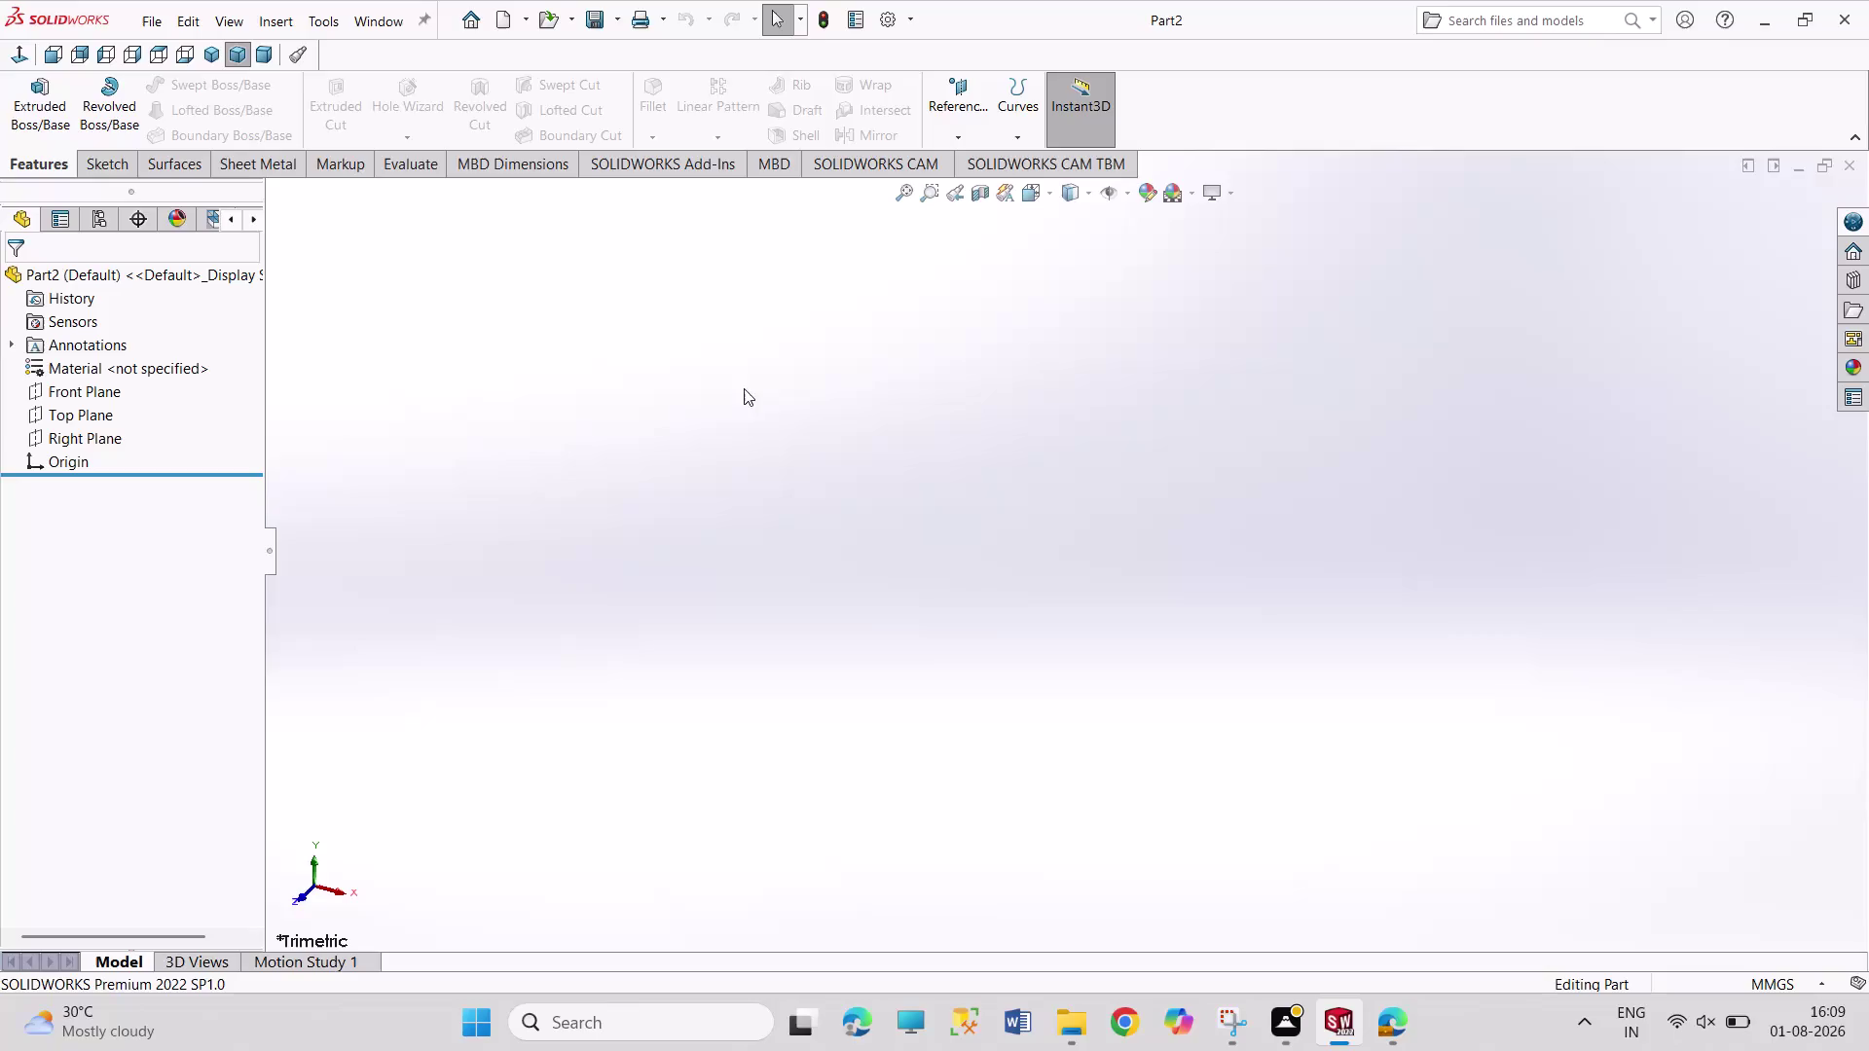
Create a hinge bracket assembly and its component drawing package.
Begin Sketch1 on the Front Plane of Part2, ready to draw circles.
drag(741, 375, 871, 472)
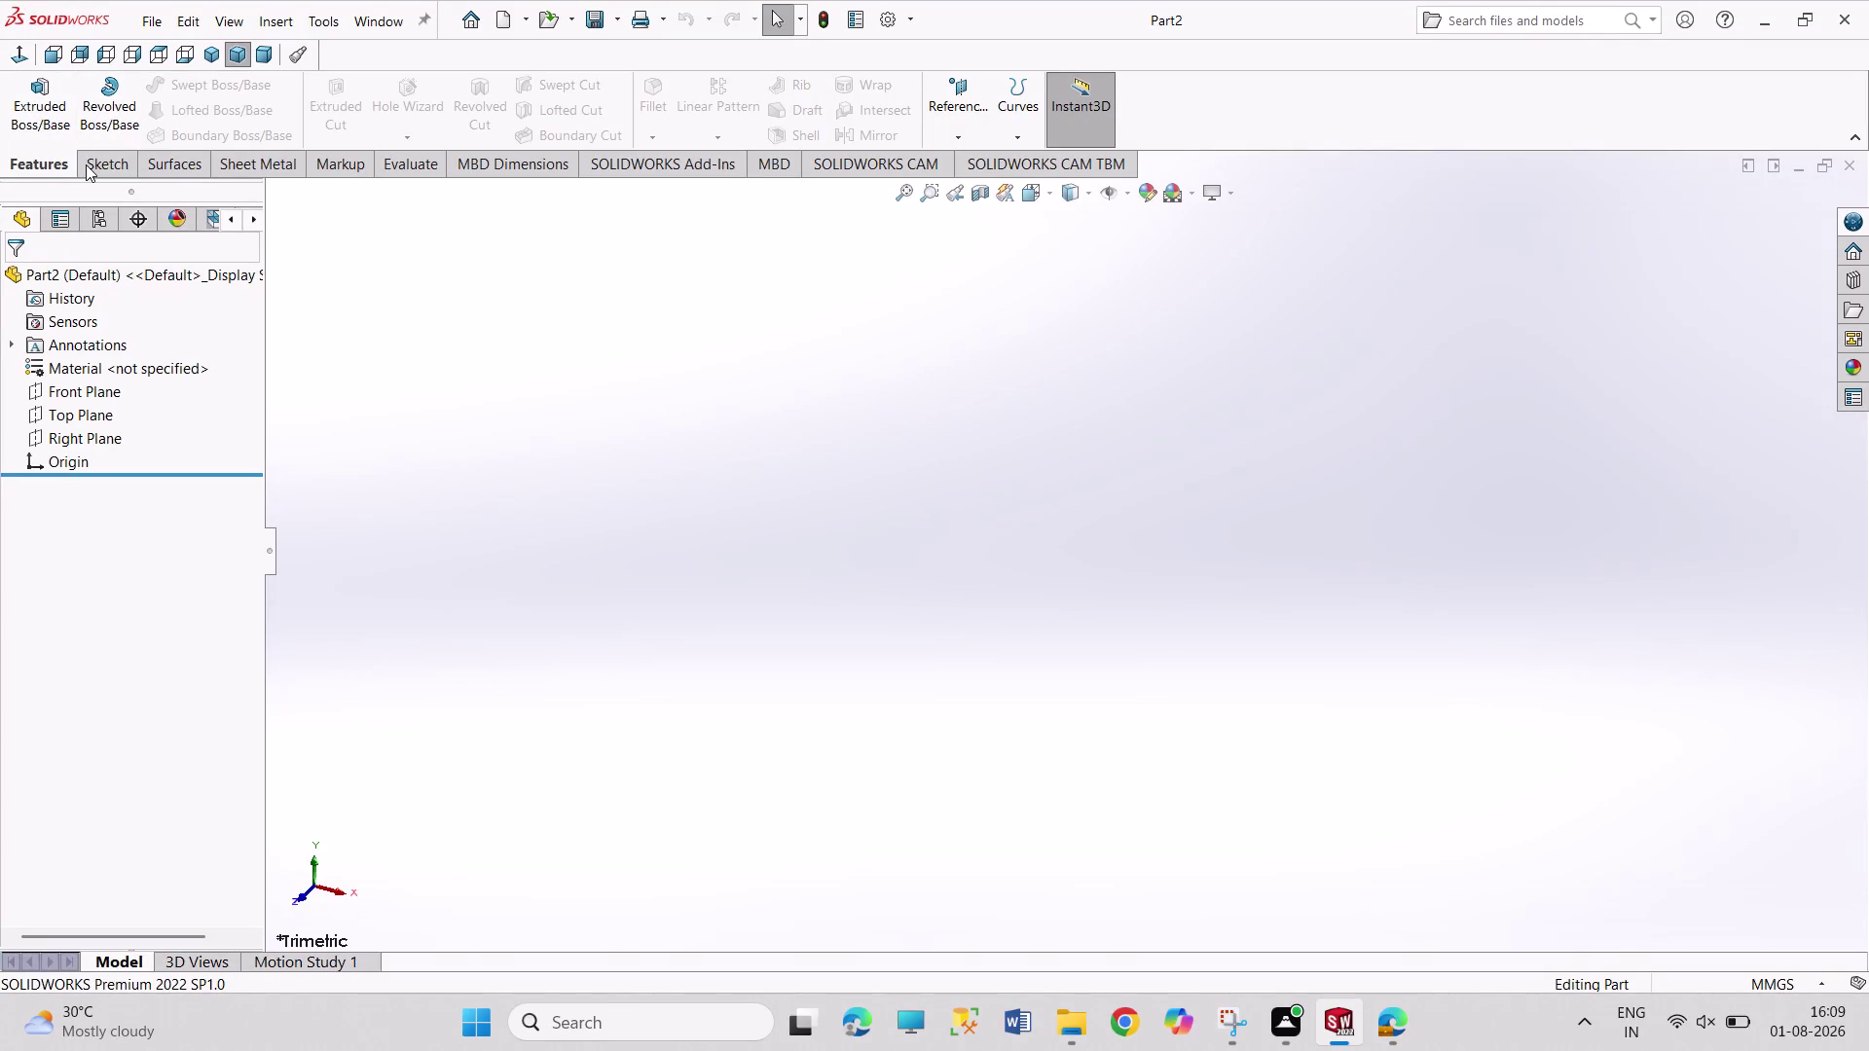
click(85, 165)
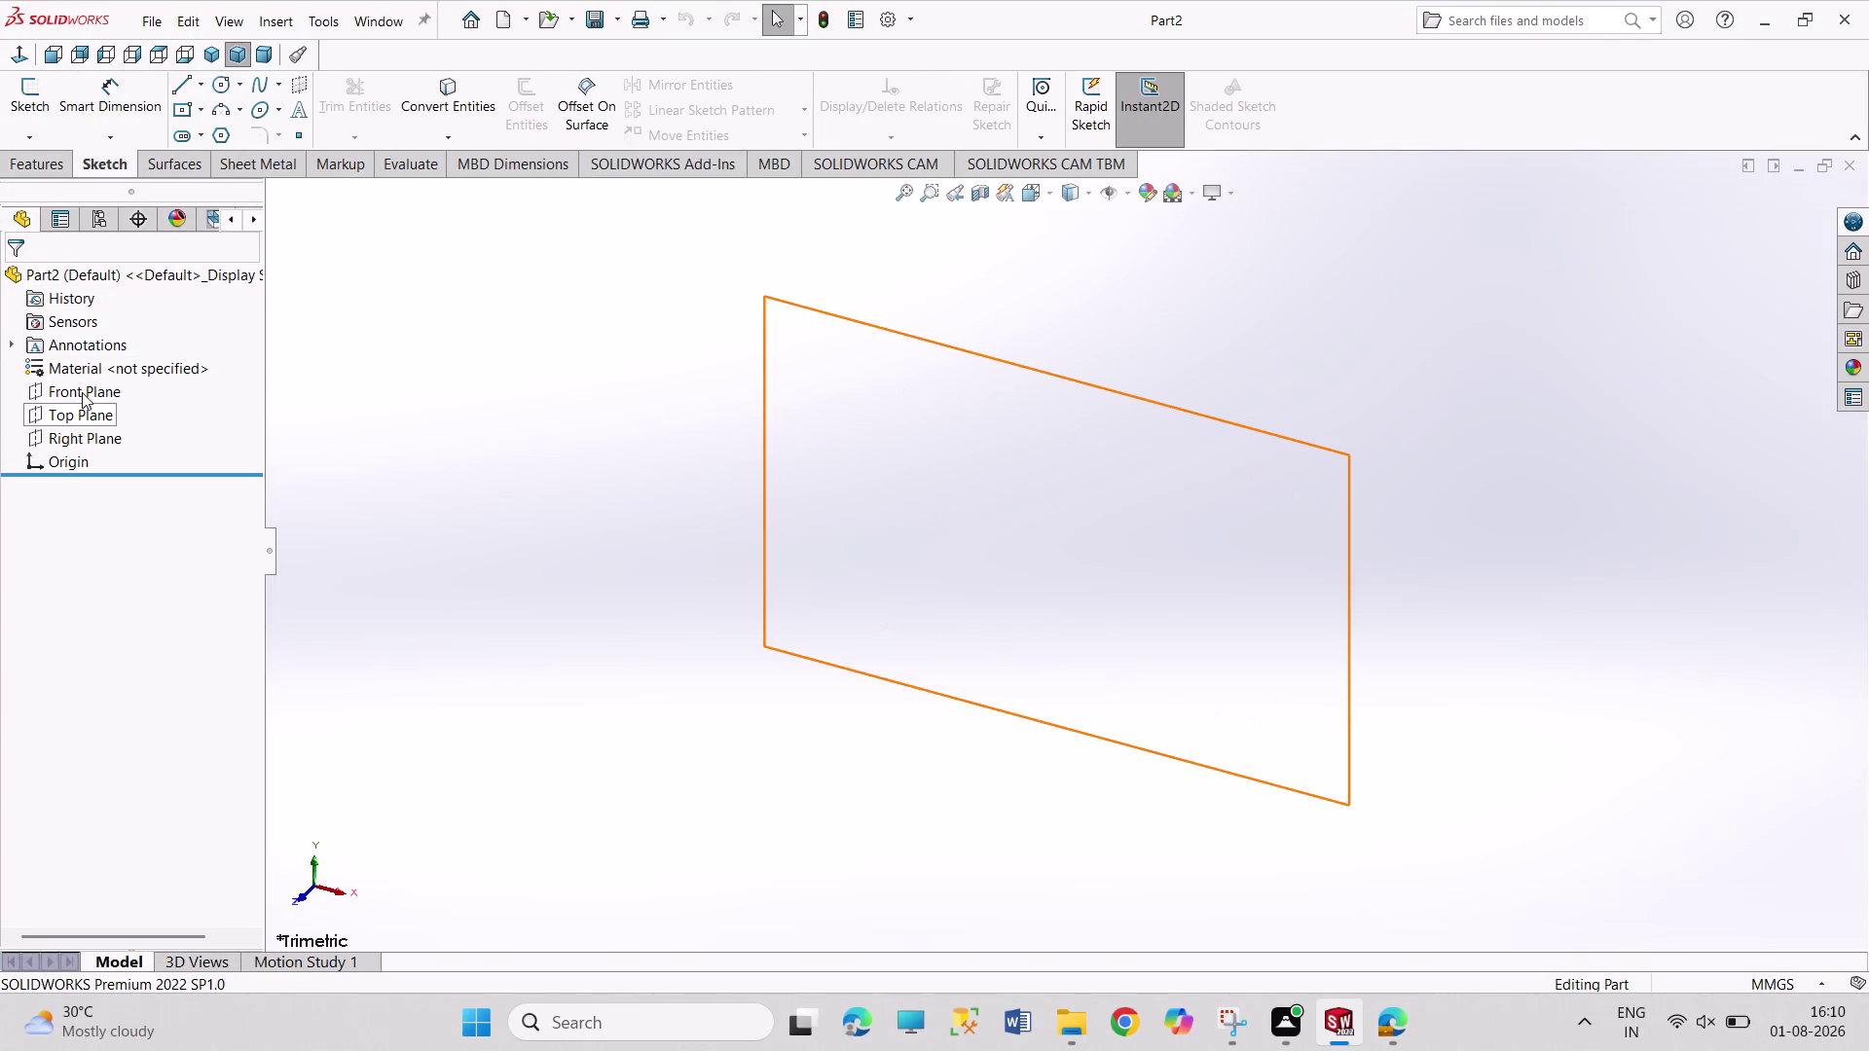
click(82, 391)
click(90, 356)
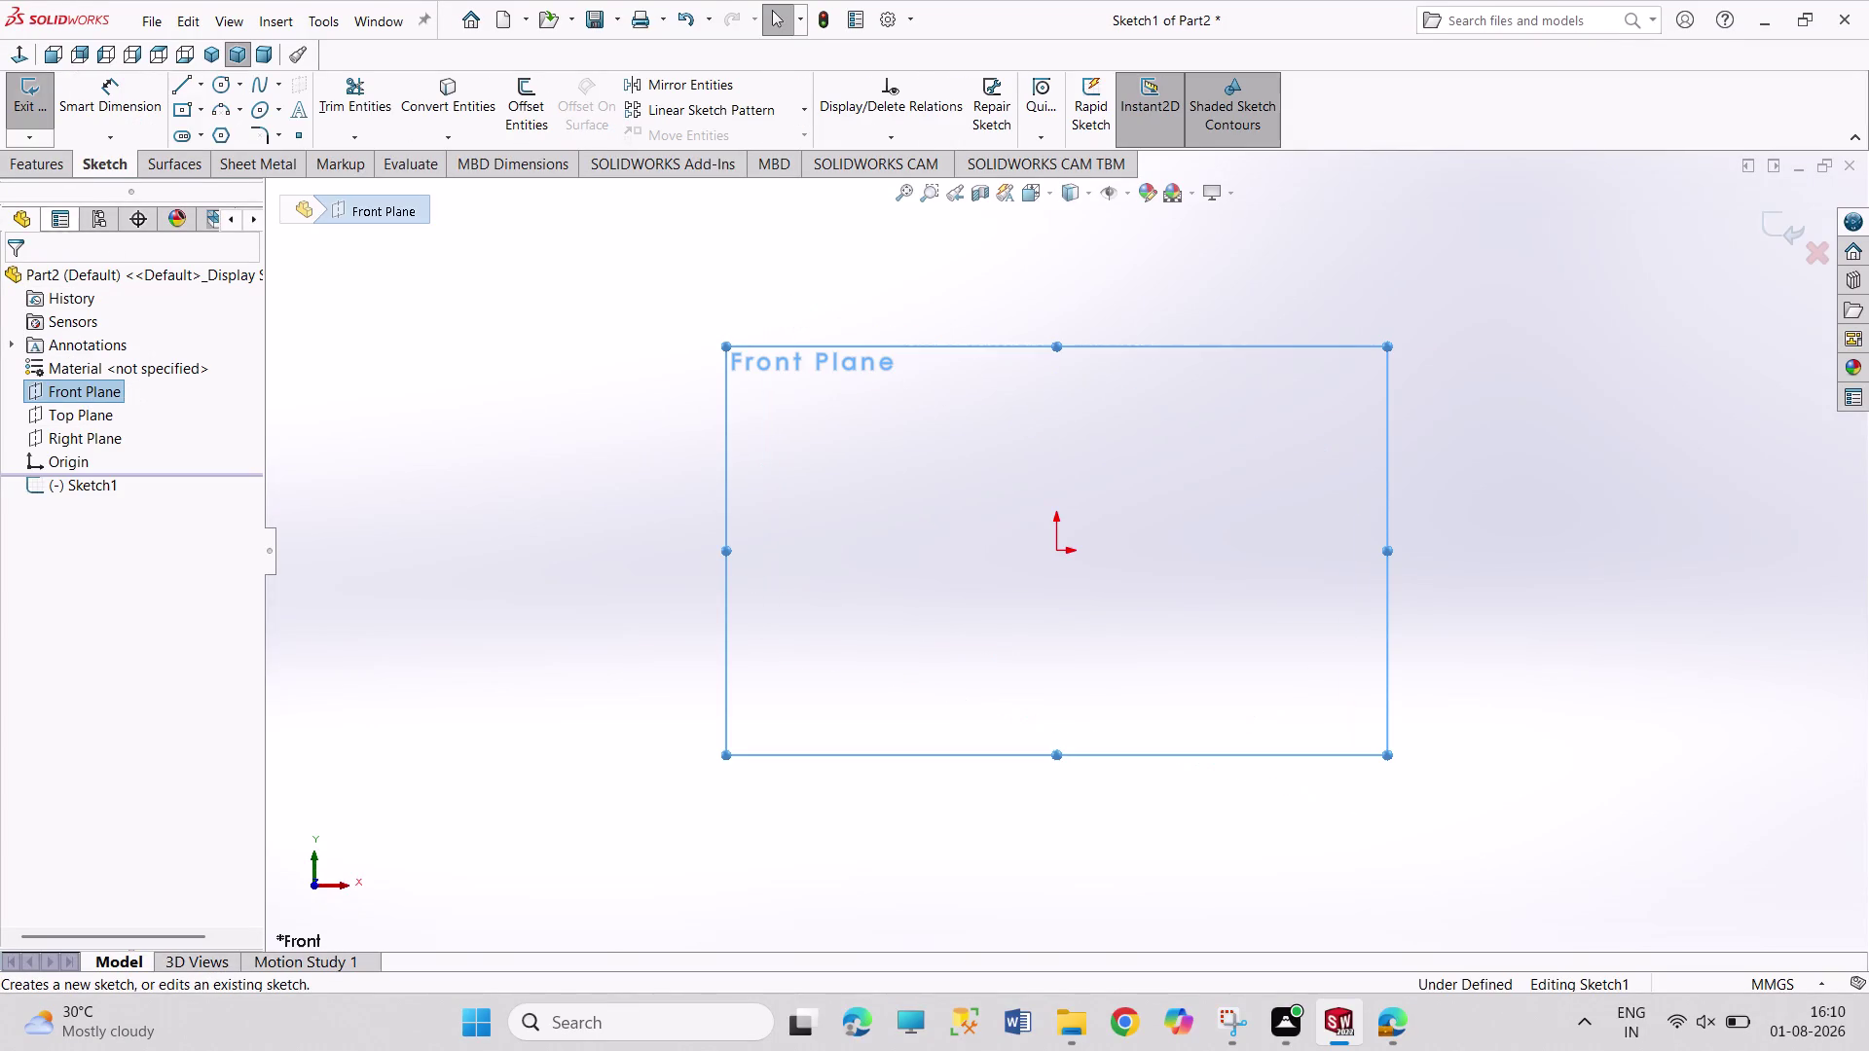
click(215, 85)
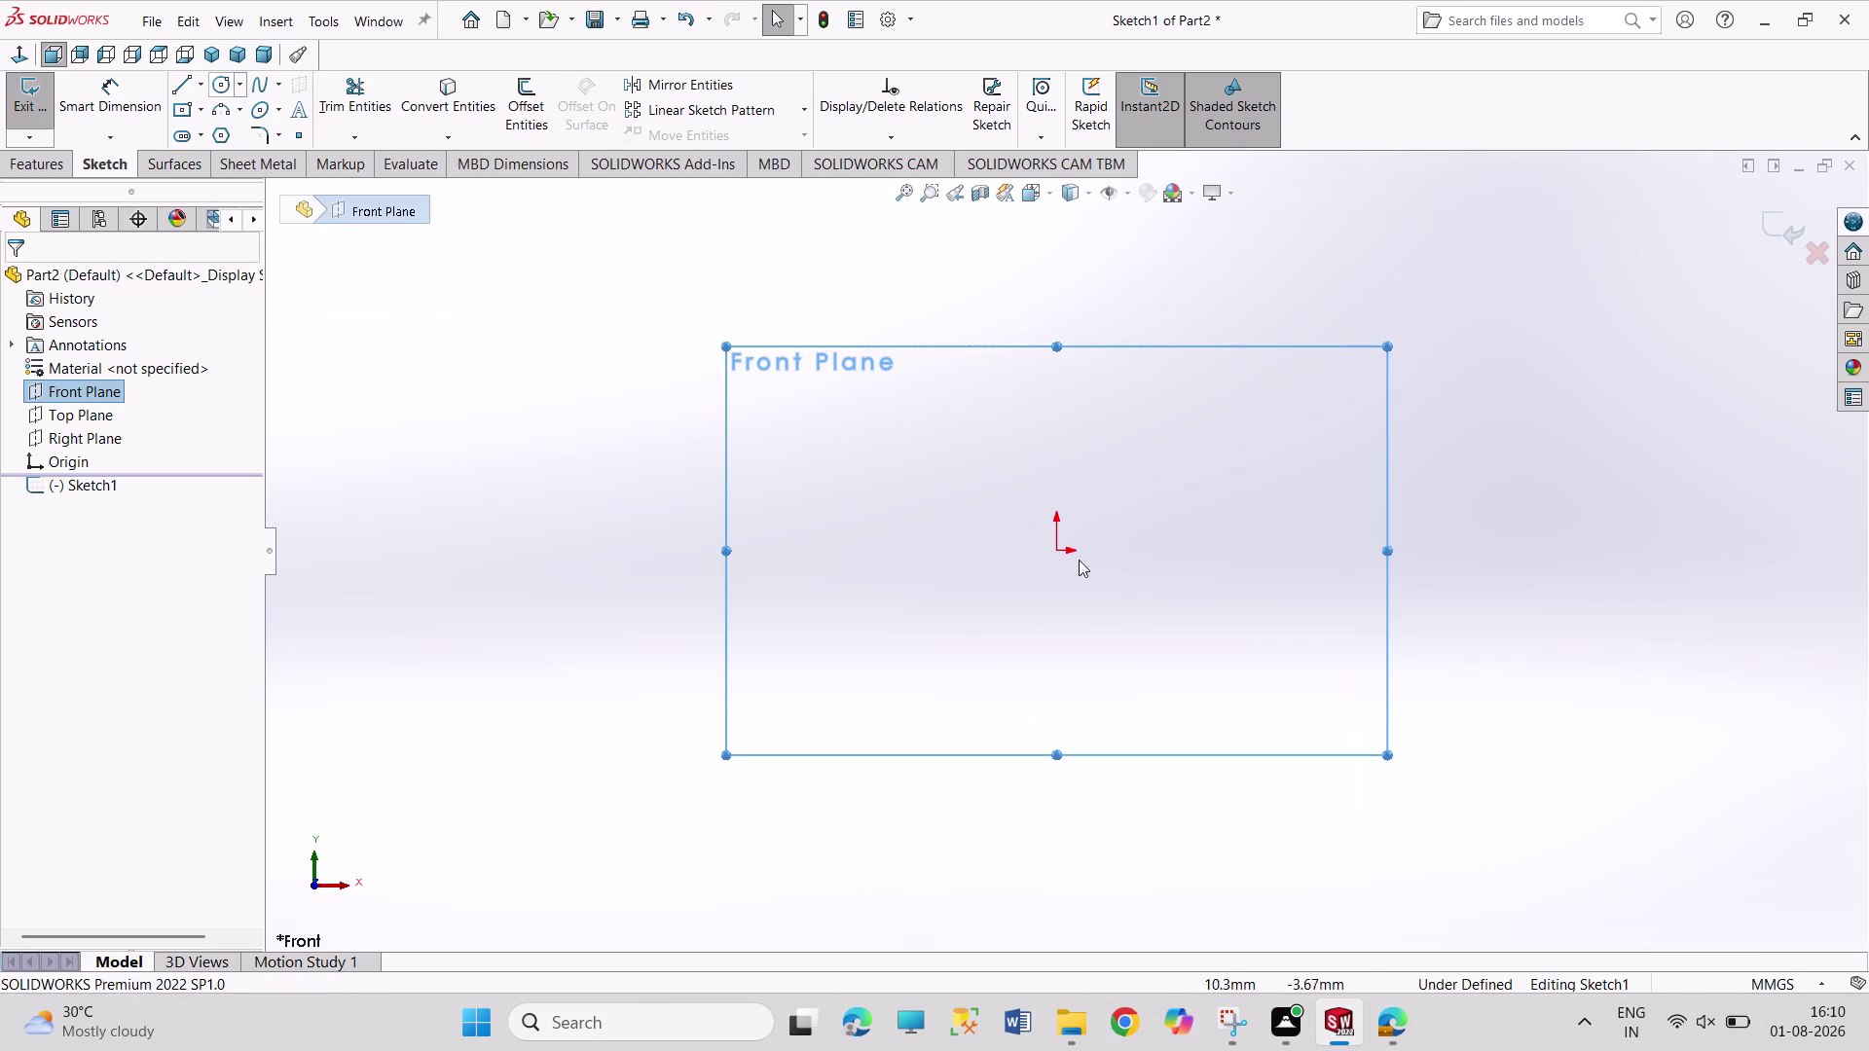
click(224, 81)
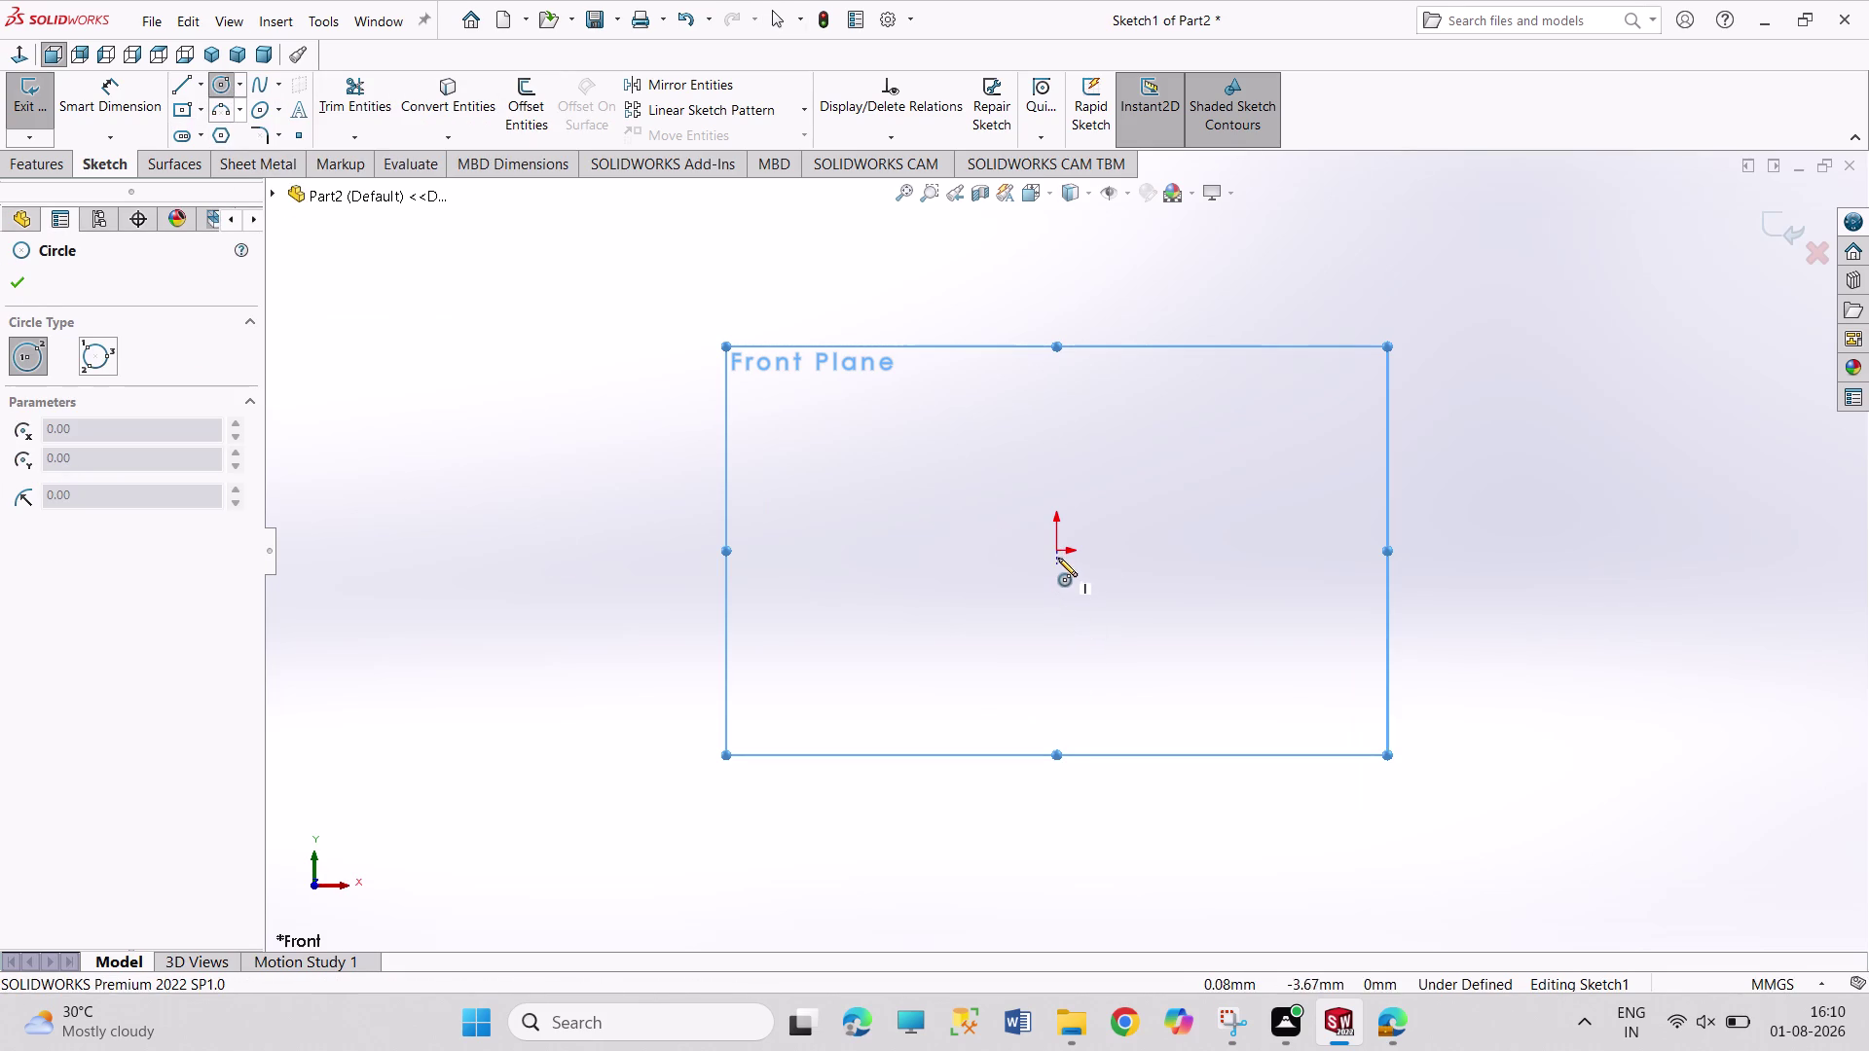
Draw a large circle, then a smaller one, both centred on the origin.
click(1057, 549)
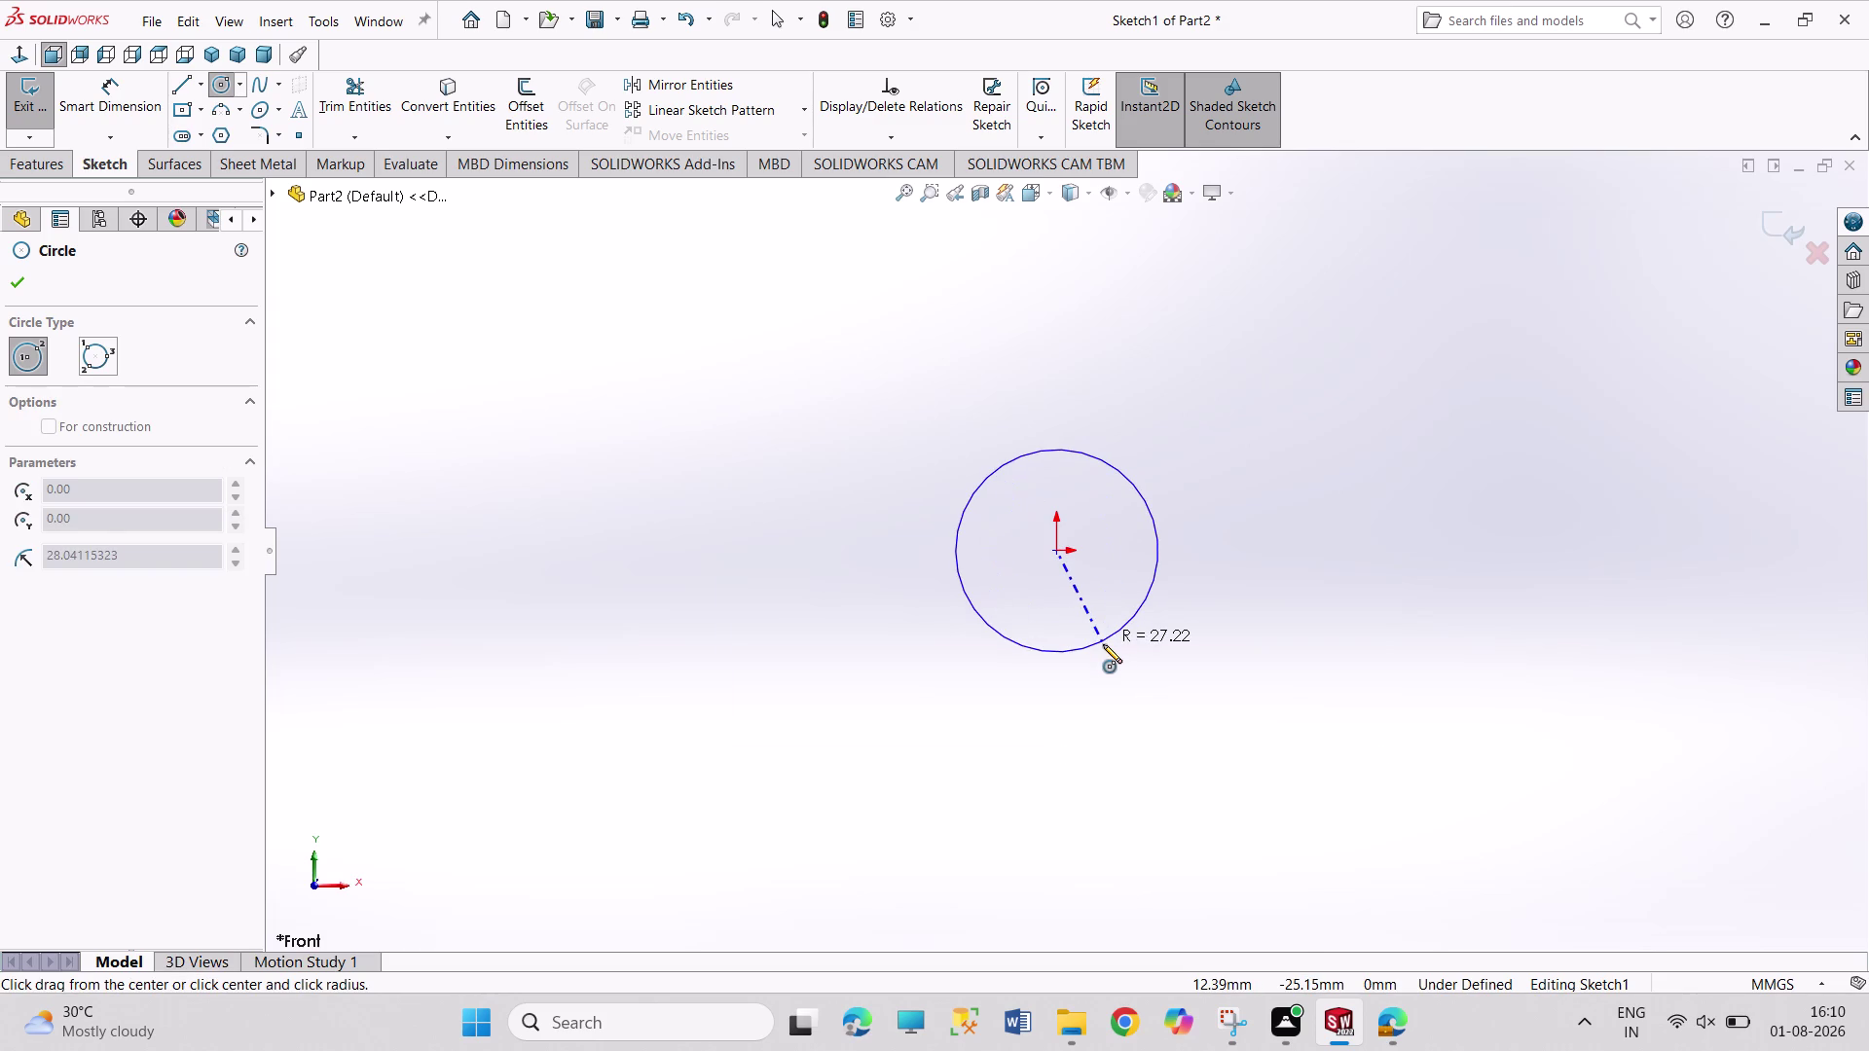
click(1103, 644)
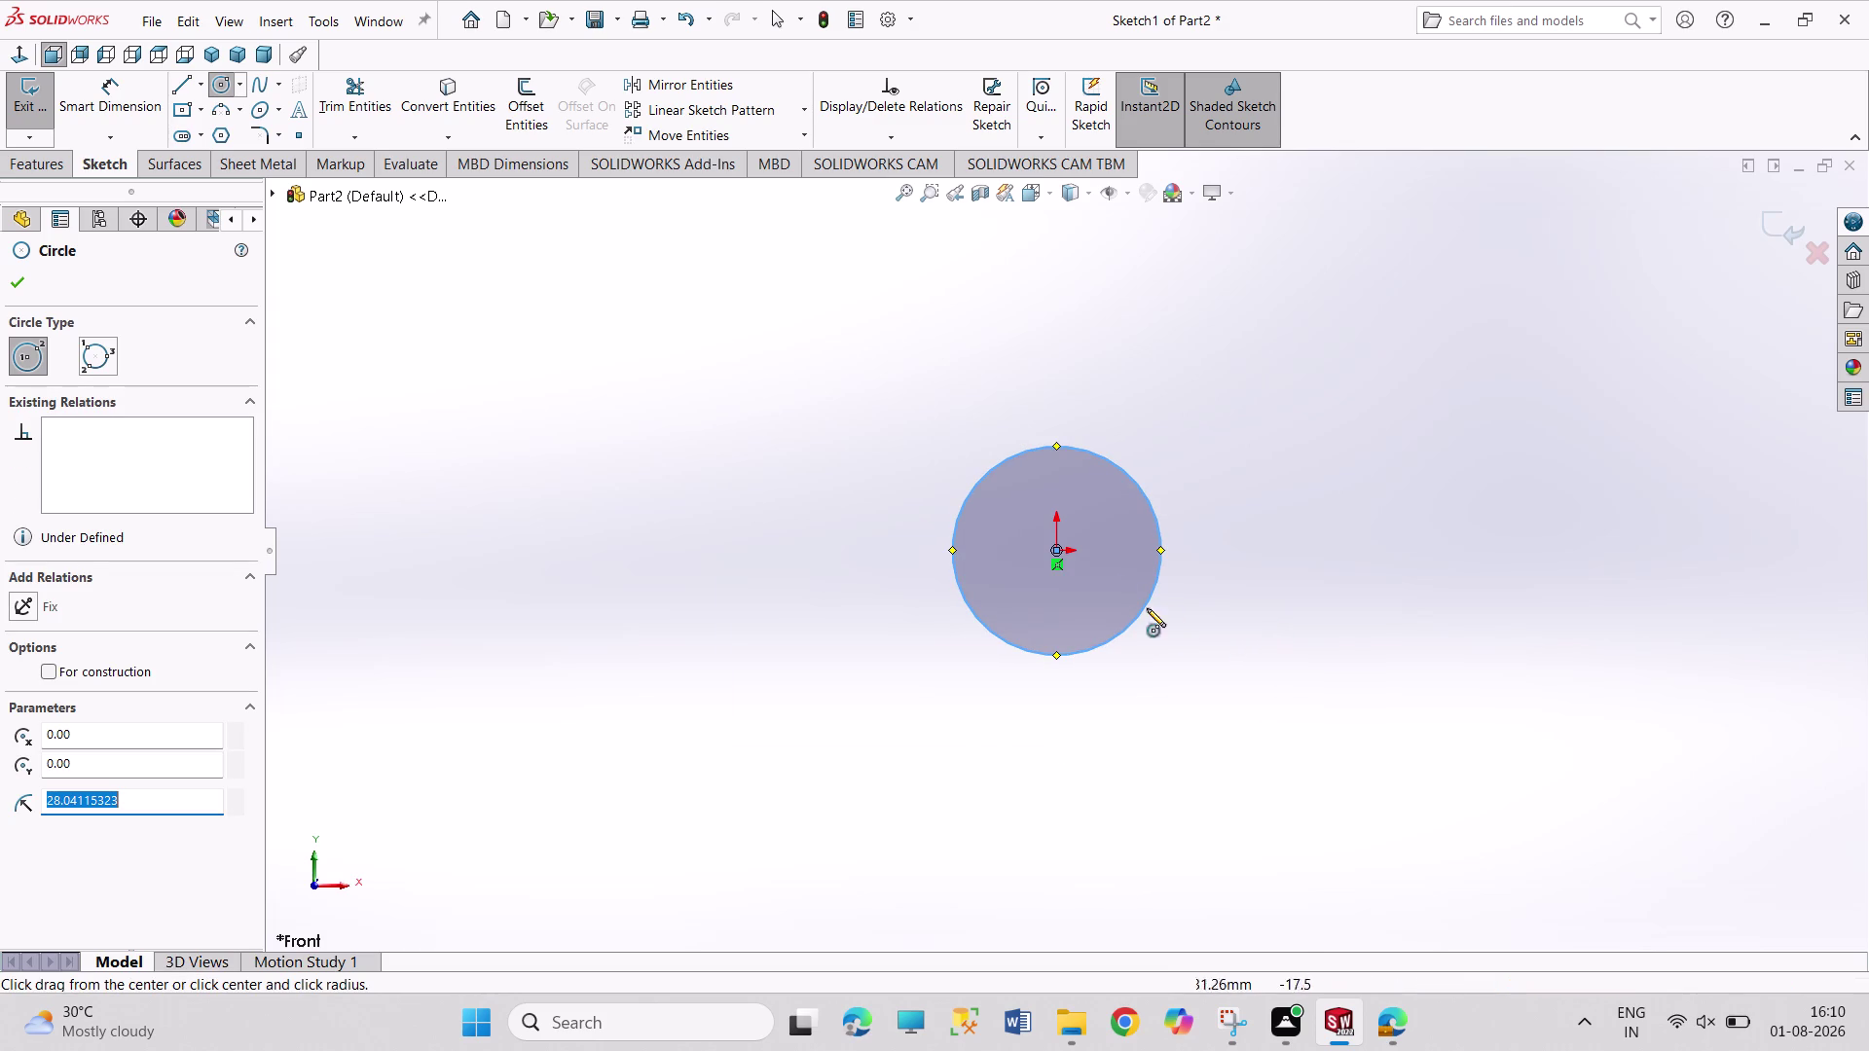
click(1056, 550)
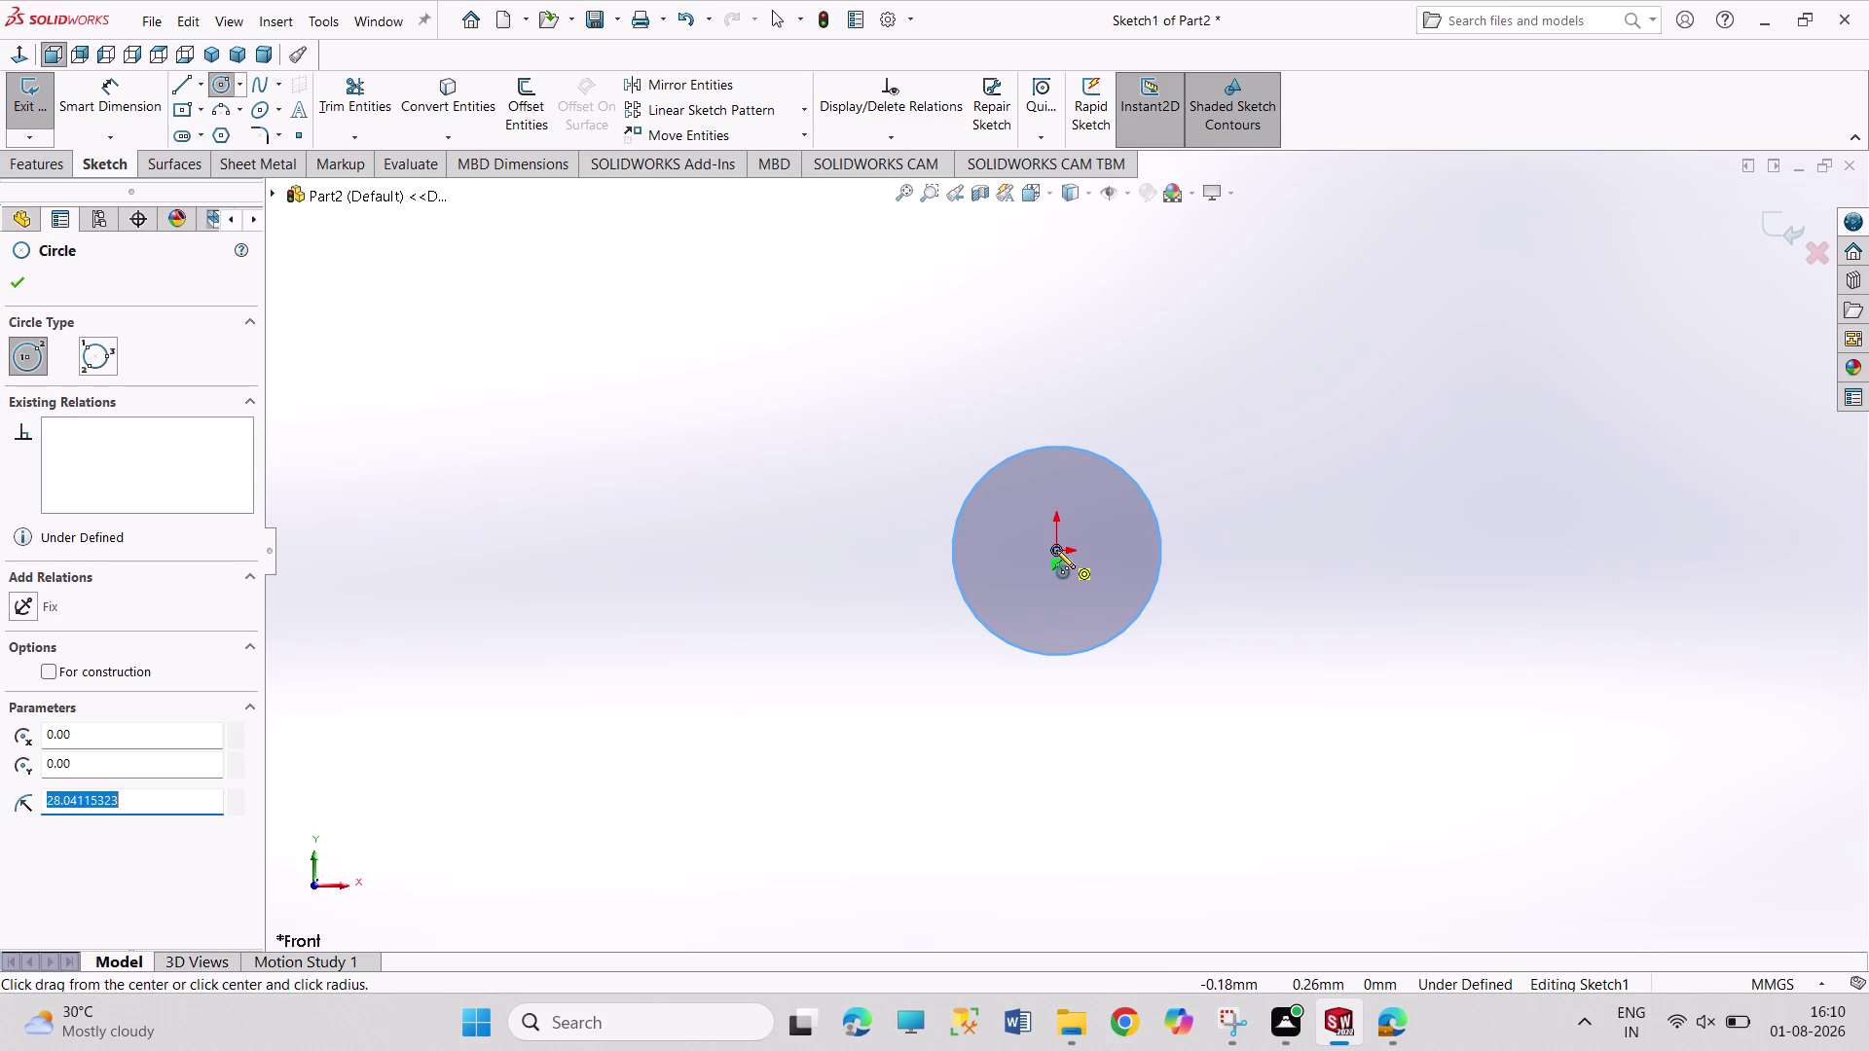
click(1078, 600)
right_drag(1331, 550, 1173, 288)
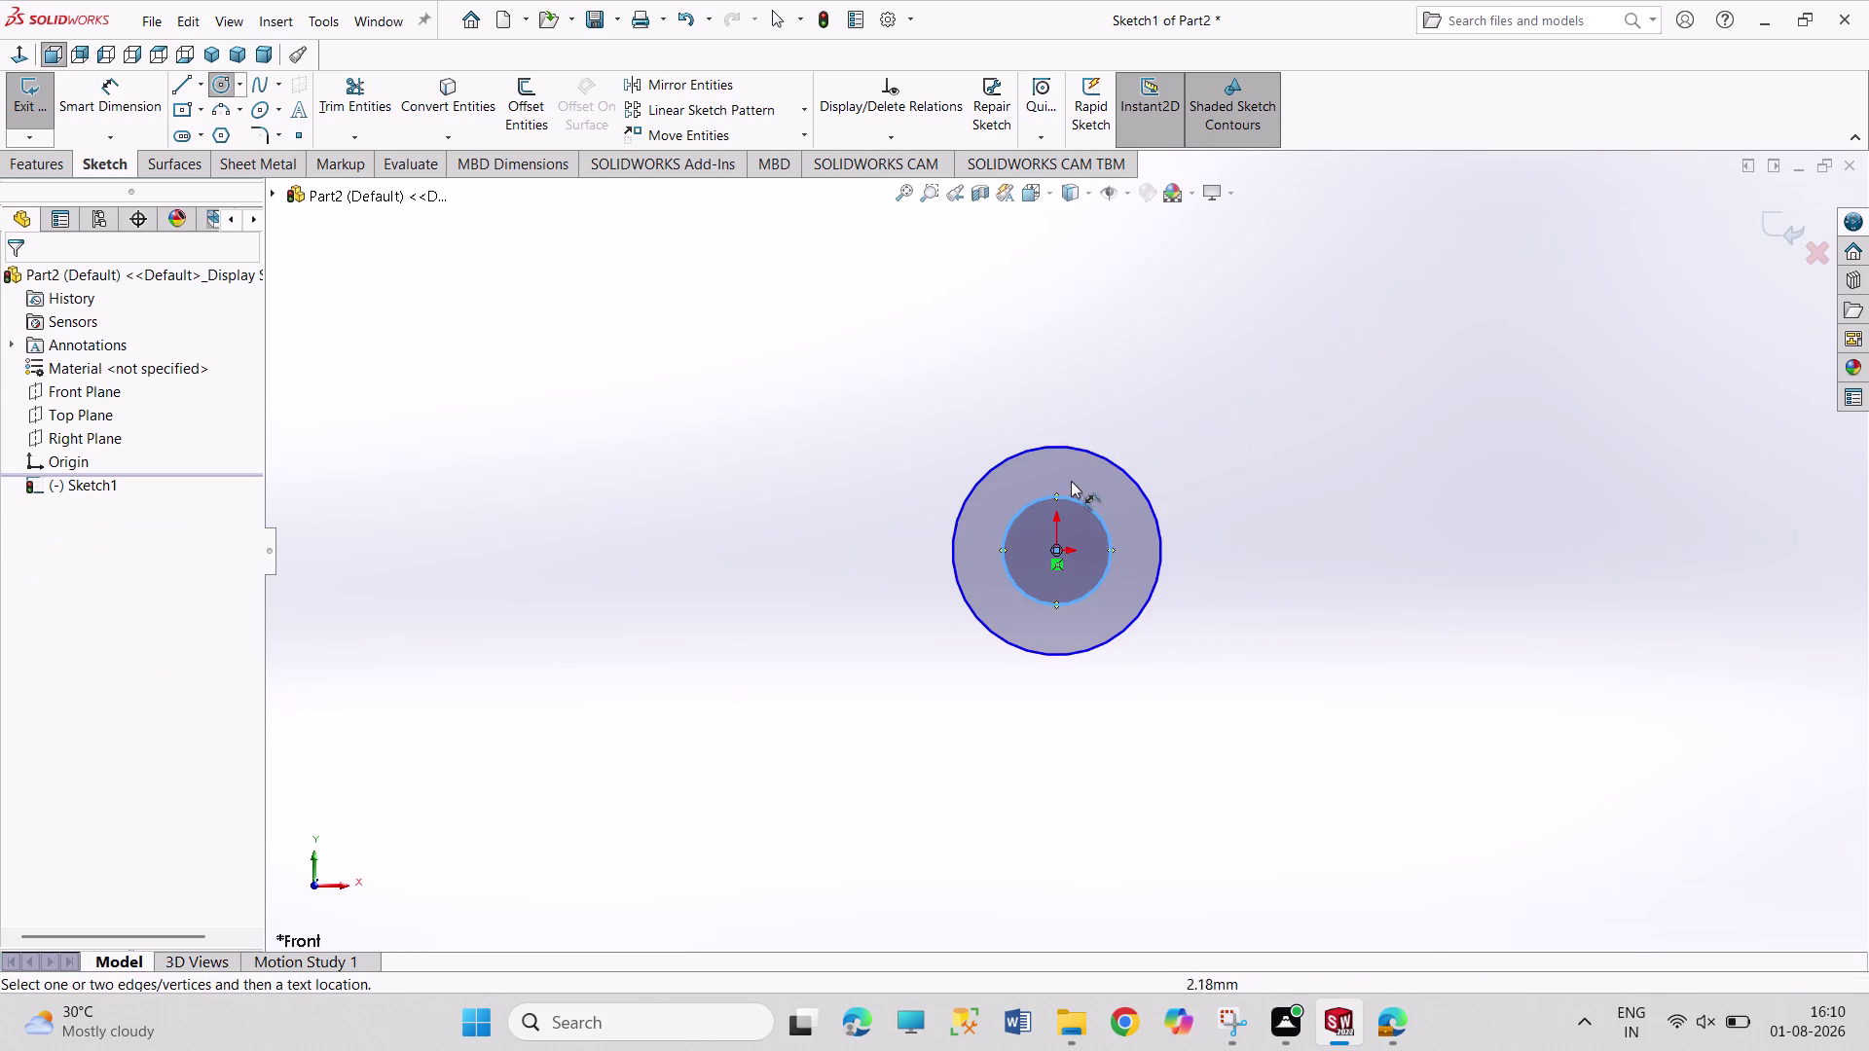
click(1084, 507)
Dimension the inner circle's diameter at 29.17 mm, placed above the circles.
click(1171, 391)
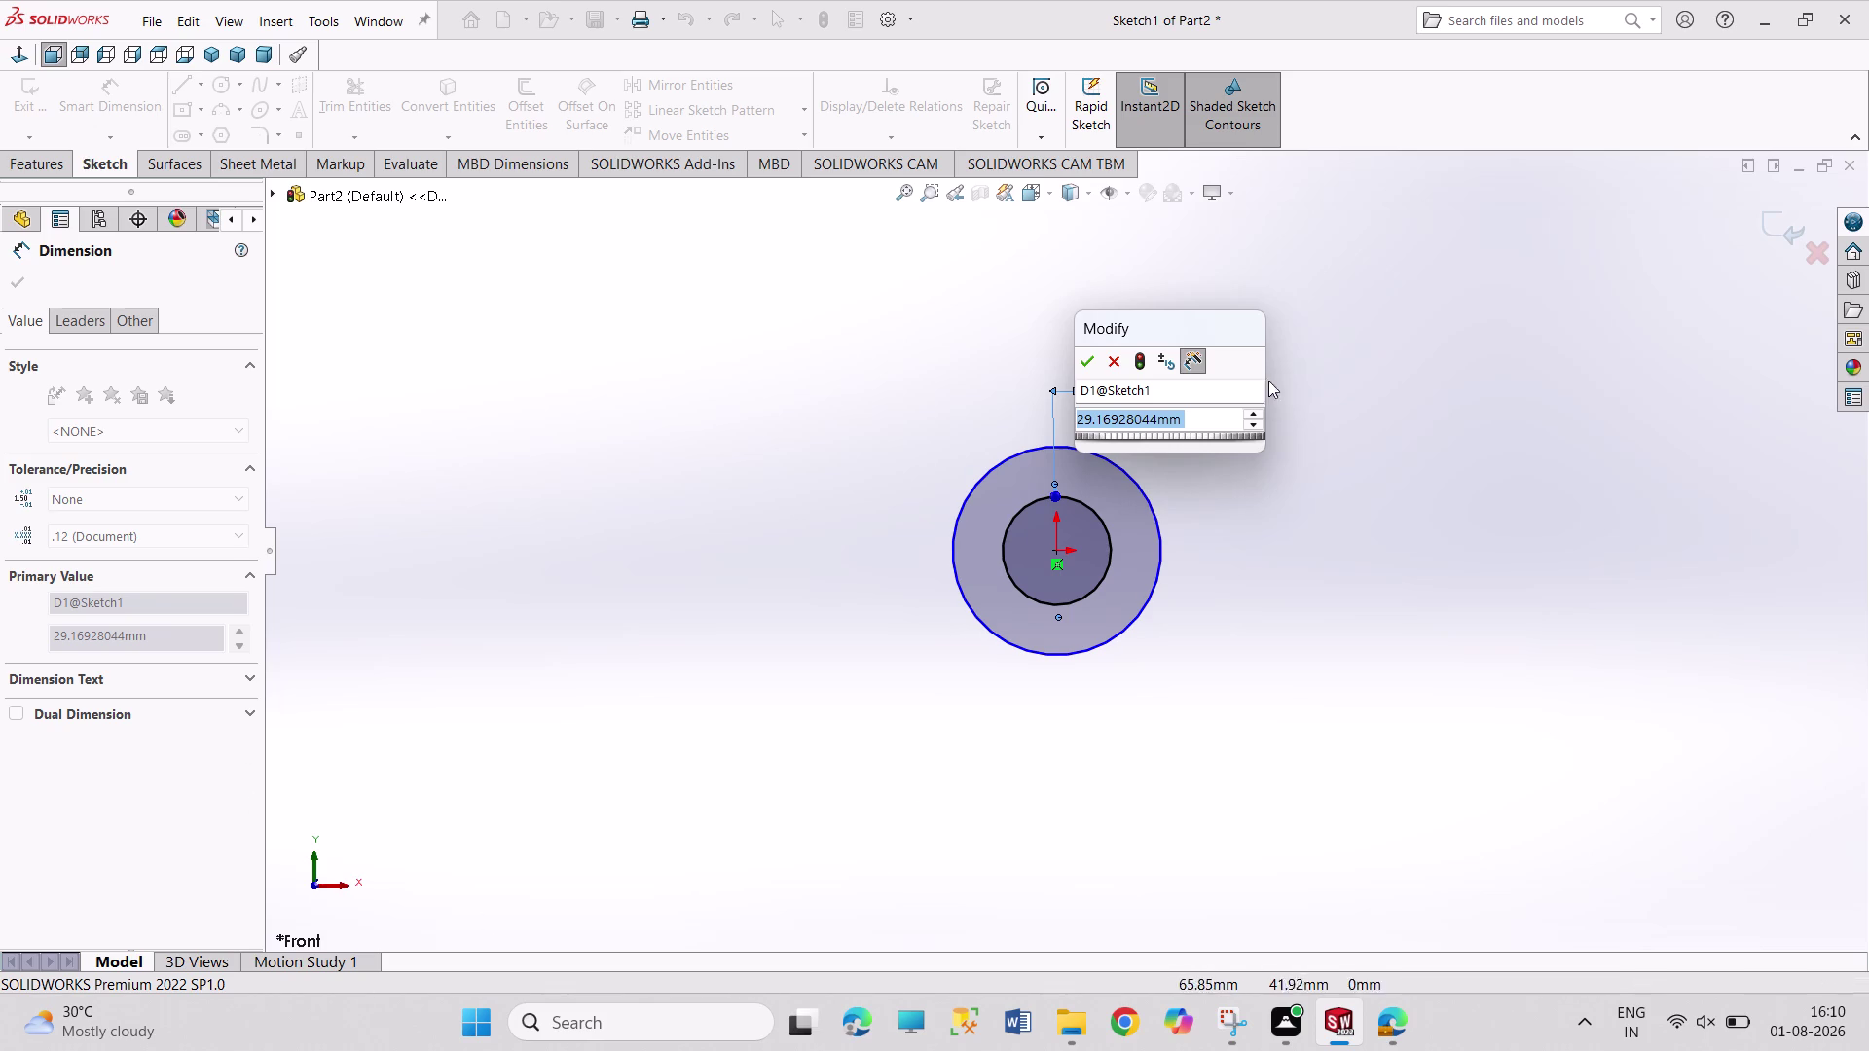
click(1196, 364)
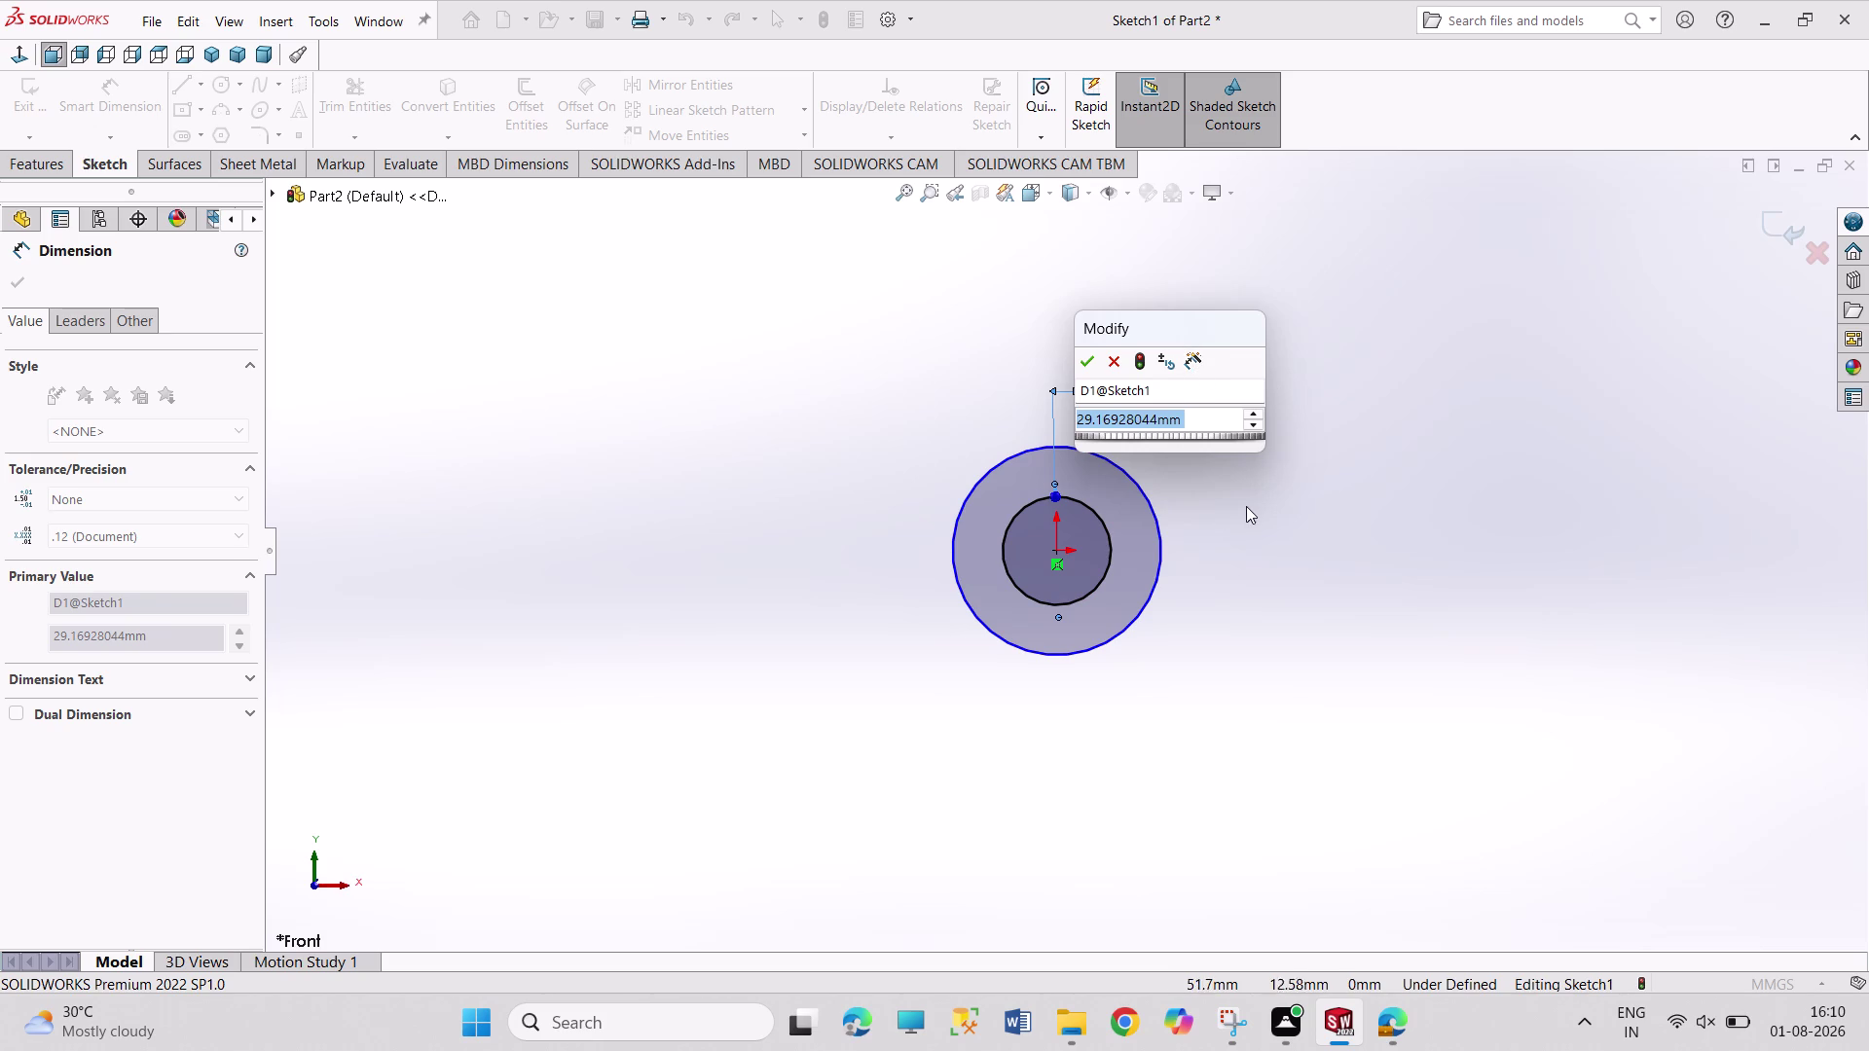
click(1201, 499)
click(1091, 365)
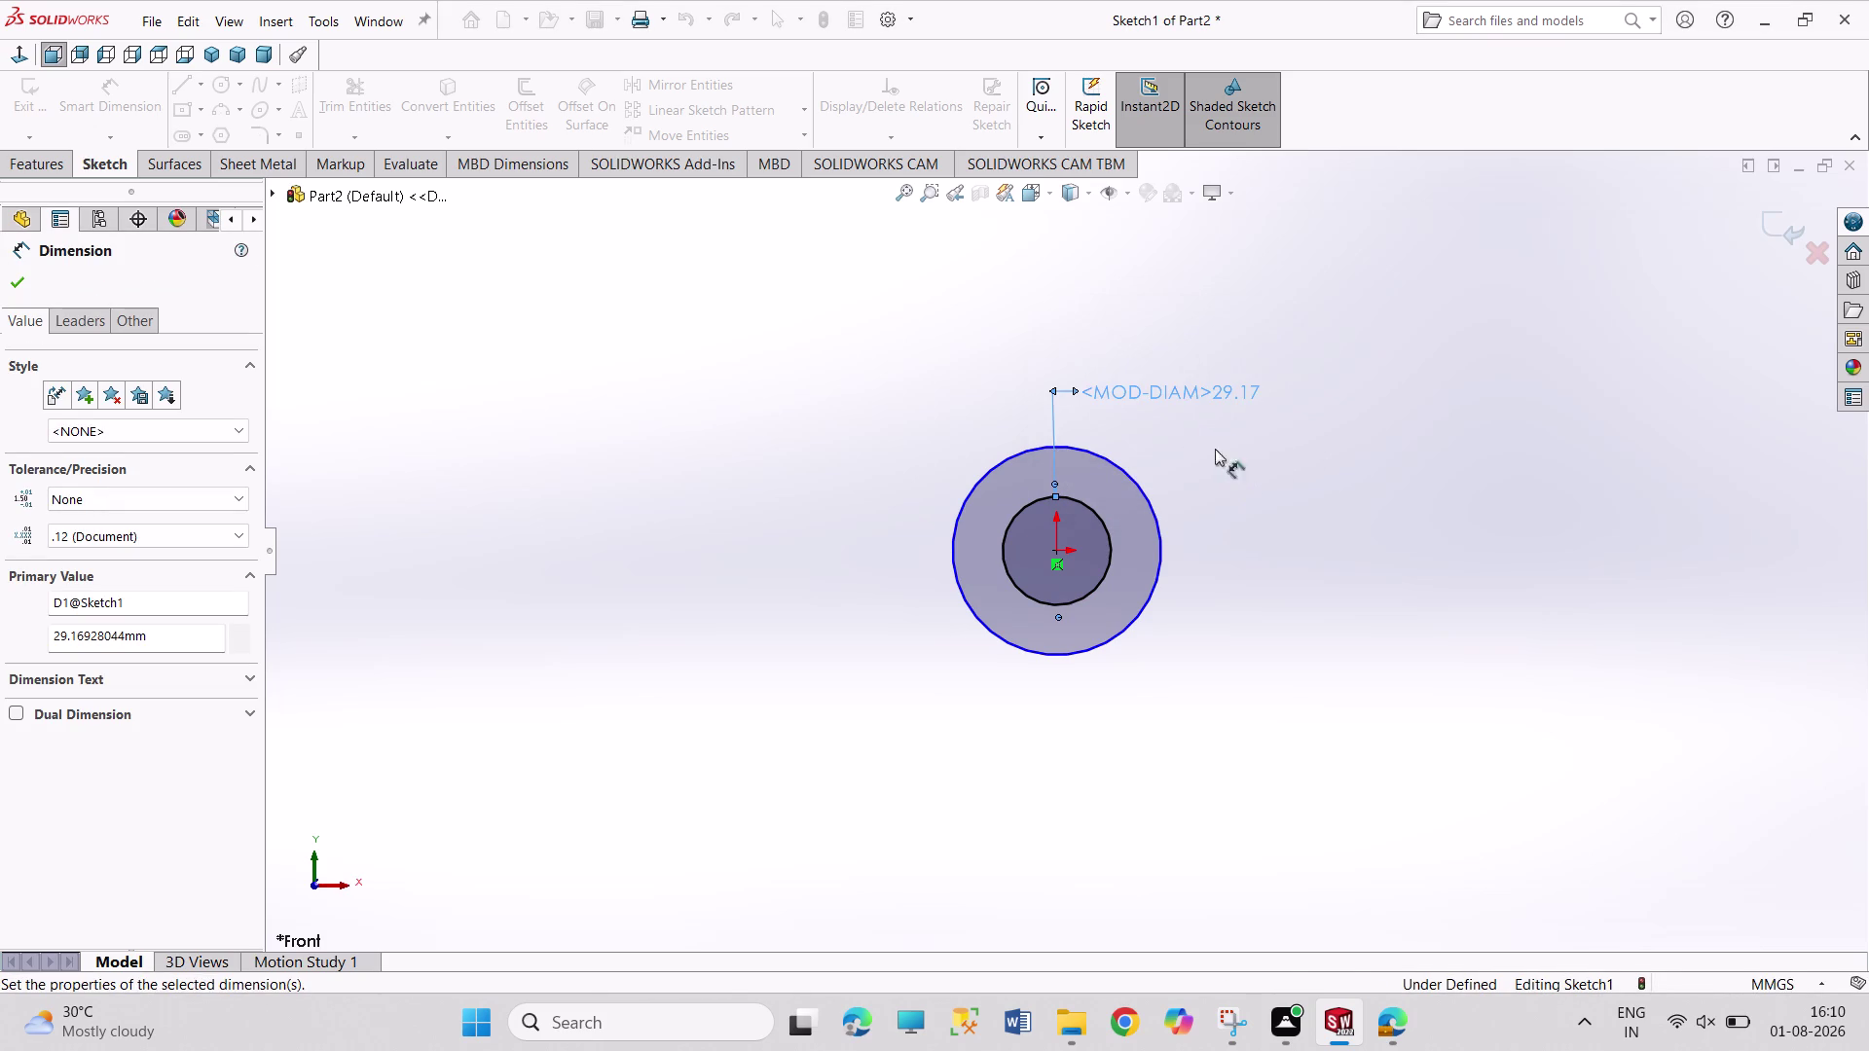
right_click(1192, 394)
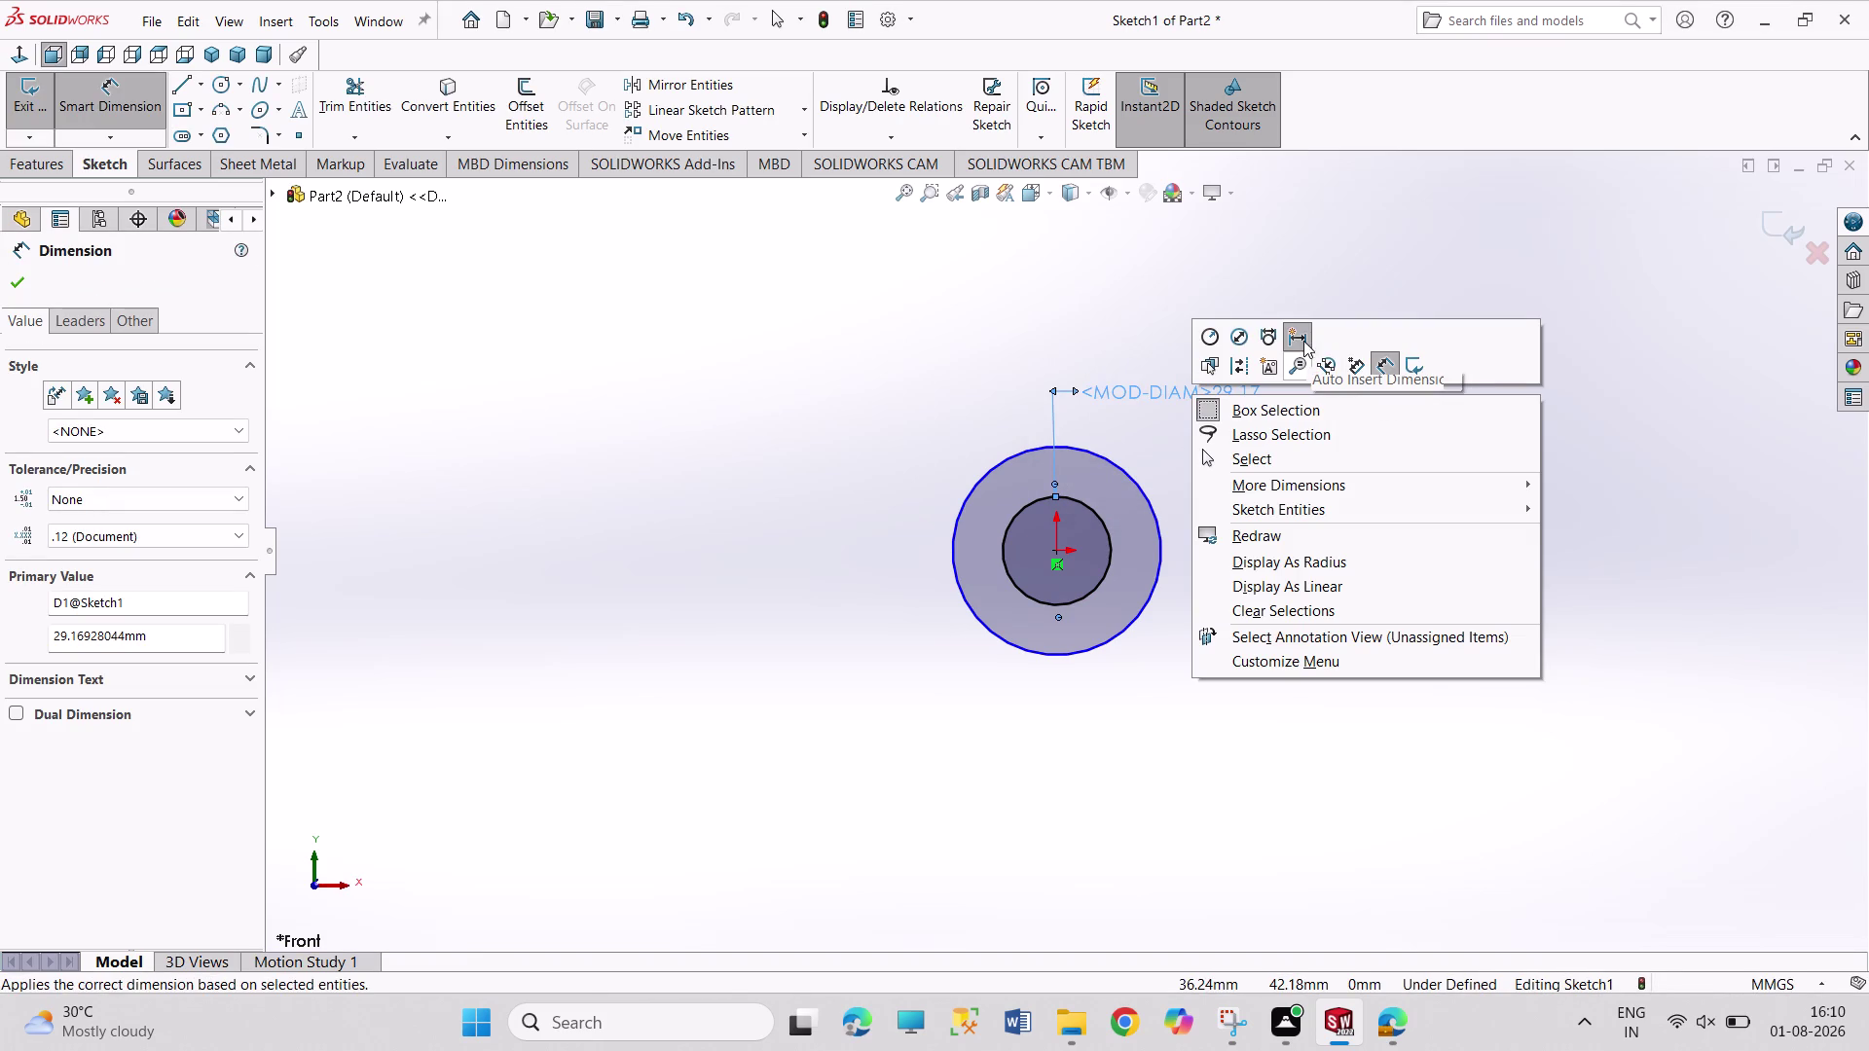
Switch the inner circle's 29.17 diameter dimension to display as radius R14.58.
click(1264, 339)
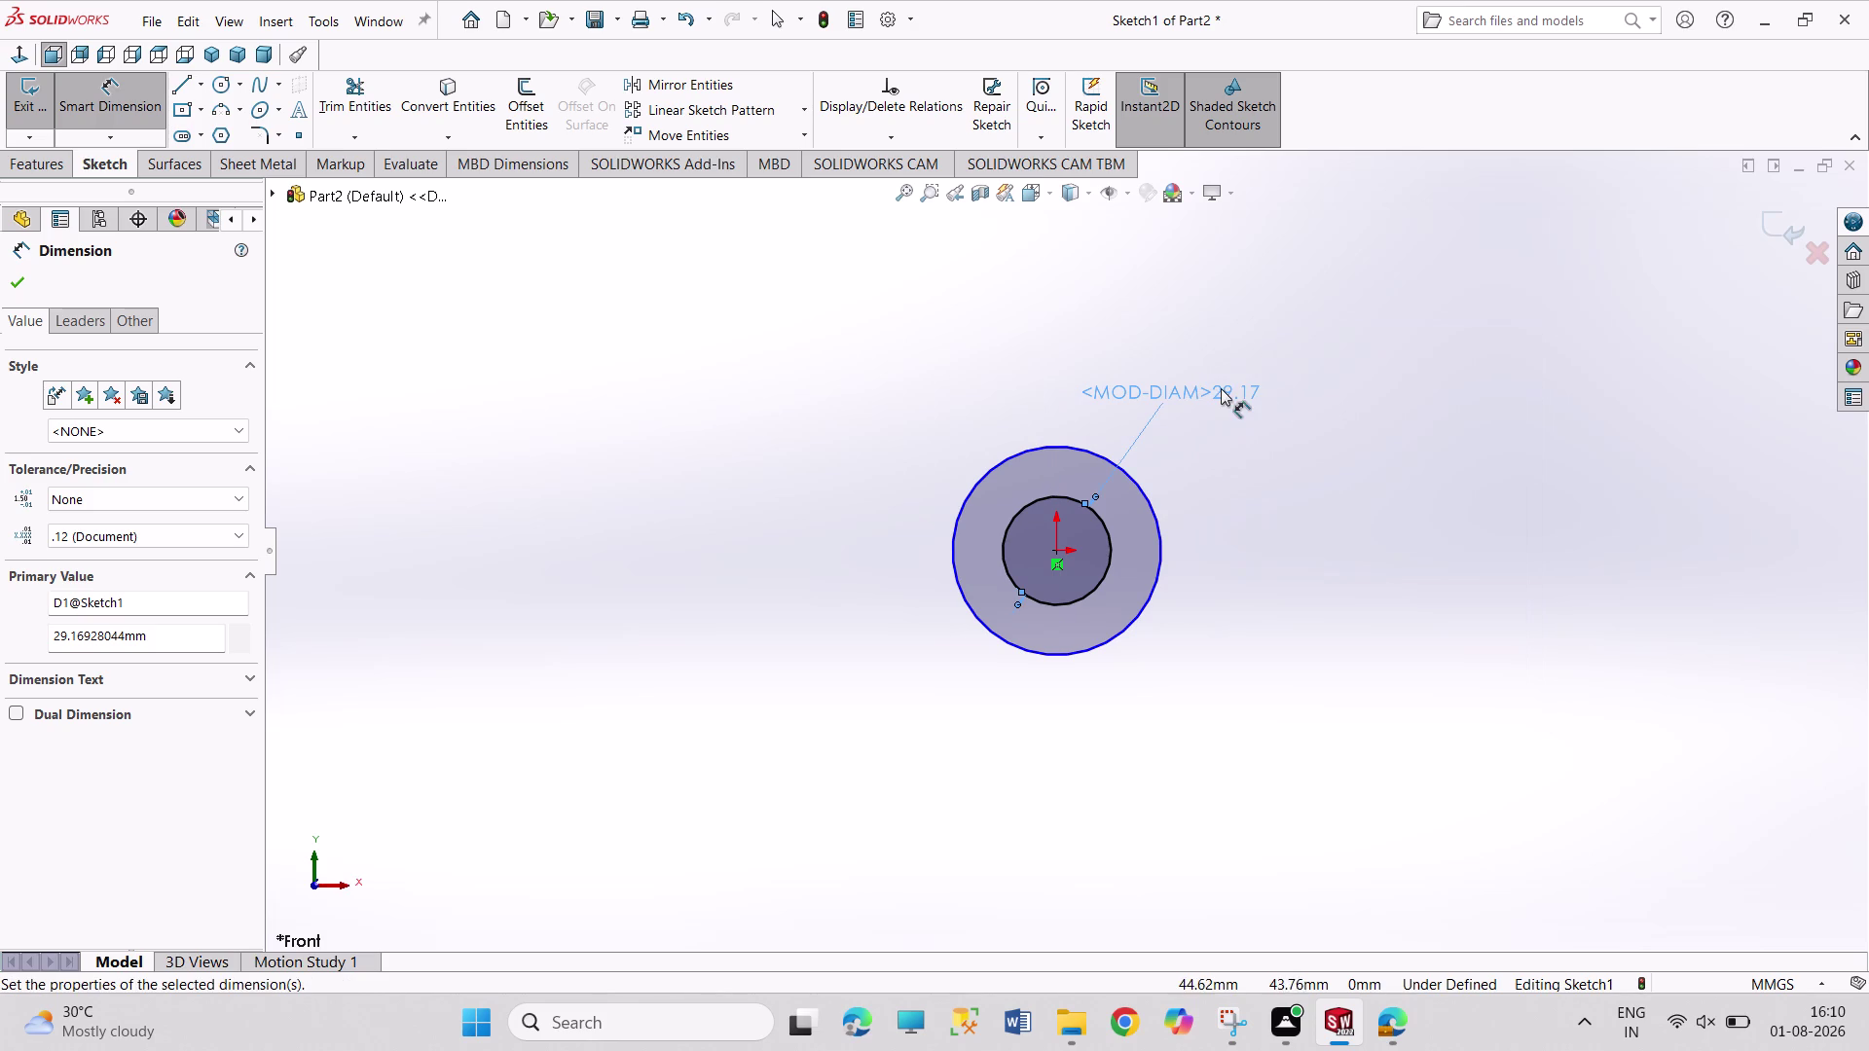
right_click(1220, 391)
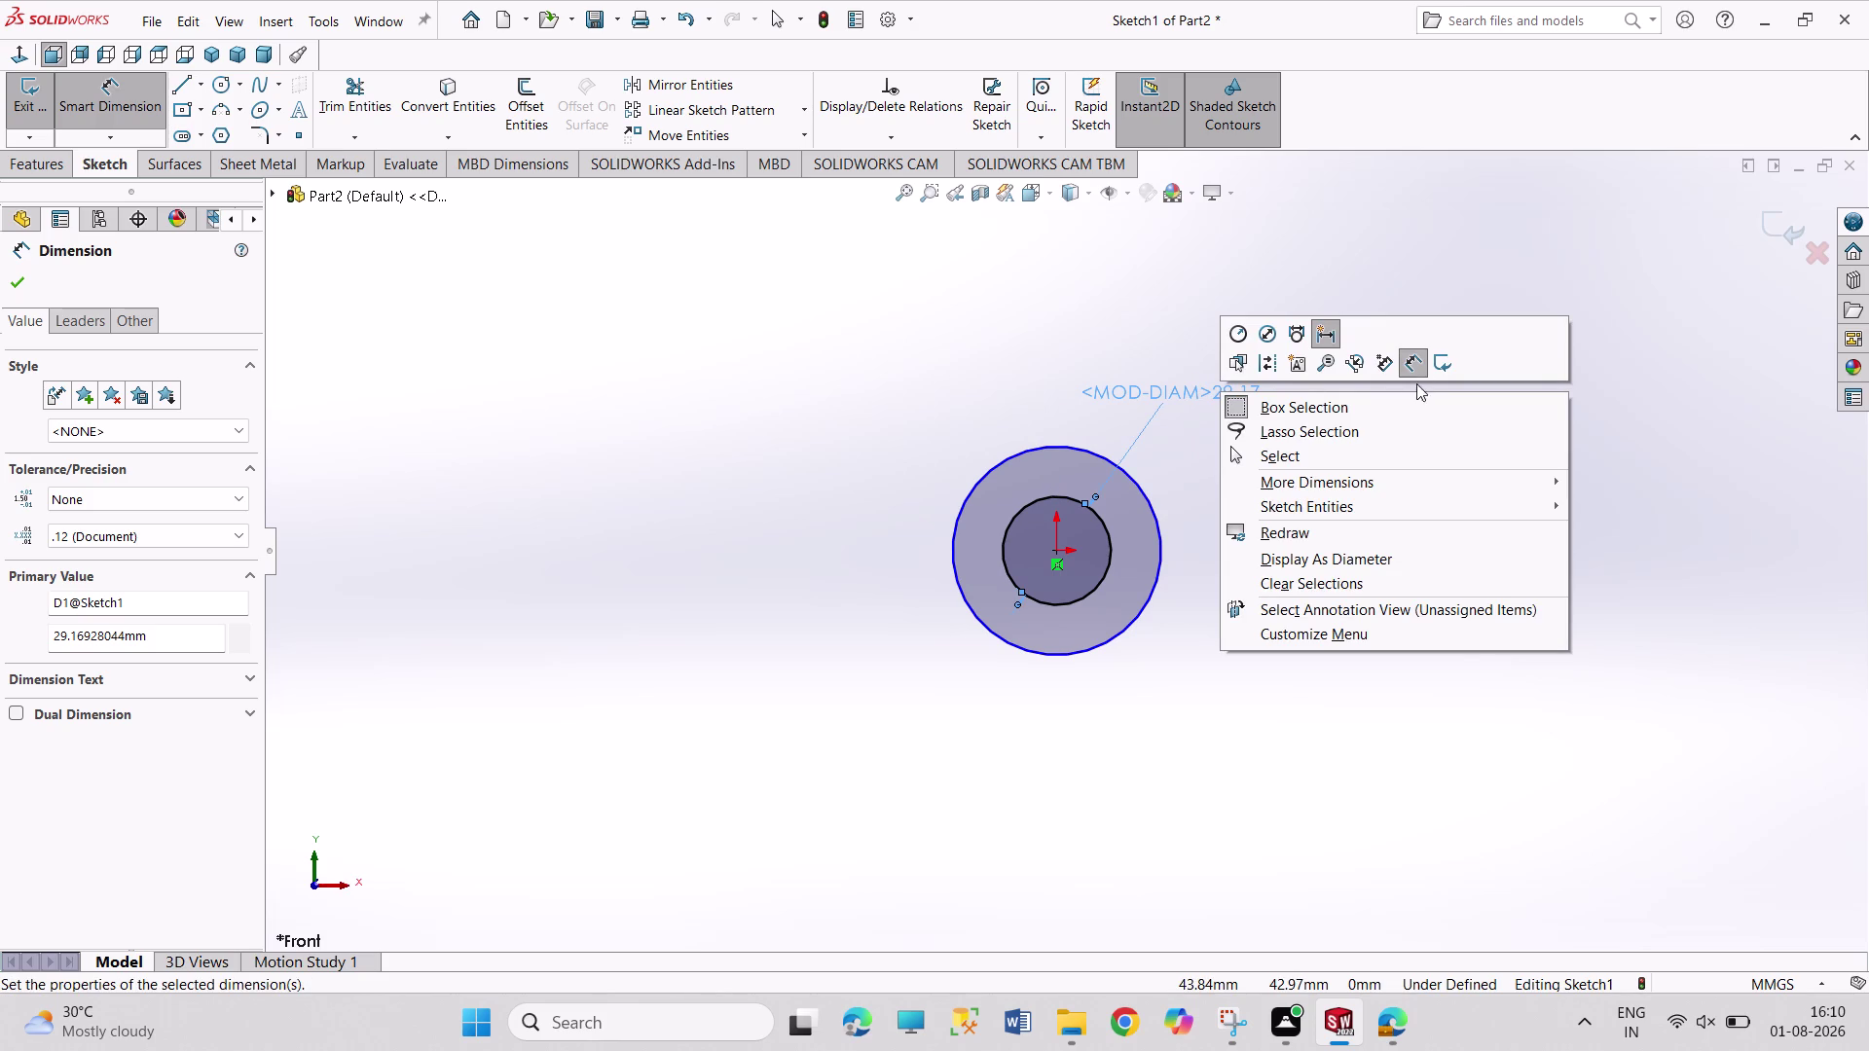
click(1330, 339)
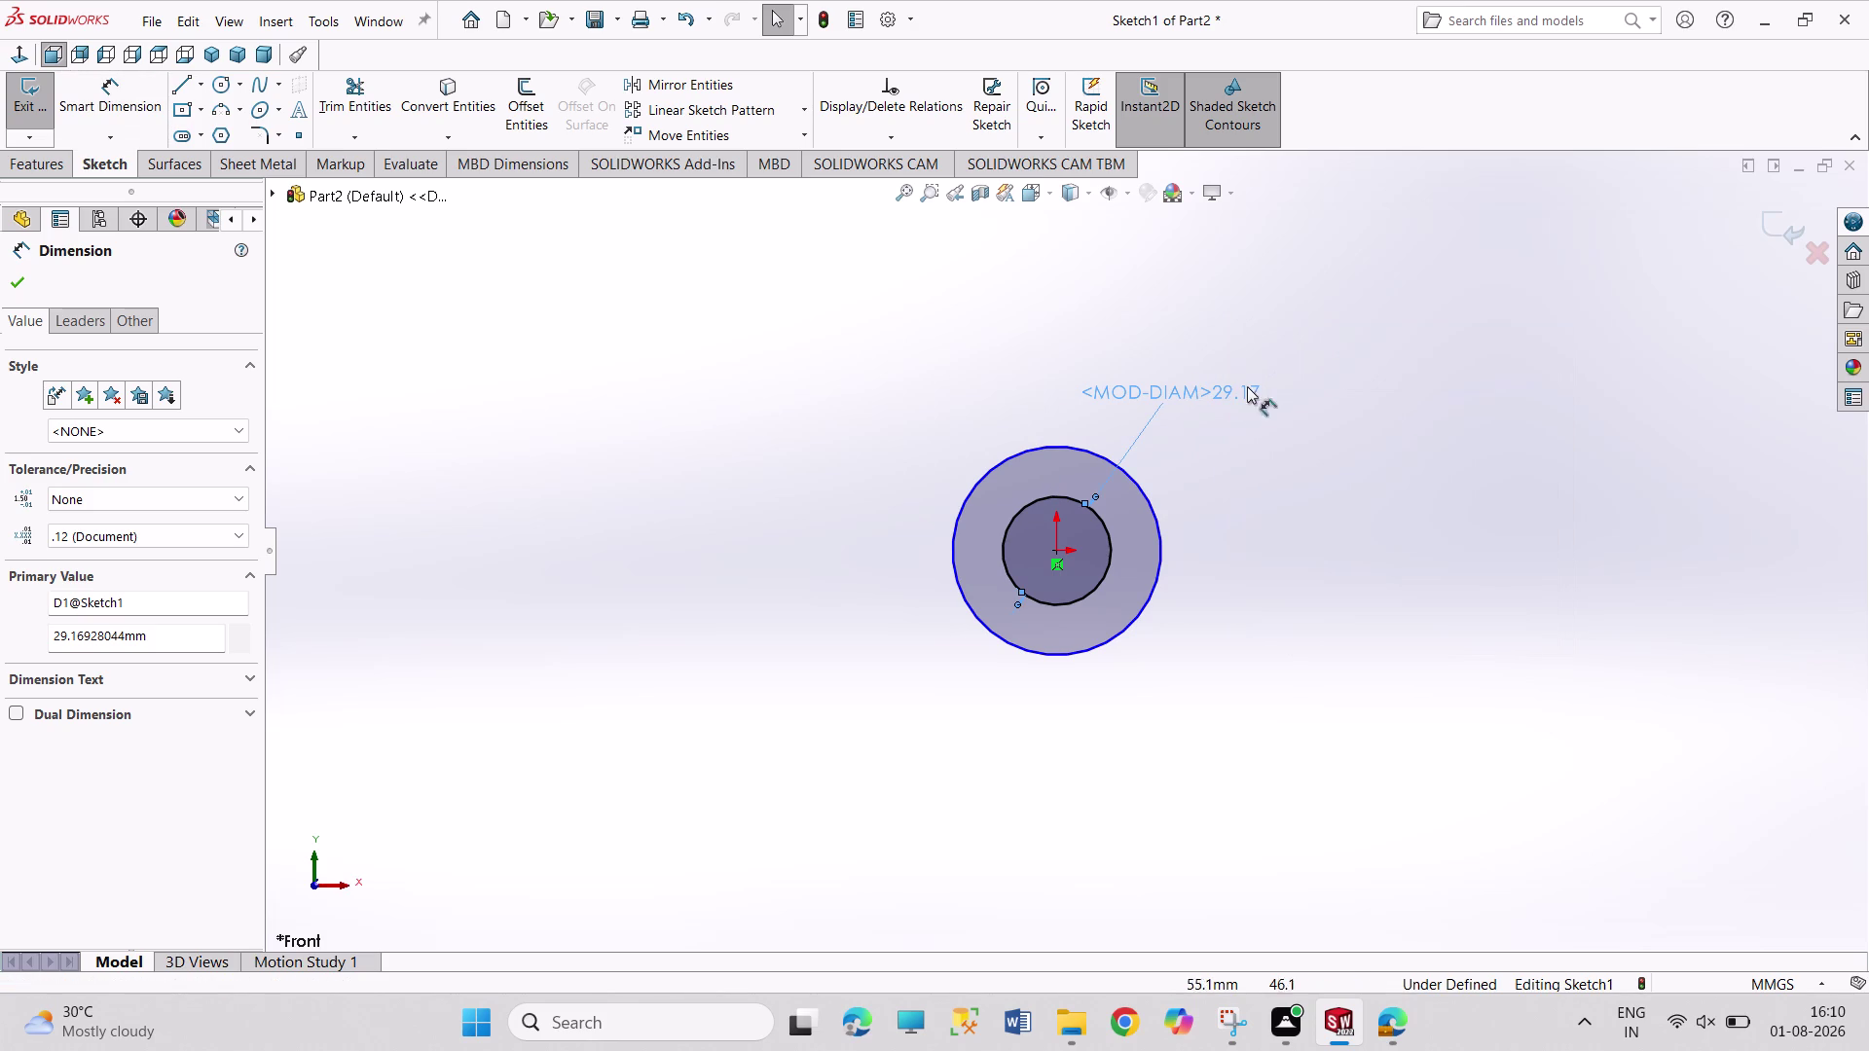
right_click(1210, 391)
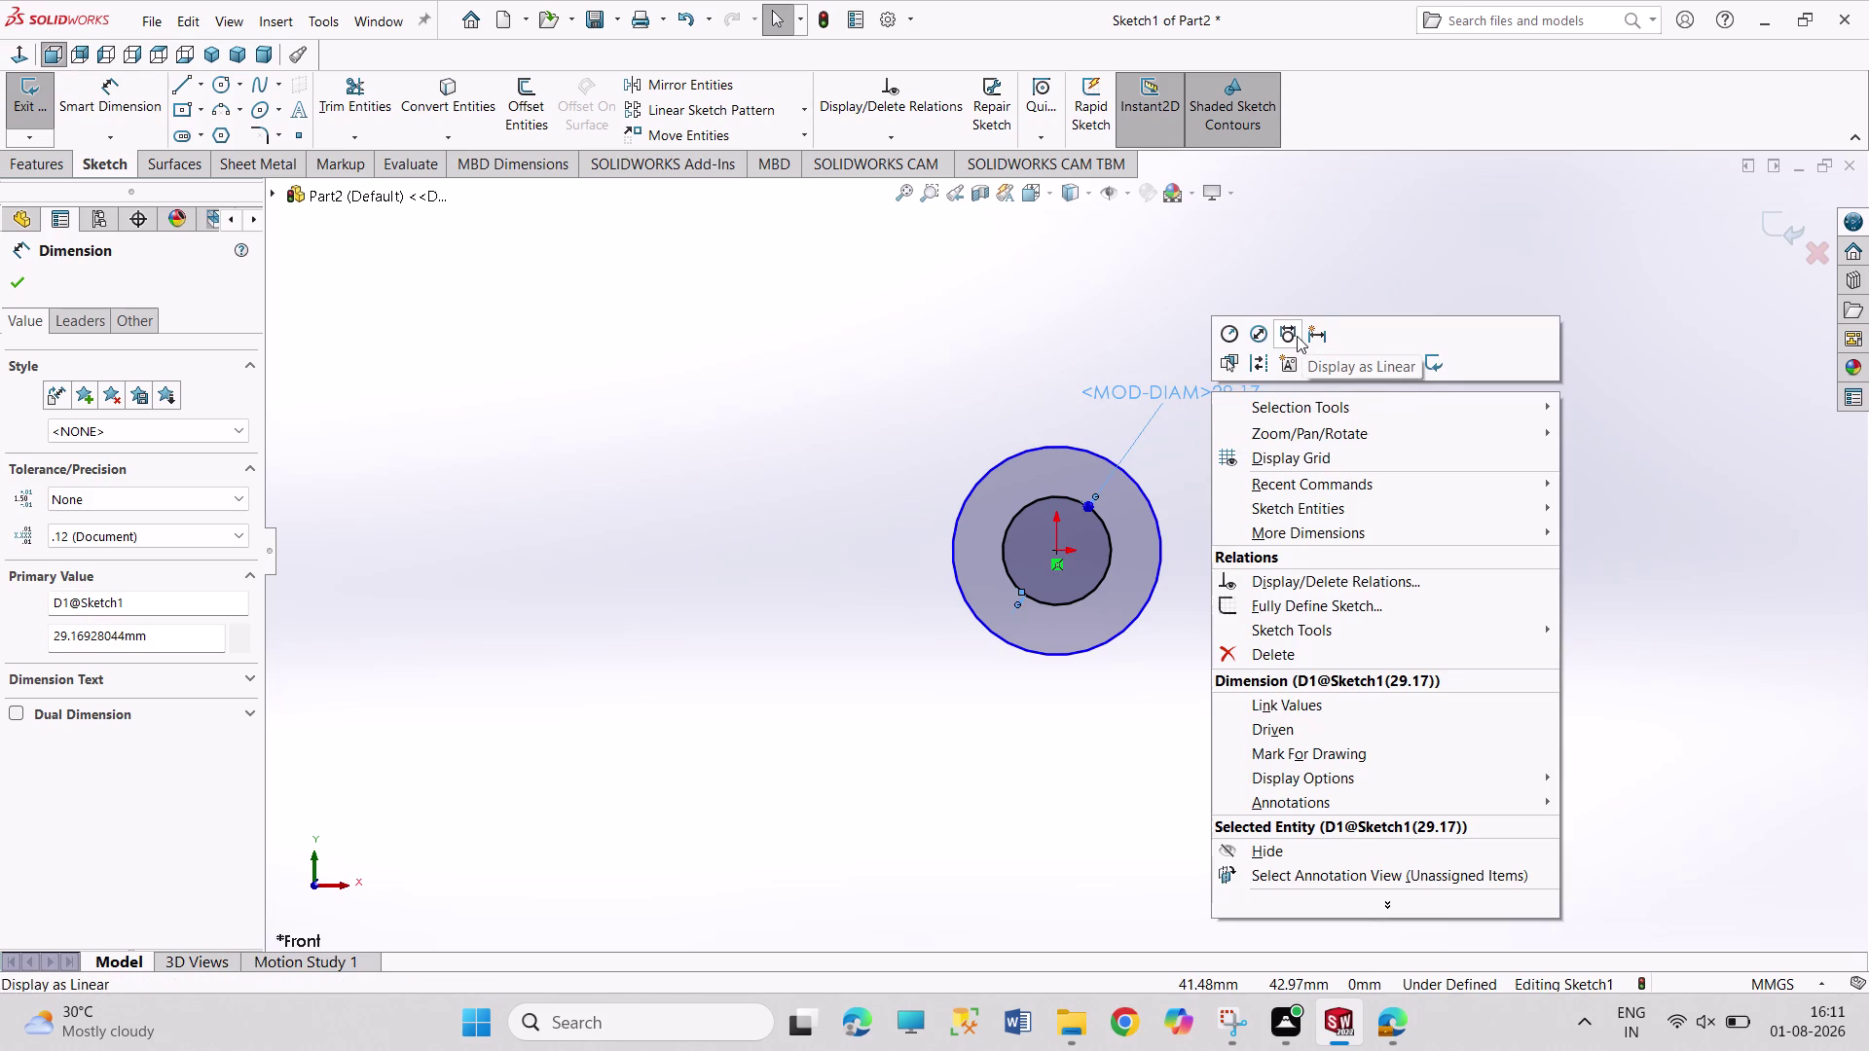
click(1293, 335)
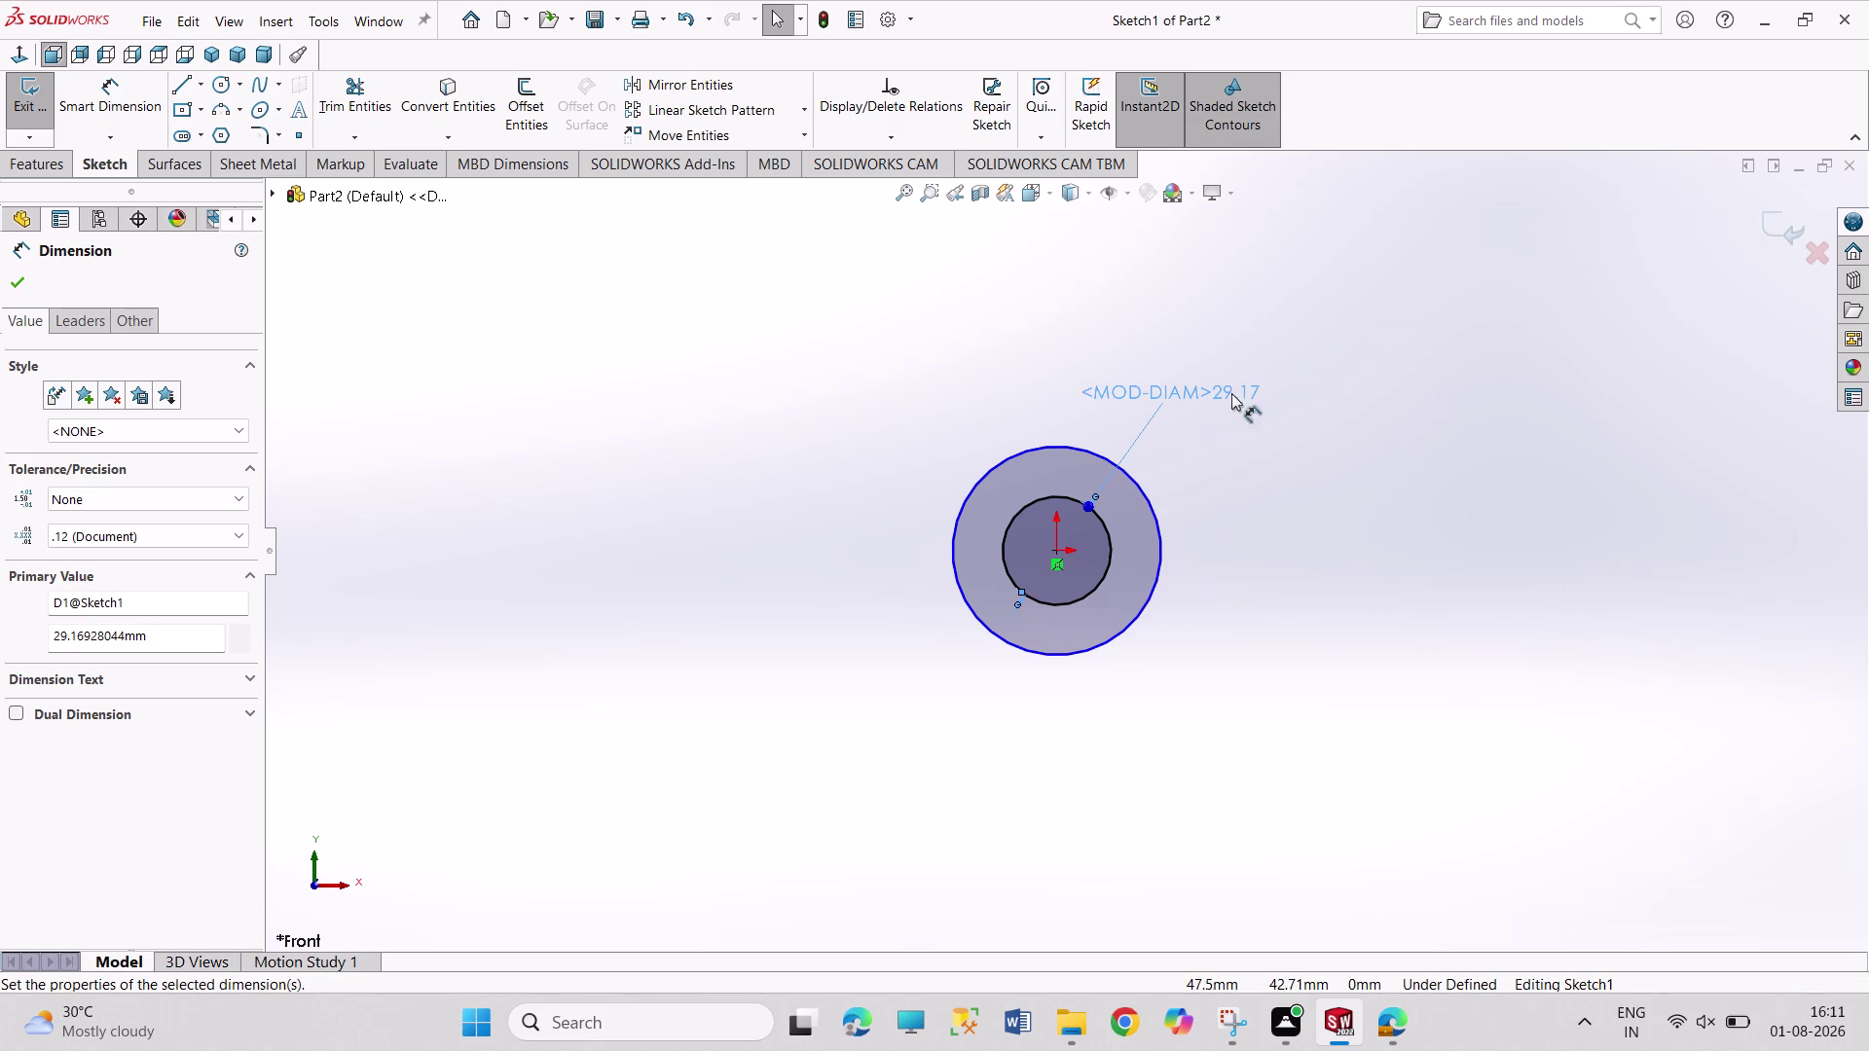
right_click(1210, 386)
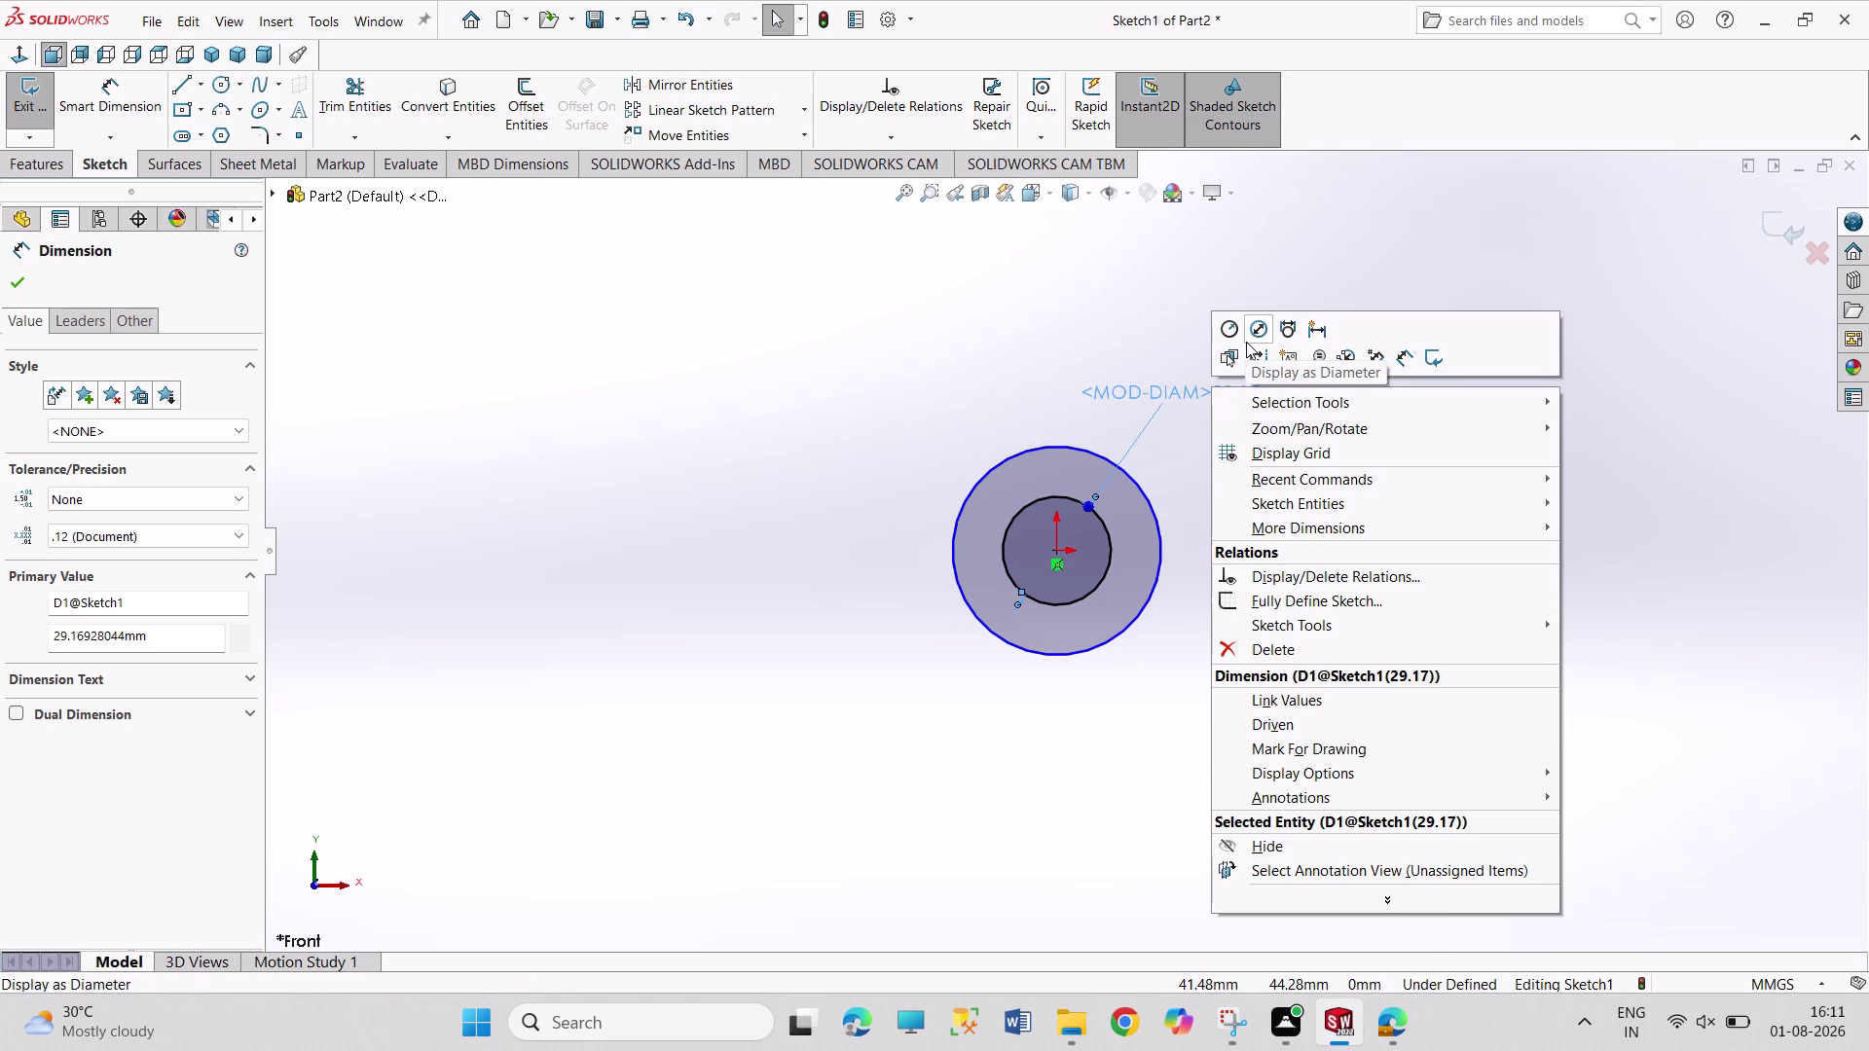
click(1233, 340)
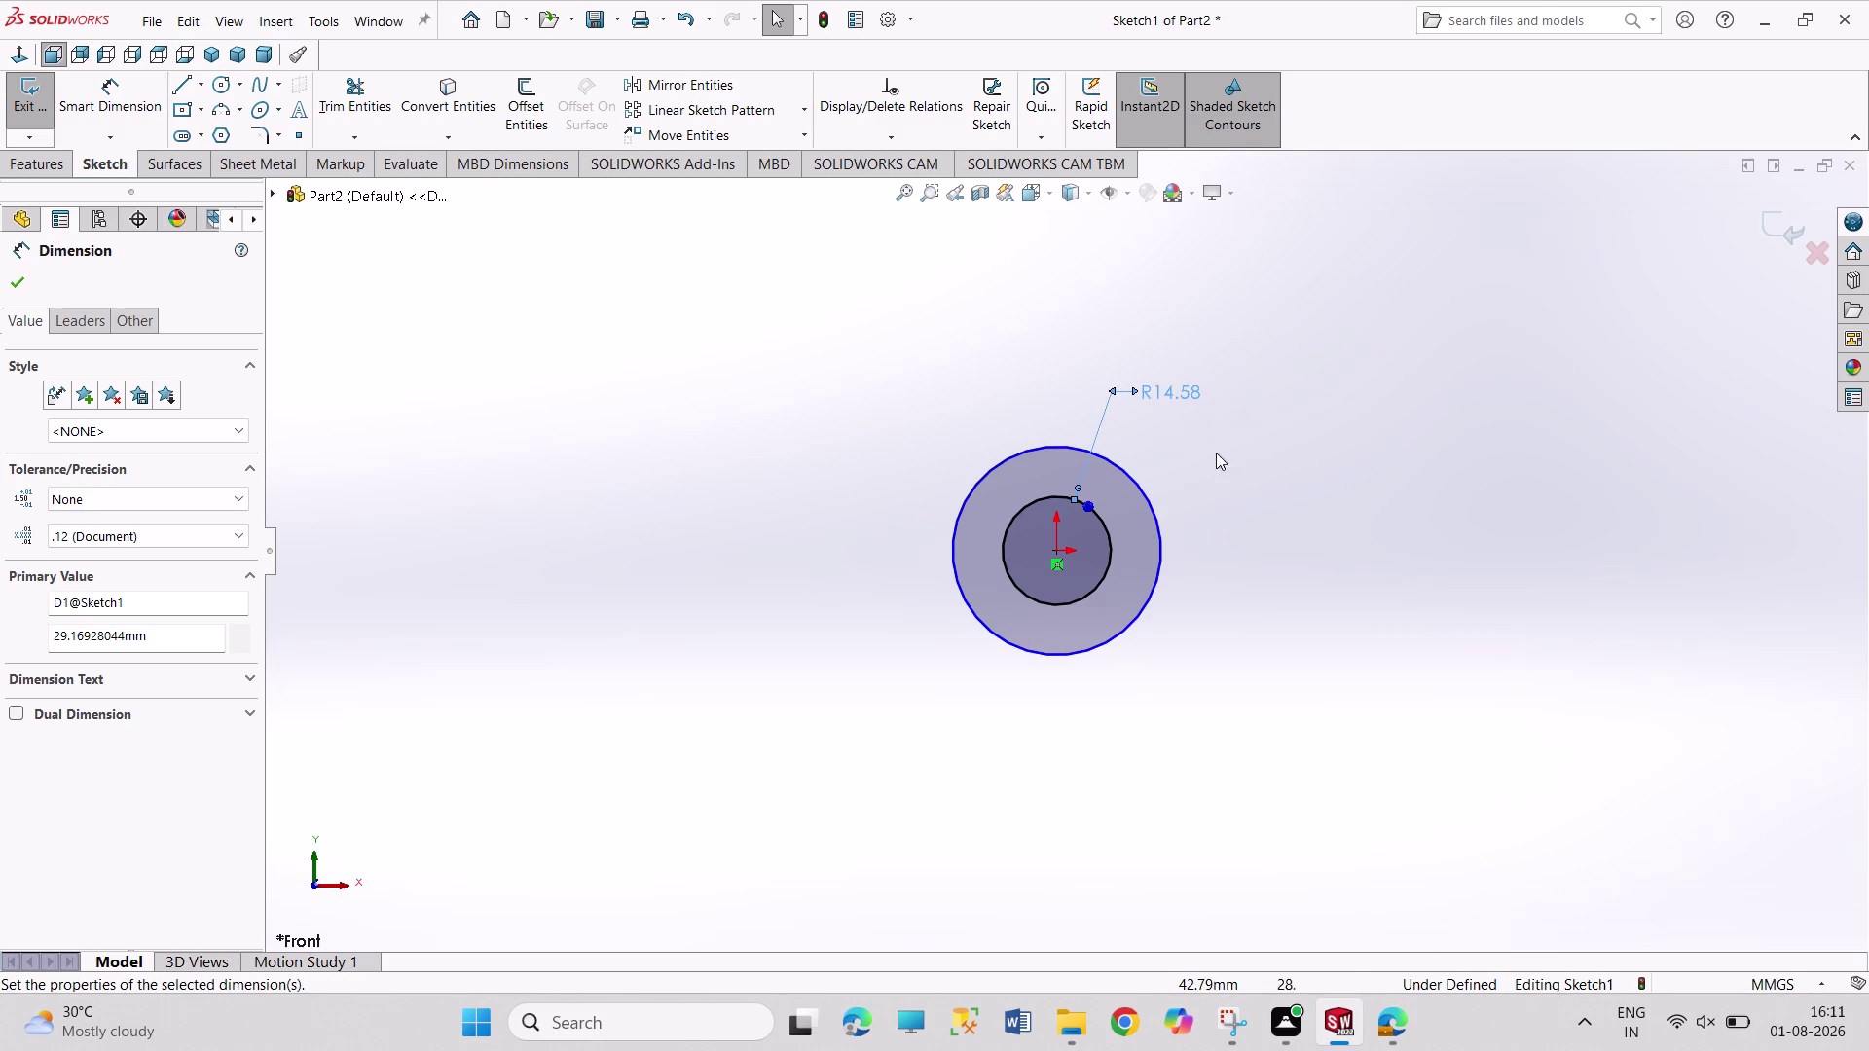
right_click(1167, 394)
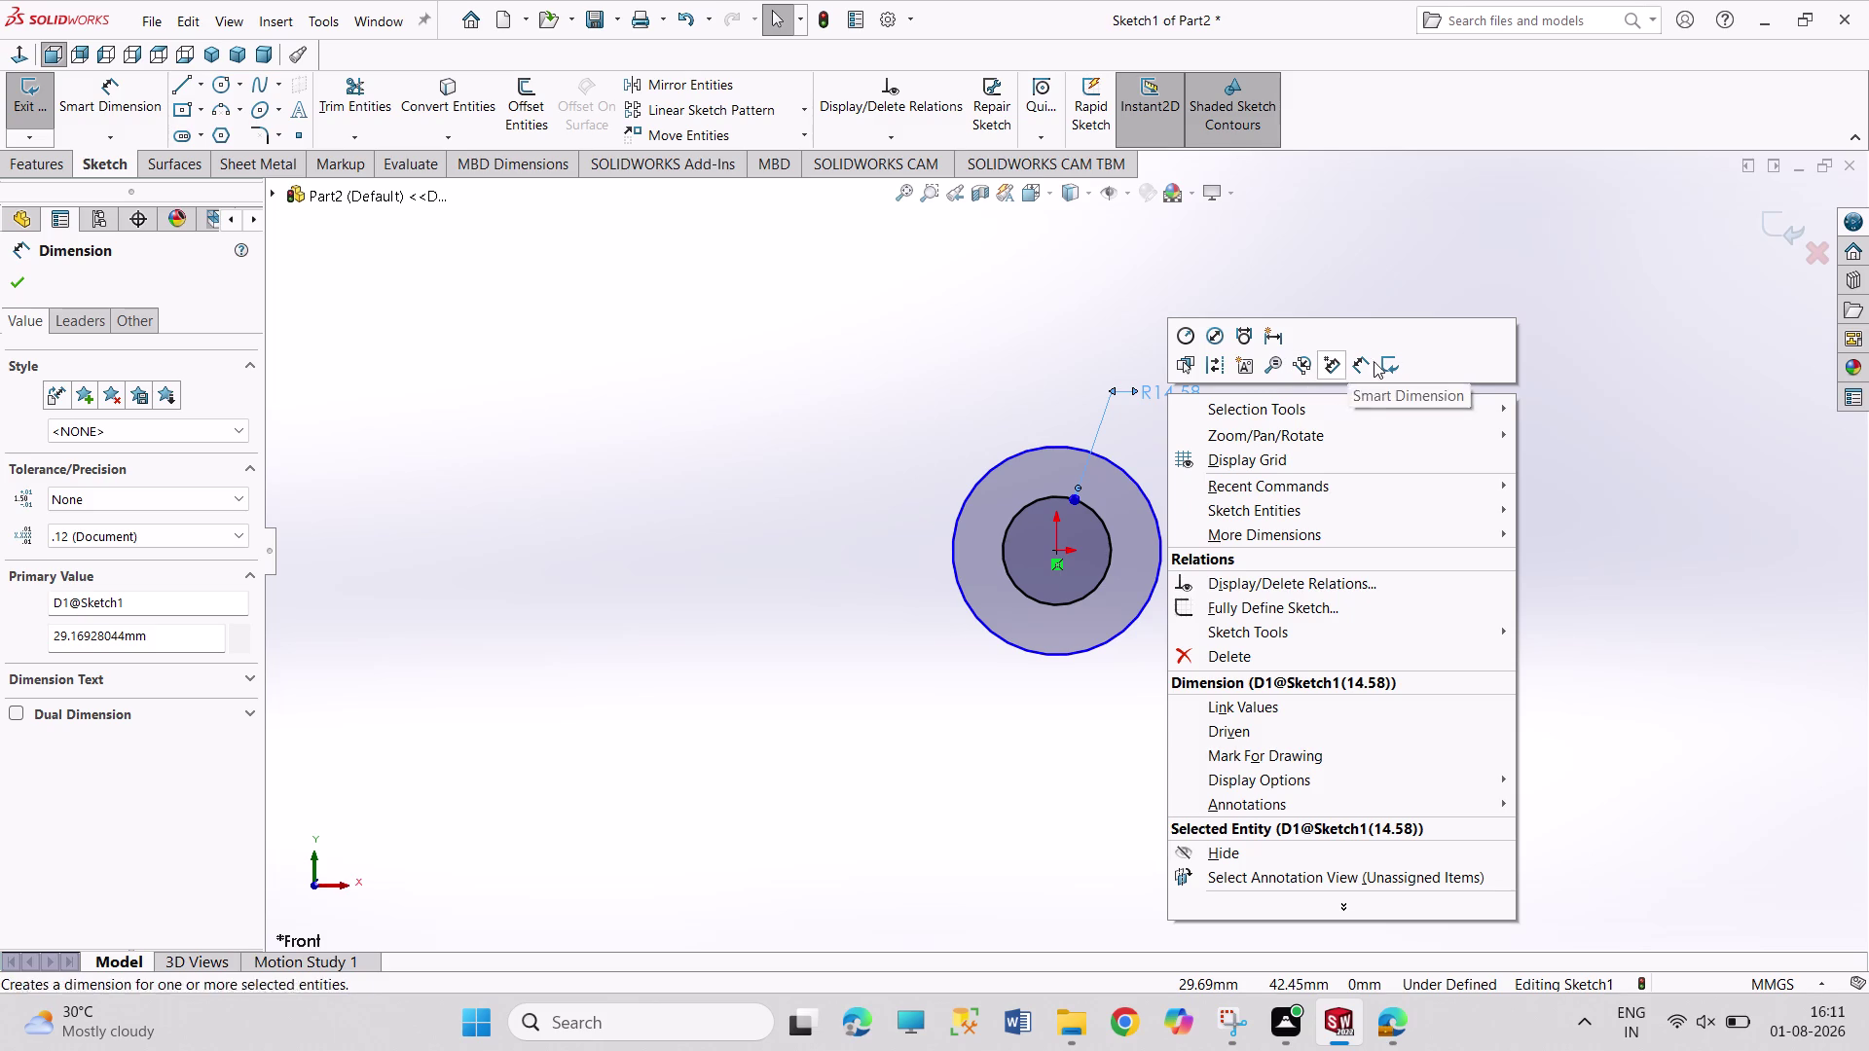
click(1276, 339)
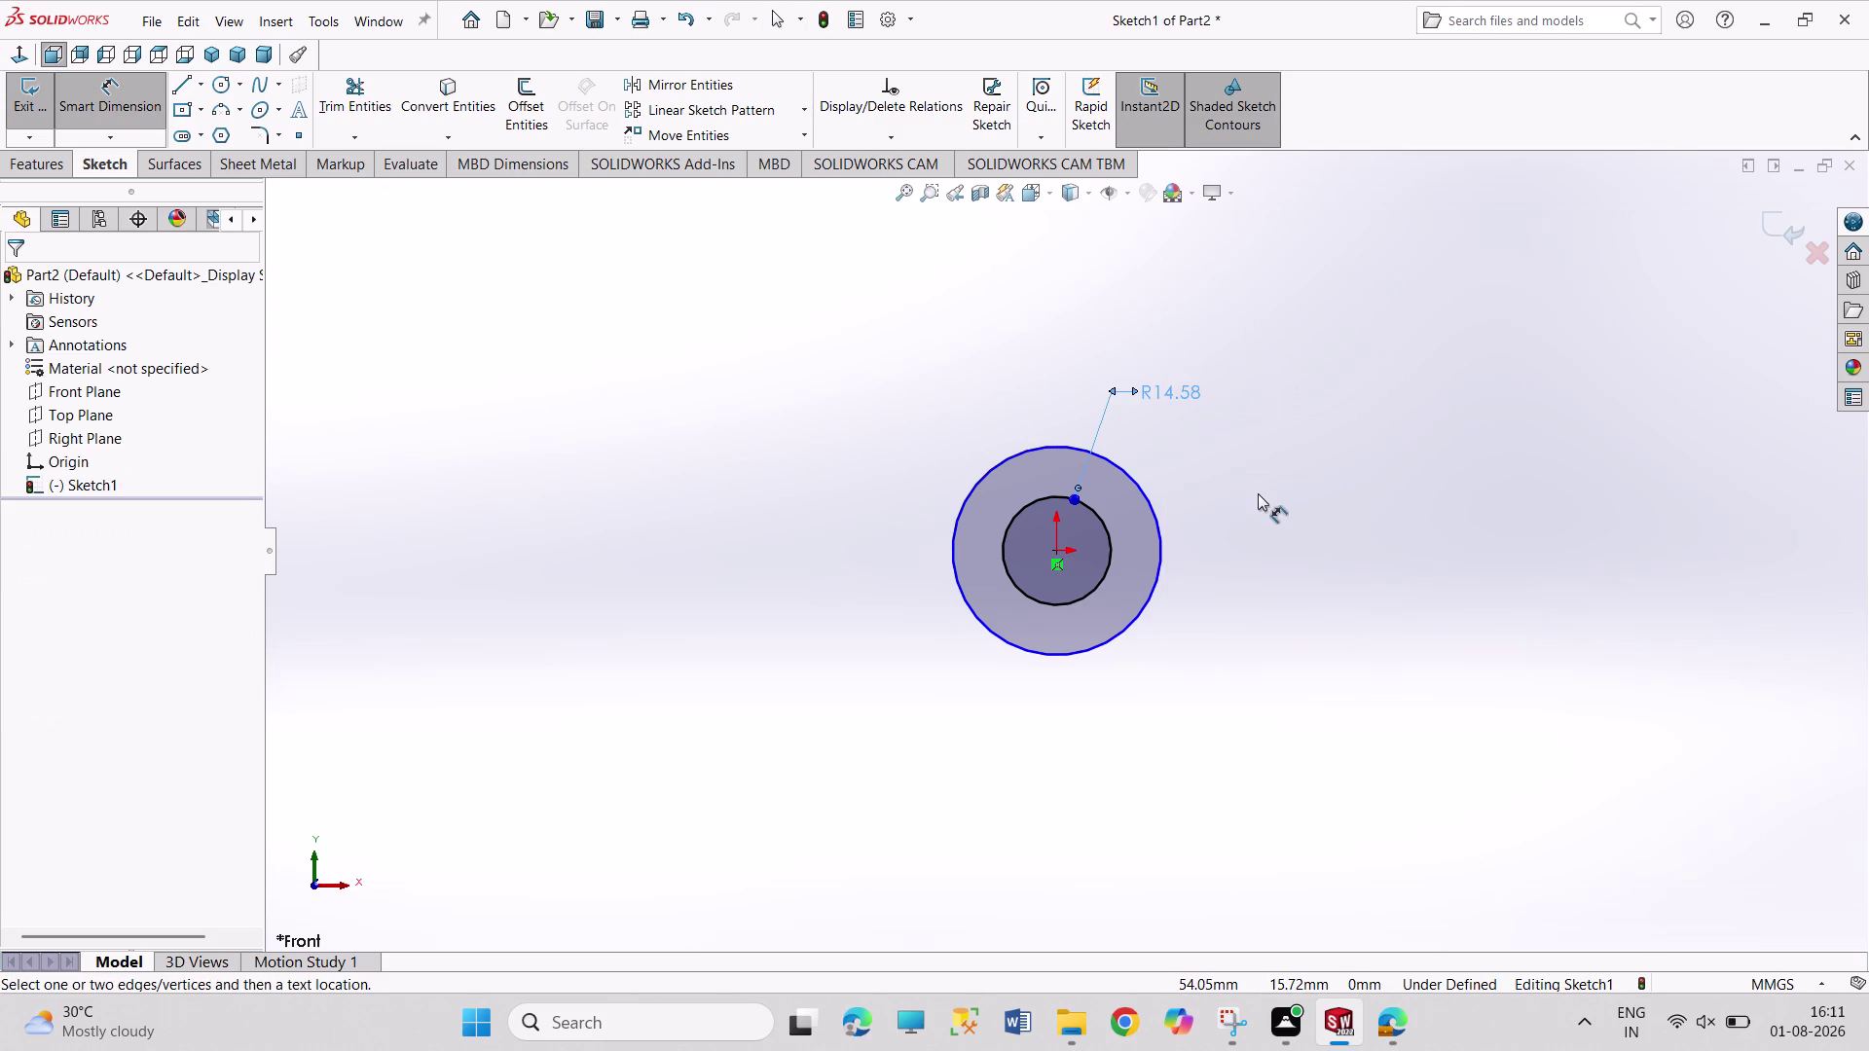
click(1159, 530)
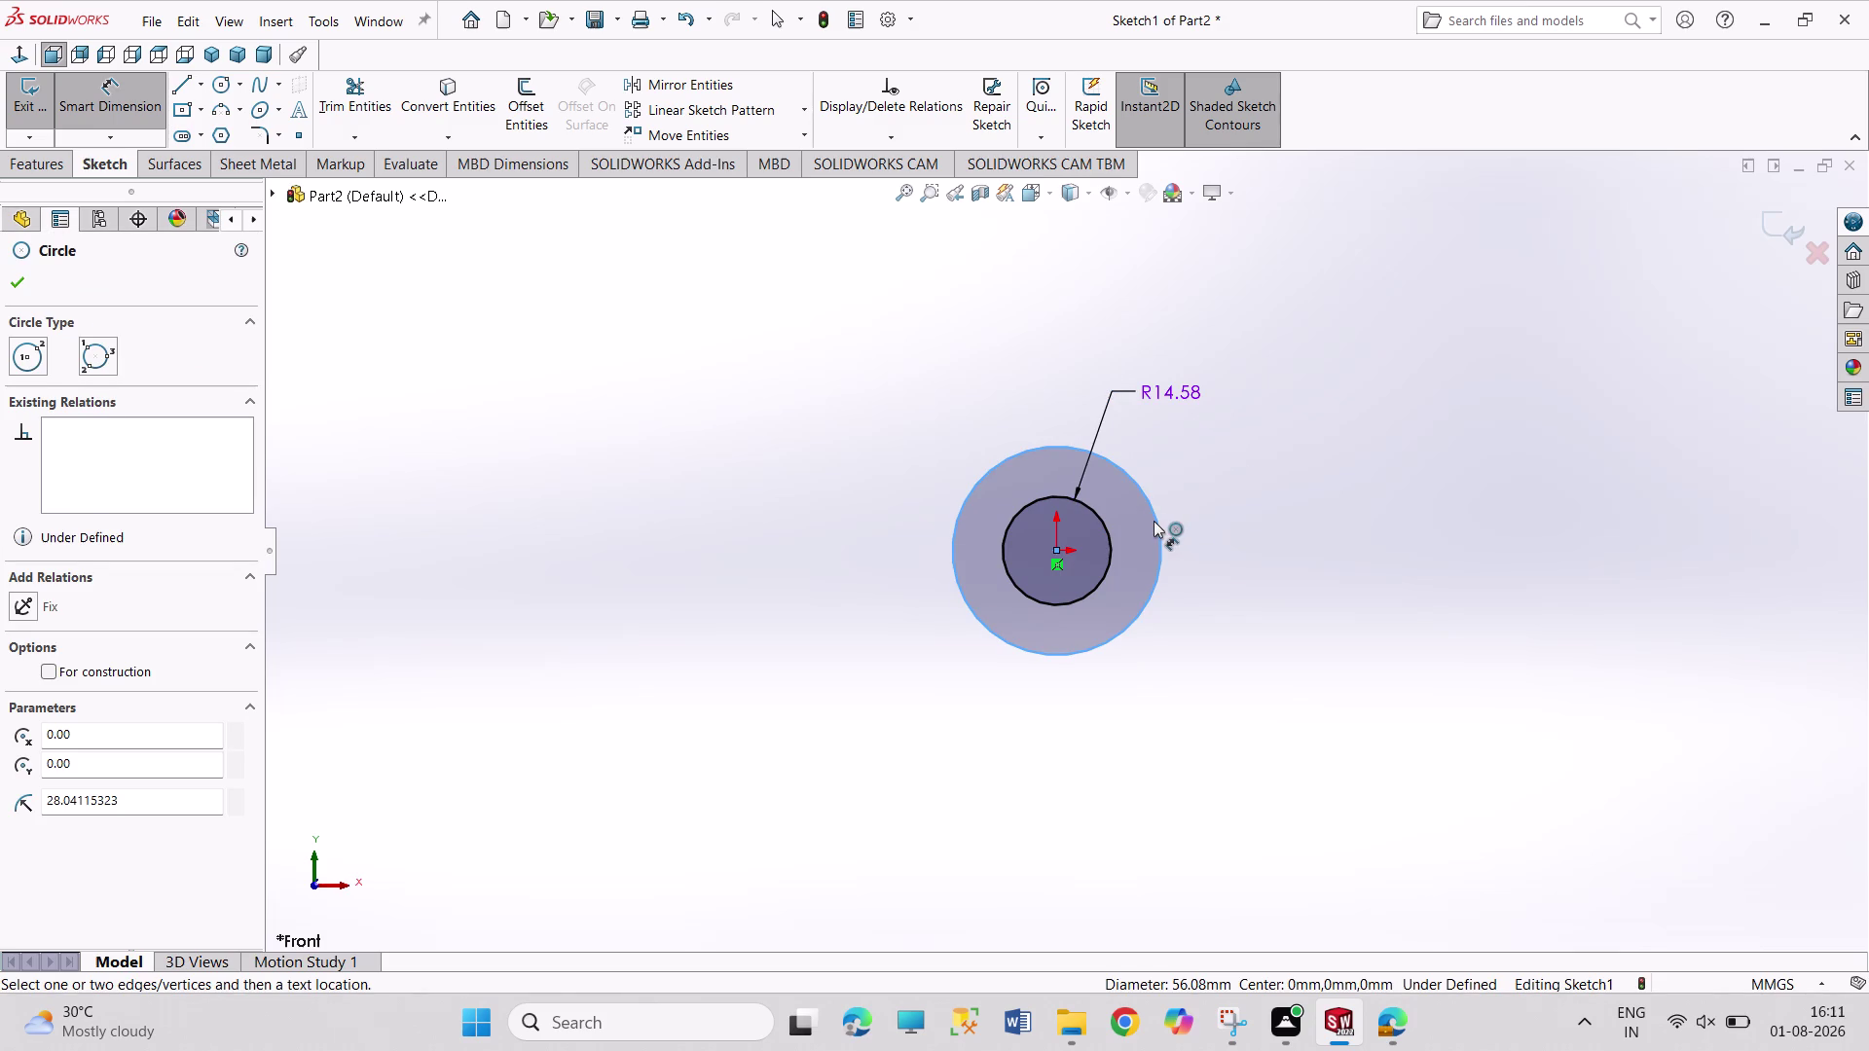
Place the outer circle's 56.08 mm diameter dimension to its right.
click(1154, 520)
key(Escape)
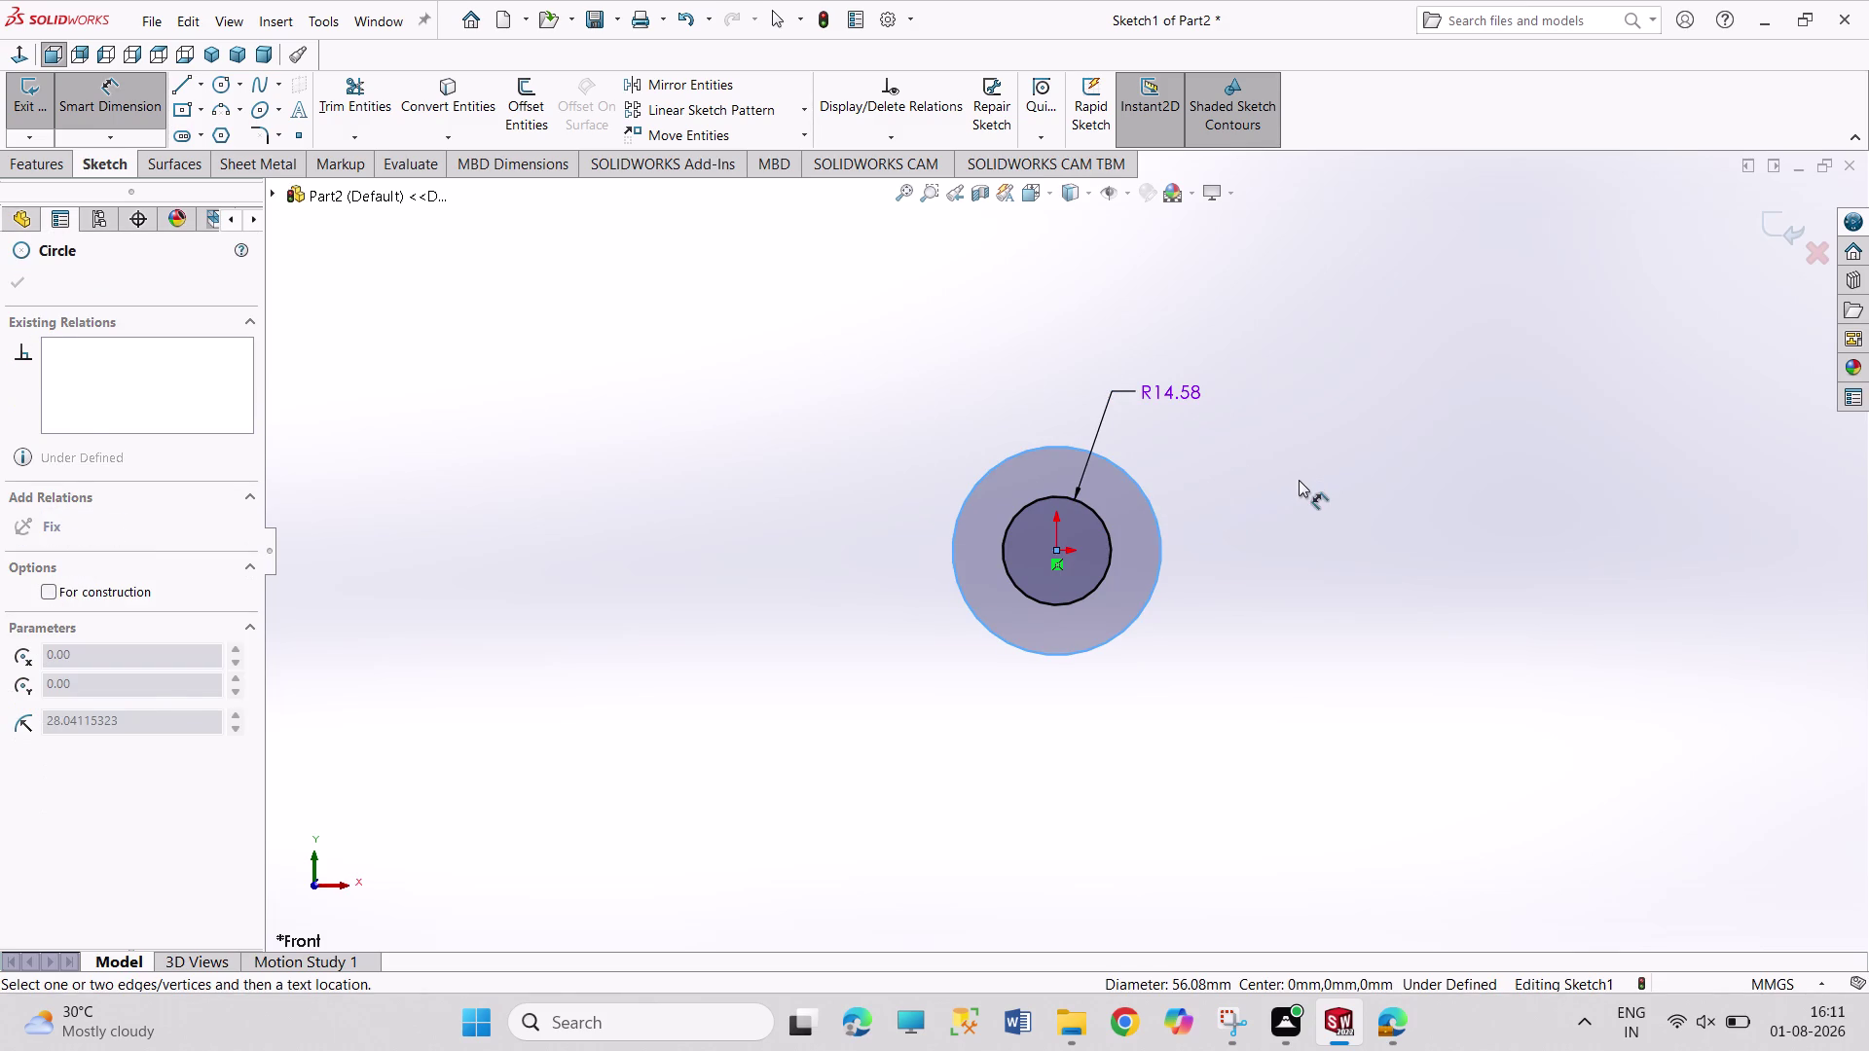
key(Escape)
right_click(1360, 576)
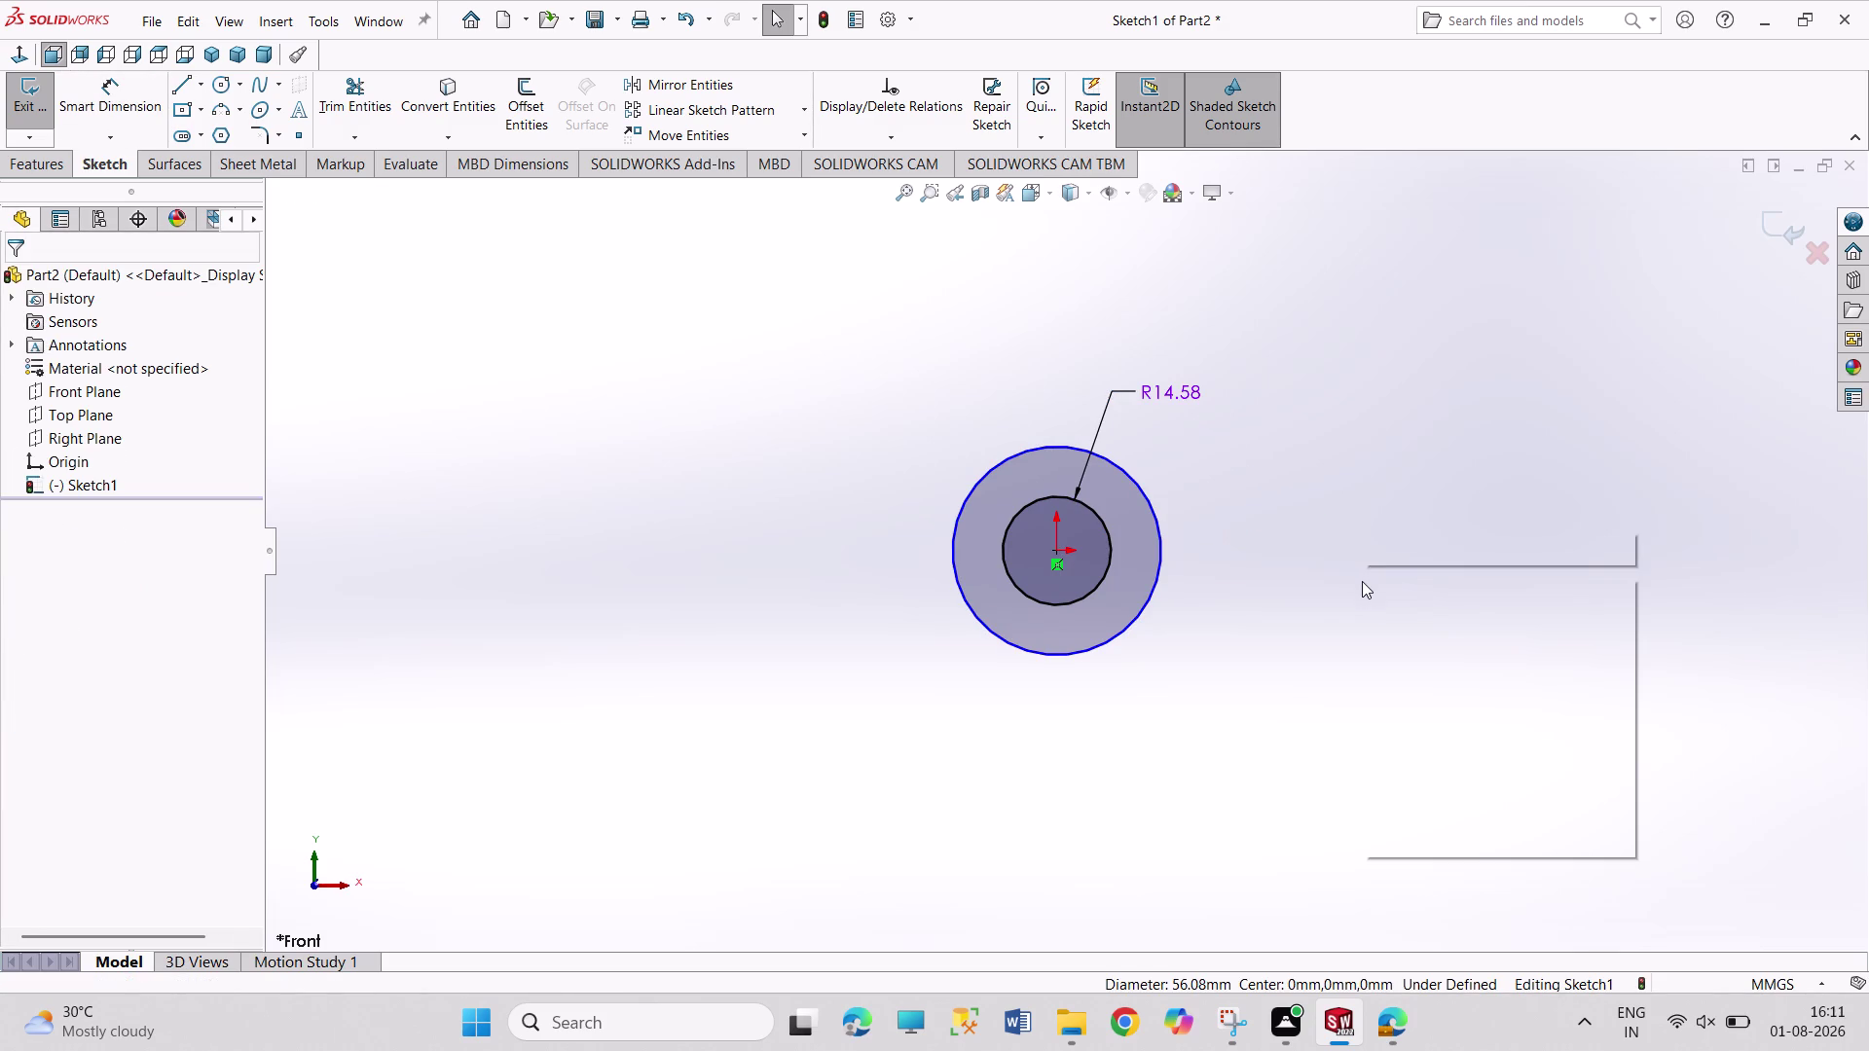
click(1289, 620)
right_drag(1289, 616, 1284, 416)
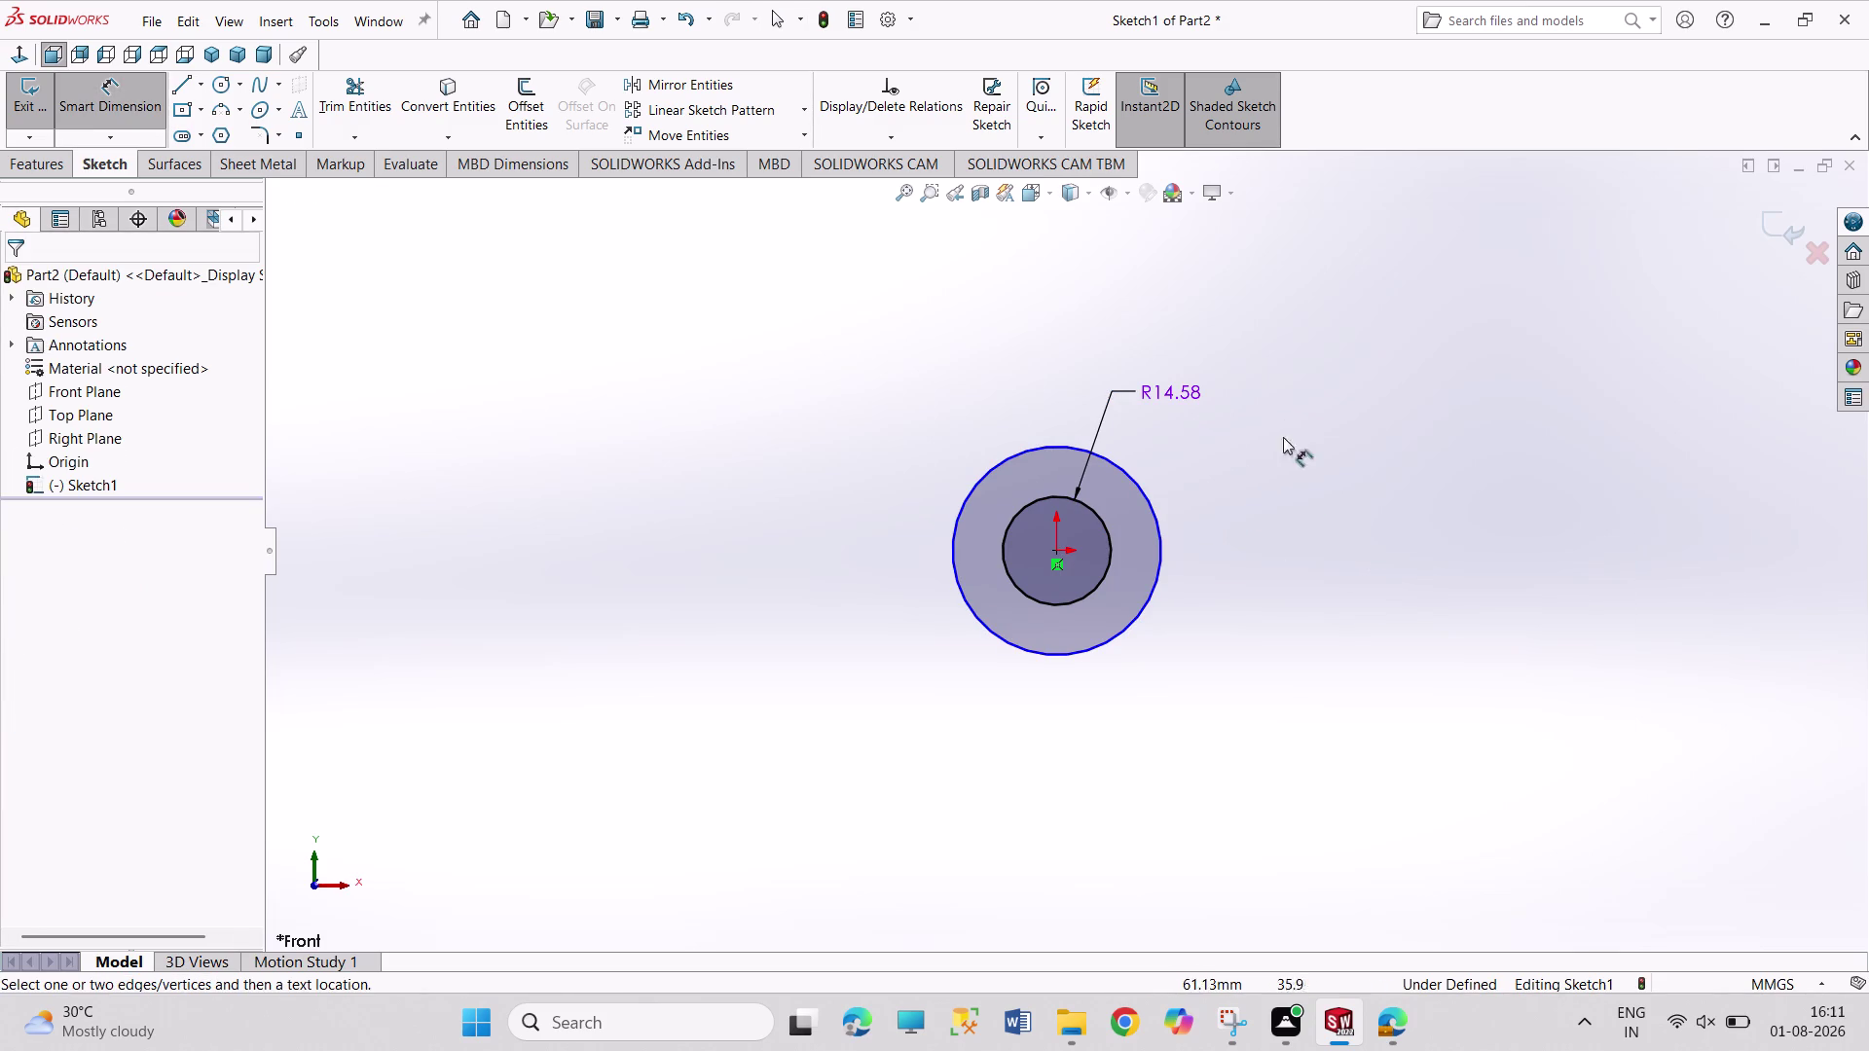
click(1156, 530)
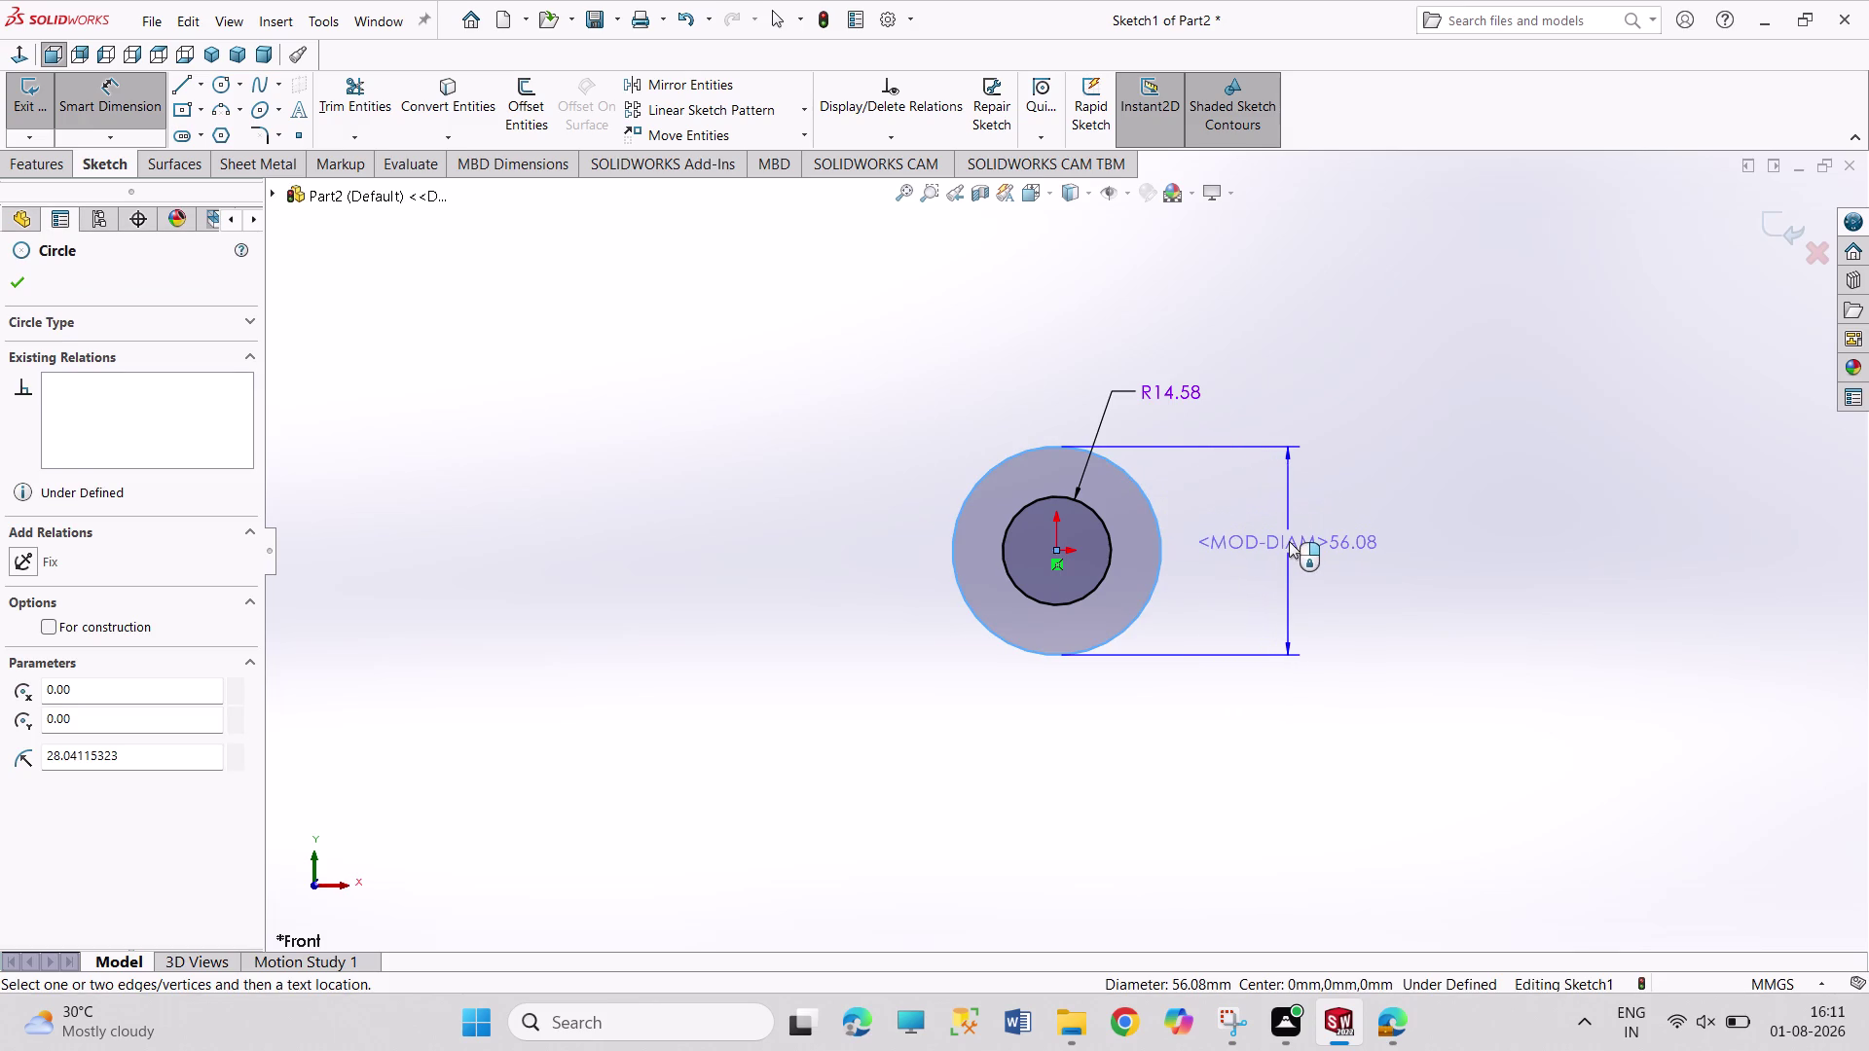
click(1289, 541)
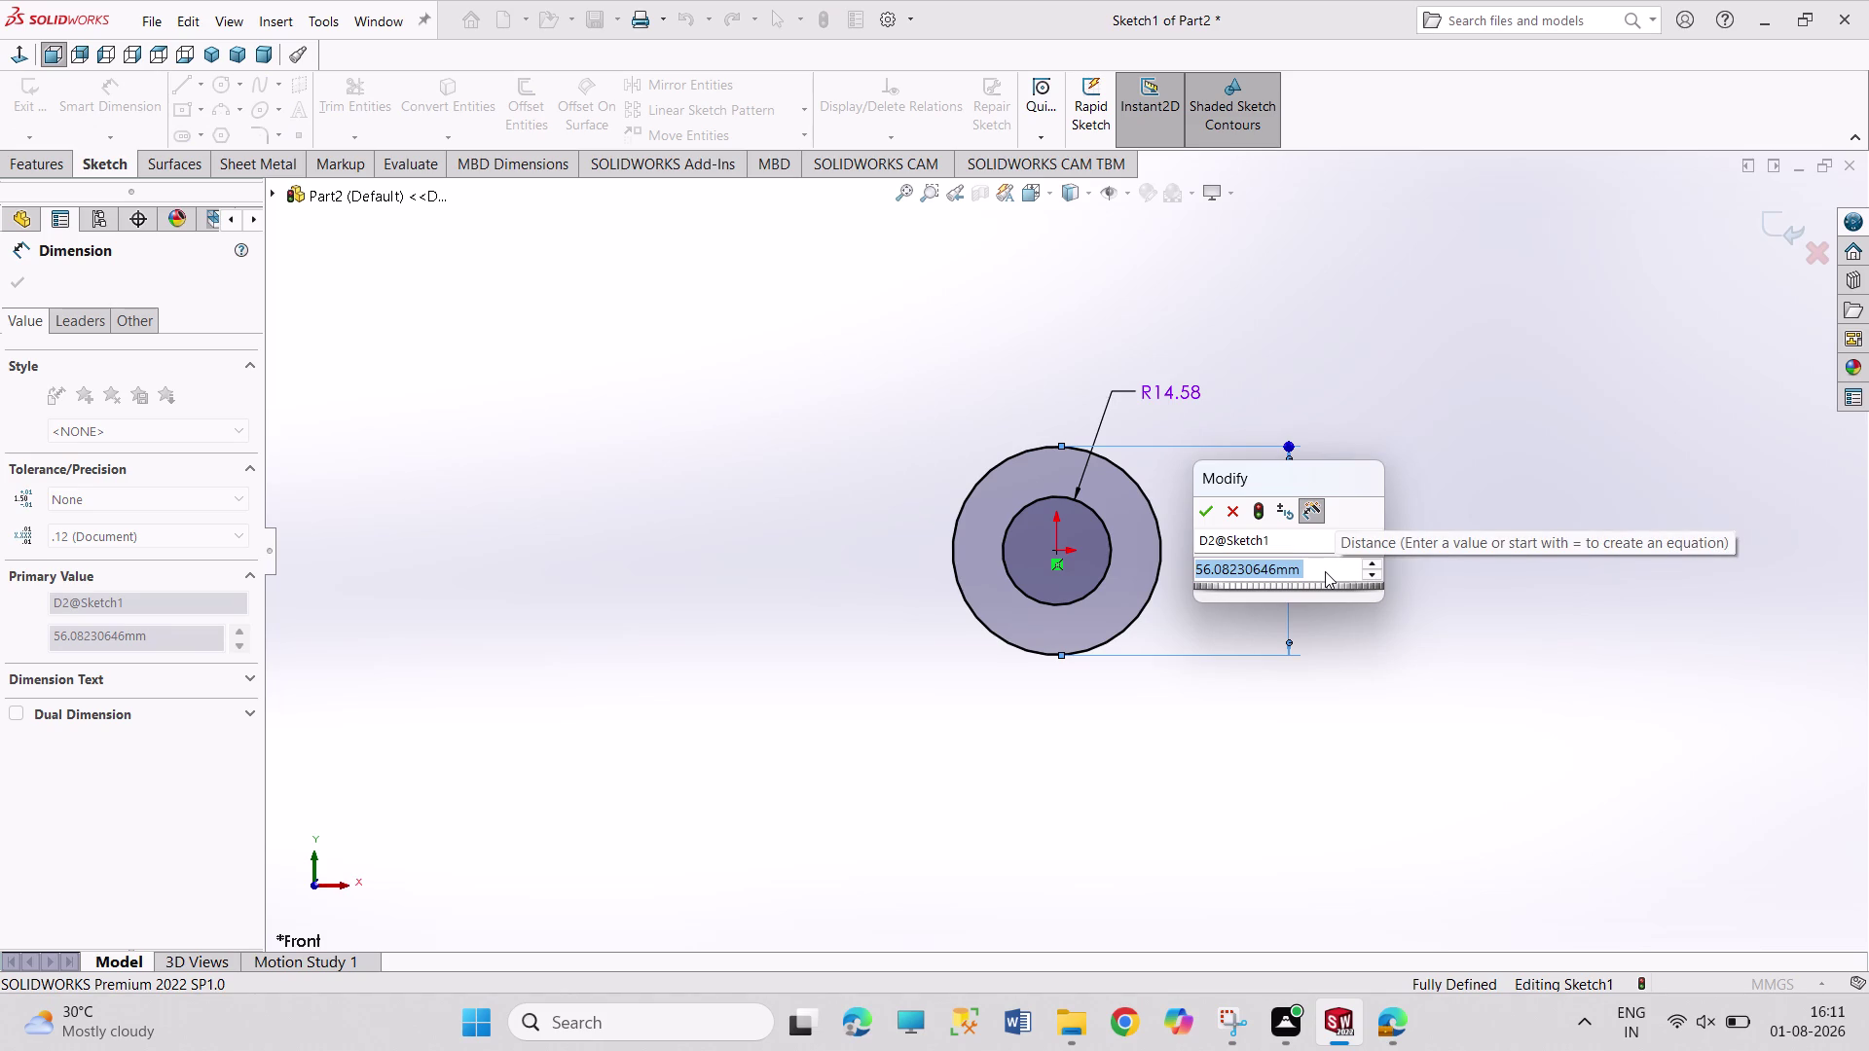
Adjust the increment settings in the diameter dimension's Modify box.
click(1286, 513)
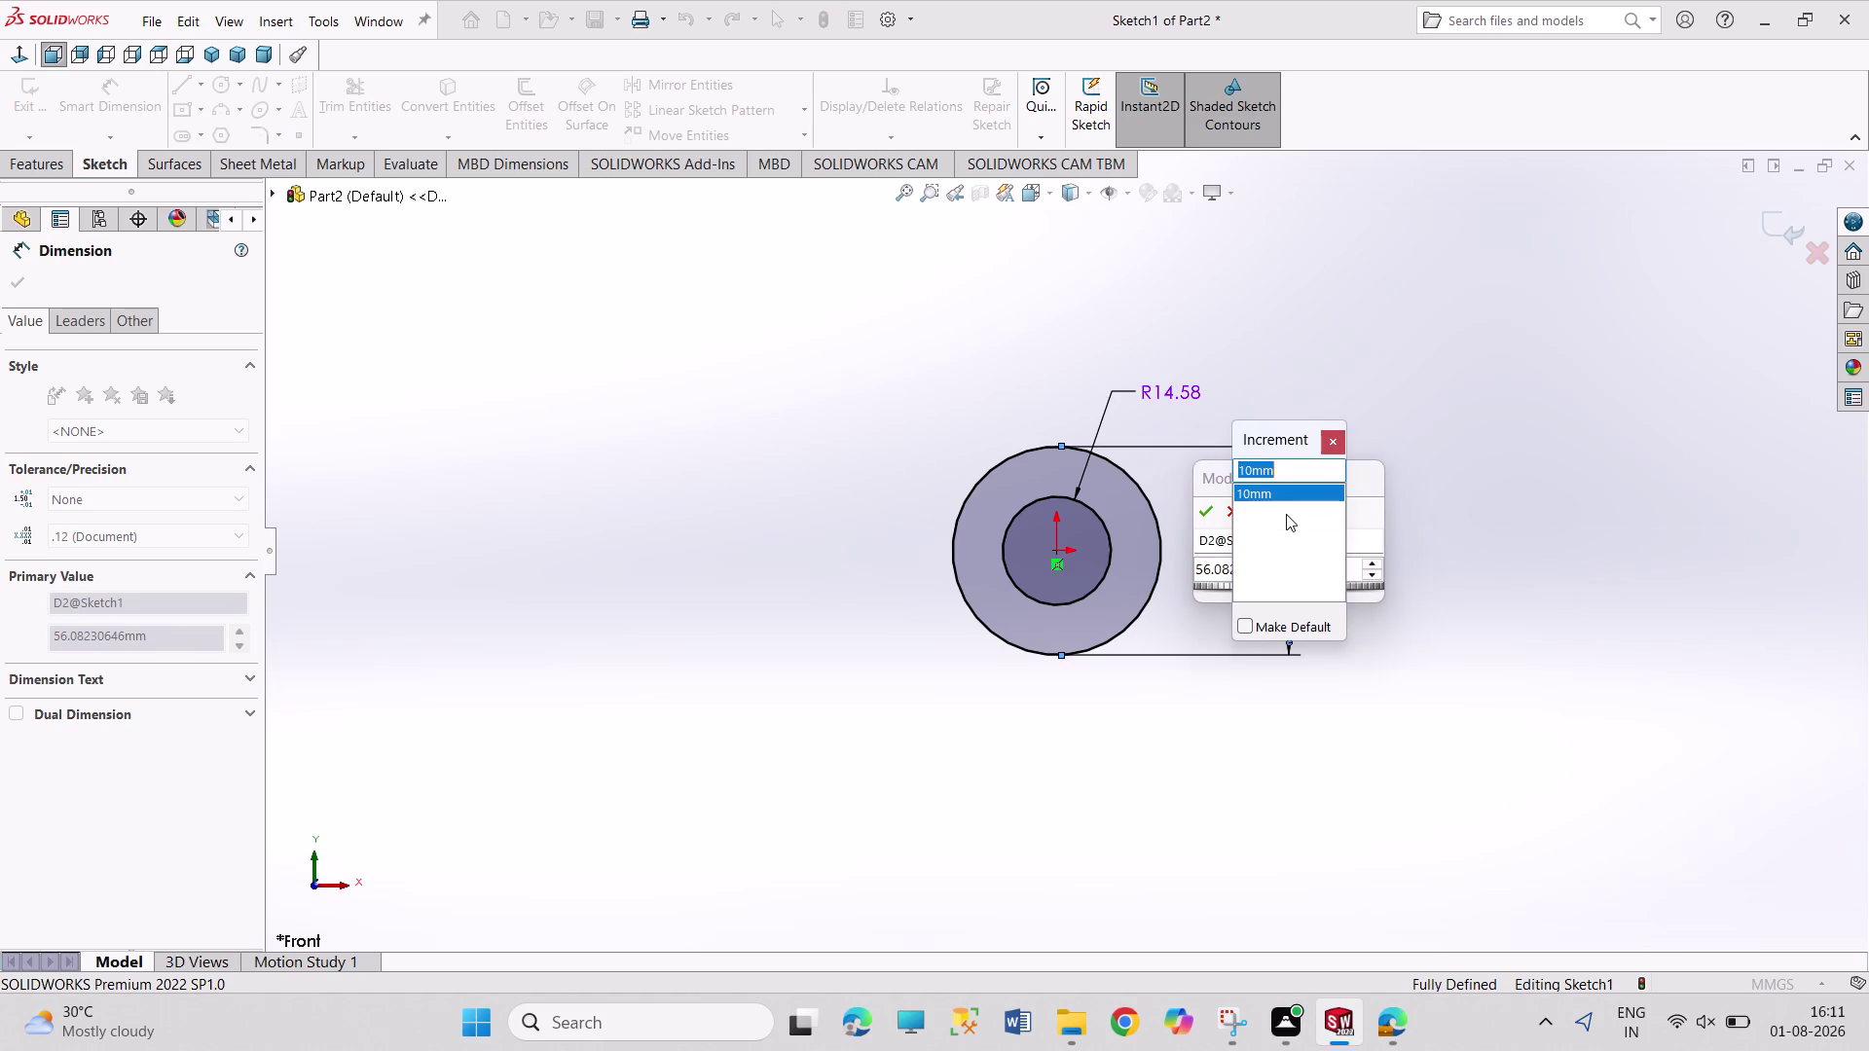
click(1332, 443)
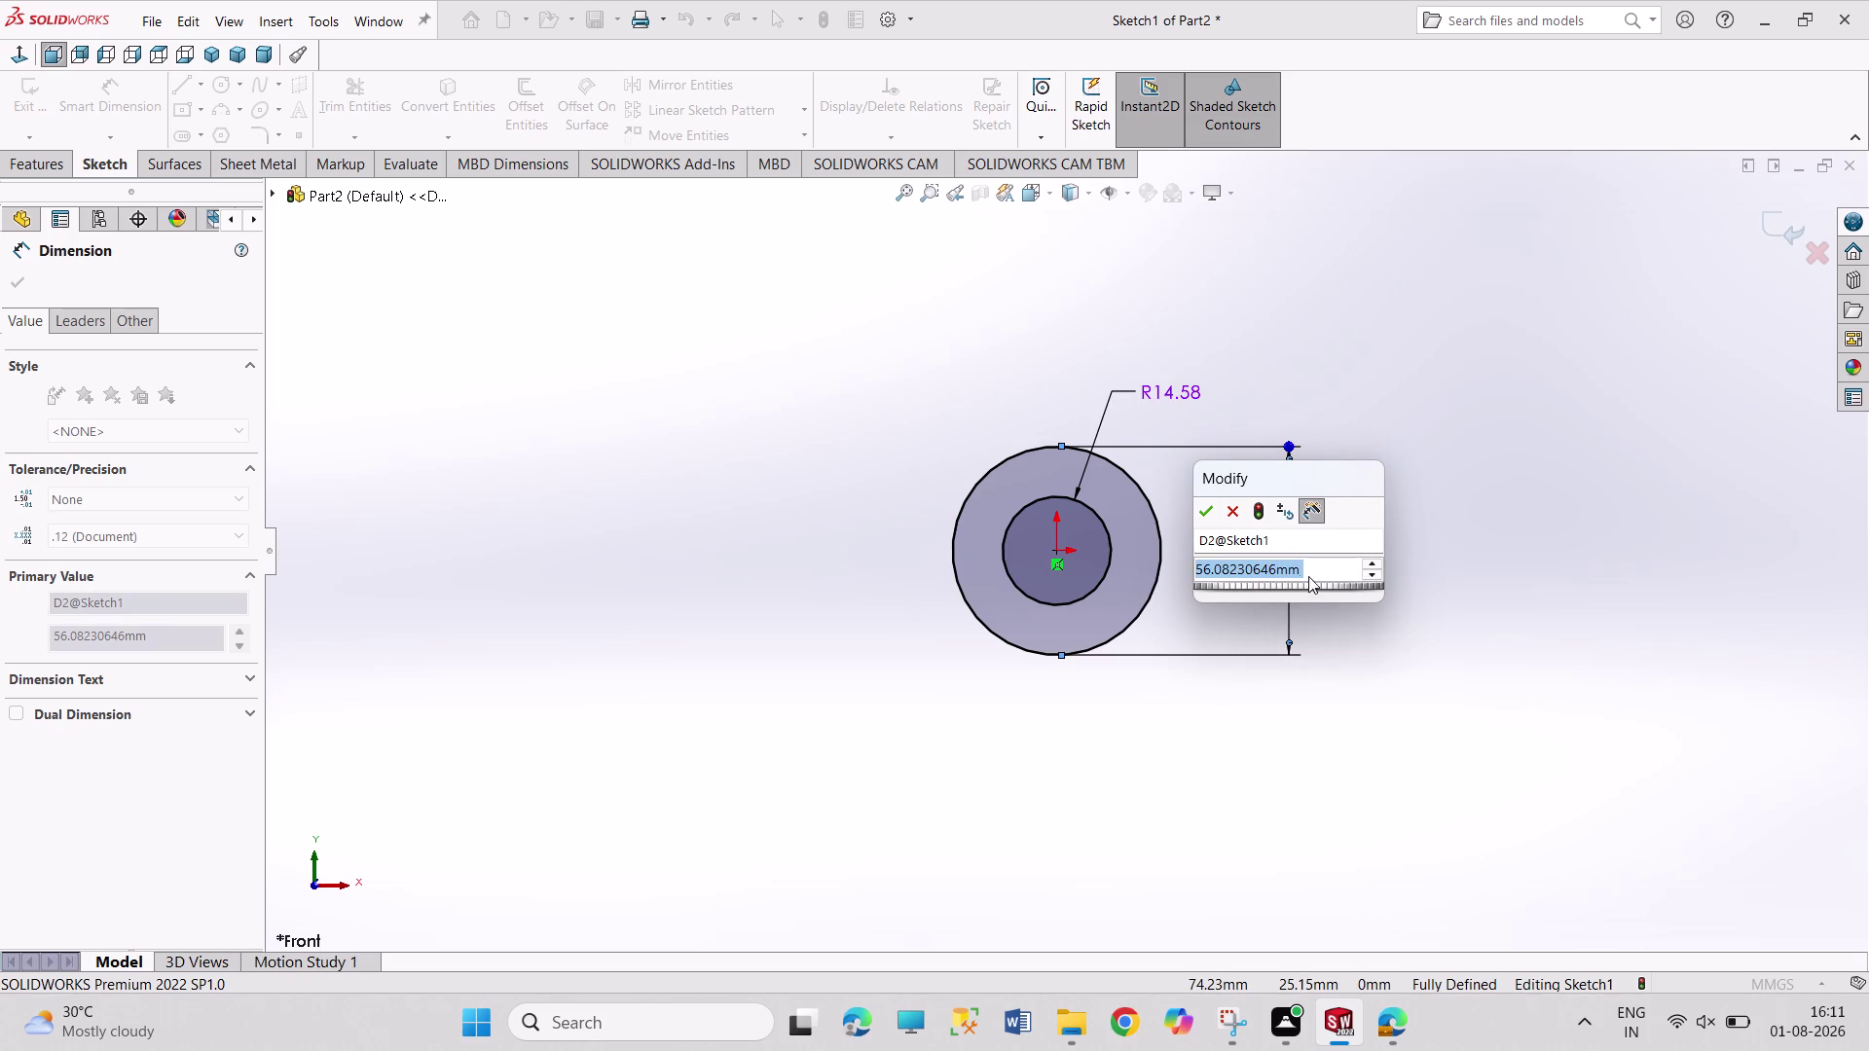
click(1315, 510)
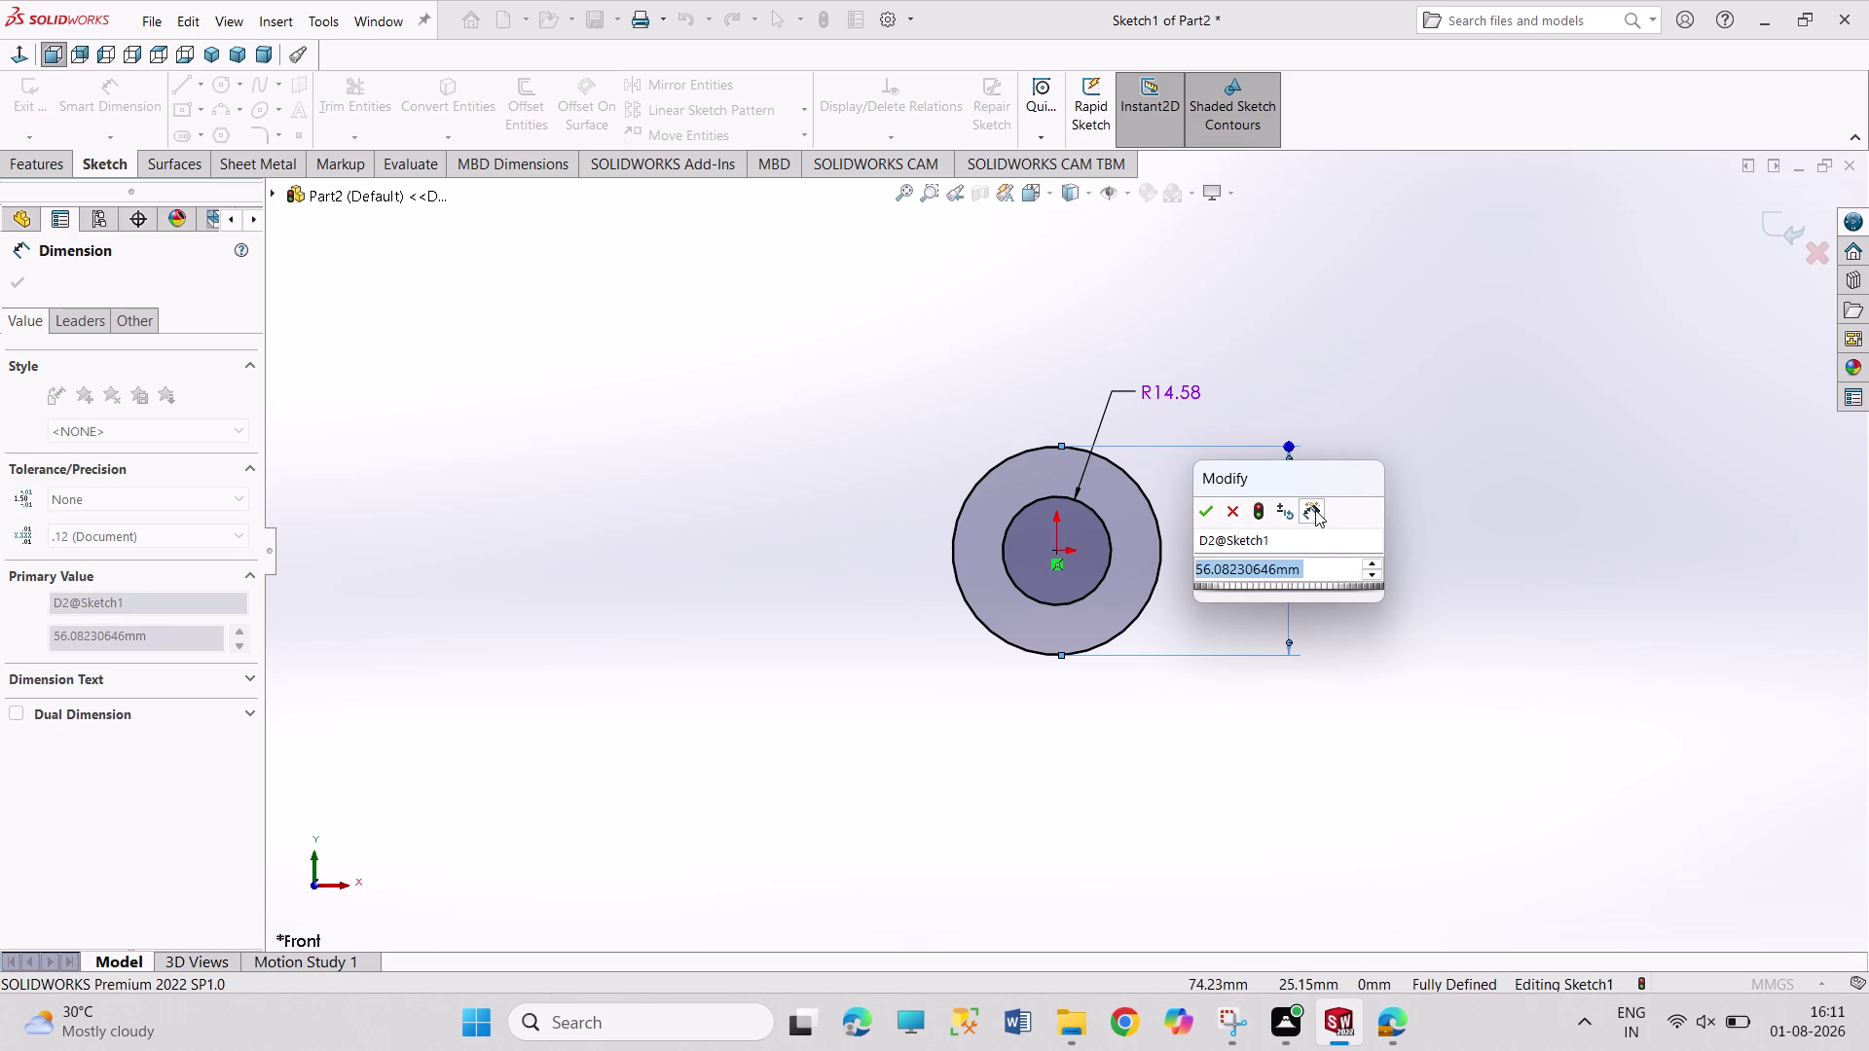
click(1314, 510)
click(1320, 507)
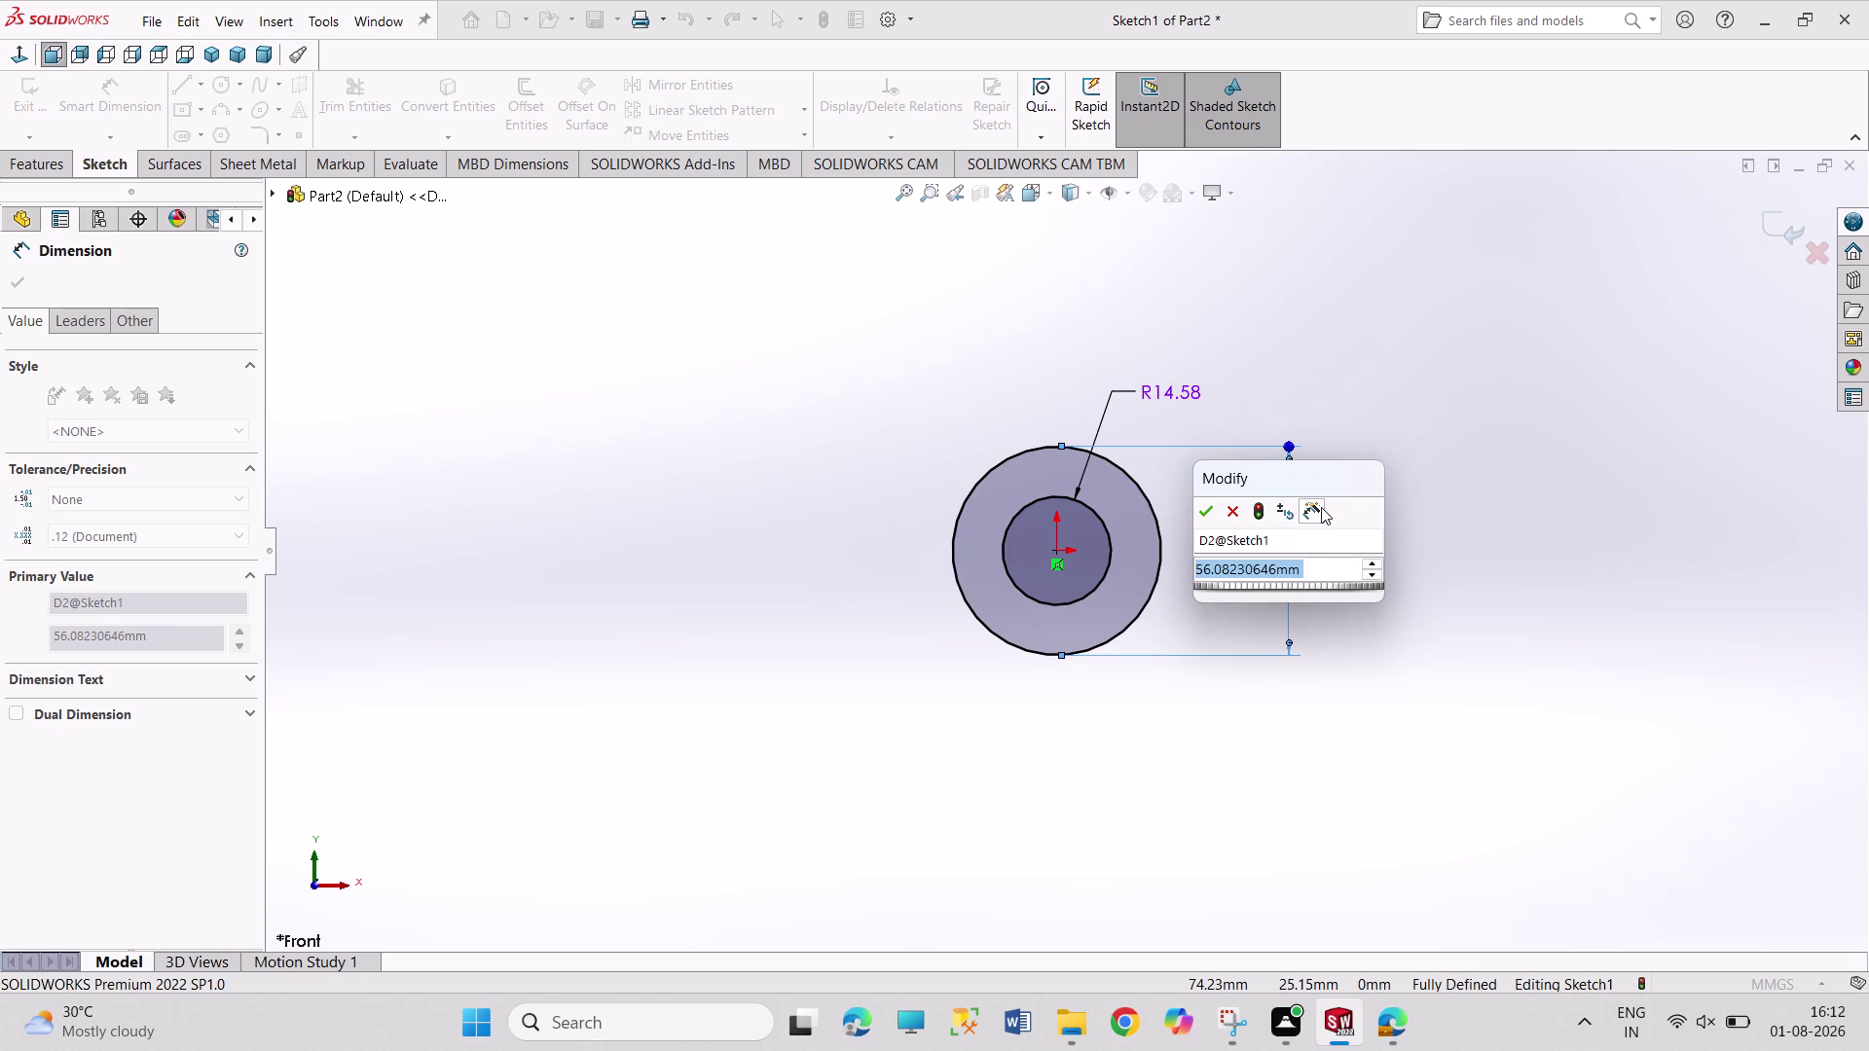
click(1320, 507)
click(1451, 499)
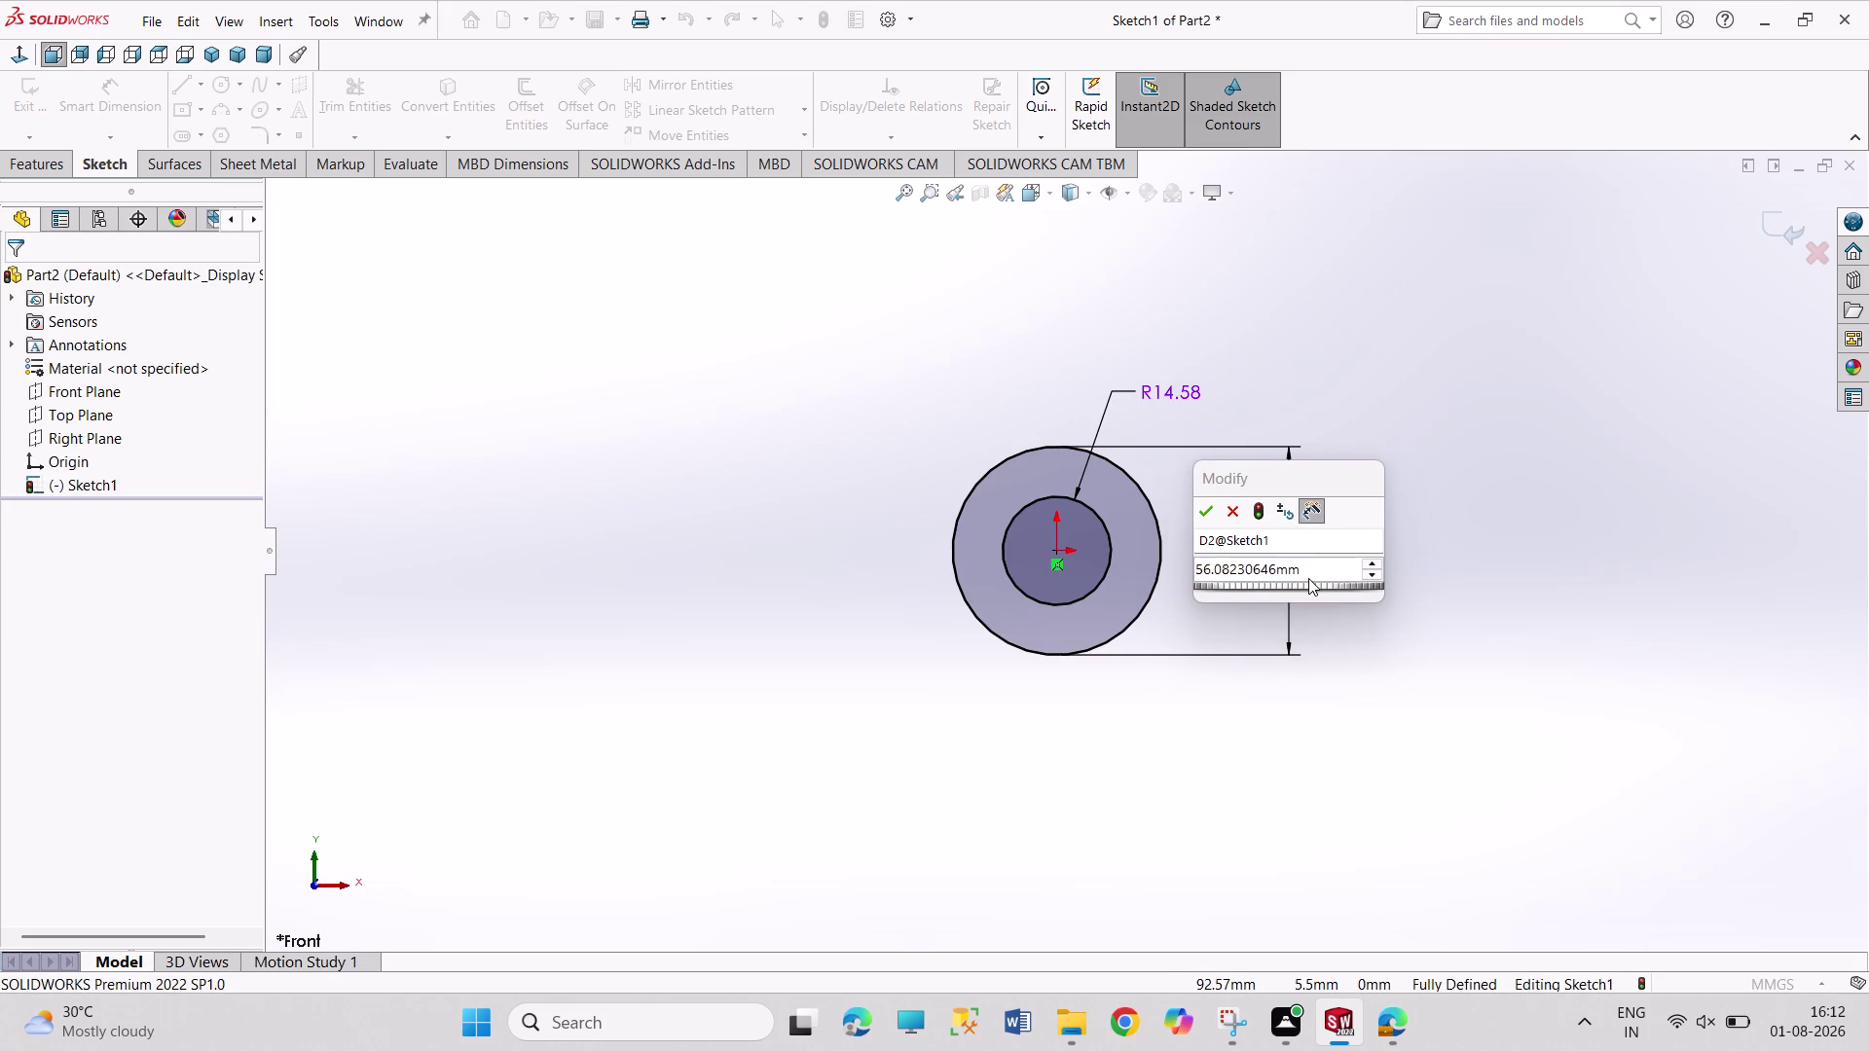
Set the diameter to 50 mm and close the Dimension properties.
click(1323, 569)
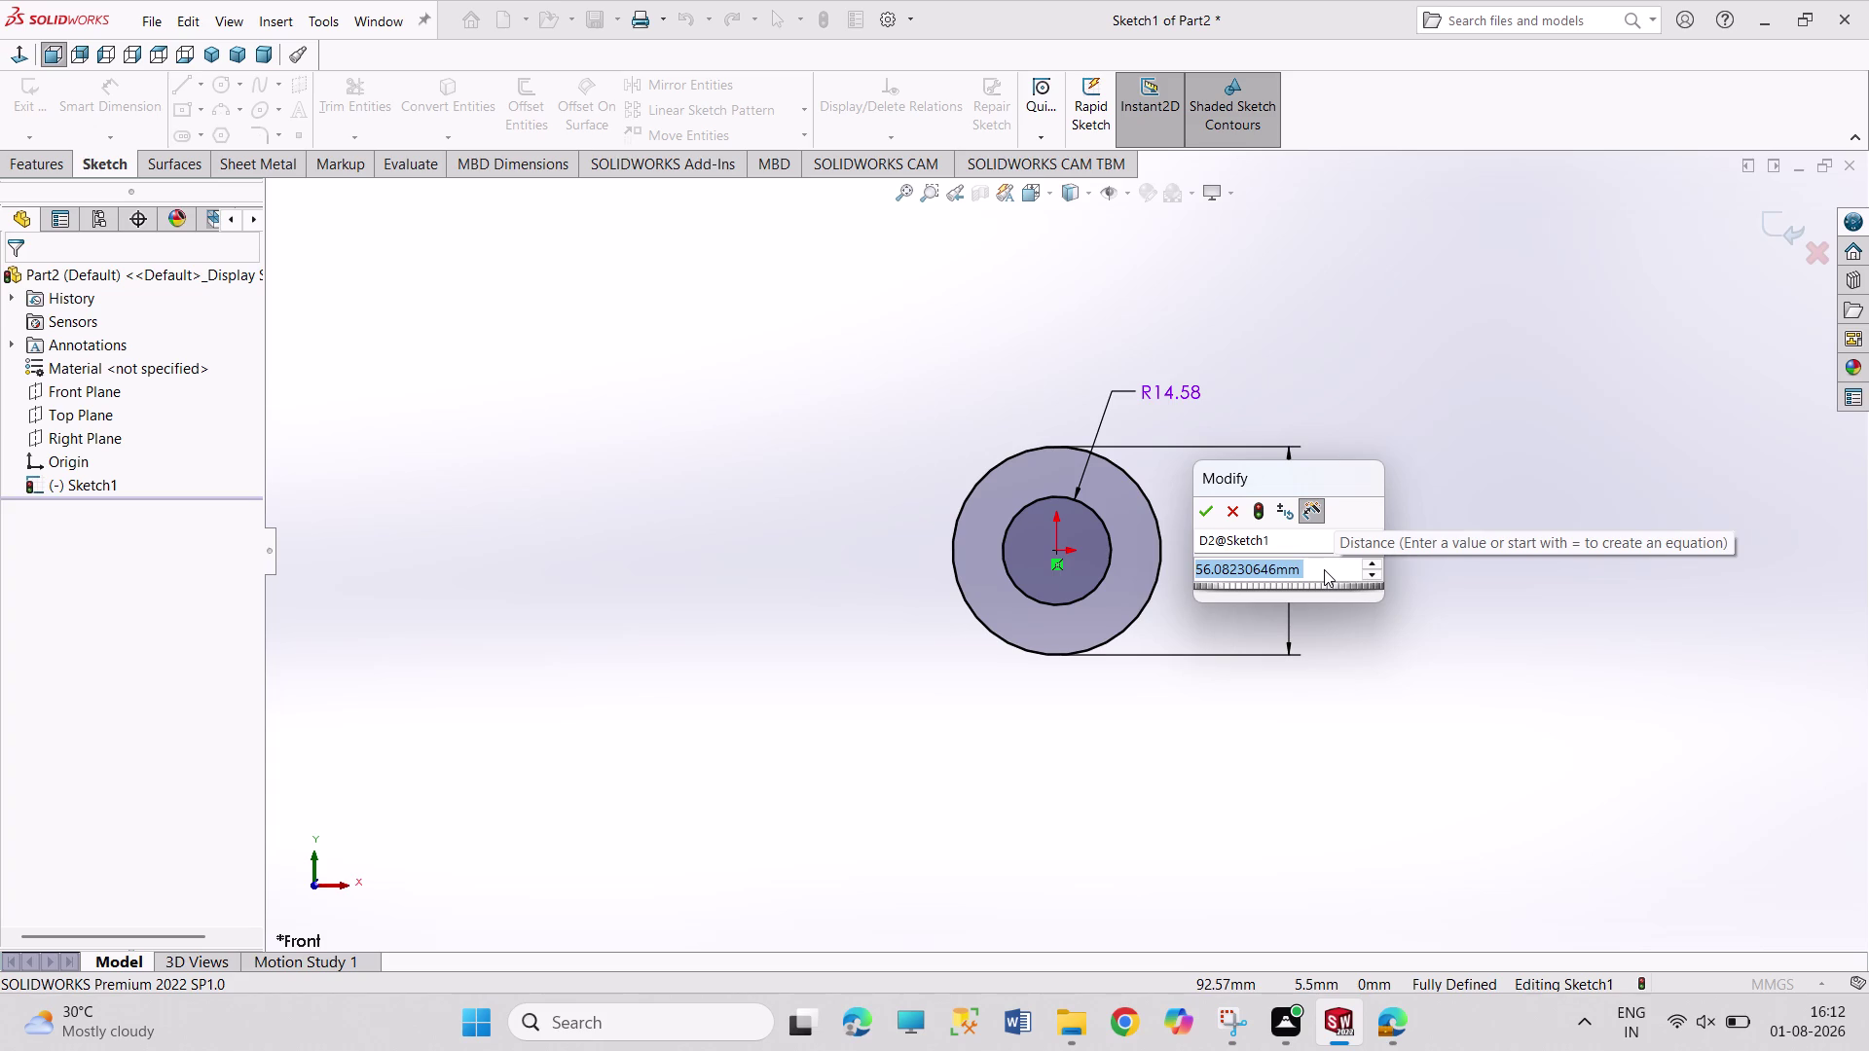
text(50)
key(Return)
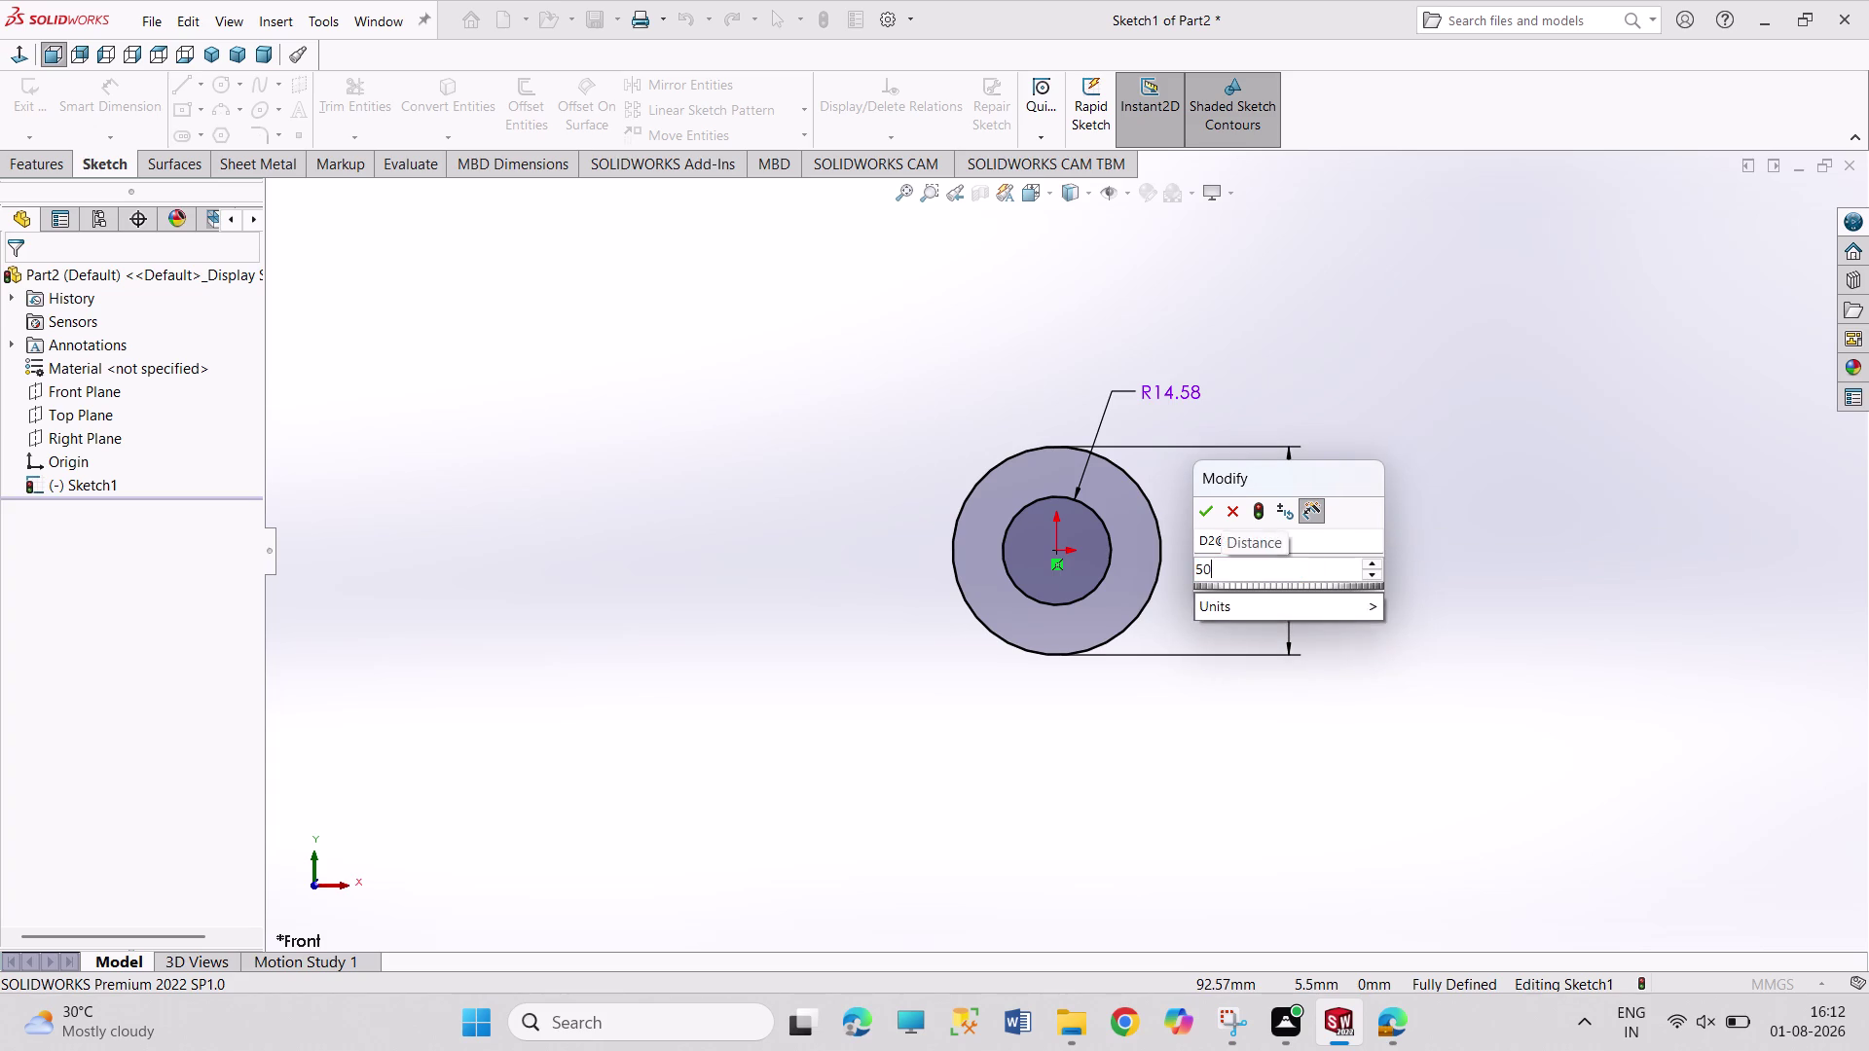
right_click(1480, 535)
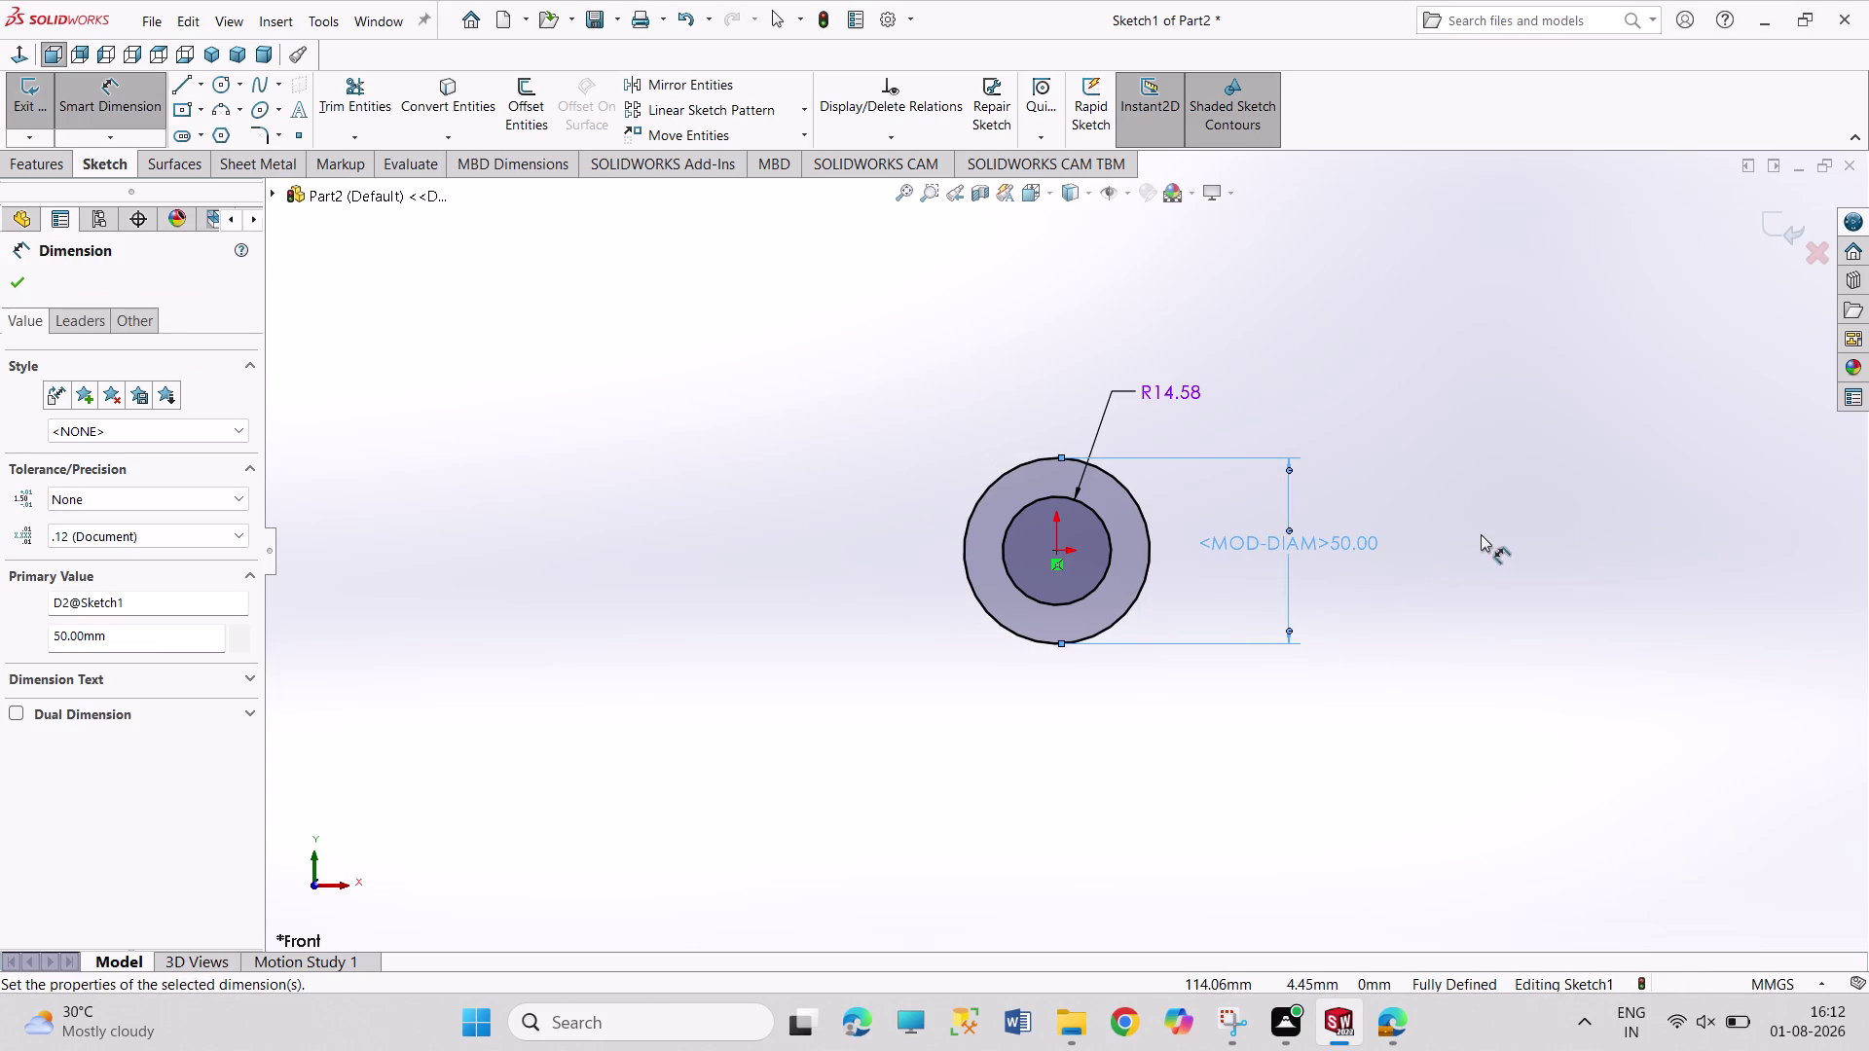
click(1520, 607)
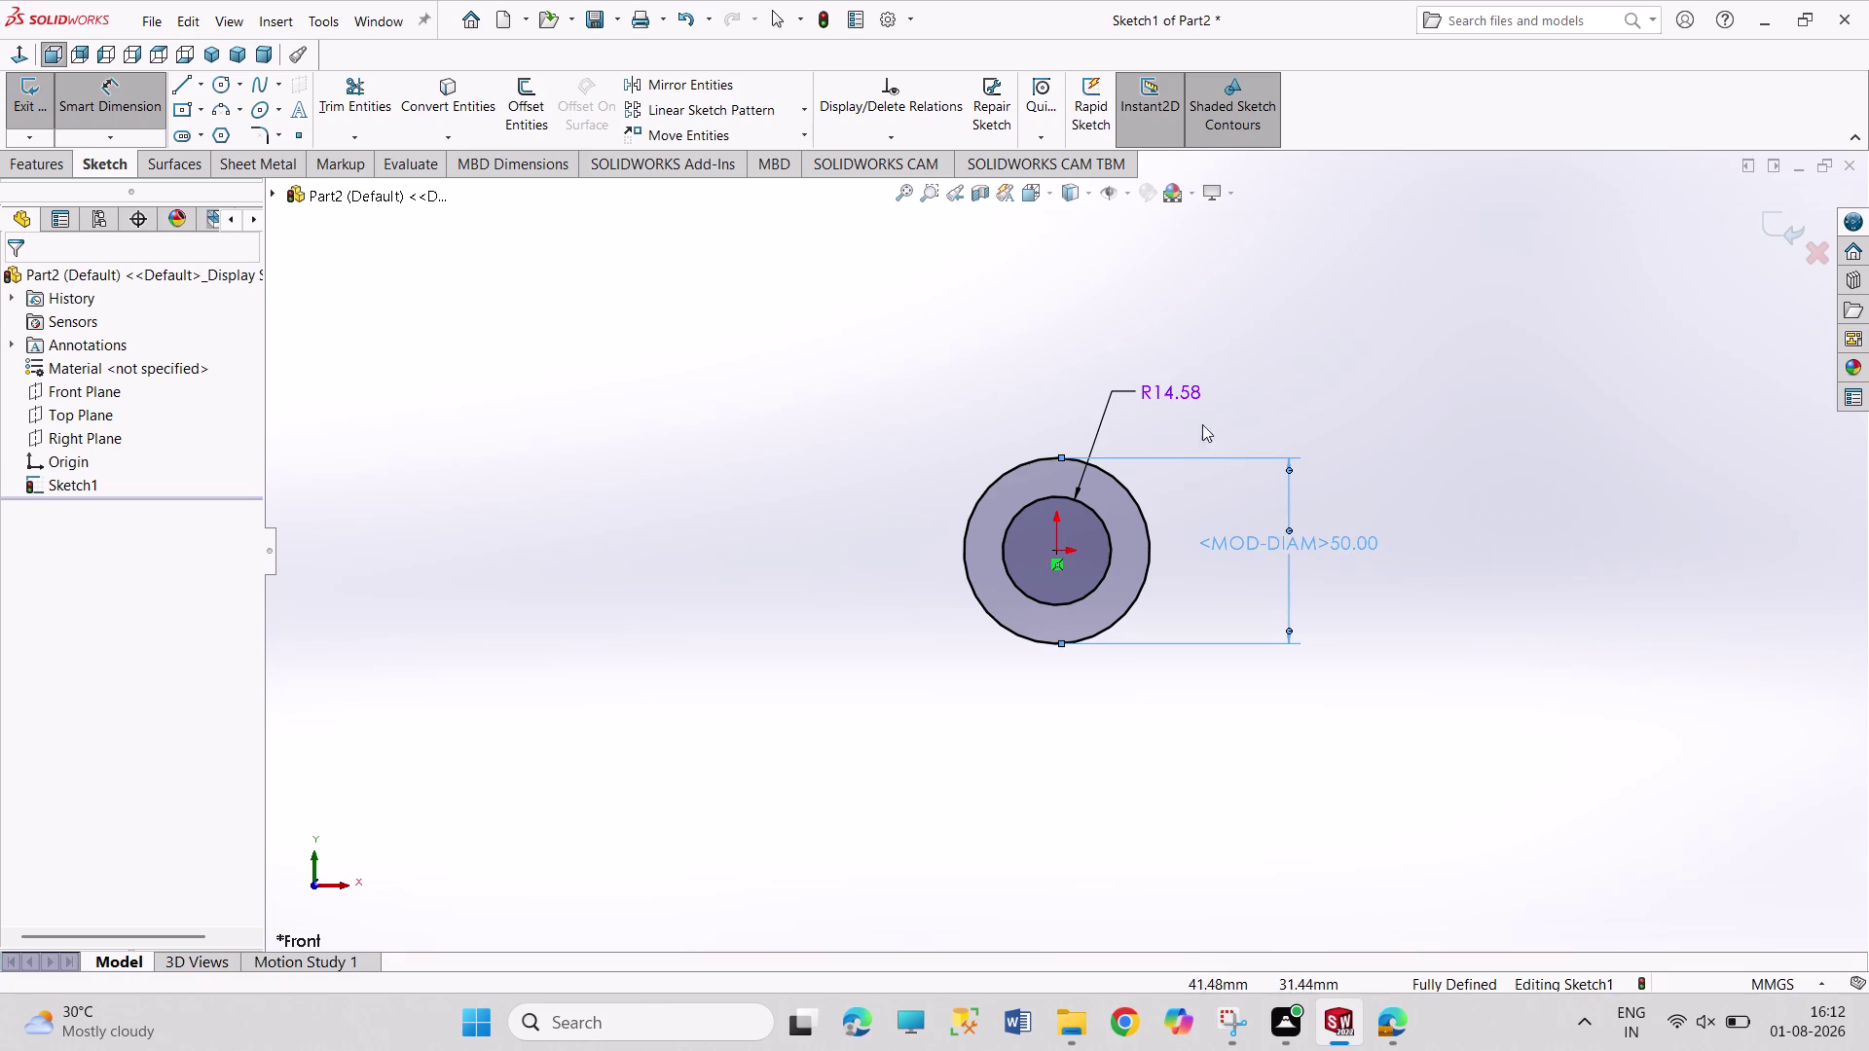
Change the R14.58 radius dimension to 50 so it reads R50.00.
double_click(1182, 398)
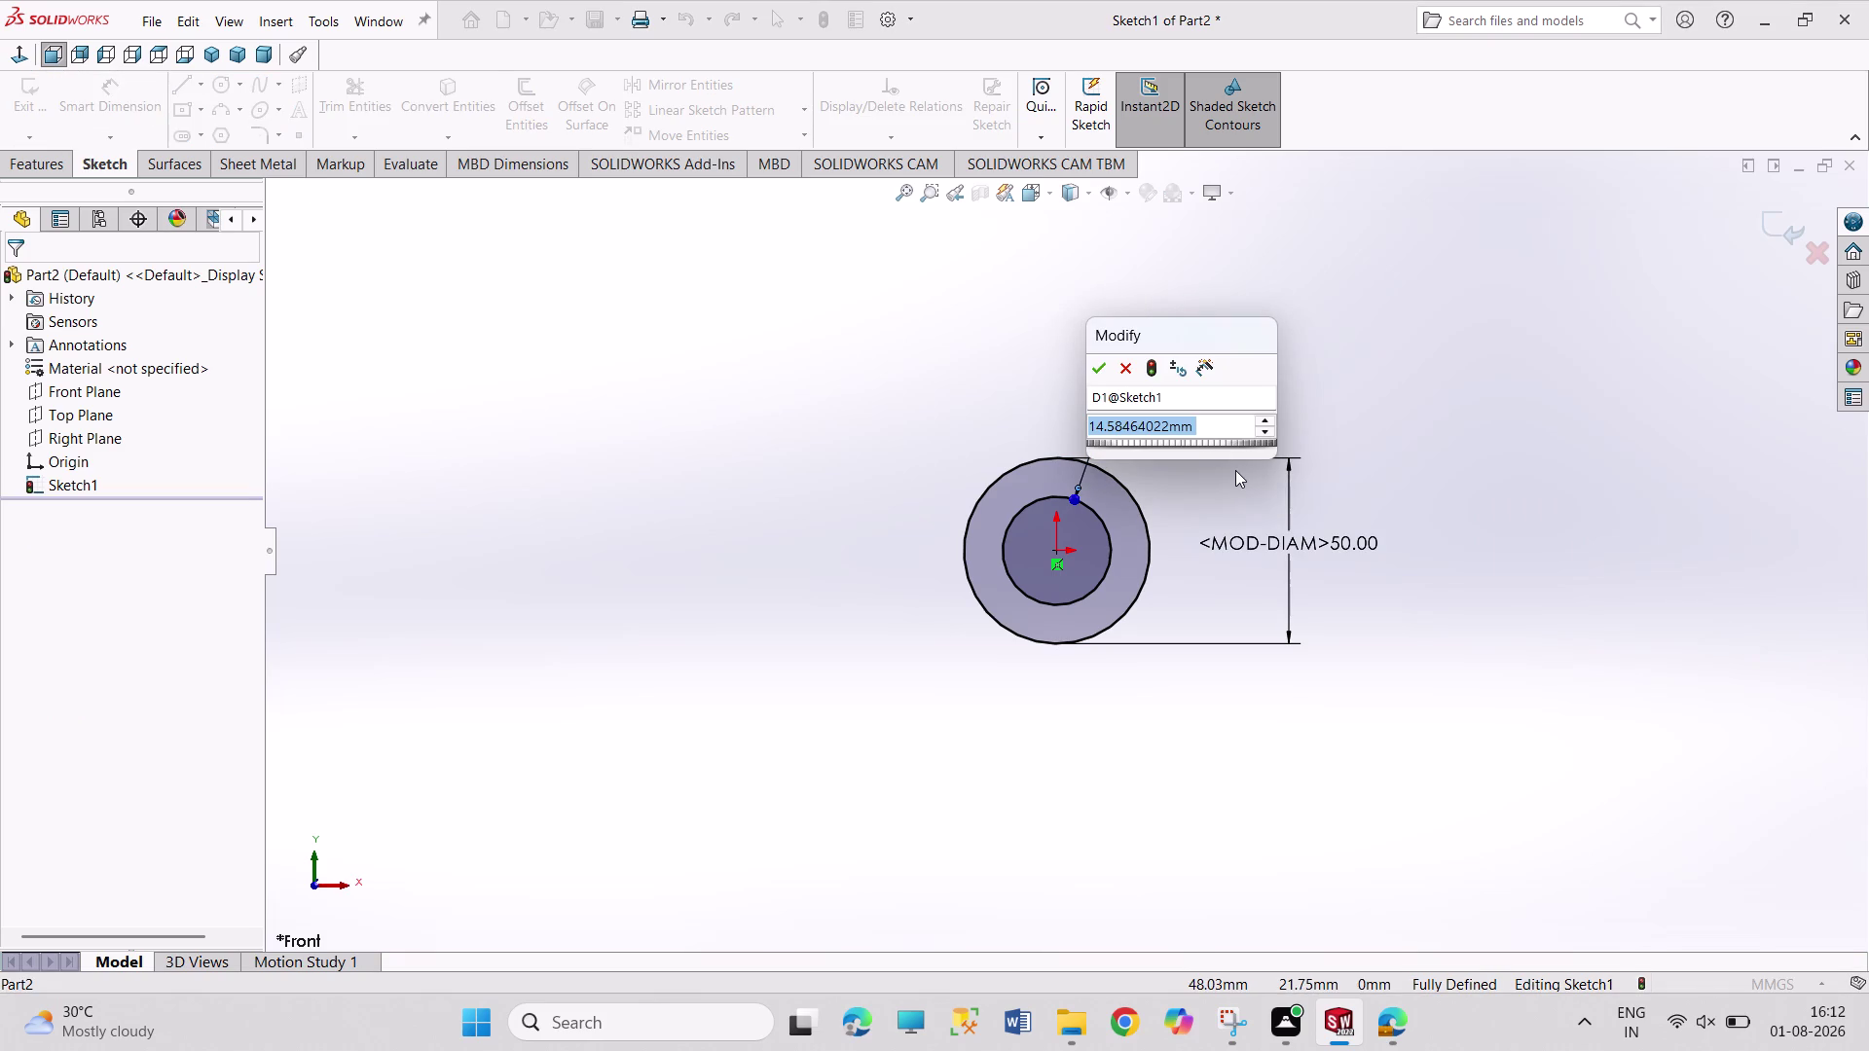
text(50)
key(Return)
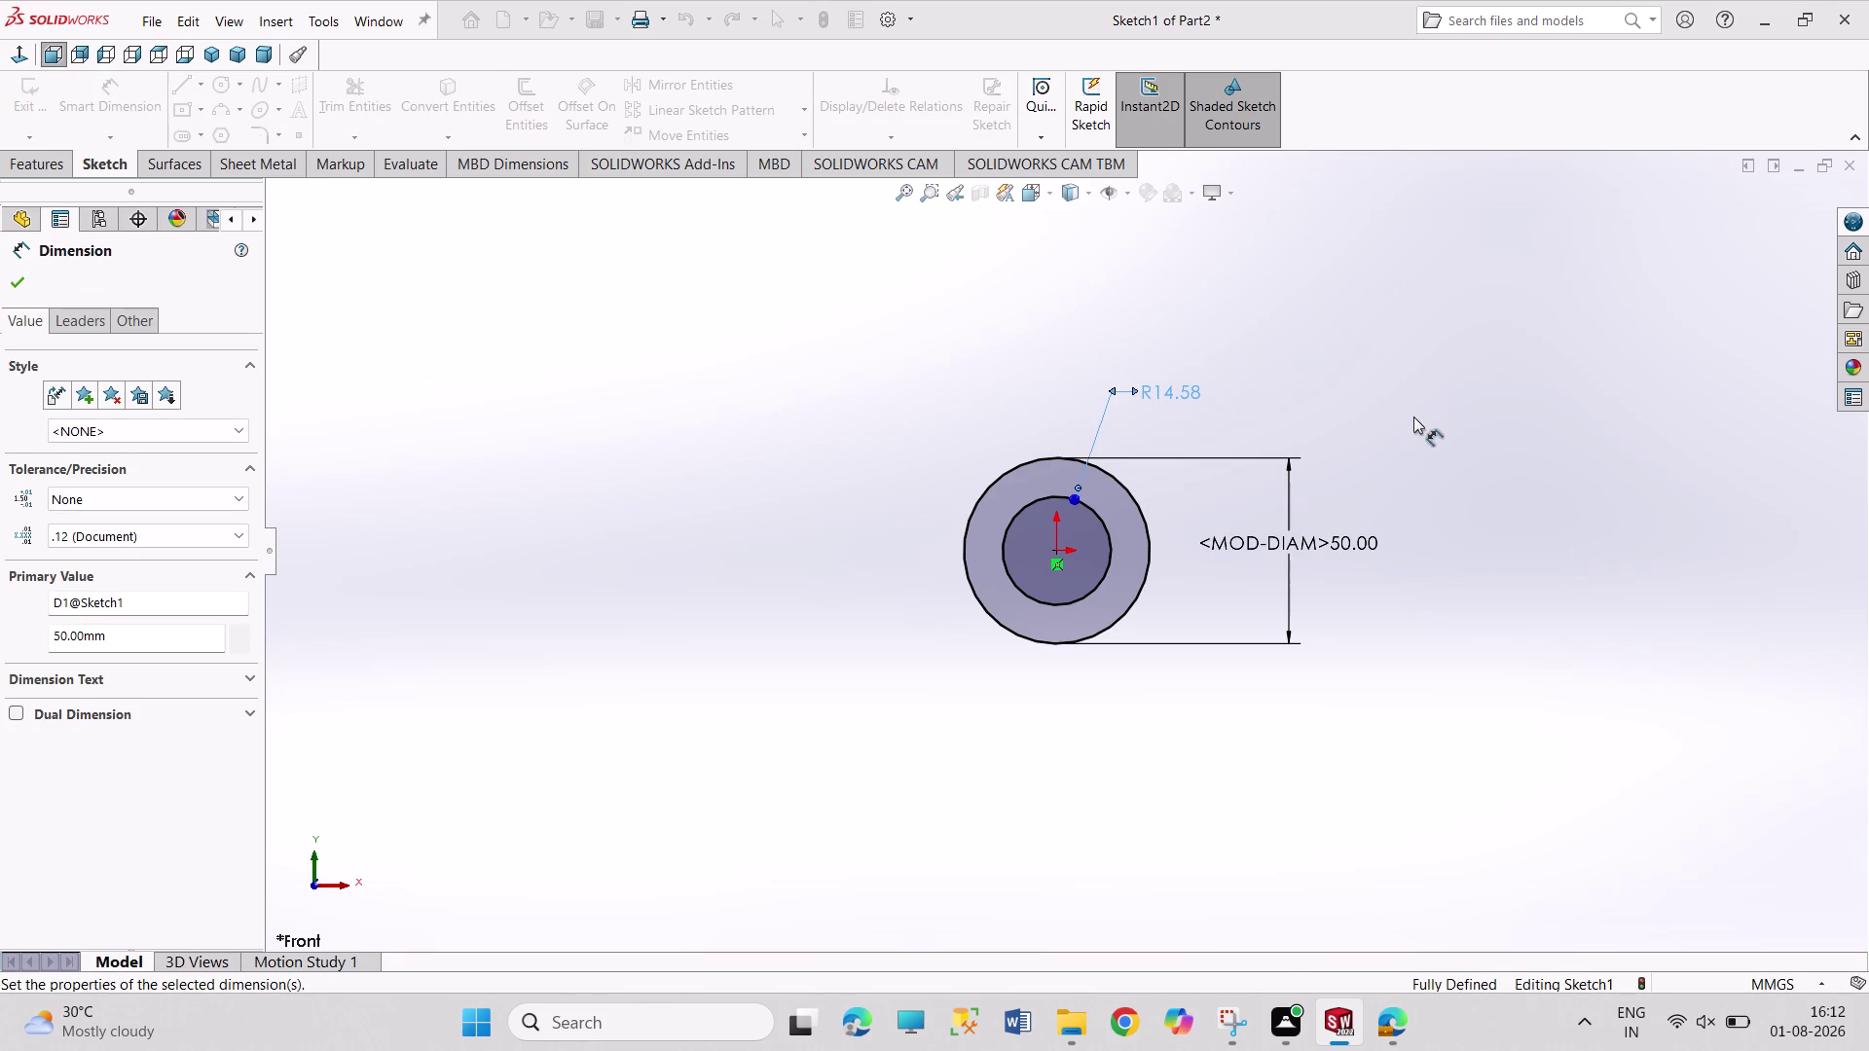
right_click(1413, 416)
click(1348, 356)
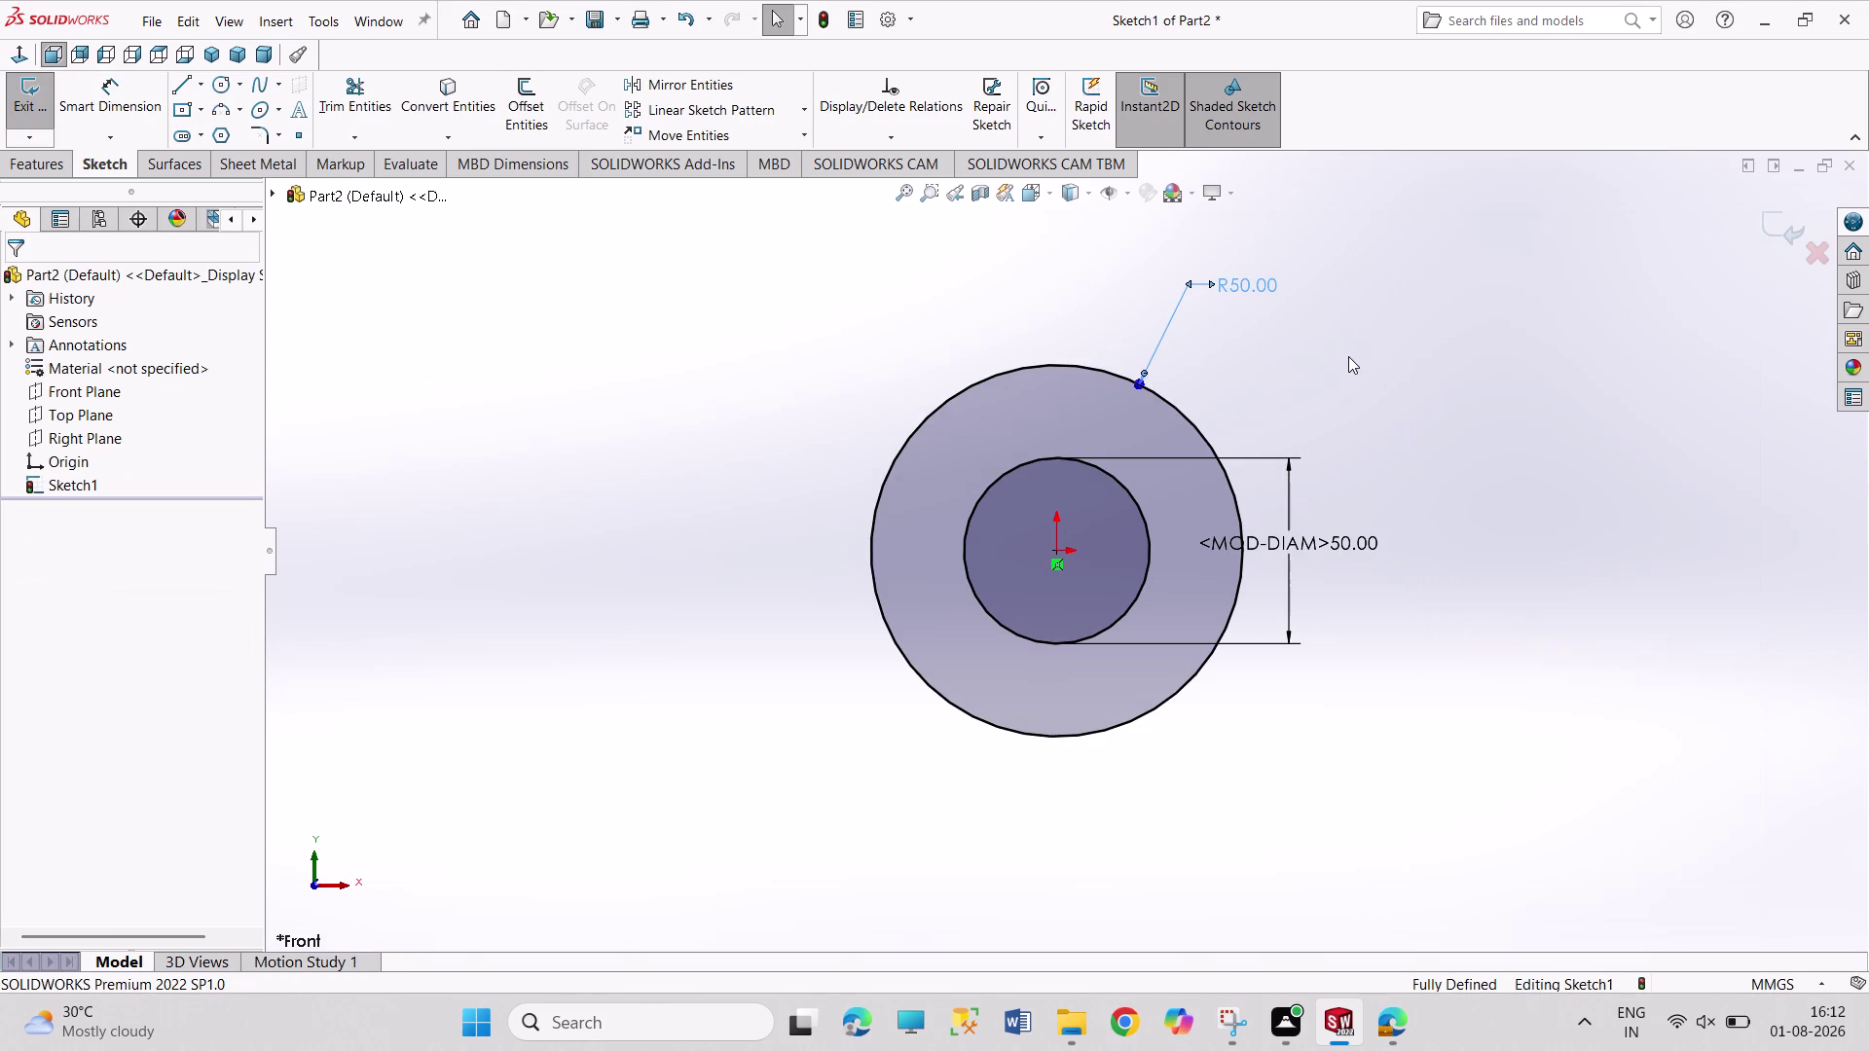
right_click(1343, 546)
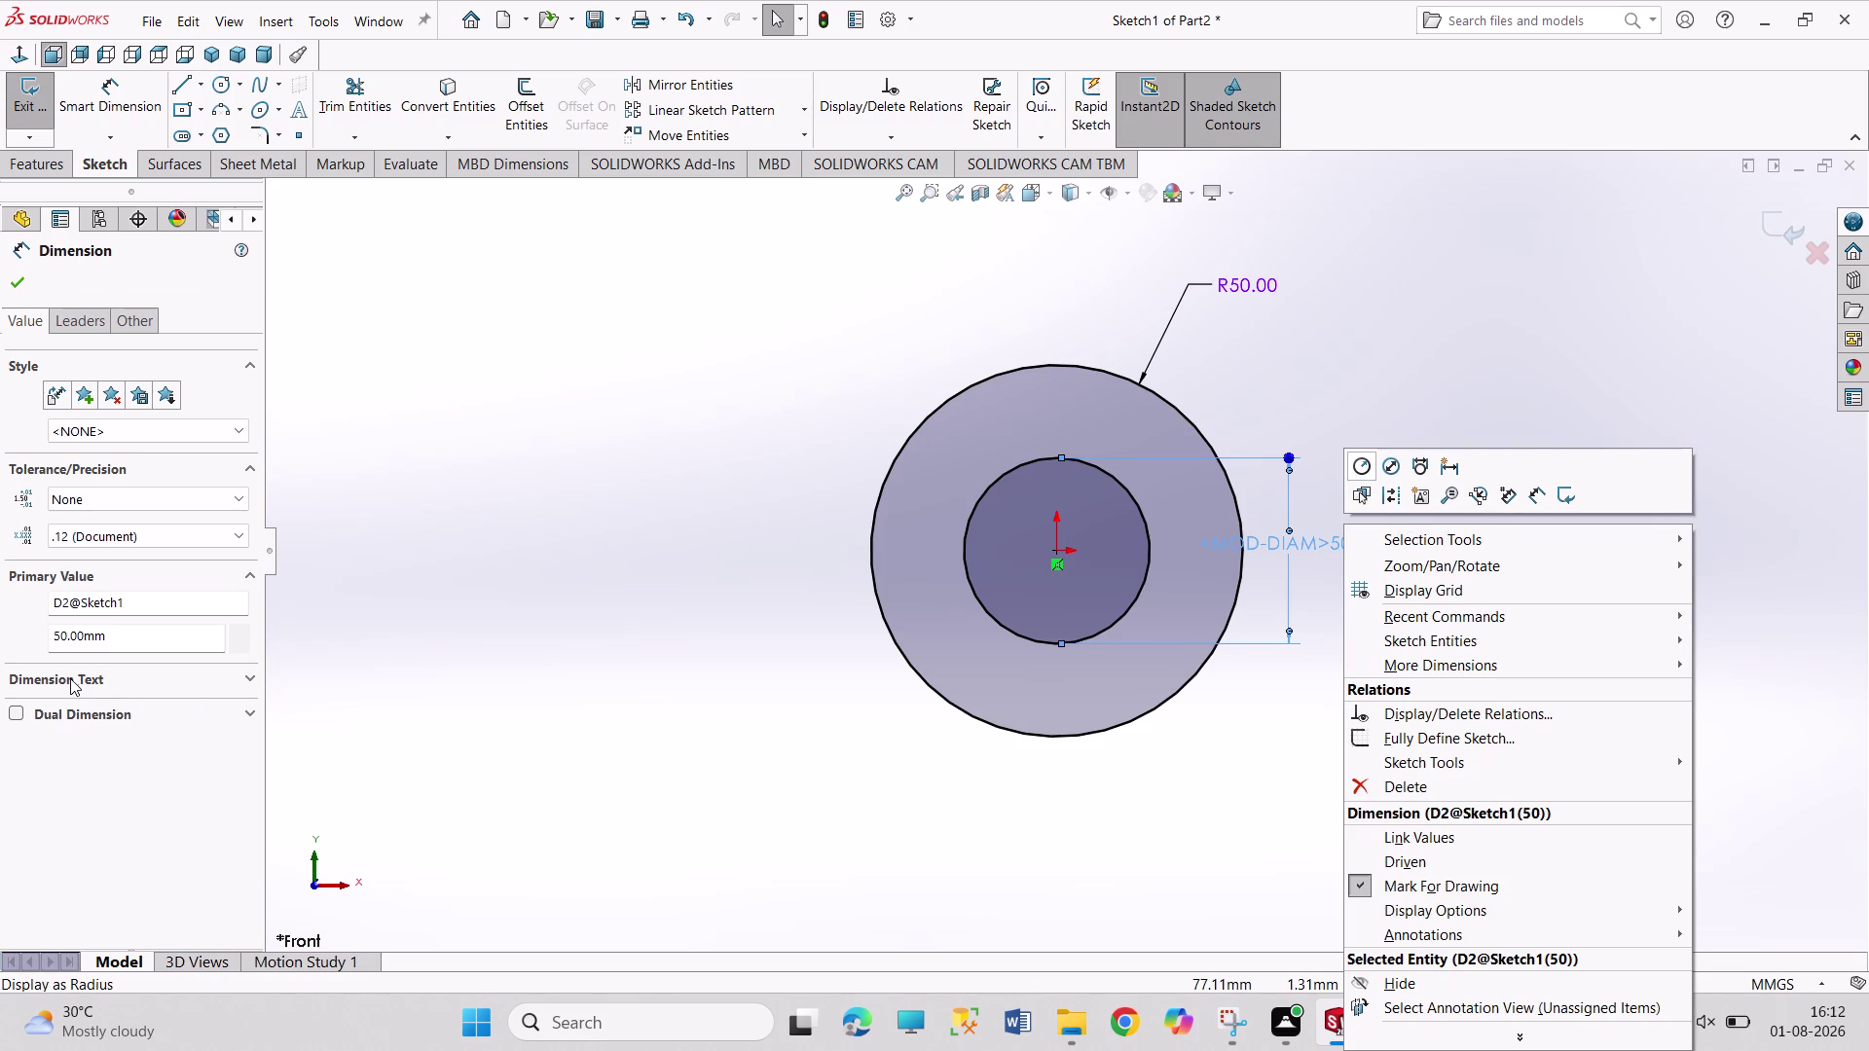
click(176, 539)
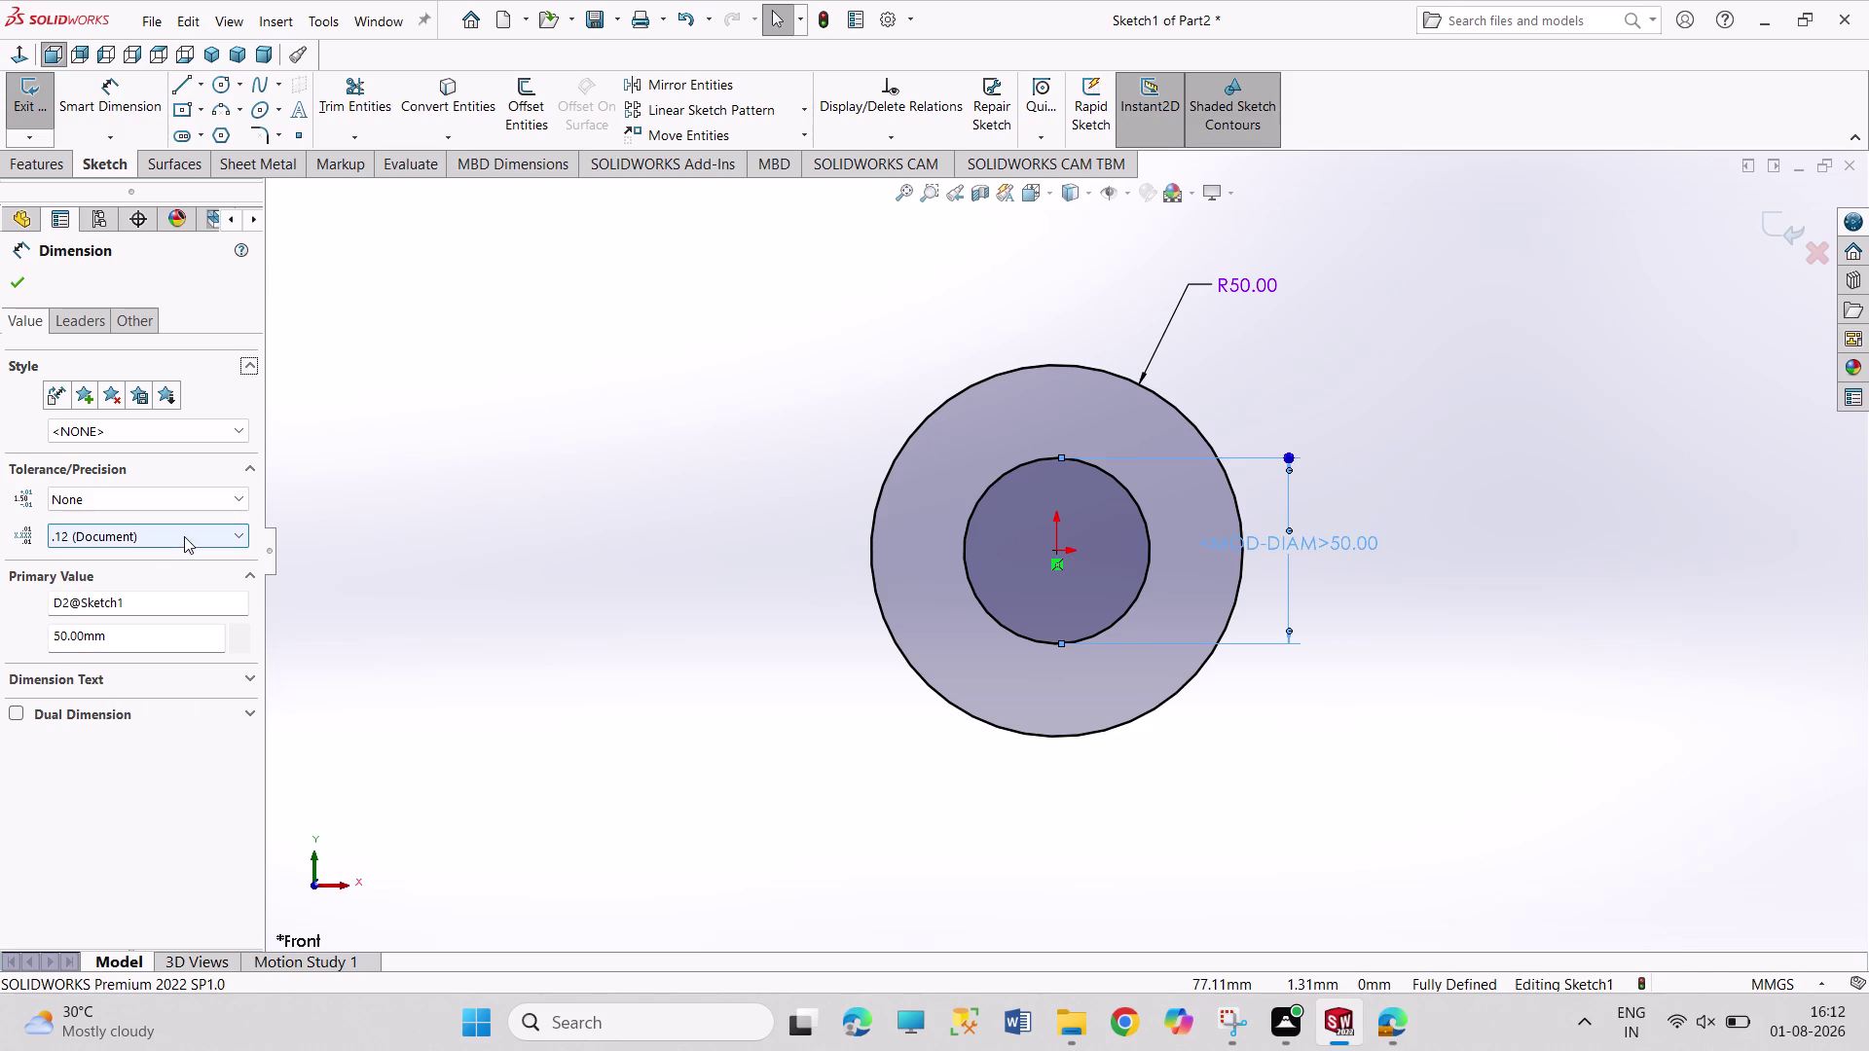
click(188, 535)
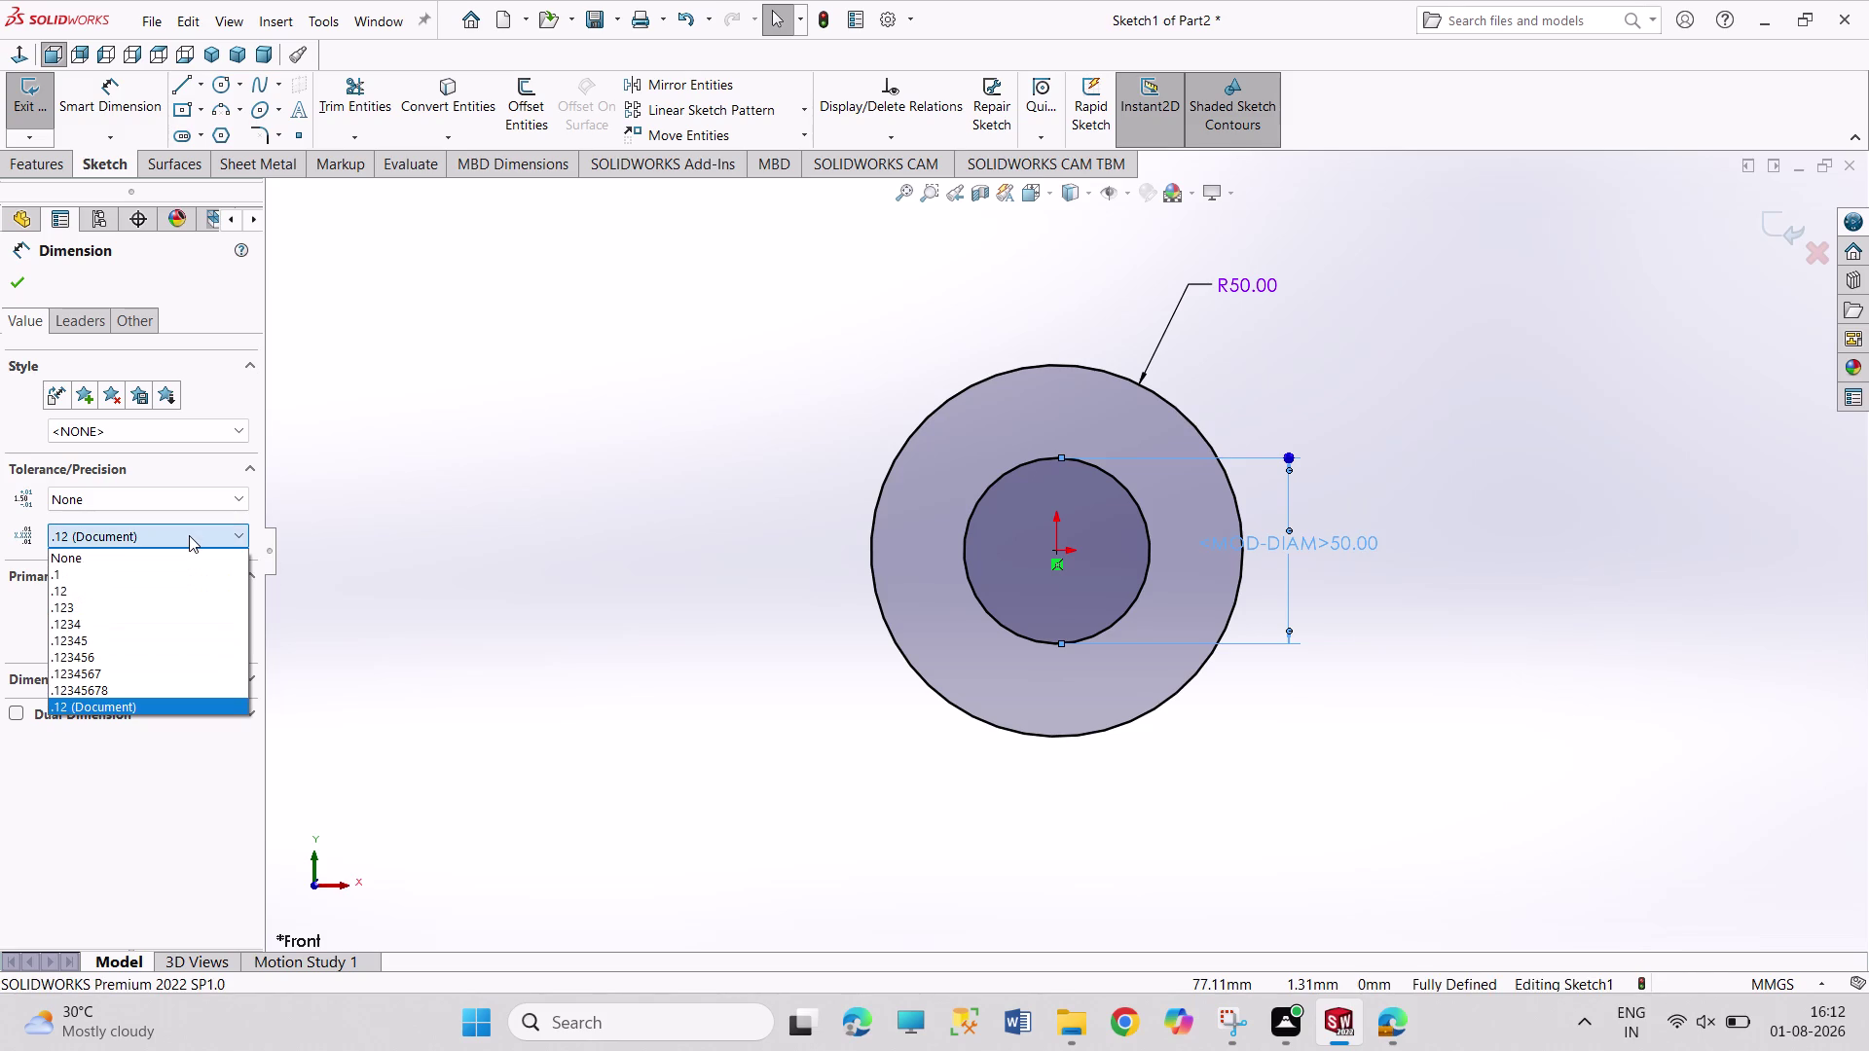
scroll(down, 3)
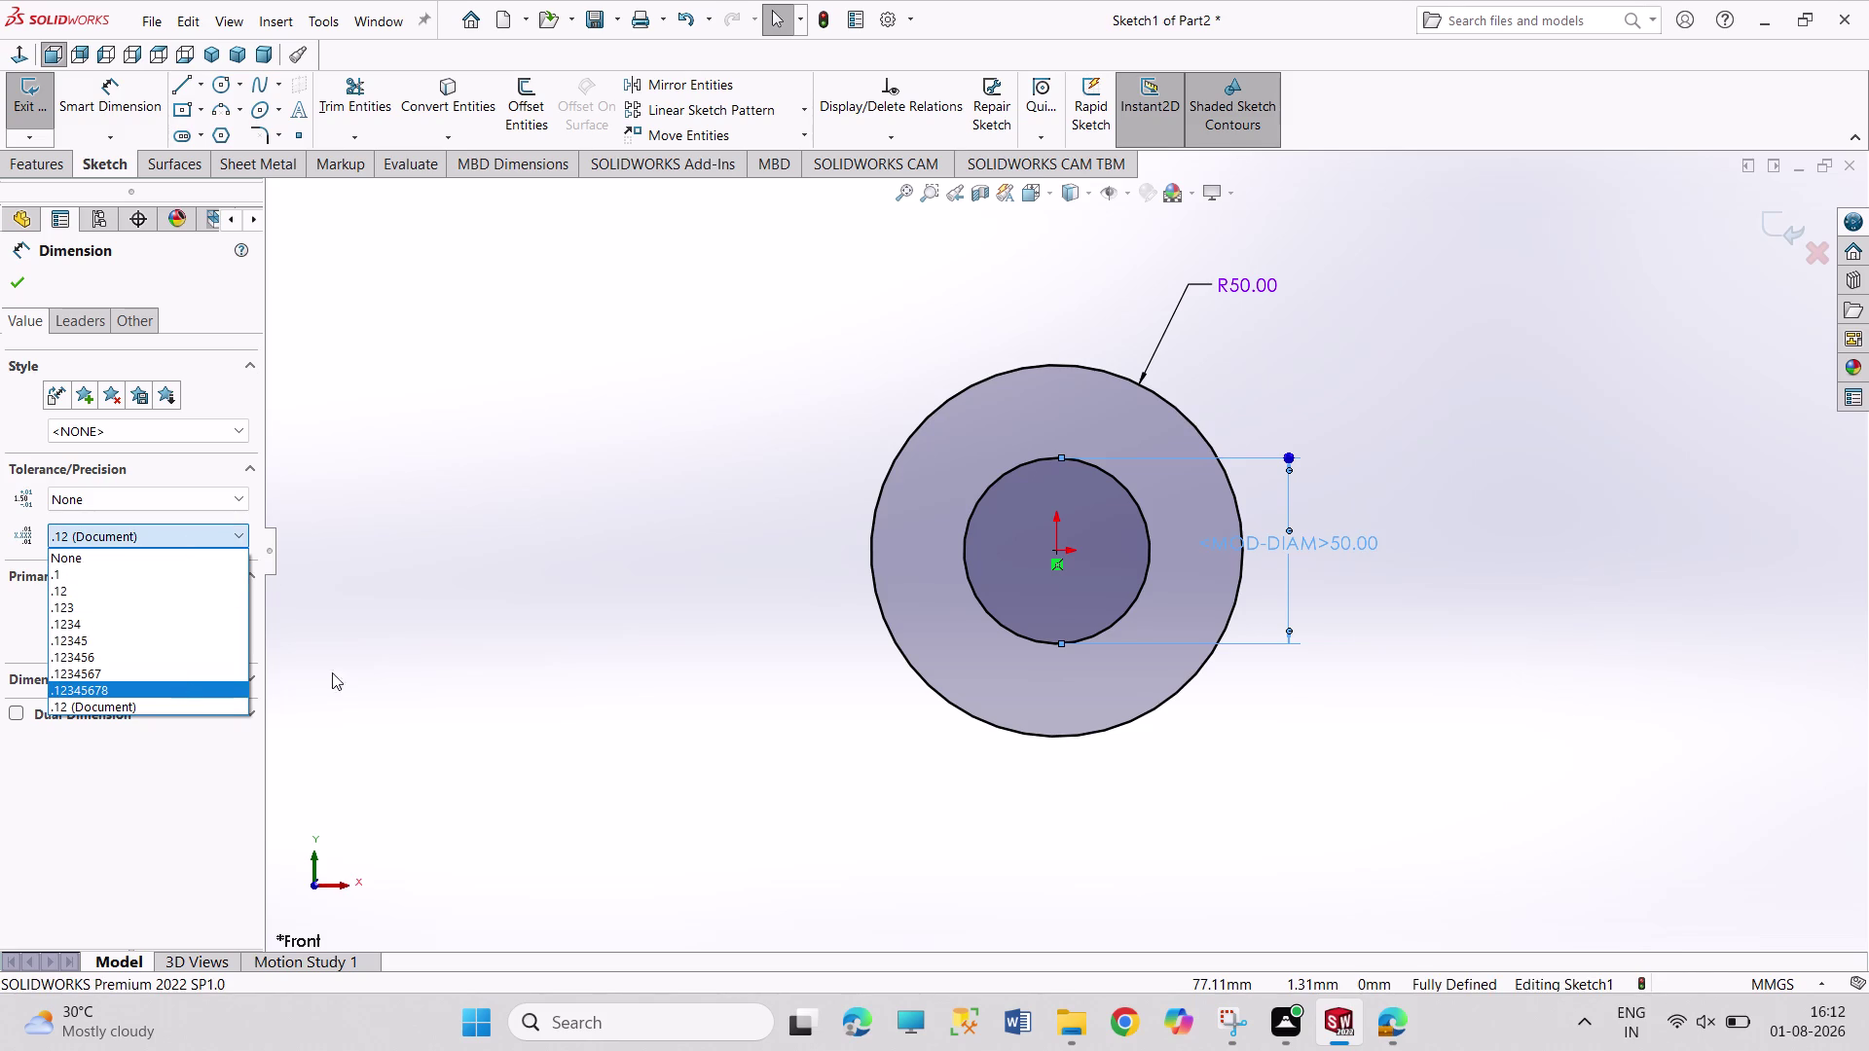
click(310, 608)
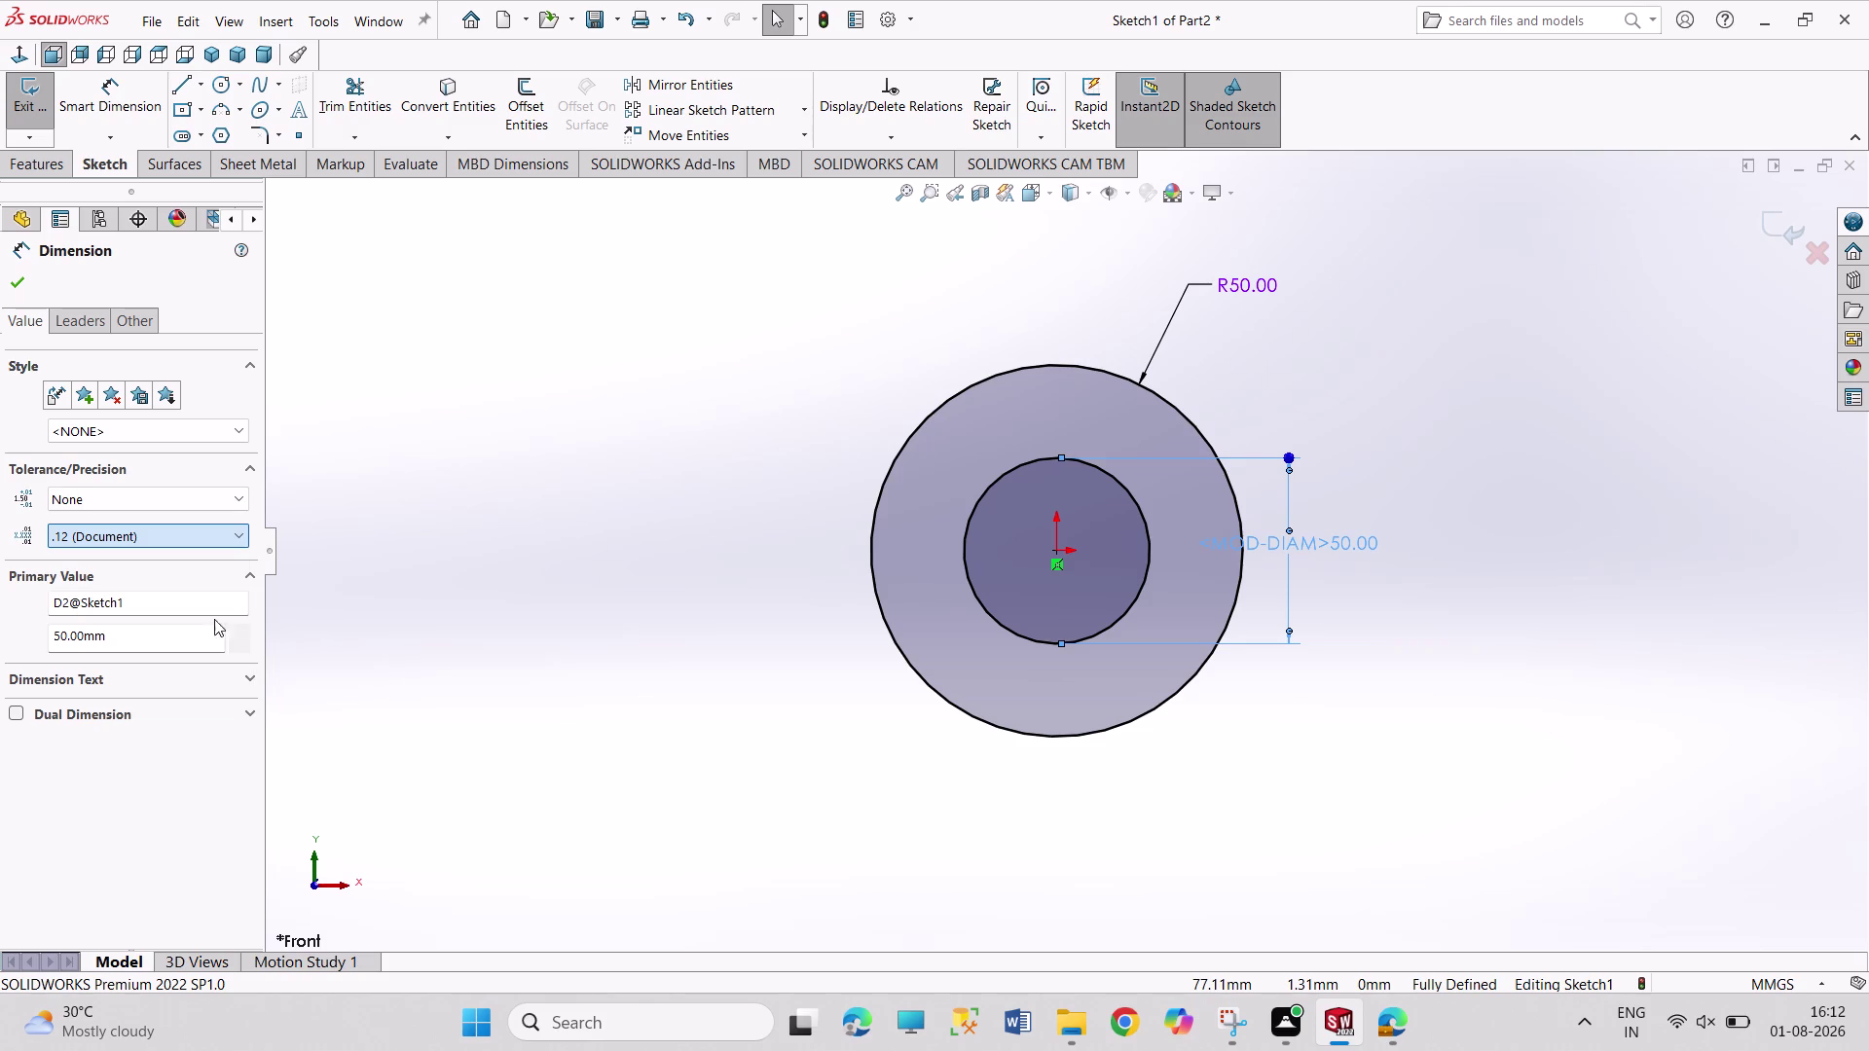
click(225, 682)
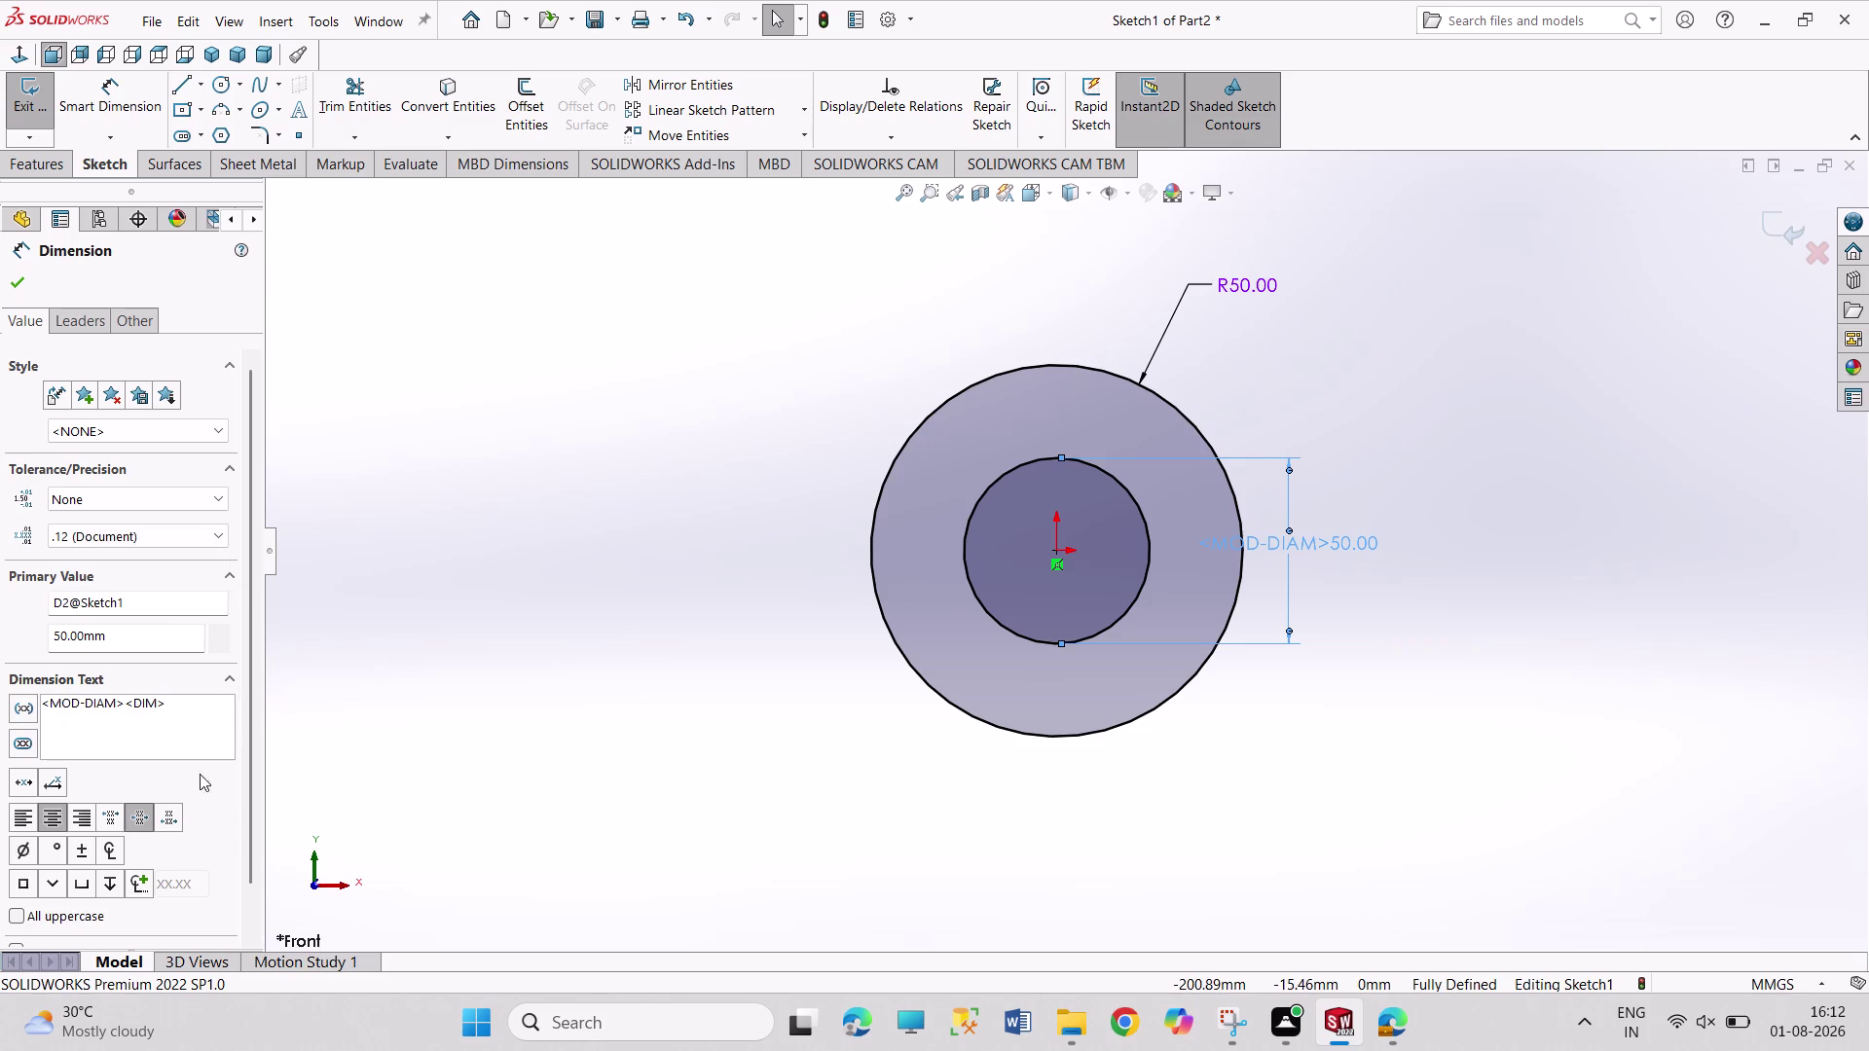
click(77, 704)
click(27, 743)
click(26, 706)
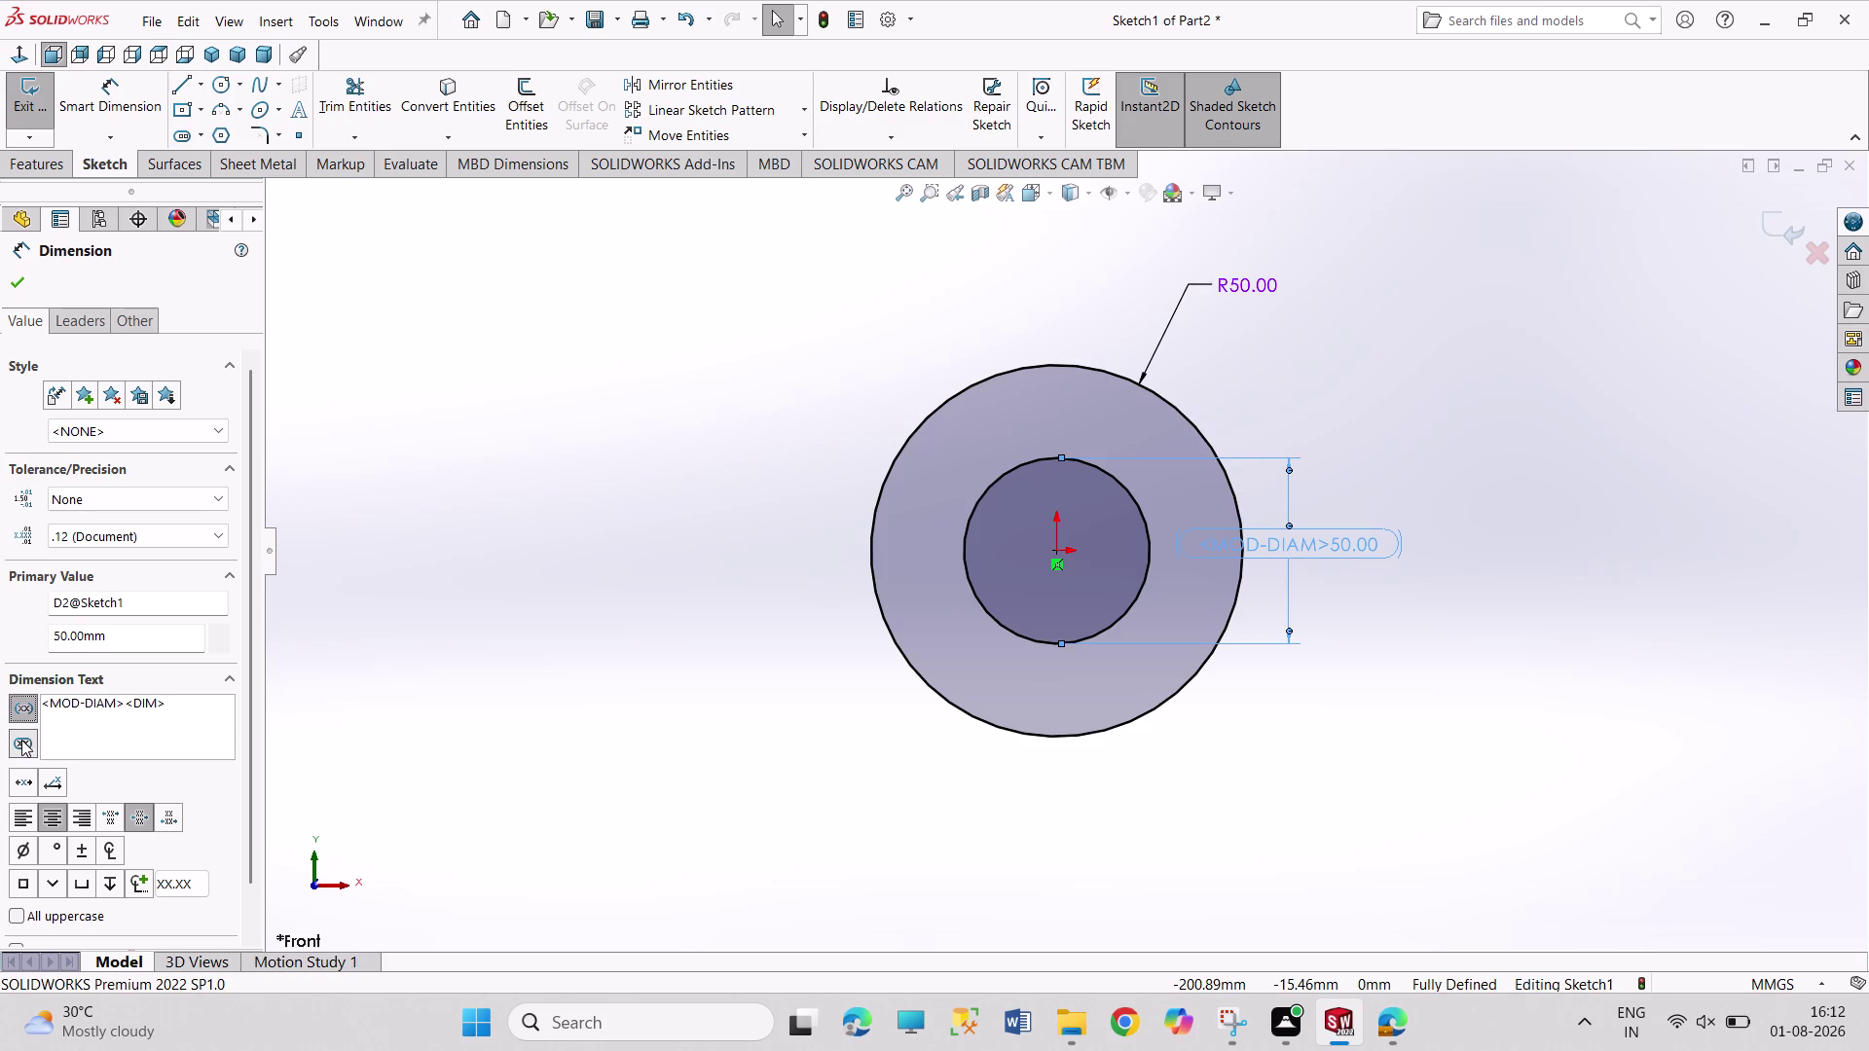
click(21, 739)
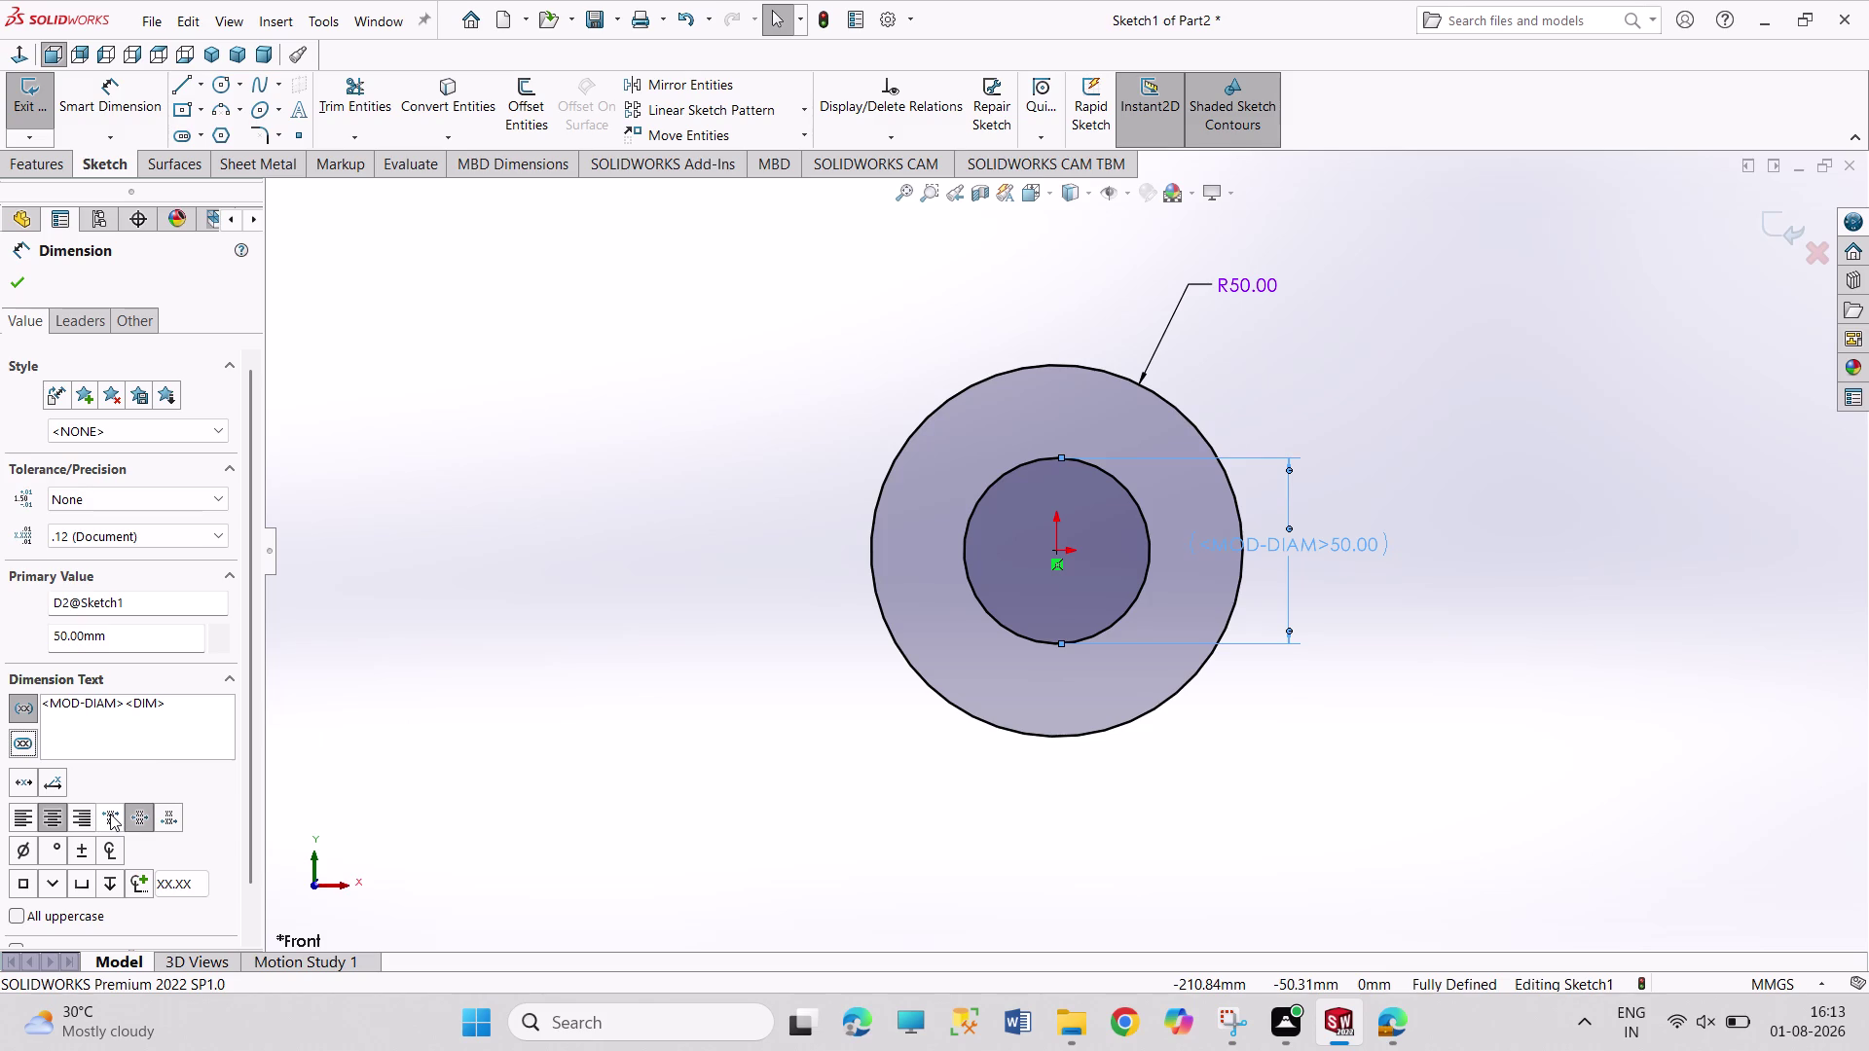
click(16, 707)
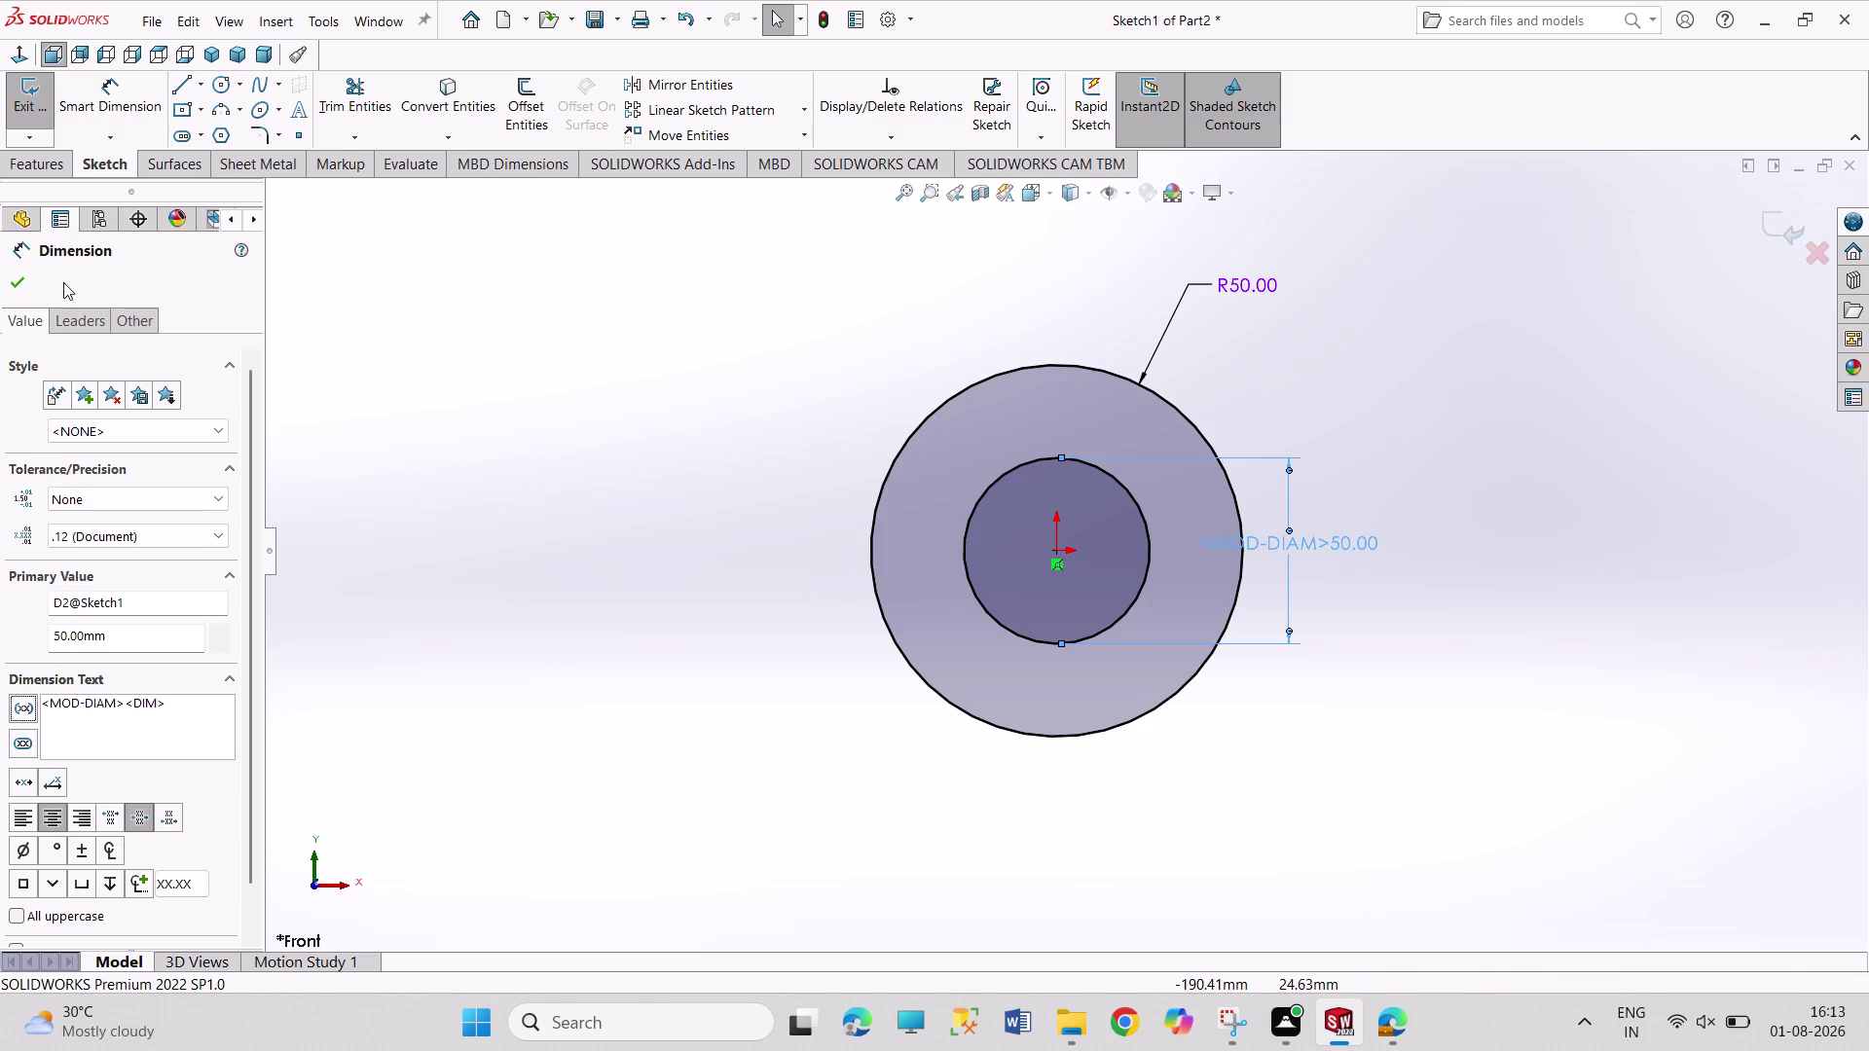
click(6, 289)
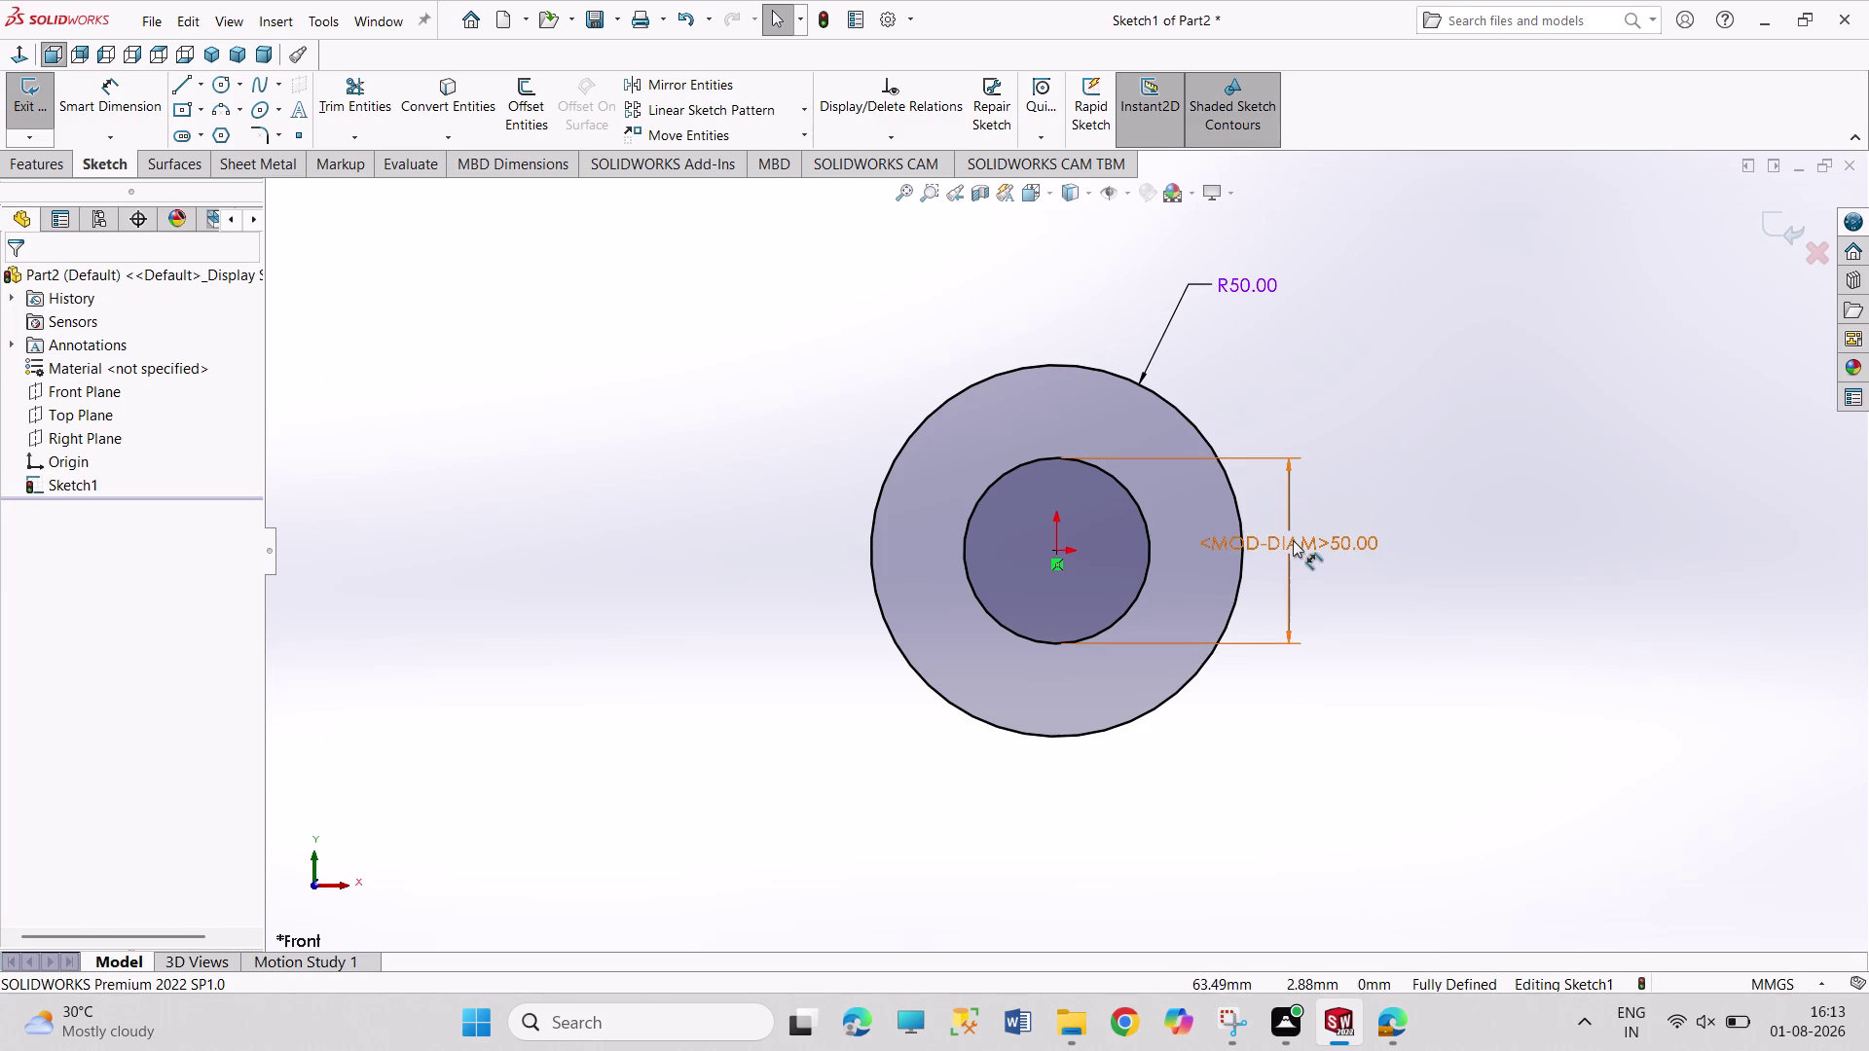
Keep the diameter at 50 and delete the diameter prefix from its dimension text.
double_click(1292, 540)
text(50)
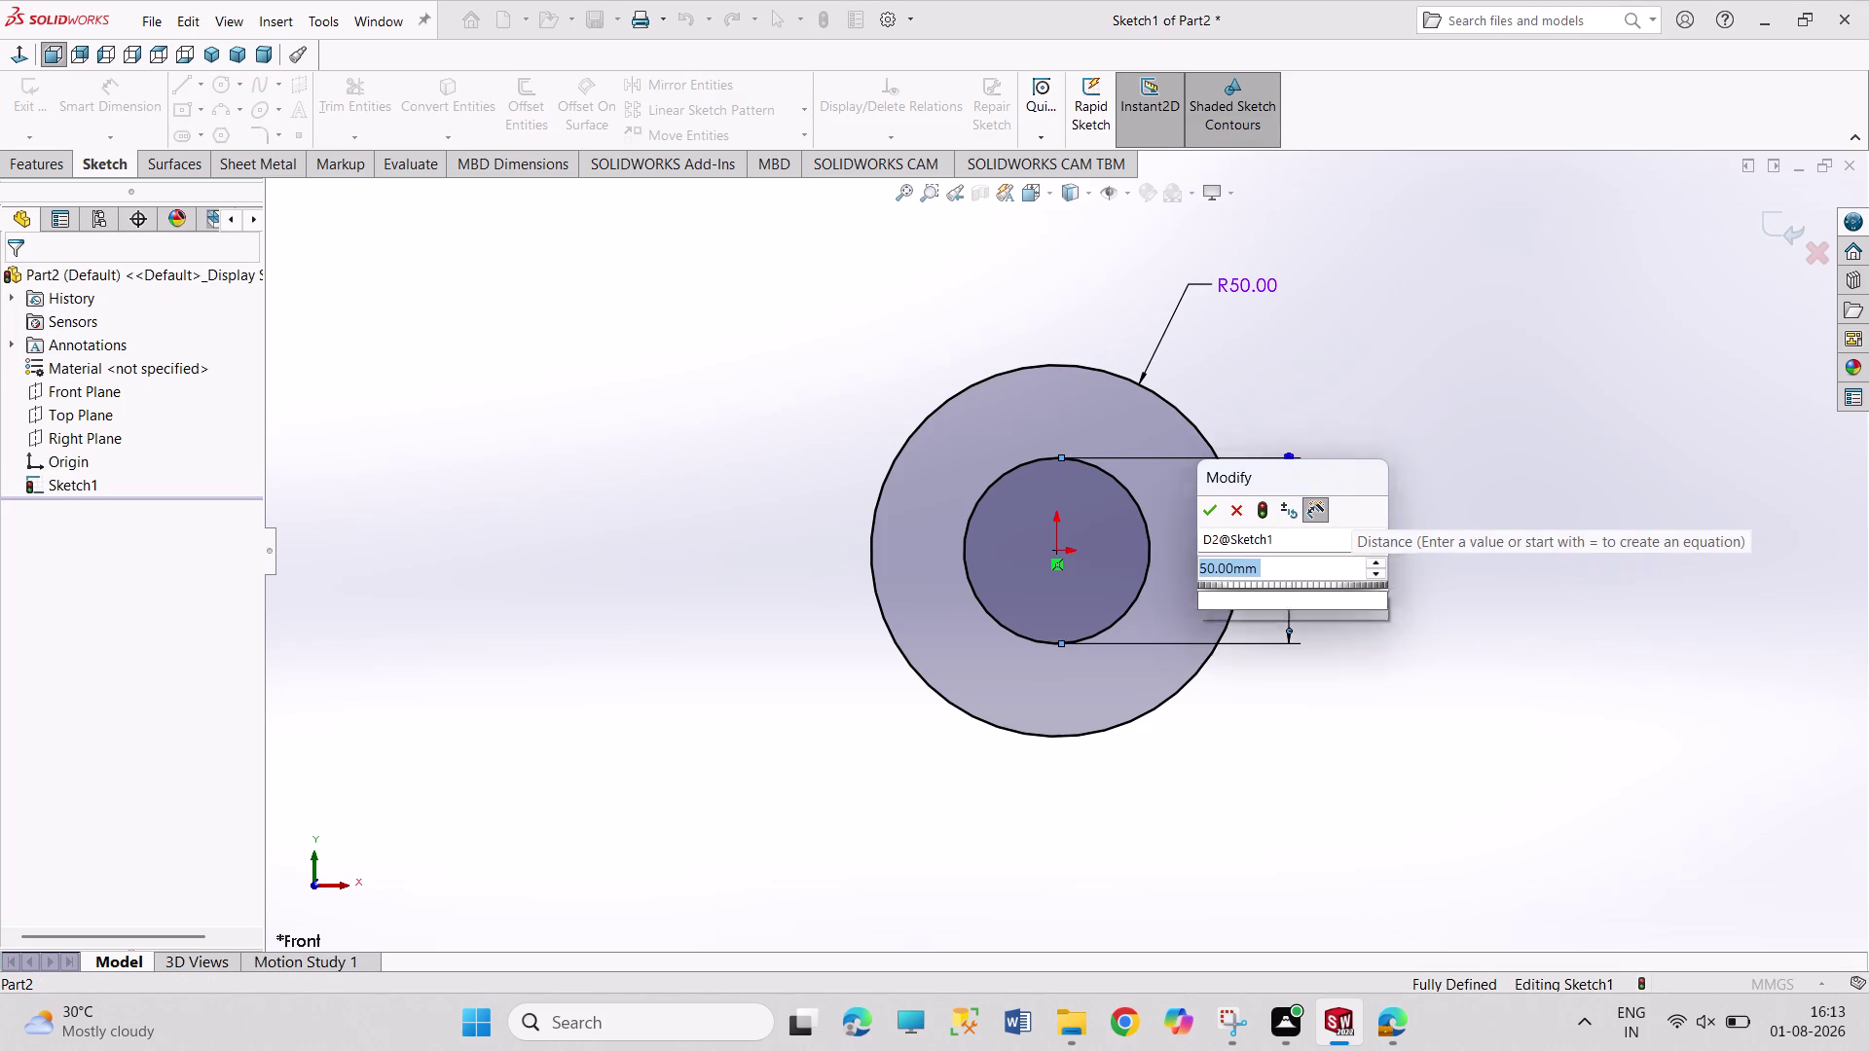
key(Return)
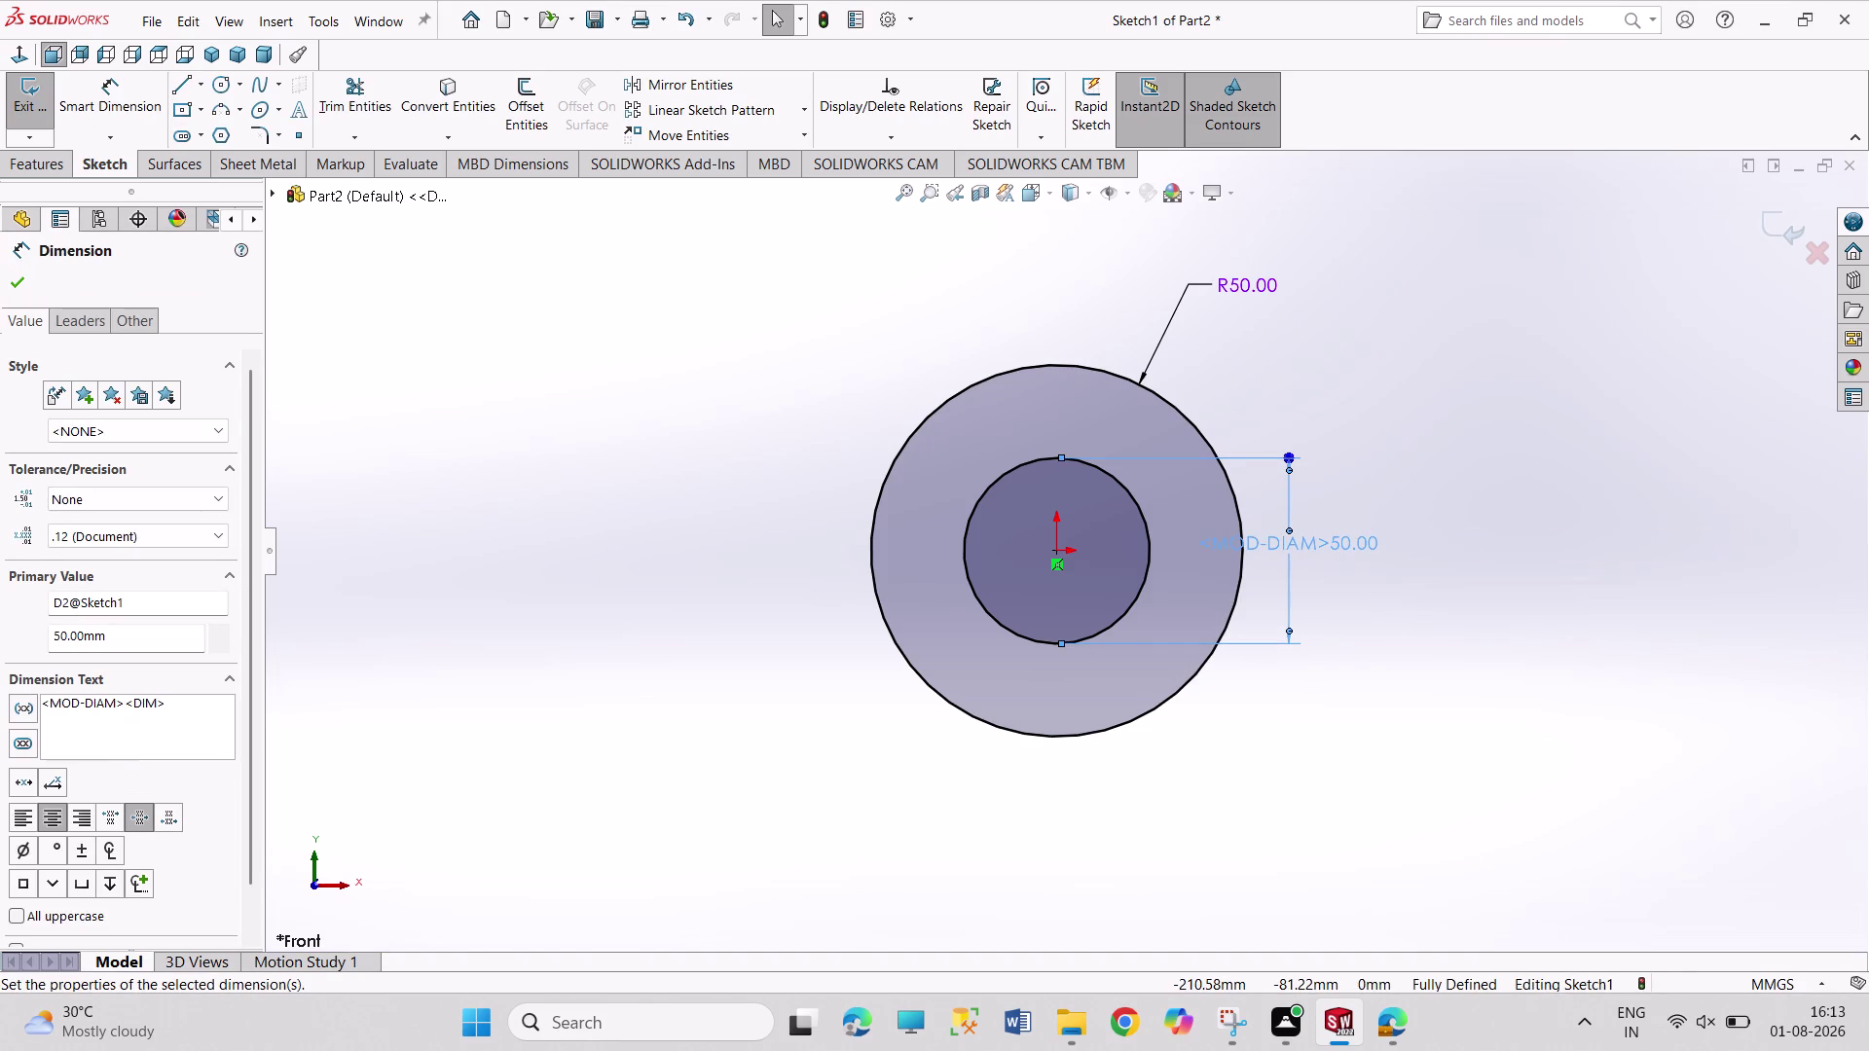
drag(125, 706, 41, 703)
key(BackSpace)
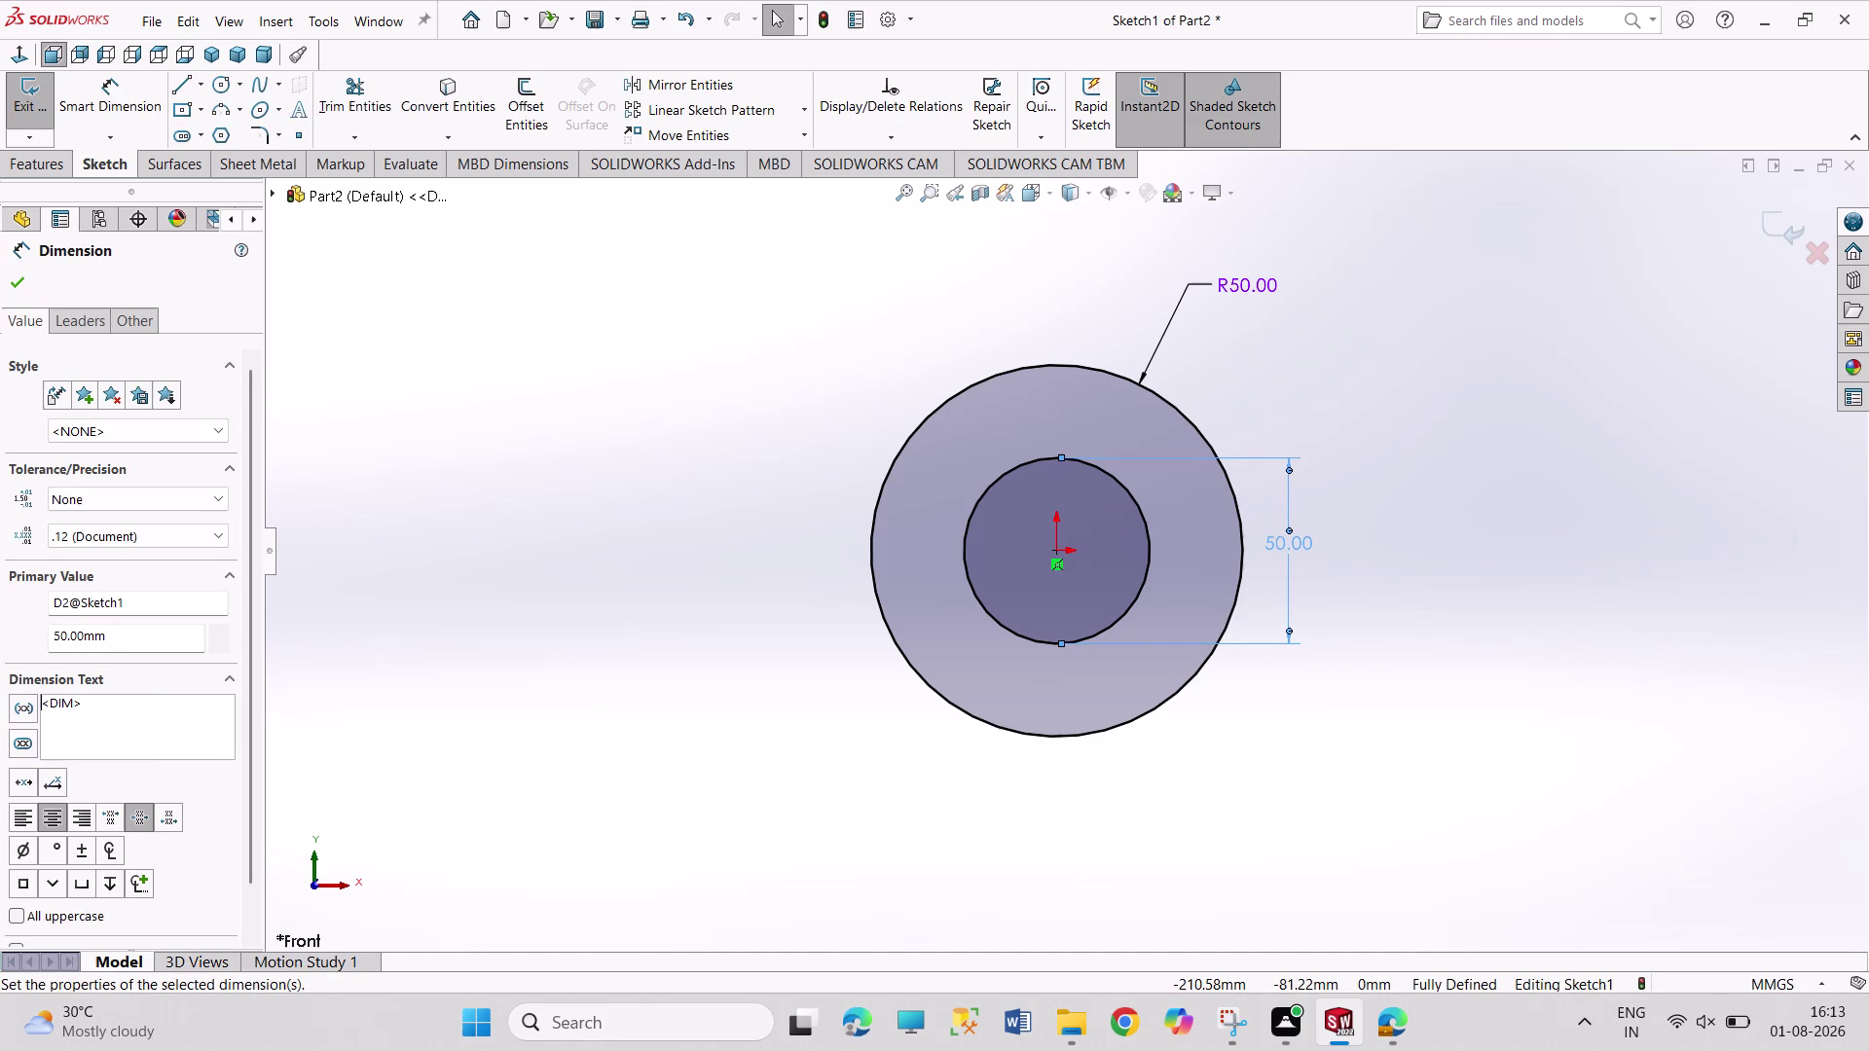
click(14, 283)
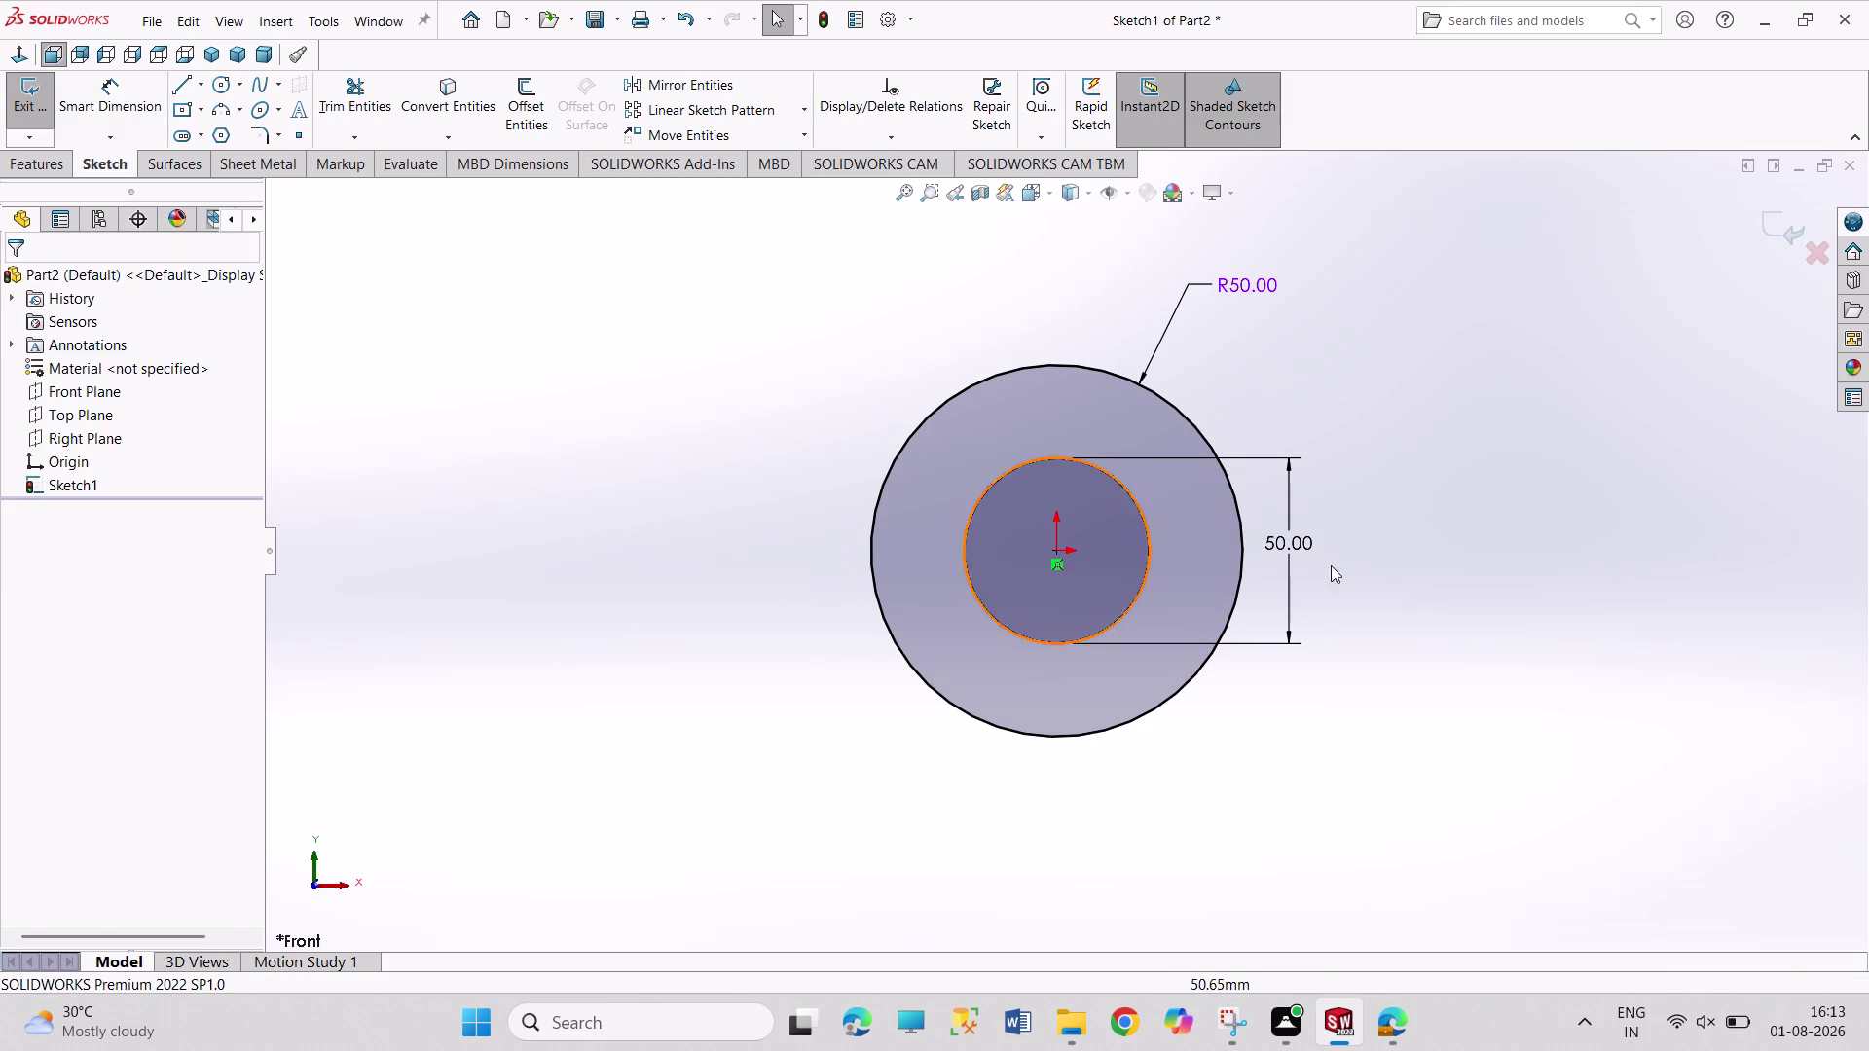
Display the 50.00 dimension as radius R25.00 beside the inner circle.
right_click(1298, 541)
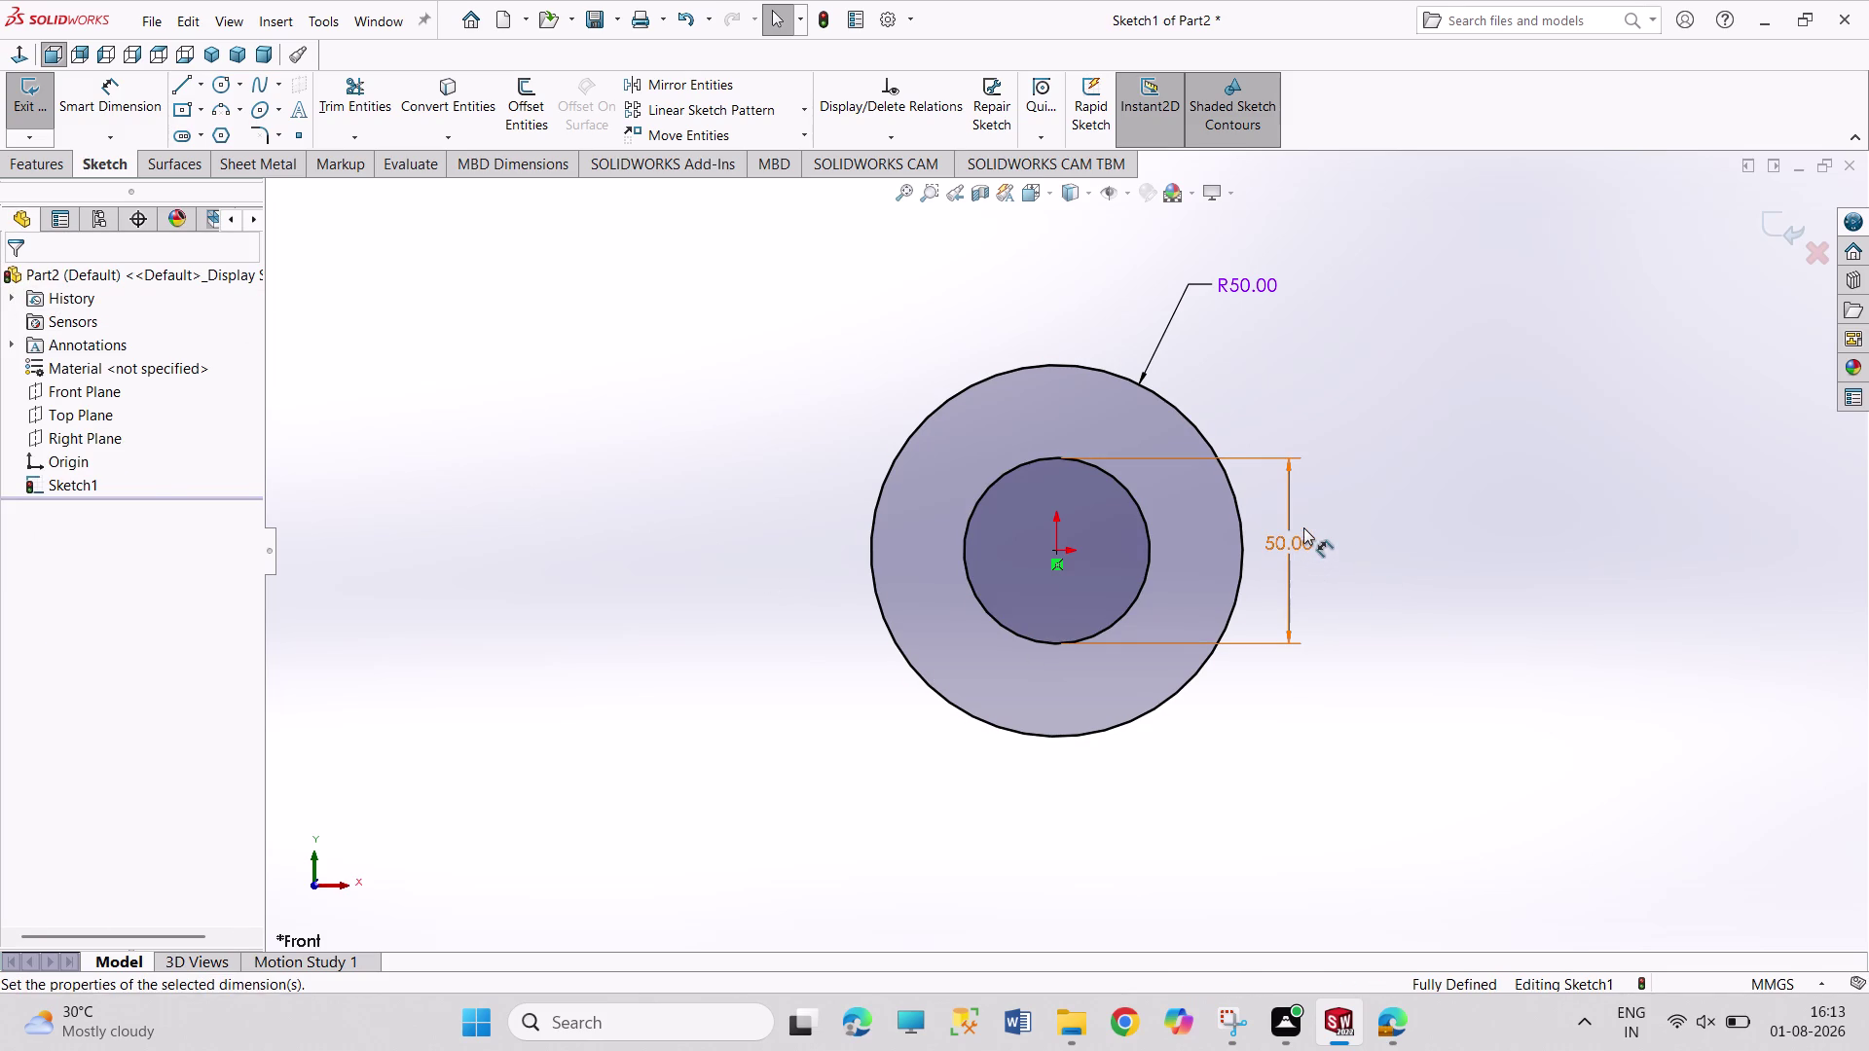
click(1322, 464)
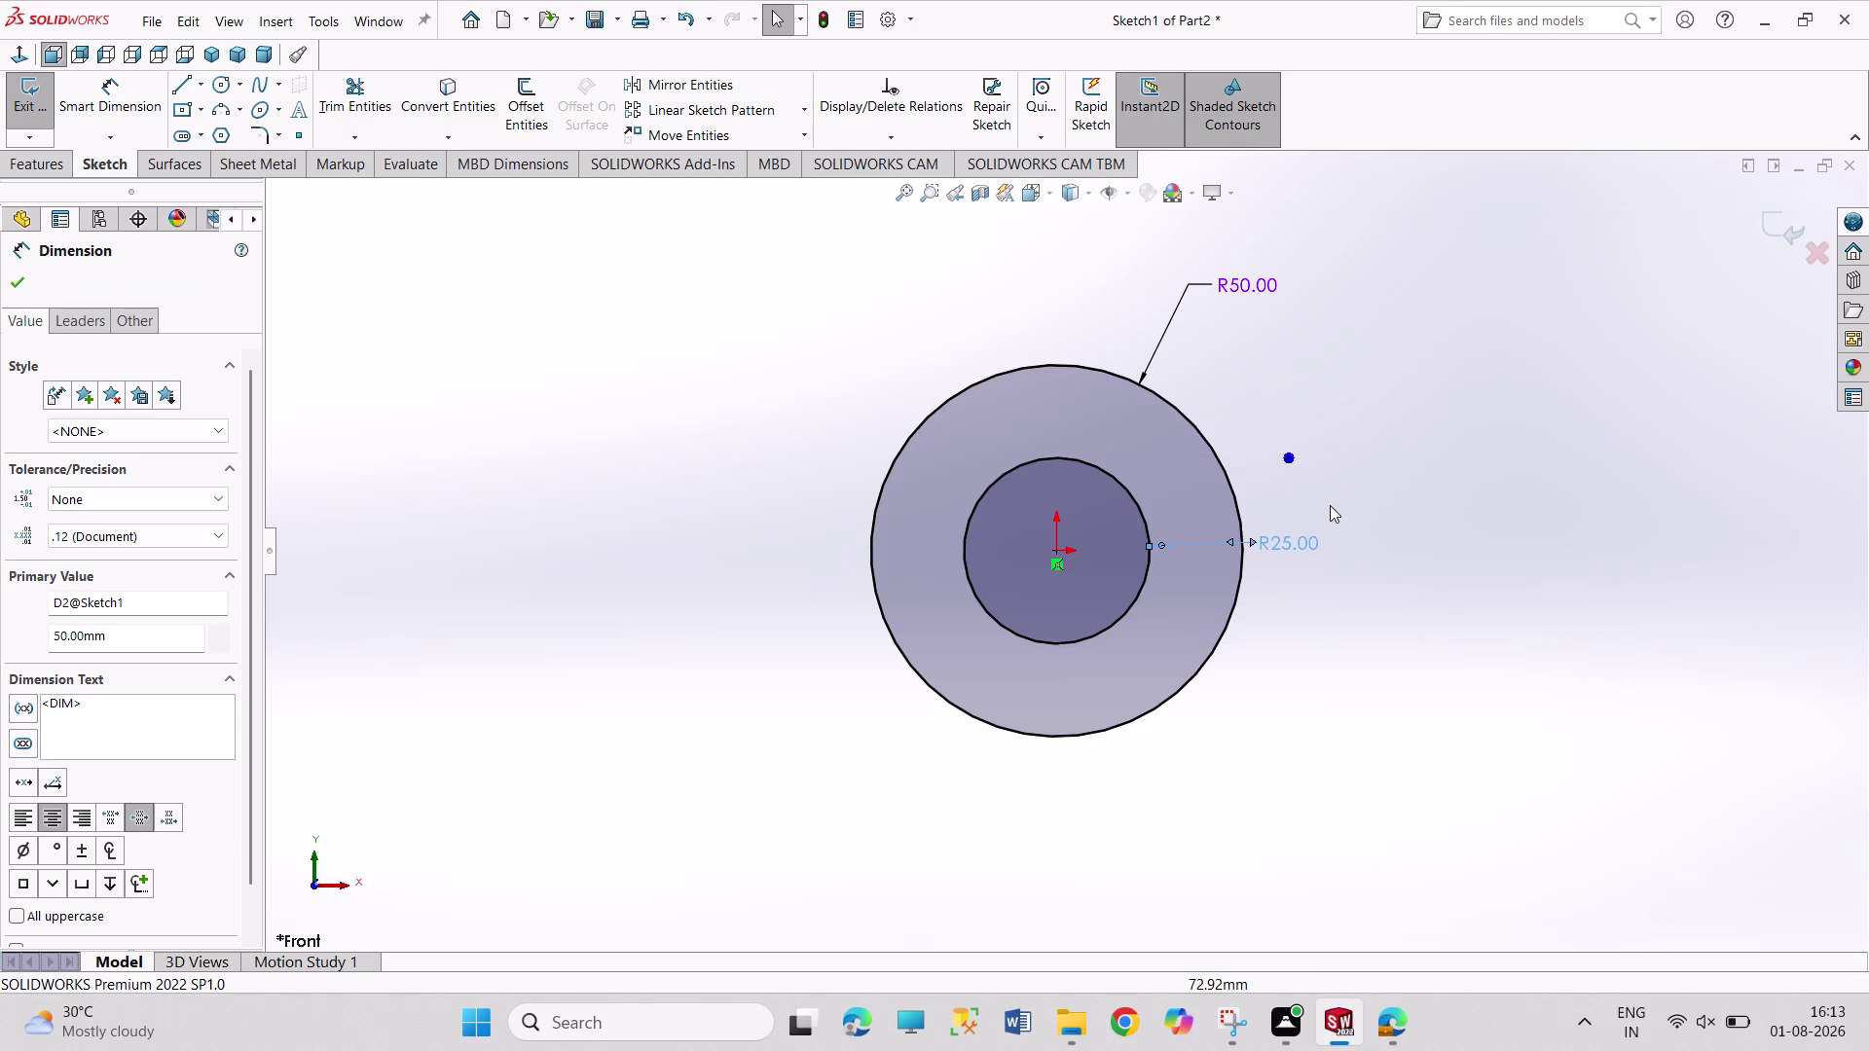
click(1332, 607)
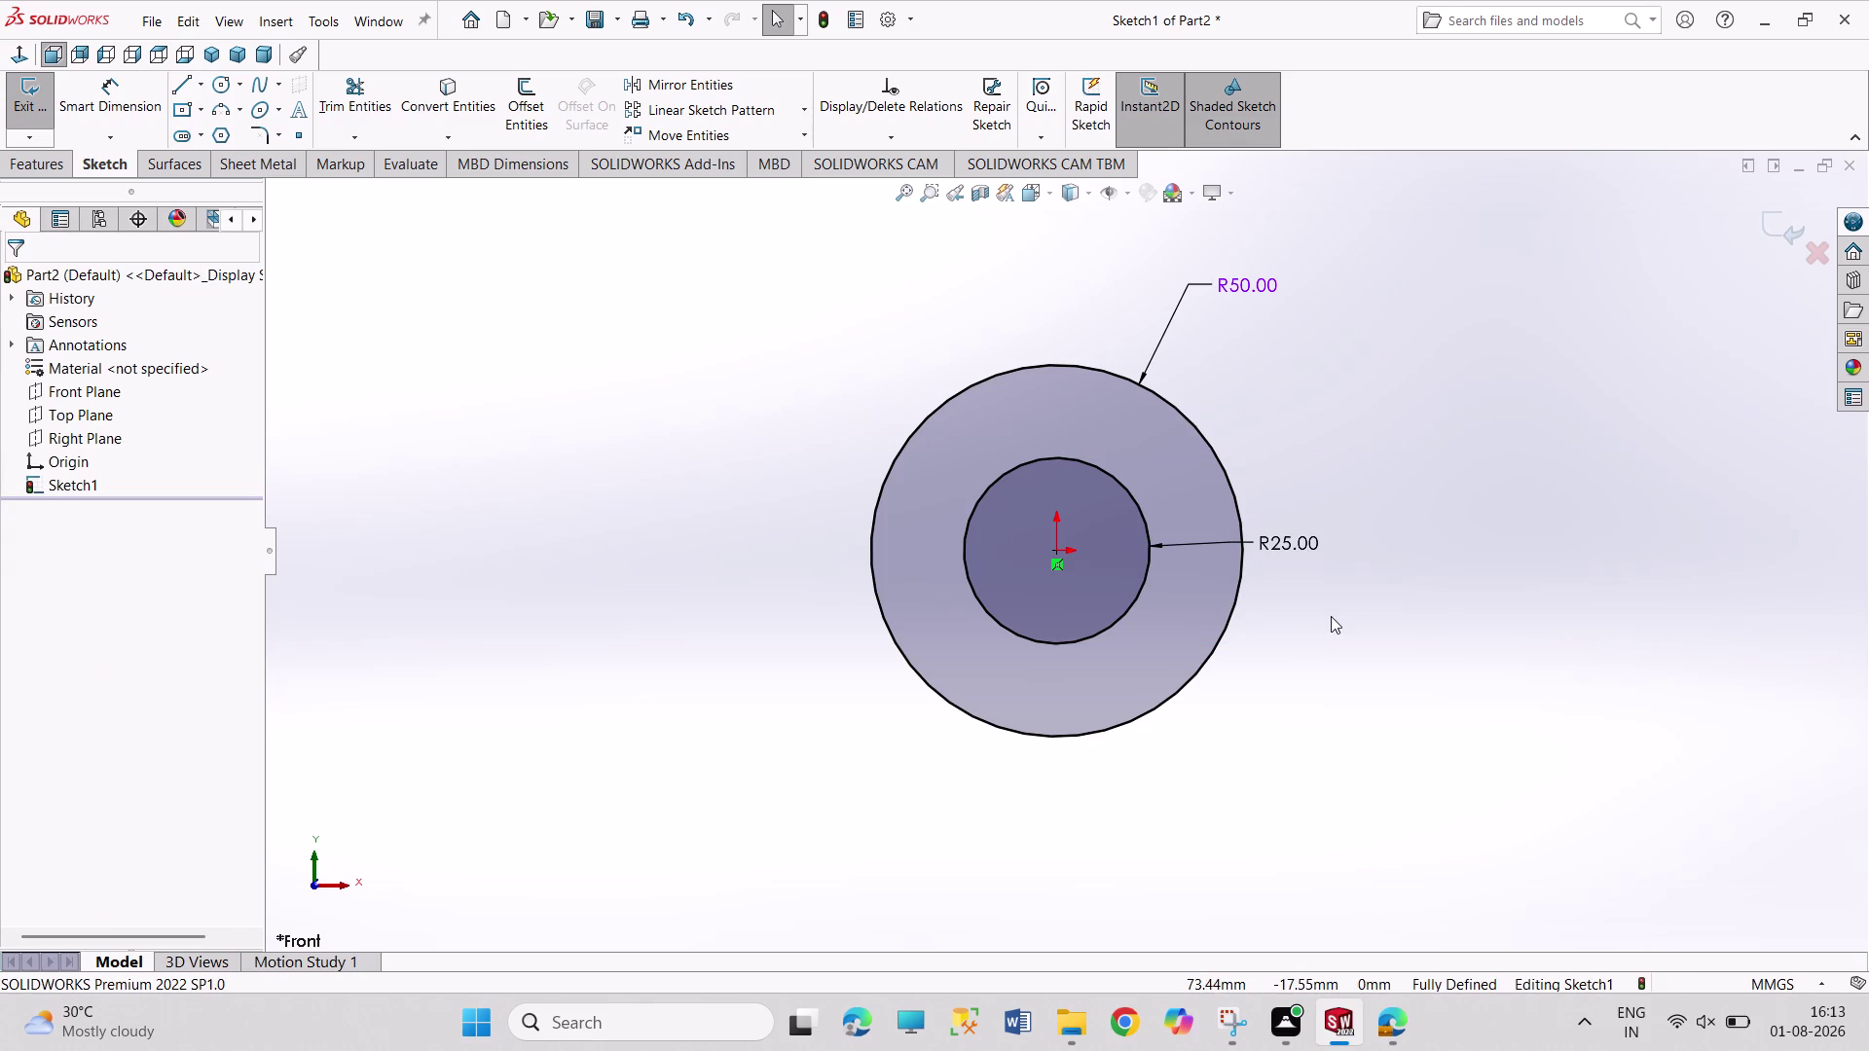
scroll(up, 3)
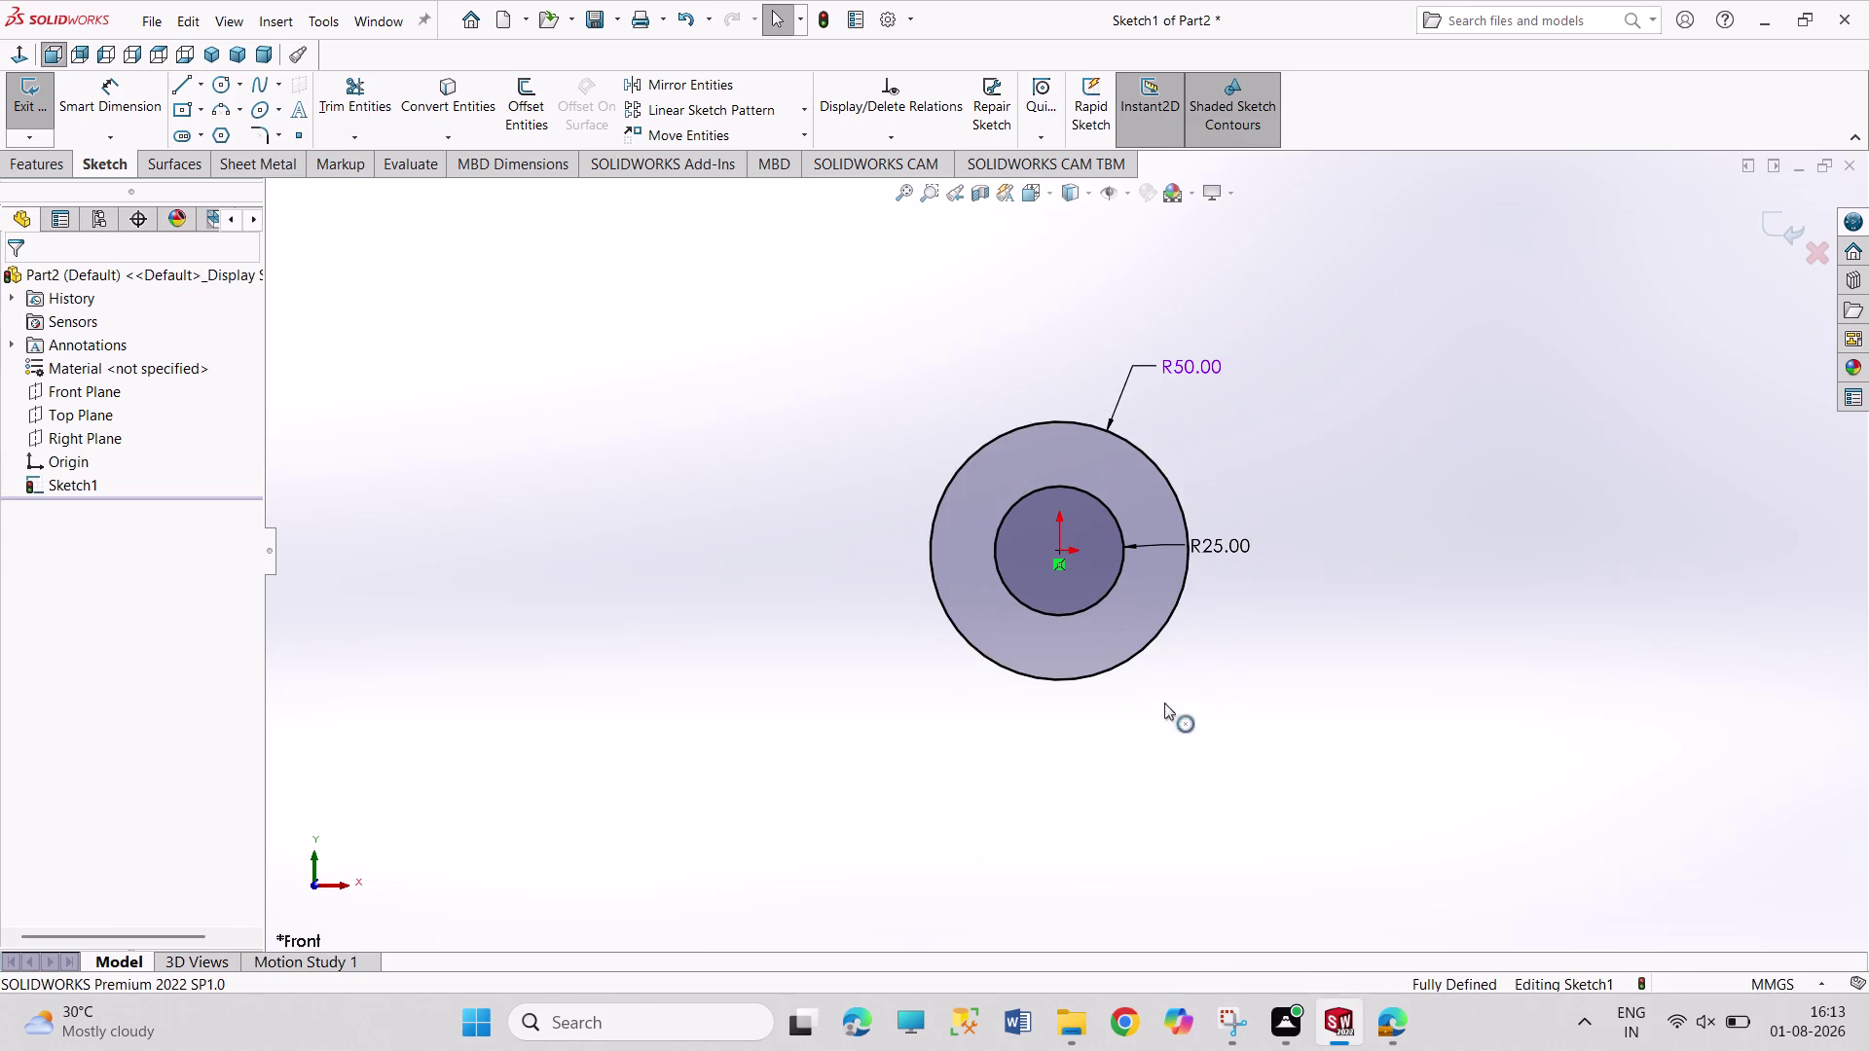
scroll(down, 3)
drag(1206, 265, 1236, 365)
click(1297, 414)
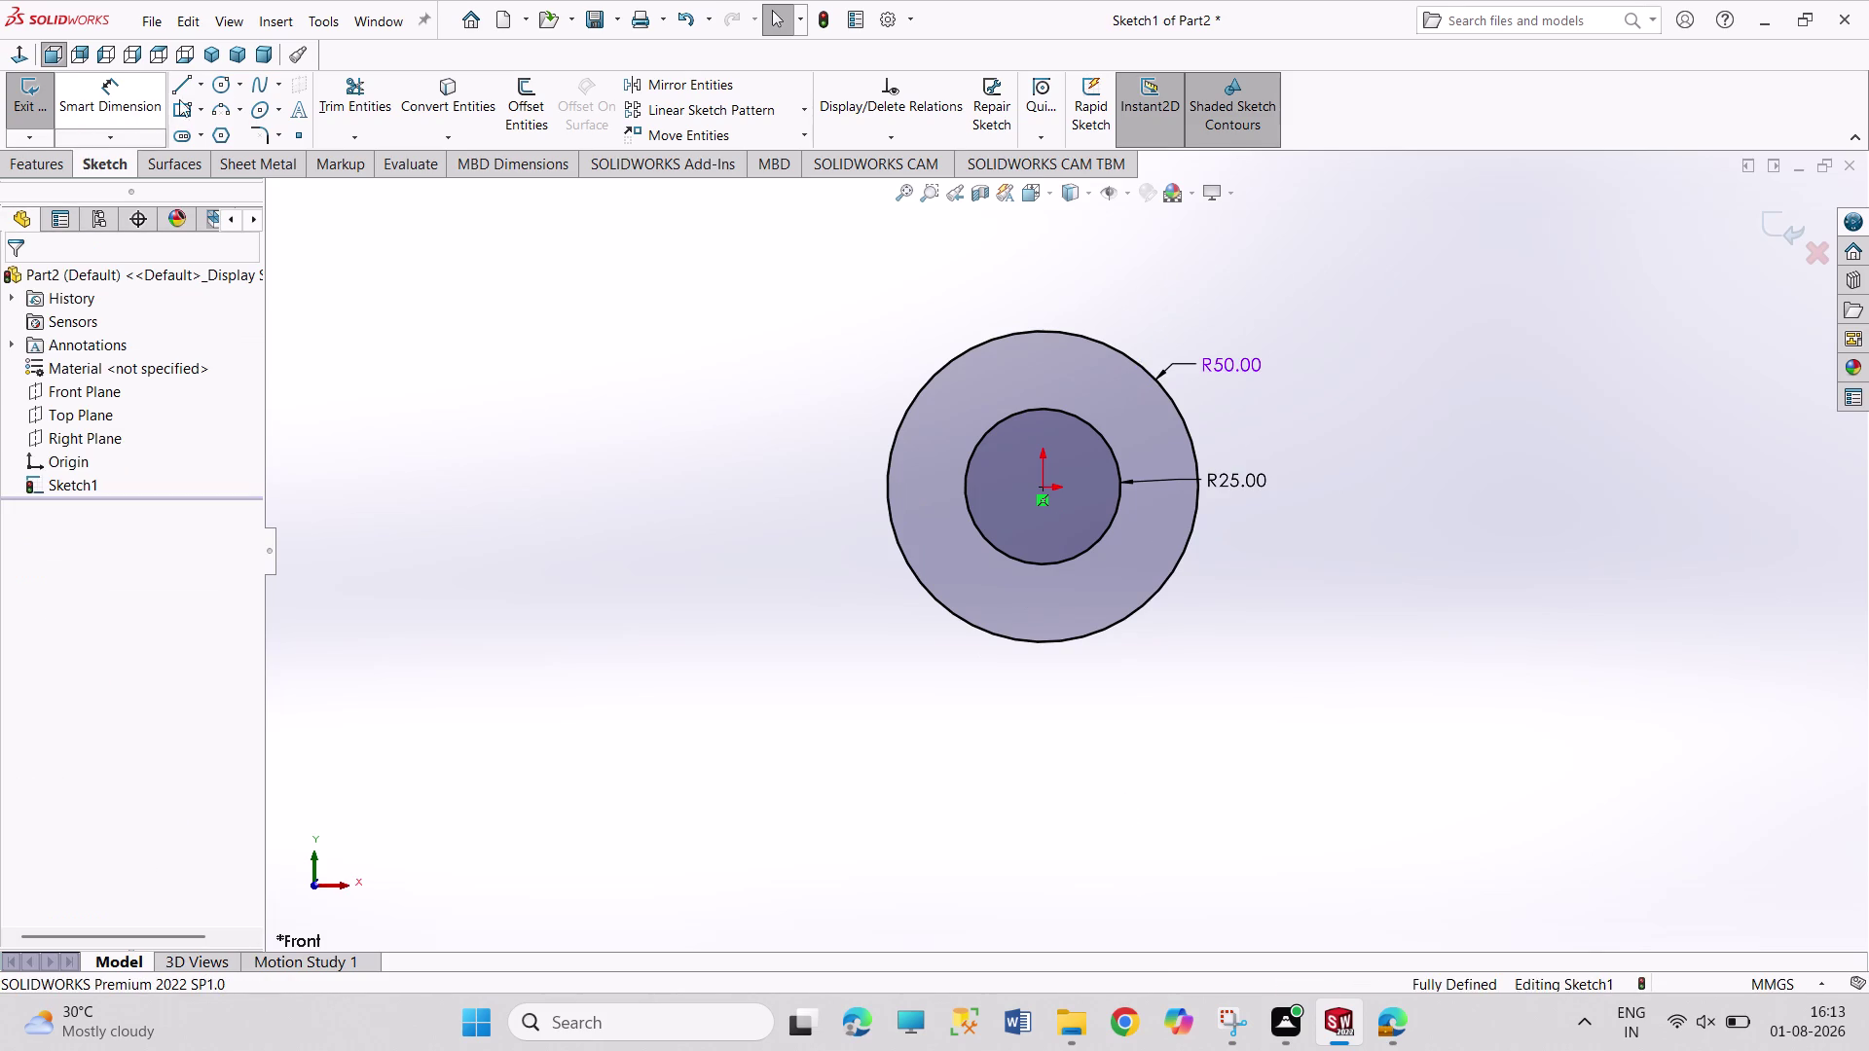
Draw a horizontal base line below the circles.
click(182, 93)
click(884, 860)
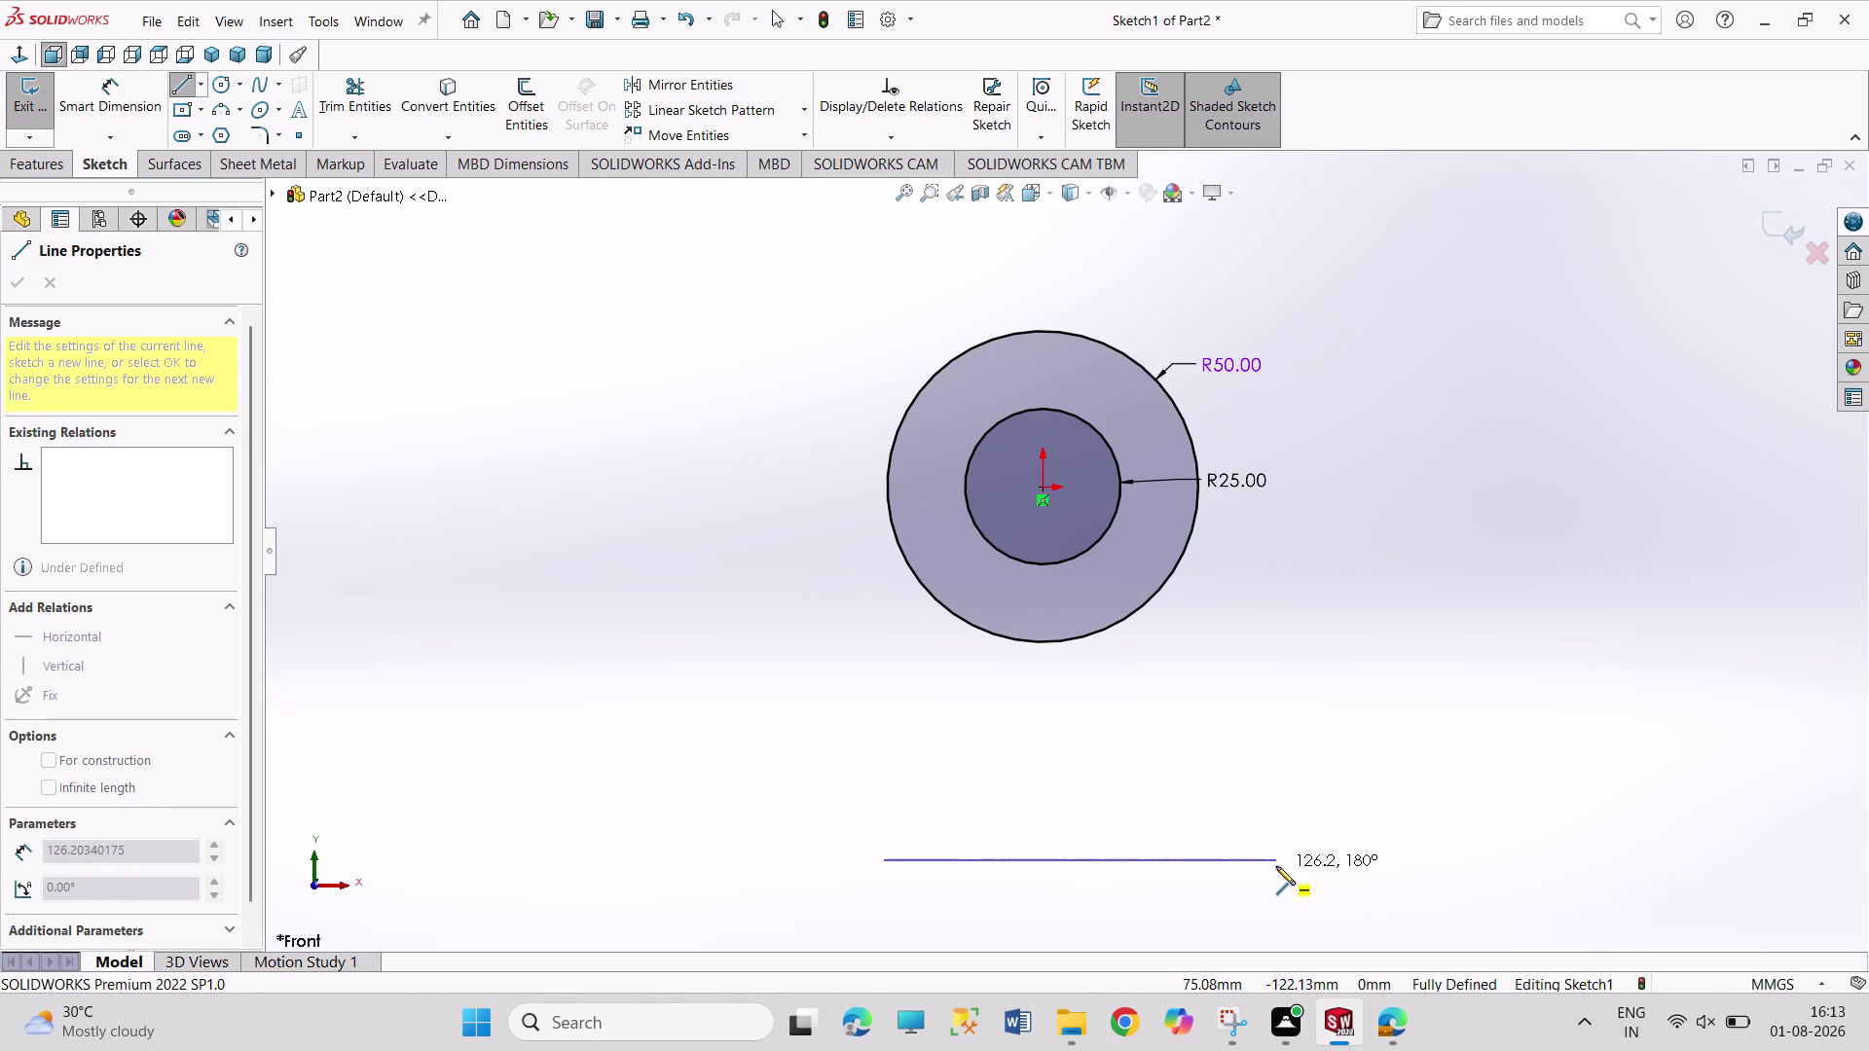
click(1276, 866)
right_click(1397, 815)
click(1410, 810)
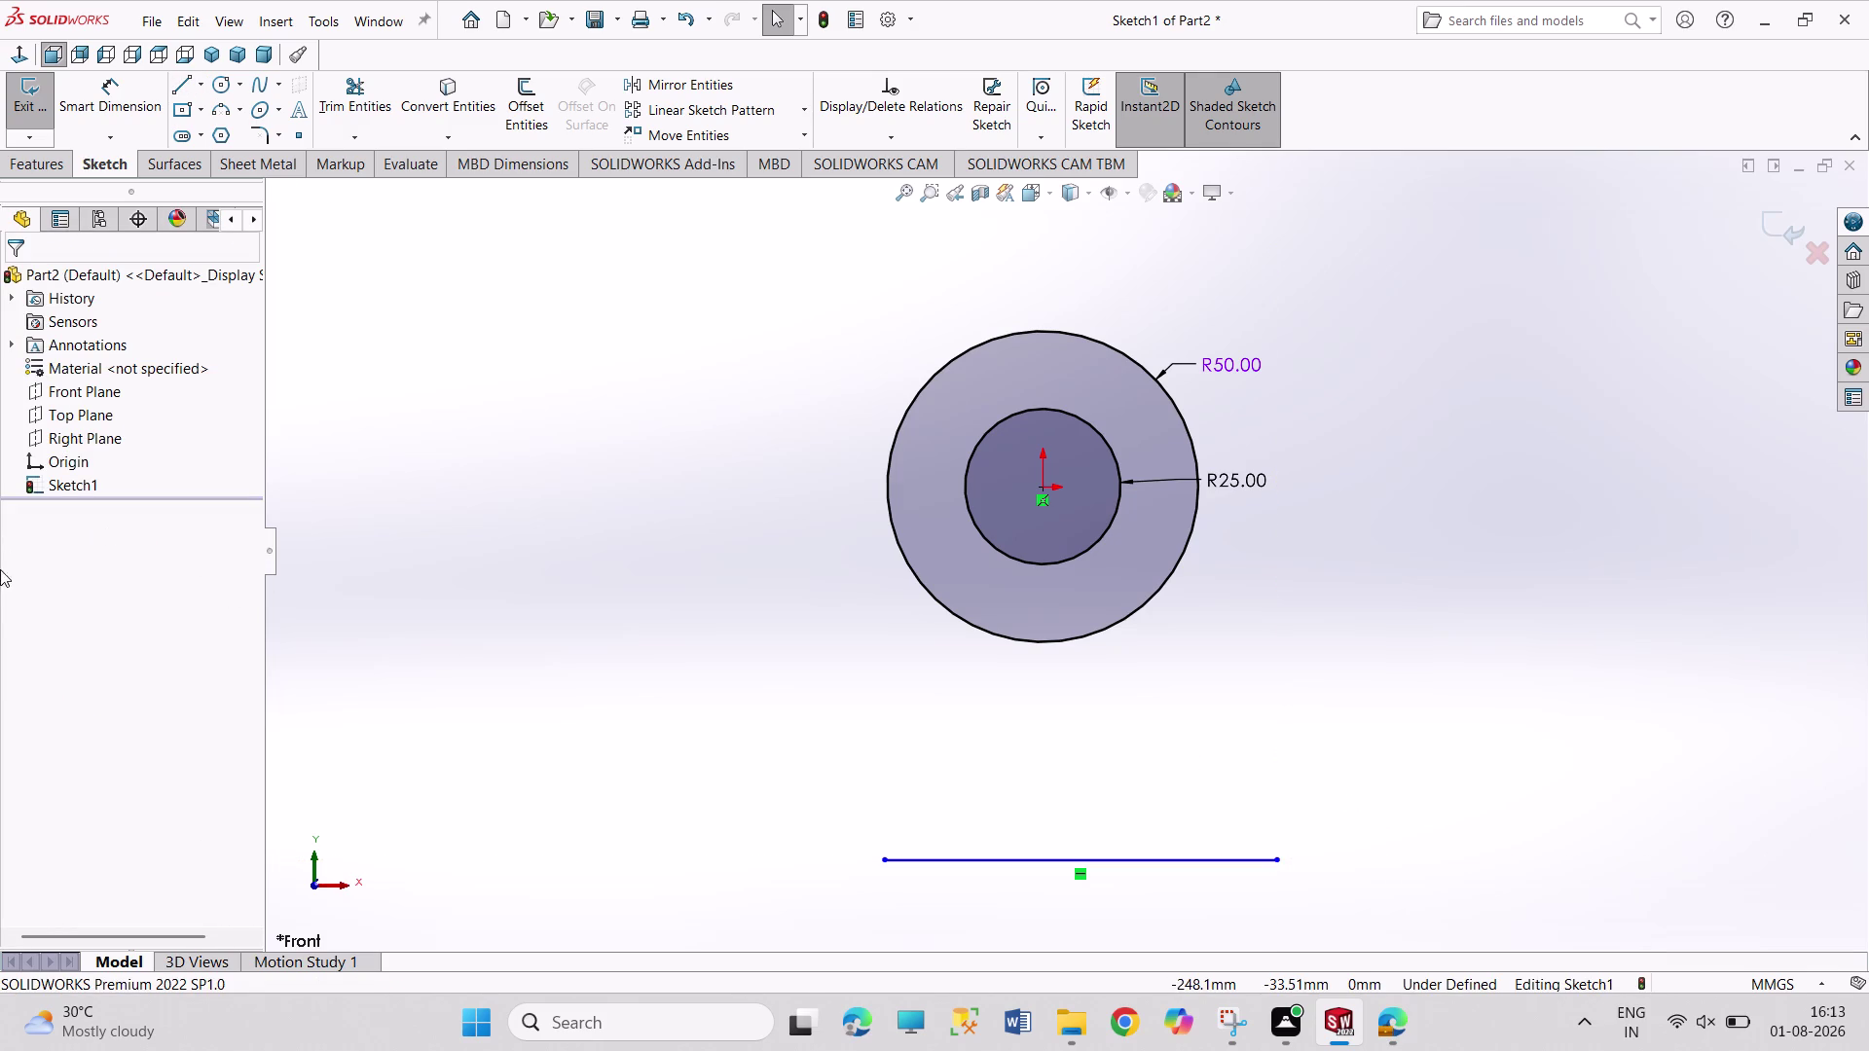
Dimension the base line 240 mm below the lug centre.
right_drag(823, 594, 836, 396)
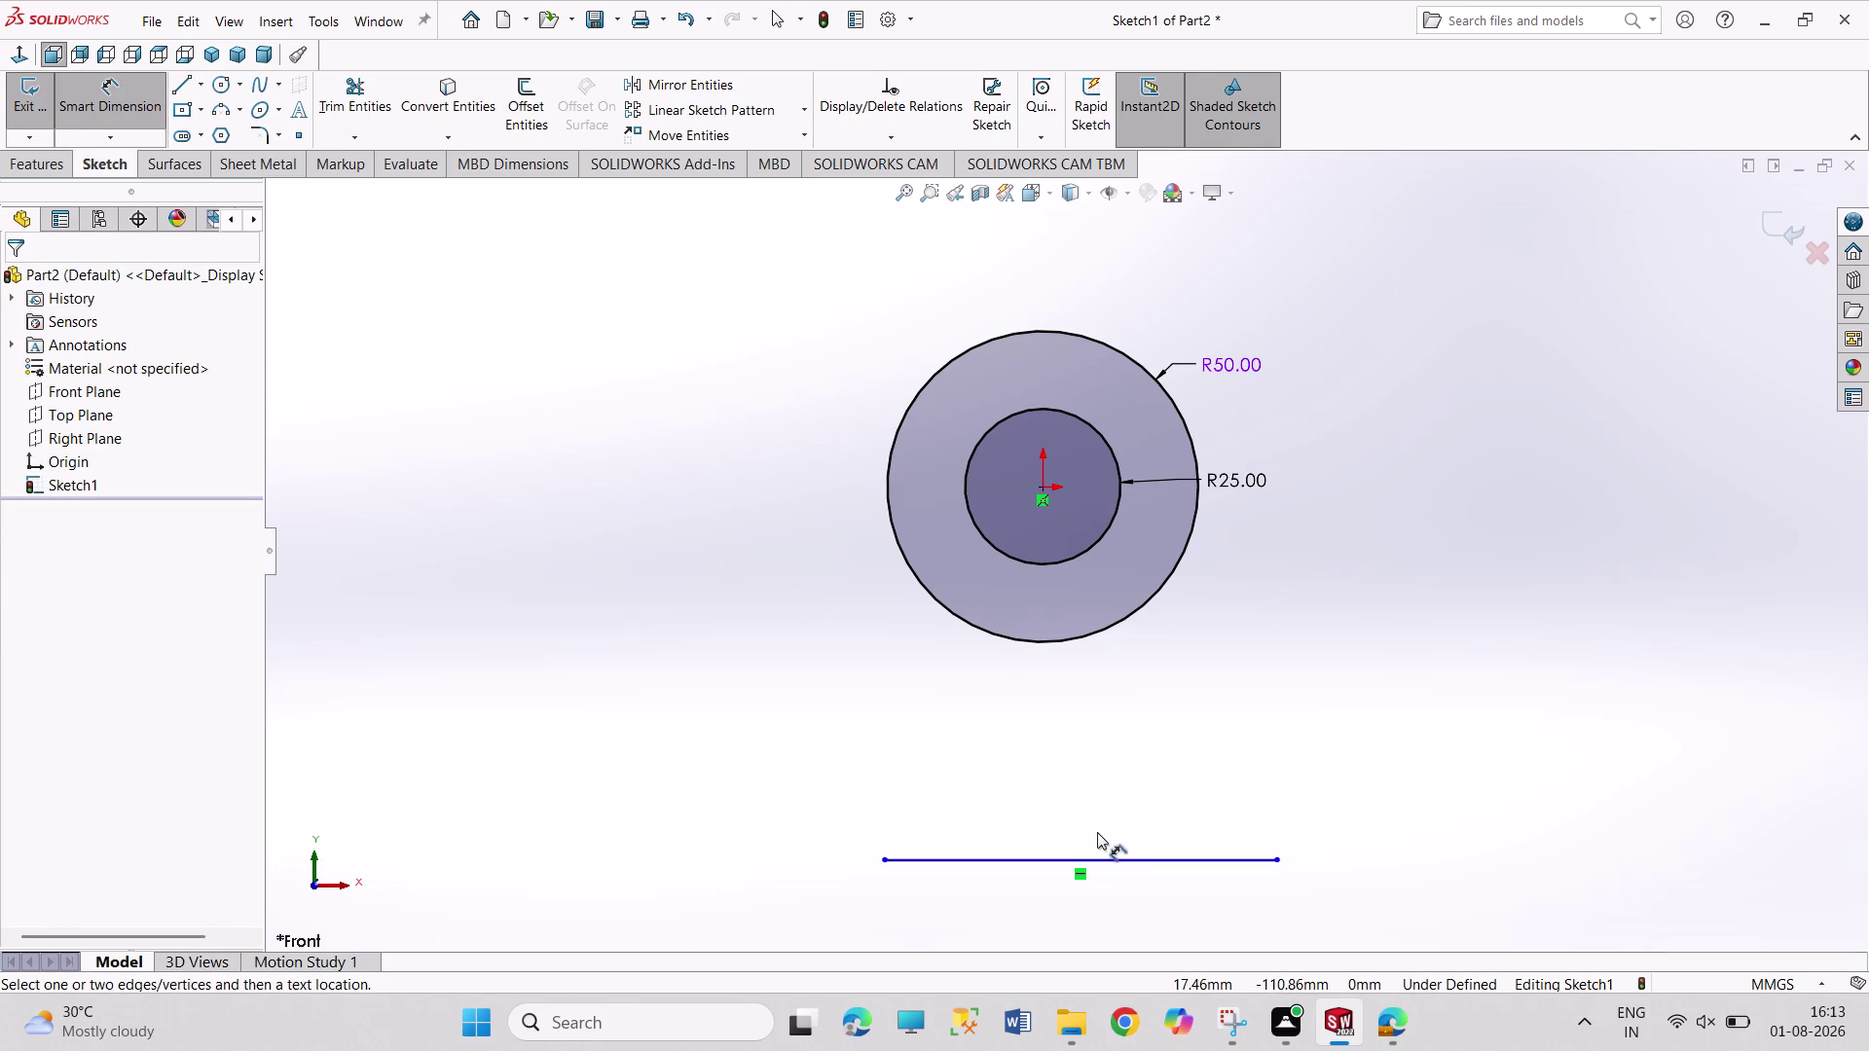
click(1095, 855)
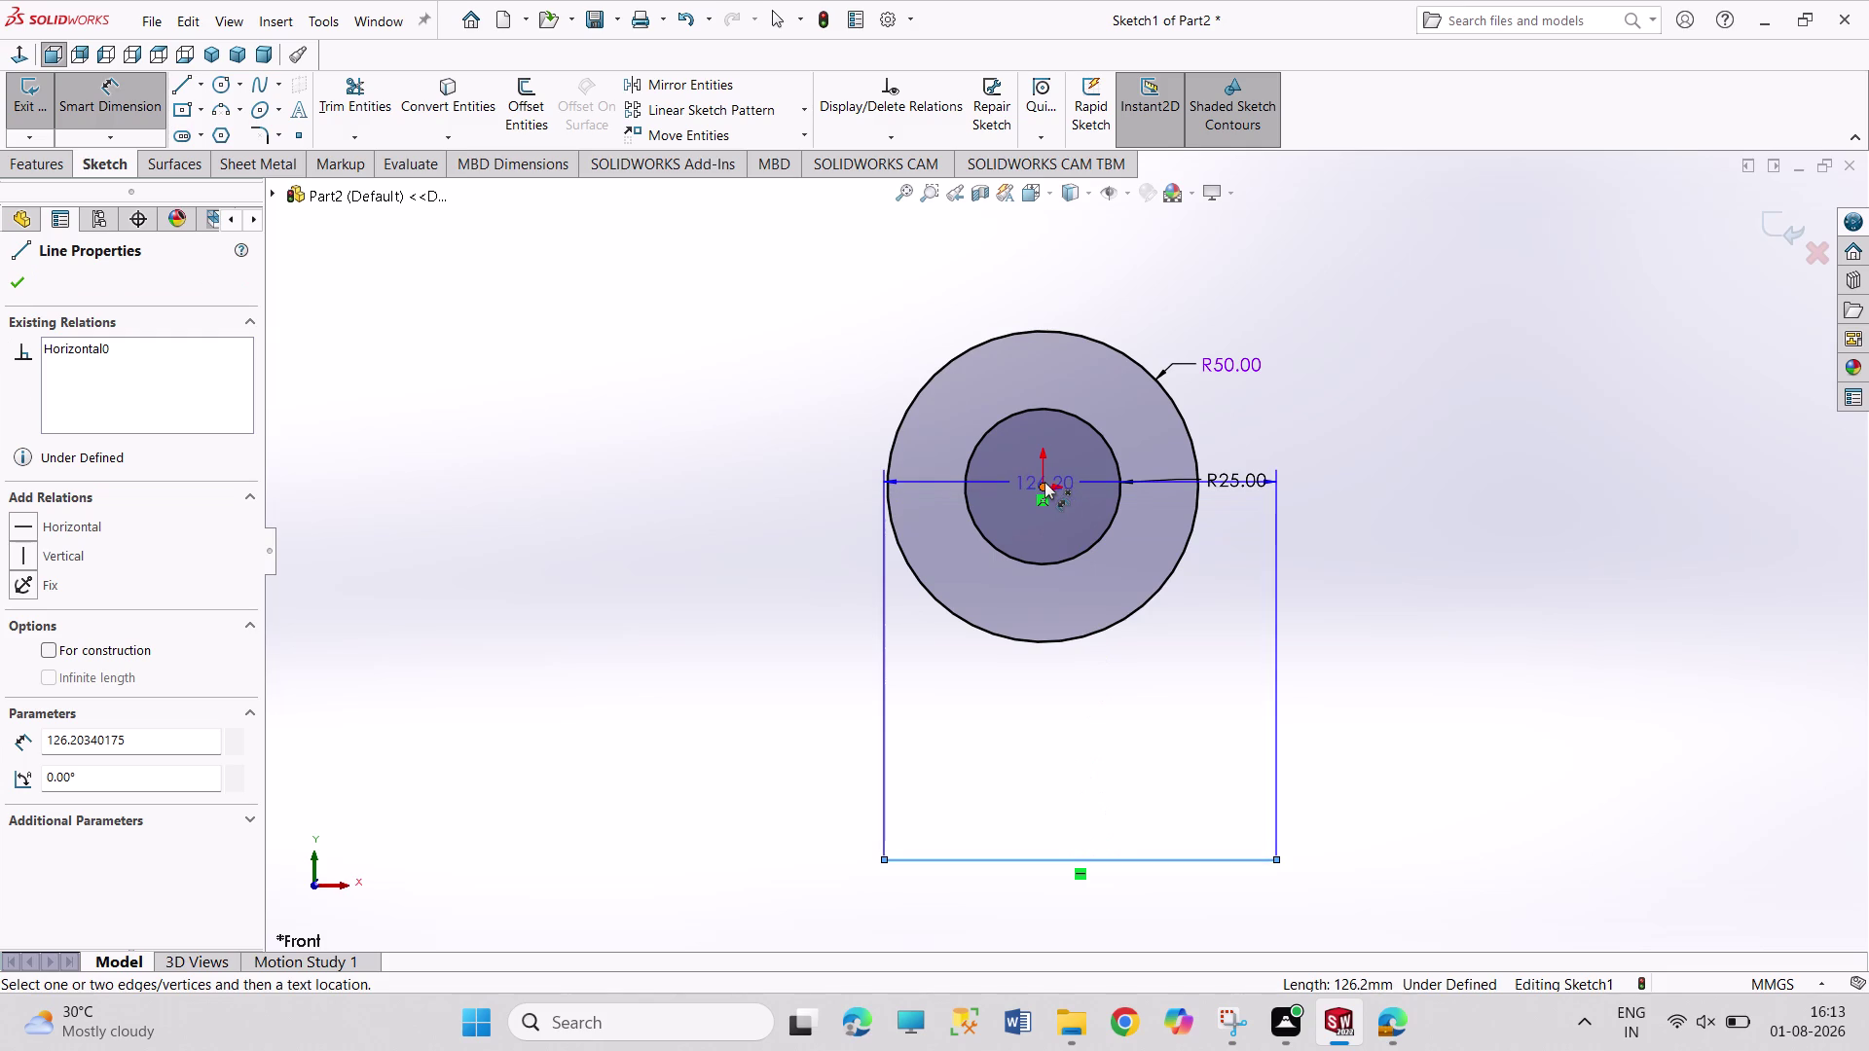
click(1044, 482)
click(734, 613)
text(2)
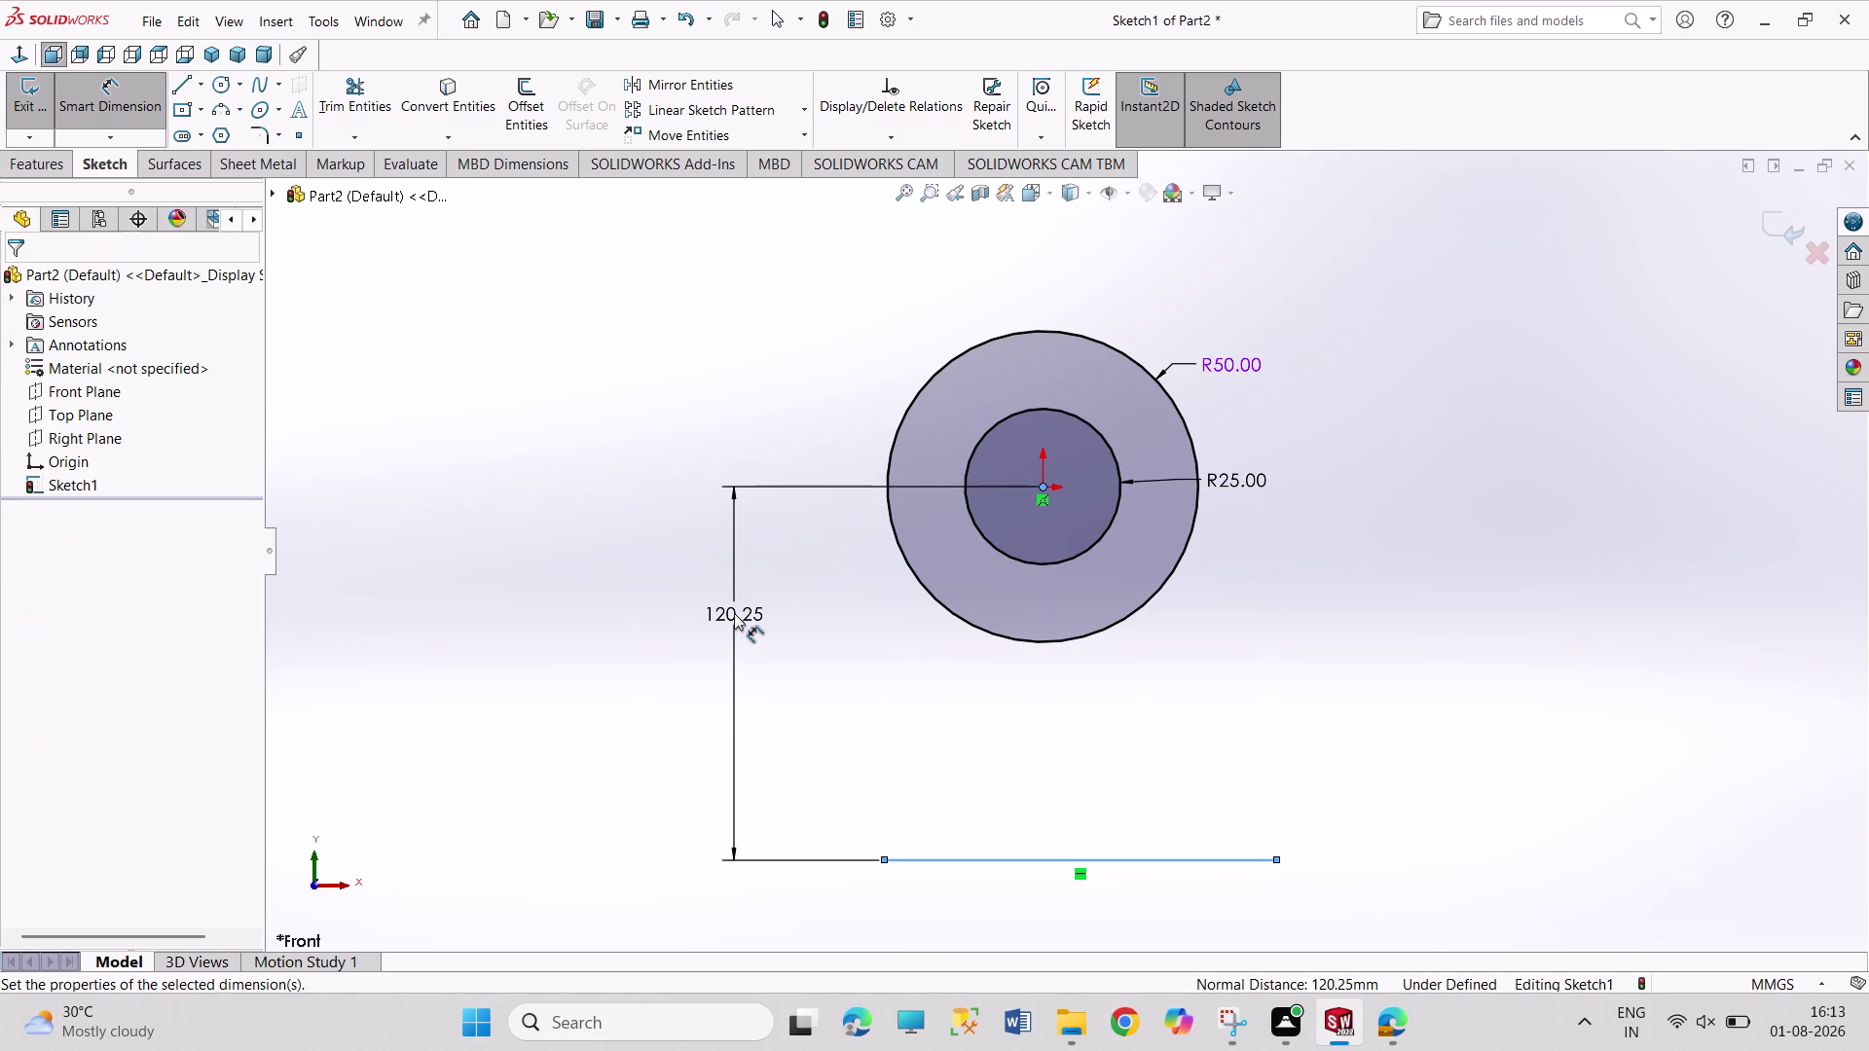
text(40)
key(Return)
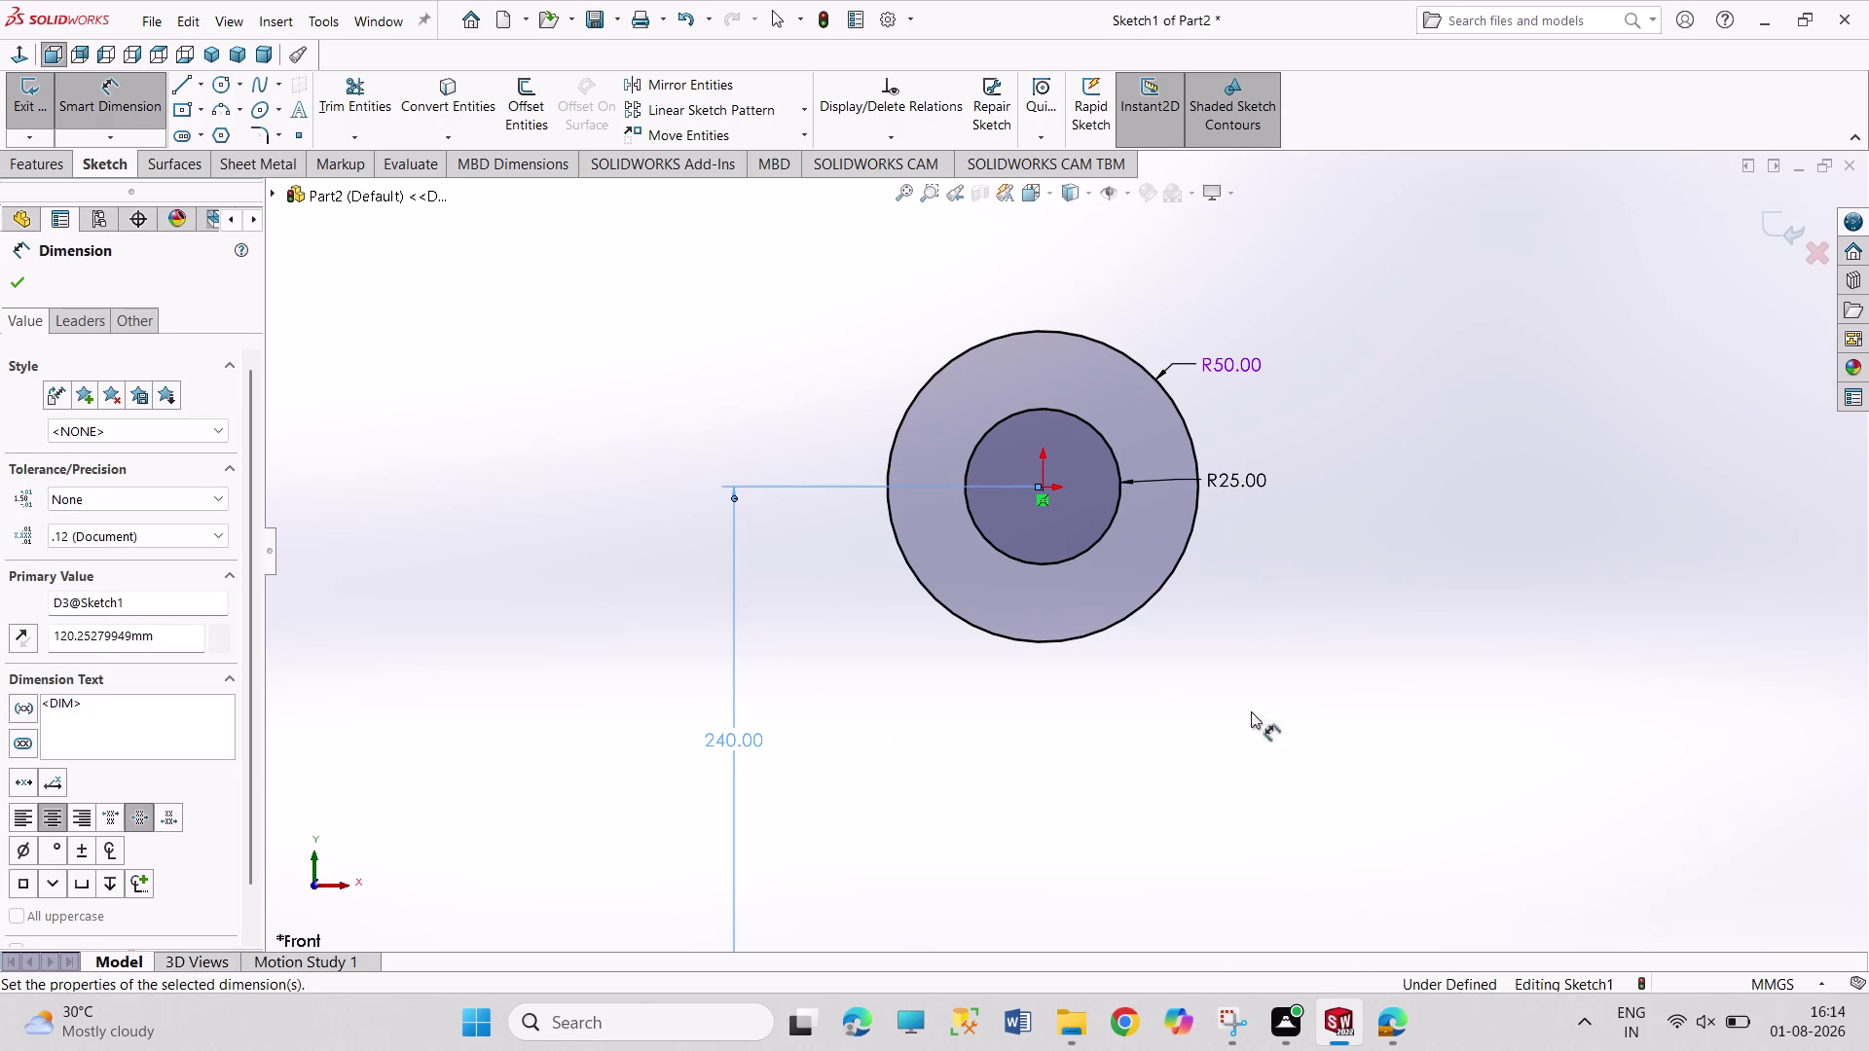
scroll(up, 3)
scroll(up, 3)
scroll(down, 3)
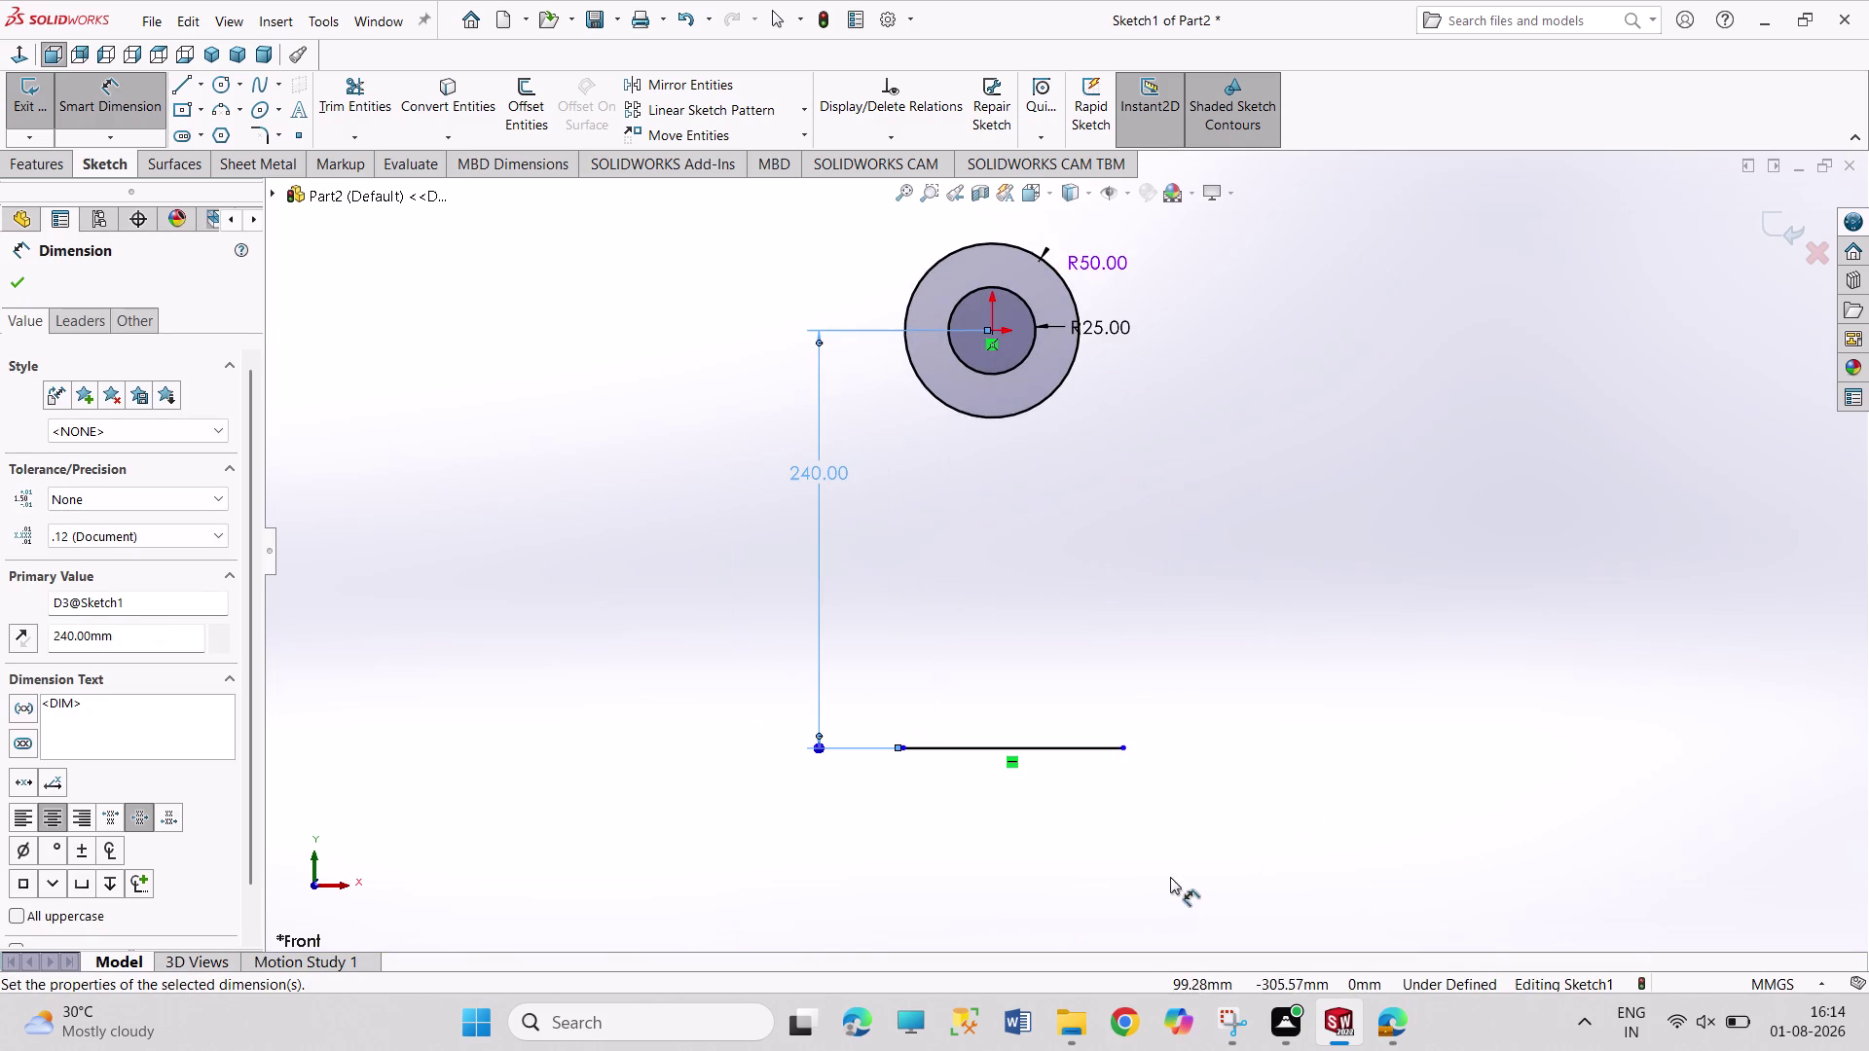
right_click(1268, 560)
click(1297, 618)
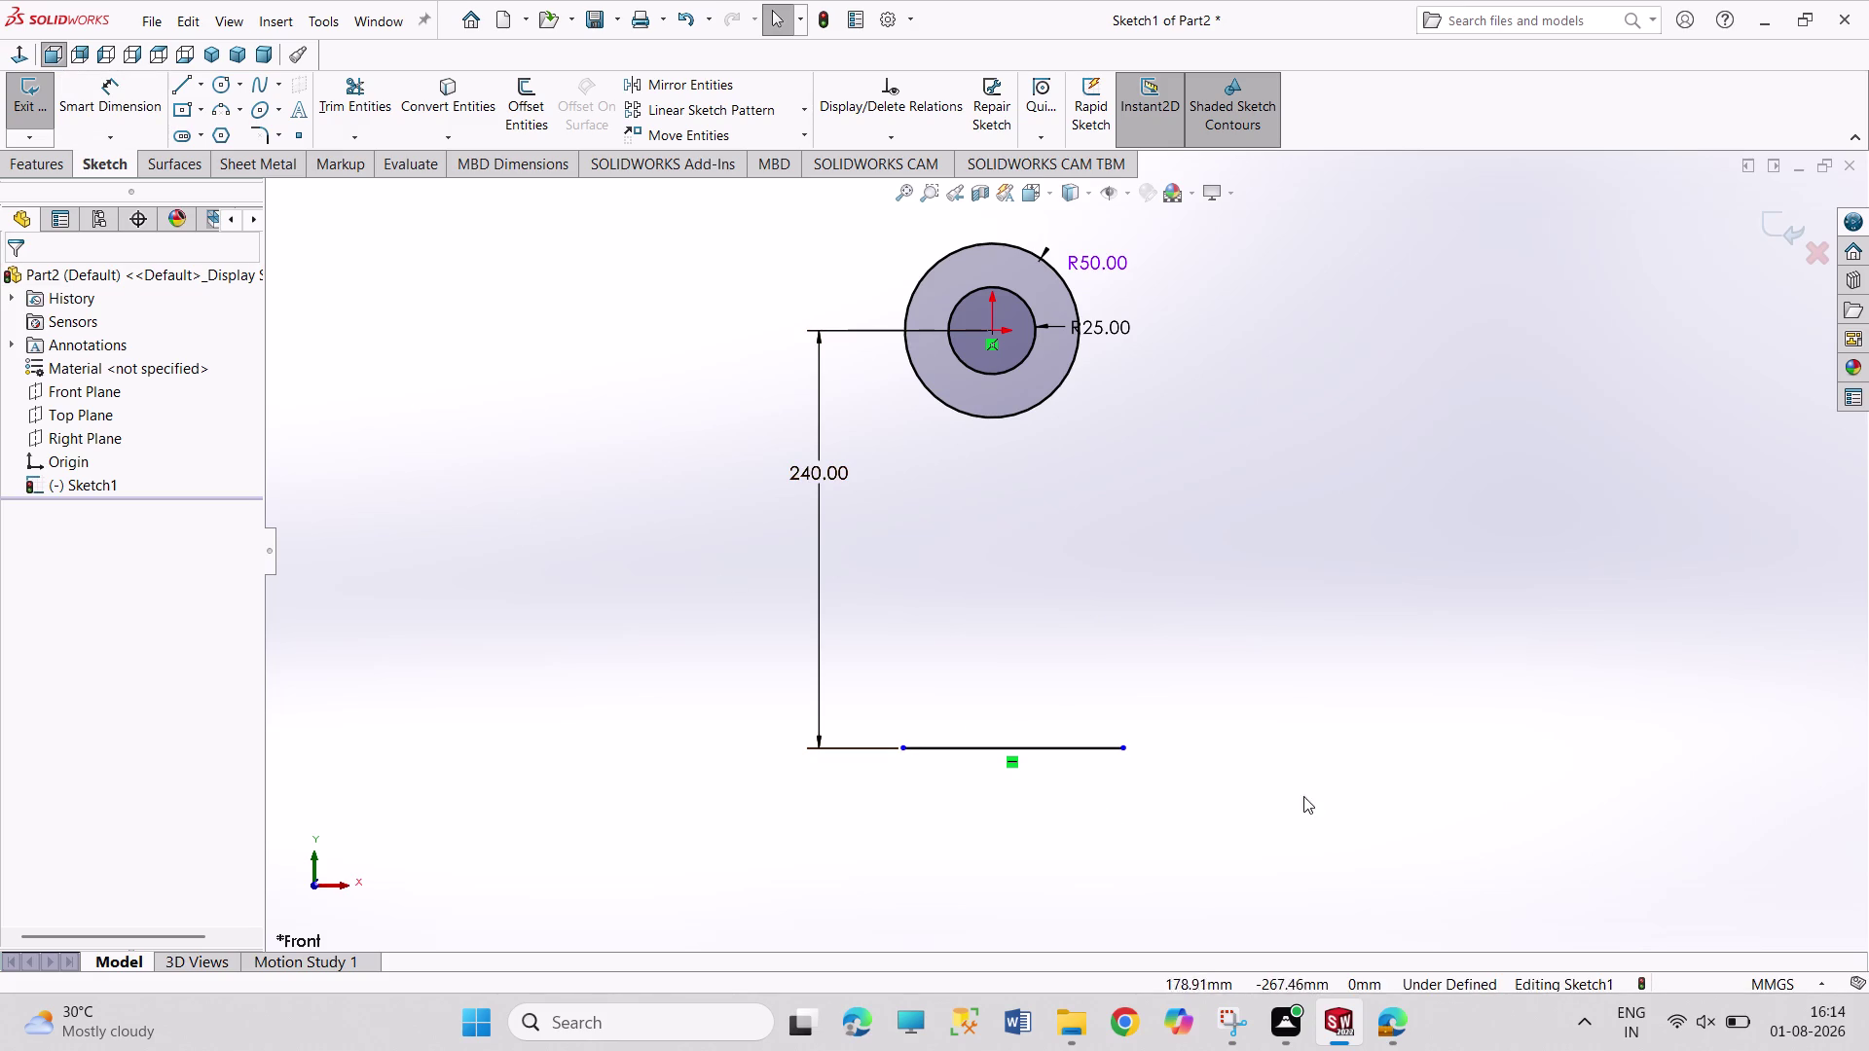
Give the base line a 280 mm length dimension placed below it.
right_drag(1456, 774, 1416, 560)
click(1019, 744)
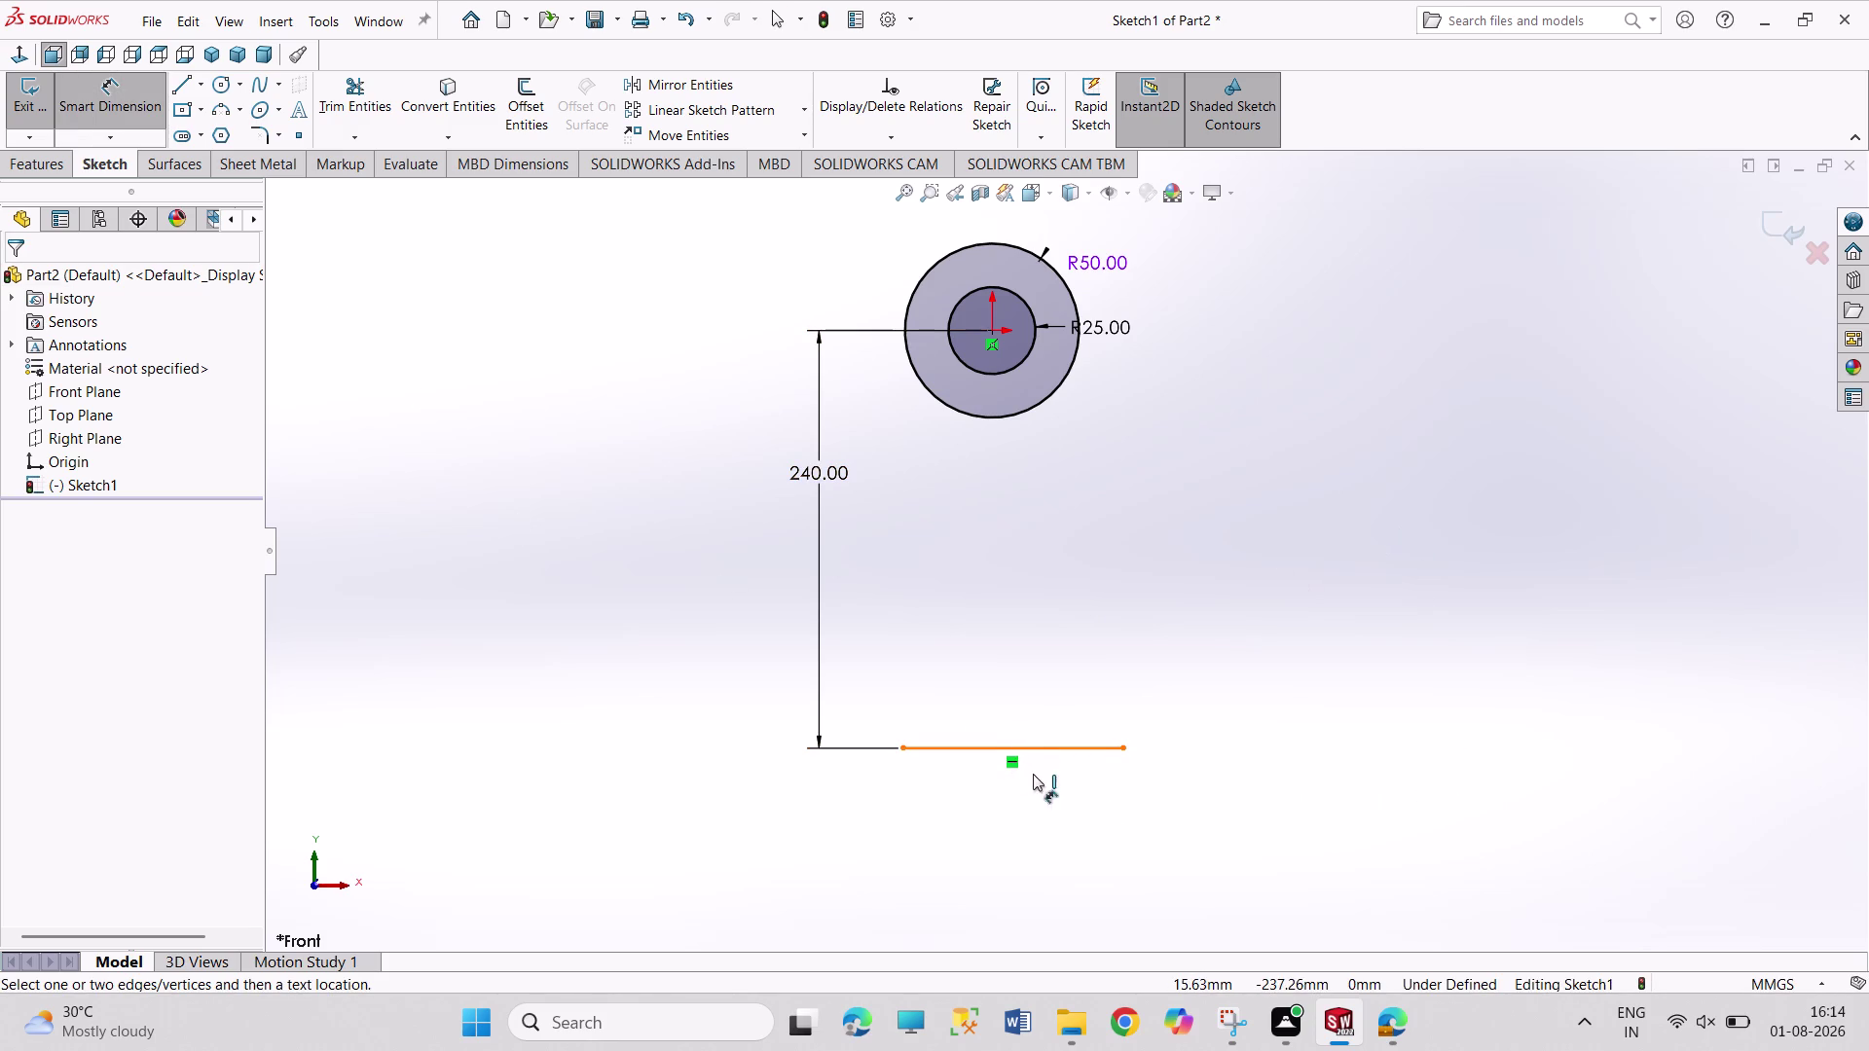
click(1039, 816)
text(280)
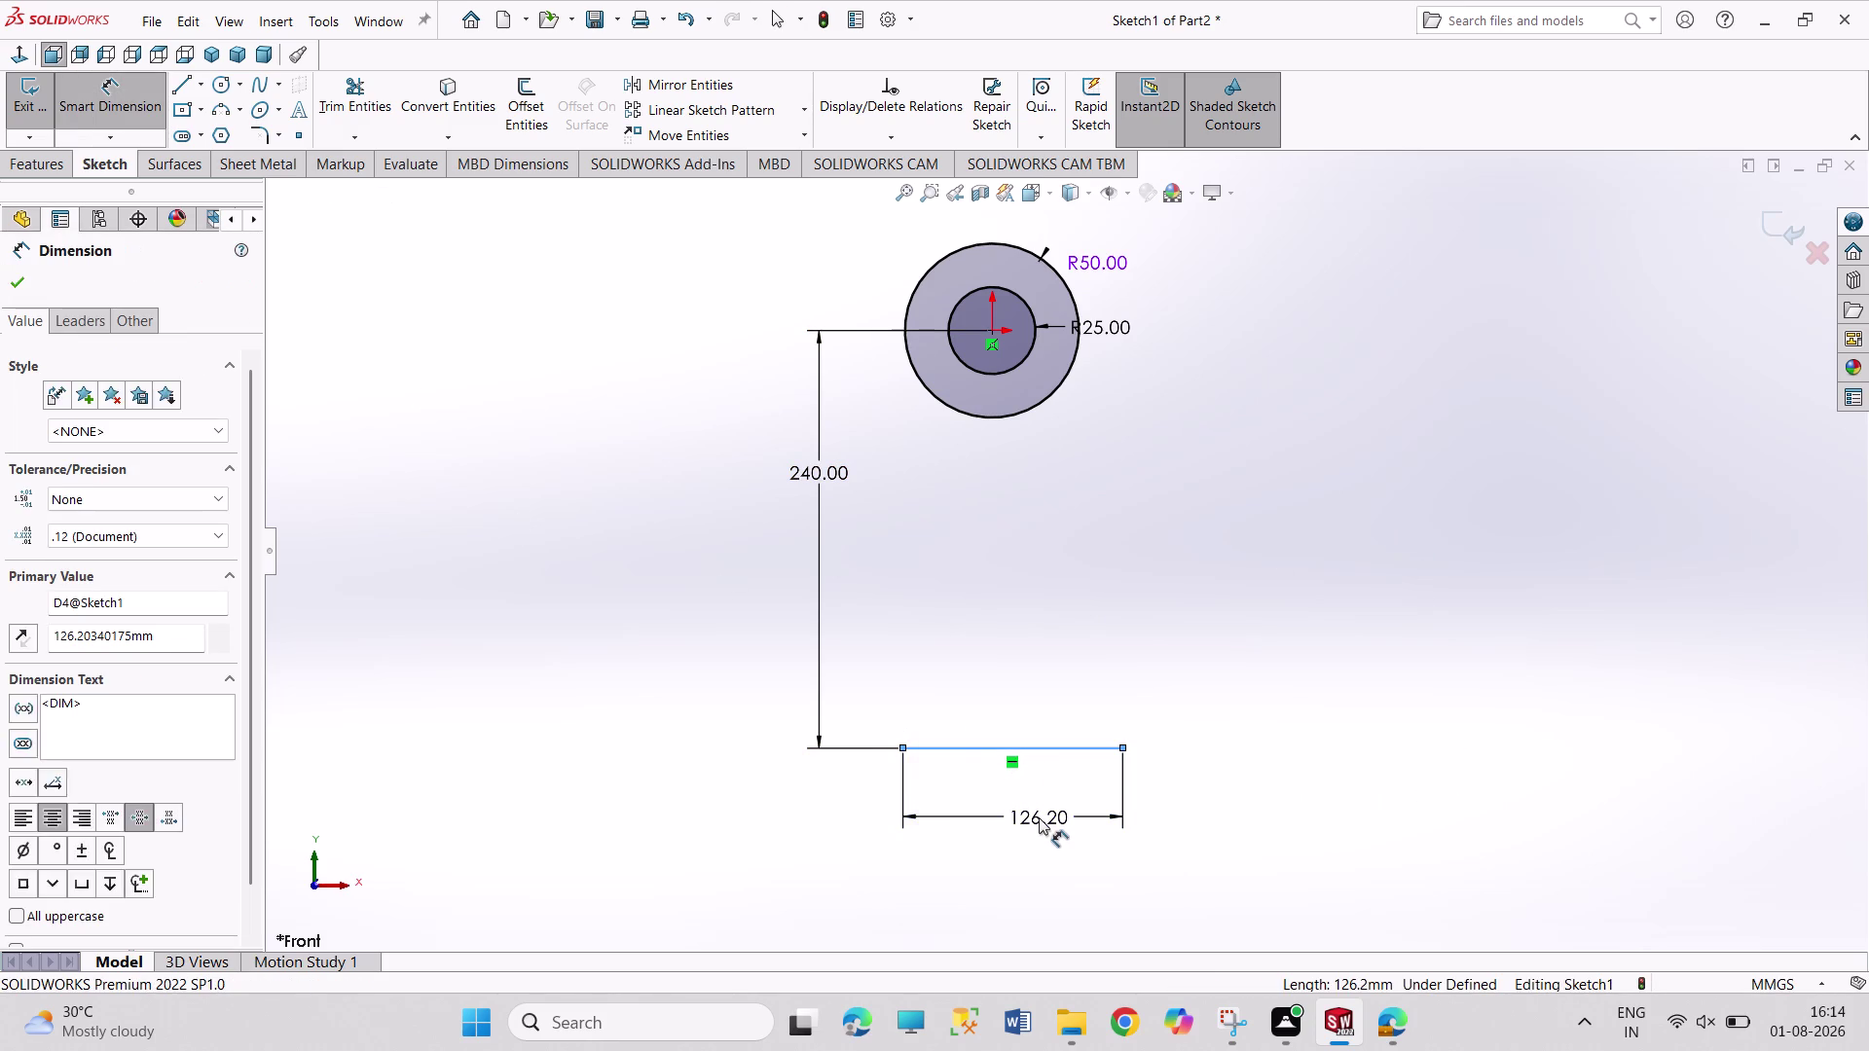
key(Return)
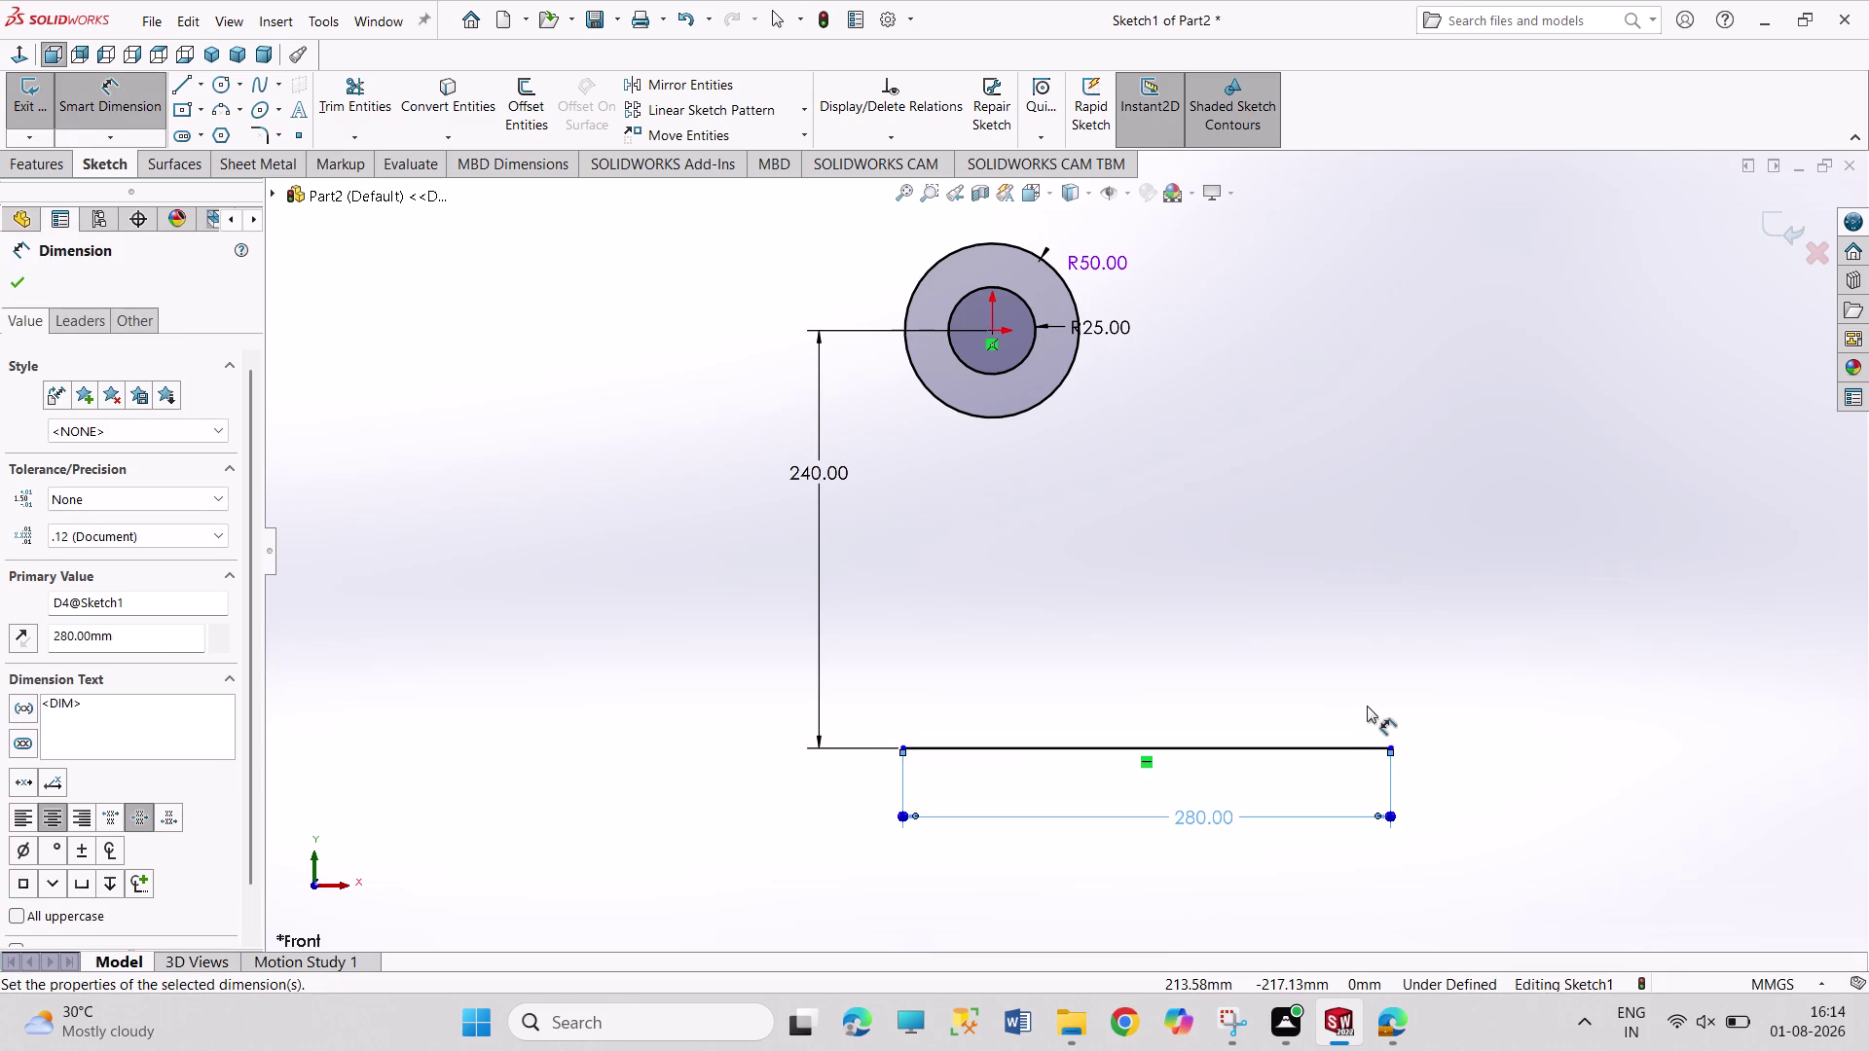
right_click(1472, 674)
click(1506, 747)
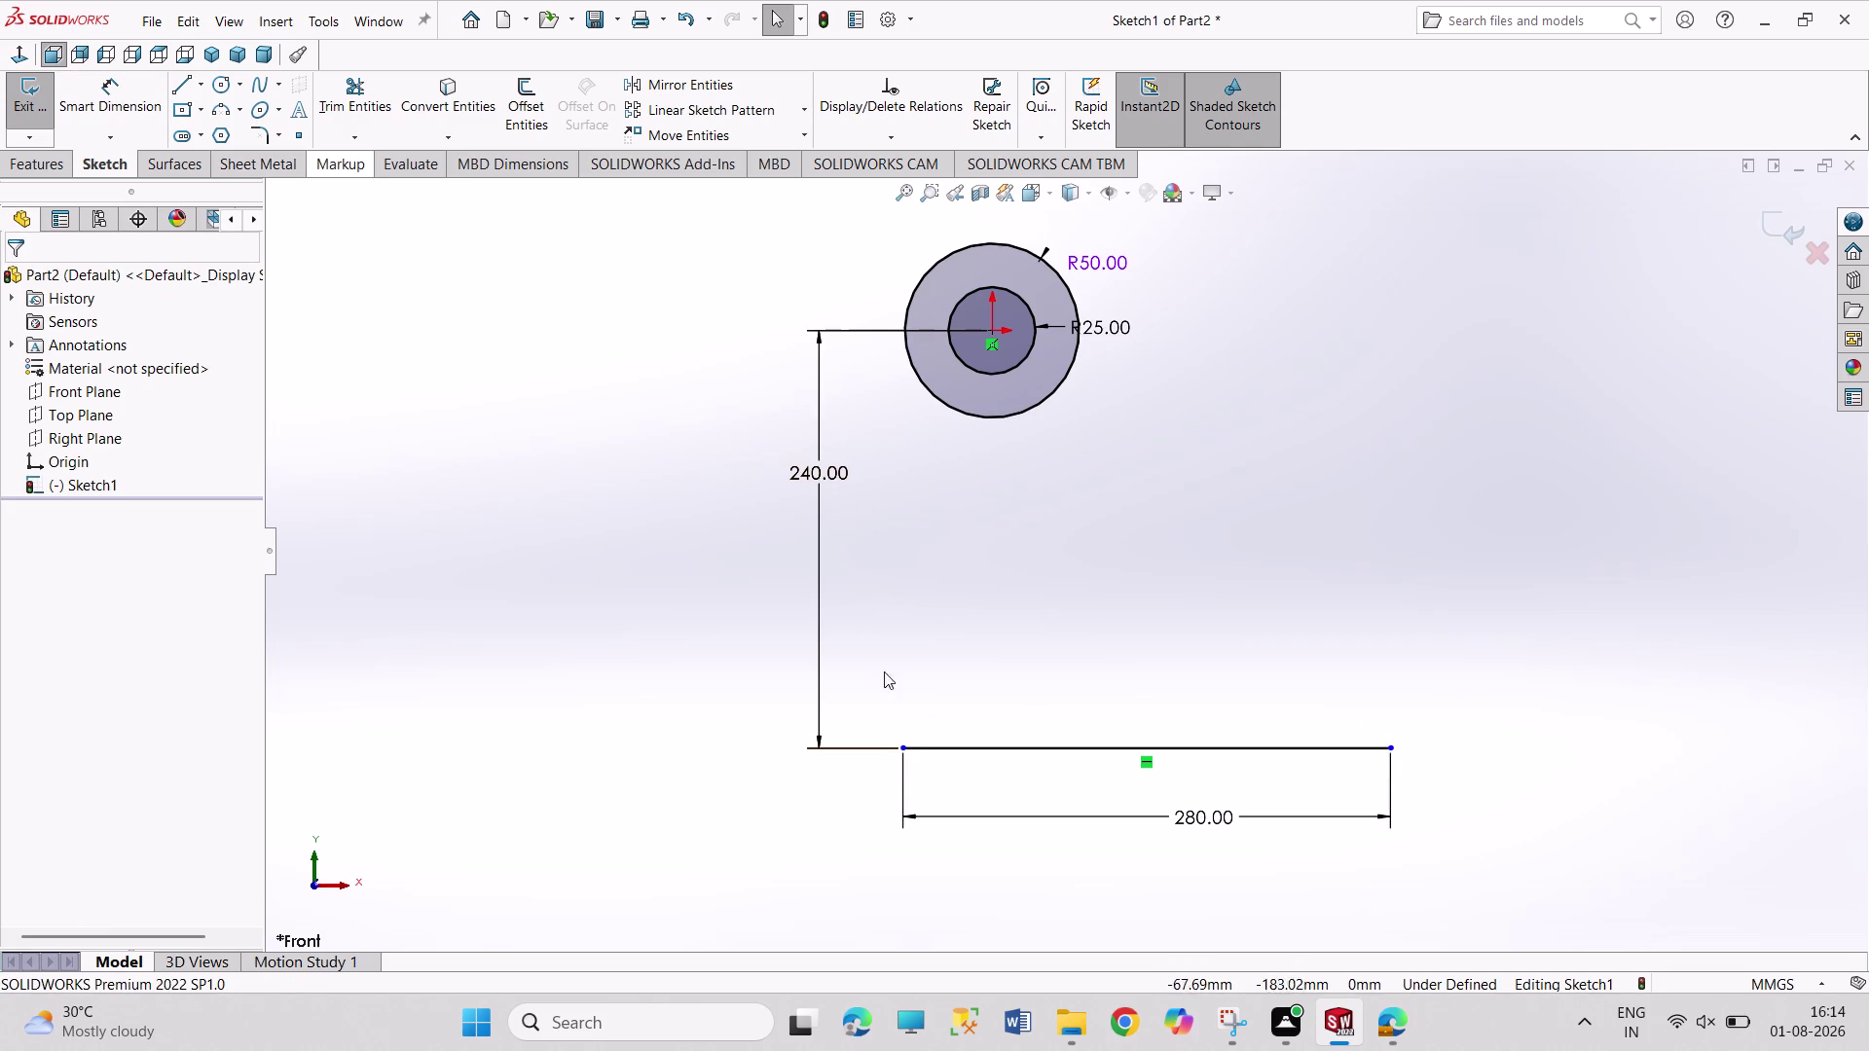
Drag the 280 mm base line leftward toward the 240 mm dimension.
drag(906, 752, 805, 754)
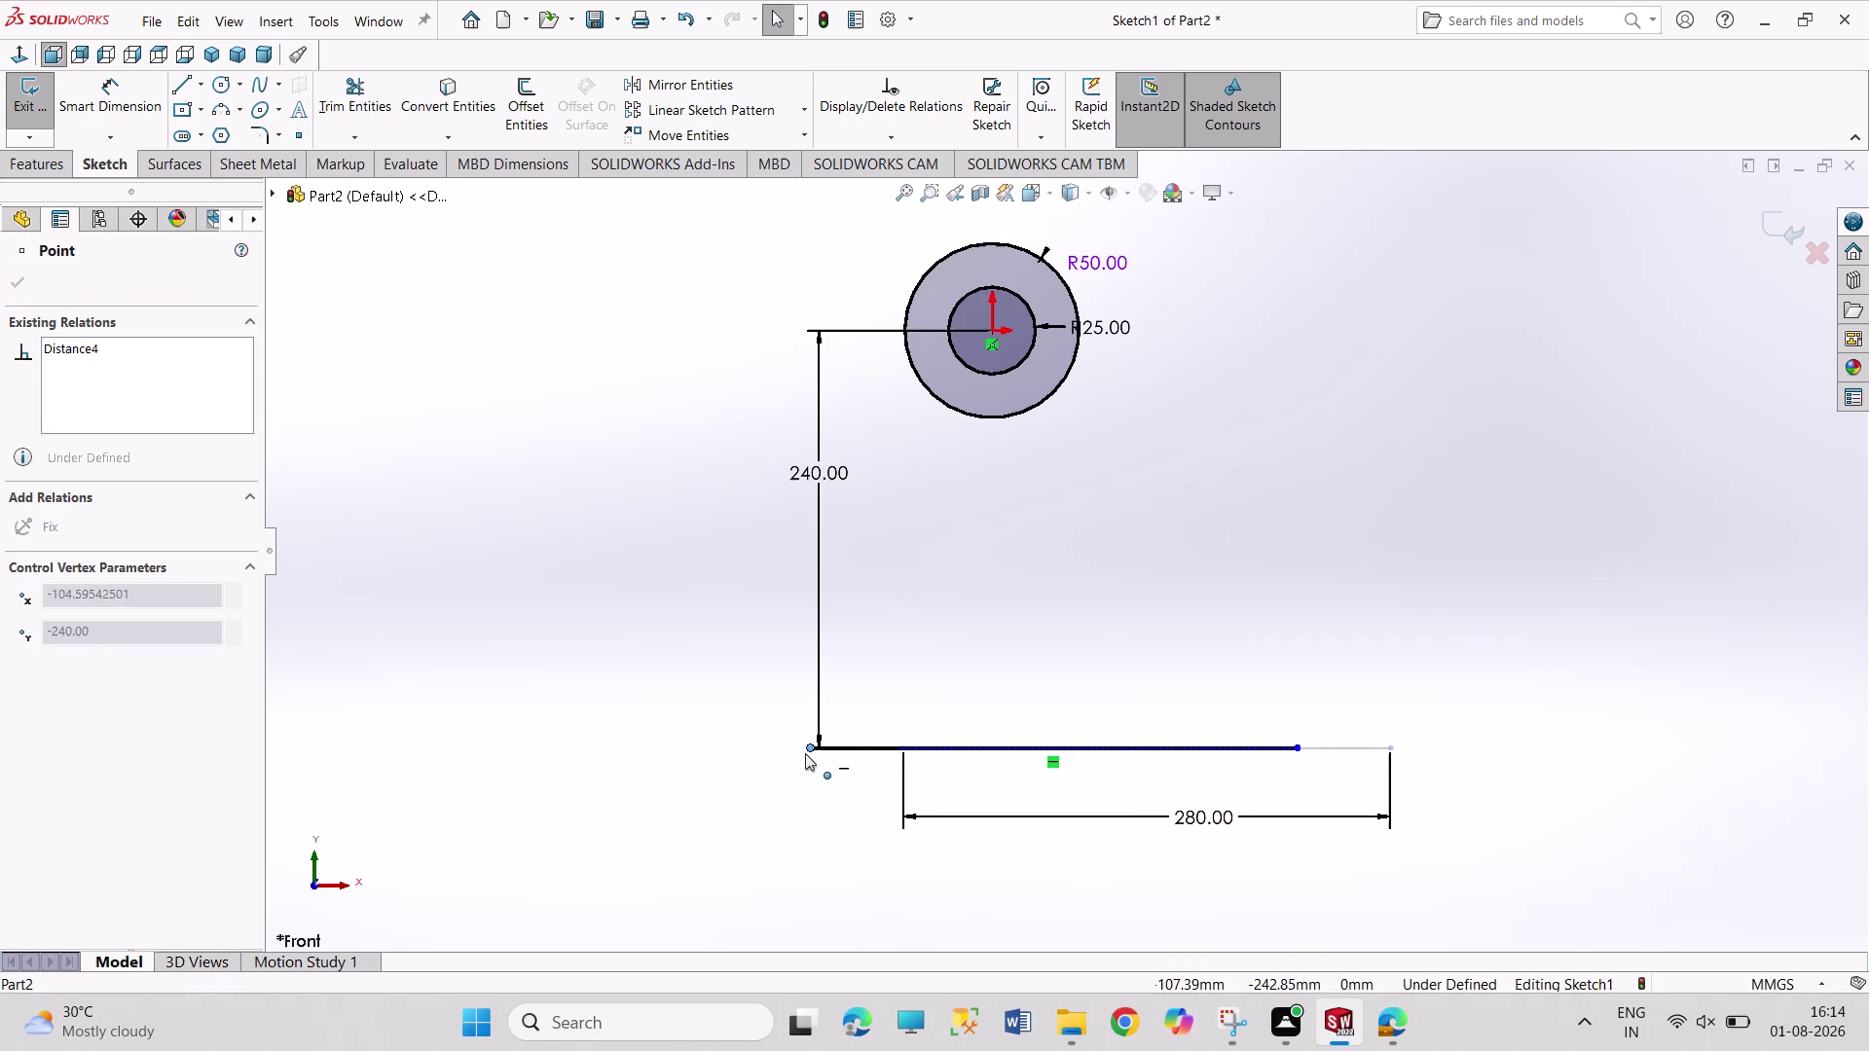
drag(806, 753, 804, 754)
click(1339, 576)
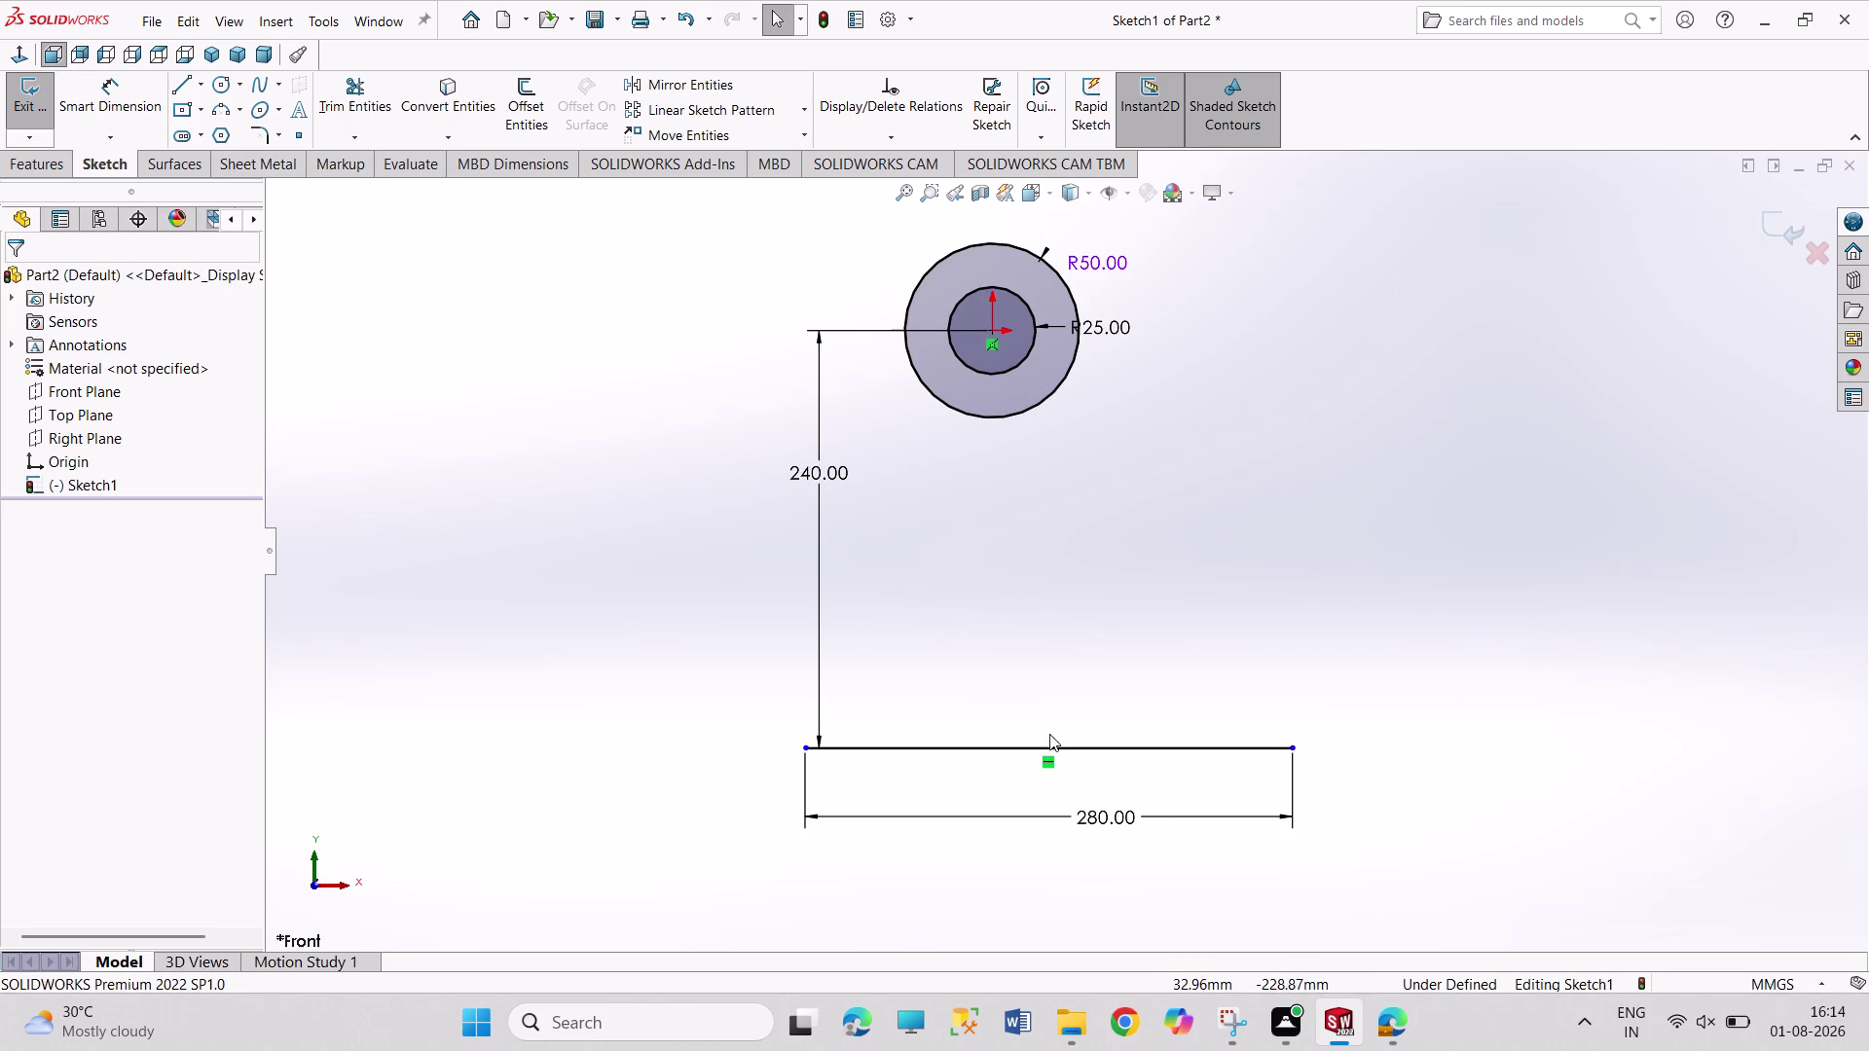
Add Midpoint and Coincident relations to the lug centre, then undo both over-defining relations.
click(1031, 752)
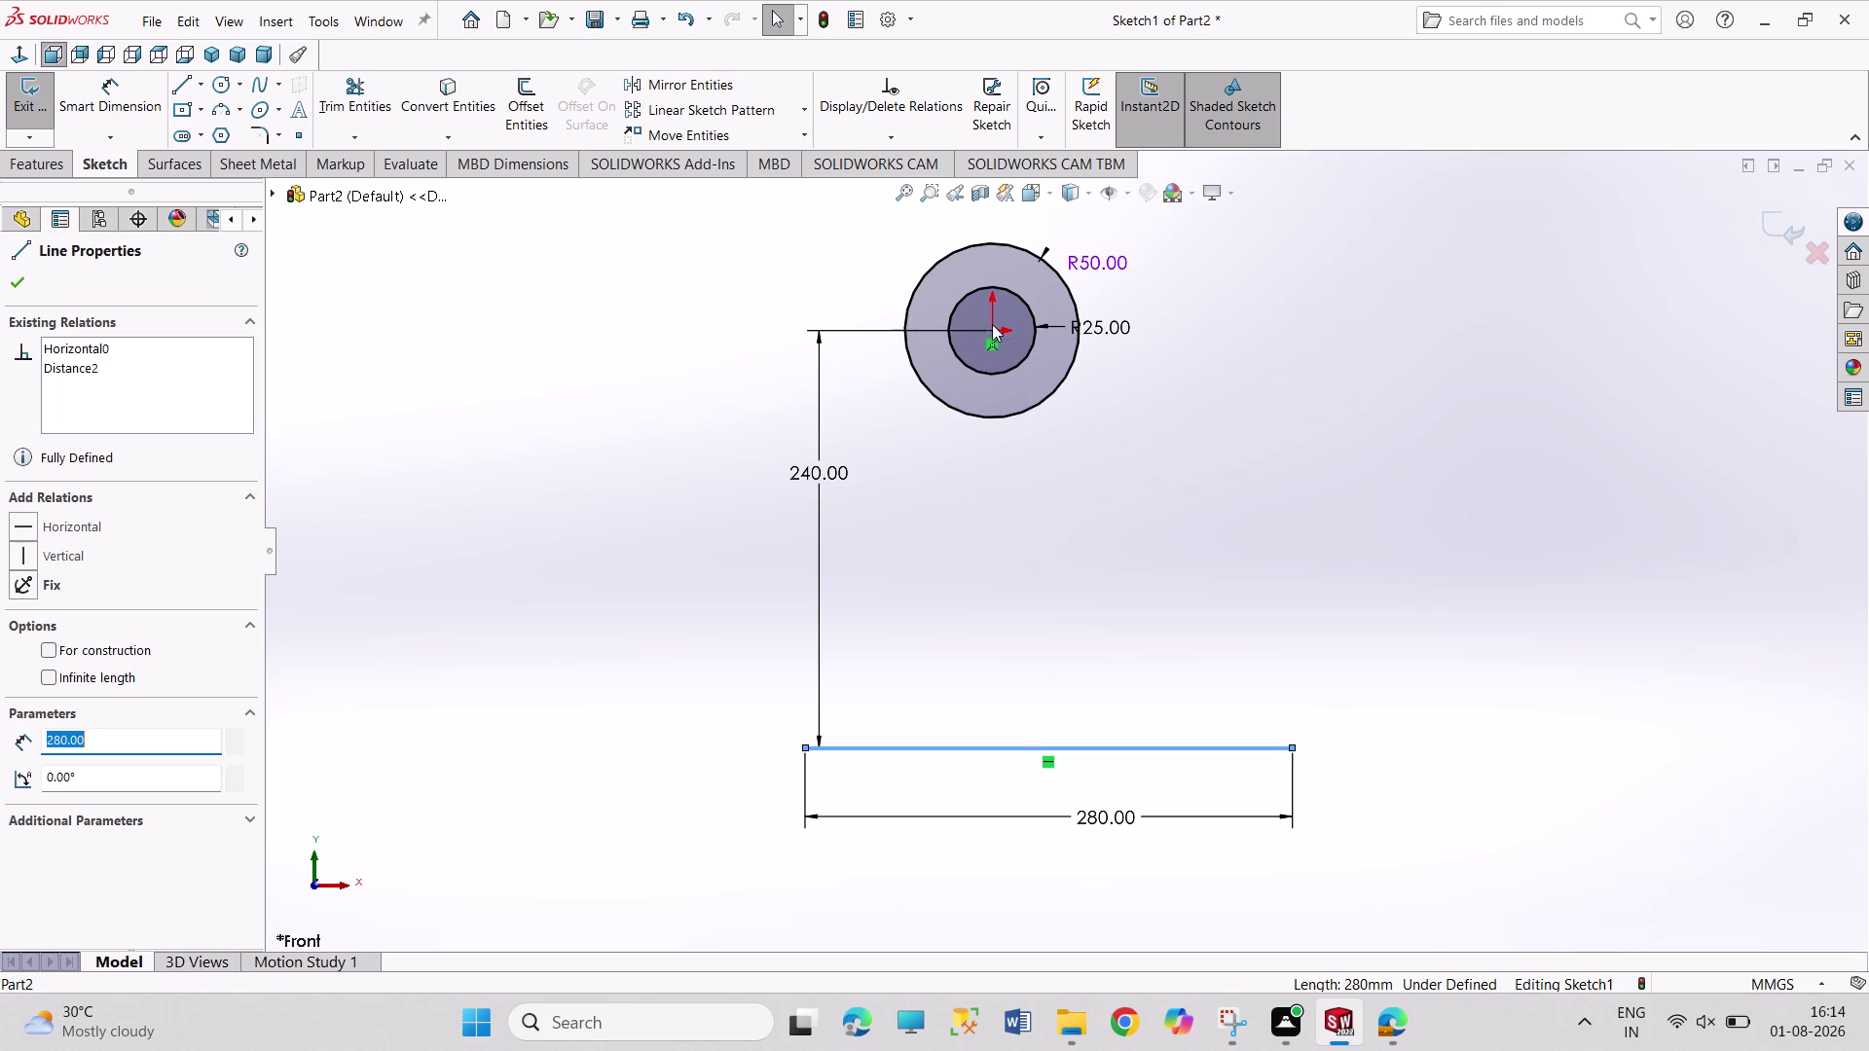
click(992, 328)
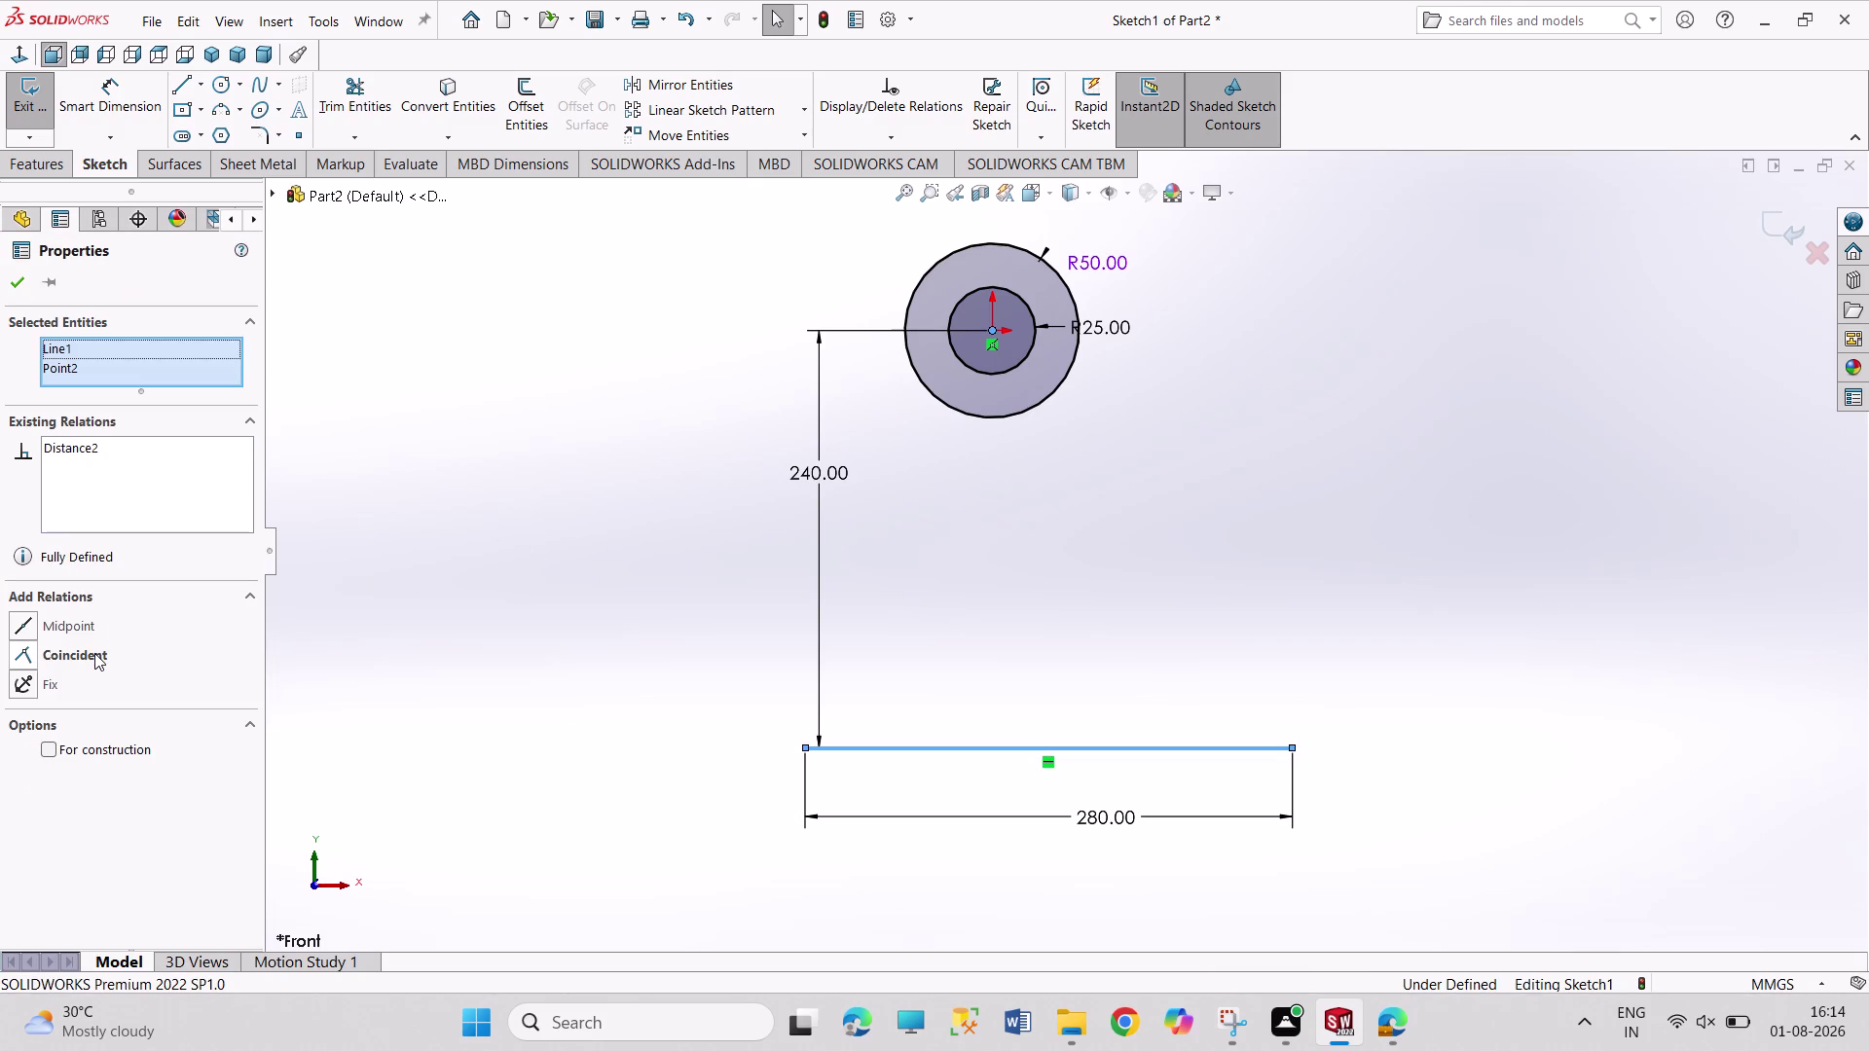
click(76, 631)
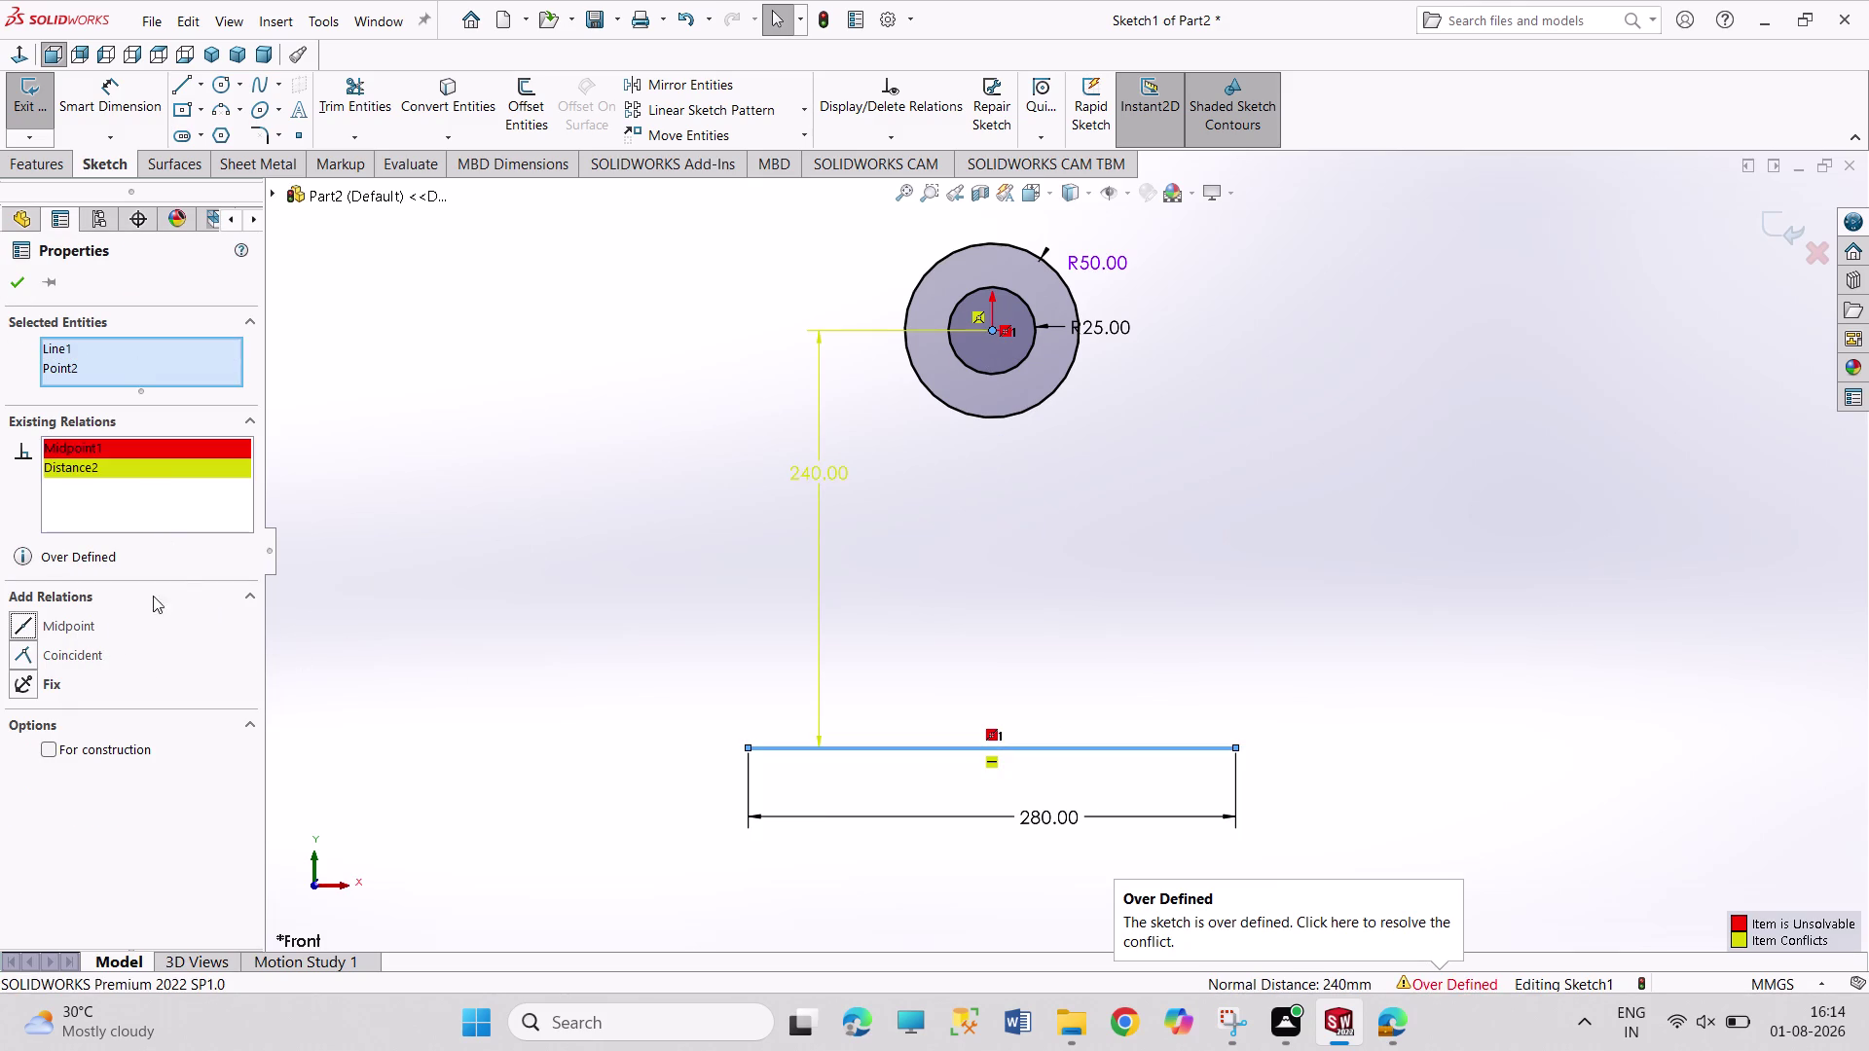
click(75, 651)
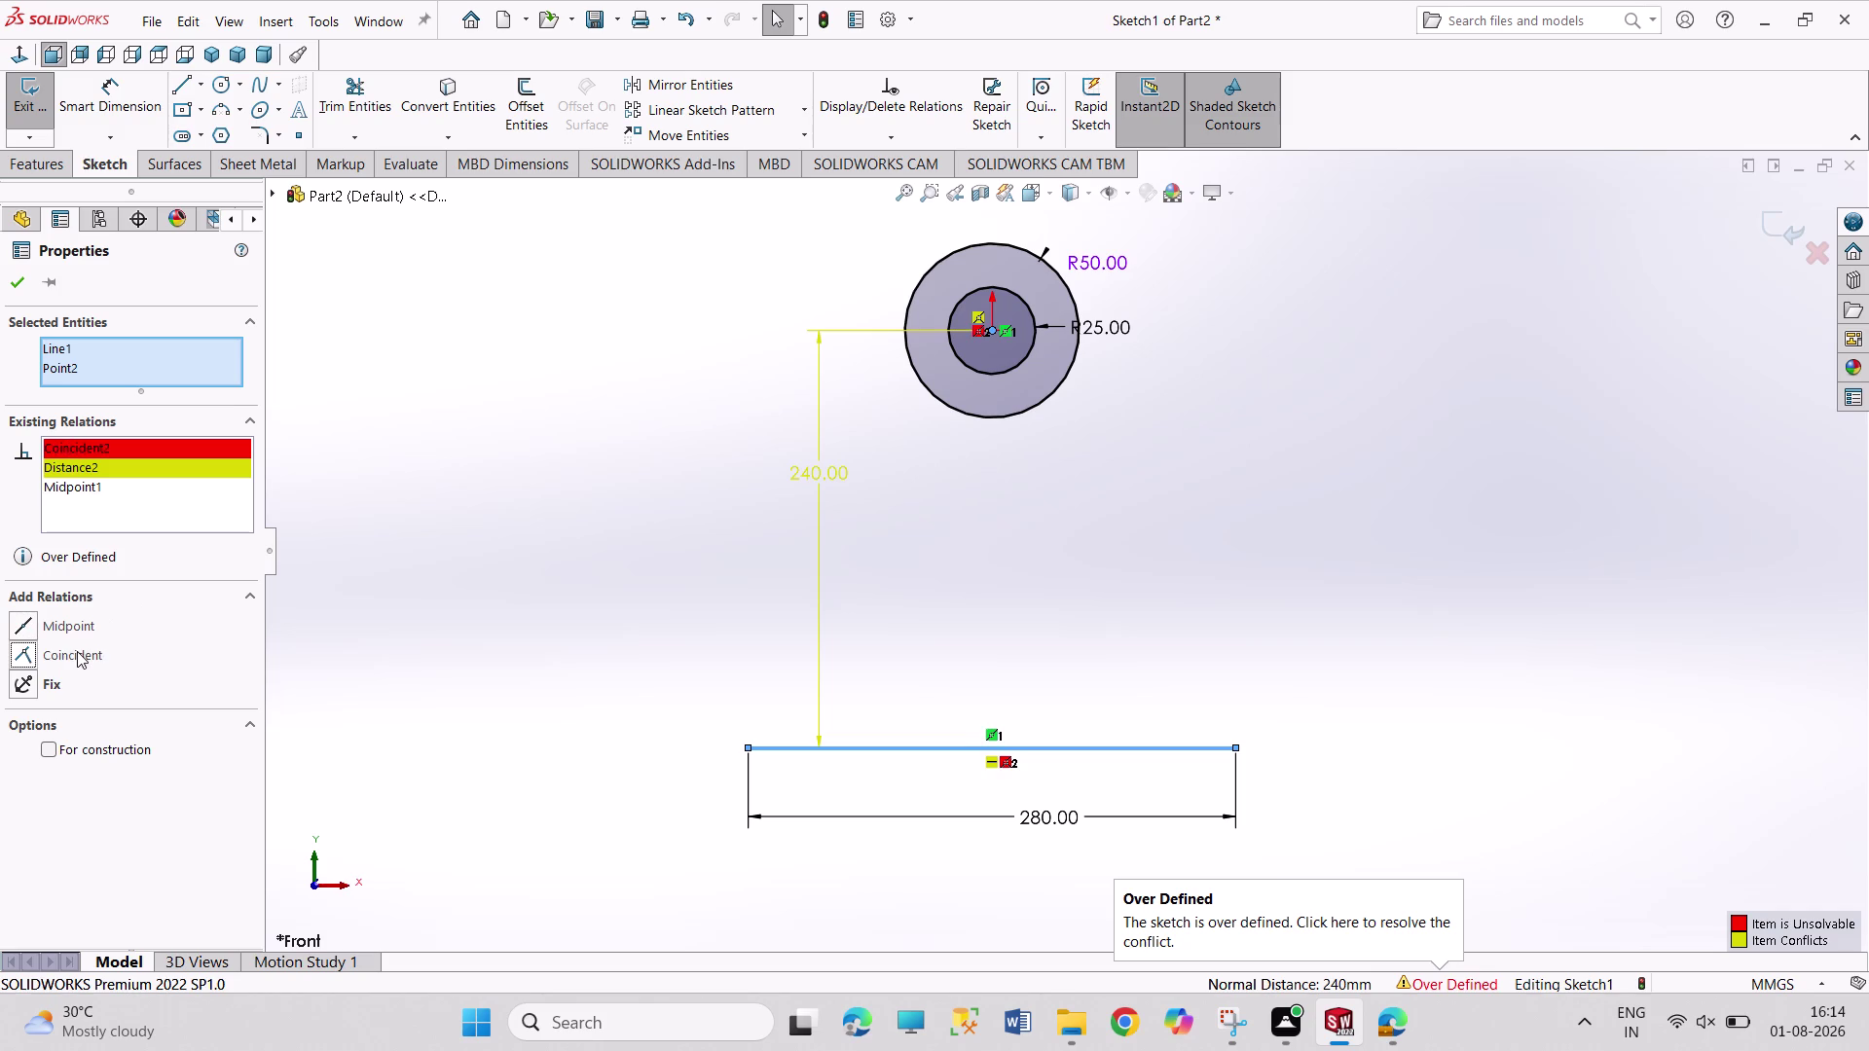
key(ctrl+z)
key(ctrl+z)
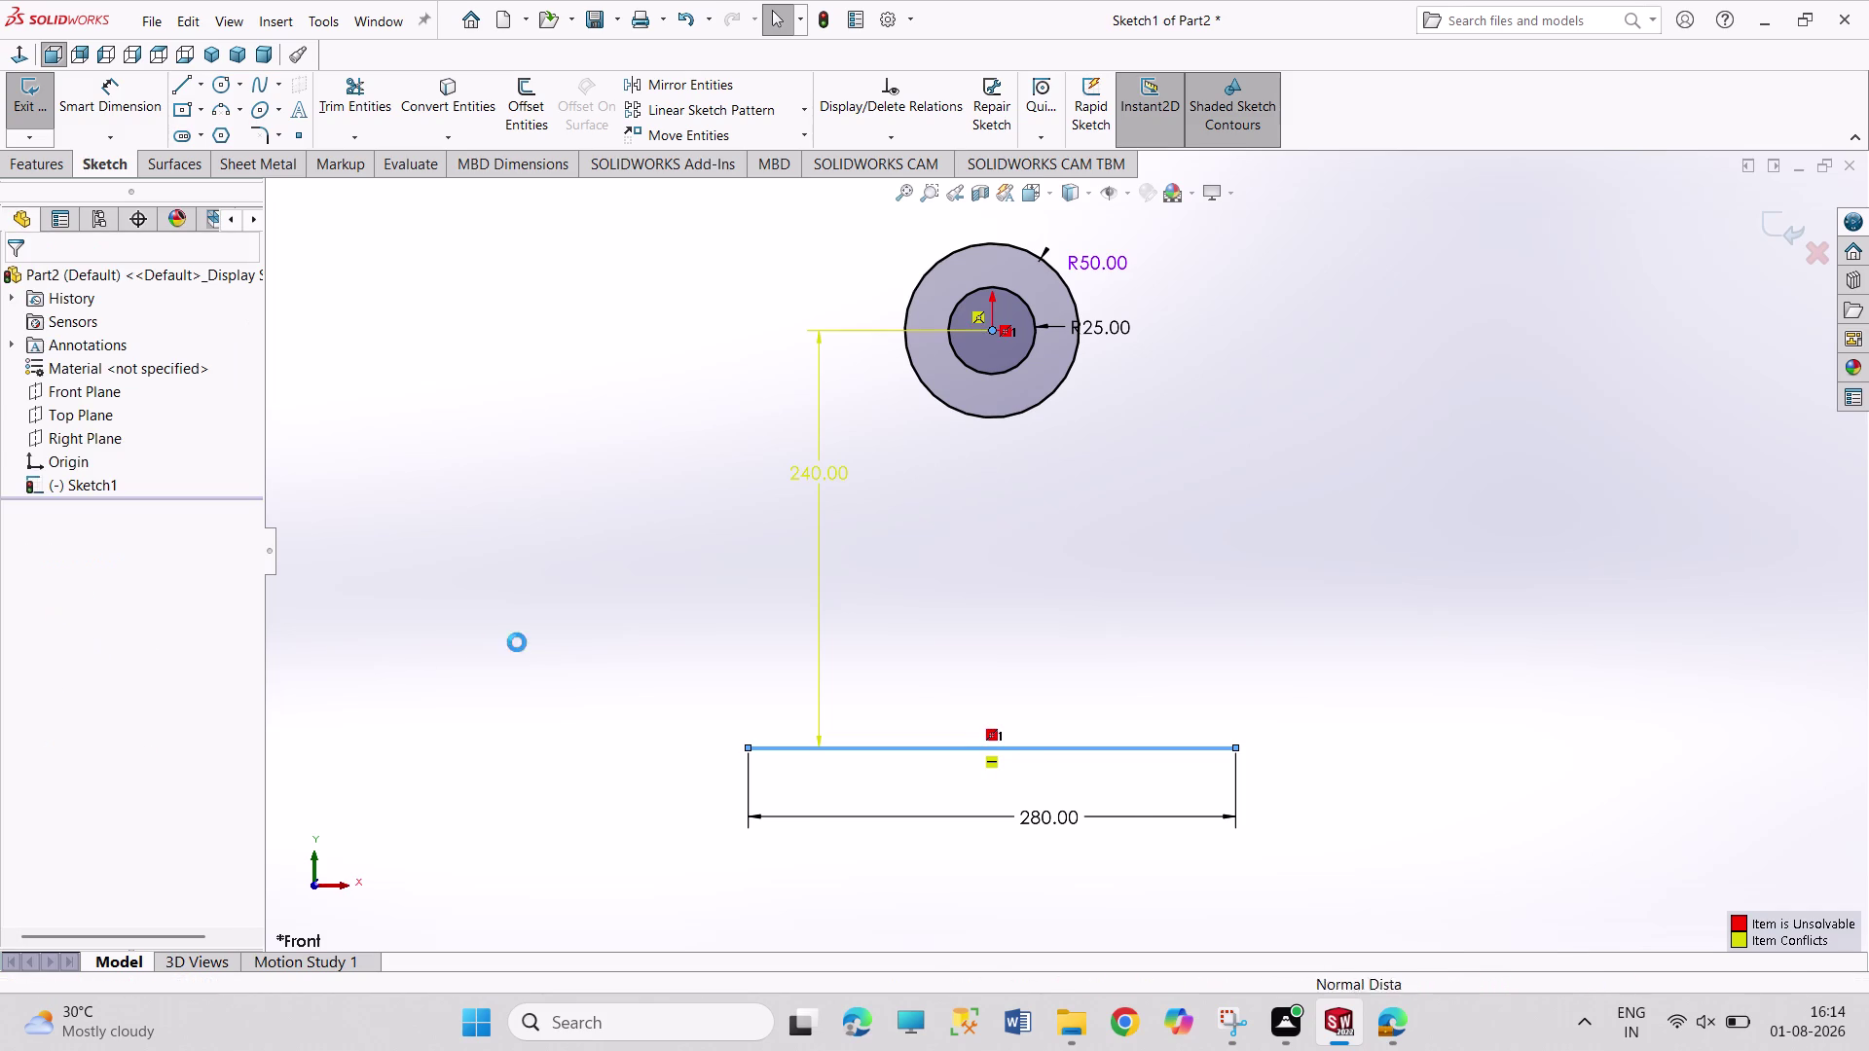
click(564, 653)
right_drag(626, 695, 618, 506)
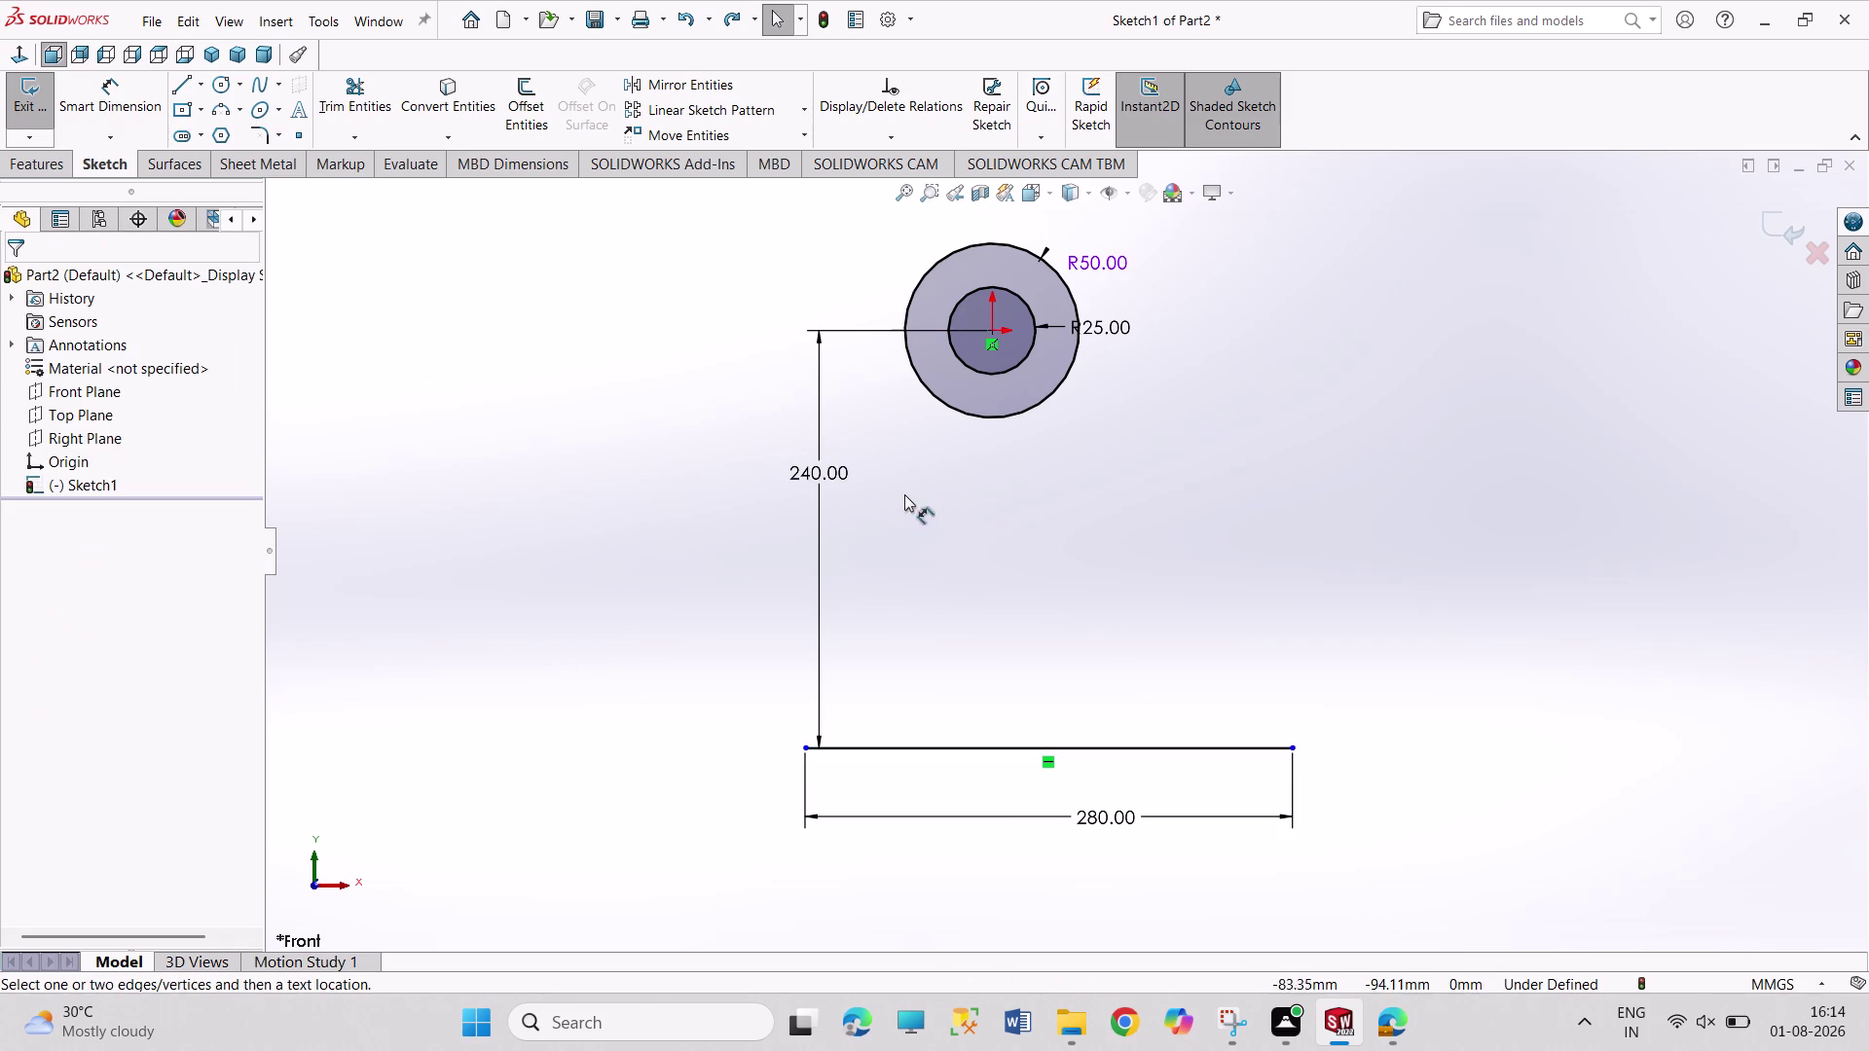
right_click(596, 628)
click(636, 682)
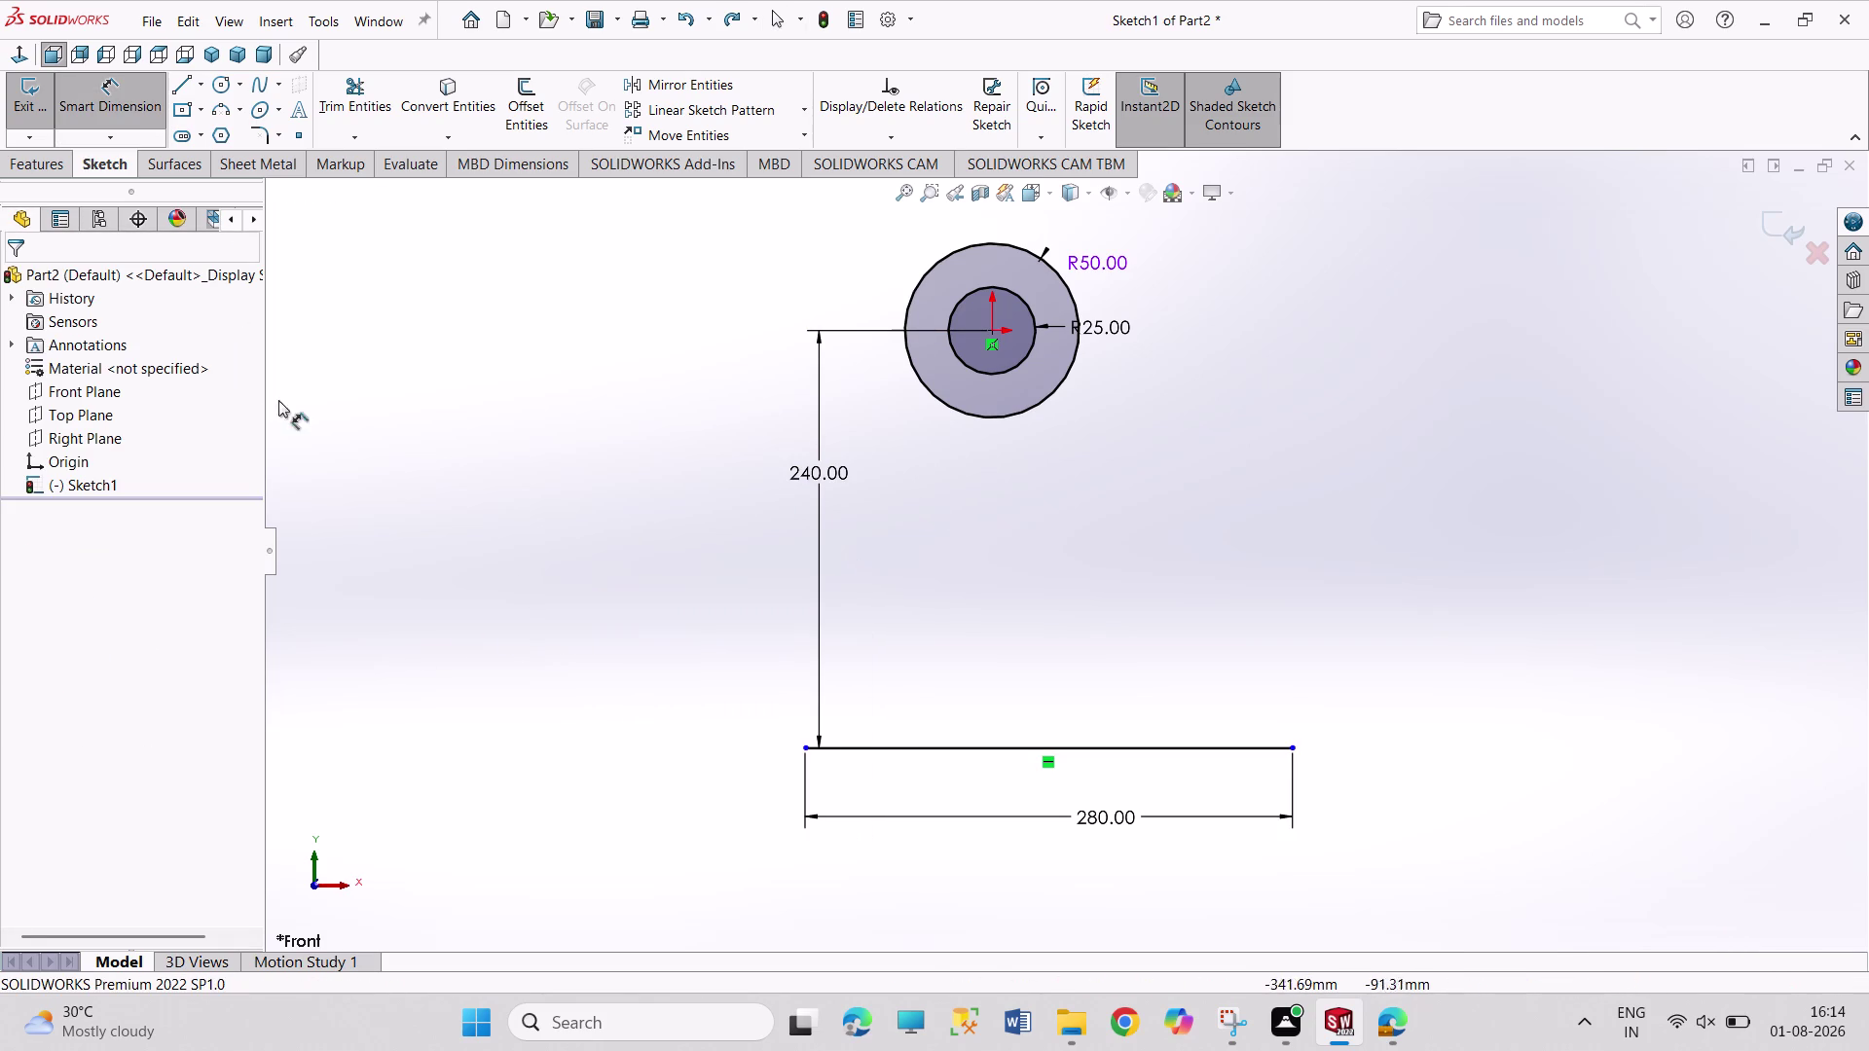
click(207, 88)
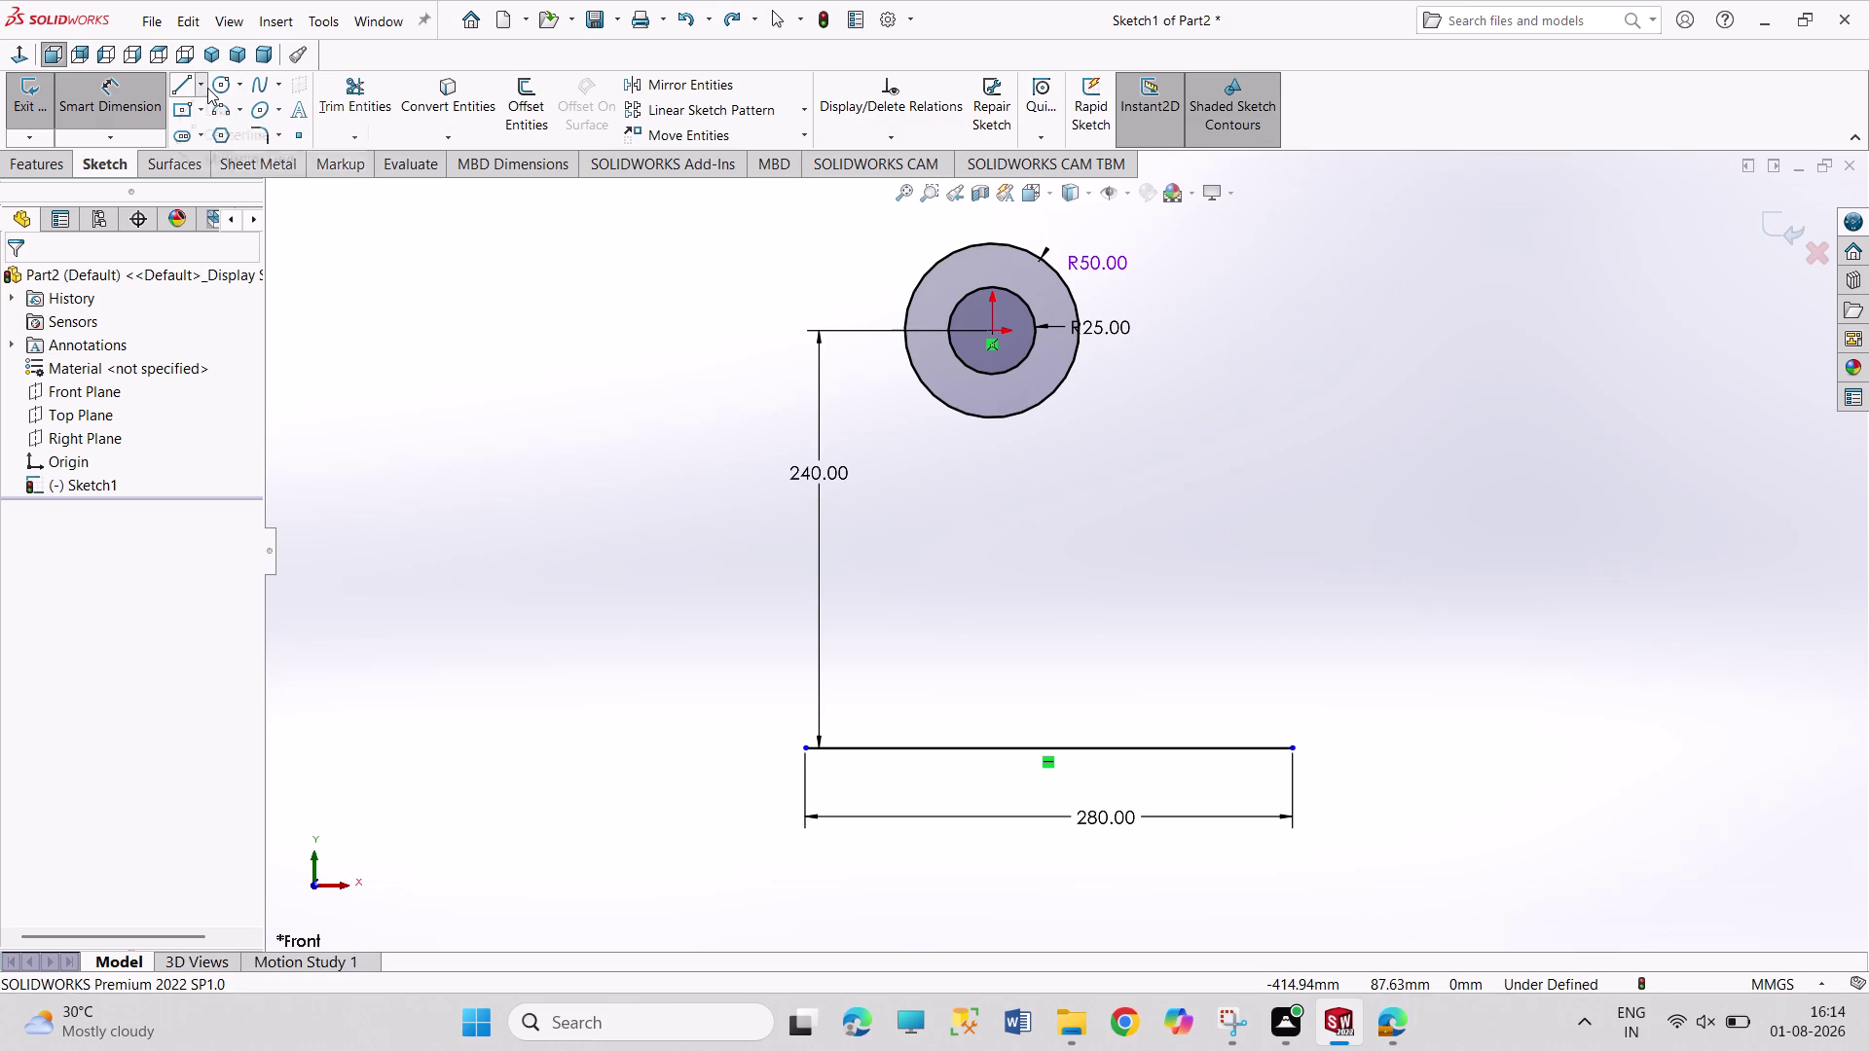
click(342, 408)
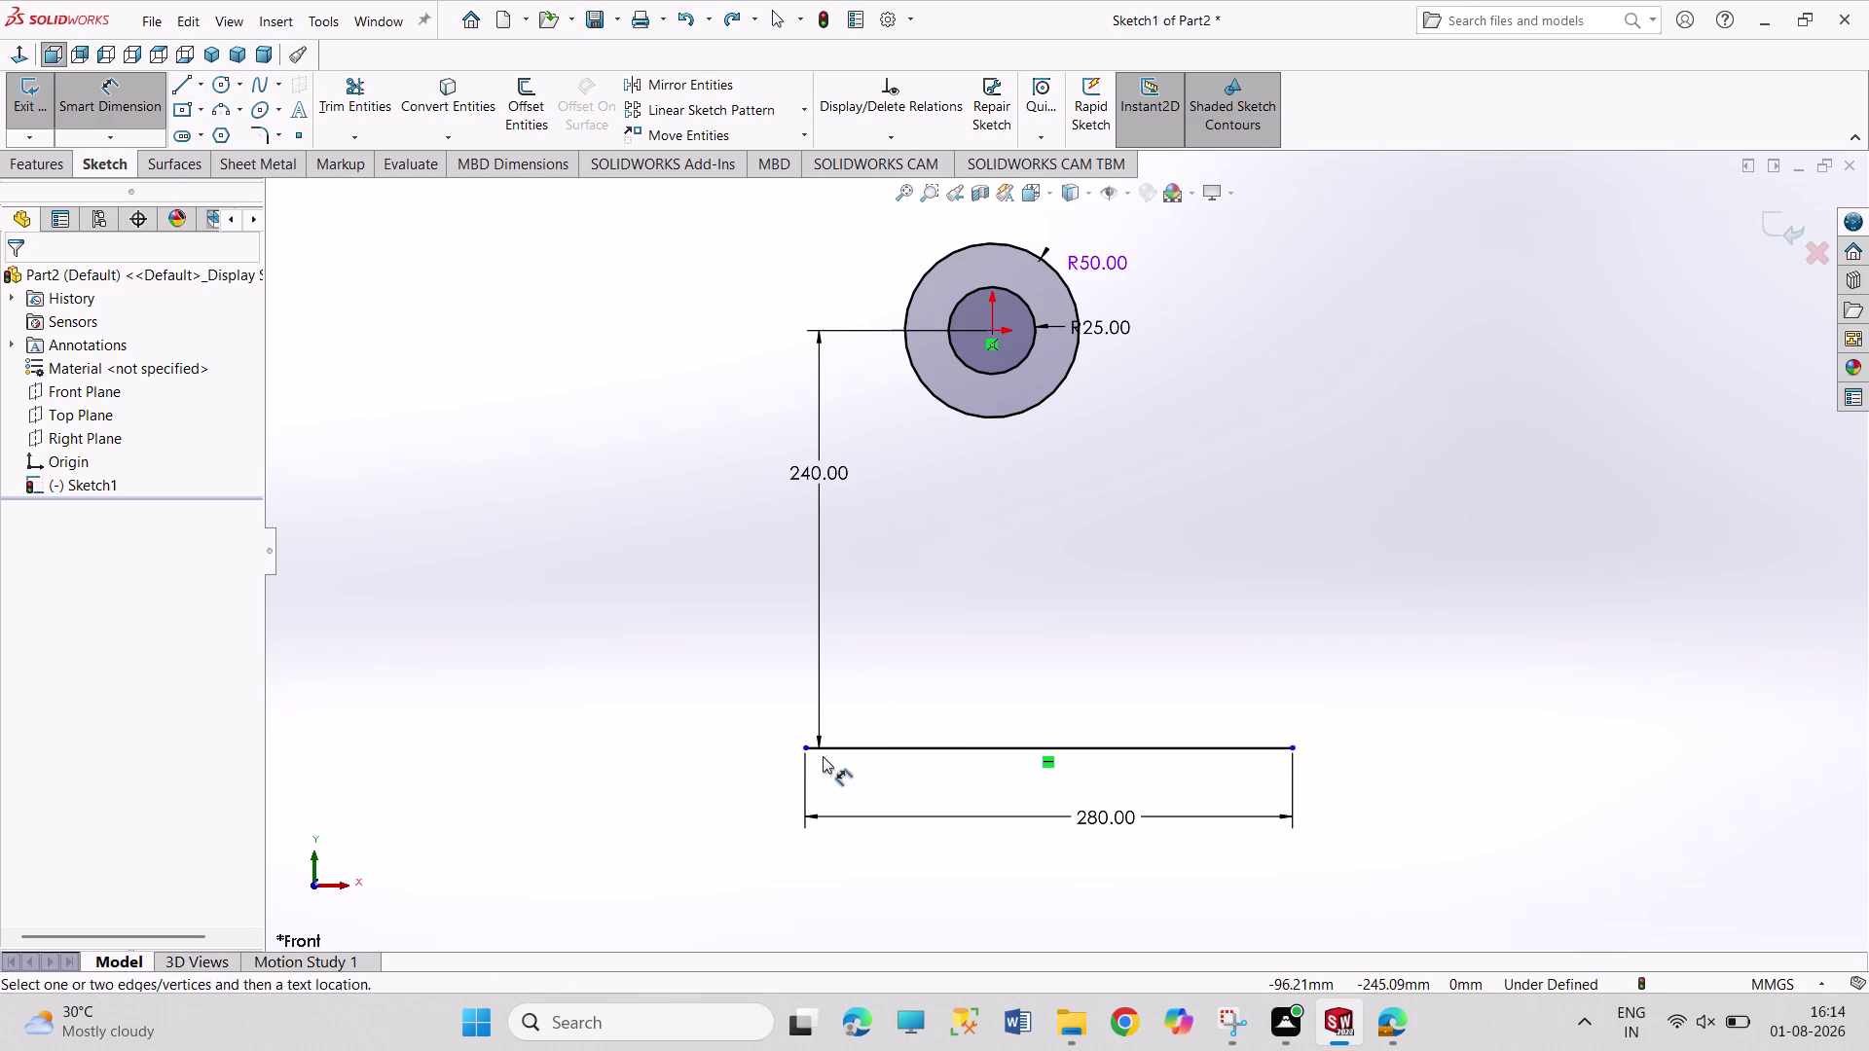
click(801, 751)
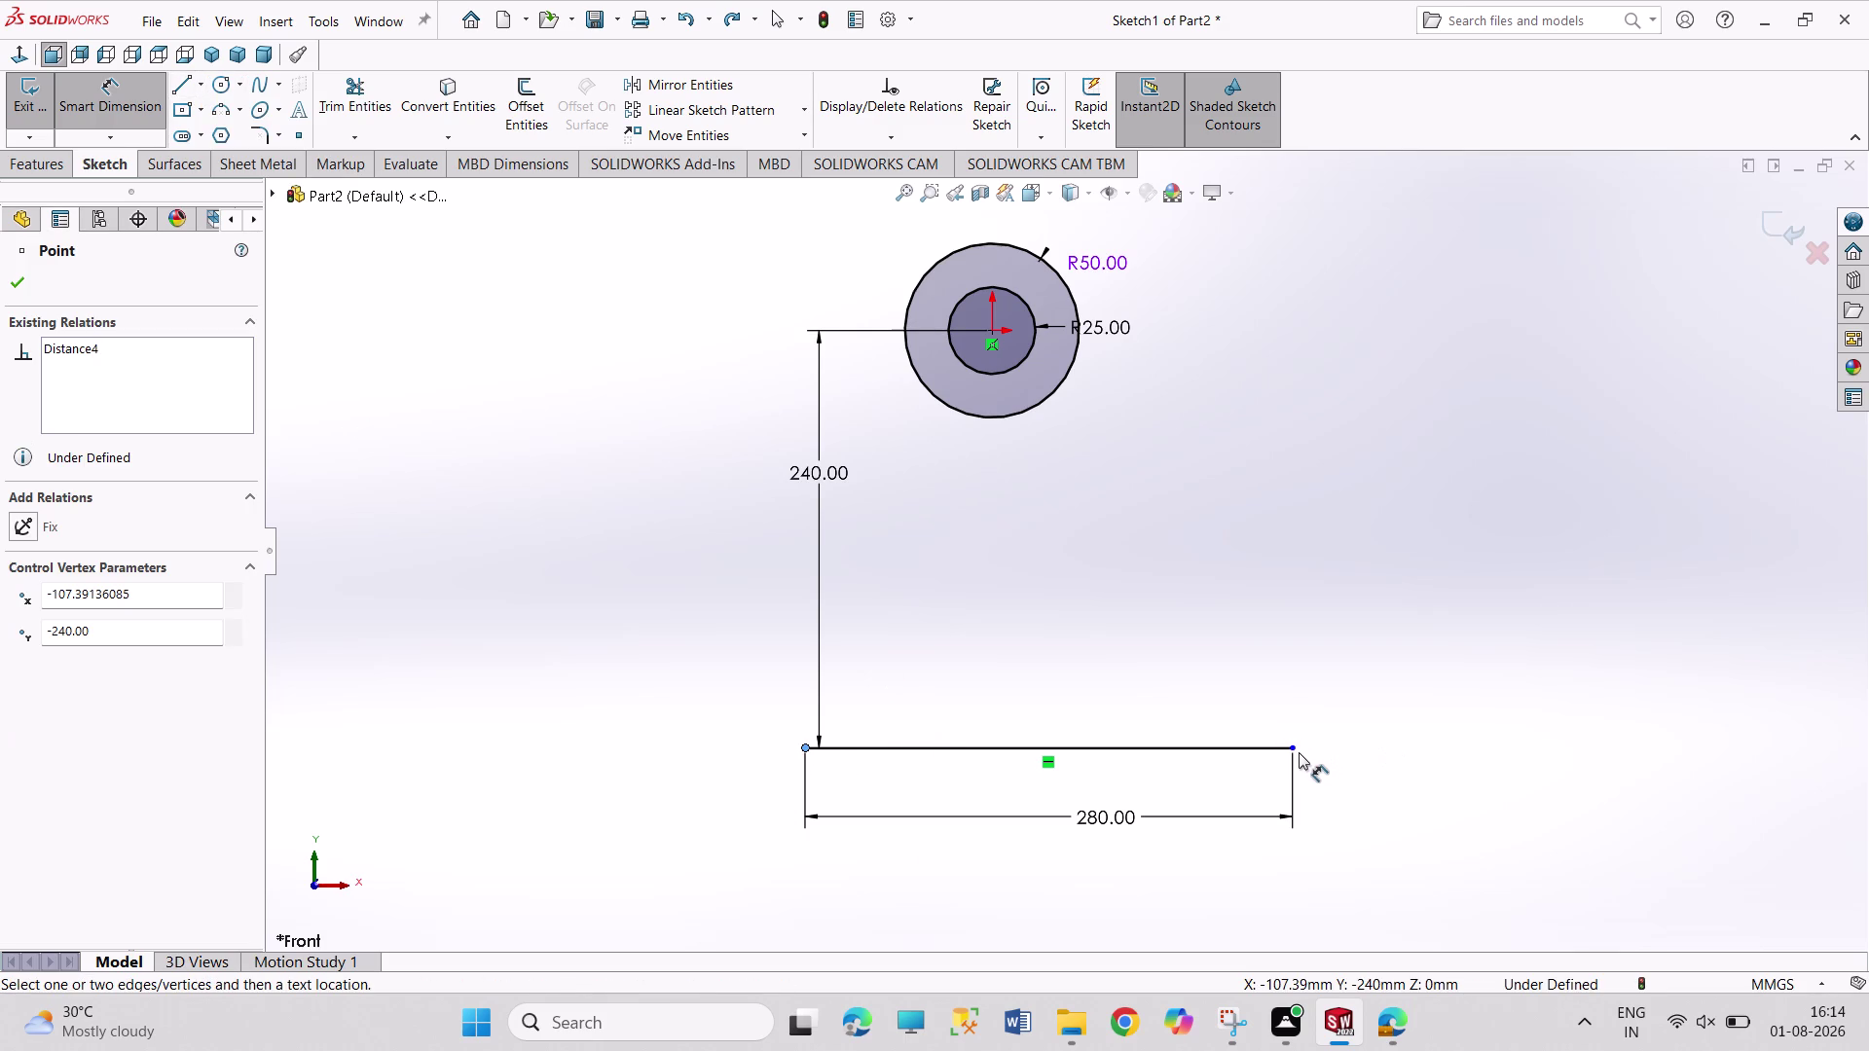
click(1293, 748)
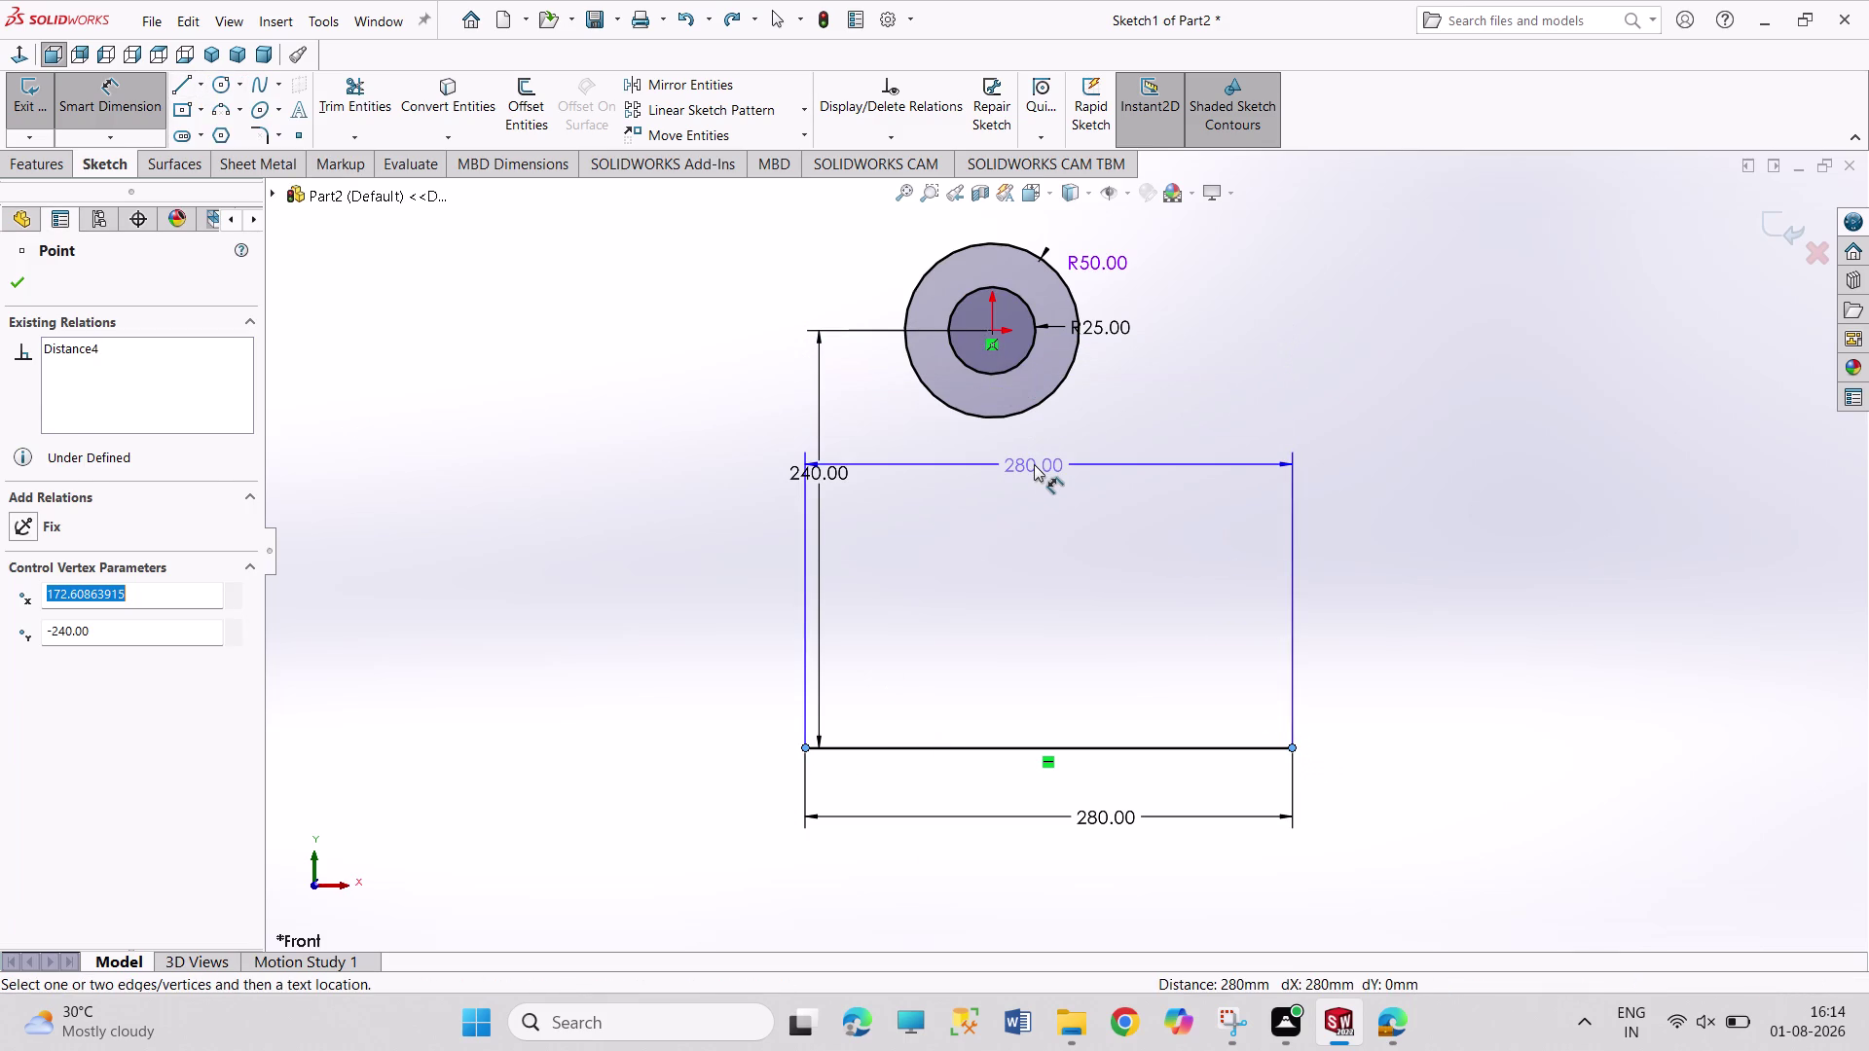
key(Escape)
key(Escape)
key(Escape)
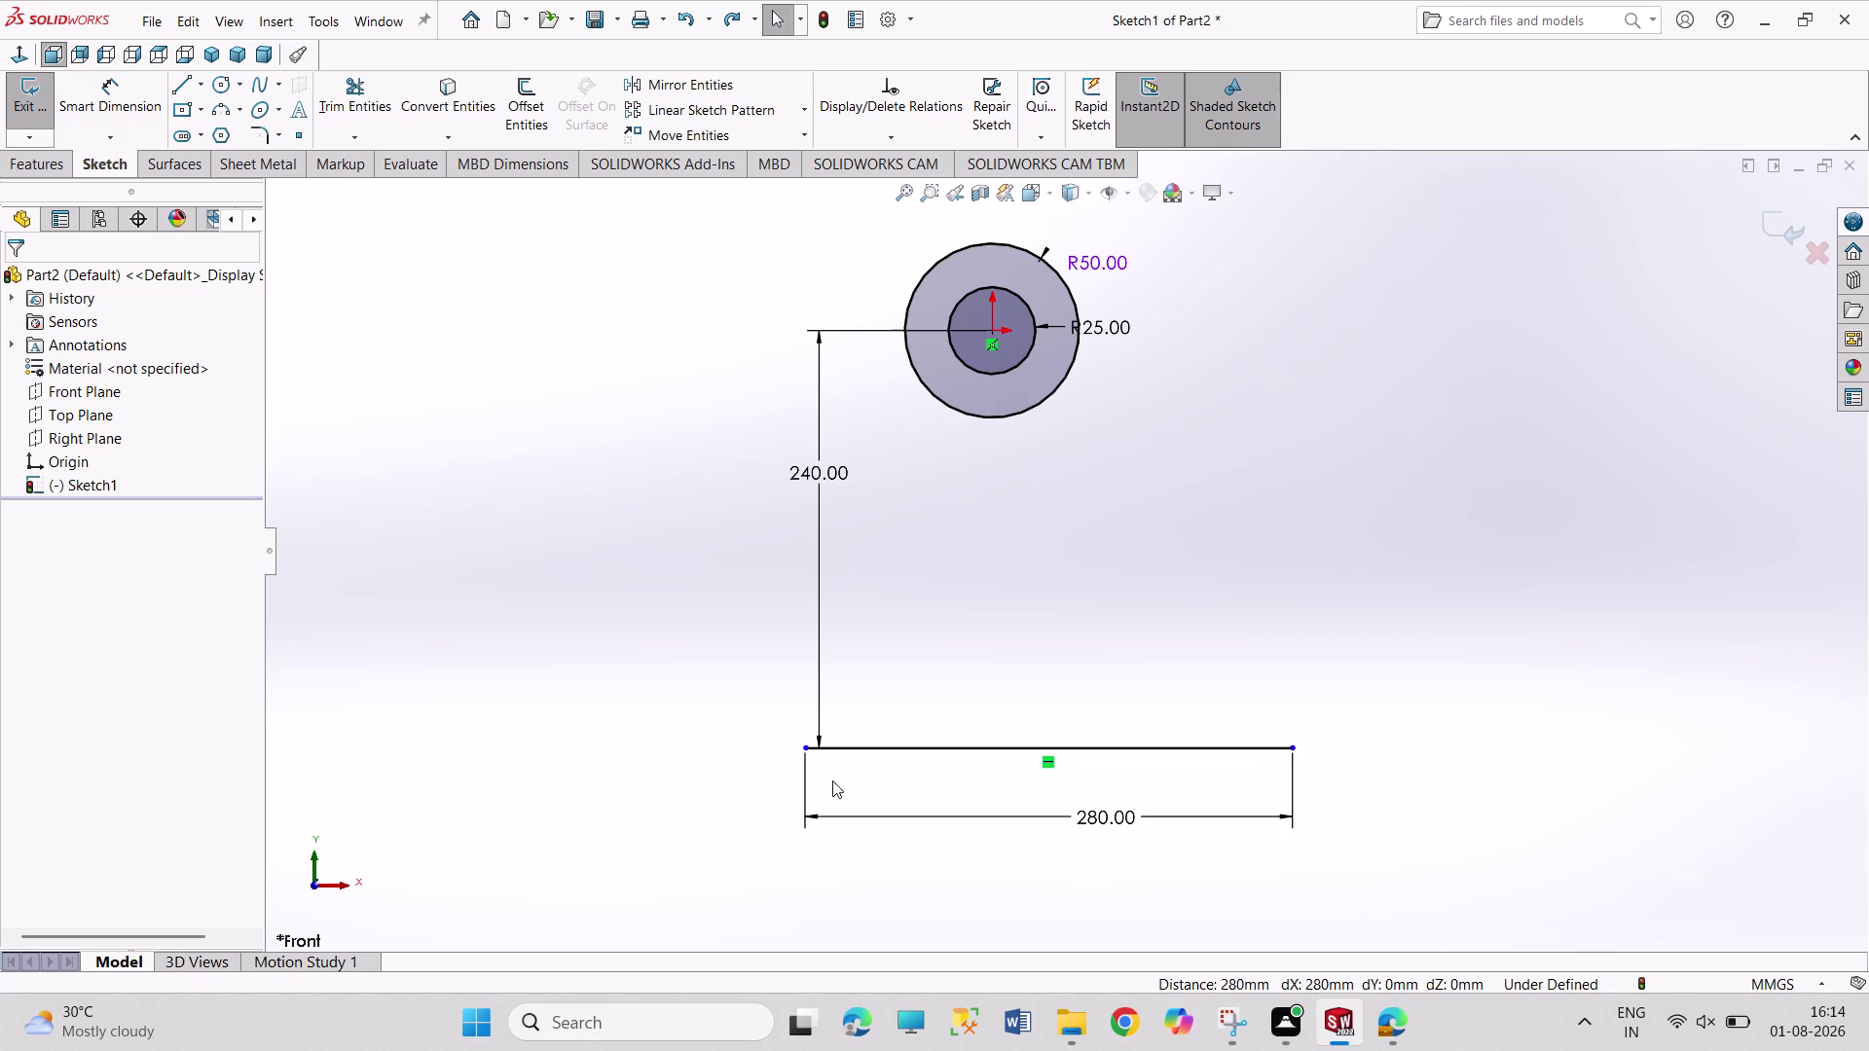
click(803, 747)
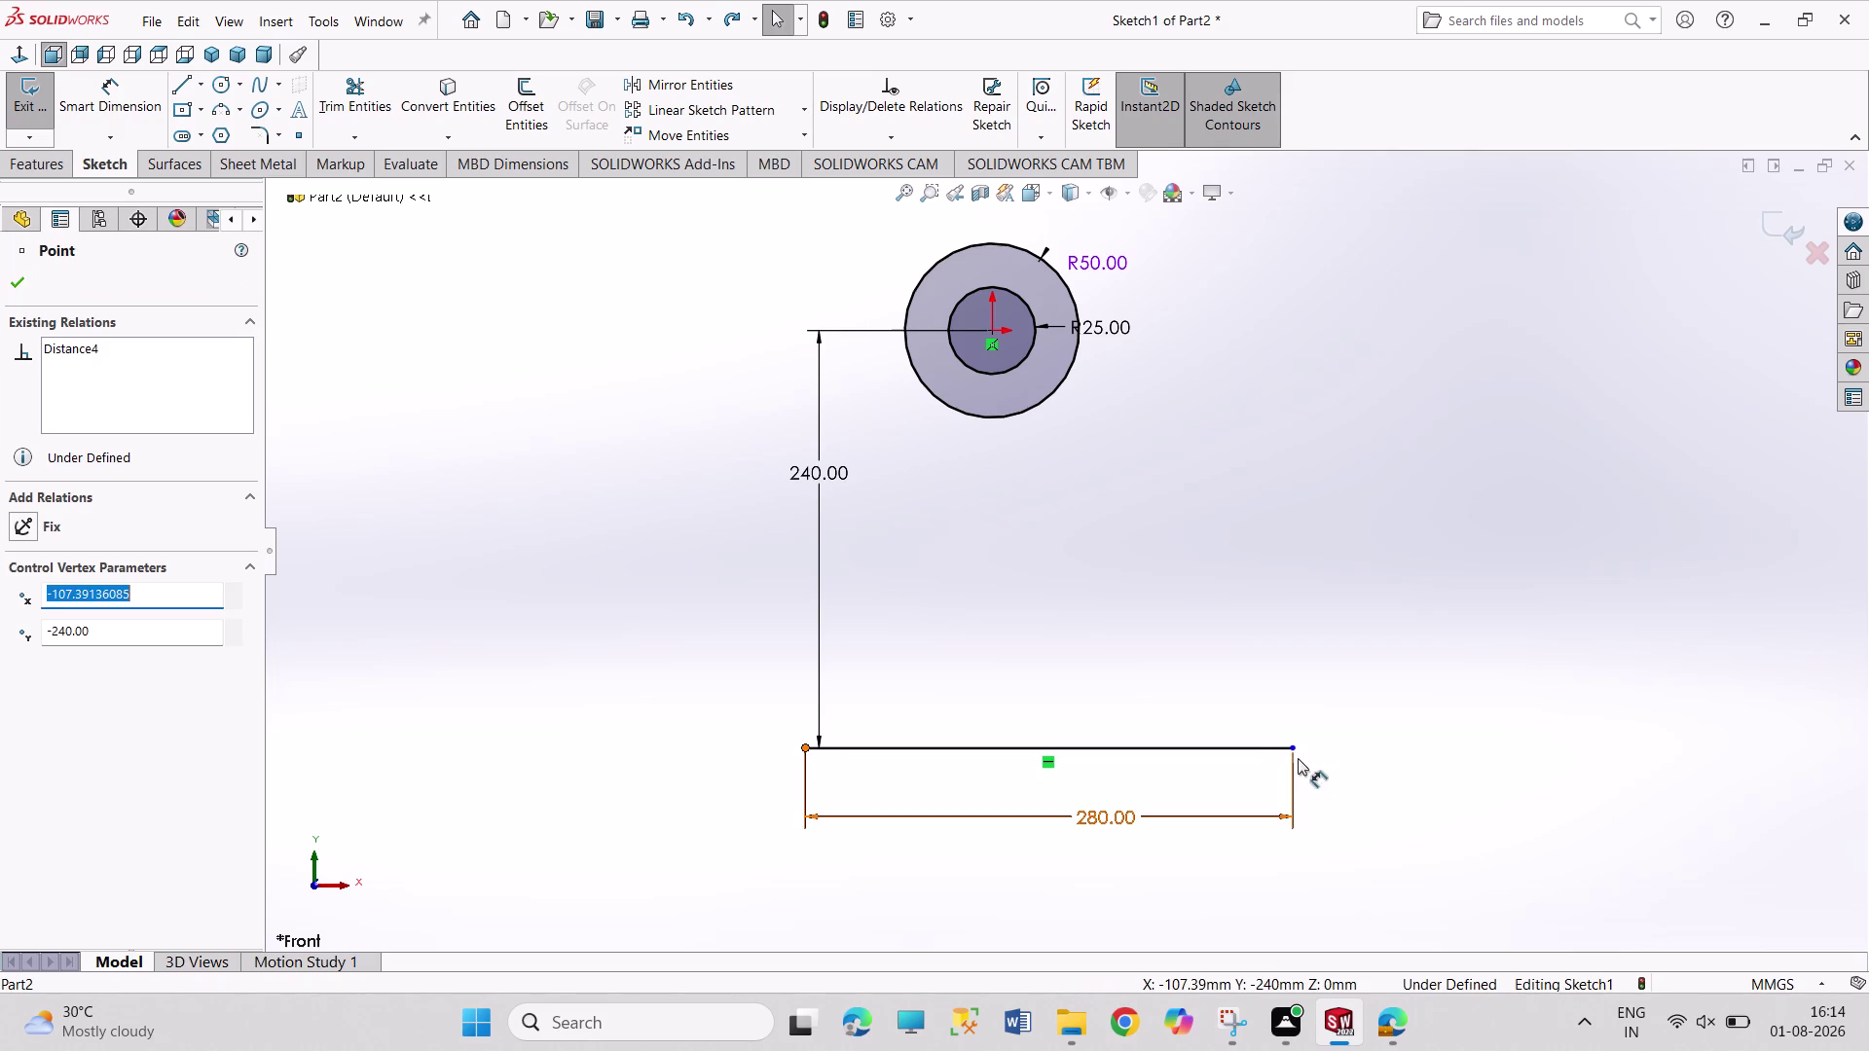
click(1294, 753)
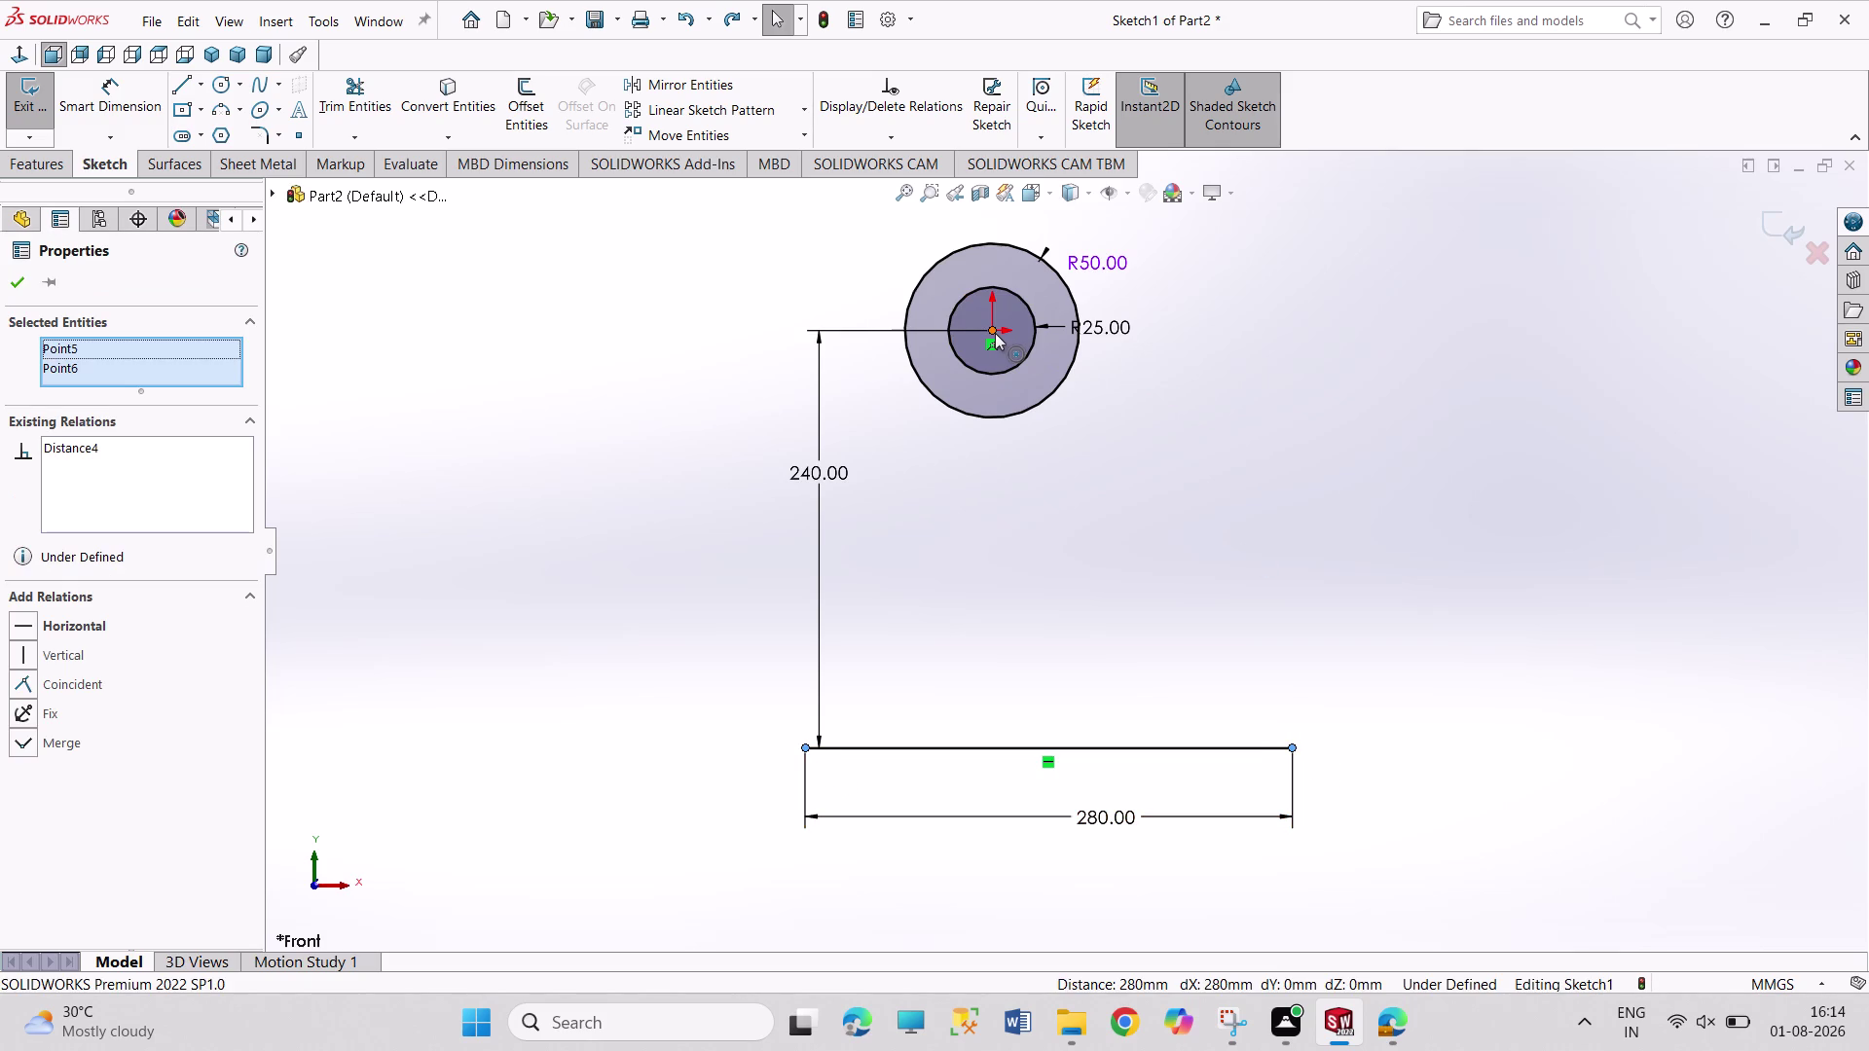
click(994, 333)
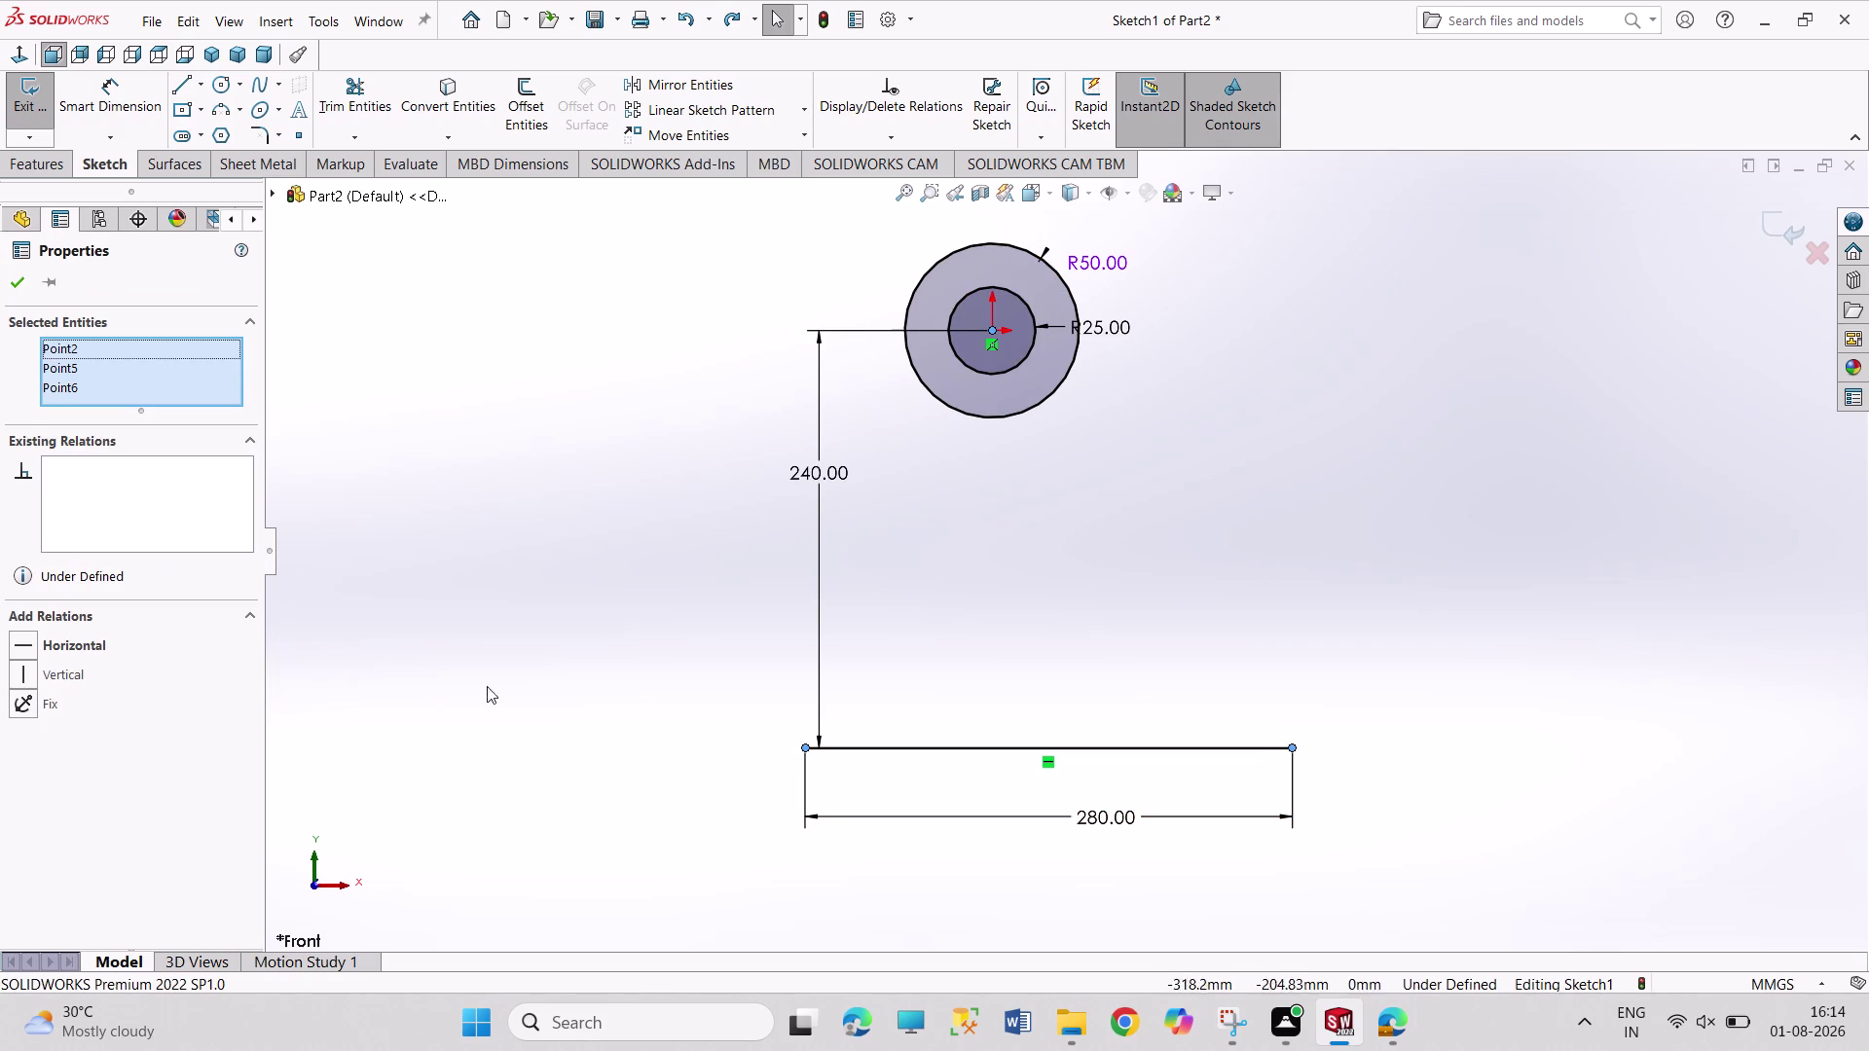
click(600, 633)
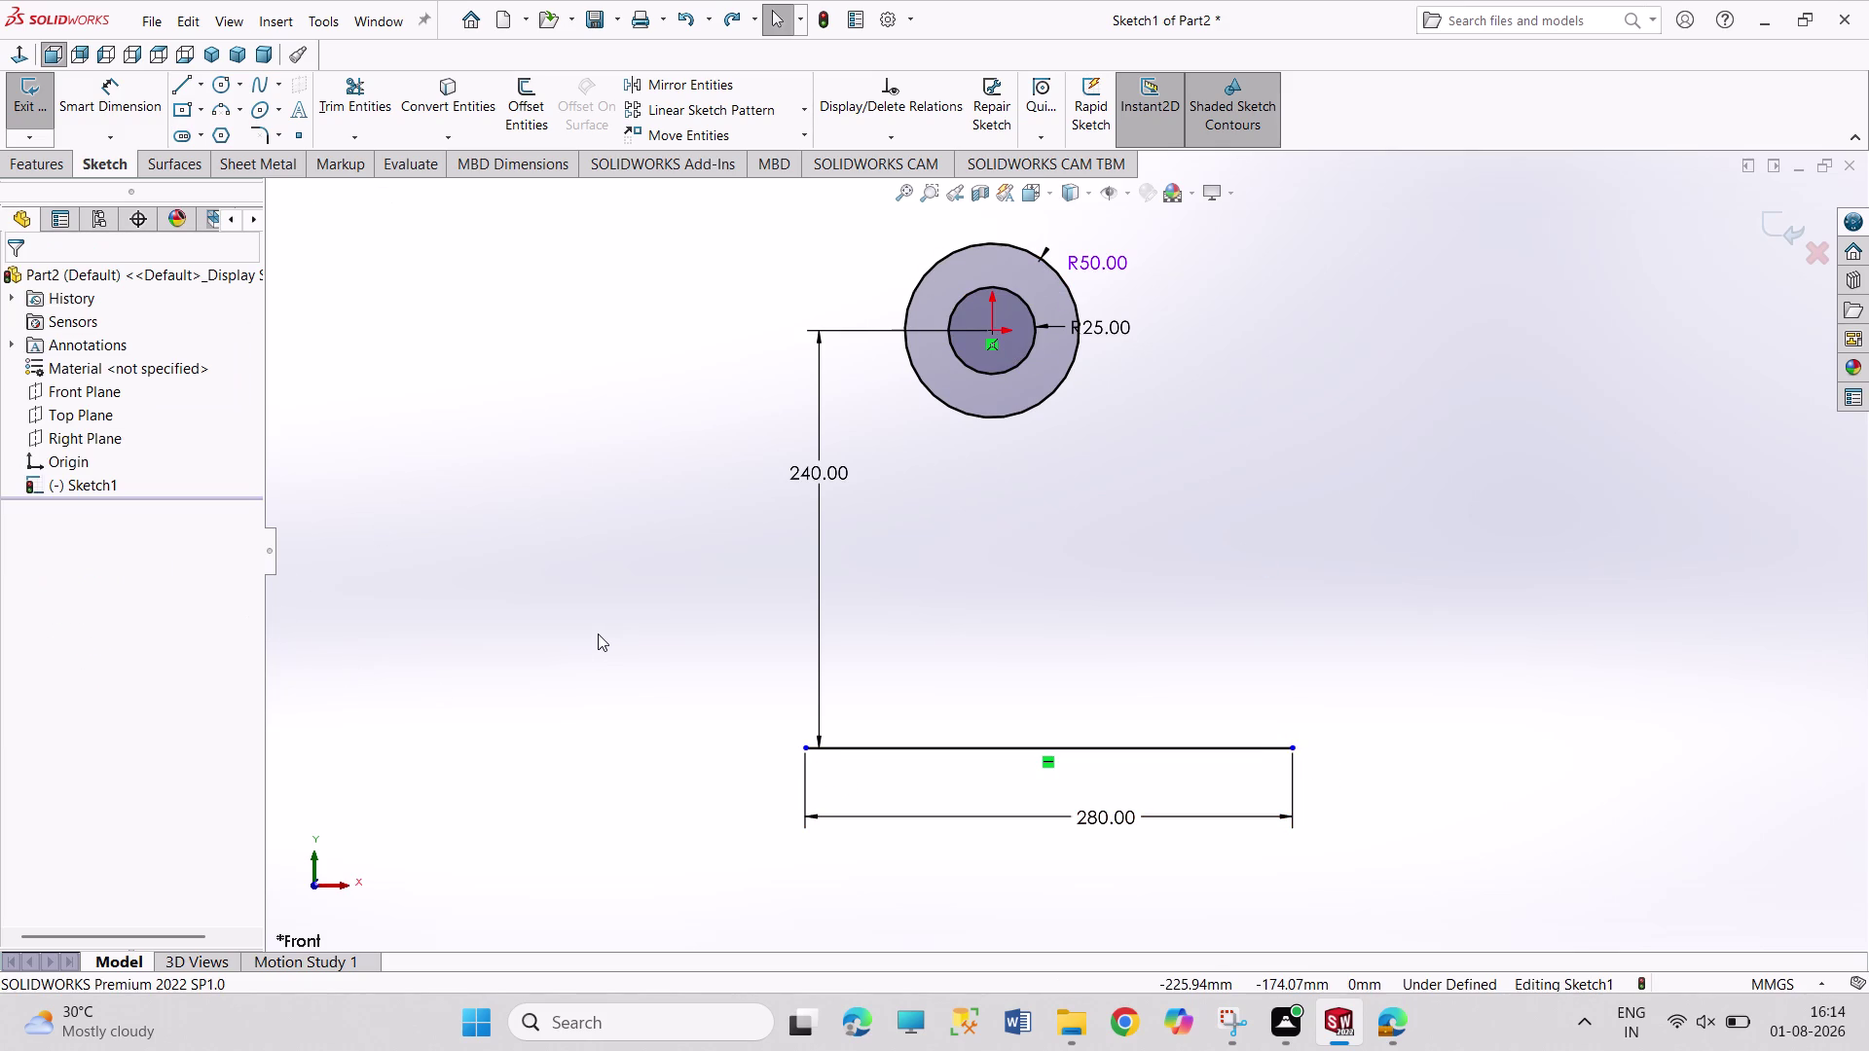
click(202, 86)
click(224, 133)
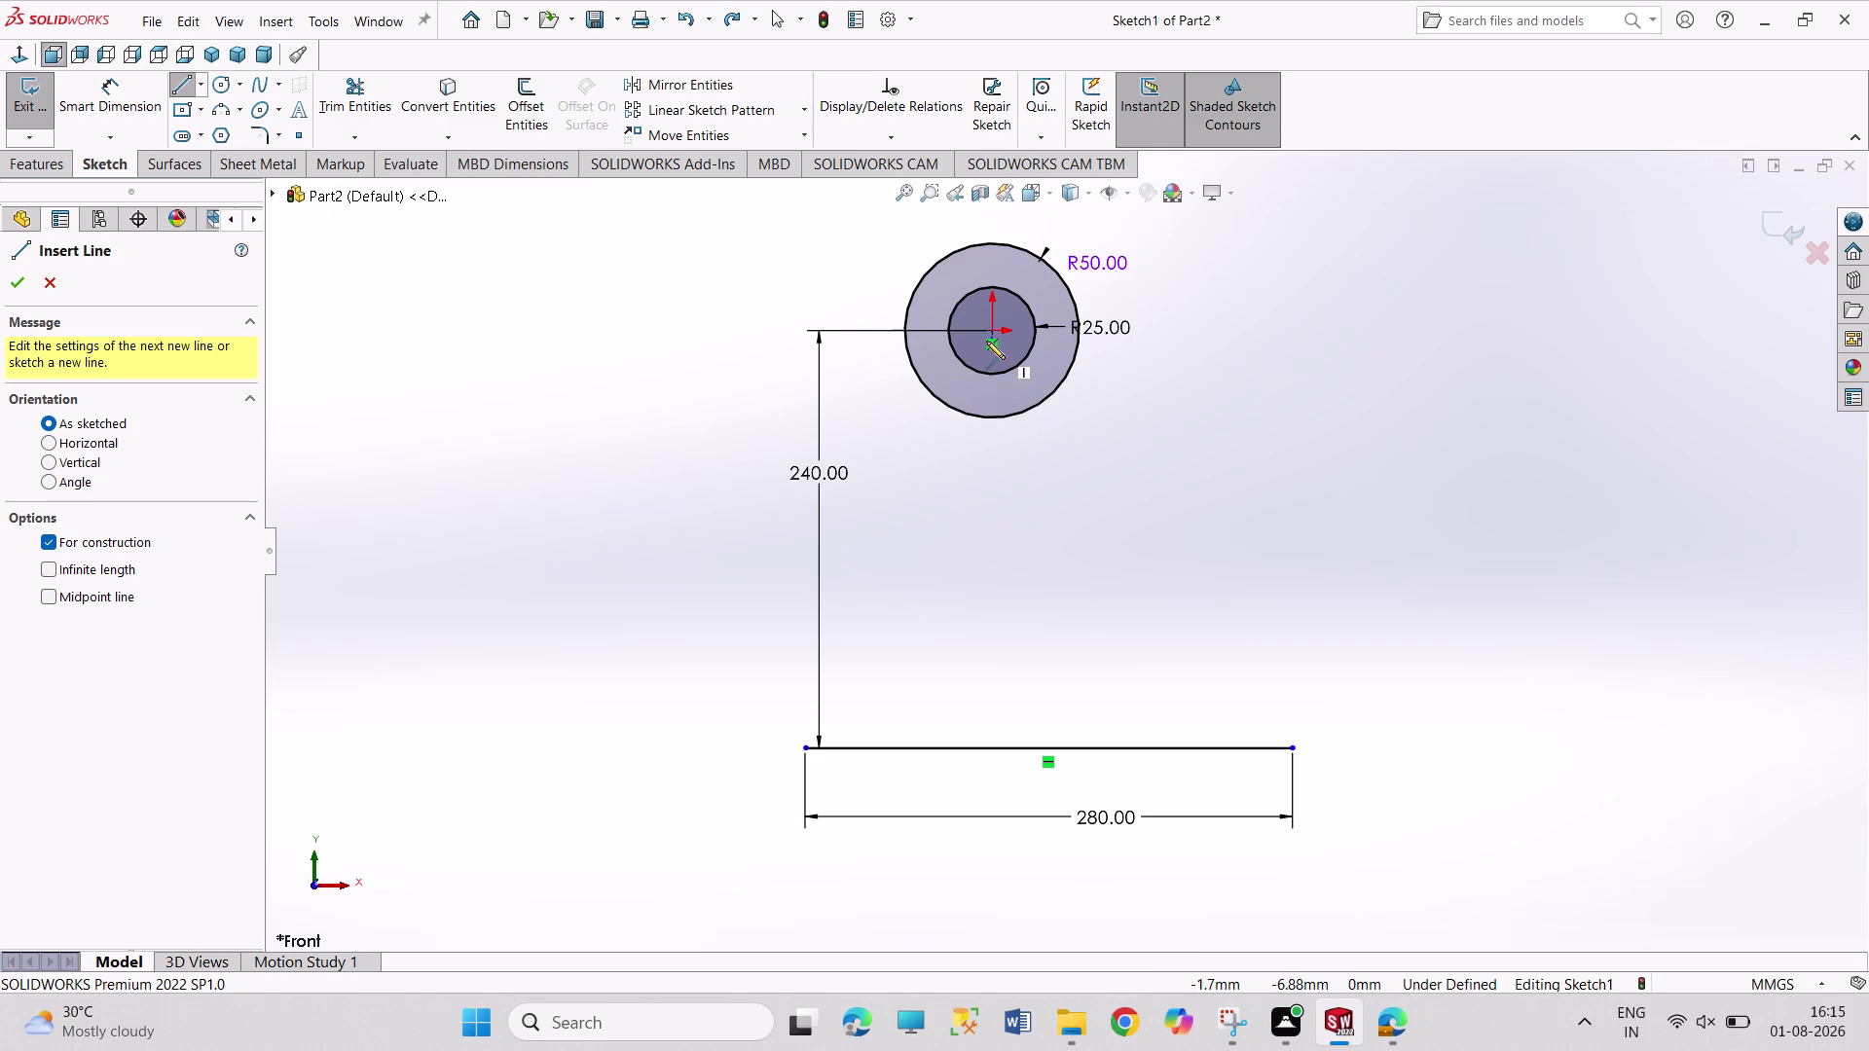
Add a Vertical relation between the base line's midpoint and the circle centre.
right_click(1268, 379)
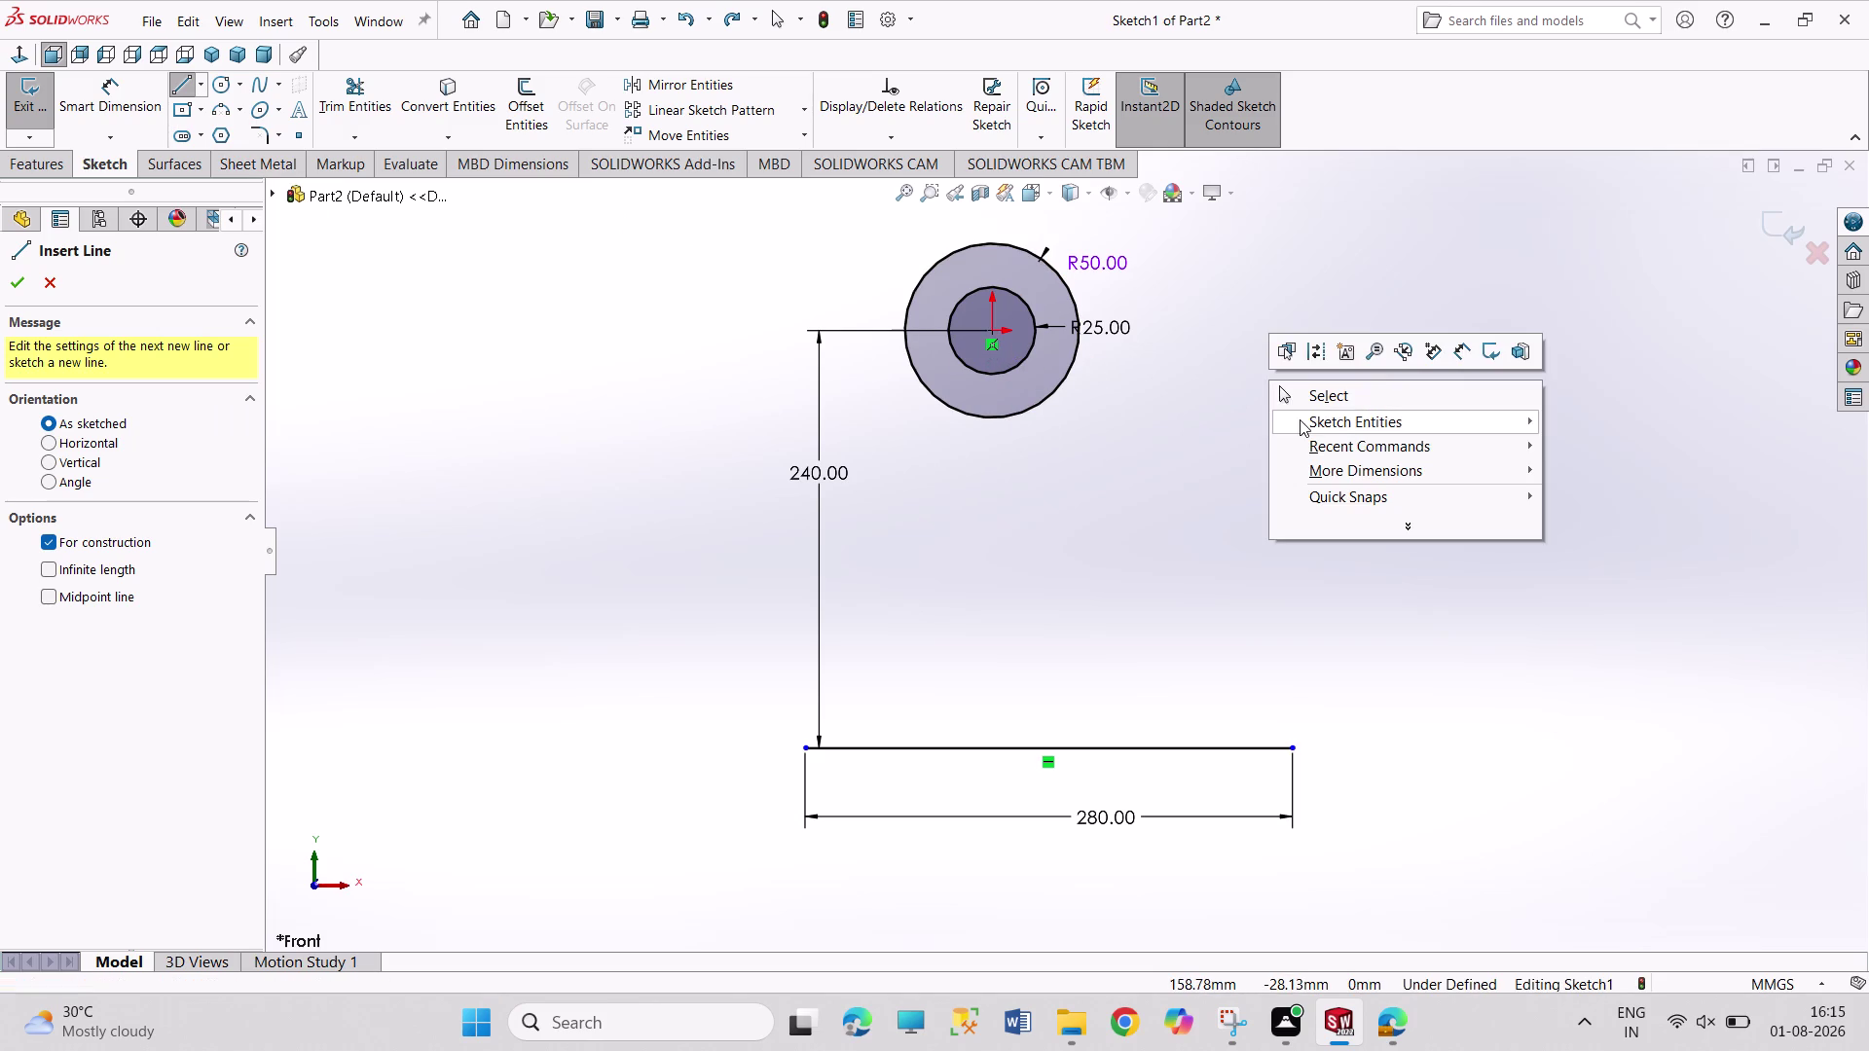
click(1302, 392)
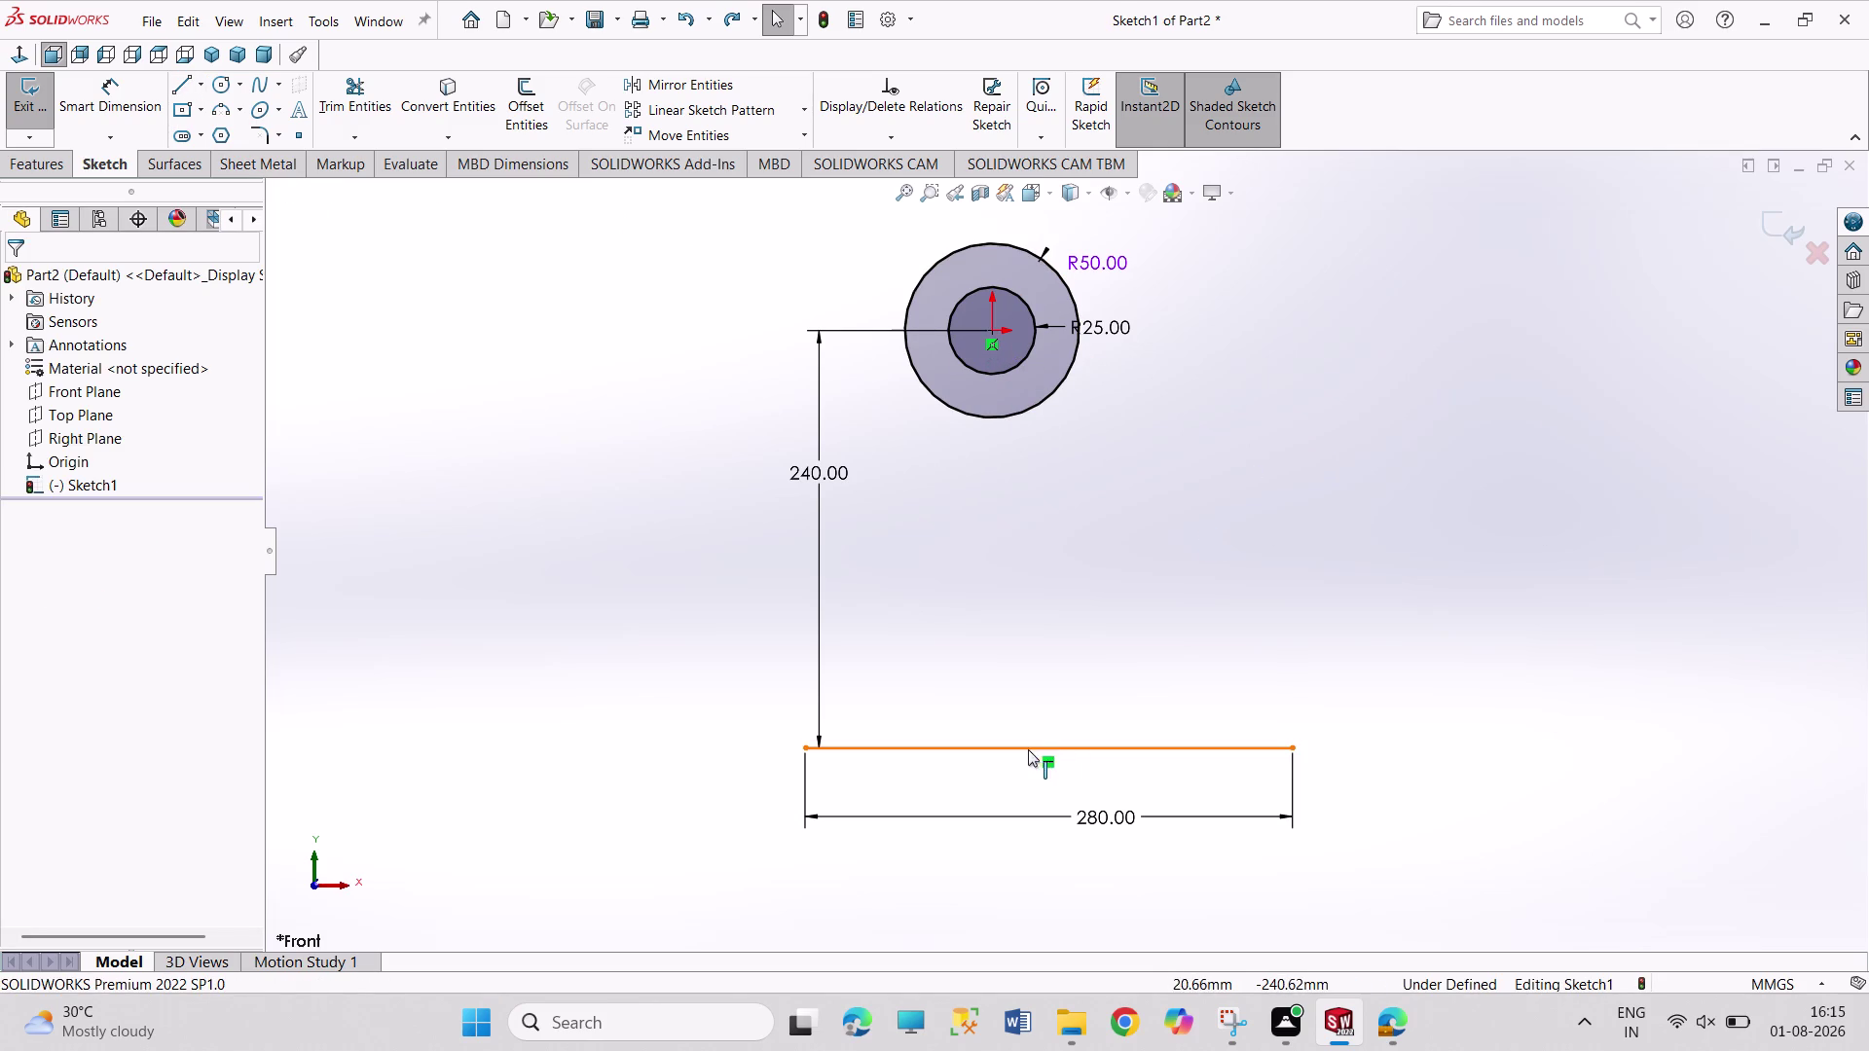
click(1050, 748)
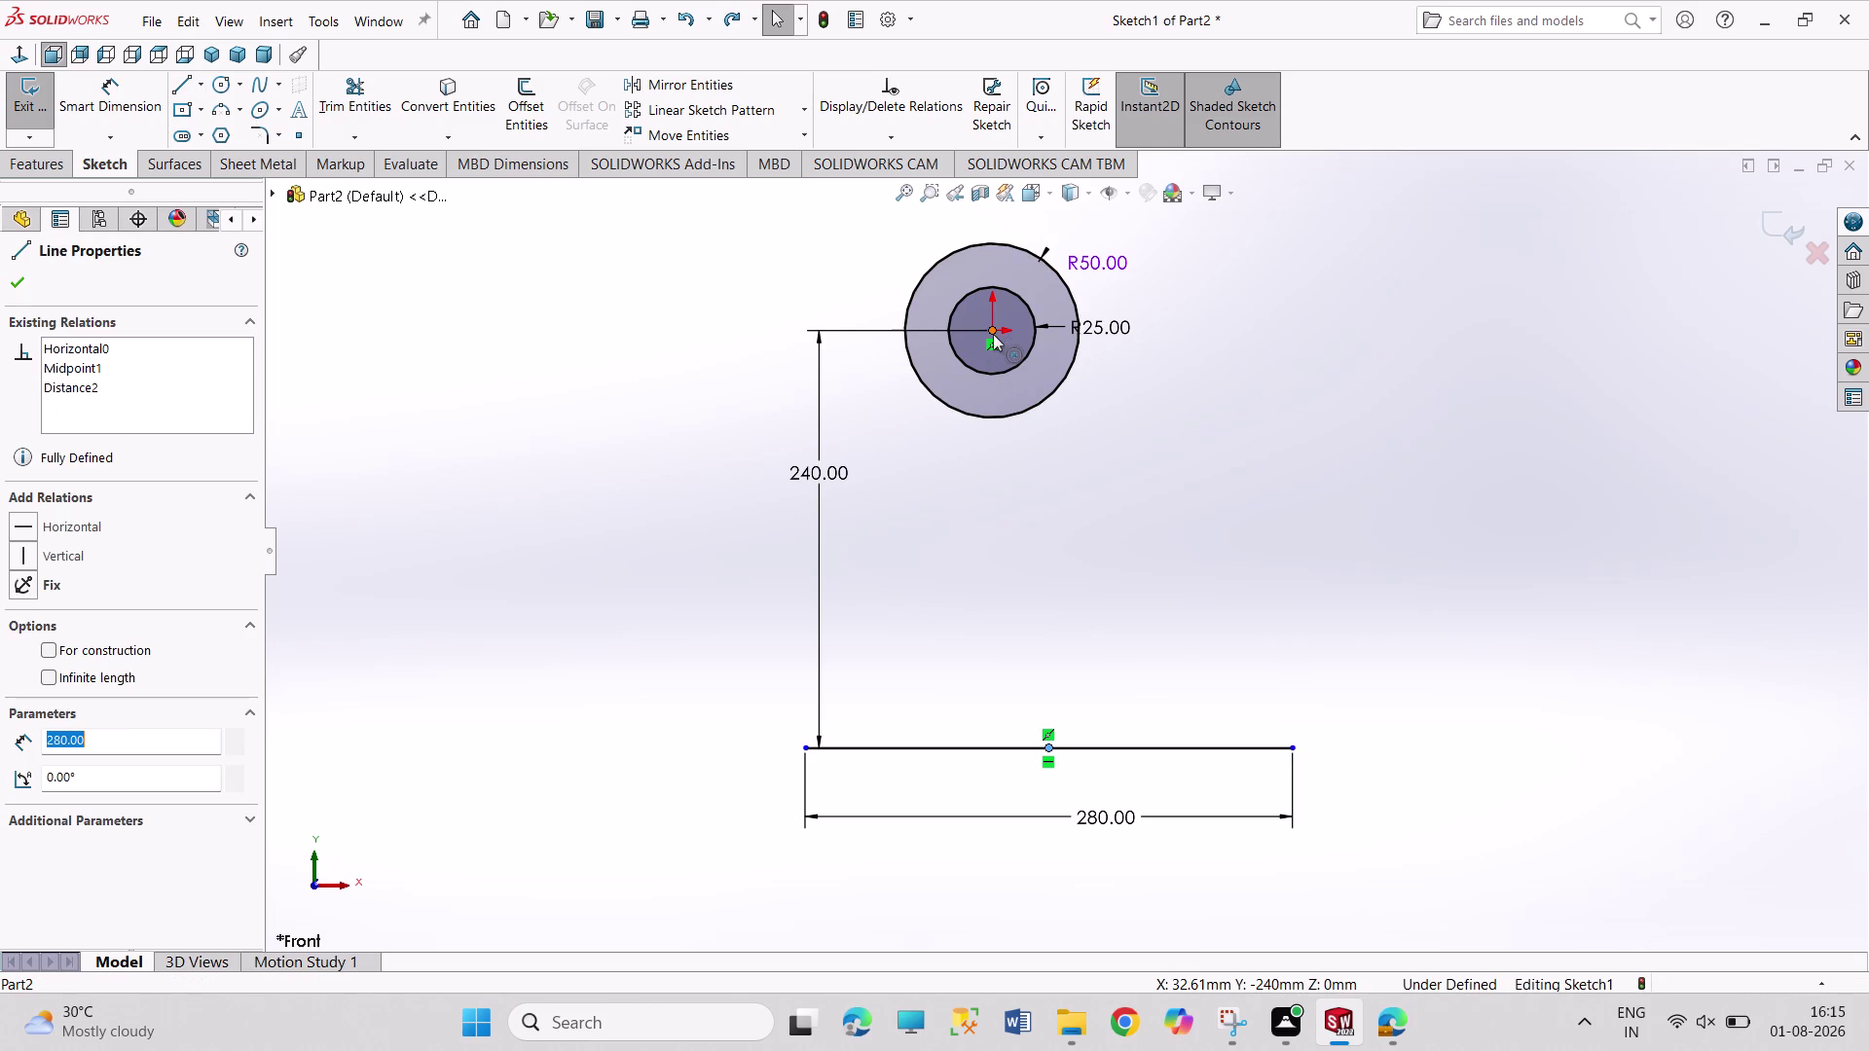
click(993, 334)
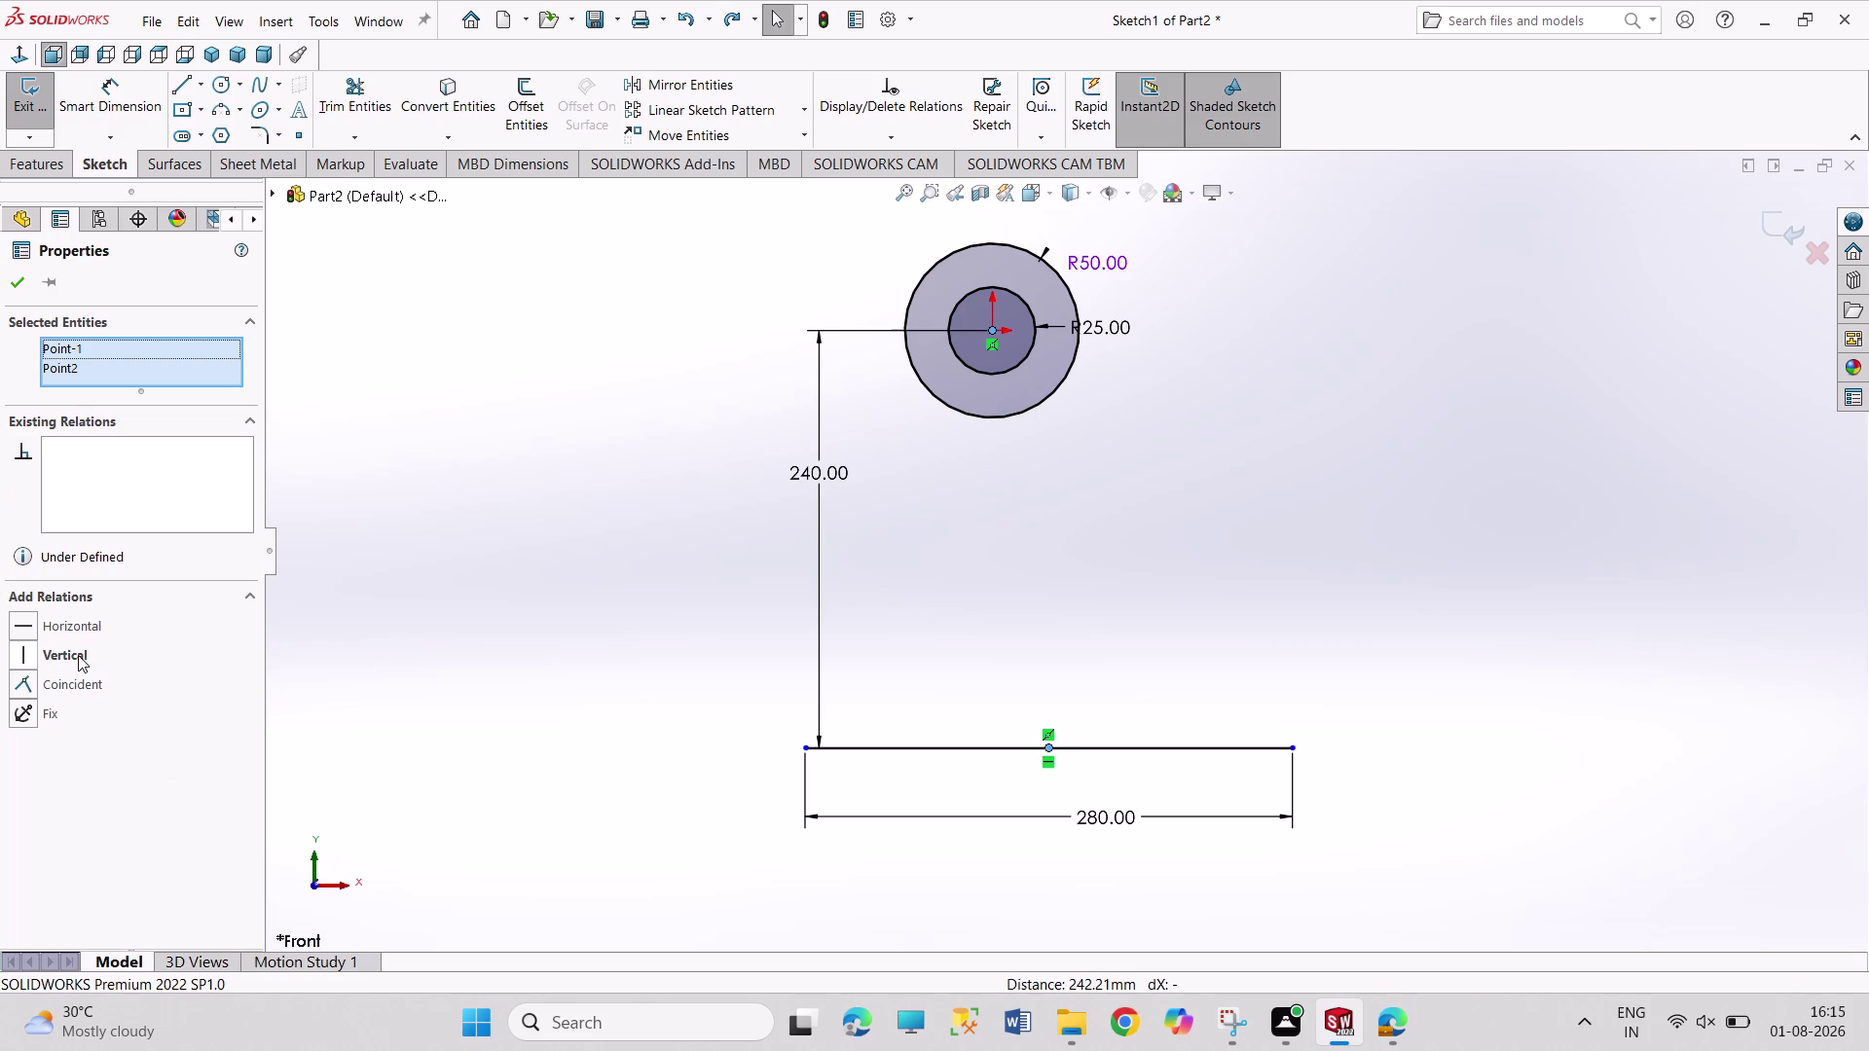
click(78, 655)
click(449, 609)
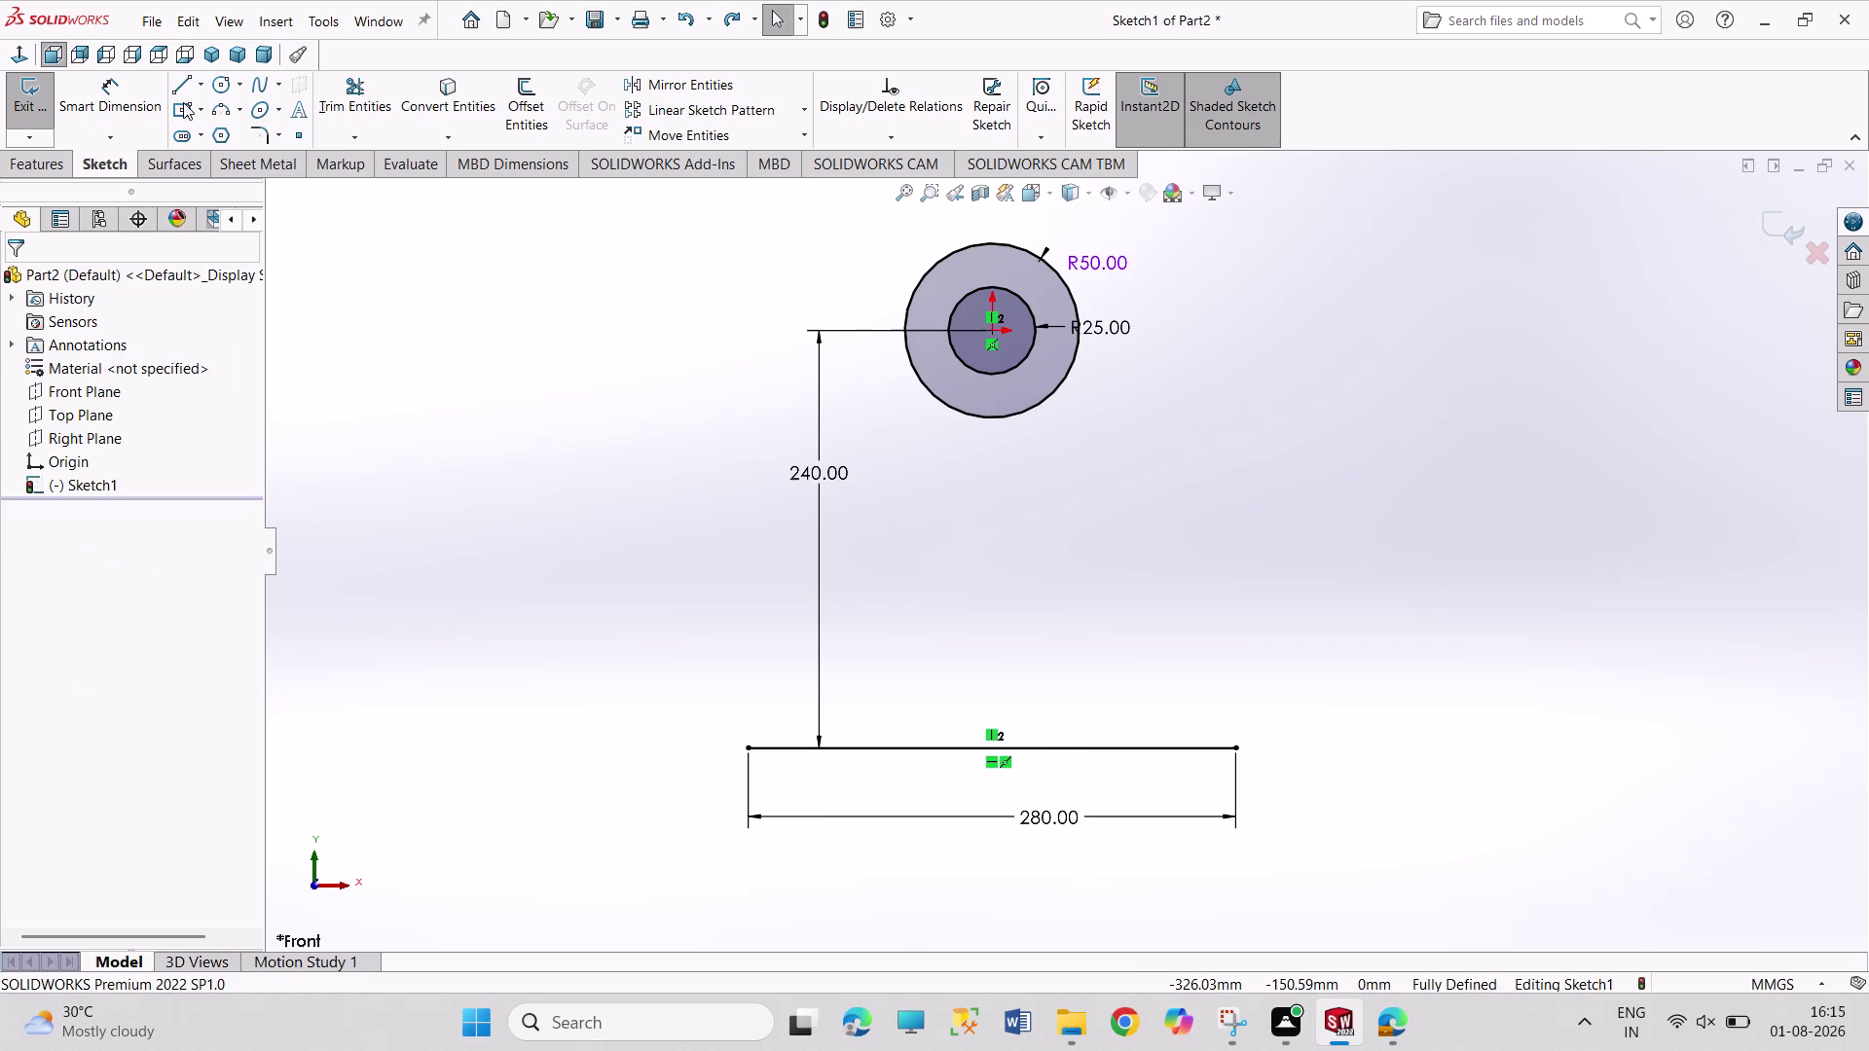
click(179, 91)
click(893, 268)
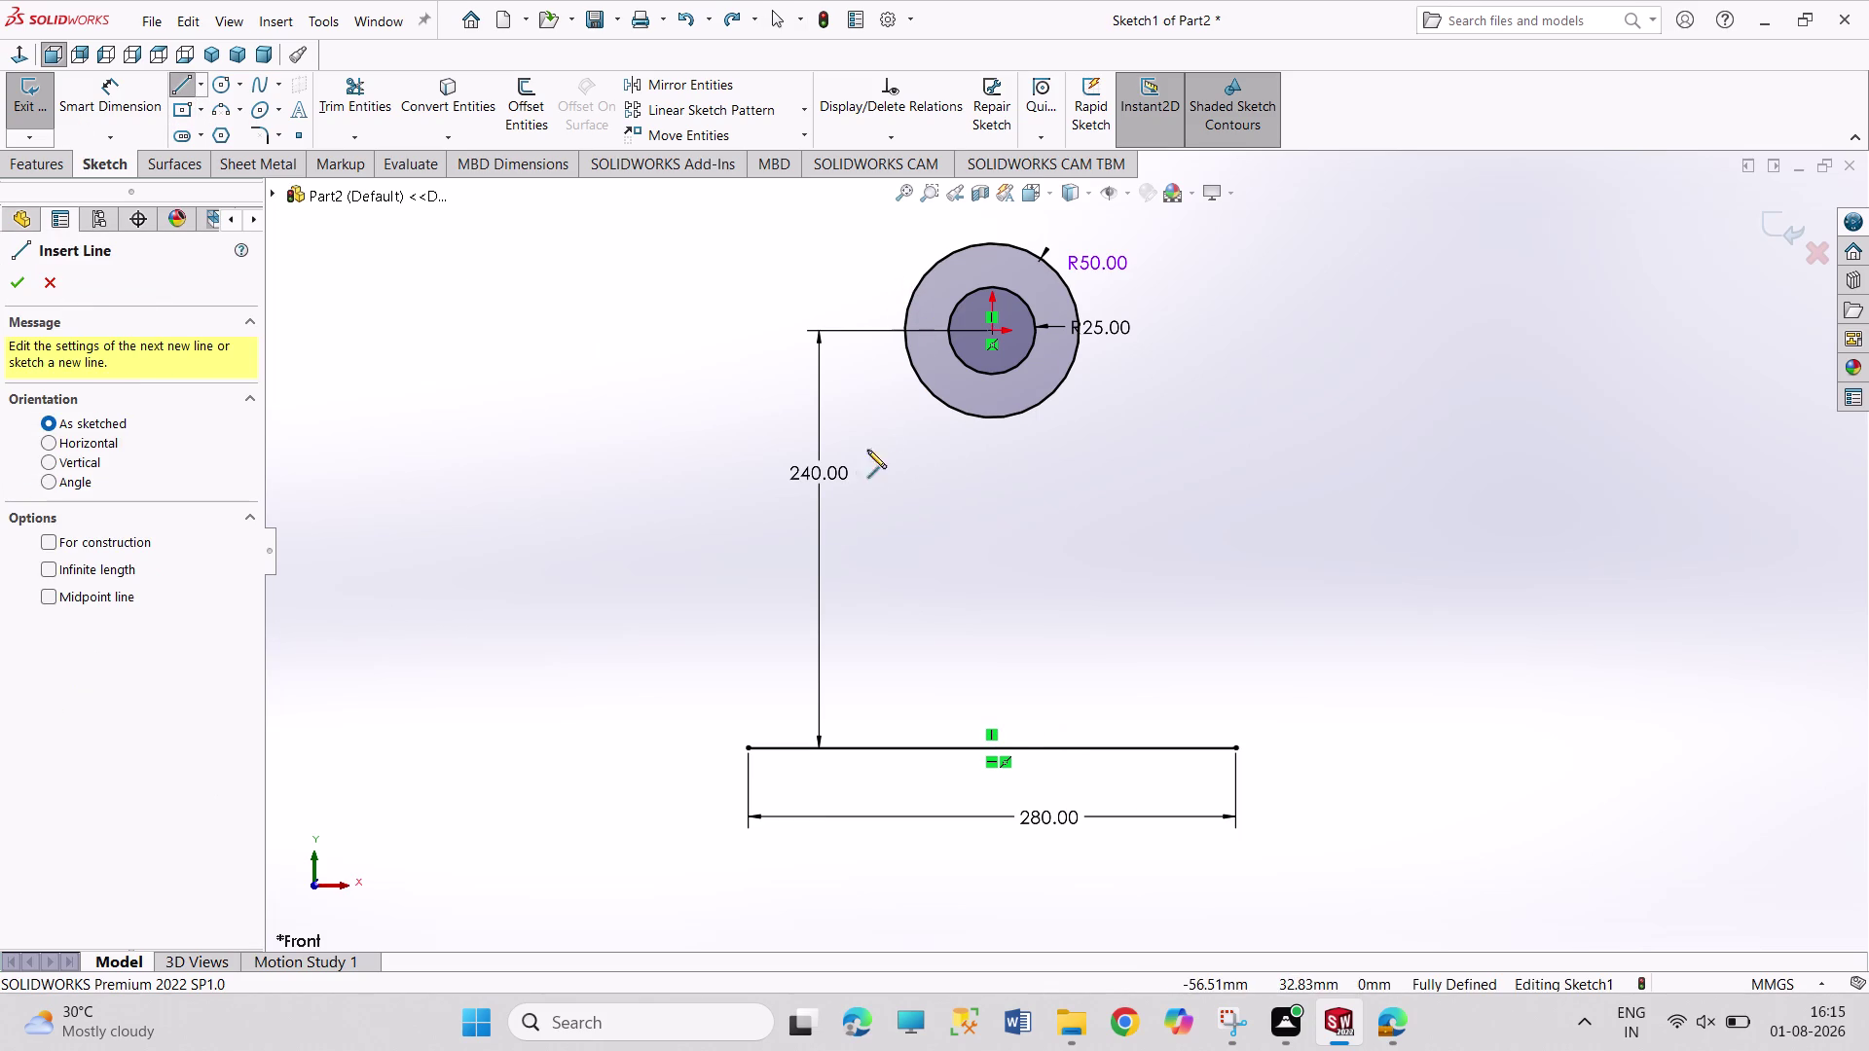
Draw a slanted line from the base's left end, its upper end coincident with the outer circle.
drag(746, 746, 740, 735)
right_click(651, 575)
click(690, 597)
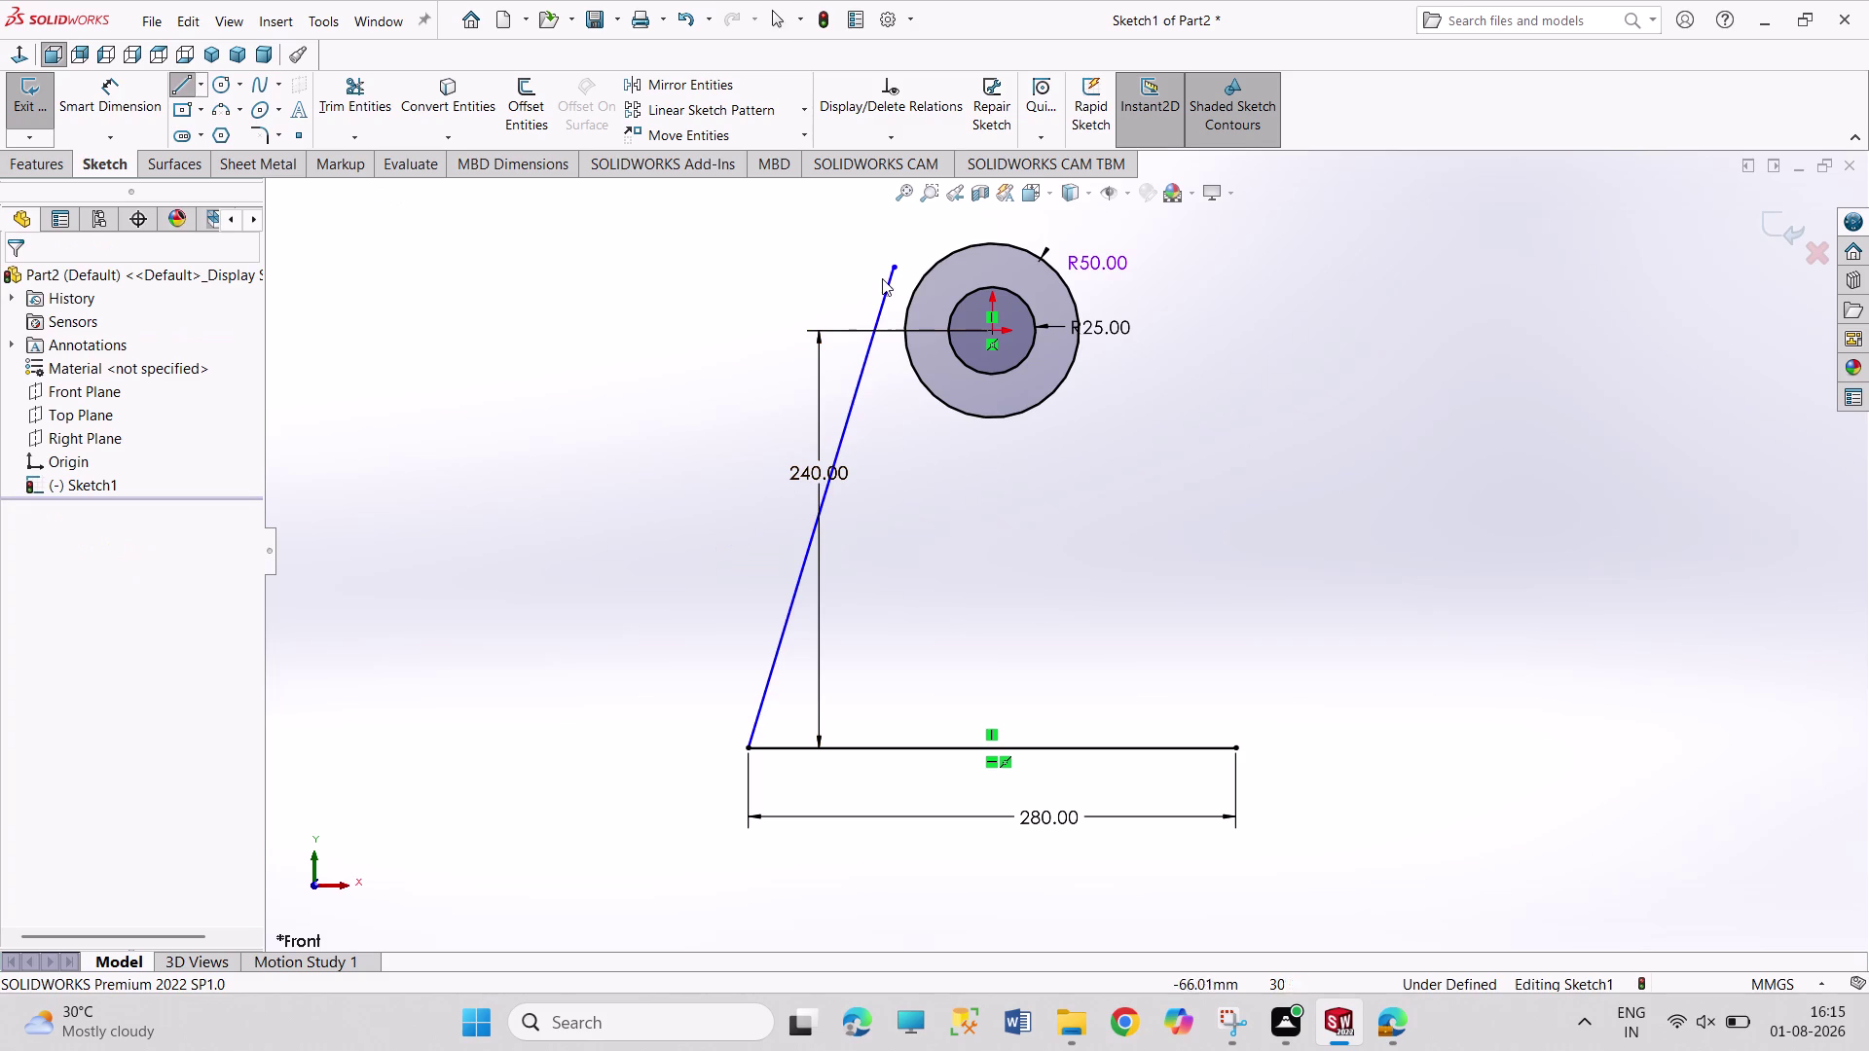
click(895, 270)
click(922, 284)
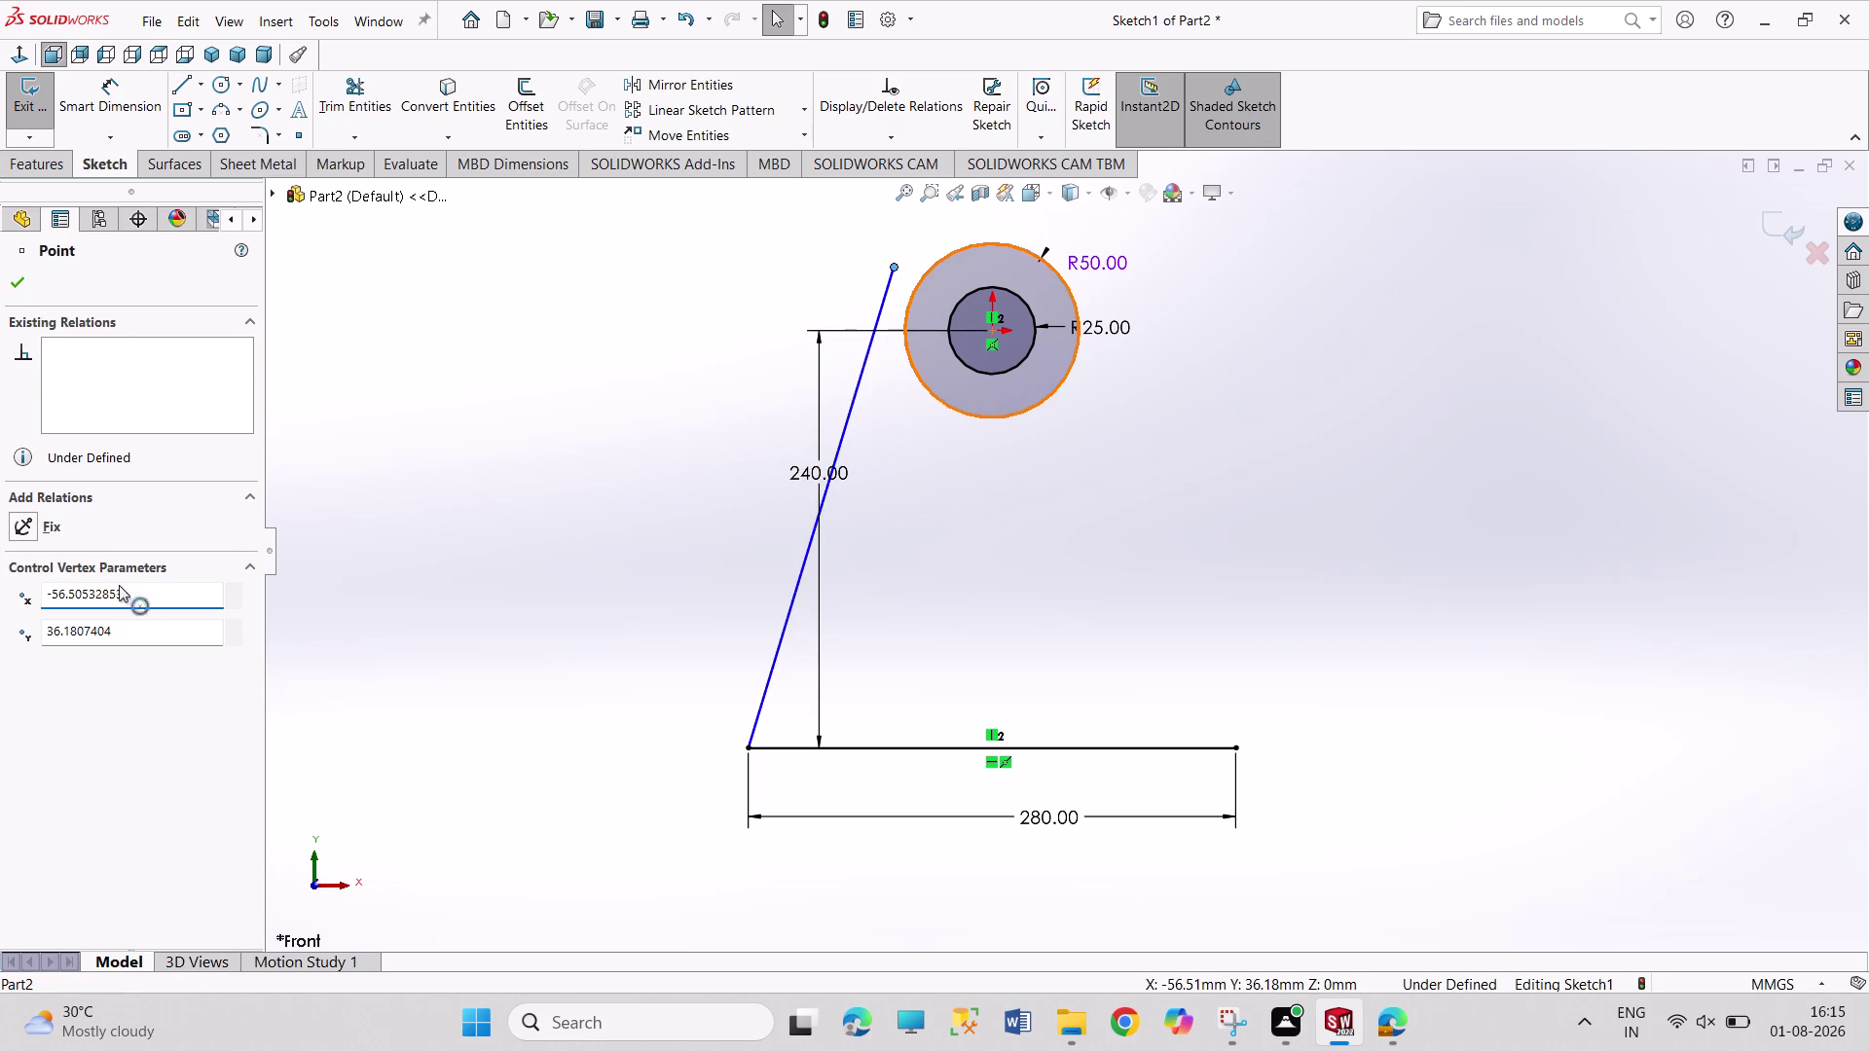
click(87, 656)
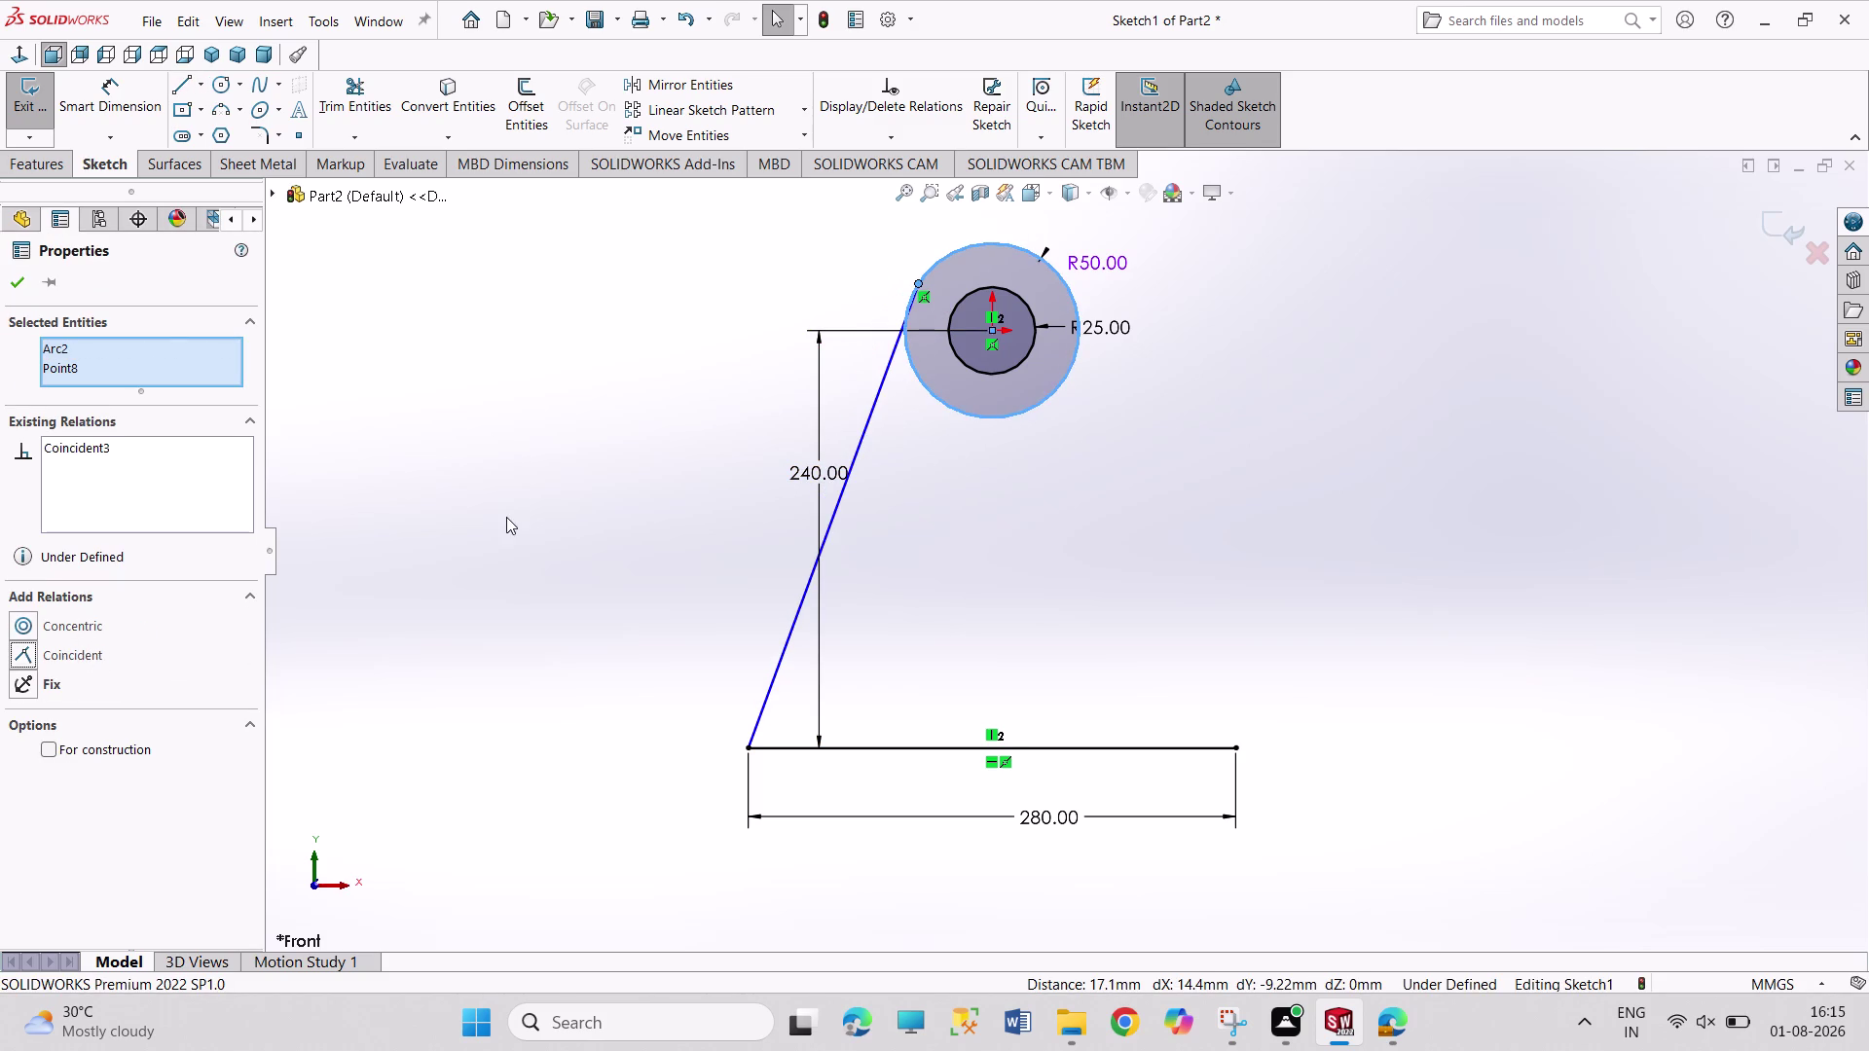
click(506, 517)
Make the slanted line tangent to the R50 outer circle.
click(884, 376)
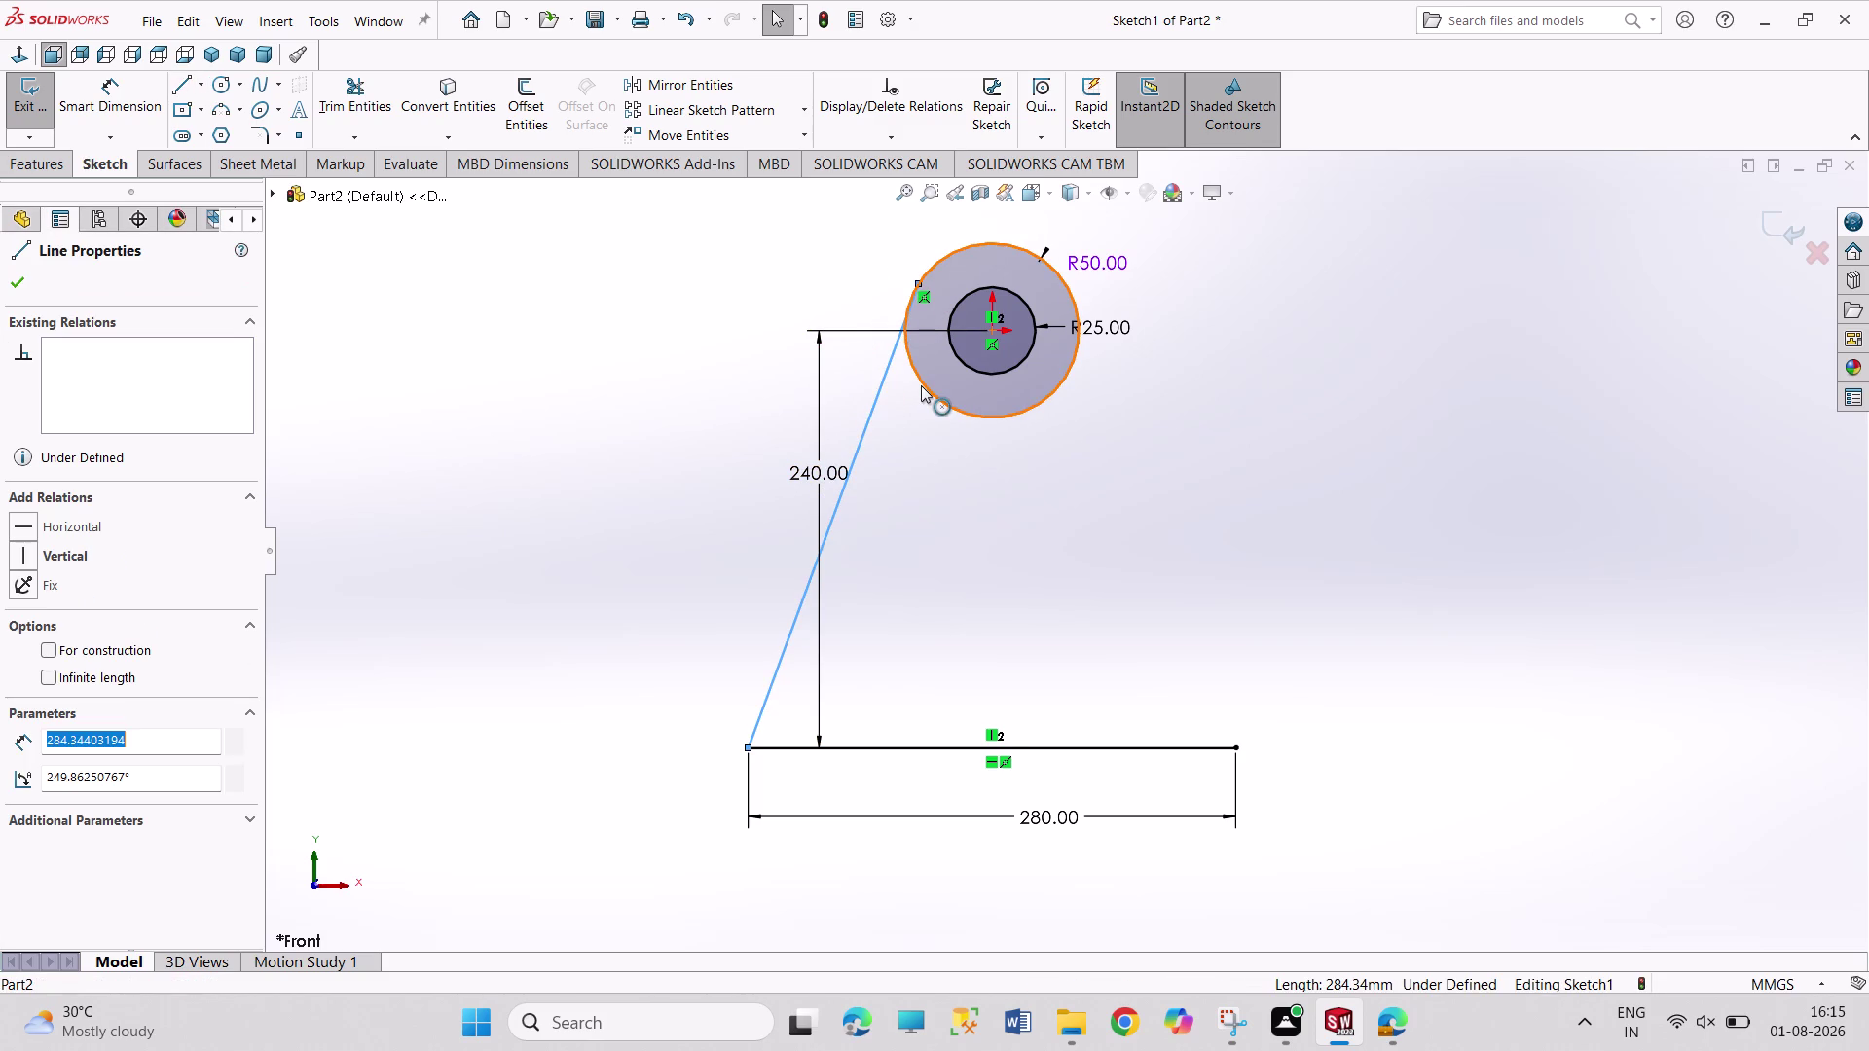
click(920, 385)
click(78, 633)
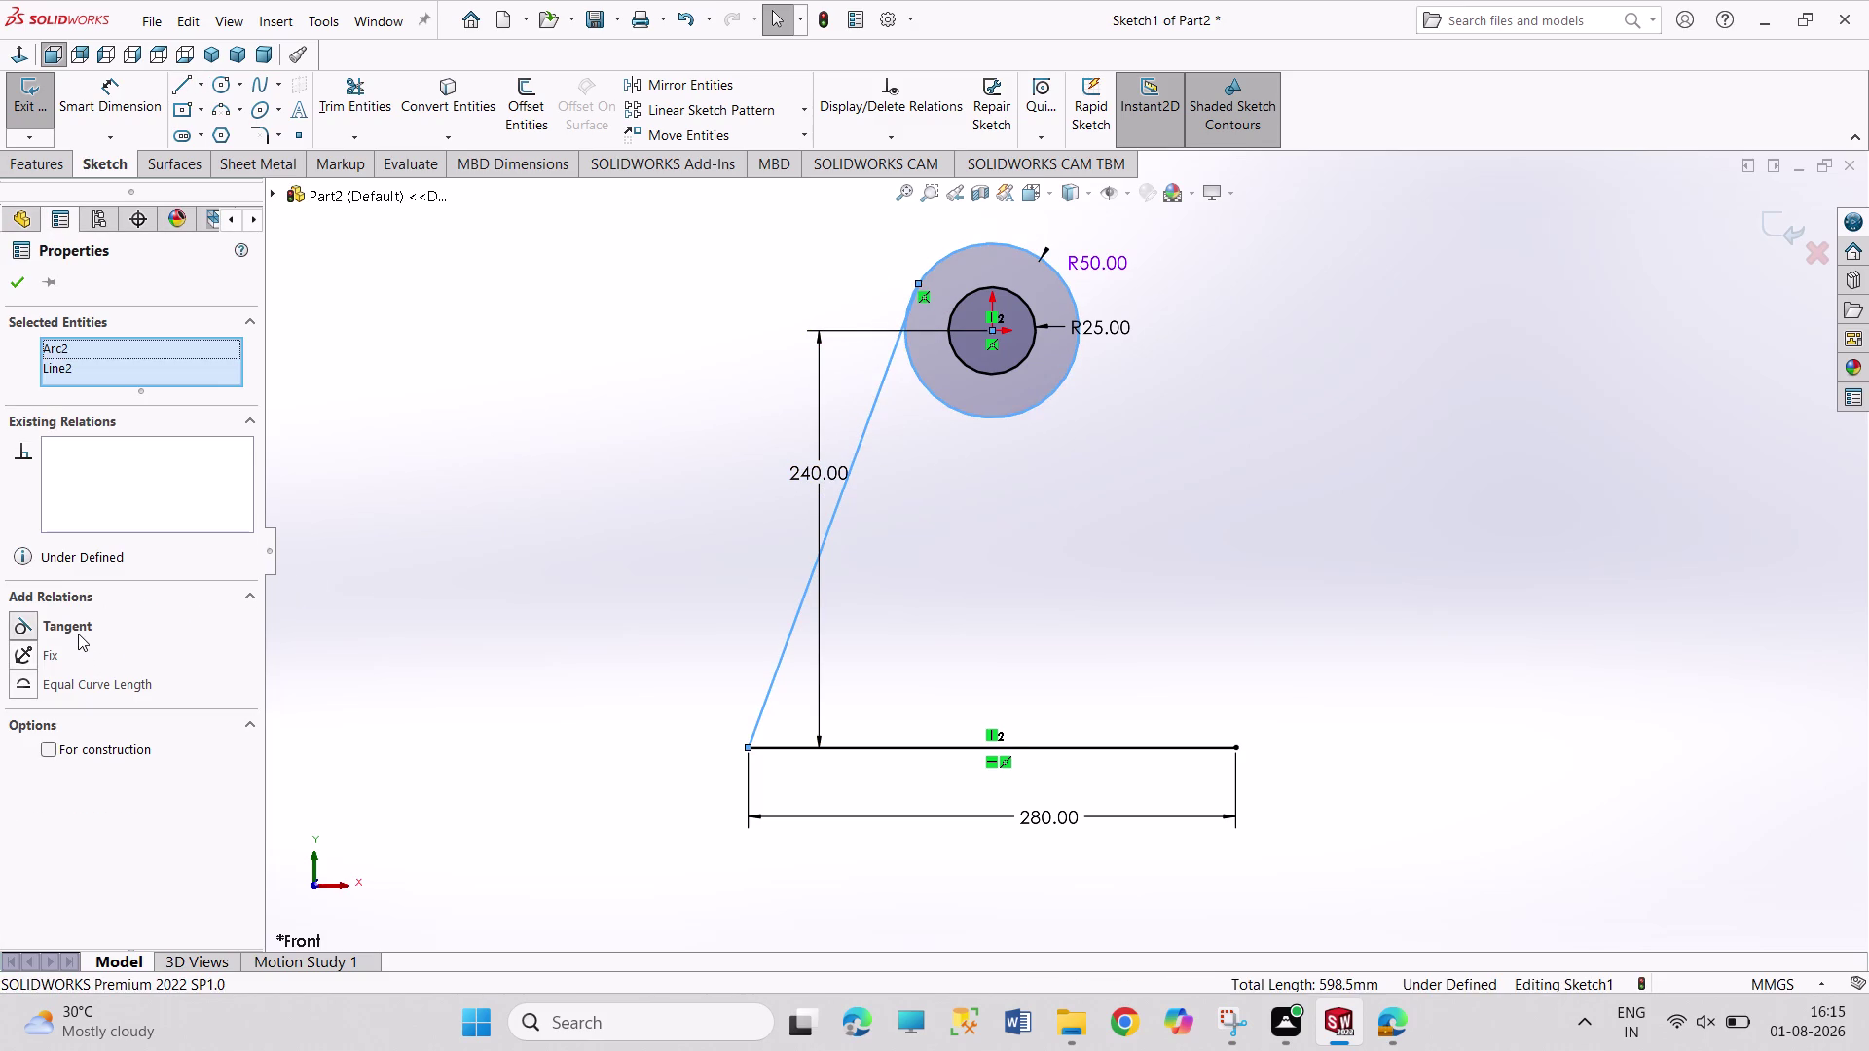
click(379, 532)
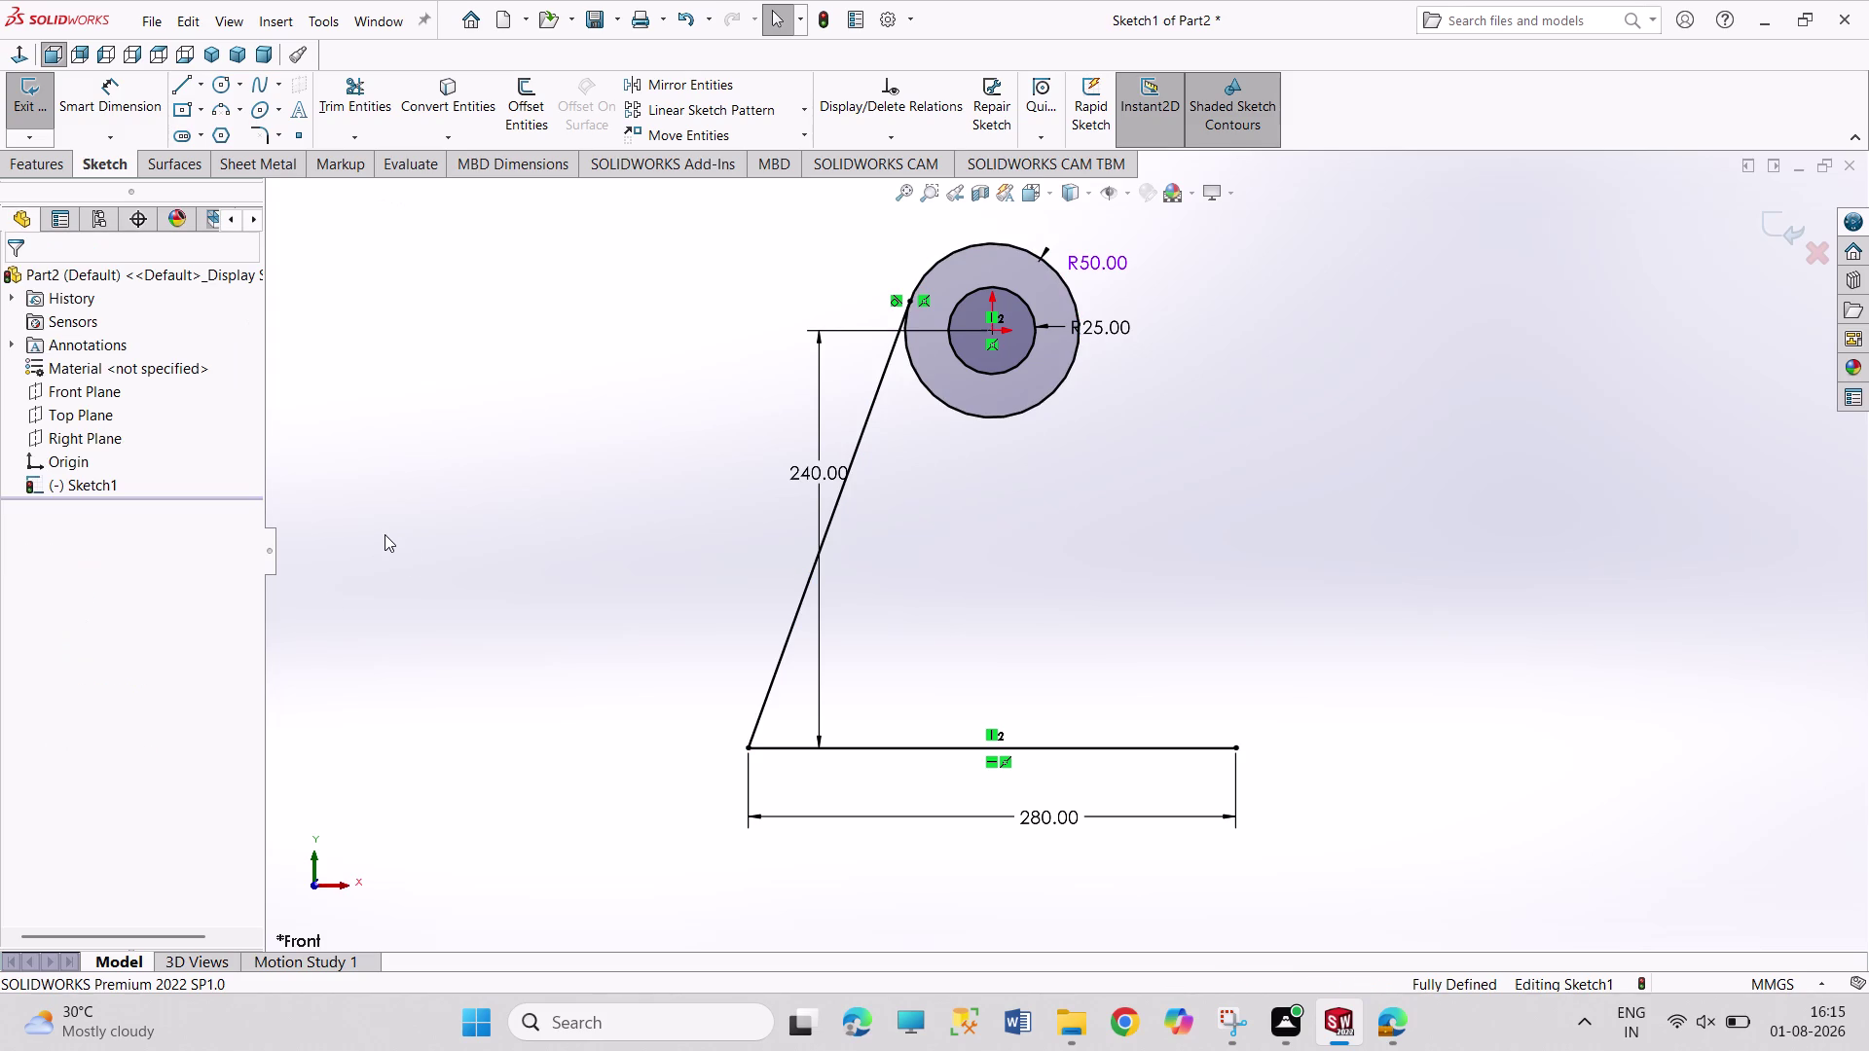
click(787, 642)
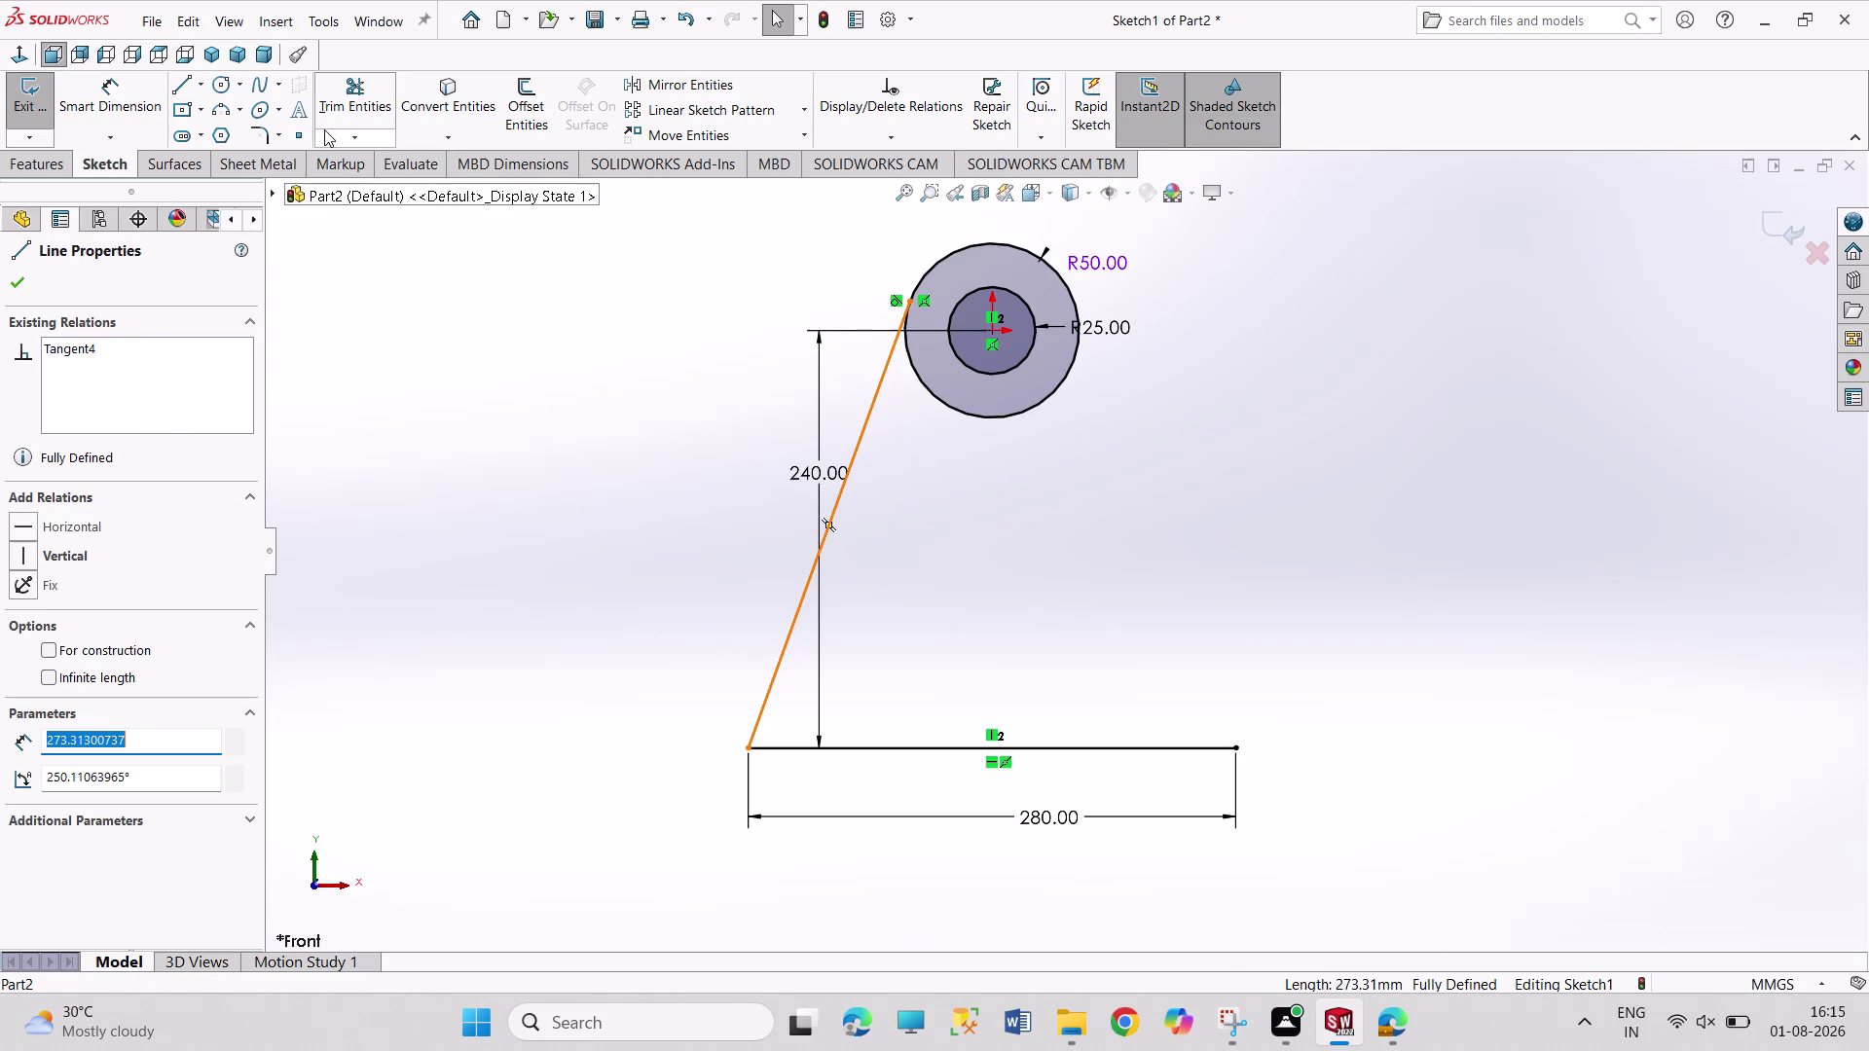
click(661, 80)
click(160, 576)
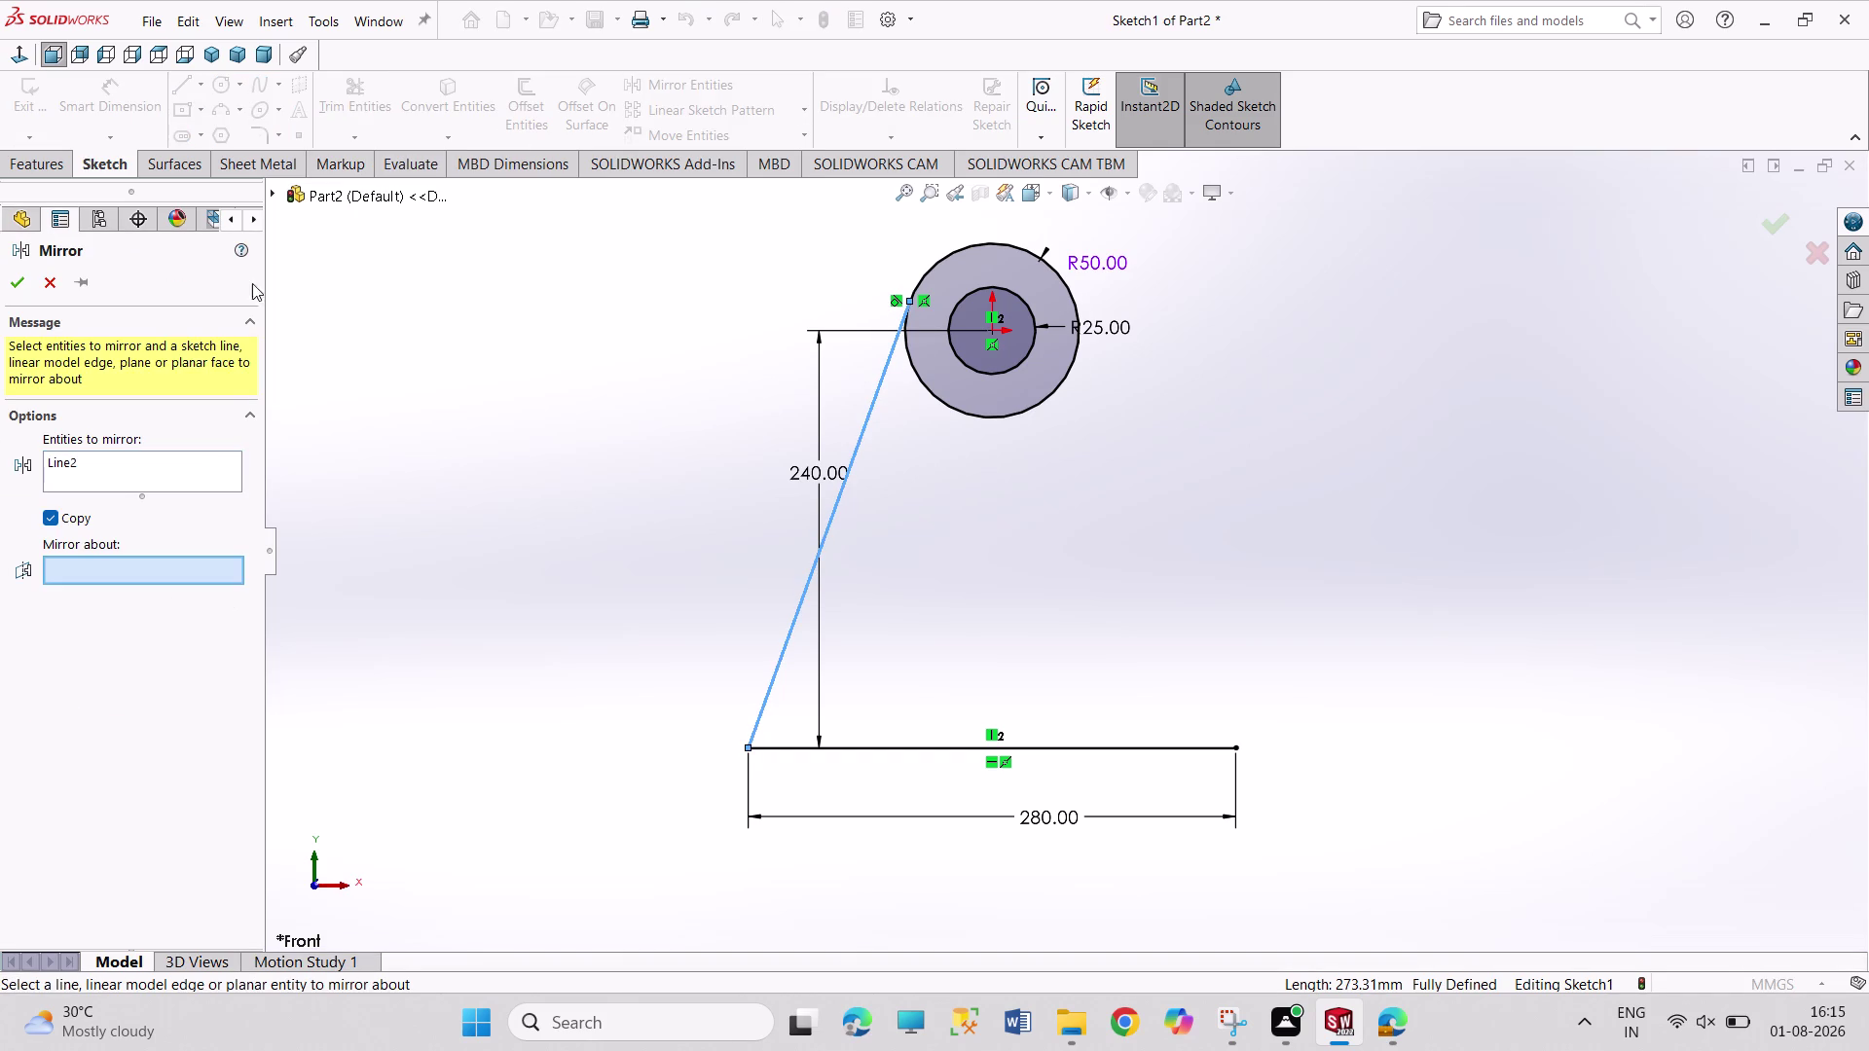
Mirror Line2 about the Right Plane to form the symmetric right side line.
click(272, 189)
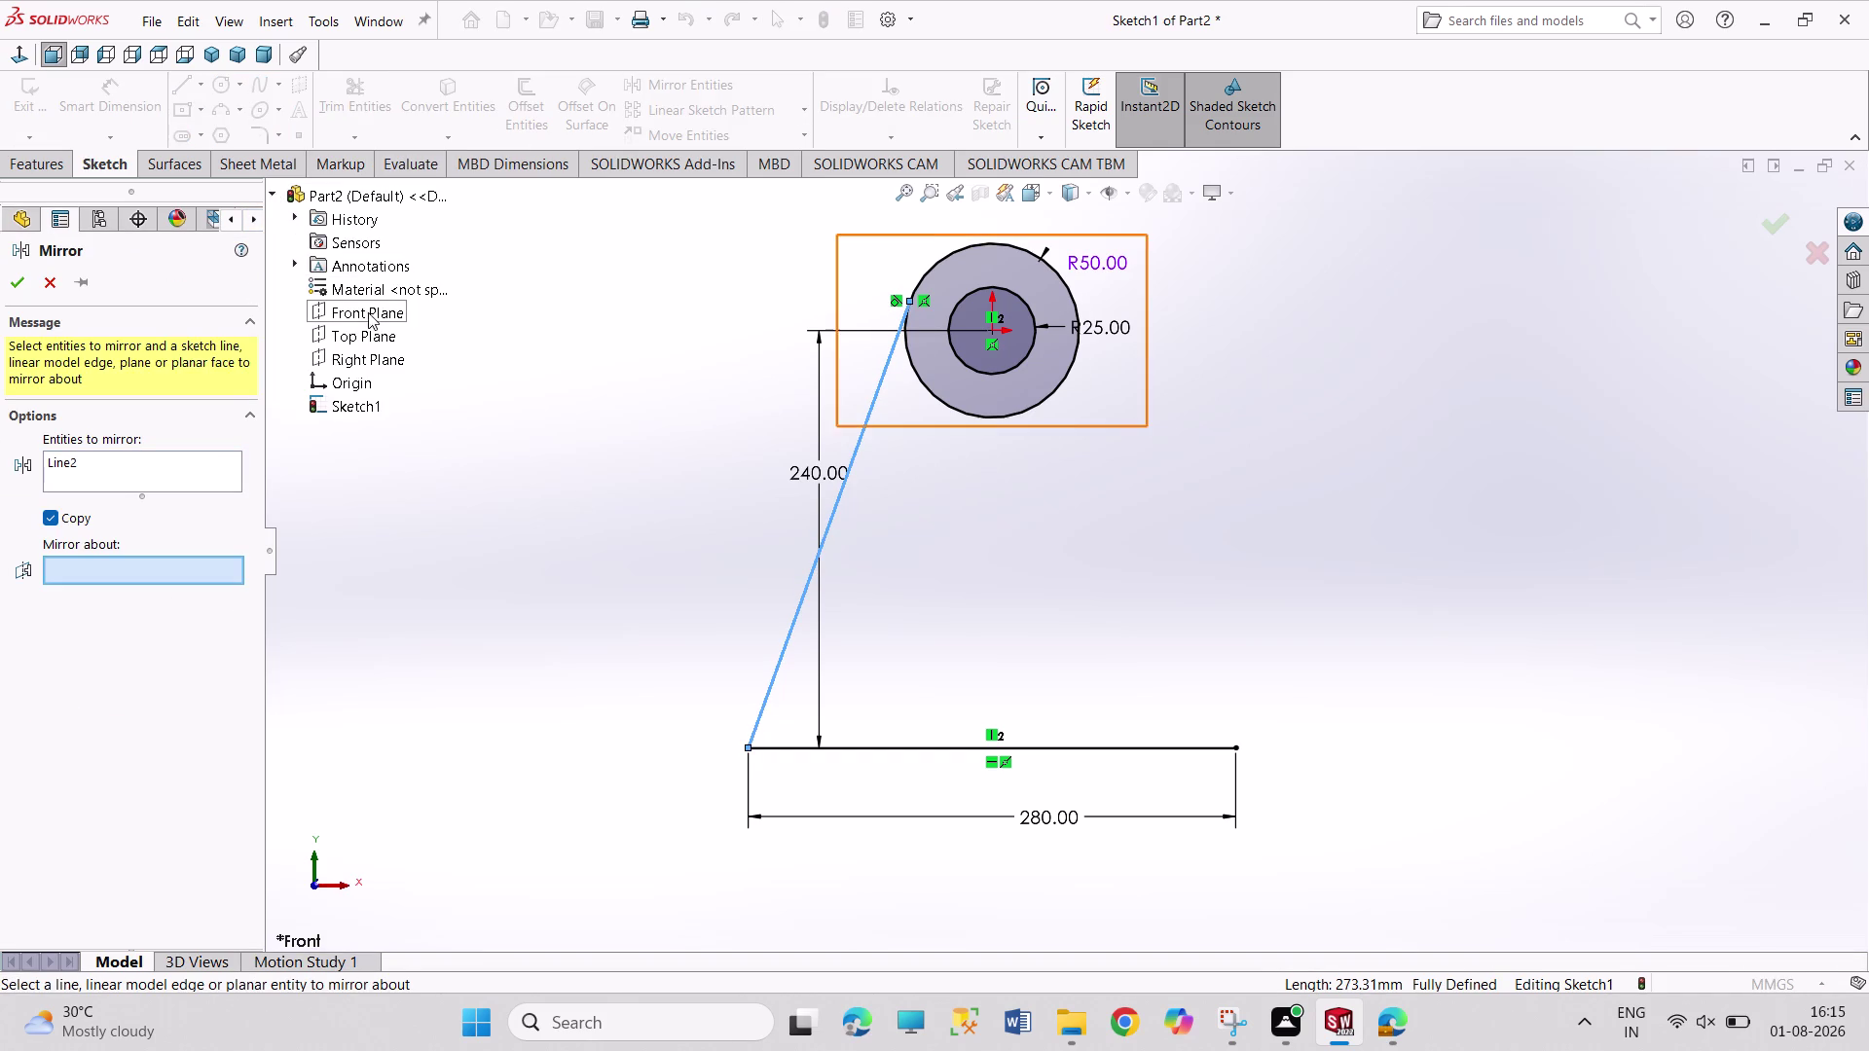
click(367, 360)
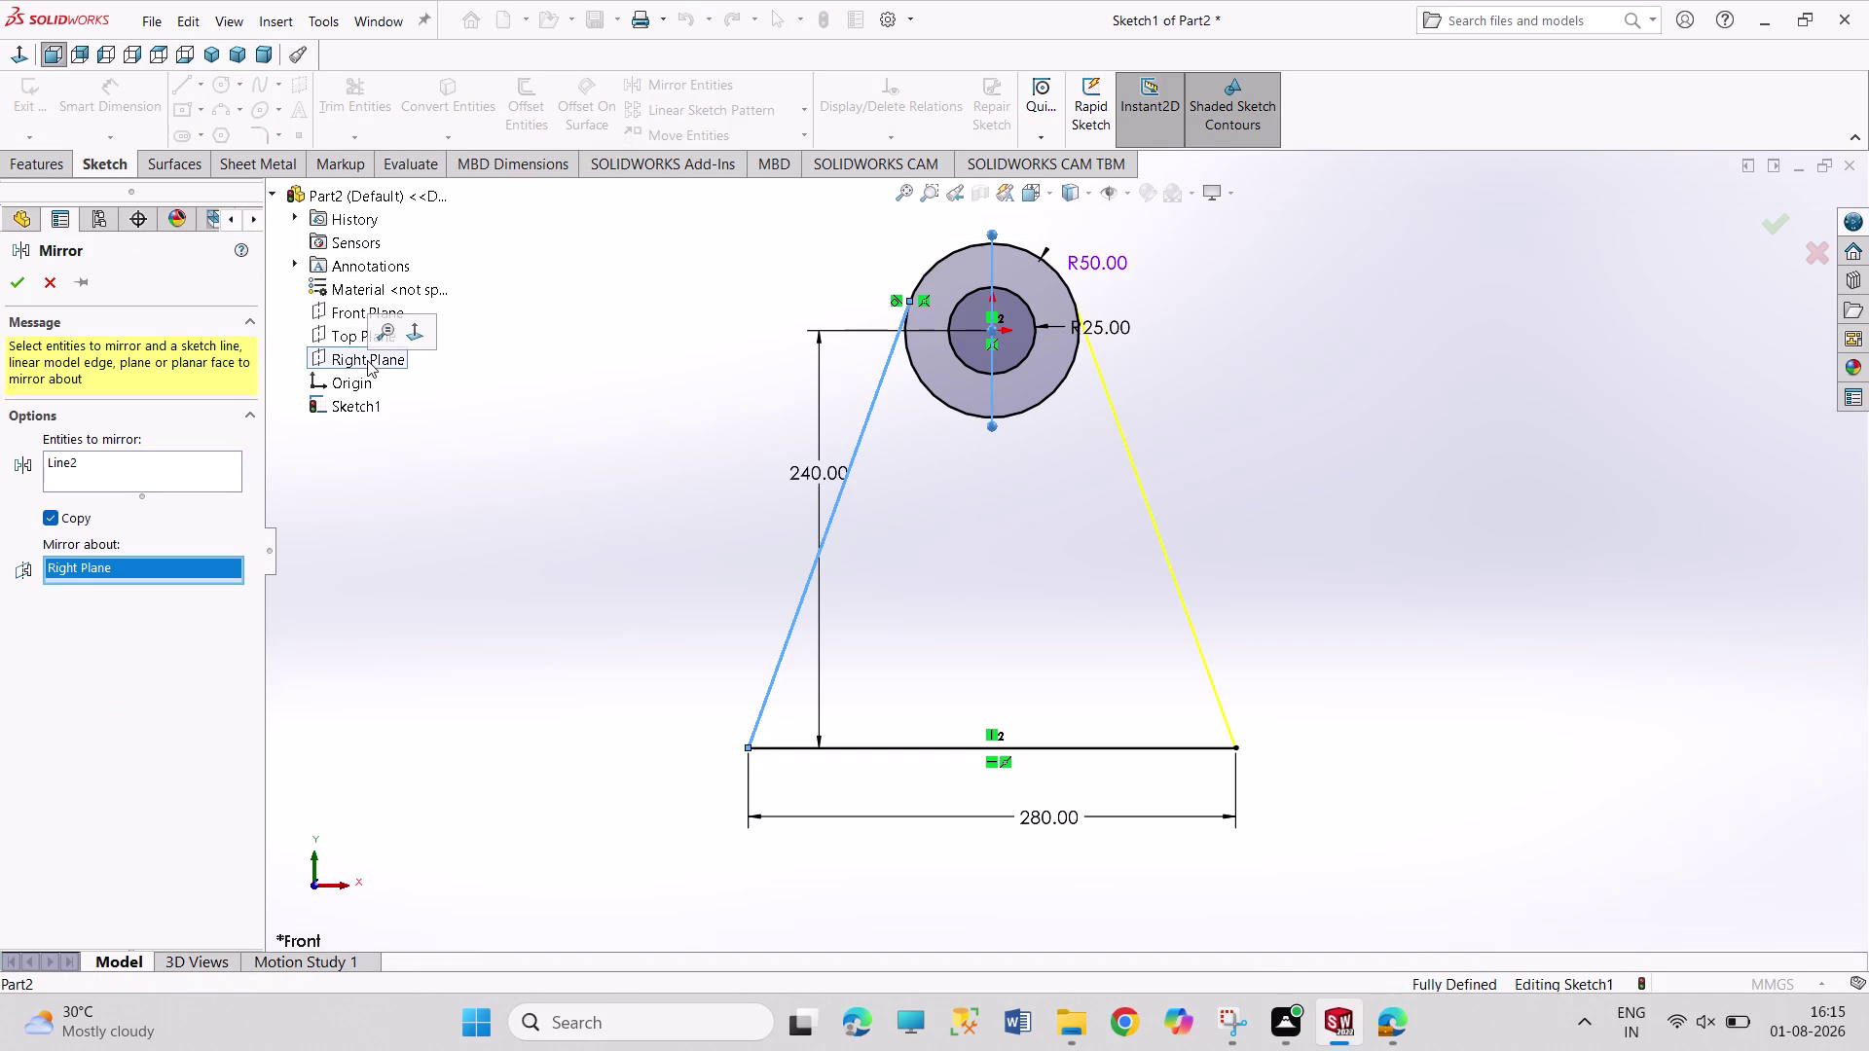
click(9, 290)
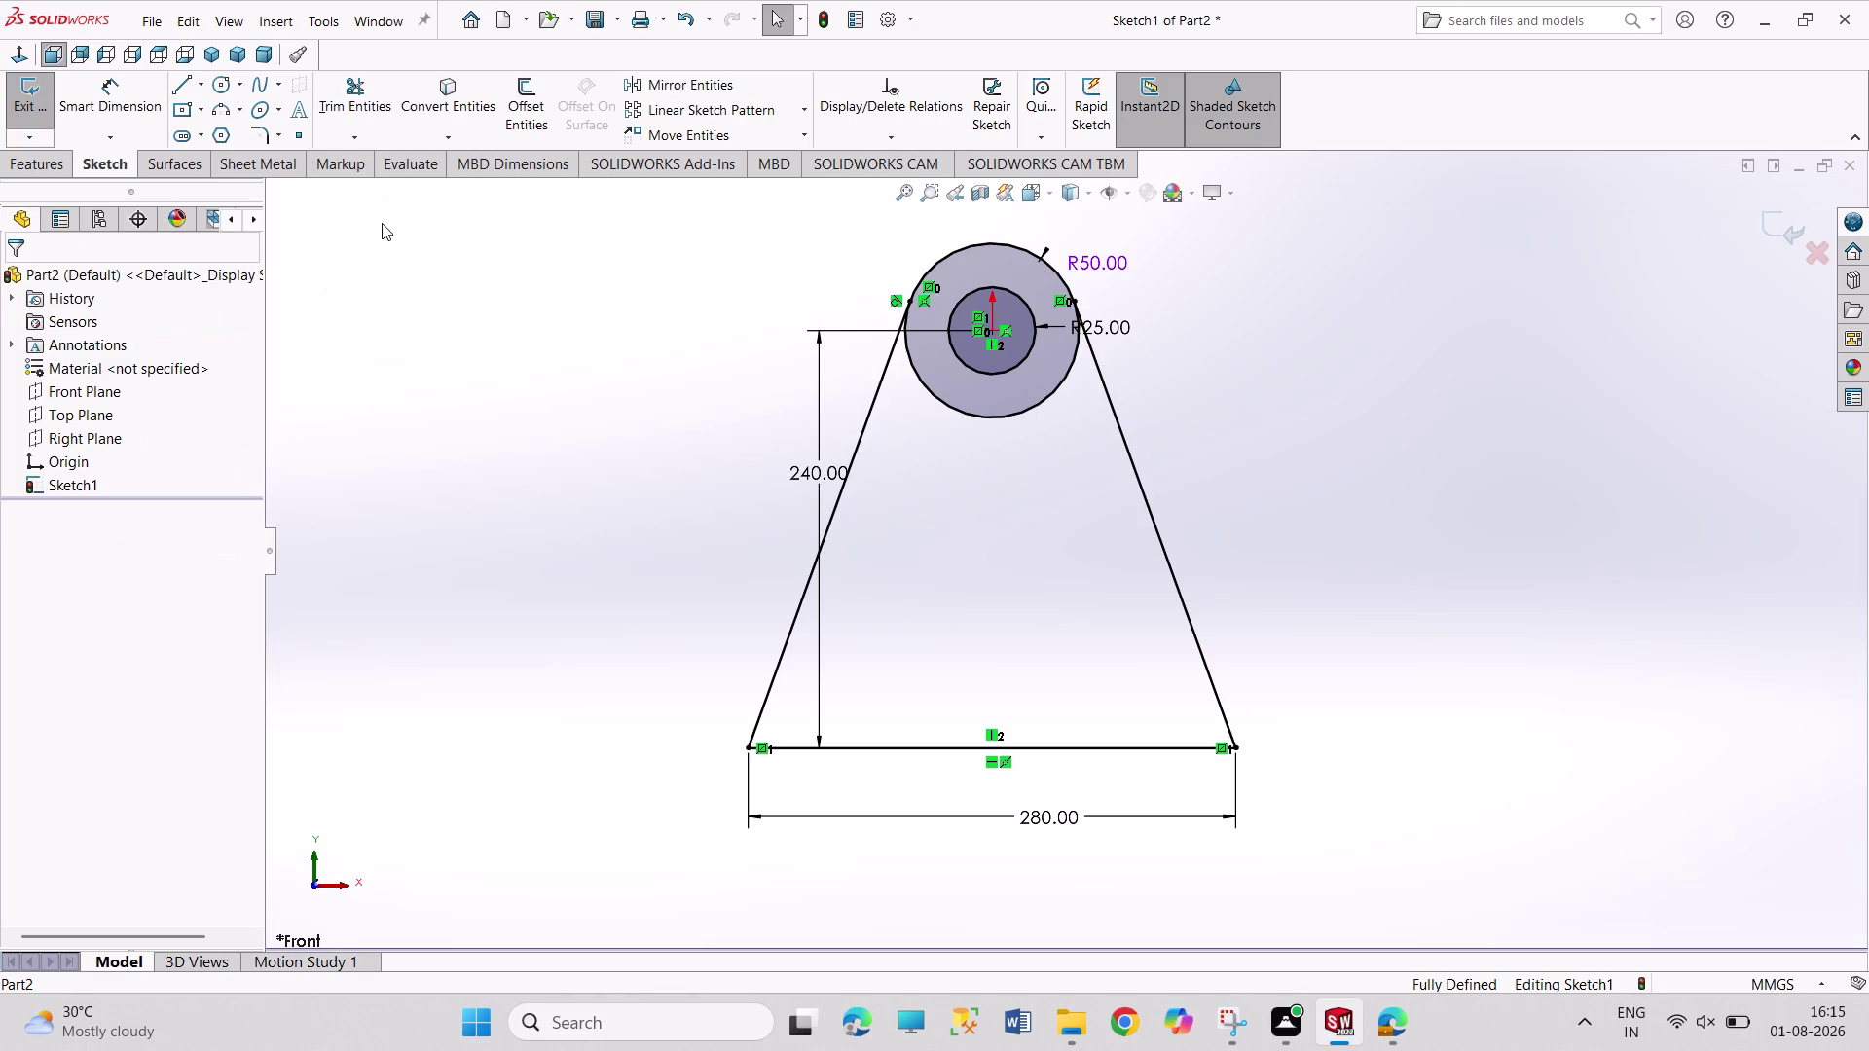
click(356, 94)
Trim the R50 circle's lower arc between the tangent lines, closing the lug outline.
click(1001, 417)
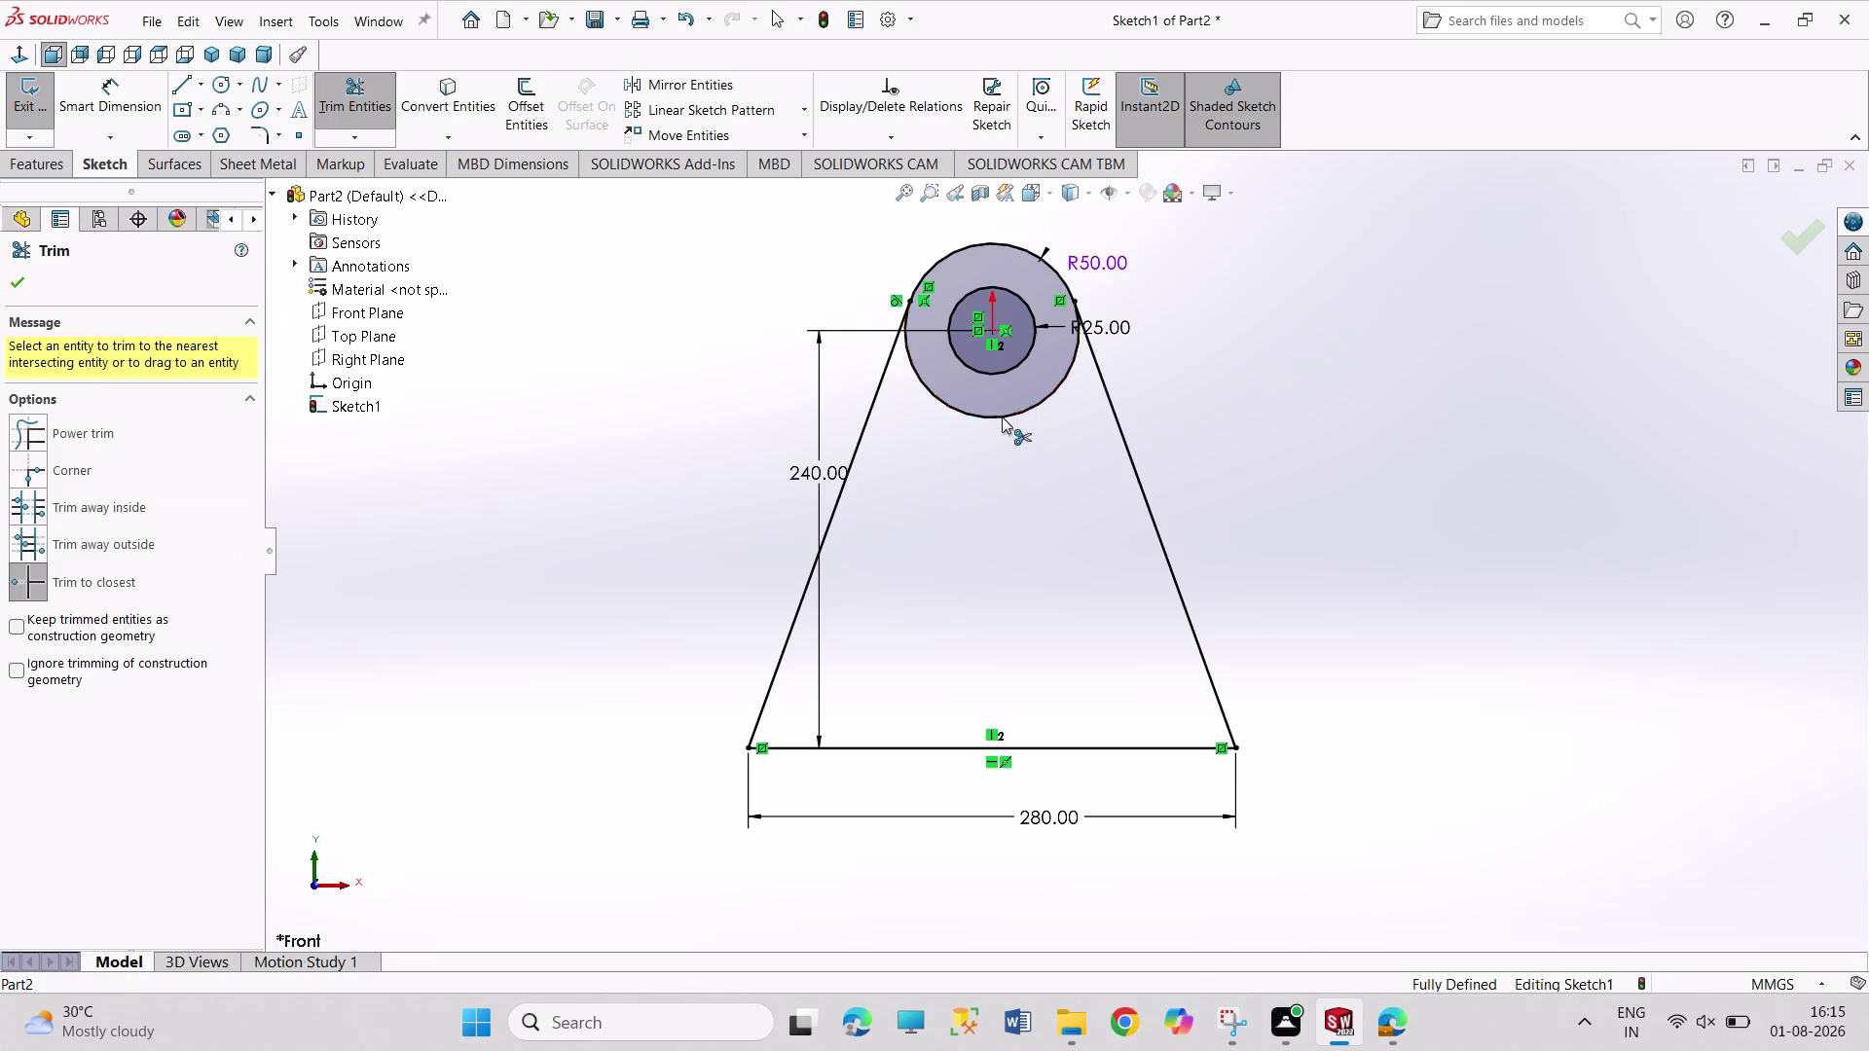
right_click(1450, 483)
click(1468, 540)
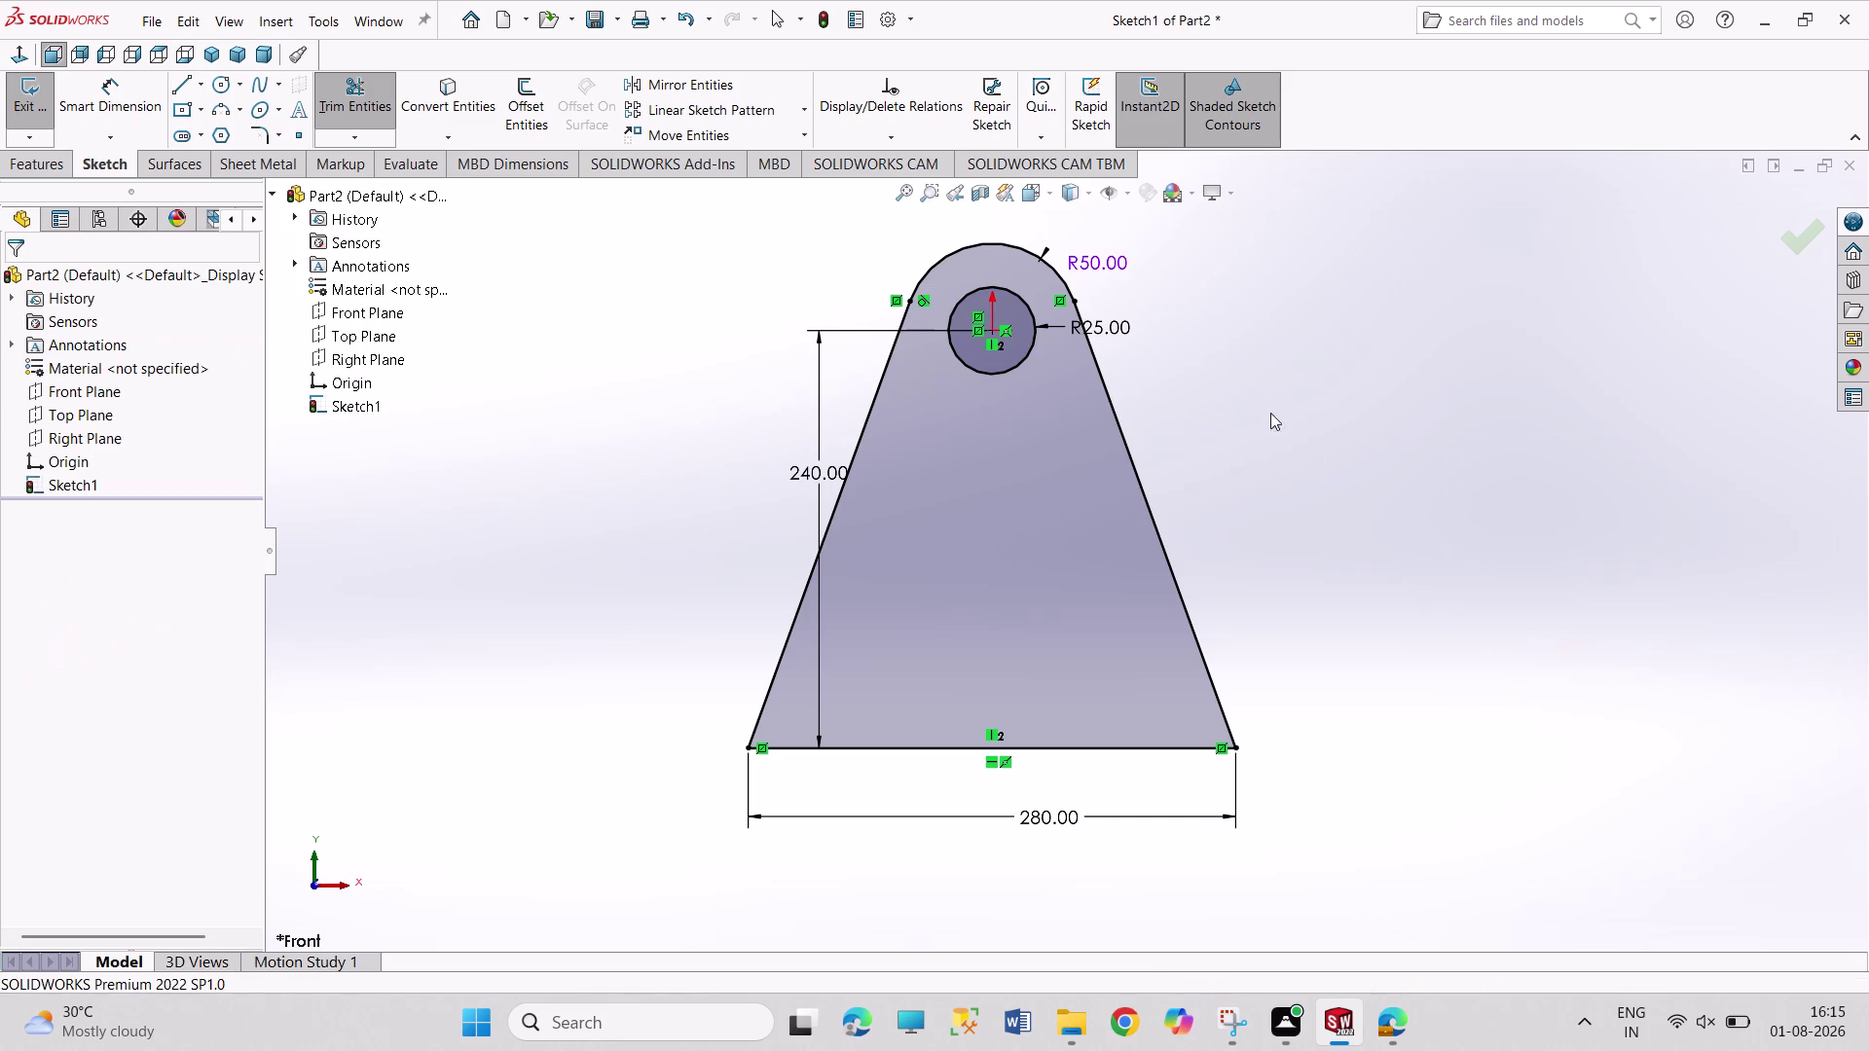
scroll(up, 3)
drag(1100, 358, 1101, 317)
click(1304, 492)
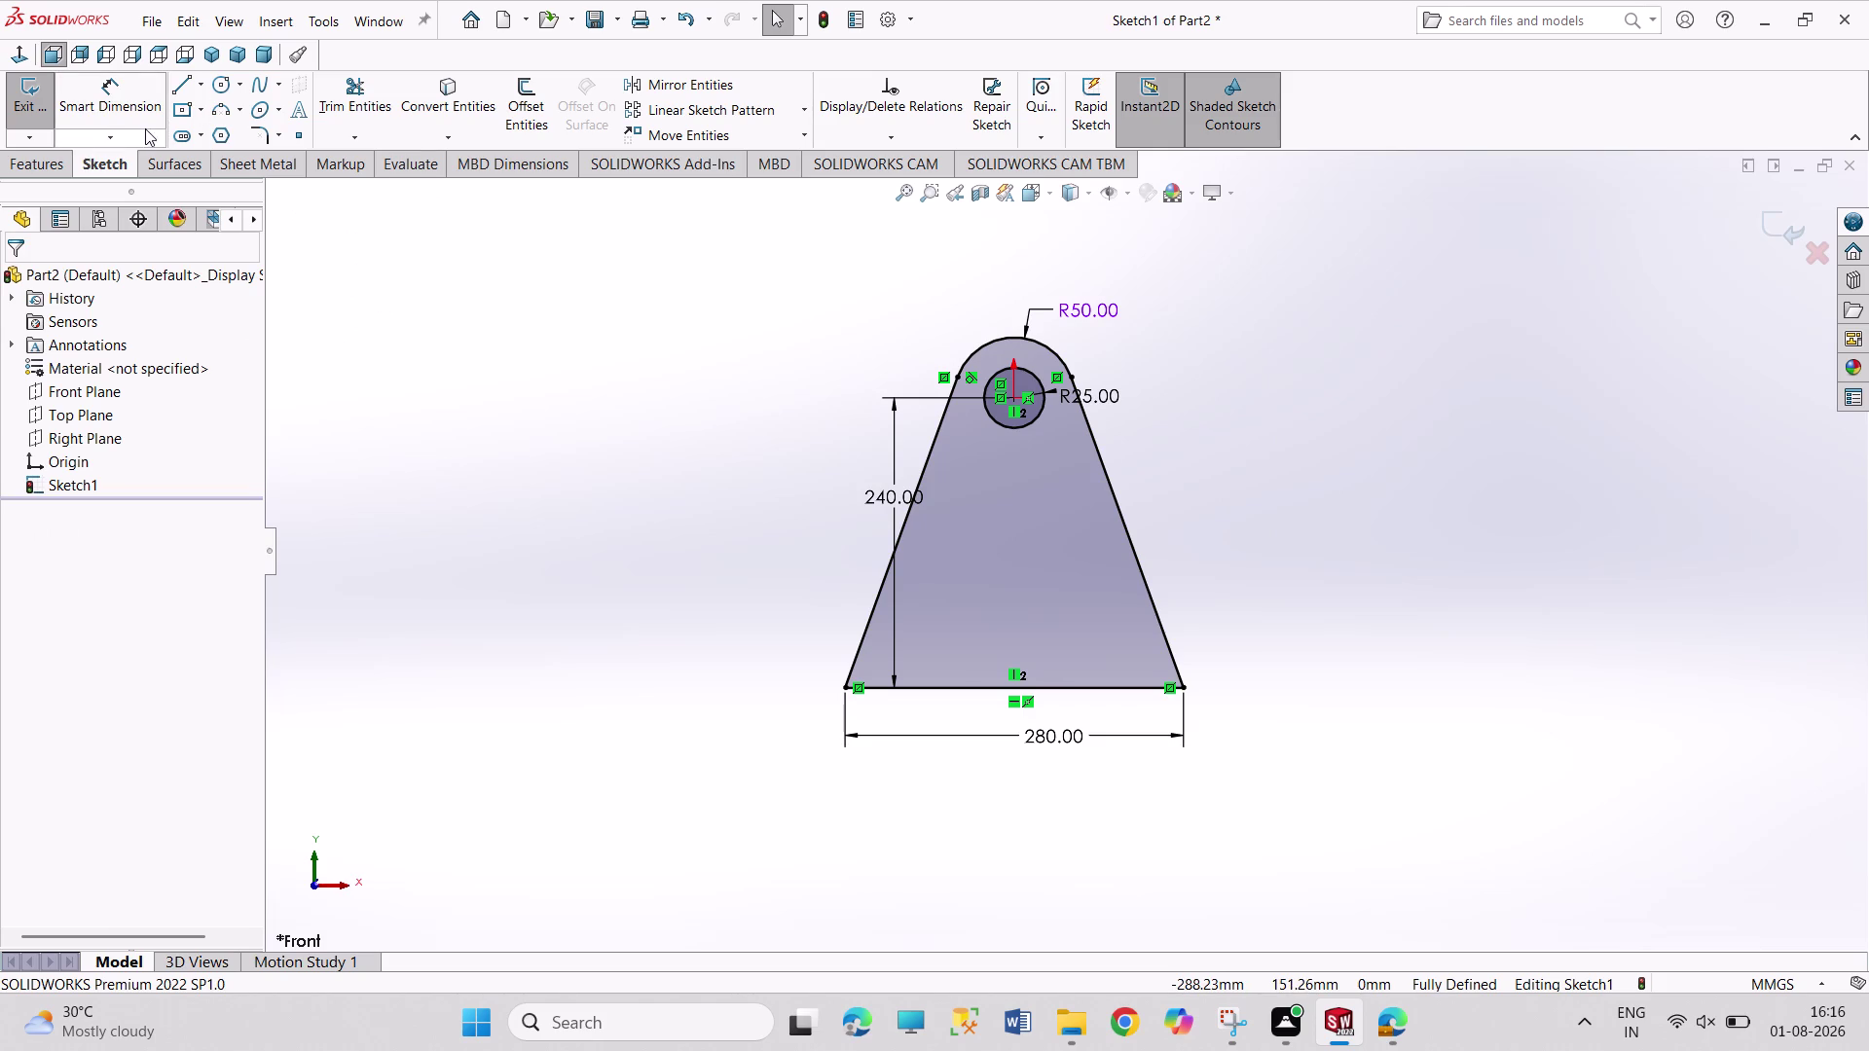
Extrude the lug profile Blind to 20 mm depth as Boss-Extrude1.
click(35, 117)
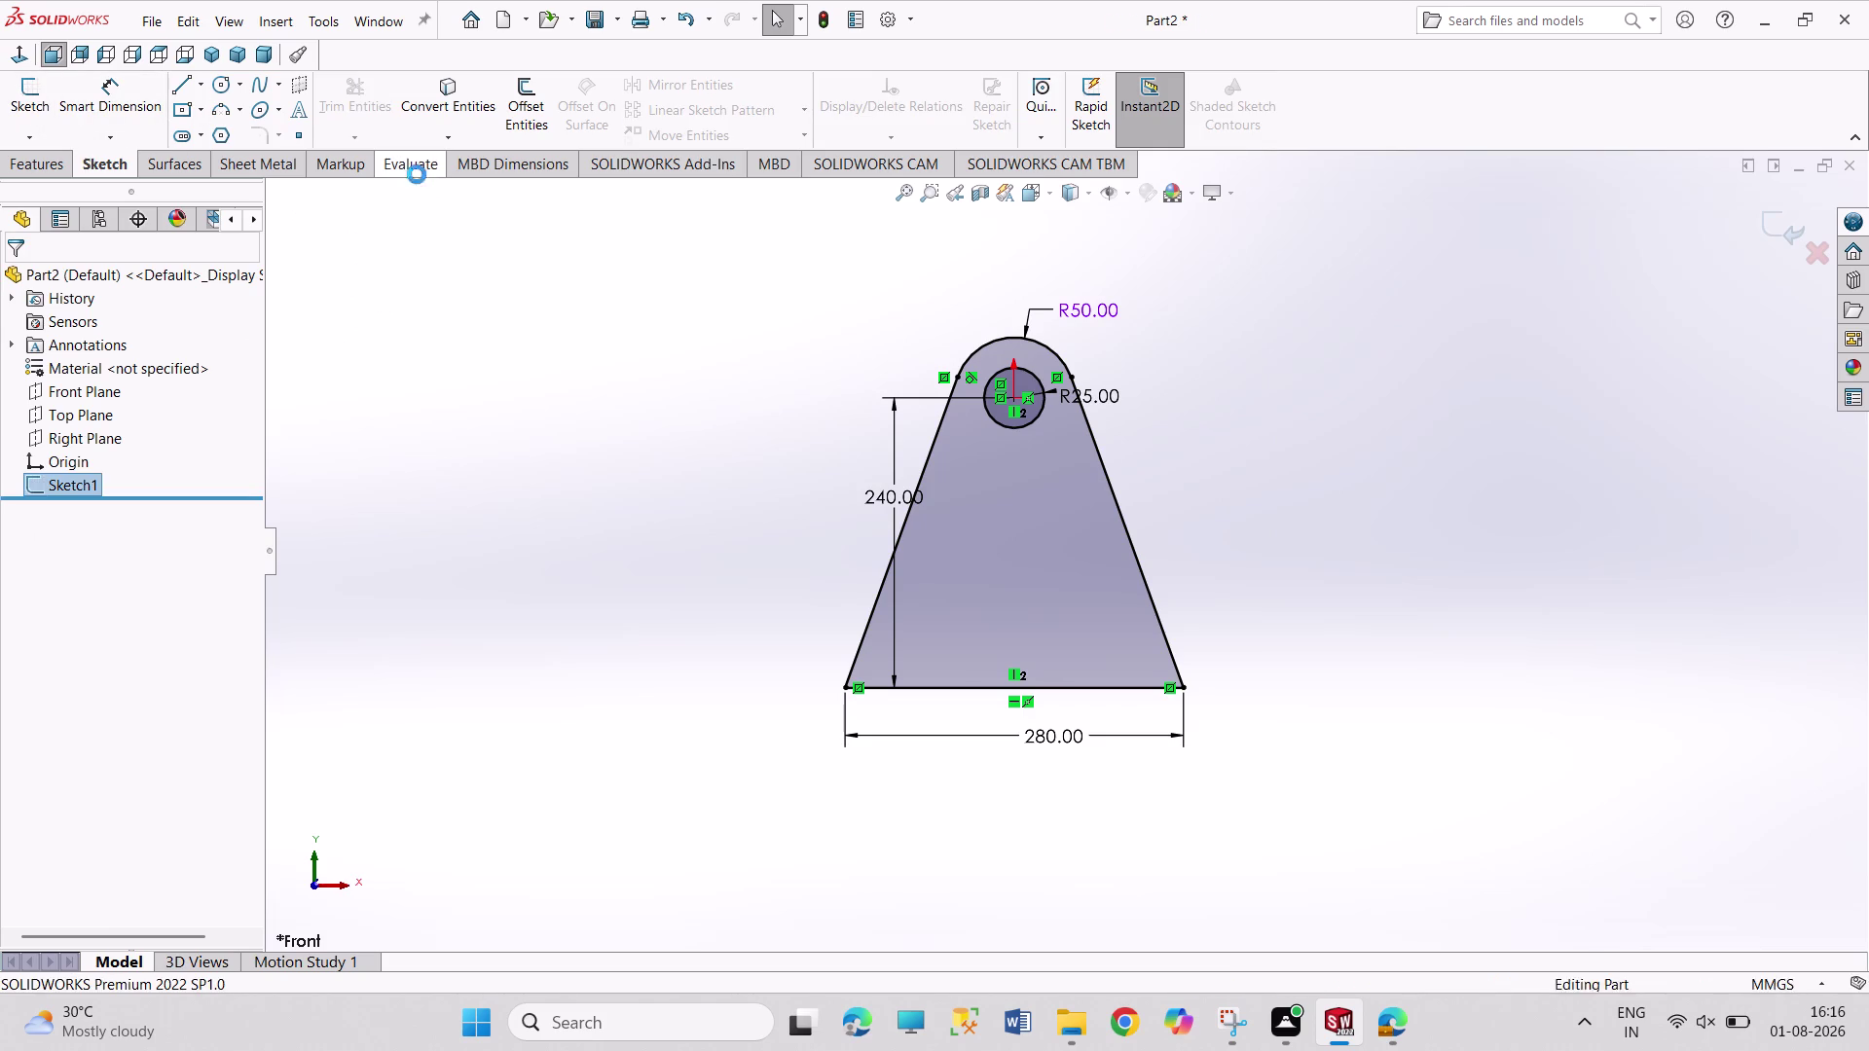
click(39, 165)
click(51, 113)
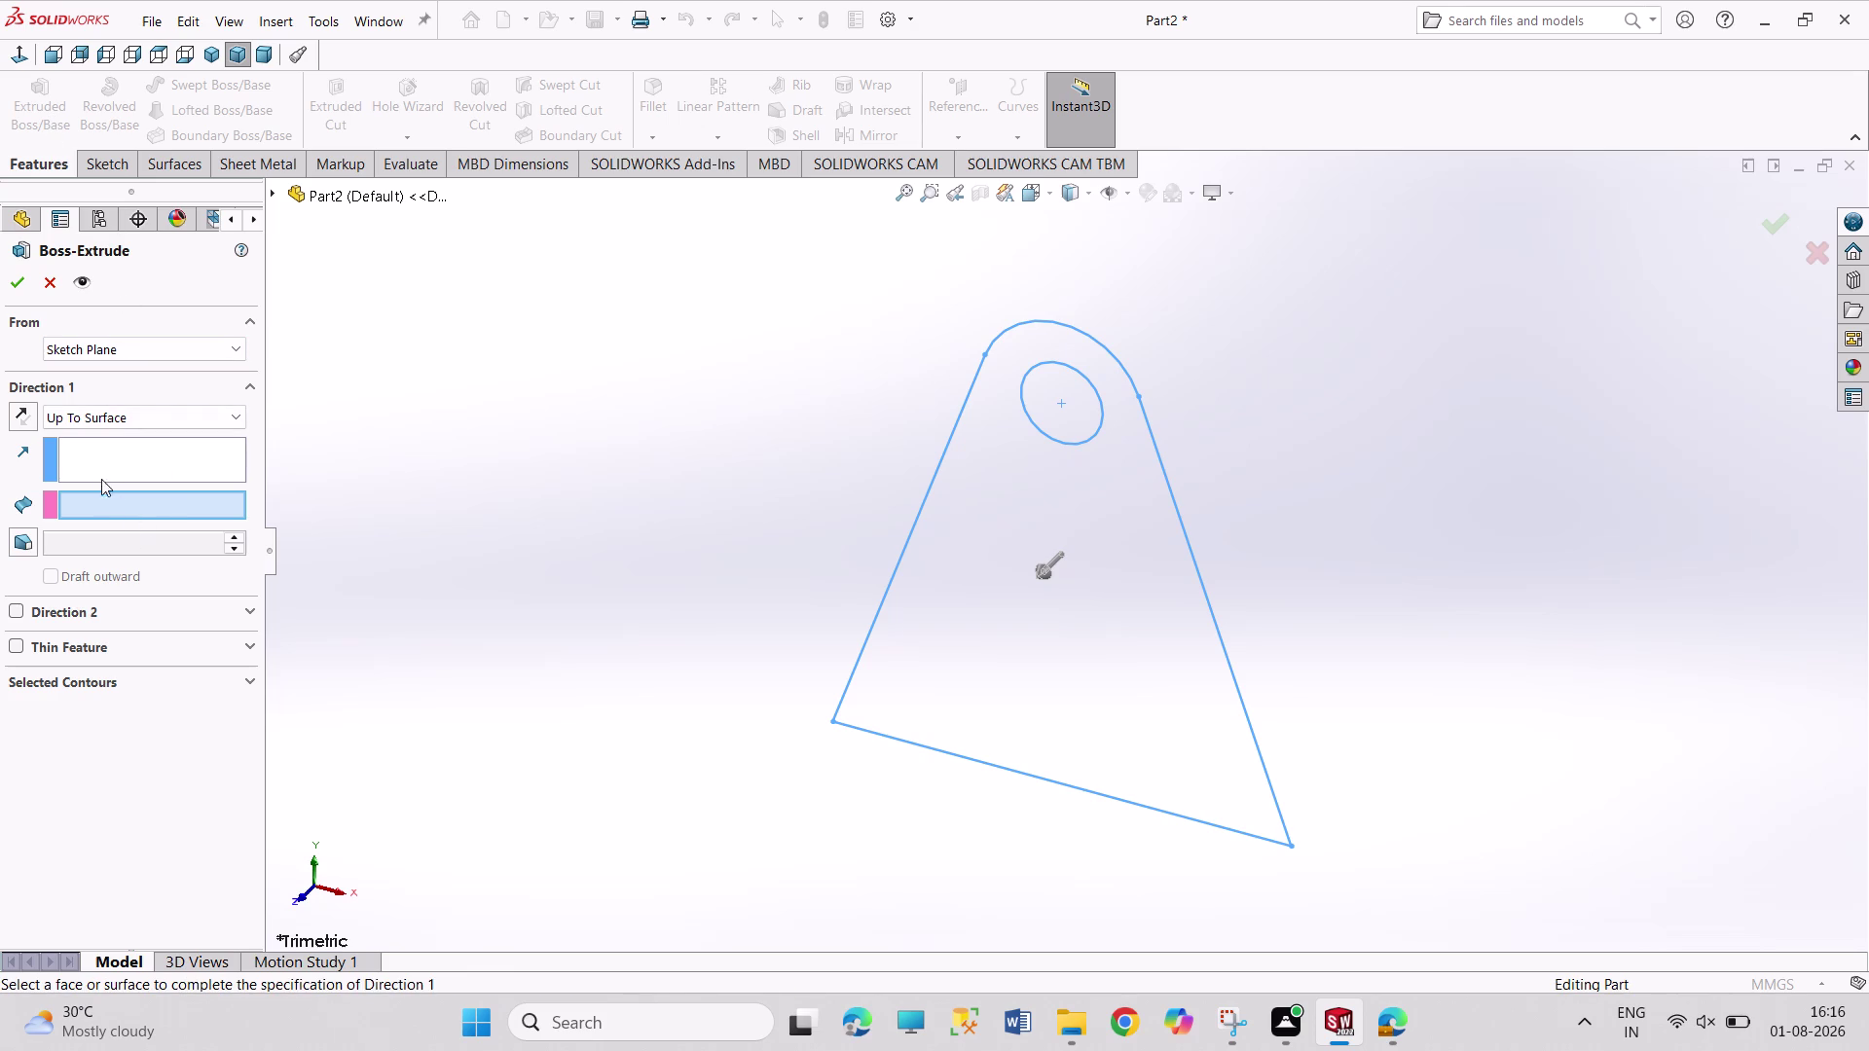
click(135, 417)
click(137, 430)
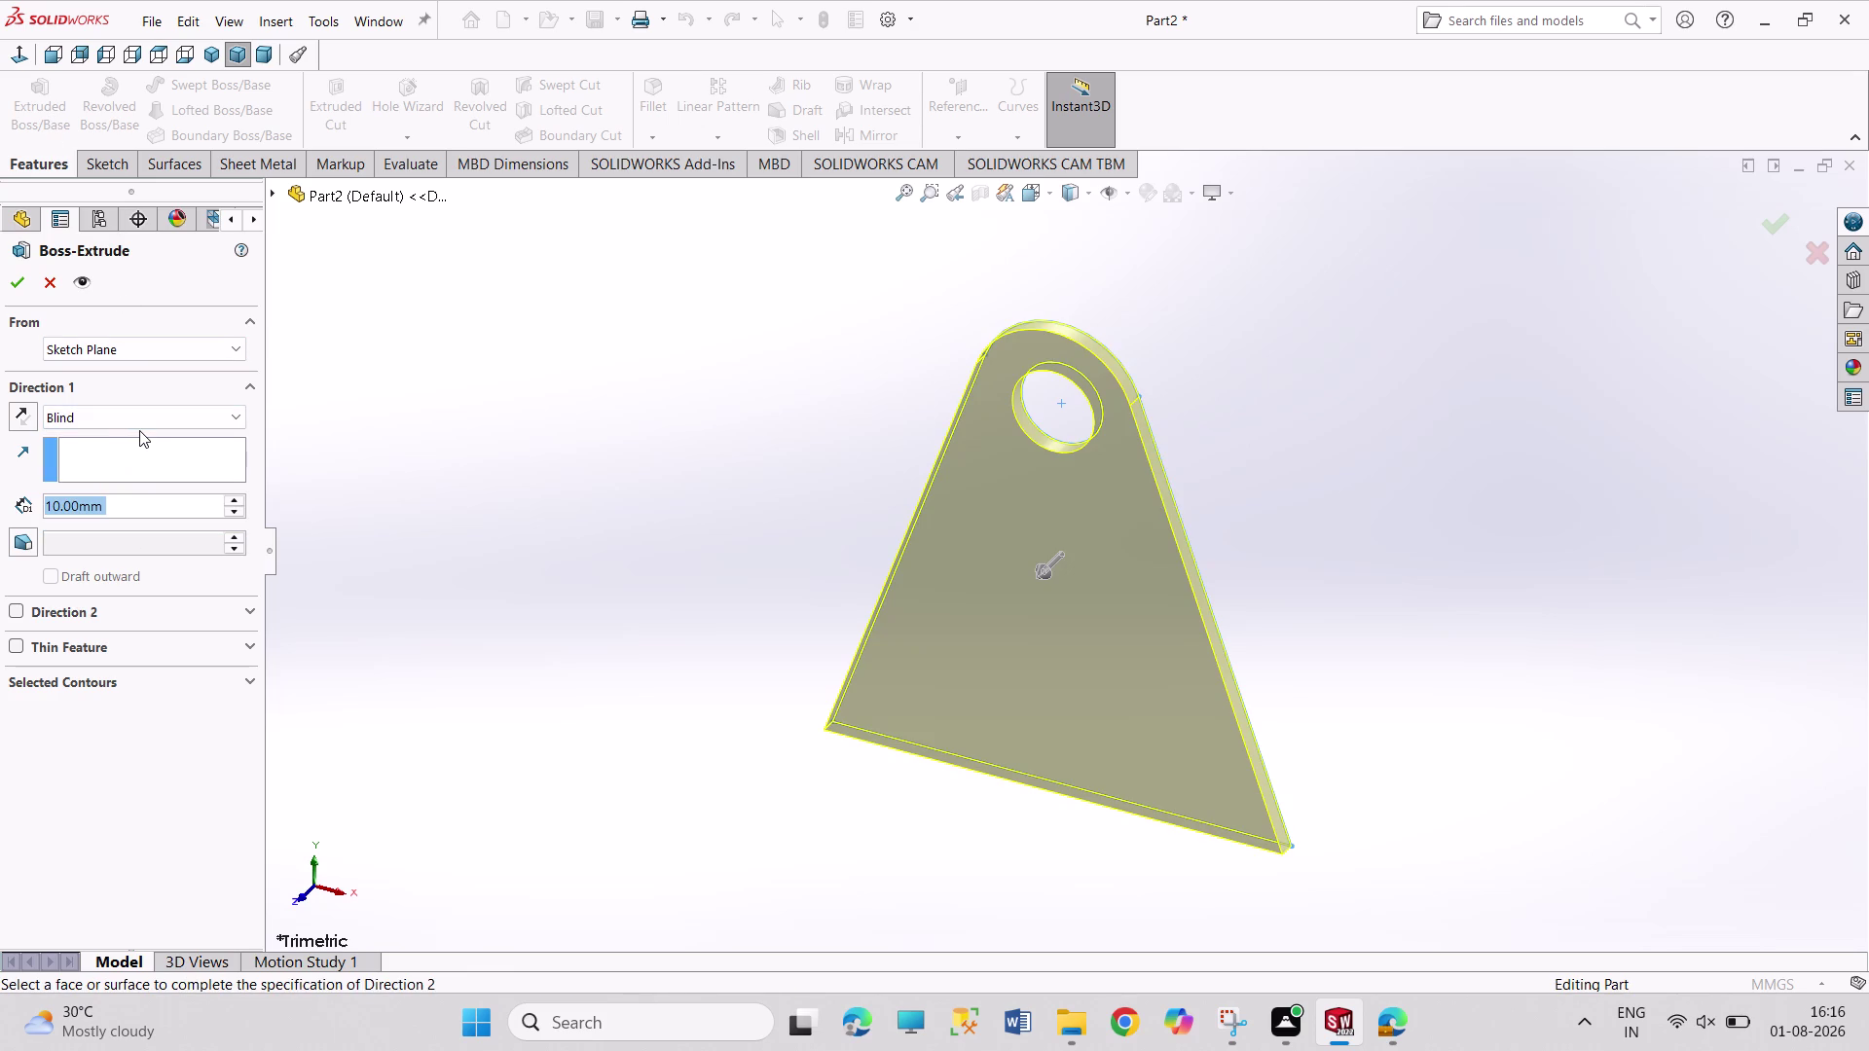
text(20)
key(Return)
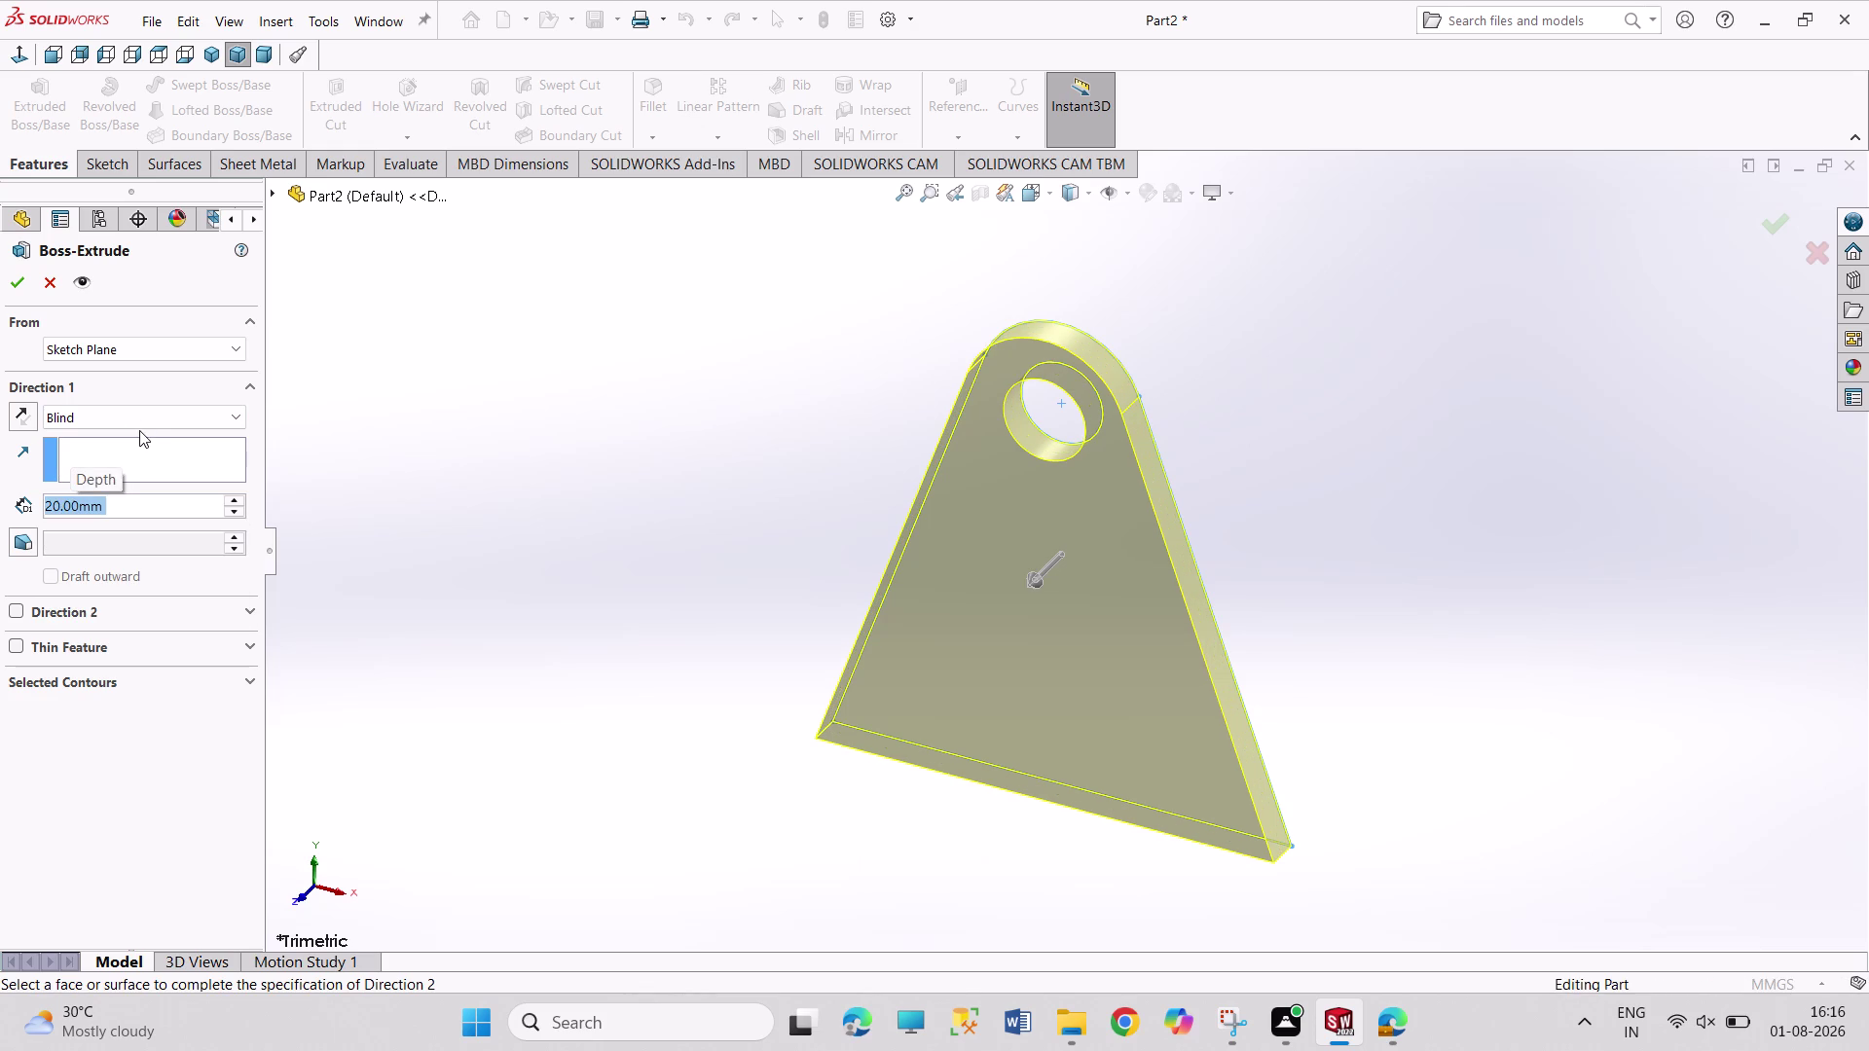
click(16, 290)
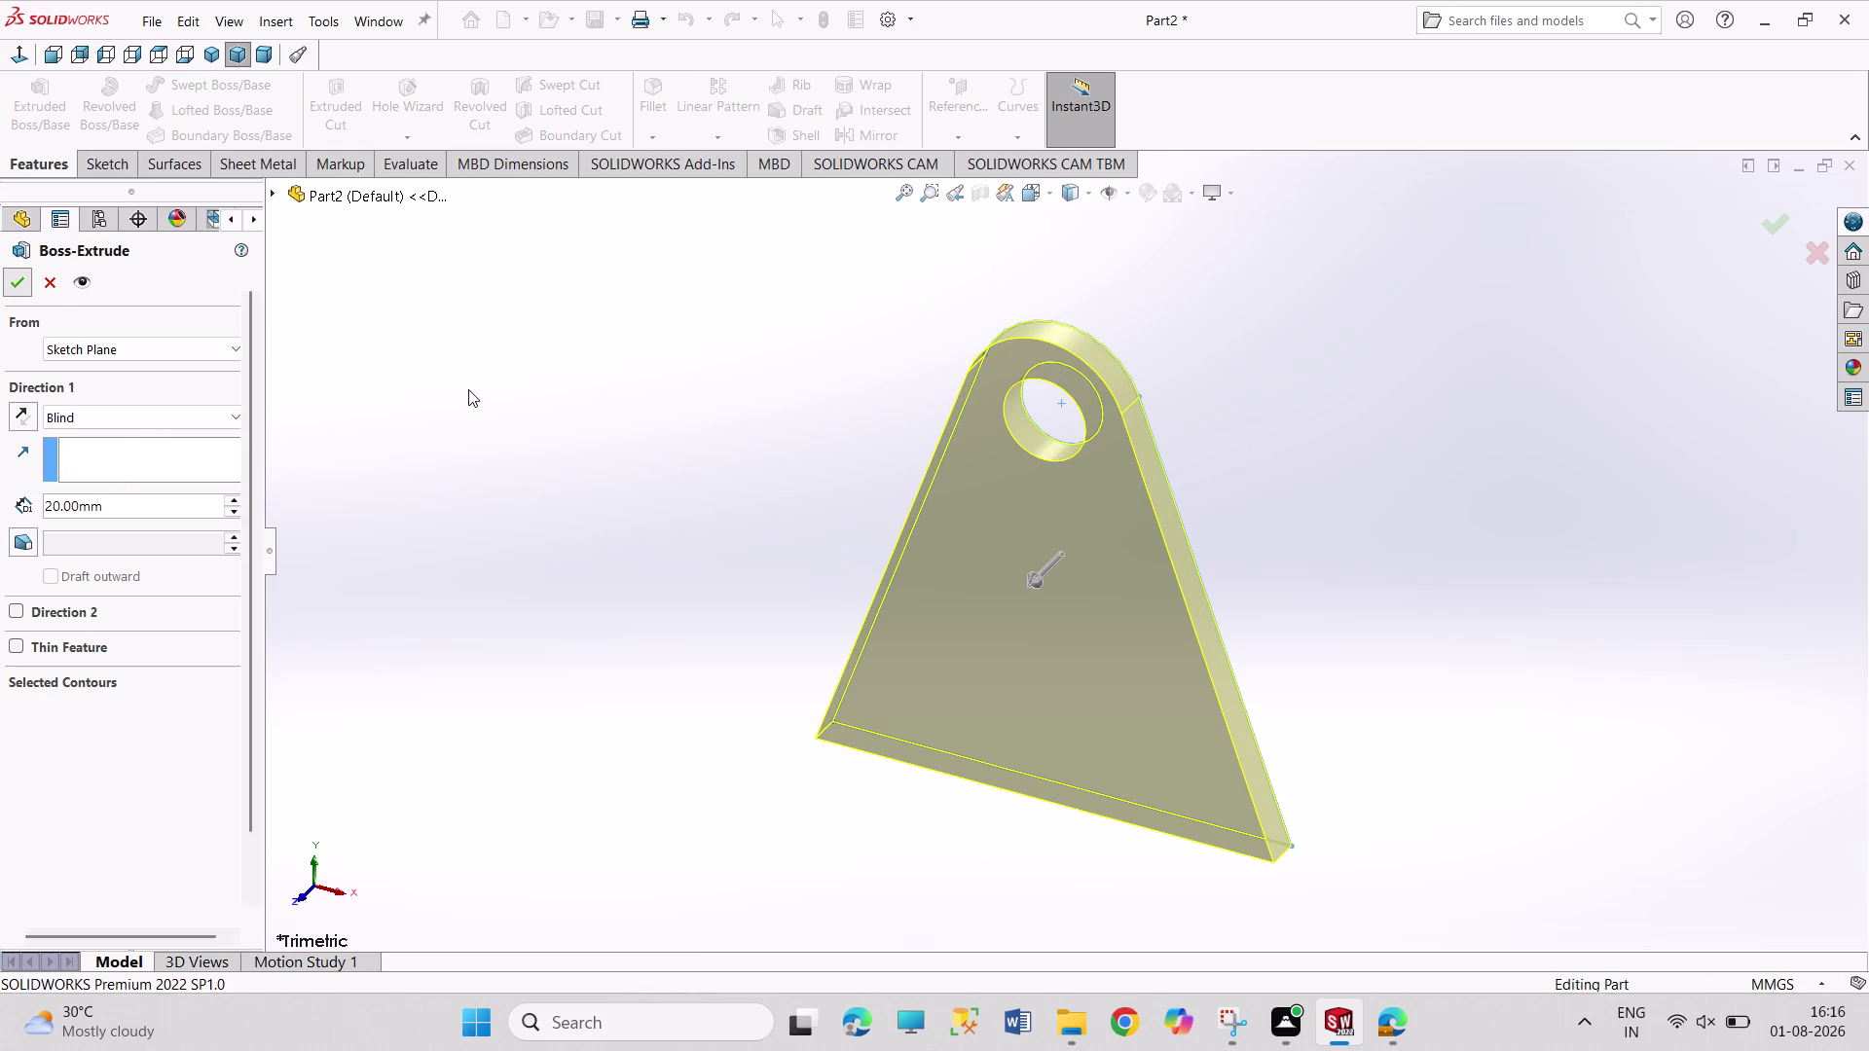
click(637, 389)
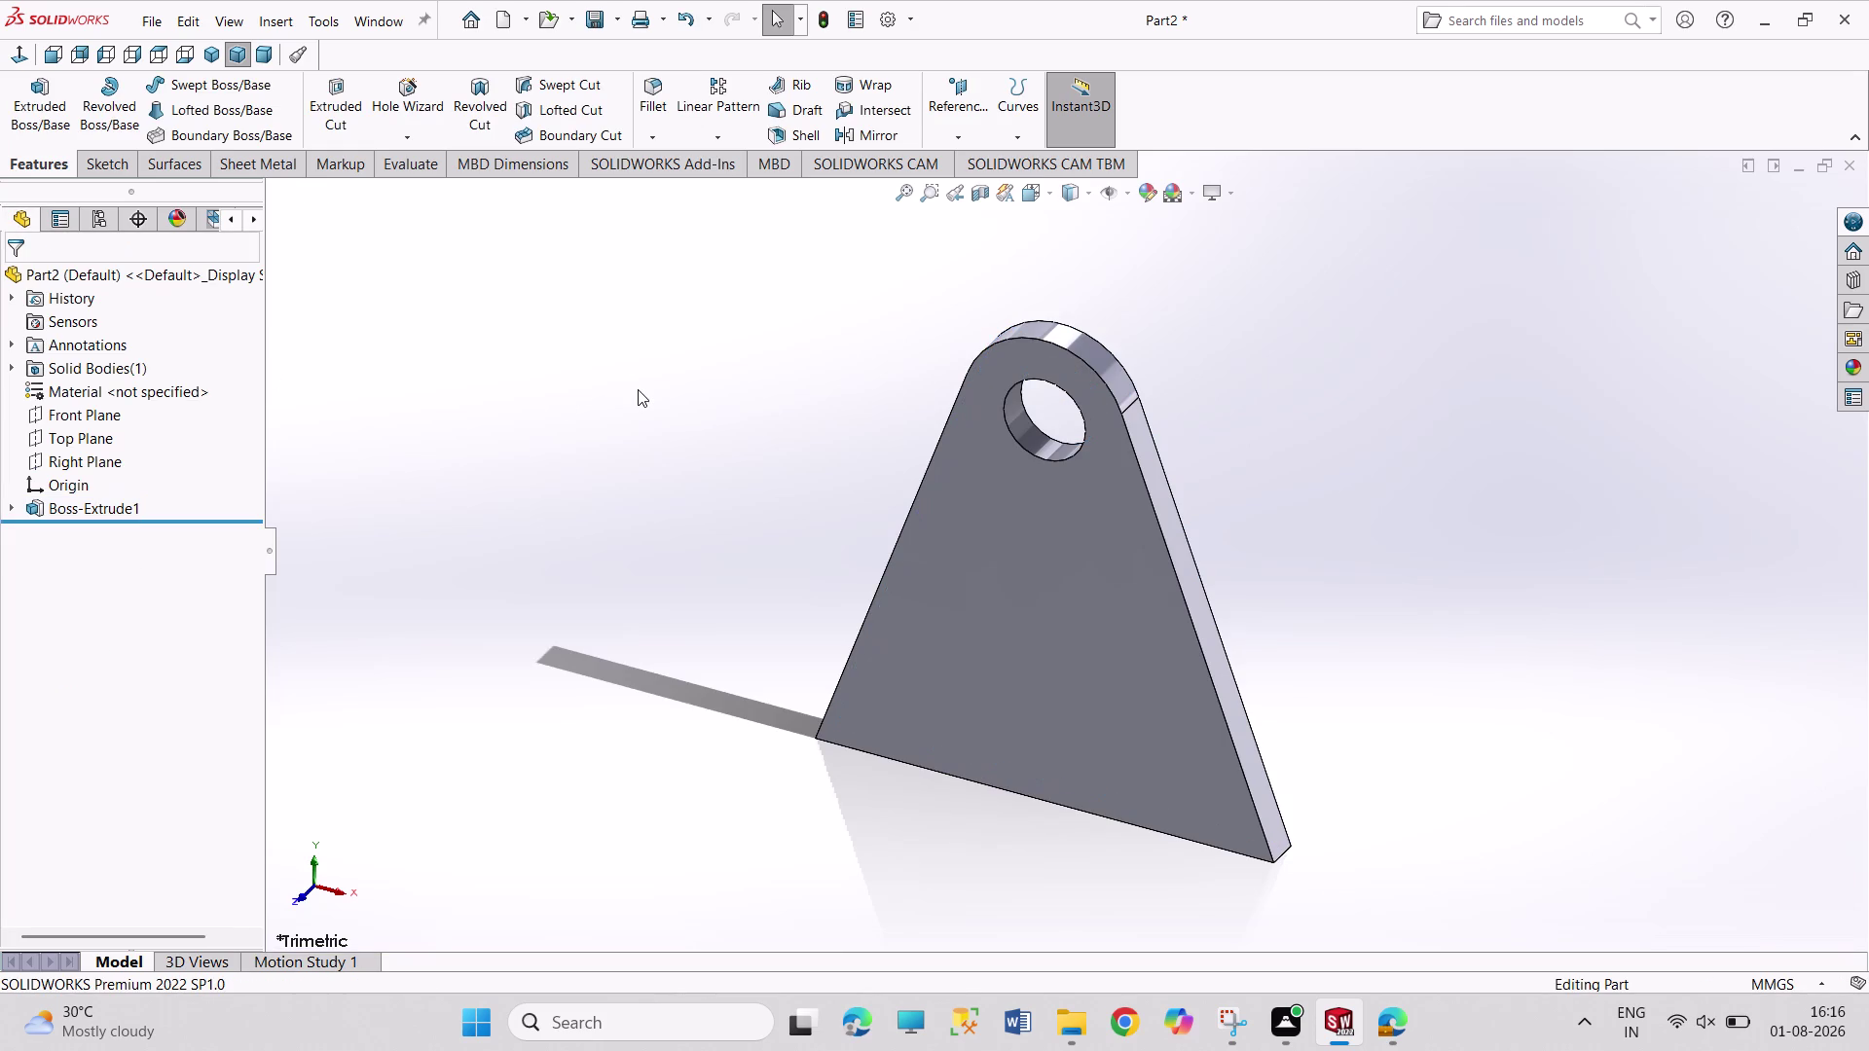
Create a new folder named ASSEMBLY1111 from the Save As dialog.
key(ctrl+s)
right_click(1083, 396)
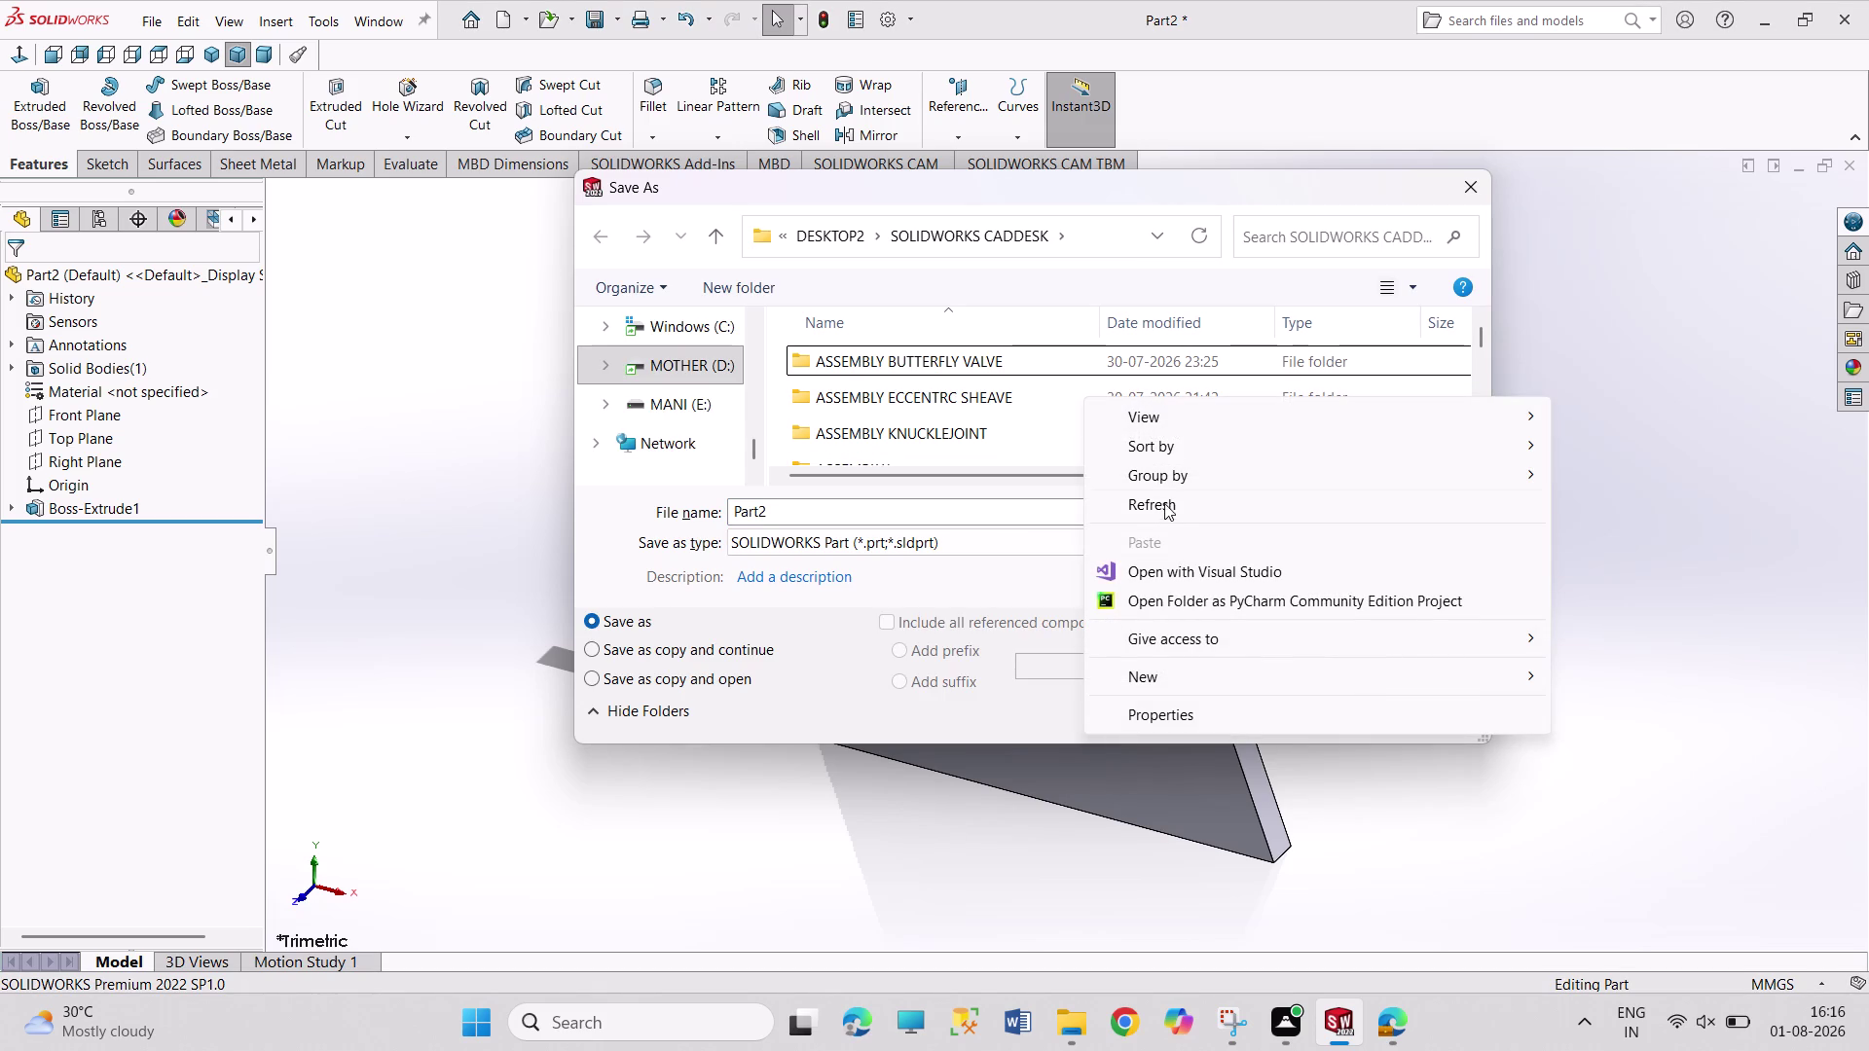
click(1246, 665)
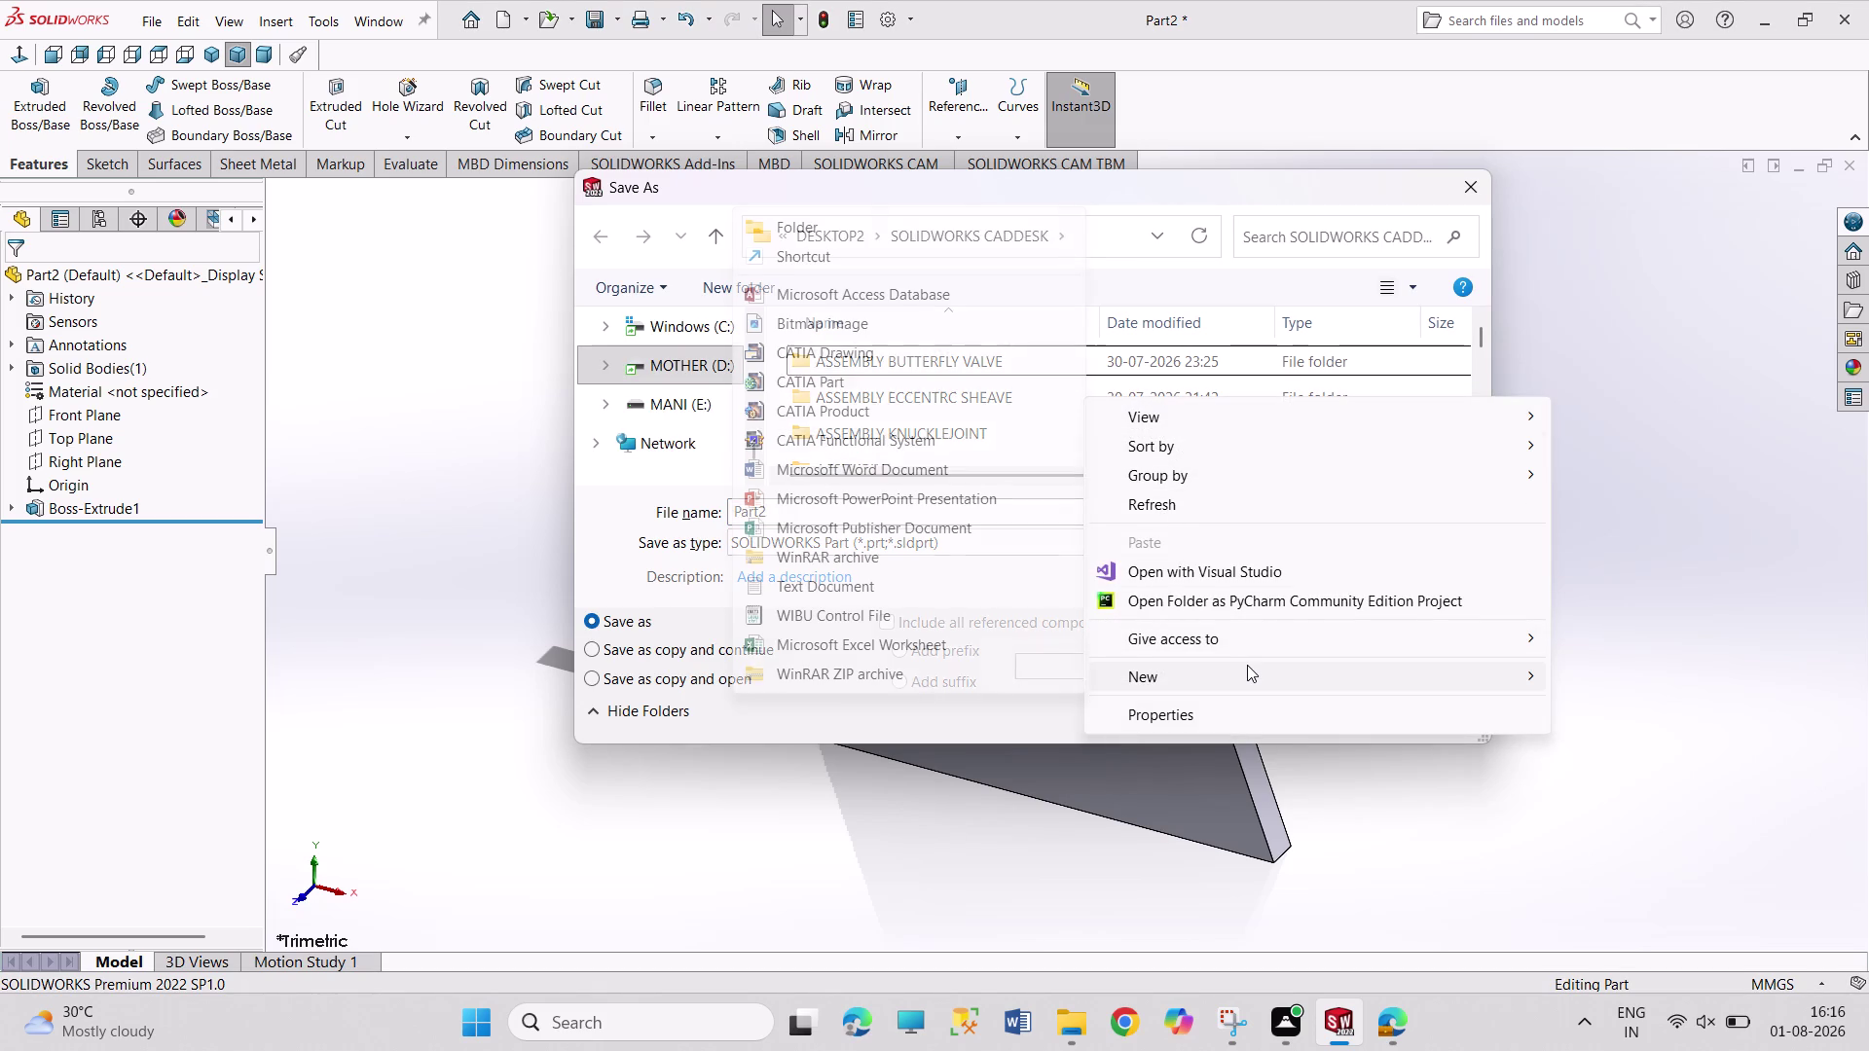
click(886, 226)
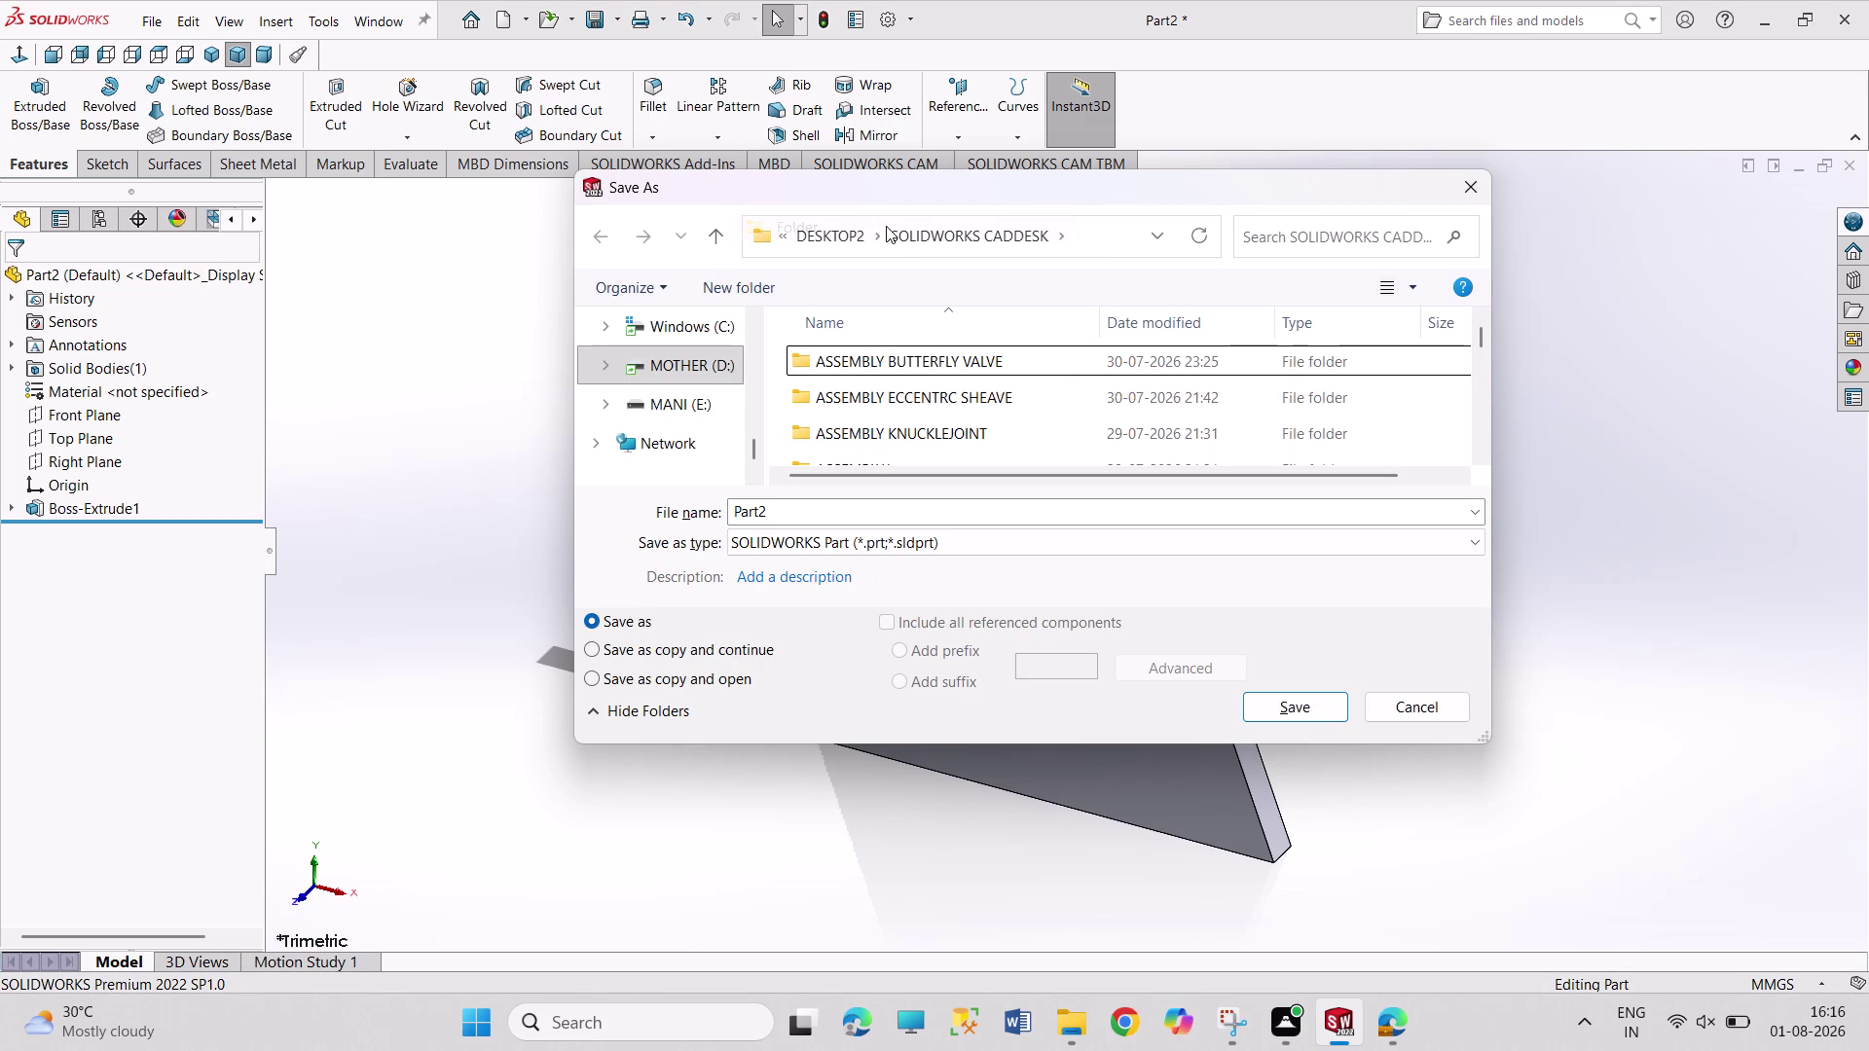
key(1)
key(1)
key(1)
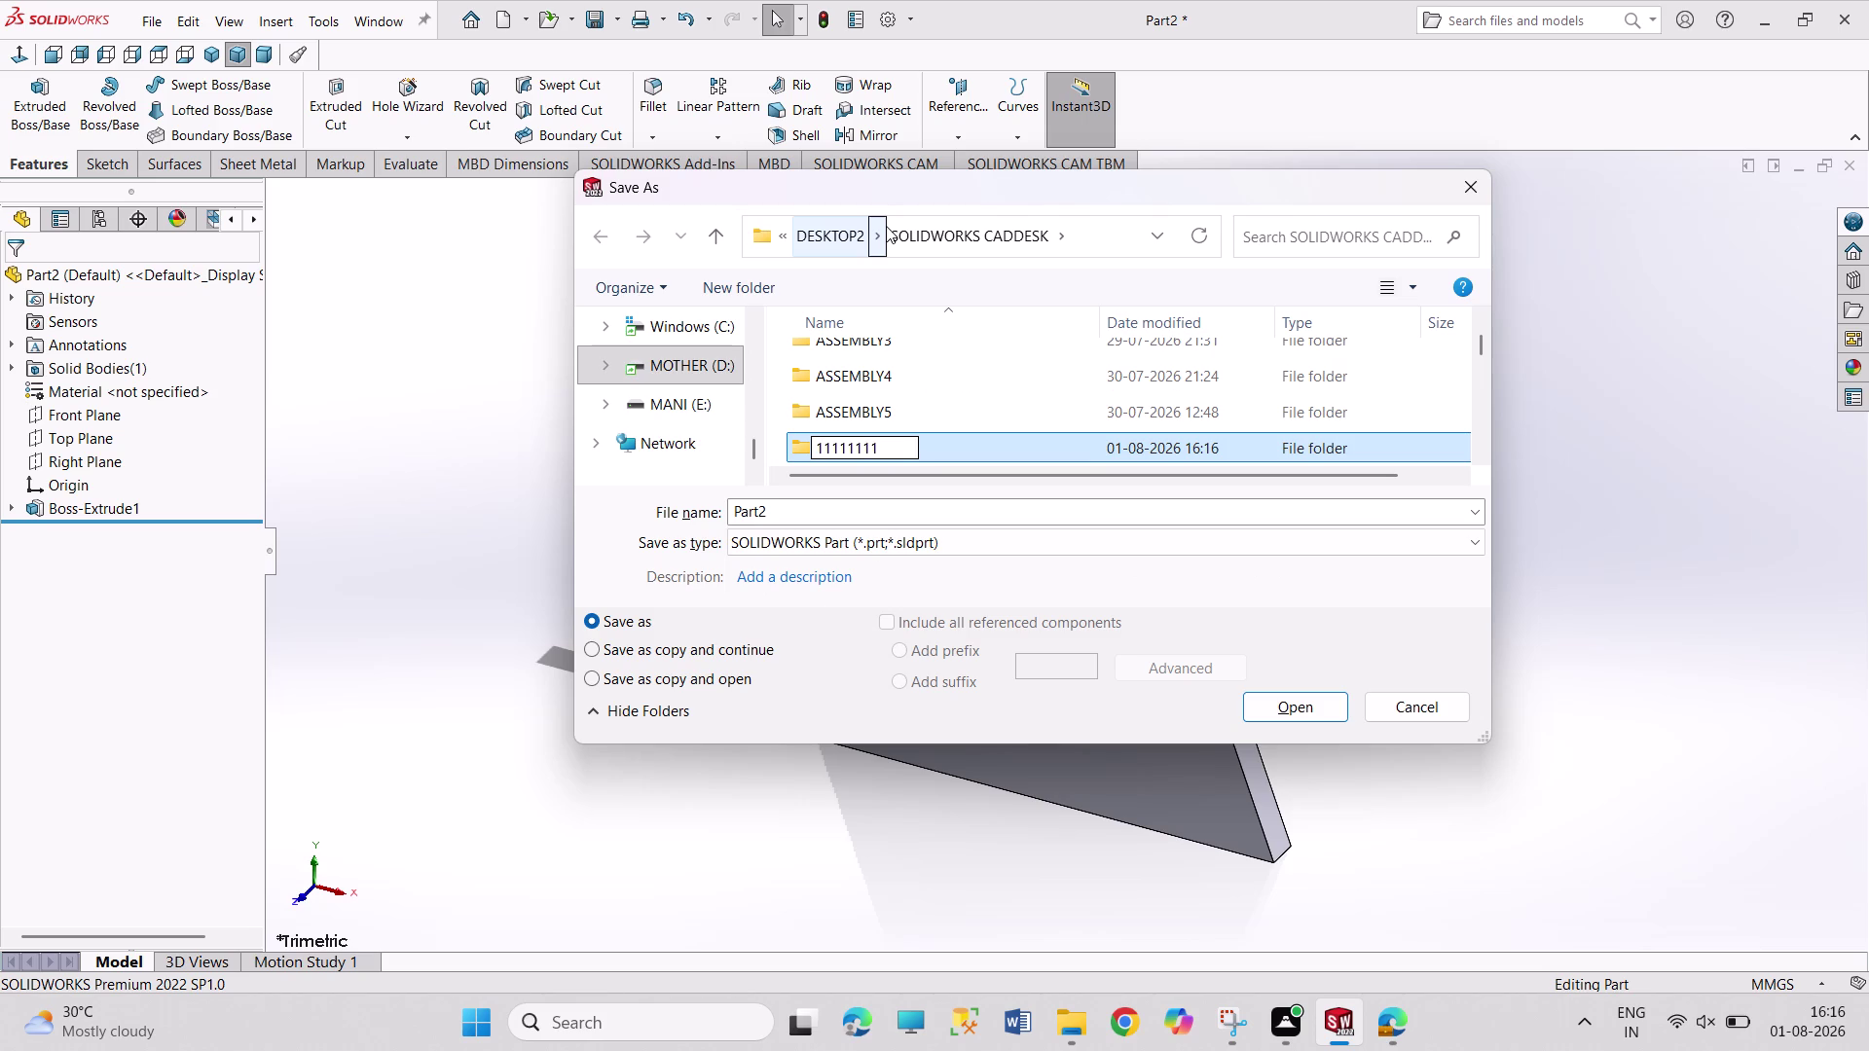
key(BackSpace)
key(BackSpace)
key(BackSpace)
key(BackSpace)
key(BackSpace)
key(BackSpace)
key(BackSpace)
key(BackSpace)
text(A)
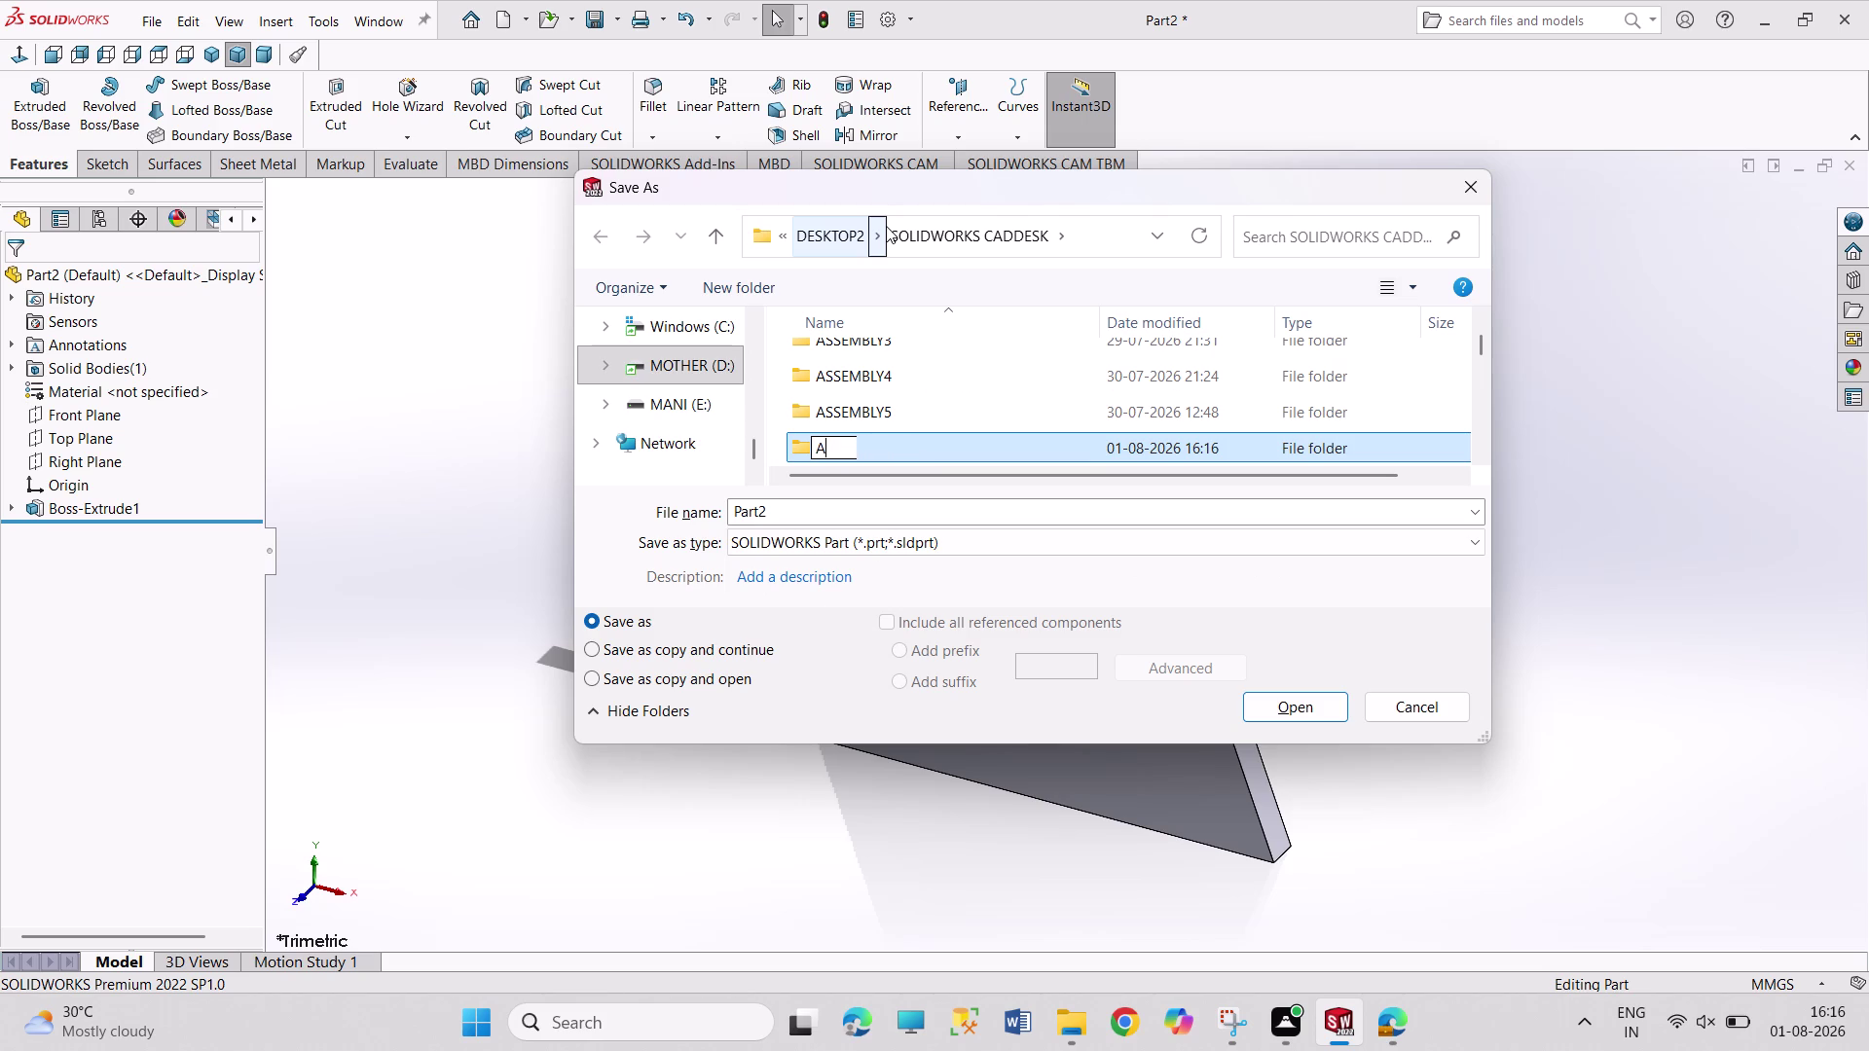
text(SSEMBL)
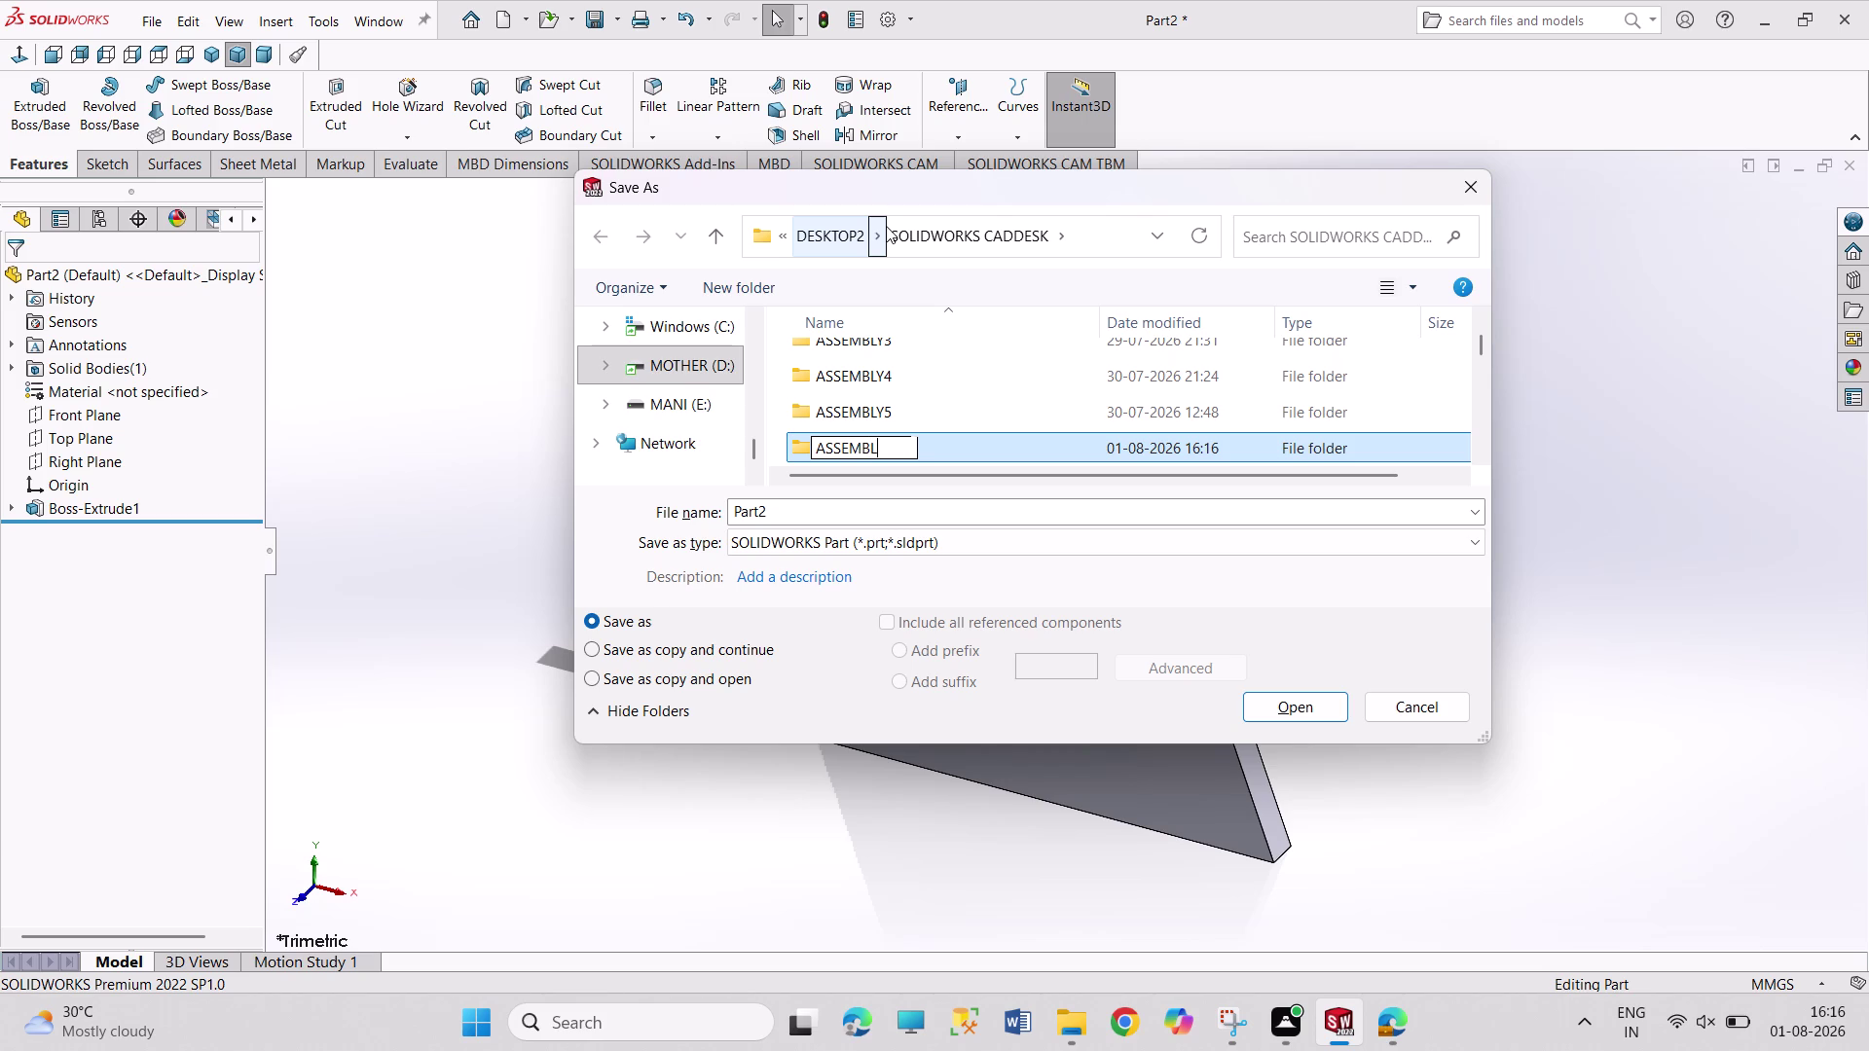
text(Y)
text(11)
text(11)
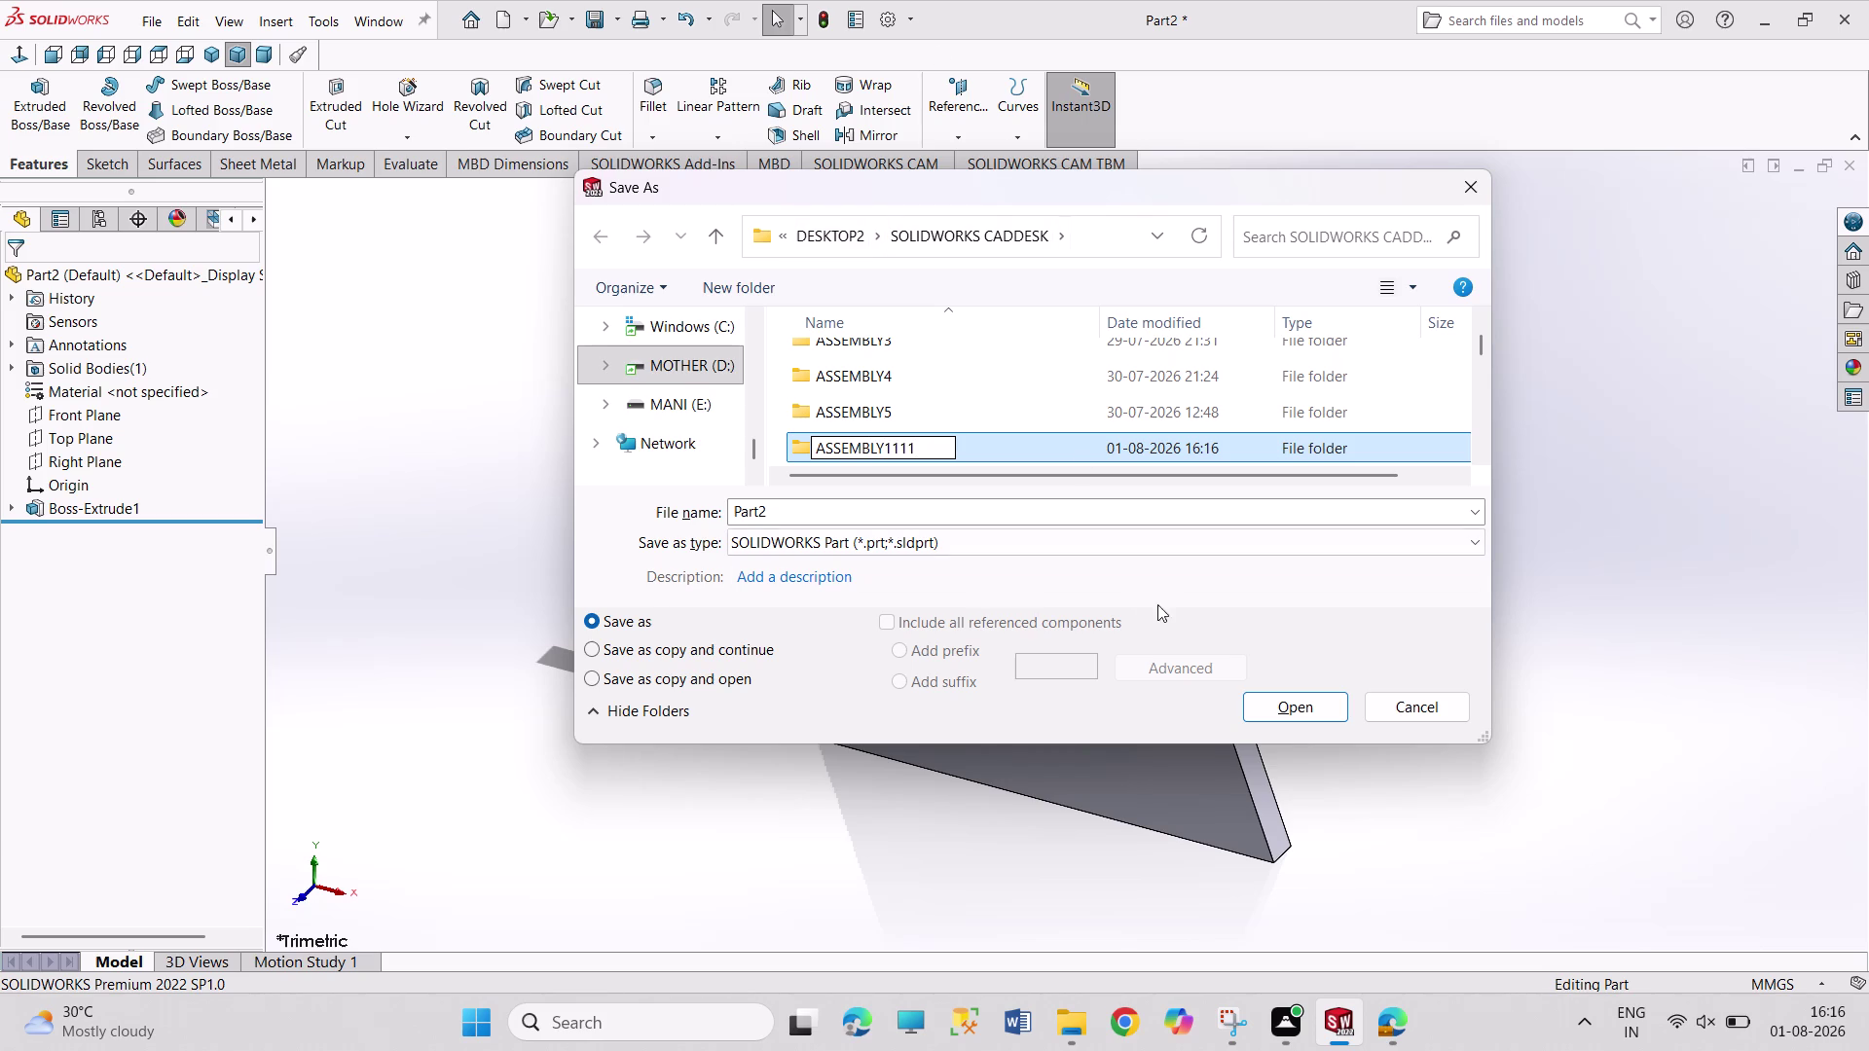
click(1293, 705)
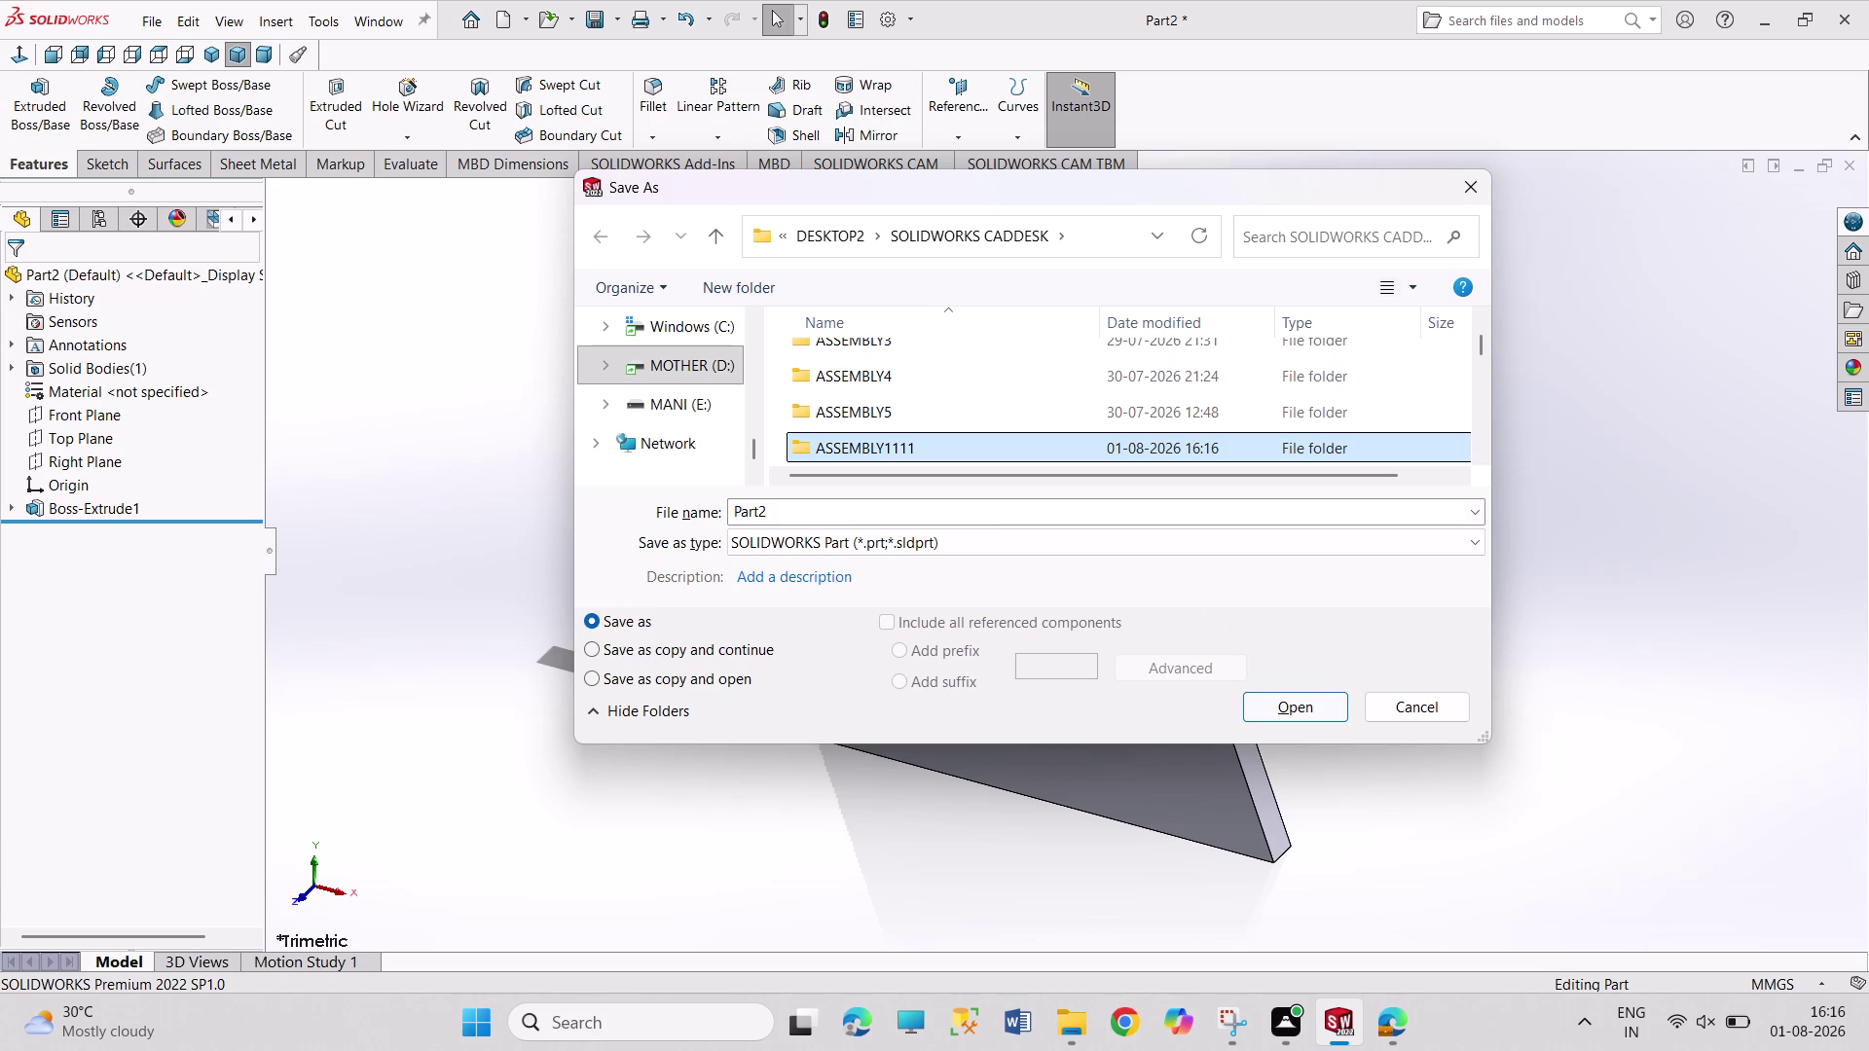
Enter the ASSEMBLY1111 folder and save the lug part as Part2.
double_click(979, 449)
double_click(785, 517)
click(784, 516)
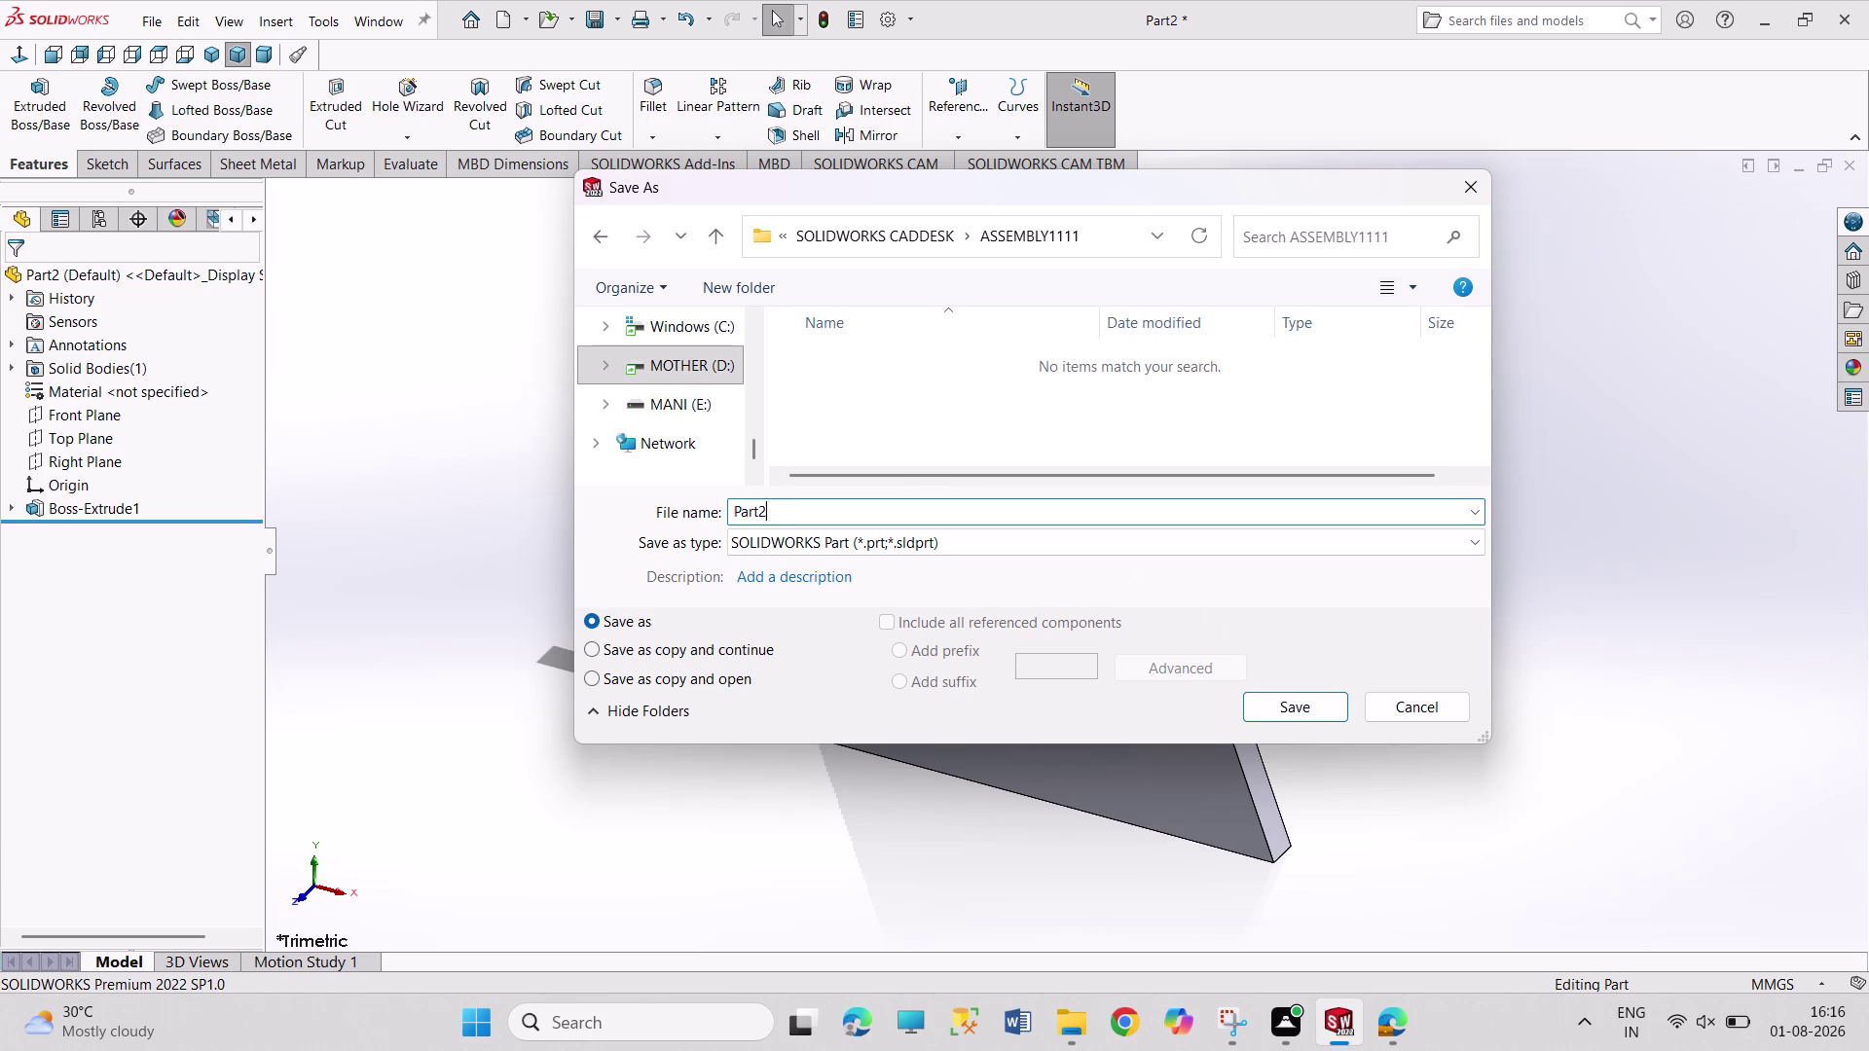
key(BackSpace)
key(1)
key(Return)
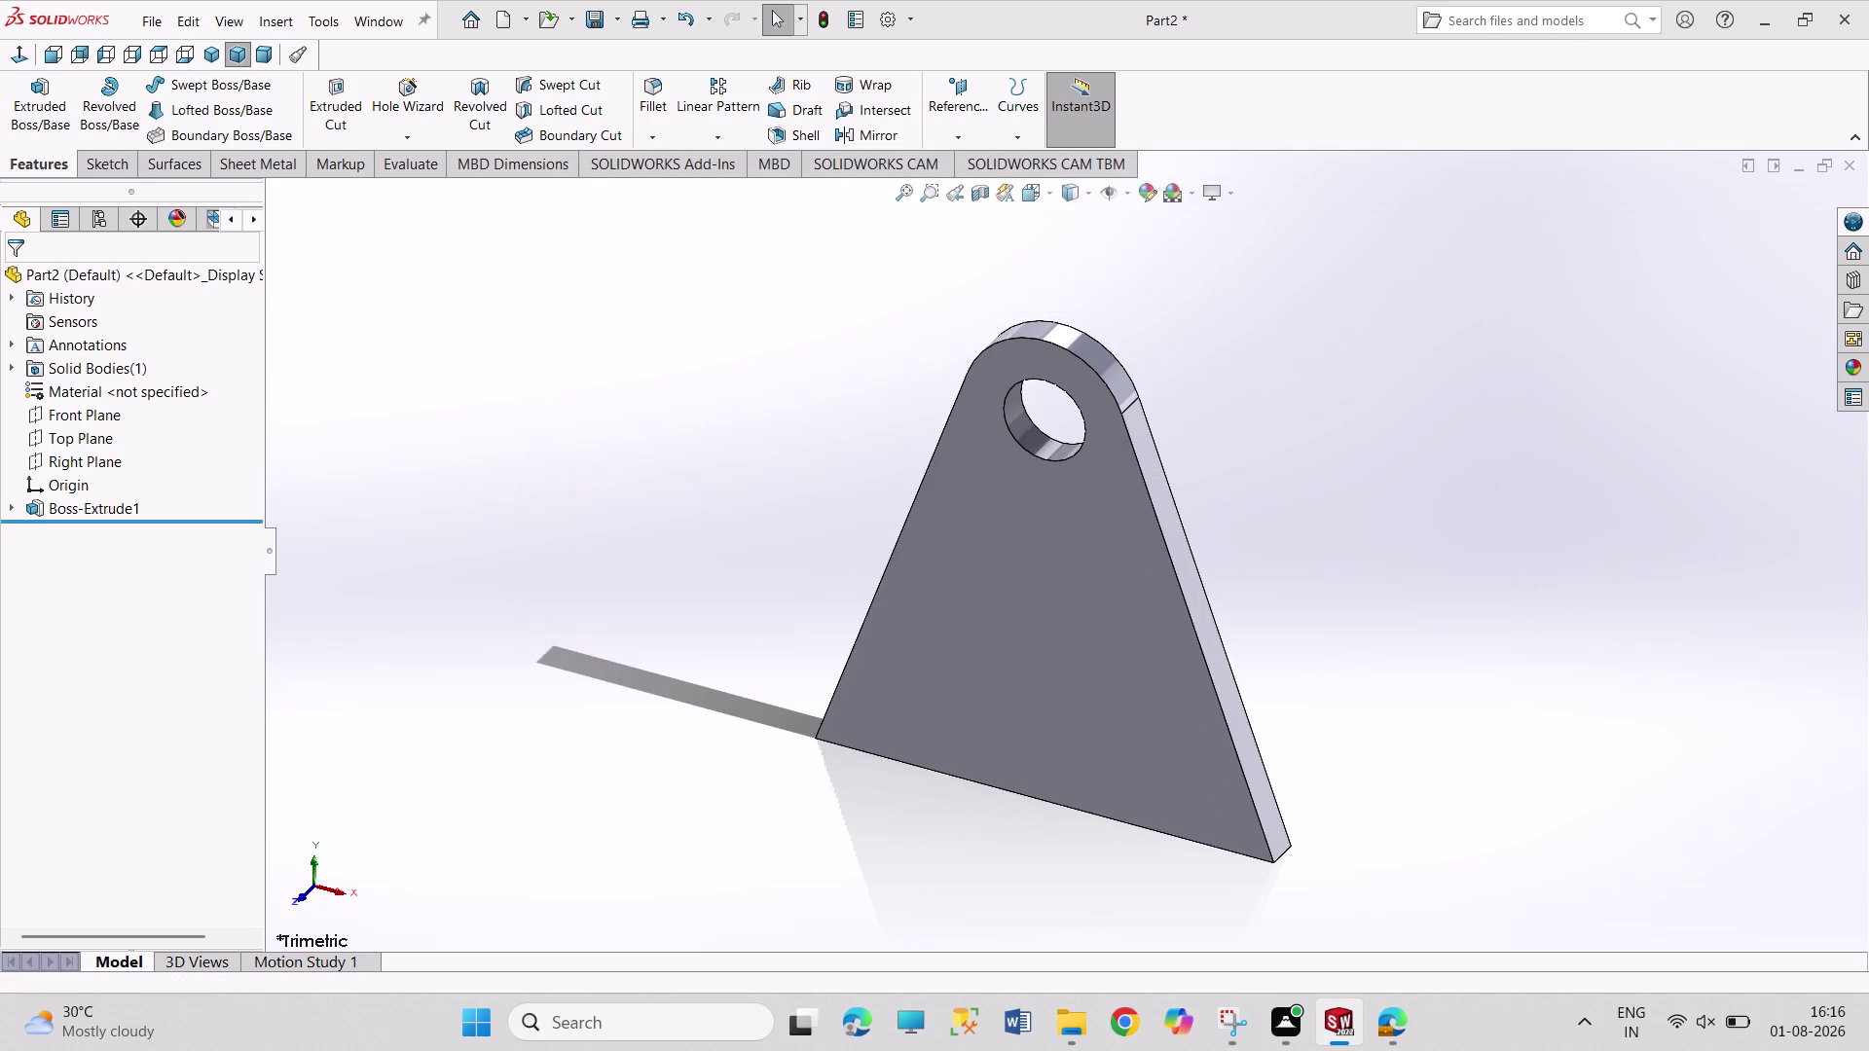
Create a new Part document and open a sketch on its Front Plane.
key(ctrl+n)
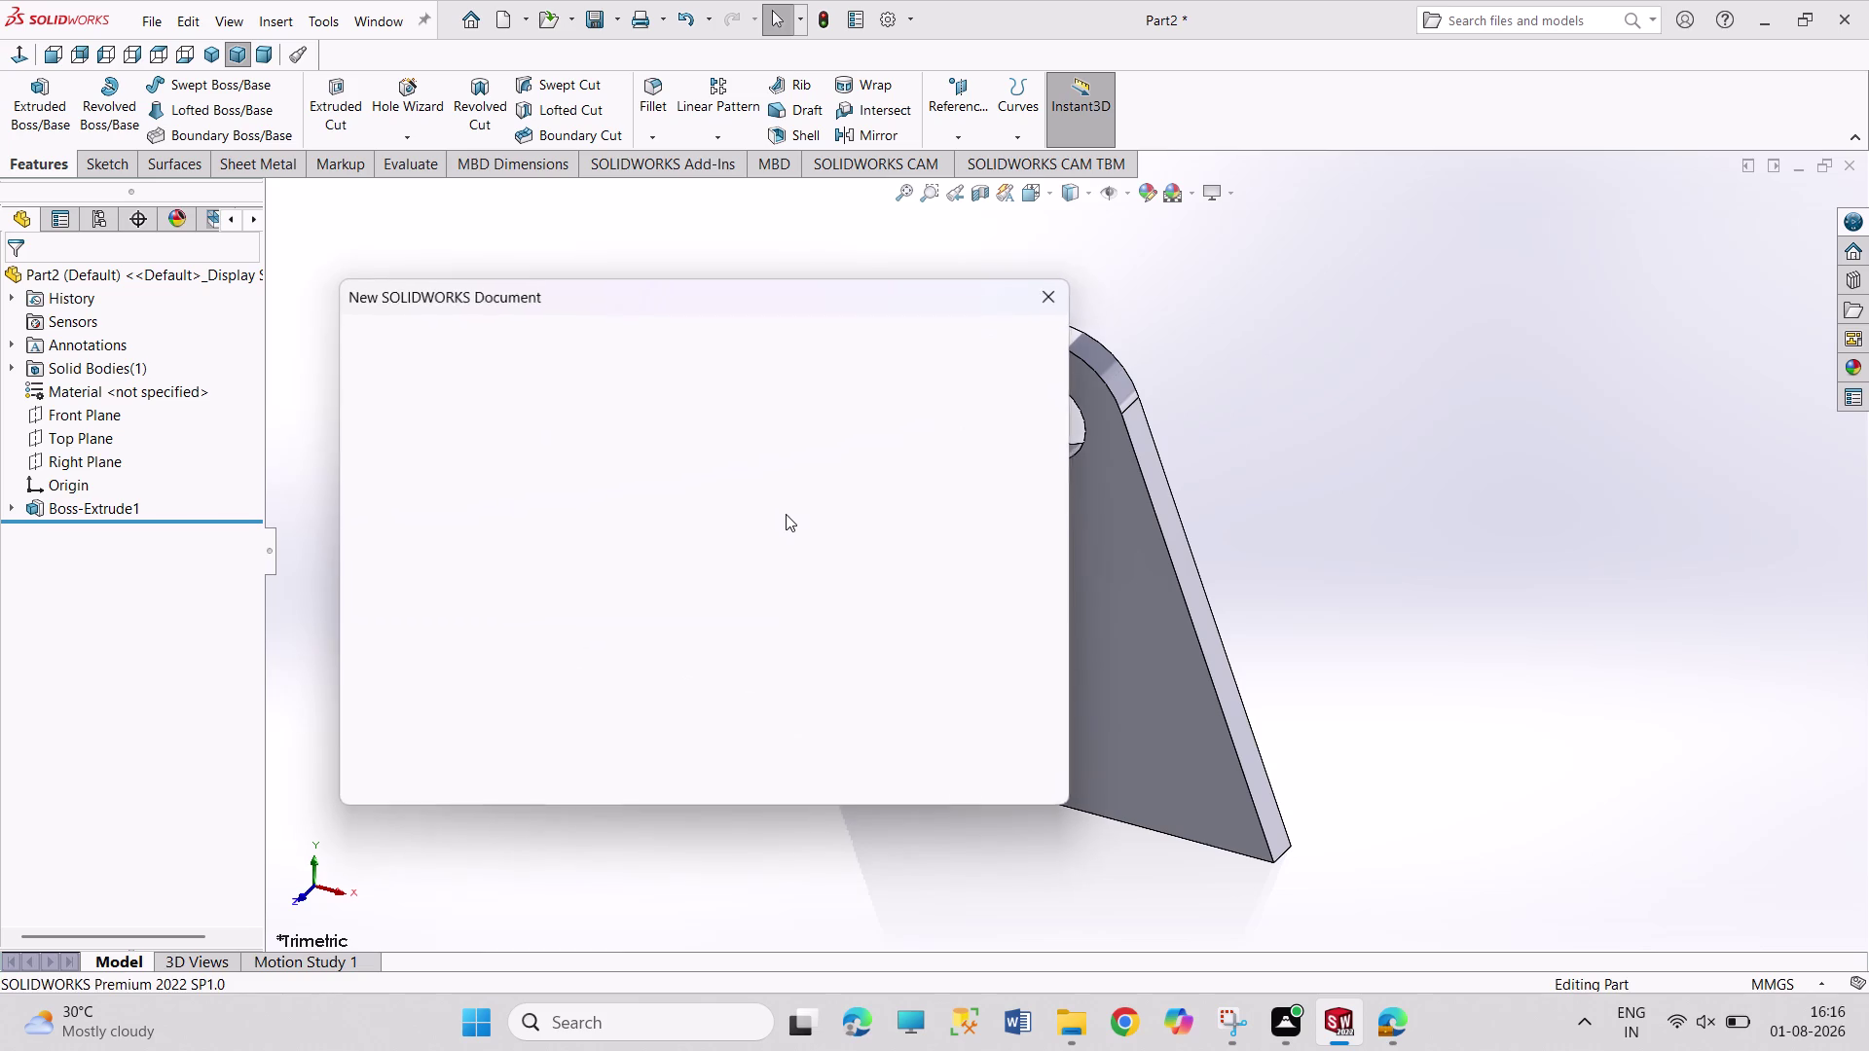
key(Return)
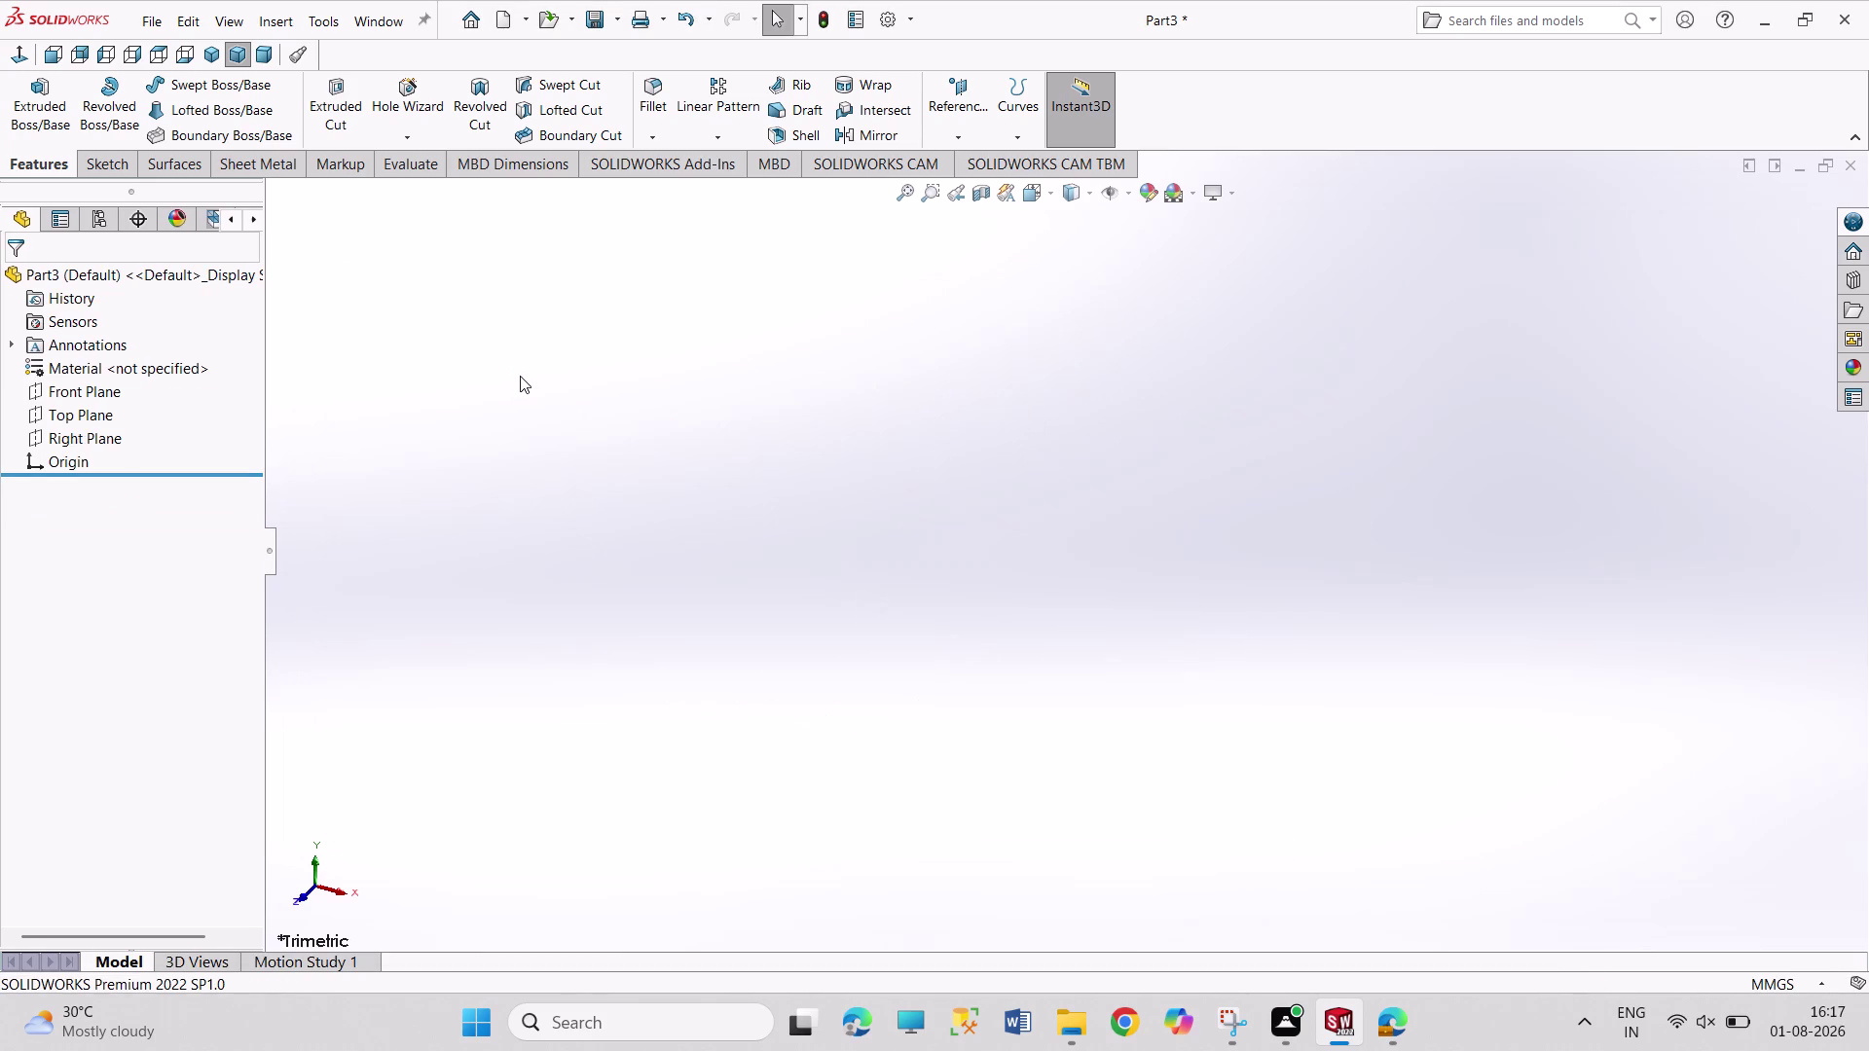
click(78, 393)
click(96, 372)
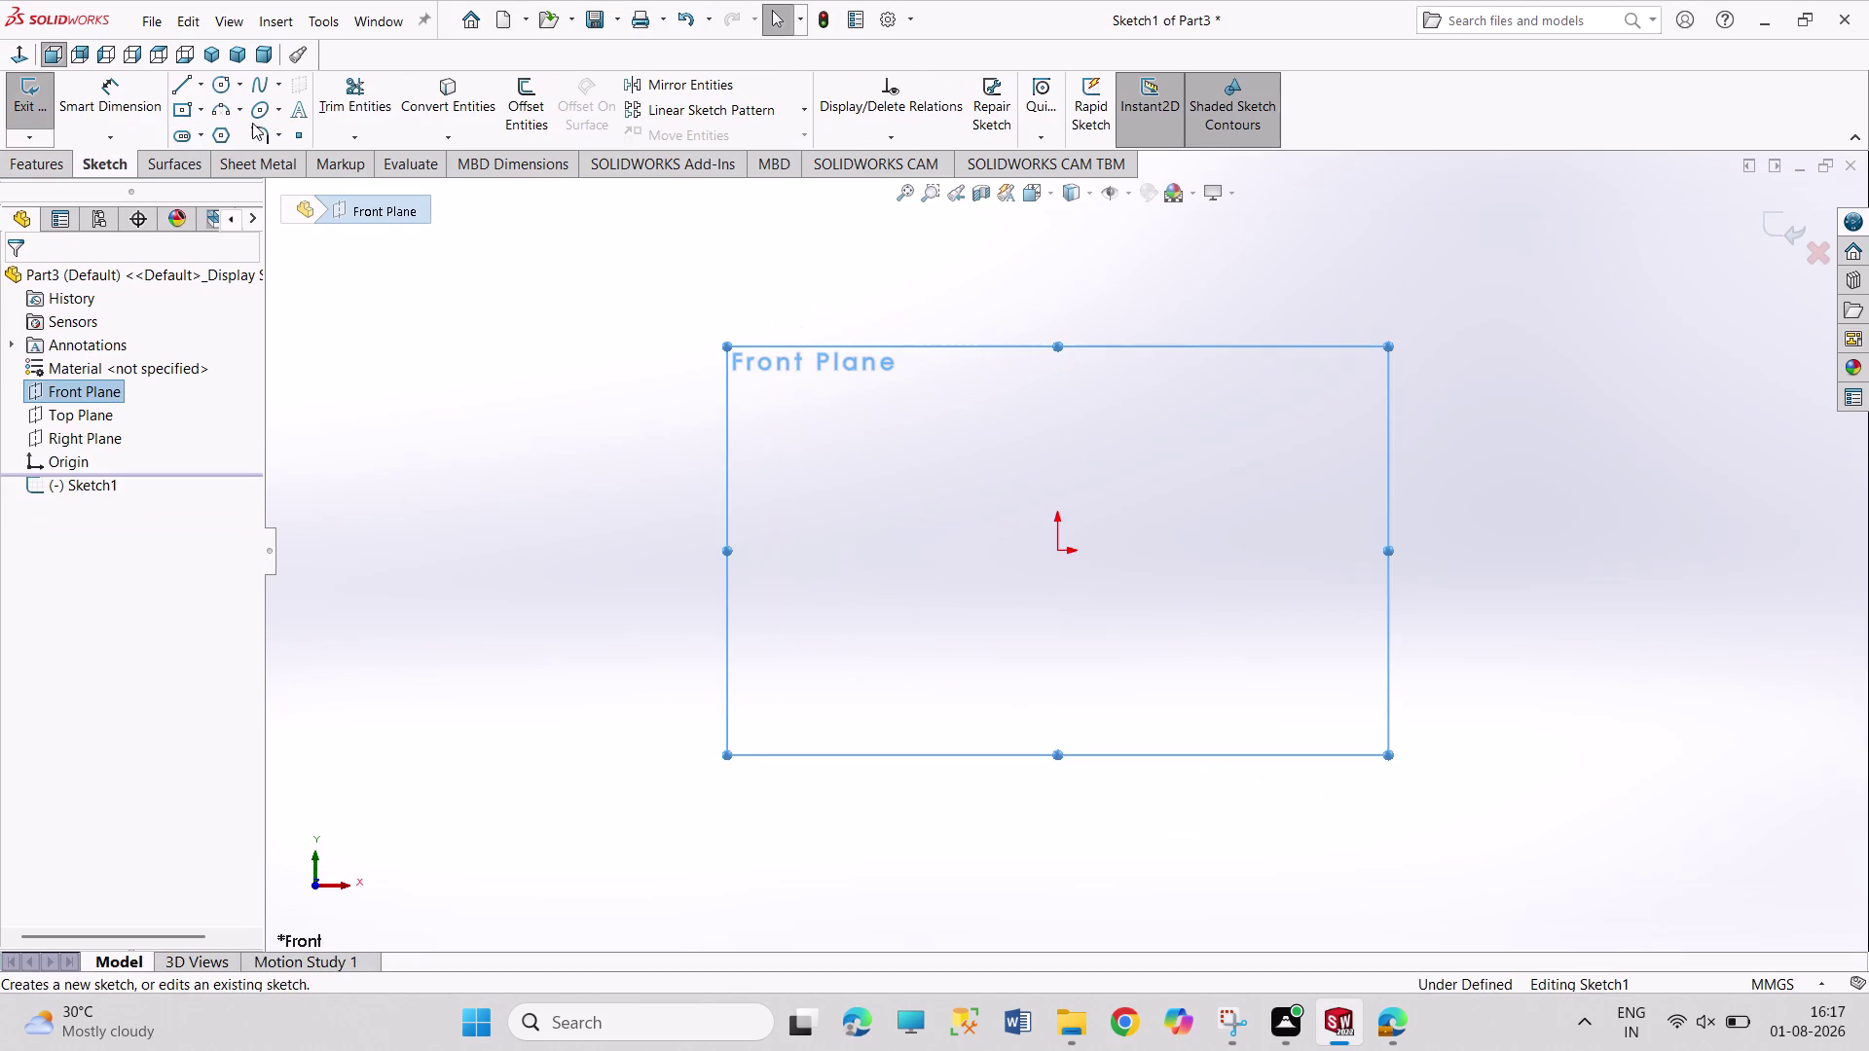
click(199, 137)
click(223, 165)
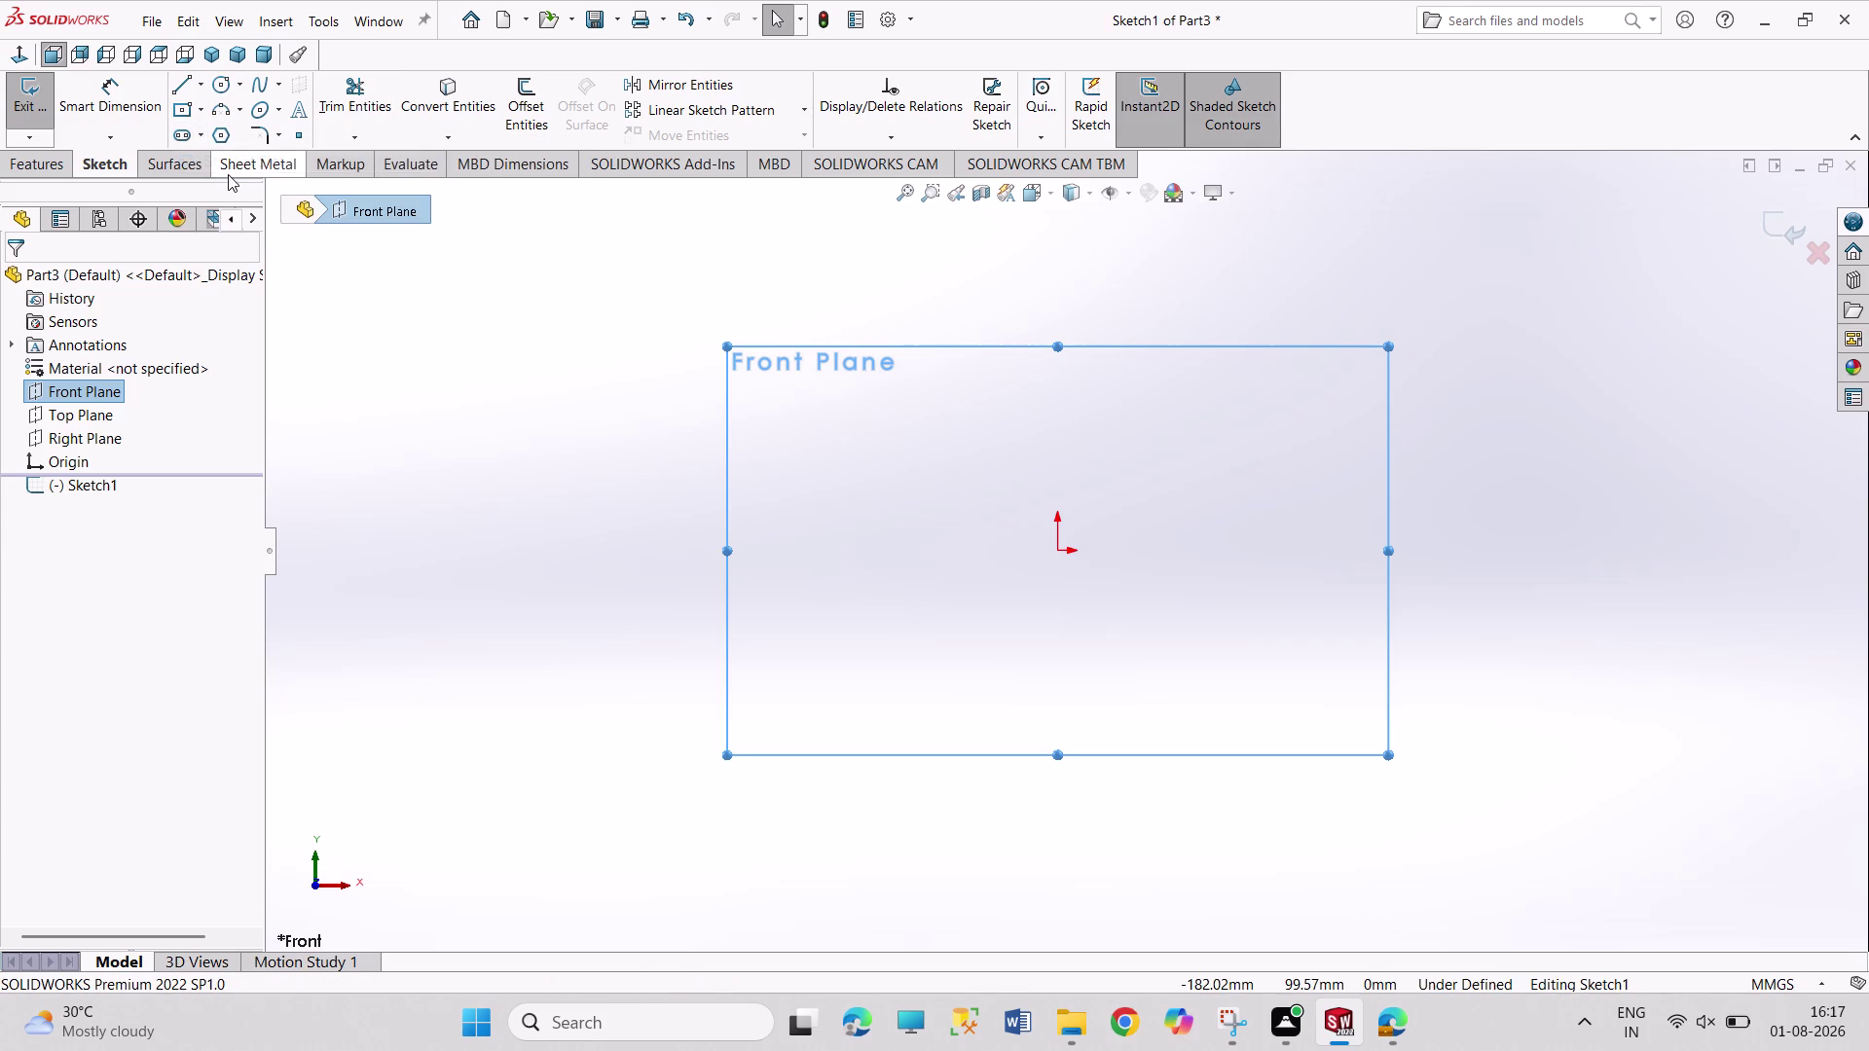
click(1060, 552)
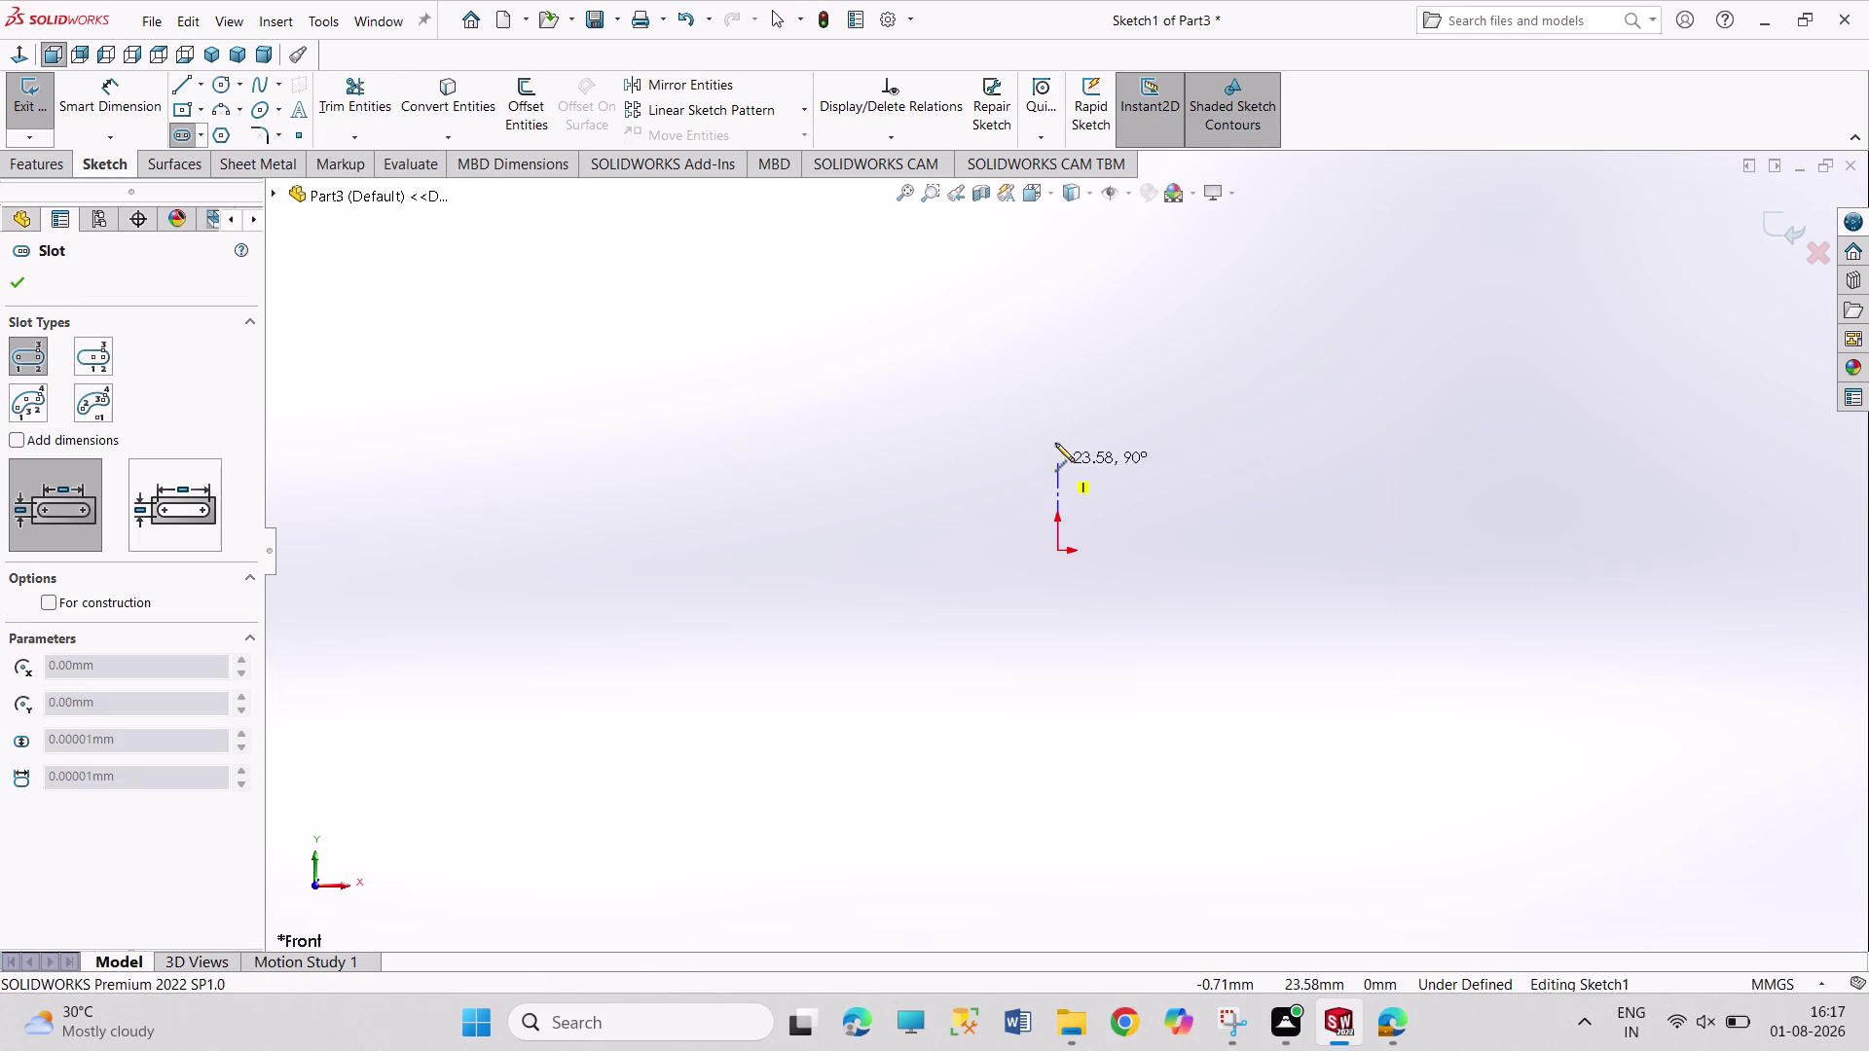
Sketch a straight slot from the origin with a 255 mm centre distance.
click(1055, 375)
click(1129, 419)
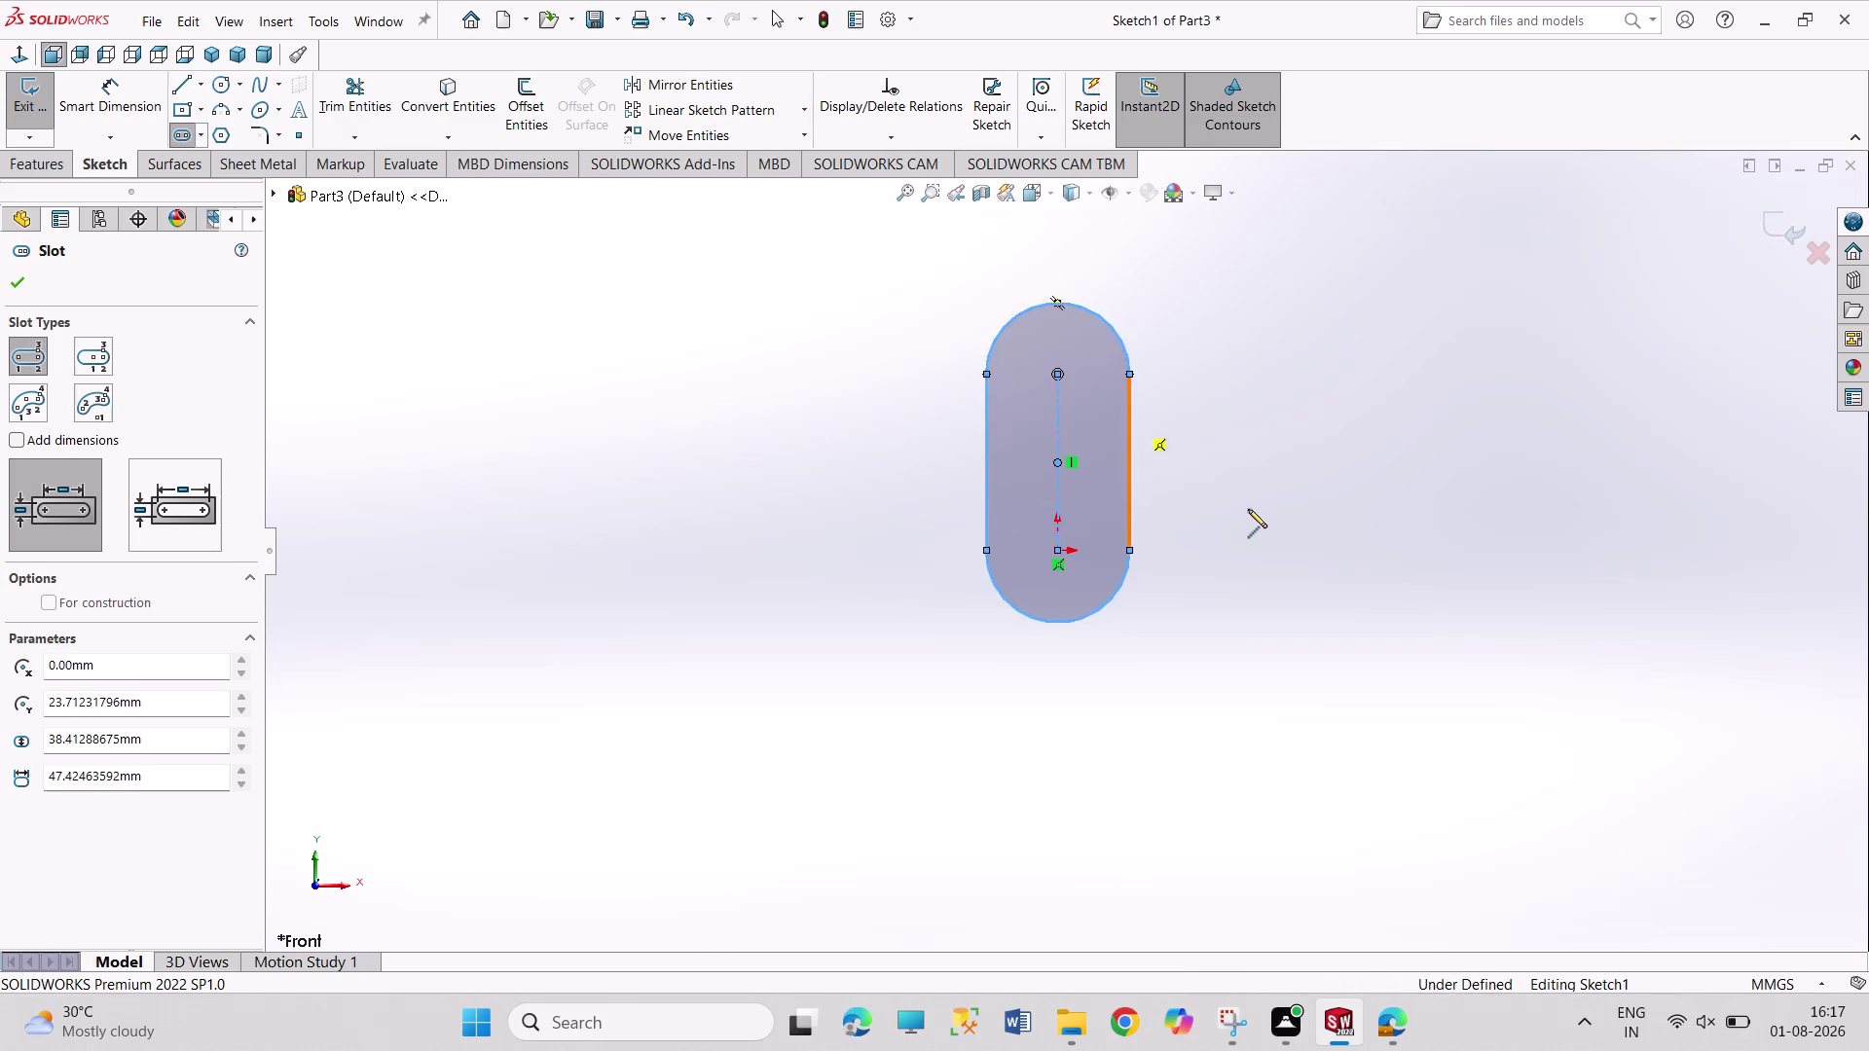
right_drag(1248, 509, 1224, 252)
click(1059, 434)
click(1206, 438)
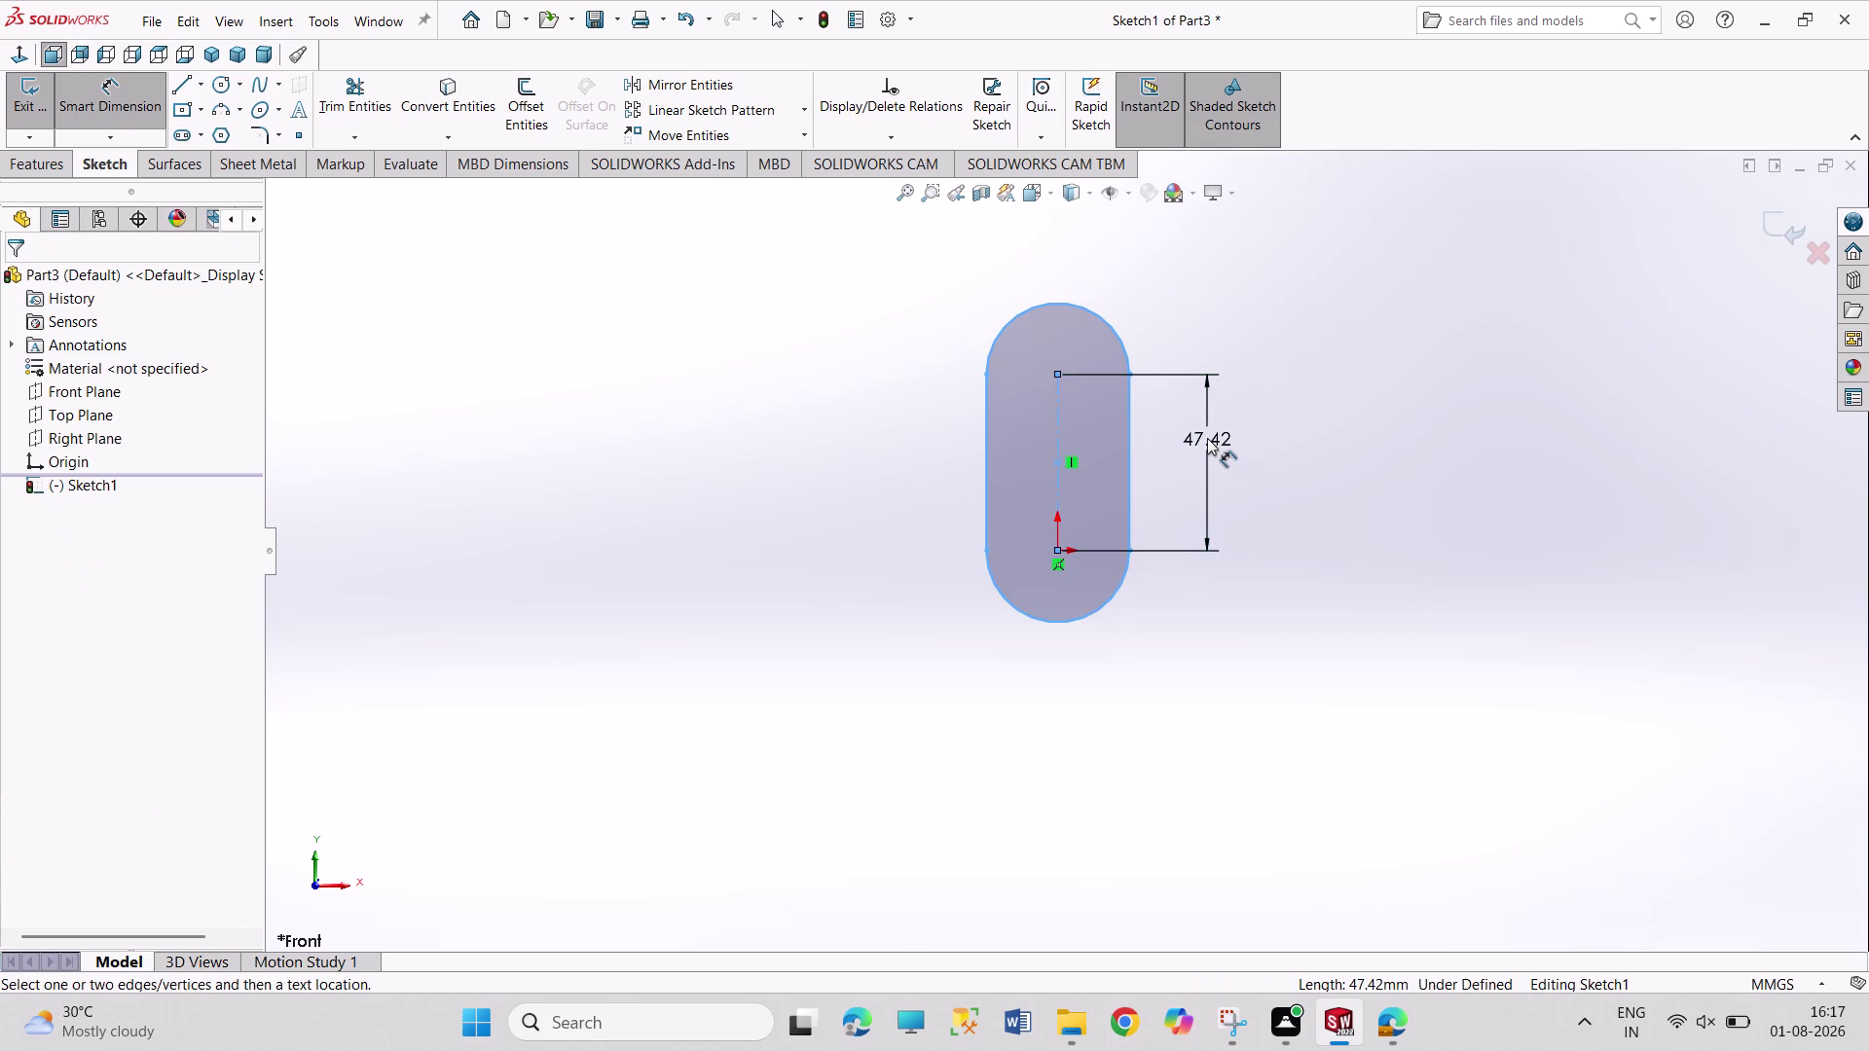
text(25)
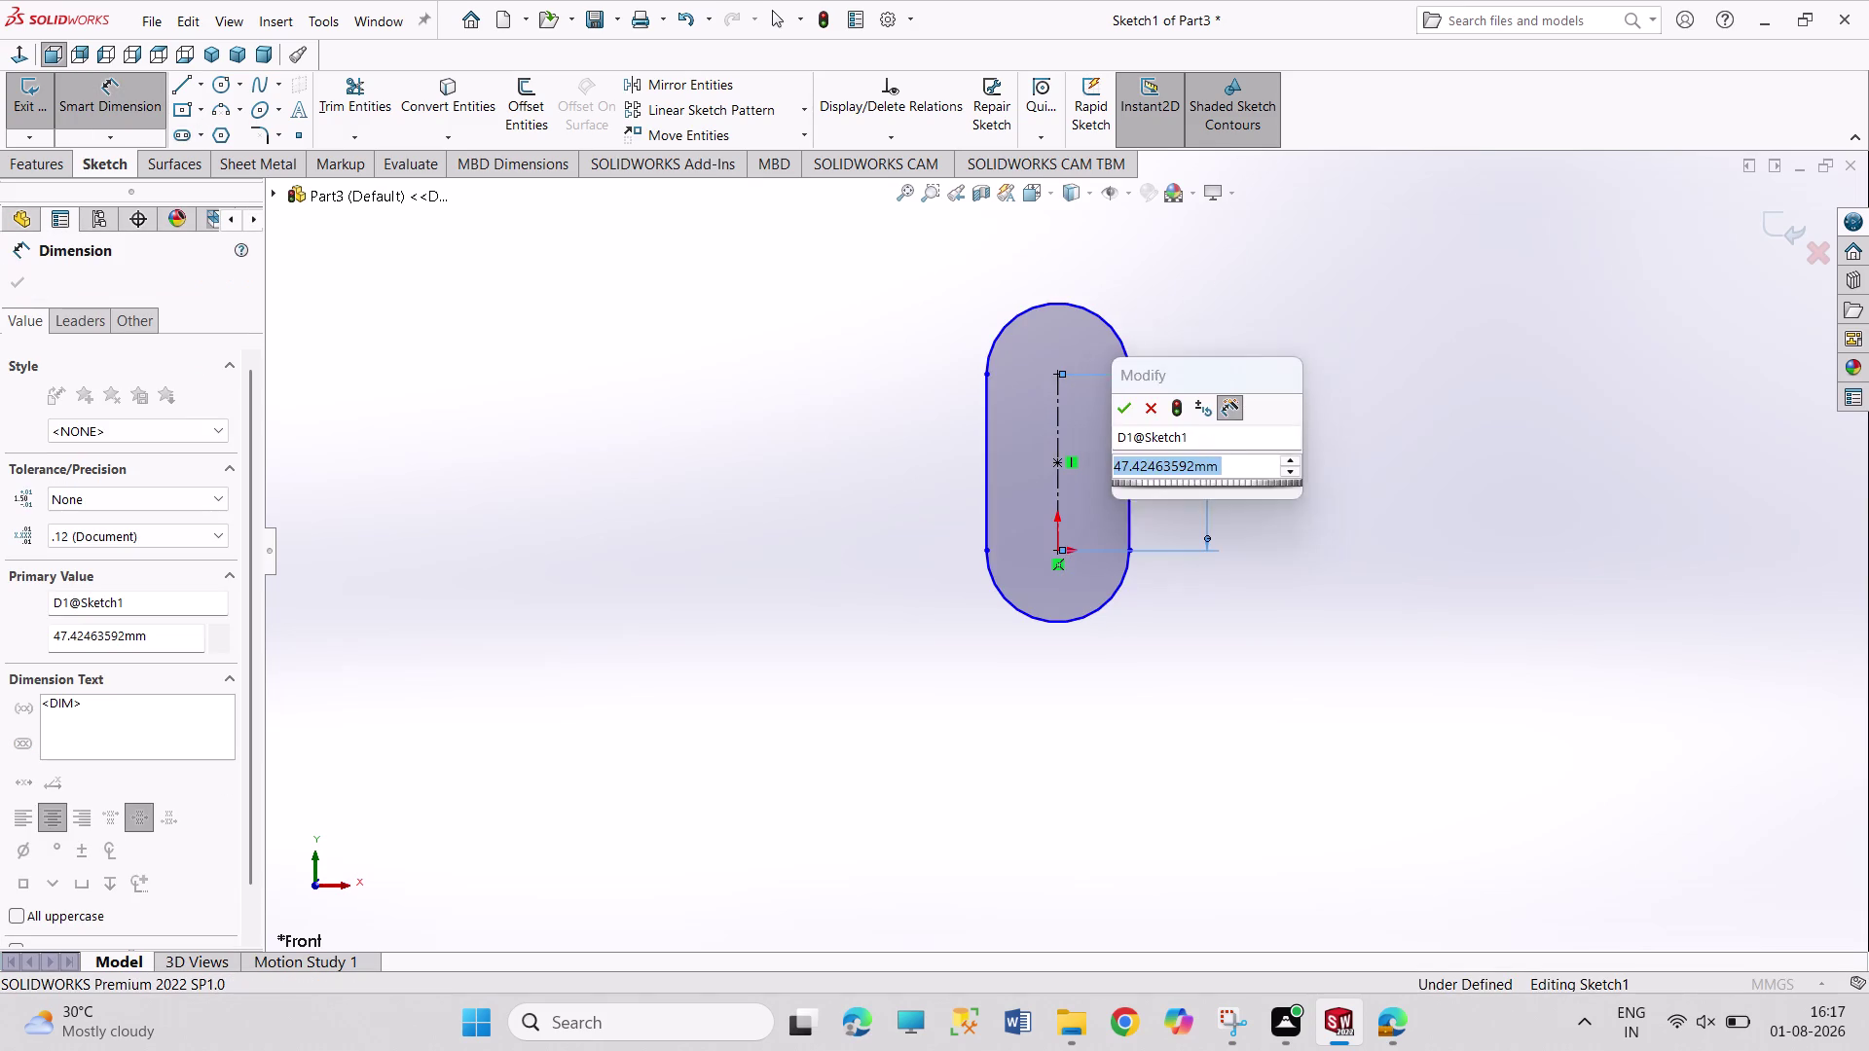
text(5)
key(Return)
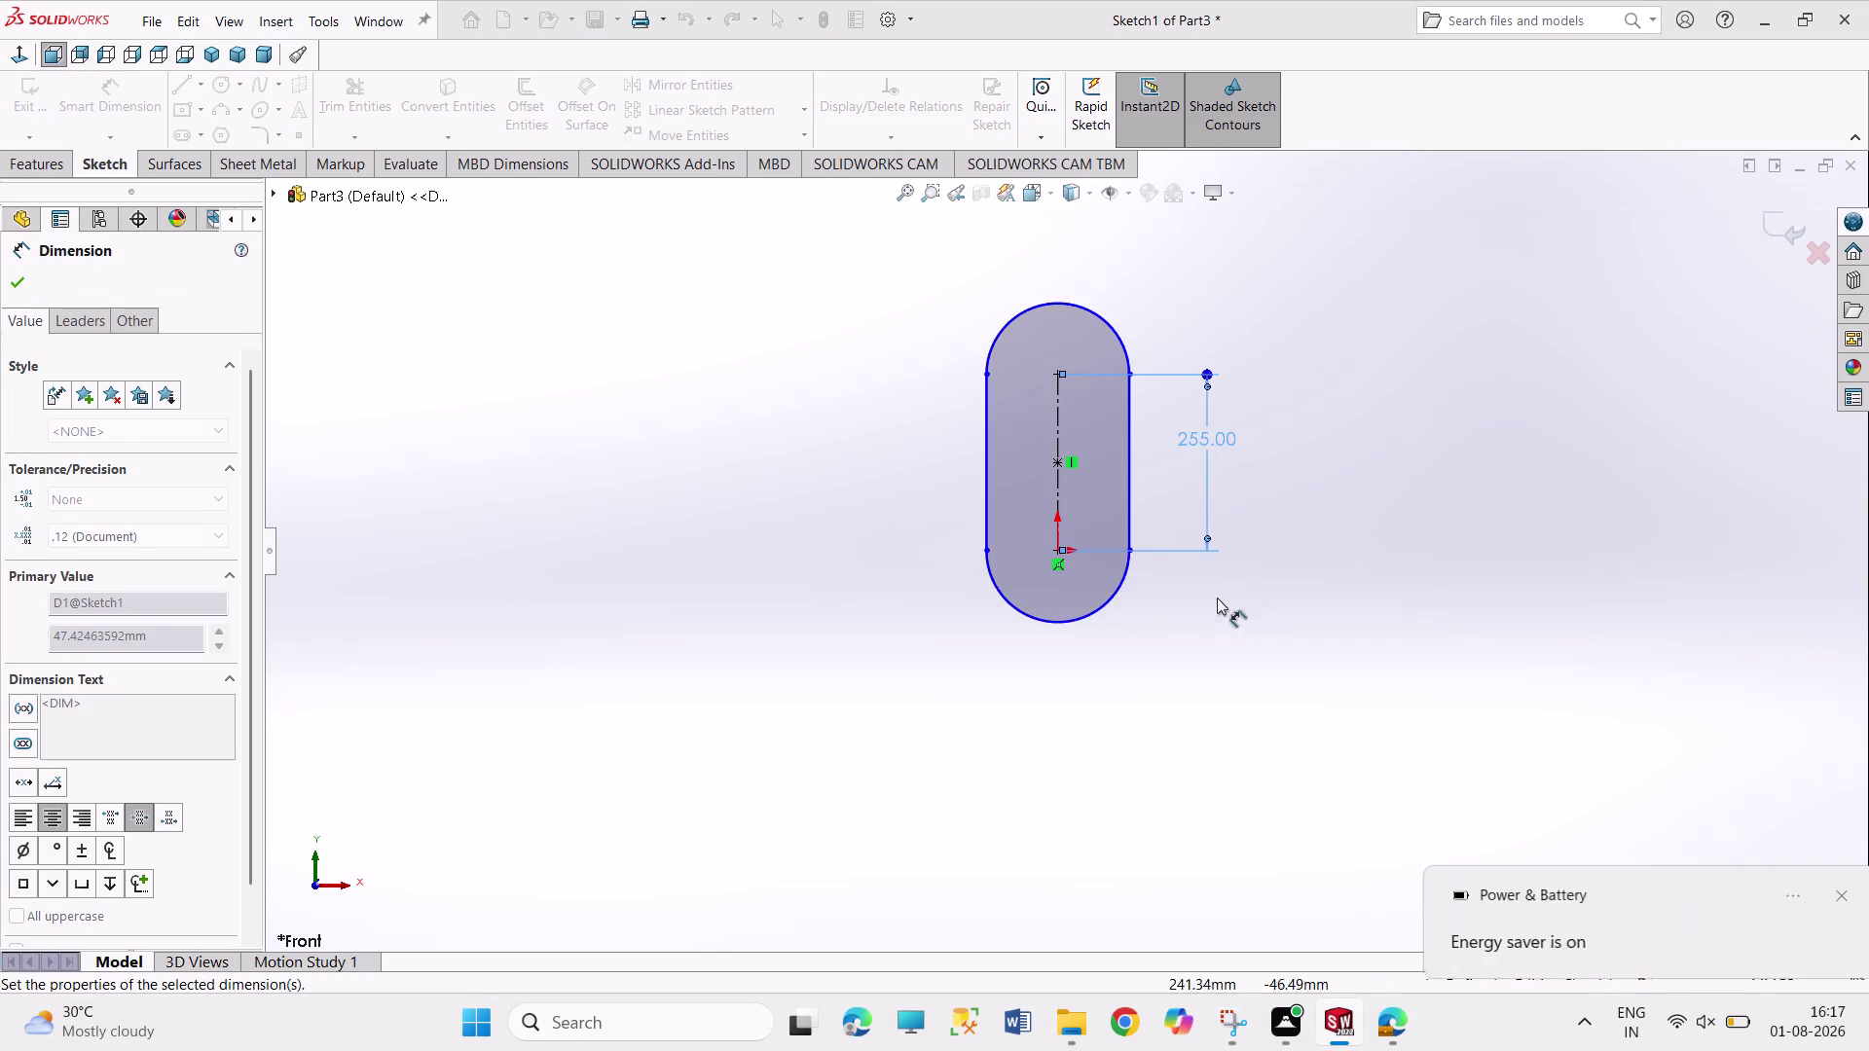
Dimension the slot's end radius to R50, correcting an initial 100 entry.
click(1098, 614)
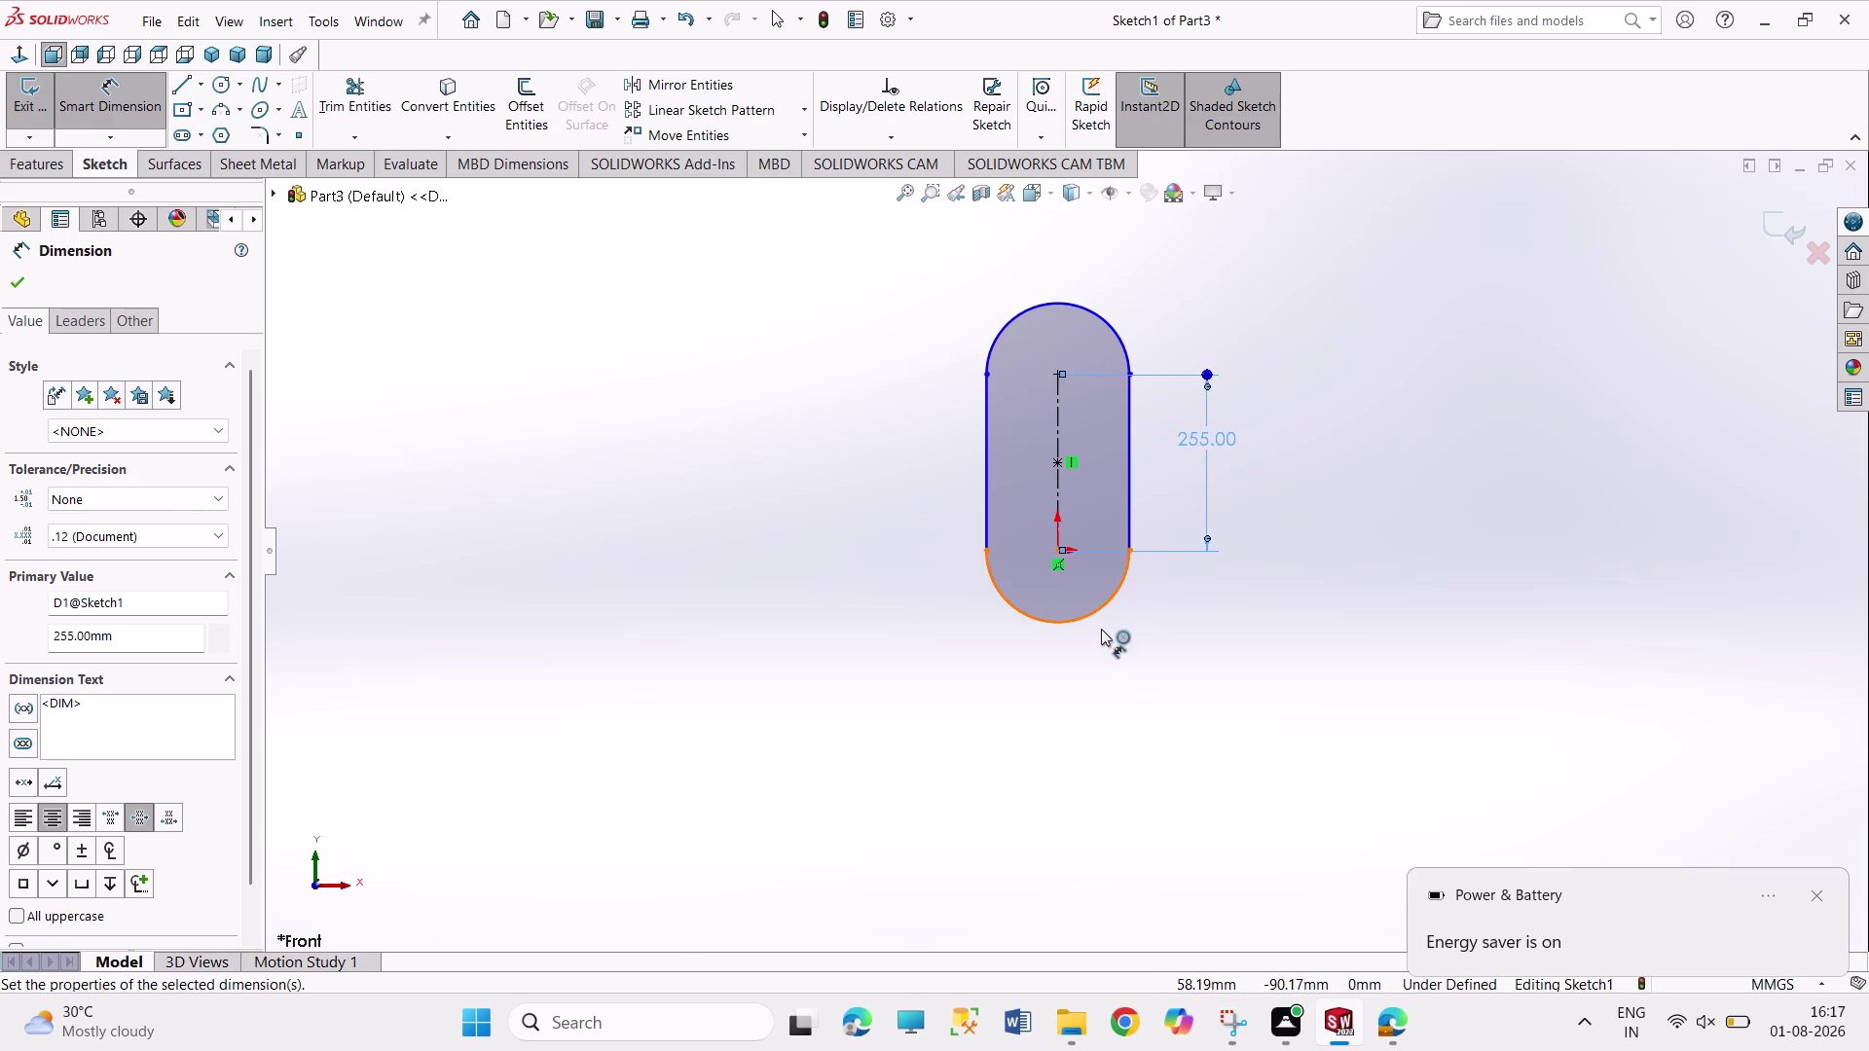
click(1123, 665)
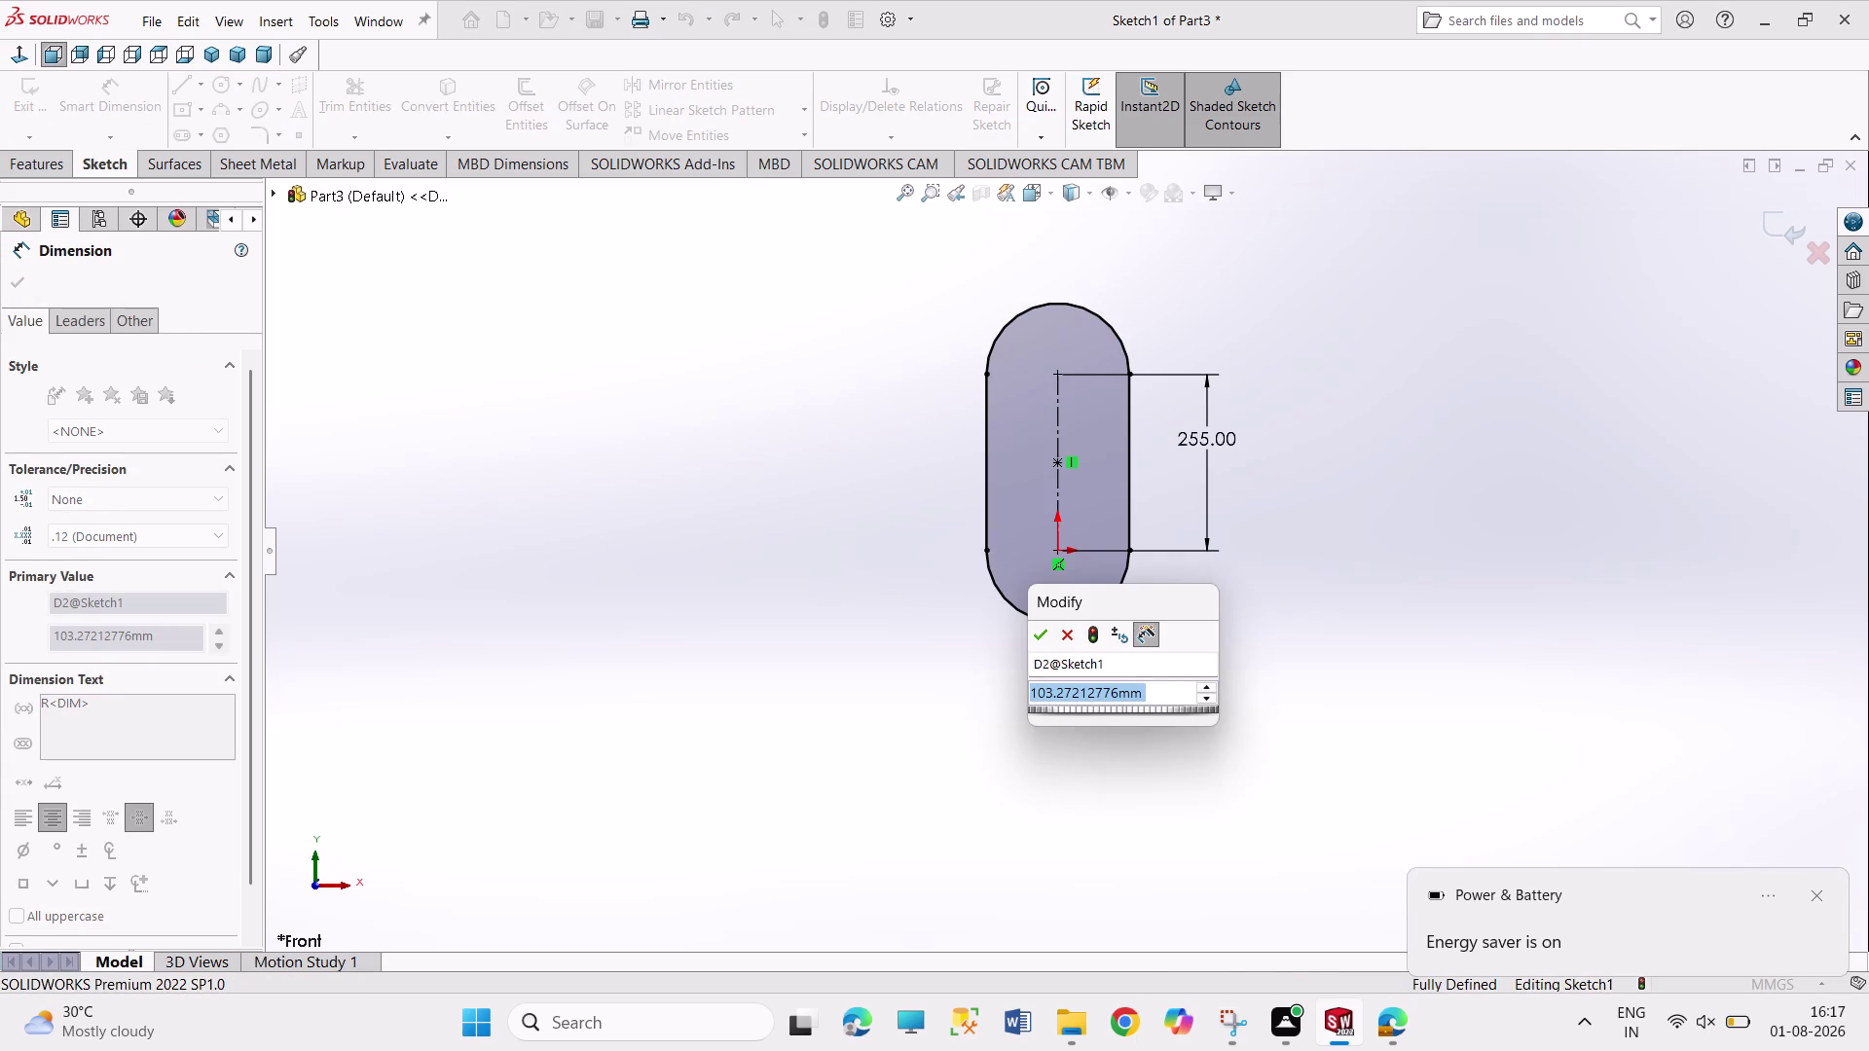
text(100)
key(Return)
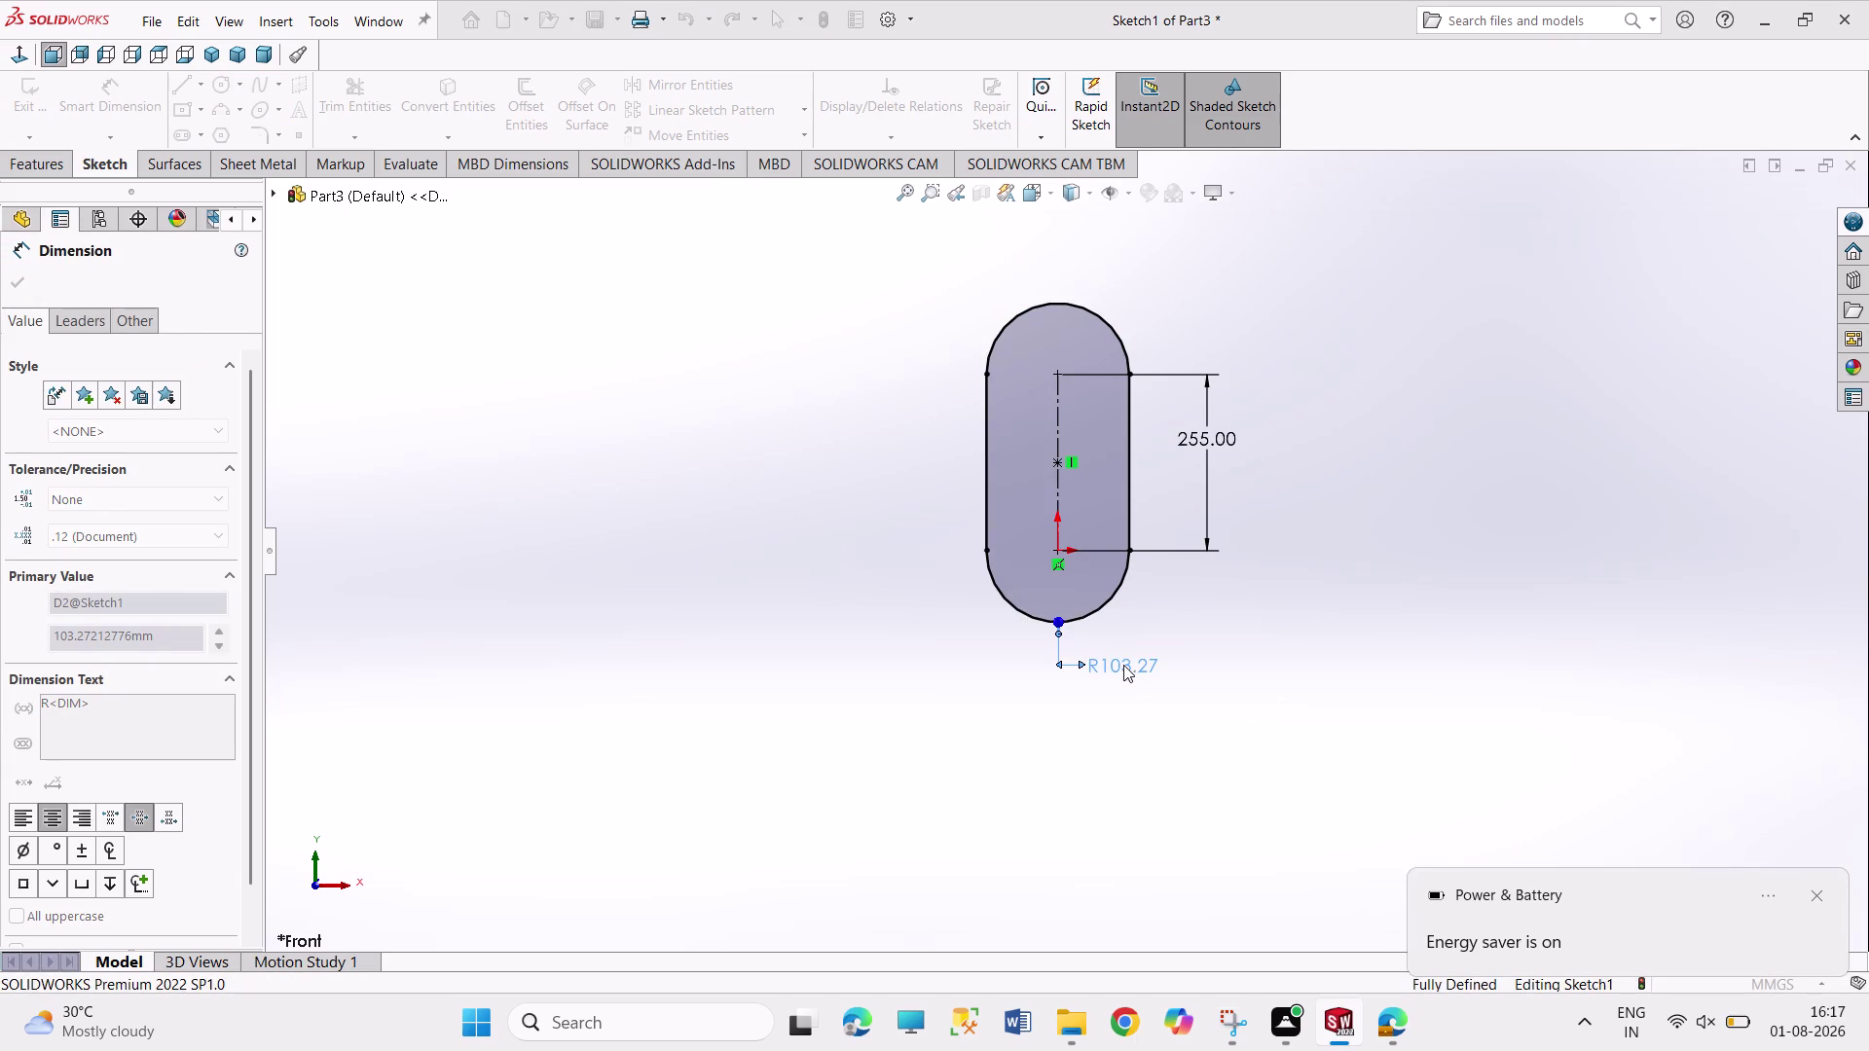
right_click(1198, 617)
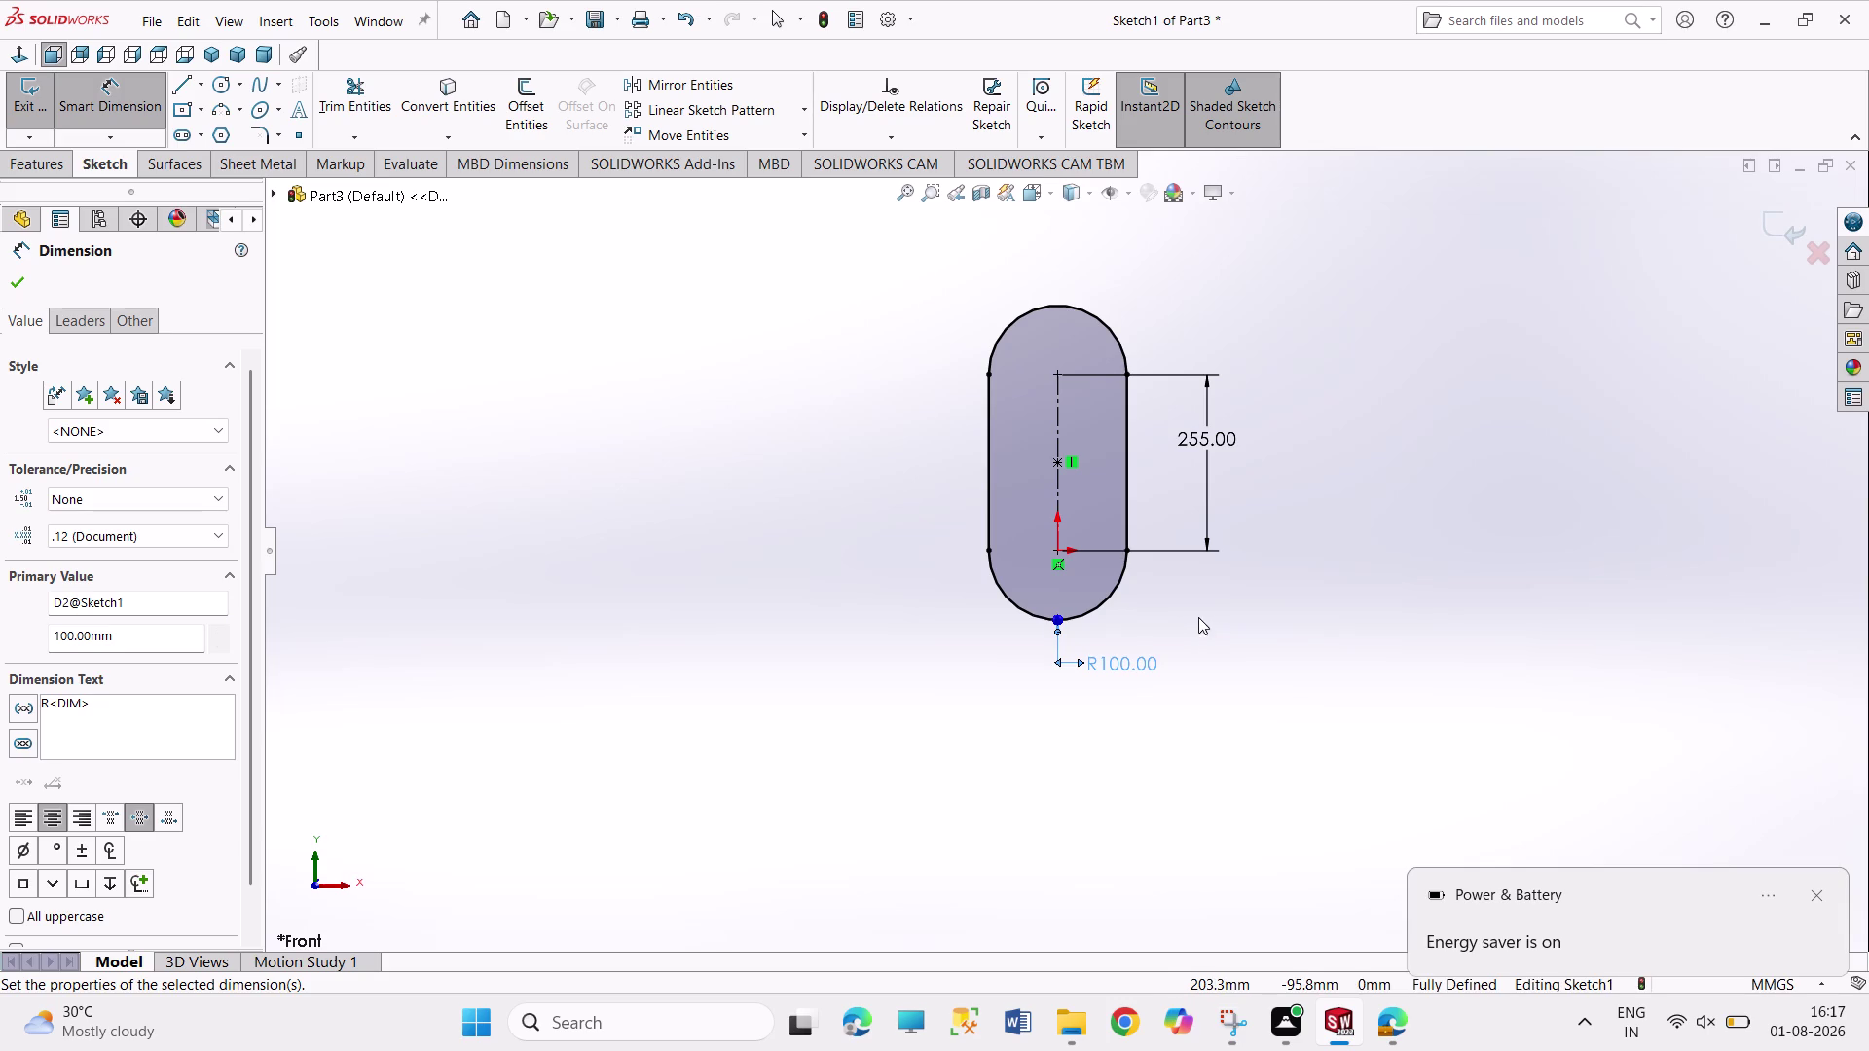
click(1247, 678)
double_click(1147, 670)
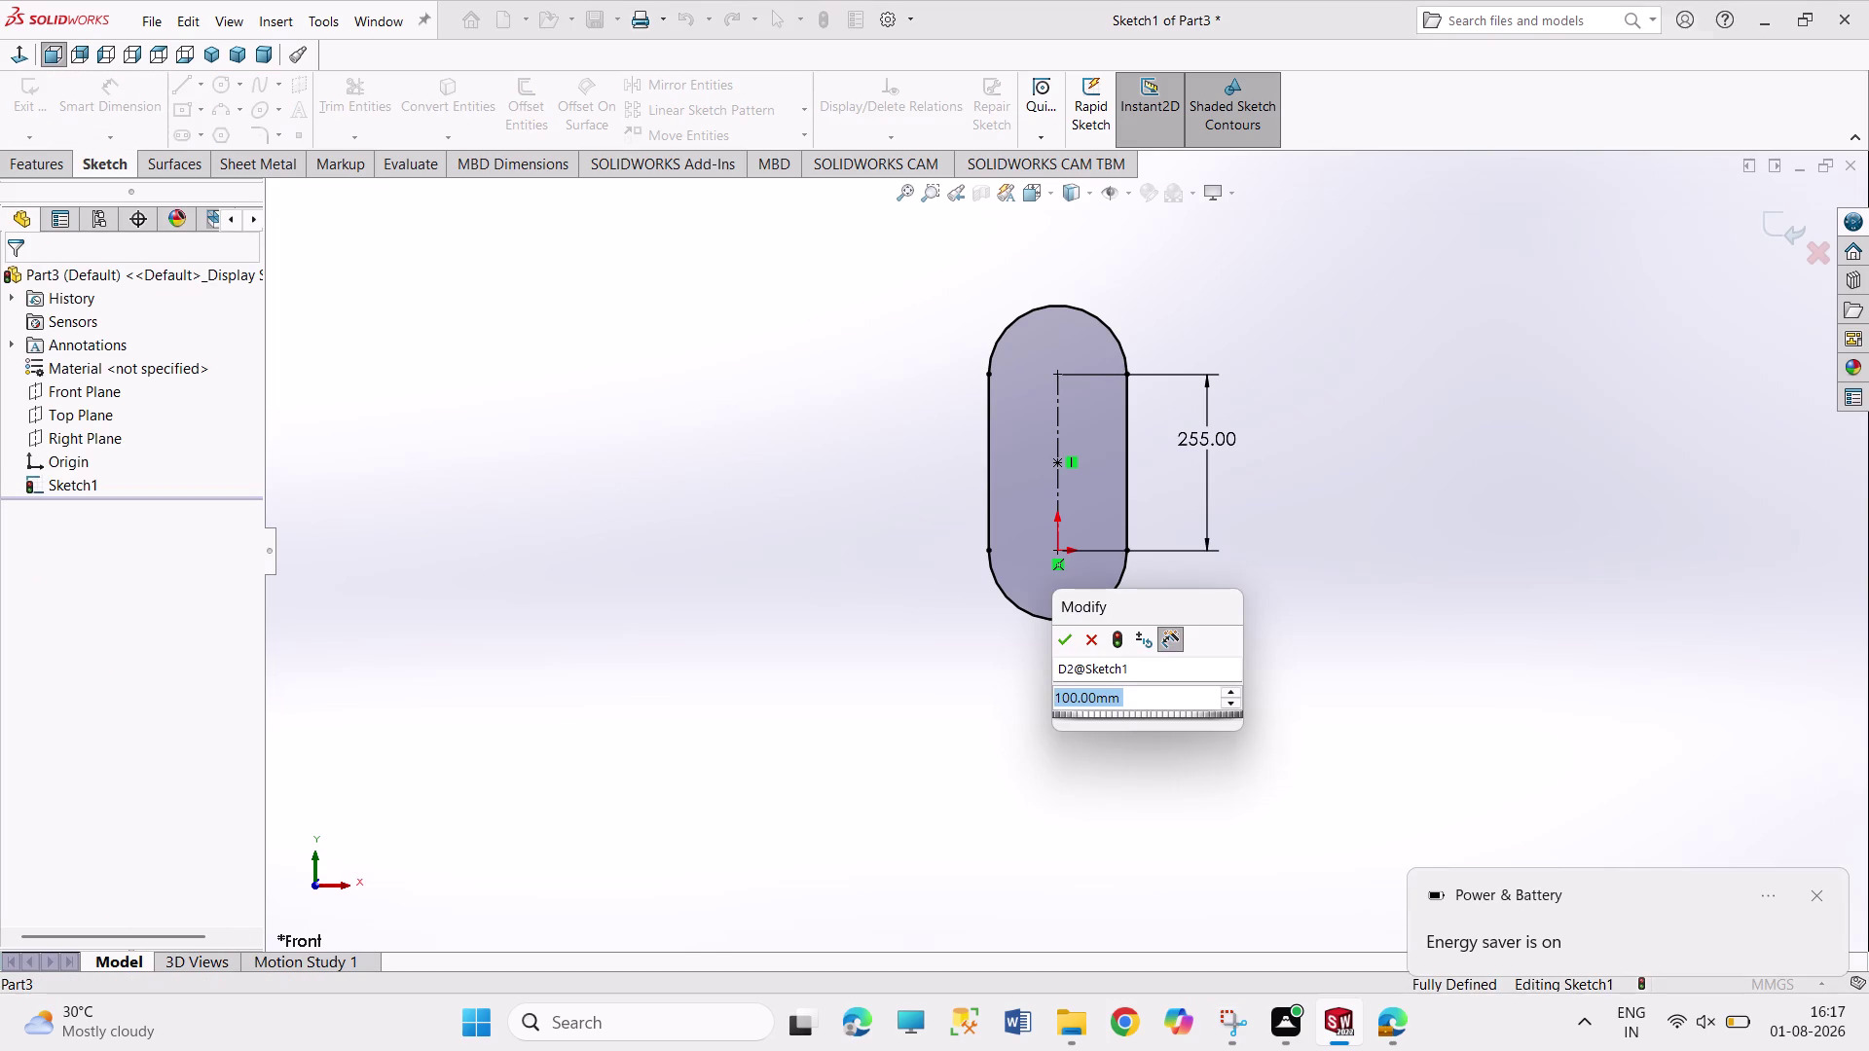
text(50)
key(Return)
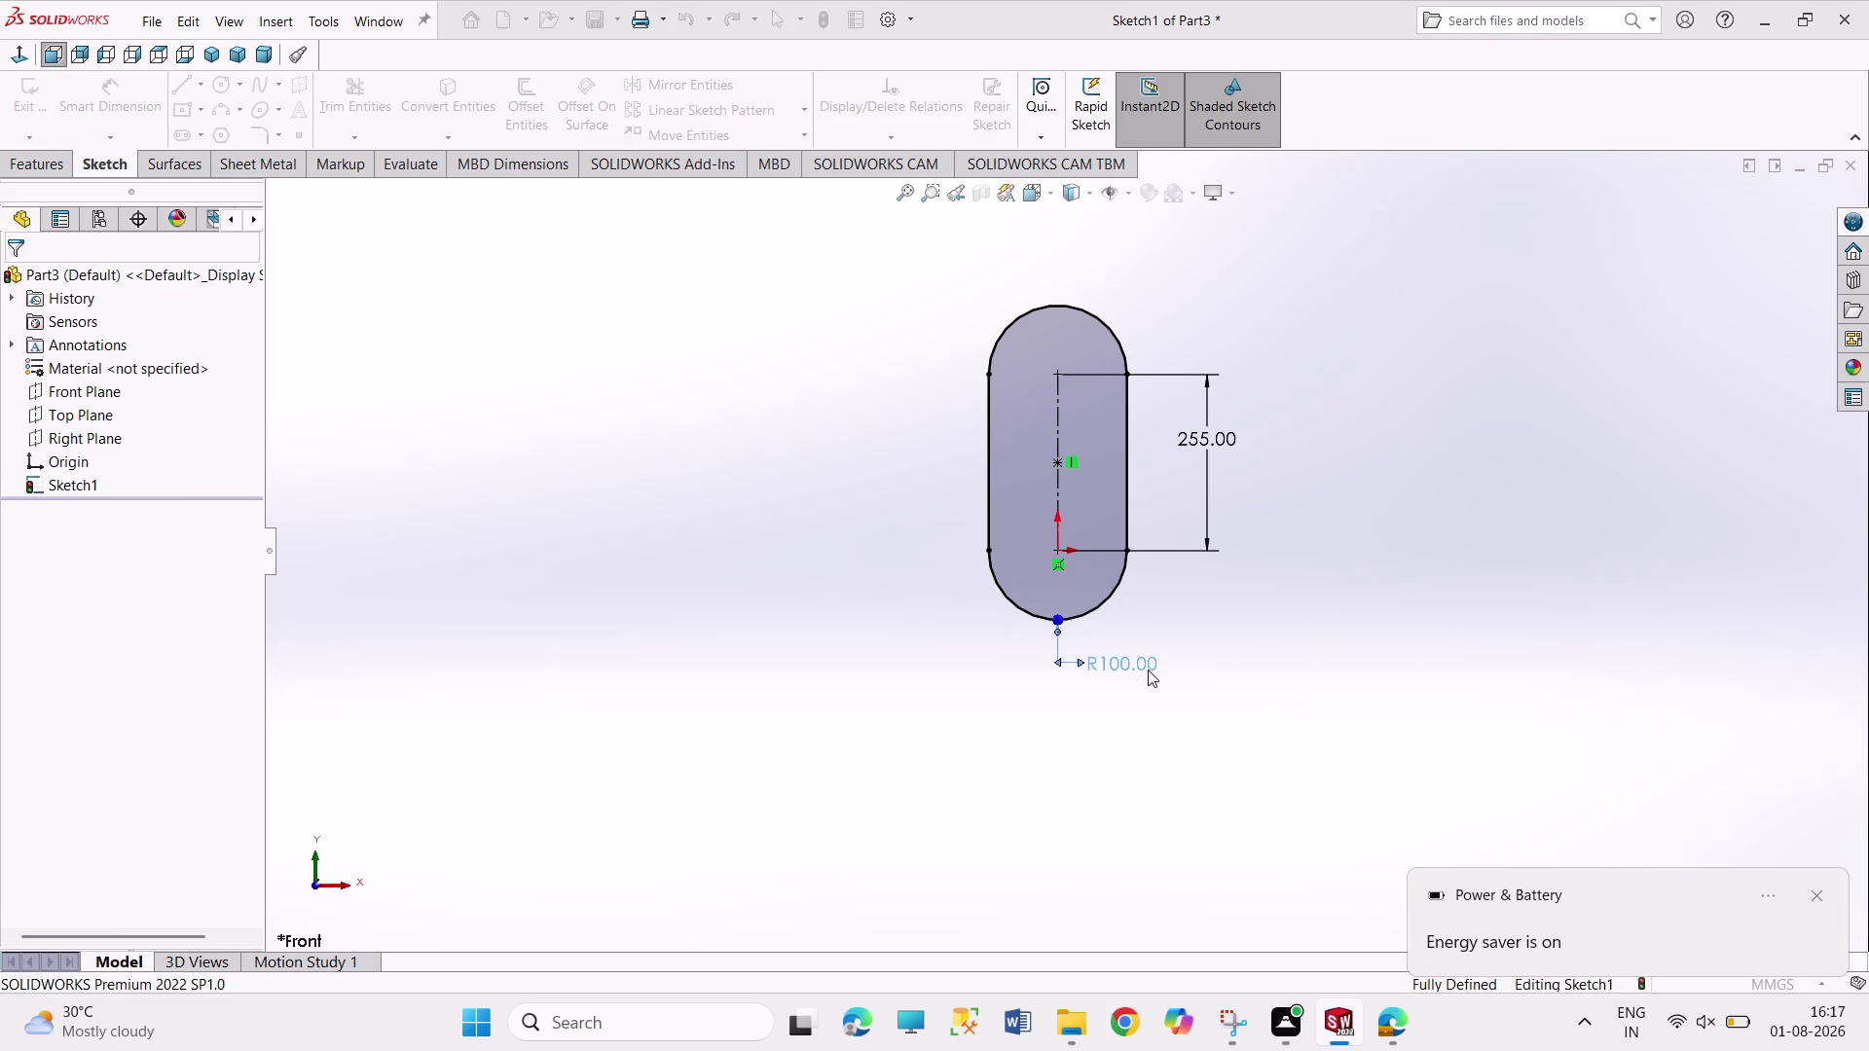
right_click(1248, 643)
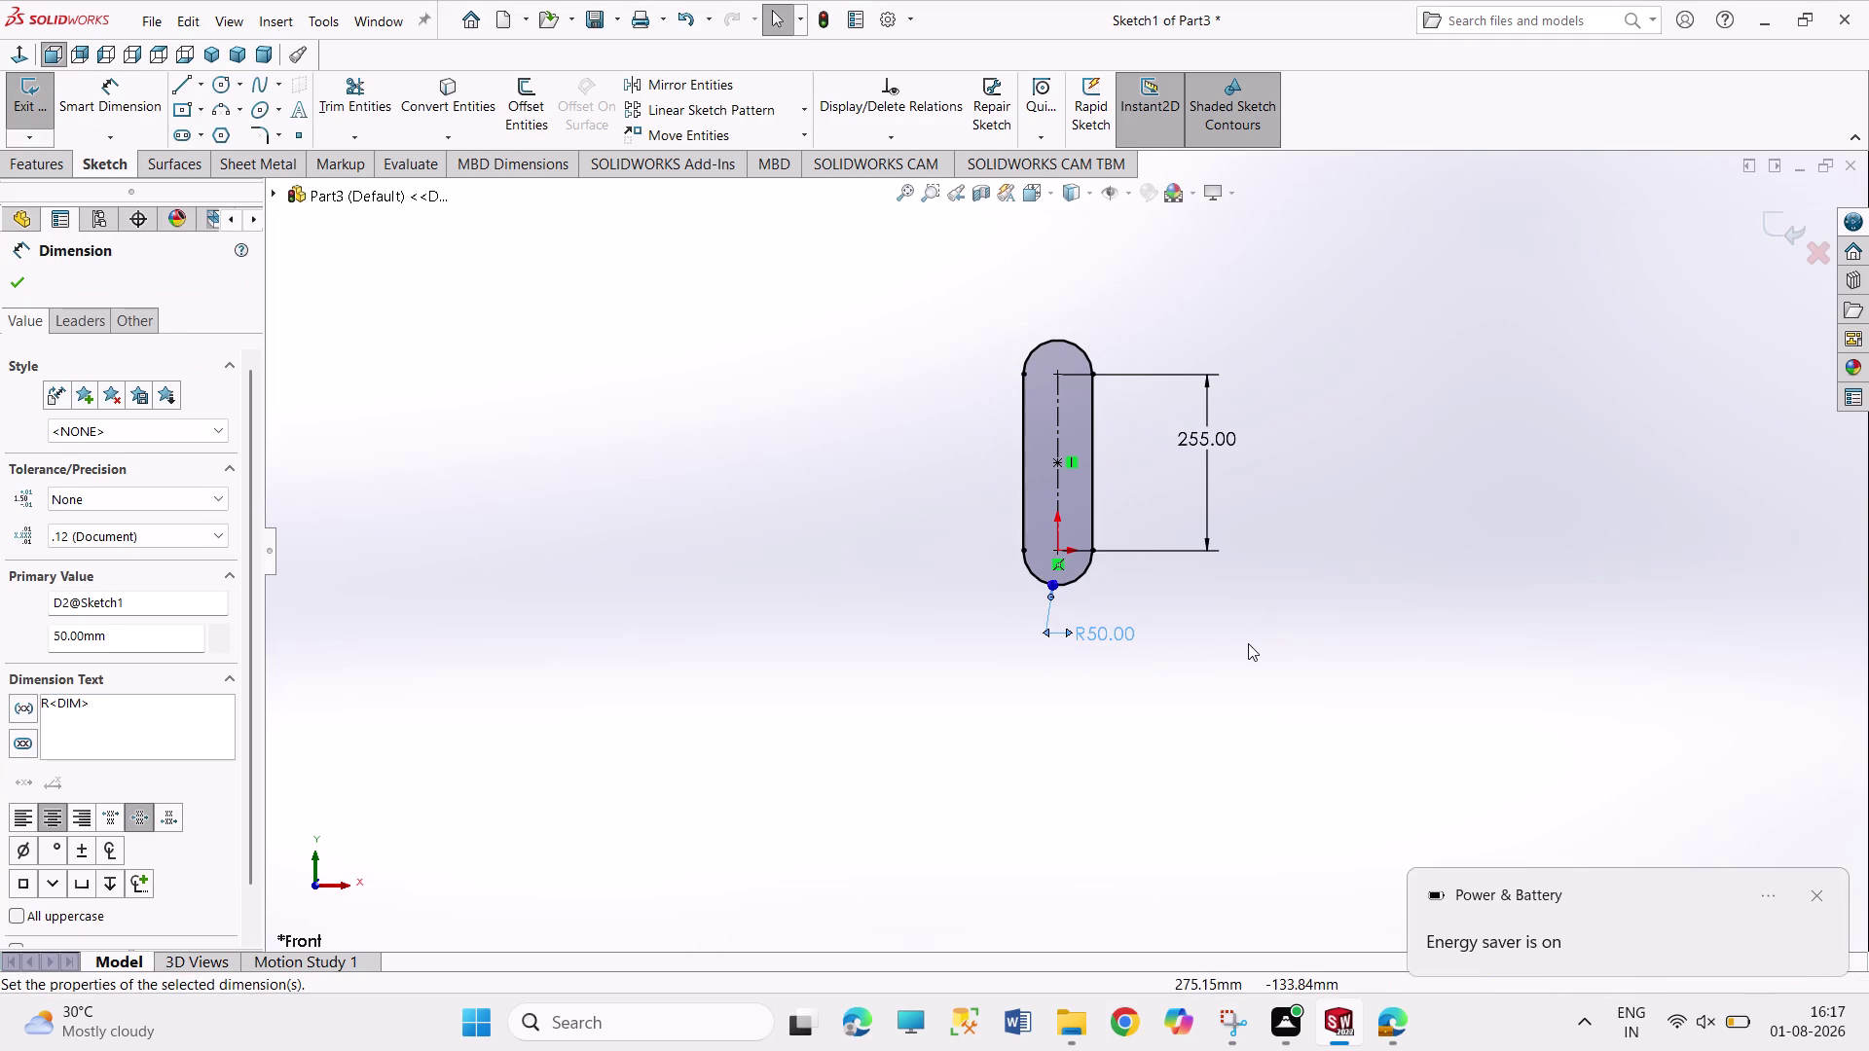
click(1164, 646)
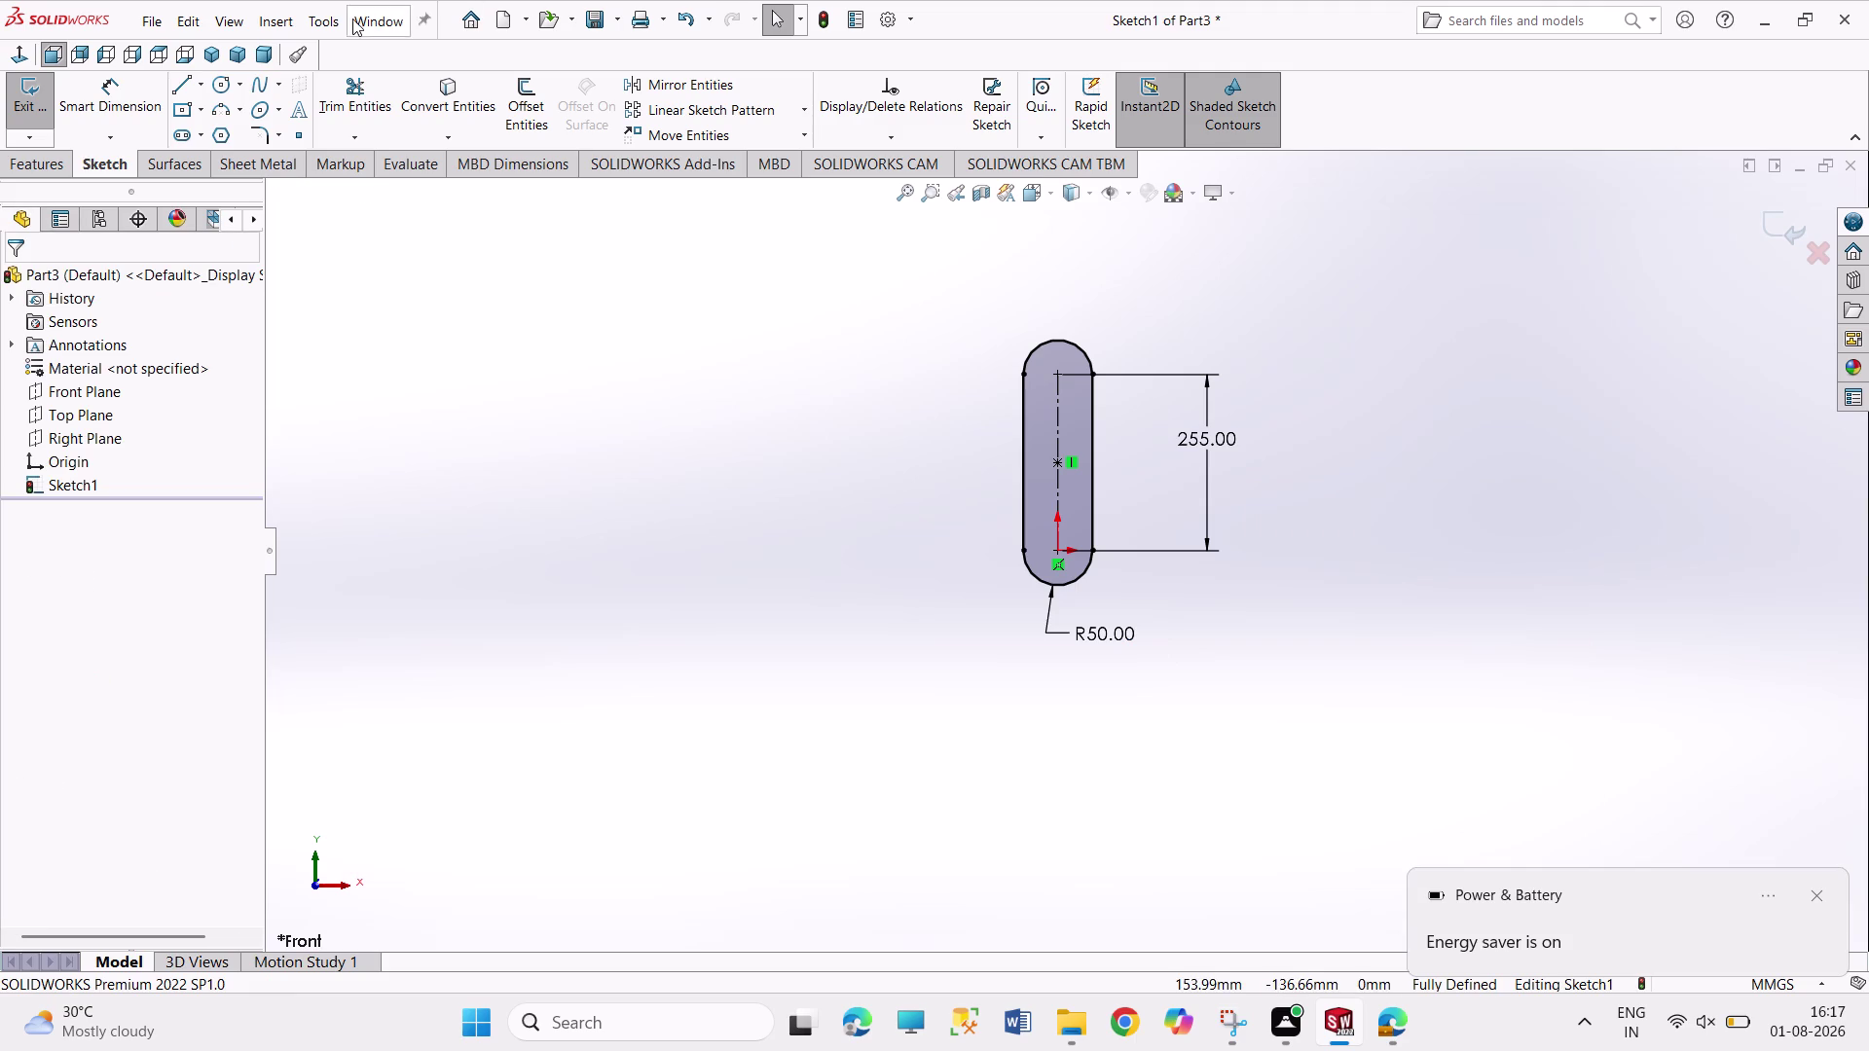
click(221, 85)
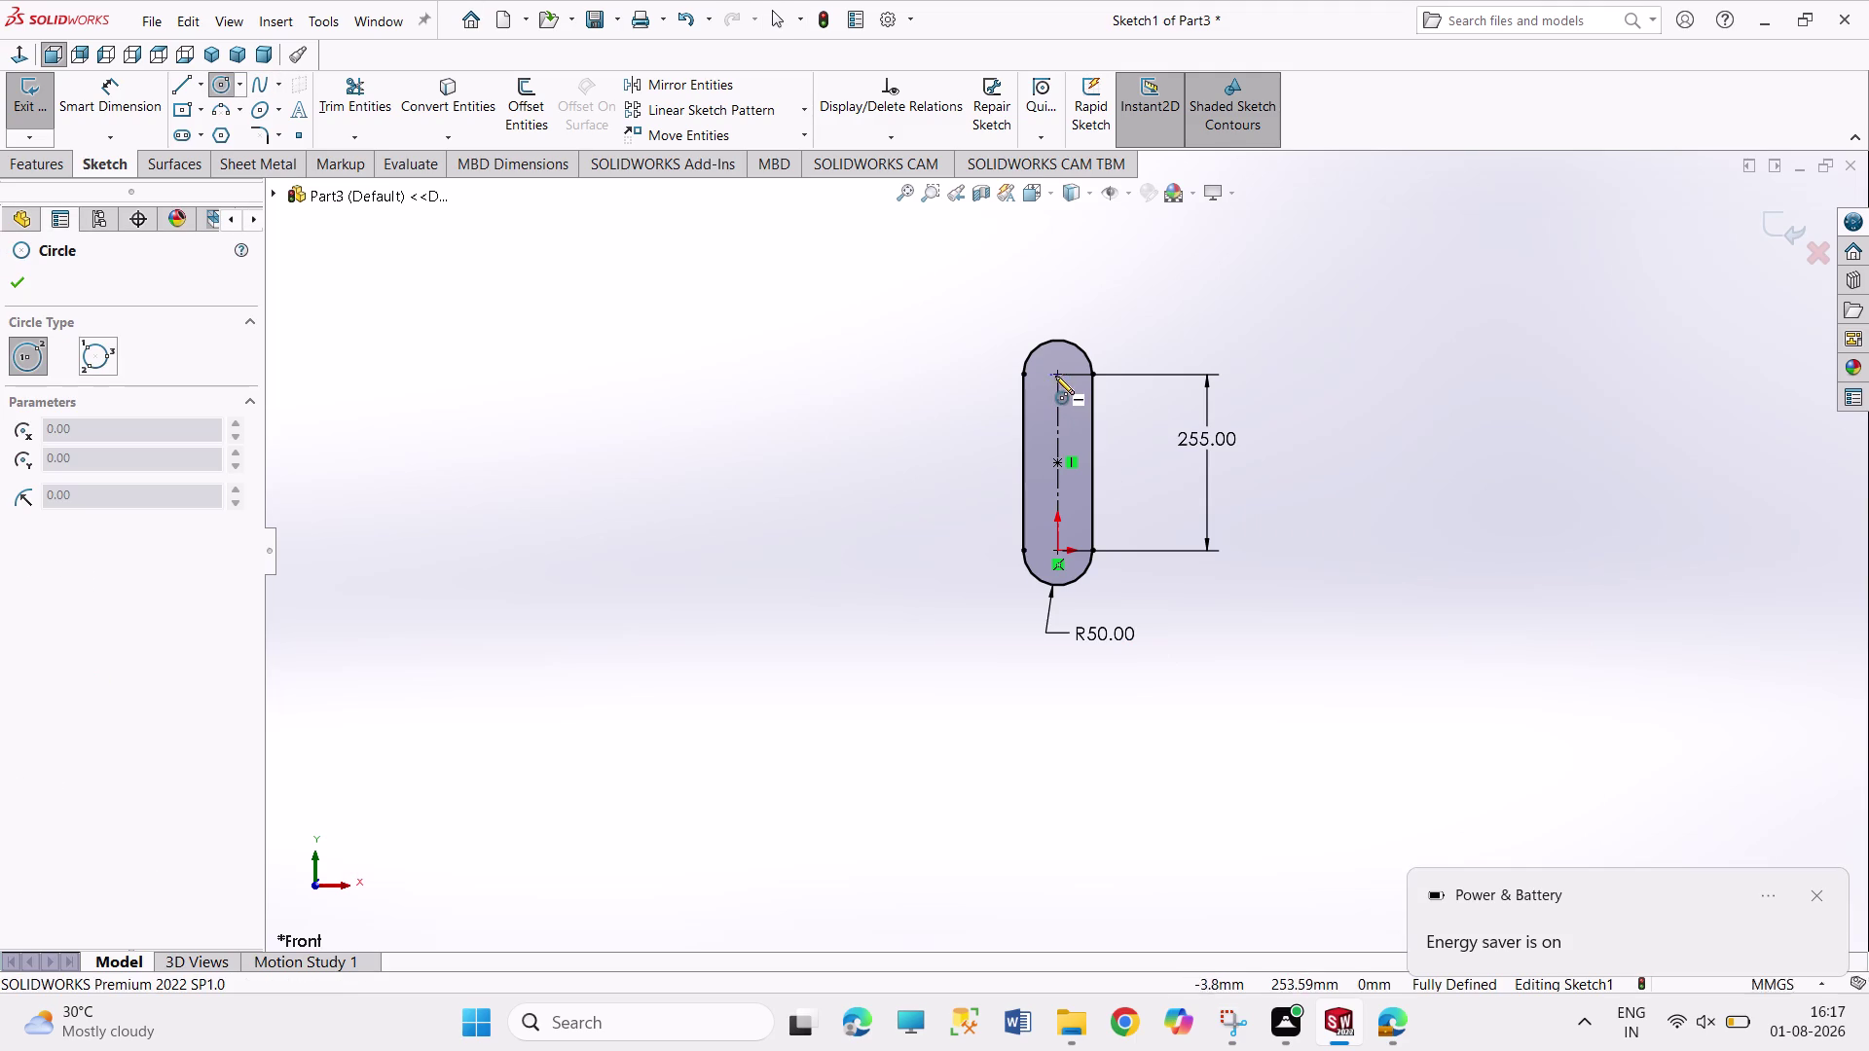
Add a 50 mm diameter hole at the upper slot centre, displayed as R25.
click(1060, 373)
click(1067, 393)
right_drag(1176, 306, 1176, 304)
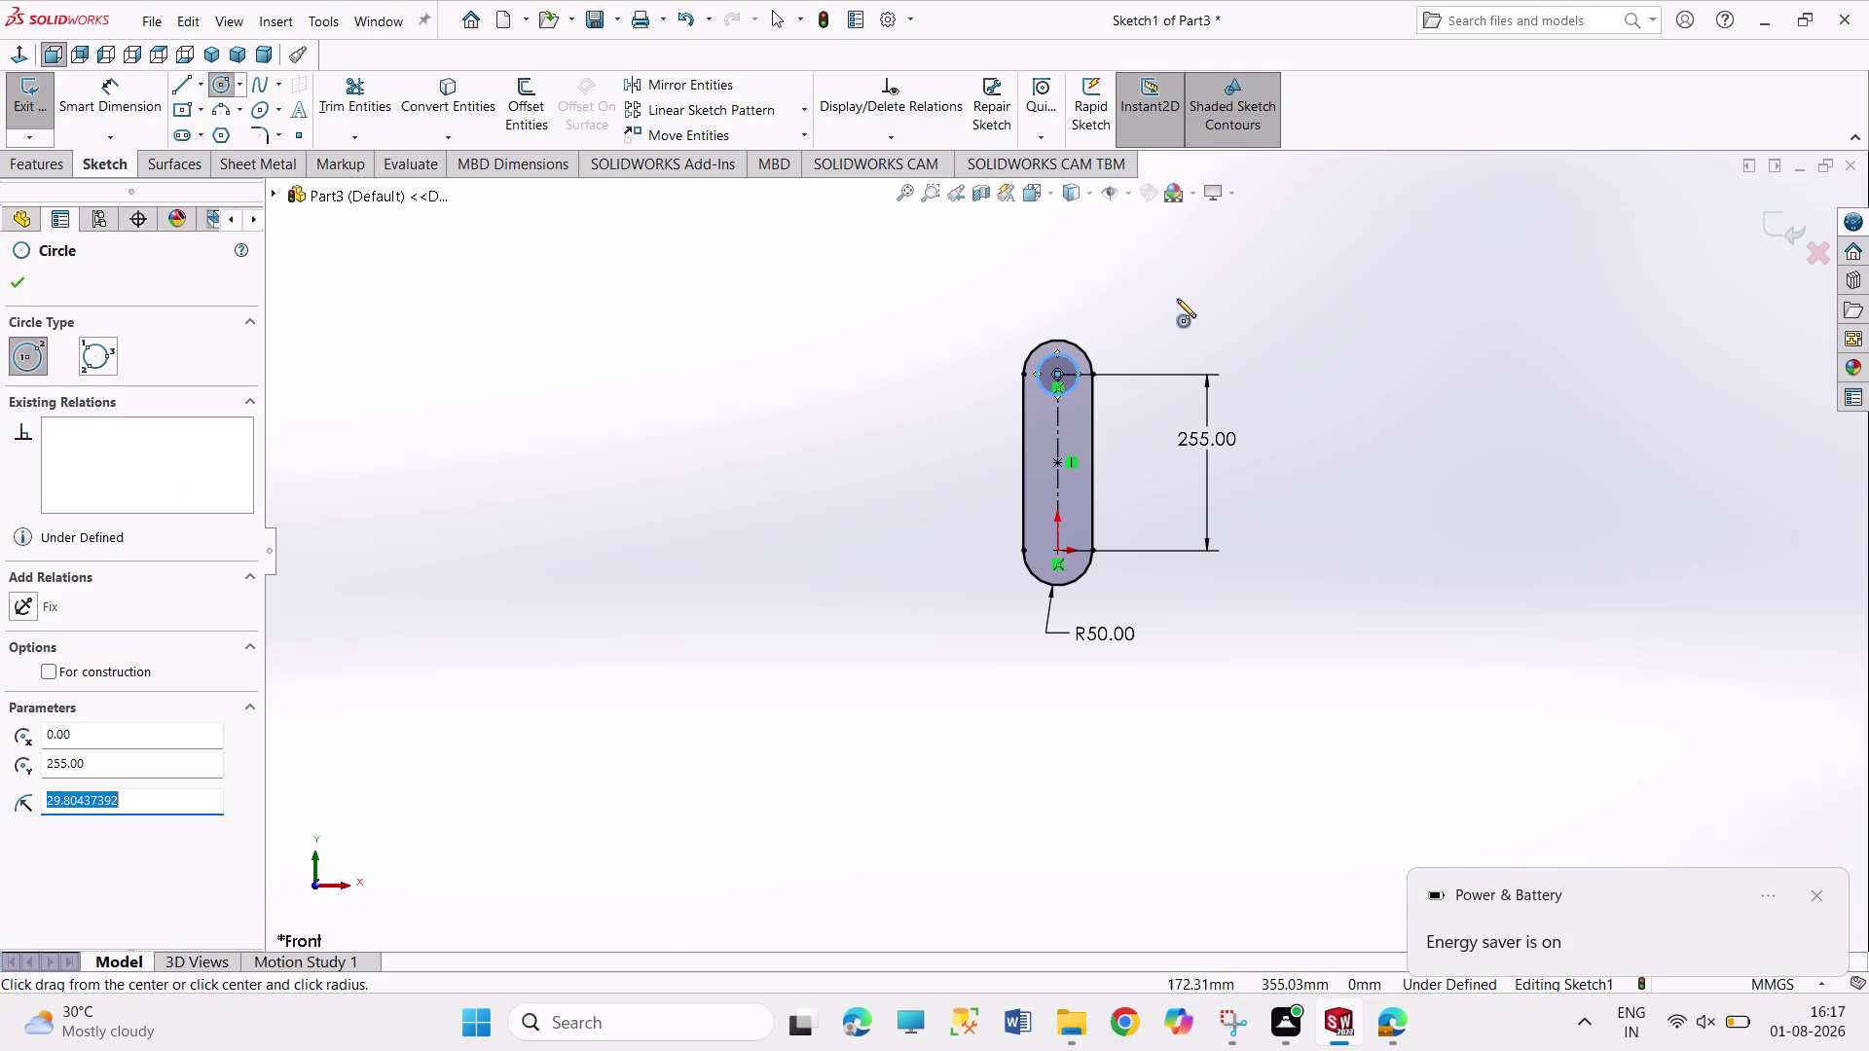
right_drag(1176, 305, 1147, 201)
click(1067, 358)
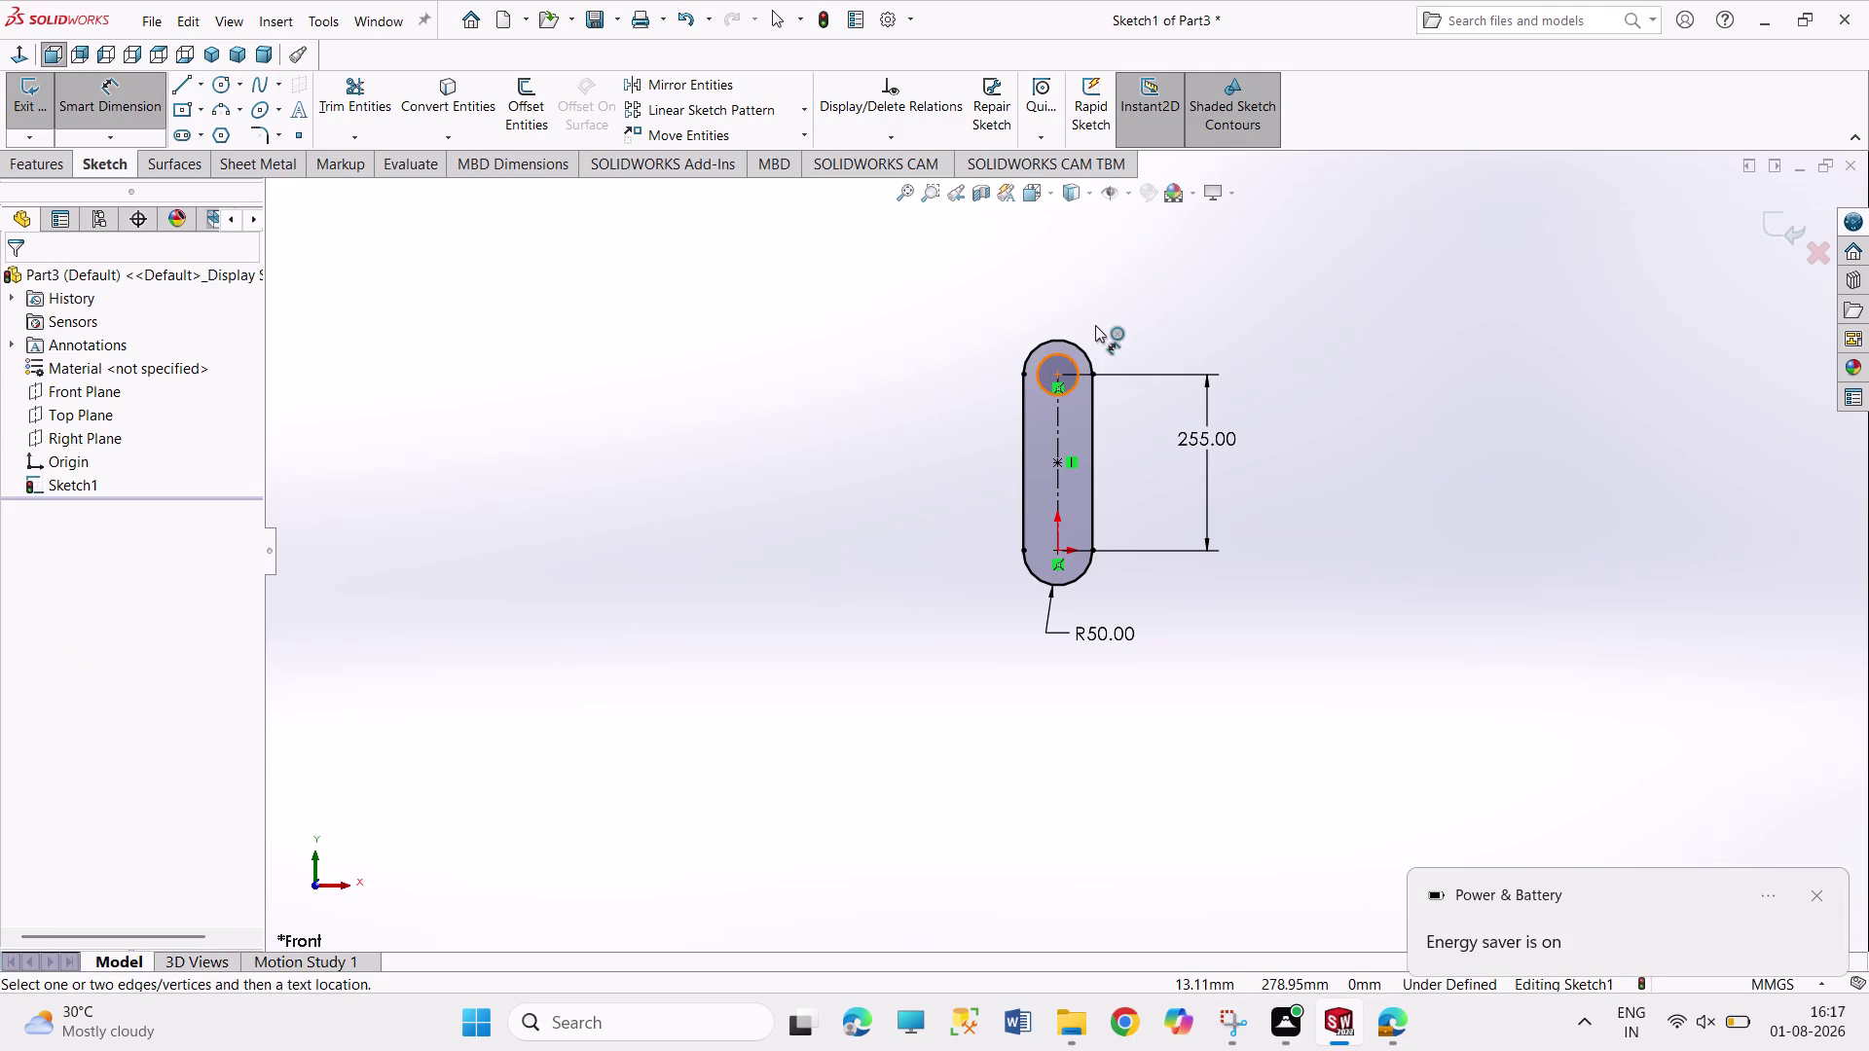
click(1116, 302)
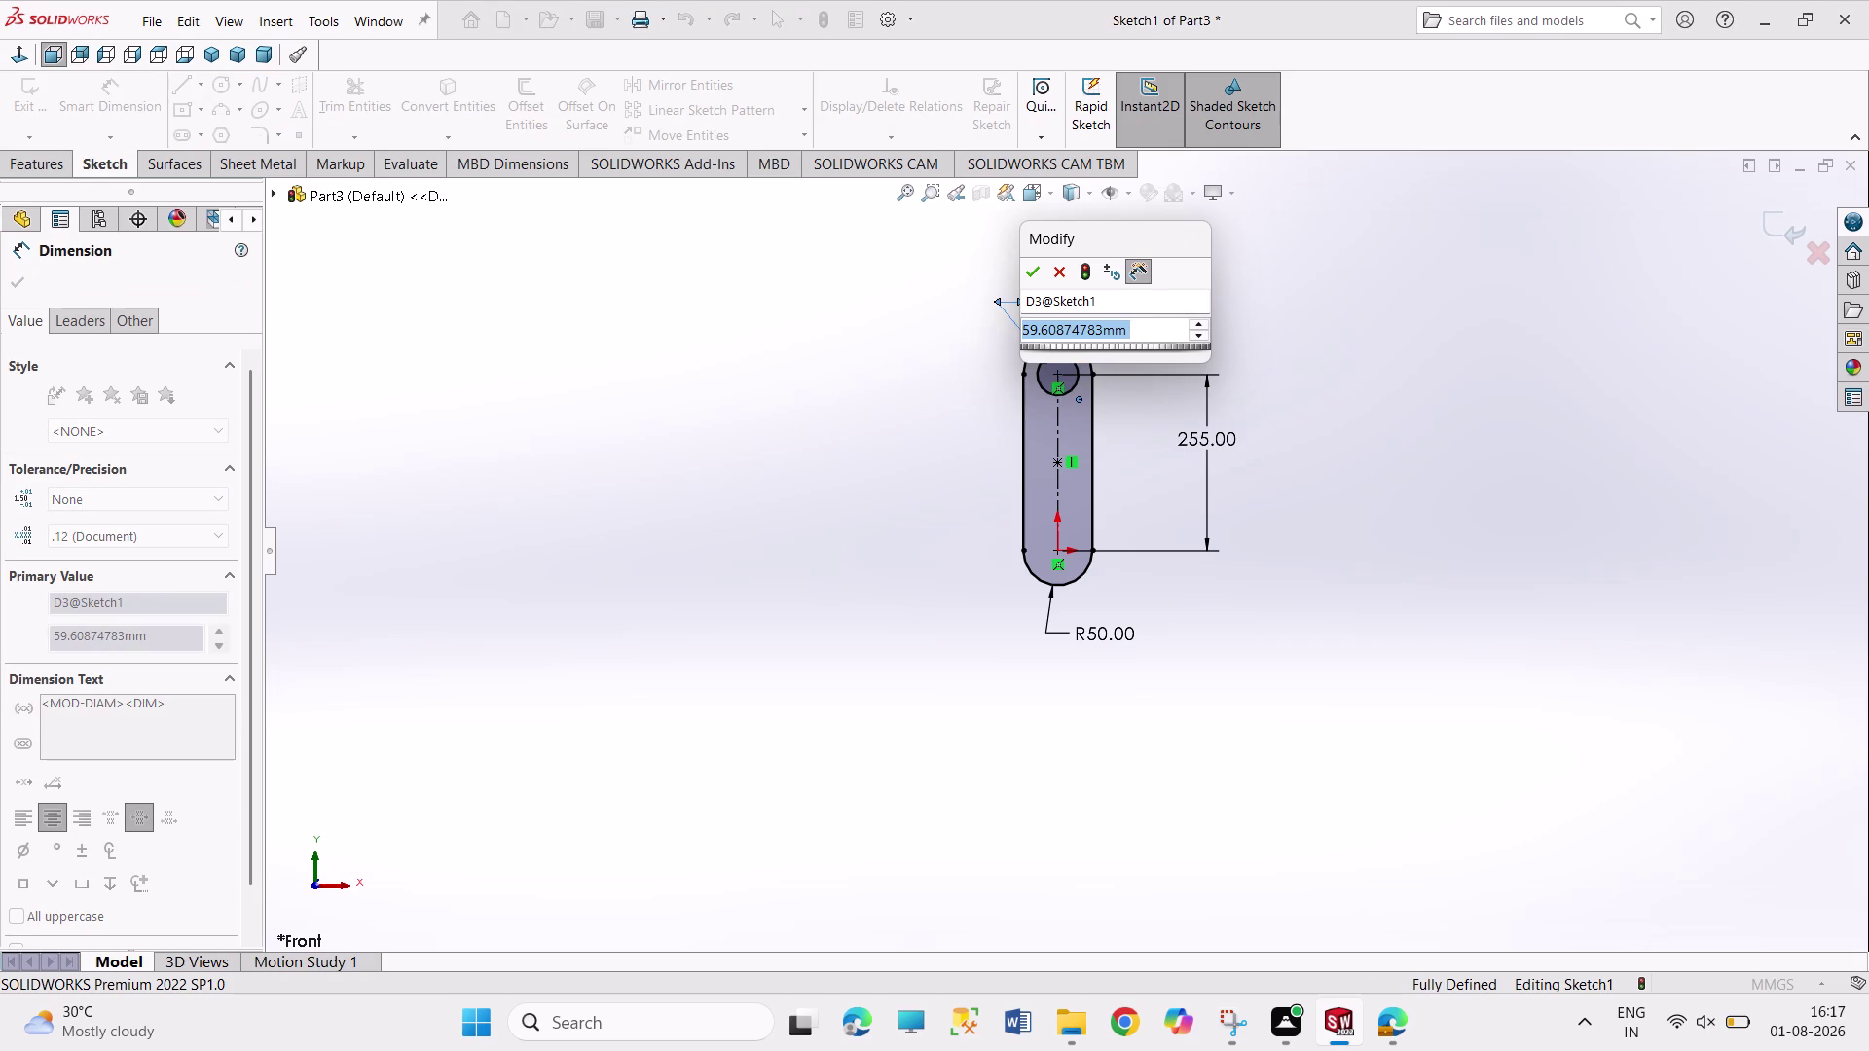
text(50)
key(Return)
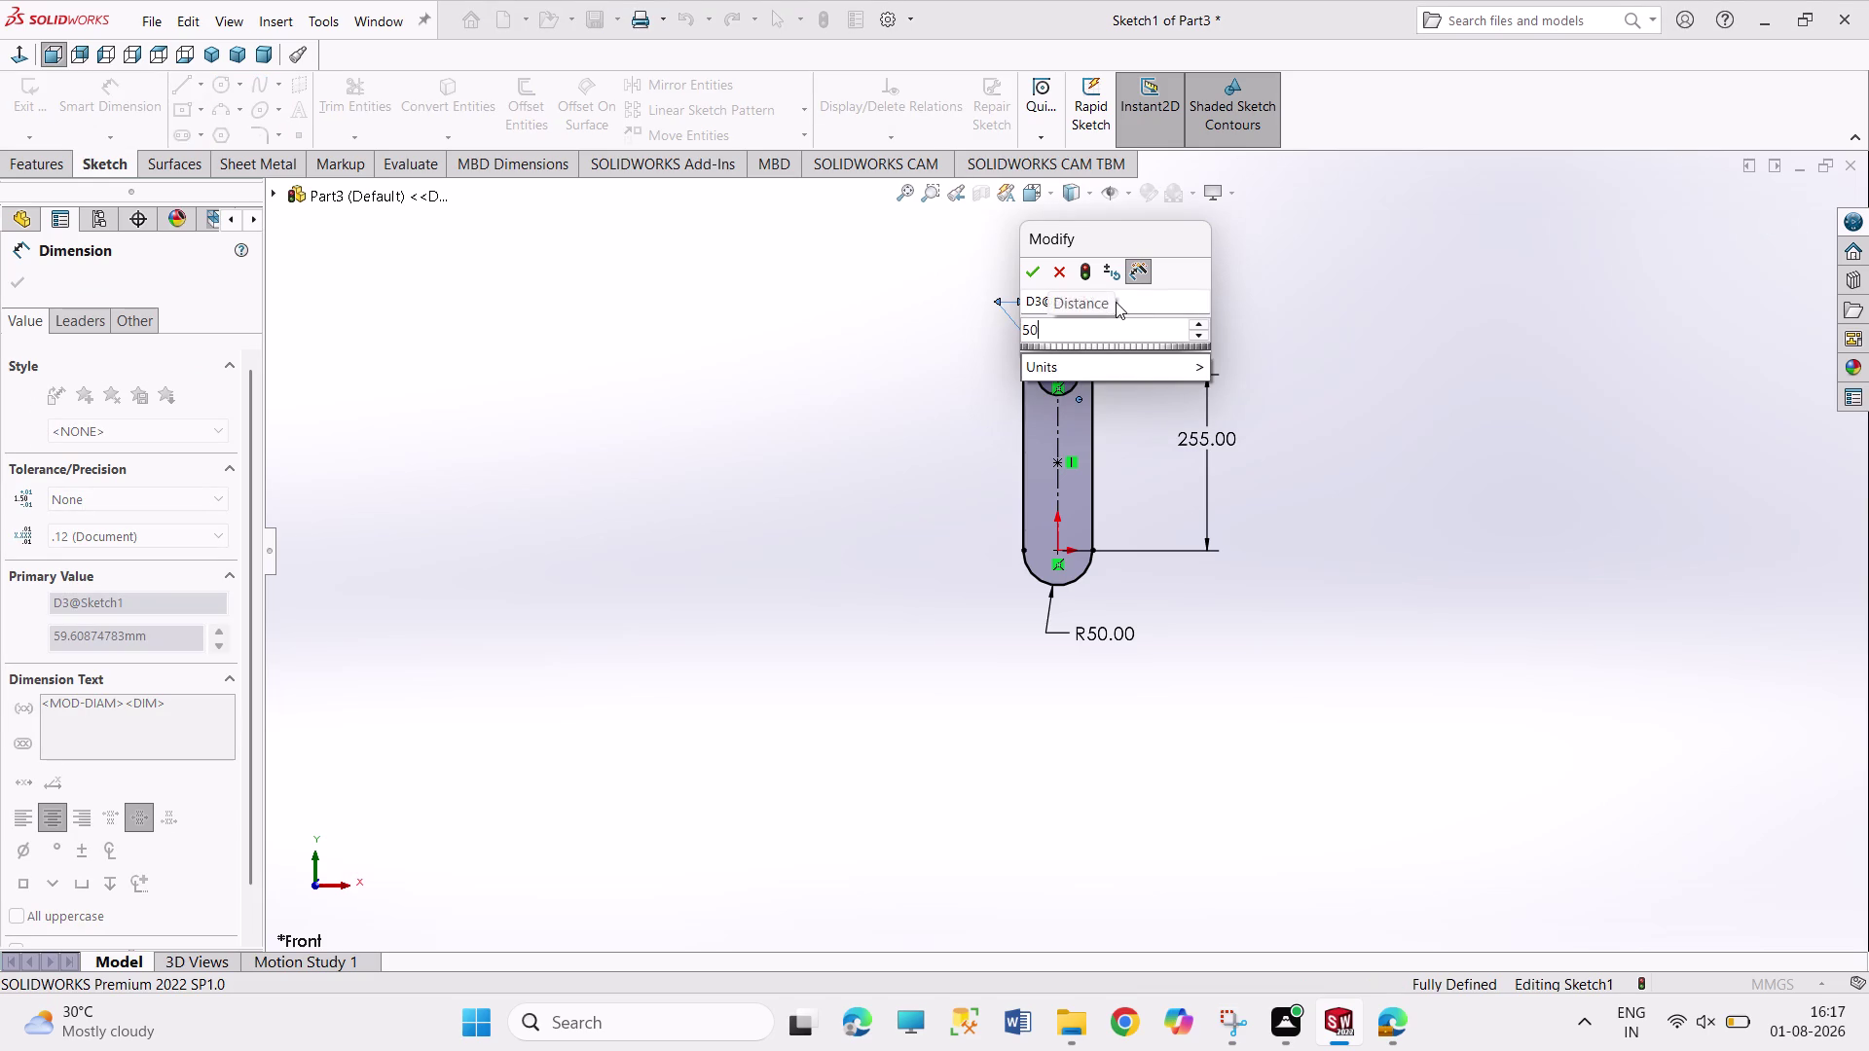
right_click(1278, 351)
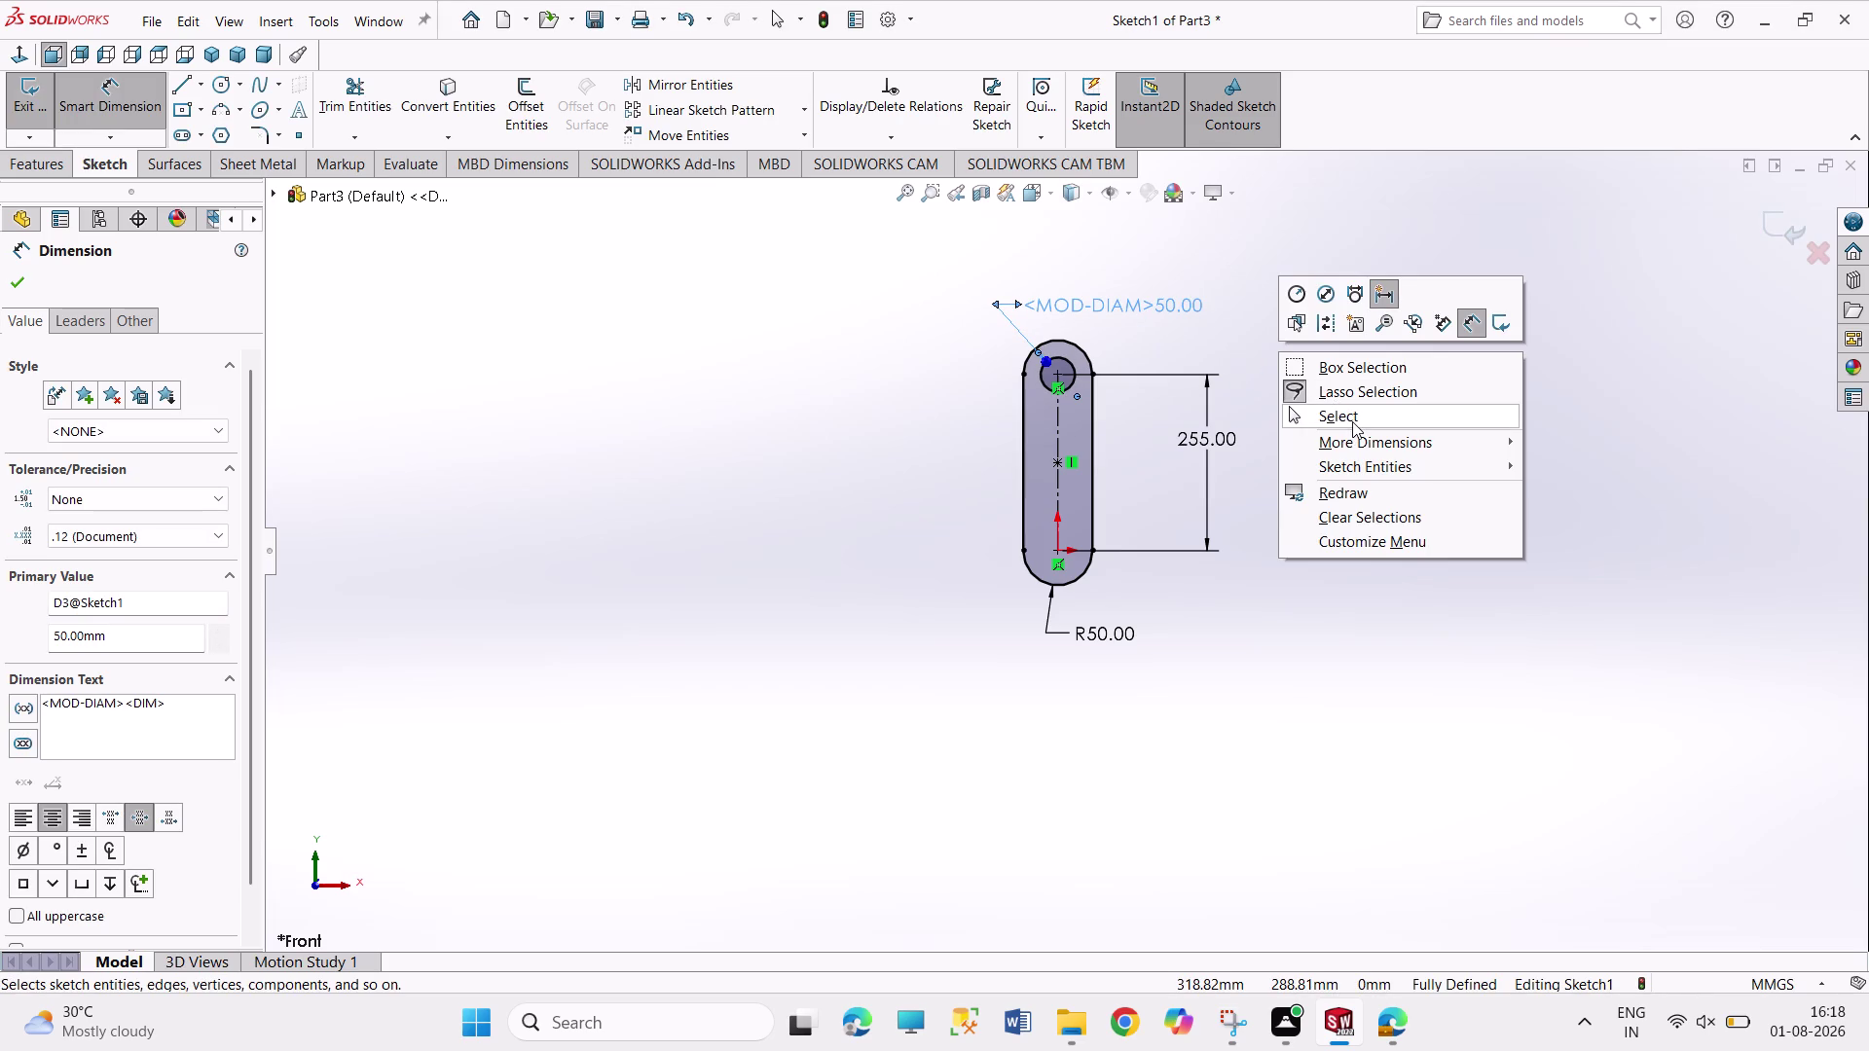
click(1352, 421)
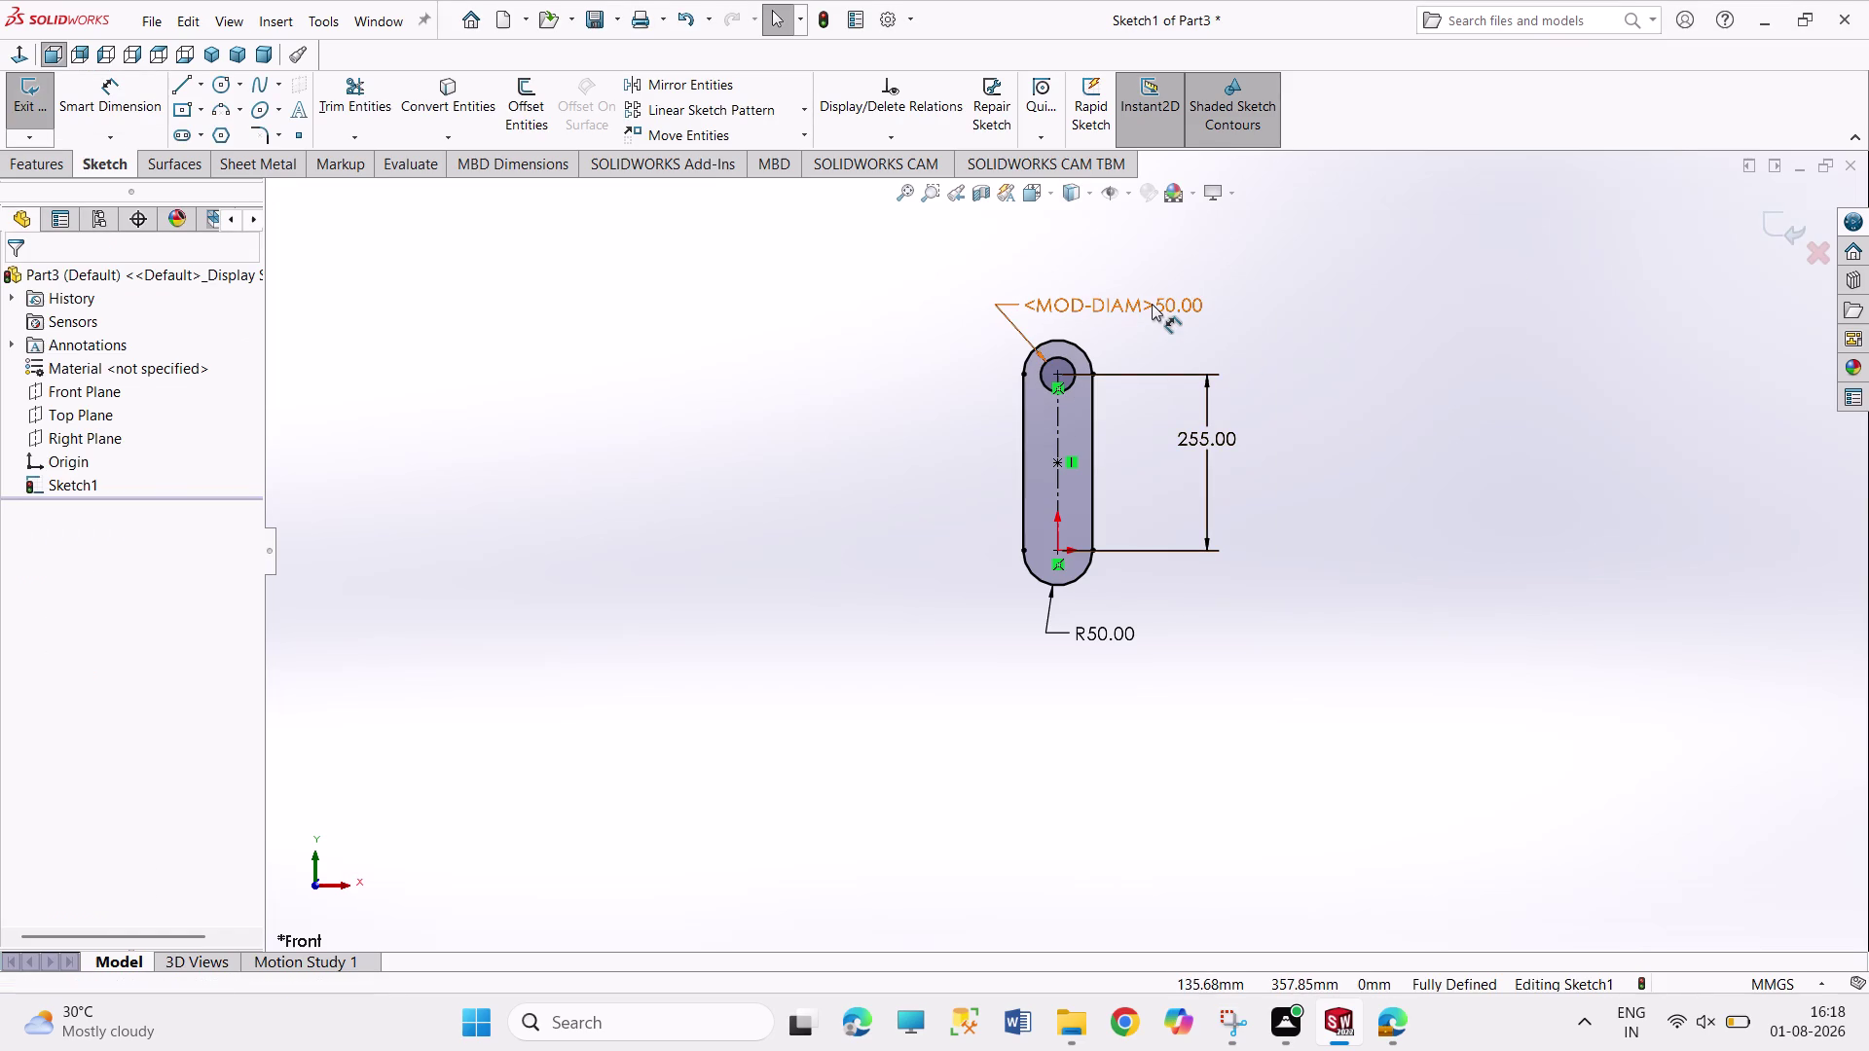
right_click(1151, 303)
click(1175, 249)
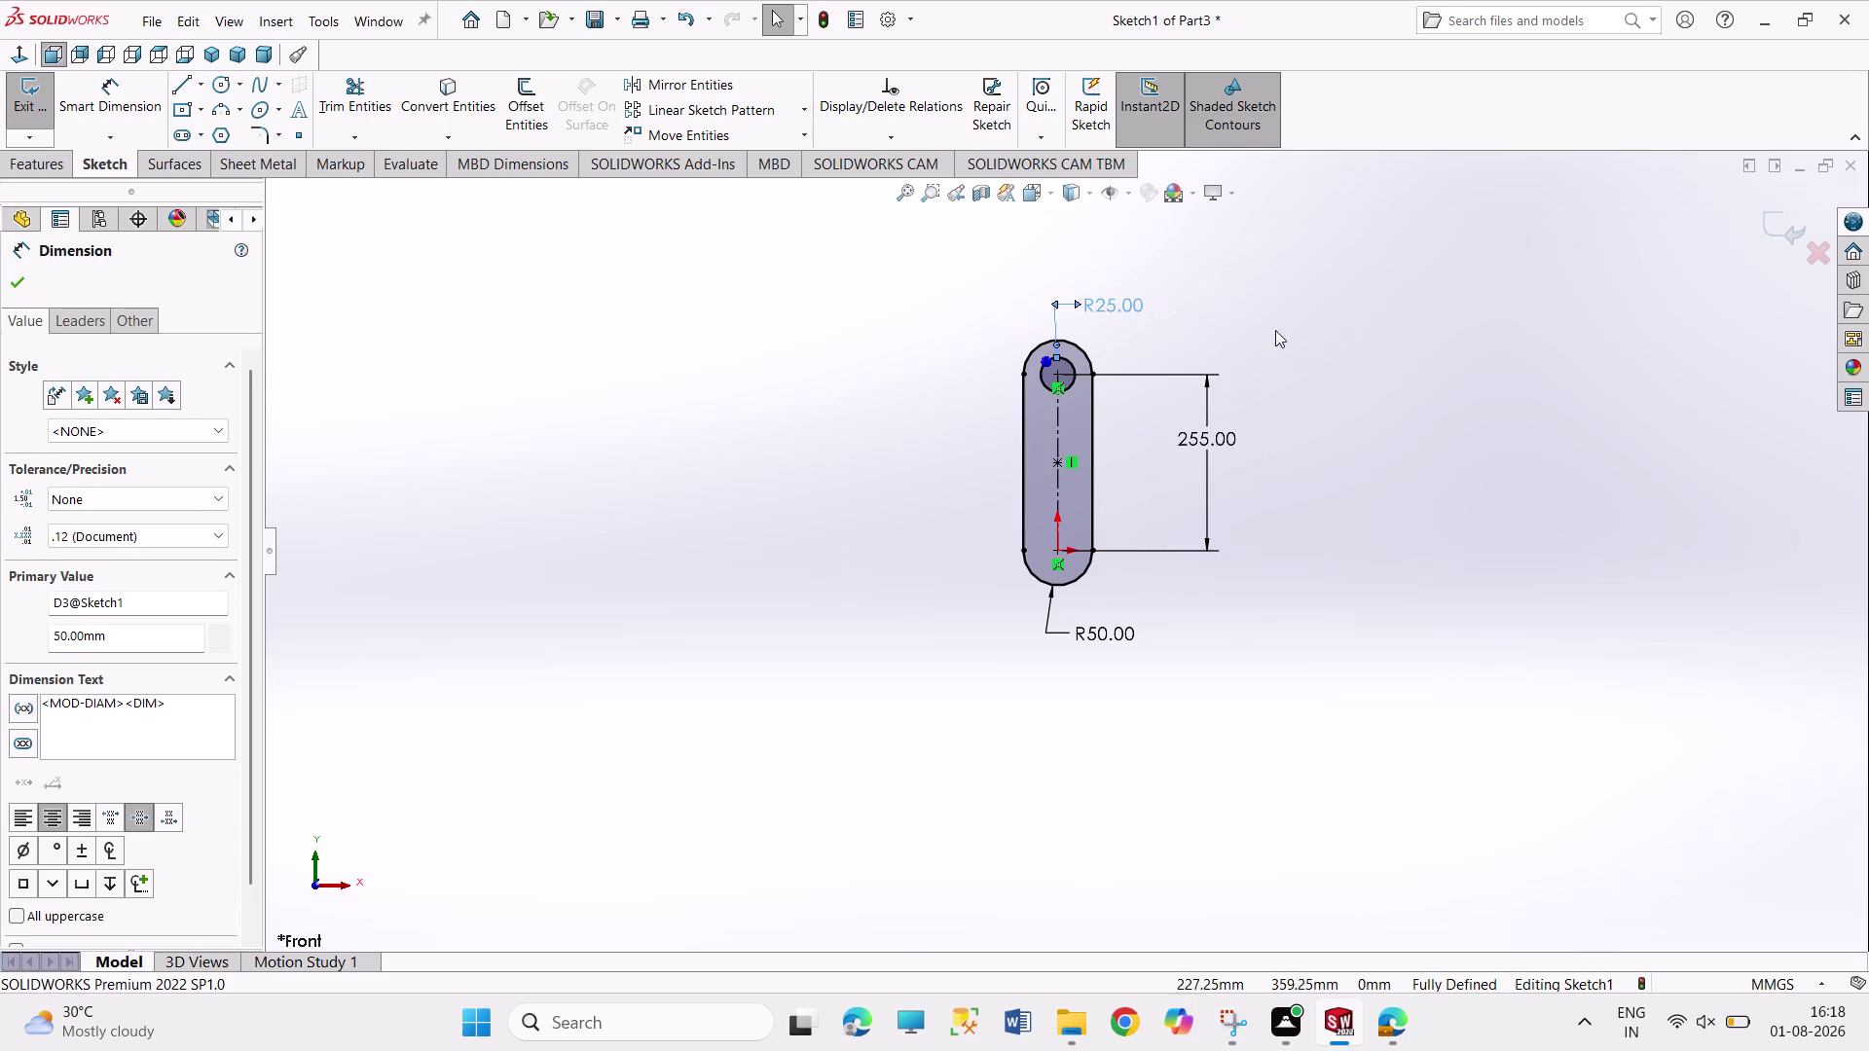
click(1535, 394)
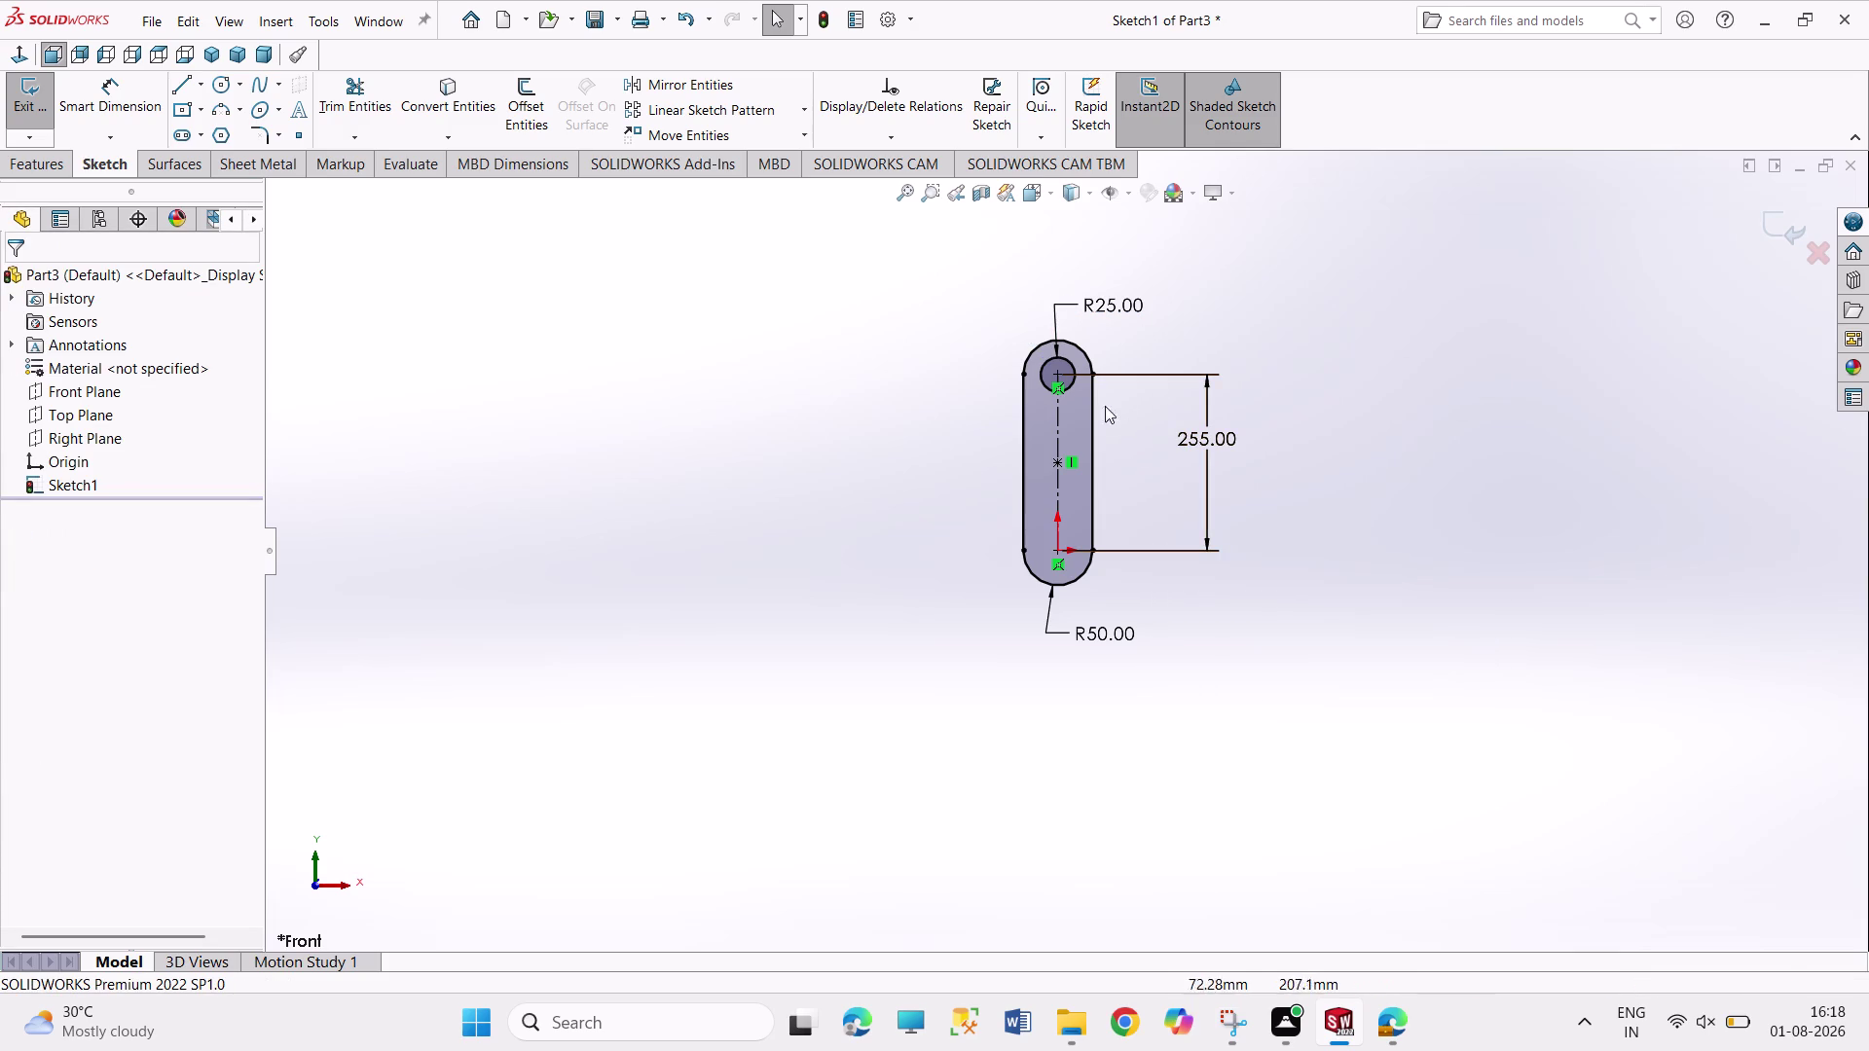
Add a matching 50 mm diameter hole at the lower slot centre.
click(216, 83)
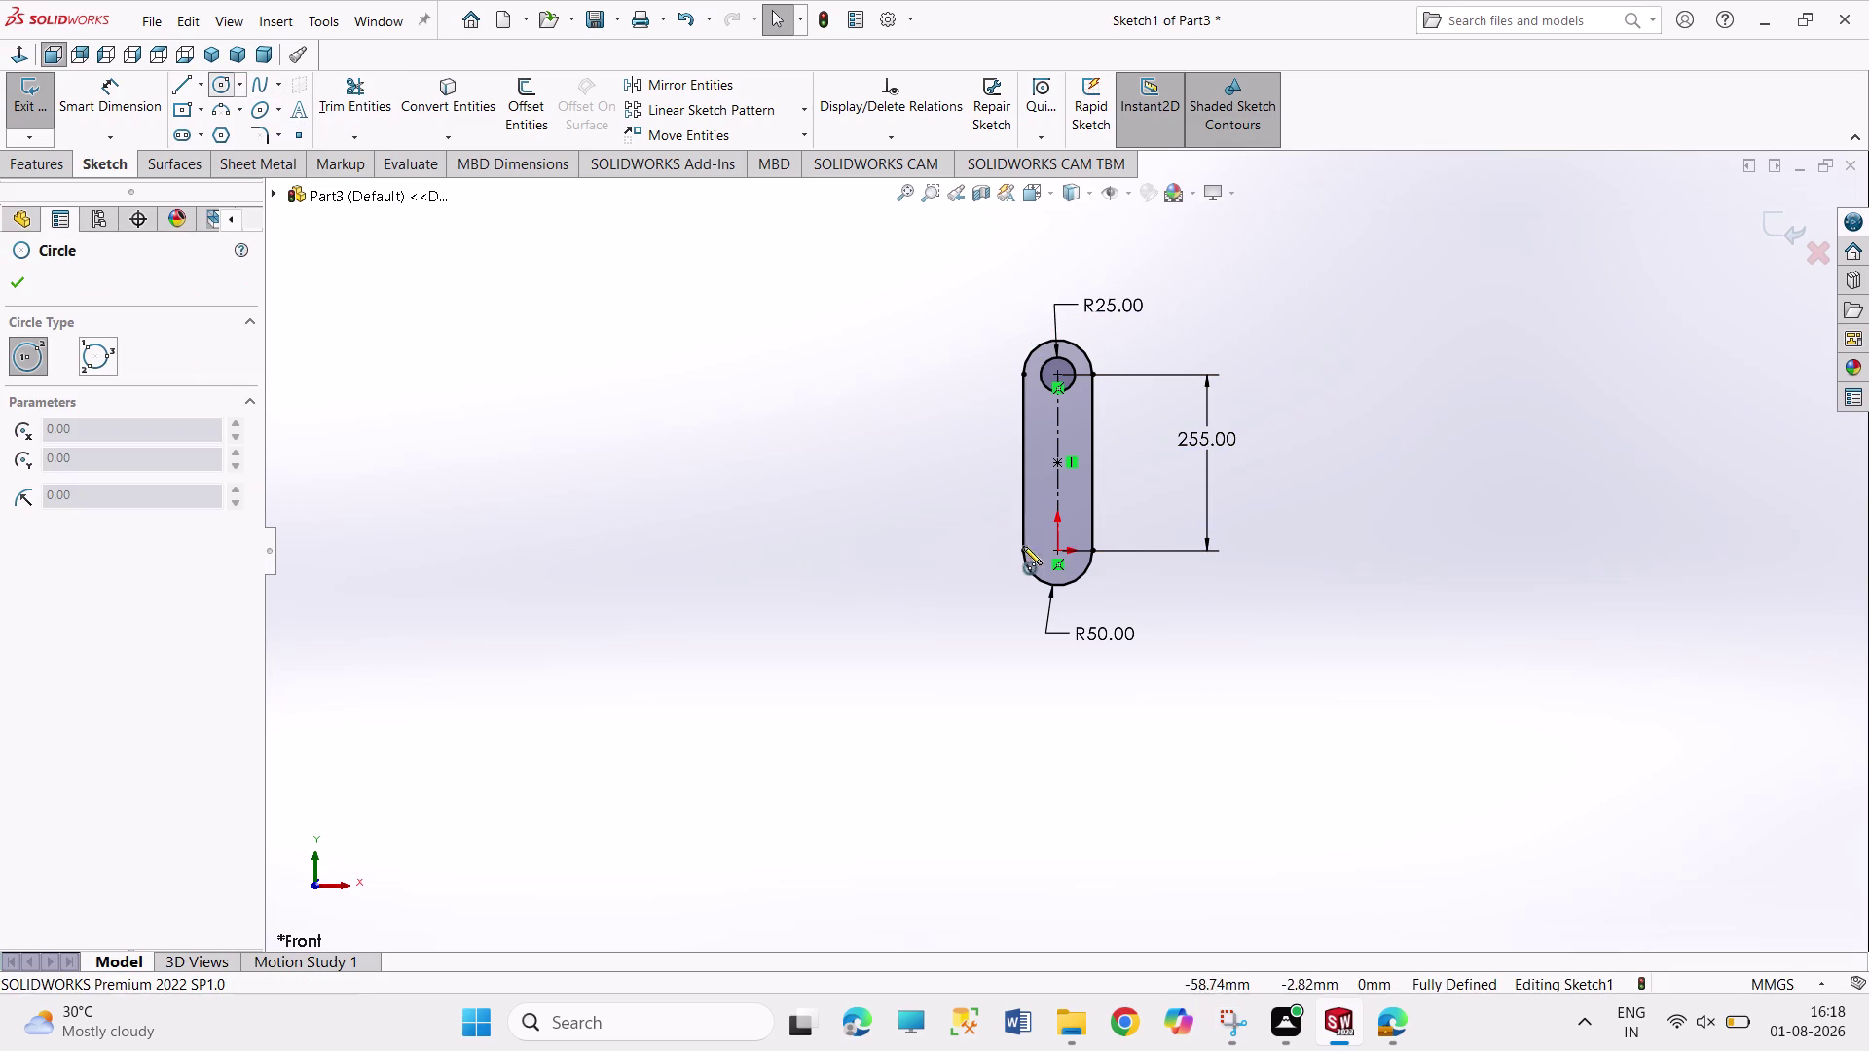
click(1056, 550)
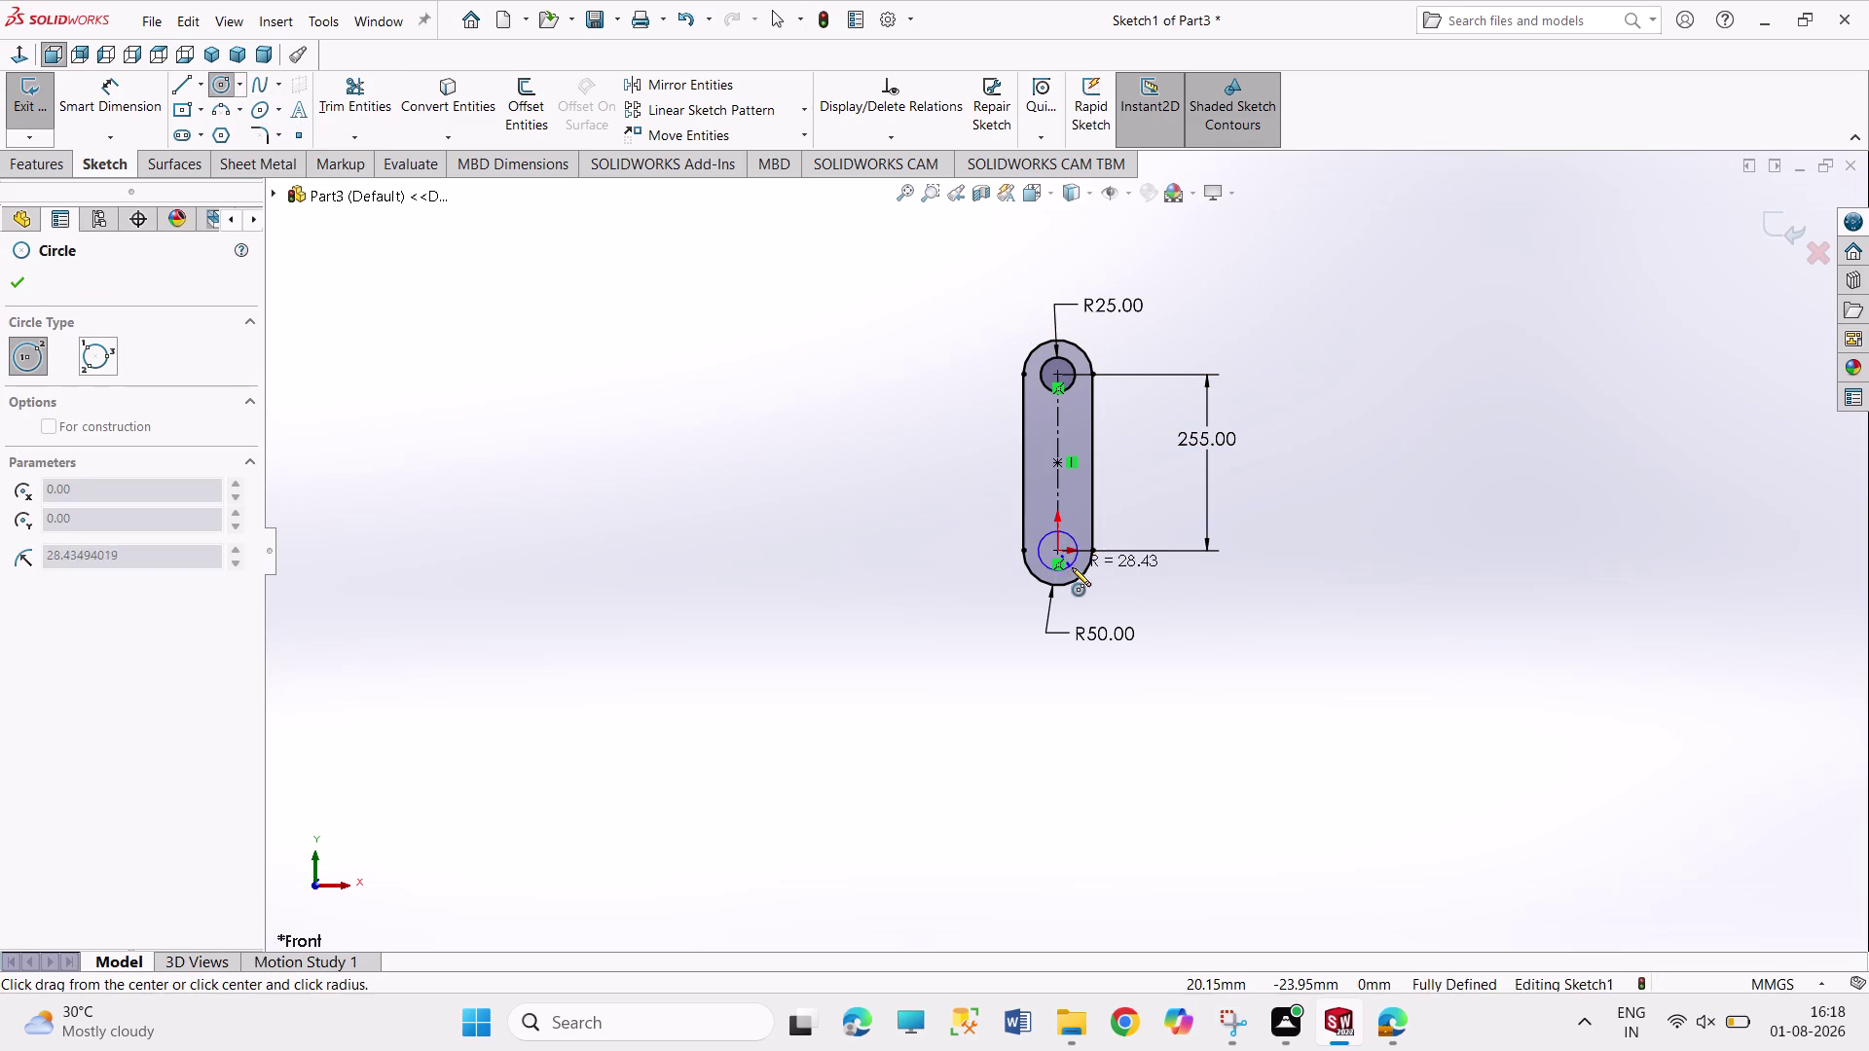
click(1071, 568)
right_drag(1393, 544, 1332, 365)
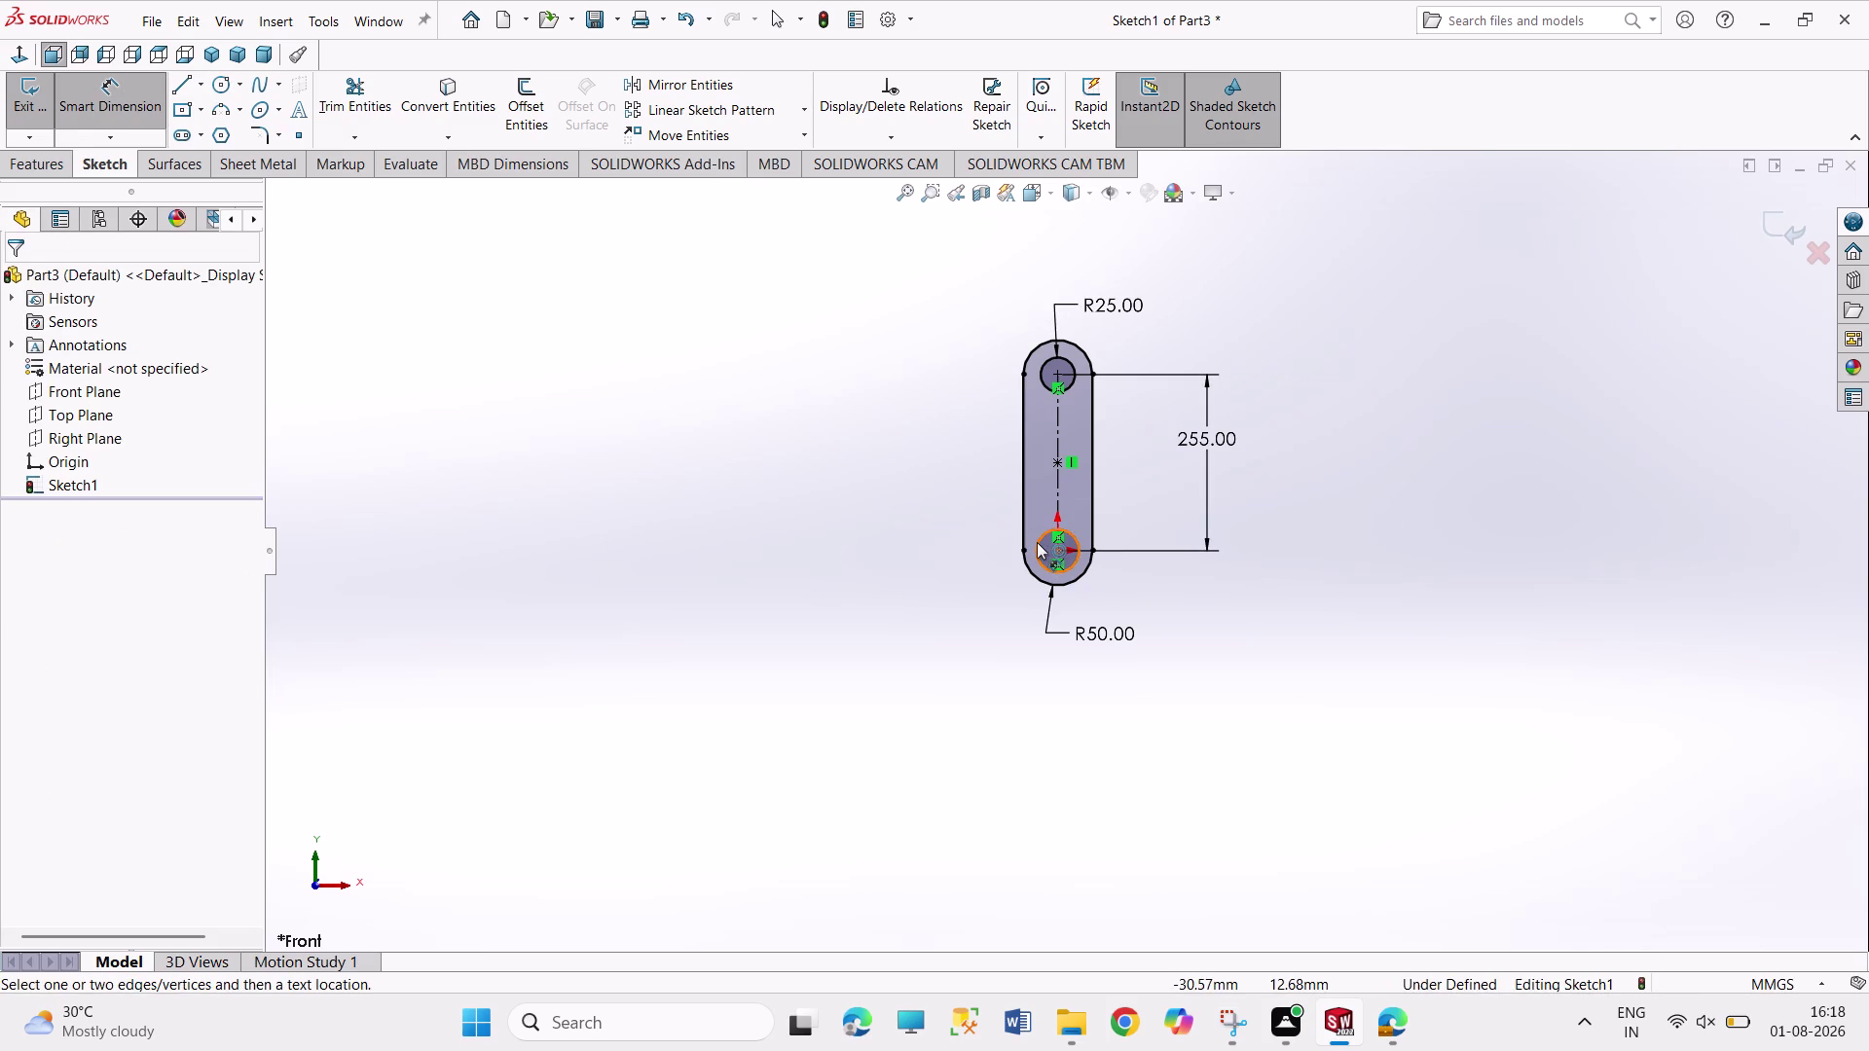
click(1036, 542)
click(949, 514)
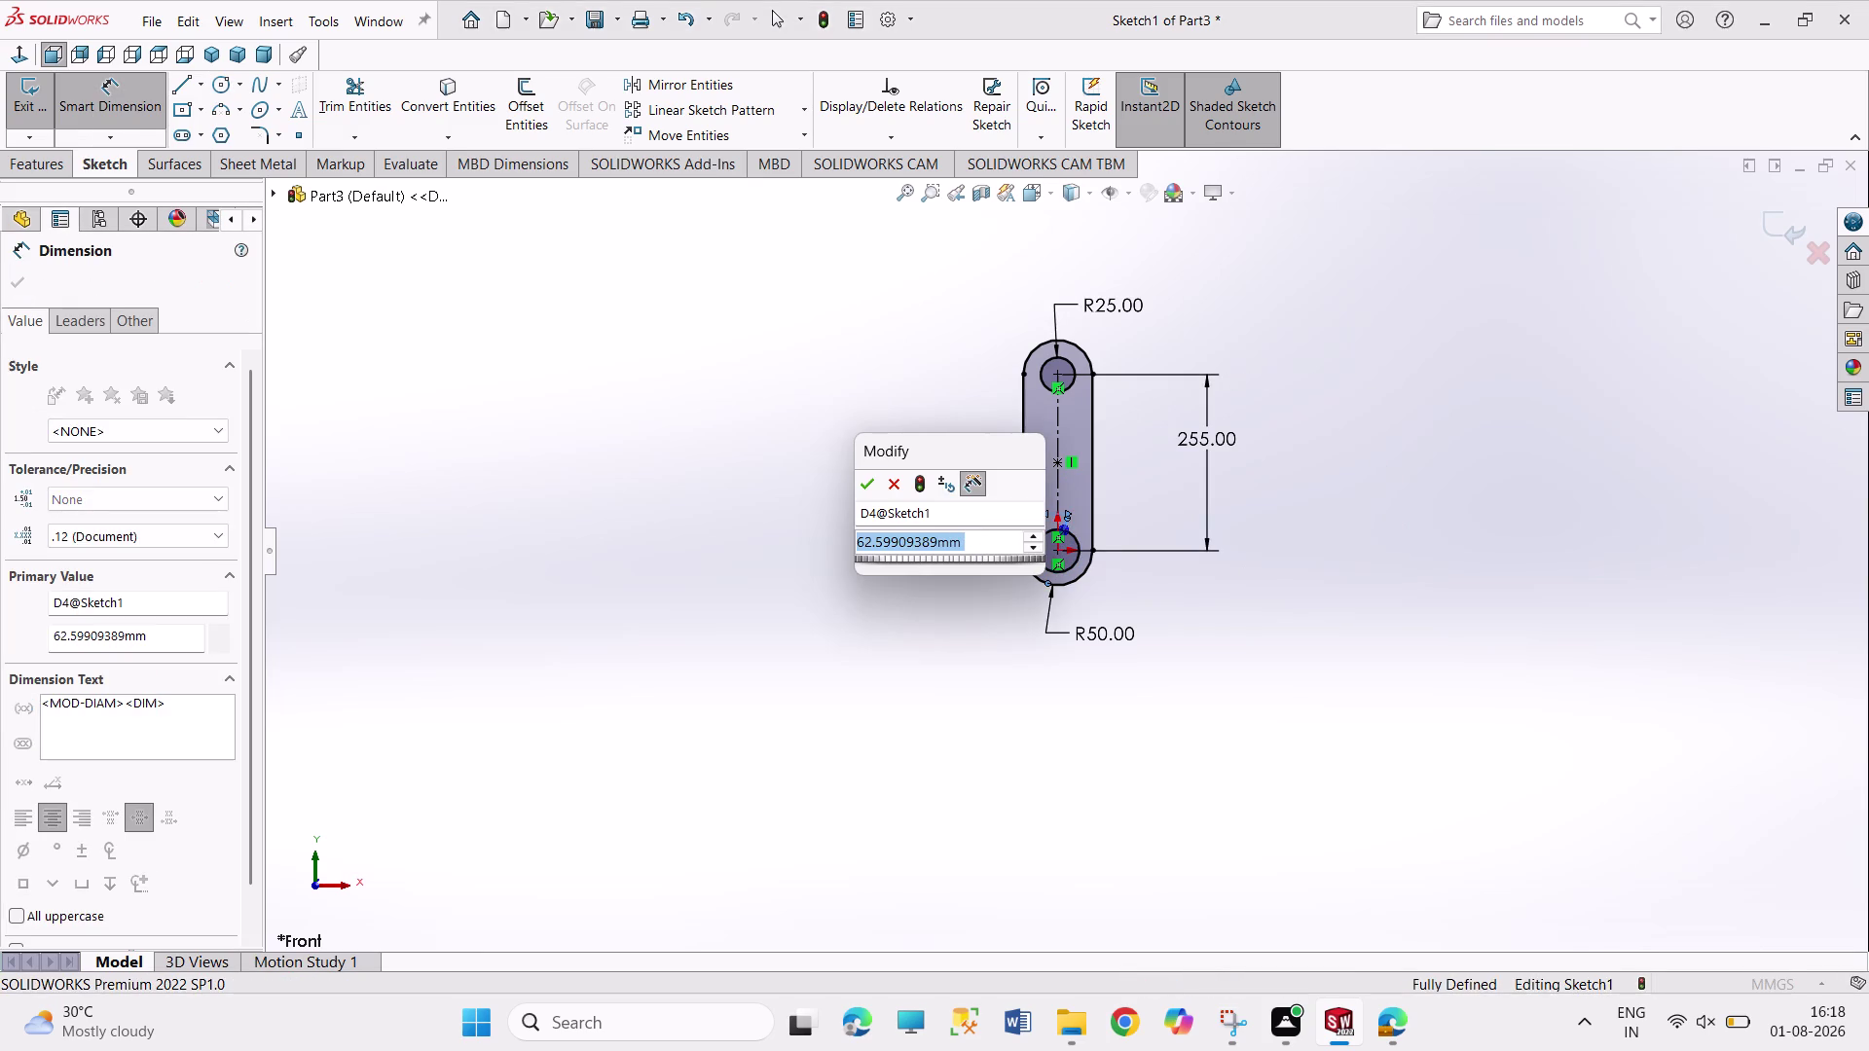
text(50)
key(Return)
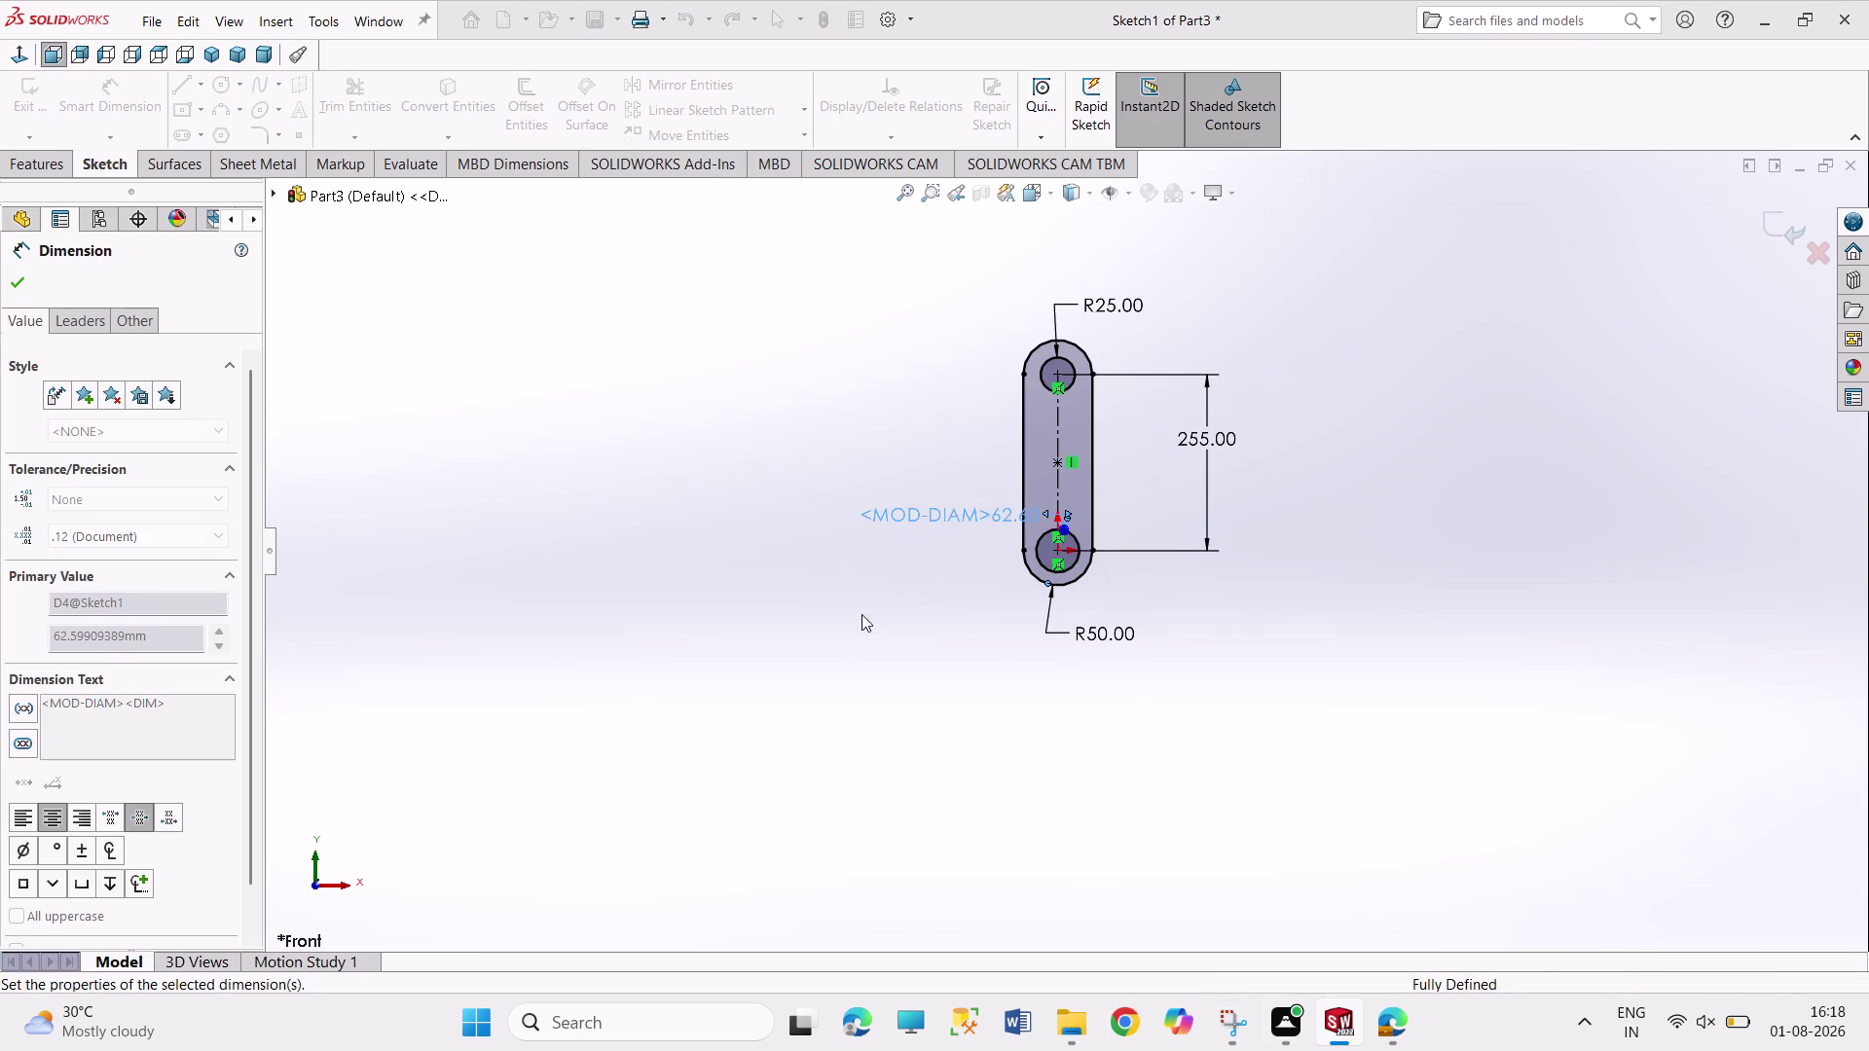
right_click(808, 670)
click(831, 741)
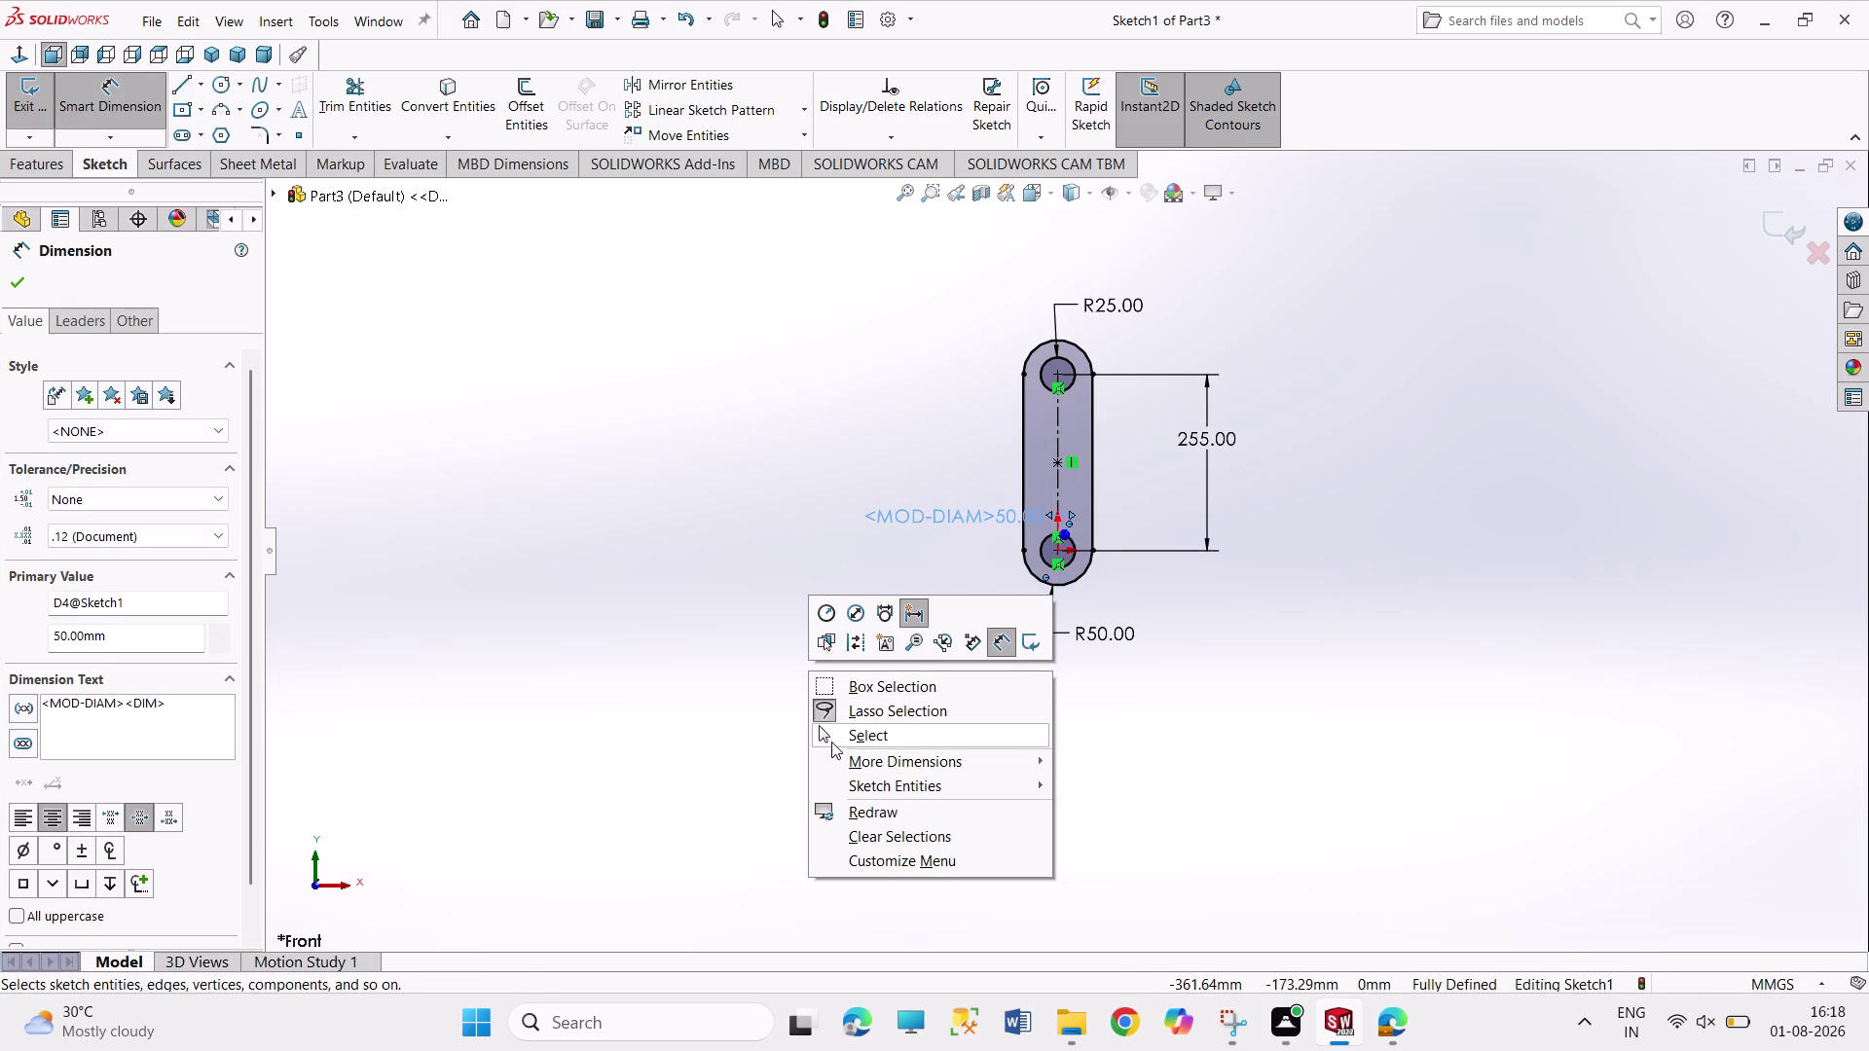
right_click(960, 508)
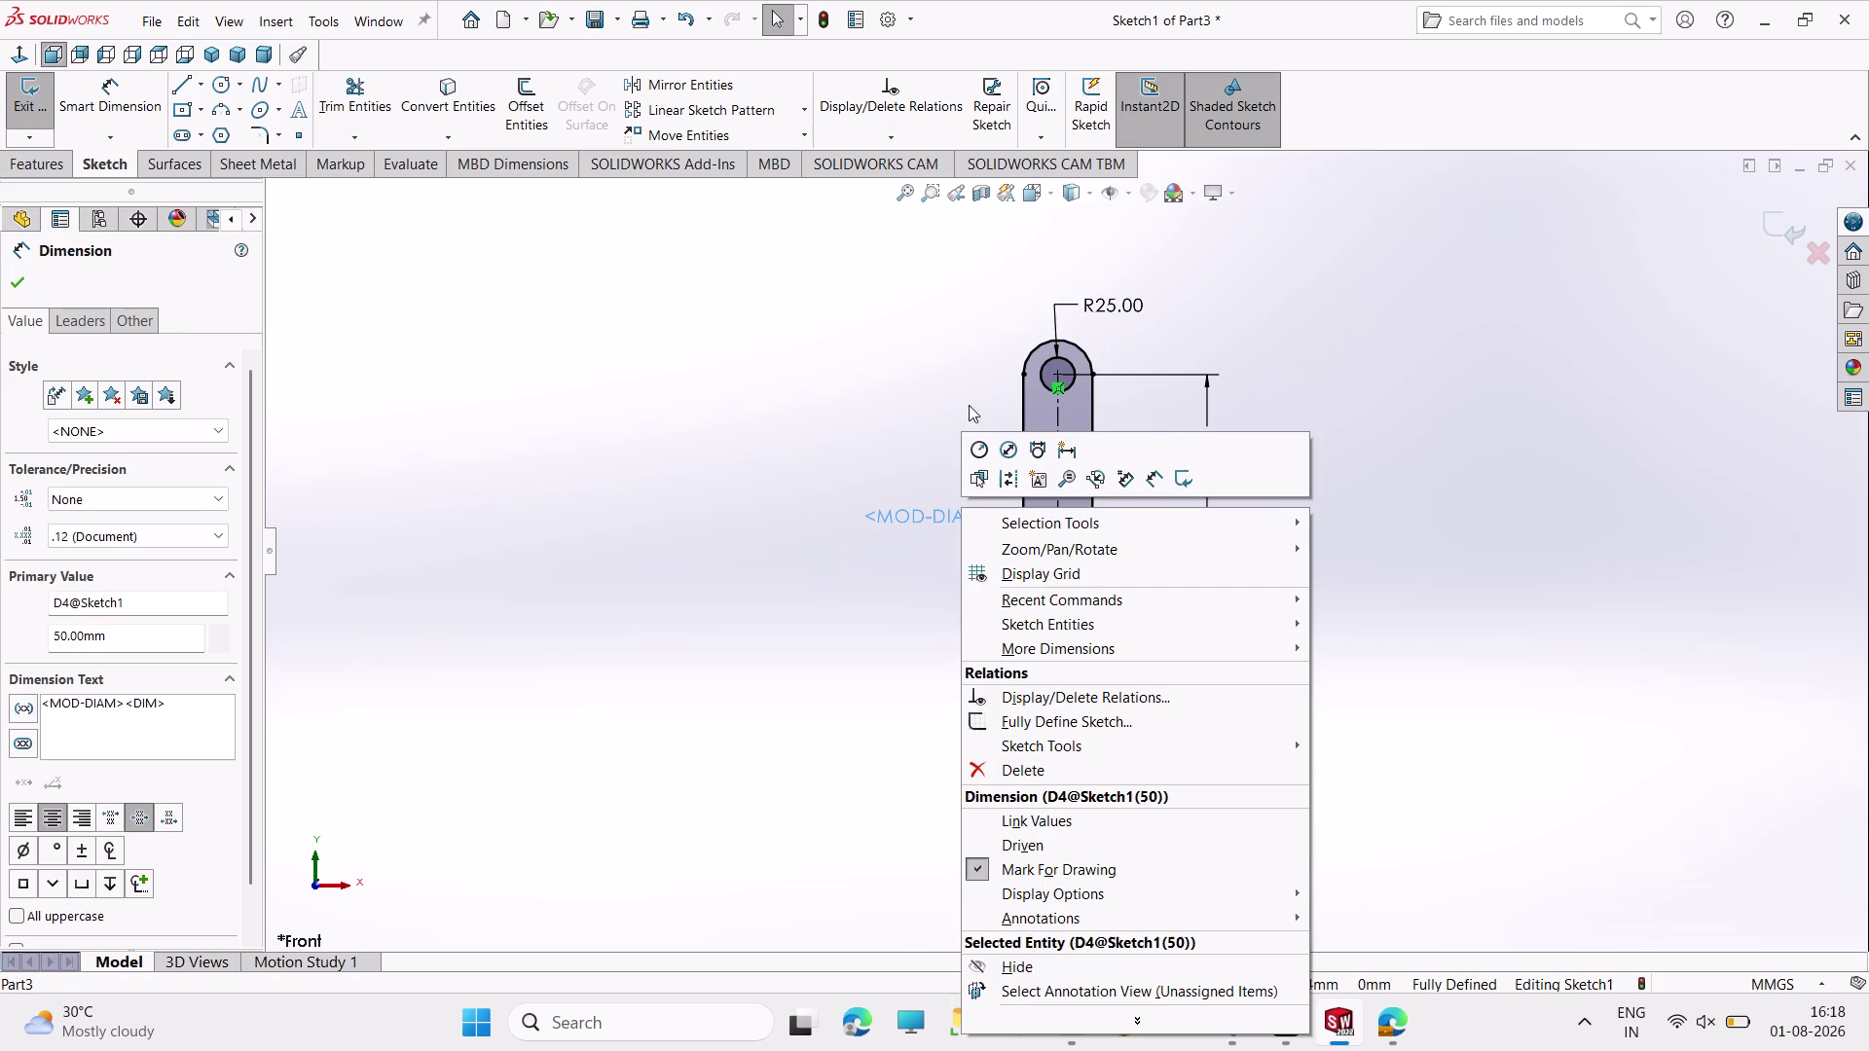
click(973, 442)
click(792, 419)
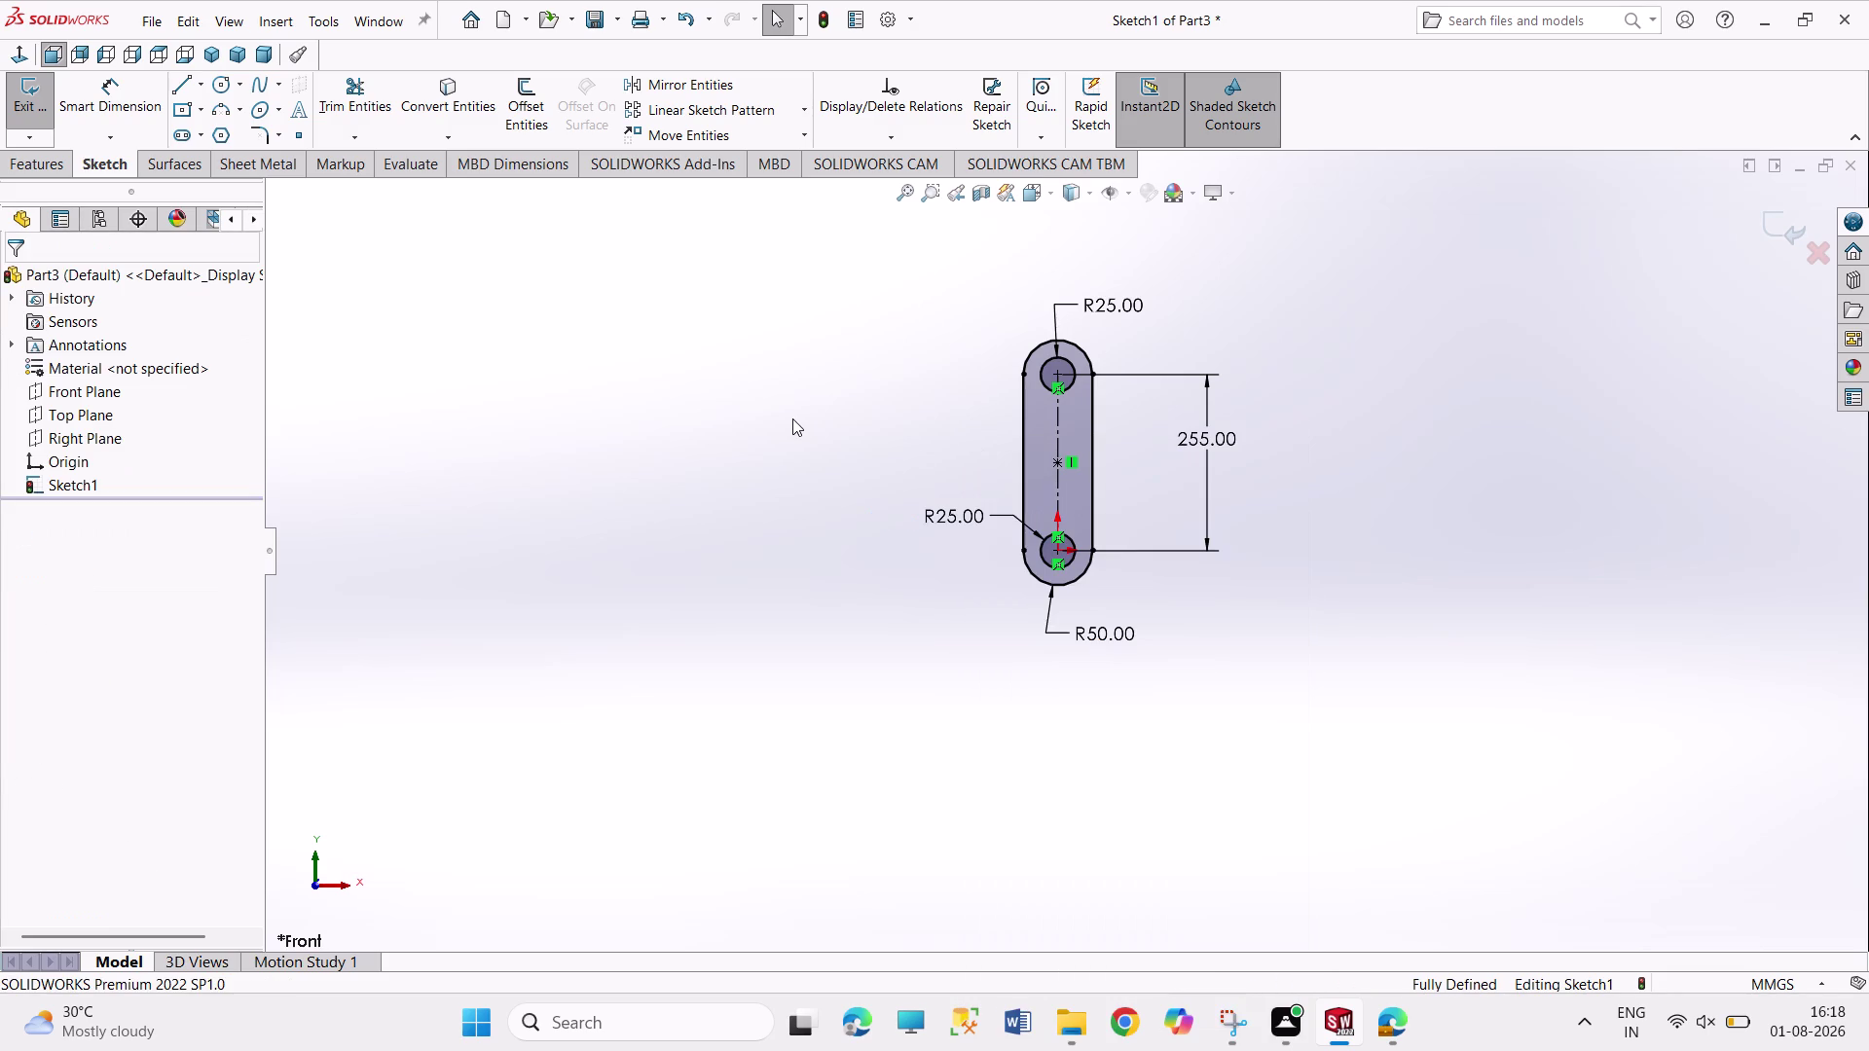
click(38, 124)
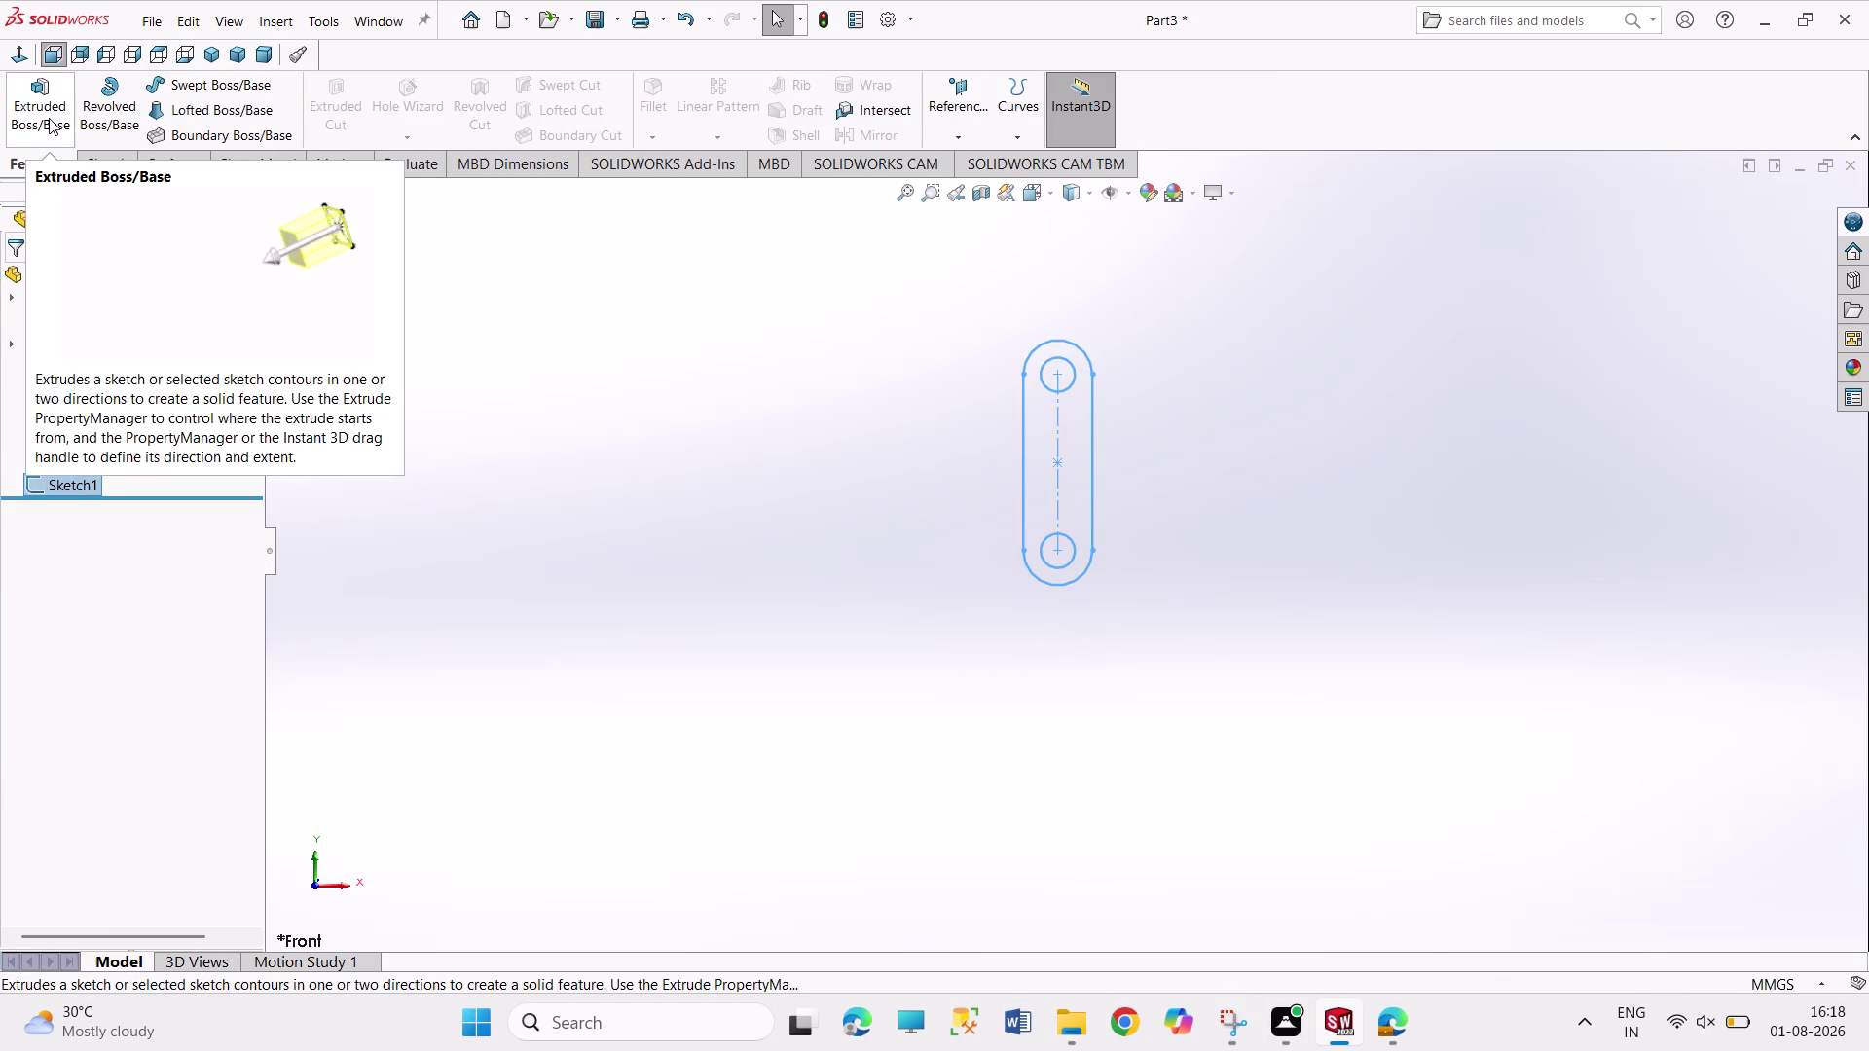
Extrude the slot sketch Blind 20 mm into the two-hole Boss-Extrude1 link.
click(48, 118)
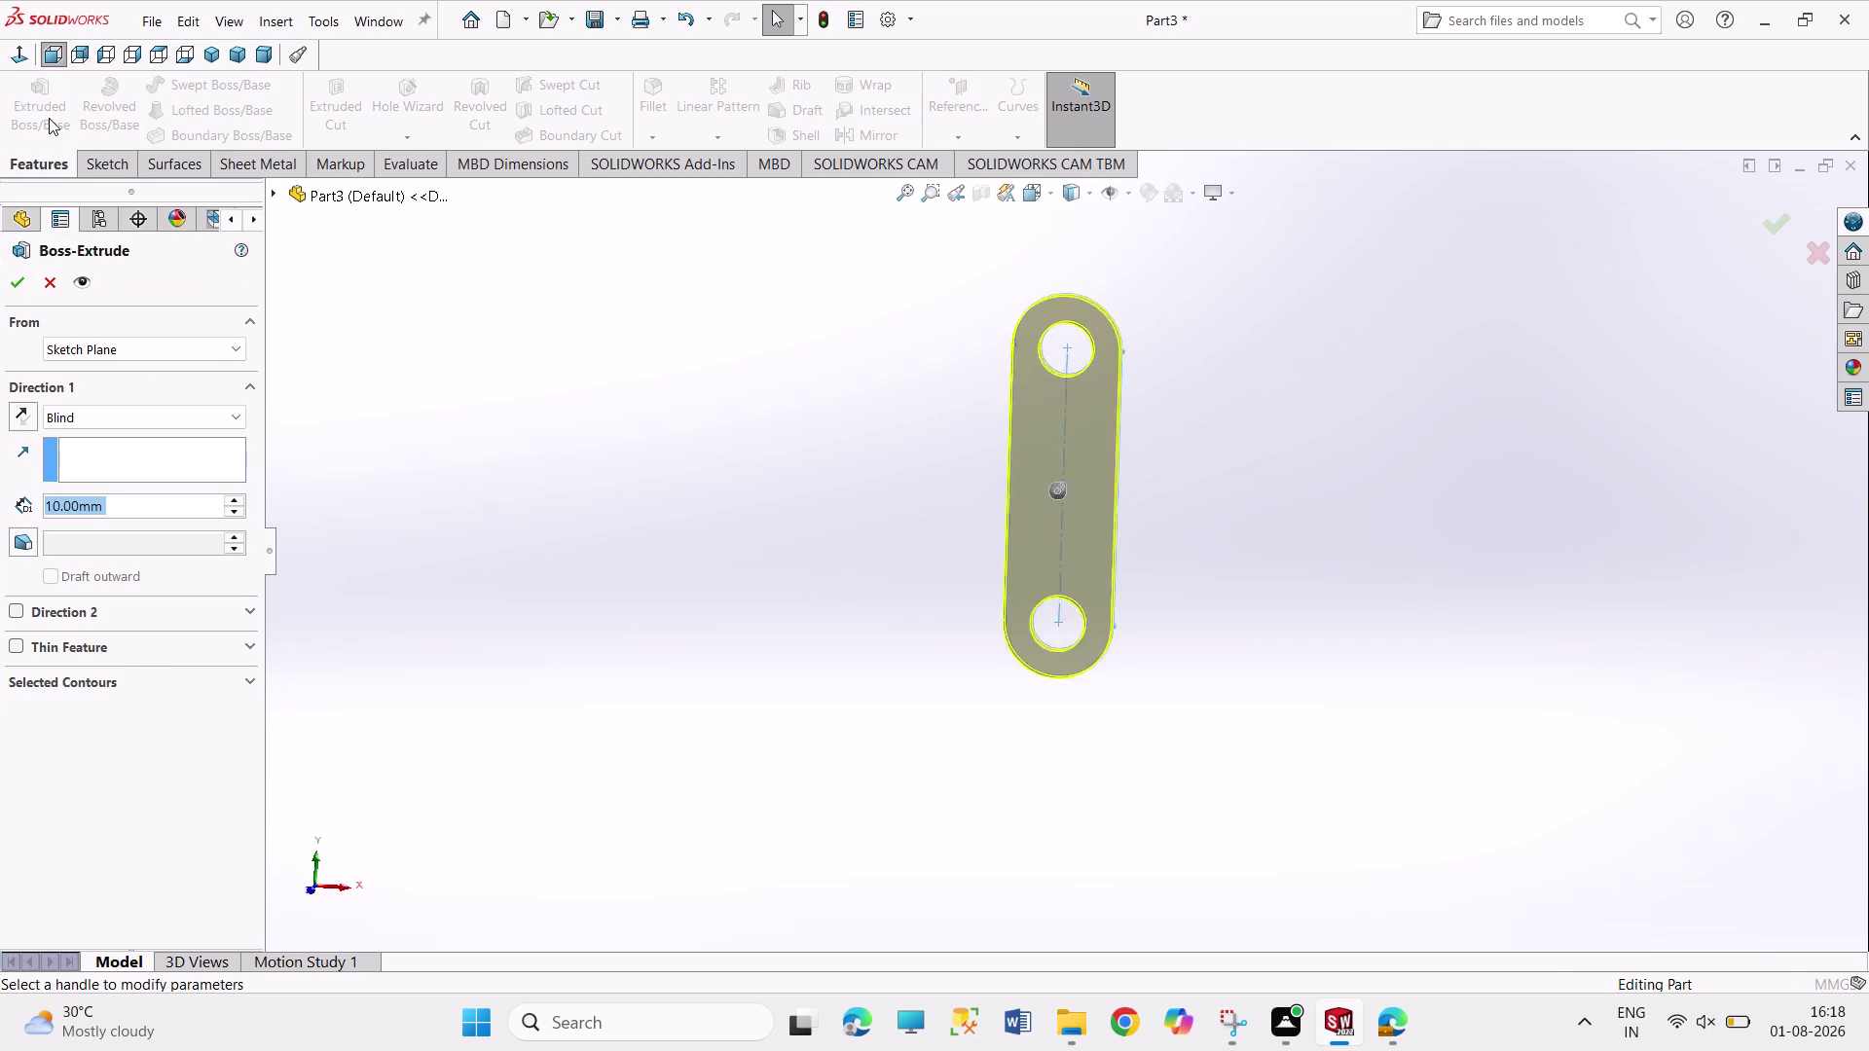
text(20)
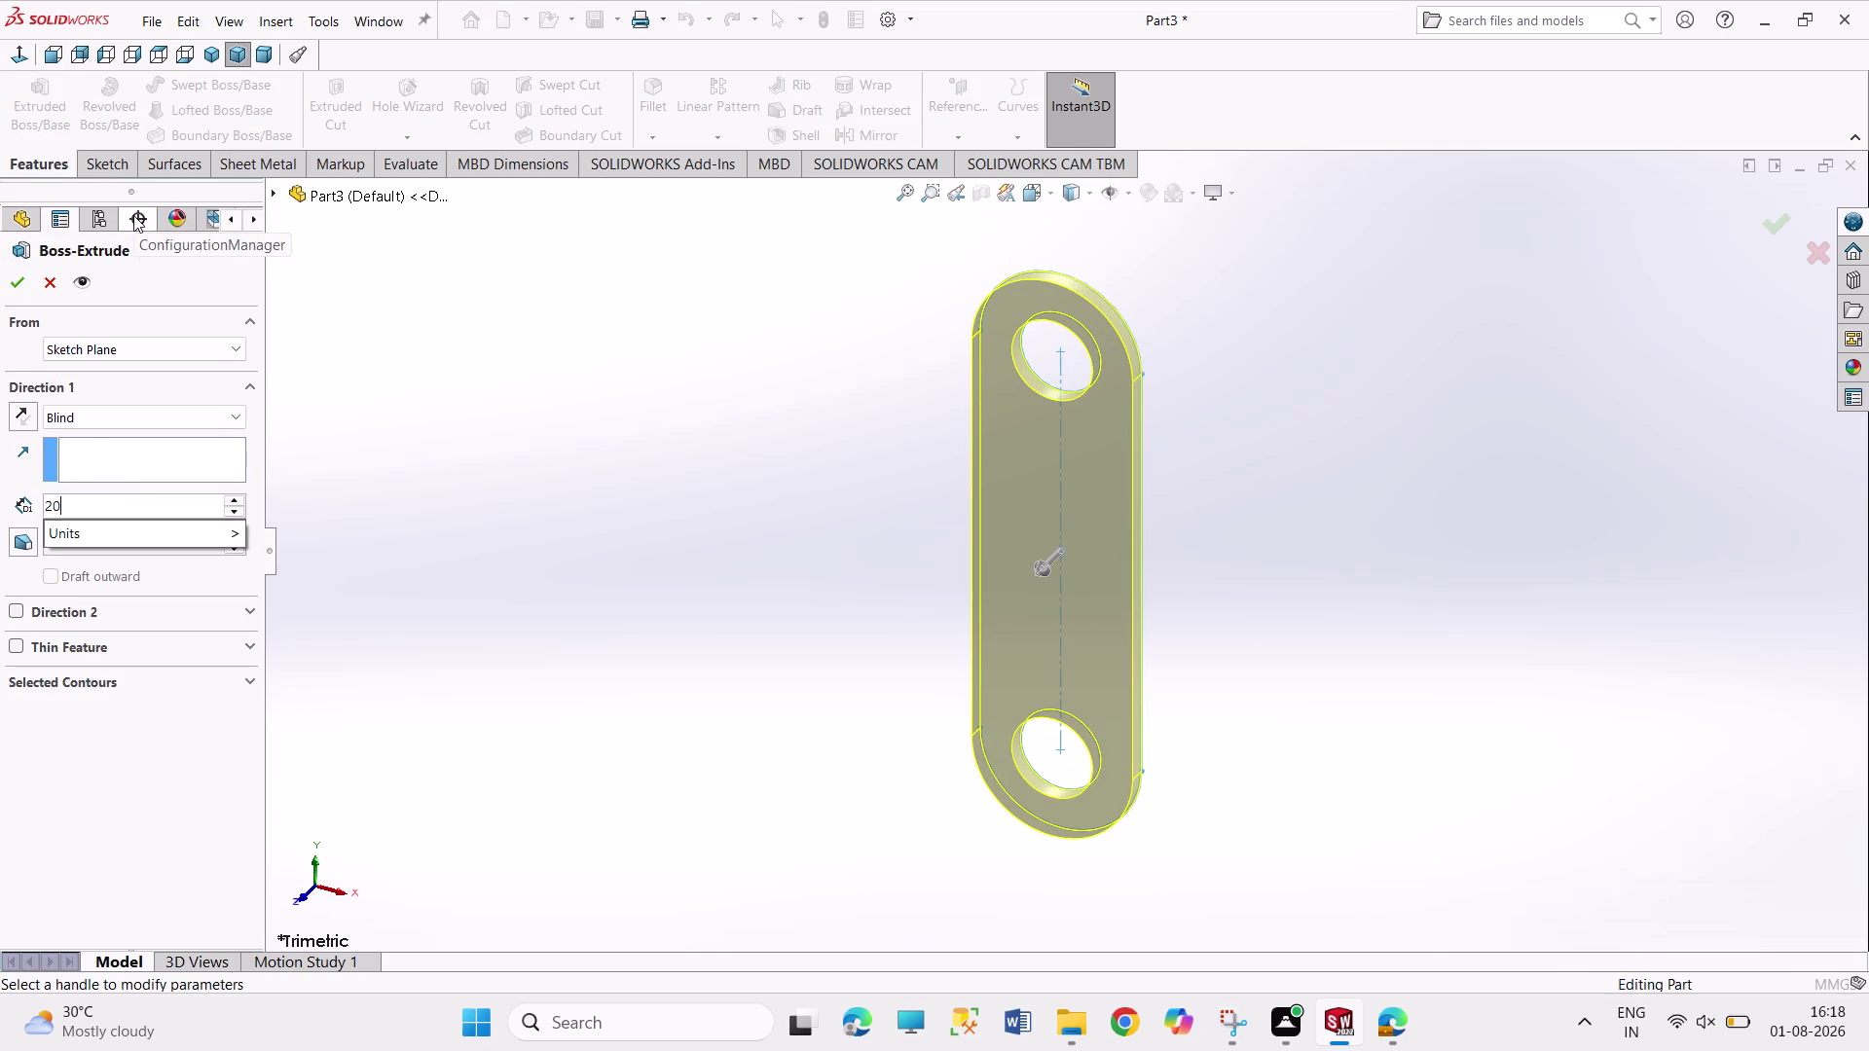
key(Return)
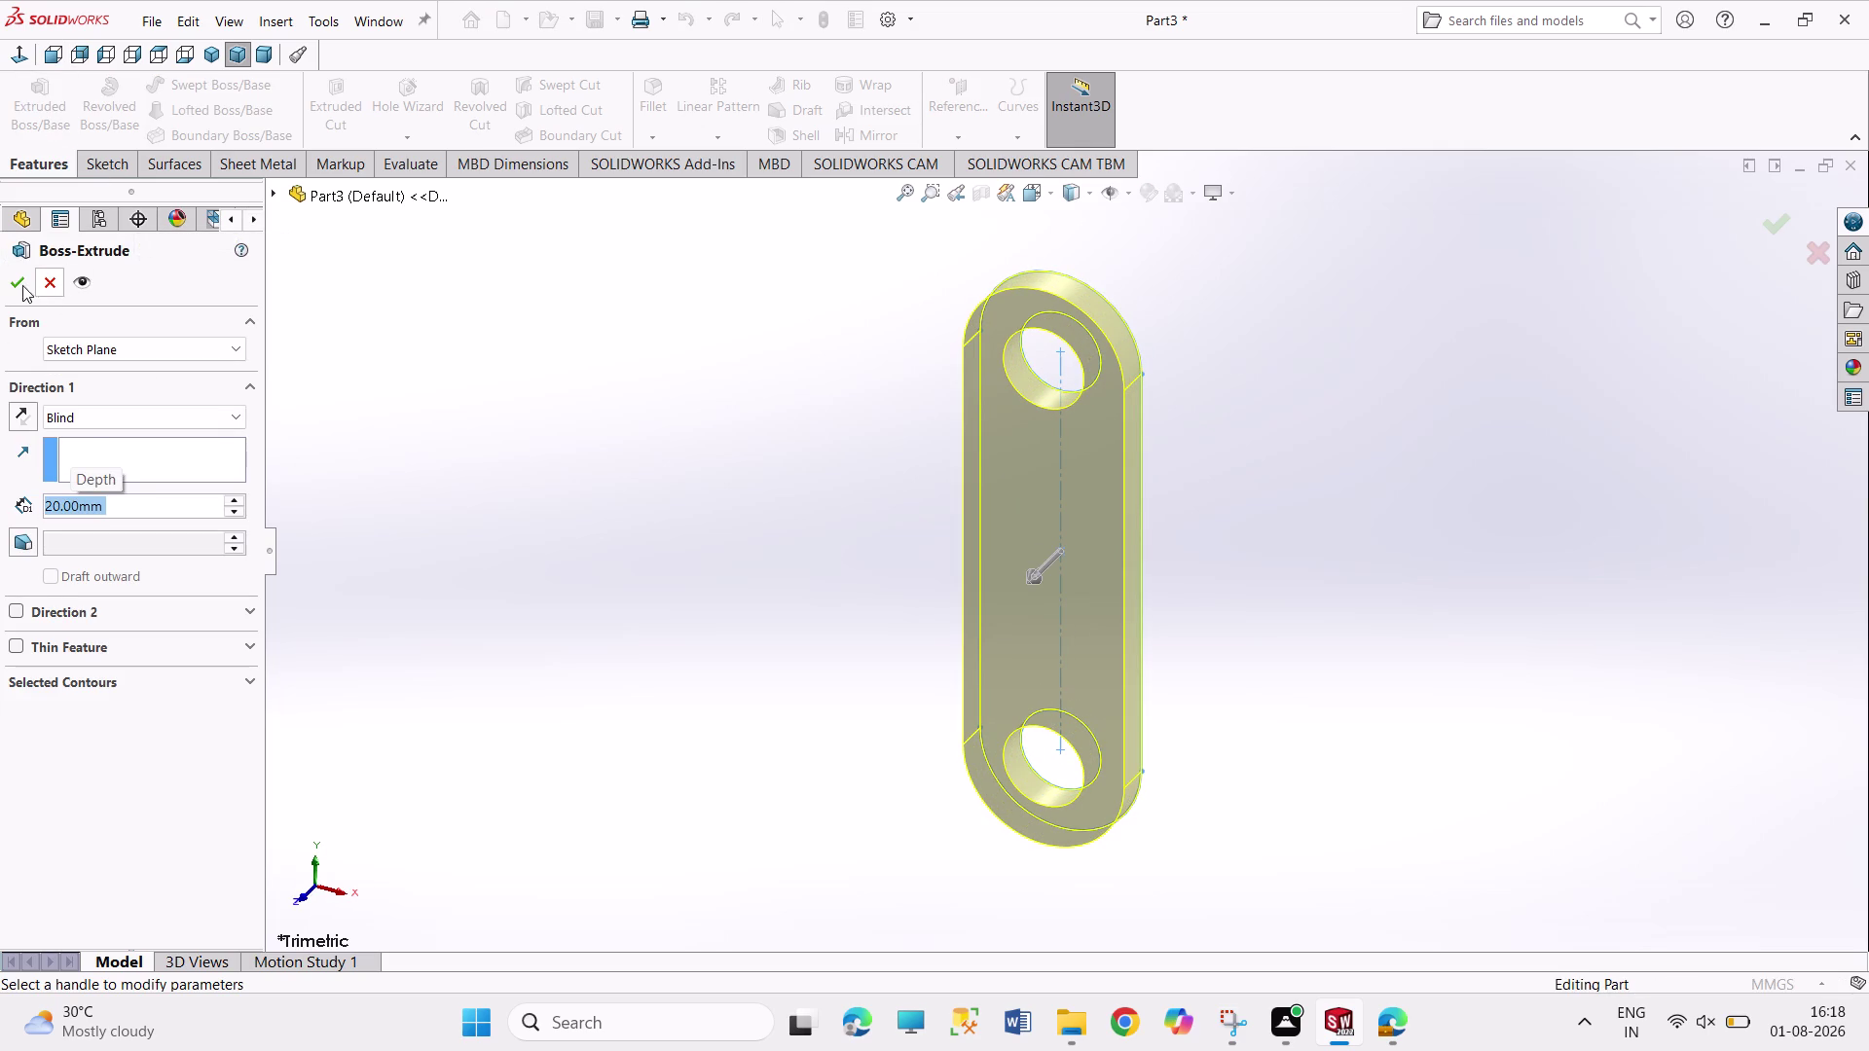
click(19, 285)
click(502, 298)
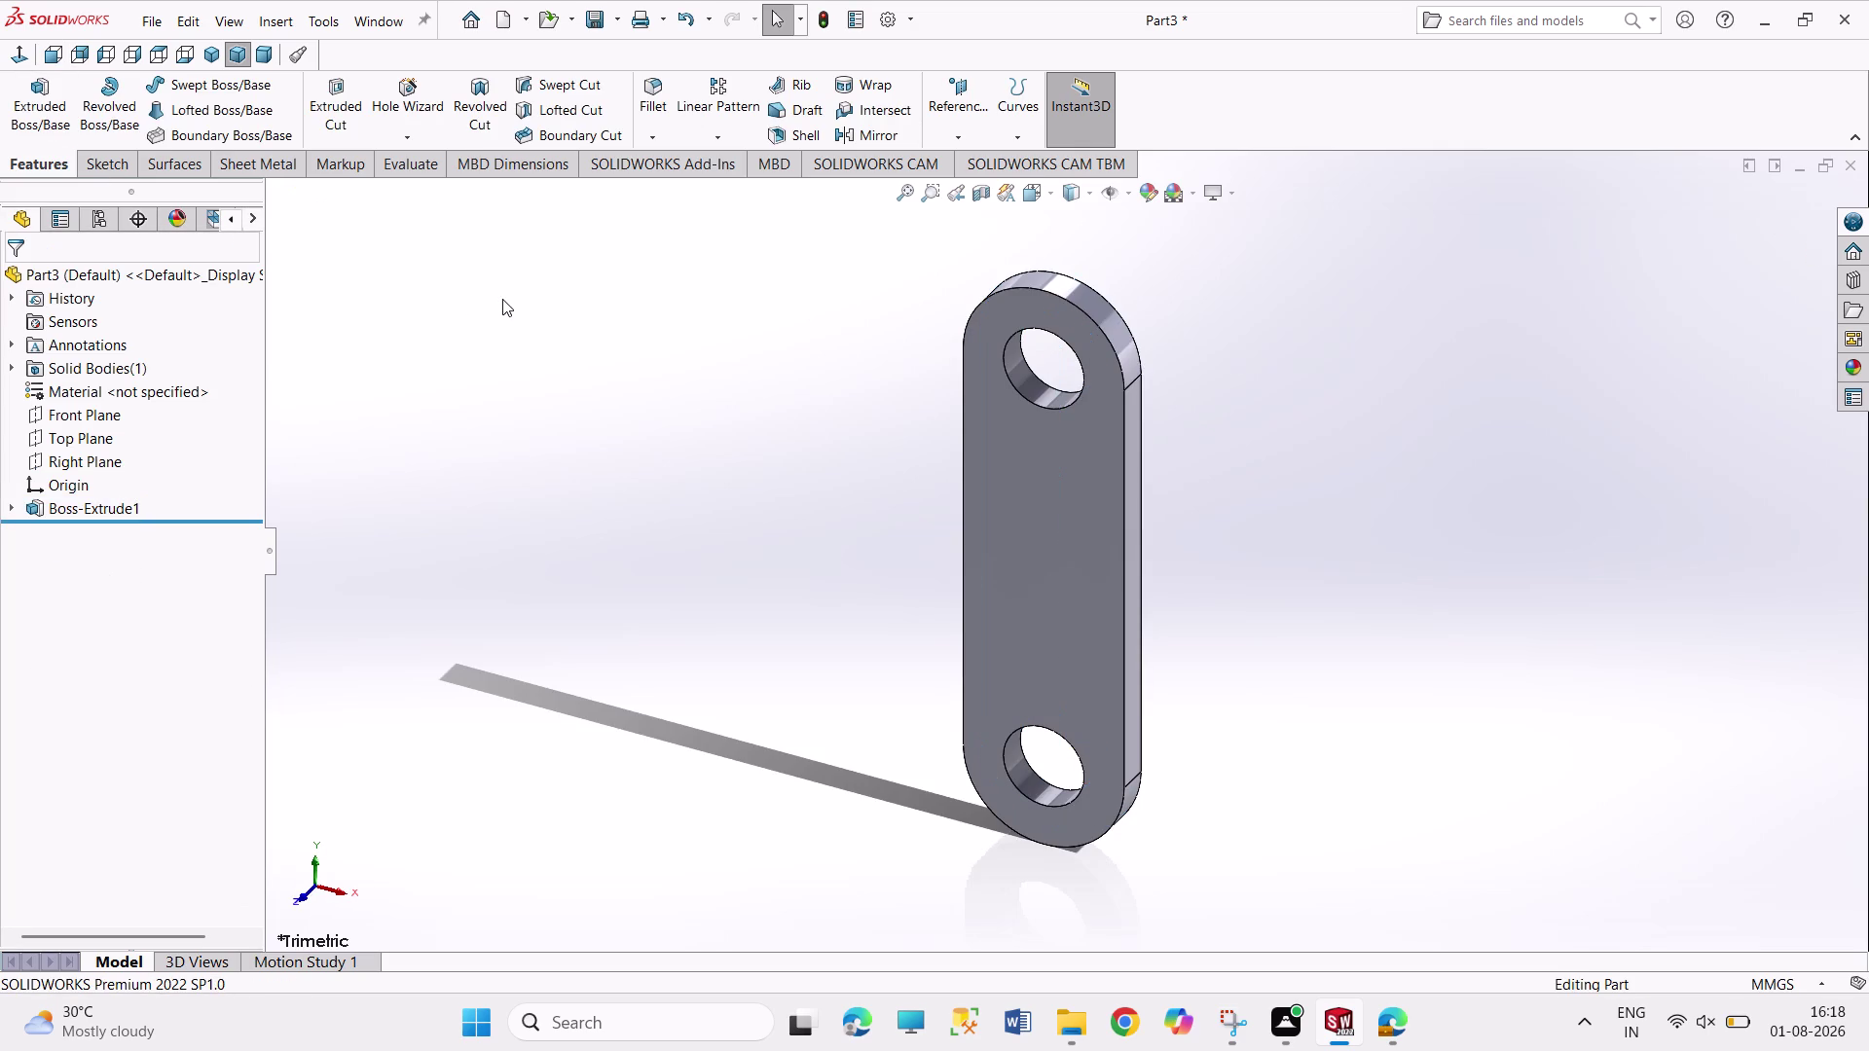
key(ctrl+s)
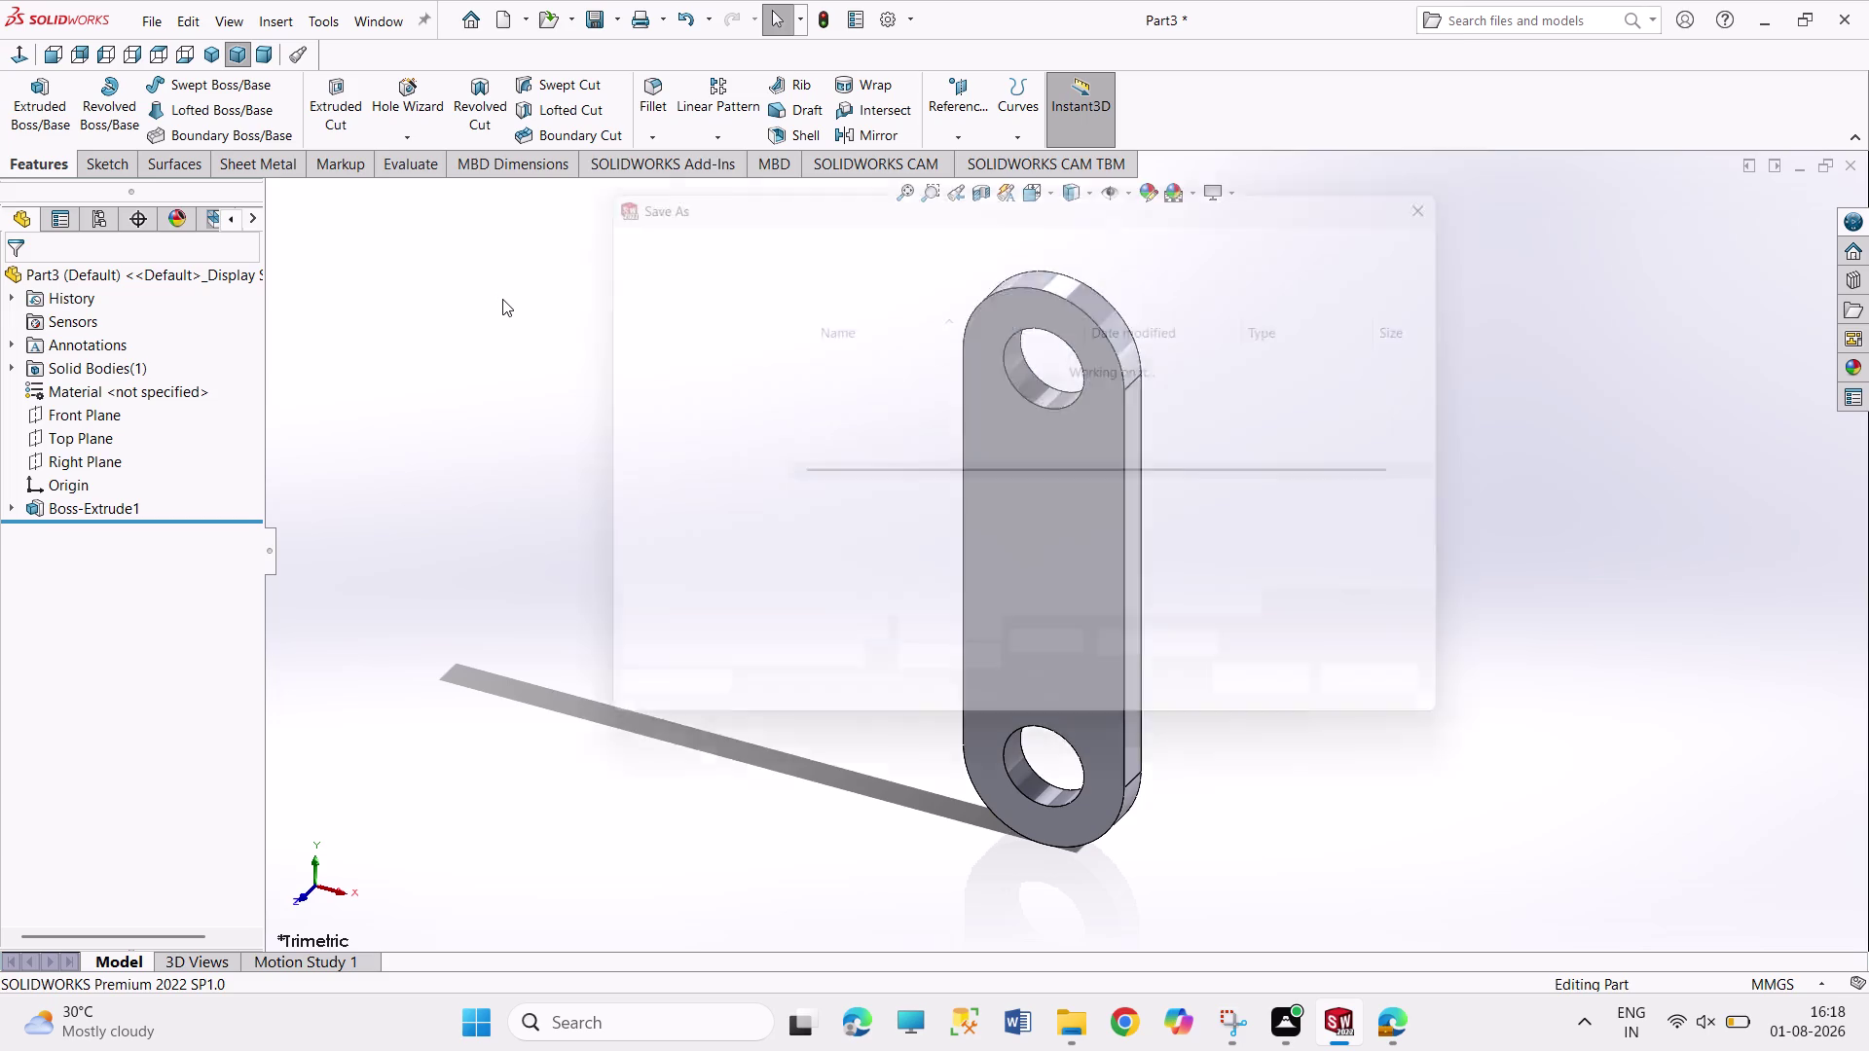
Rename the file to Part2 and save the 20 mm link into ASSEMBLY1111.
click(814, 517)
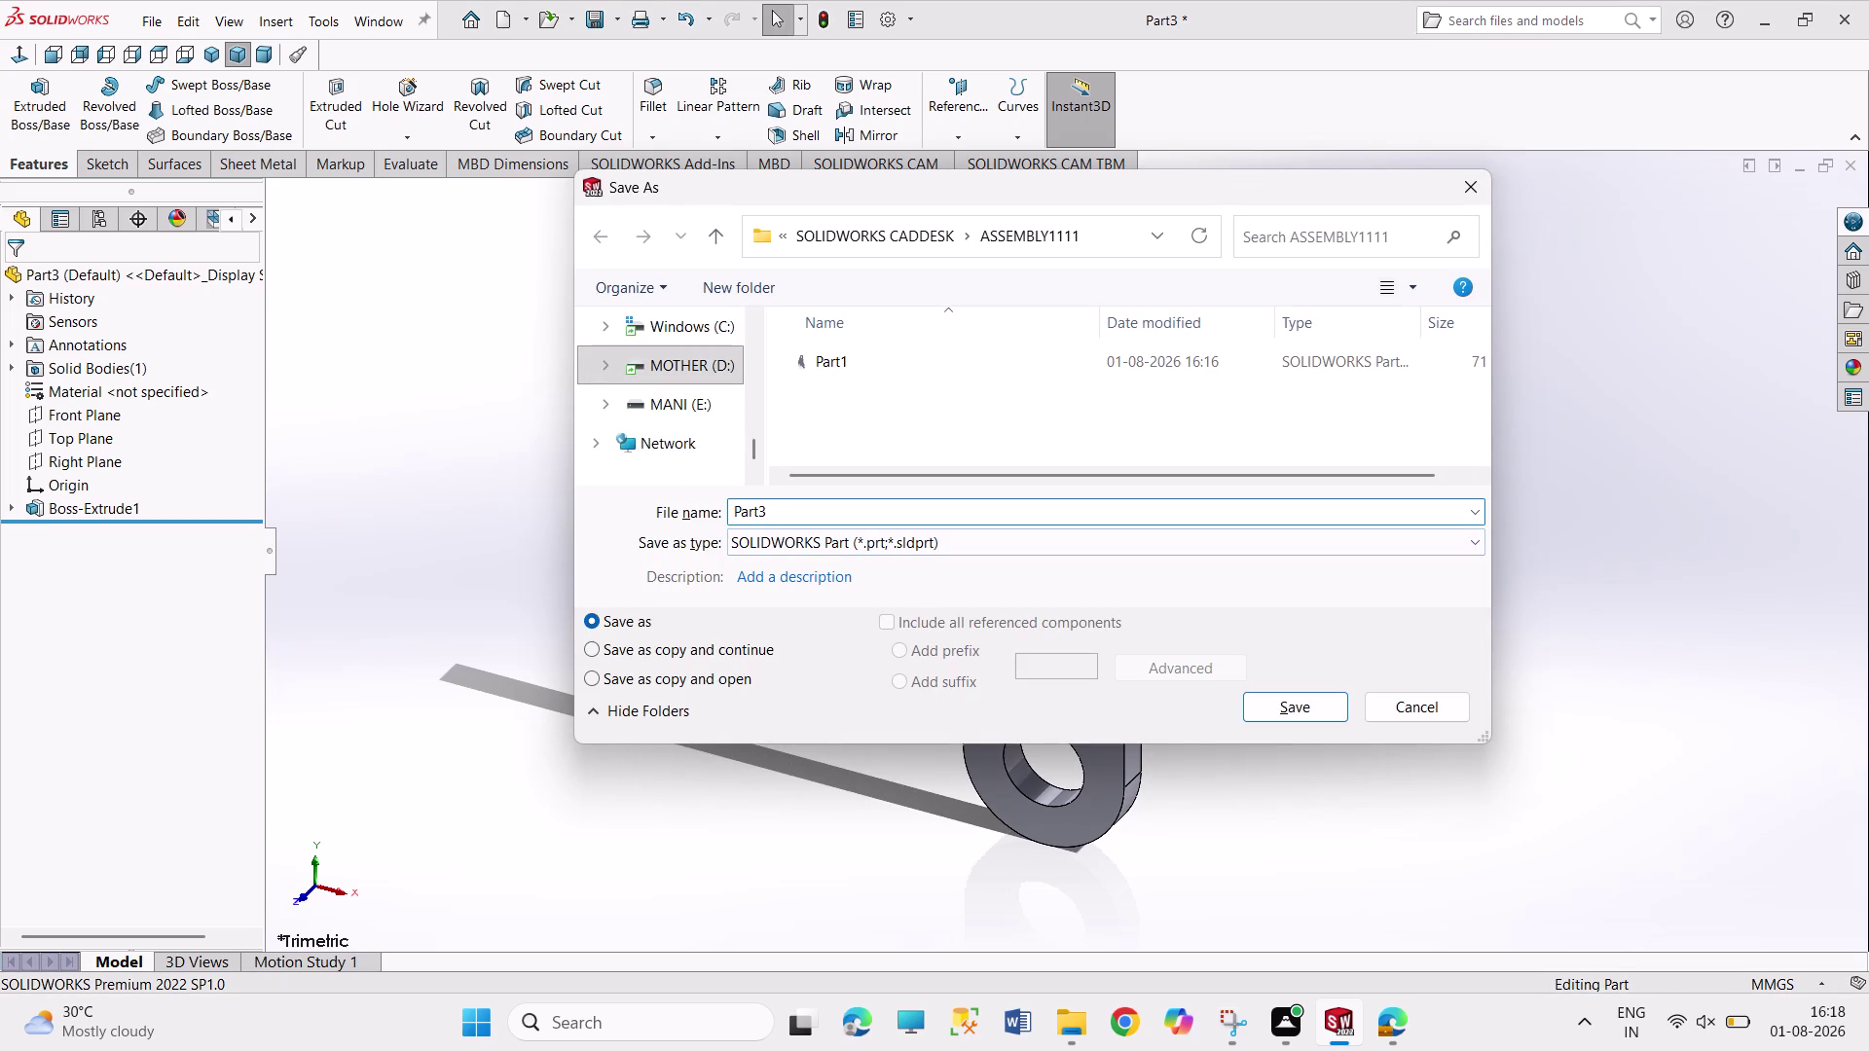
key(BackSpace)
key(2)
key(Return)
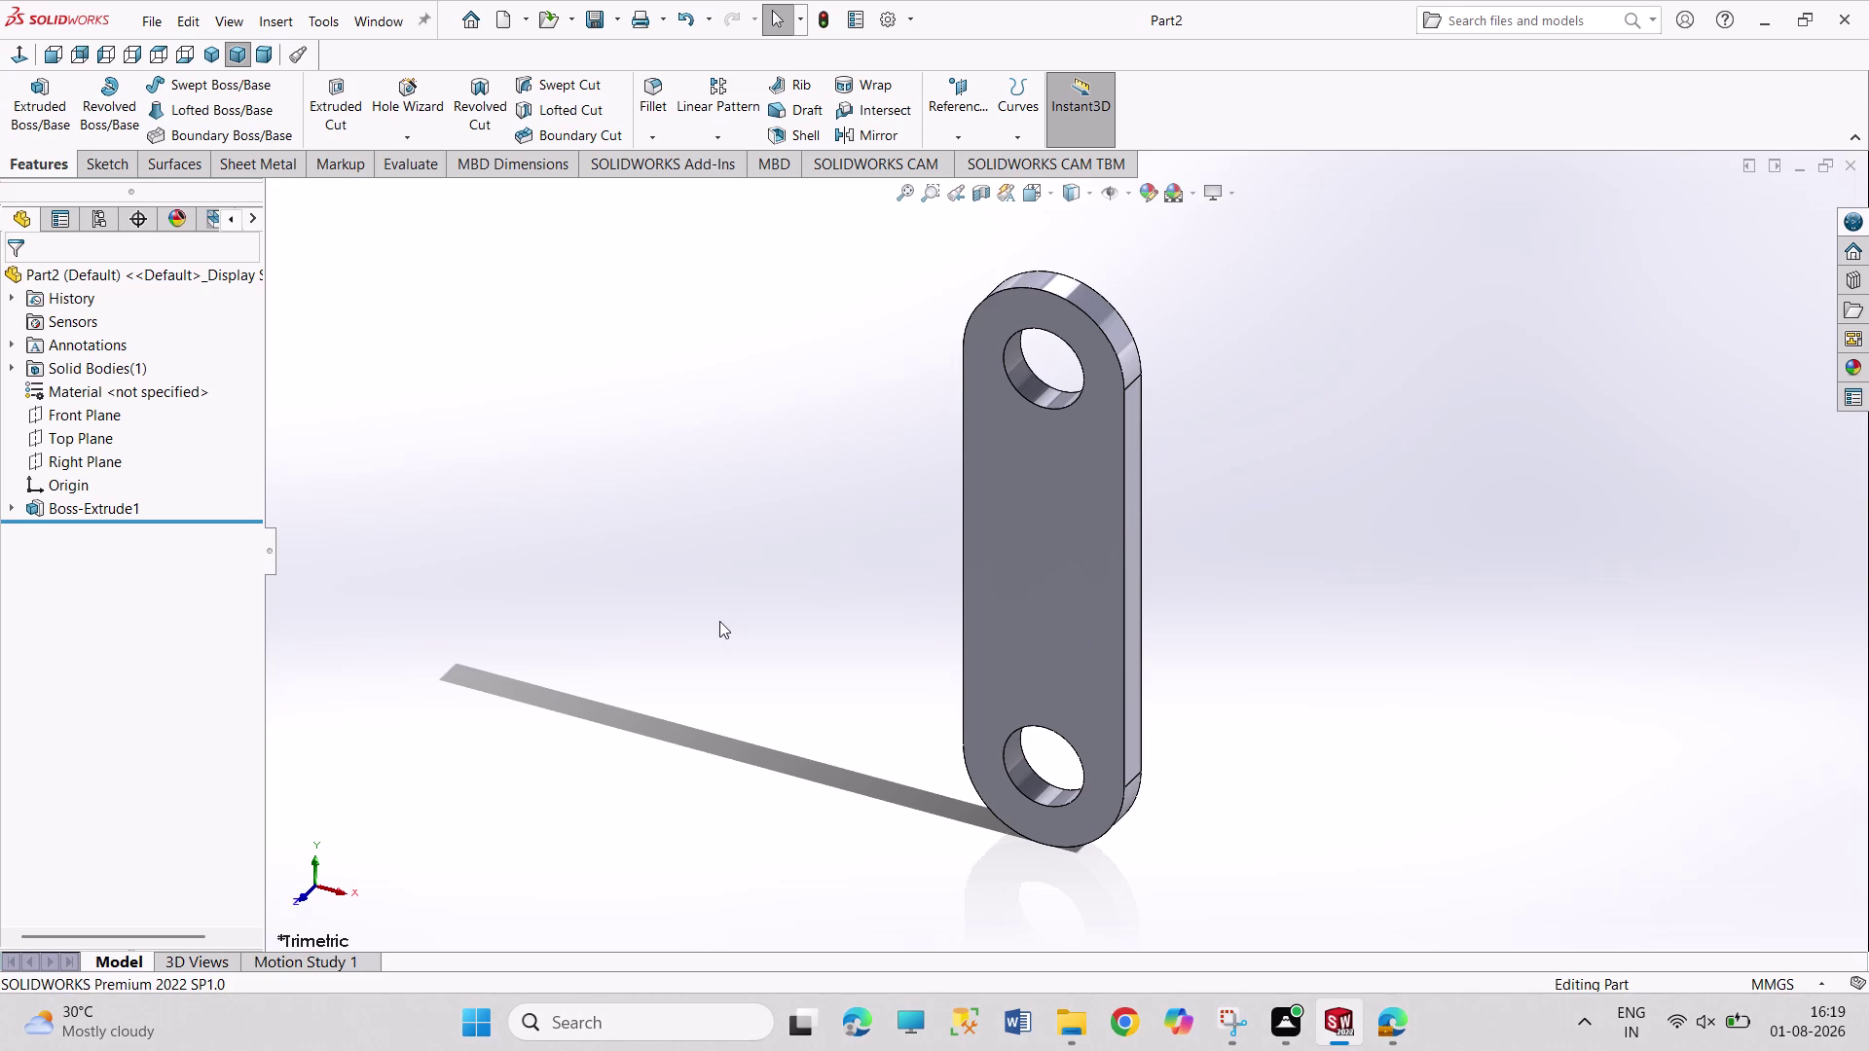
key(ctrl+n)
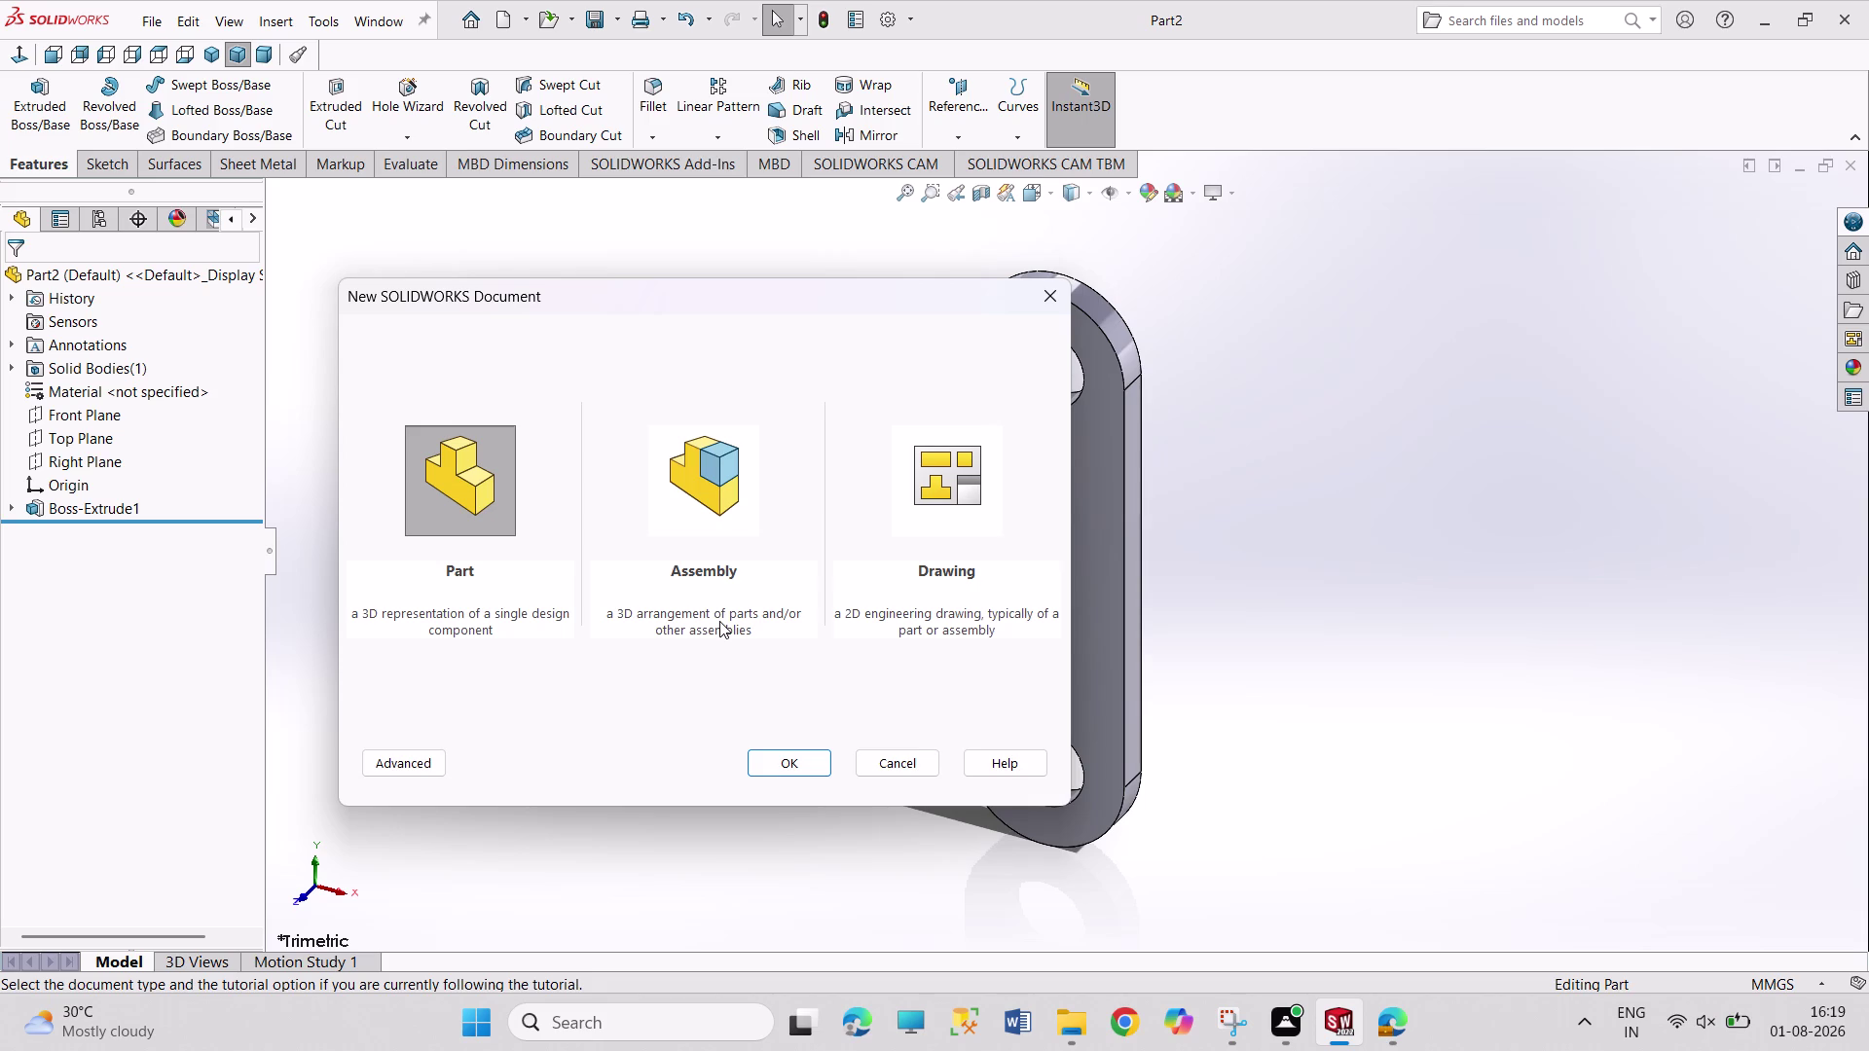
Create a new part and open a sketch on its Top Plane.
key(Return)
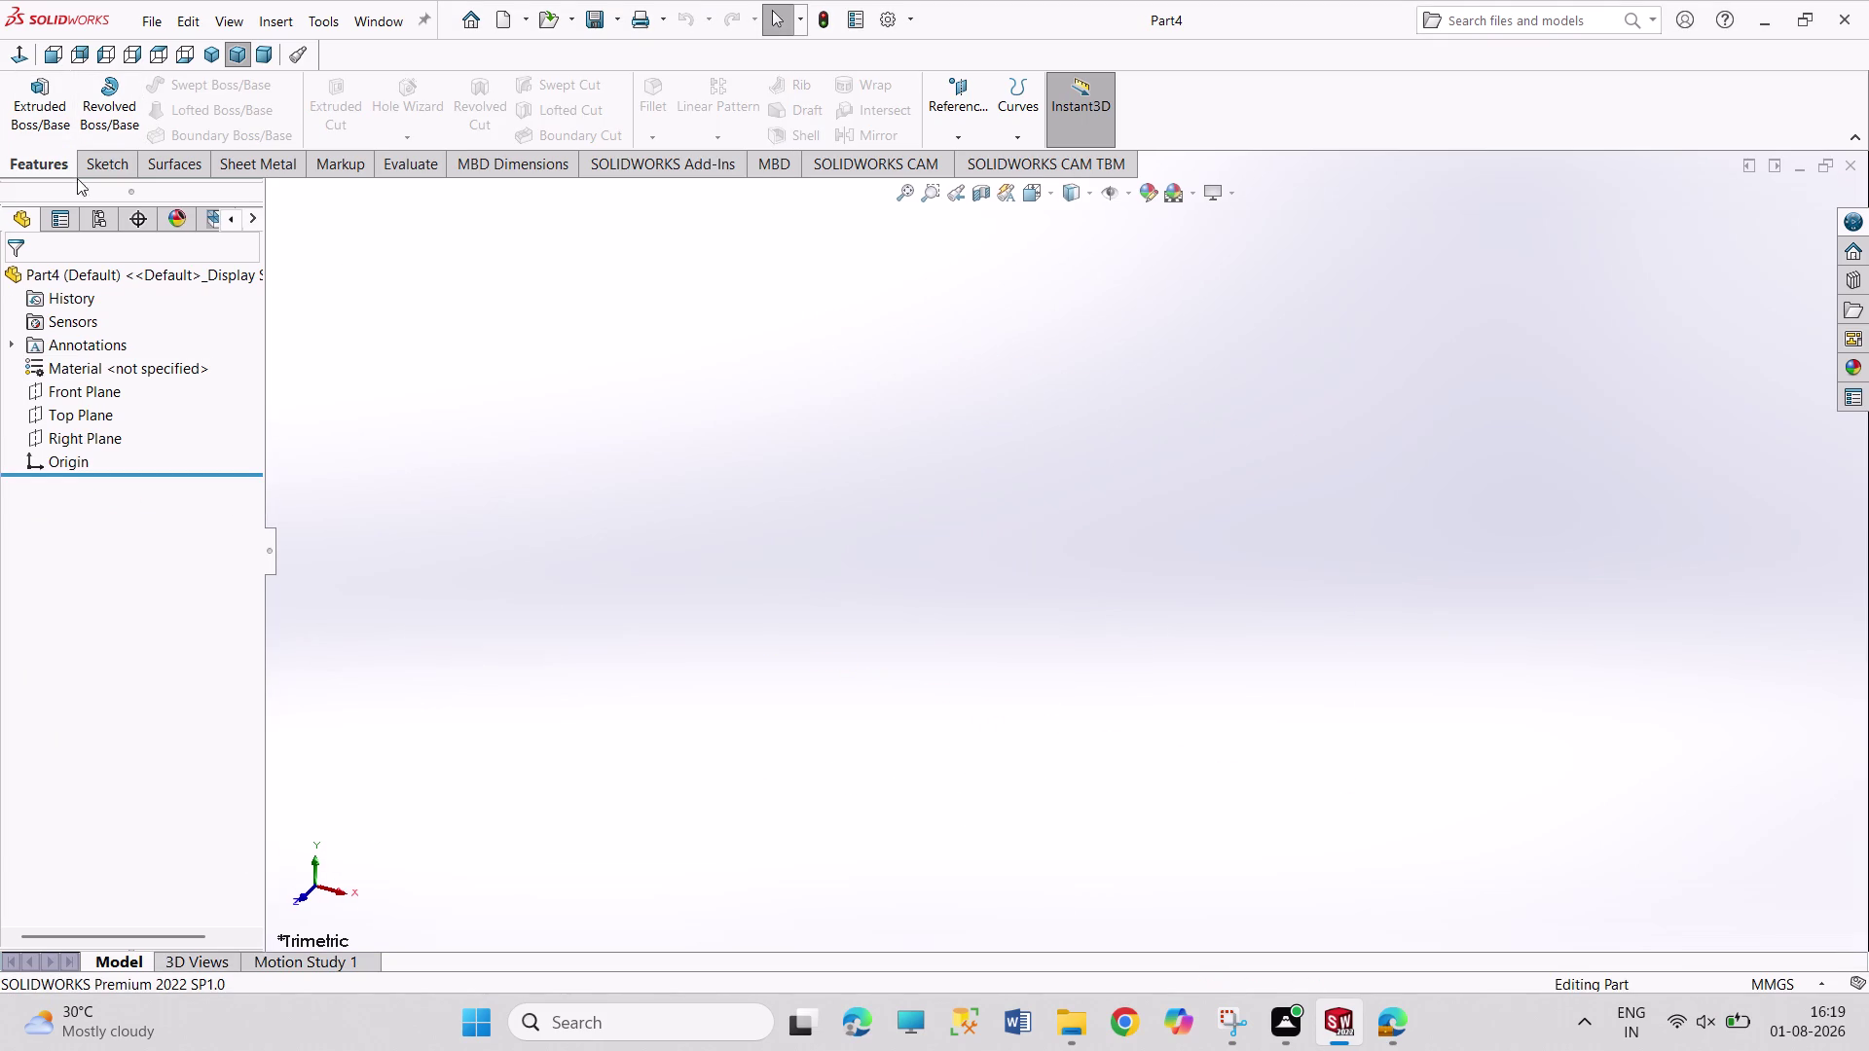
click(88, 417)
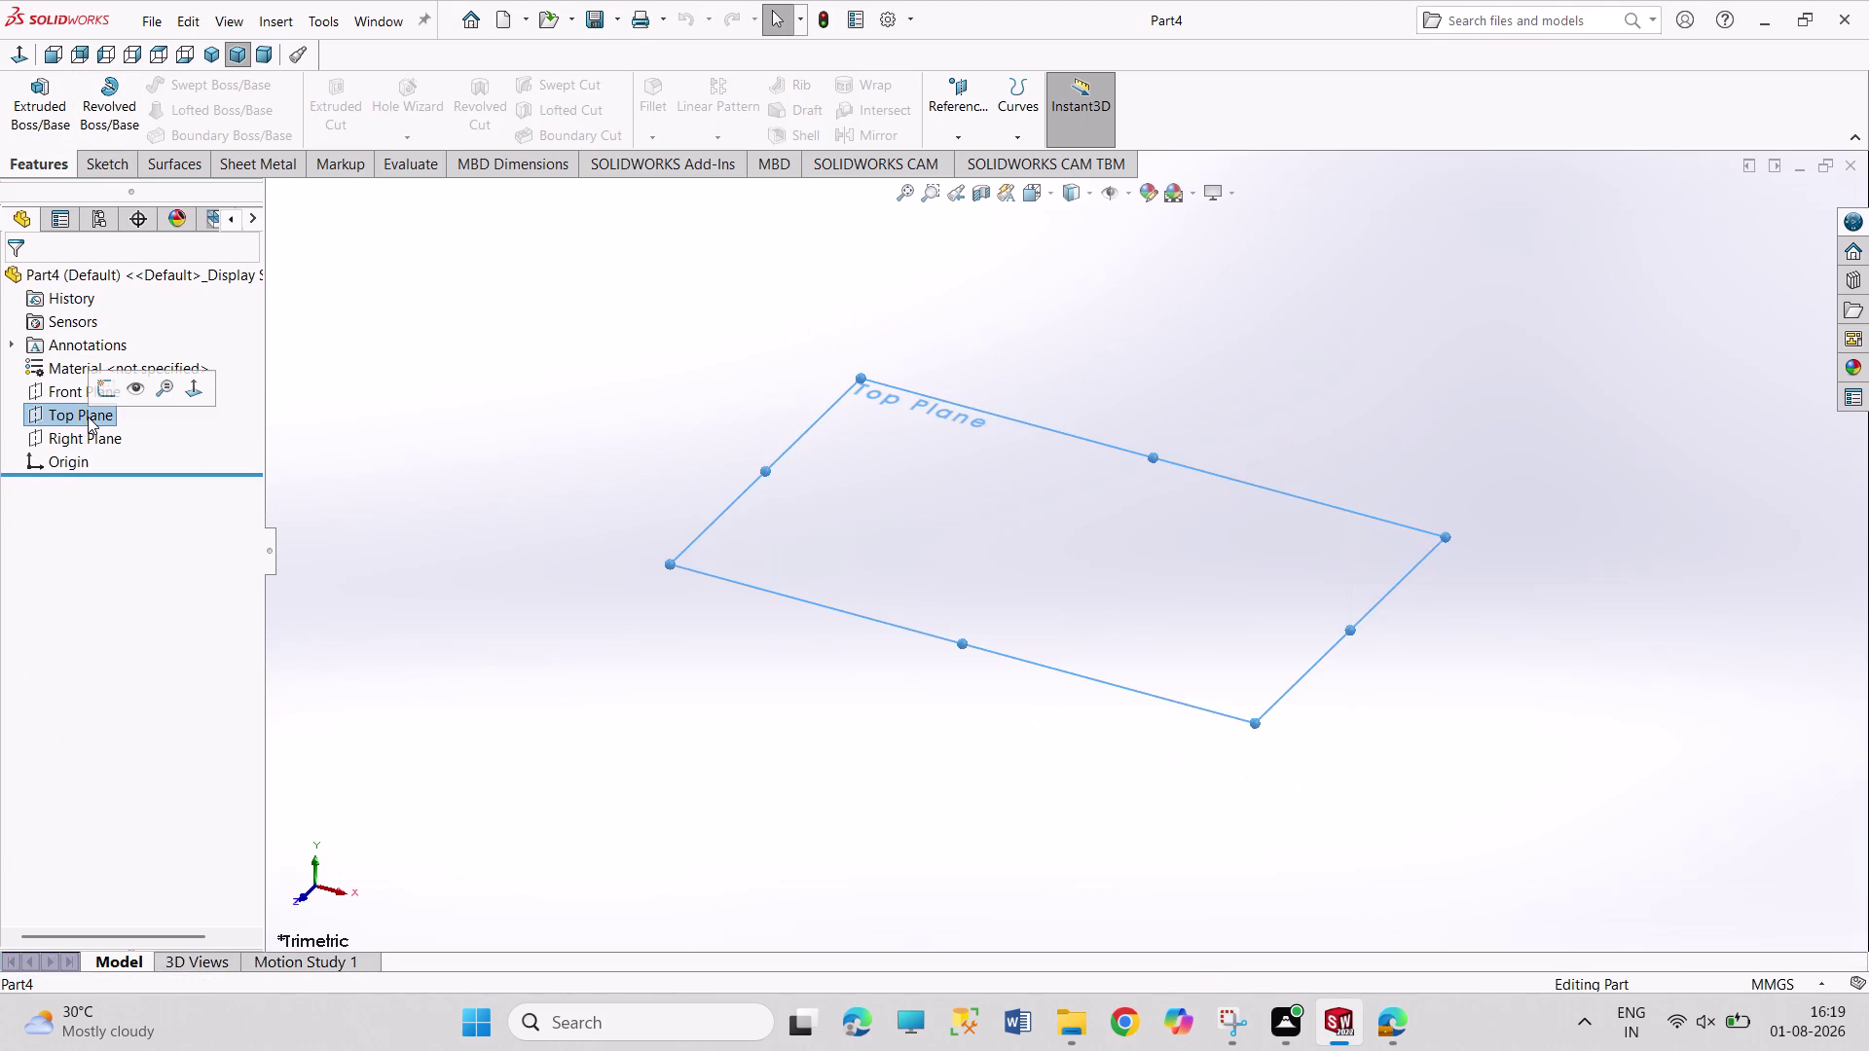
click(109, 391)
click(183, 116)
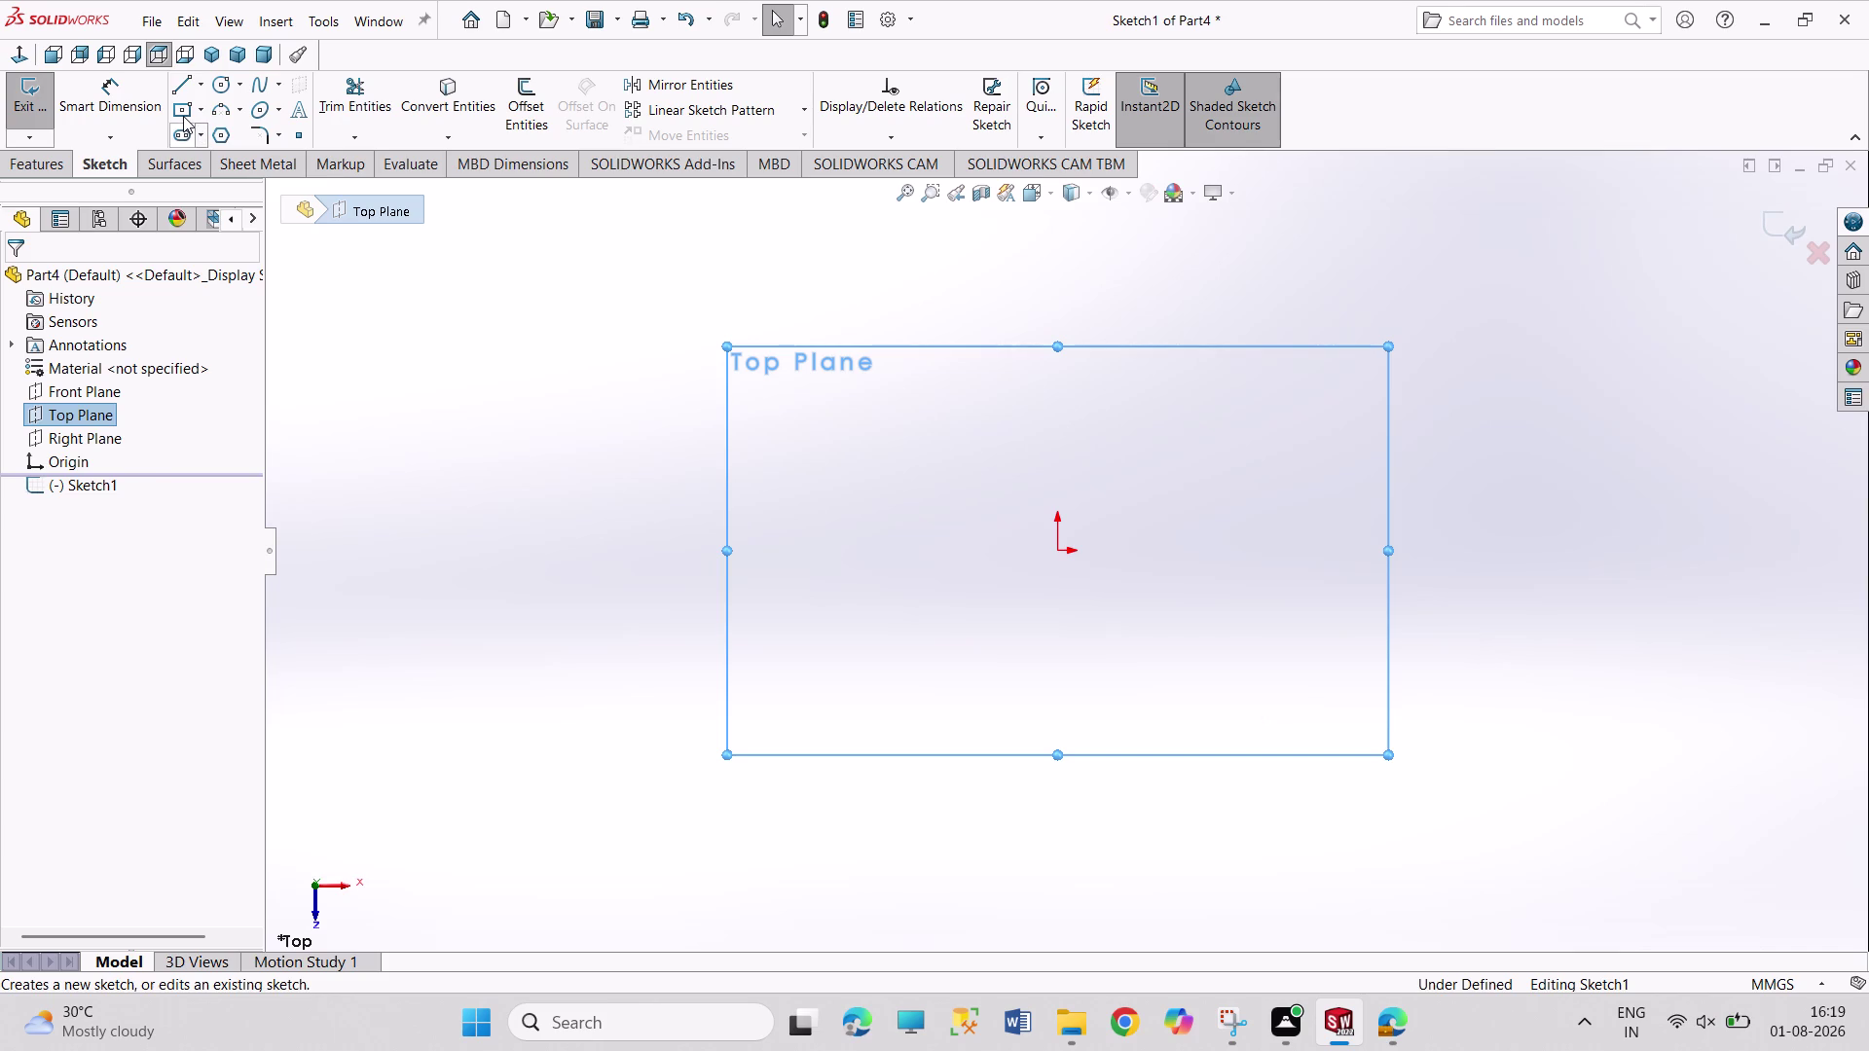
click(1053, 549)
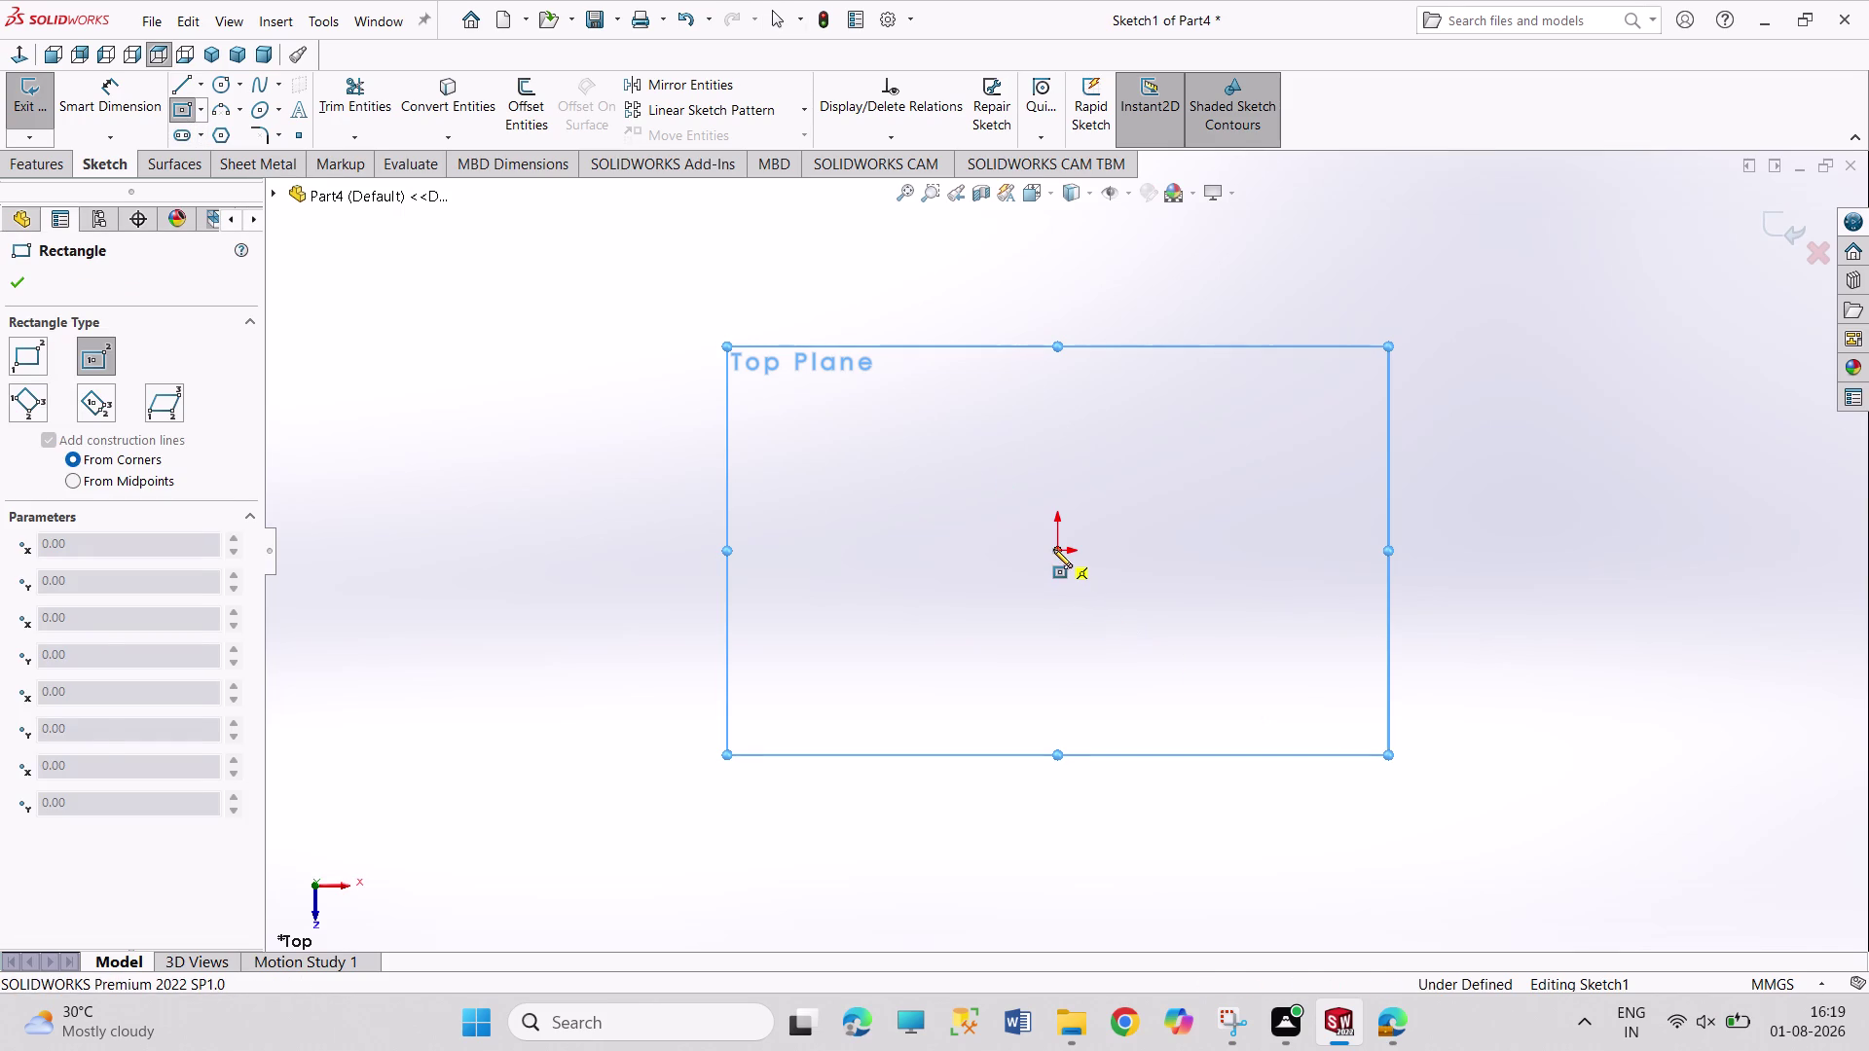
Draw a centre rectangle from the origin and dimension its width to 300 mm.
click(1424, 753)
right_drag(1605, 614, 1590, 533)
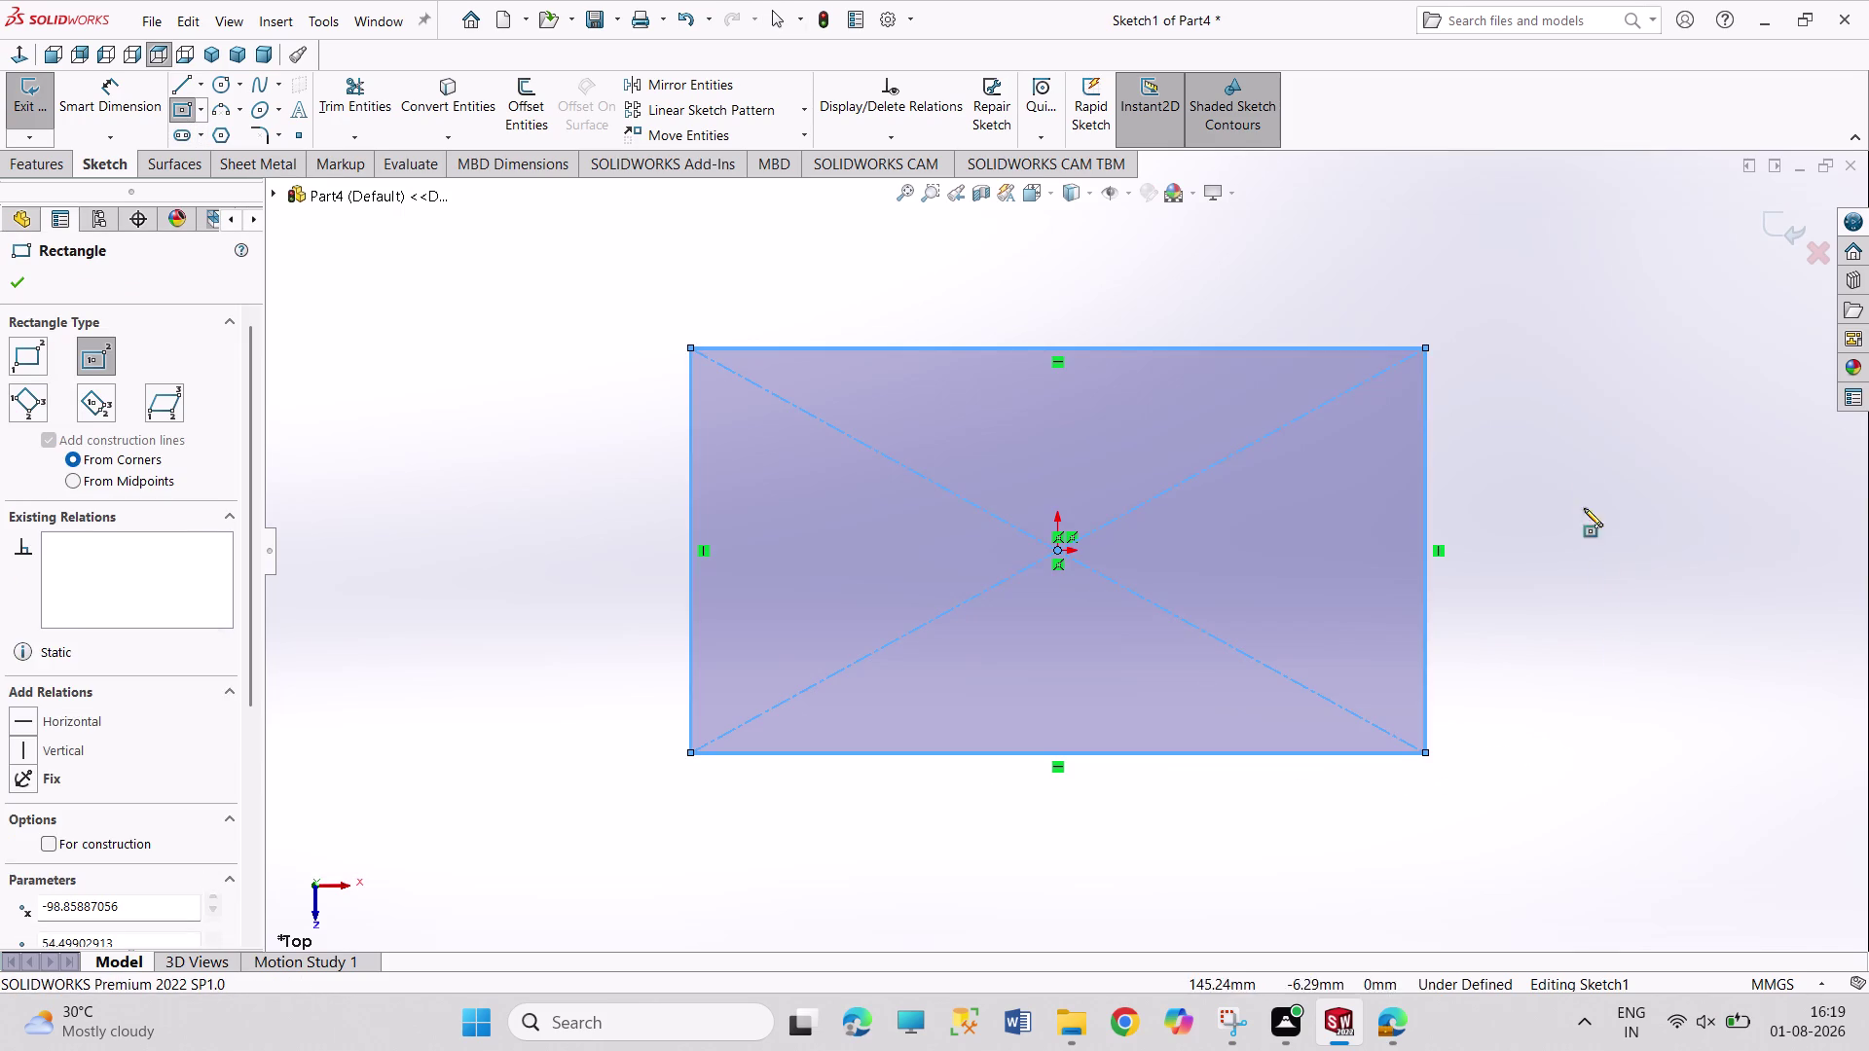
right_drag(1590, 533, 1523, 323)
click(1230, 345)
click(1221, 303)
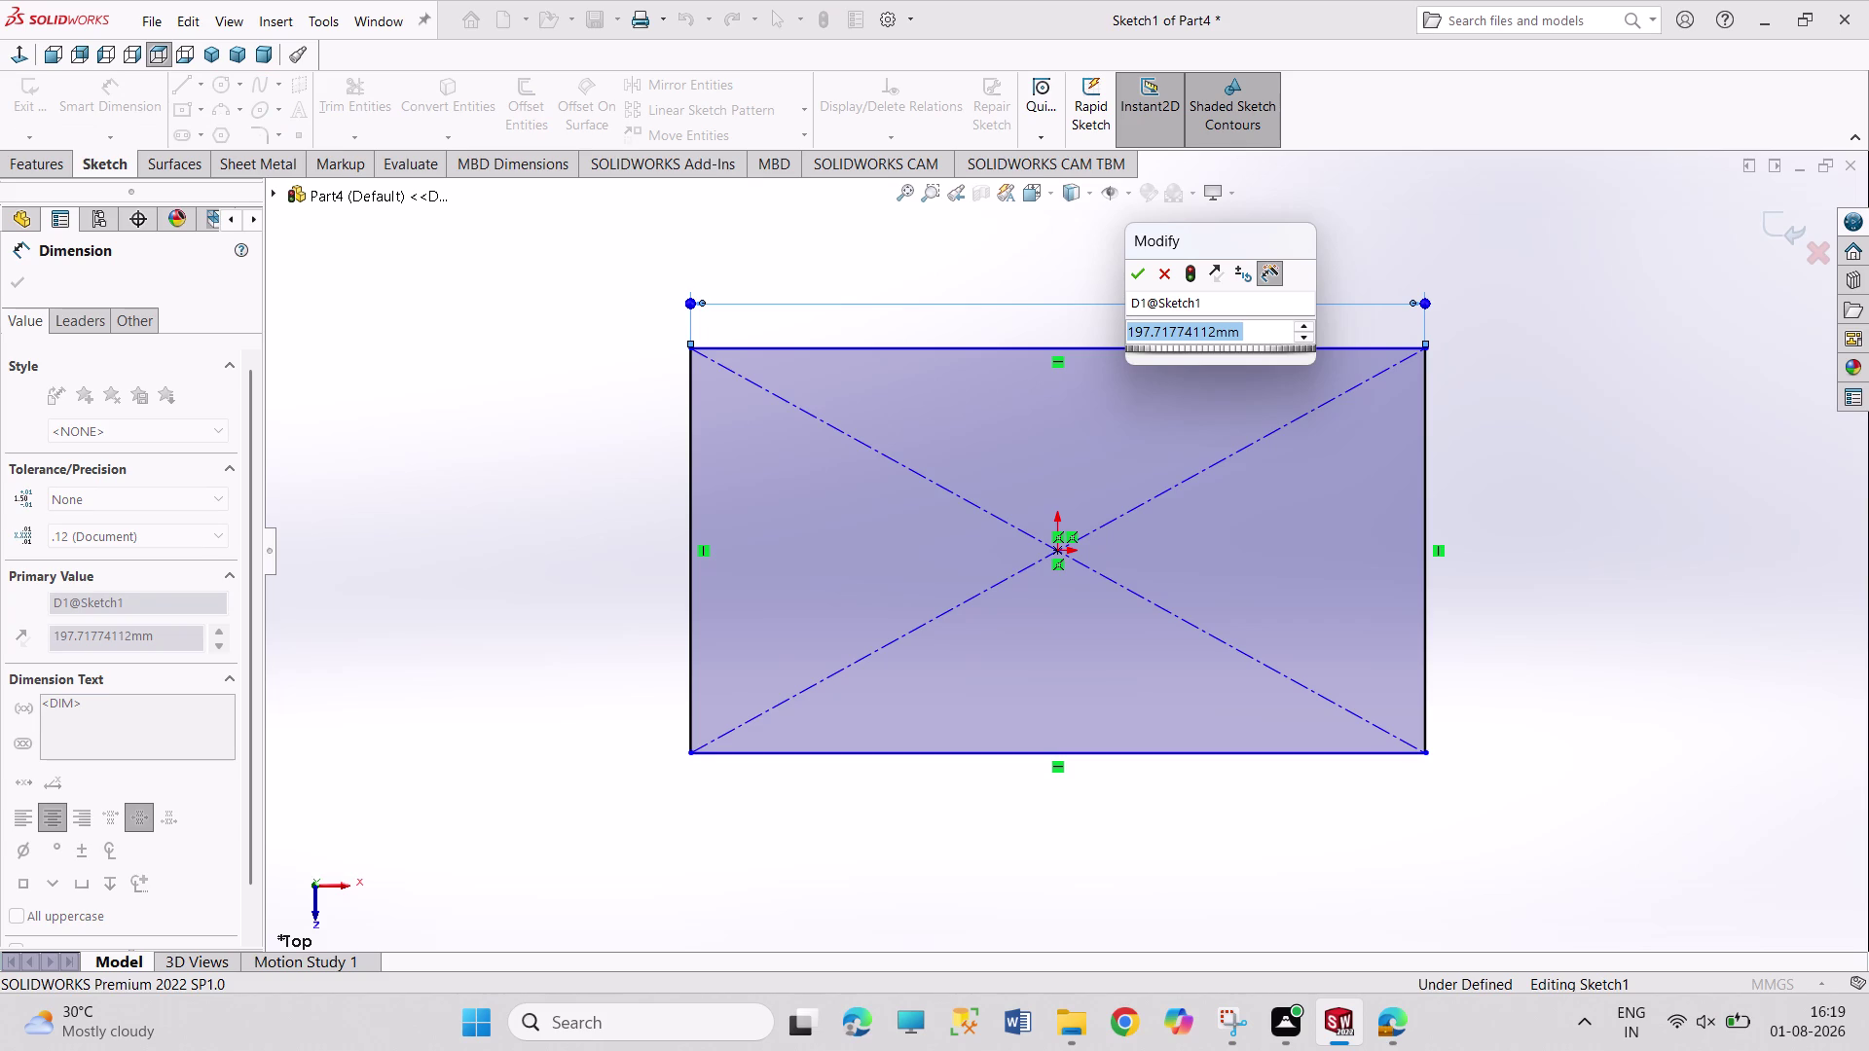
text(300)
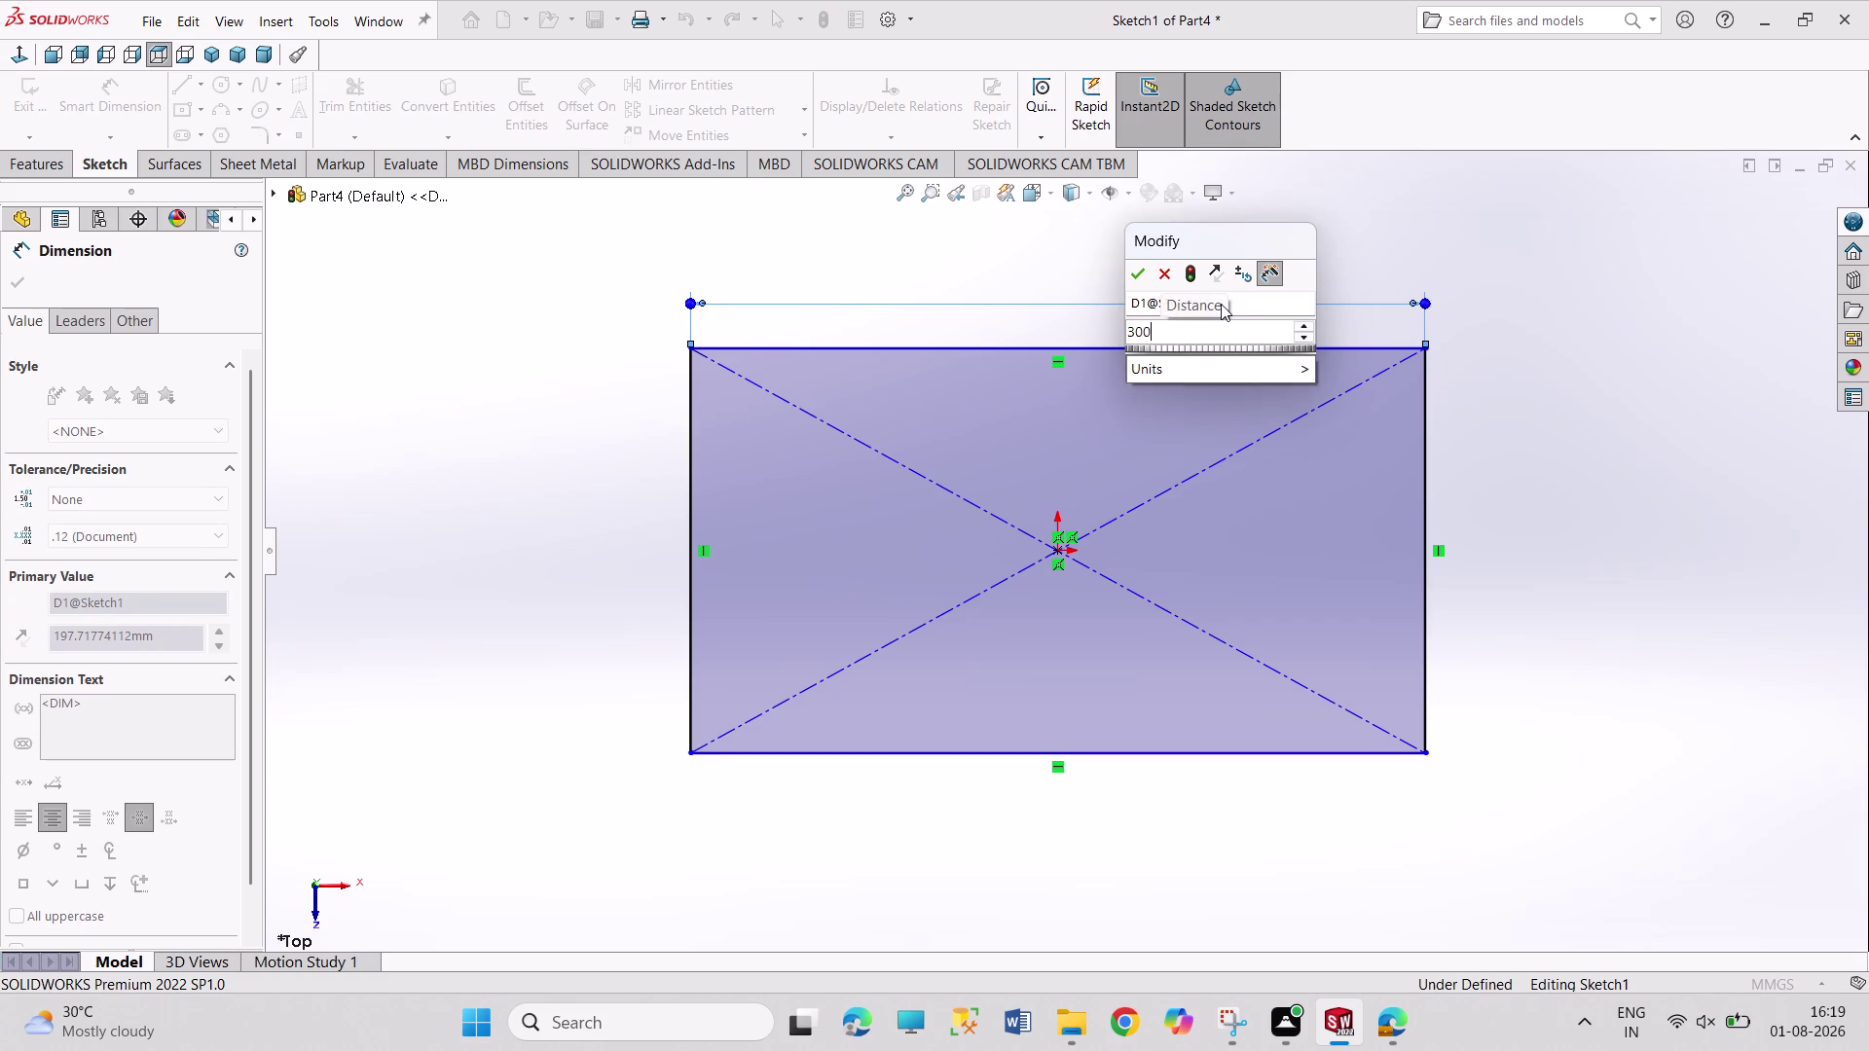
key(Return)
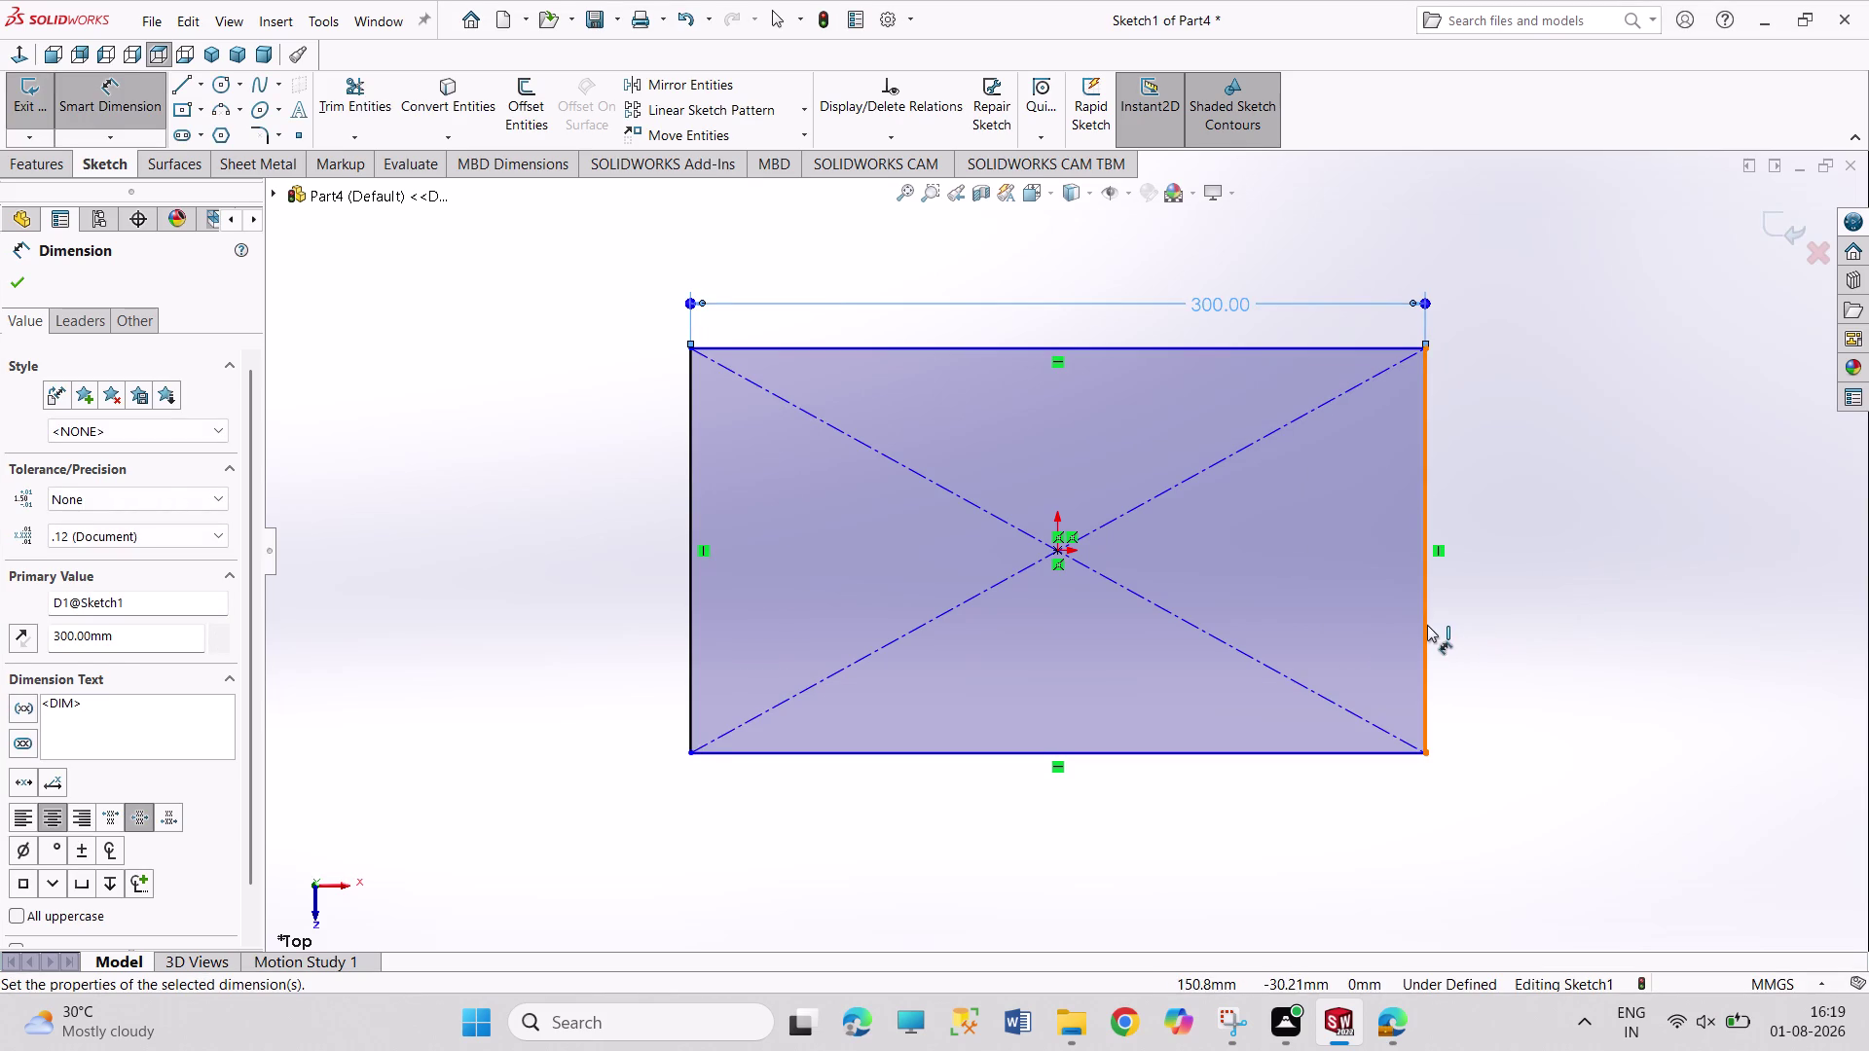
Dimension the rectangle height to 180 mm and stop dimensioning.
click(1427, 625)
click(1582, 584)
text(180)
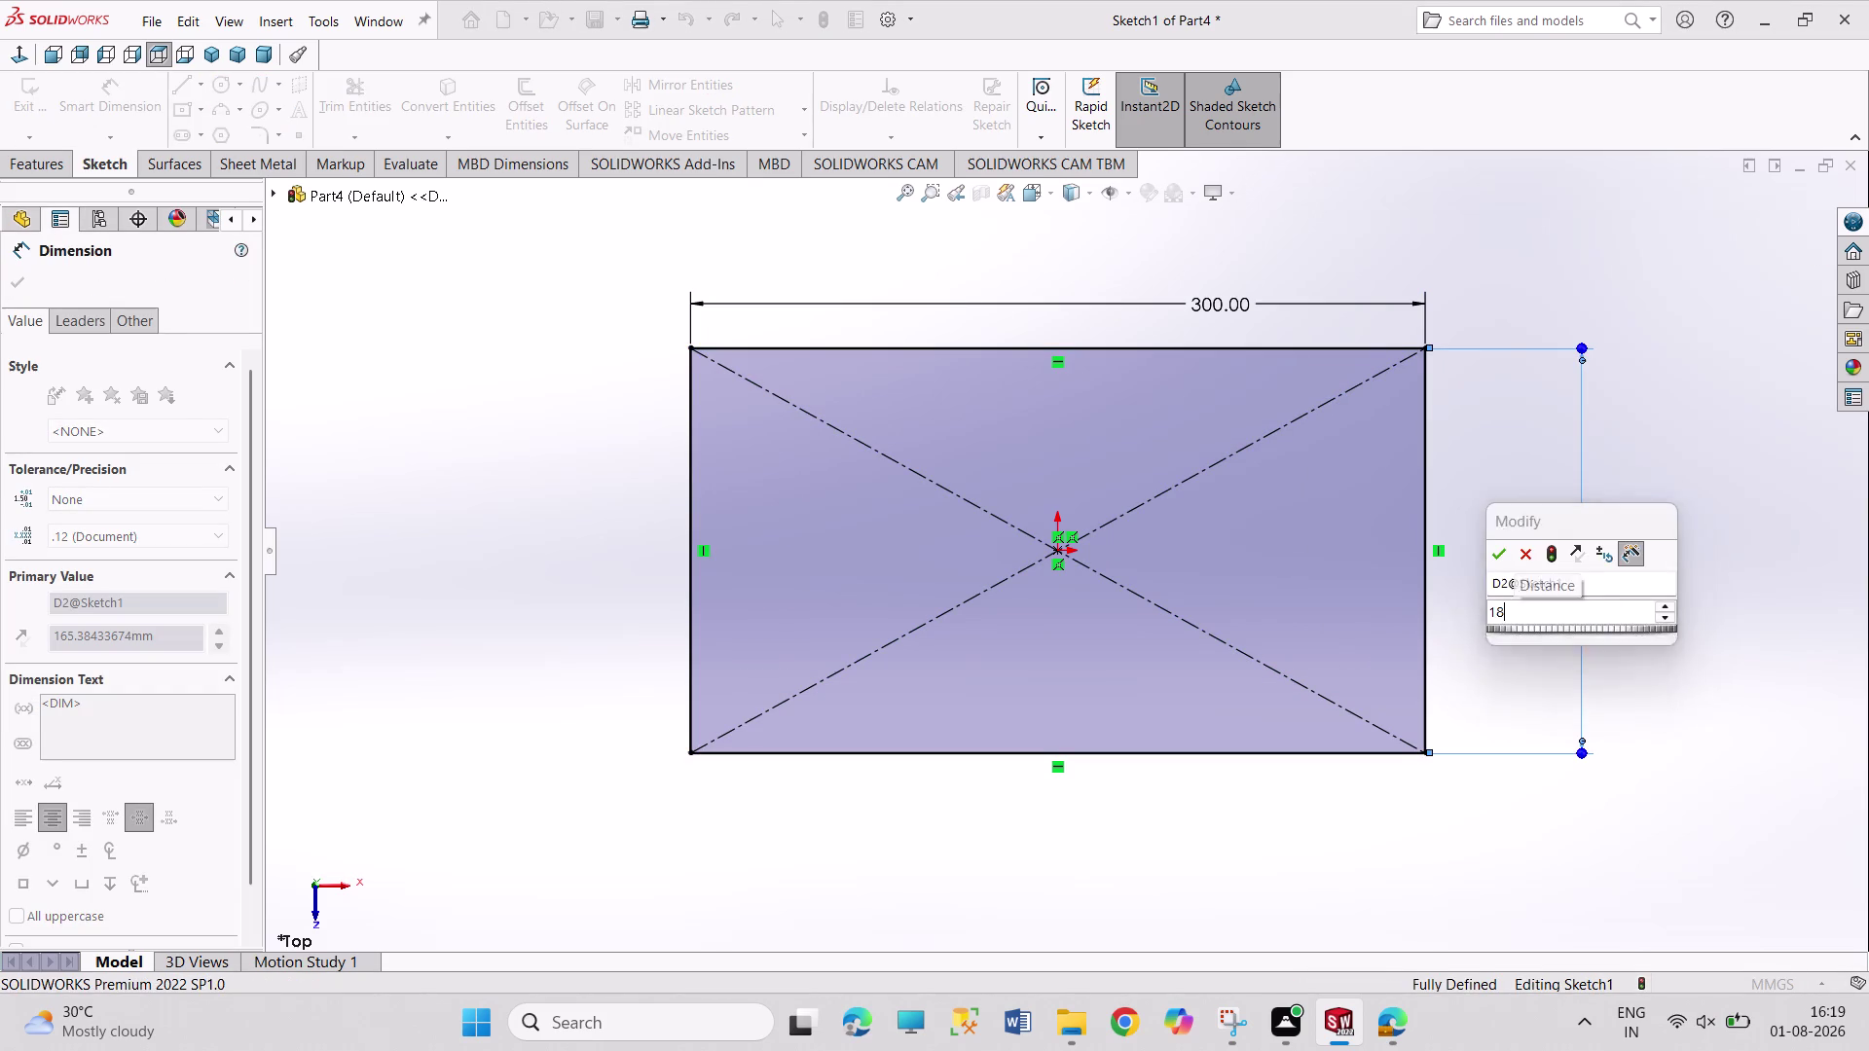
key(Return)
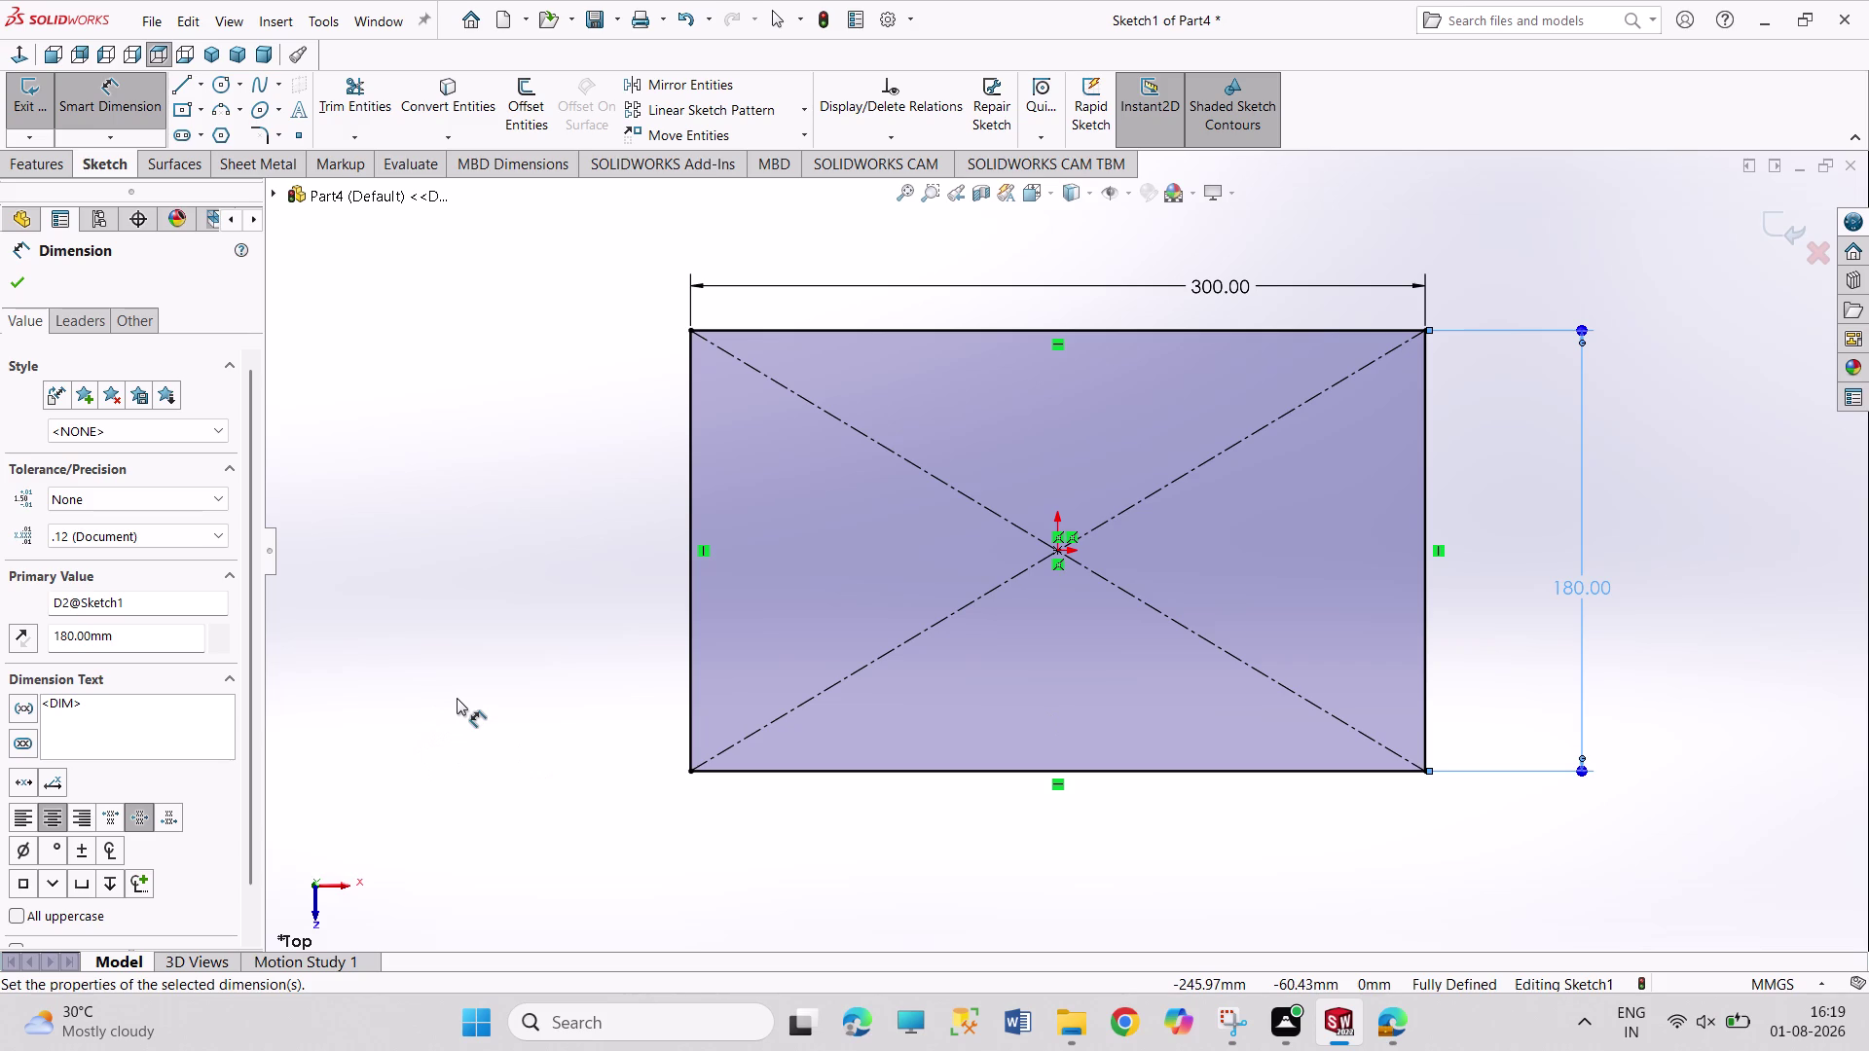
right_click(457, 698)
click(495, 762)
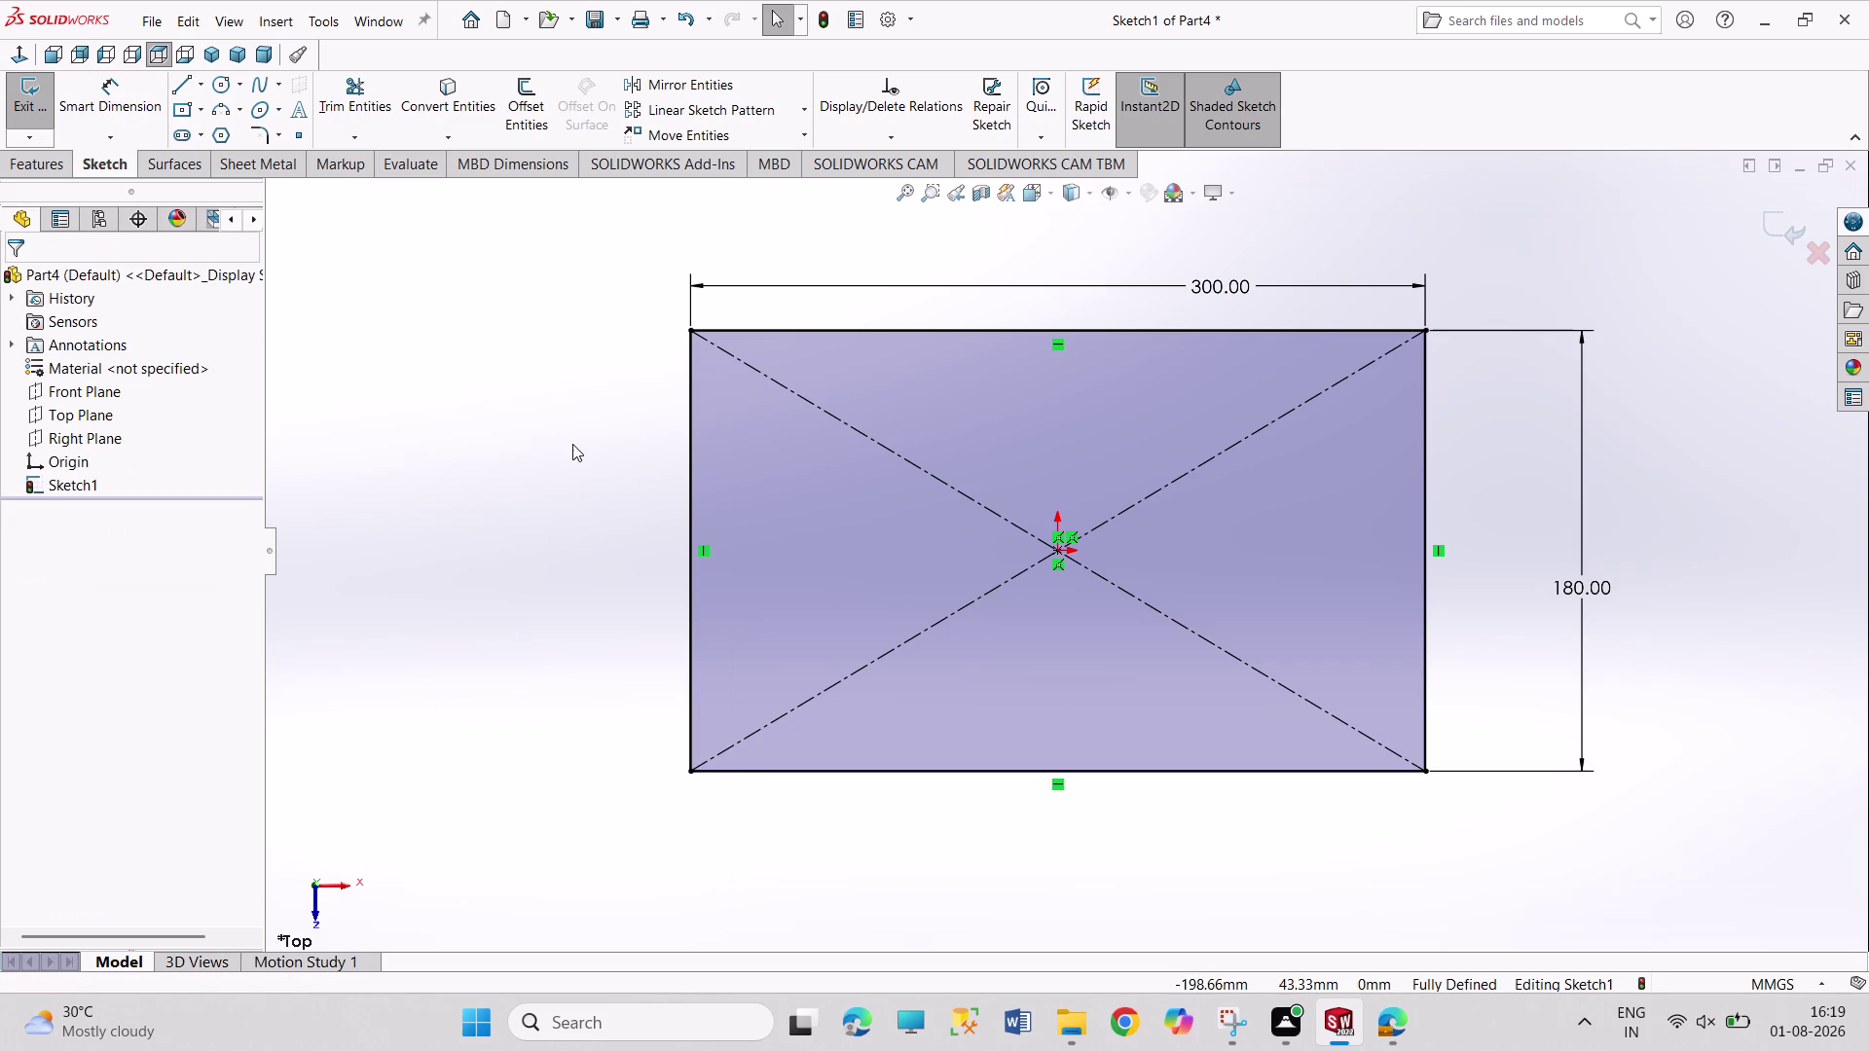
click(259, 133)
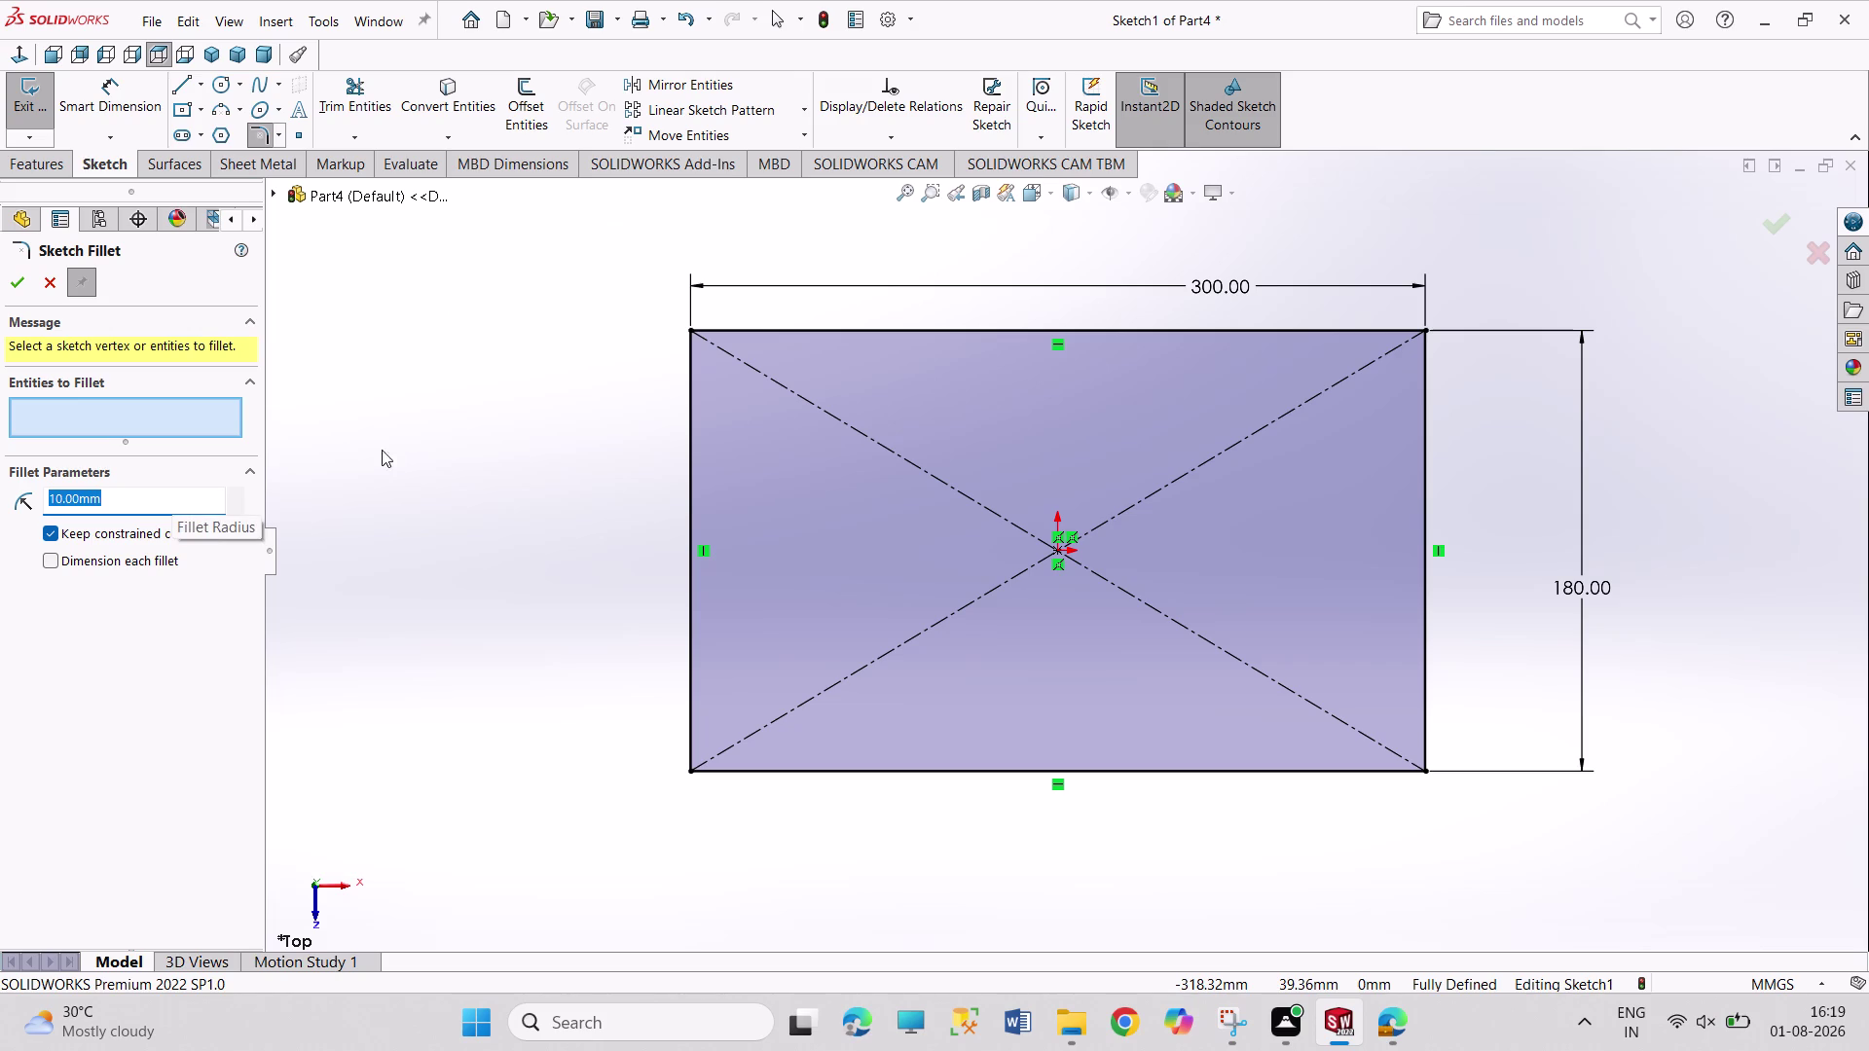
Round all four rectangle corners with 10 mm sketch fillets.
drag(641, 217, 663, 820)
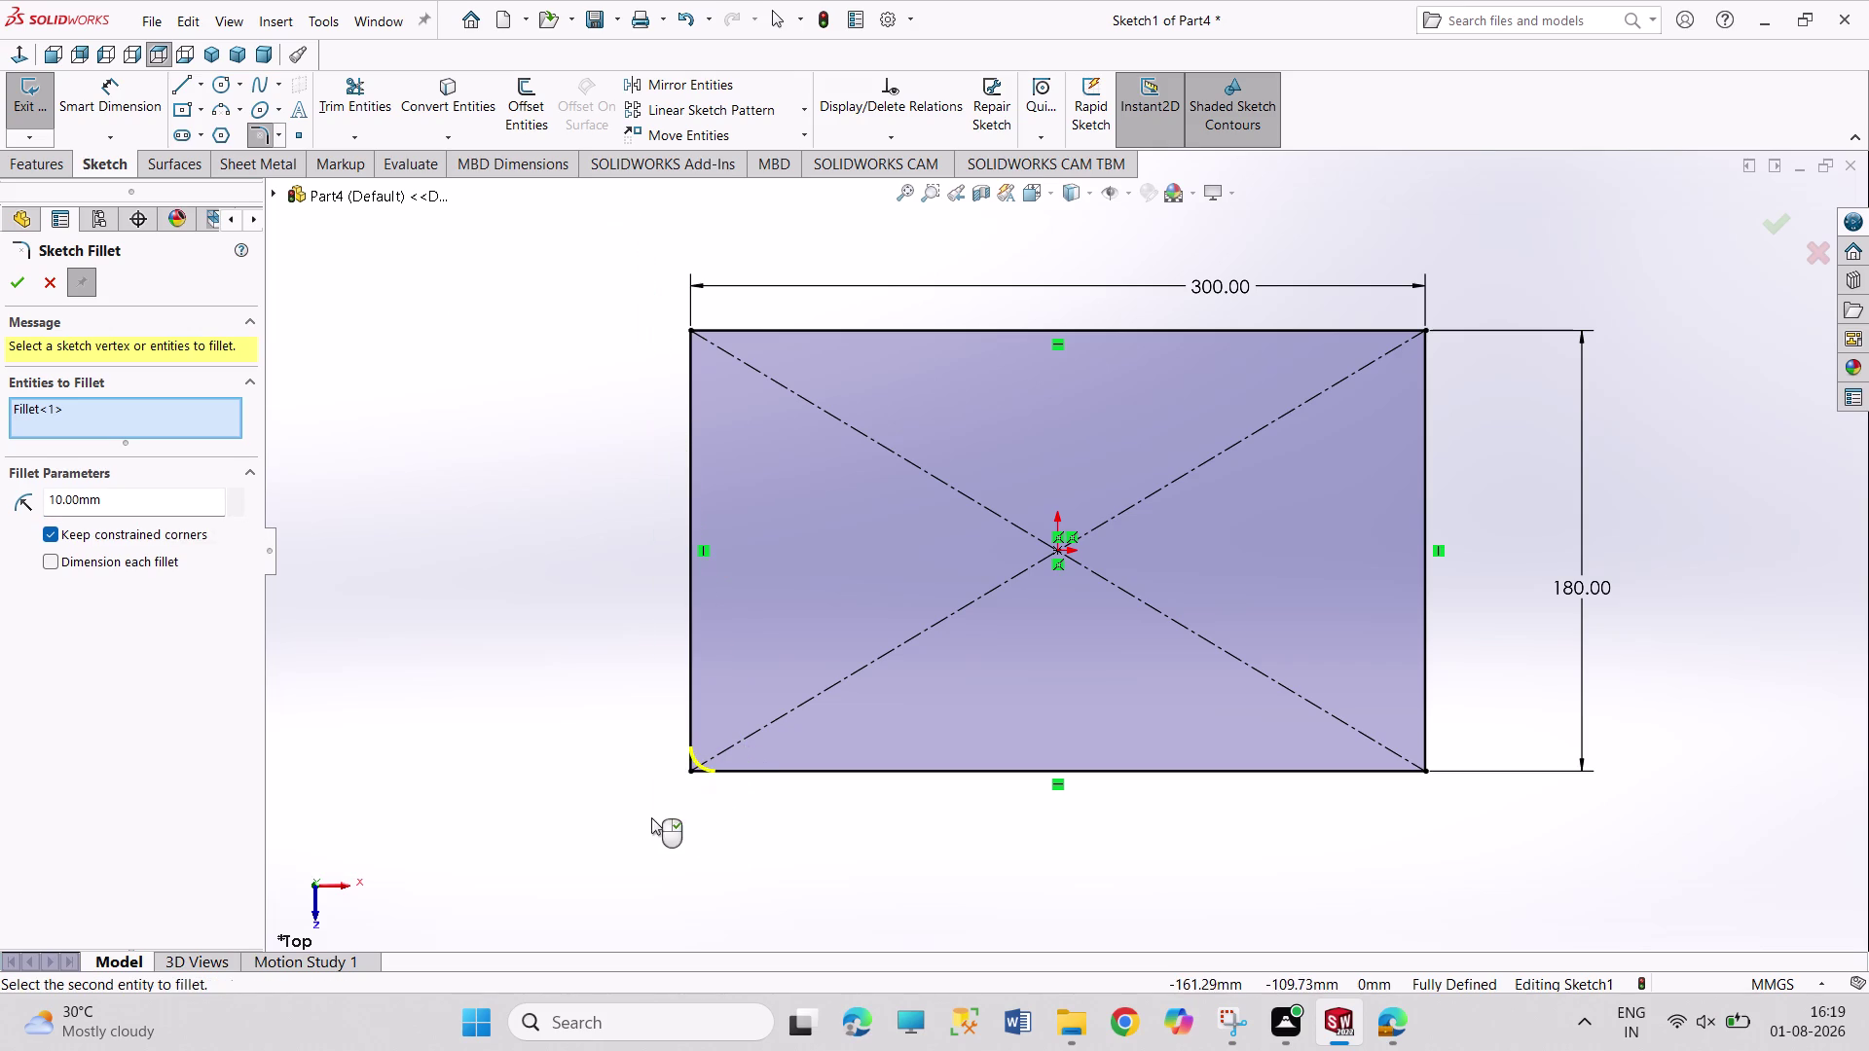
drag(599, 189, 589, 841)
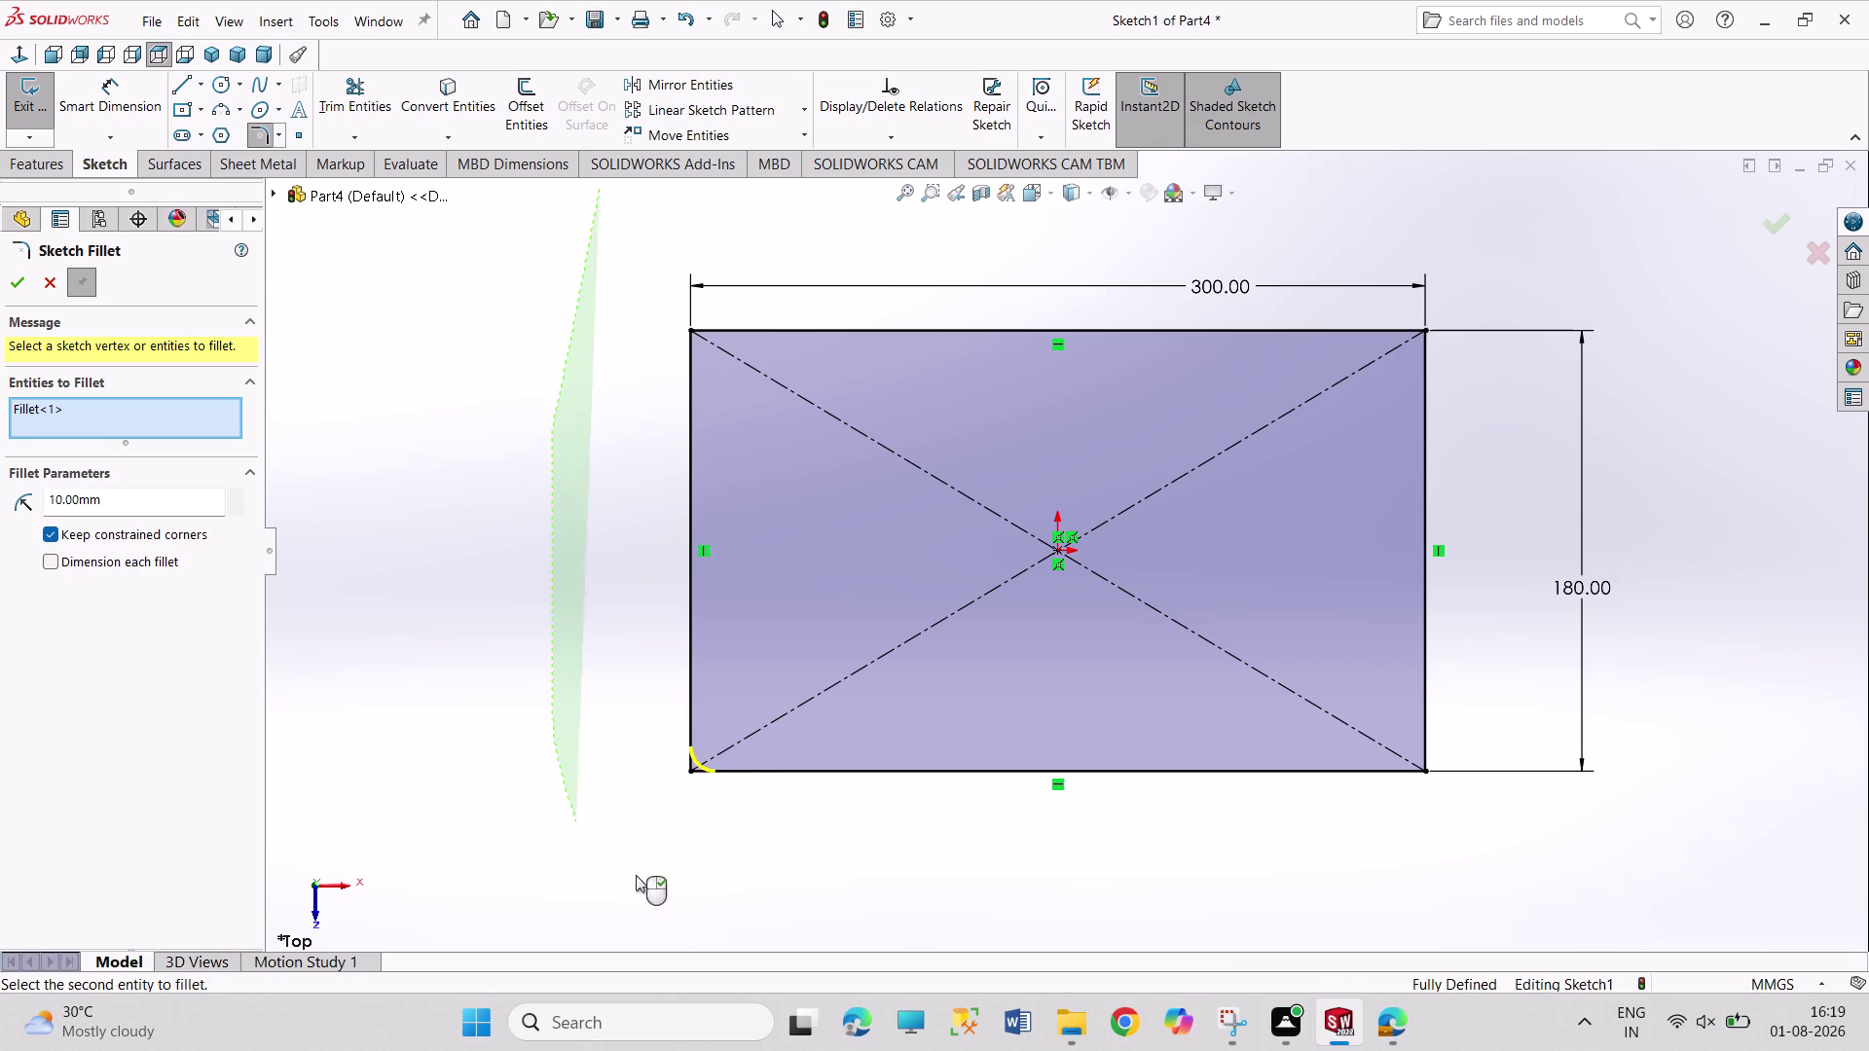
drag(589, 841, 1653, 197)
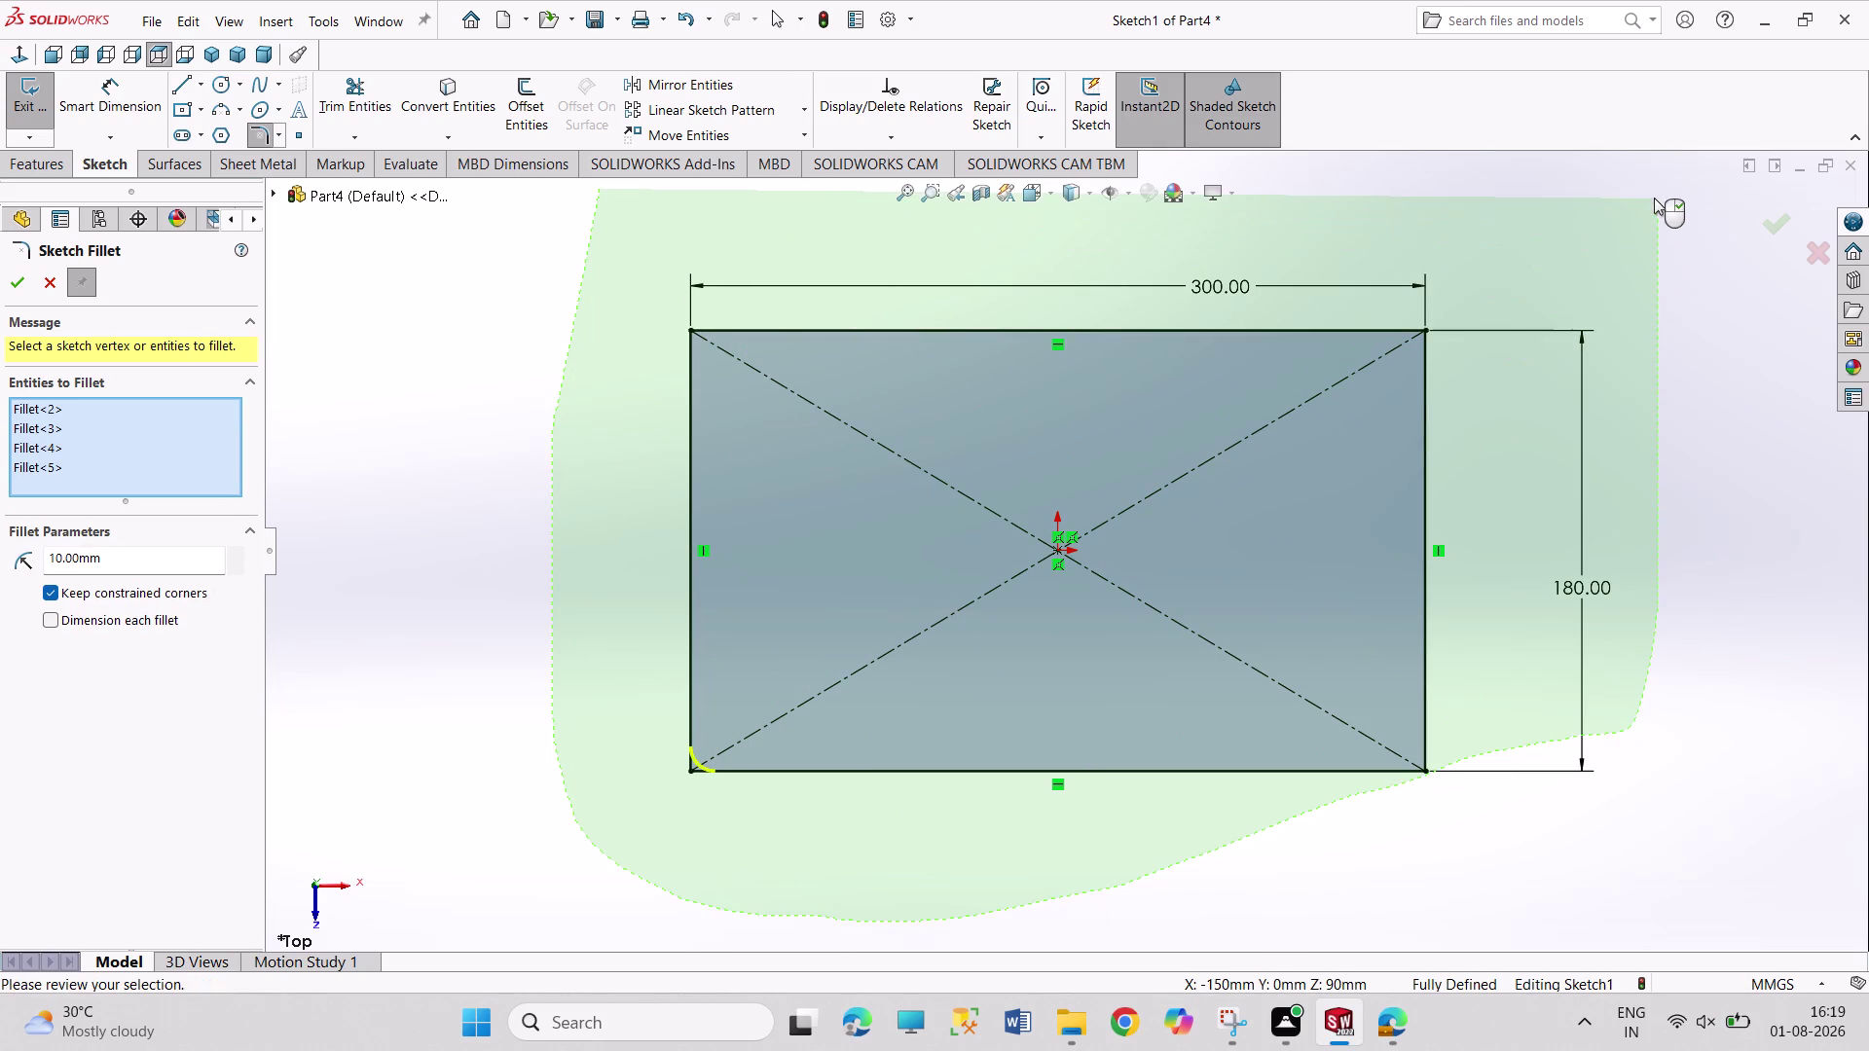
click(18, 282)
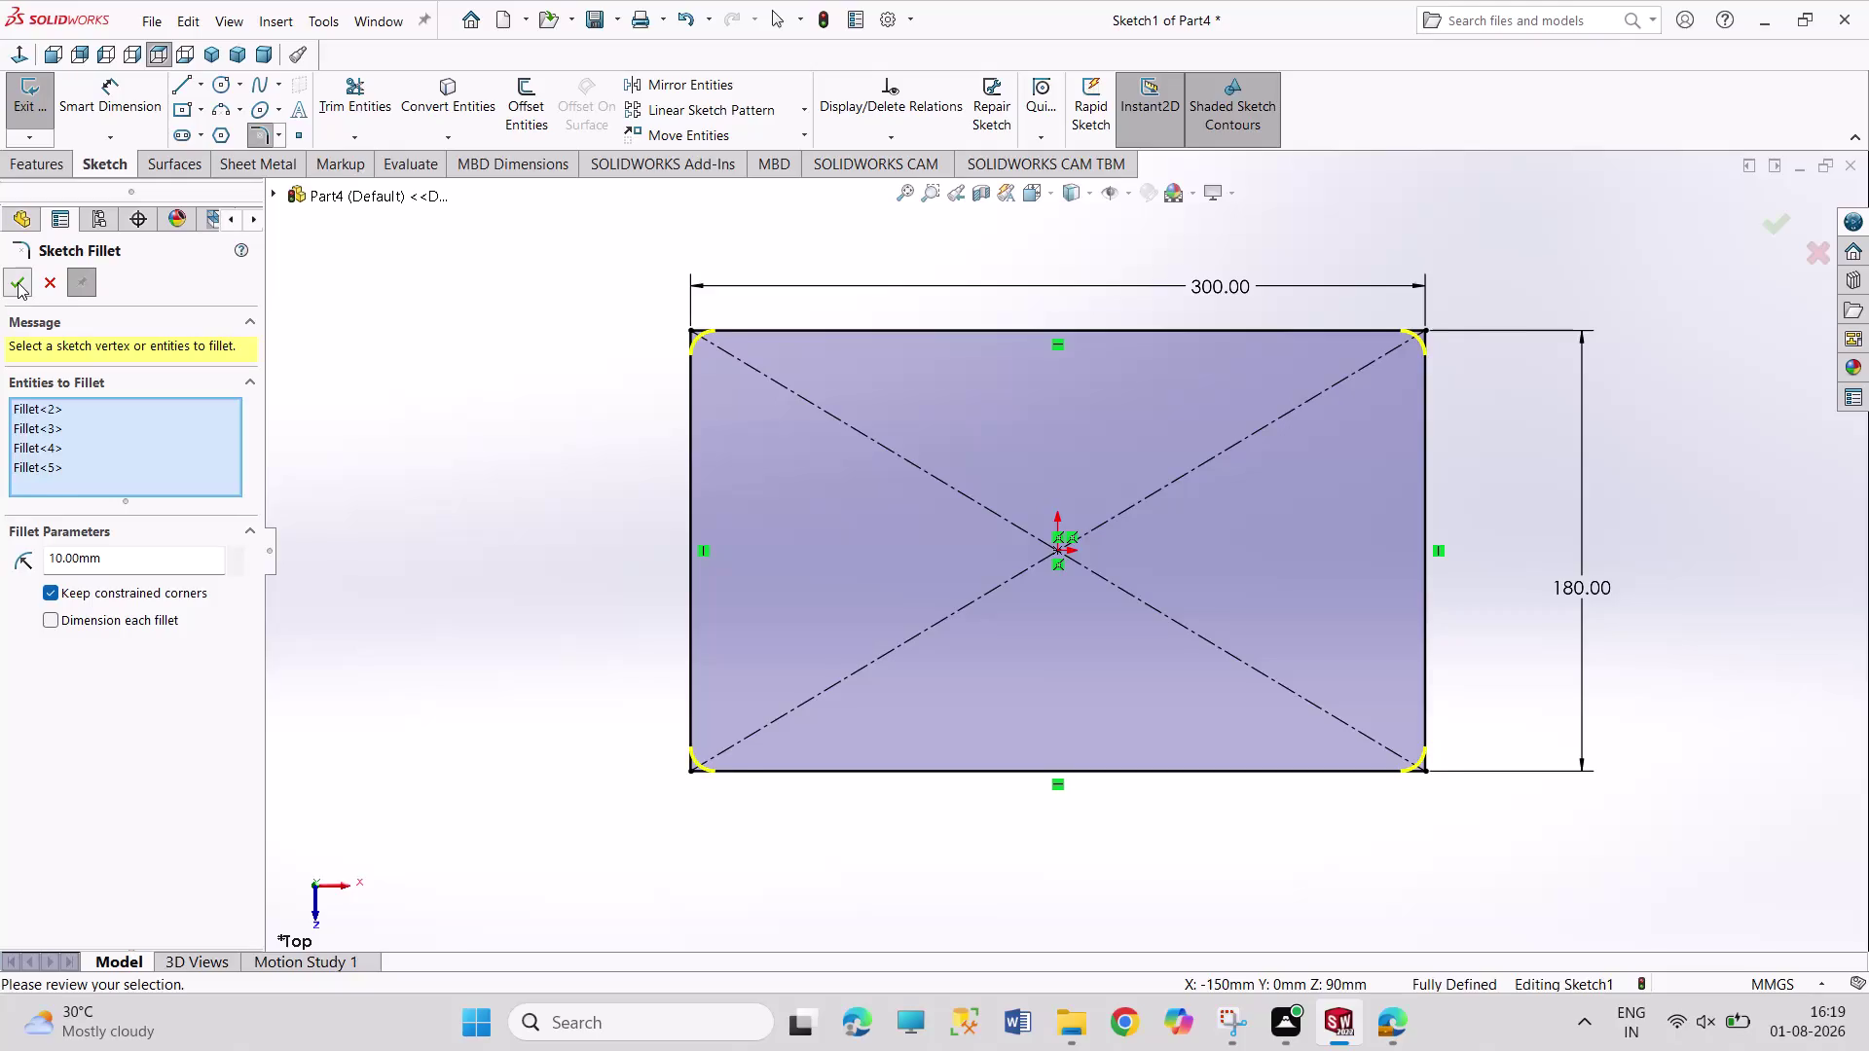
Show the Box and Lasso Selection options in the sketch shortcut menu.
right_click(517, 480)
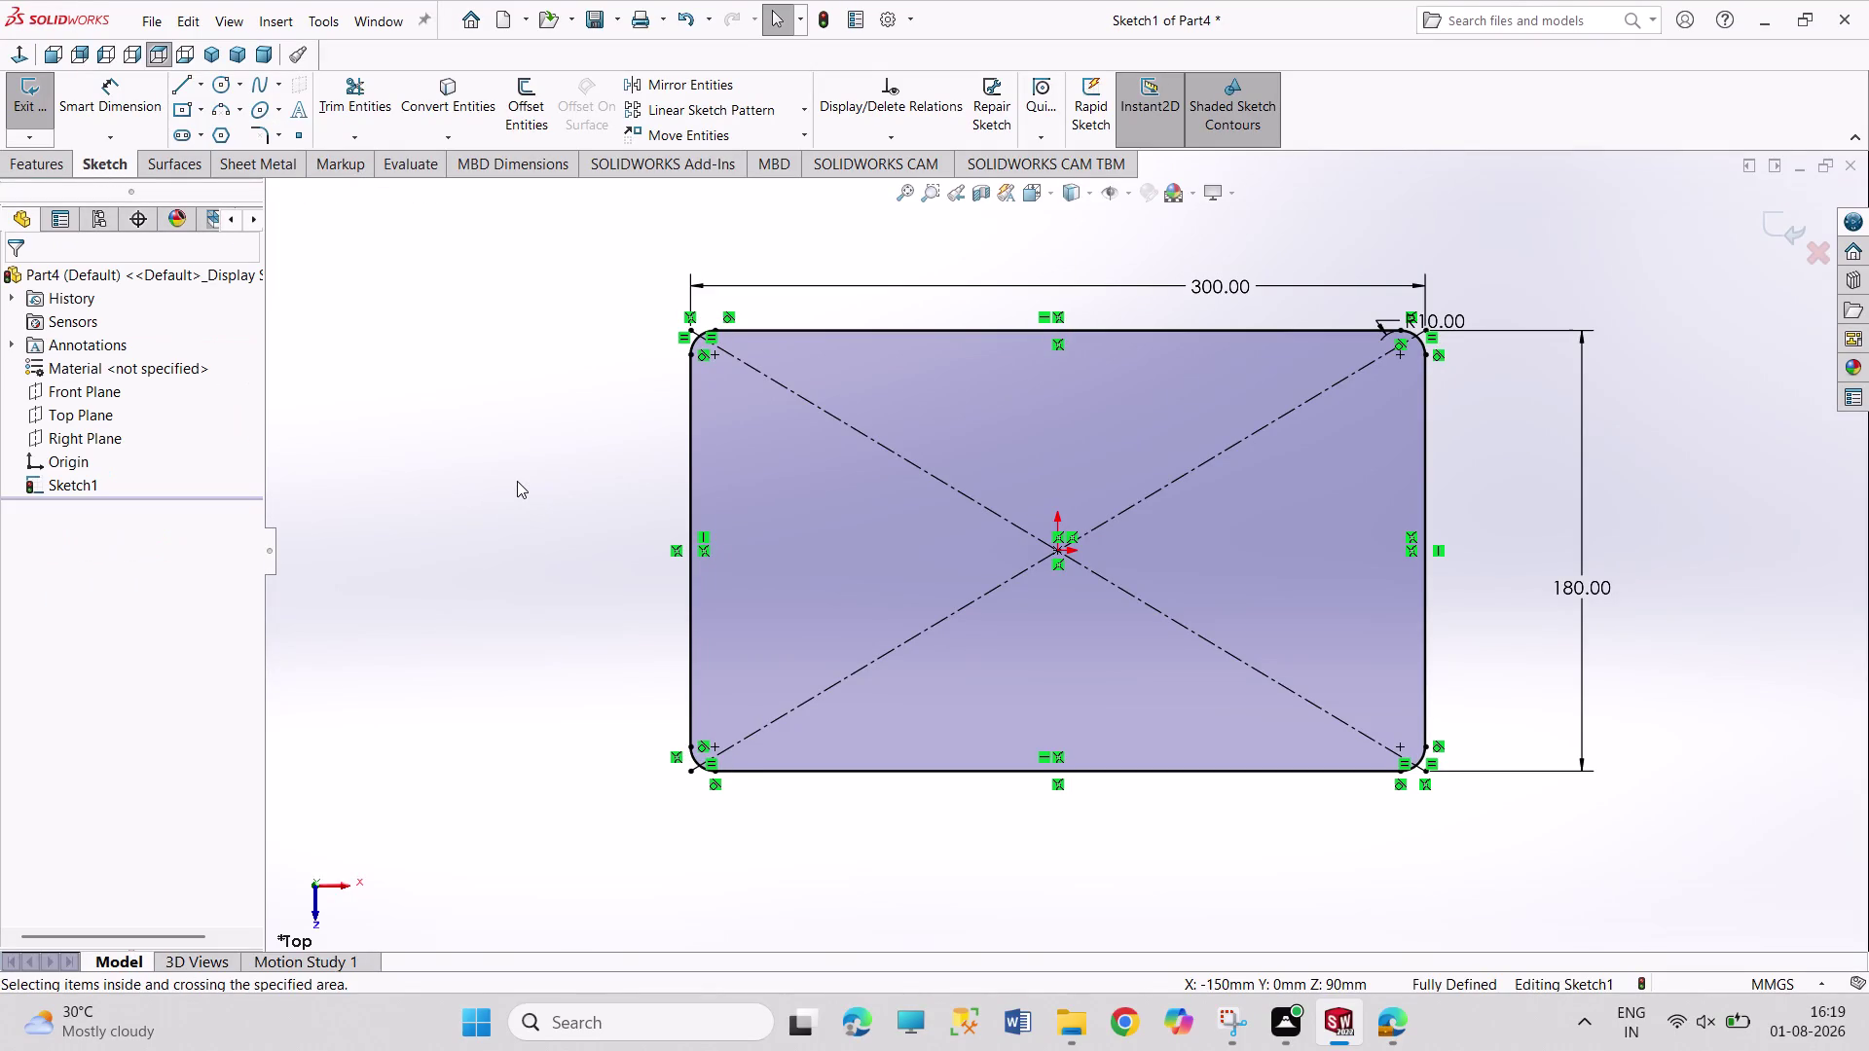
right_click(517, 481)
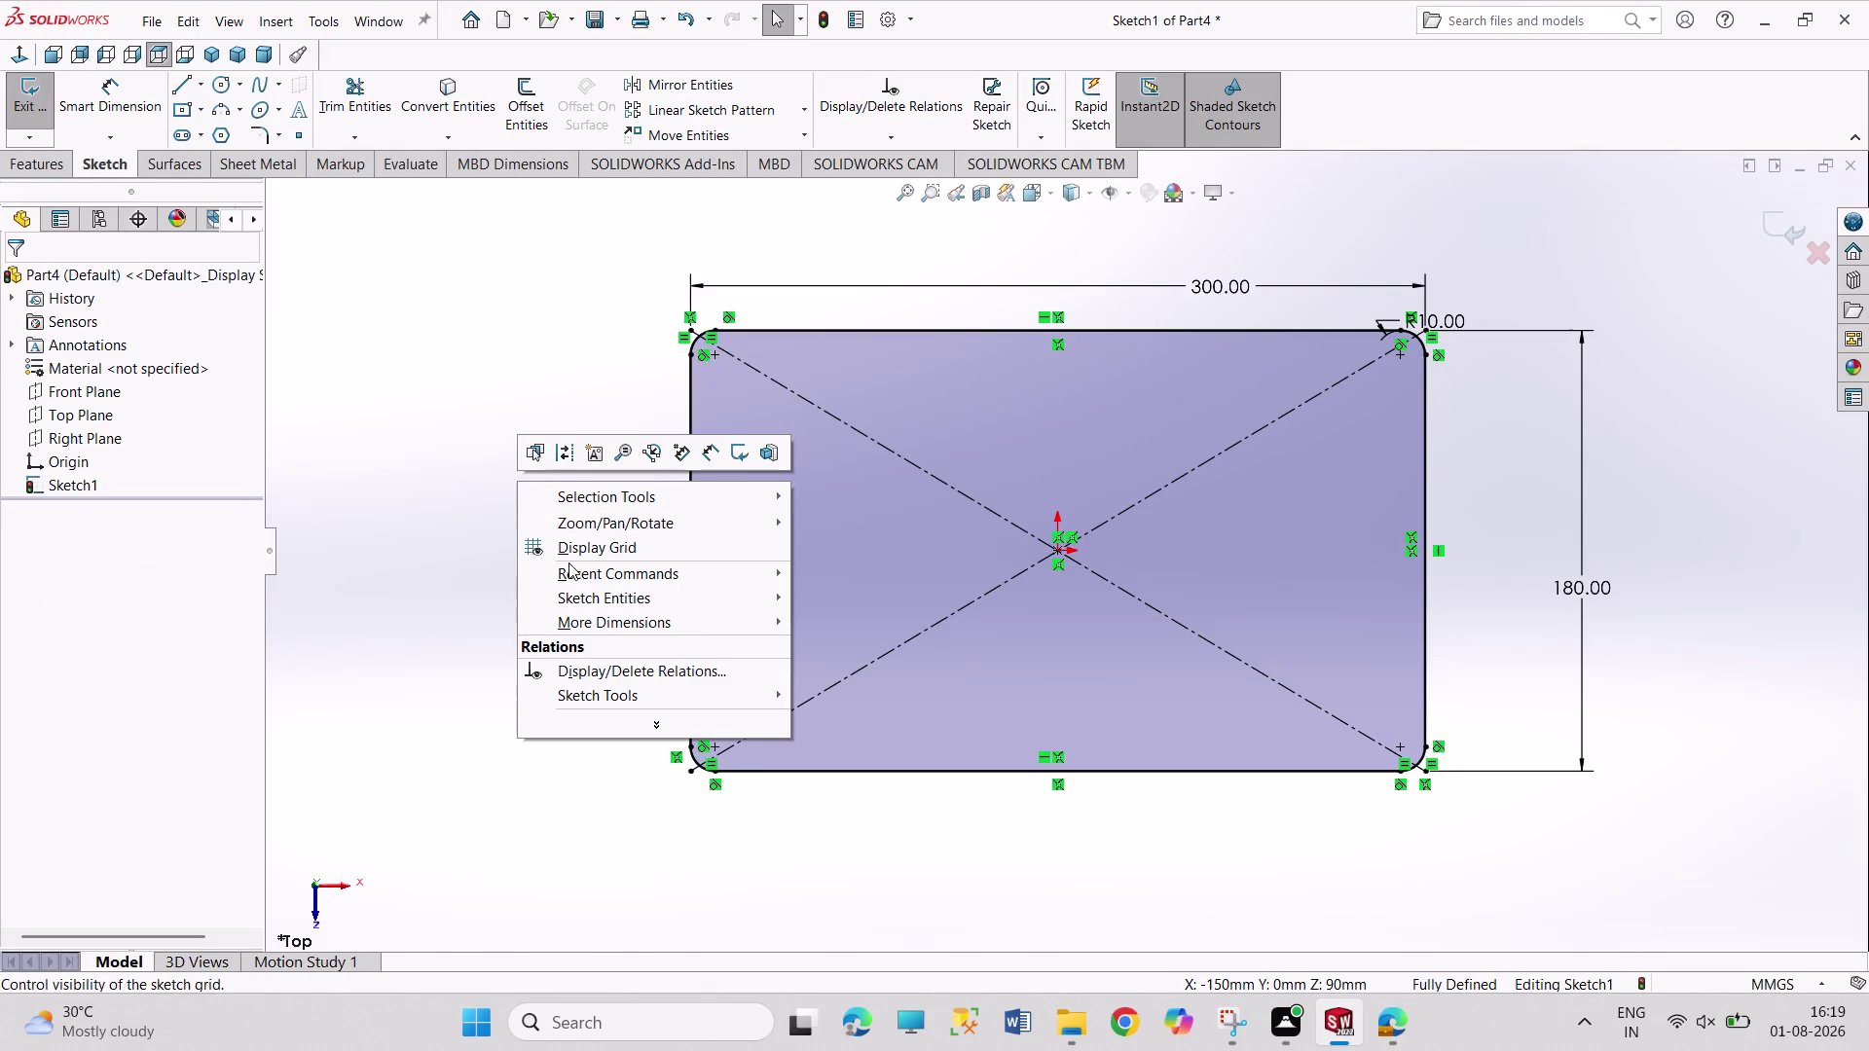
click(617, 506)
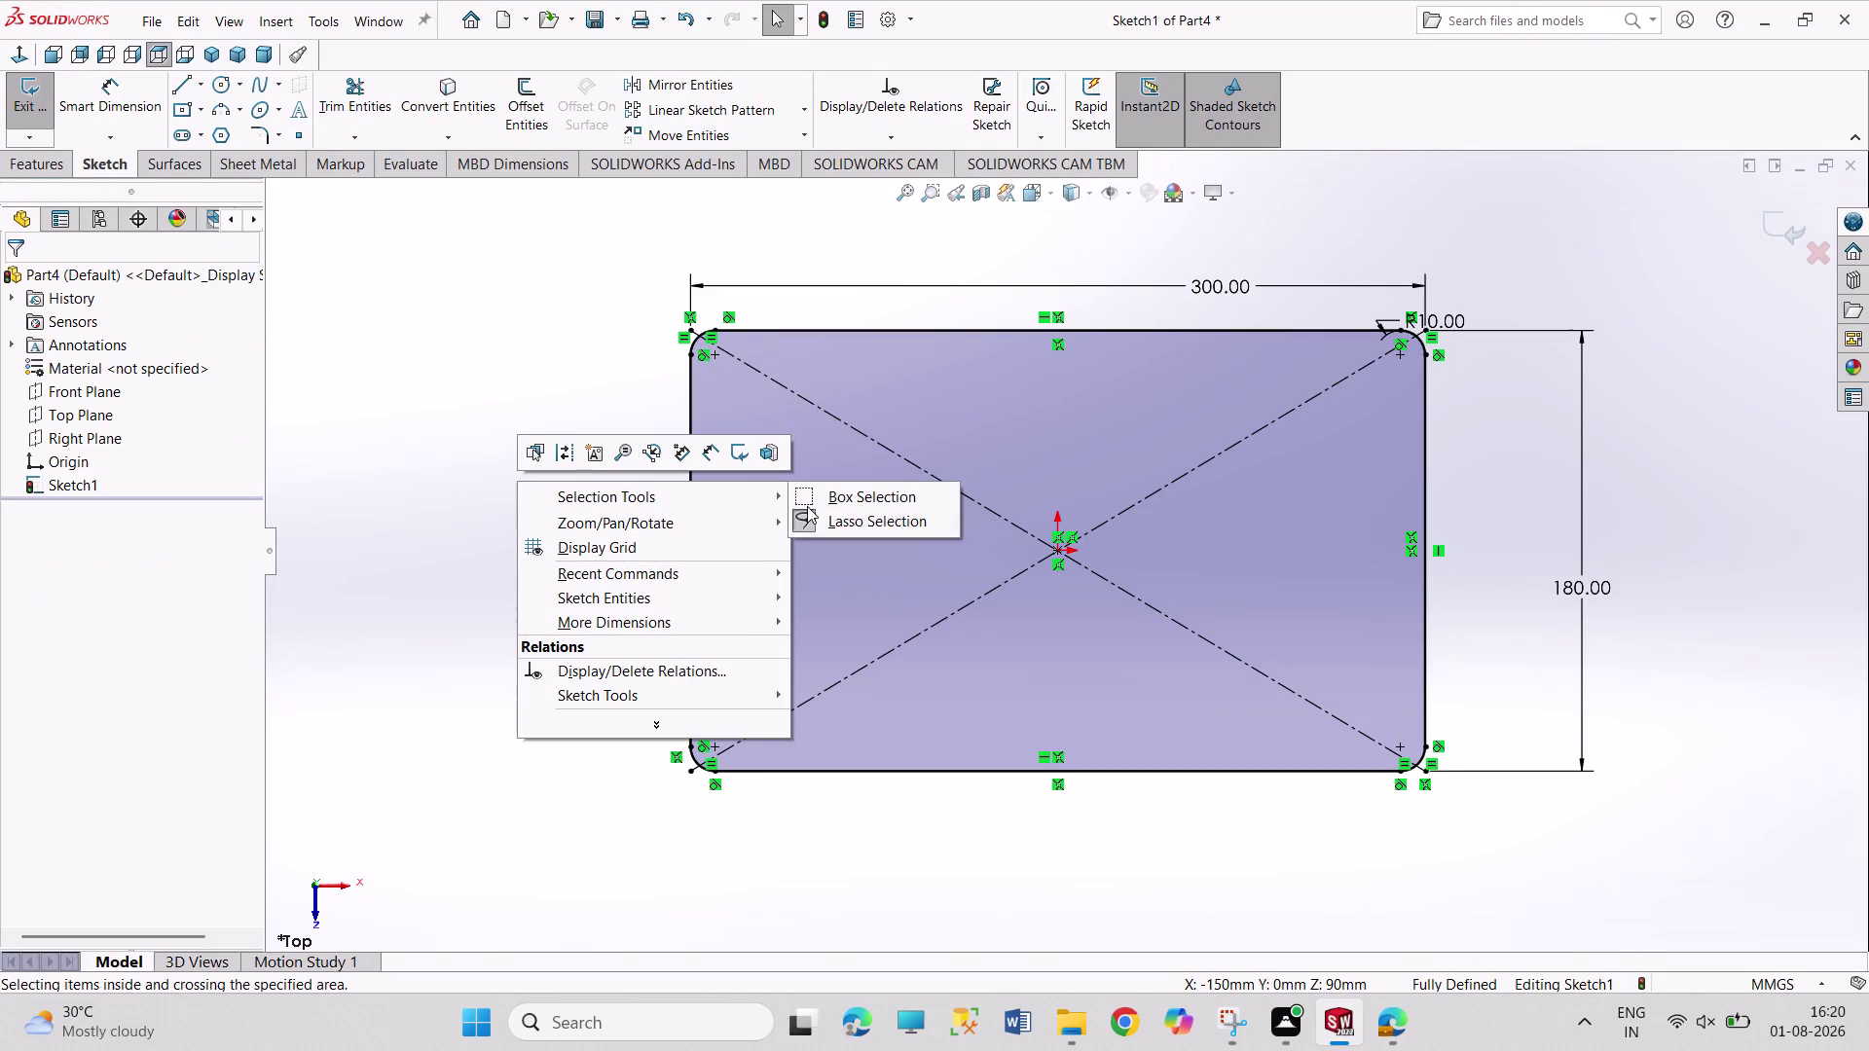
Dismiss the shortcut menu and start the Circle tool.
click(831, 505)
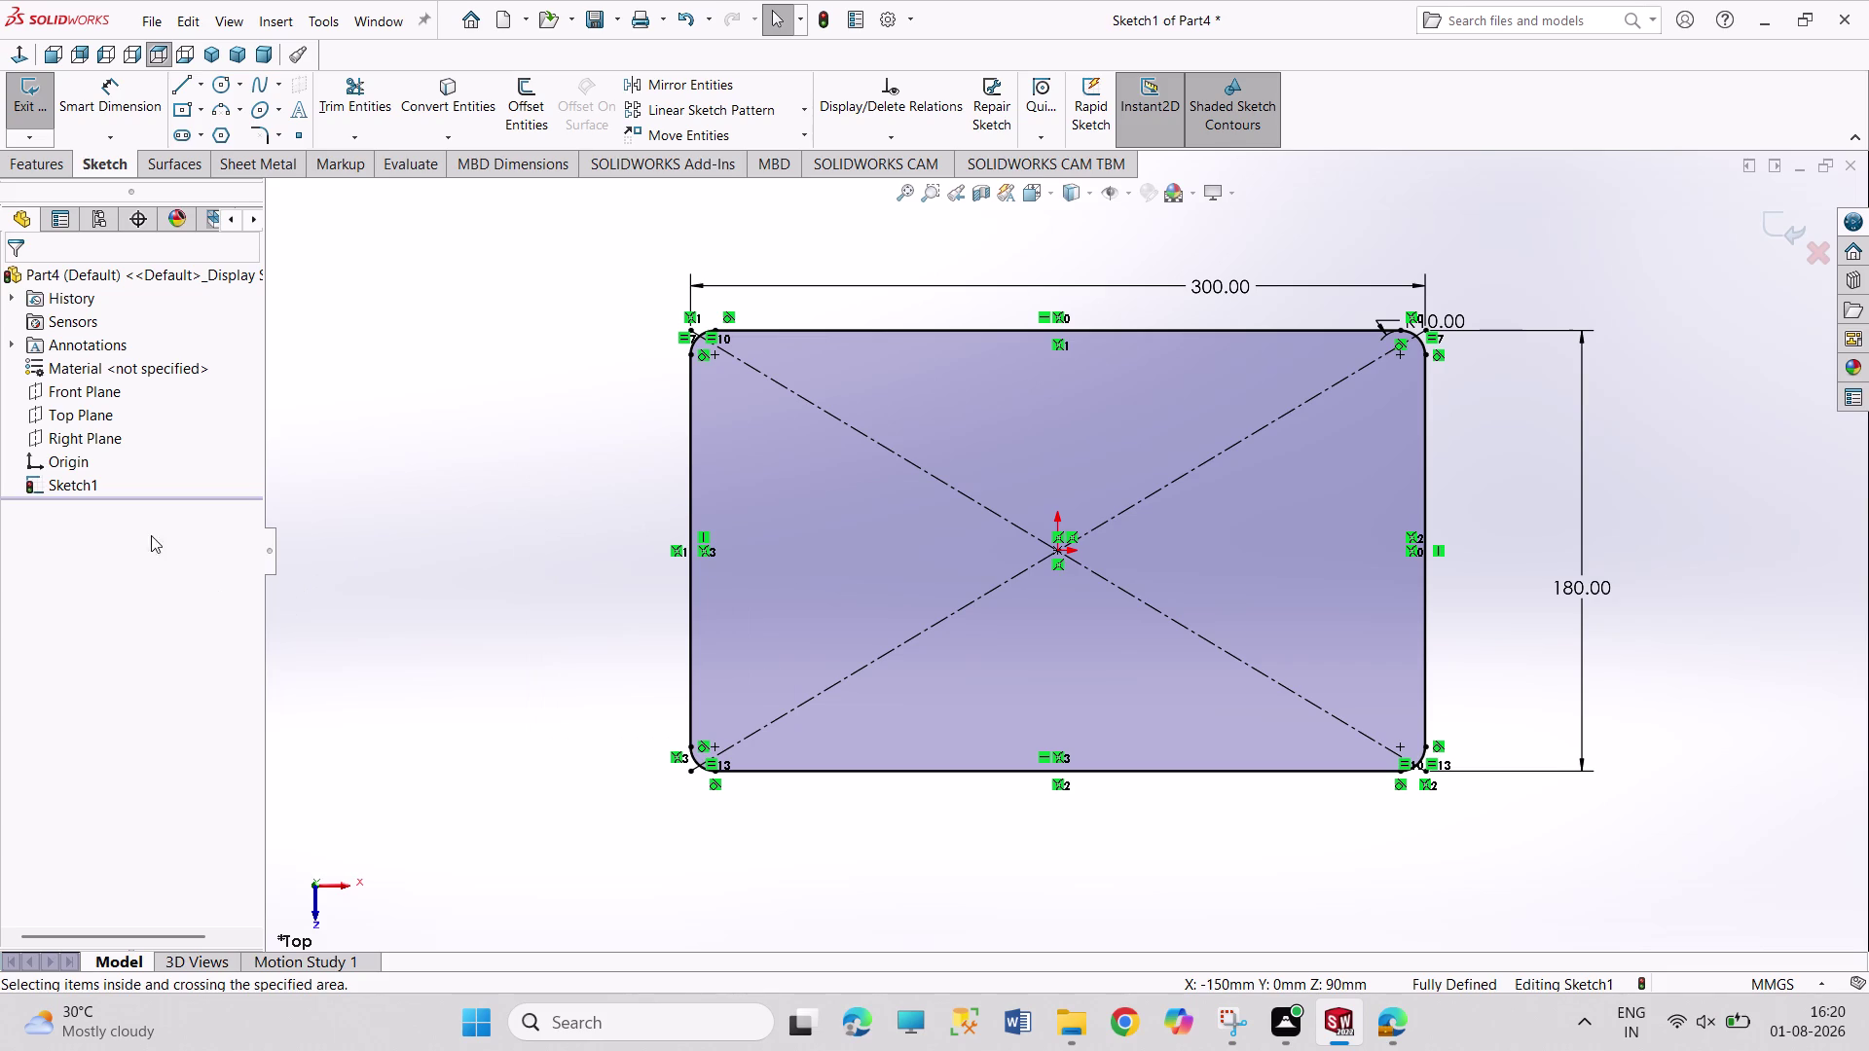
click(221, 87)
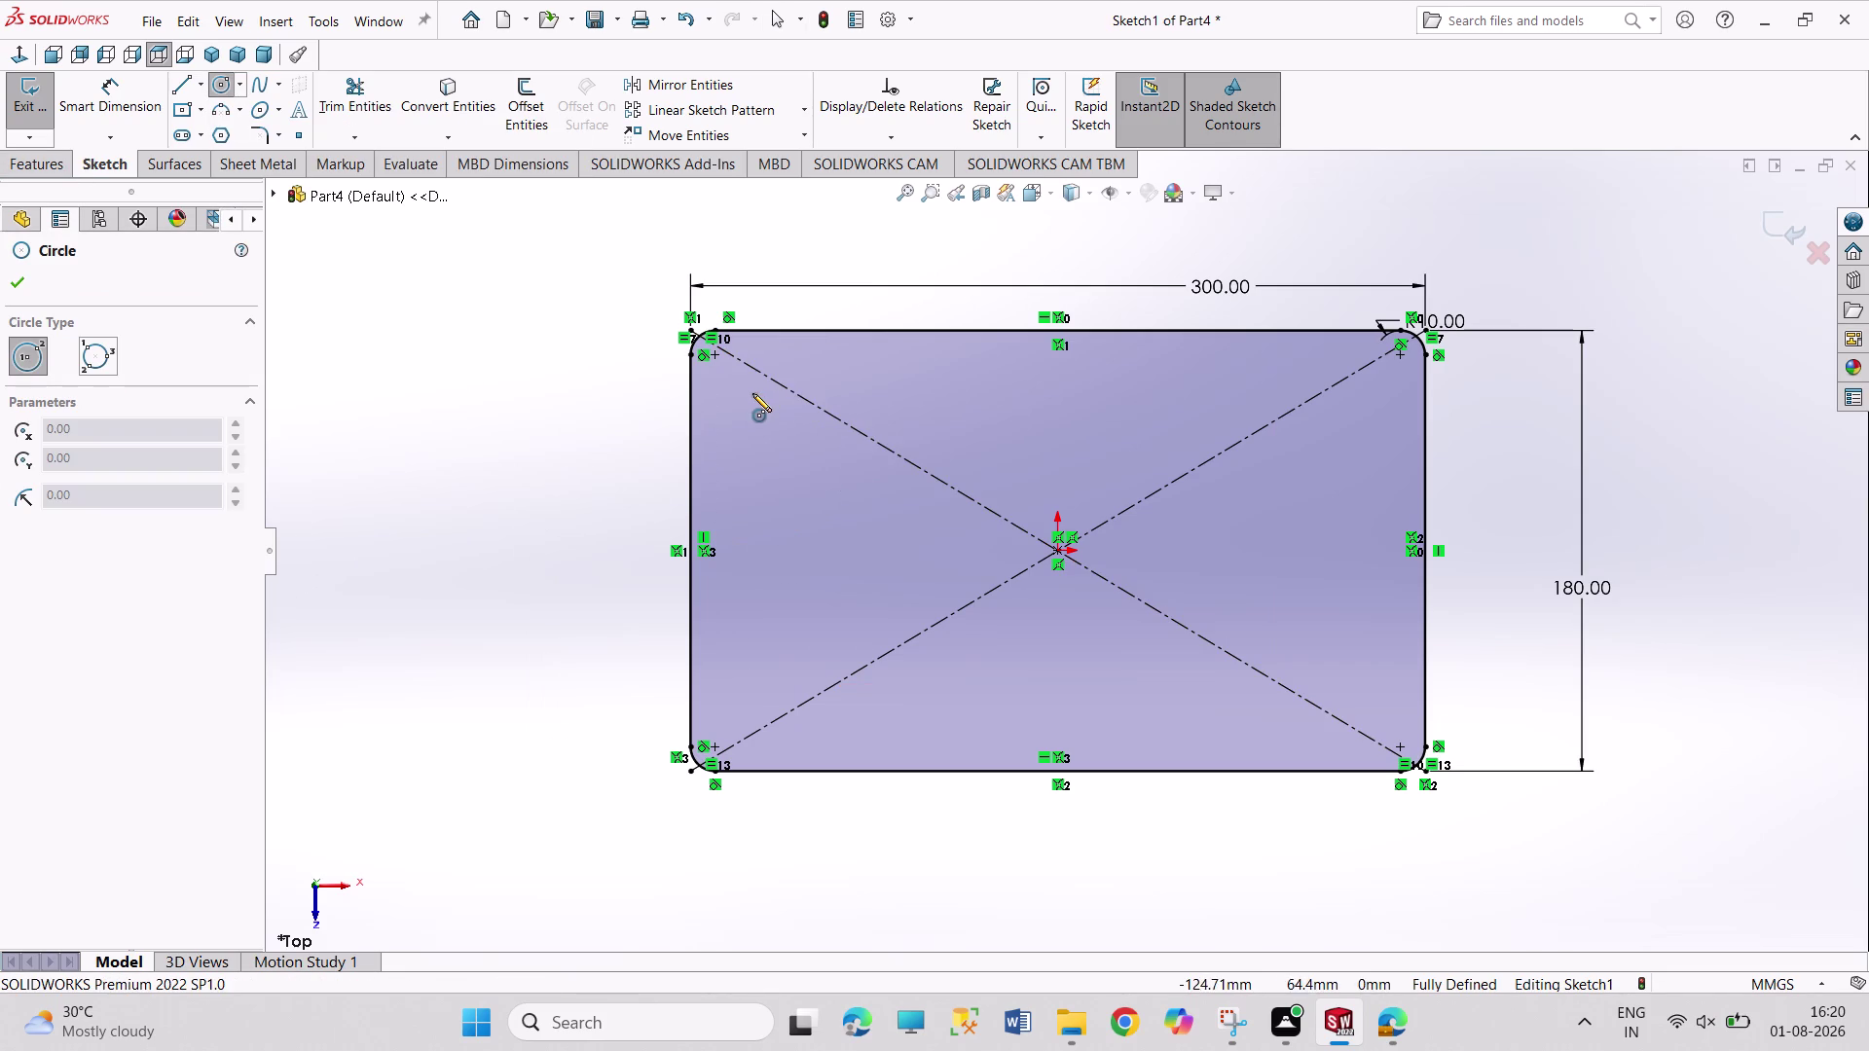
Draw a small circle near the top-left corner and dimension its diameter to 20 mm.
click(758, 401)
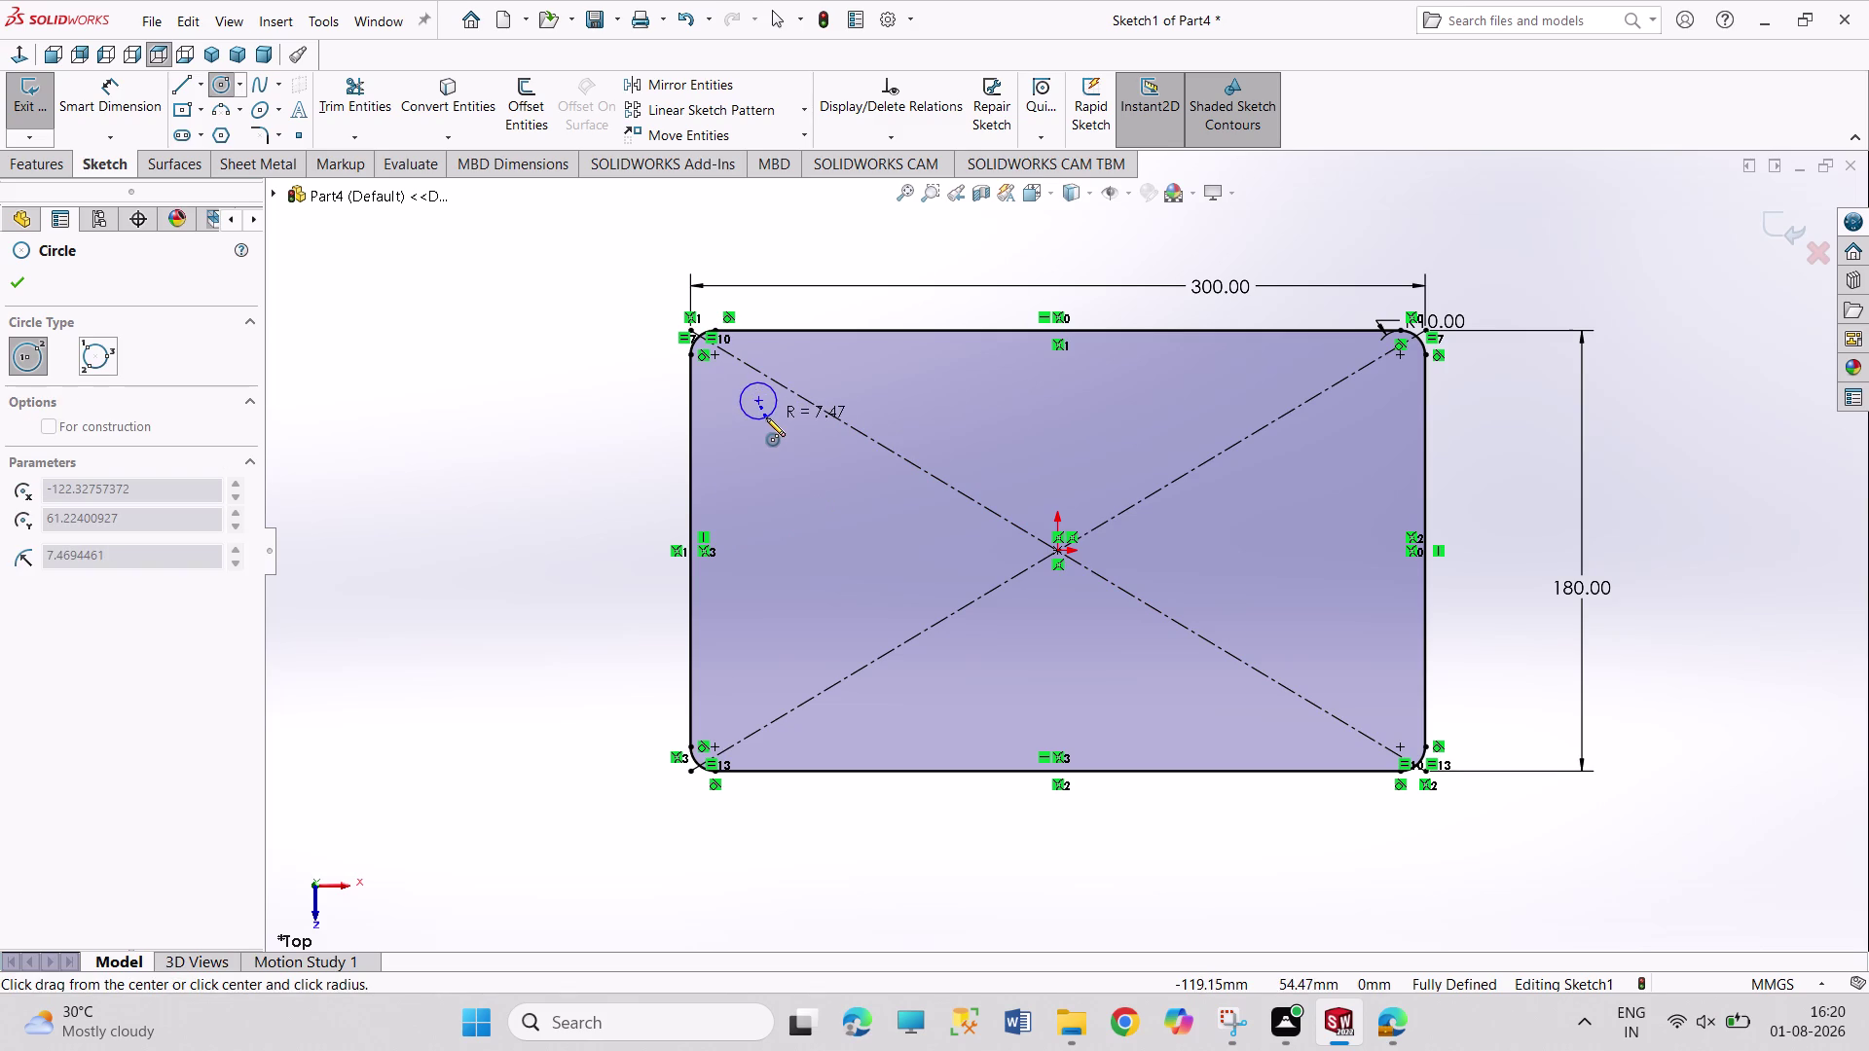
click(766, 418)
right_drag(461, 480, 443, 311)
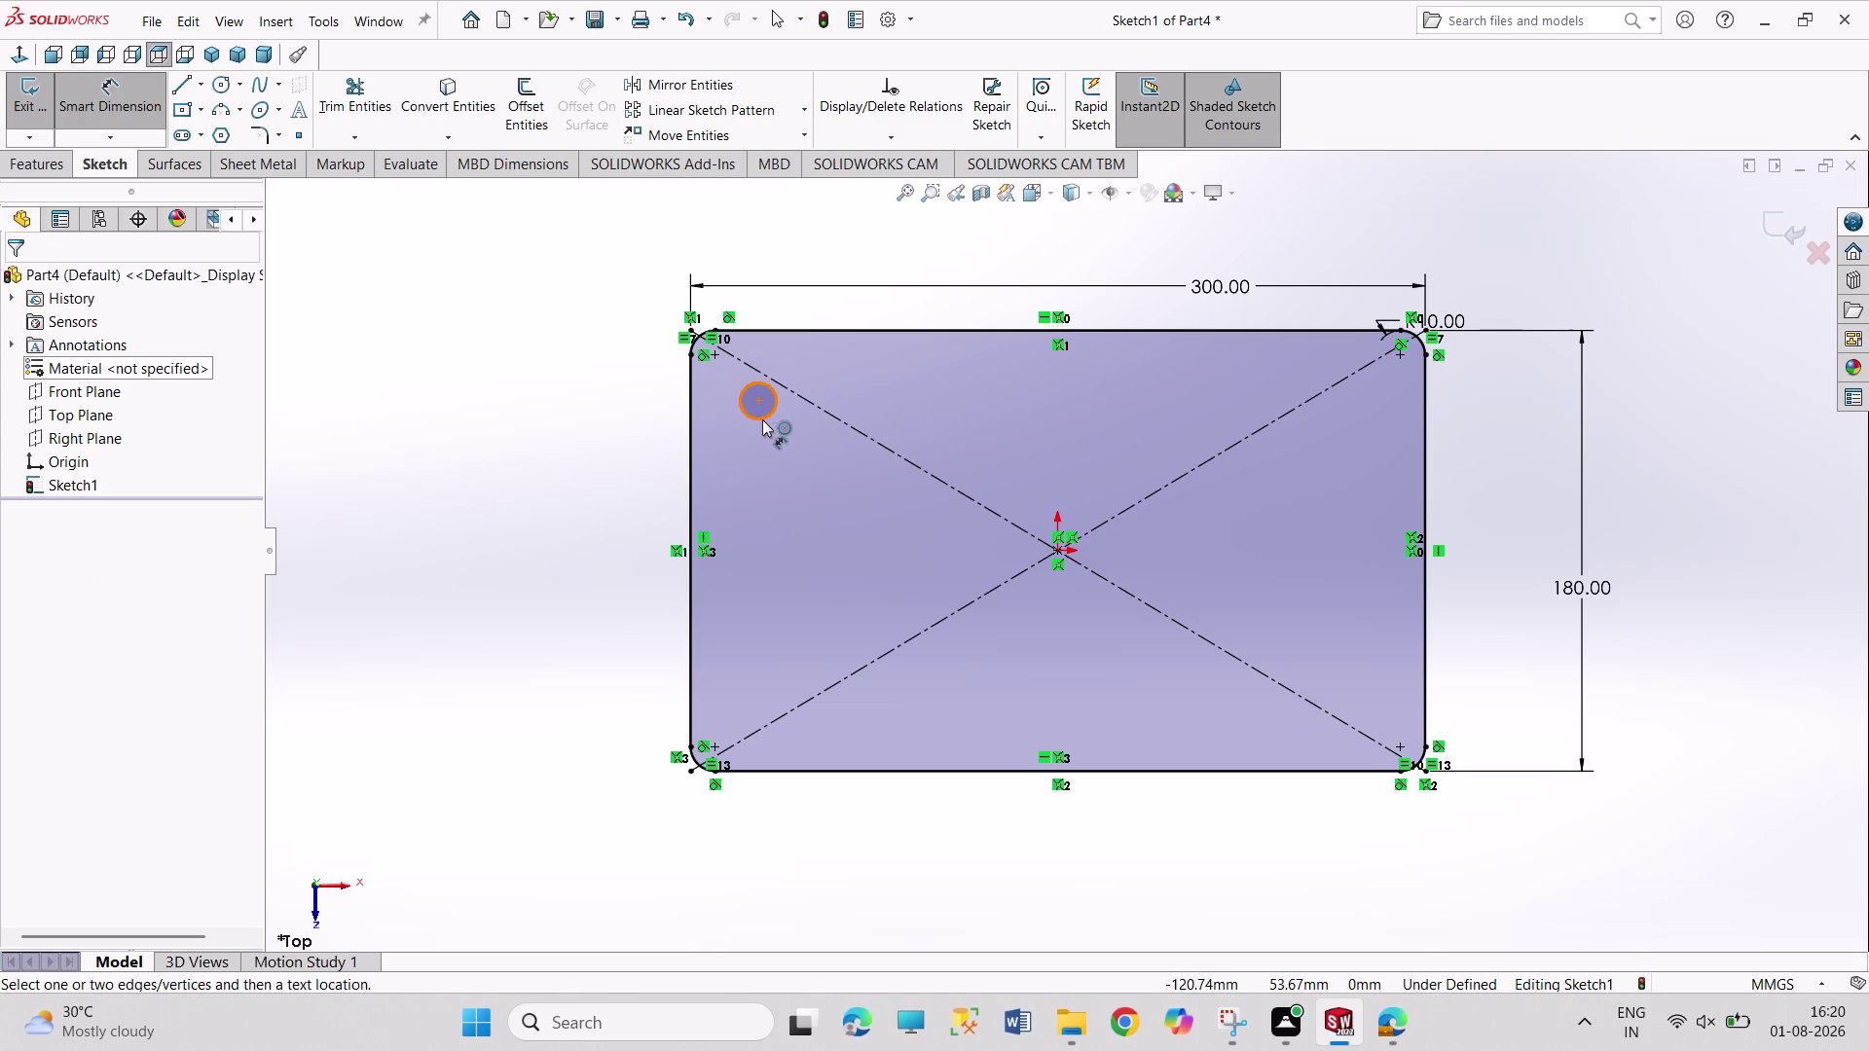
click(762, 419)
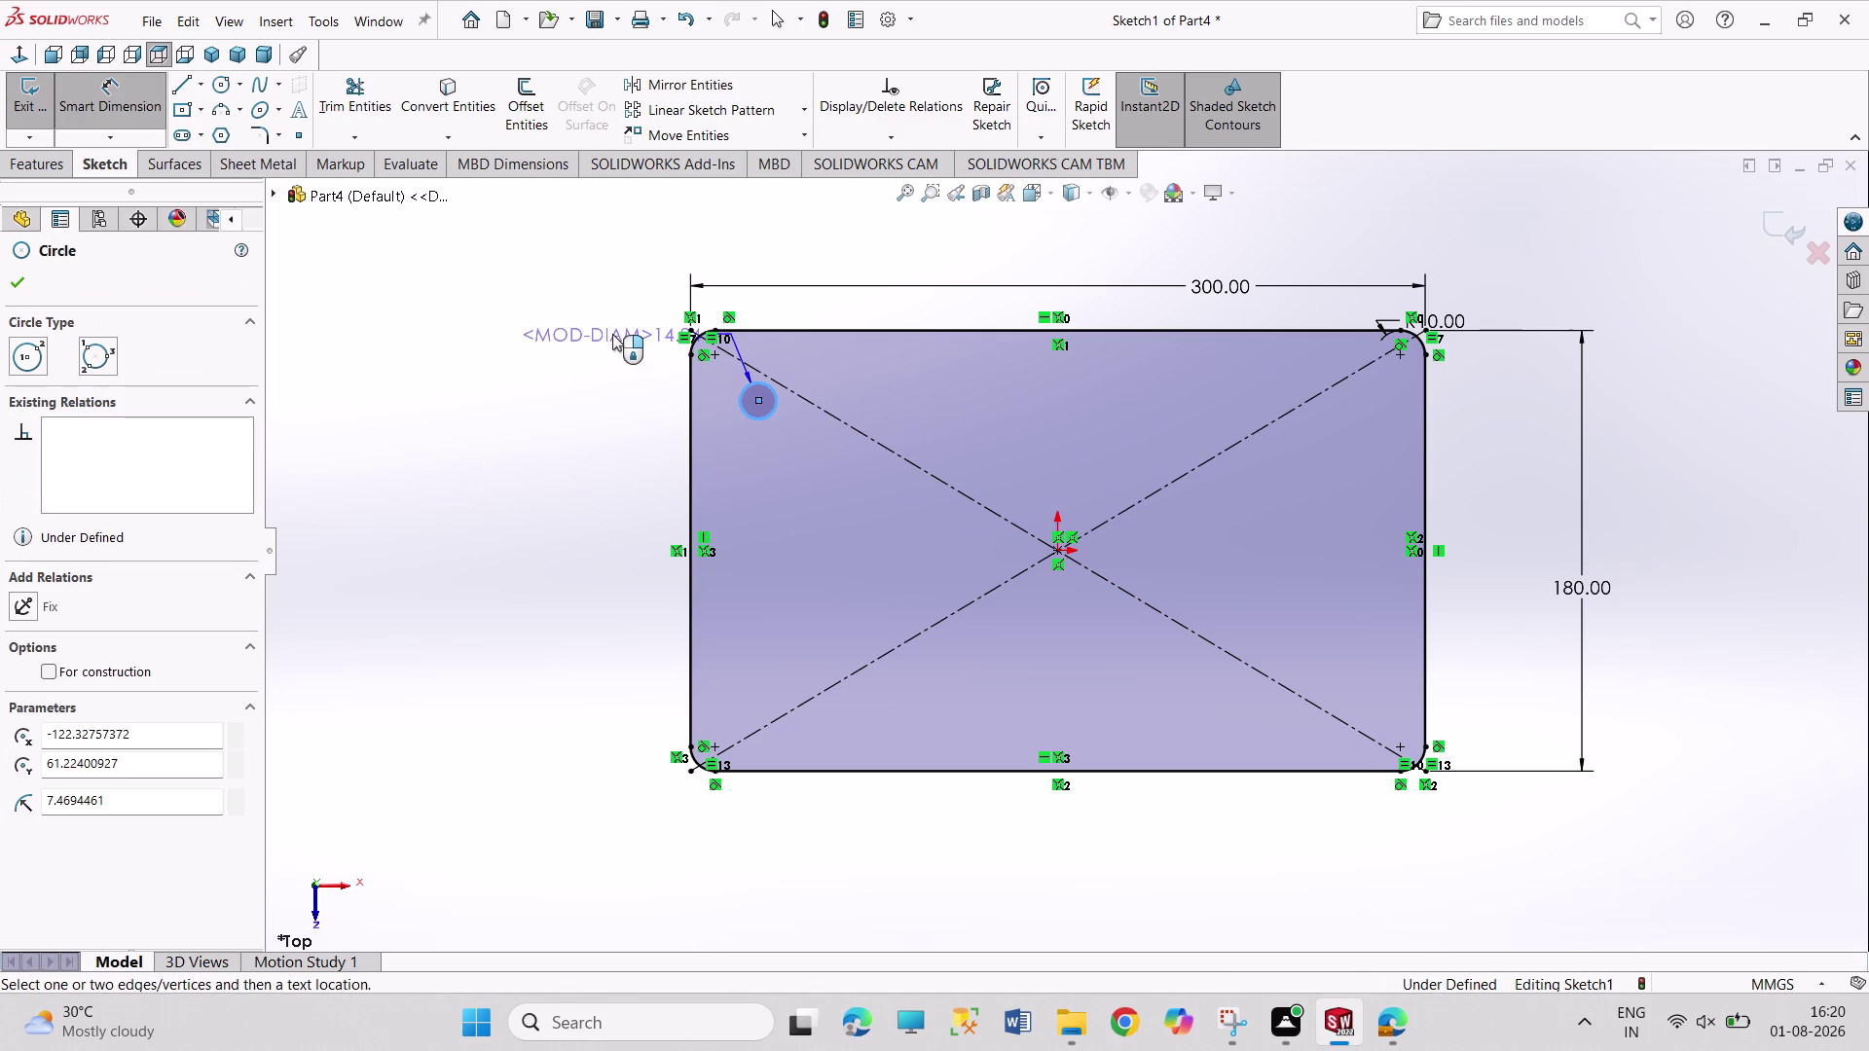
click(612, 334)
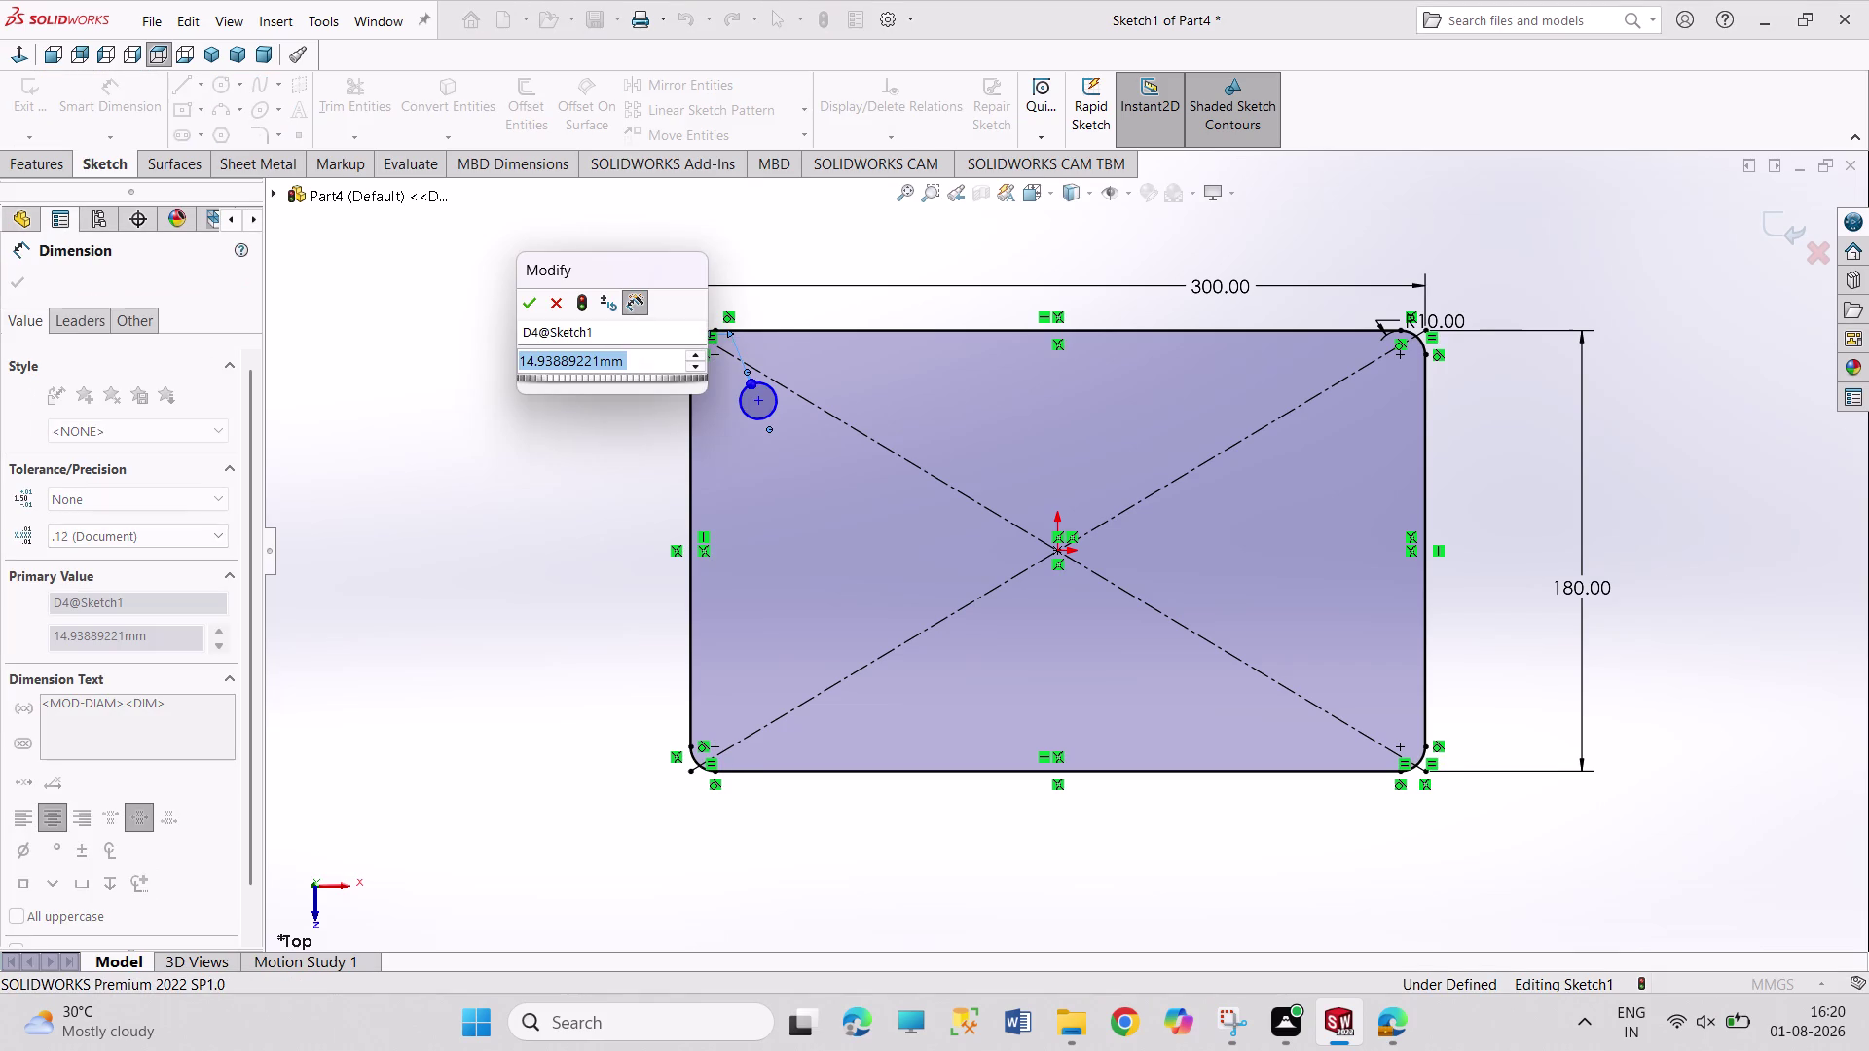
text(20)
key(Return)
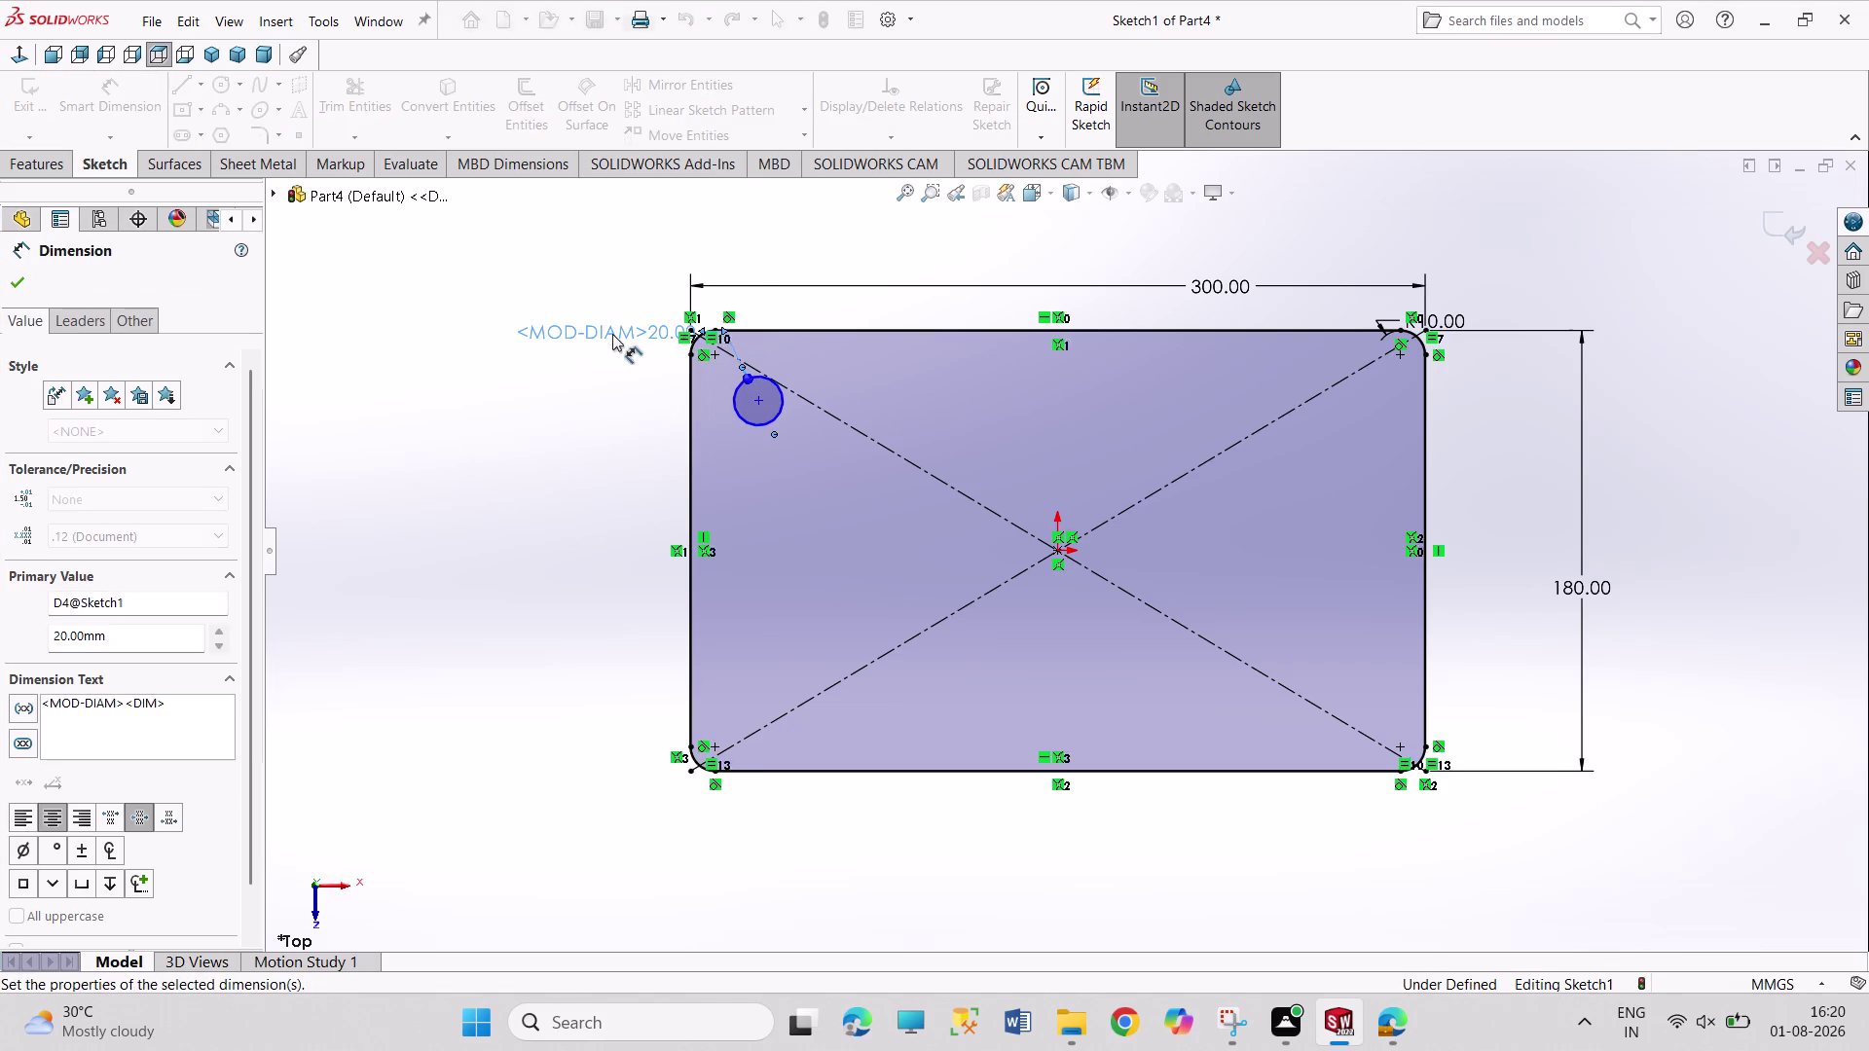
Delete the <MOD-DIAM> prefix from the diameter dimension text.
right_click(584, 474)
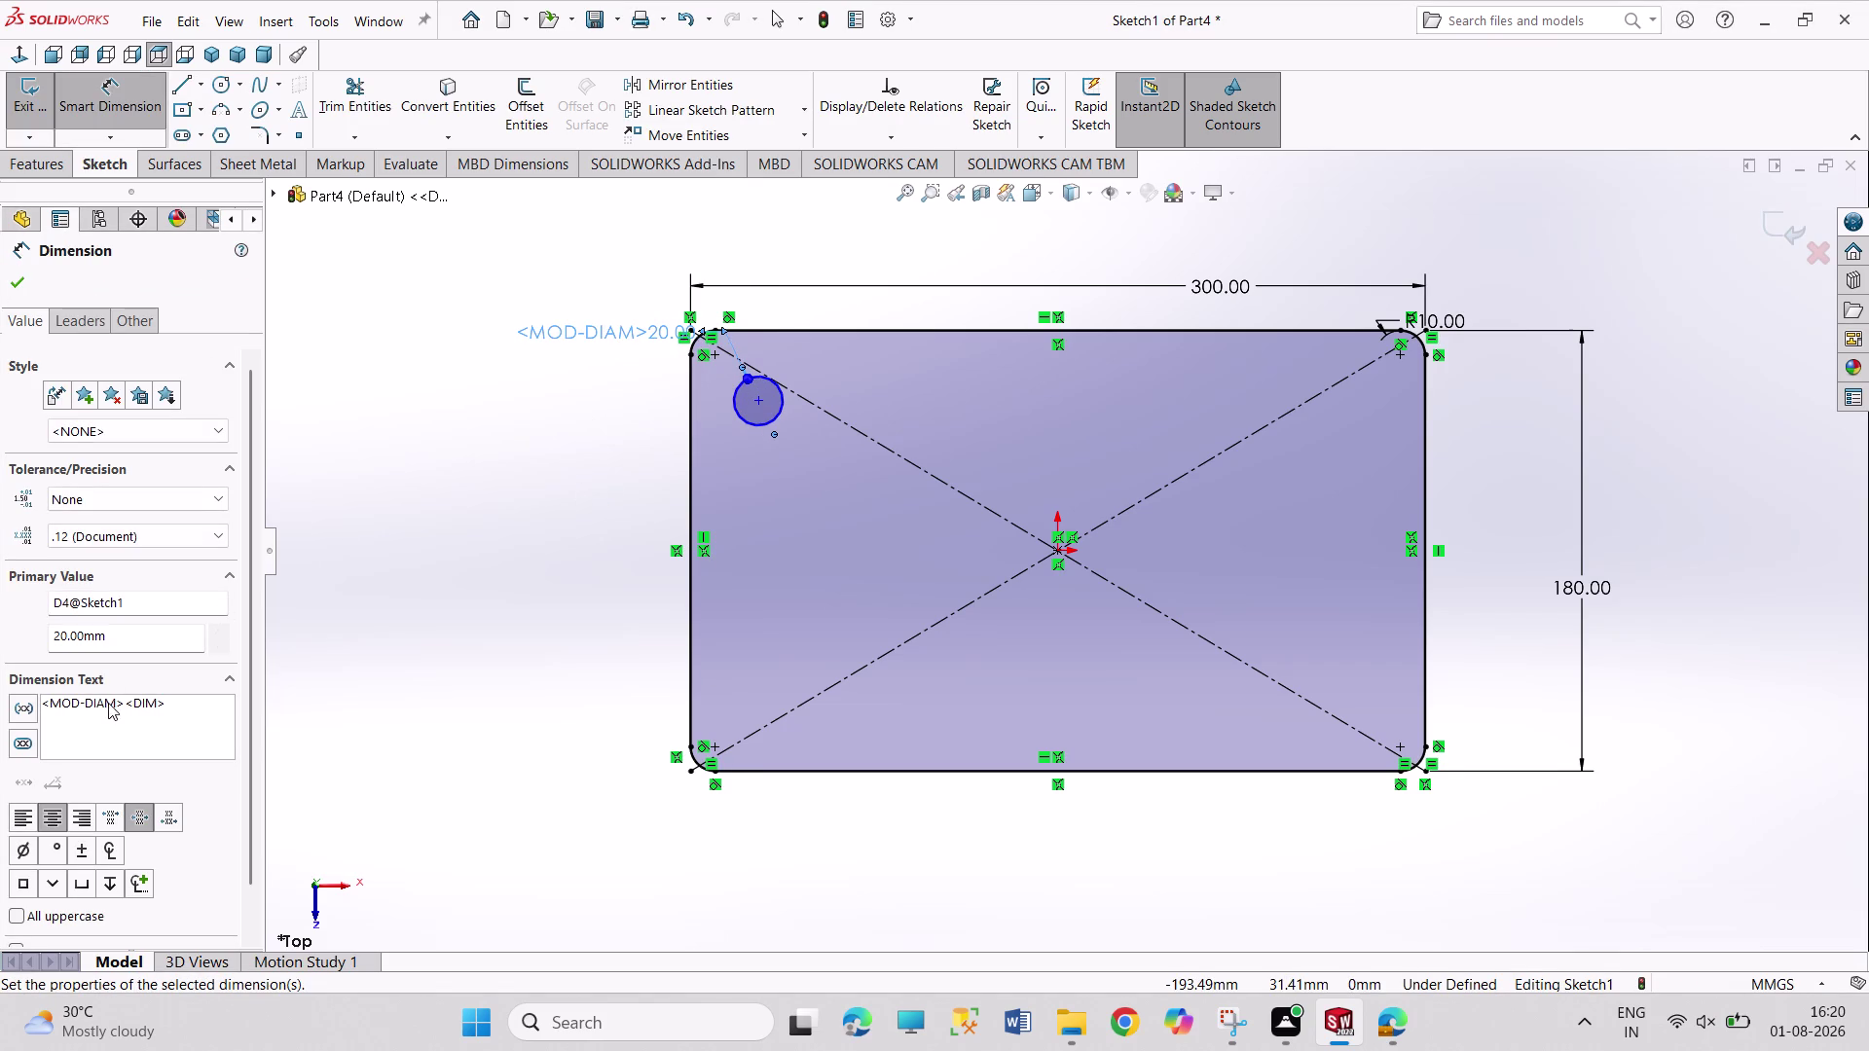
click(108, 703)
drag(124, 704, 0, 703)
key(BackSpace)
key(Return)
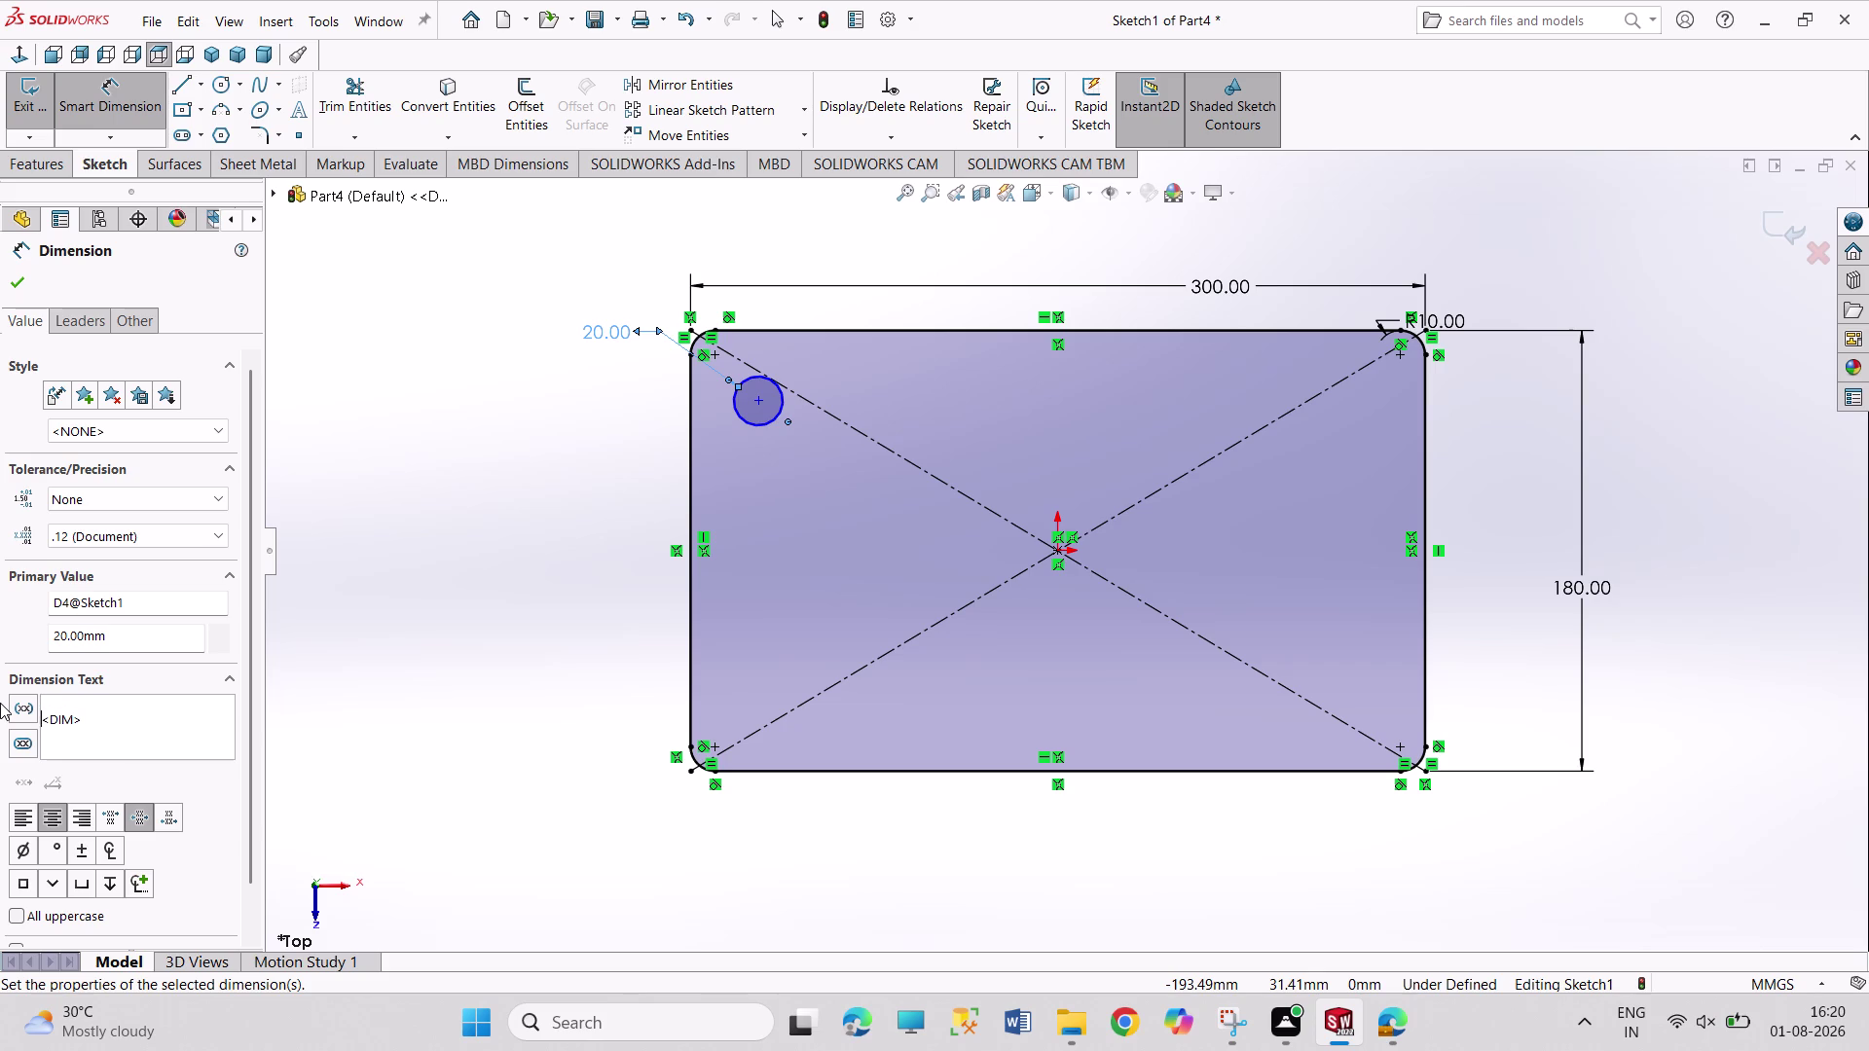
key(Return)
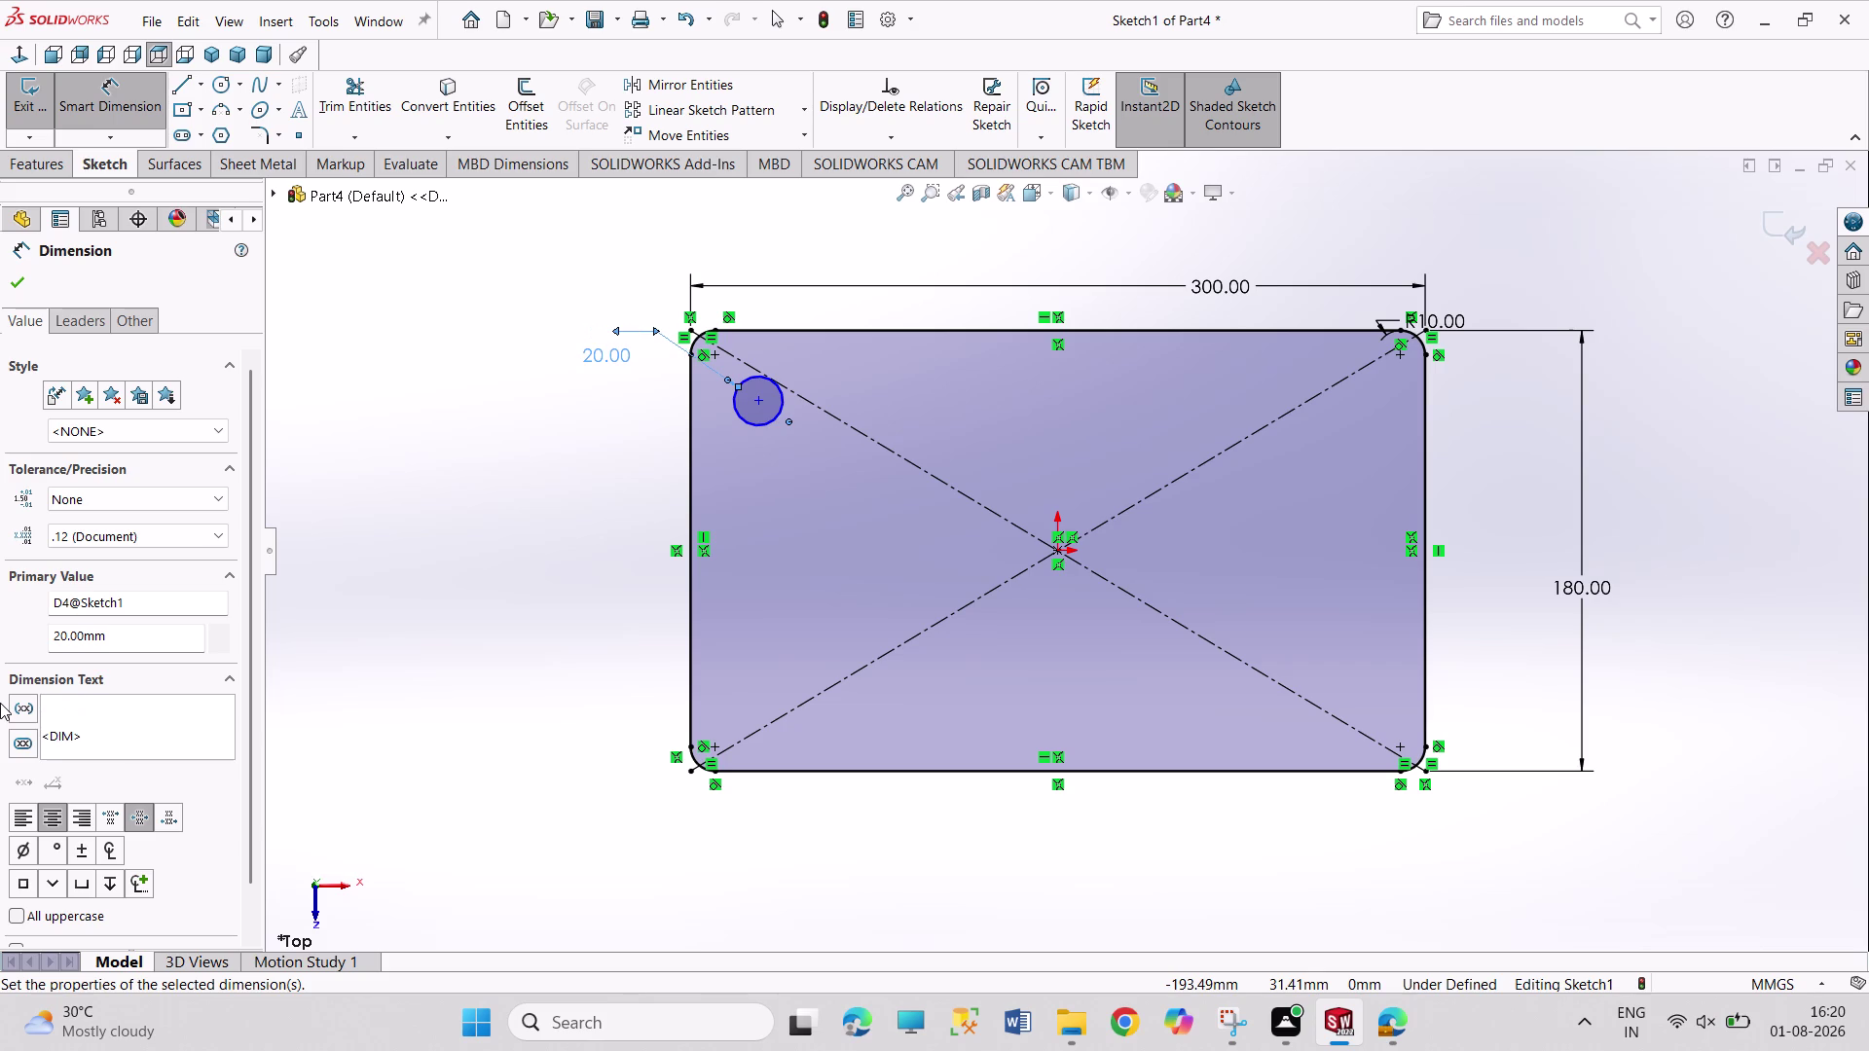
key(BackSpace)
key(BackSpace)
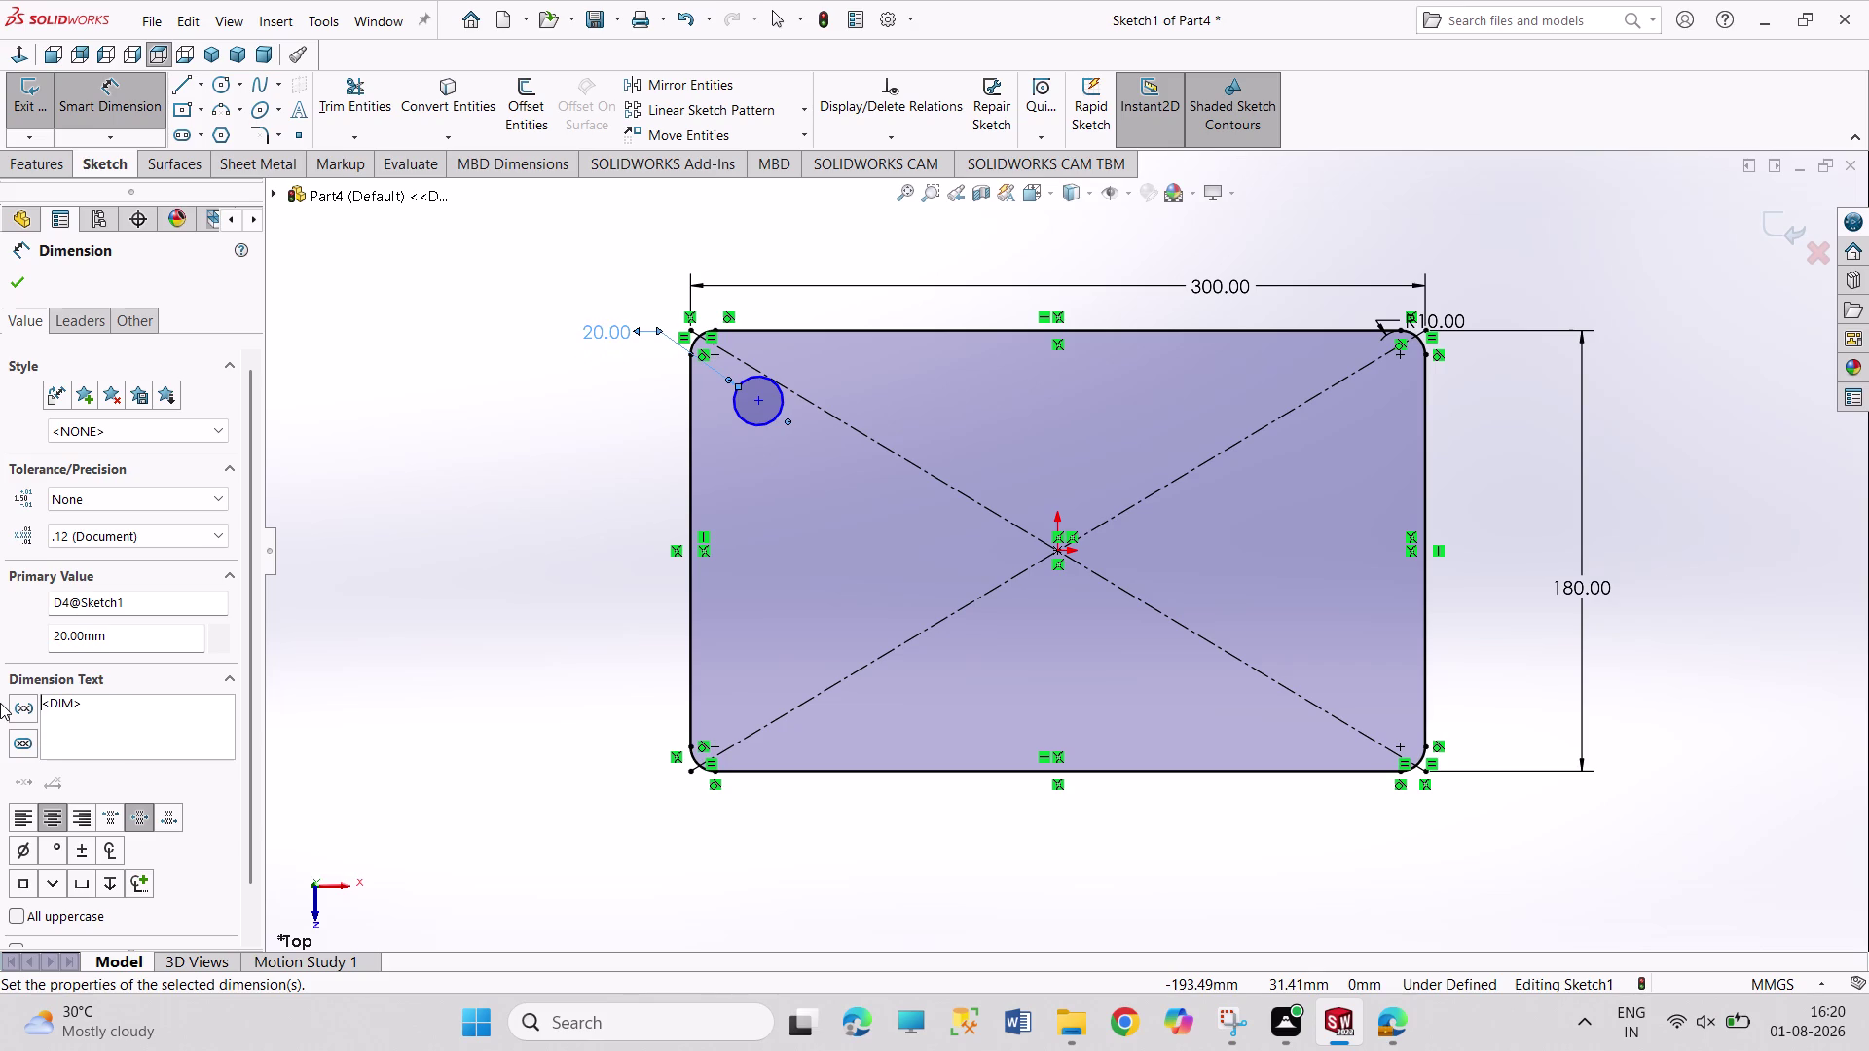
click(25, 711)
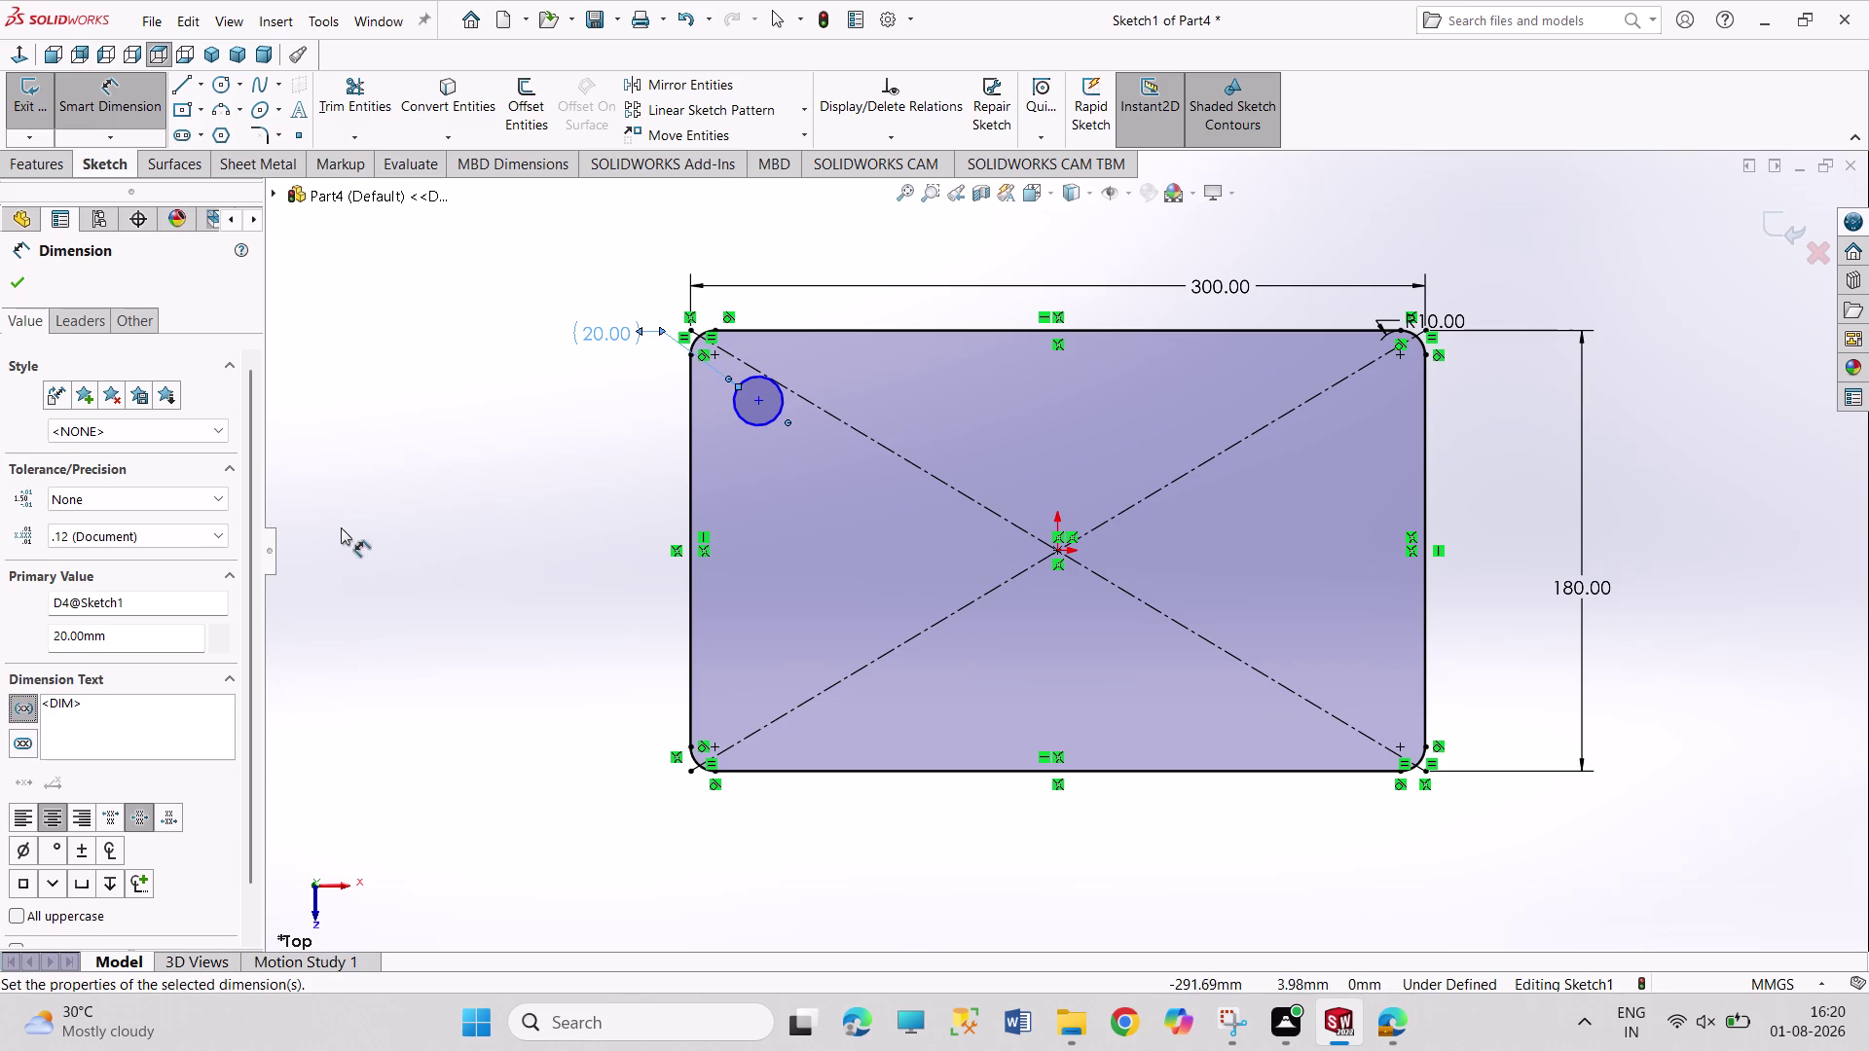
click(20, 712)
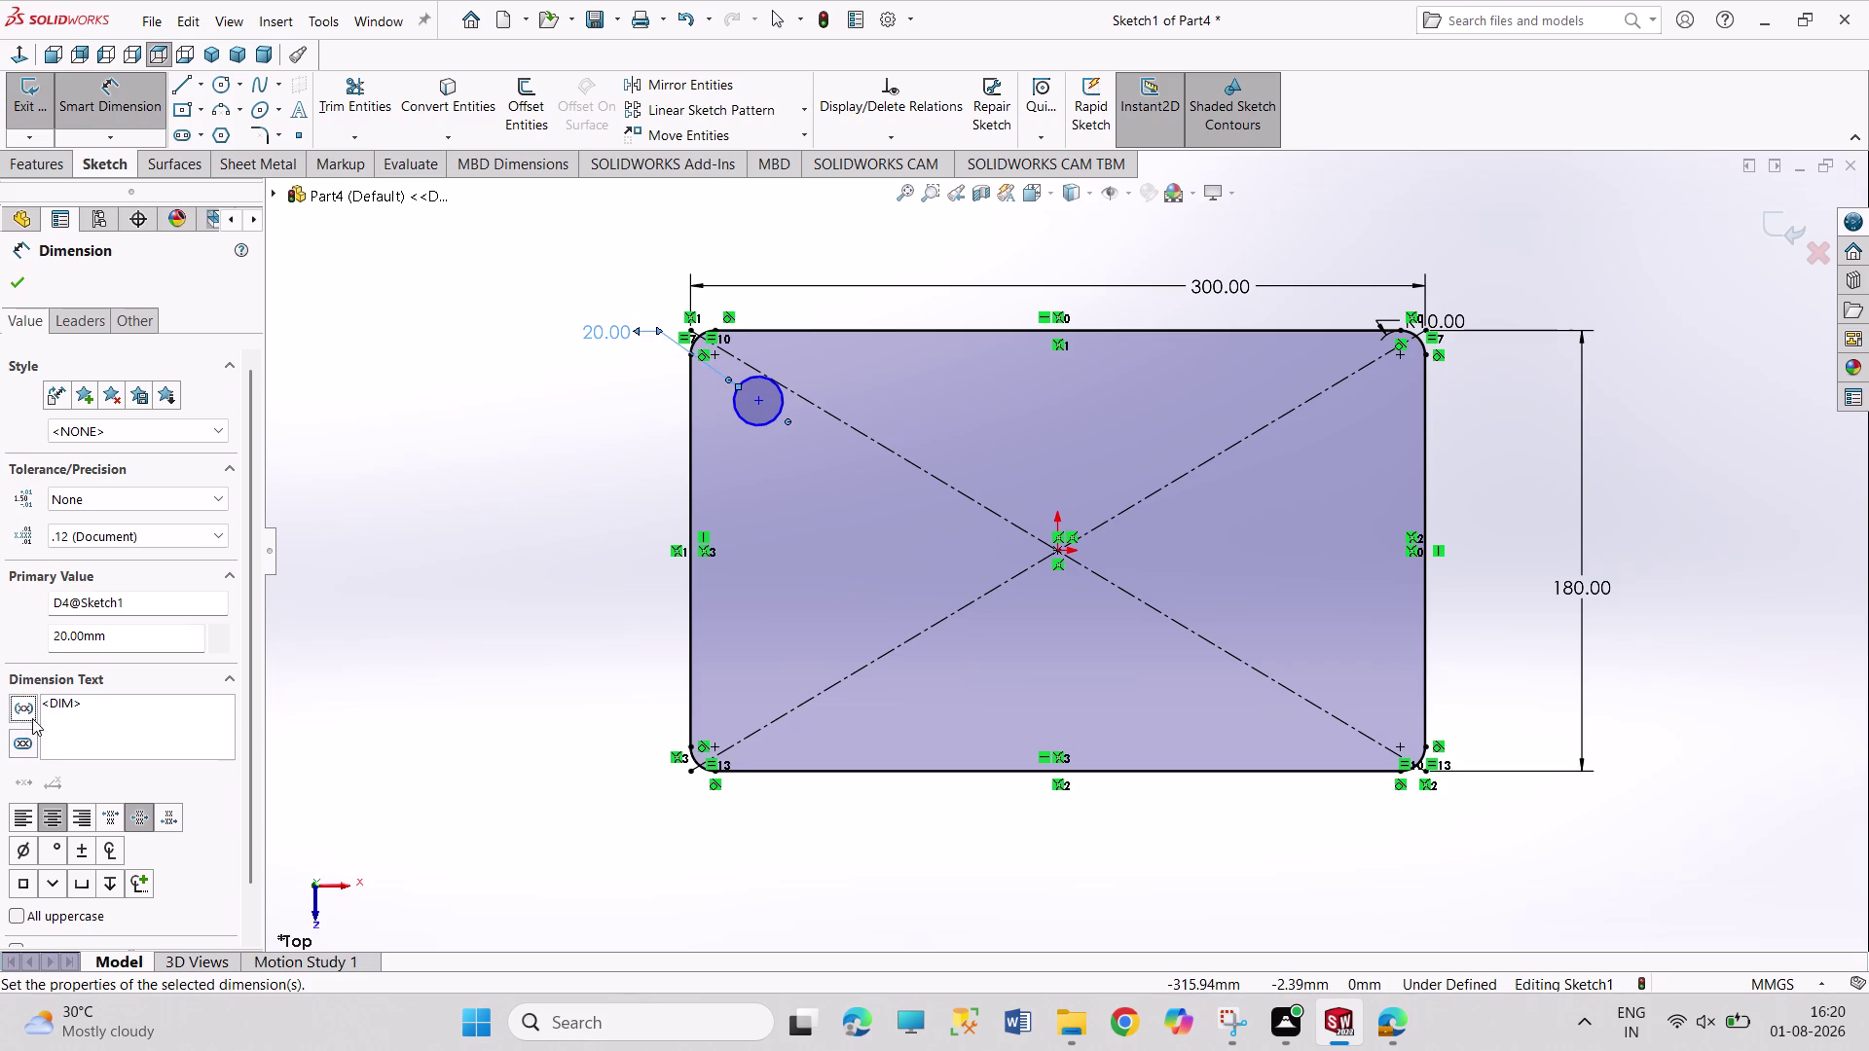
Accept the plain 20.00 dimension text and close the dimension editor.
click(20, 742)
click(20, 742)
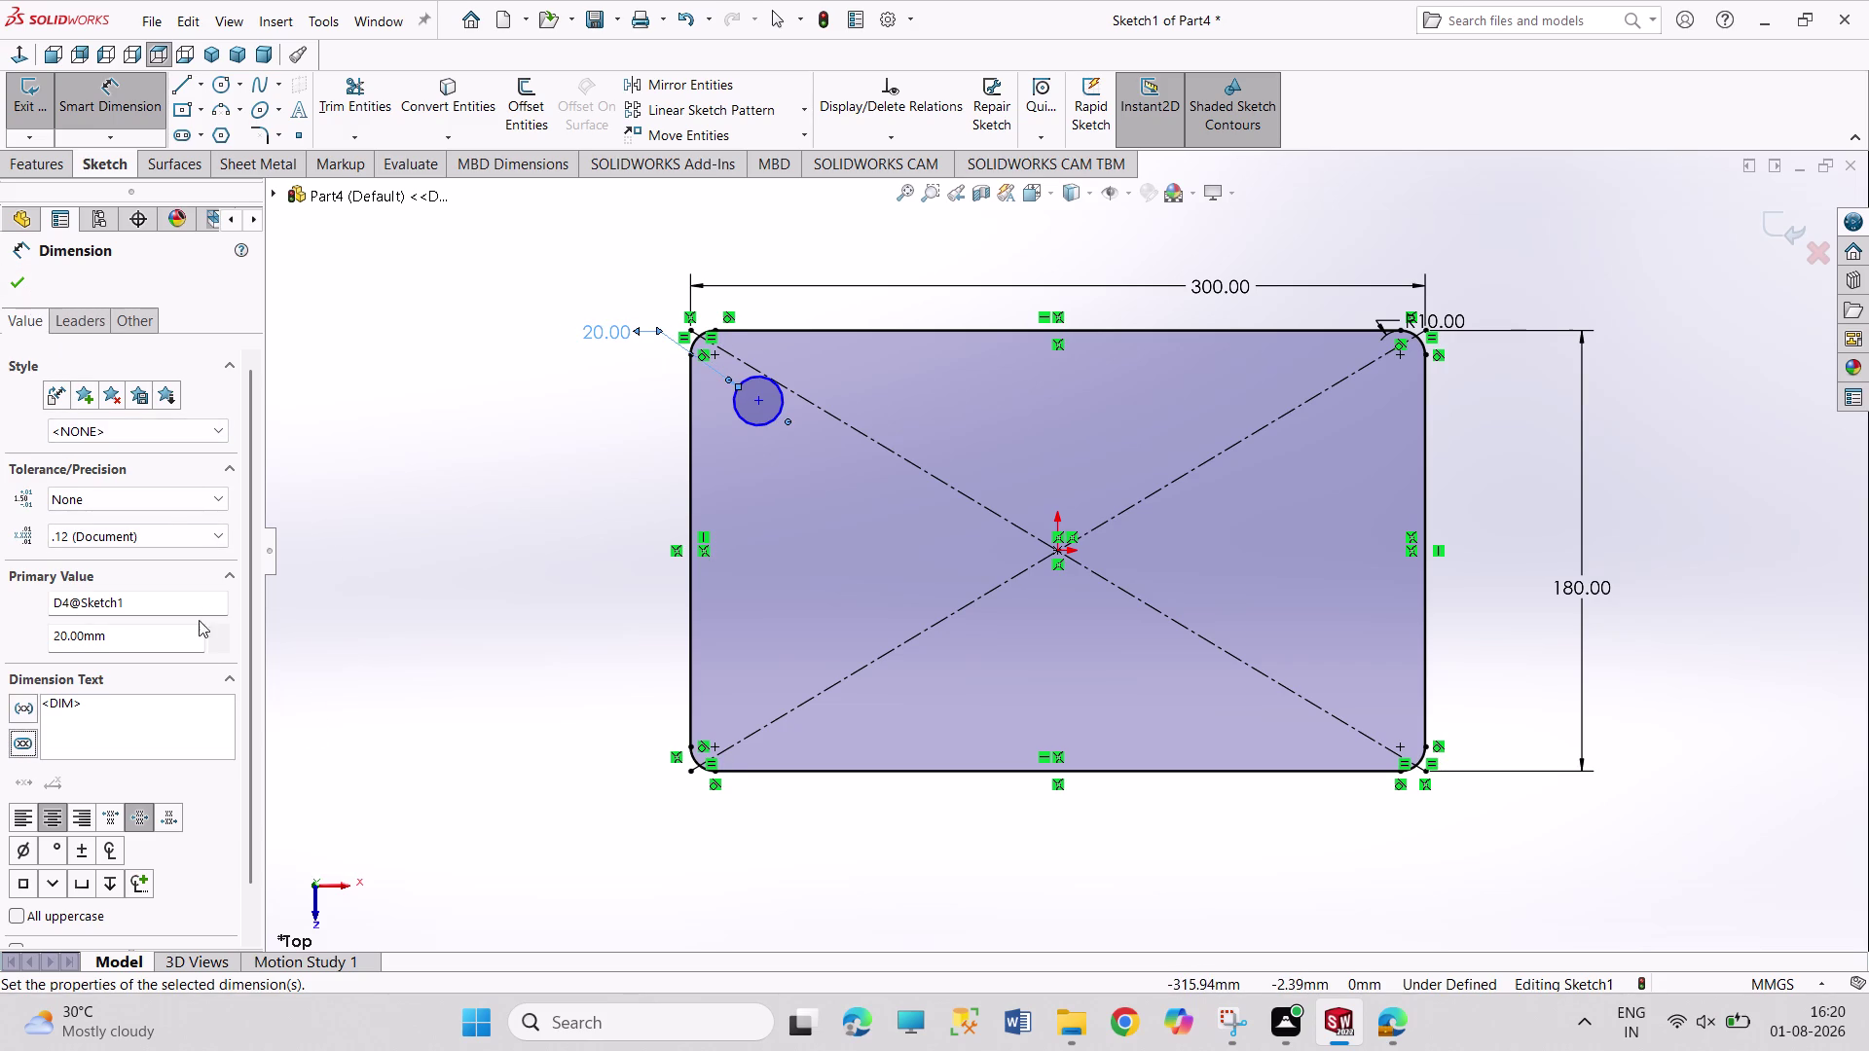
scroll(down, 3)
scroll(down, 3)
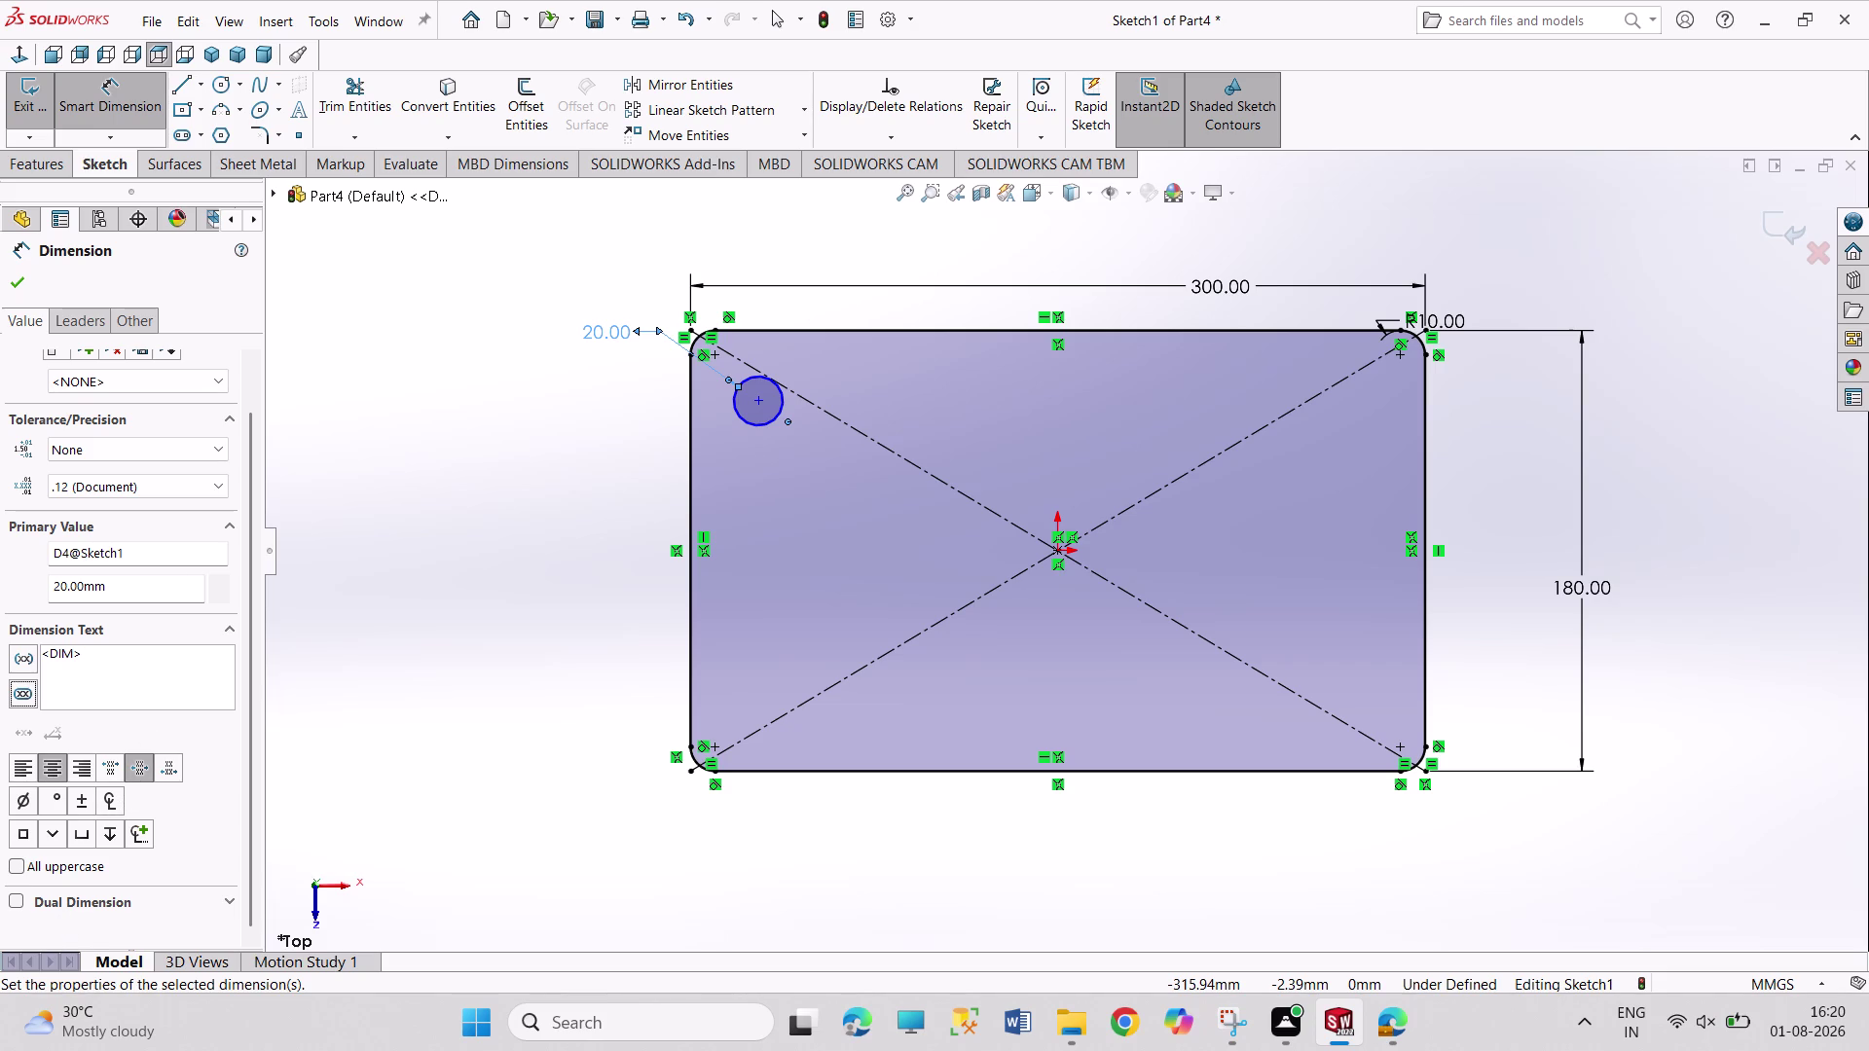
click(33, 280)
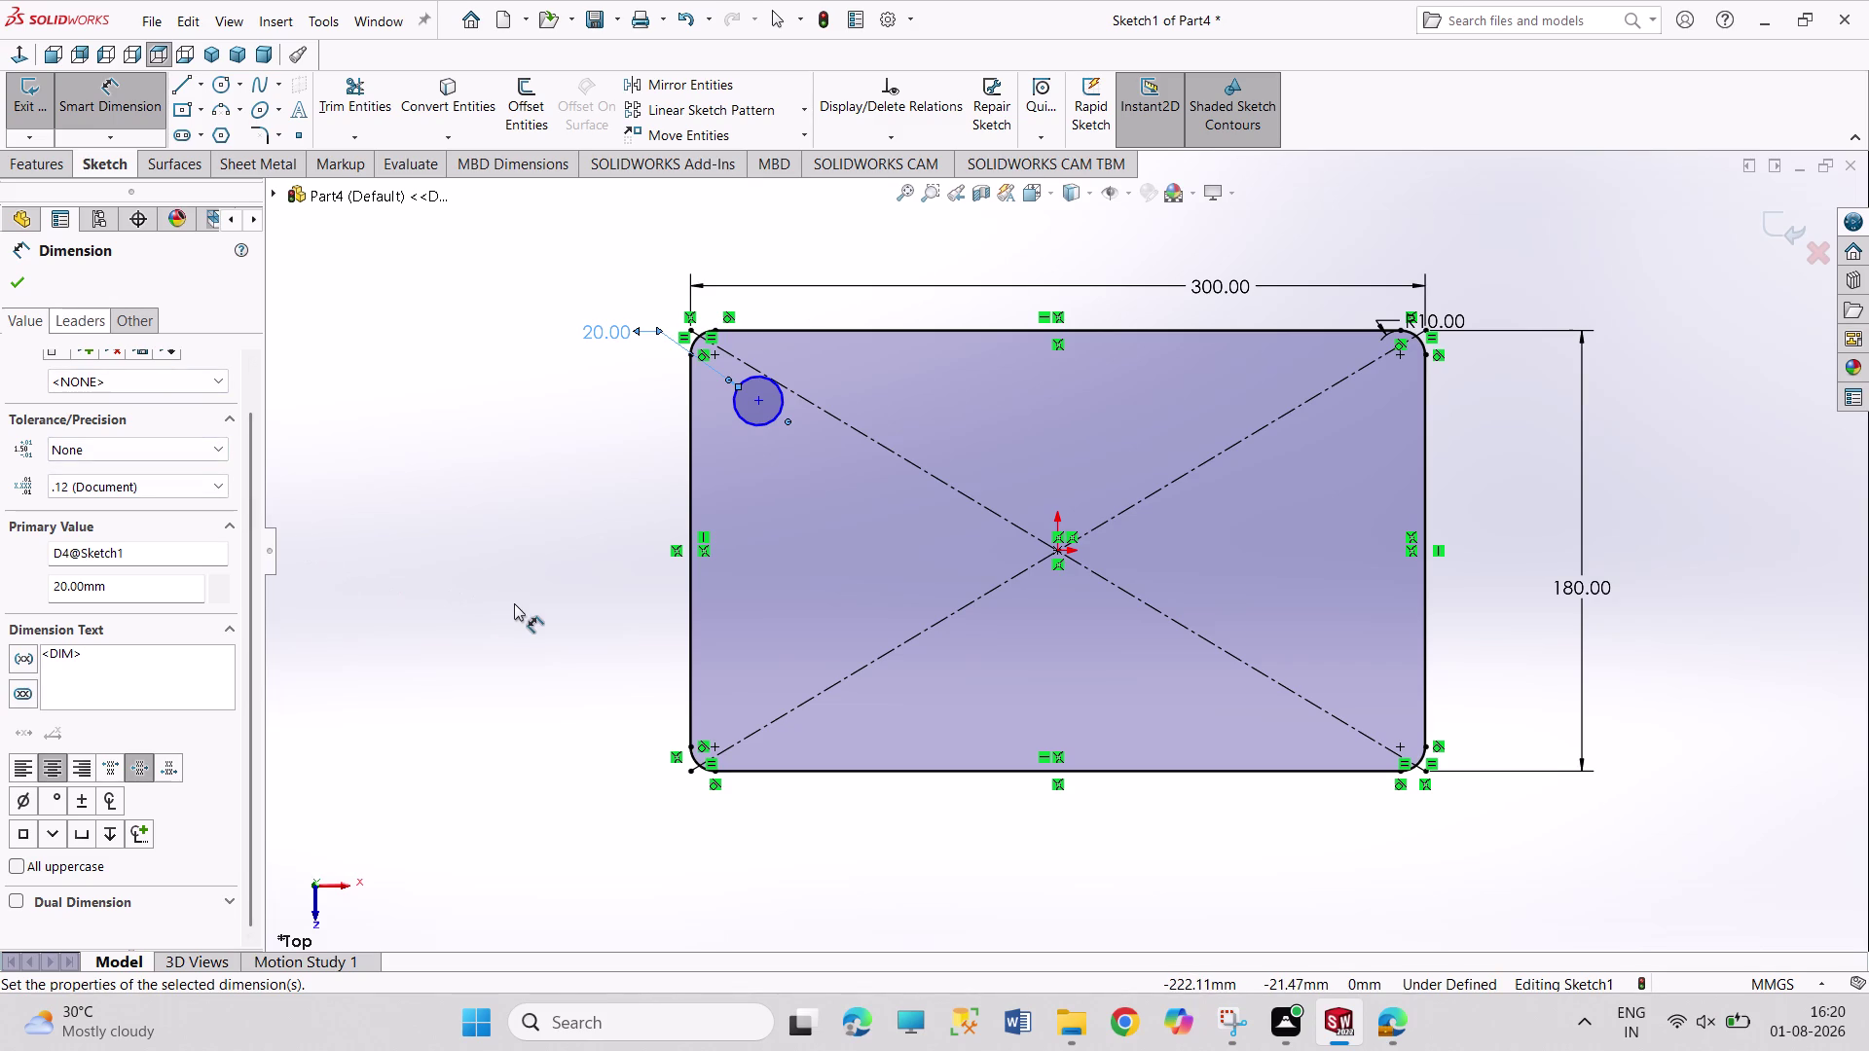
click(9, 273)
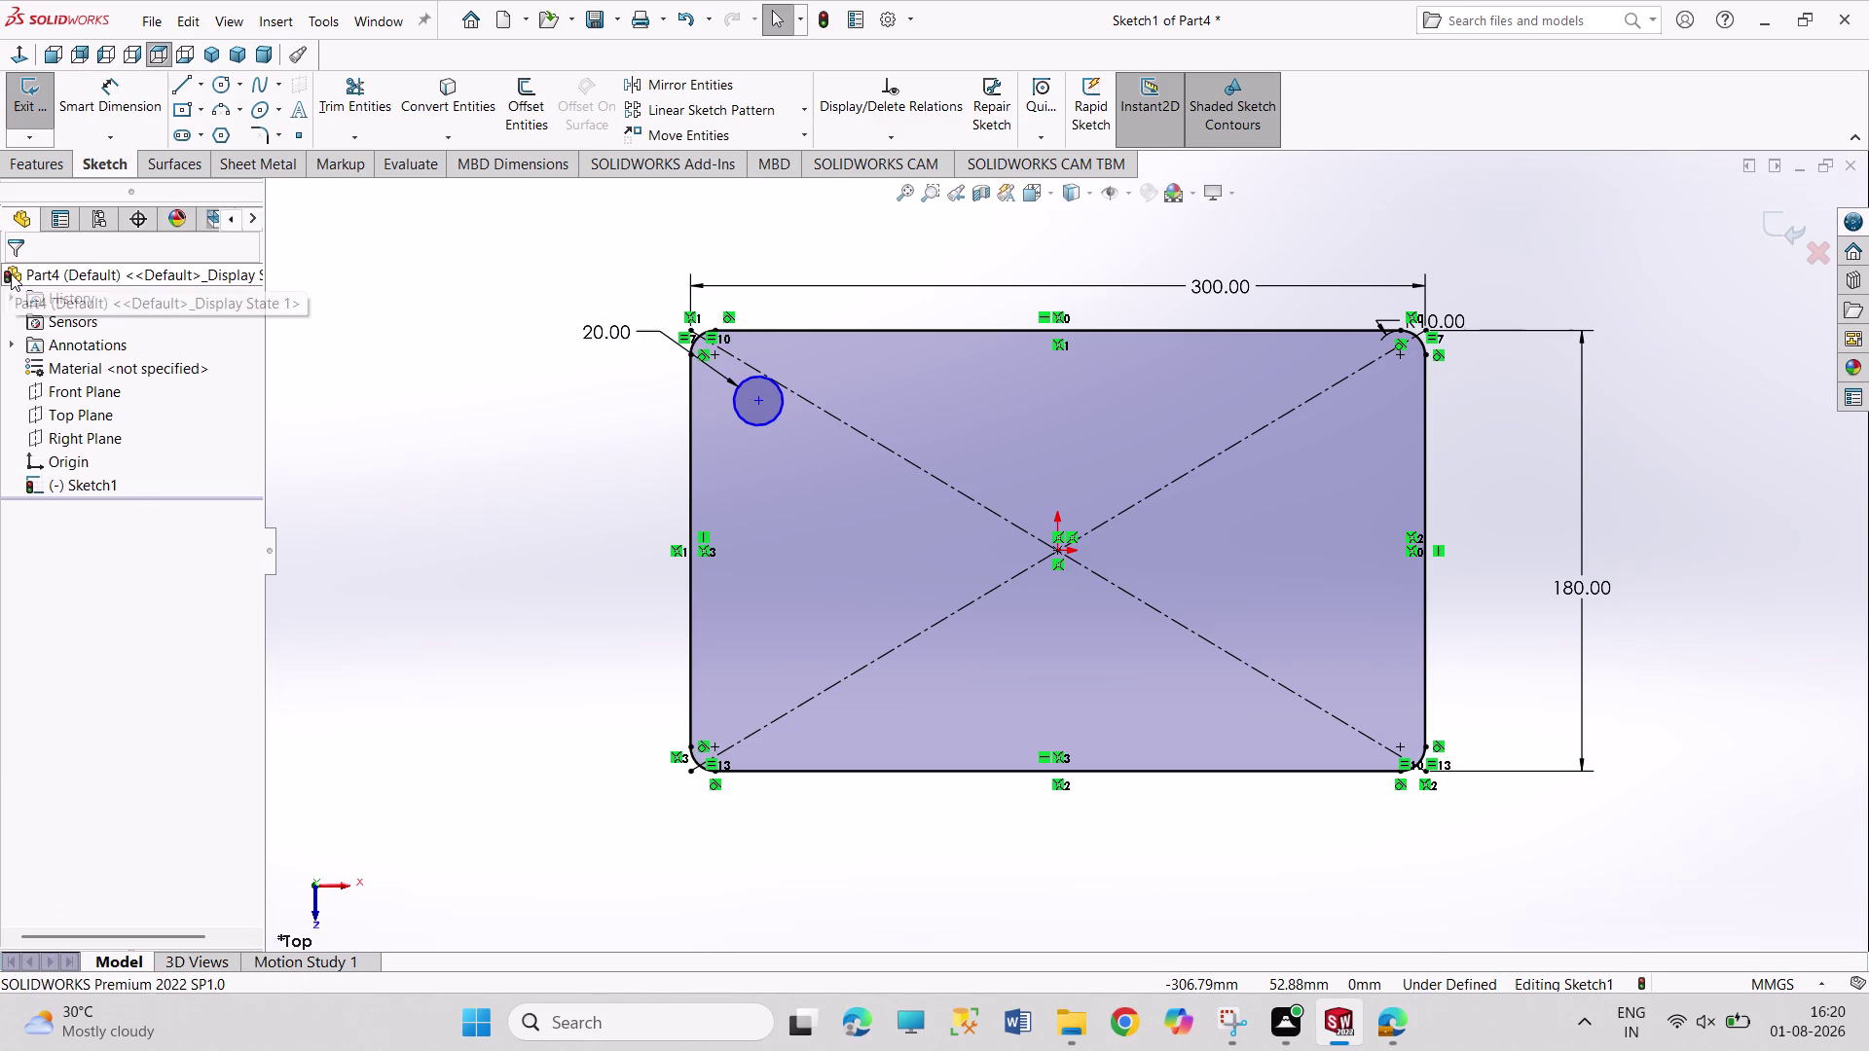
right_drag(509, 599, 440, 325)
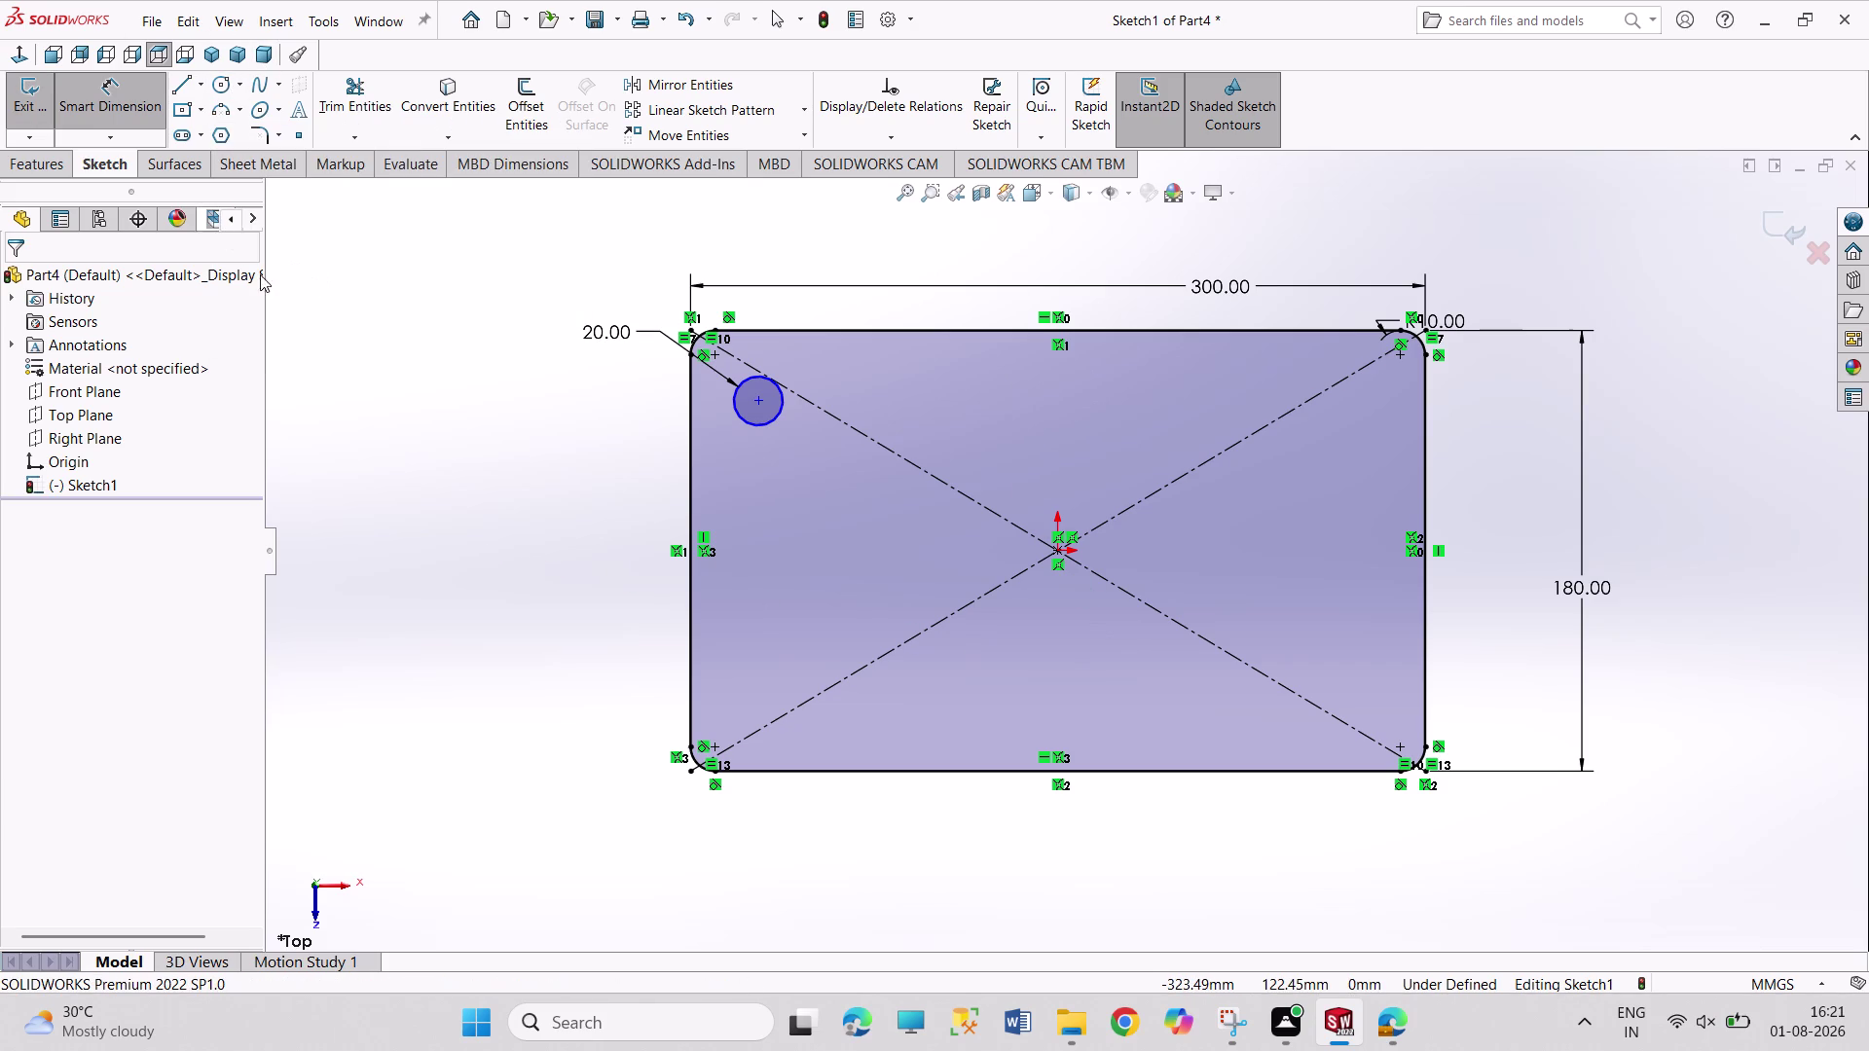
click(343, 328)
Mirror the 20 mm circle about the Front Plane to the bottom-left corner.
right_click(373, 344)
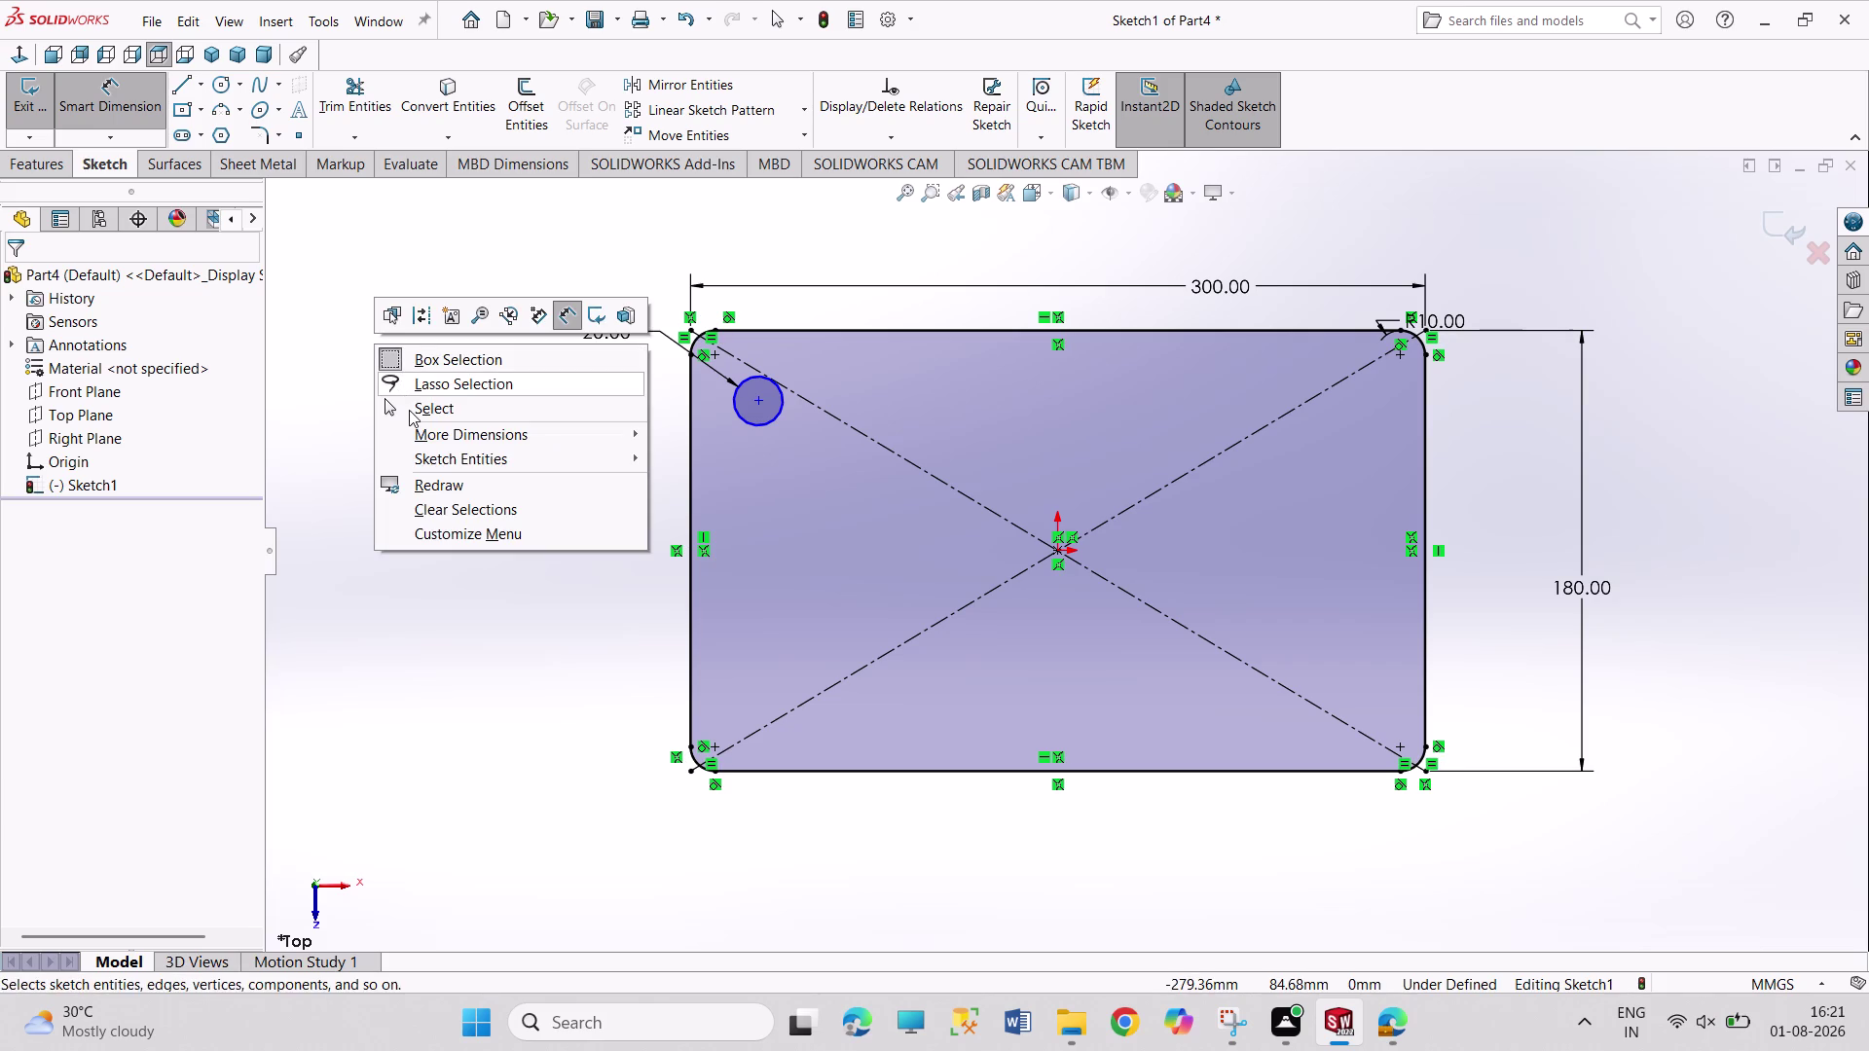
click(409, 410)
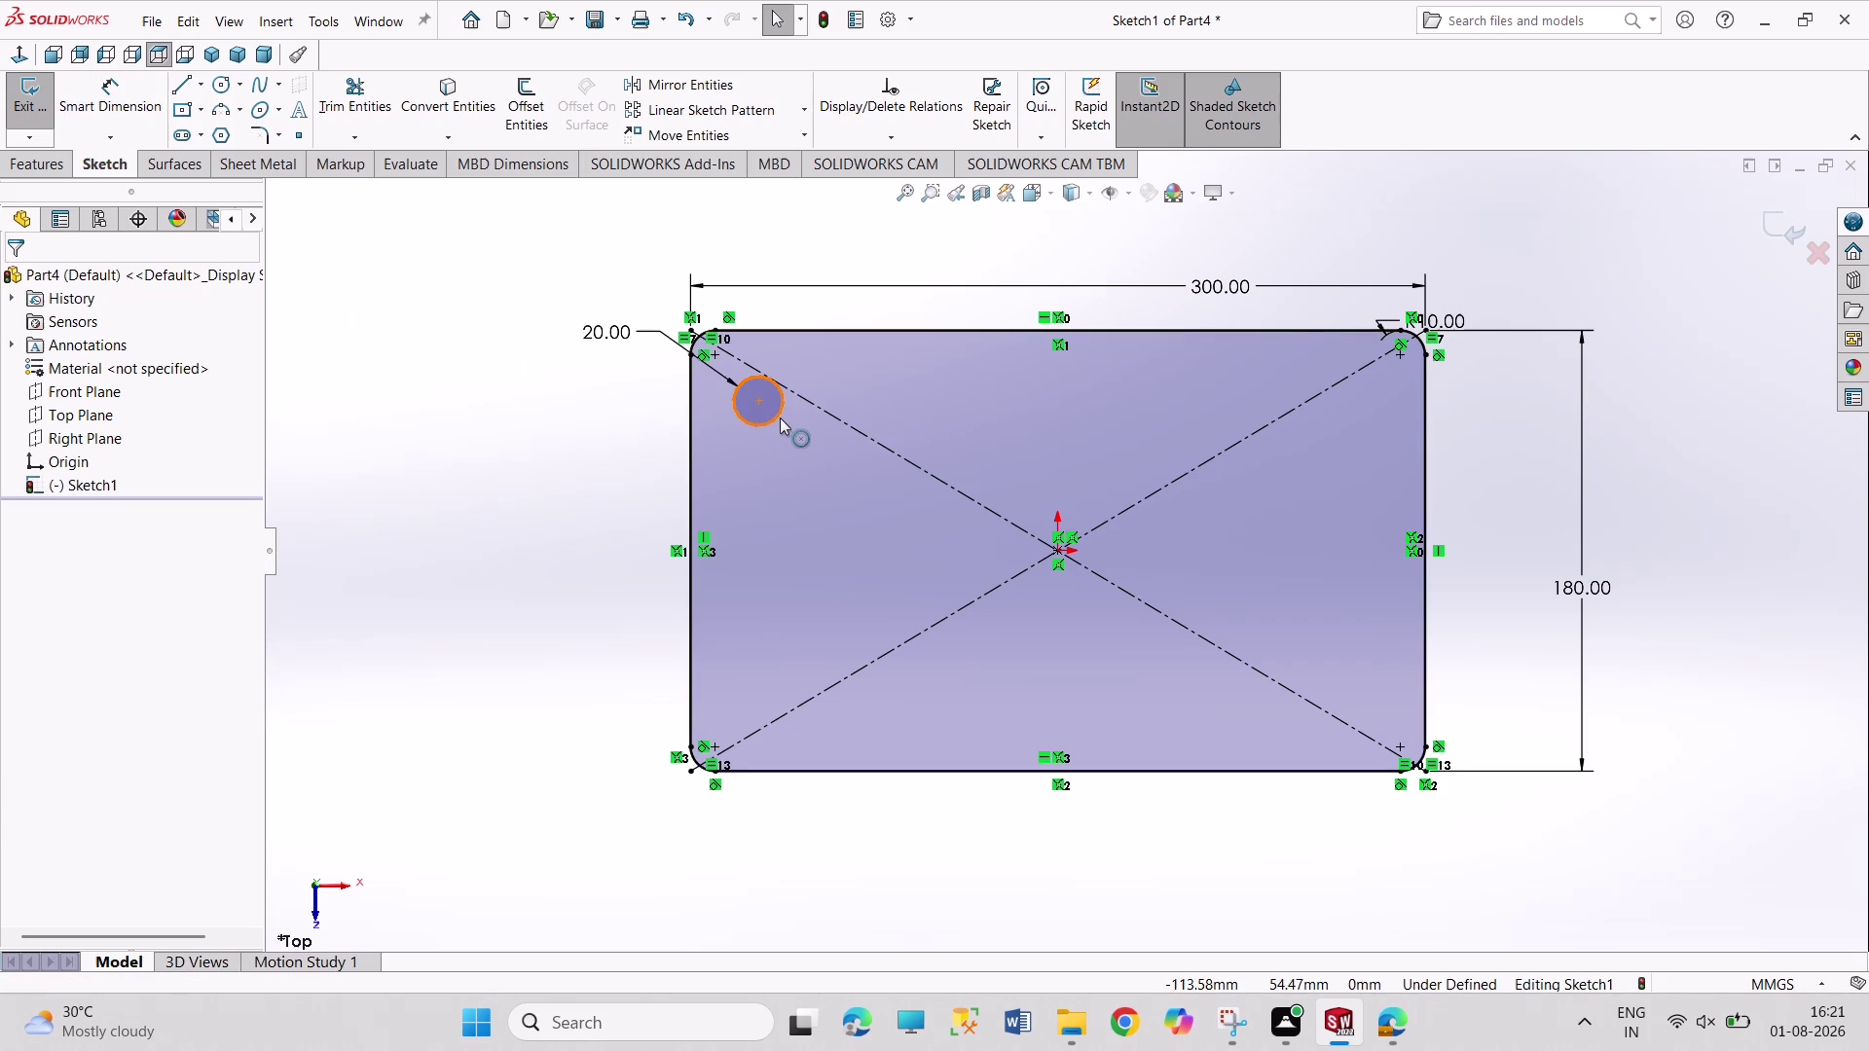
click(779, 417)
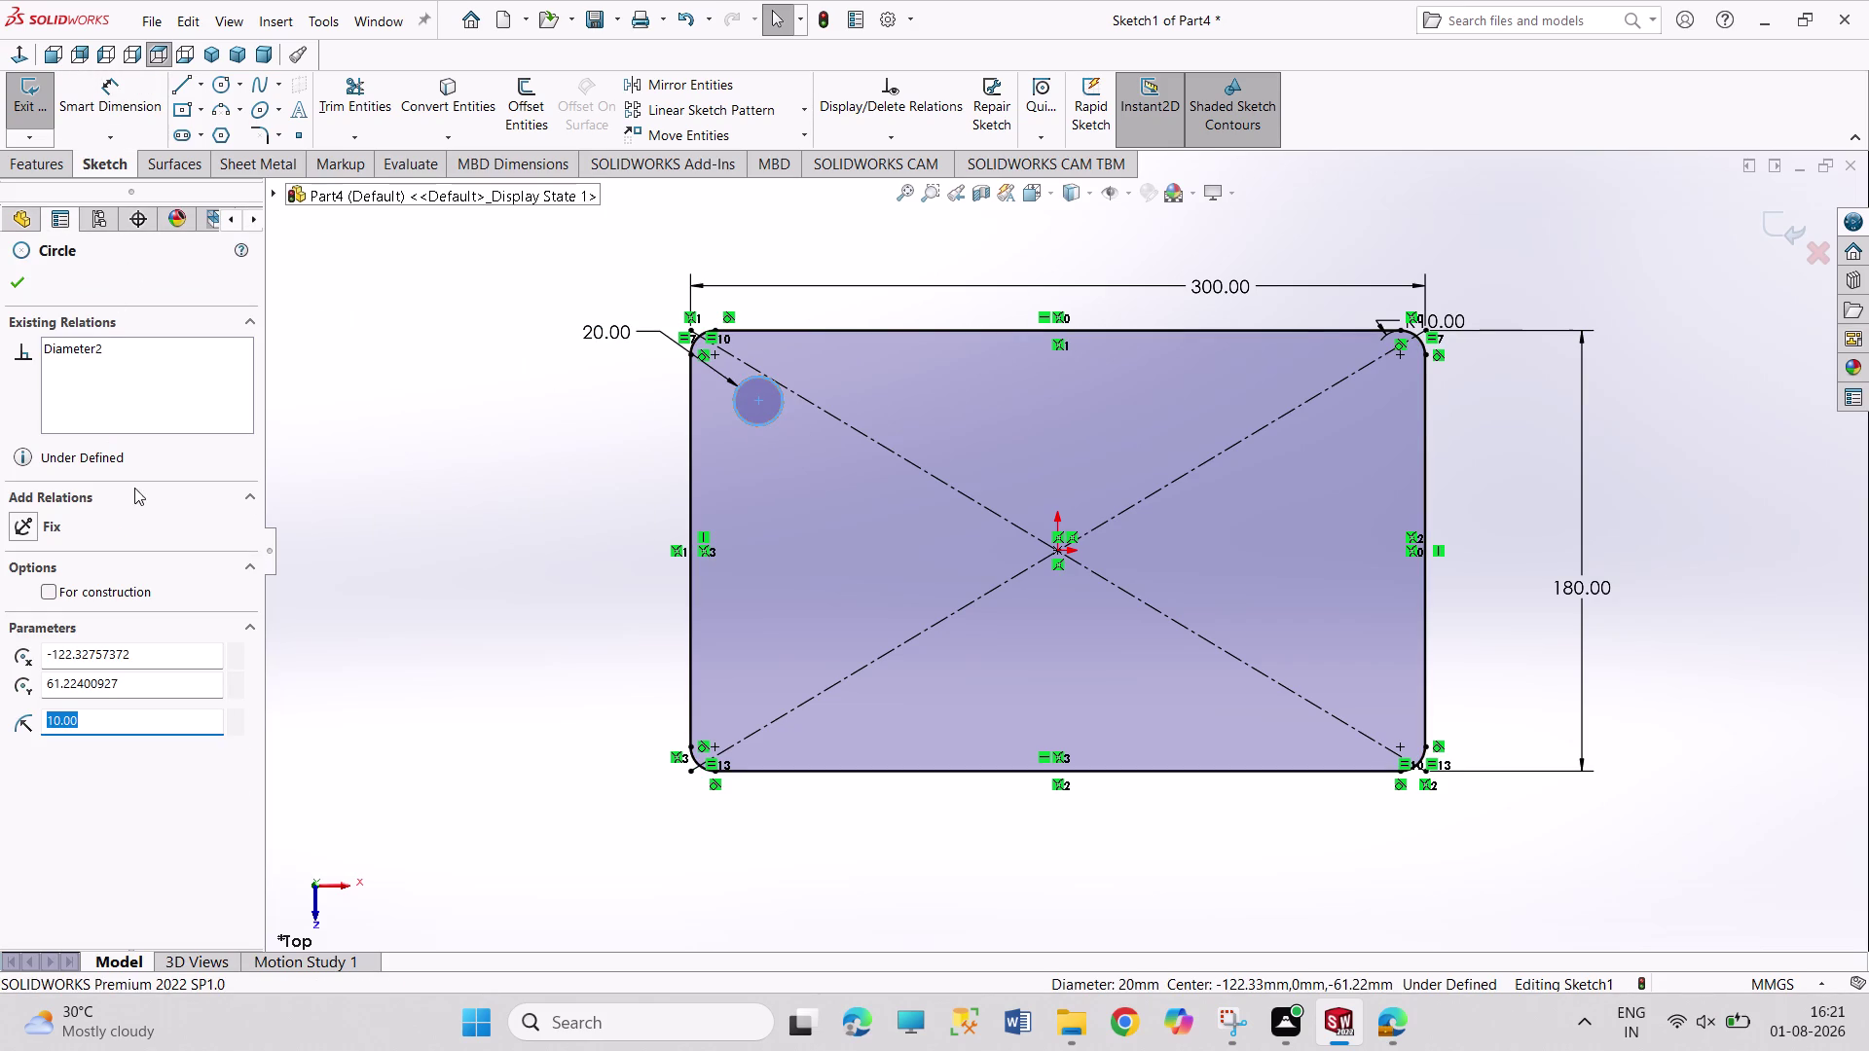
click(442, 138)
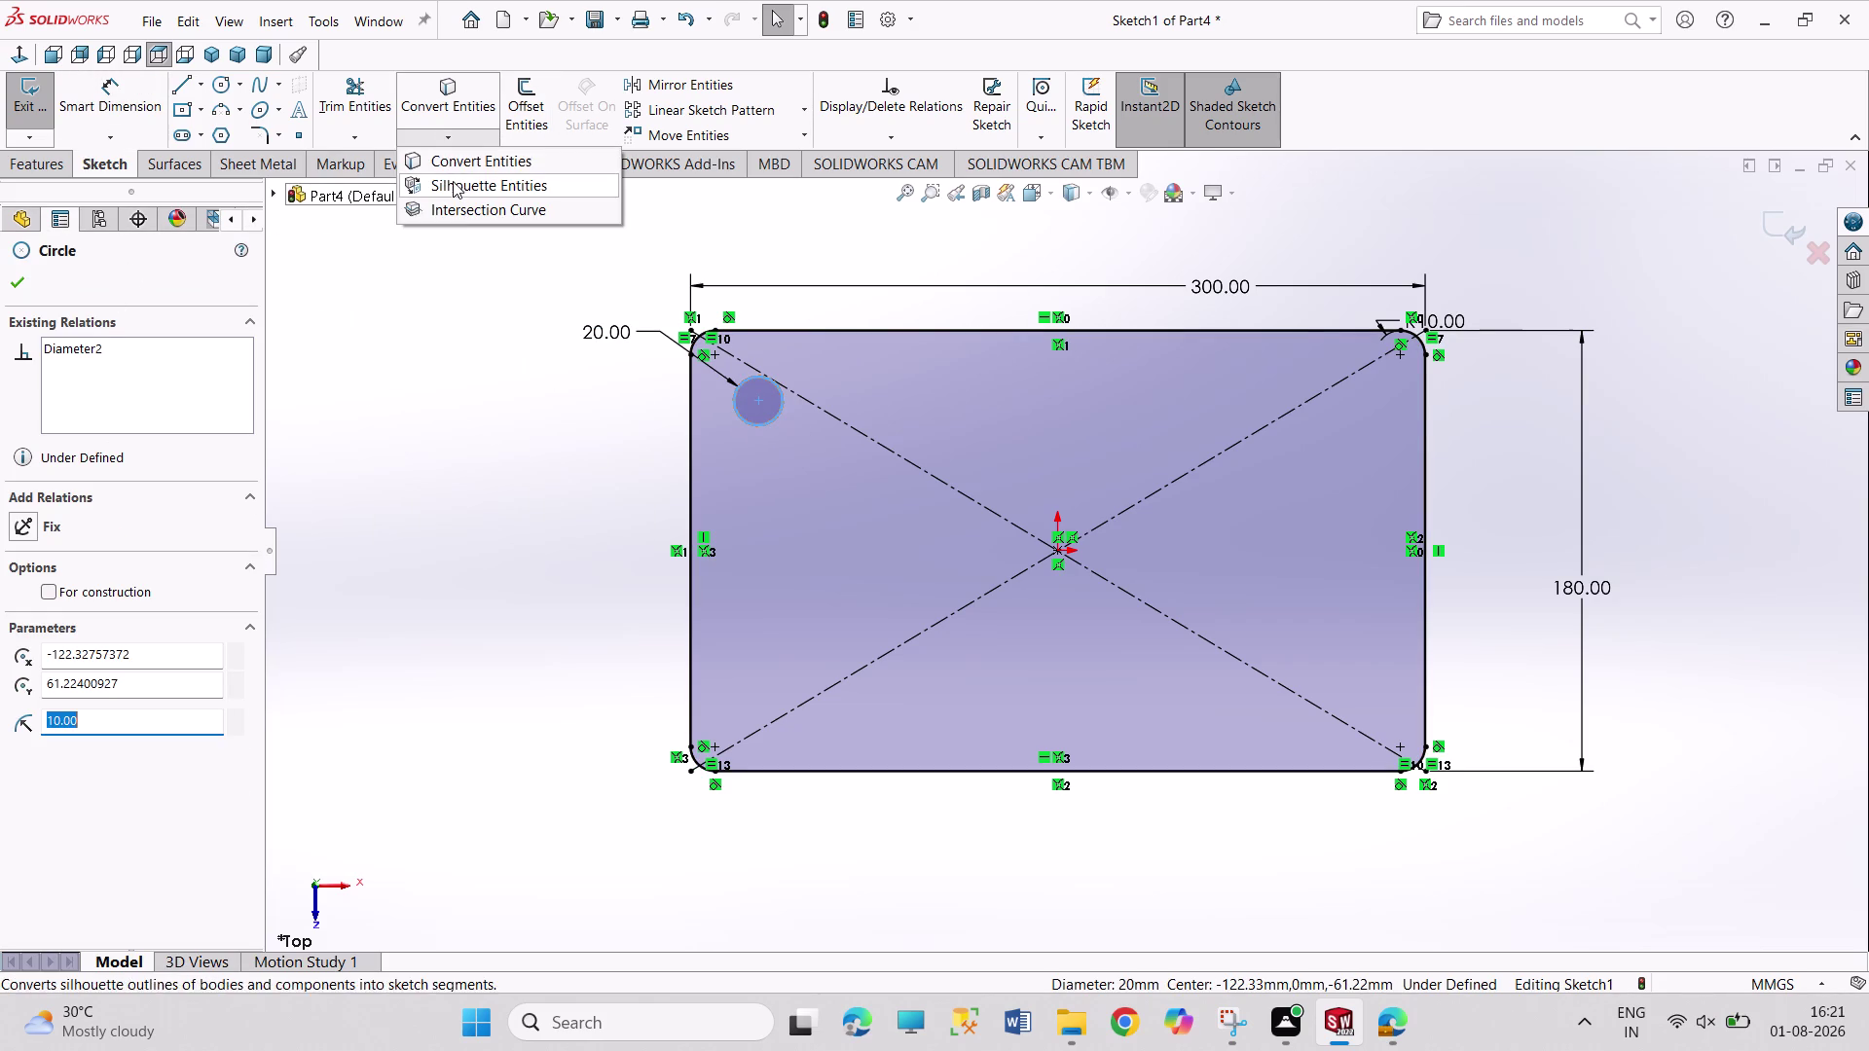
click(761, 89)
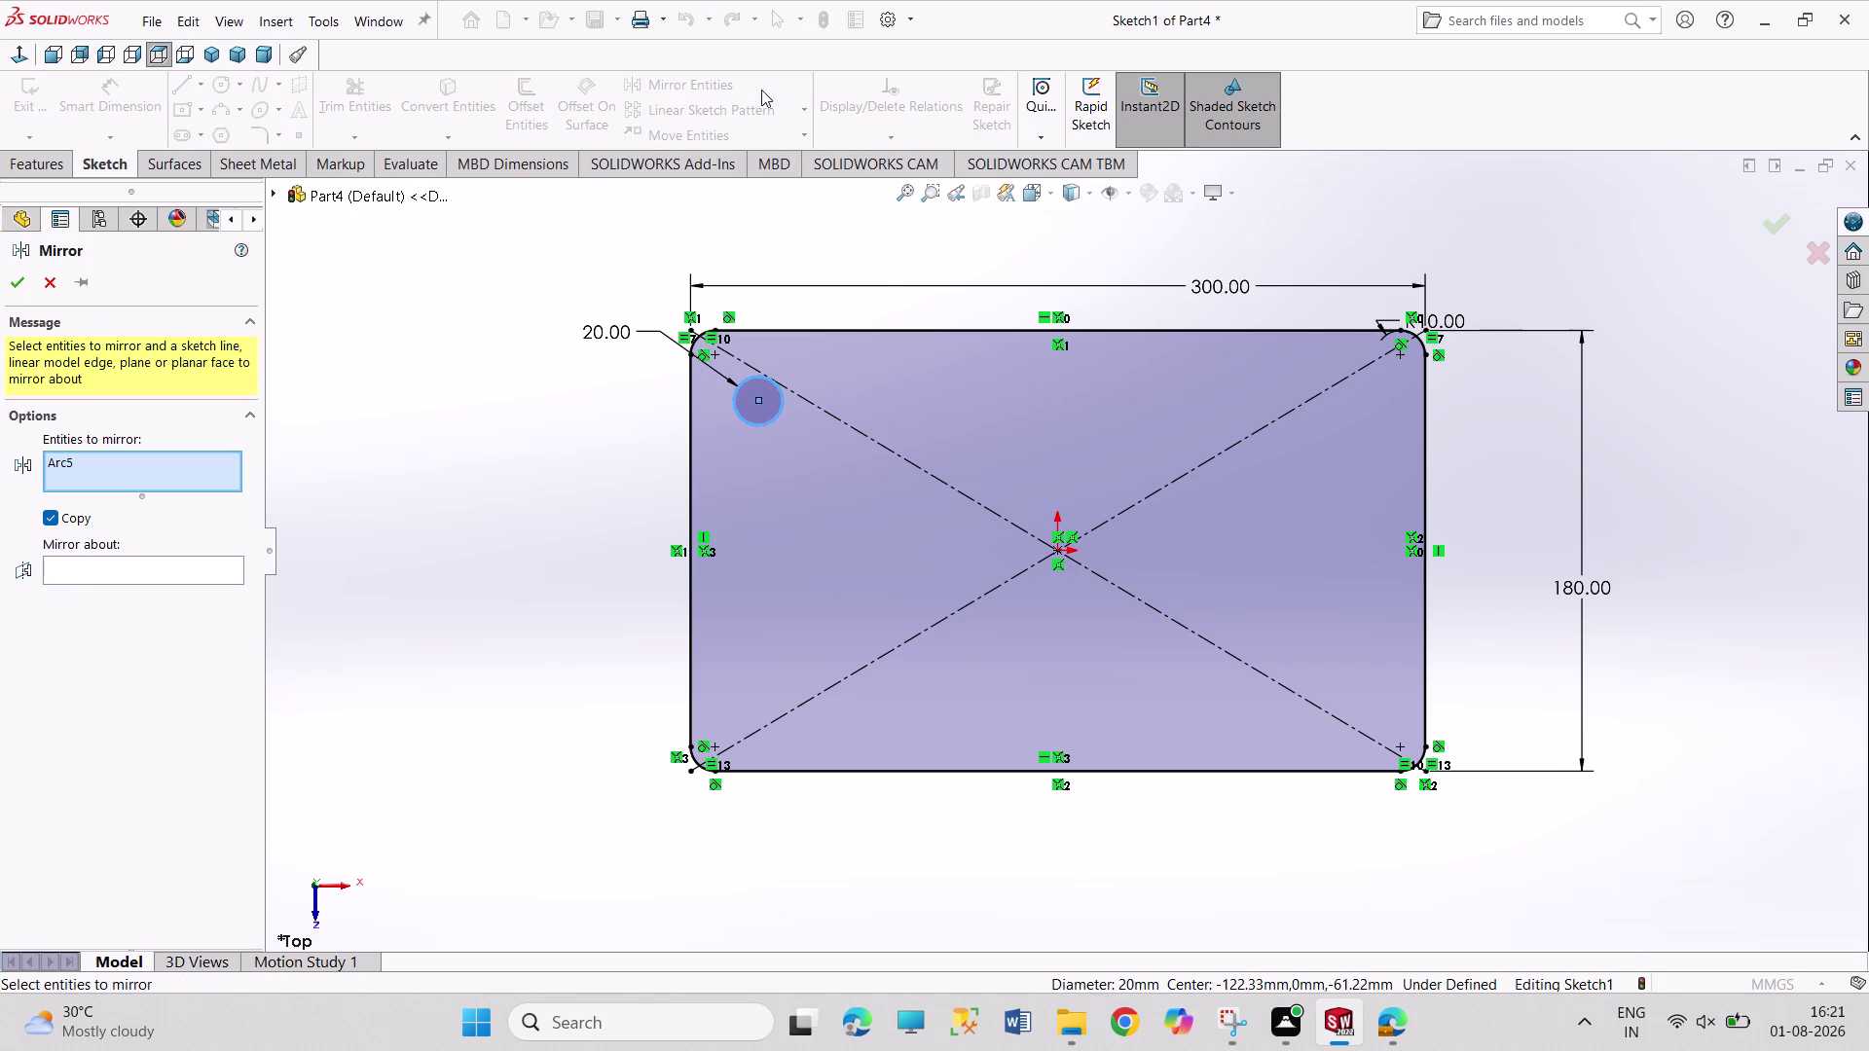
click(90, 572)
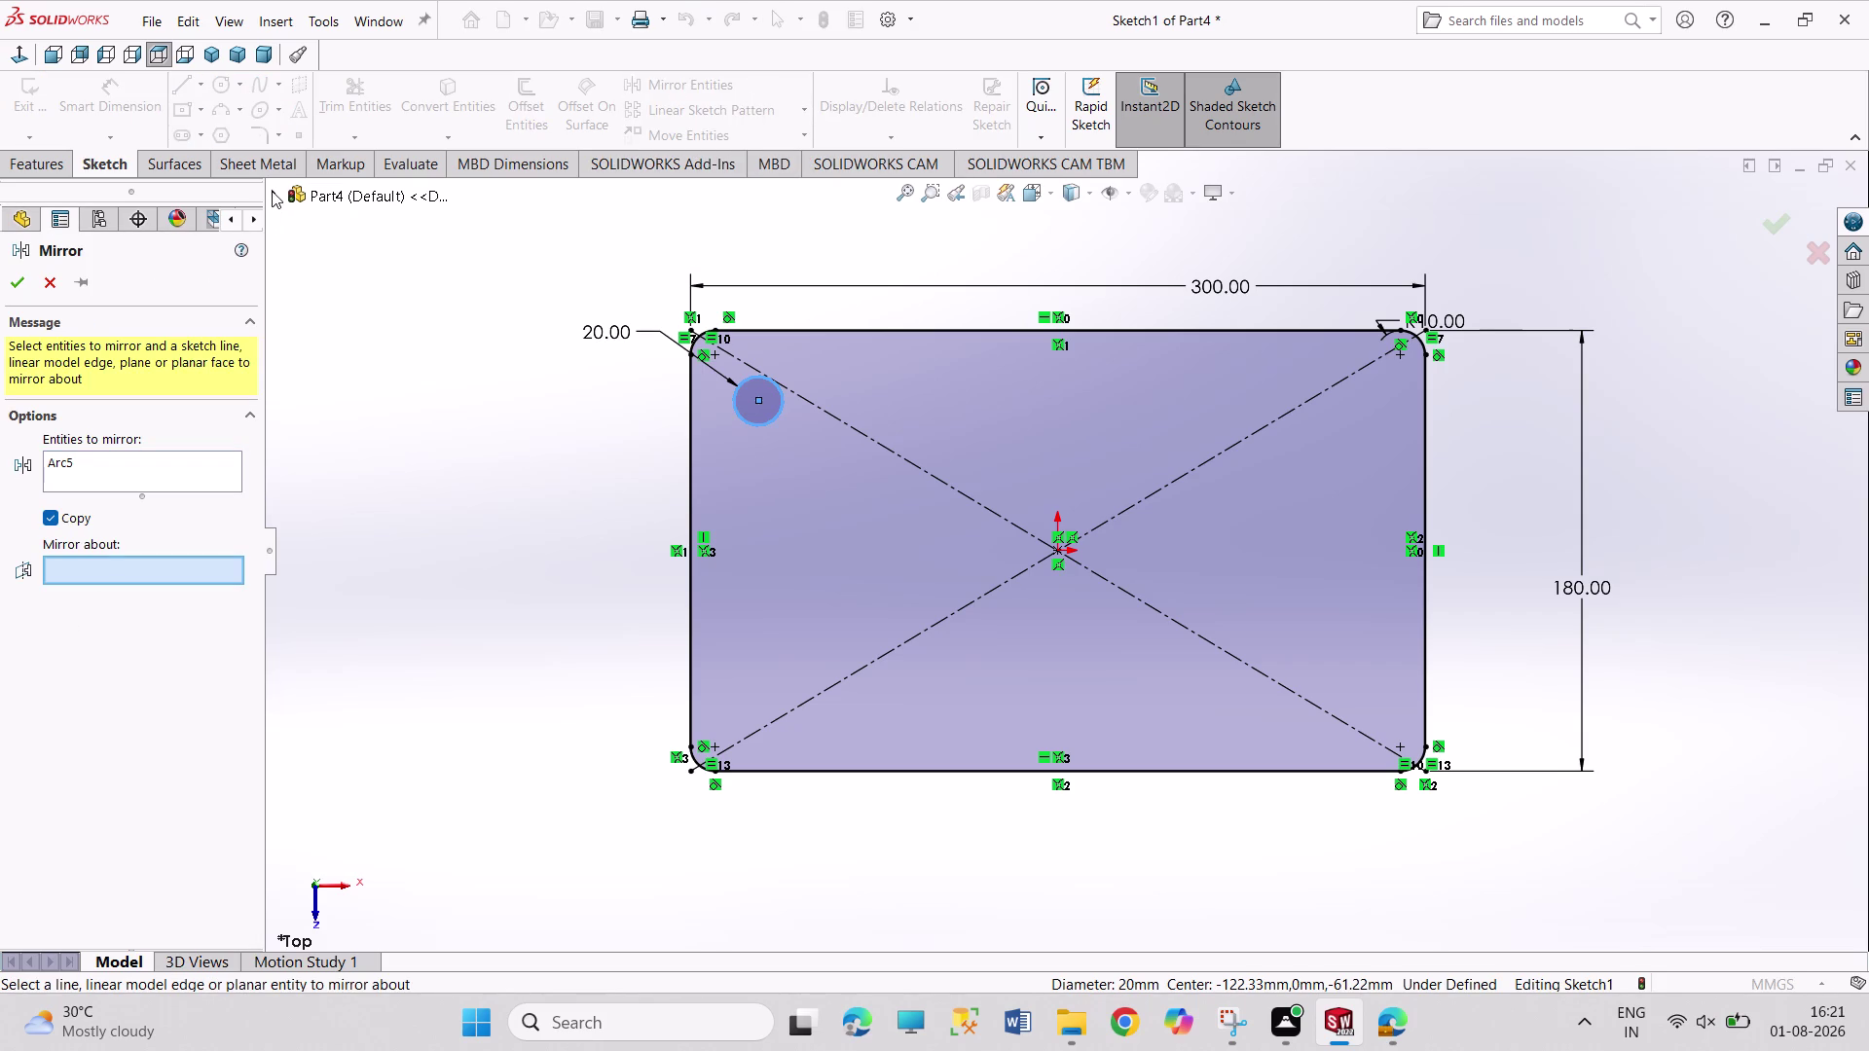
click(272, 191)
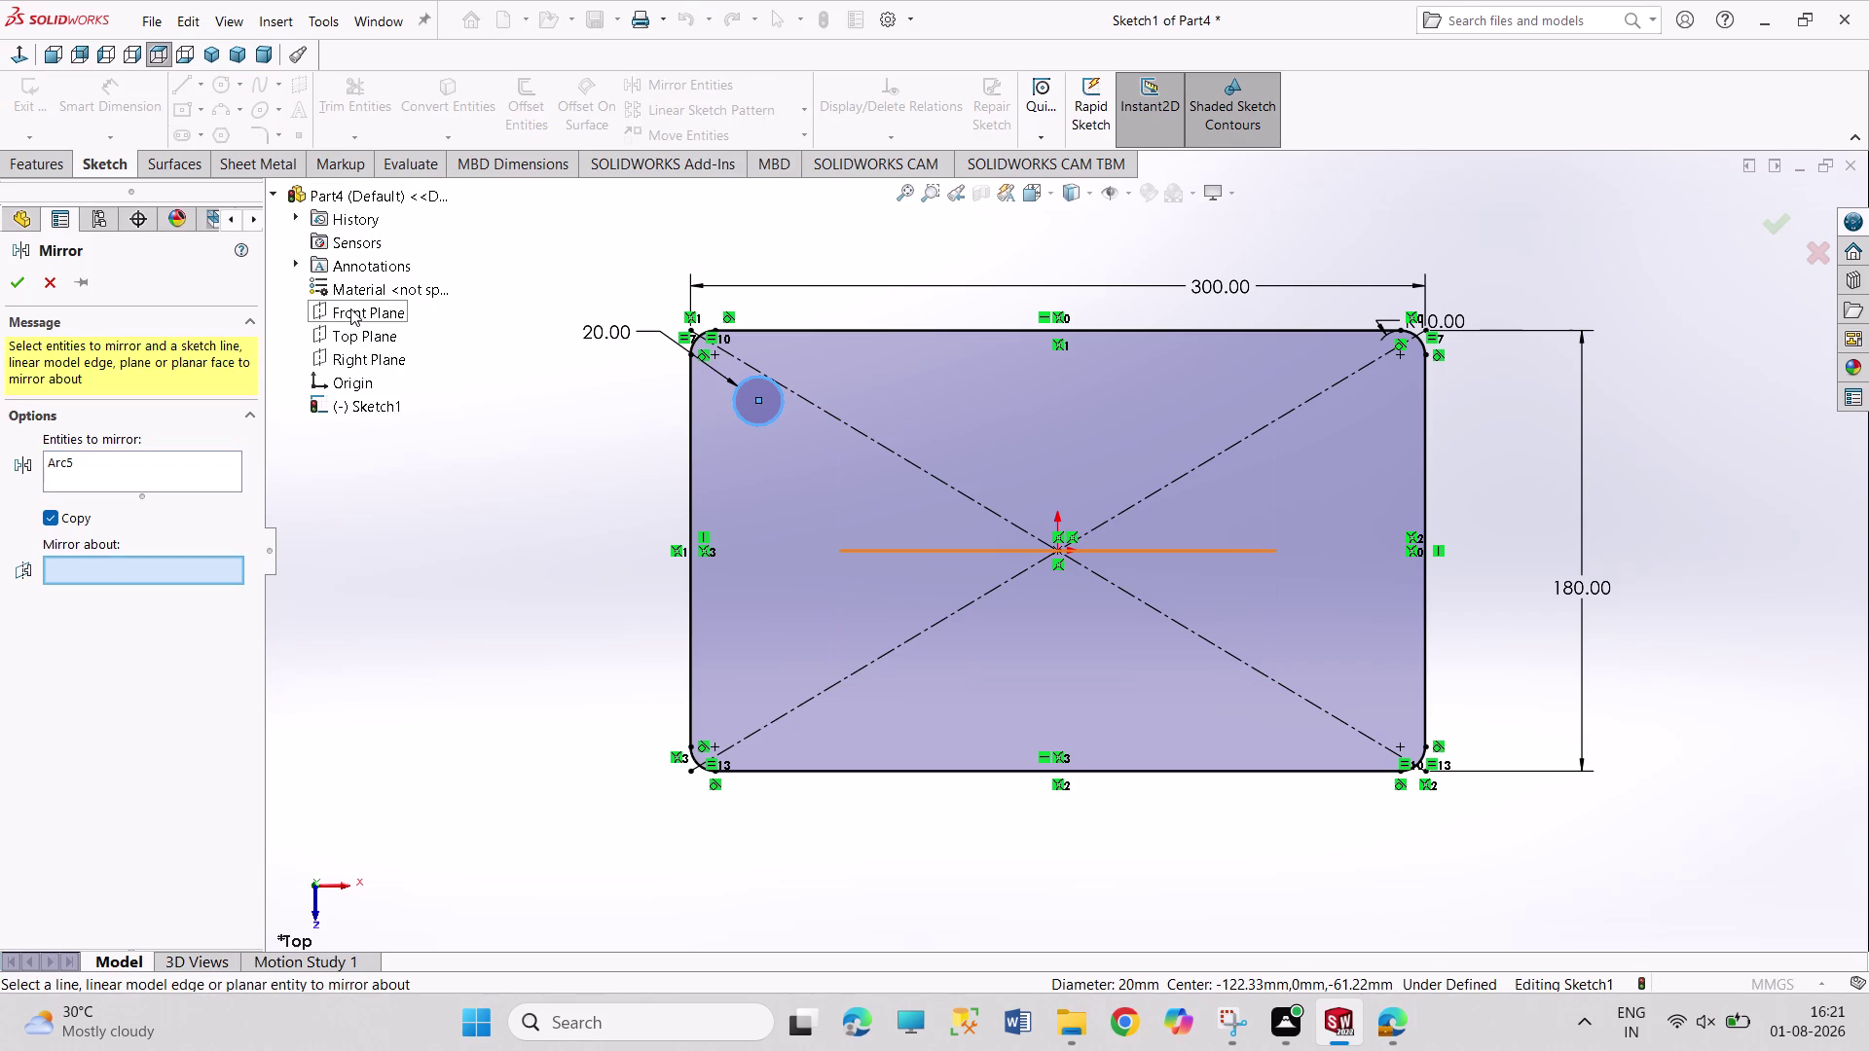
click(350, 308)
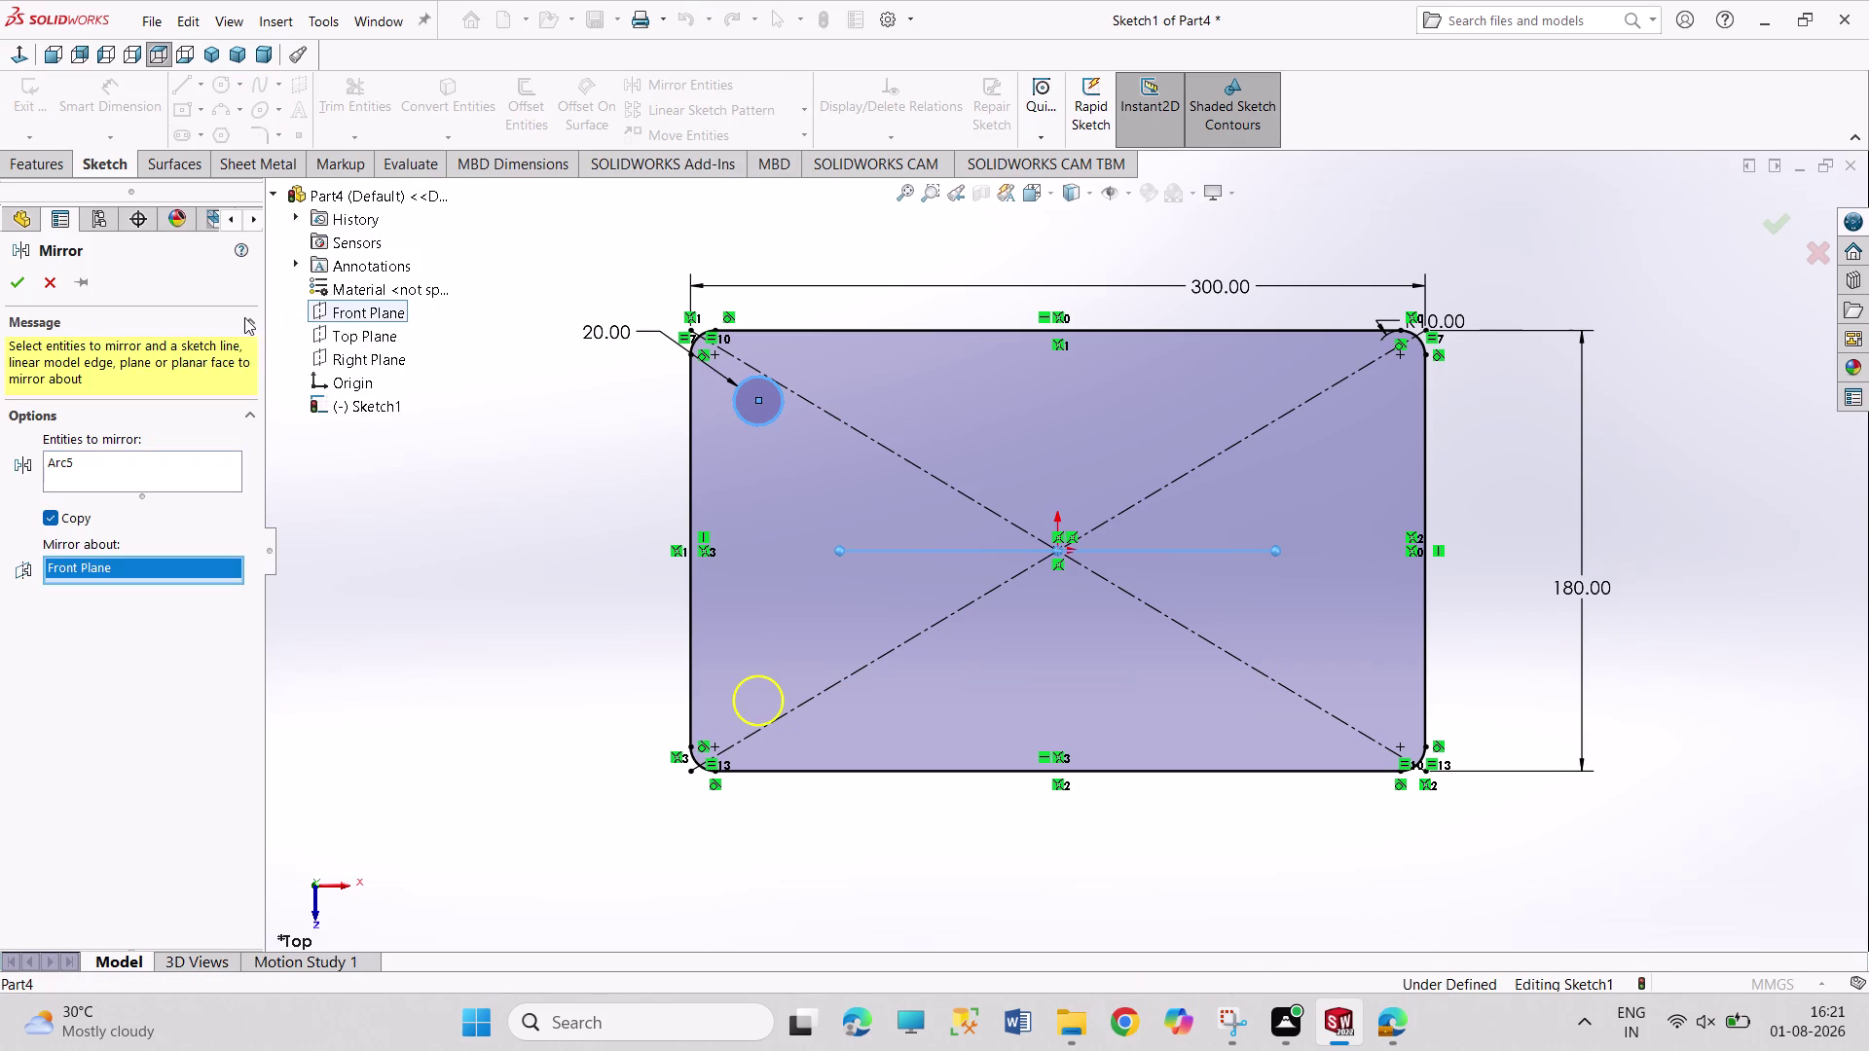
click(8, 285)
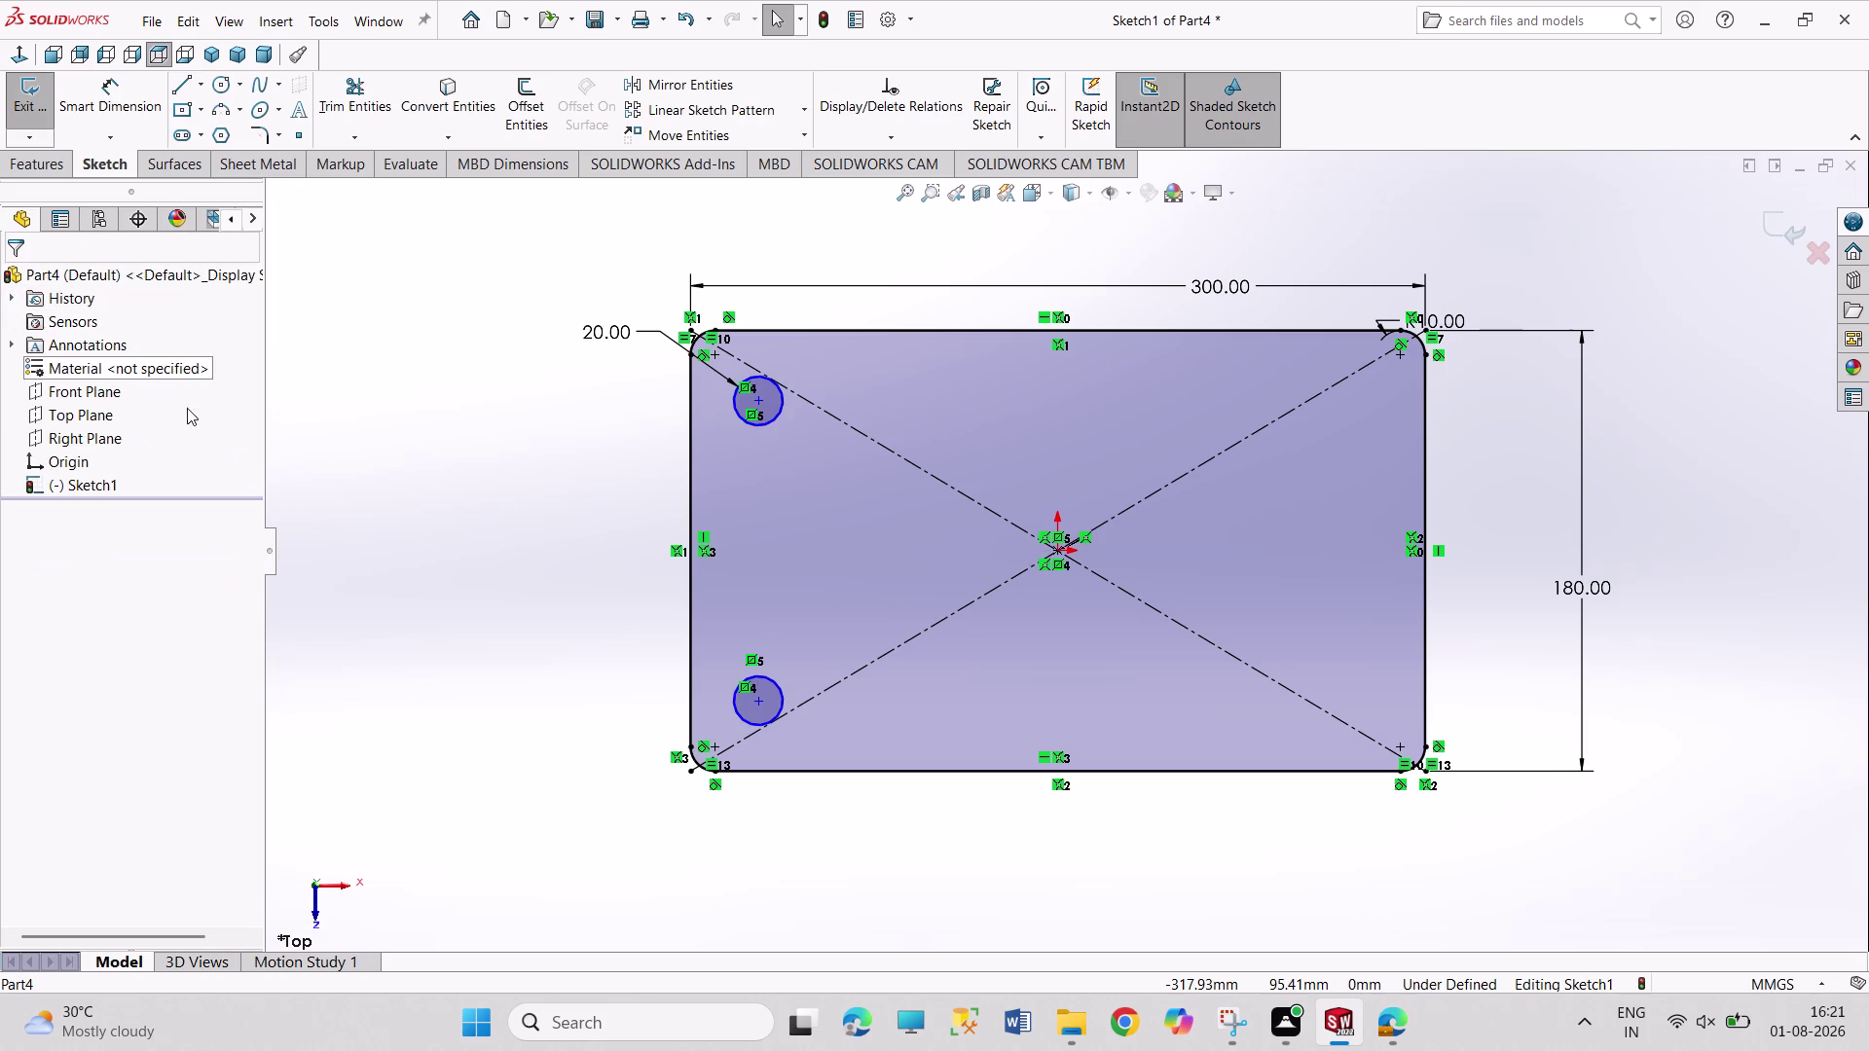
Mirror both left holes about the Right Plane to the right side.
click(778, 694)
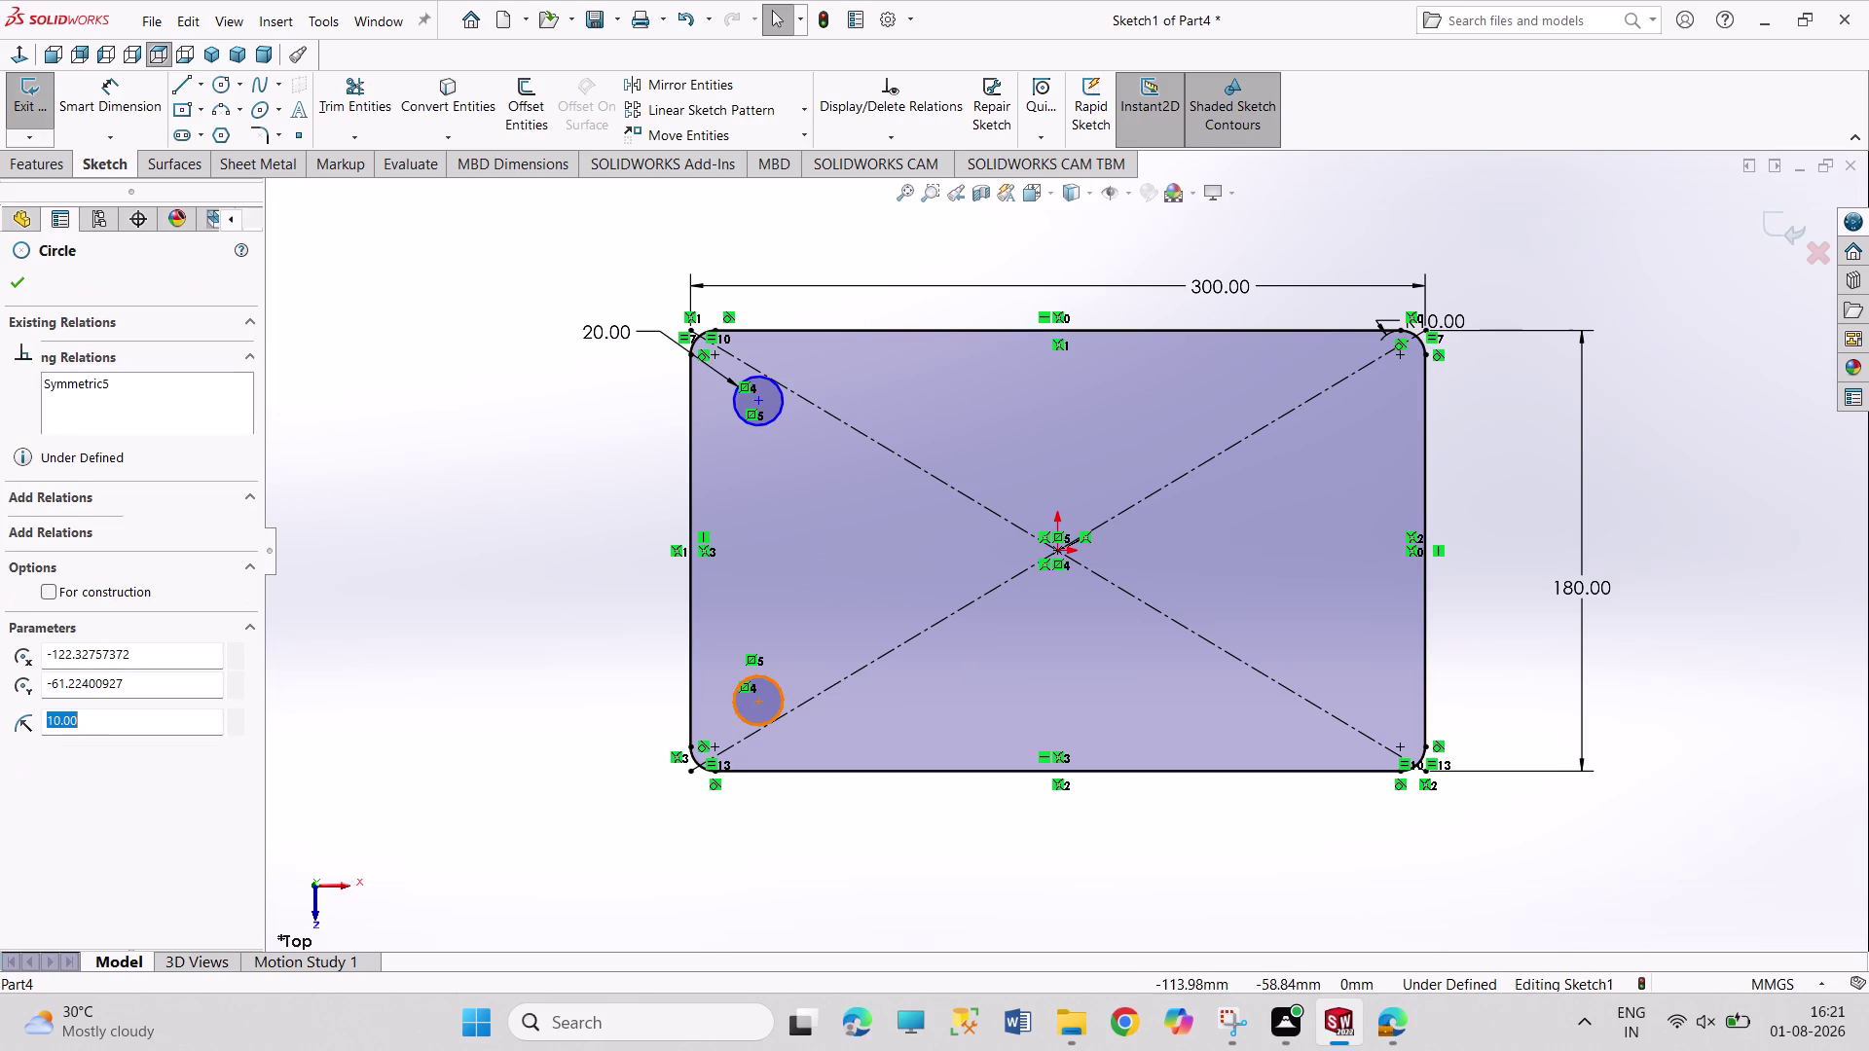
click(779, 420)
click(732, 88)
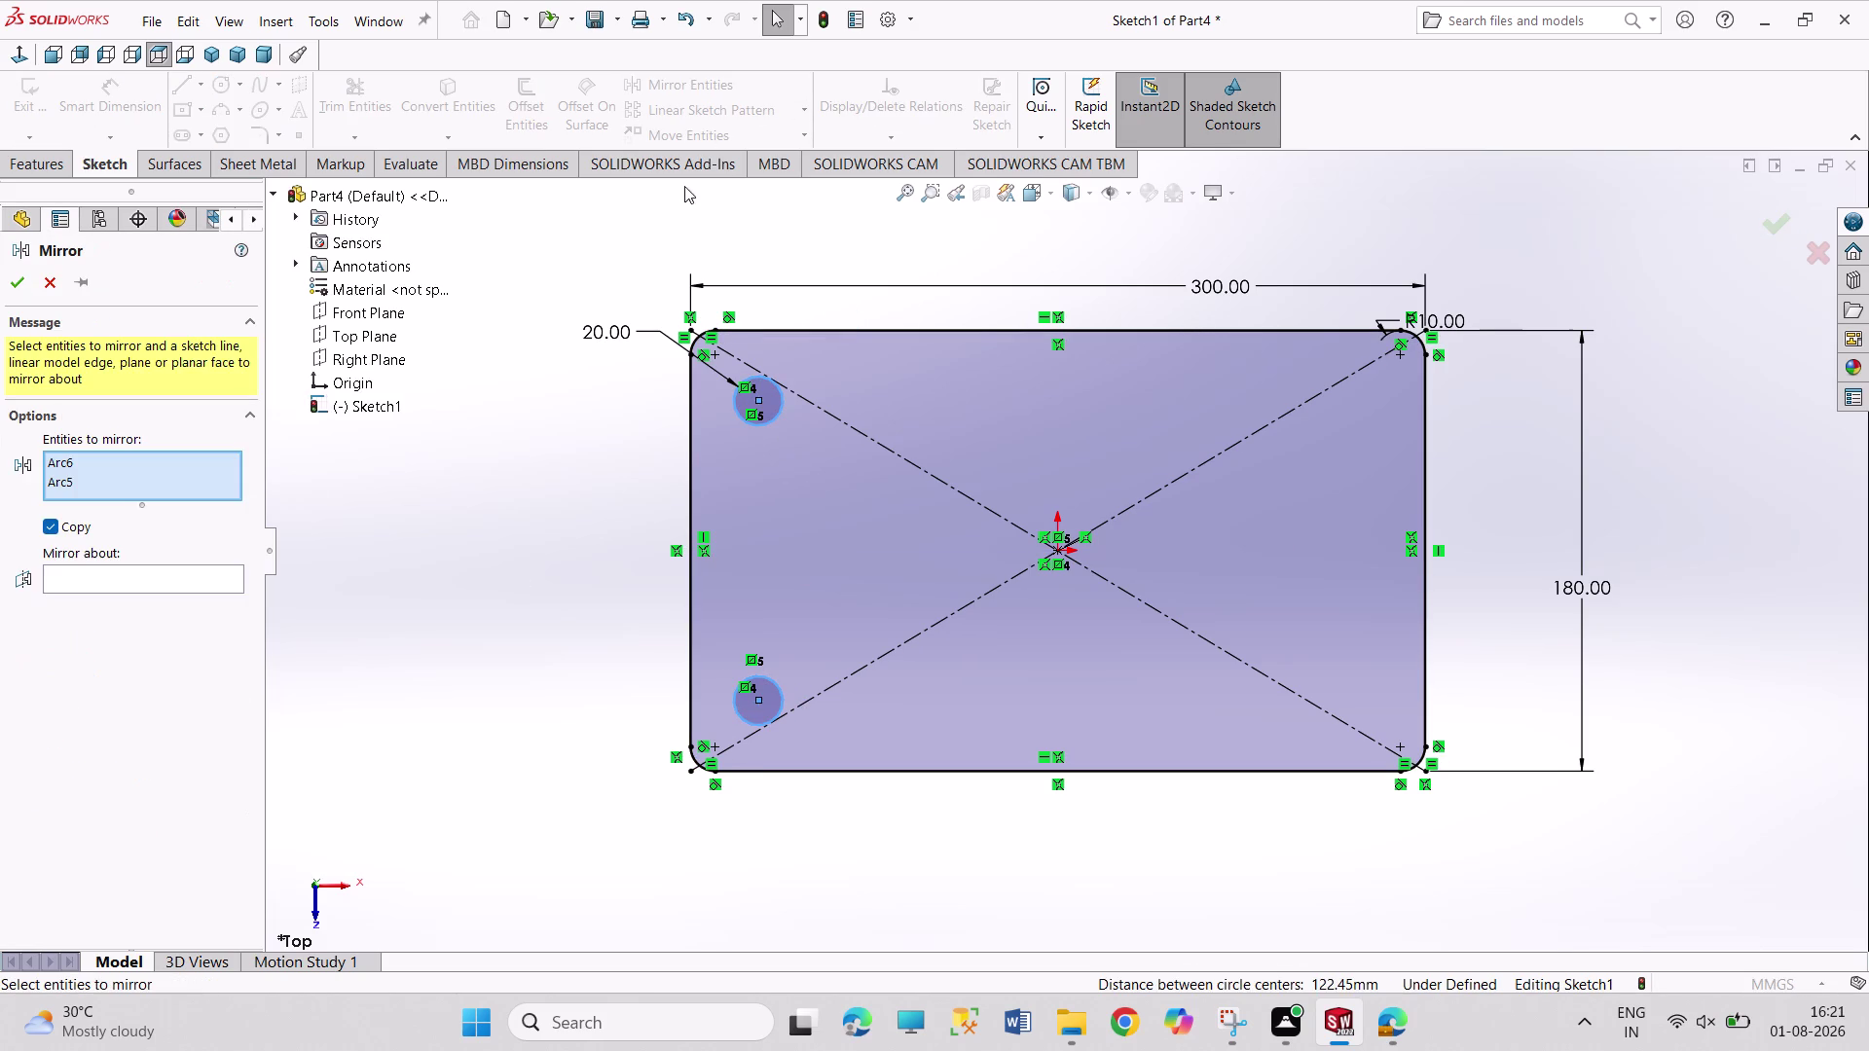
click(379, 352)
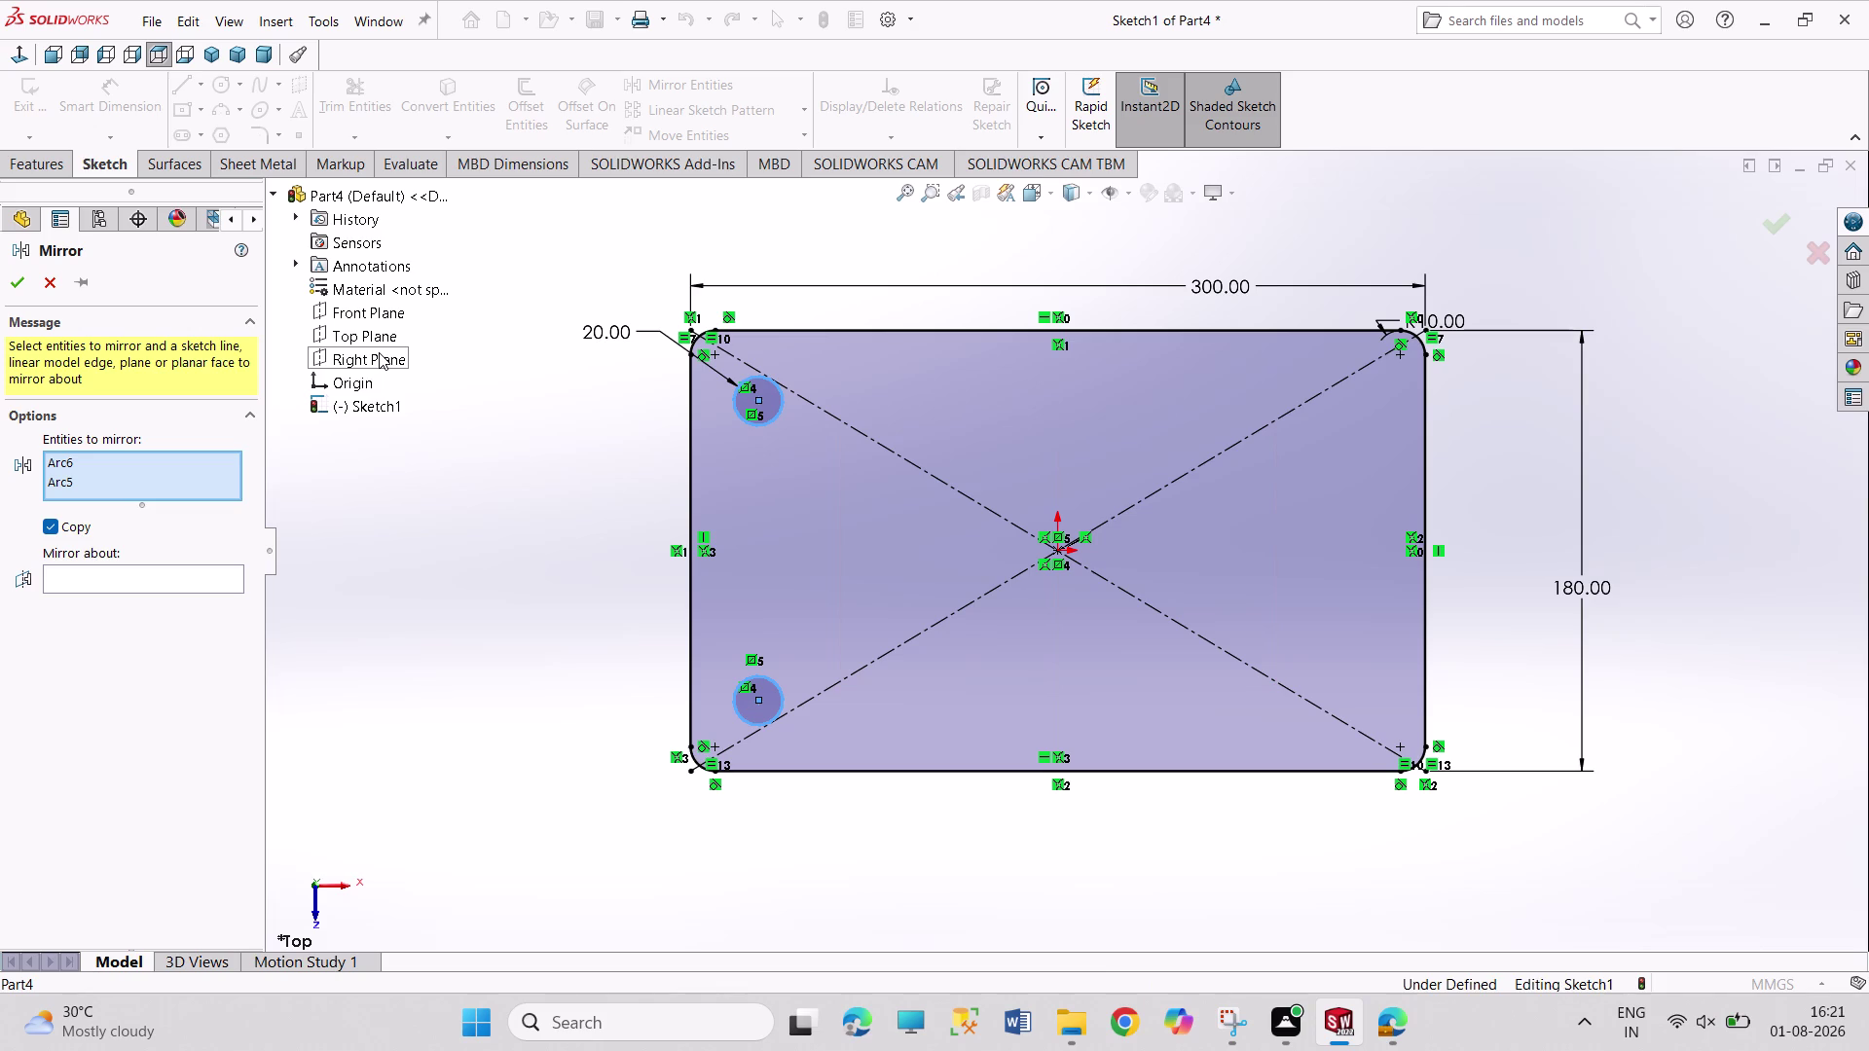
click(378, 352)
click(99, 570)
click(367, 349)
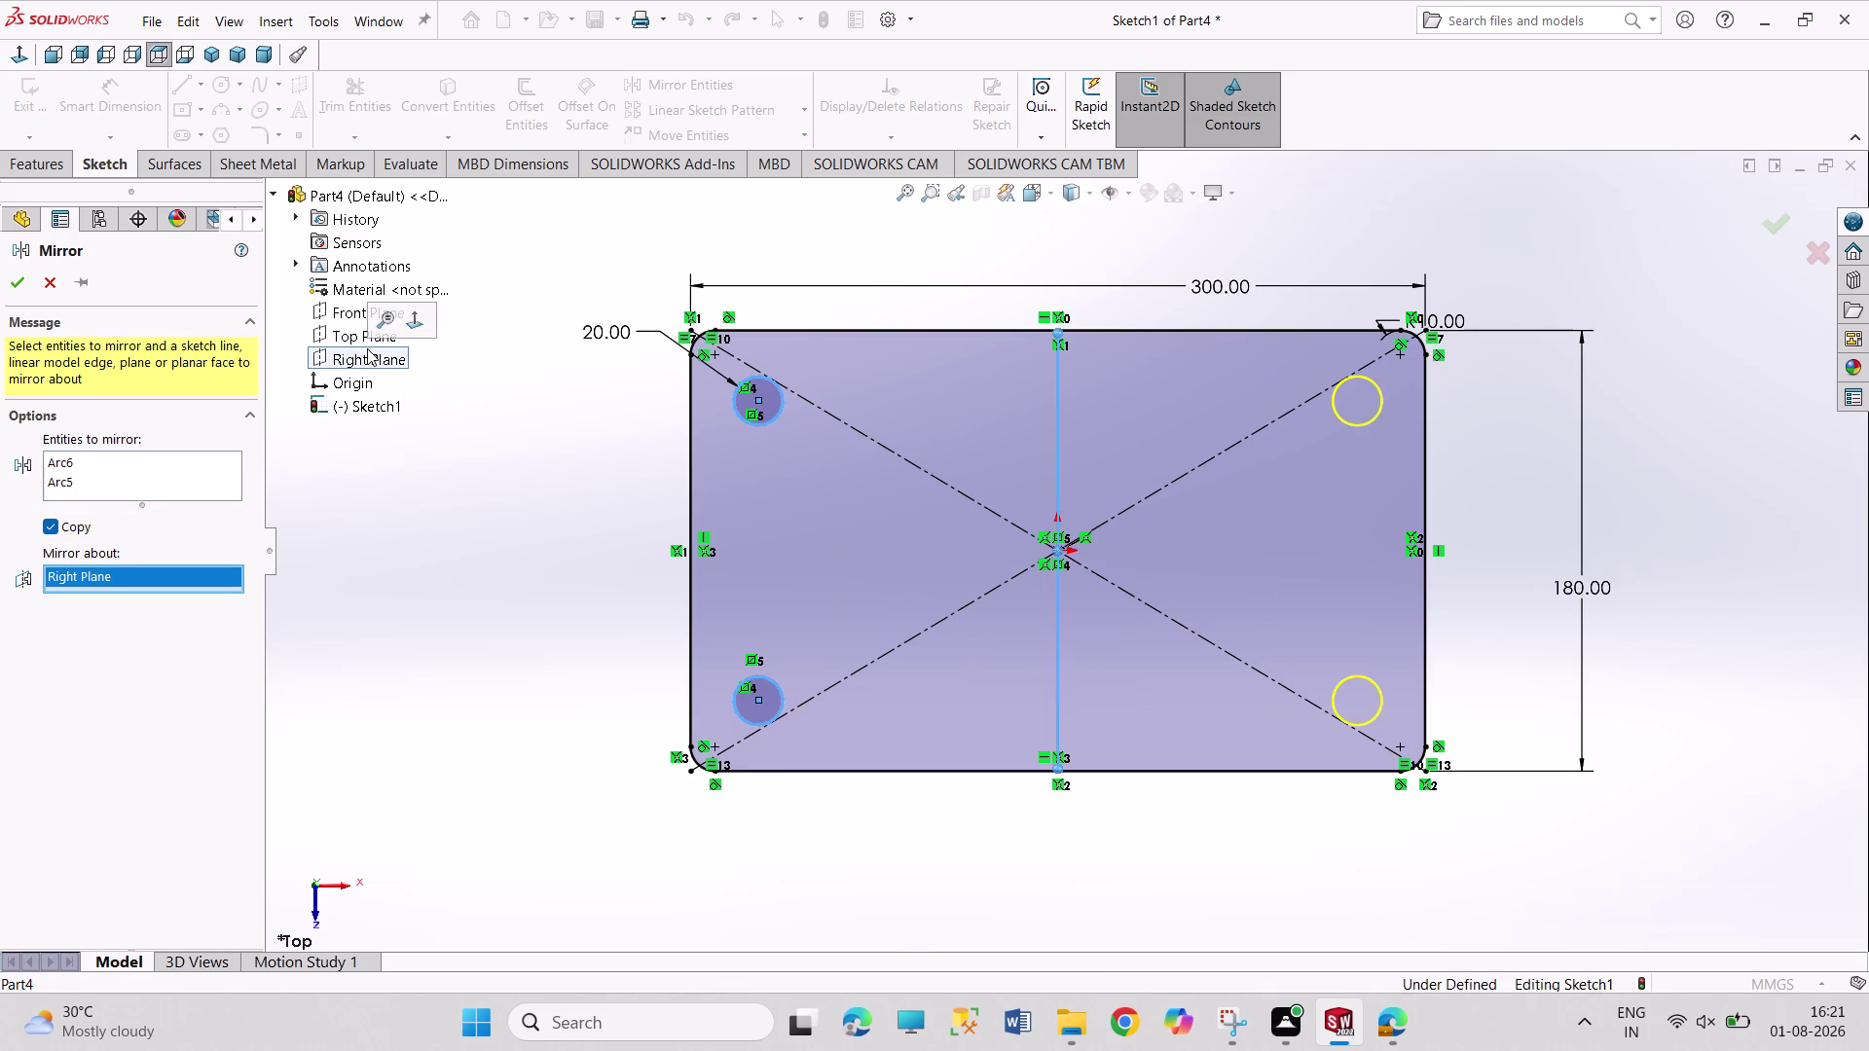
click(11, 276)
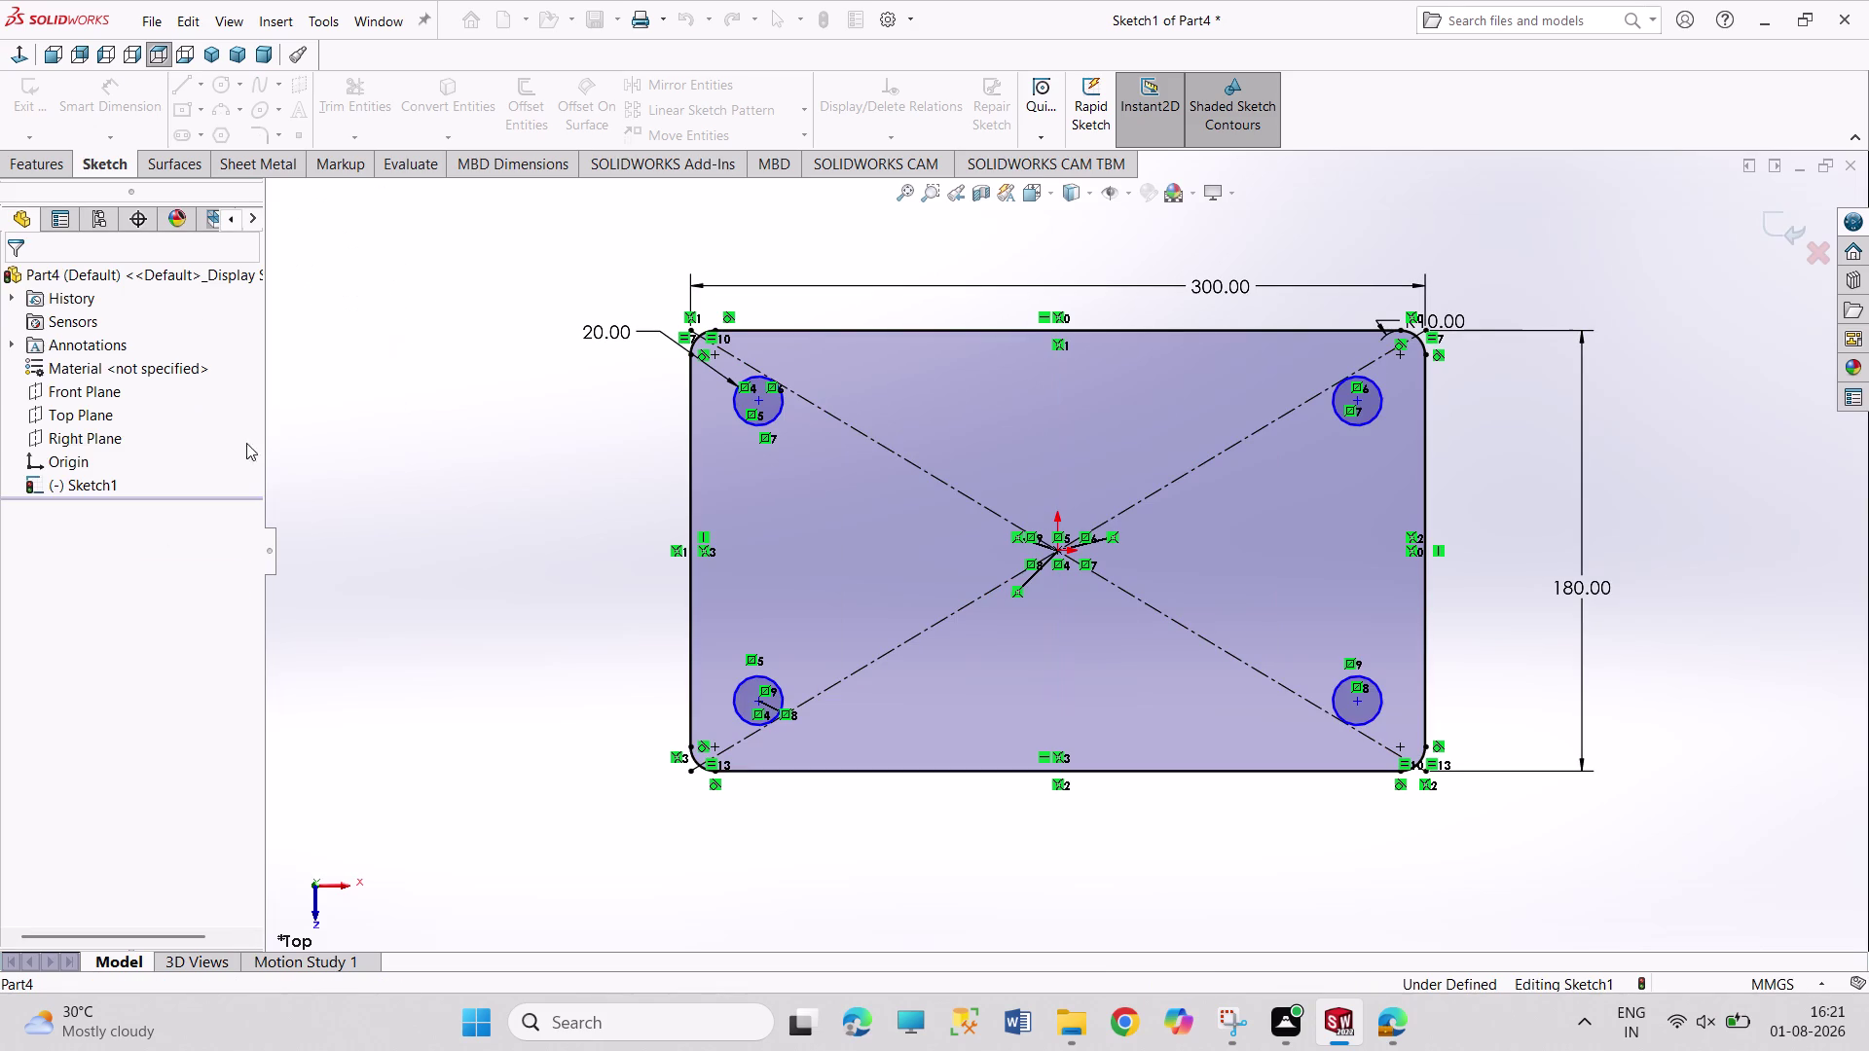
right_drag(468, 589, 461, 350)
Dimension the top hole centres 250 mm apart horizontally.
click(760, 399)
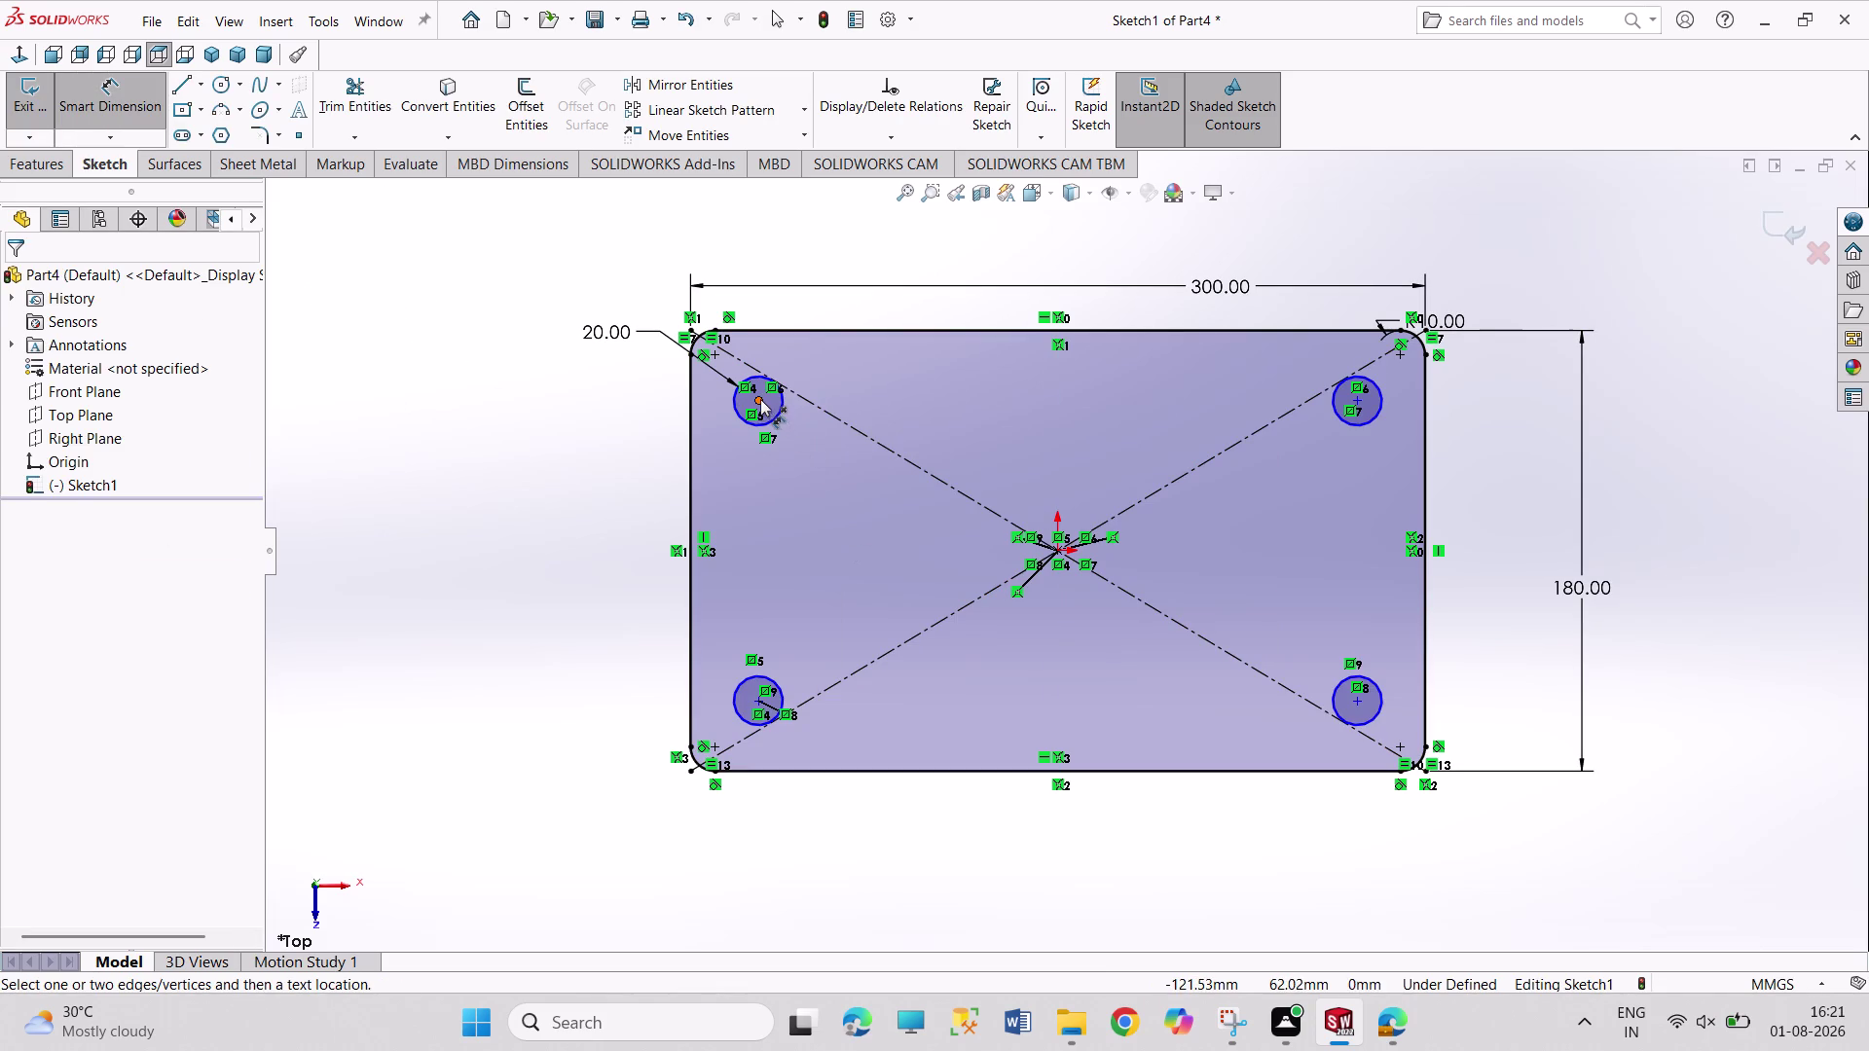
click(1359, 401)
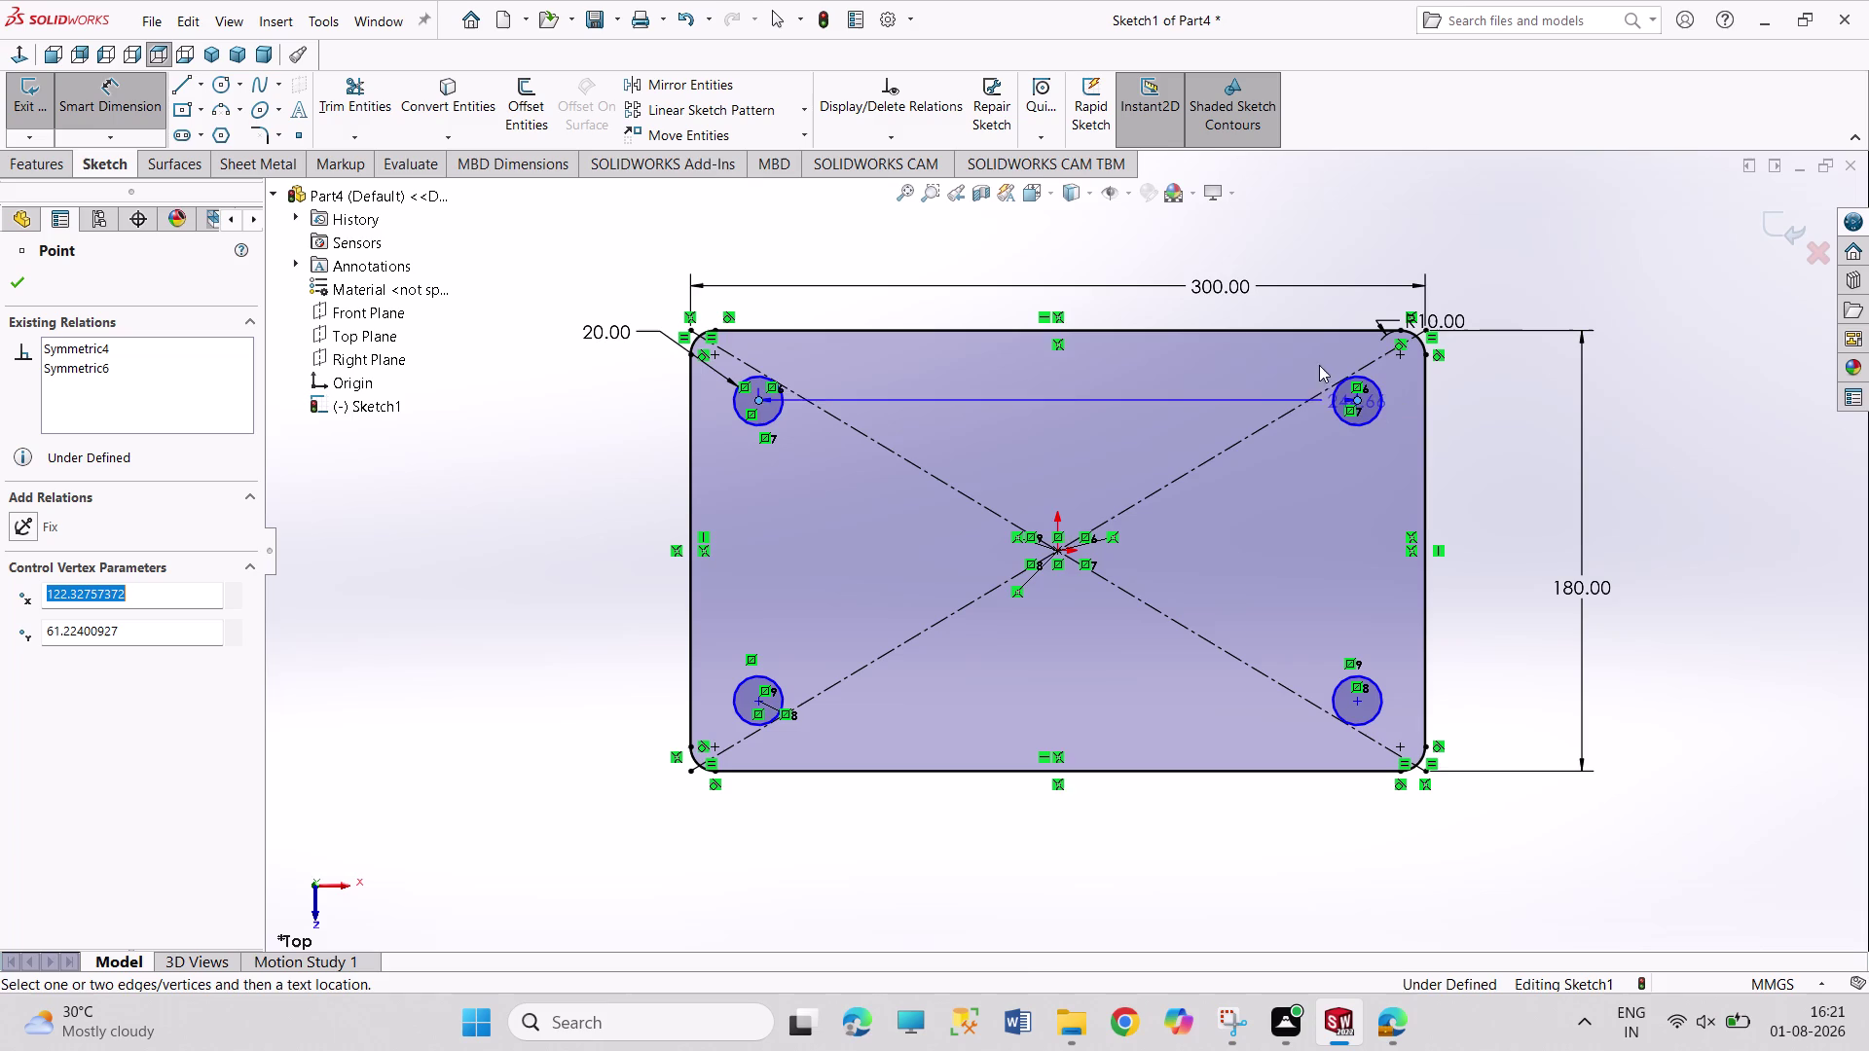
click(1086, 247)
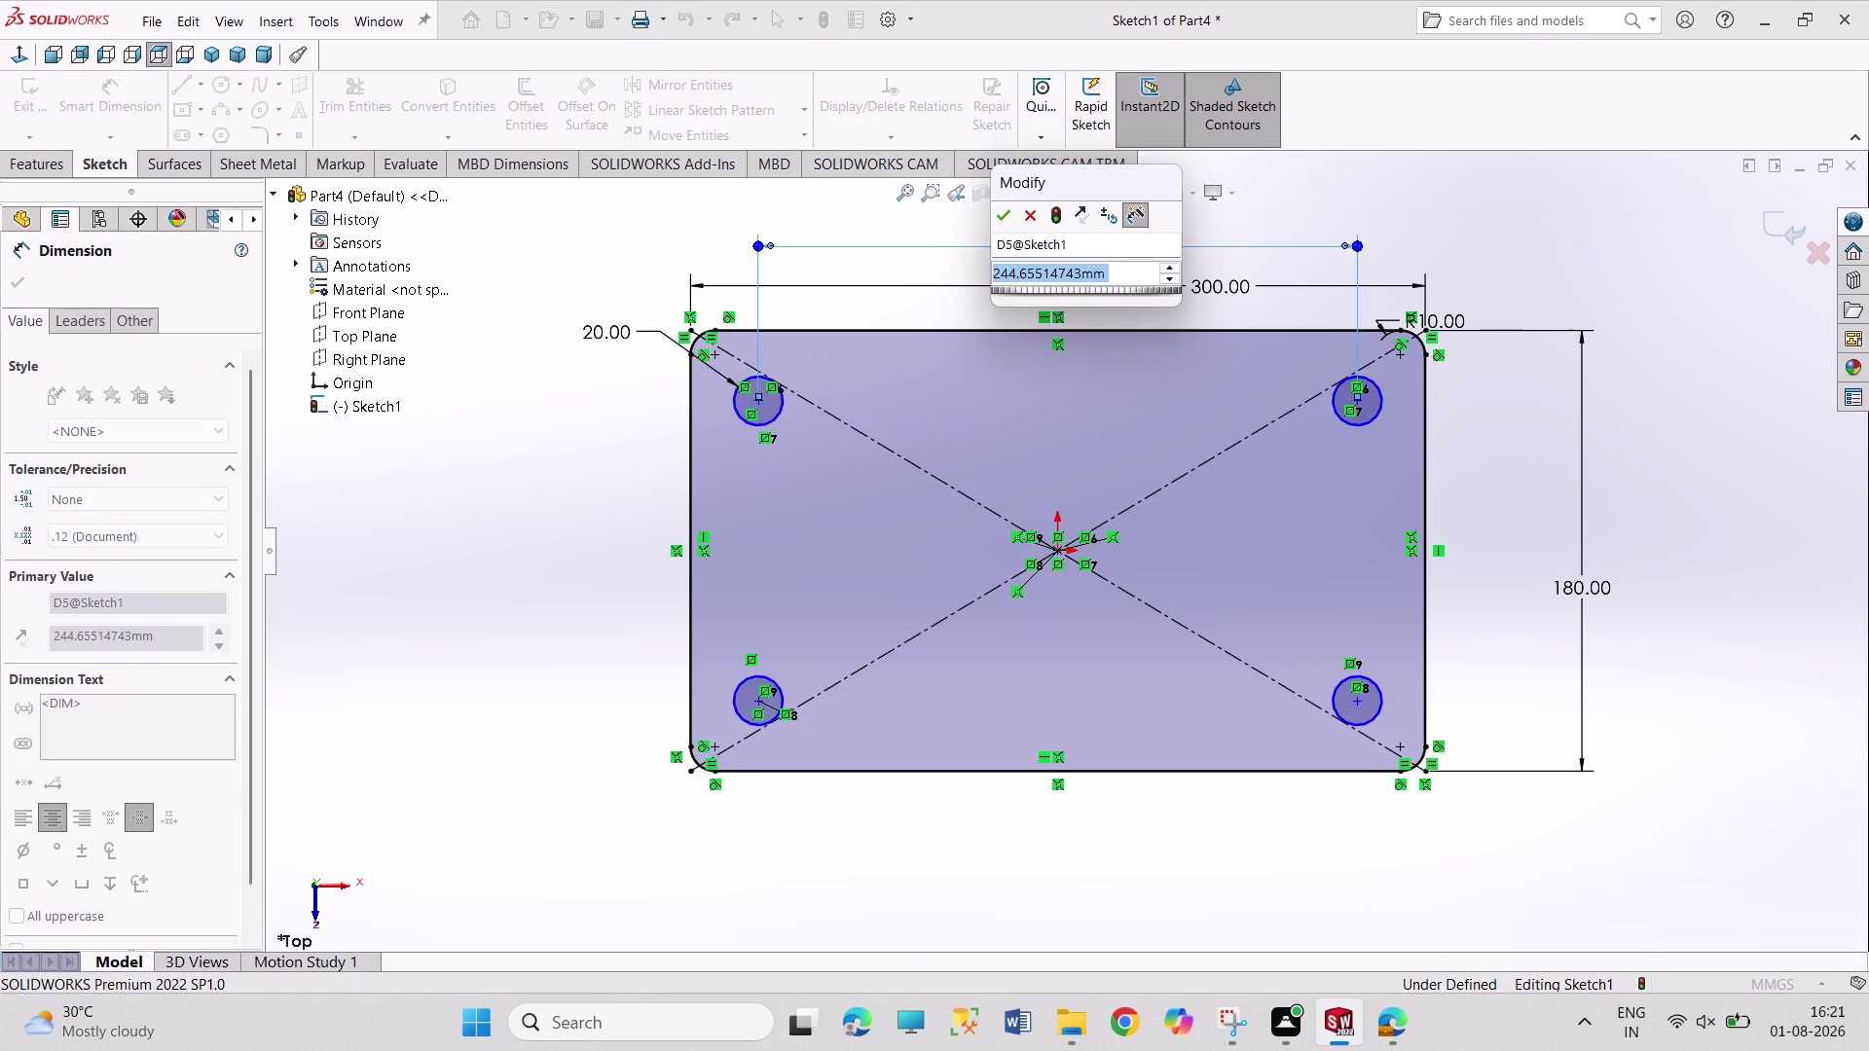
text(2)
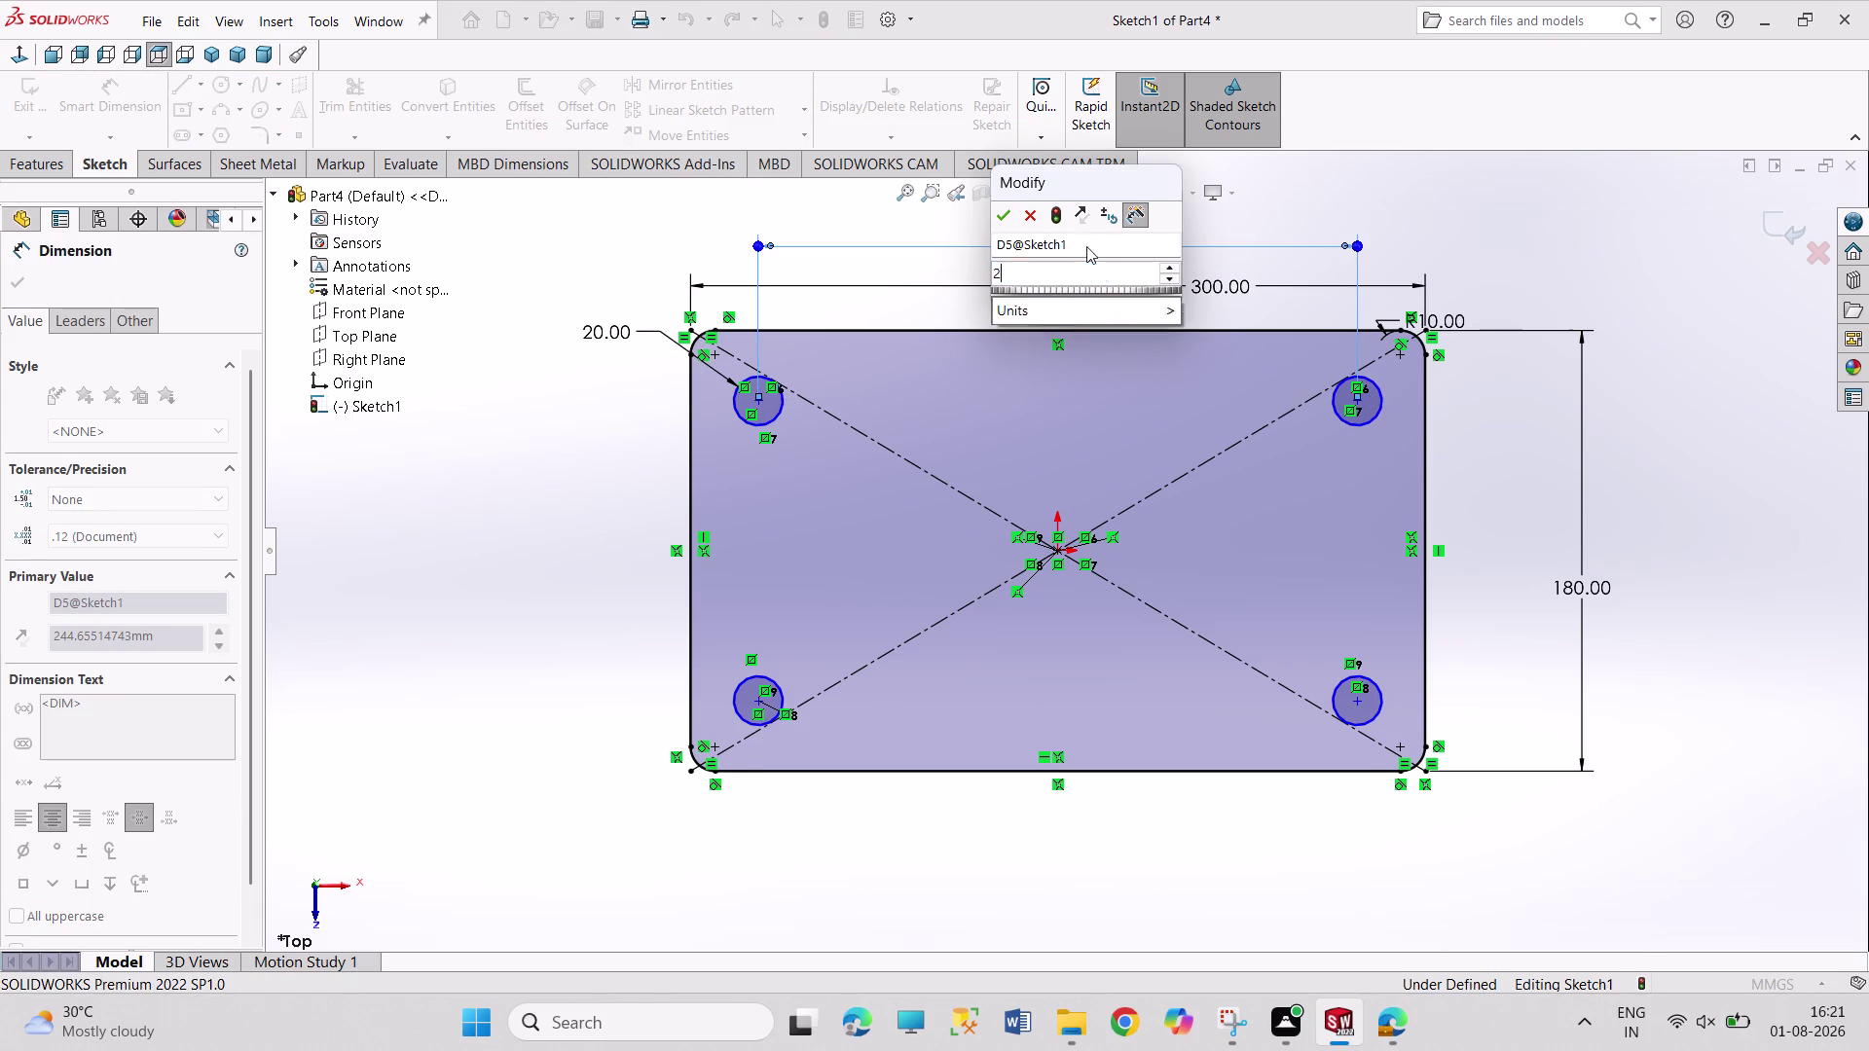
text(50)
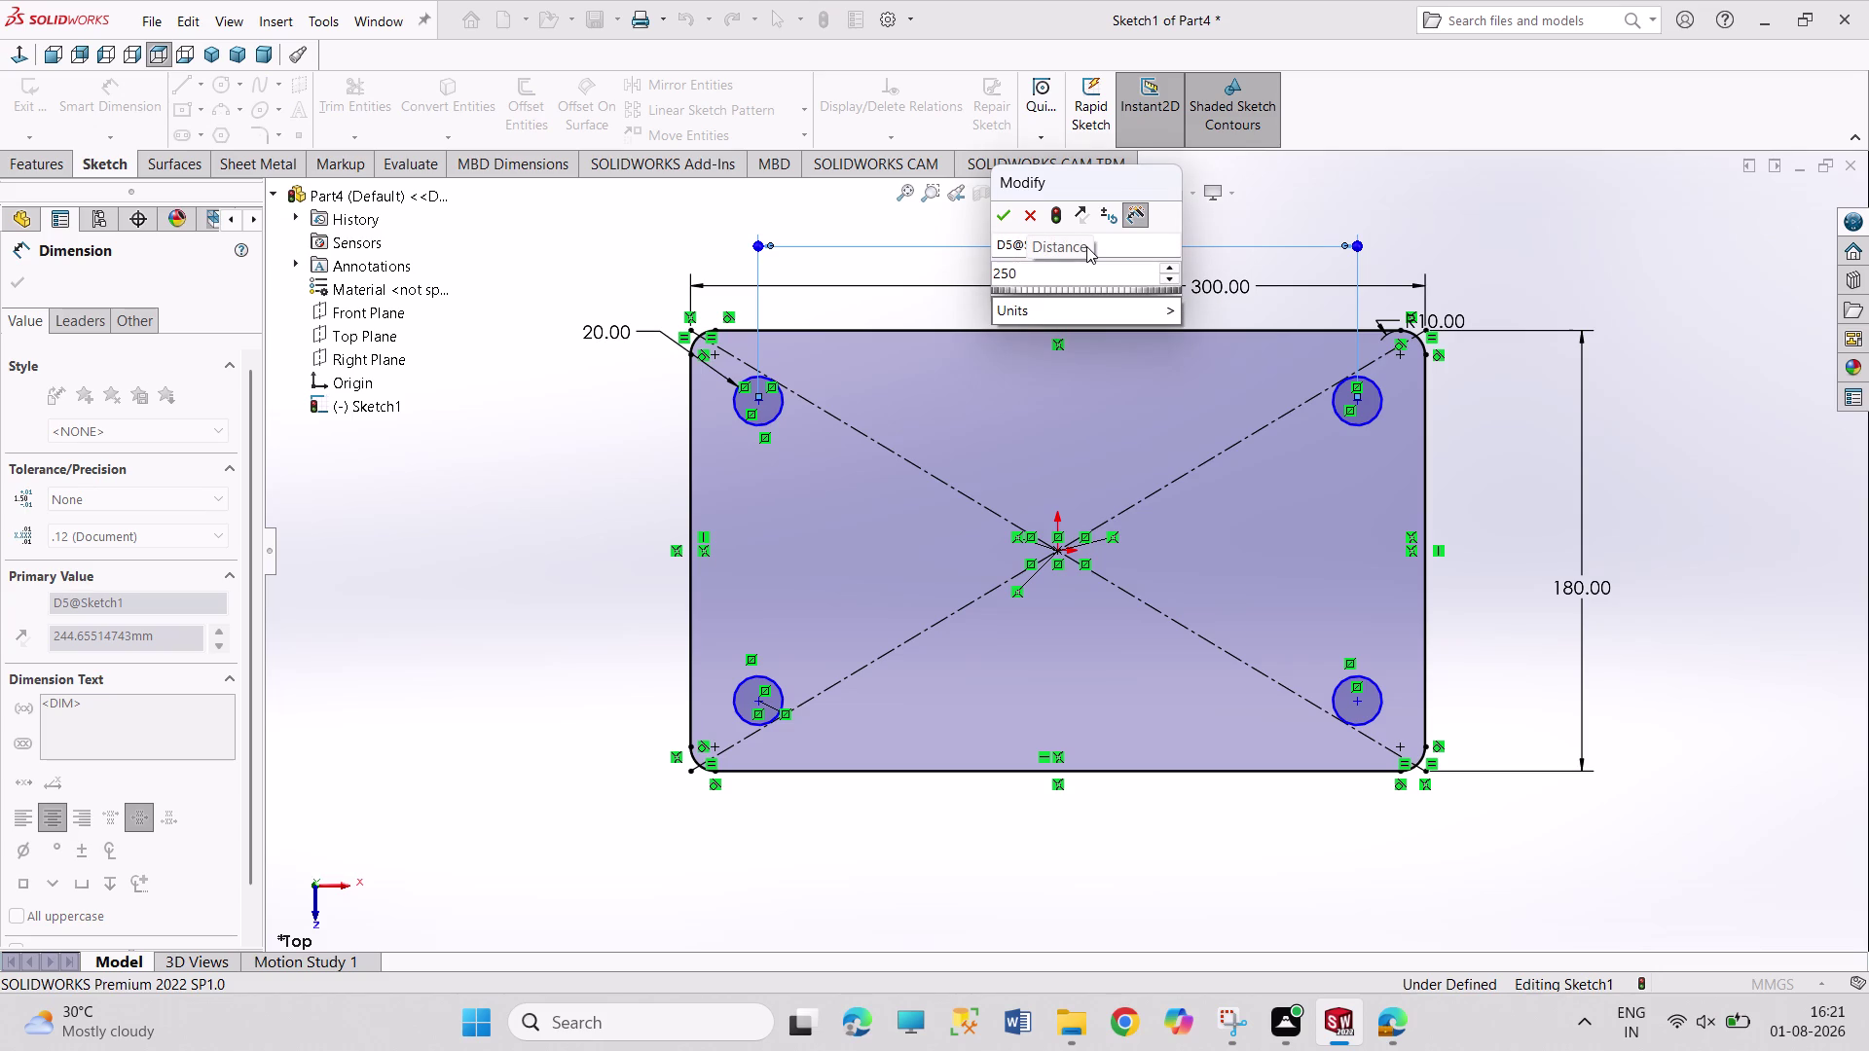
key(Return)
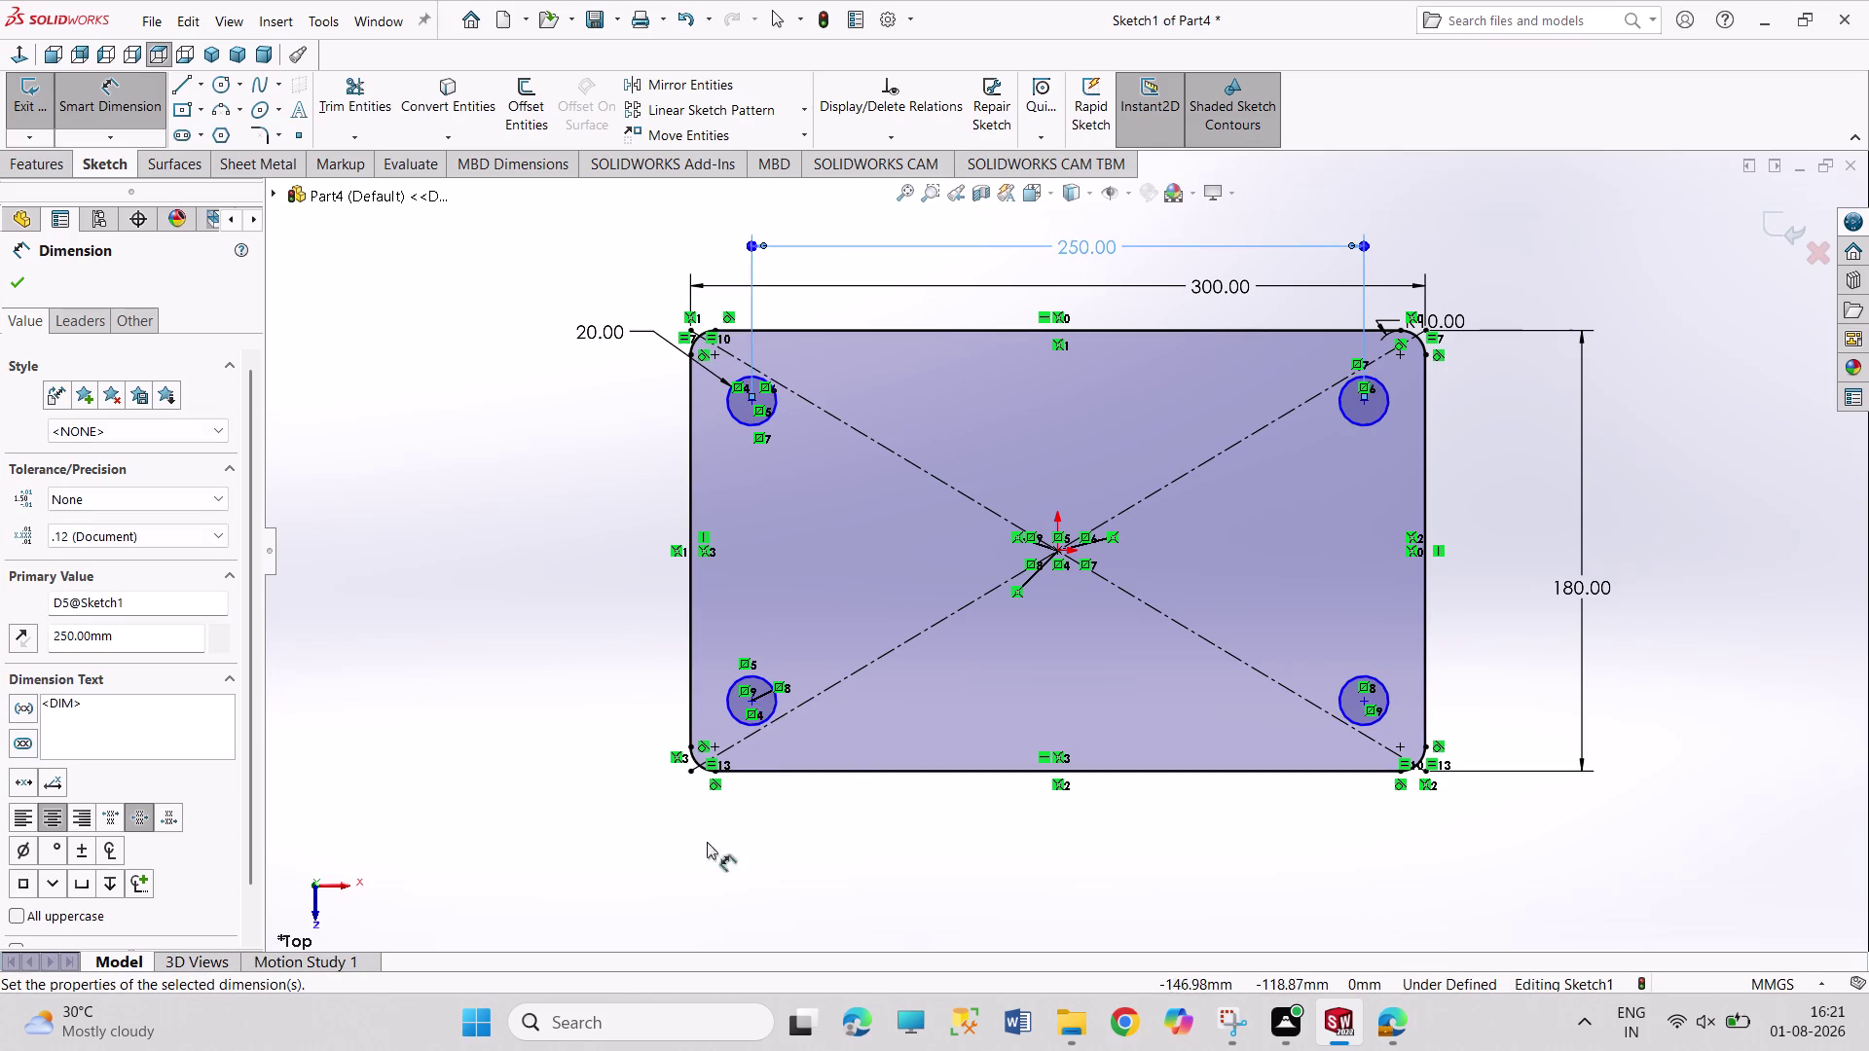
Dimension the left hole centres 130 mm apart vertically and exit the sketch.
click(753, 706)
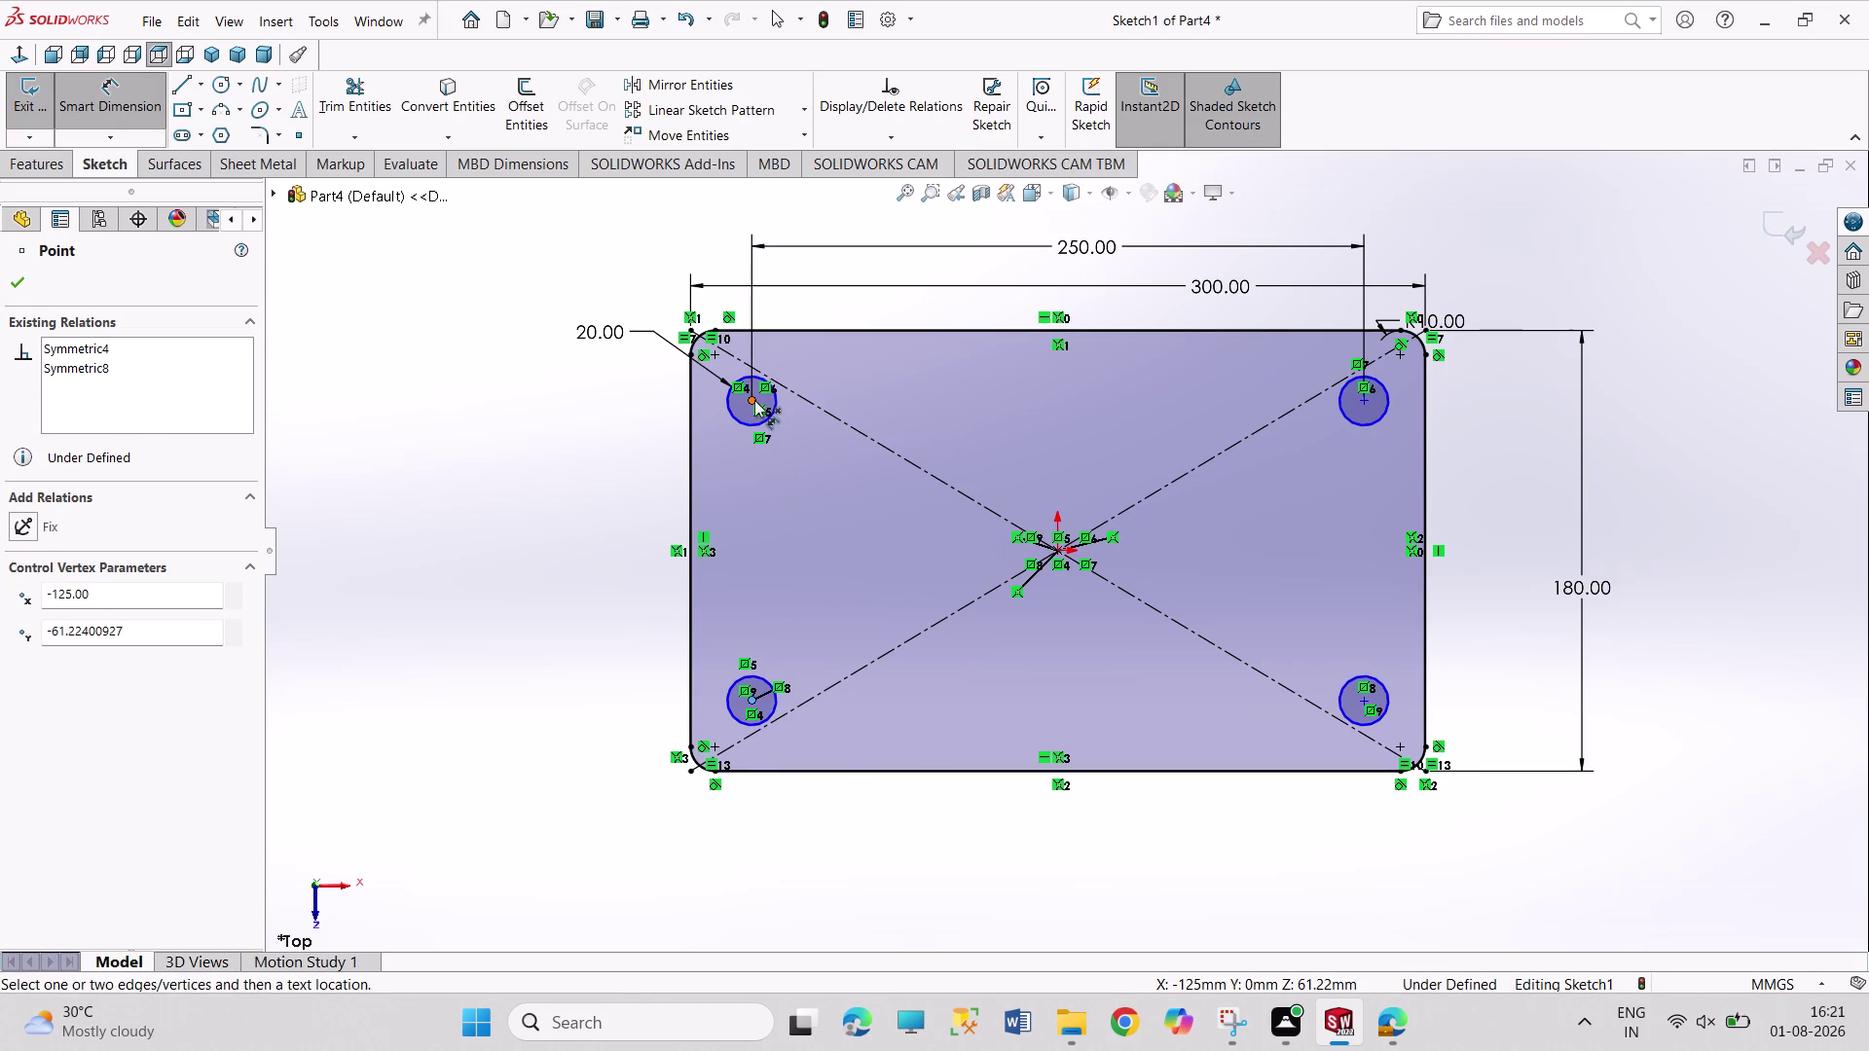
click(754, 400)
click(538, 549)
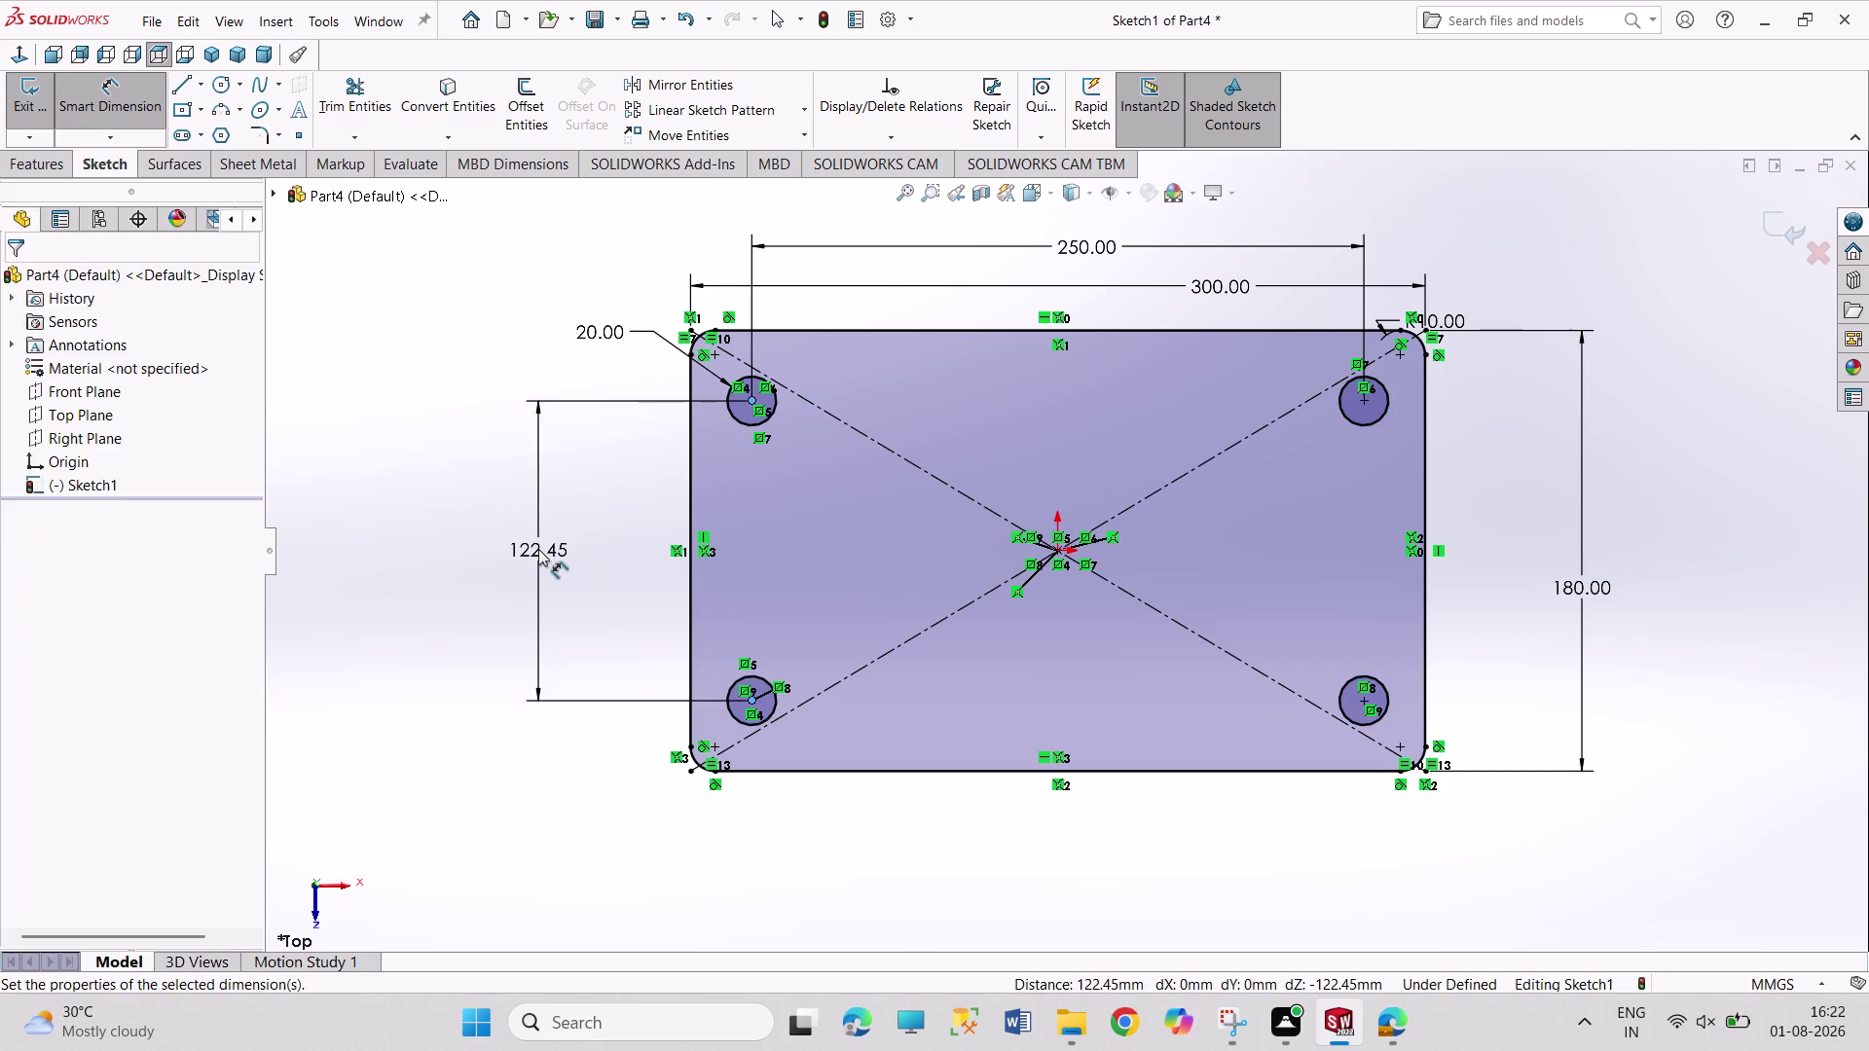
text(130)
key(Return)
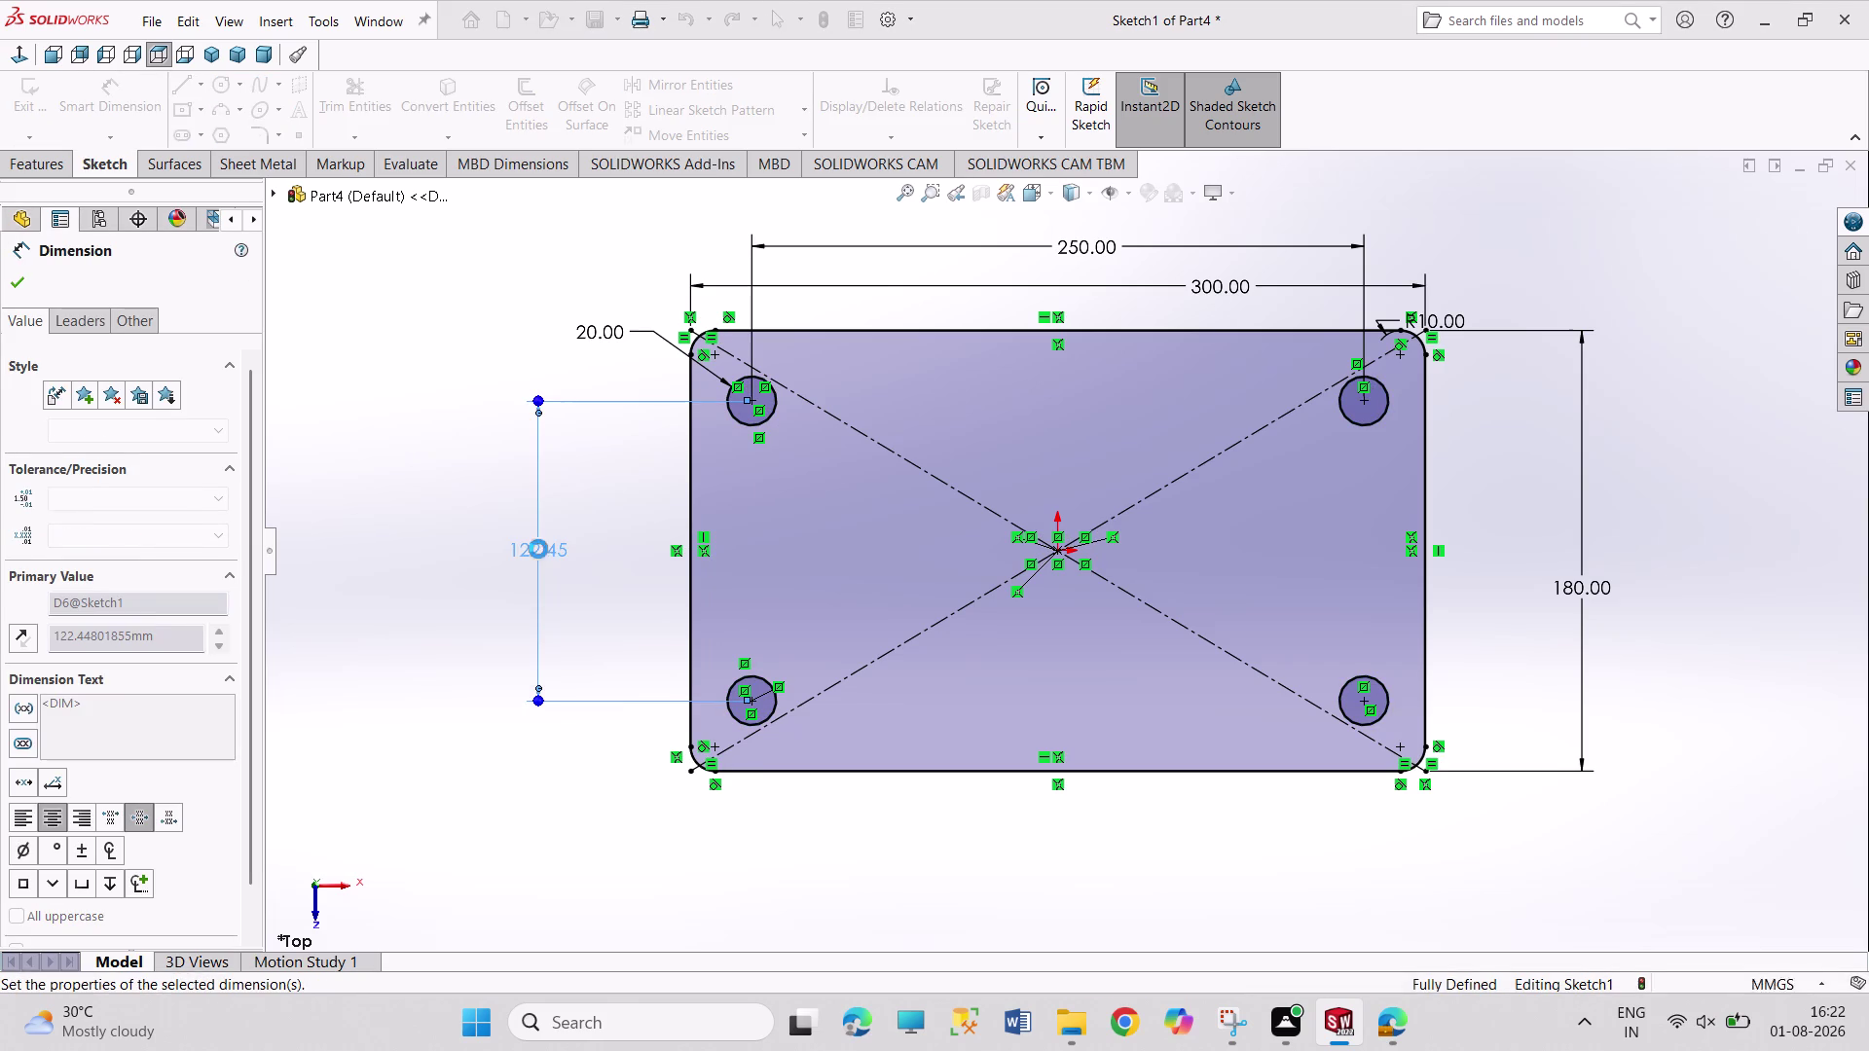
right_click(419, 608)
click(466, 663)
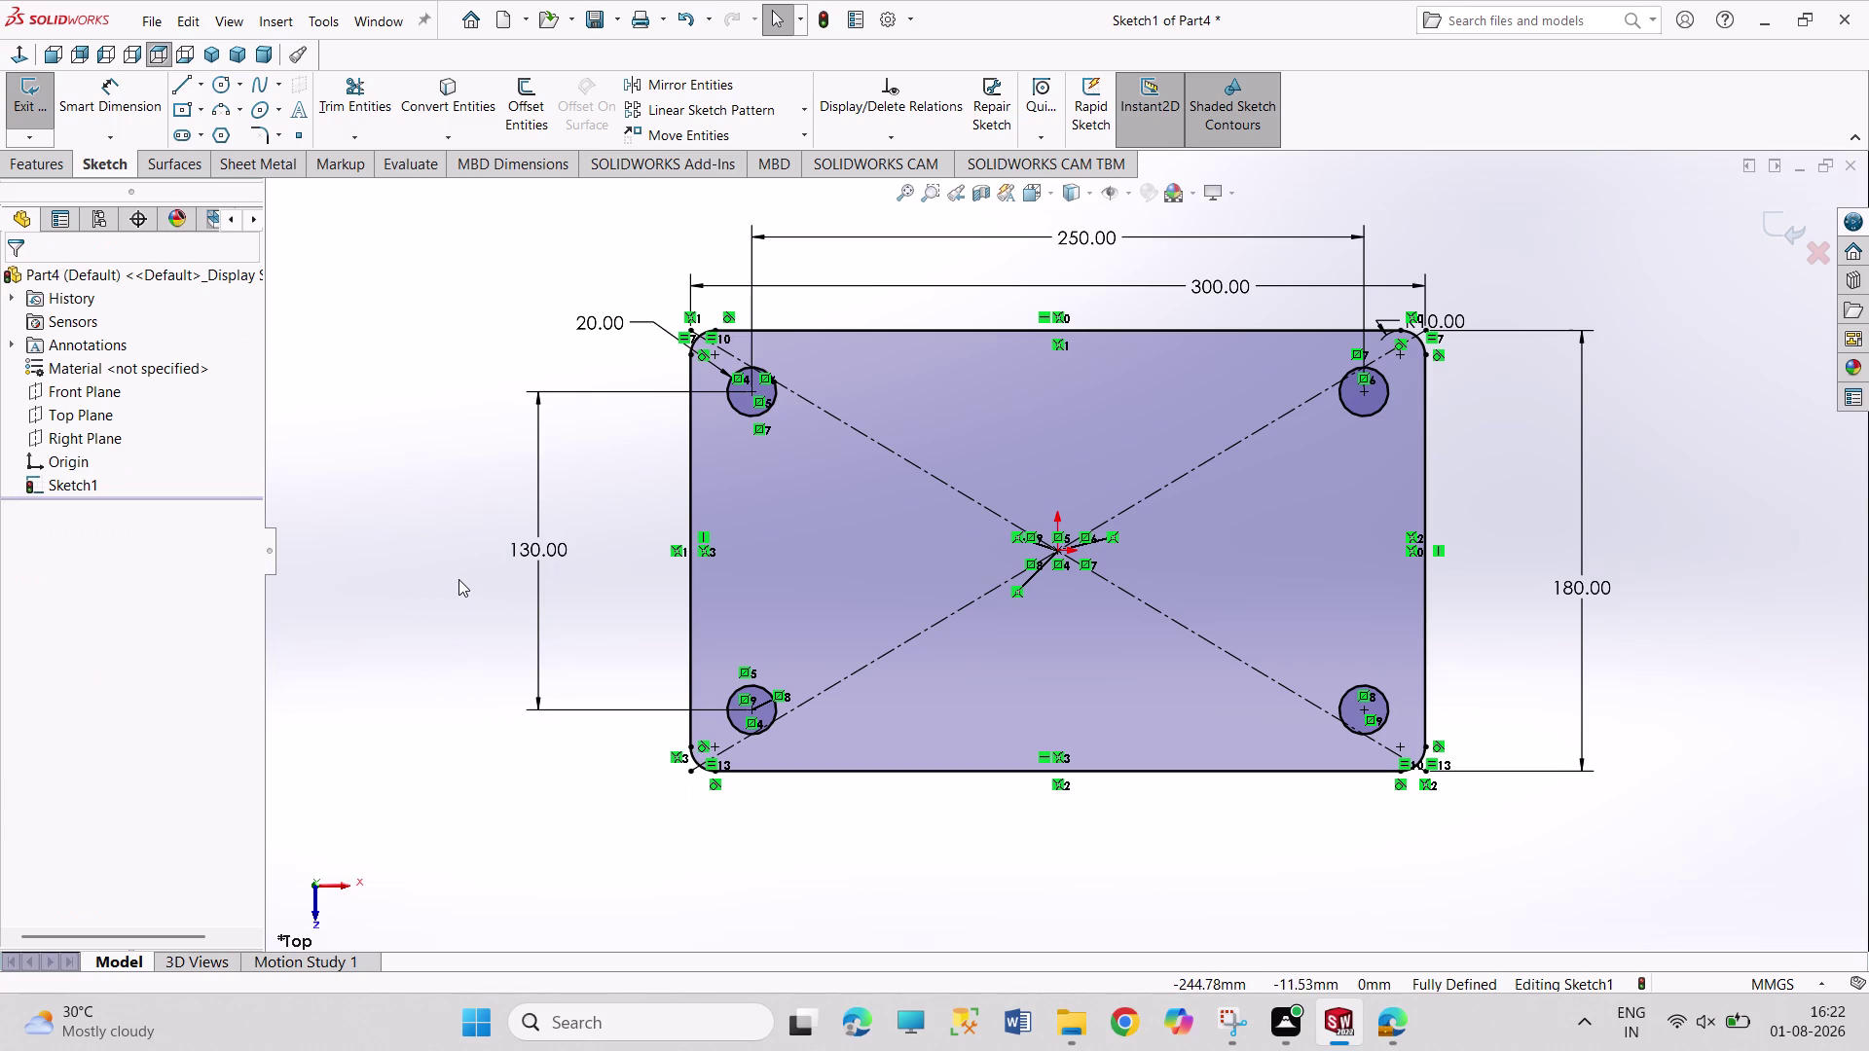
click(30, 102)
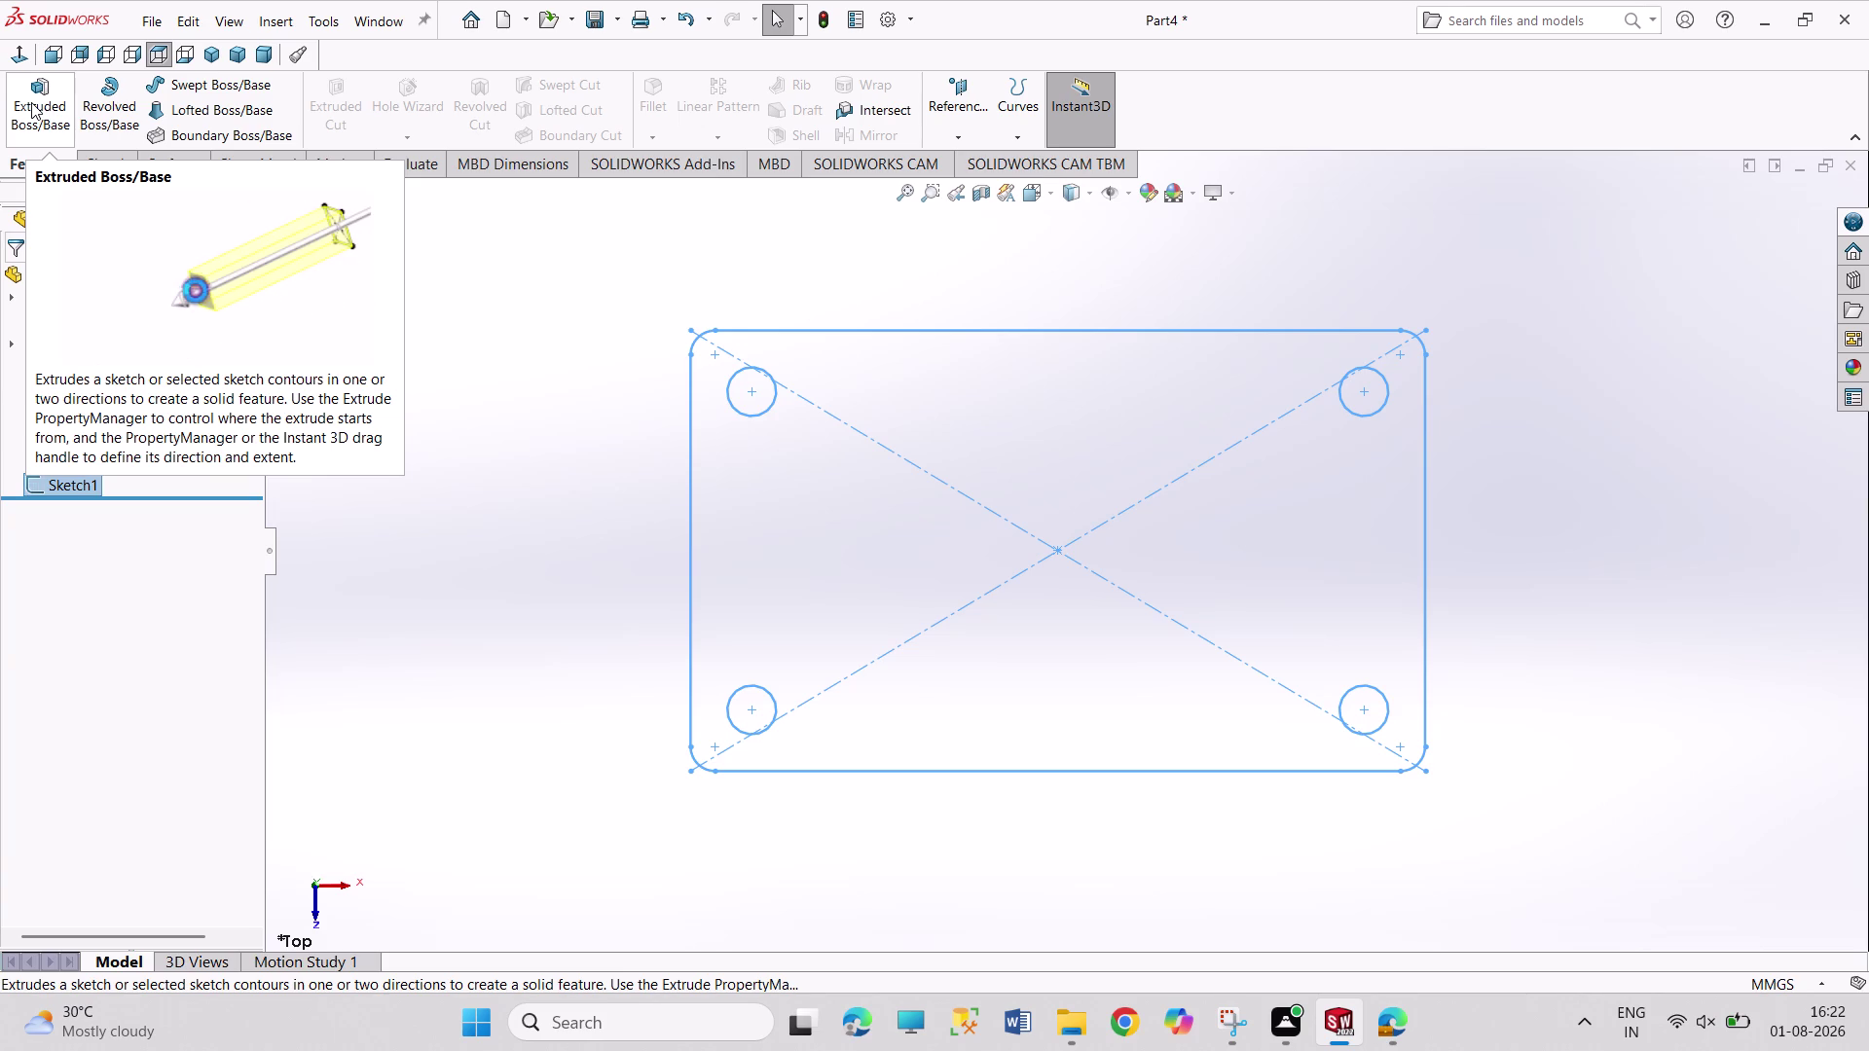
Start an Extruded Boss/Base from the finished plate sketch.
click(29, 99)
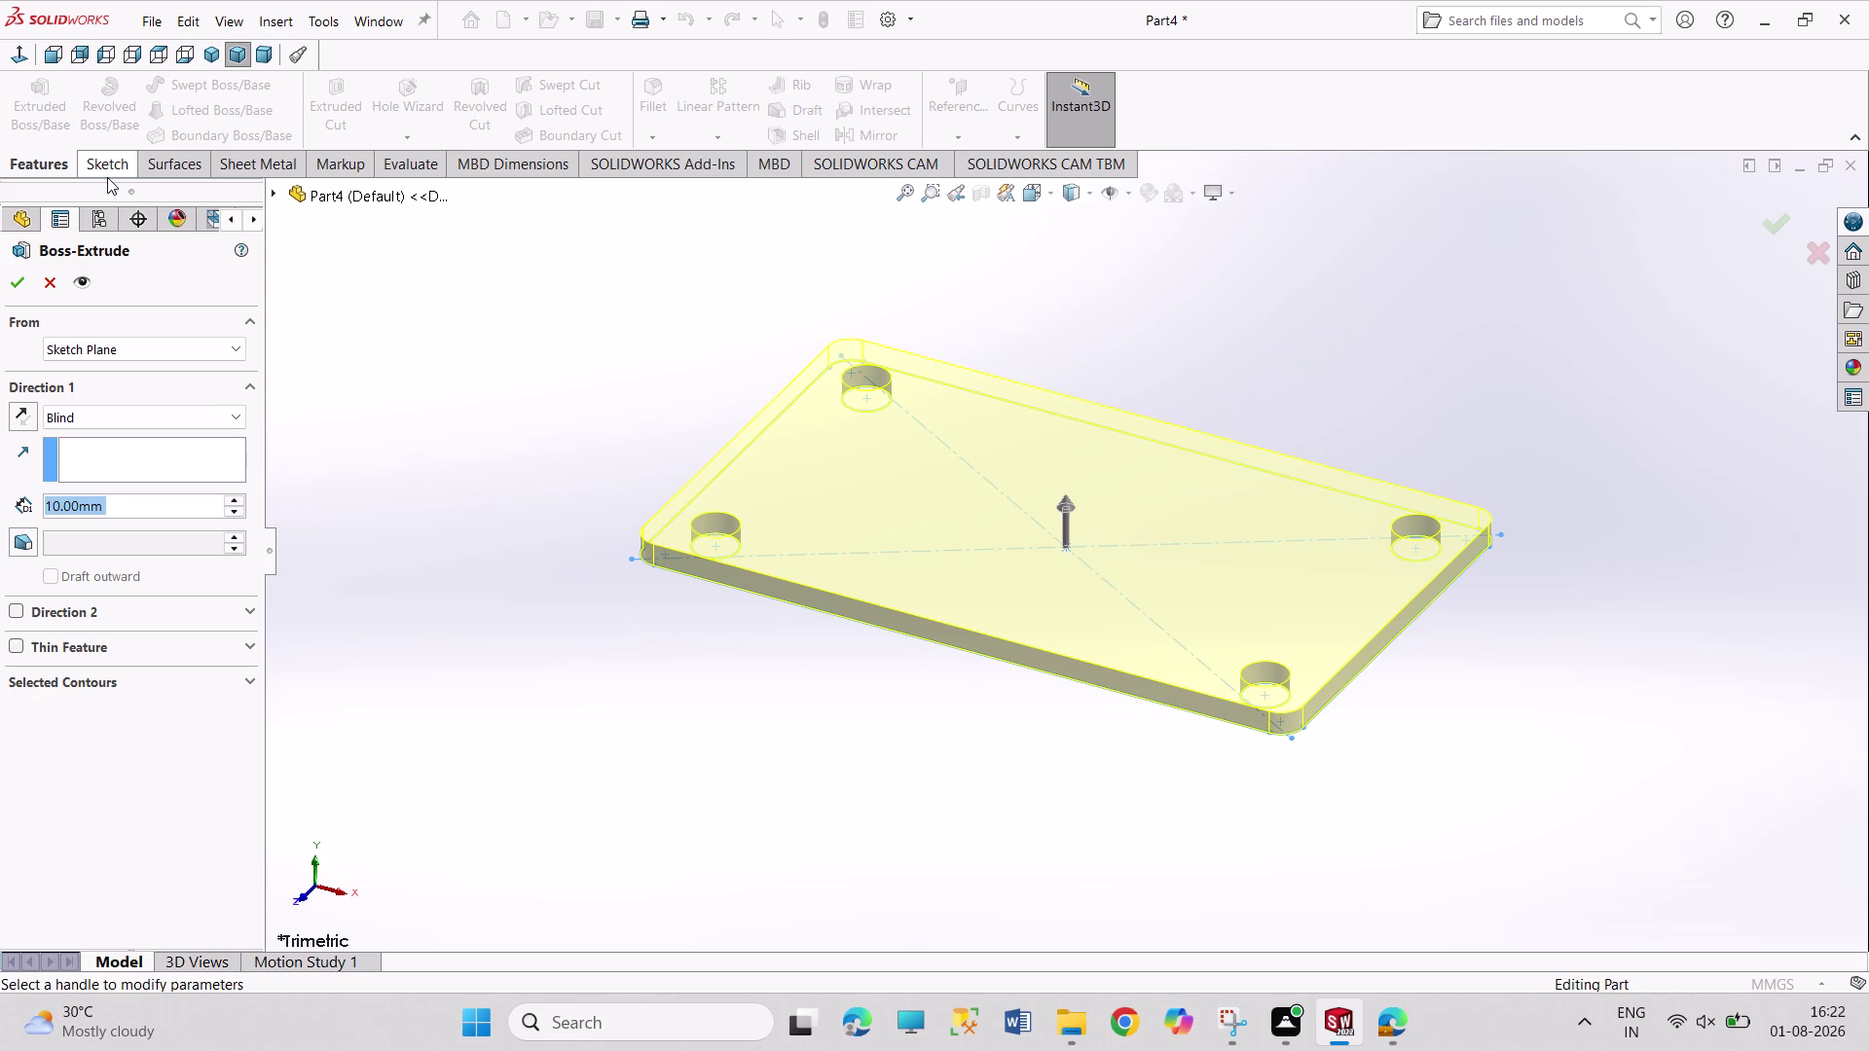
Set the plate extrusion to a 25 mm Blind depth and accept Boss-Extrude1.
text(25)
key(Return)
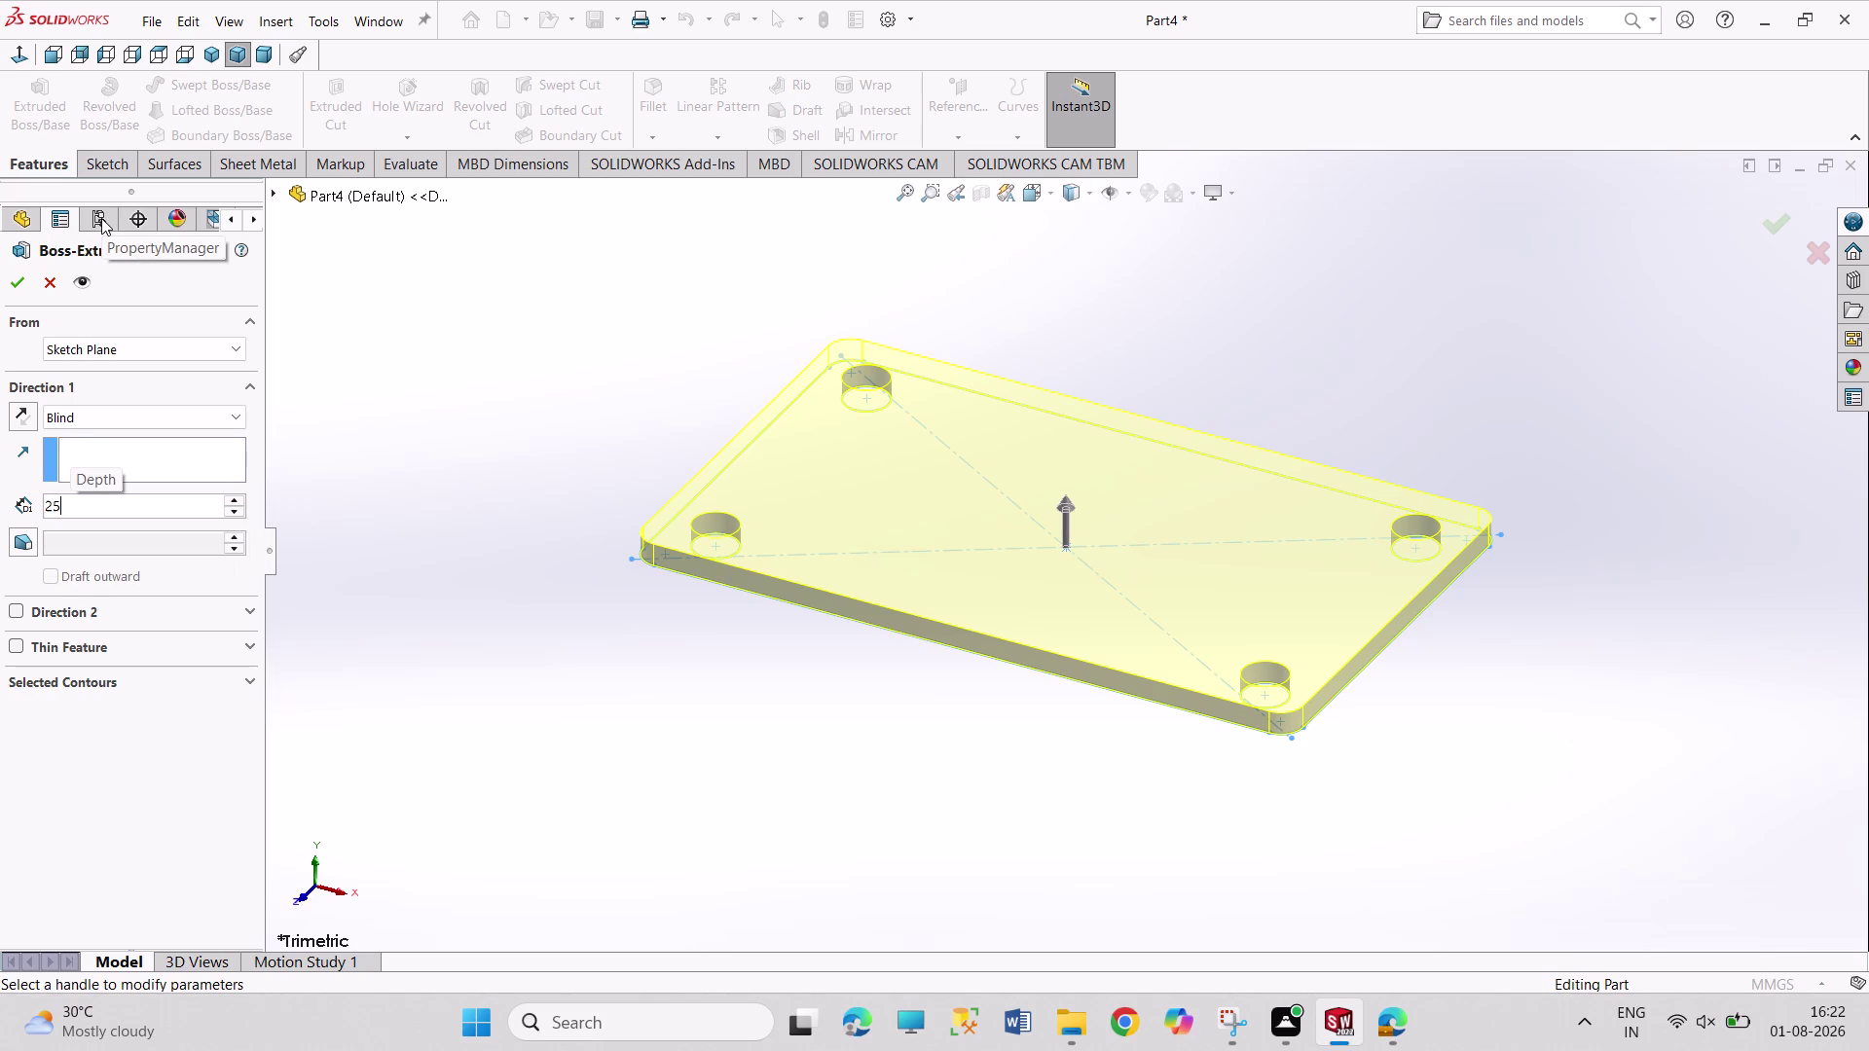
click(16, 276)
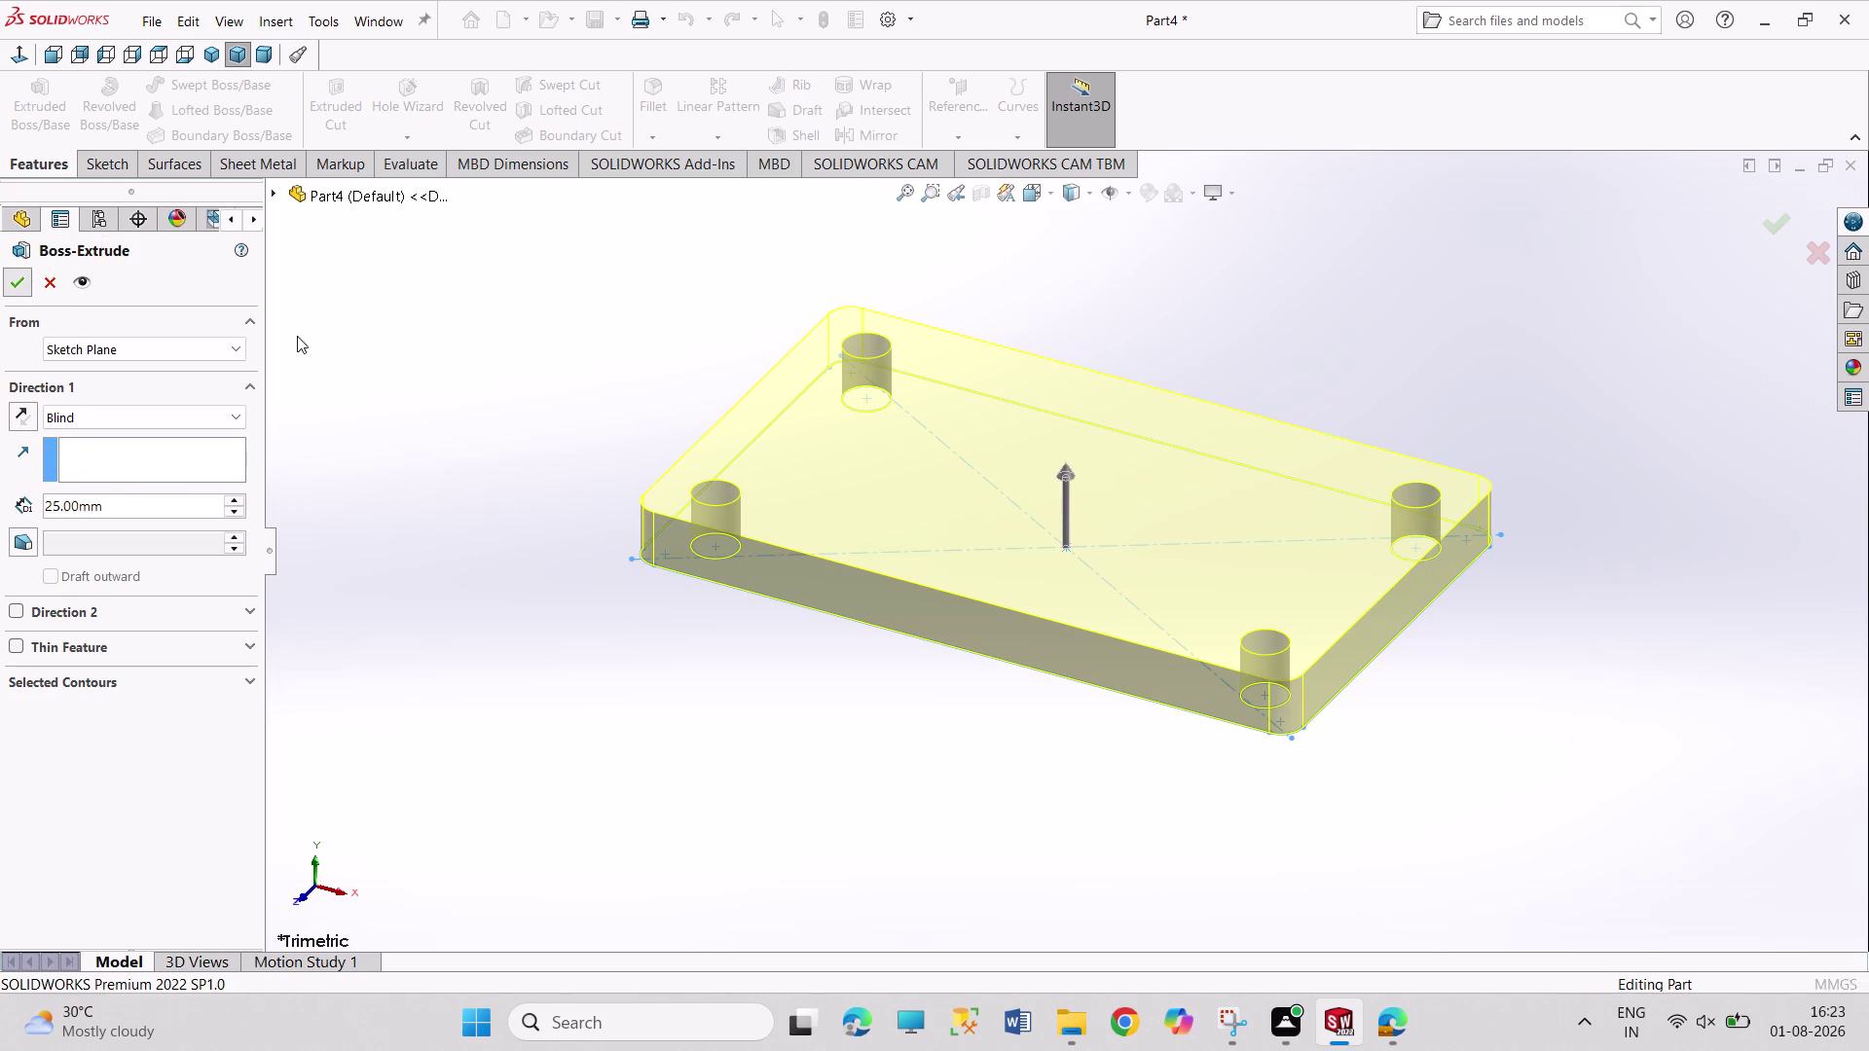
click(537, 376)
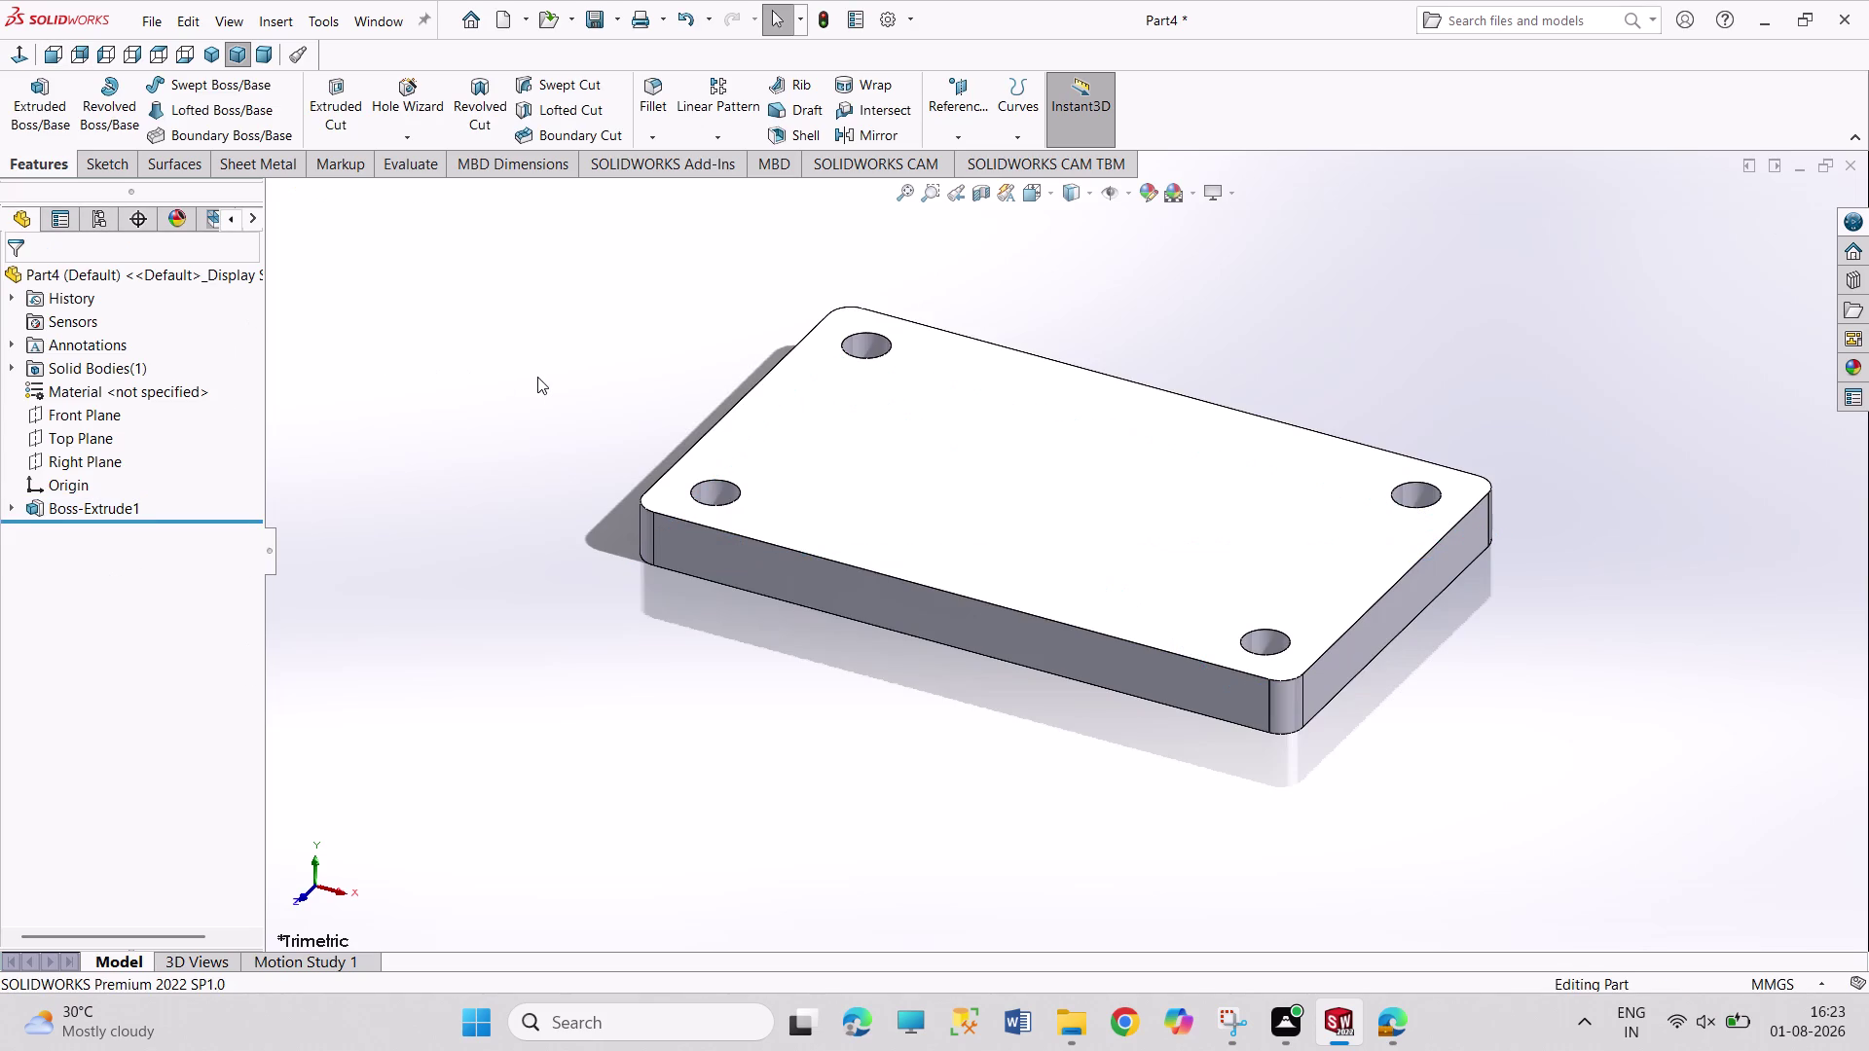
Select the plate's top face and start a Chamfer on its edges.
click(971, 409)
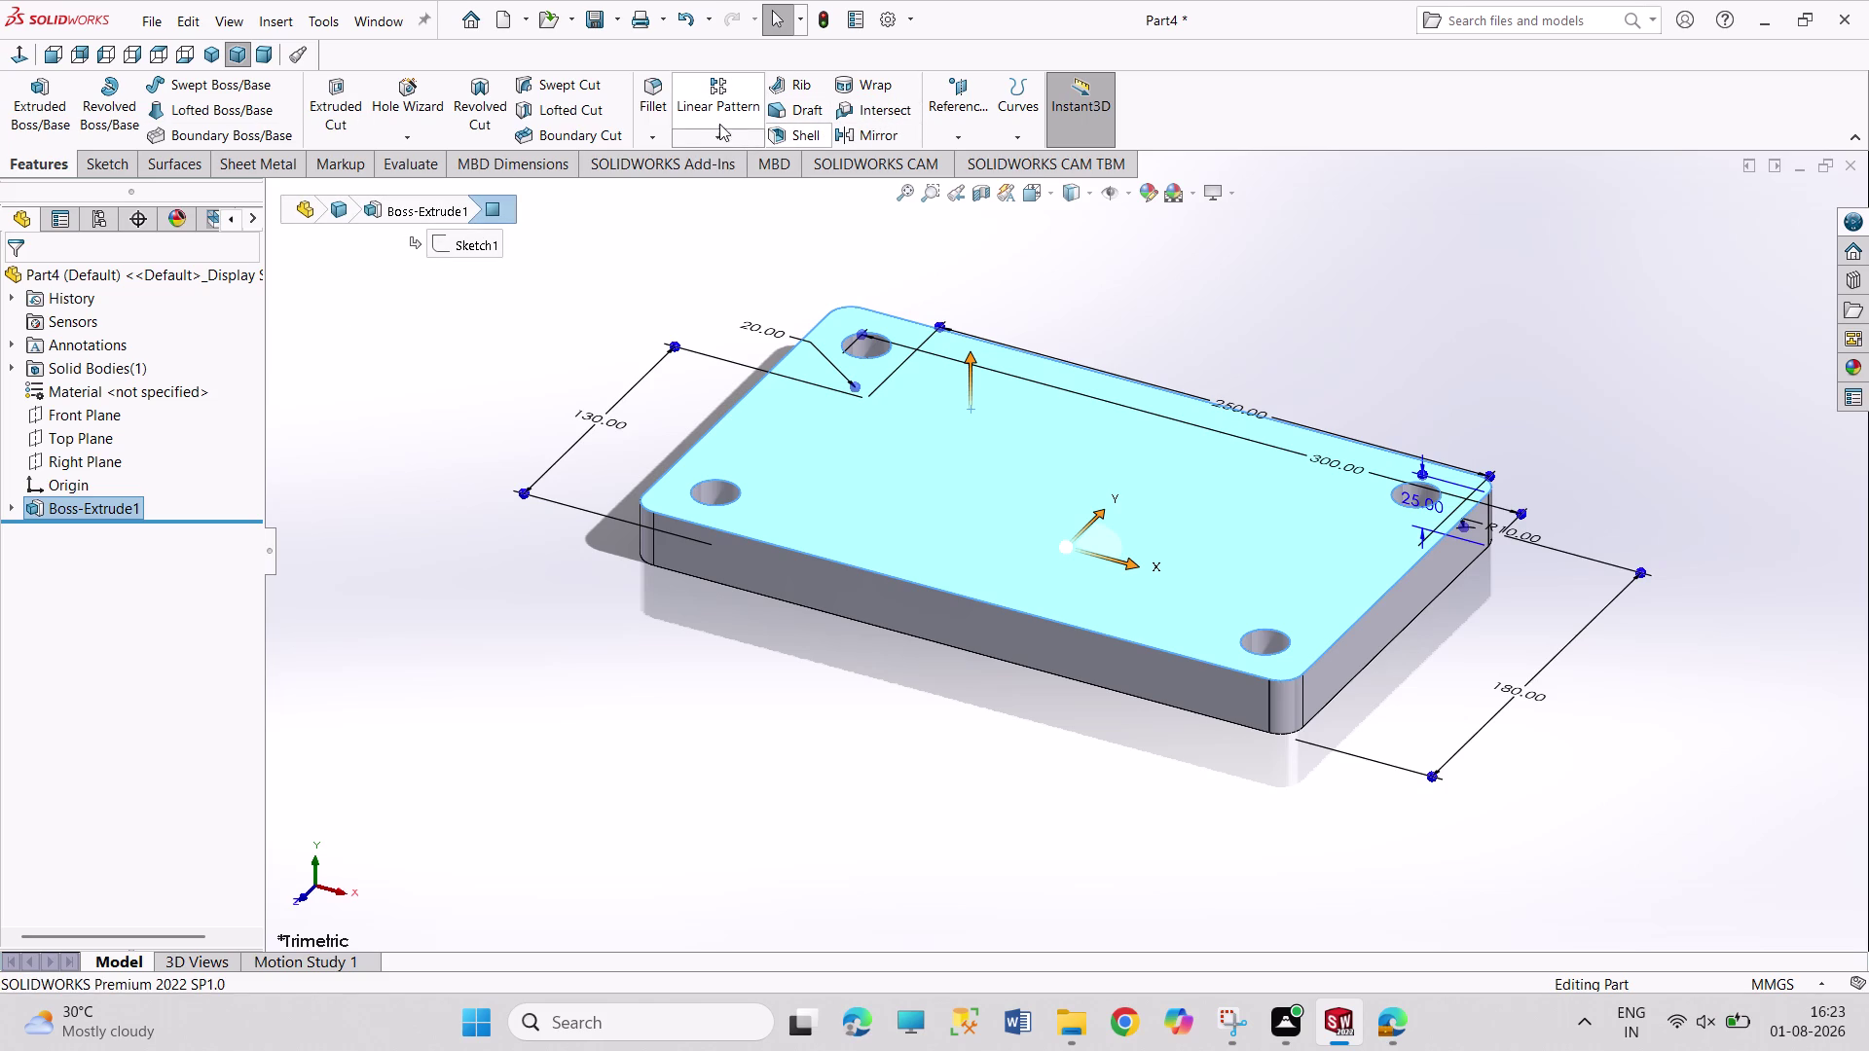
click(653, 136)
click(670, 180)
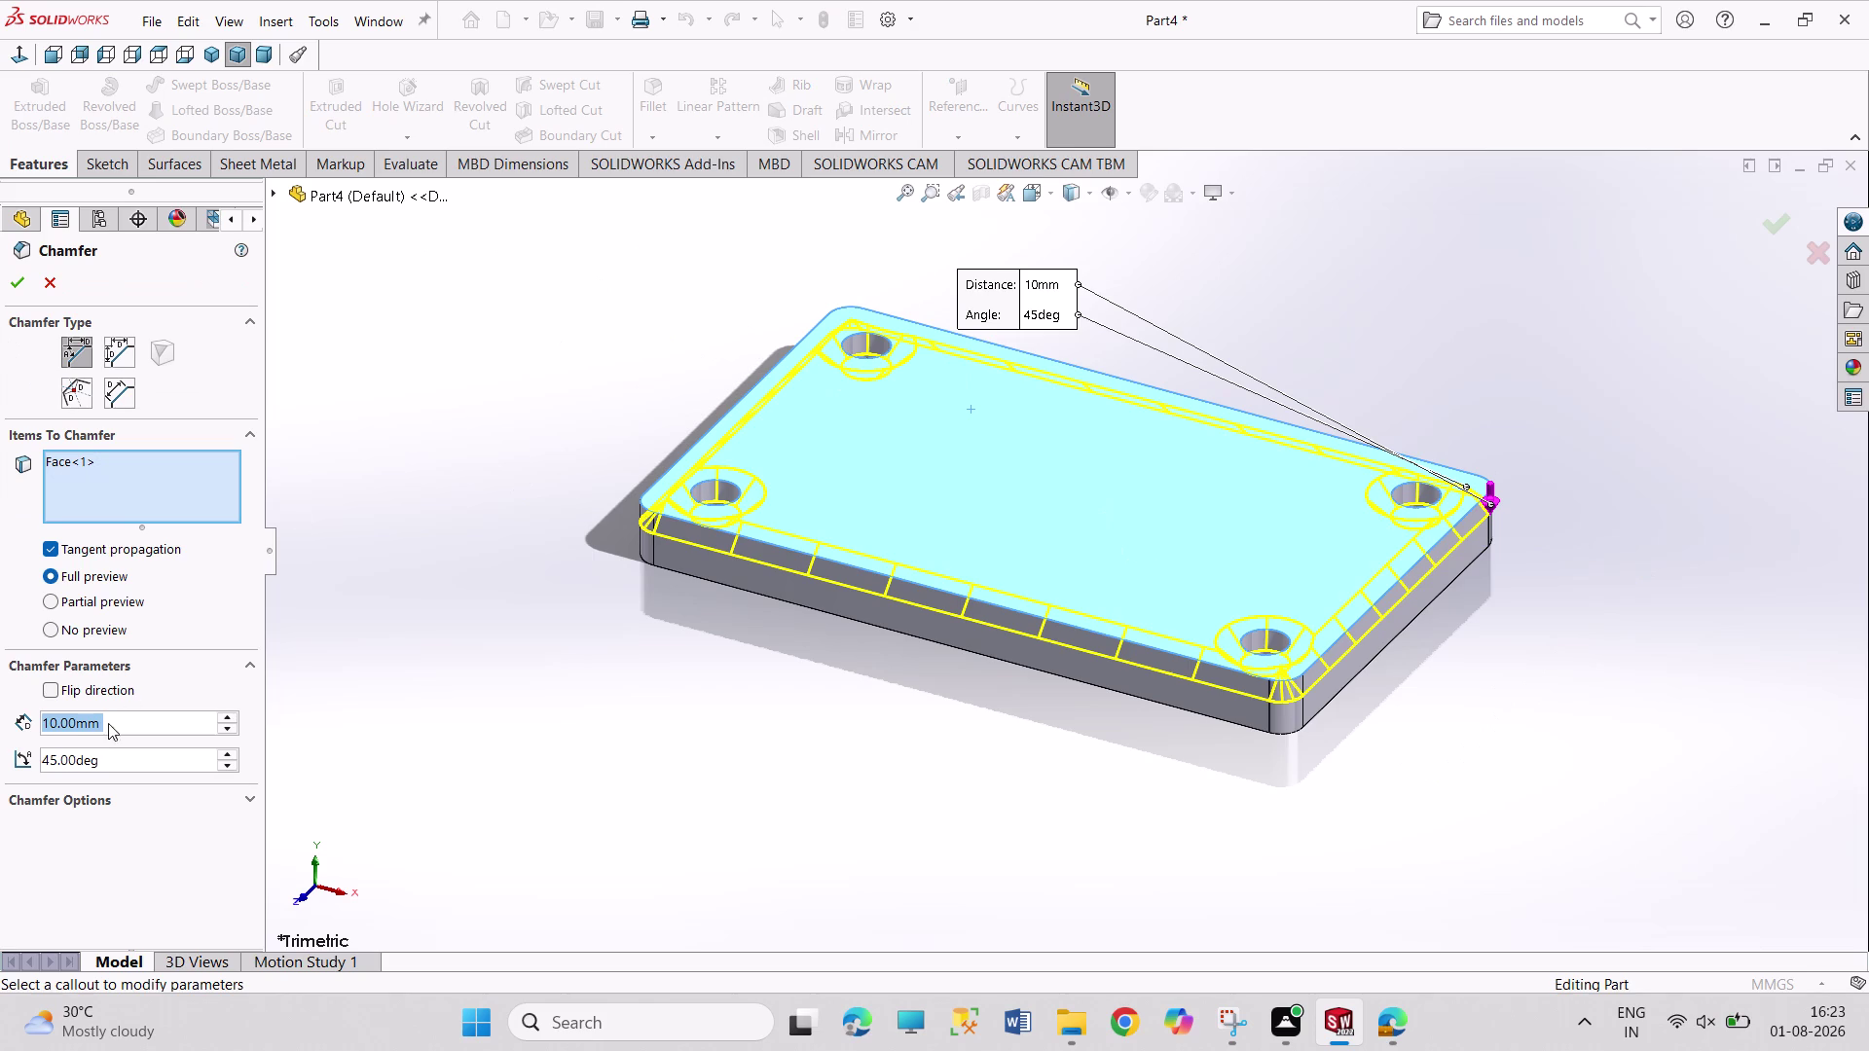
Set the chamfer distance to 2 mm, add the bottom face, and apply the chamfer.
key(2)
key(Return)
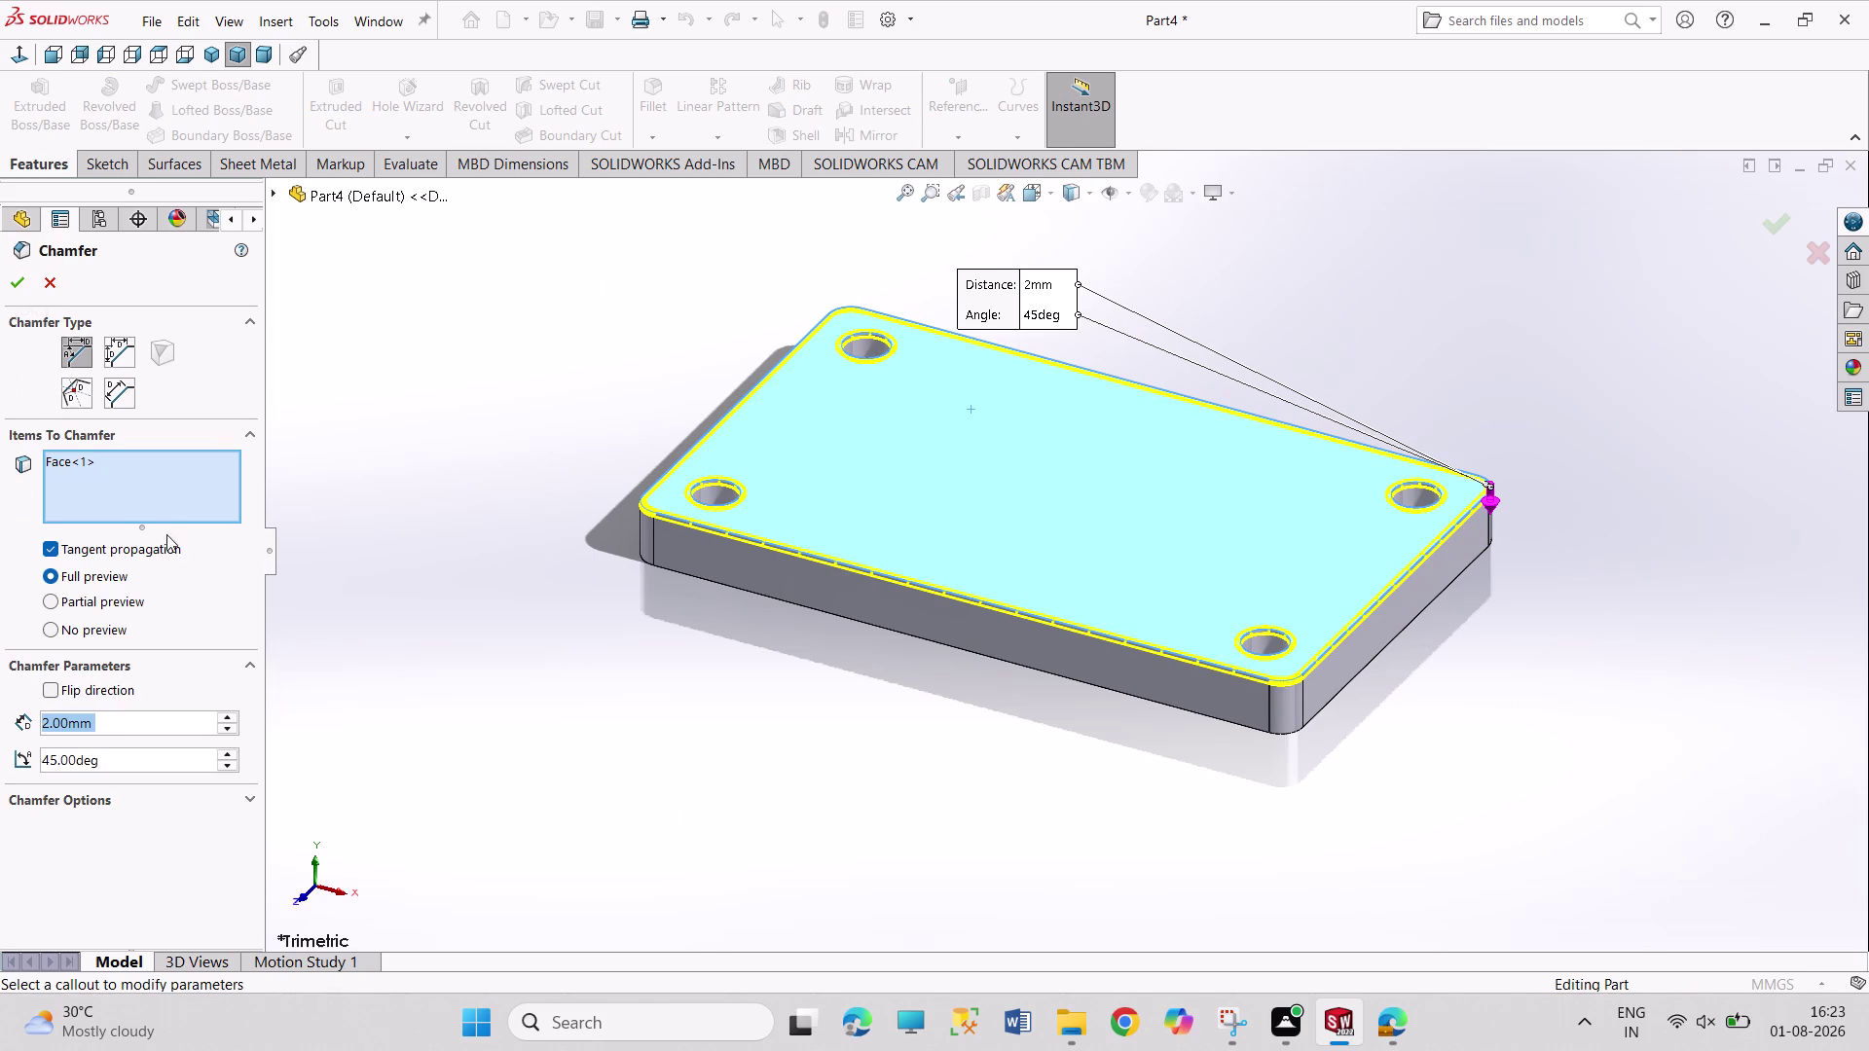
click(149, 501)
middle_drag(794, 766, 781, 419)
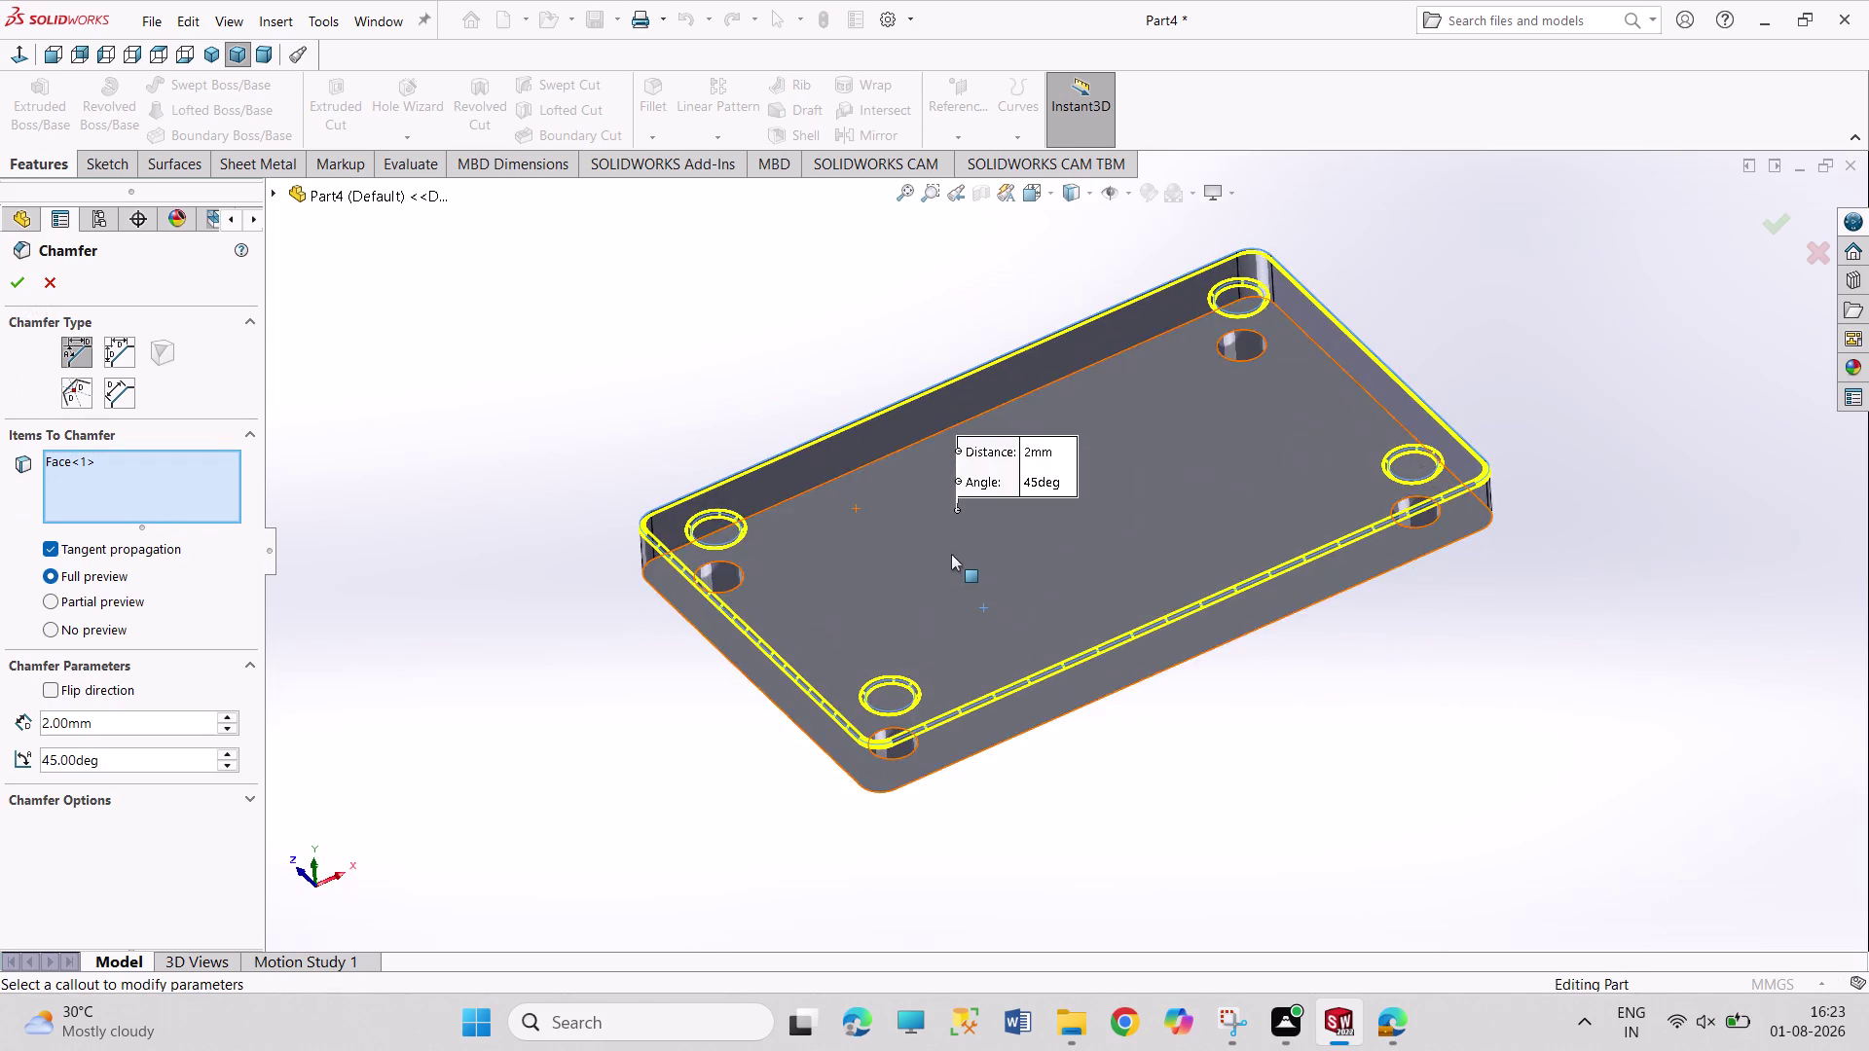
click(951, 554)
click(8, 281)
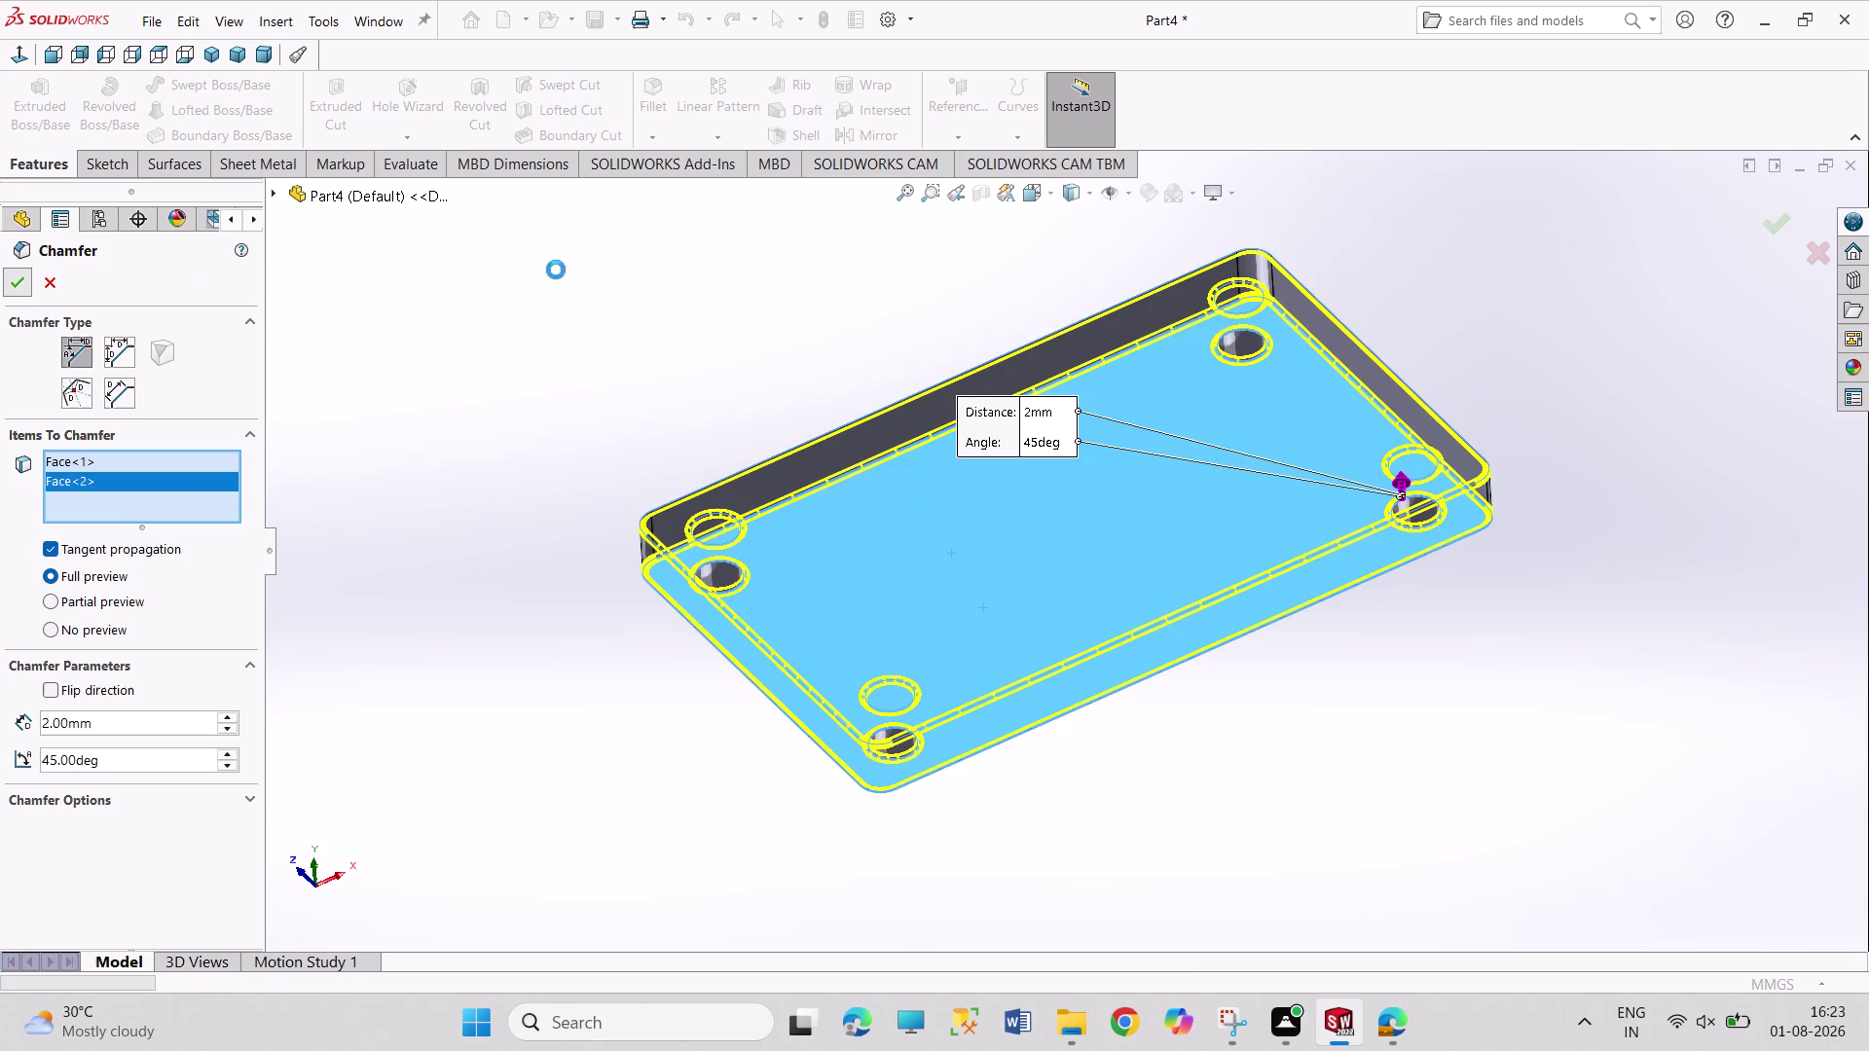
click(741, 315)
Orbit back to the top and select the plate's top face.
middle_drag(934, 312, 1049, 712)
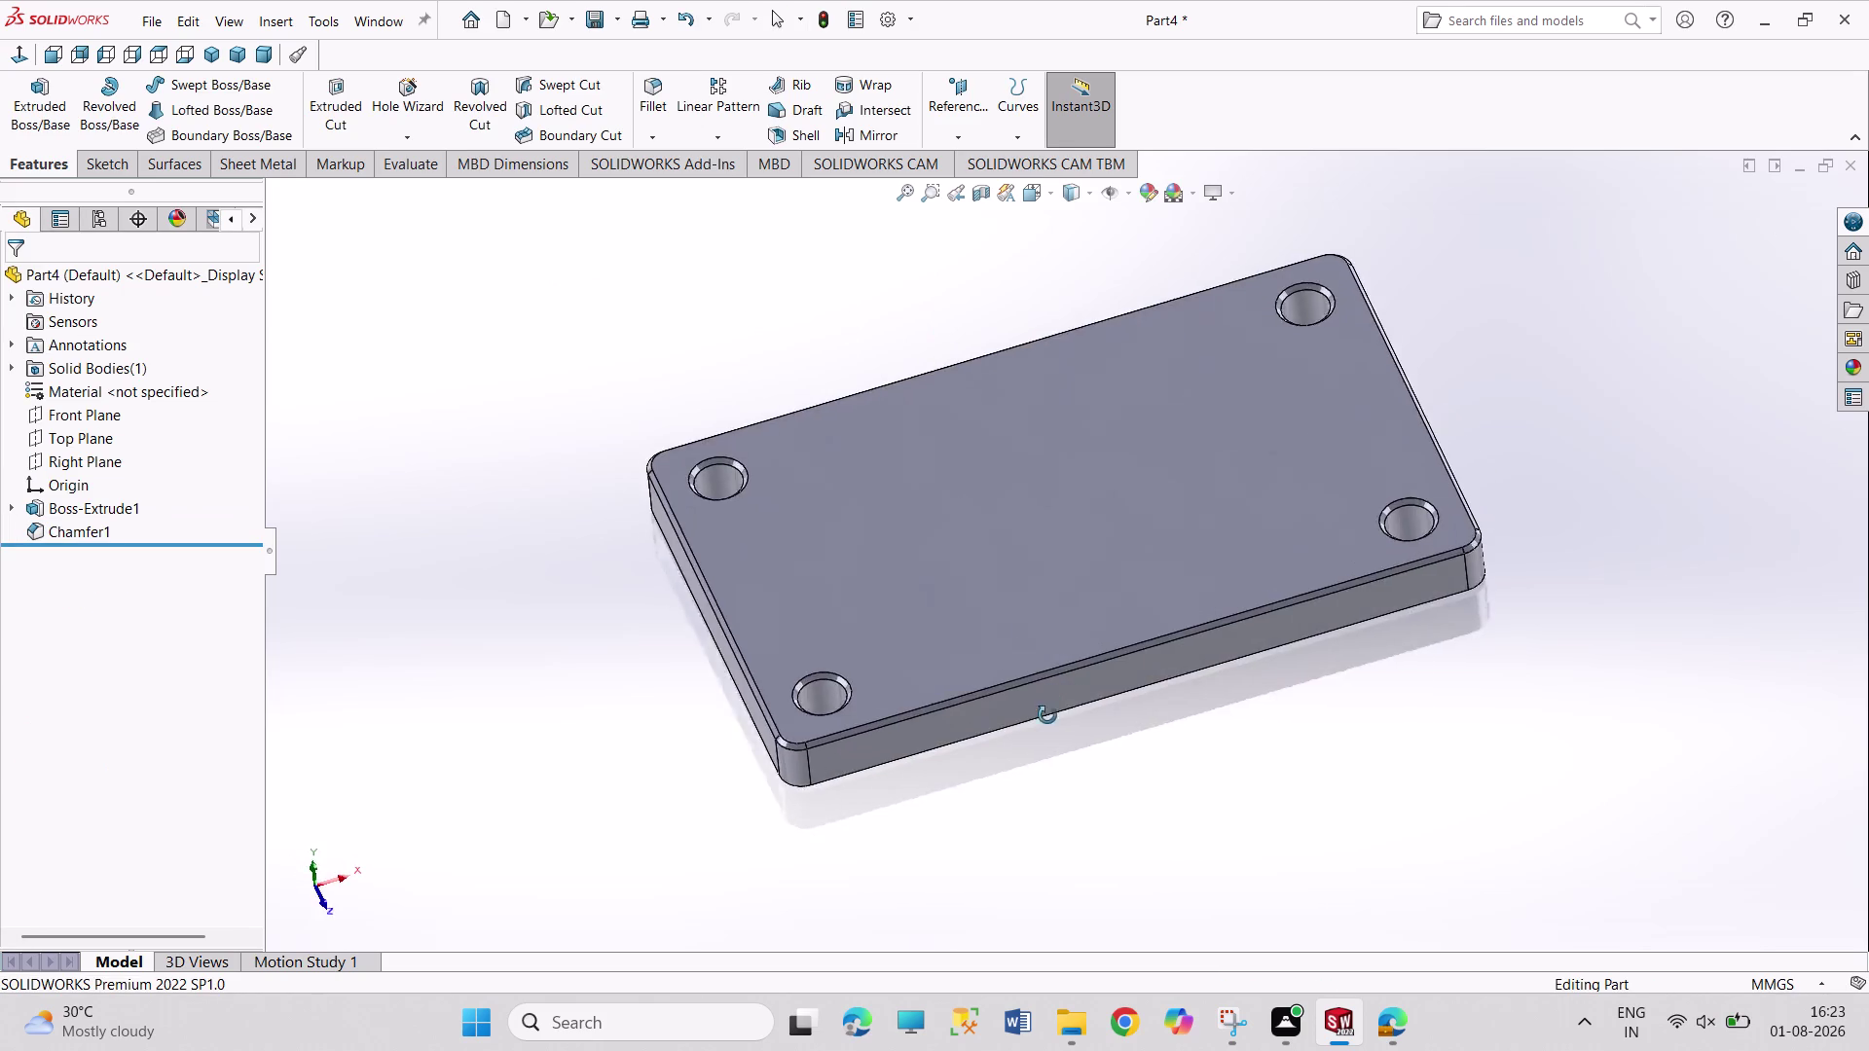
middle_drag(1048, 713, 980, 729)
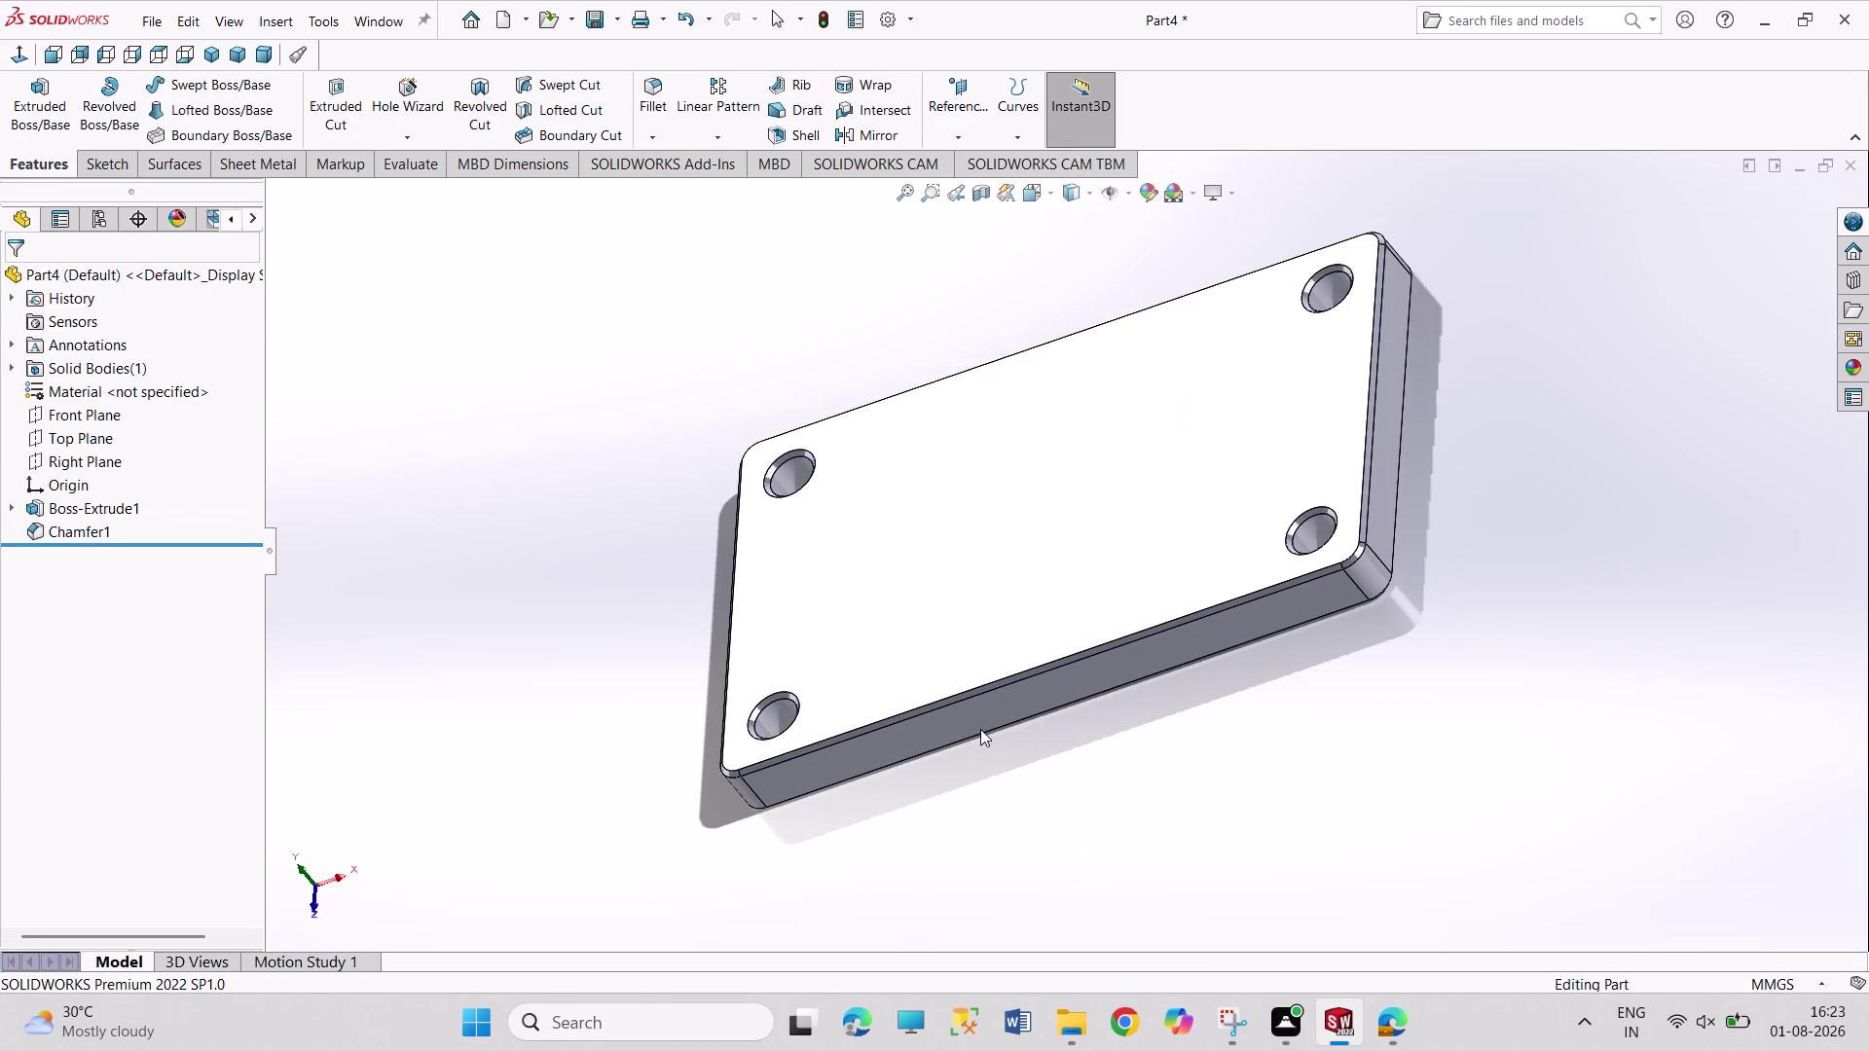
click(955, 497)
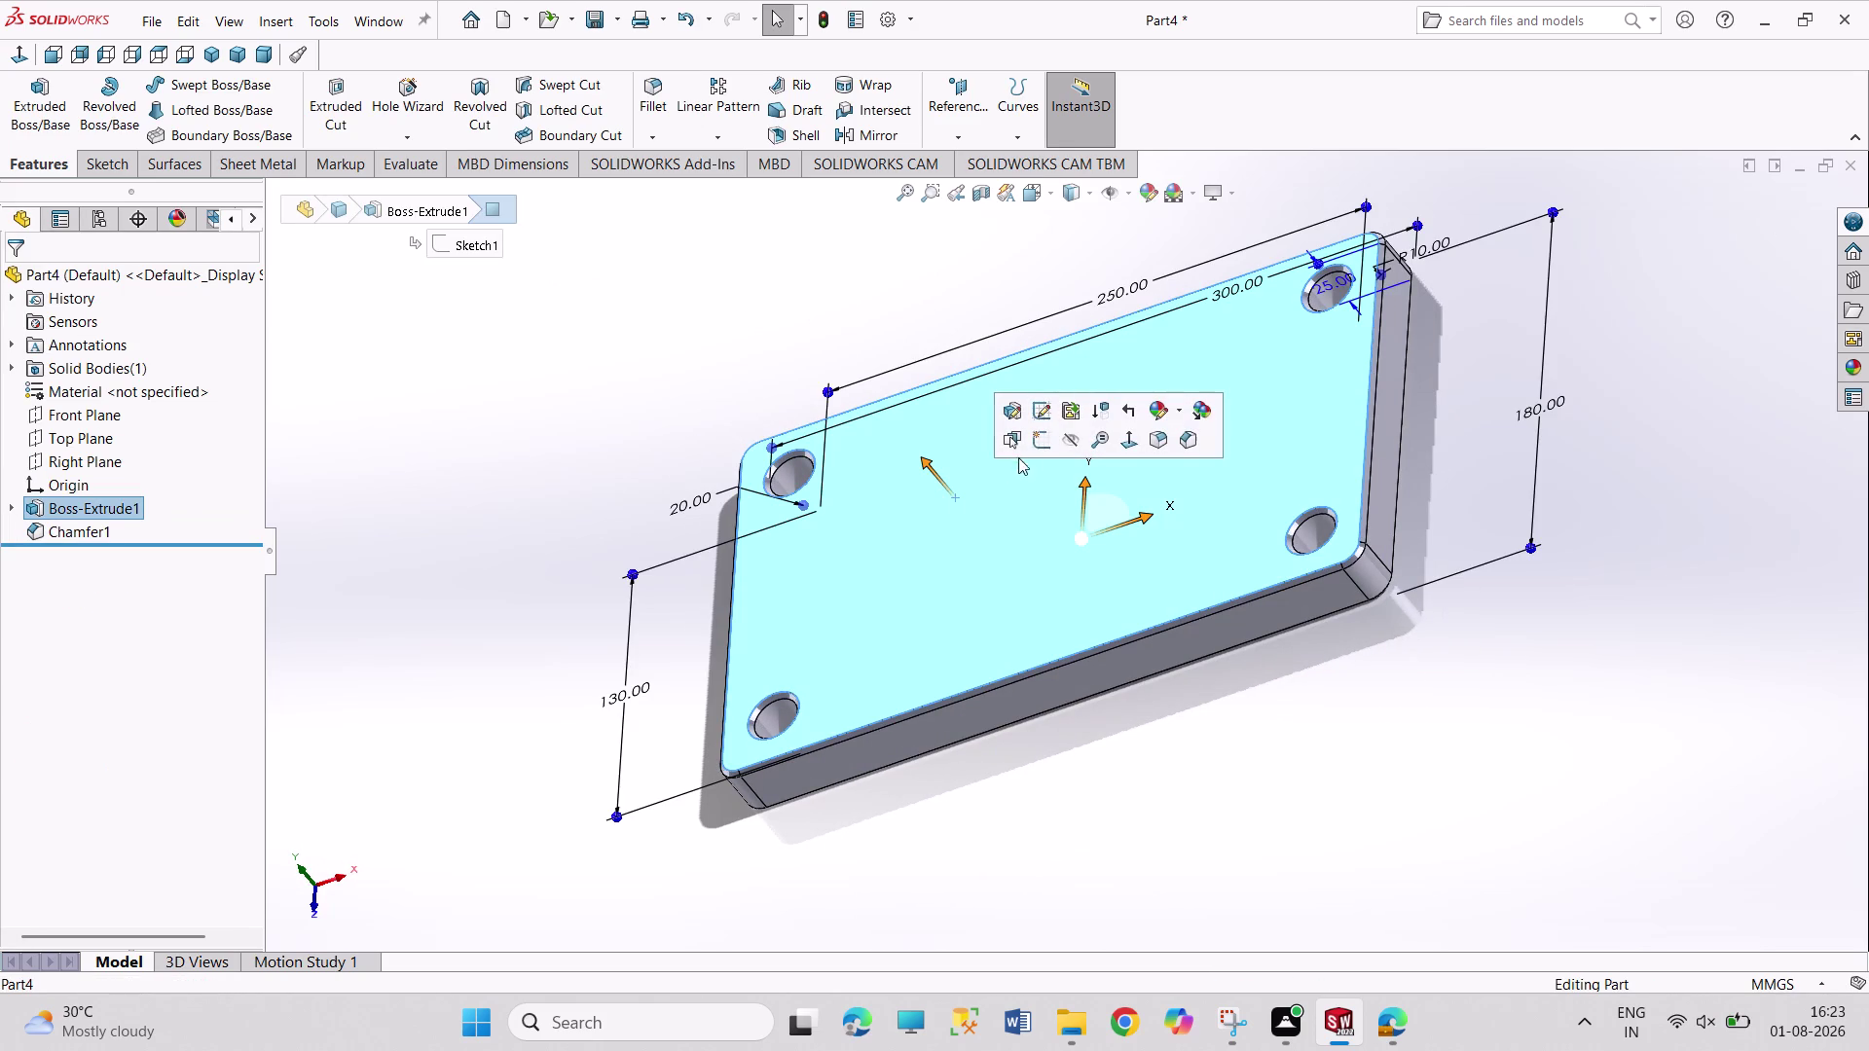
Start a sketch on the top face and draw circles near the top and bottom of the centre line.
click(1035, 439)
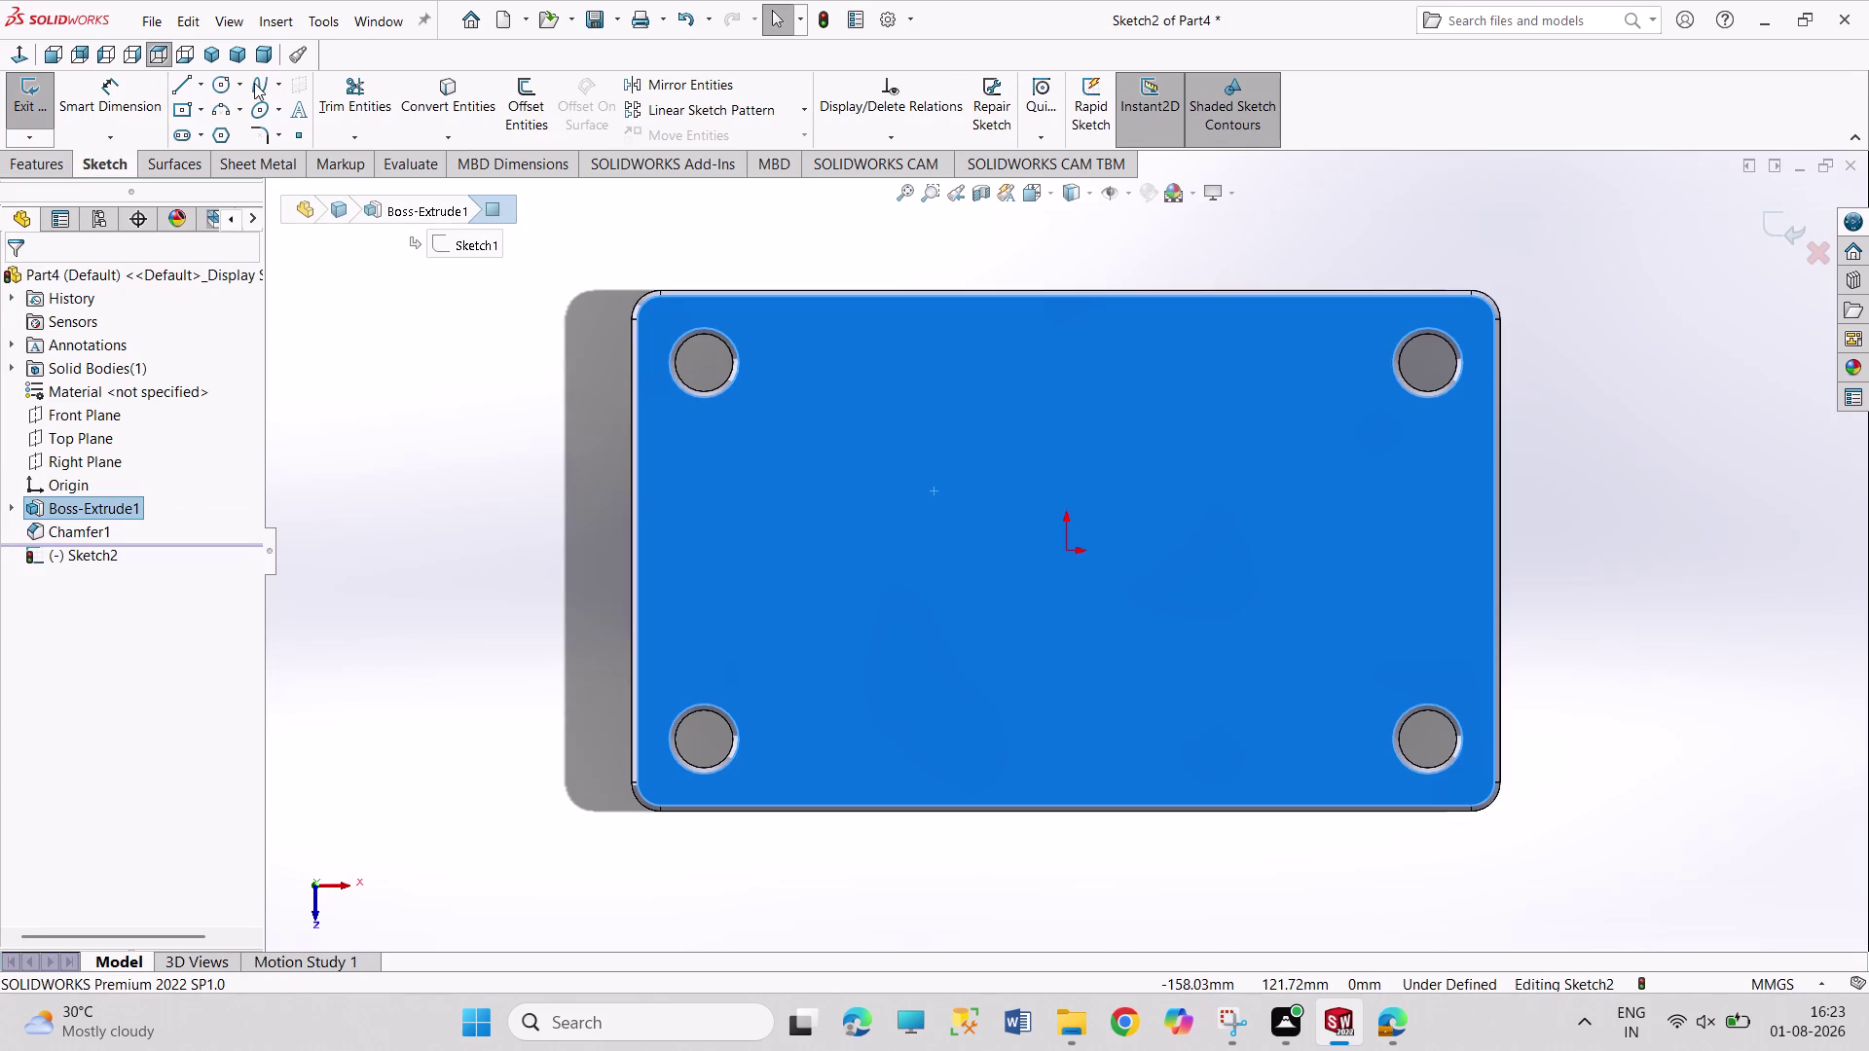
click(219, 86)
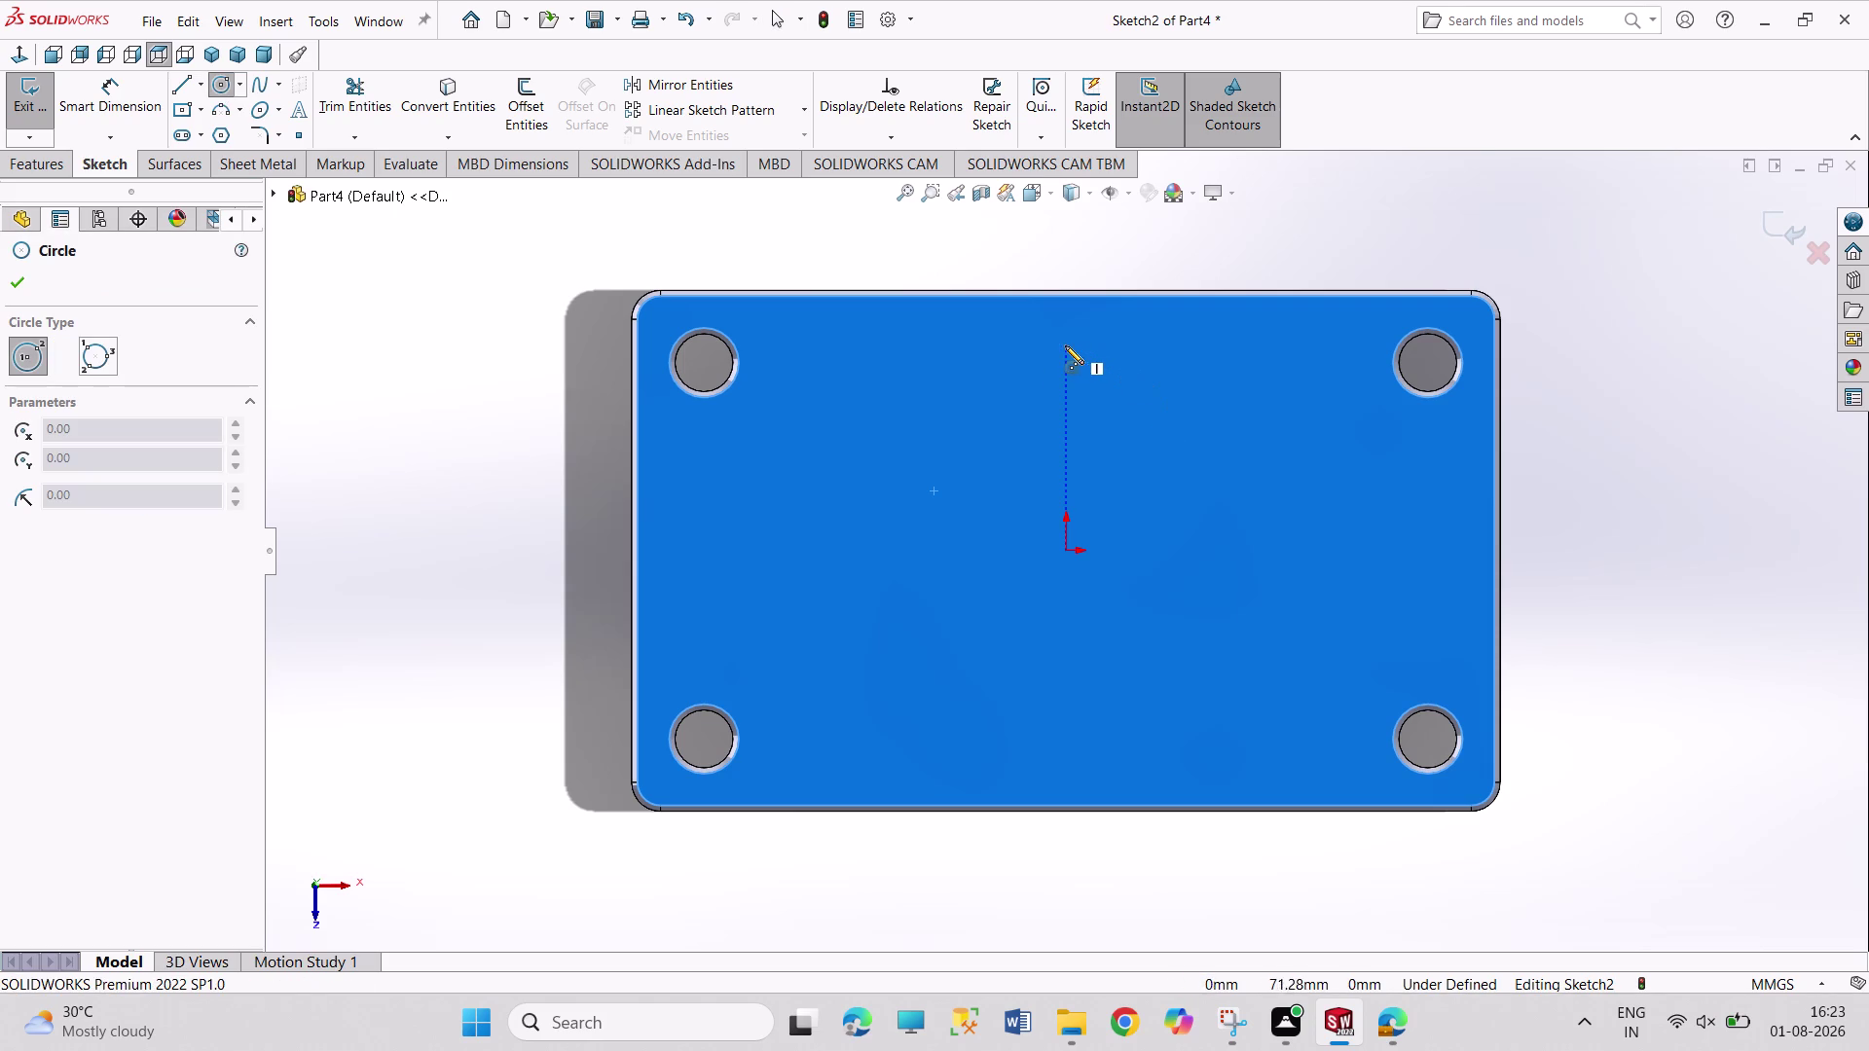
click(1069, 379)
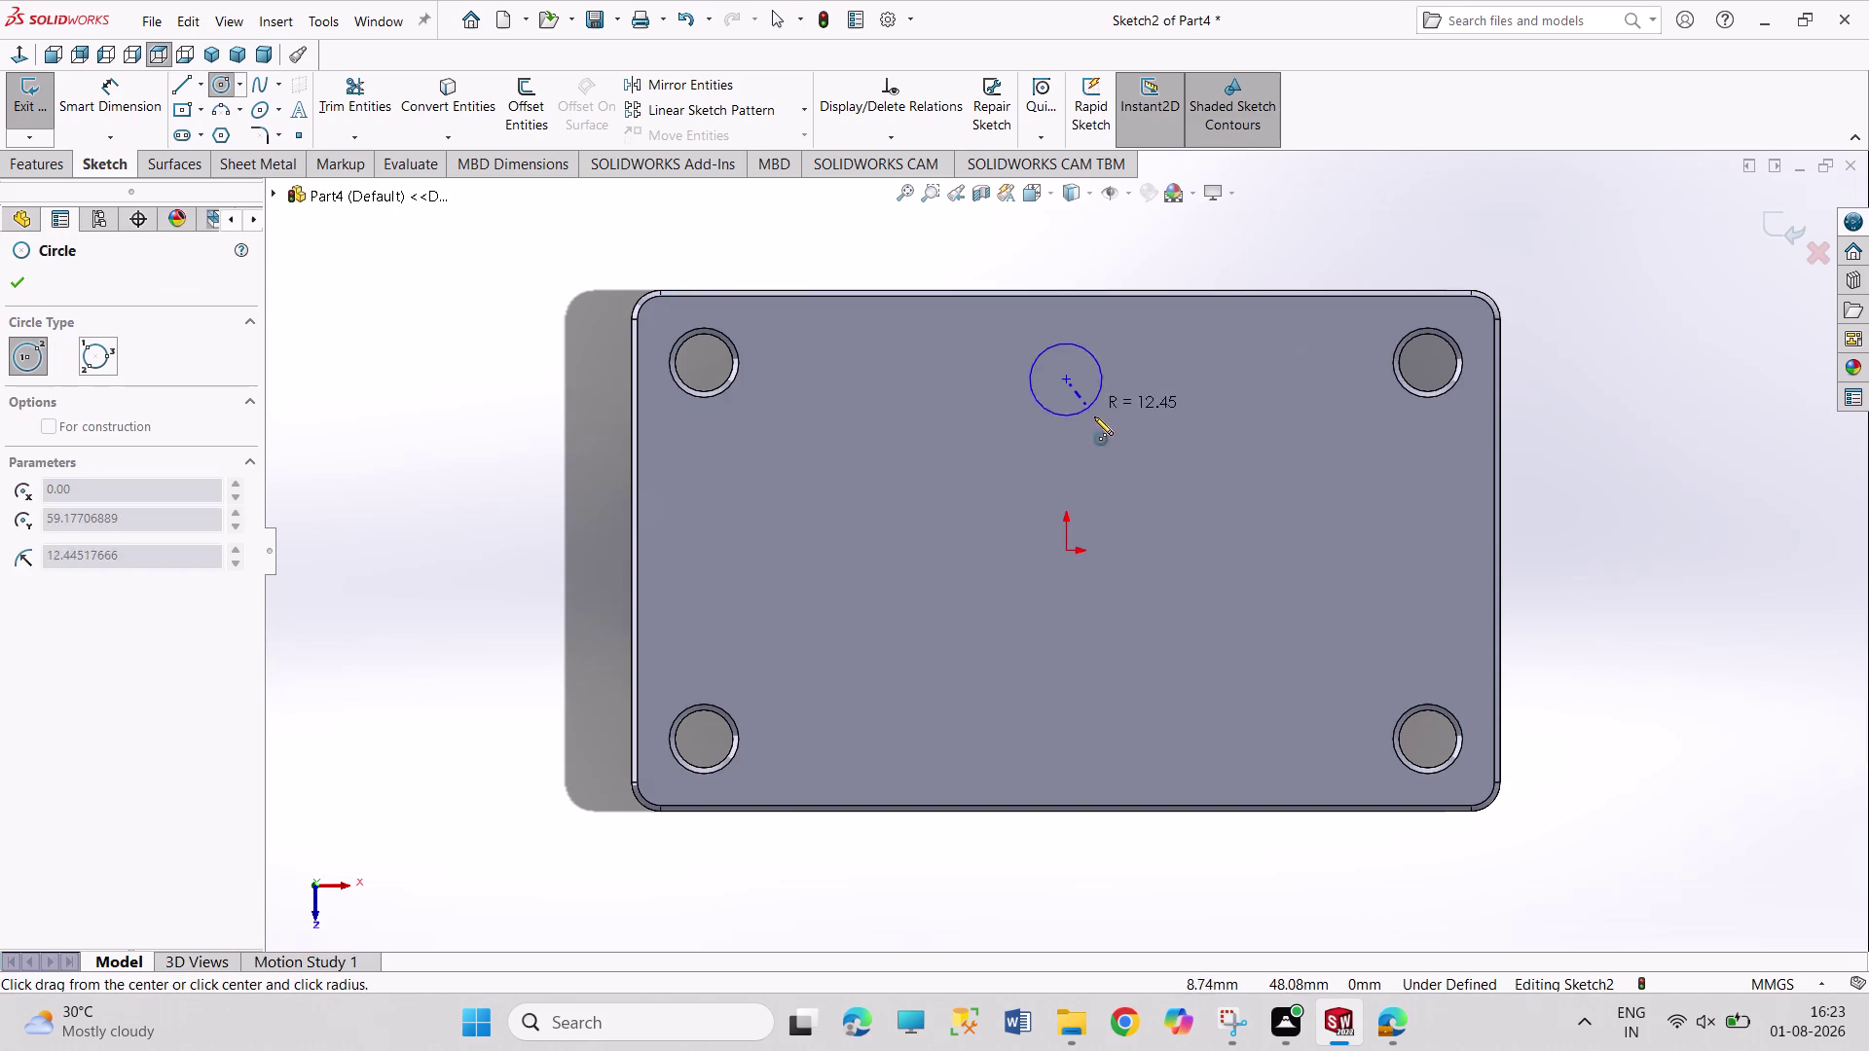
click(1095, 417)
drag(1064, 749, 1064, 759)
click(1068, 782)
Place a diameter dimension on the top circle.
right_drag(1570, 676, 1549, 467)
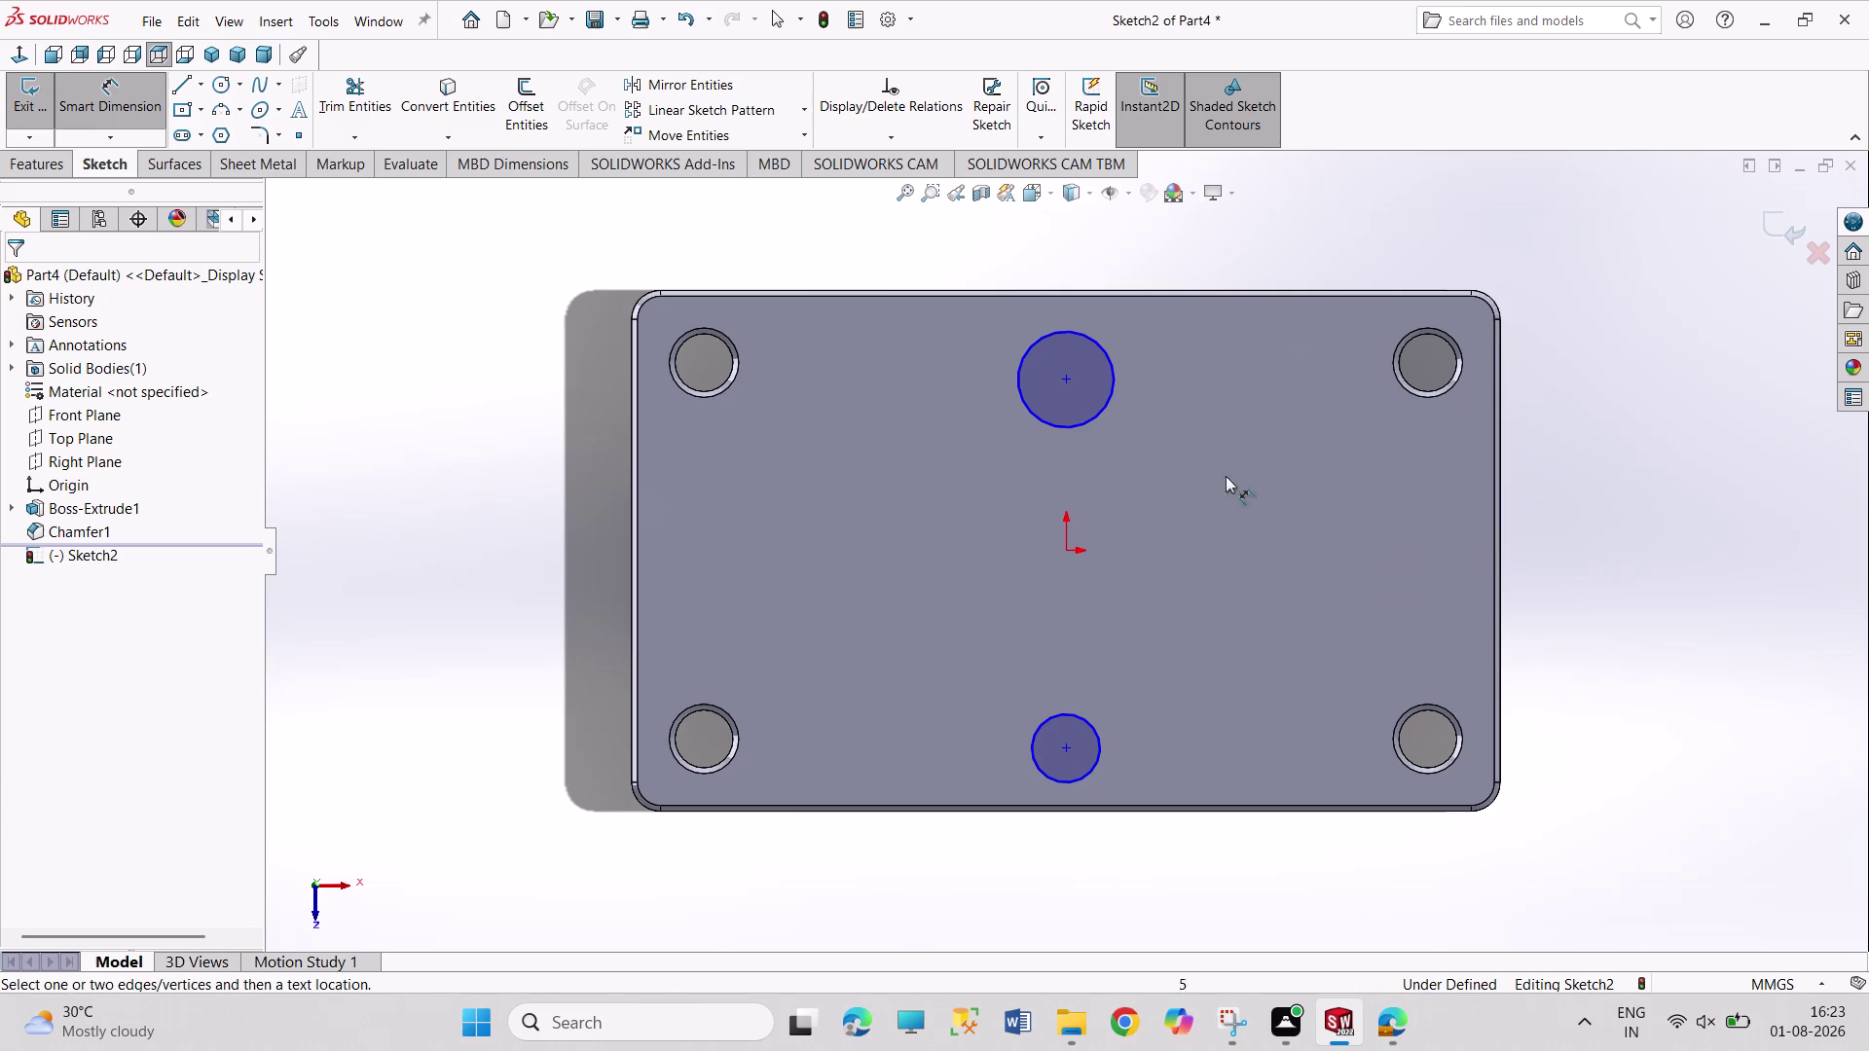
click(1112, 366)
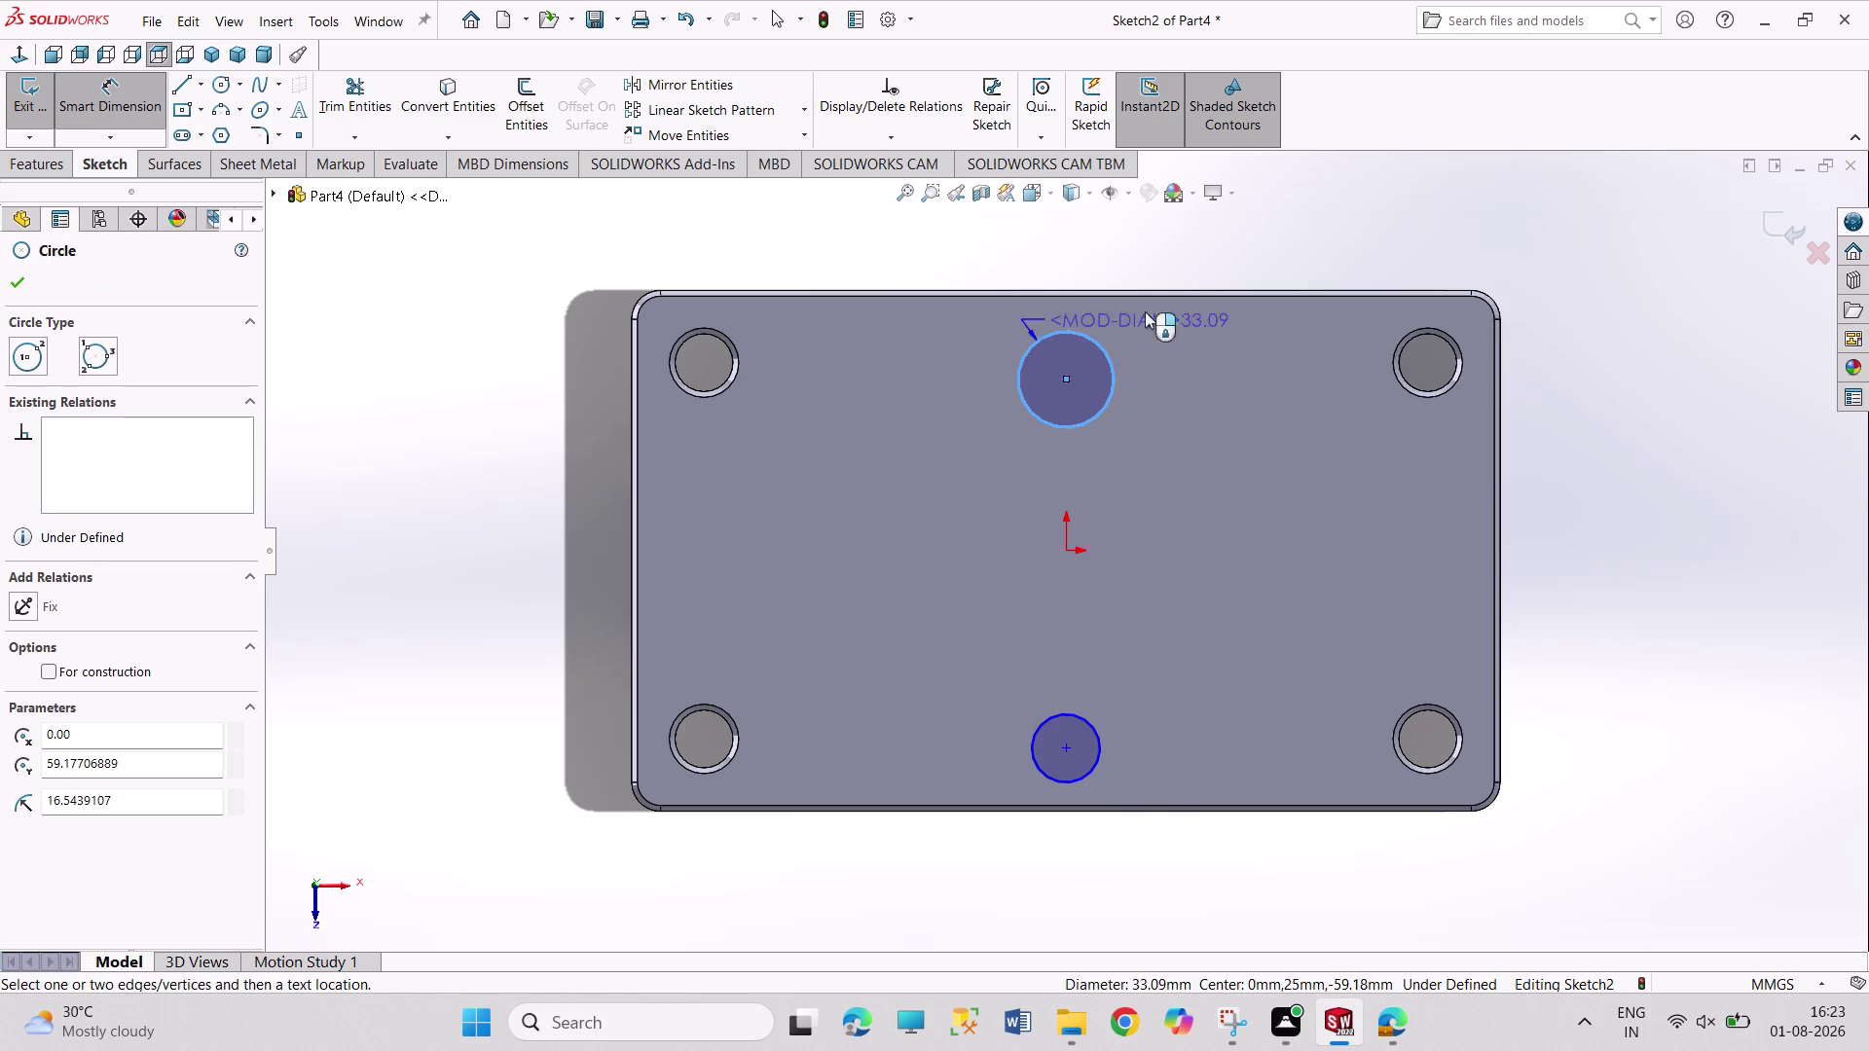
click(1222, 253)
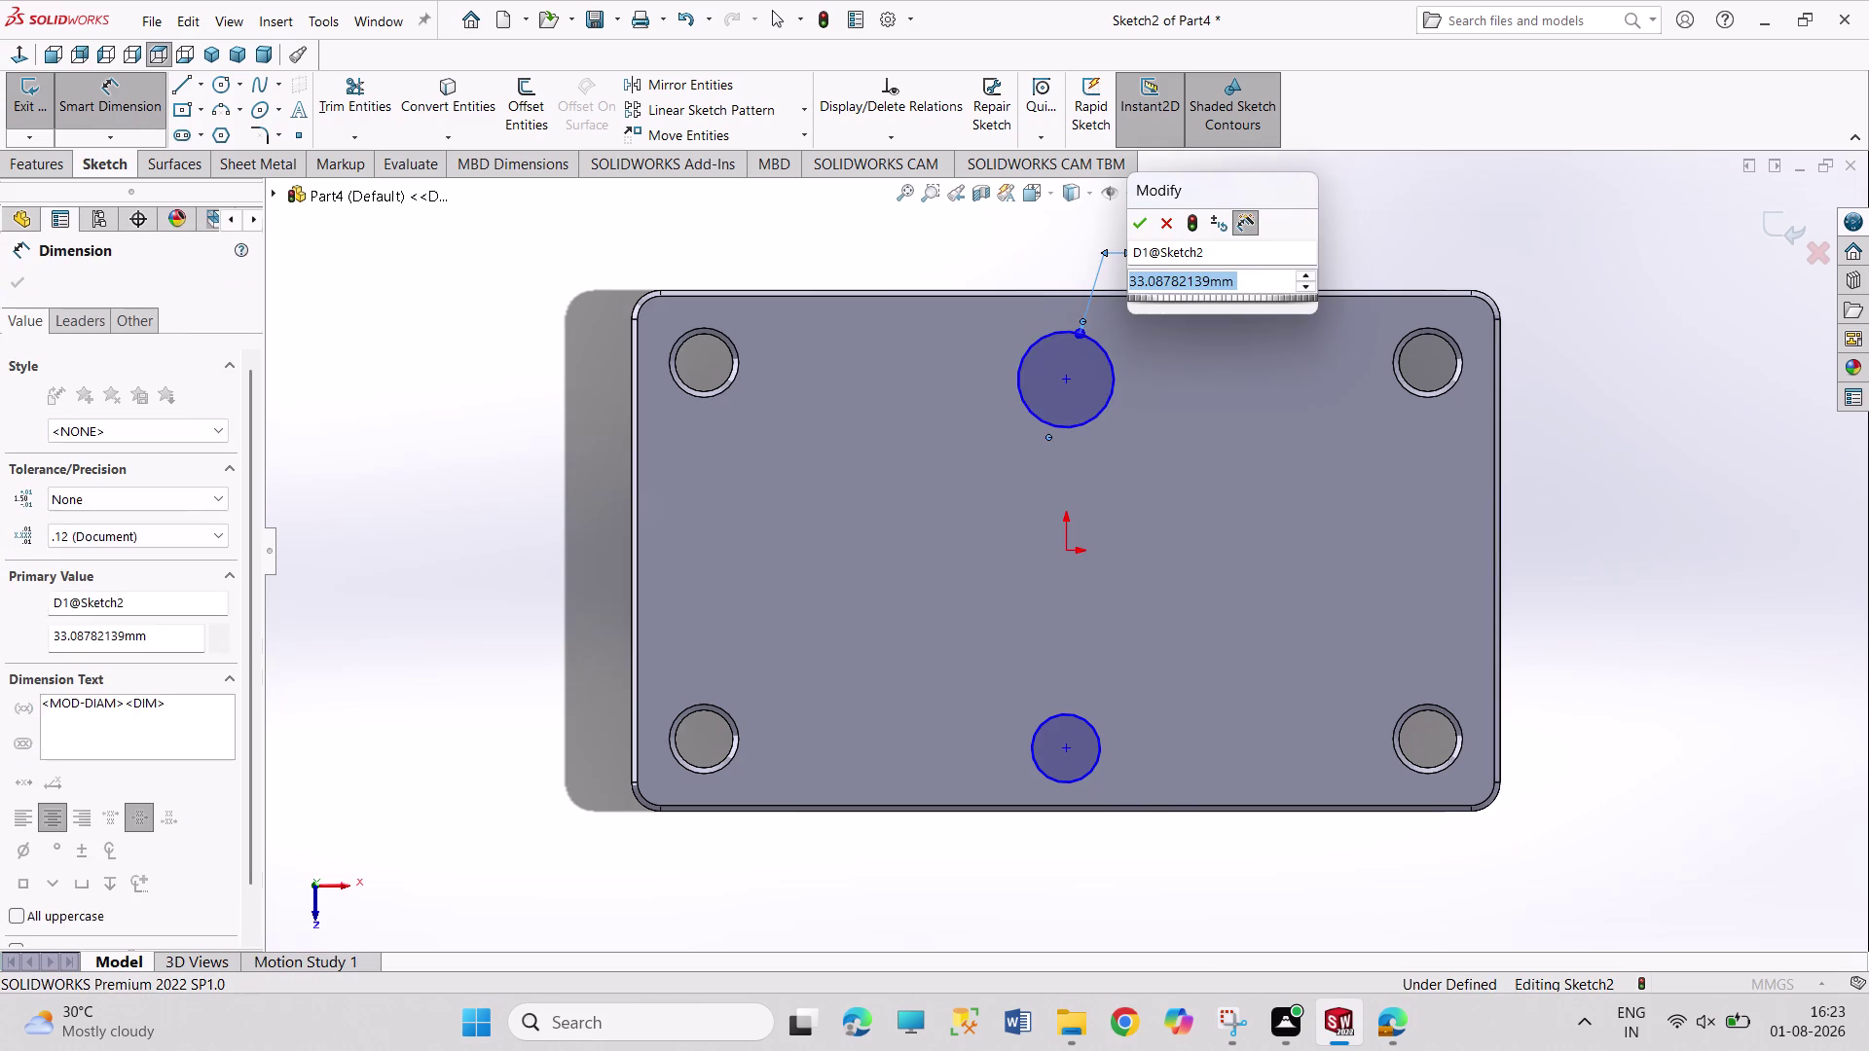
Give the top circle a 20 mm diameter and reposition its label.
text(20)
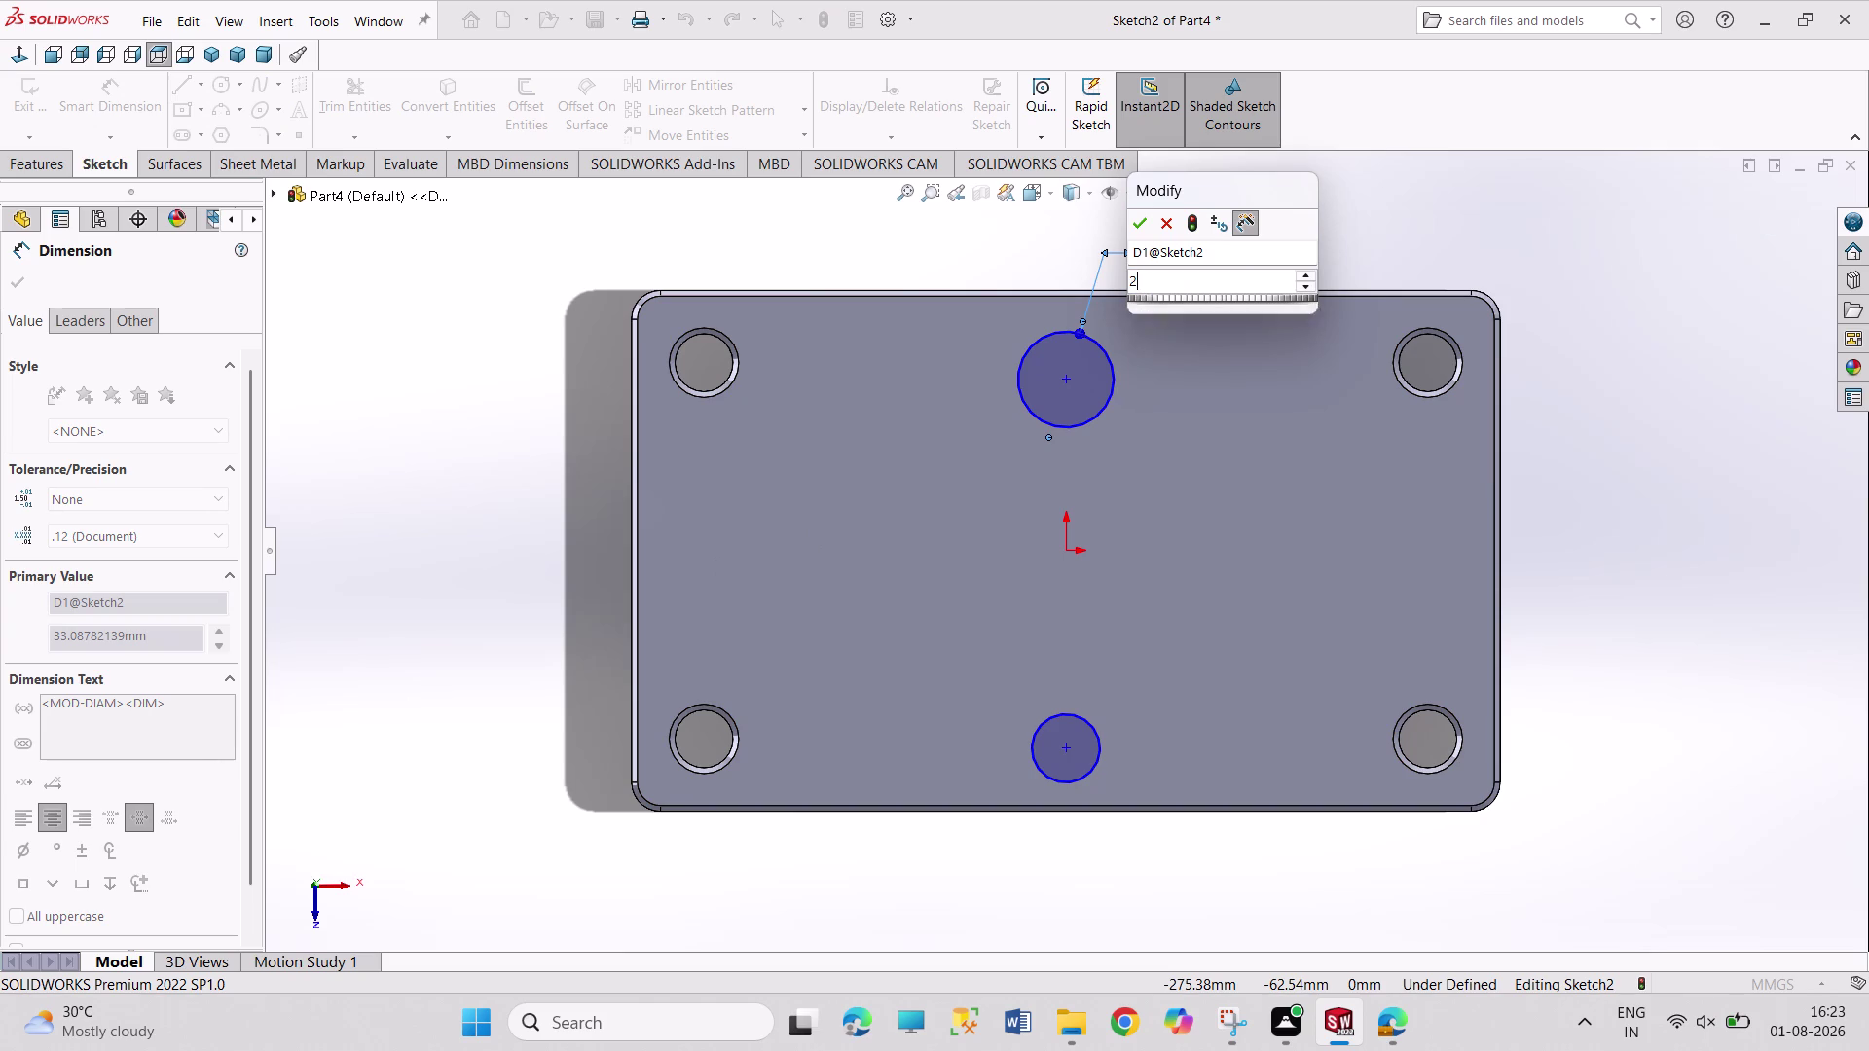
key(Return)
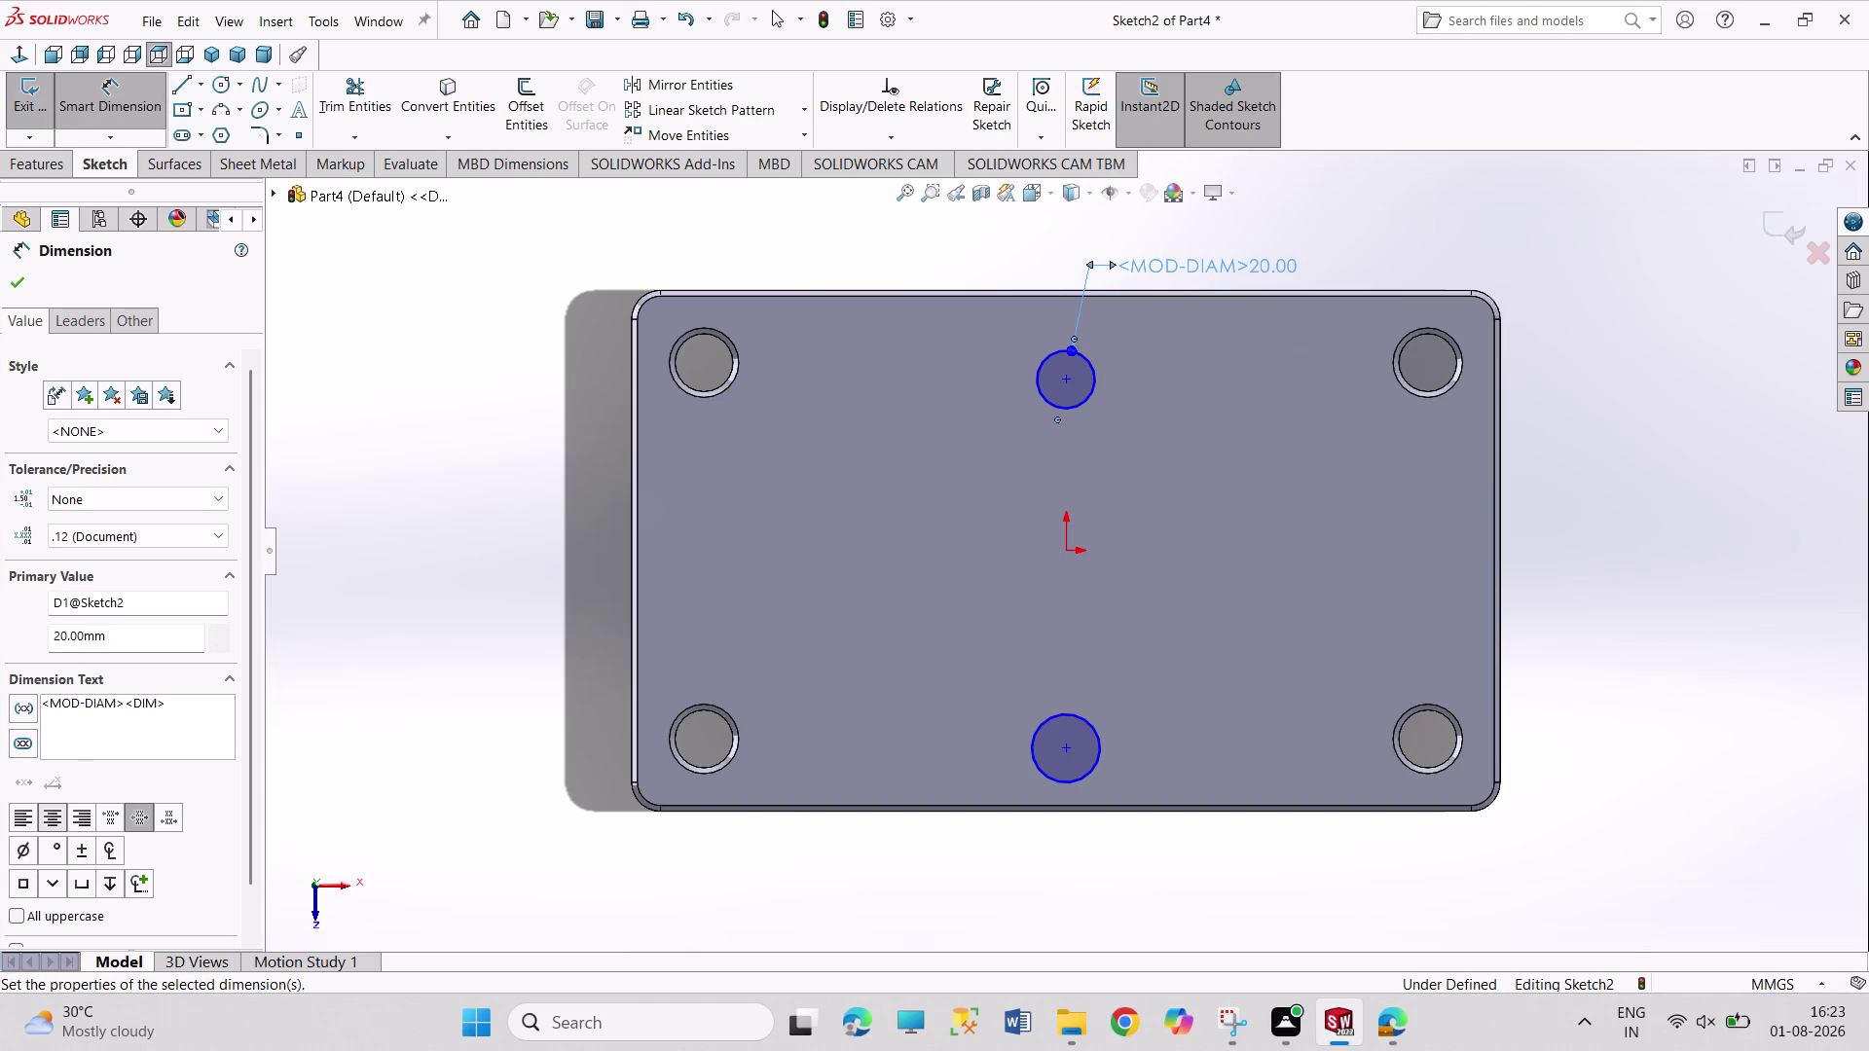
drag(129, 700, 31, 700)
Remove the <MOD-DIAM> prefix so the label reads 20.00, then accept.
key(BackSpace)
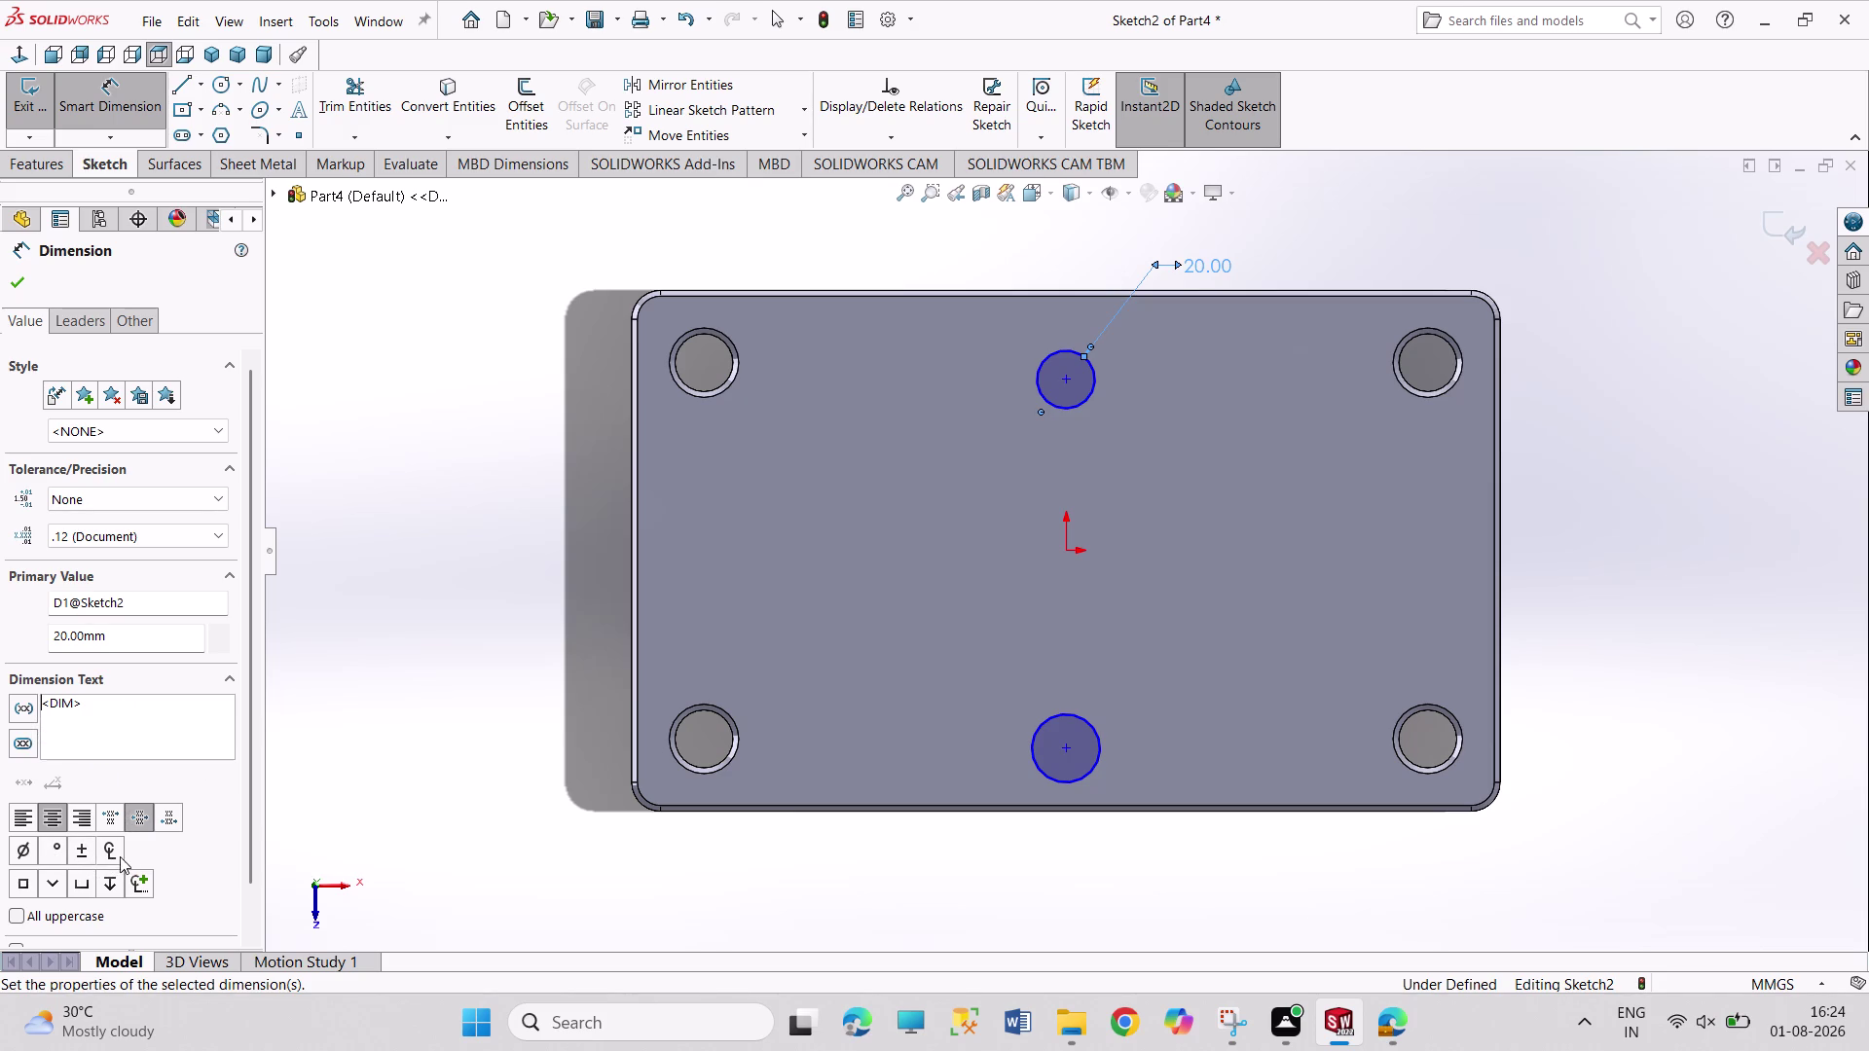
scroll(down, 3)
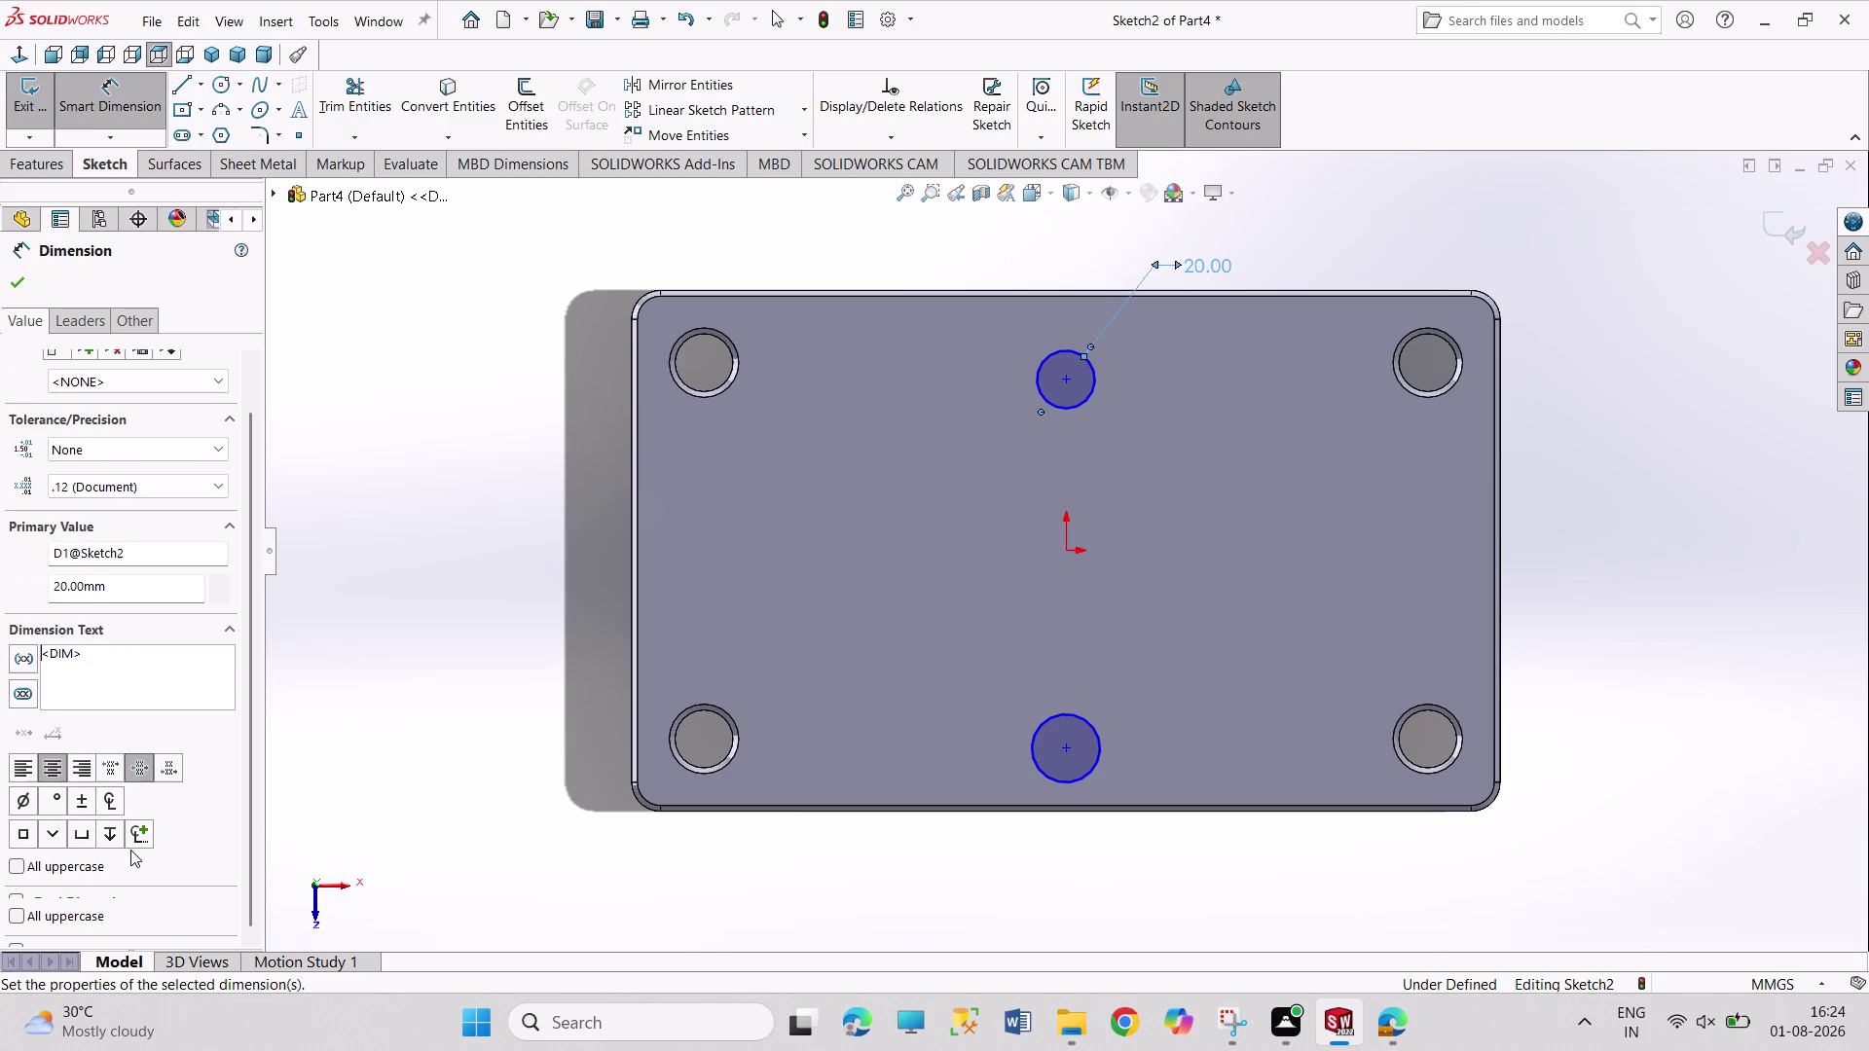
click(113, 675)
double_click(114, 672)
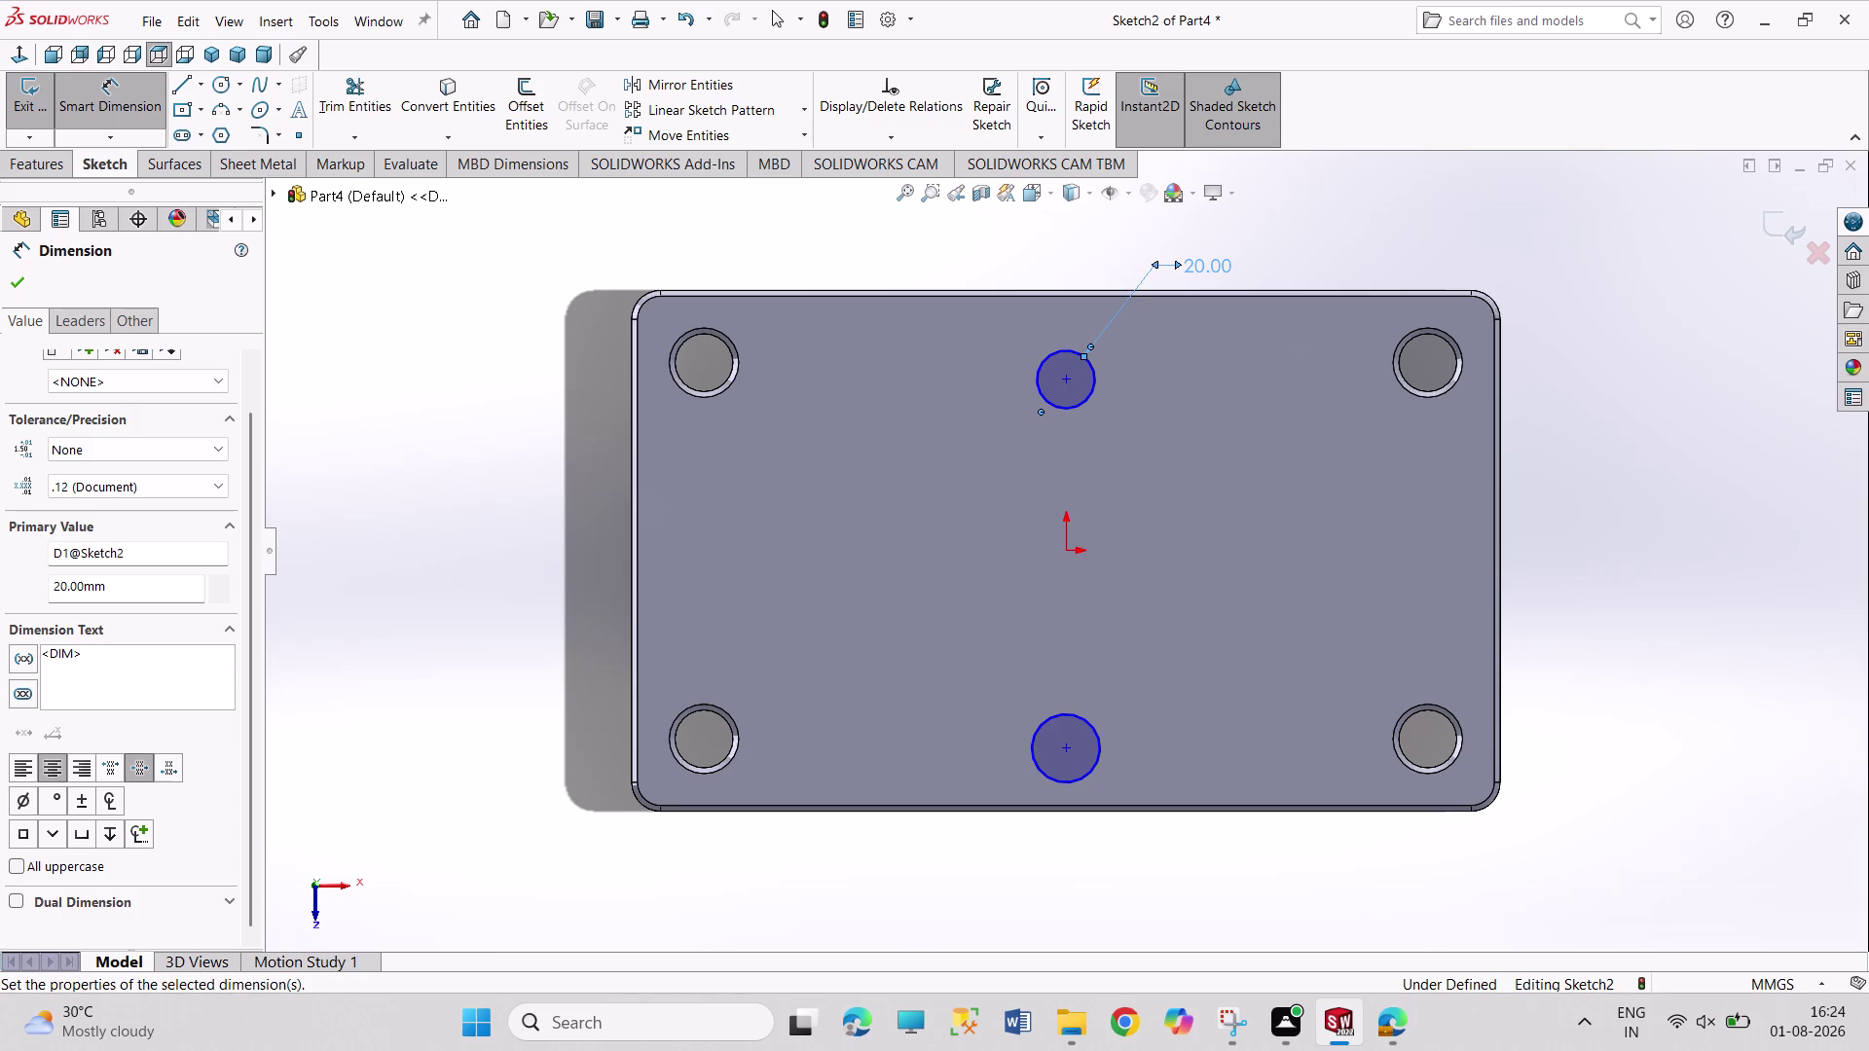
text(UB)
key(BackSpace)
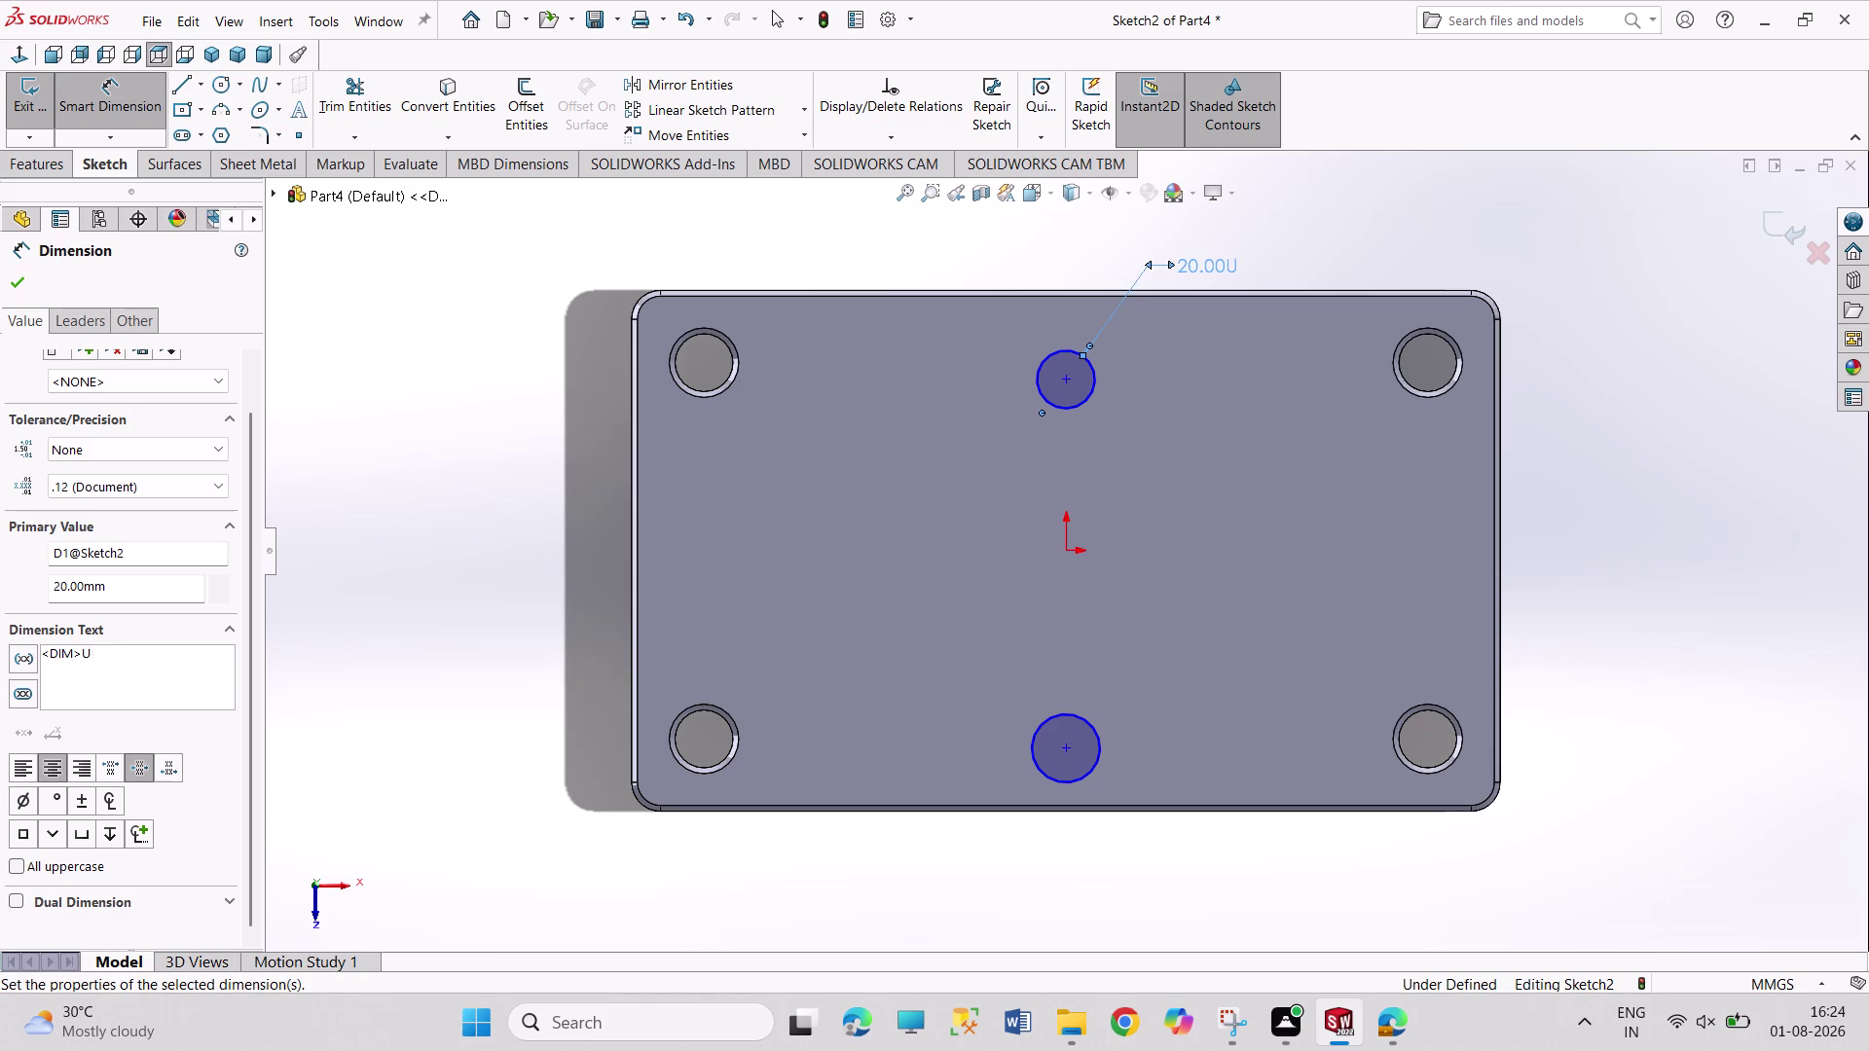
key(BackSpace)
click(233, 630)
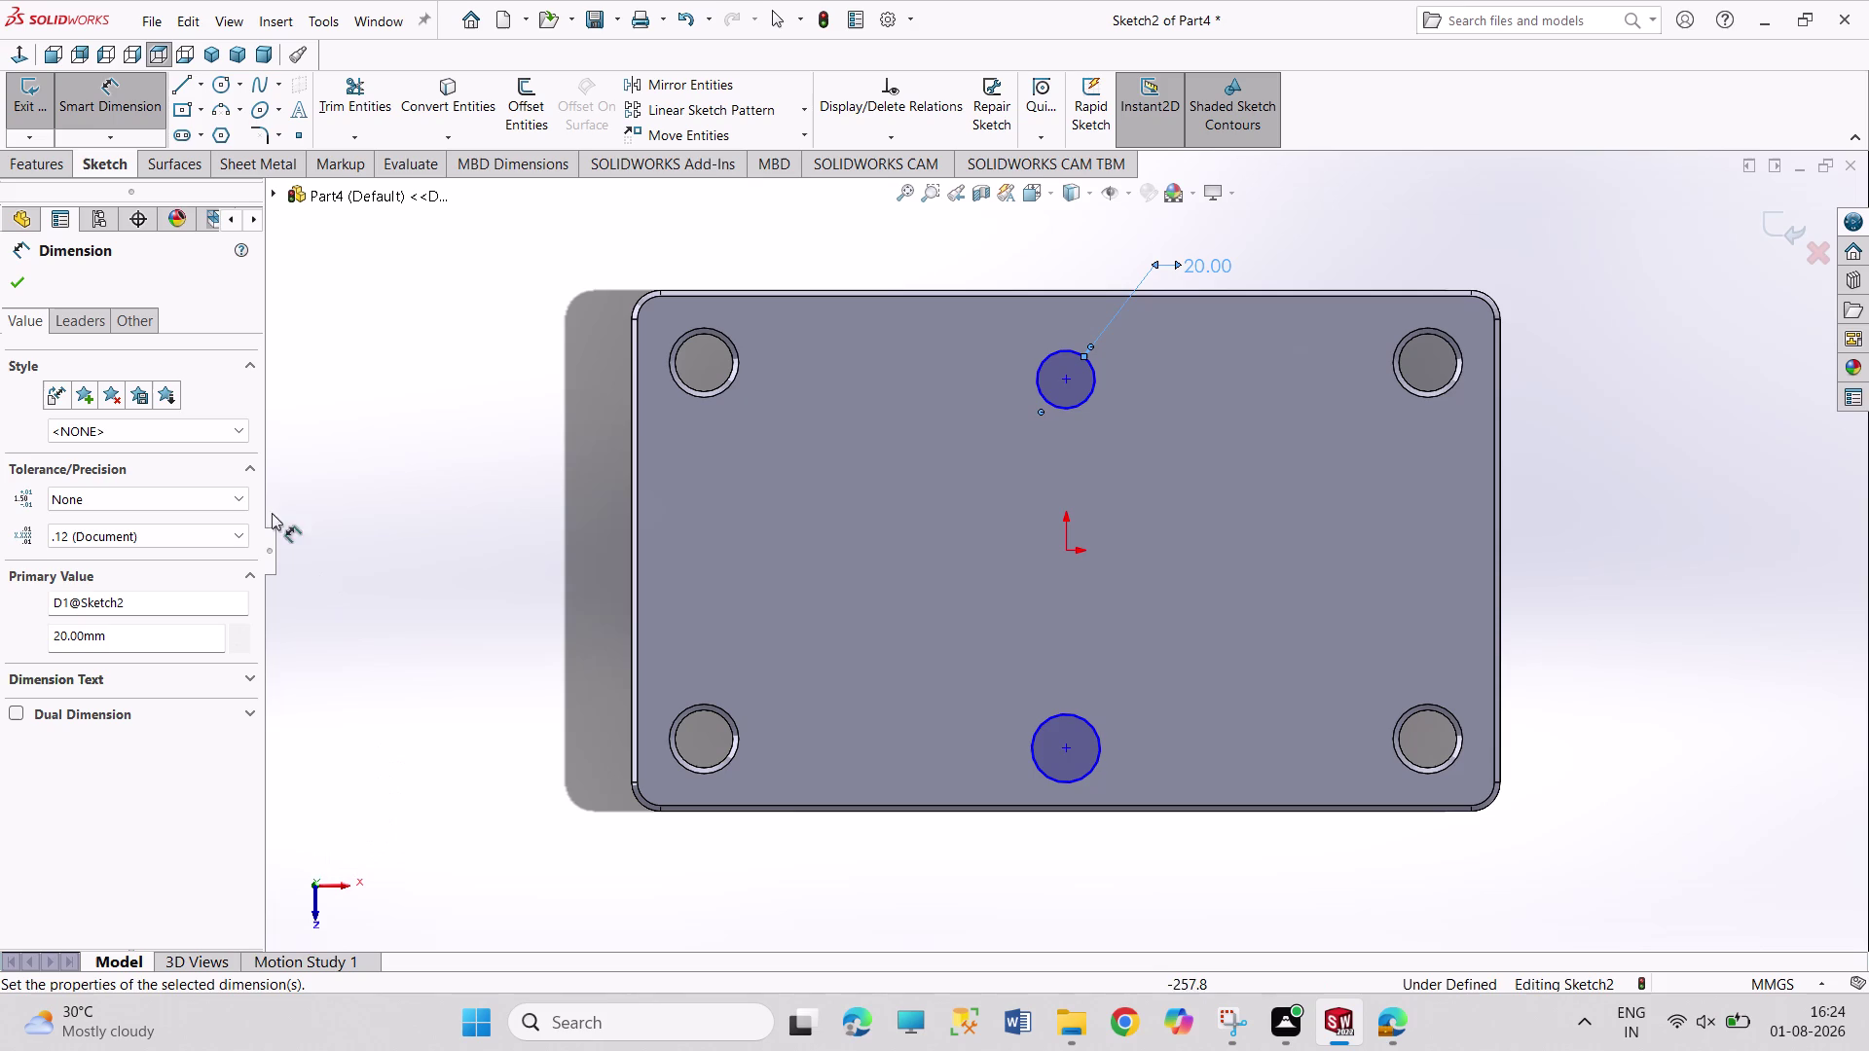
click(20, 292)
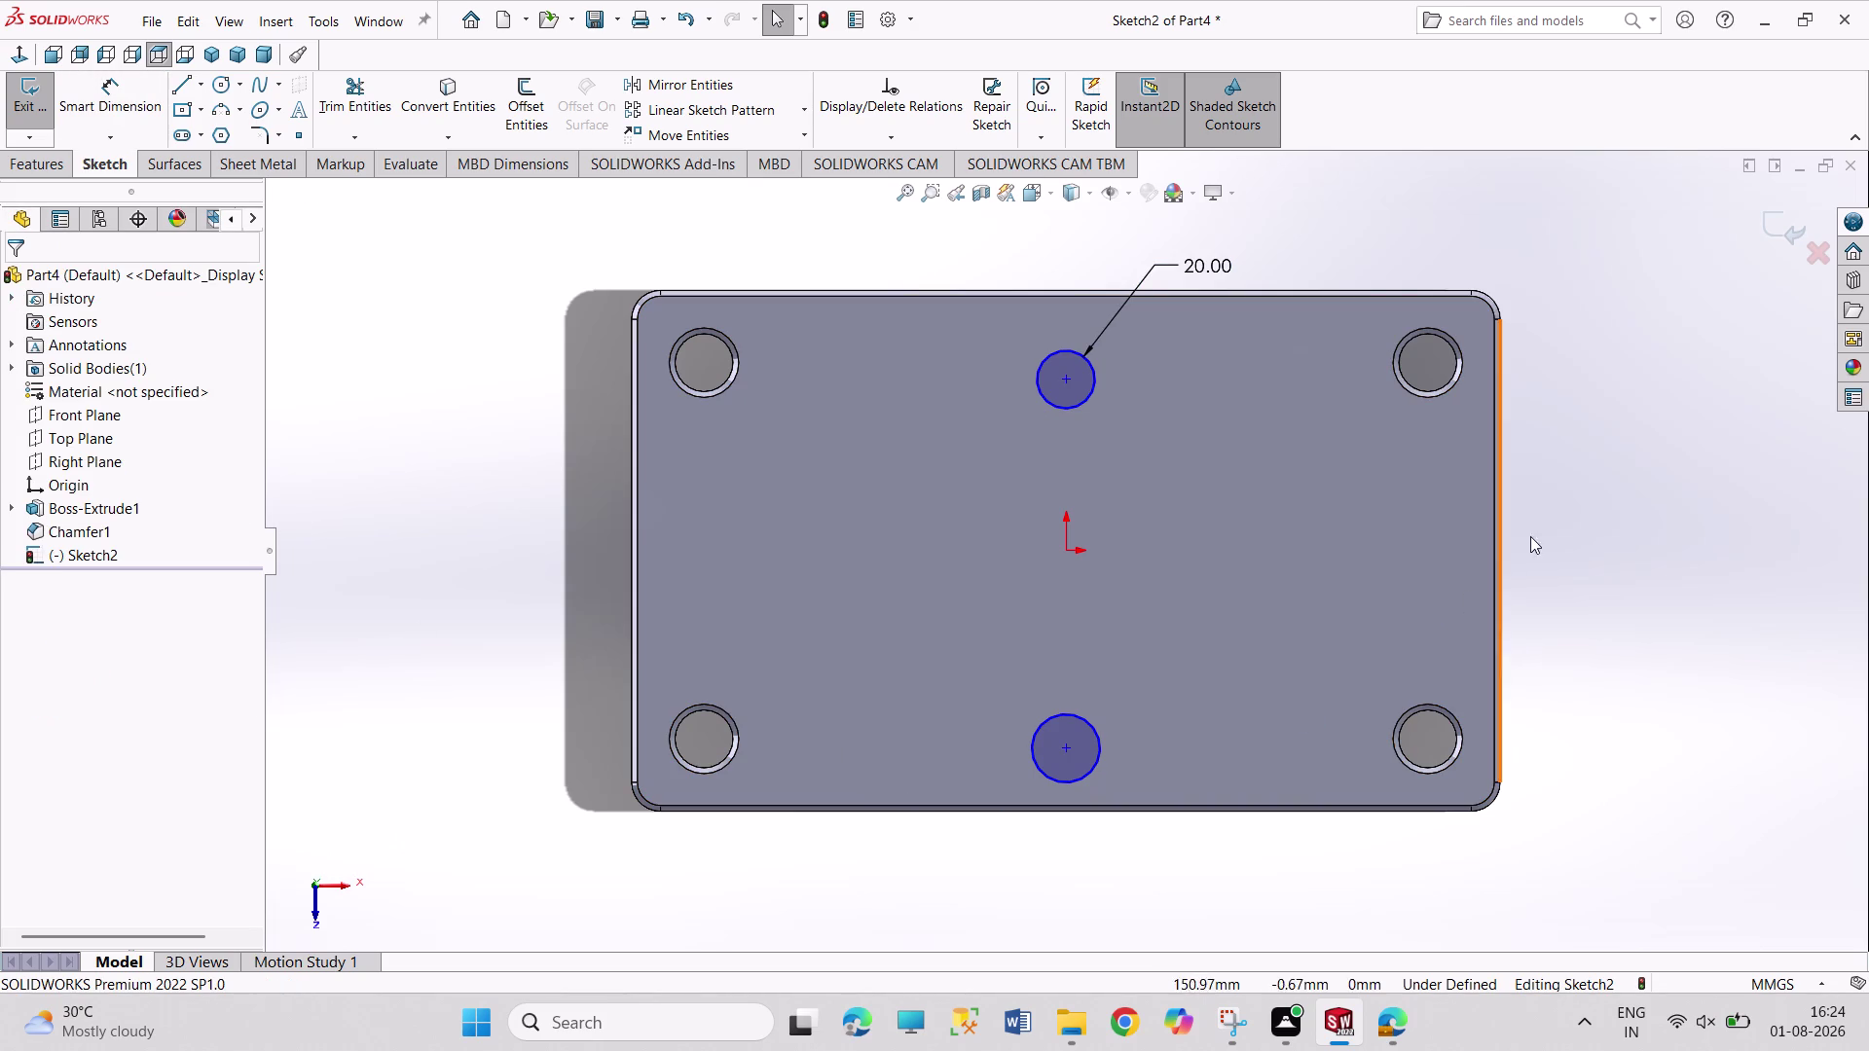
Add an Equal relation between the two centre-line circles.
right_click(1584, 513)
click(1559, 413)
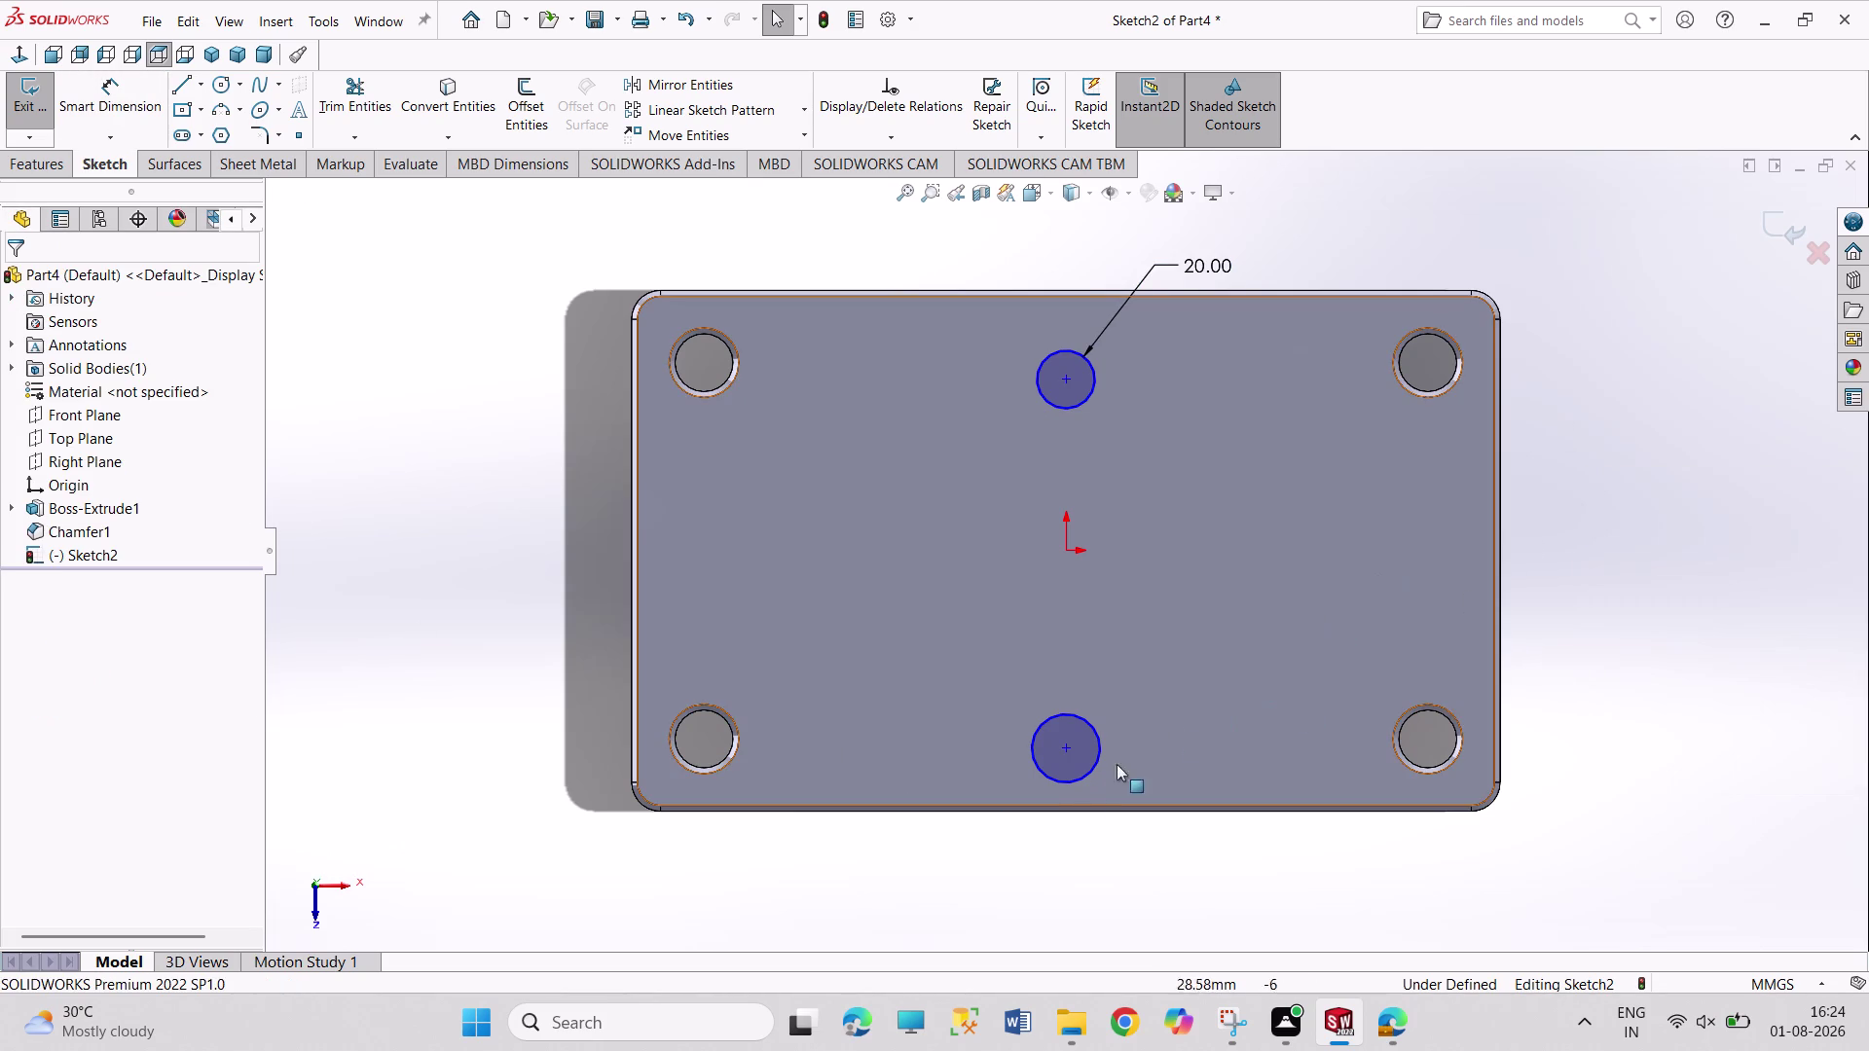
drag(1075, 776, 1080, 765)
click(1058, 407)
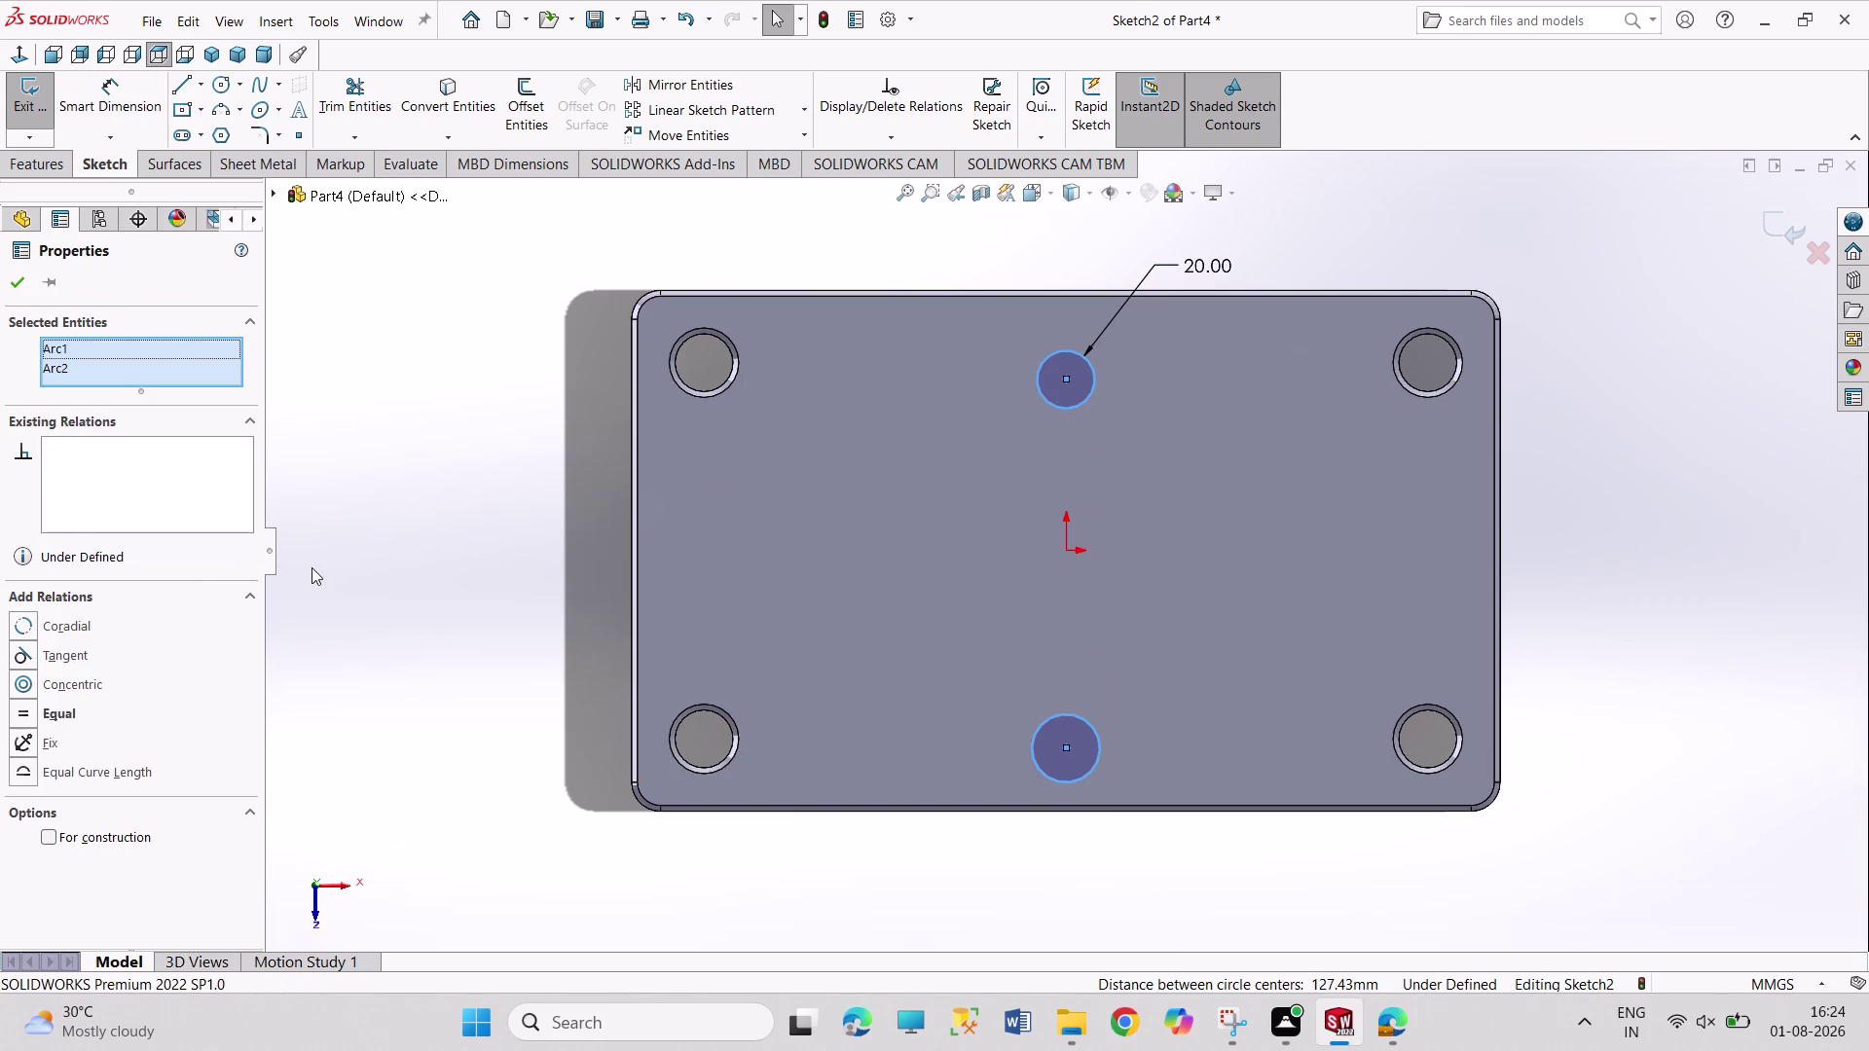
click(66, 719)
click(387, 649)
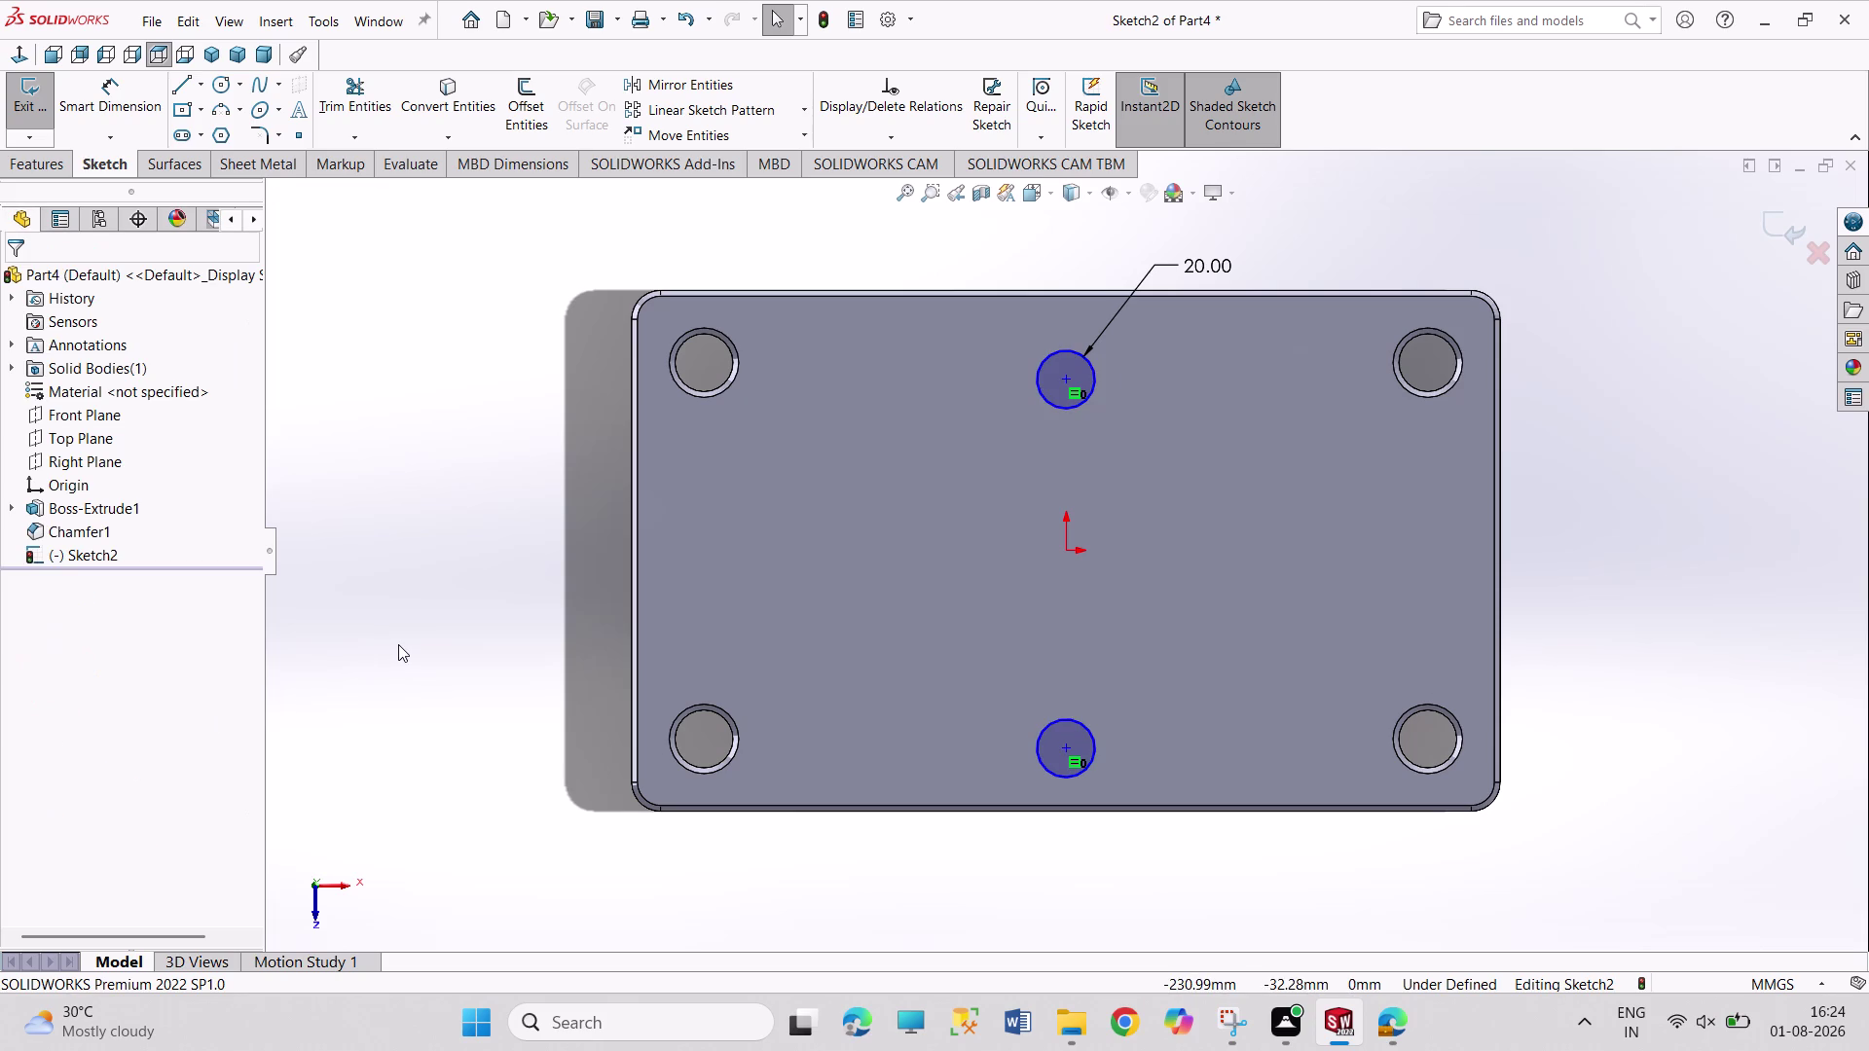
Dimension the distance between the two circle centres, leaving 127.43.
right_drag(398, 644, 403, 370)
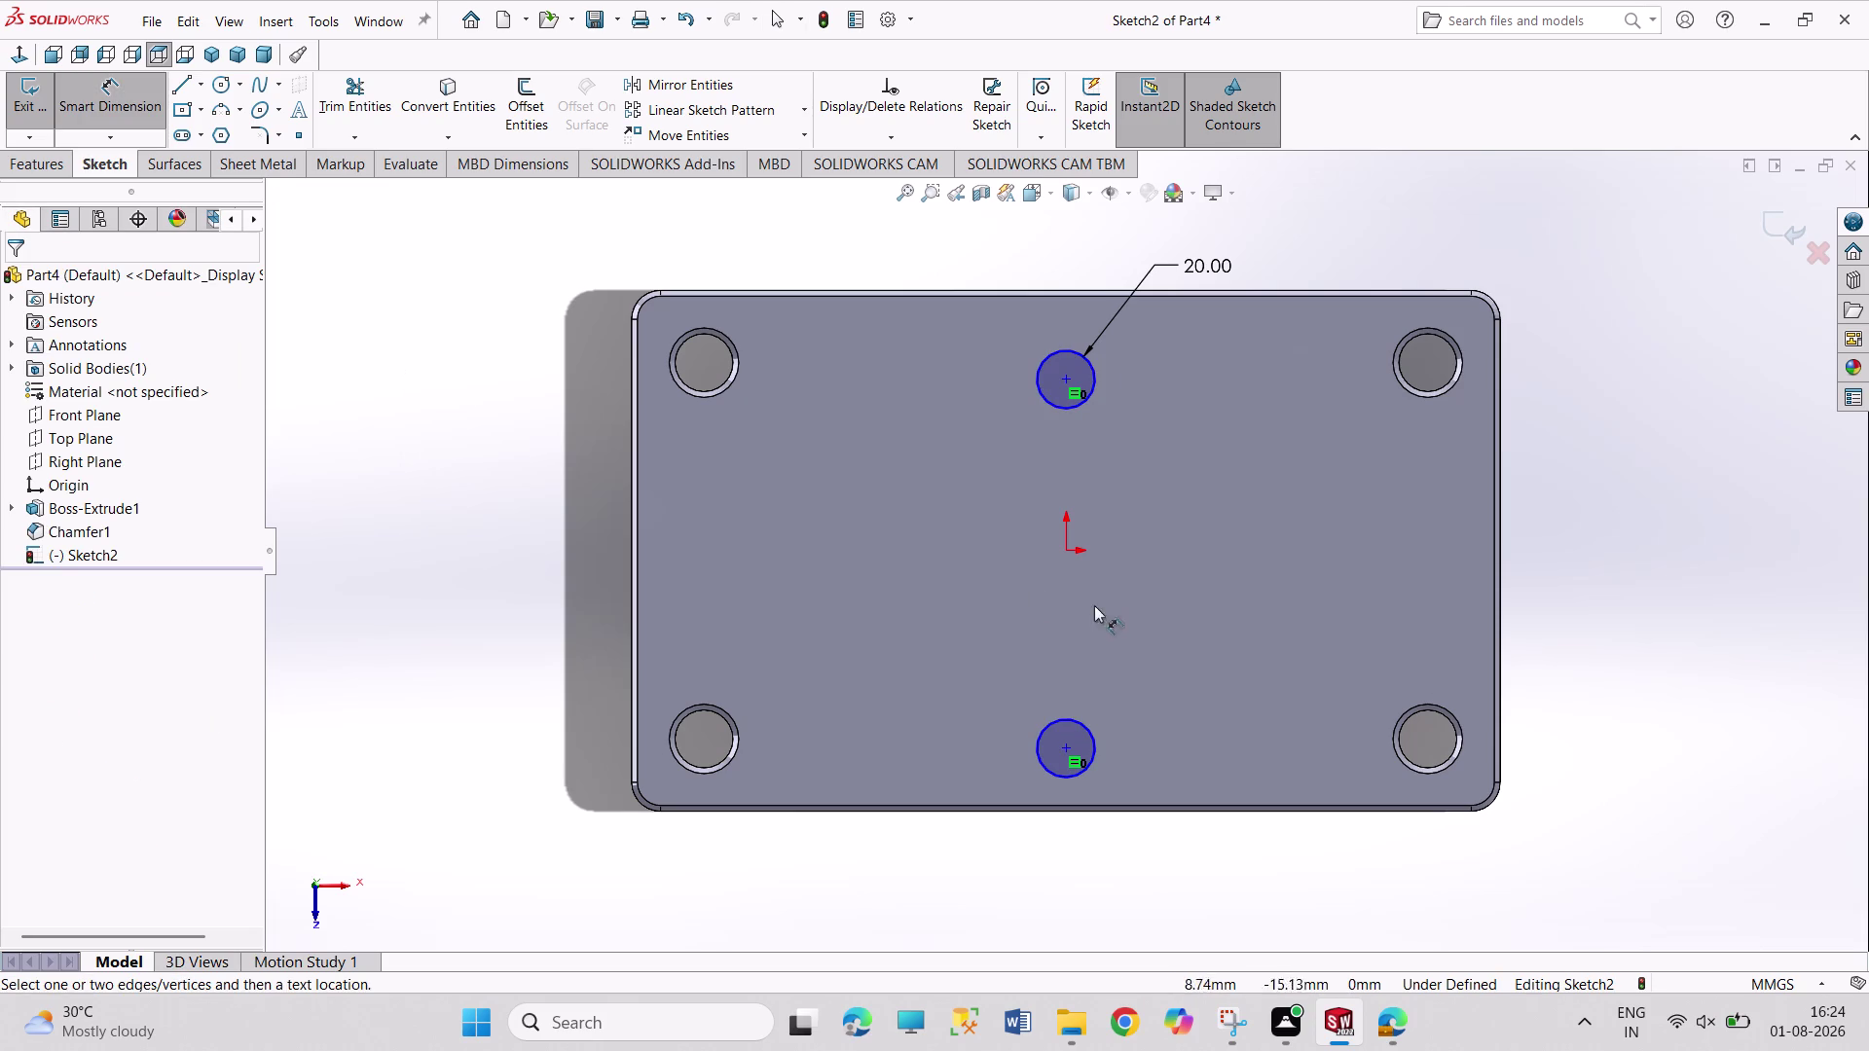
click(1066, 381)
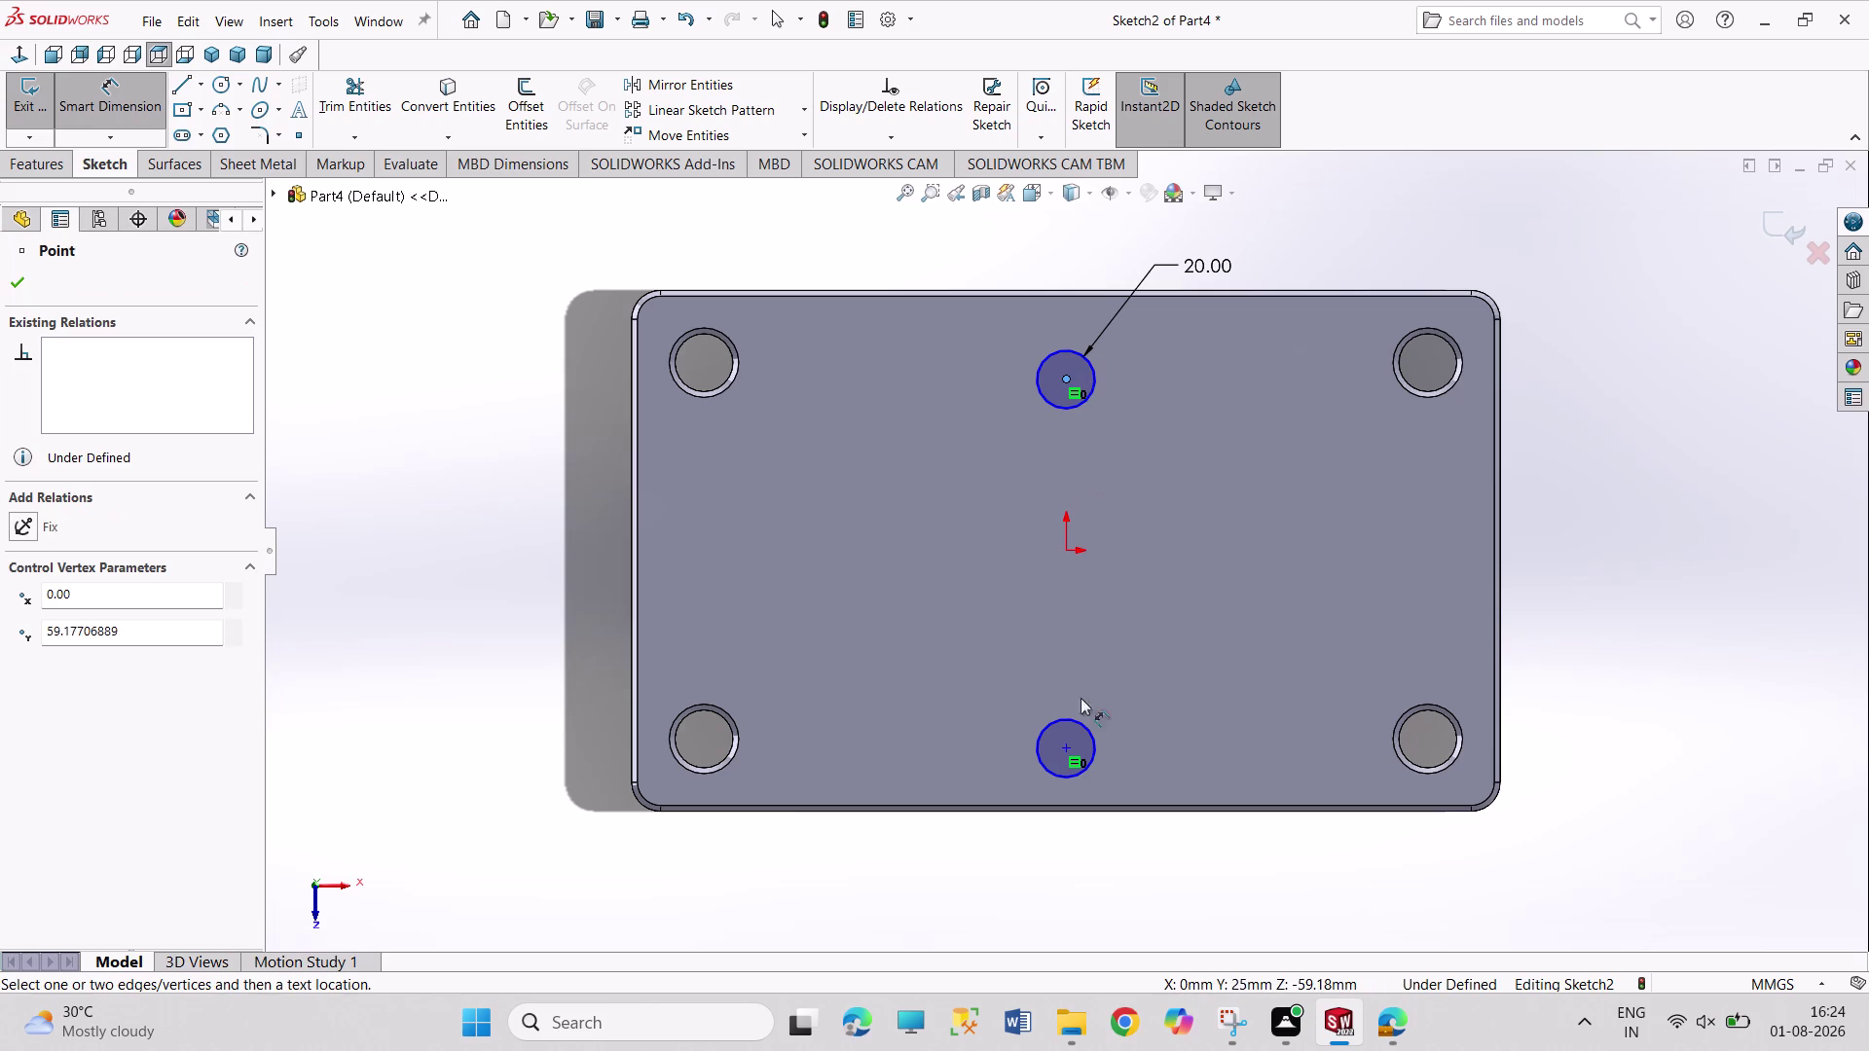
click(1064, 747)
click(916, 644)
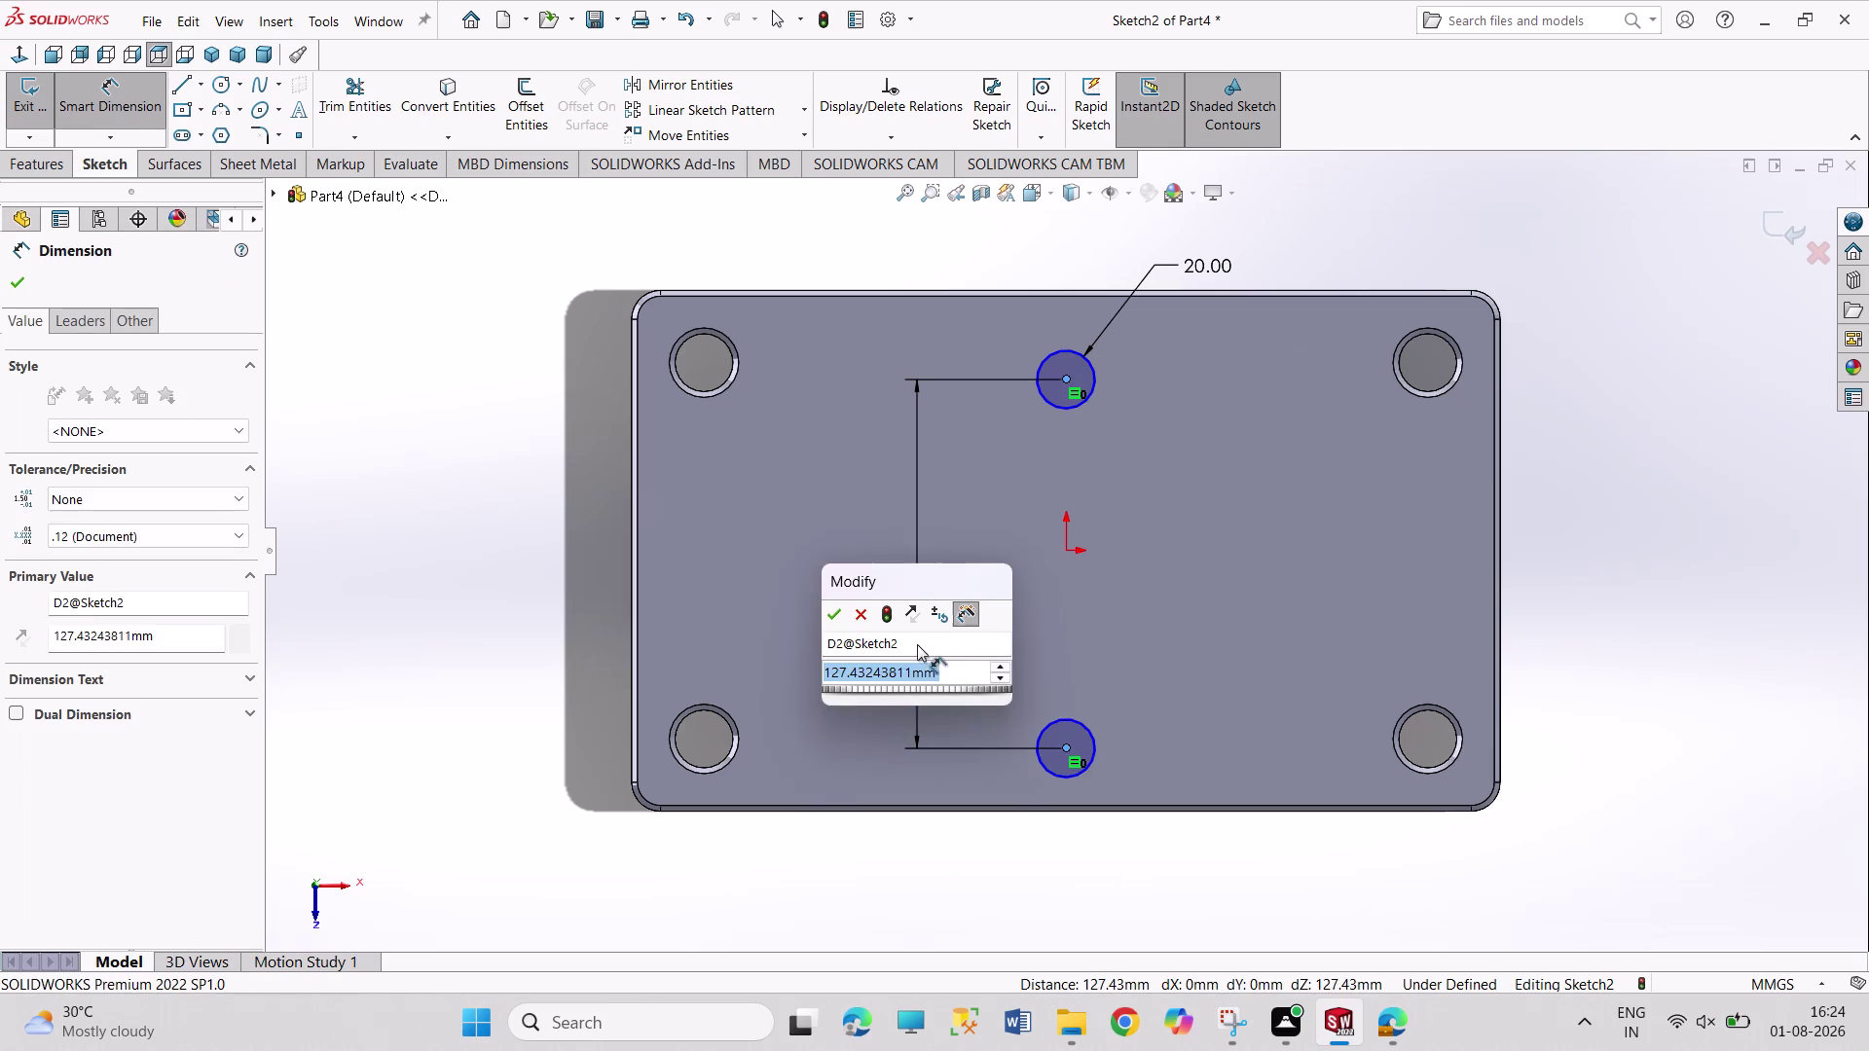
key(1)
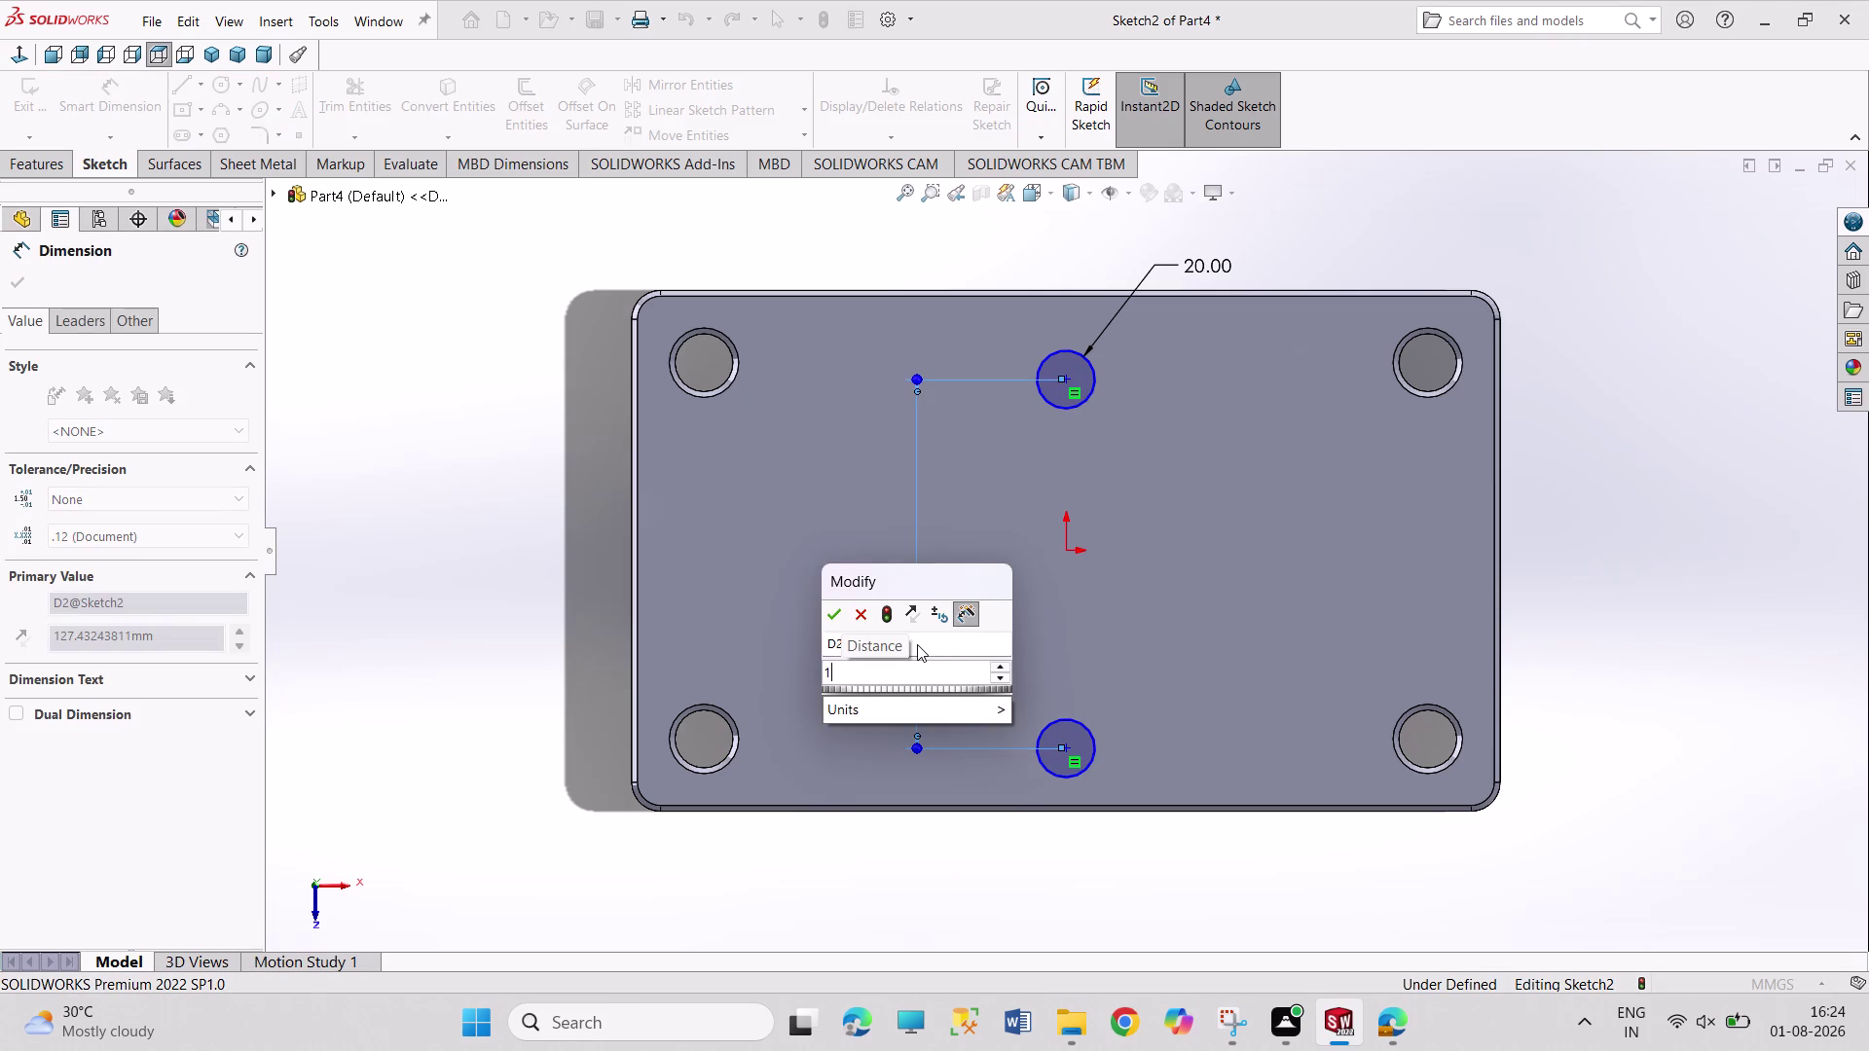
click(854, 610)
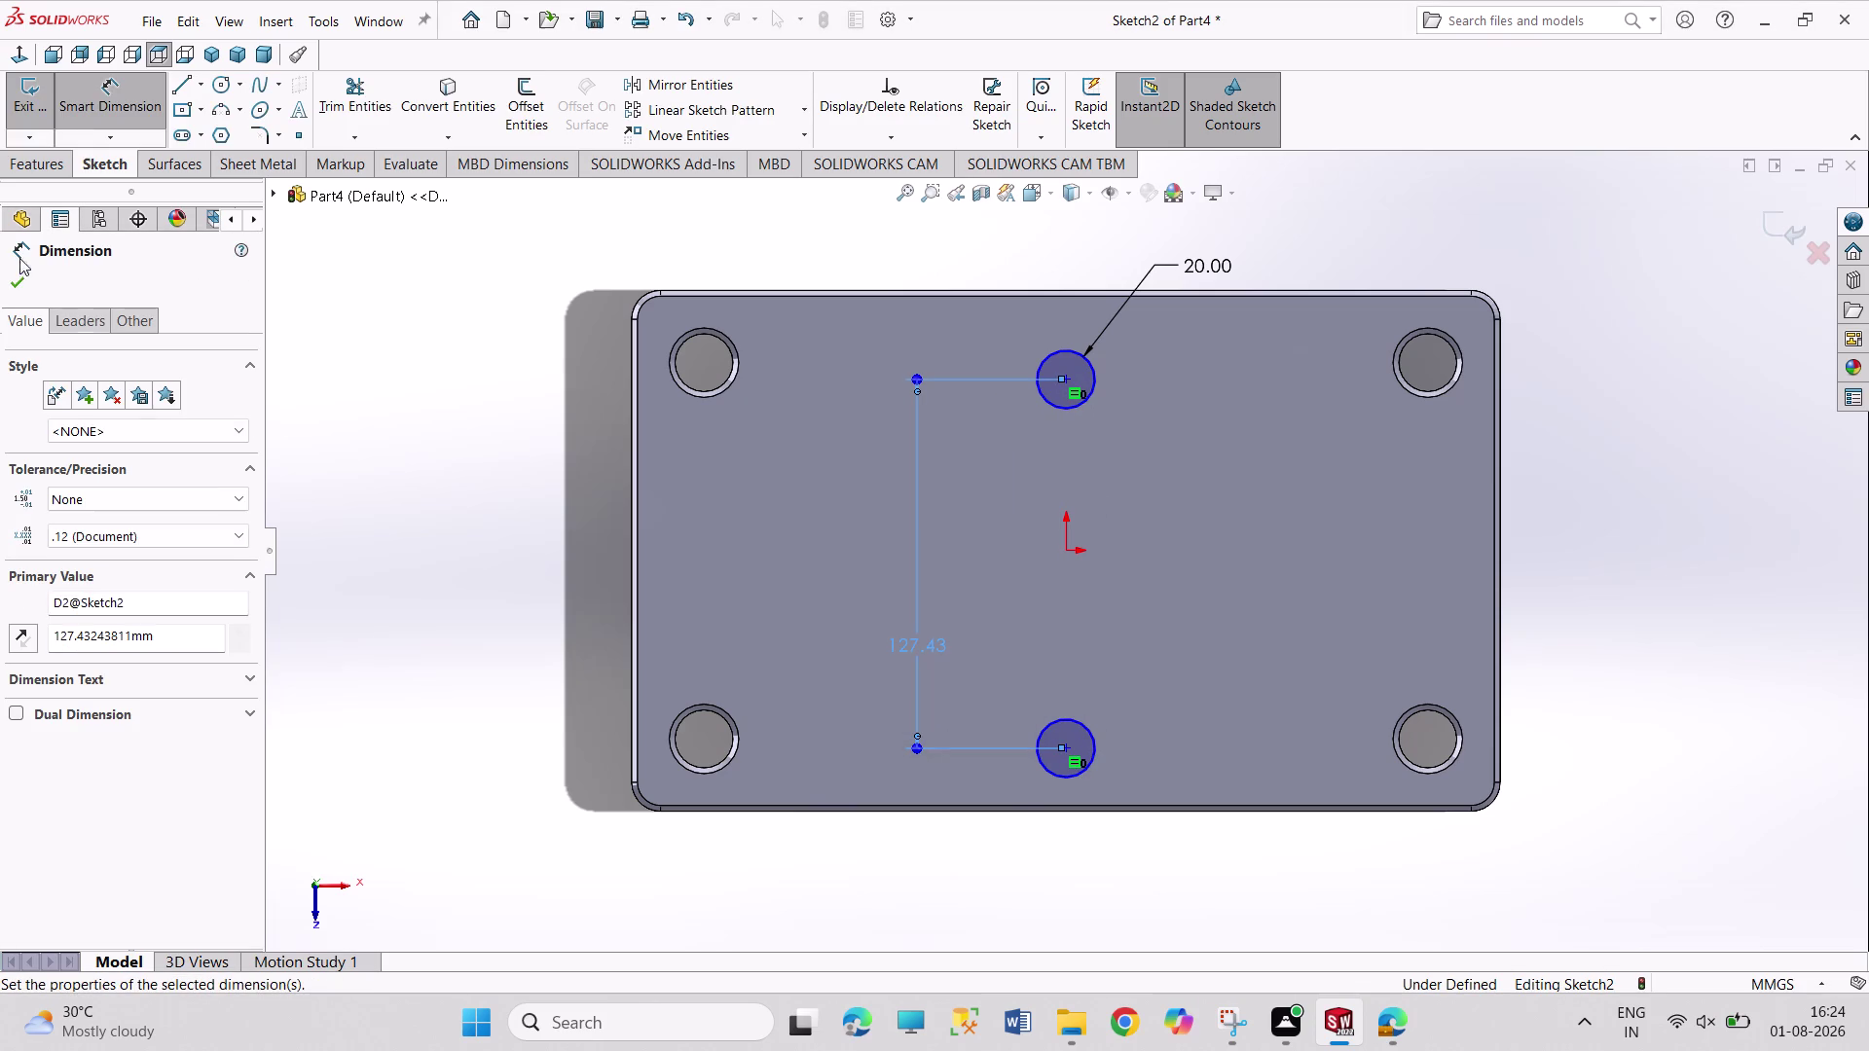
Undo the circles, relation and dimensions with repeated Ctrl+Z, then select Sketch2.
key(ctrl+z)
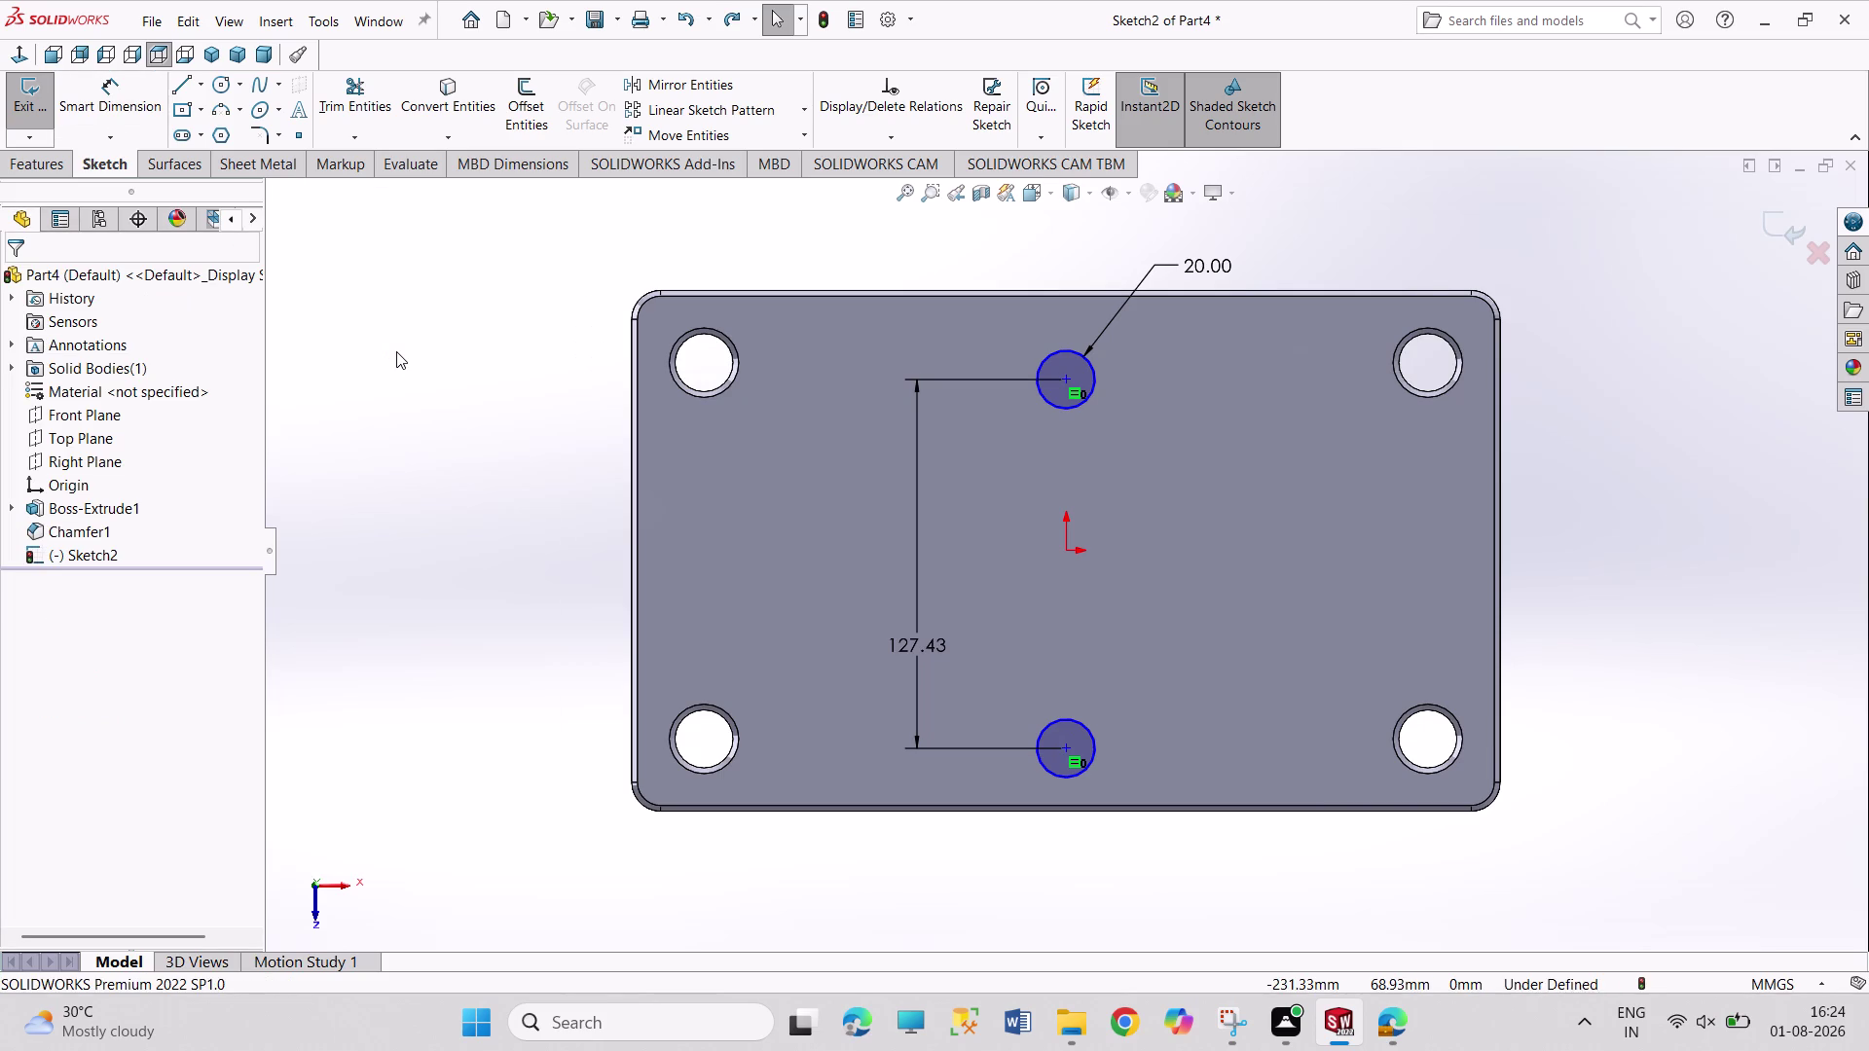
key(ctrl+z)
key(ctrl+z)
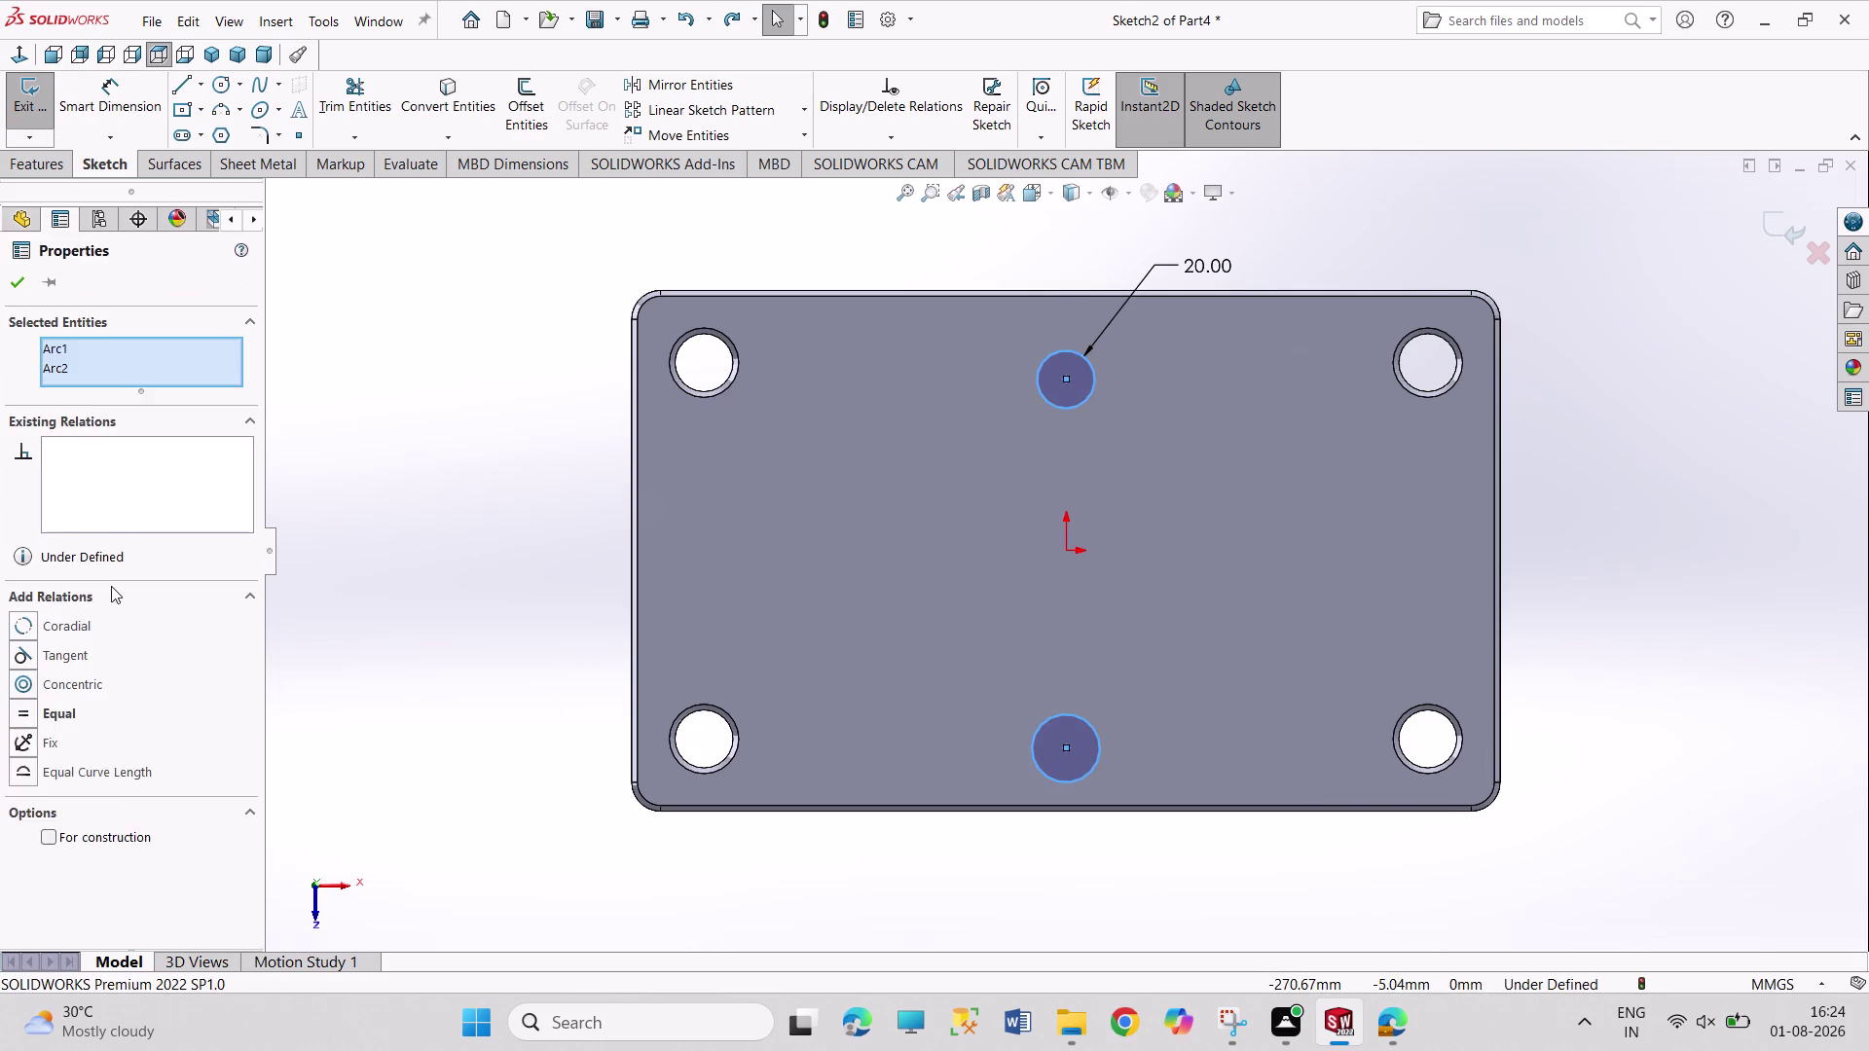
key(ctrl+z)
key(ctrl+z)
key(ctrl+z)
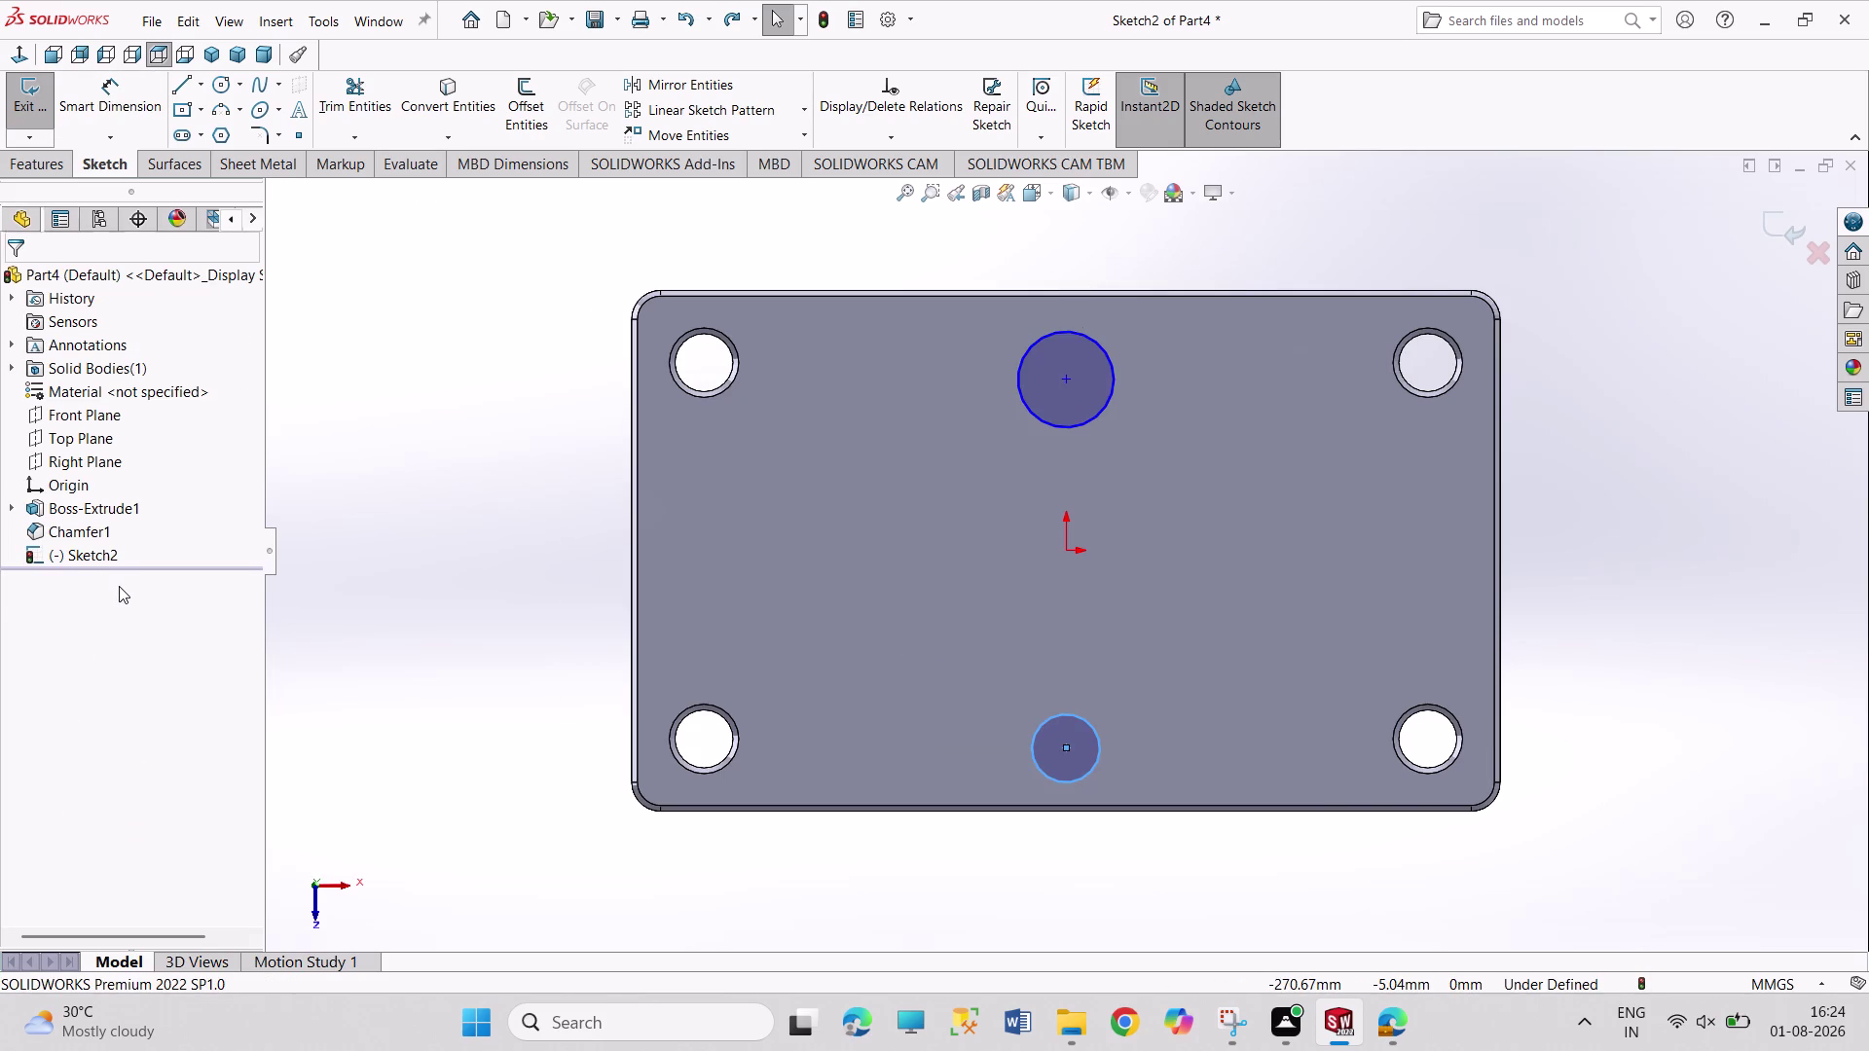
key(ctrl+z)
key(ctrl+z)
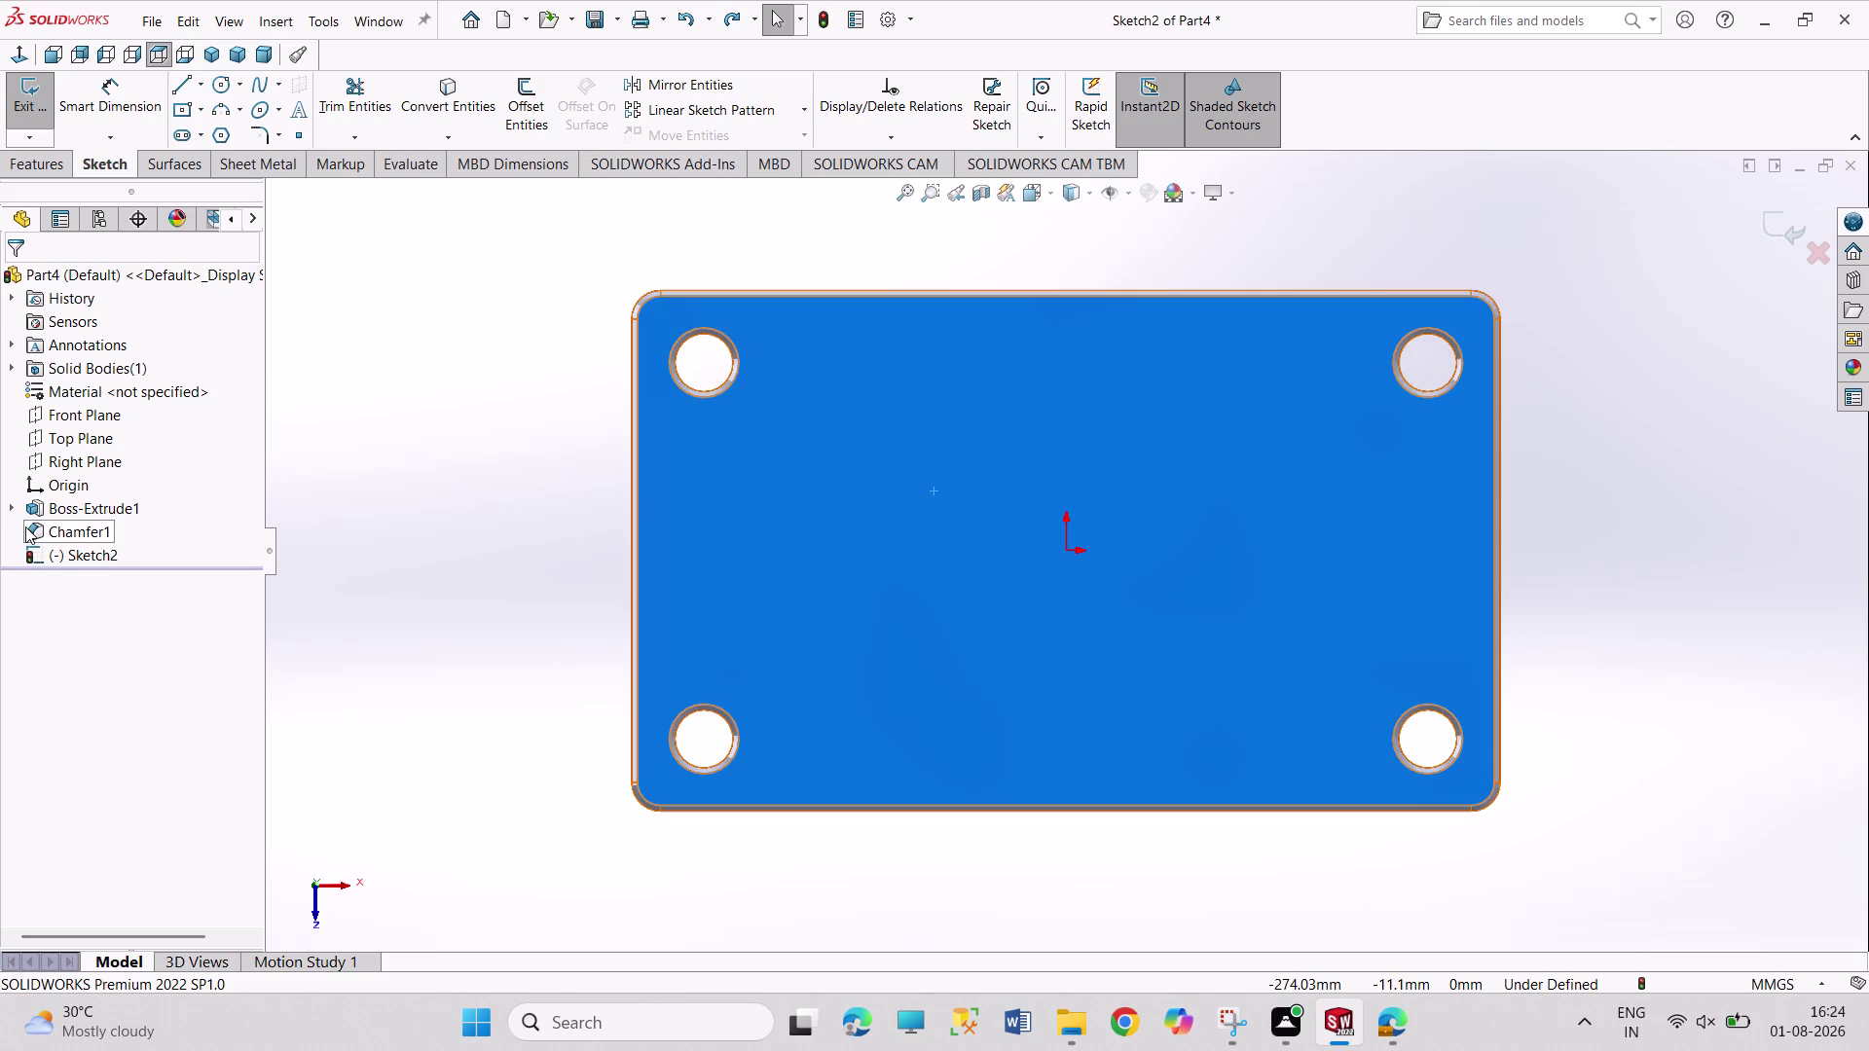
click(82, 551)
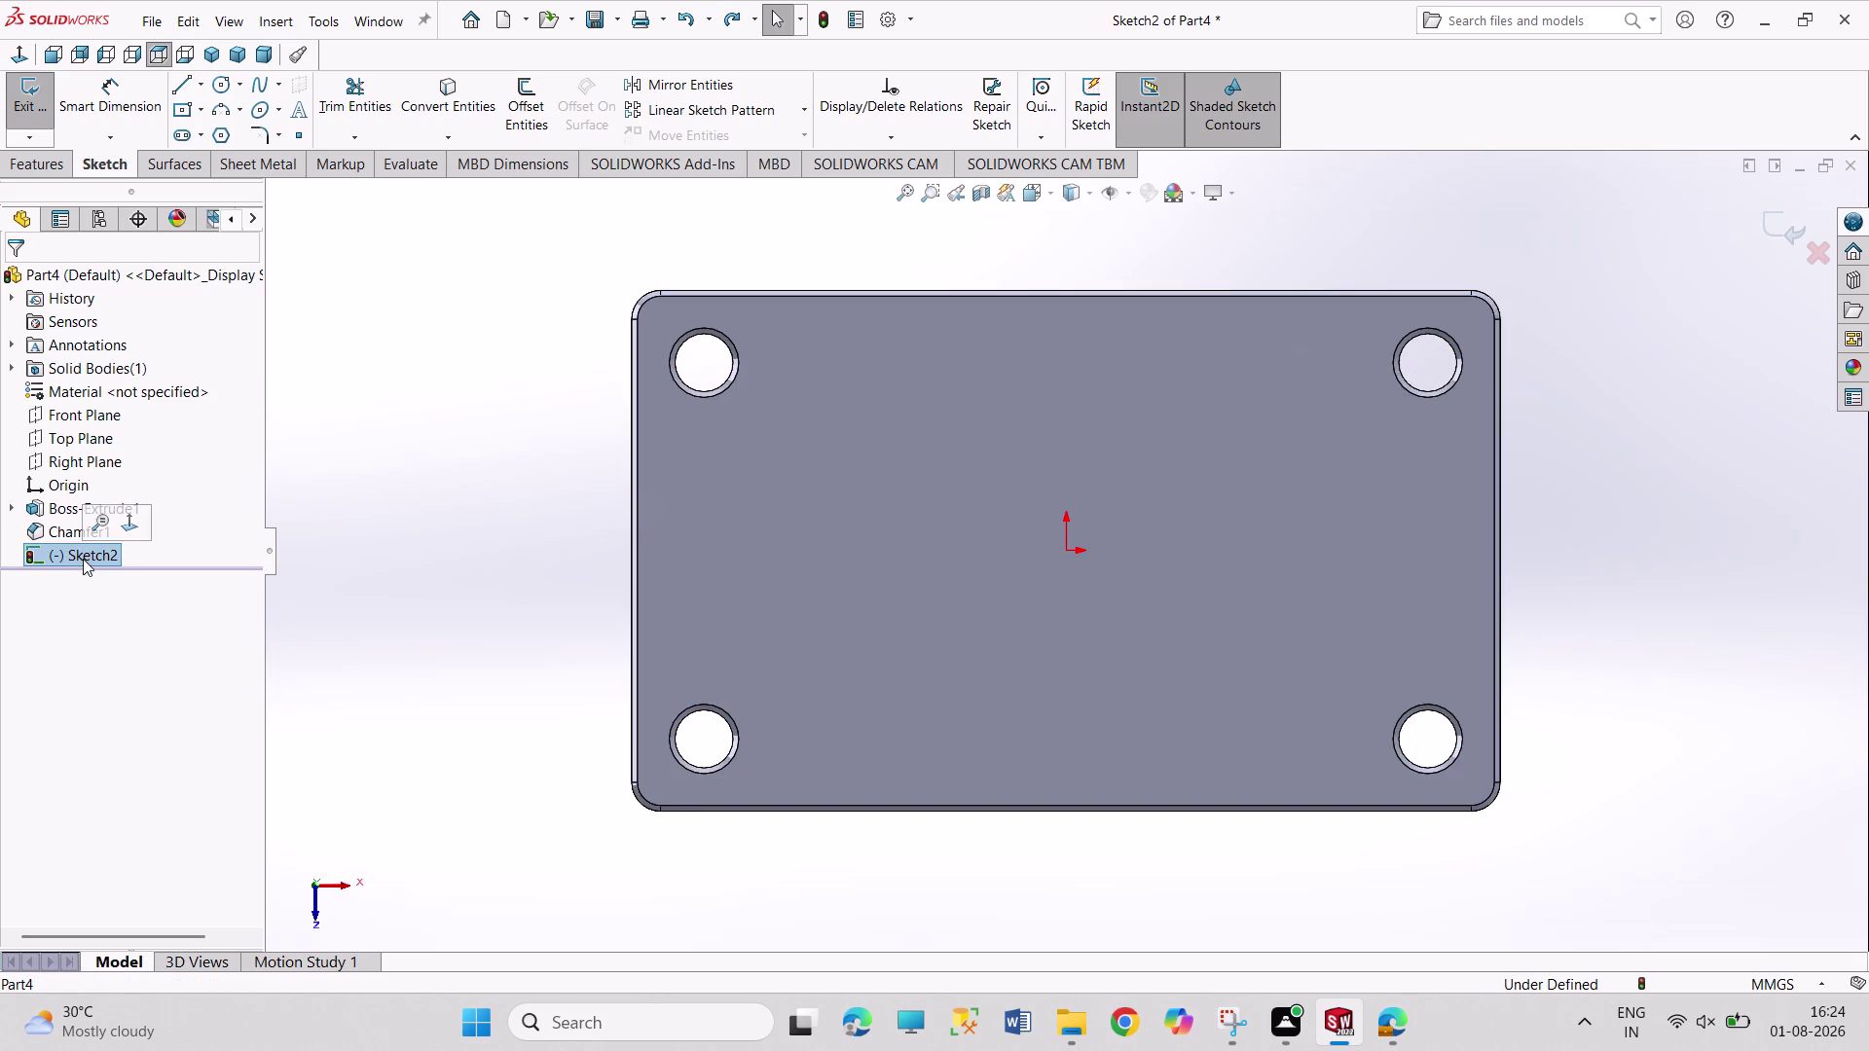
Expand Boss-Extrude1, exit the empty Sketch2, and reopen Sketch1 for editing.
click(11, 510)
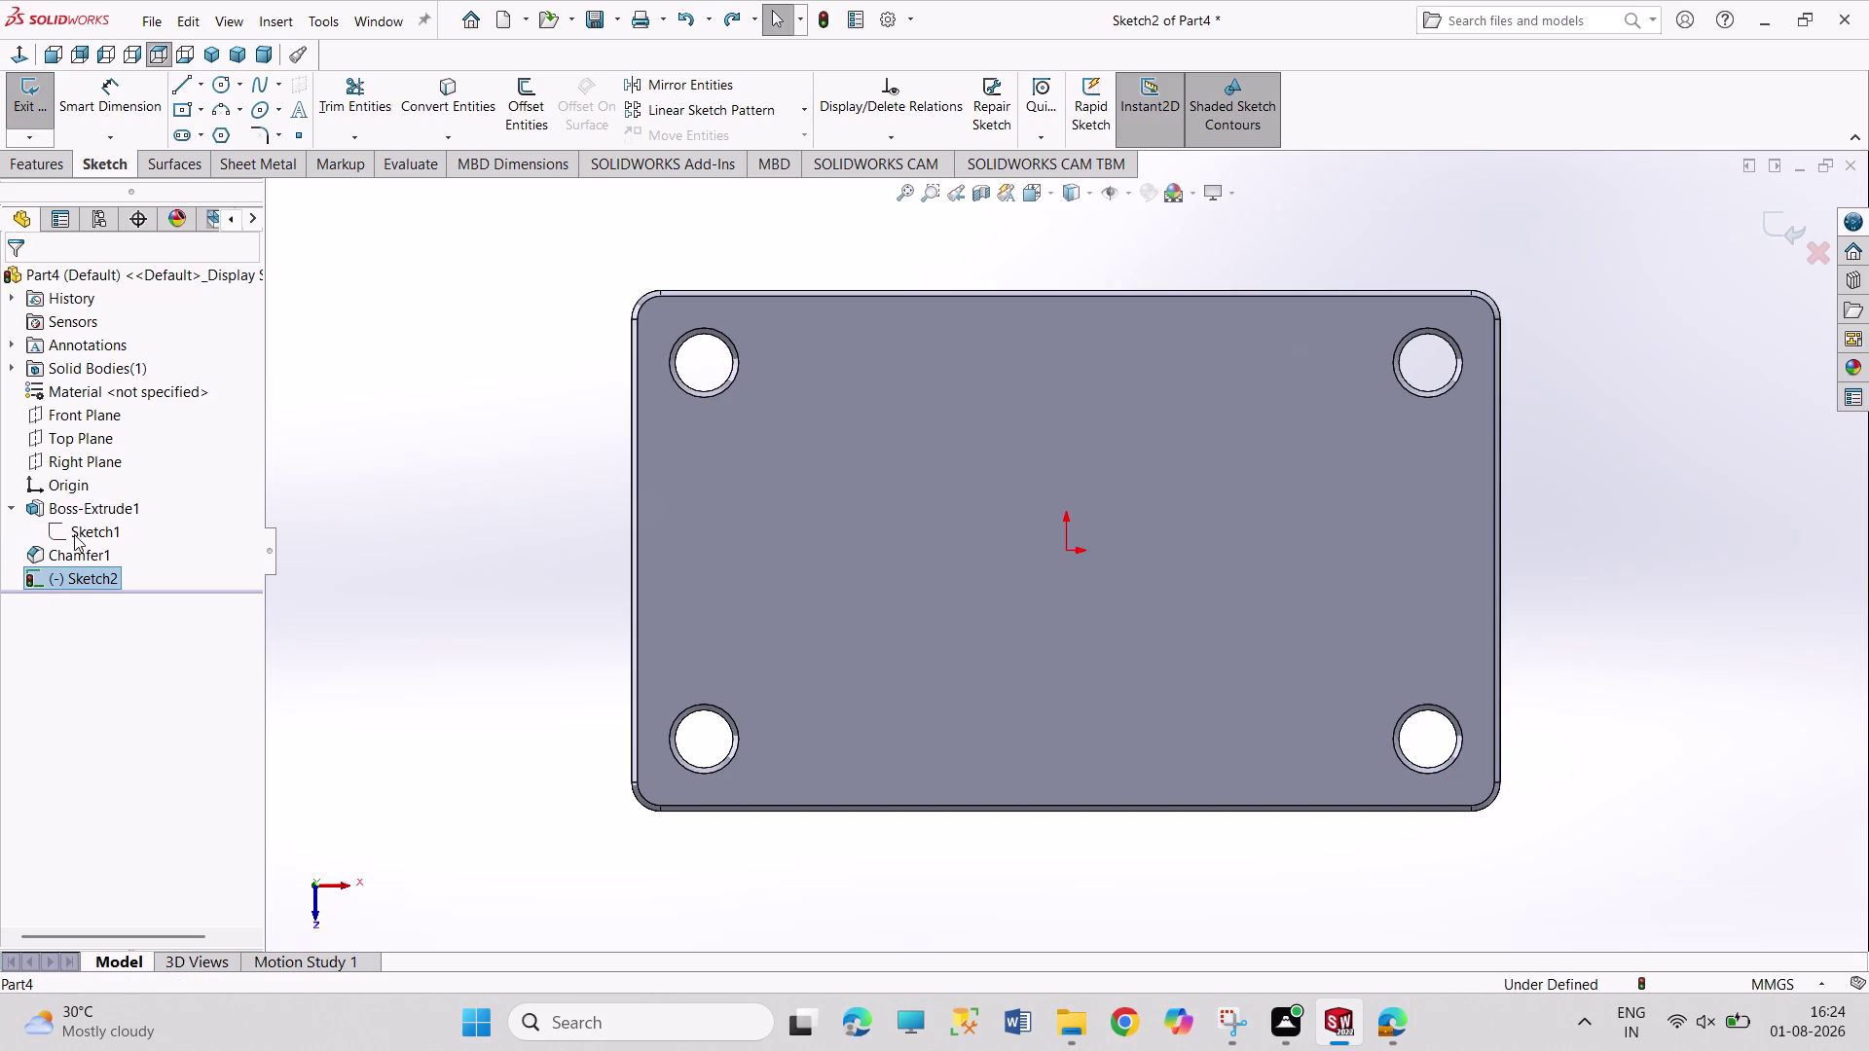
click(82, 532)
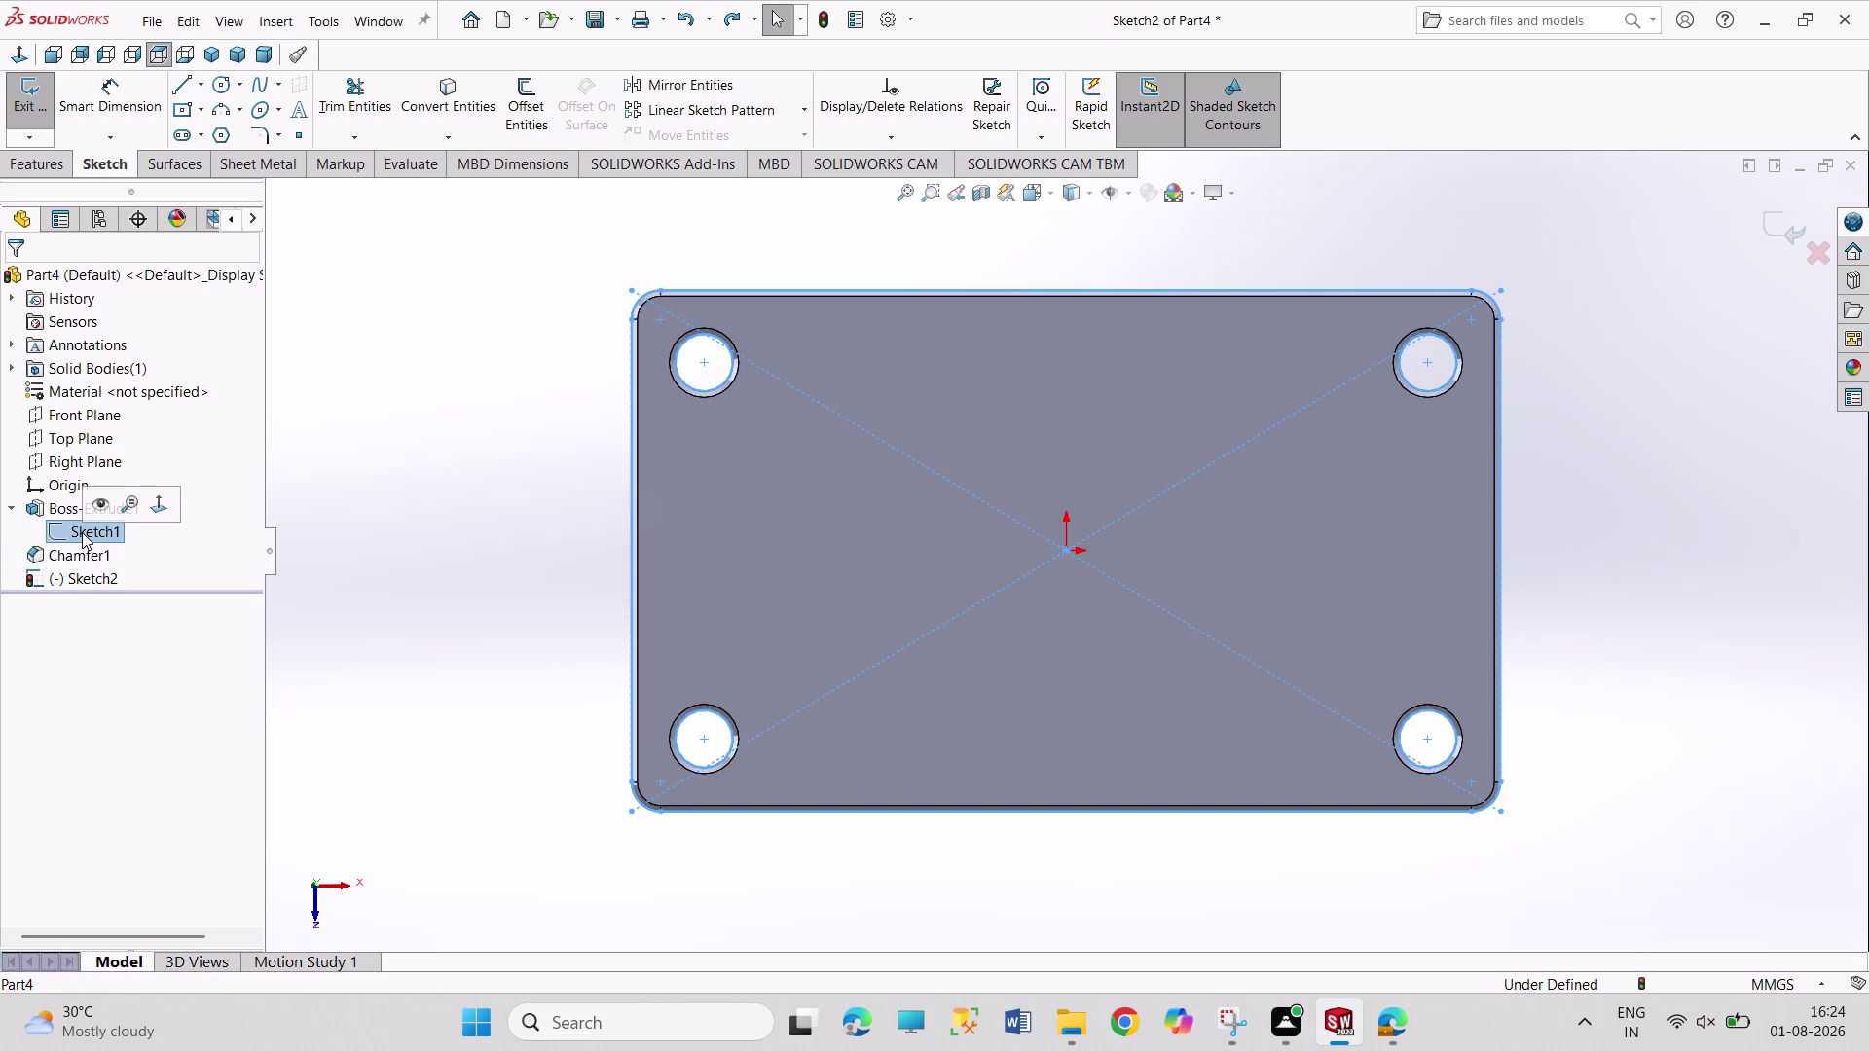
double_click(415, 535)
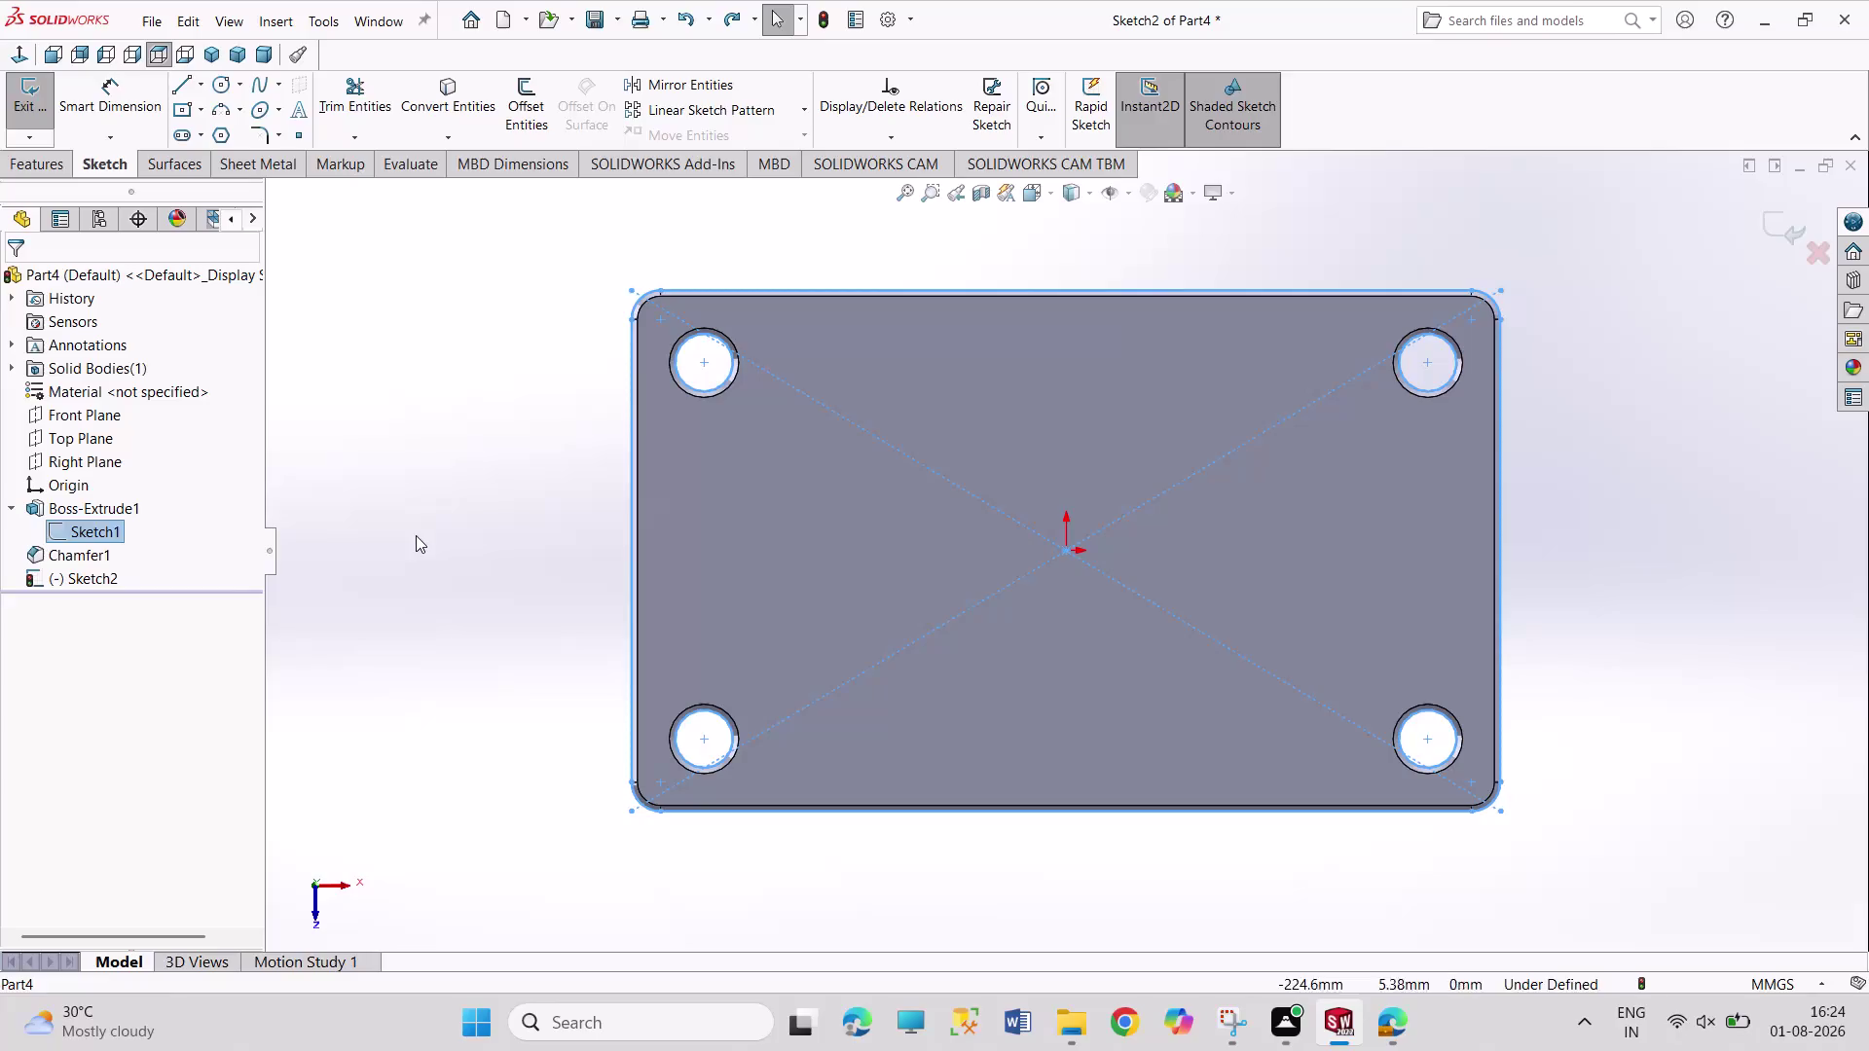
click(124, 533)
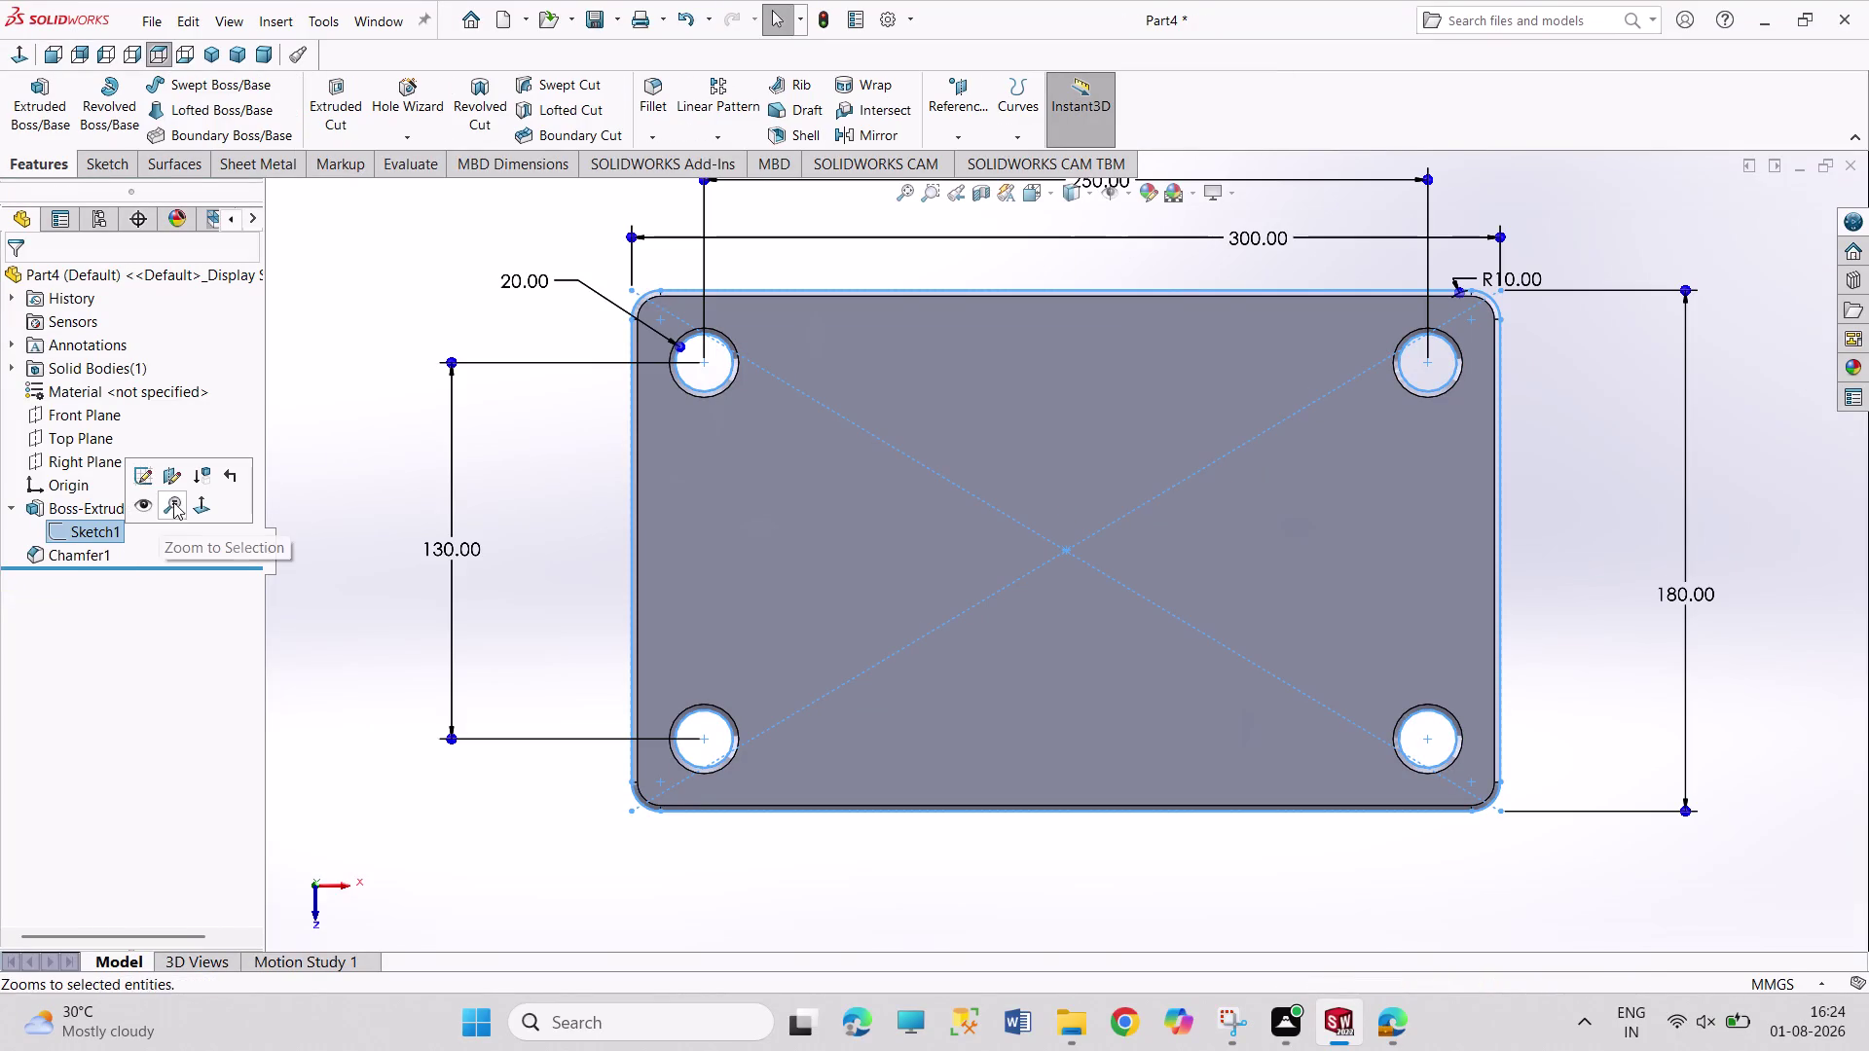
click(149, 482)
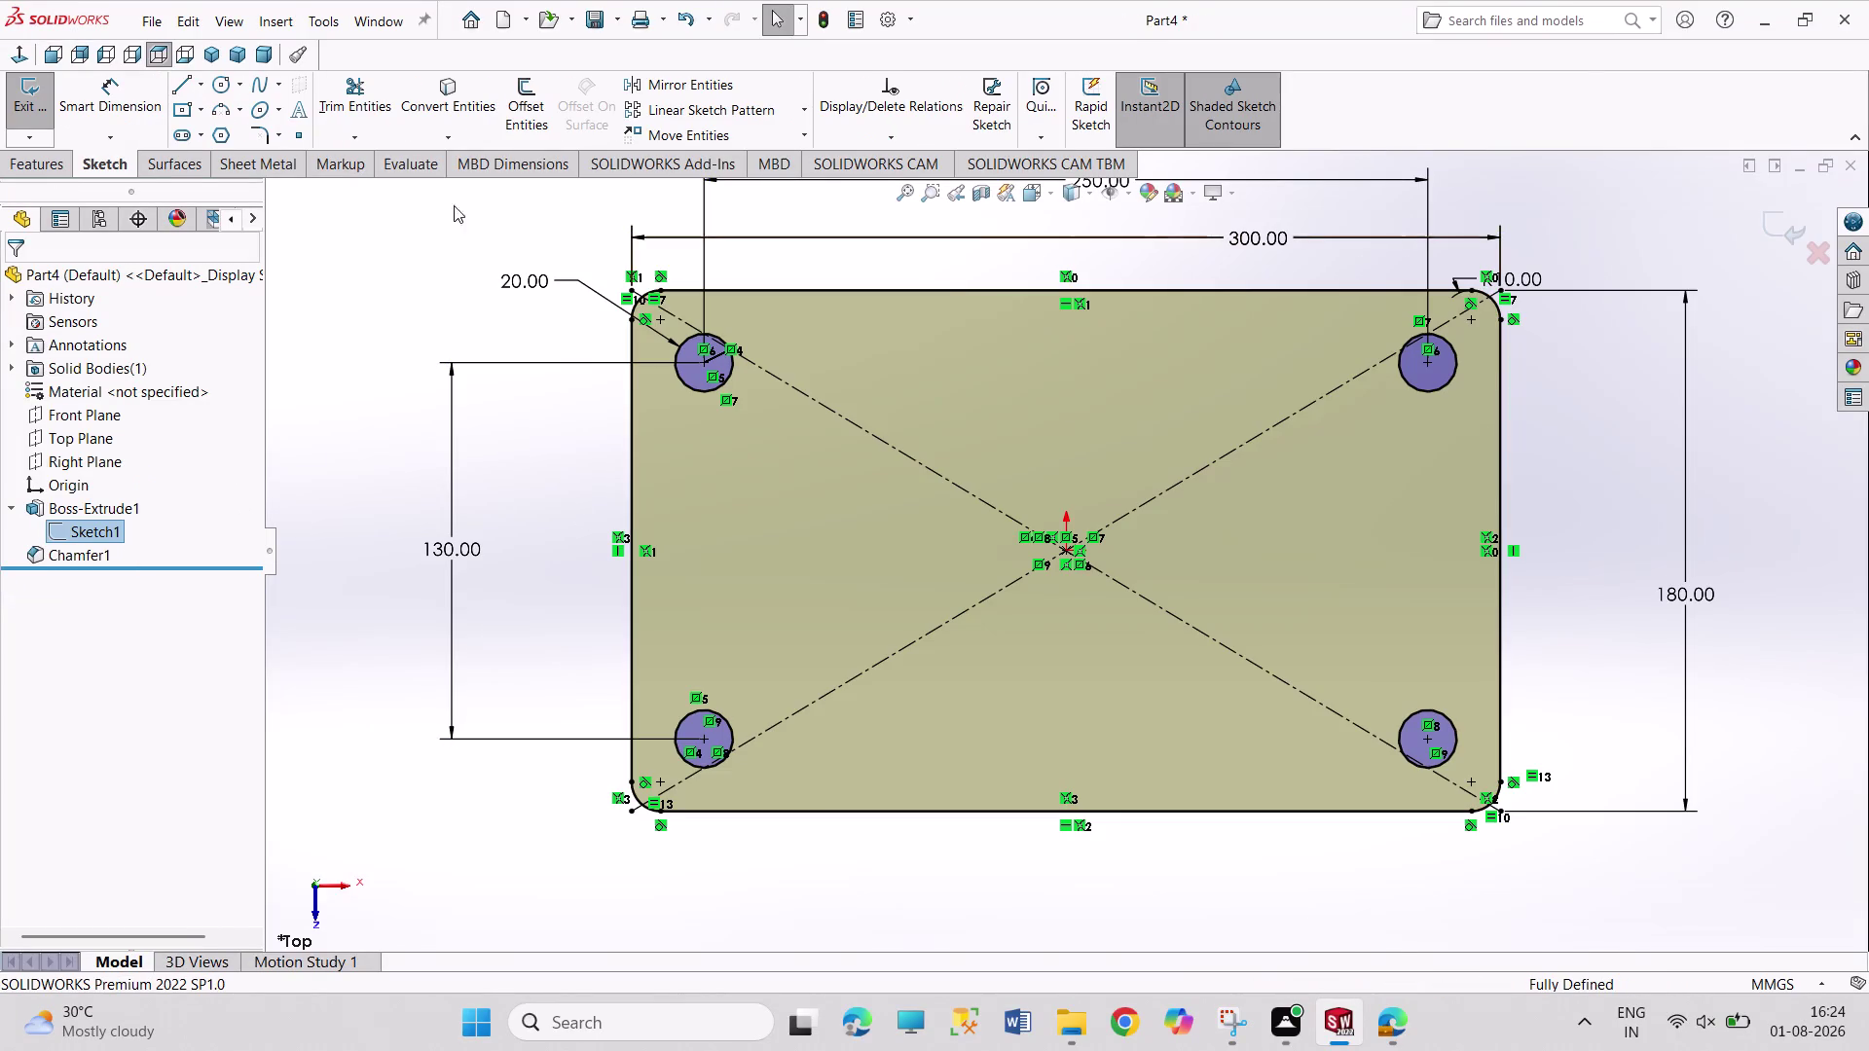
click(227, 83)
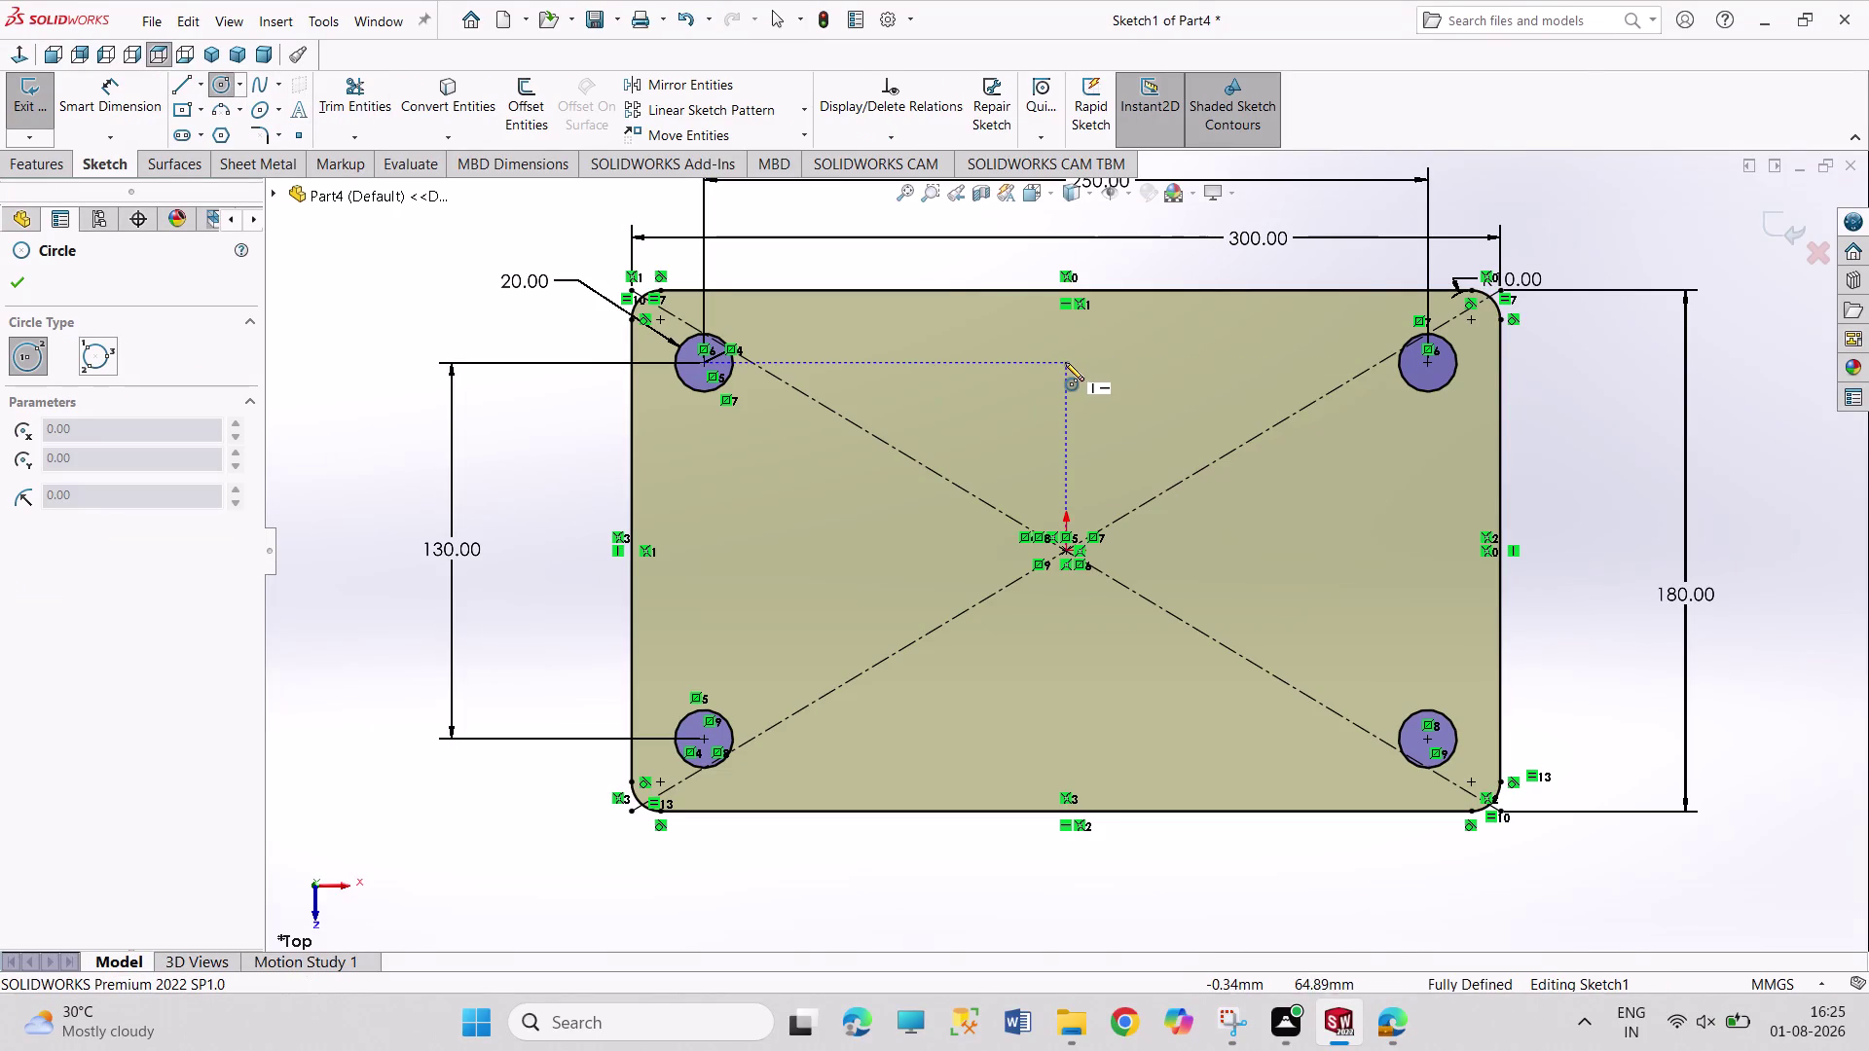
Draw two circles on the centre line, above and below the plate centre.
click(1065, 362)
click(1080, 393)
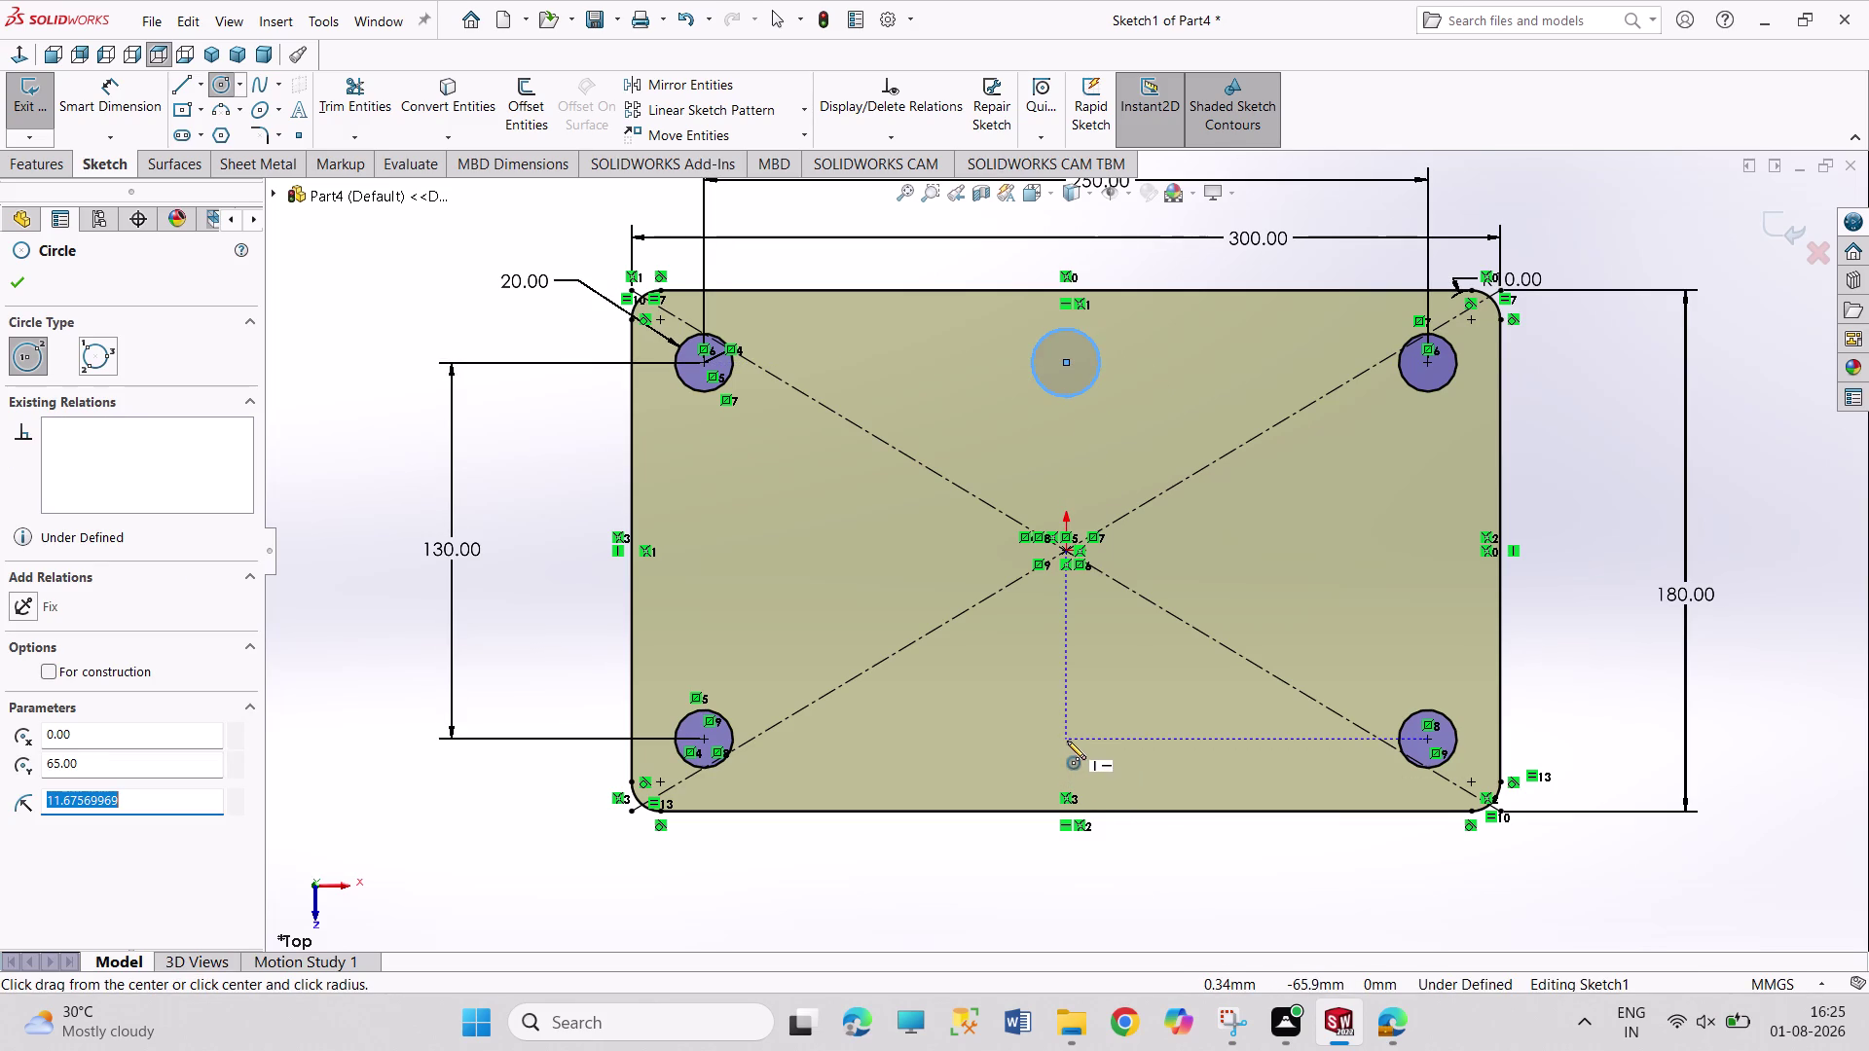
click(1066, 738)
click(1095, 765)
Dimension the bottom circle at 20 mm diameter and return to selection mode.
right_drag(1233, 862, 1199, 628)
click(1110, 734)
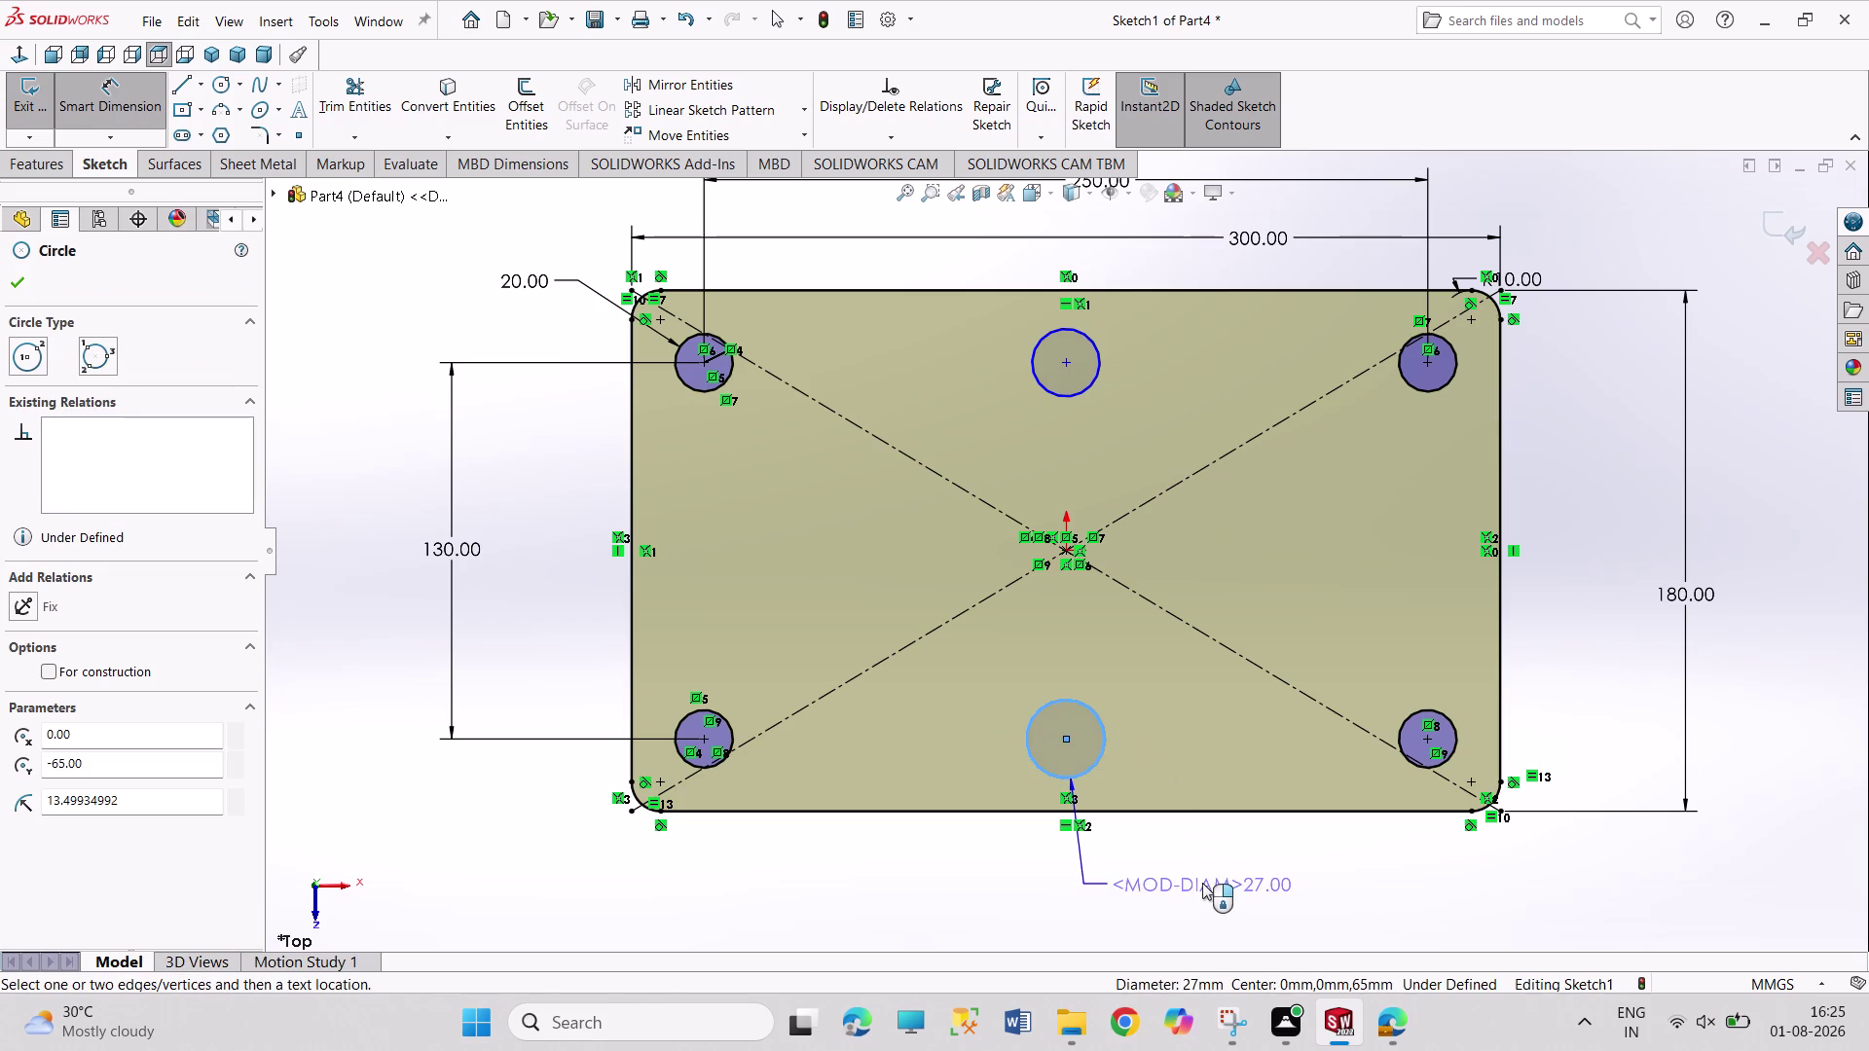
click(1202, 882)
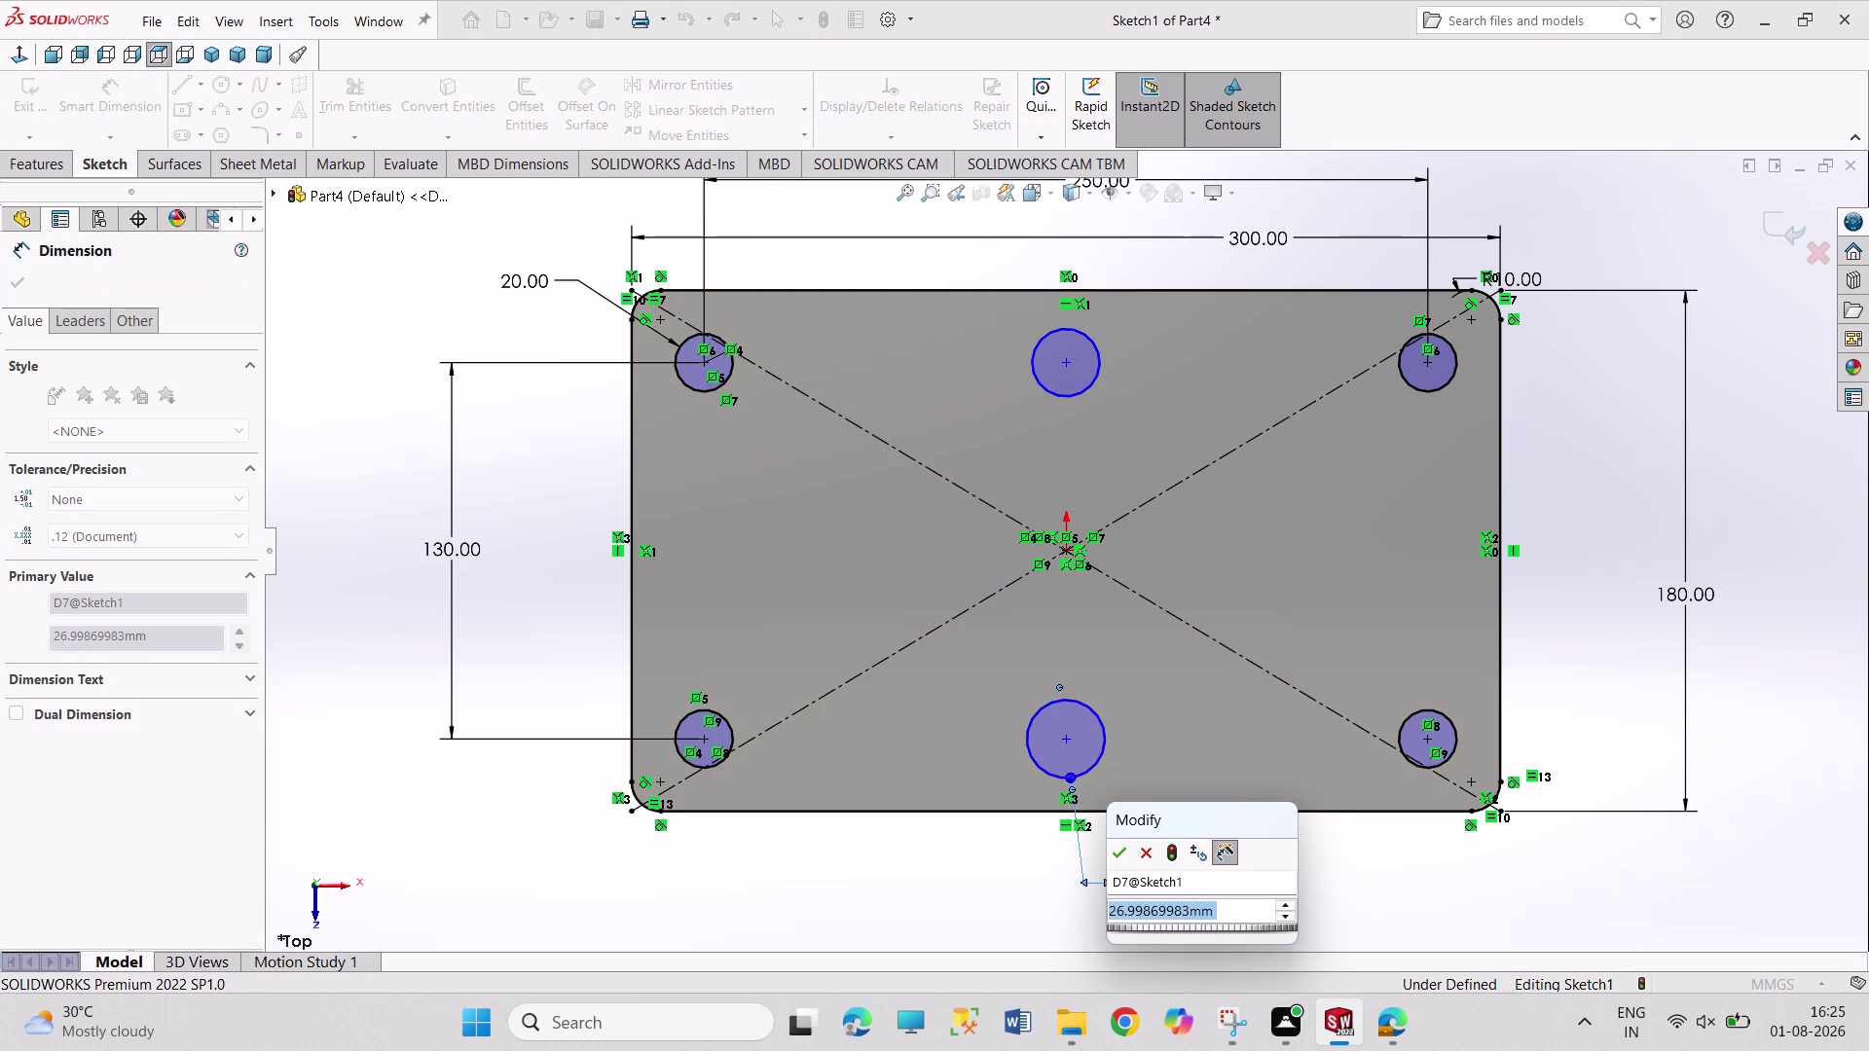
text(20)
key(Return)
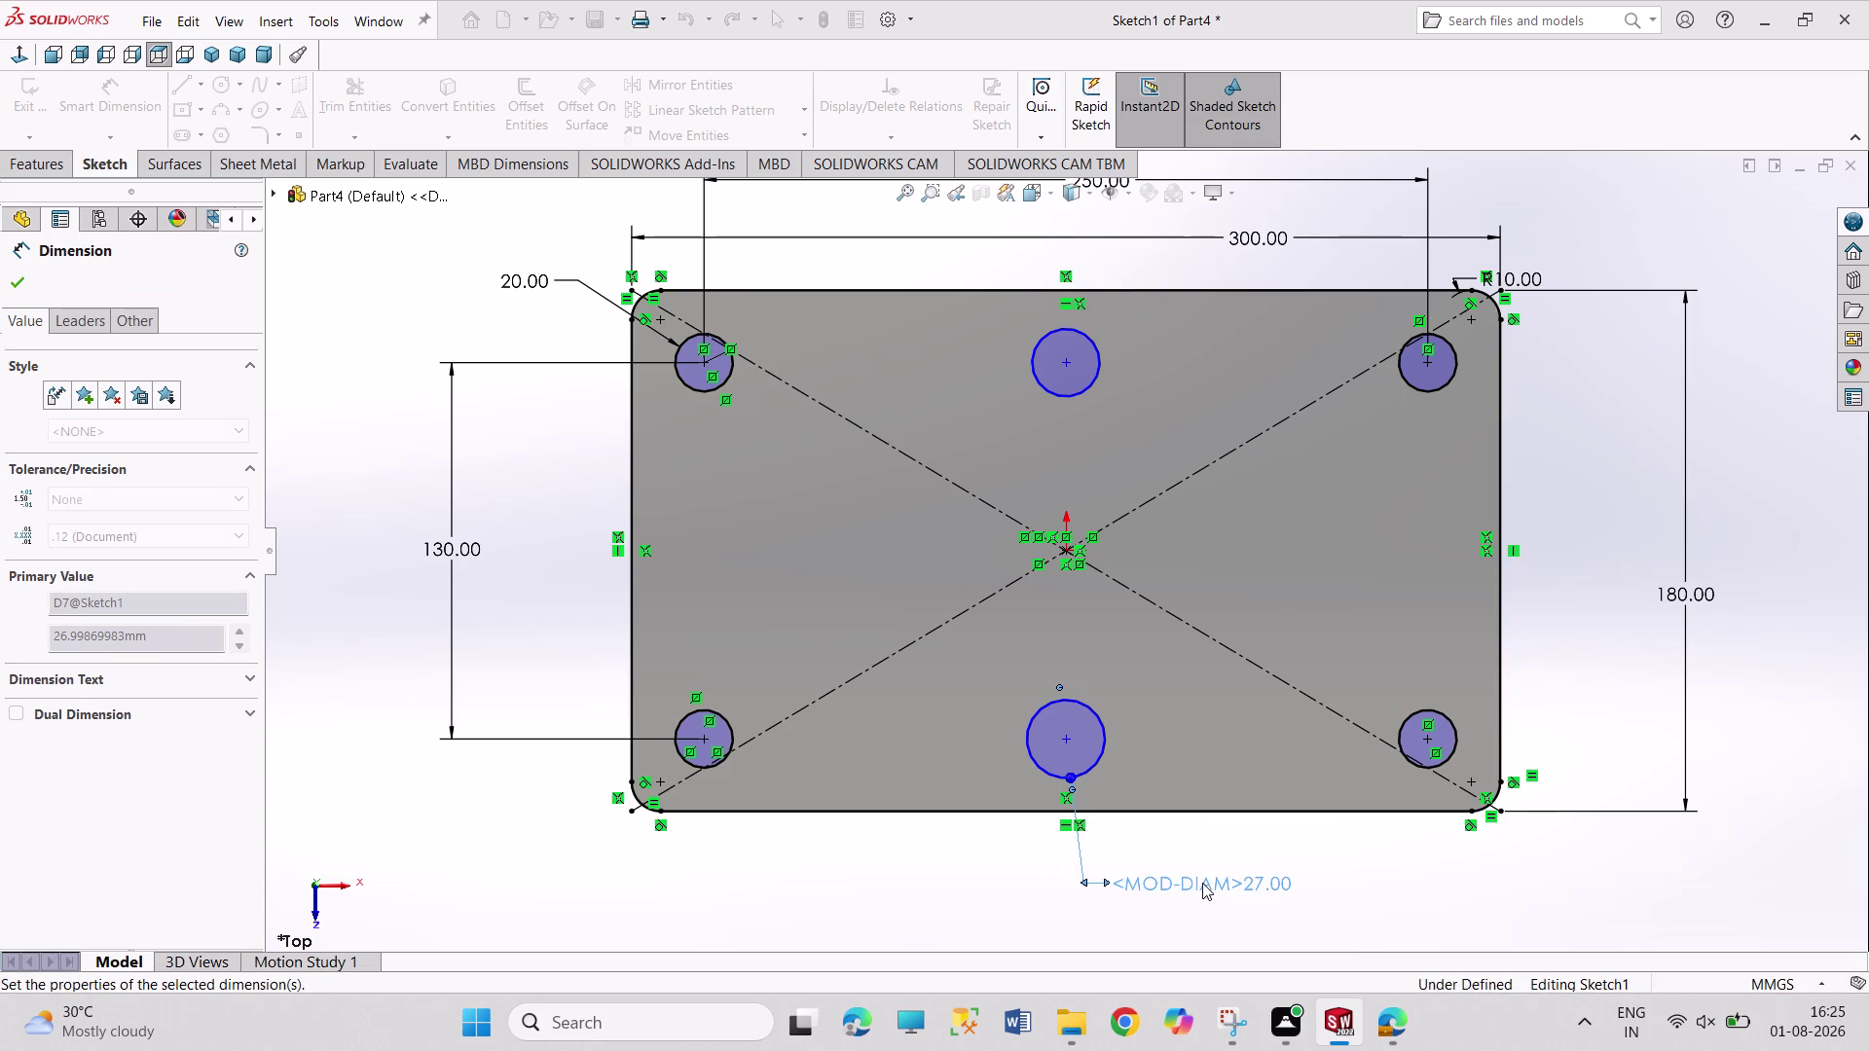
right_click(1614, 450)
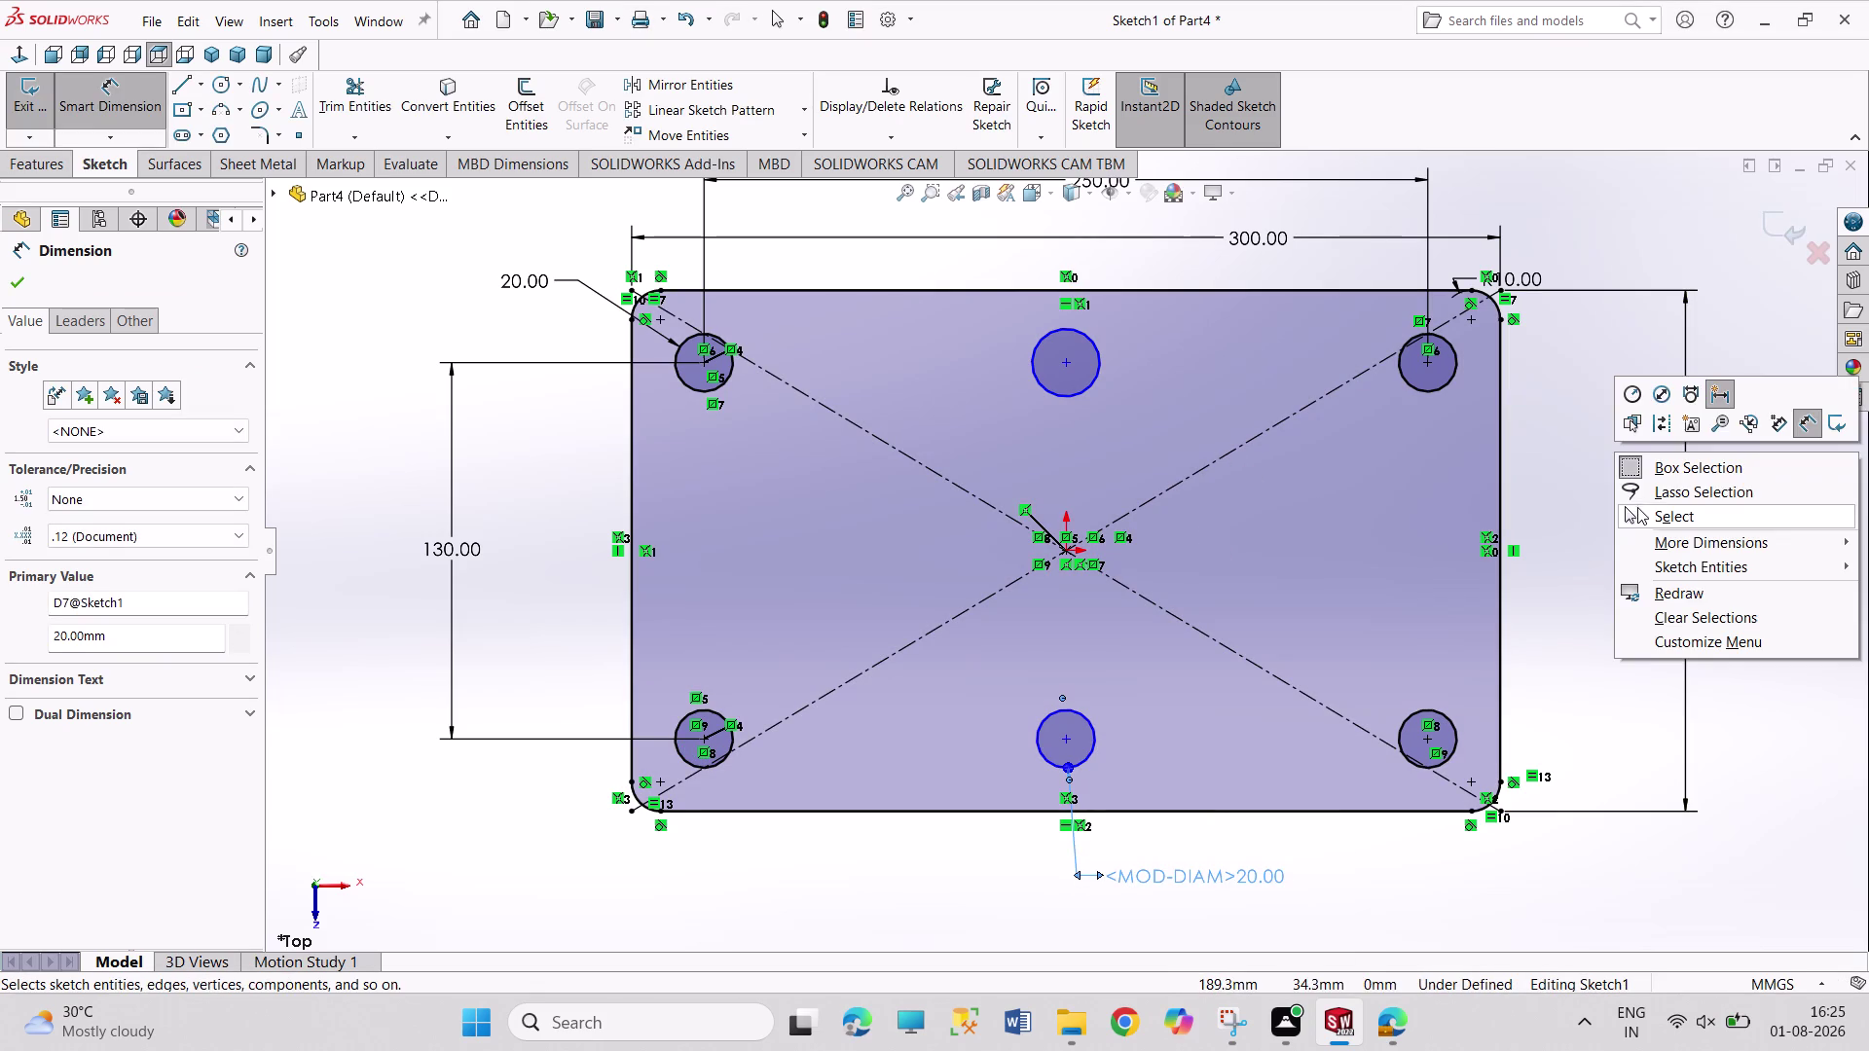
click(1650, 520)
Make the middle holes Equal and align their centres vertically with the origin.
click(1093, 733)
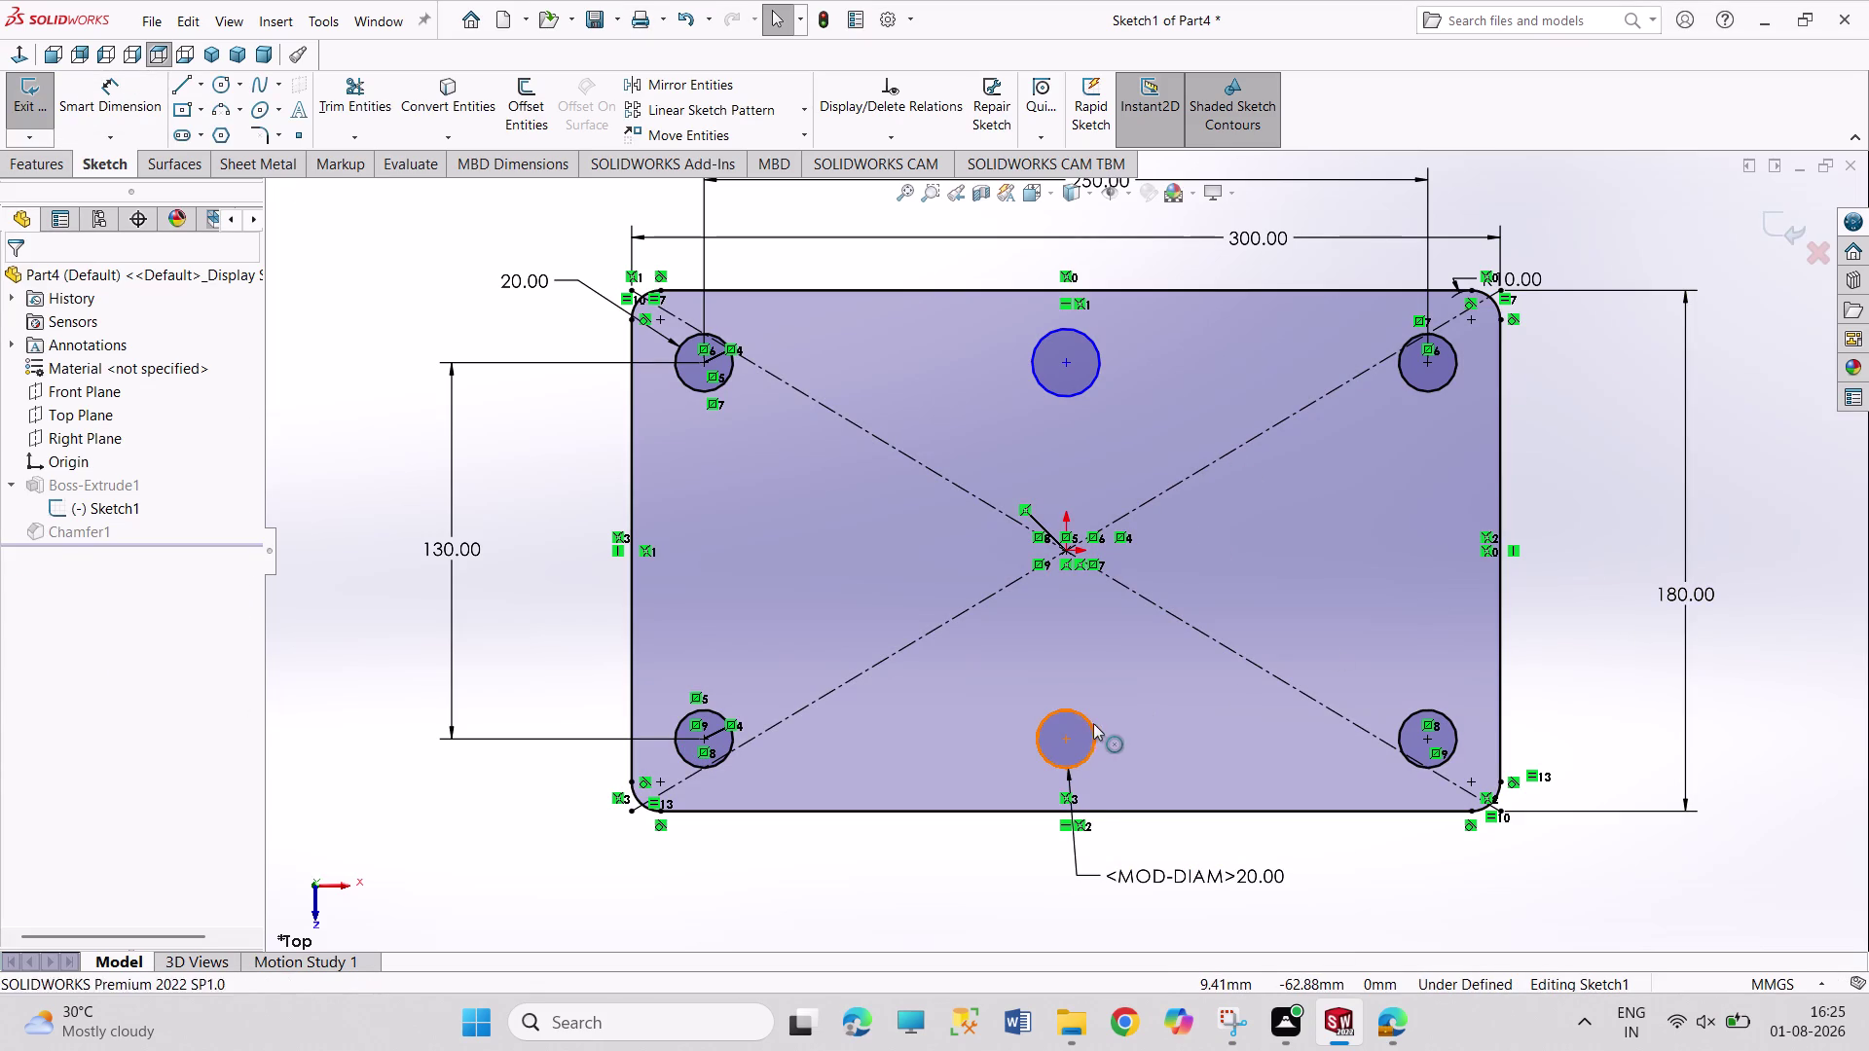
click(1080, 398)
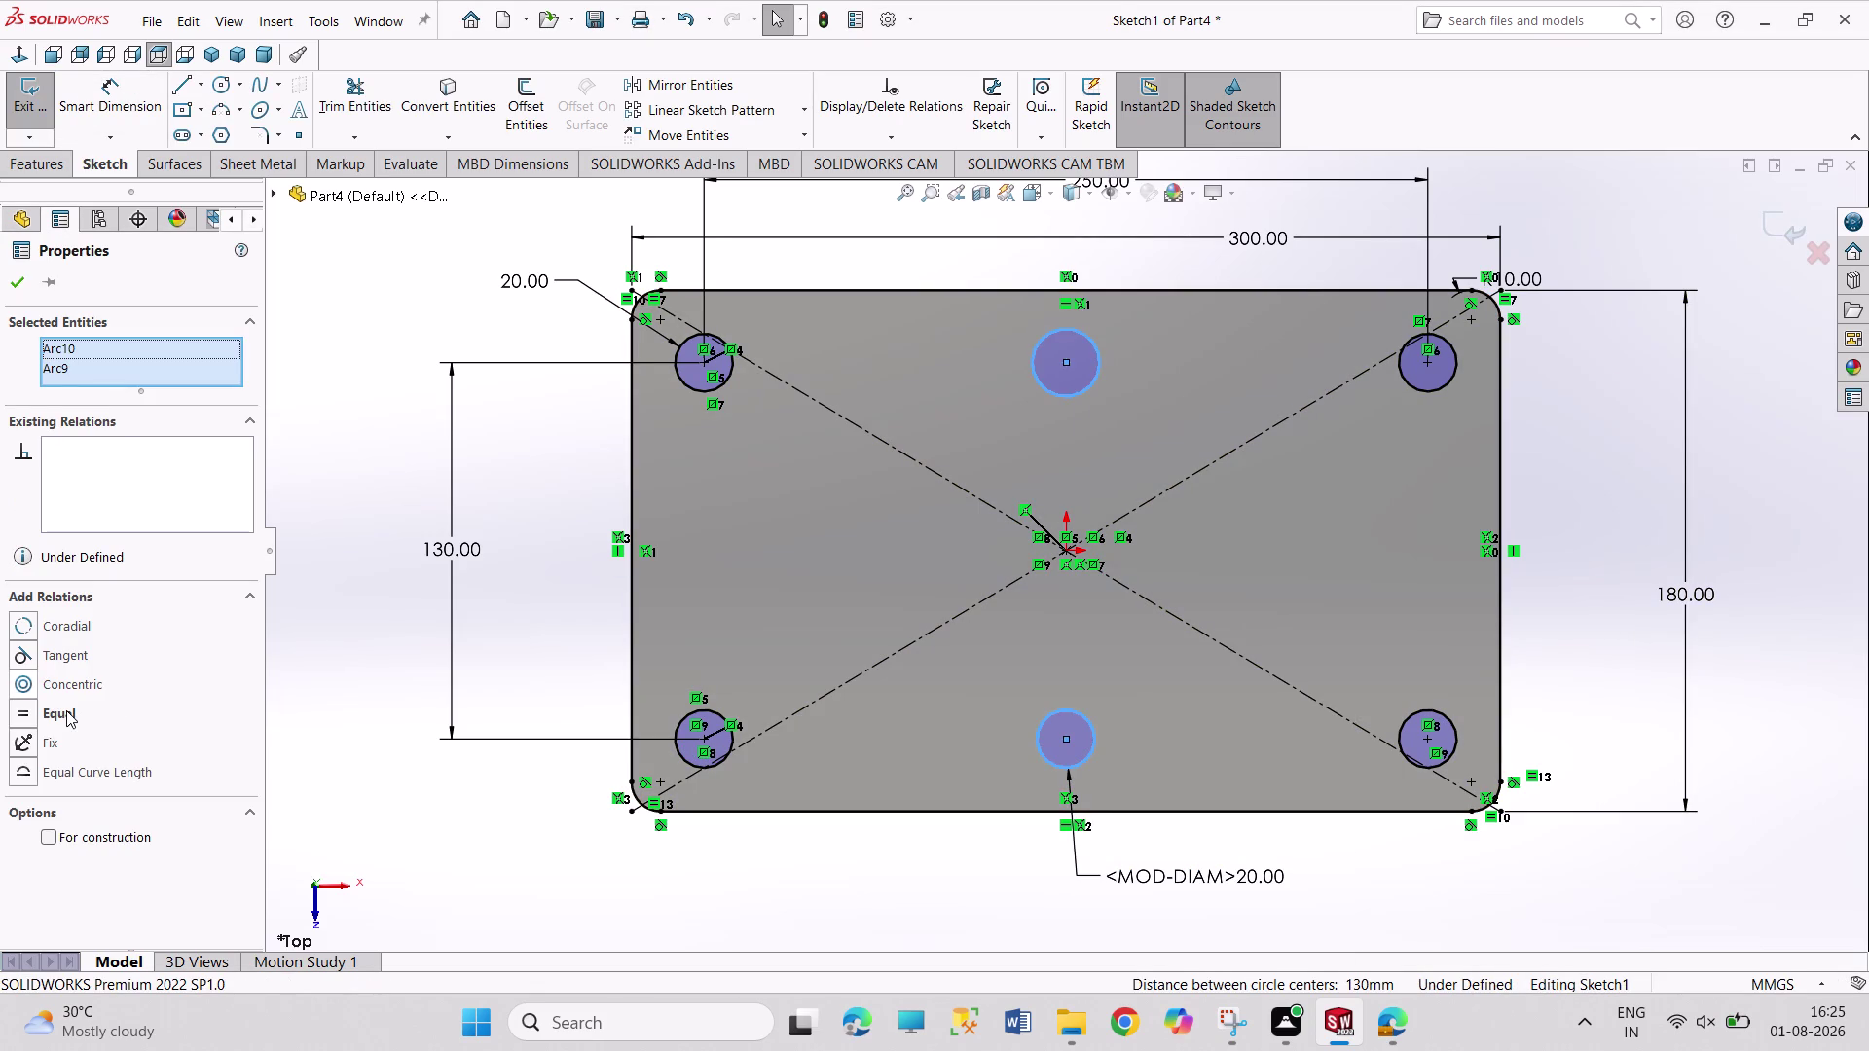
click(66, 710)
click(1588, 394)
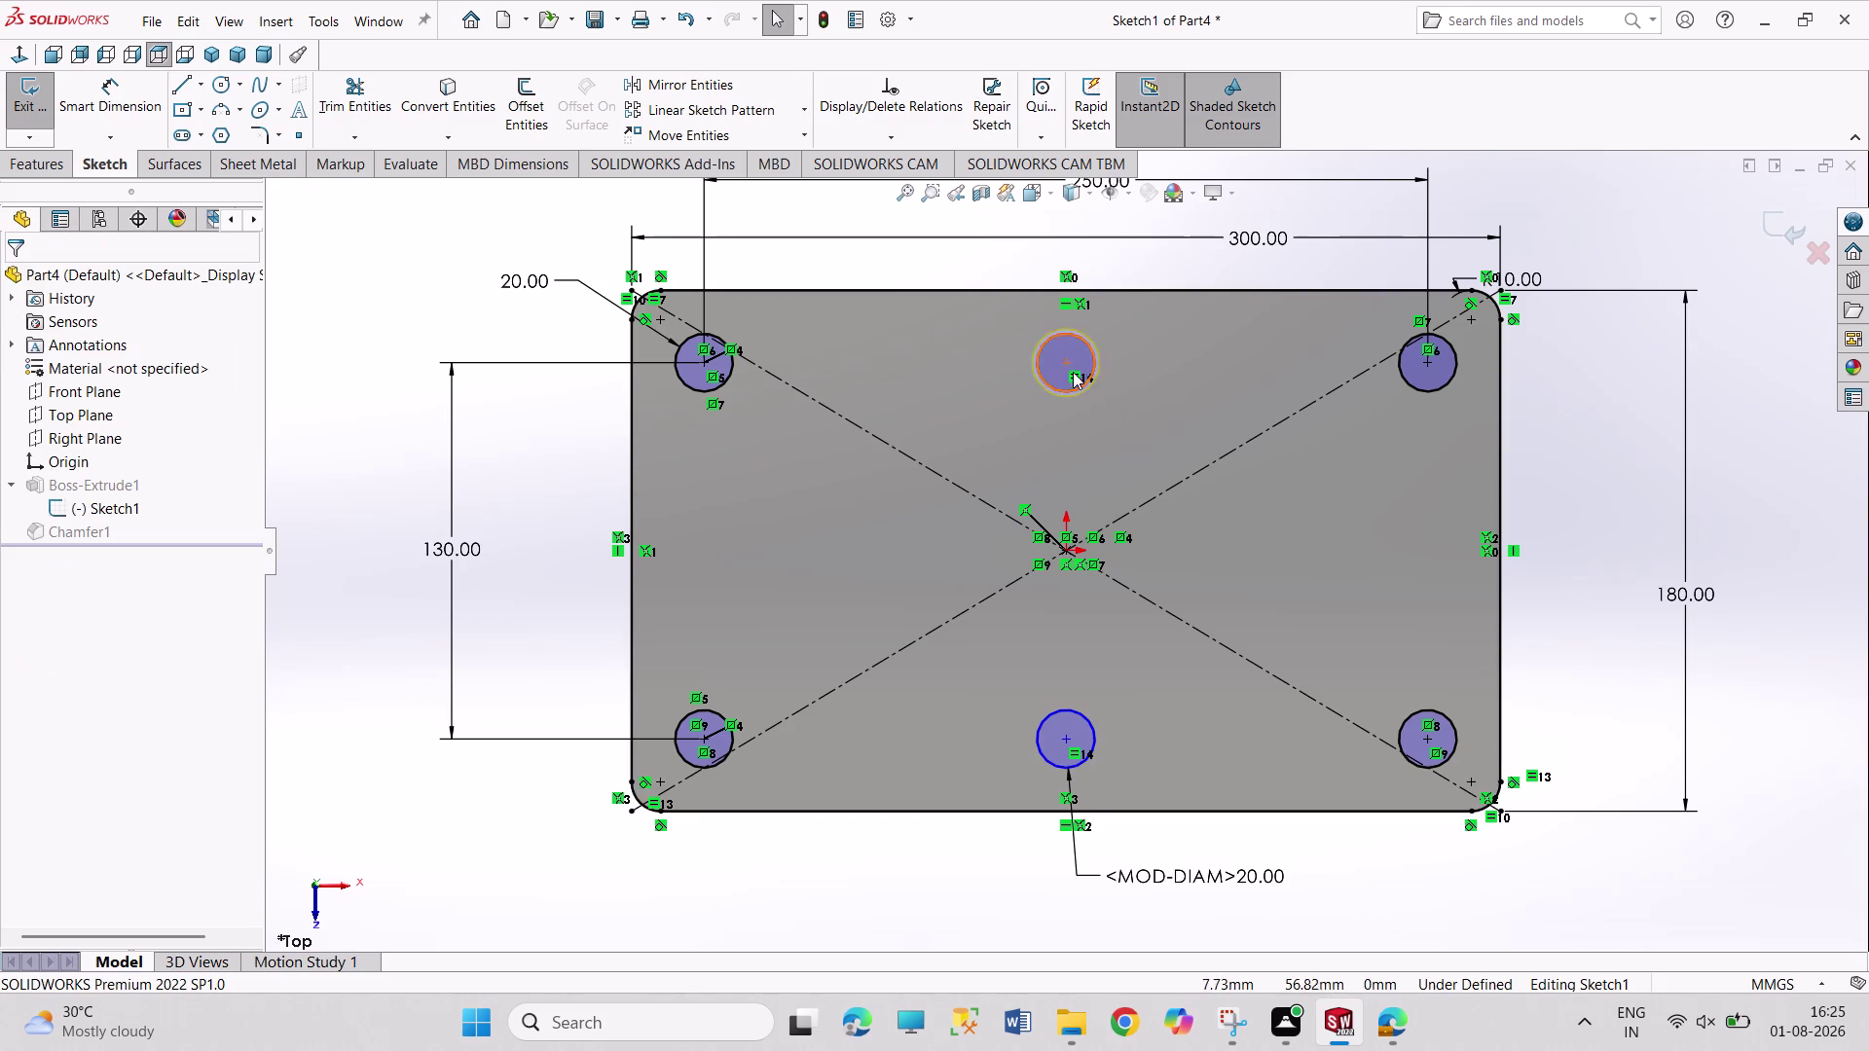
click(1065, 359)
click(1066, 741)
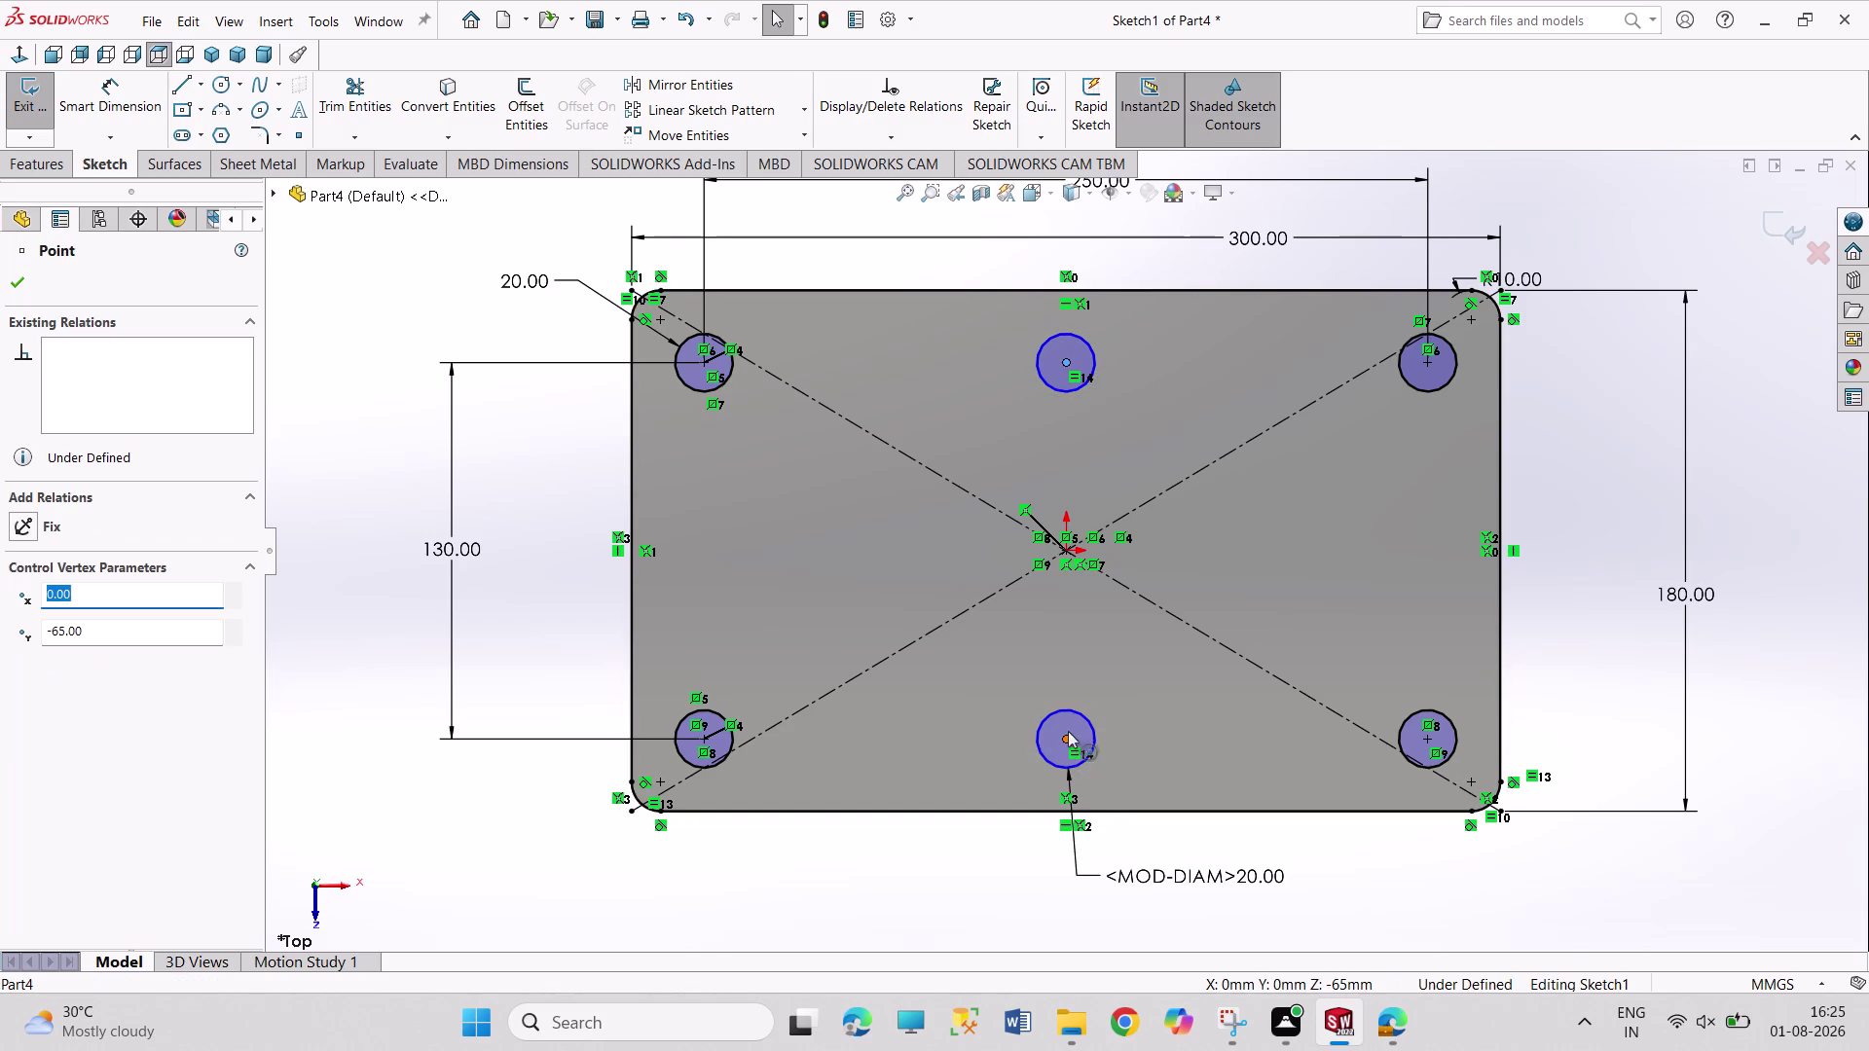
click(1067, 554)
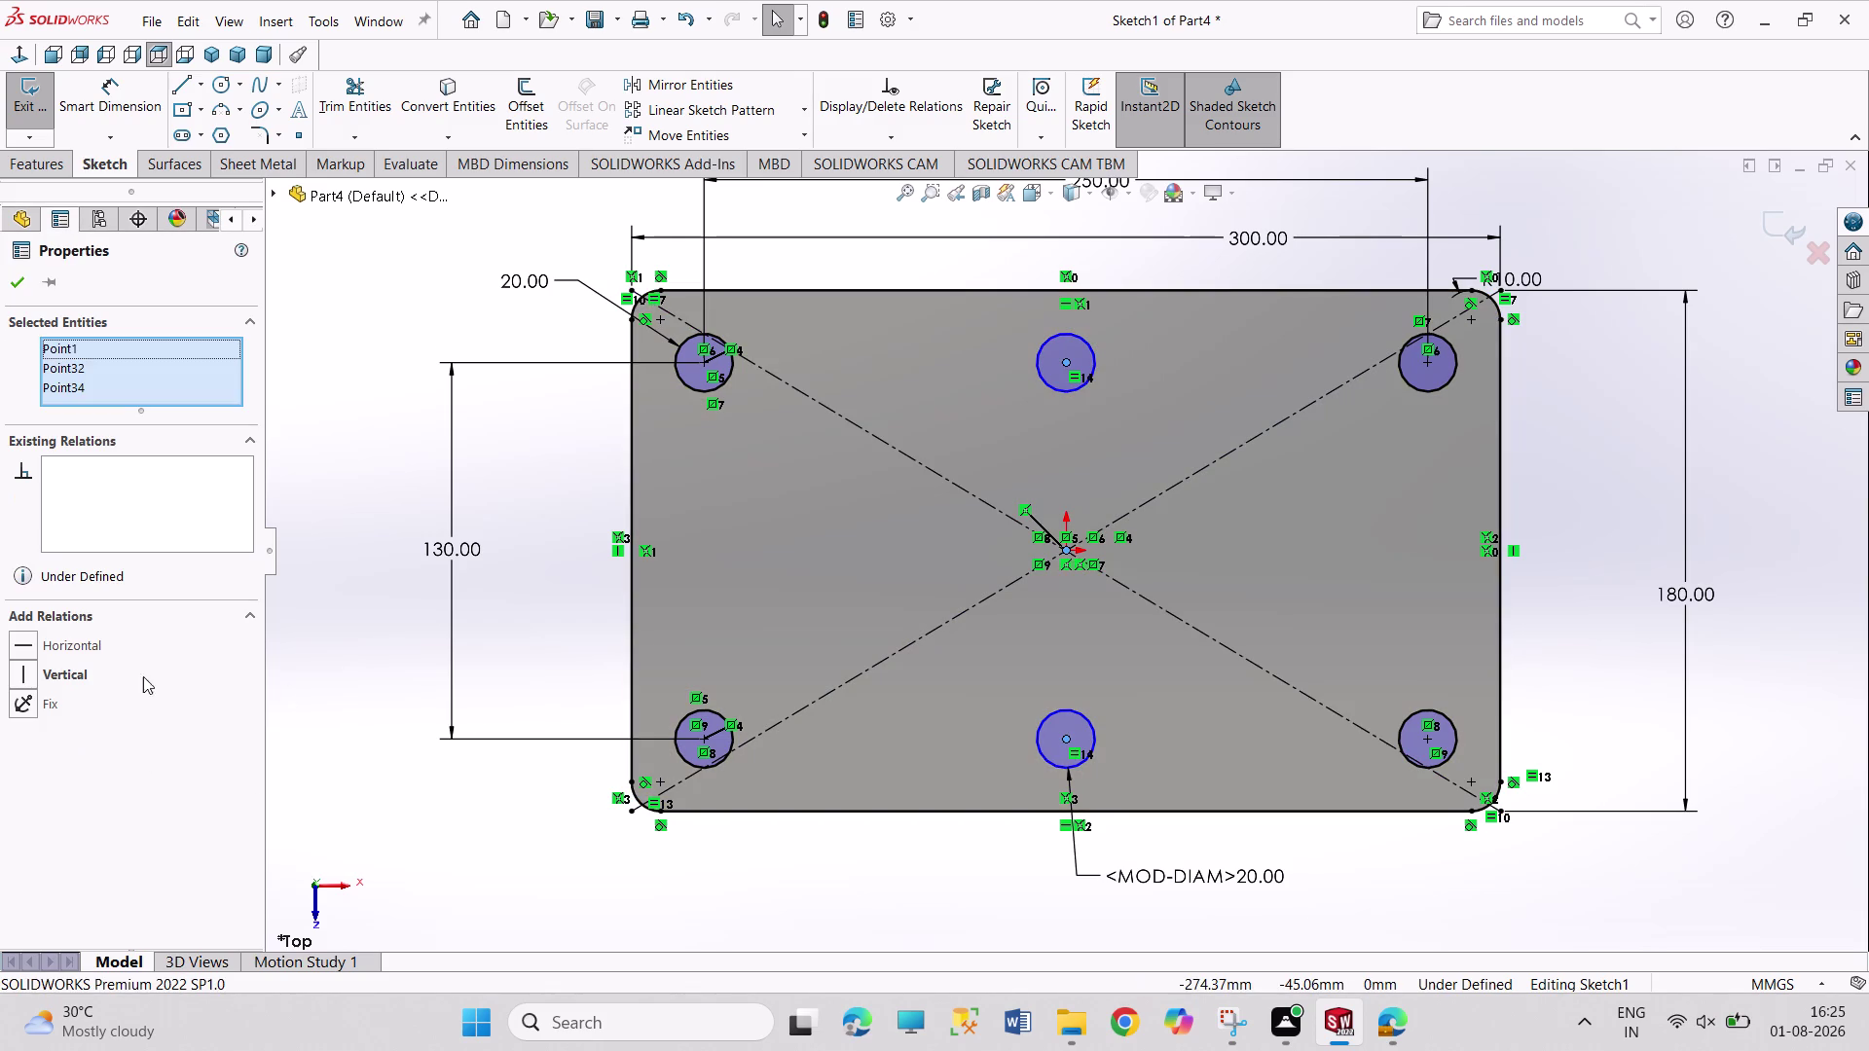
click(68, 682)
click(1767, 663)
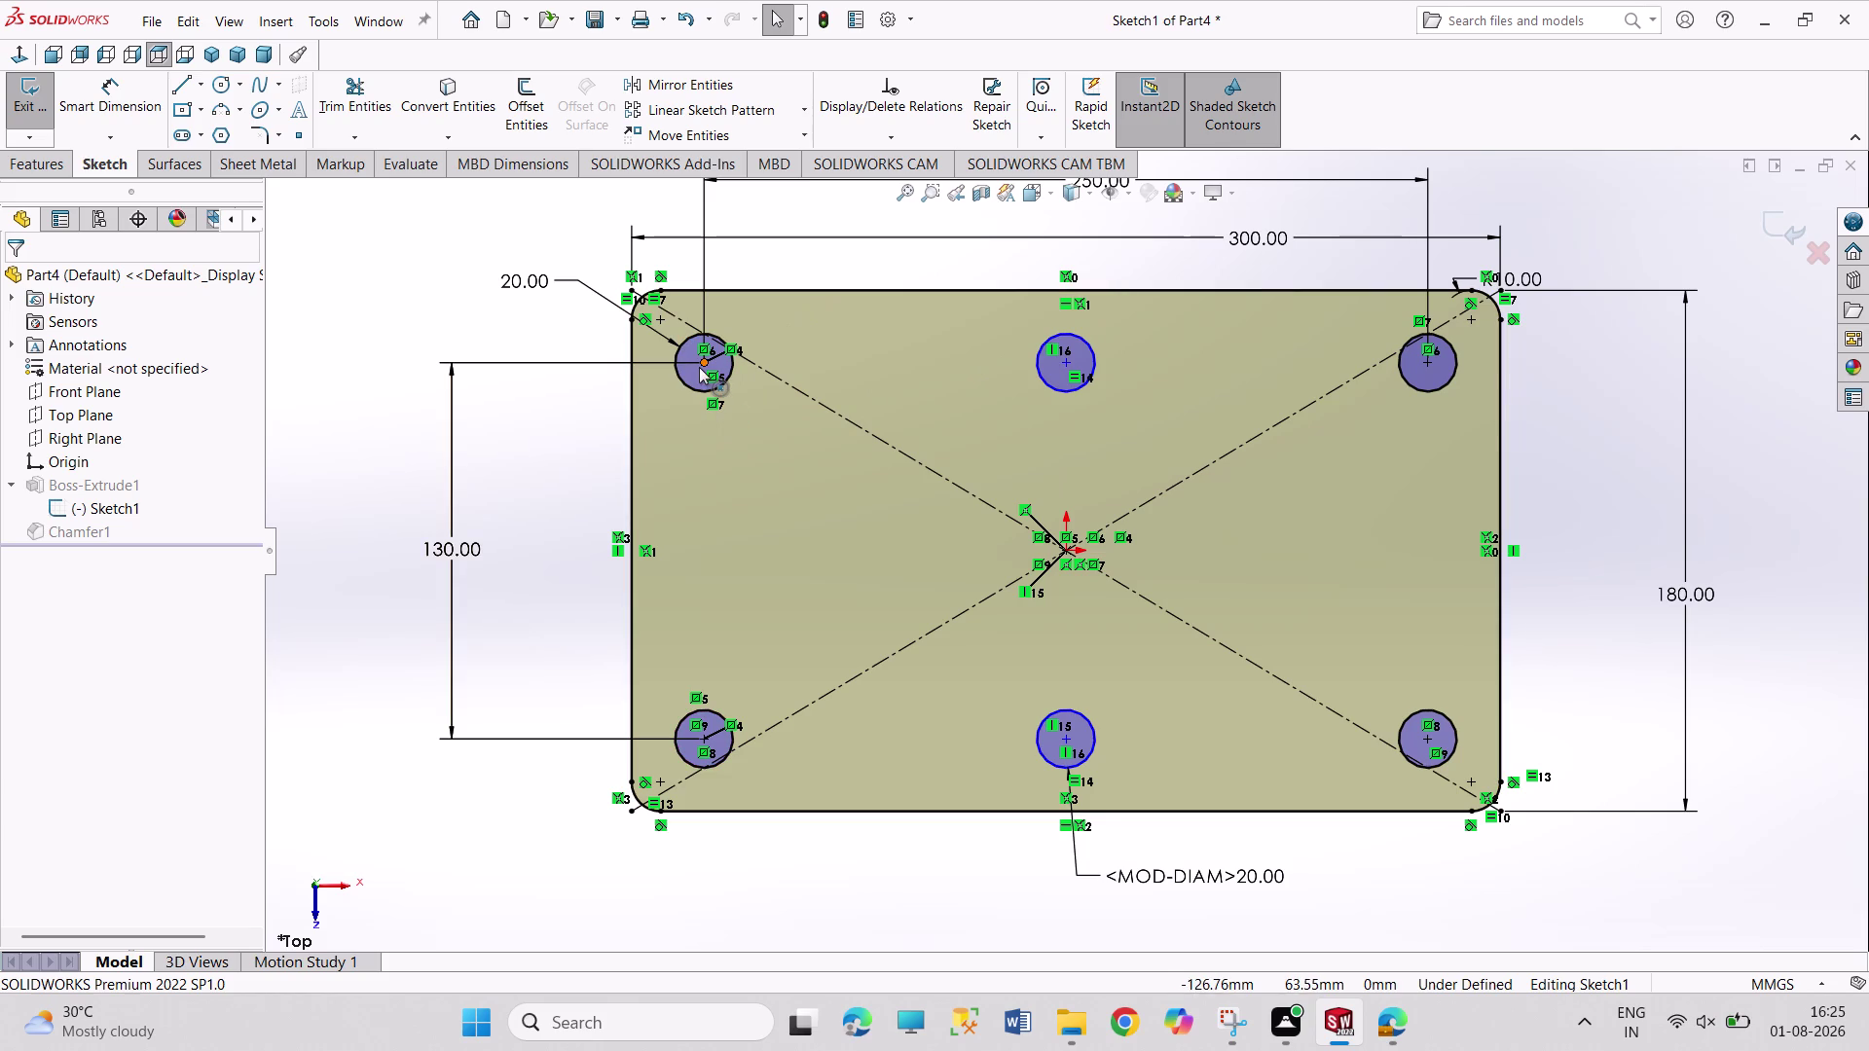
Align the top and bottom hole centres horizontally, then exit the sketch.
click(699, 367)
click(1070, 367)
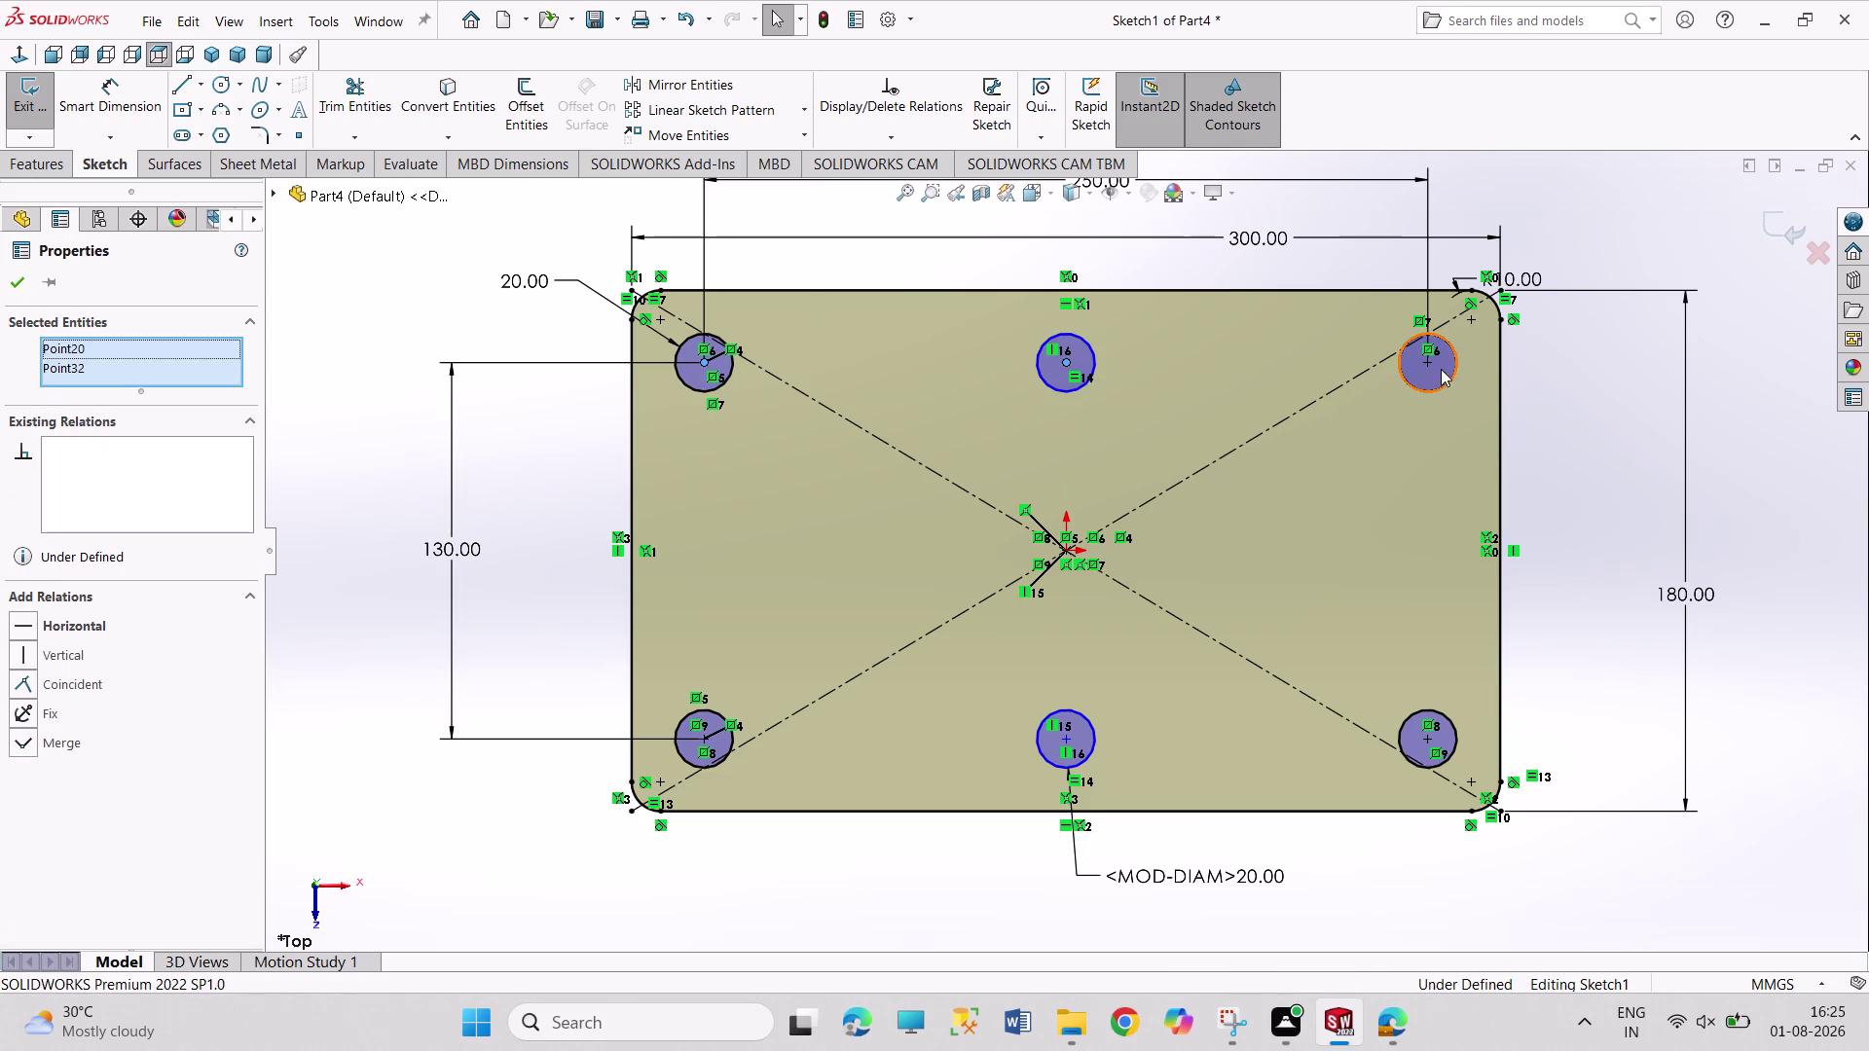
click(1431, 366)
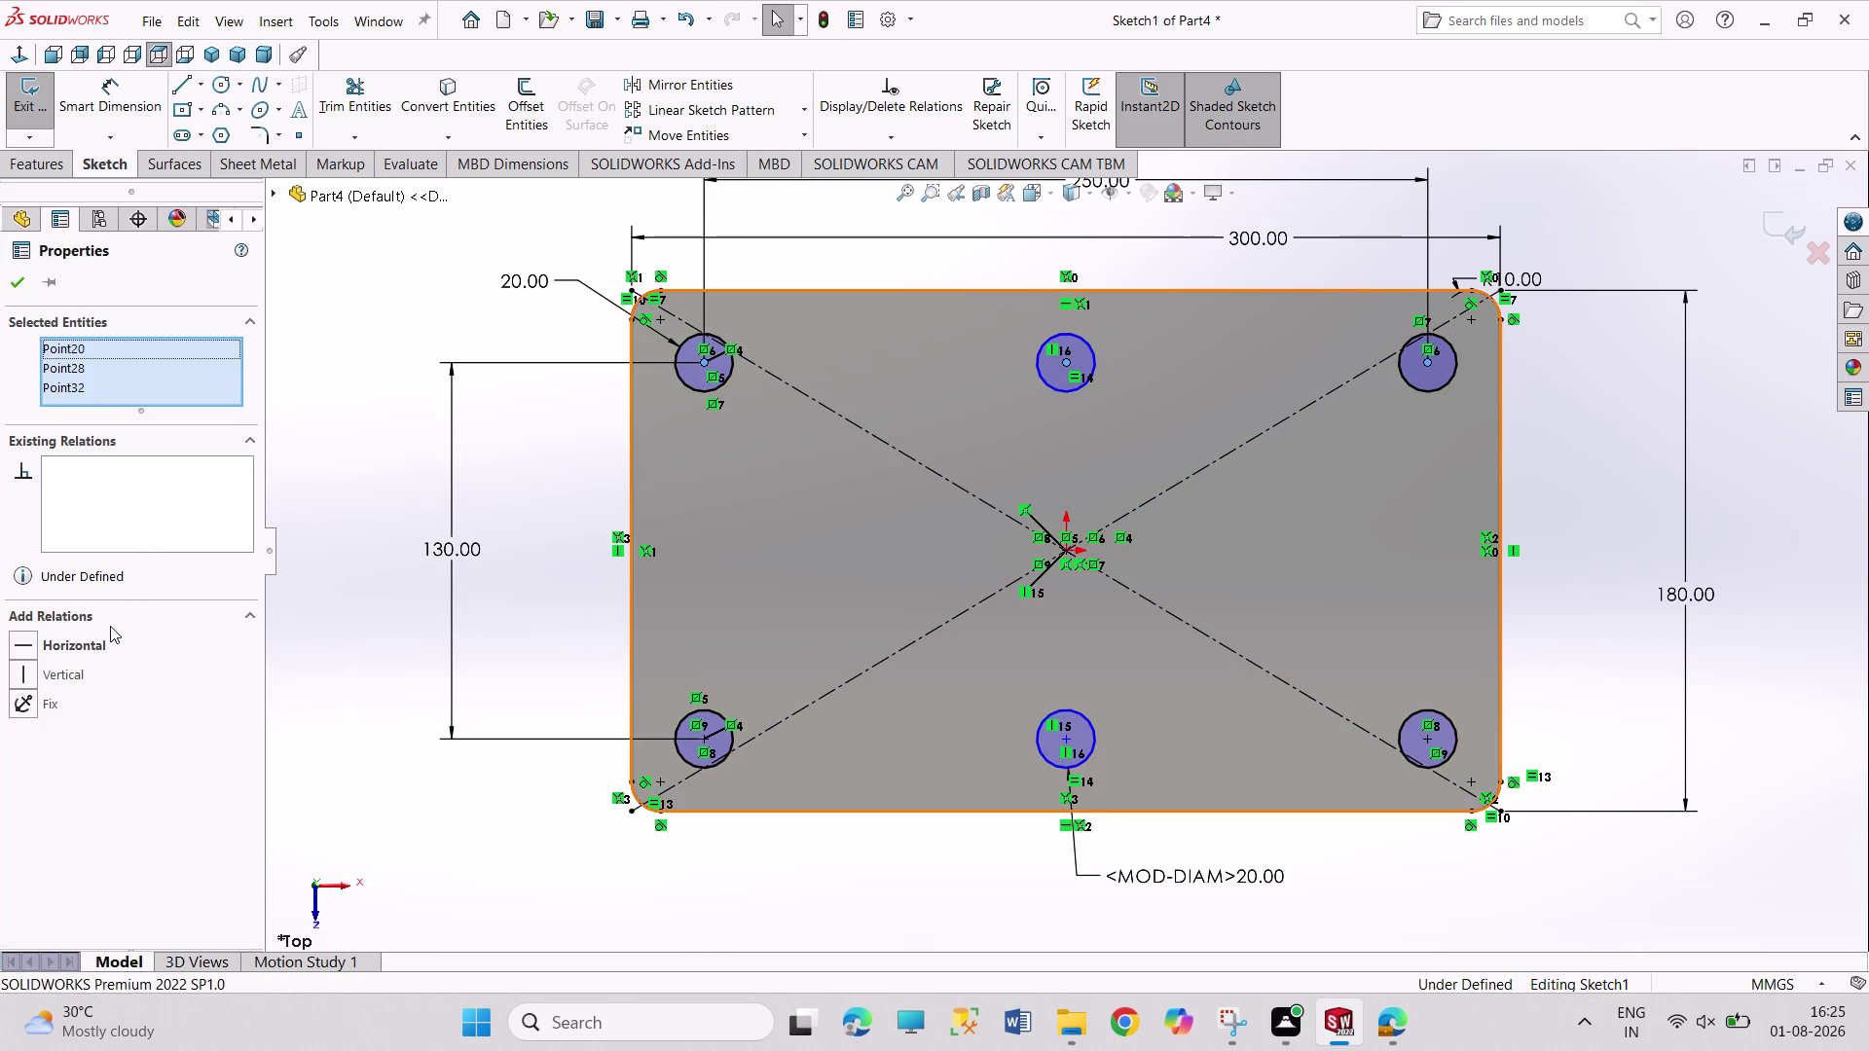
click(91, 647)
click(320, 713)
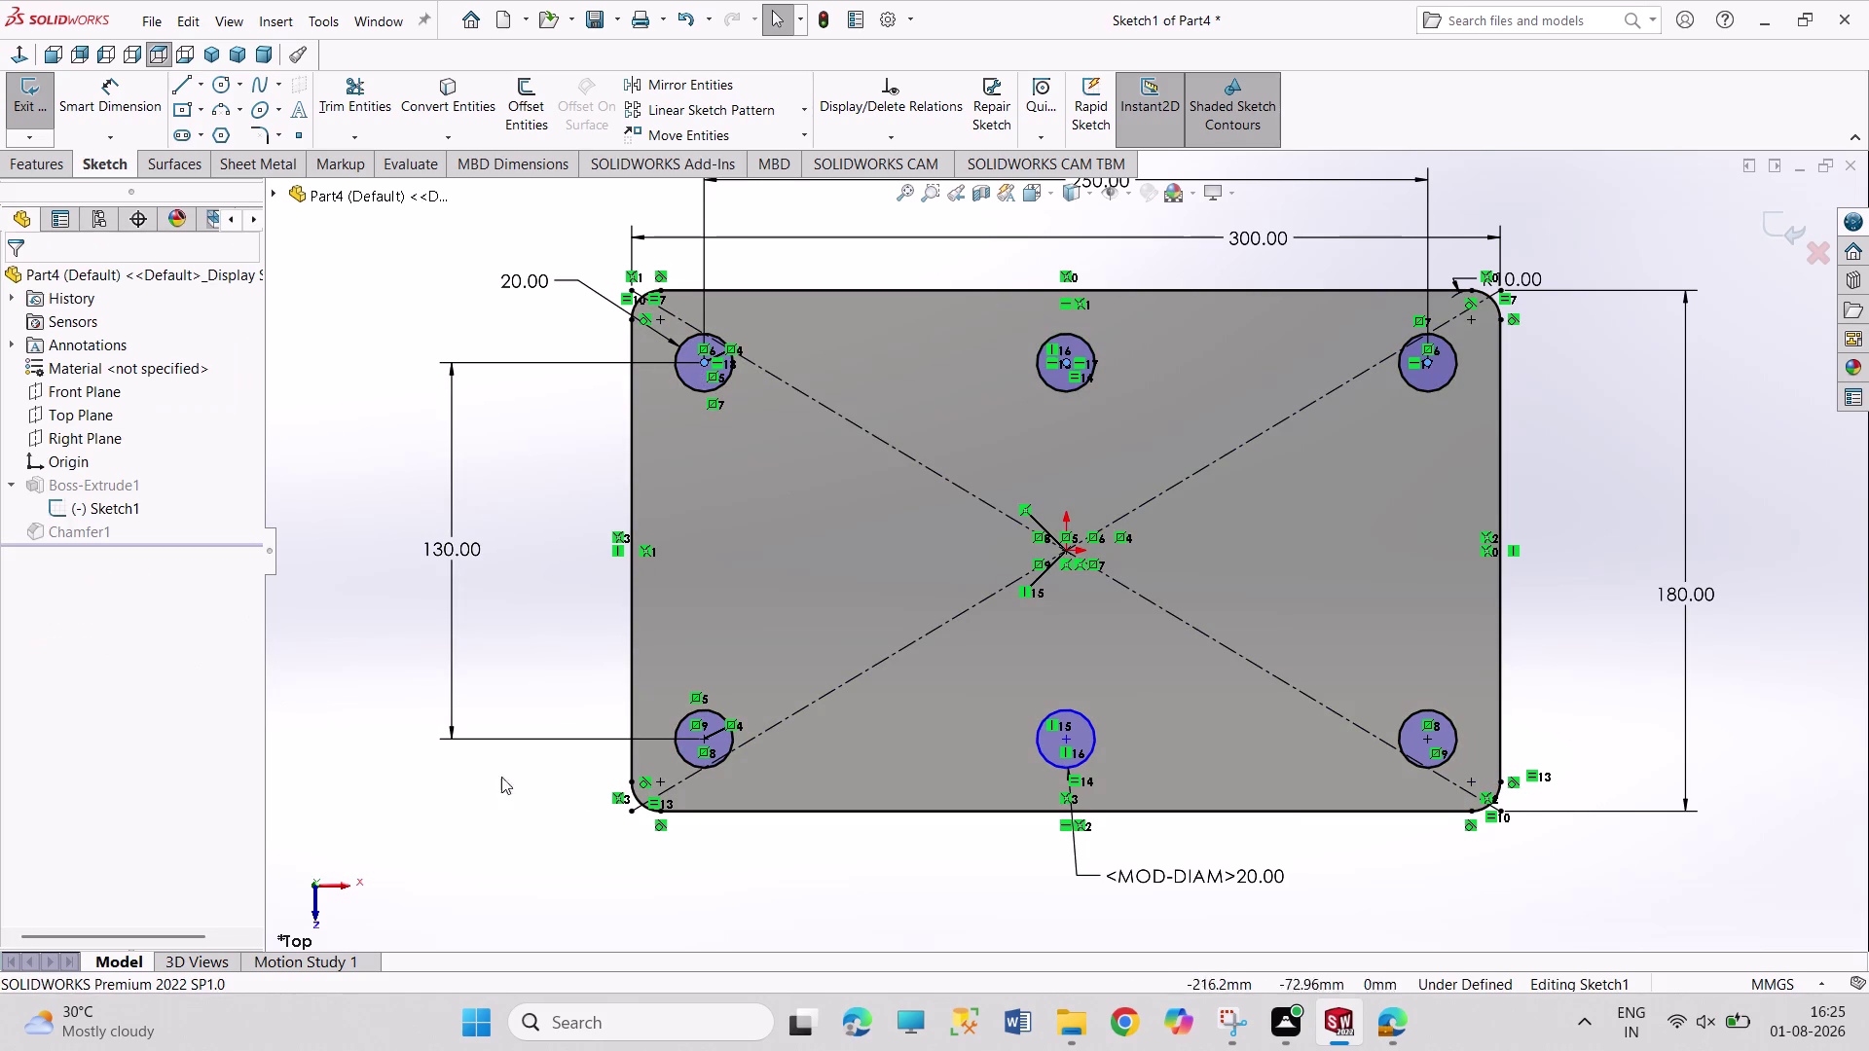
click(703, 741)
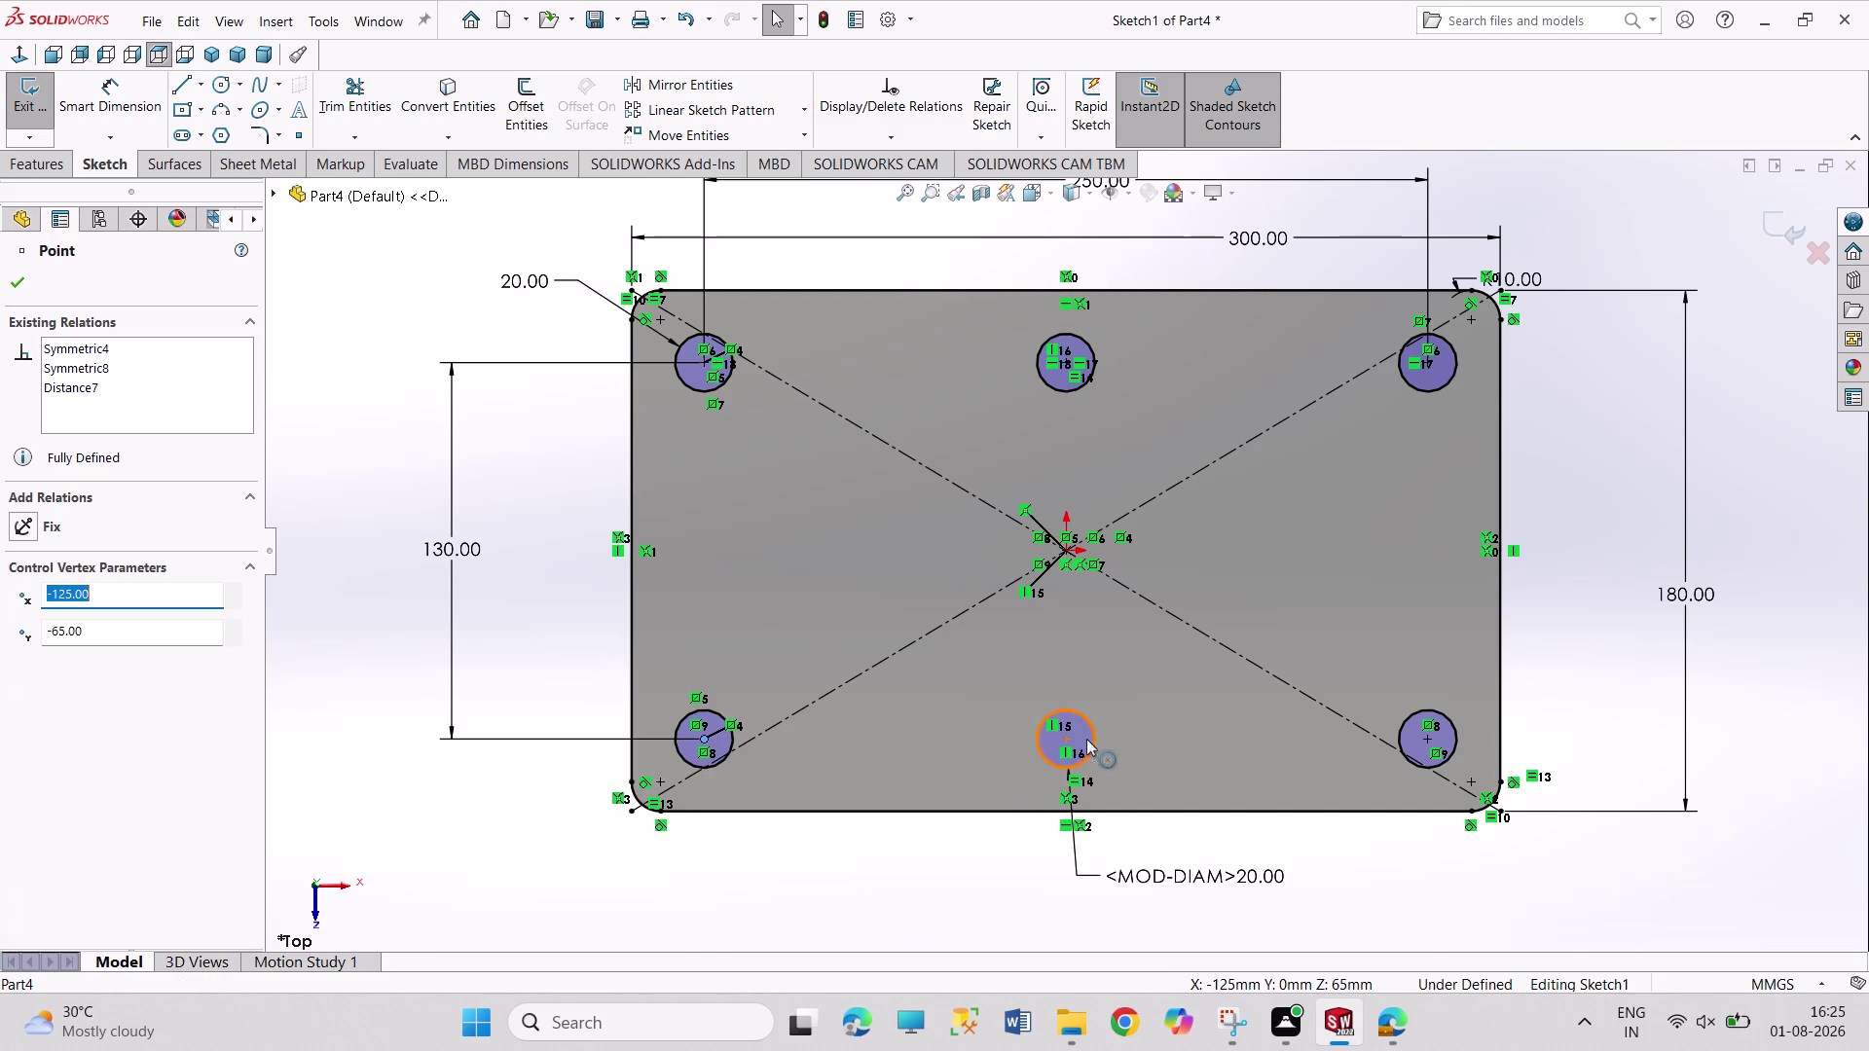
click(1067, 740)
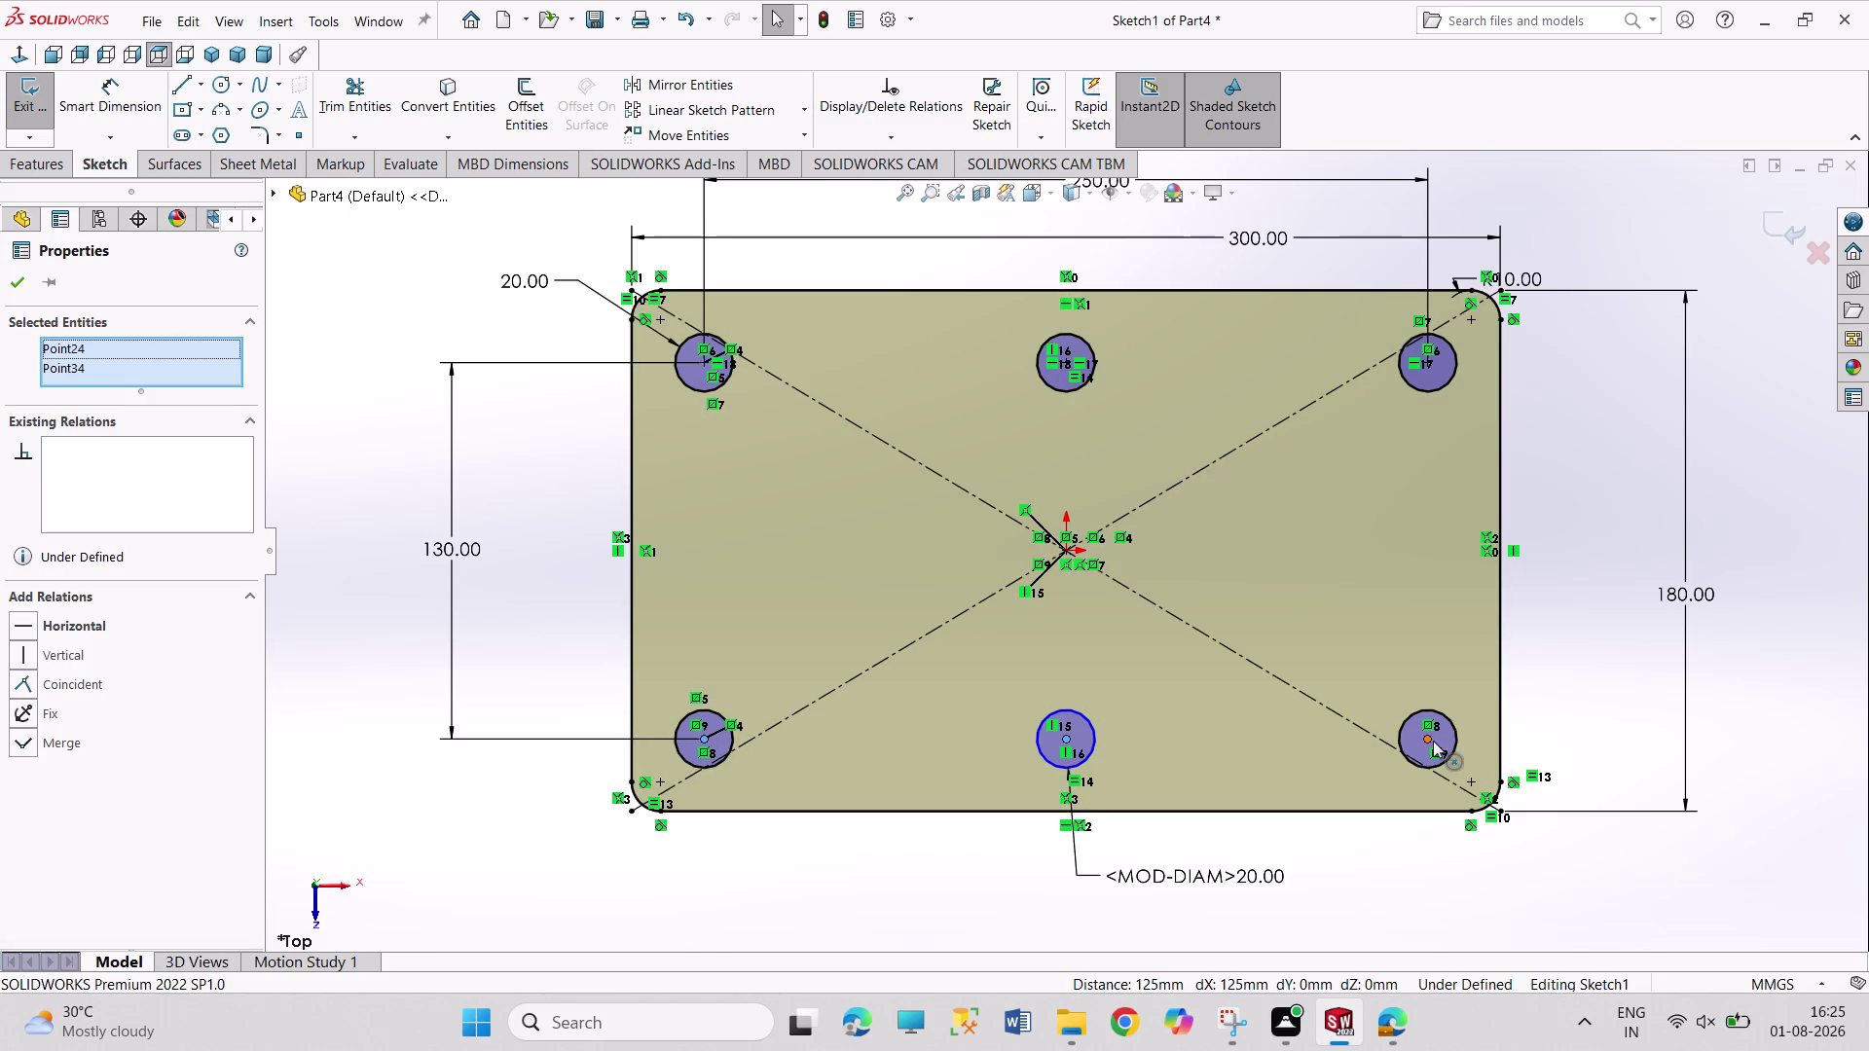
click(1432, 741)
click(65, 653)
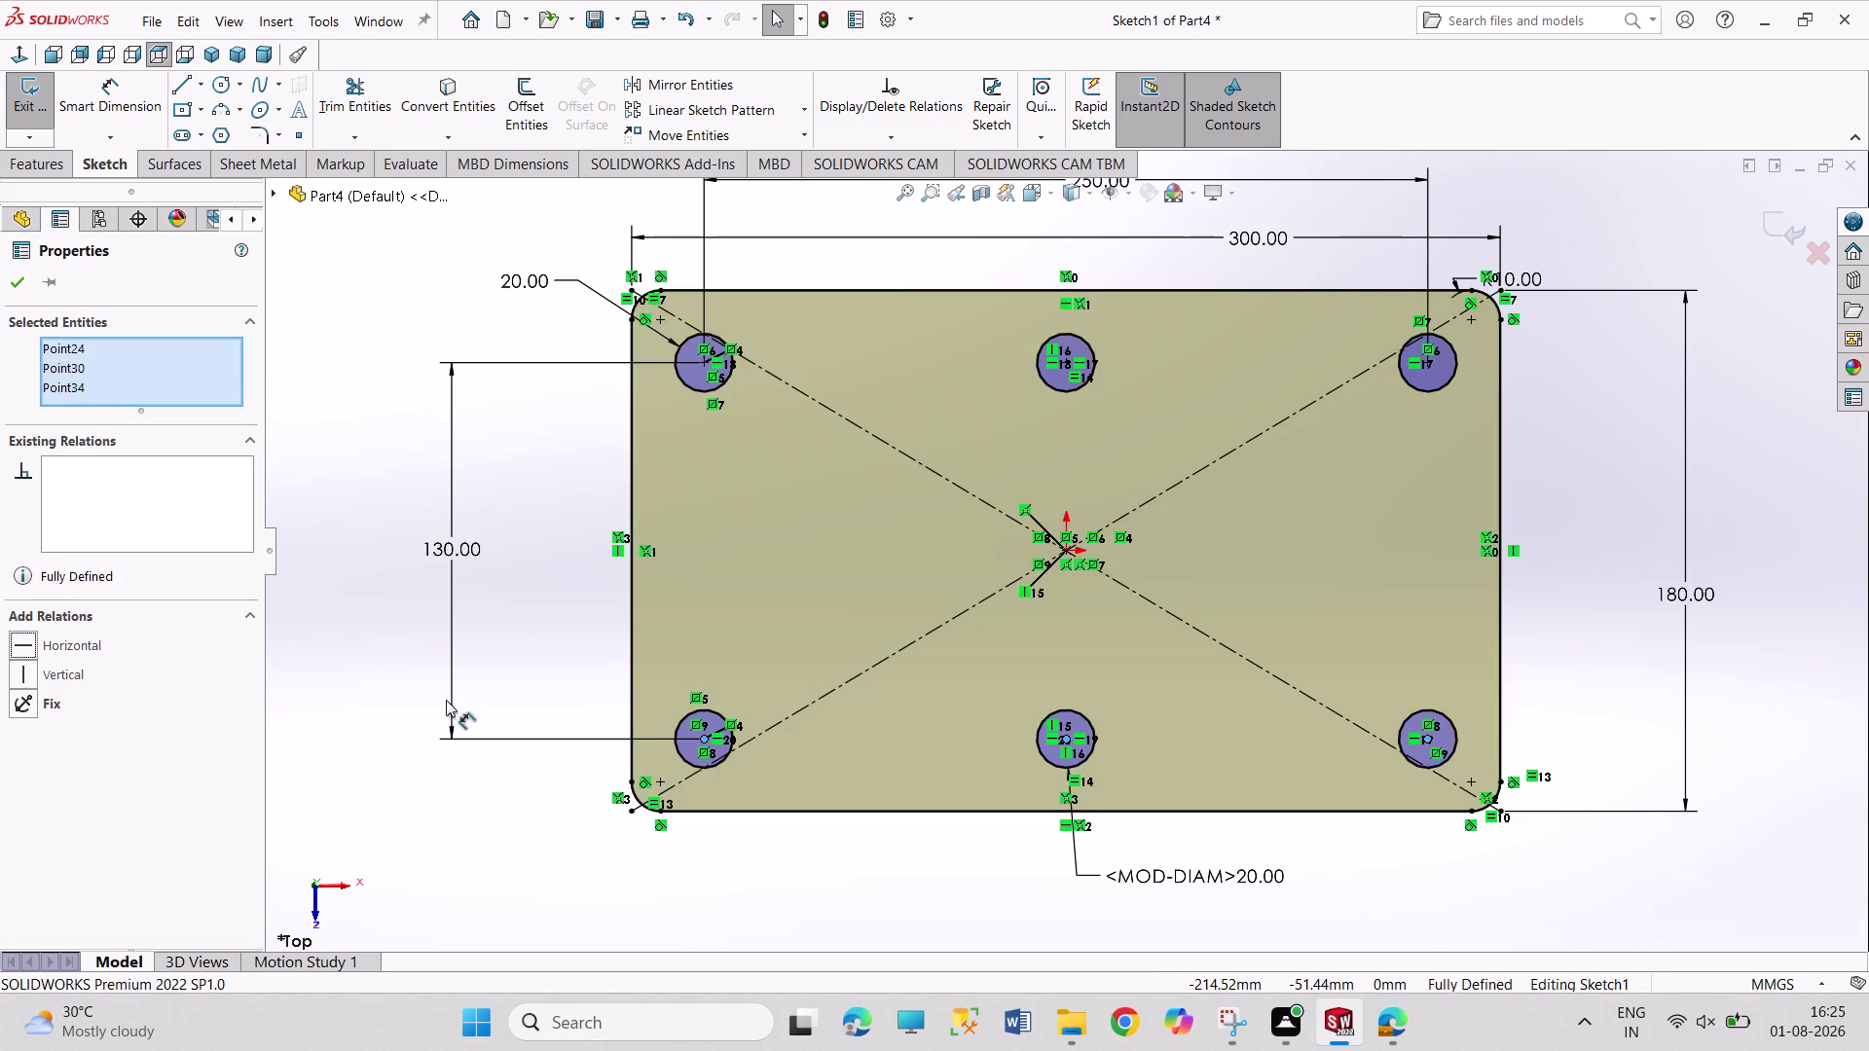
click(386, 524)
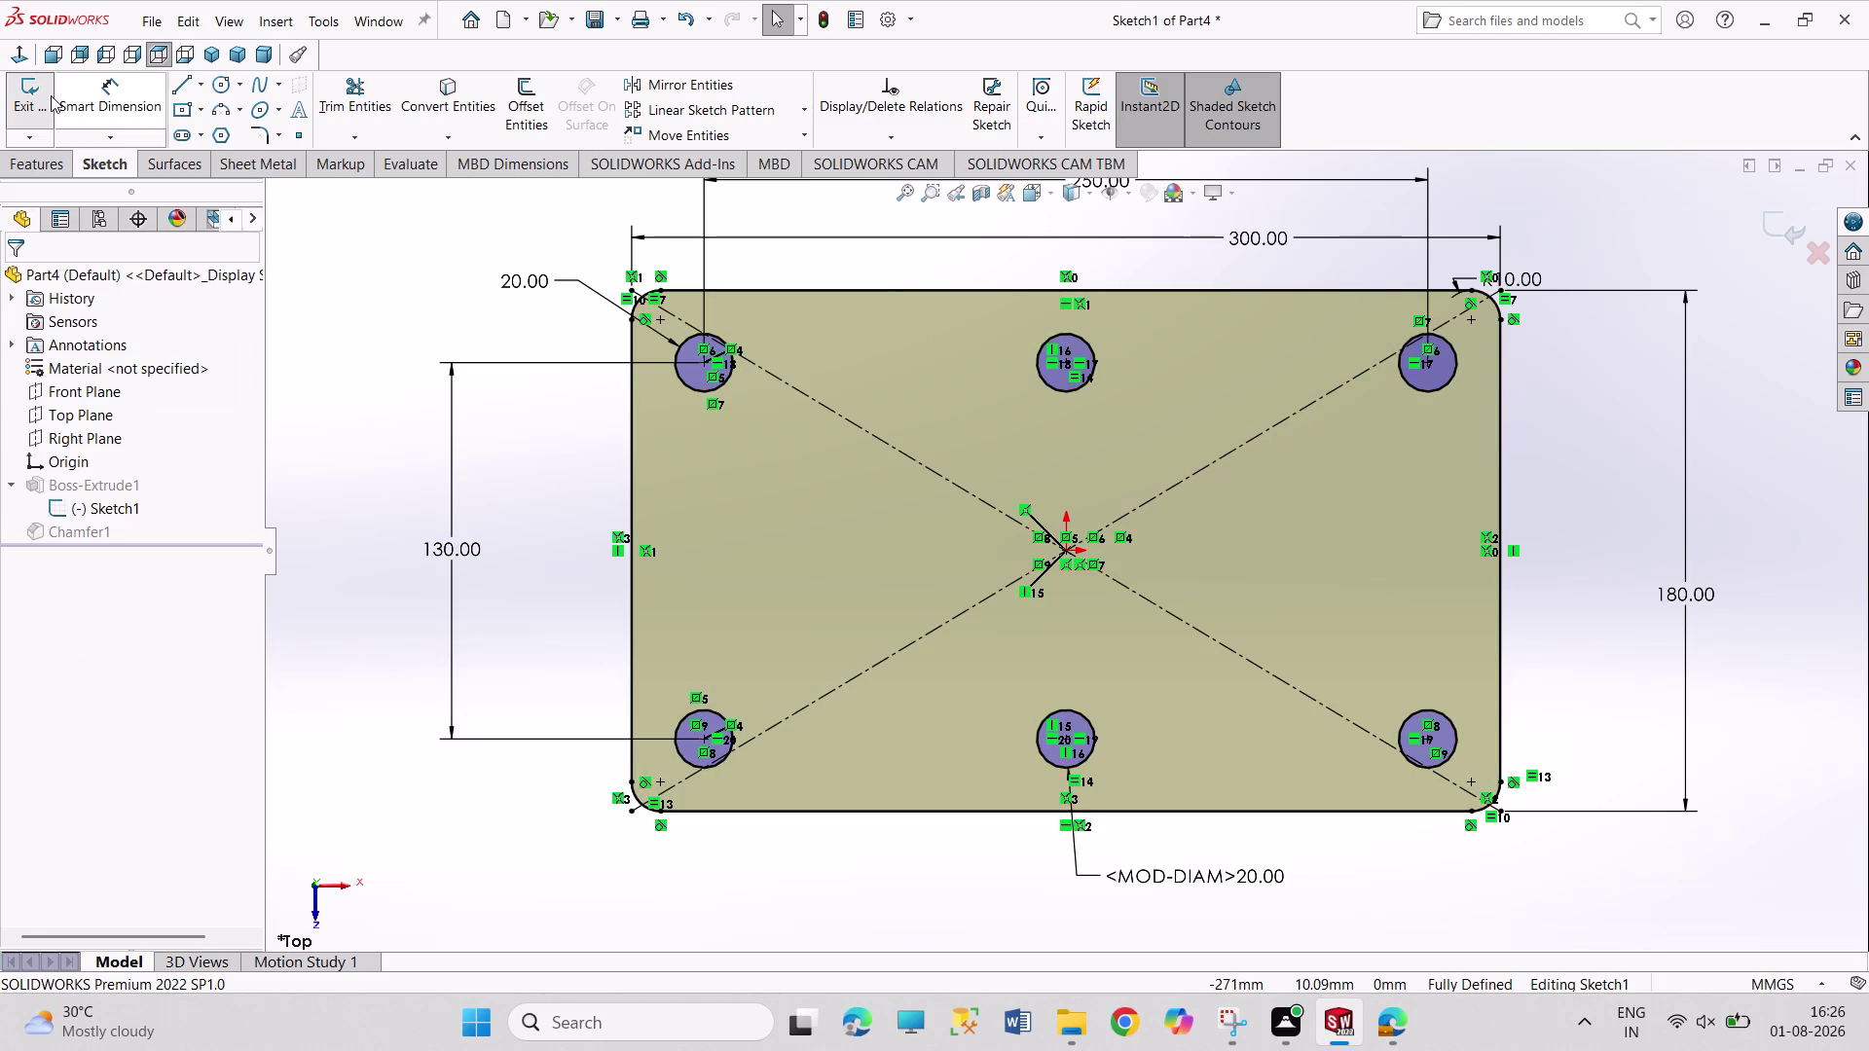
click(51, 95)
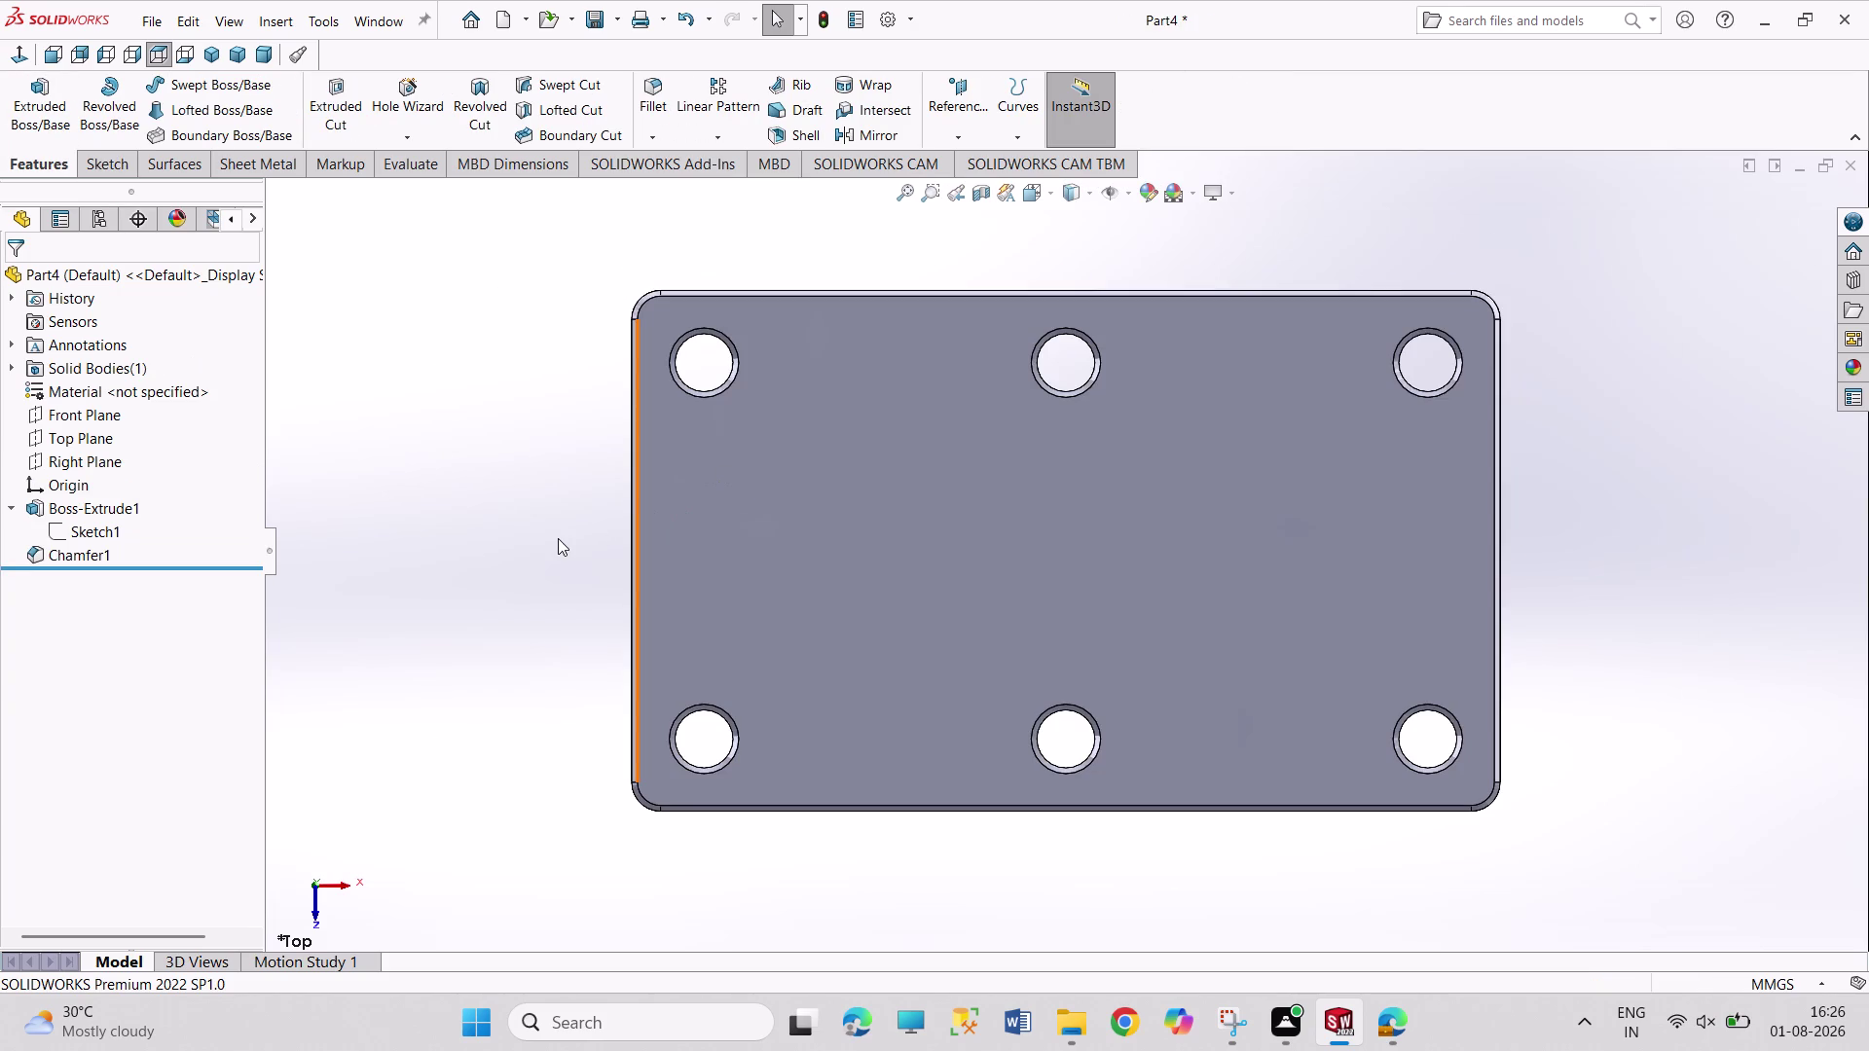
Save the plate as Part3 and create a new empty part, Part5.
key(ctrl+s)
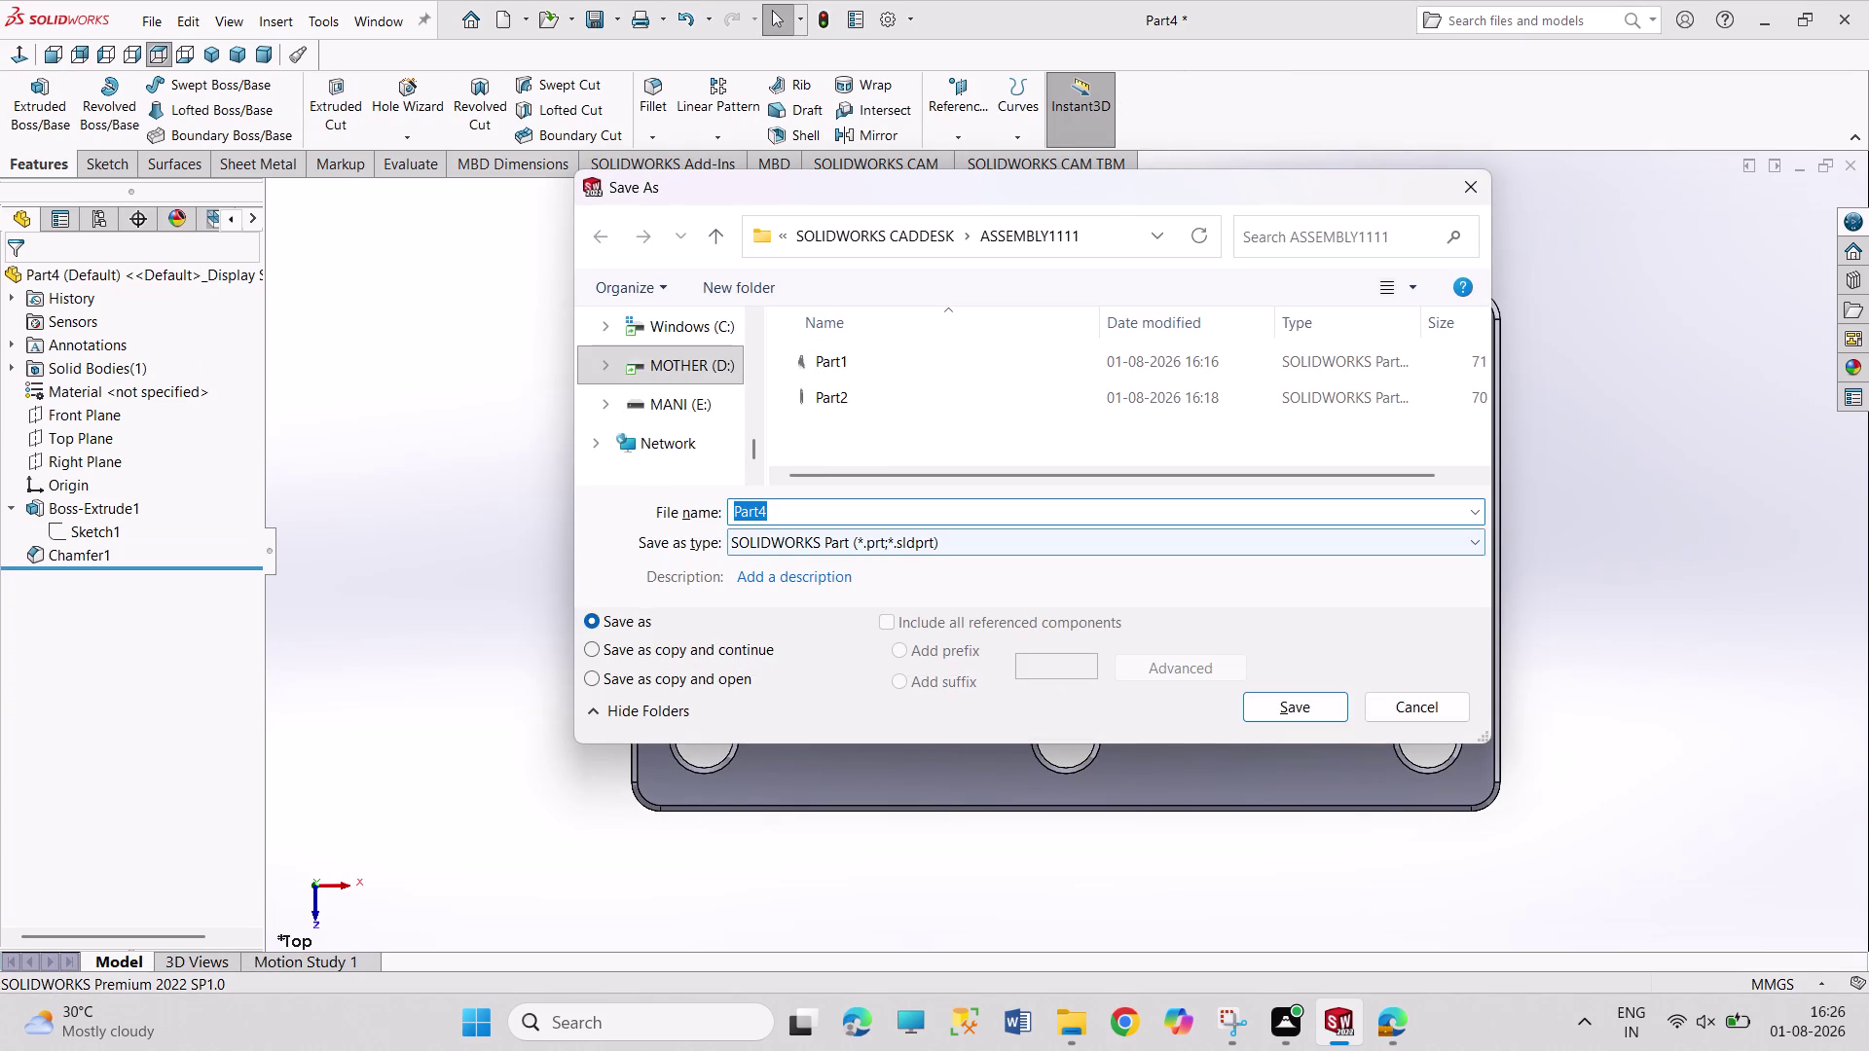
click(778, 515)
key(BackSpace)
key(3)
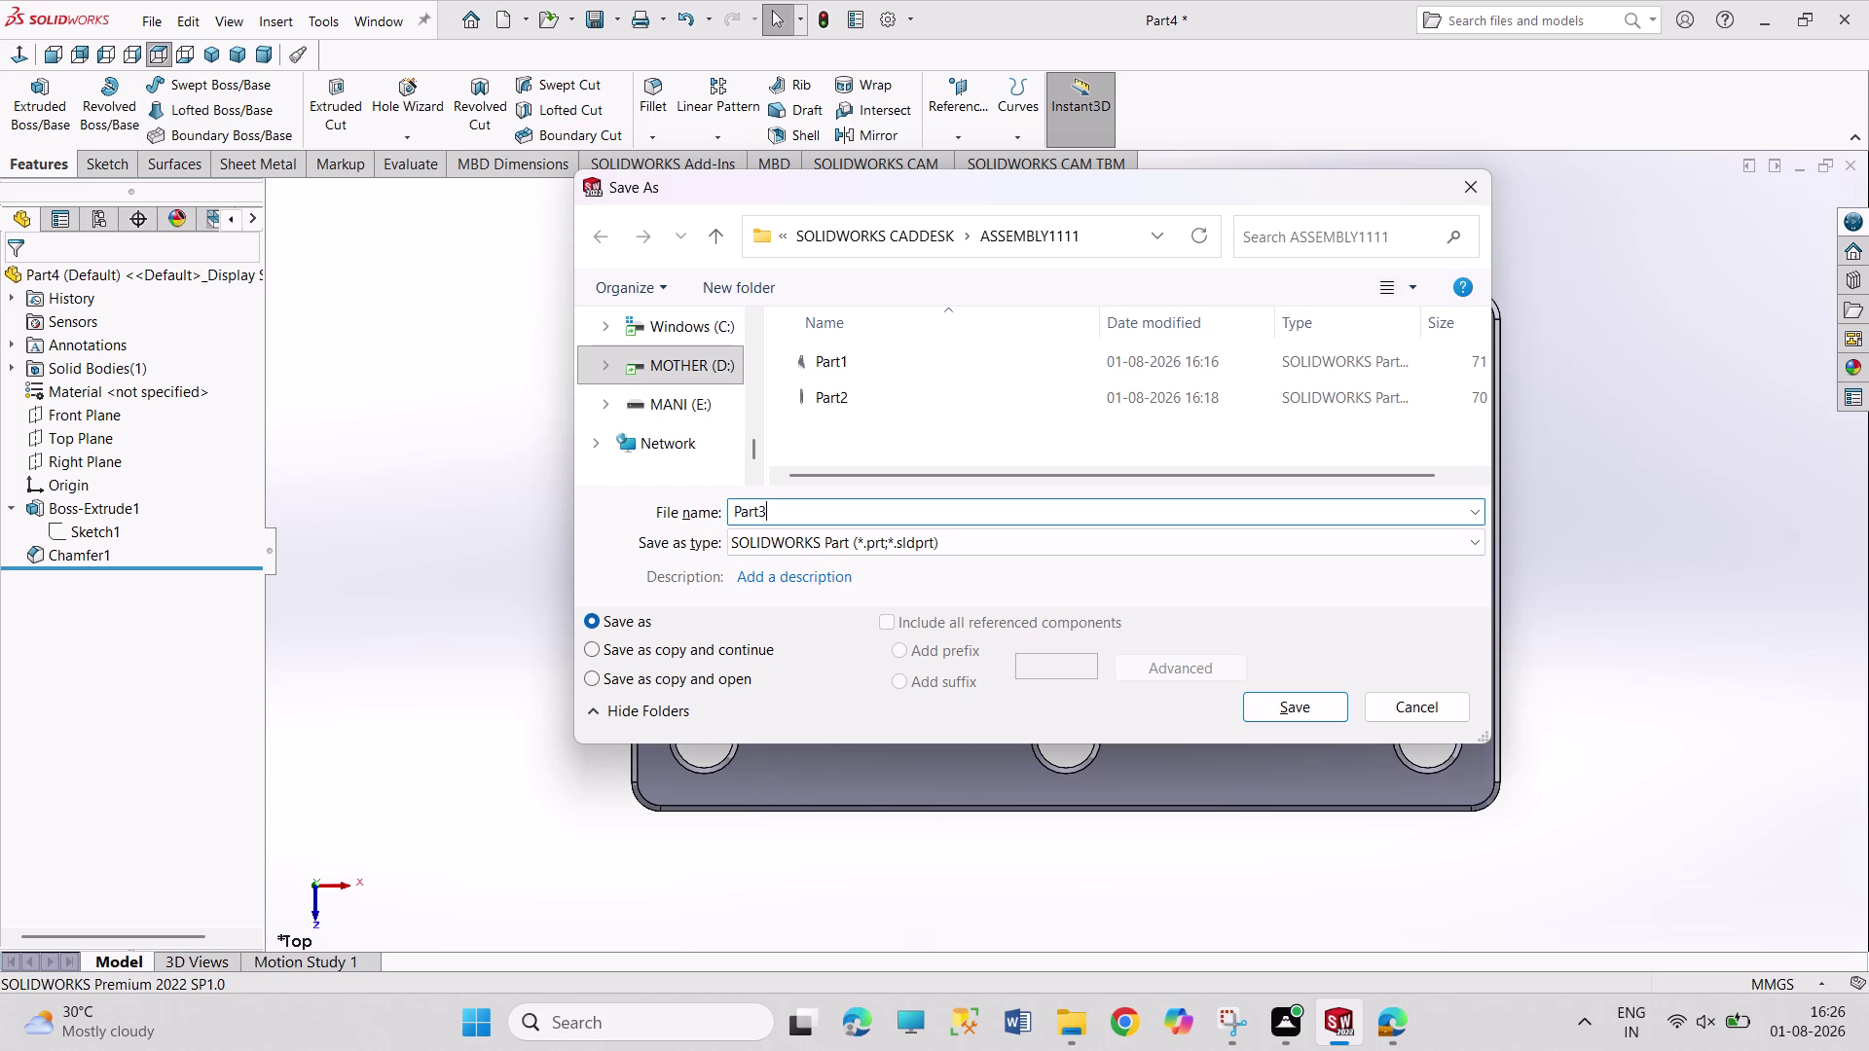
key(Return)
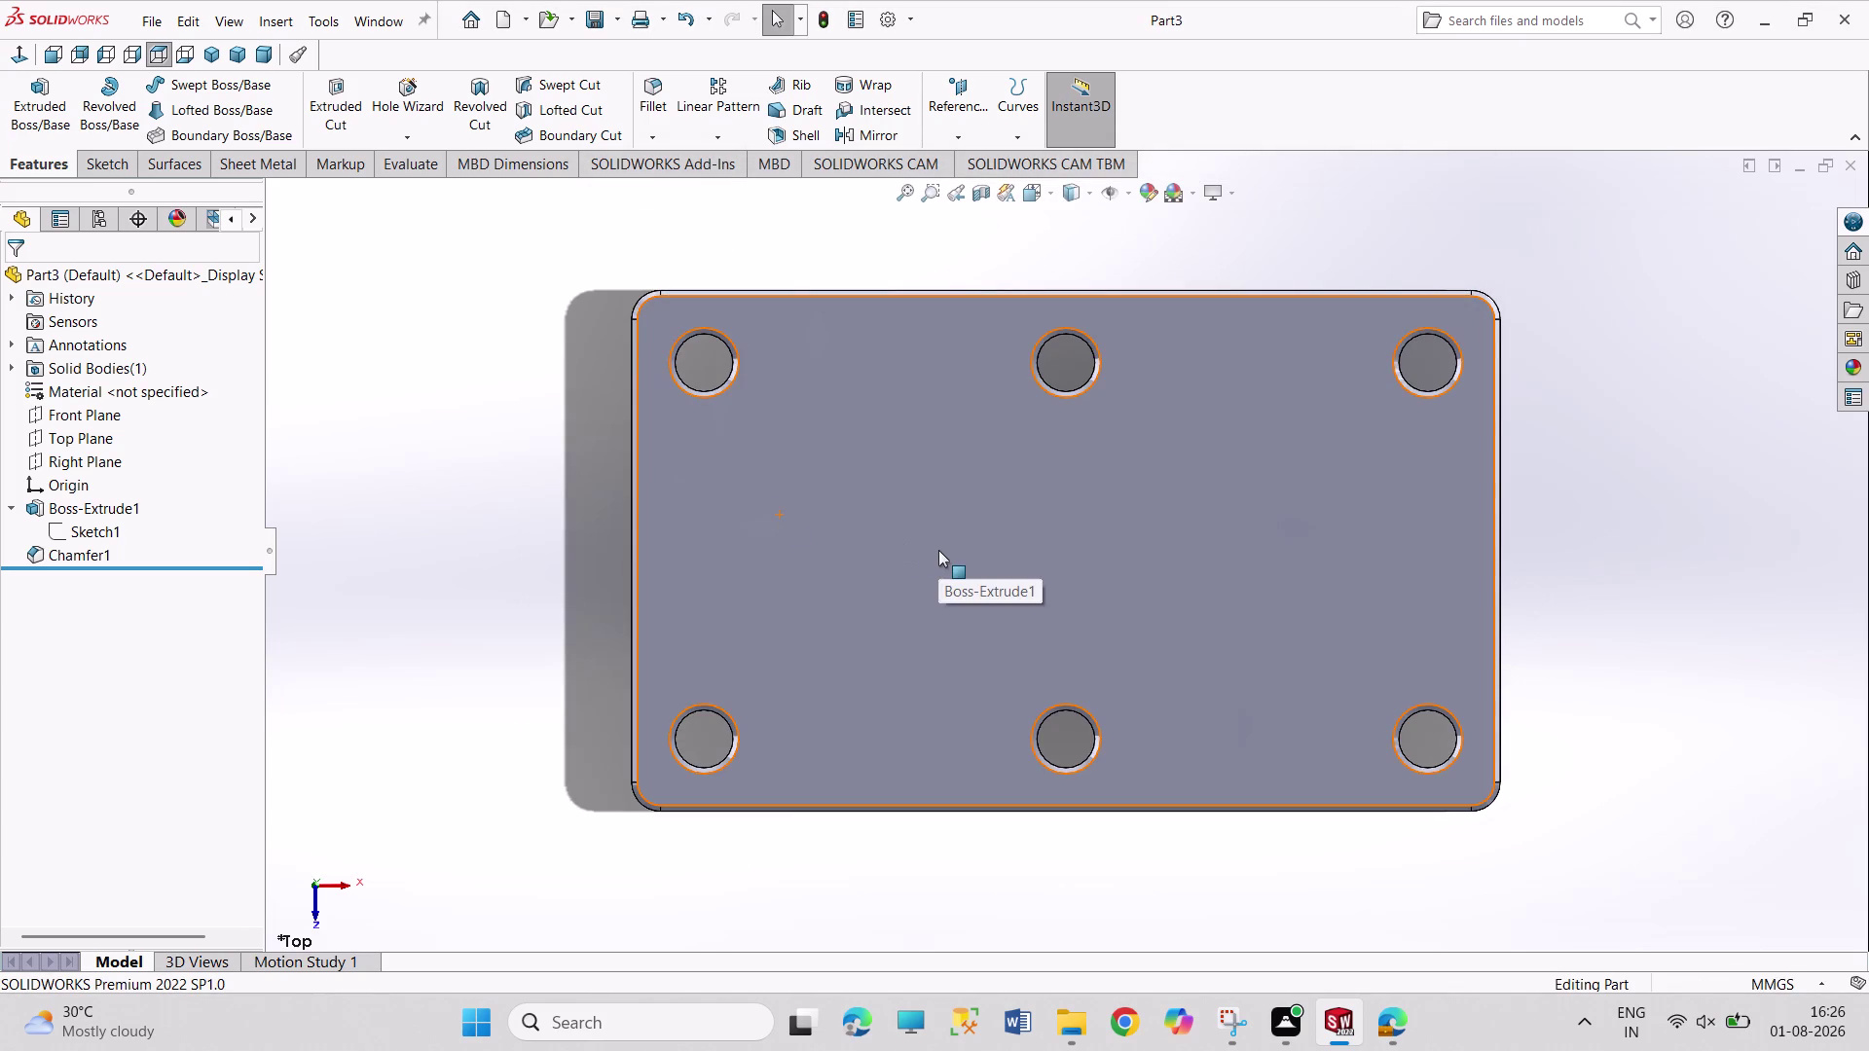
key(ctrl+n)
key(Return)
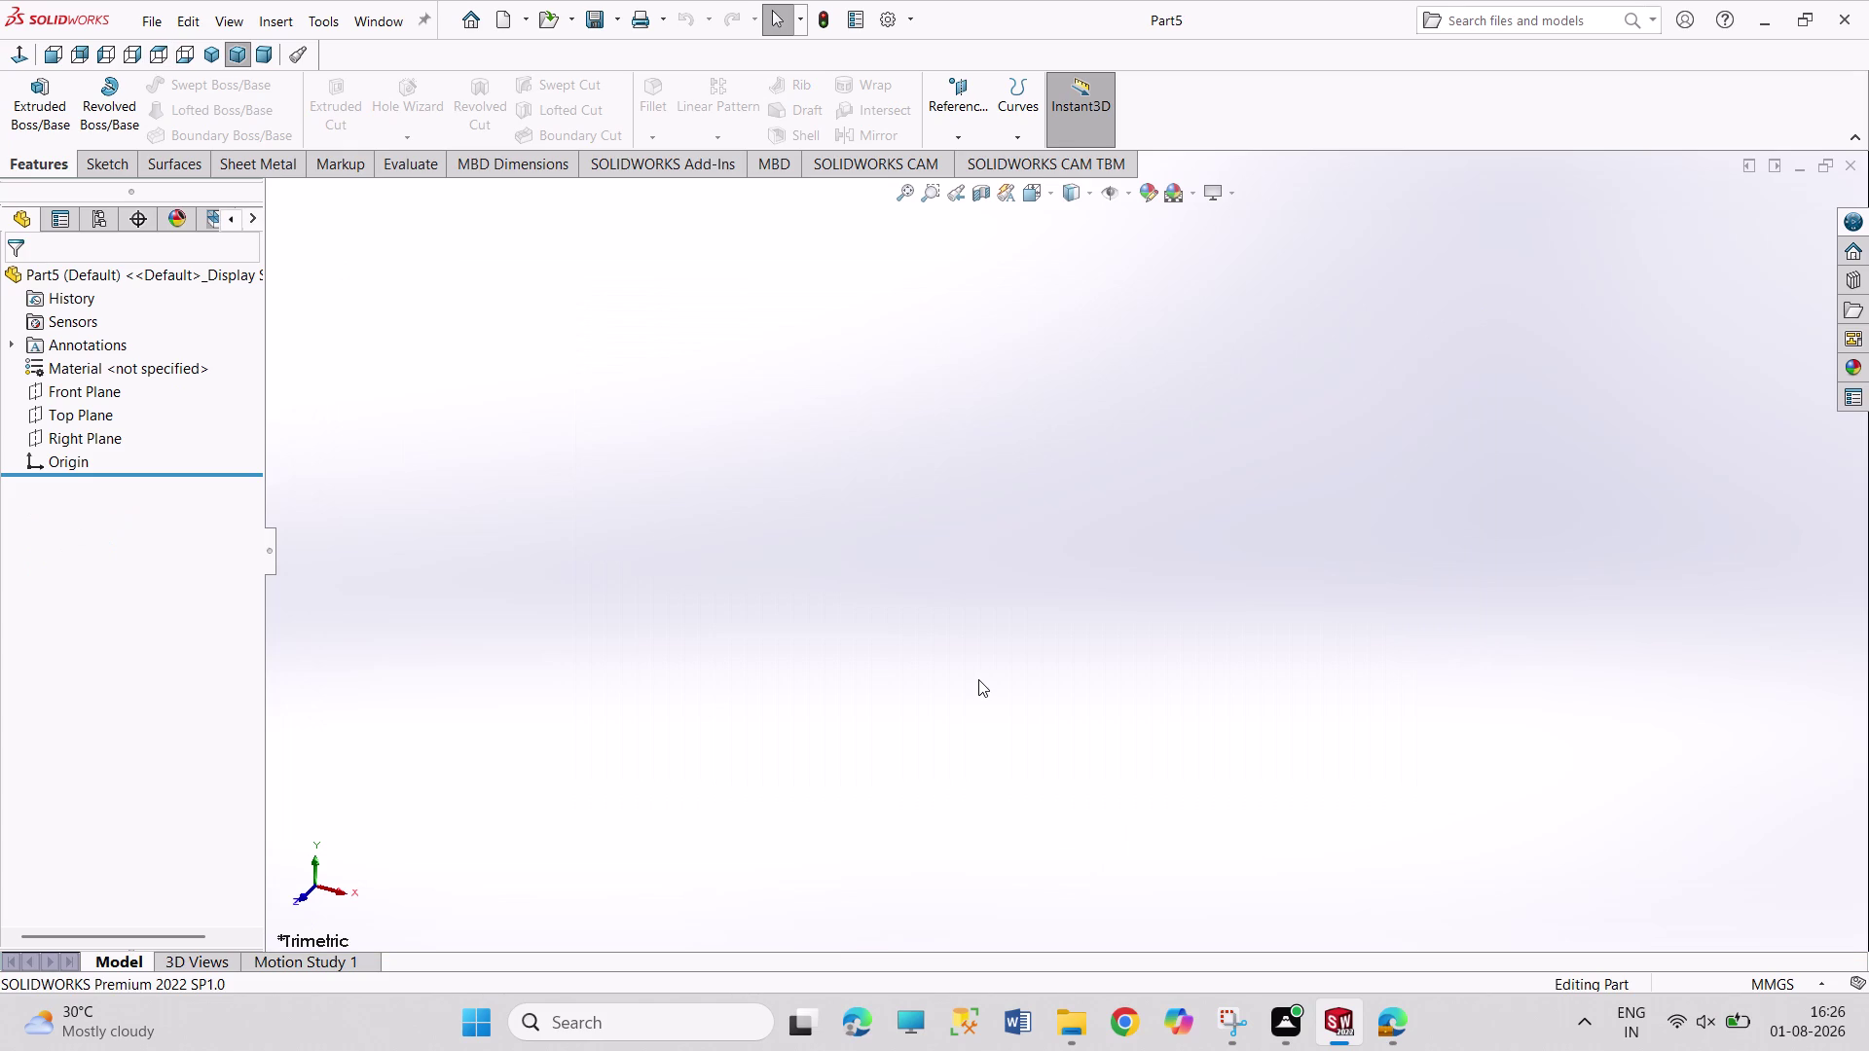
On Front Plane, draw a closed outline from the origin: bottom, sloped side, top, vertical edge.
click(63, 400)
click(89, 371)
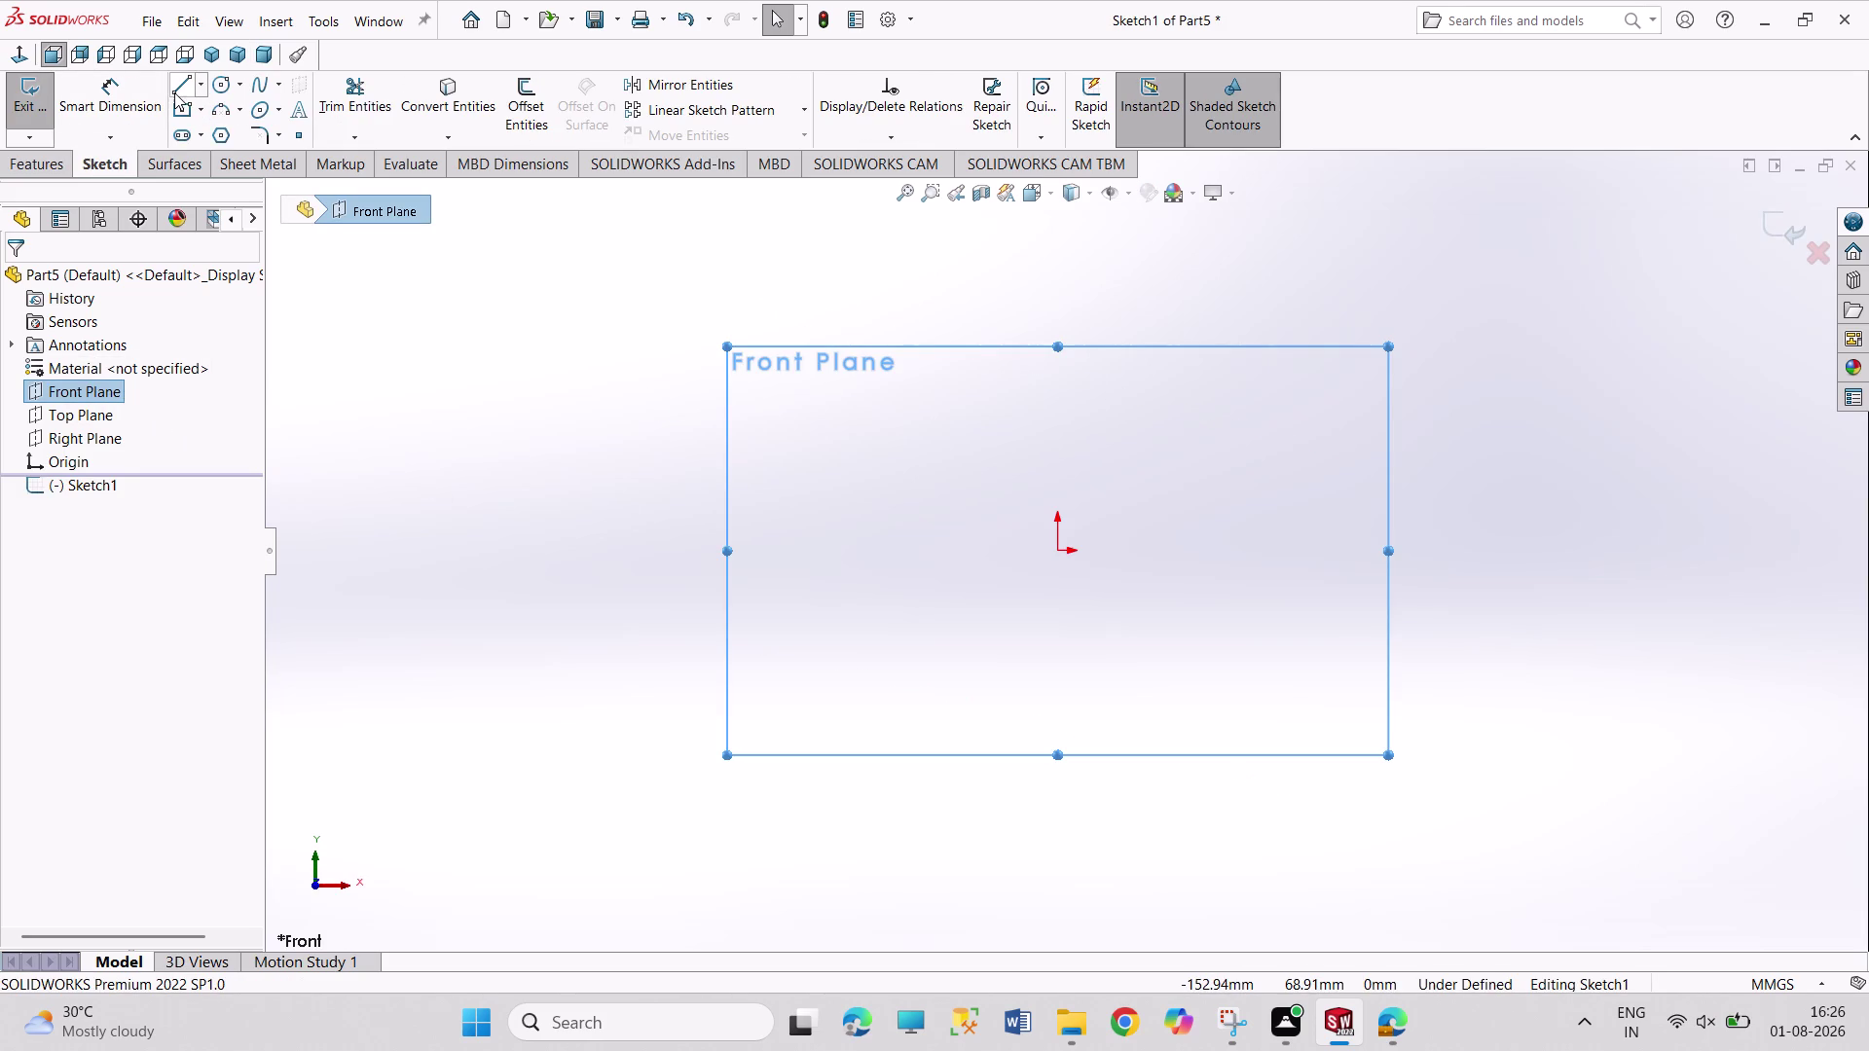
click(173, 92)
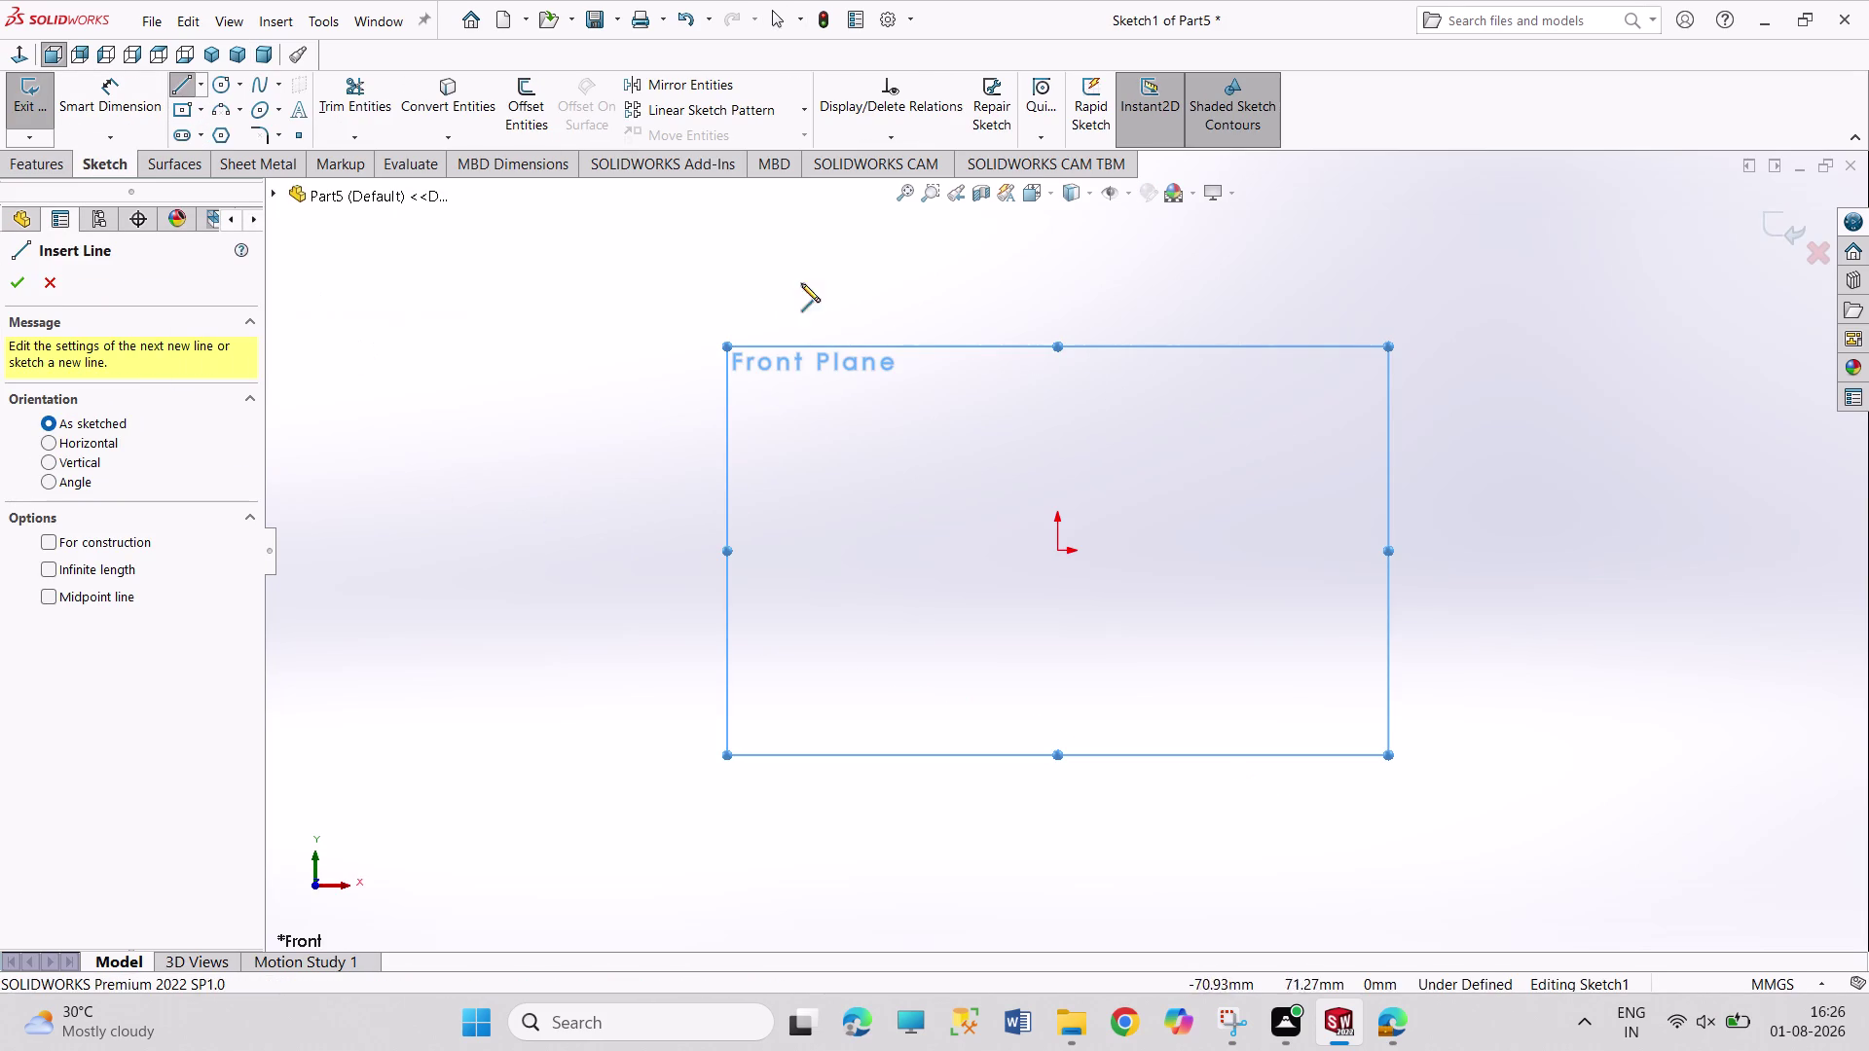
click(1055, 550)
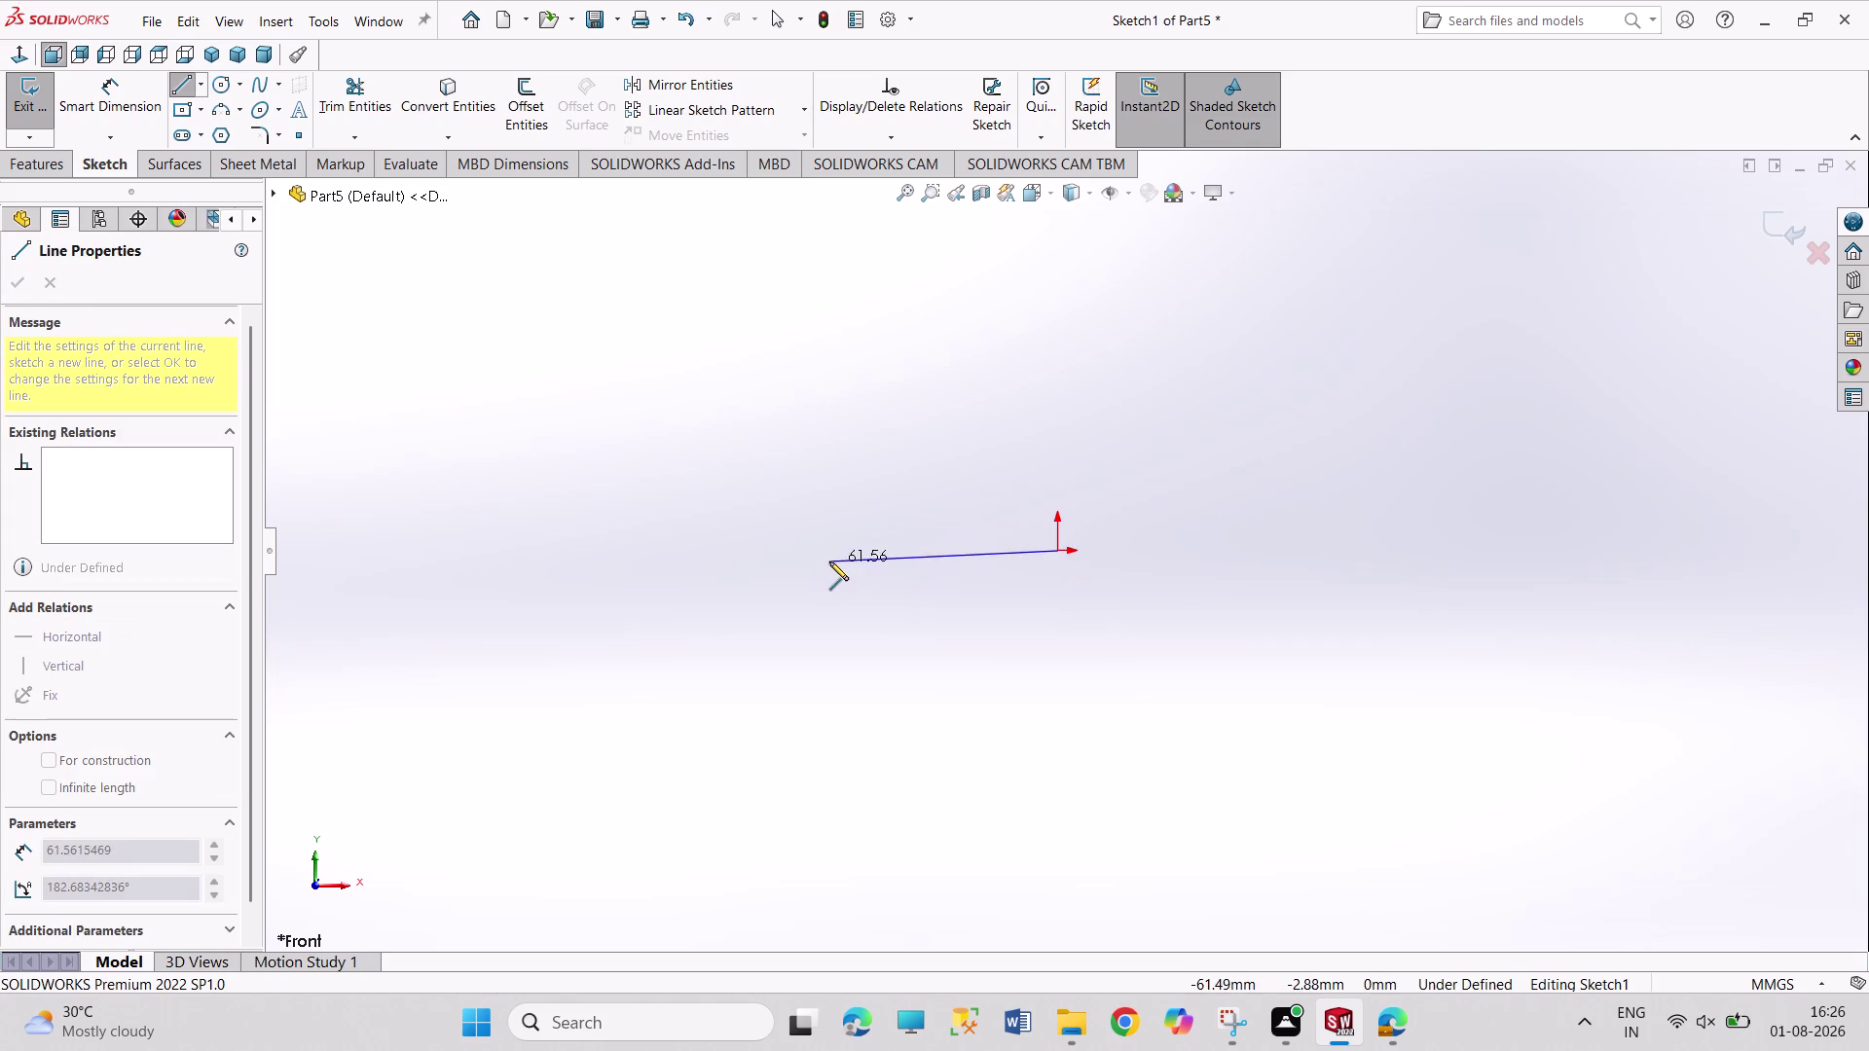
click(823, 549)
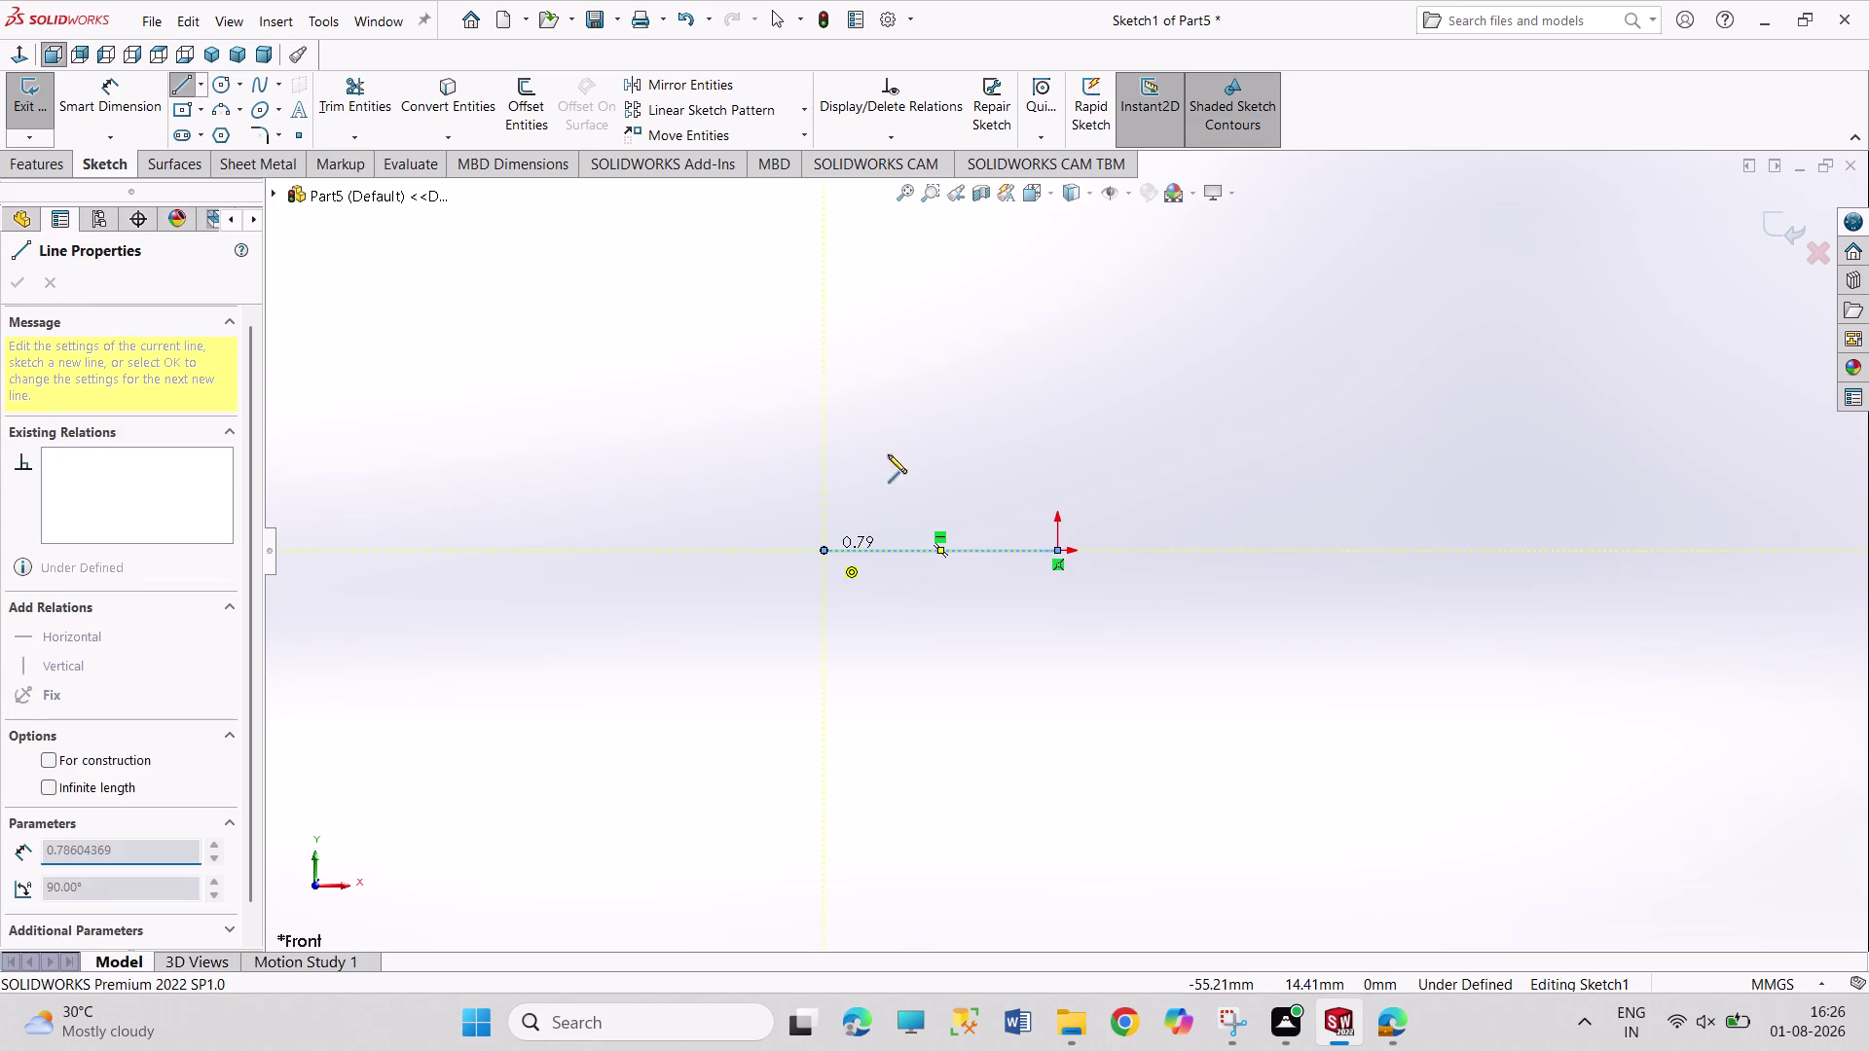
click(928, 241)
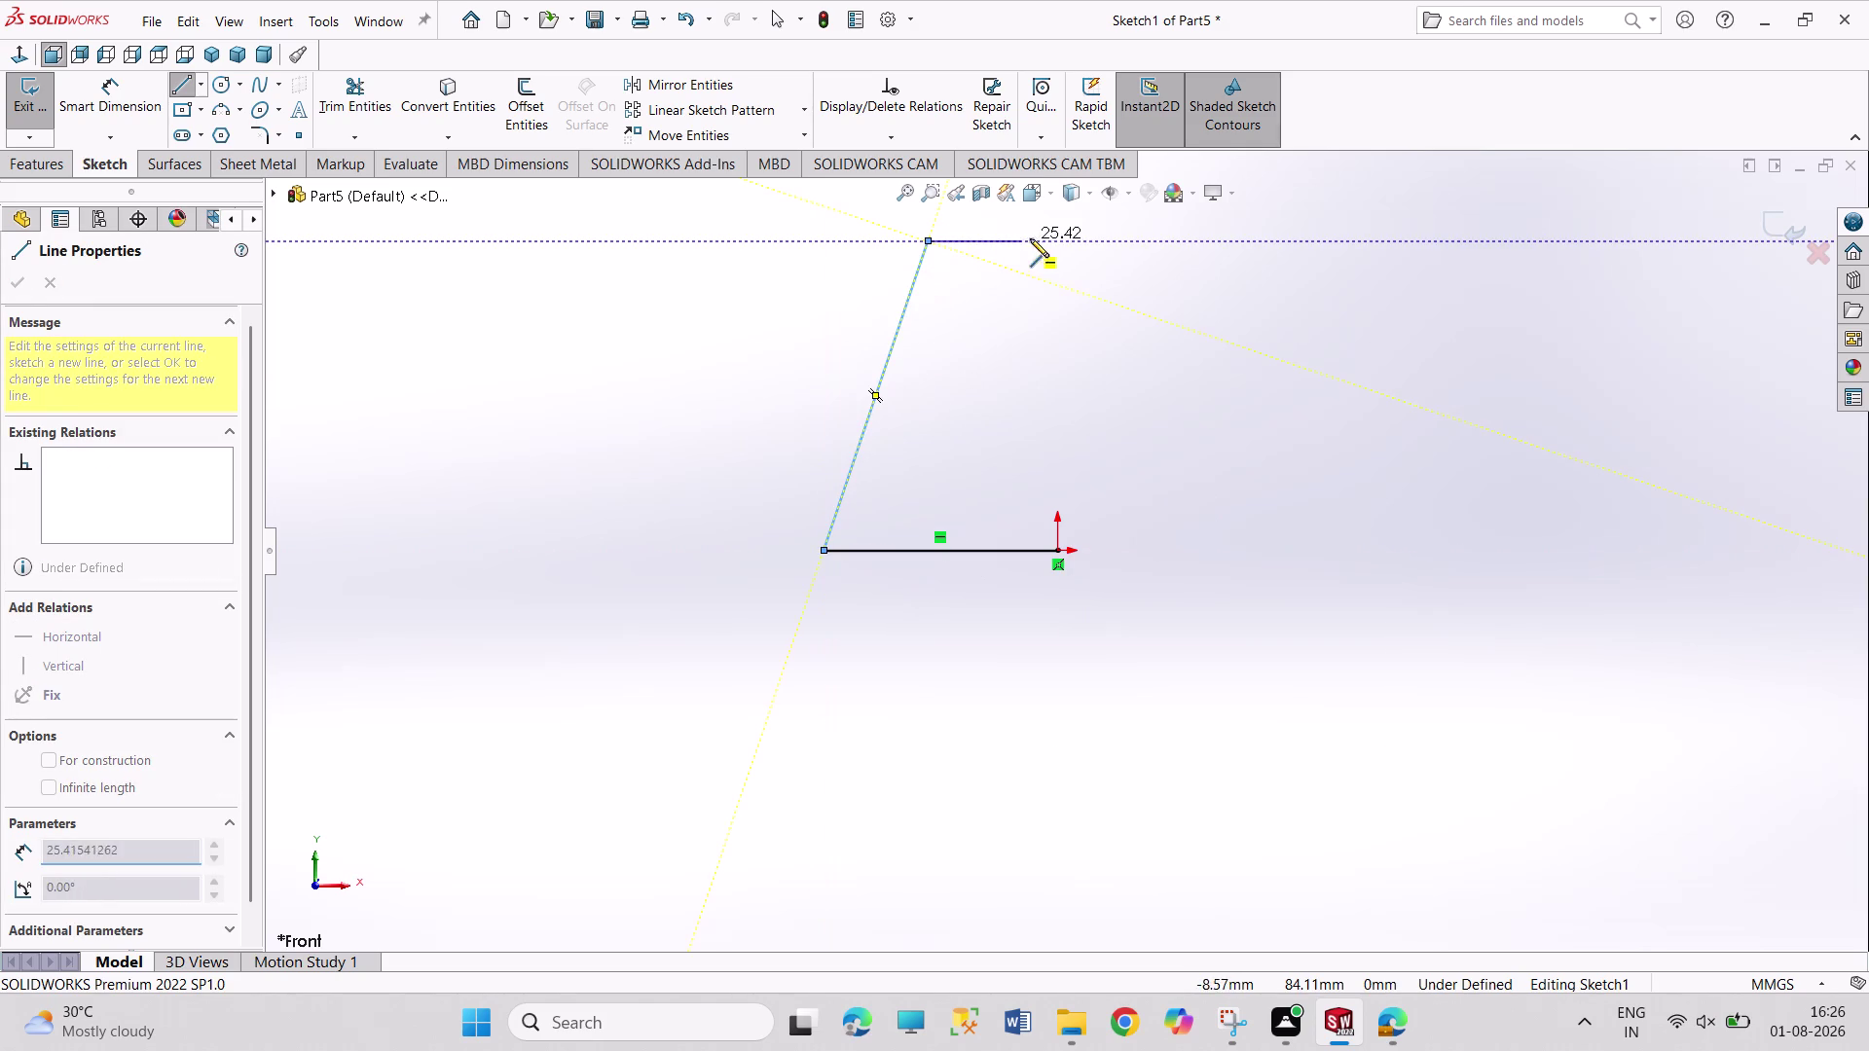
click(1055, 241)
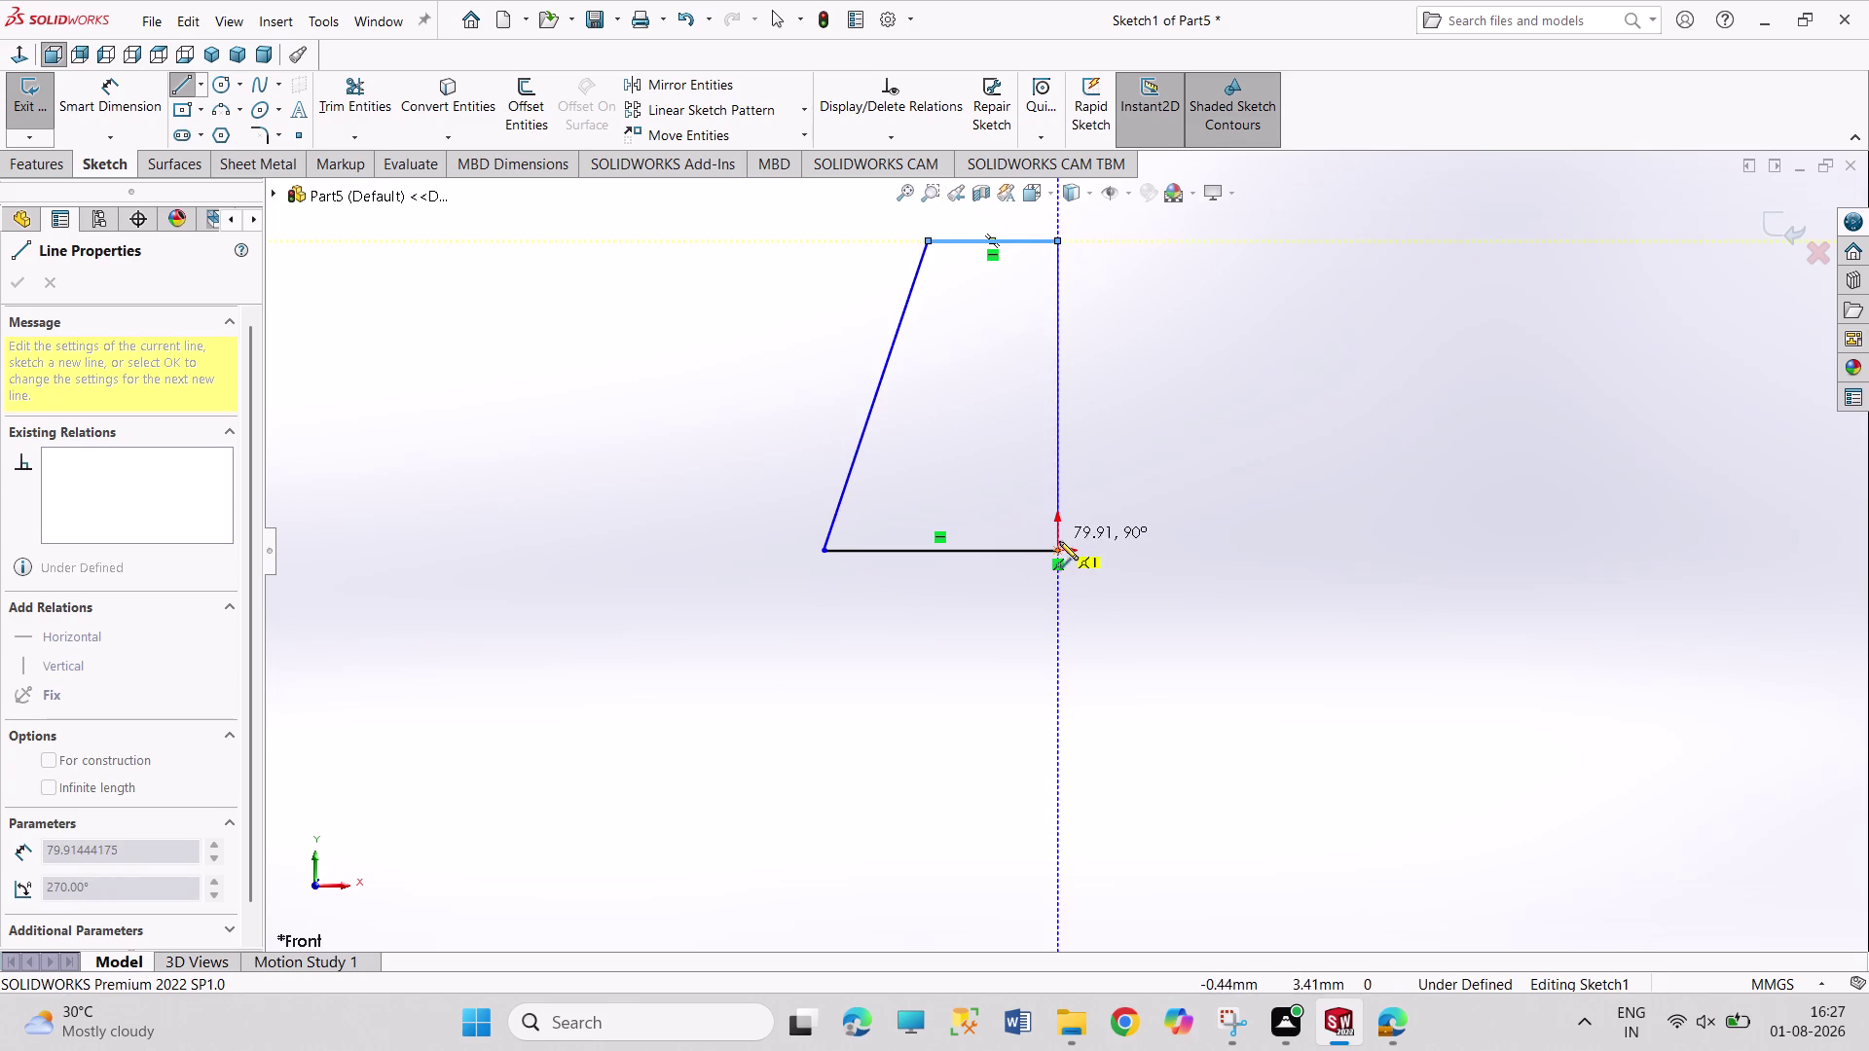
click(1054, 548)
right_drag(1240, 633, 1241, 501)
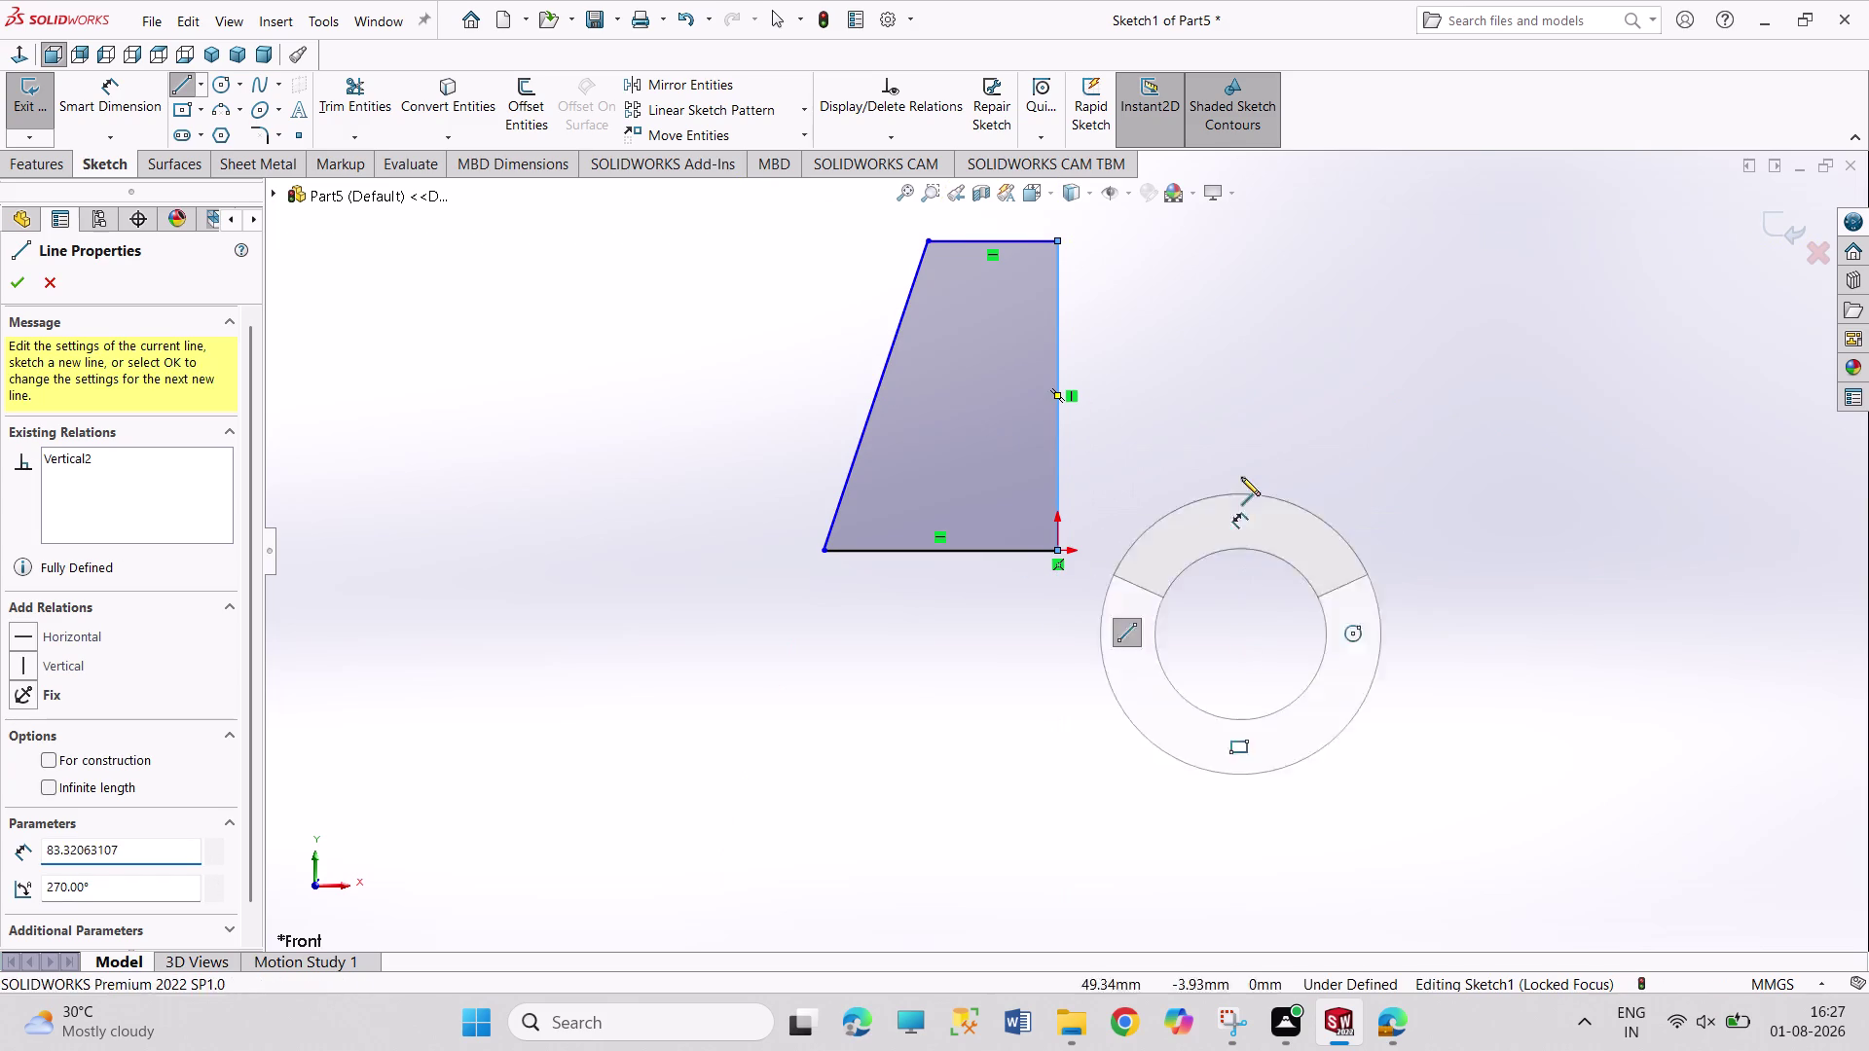
right_drag(1241, 502, 1256, 321)
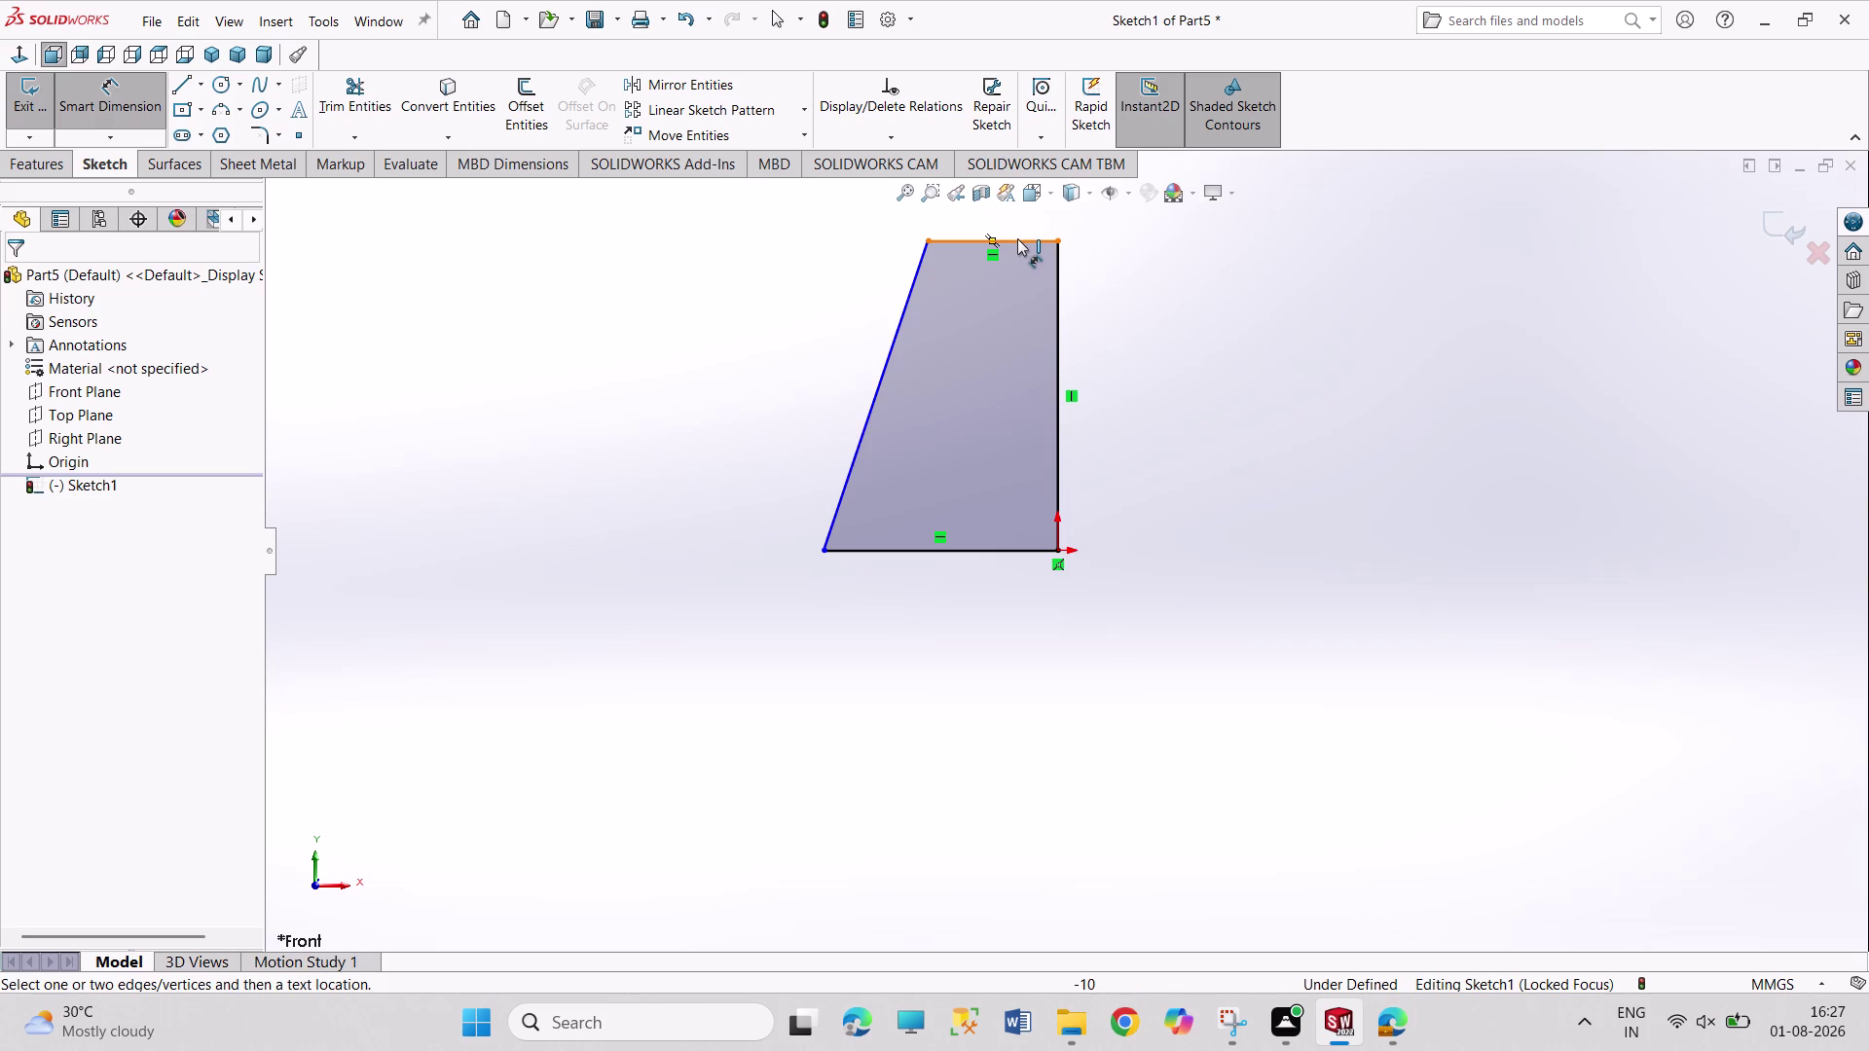
Dimension the profile height, then undo an abandoned 15 mm top-width dimension.
click(1055, 348)
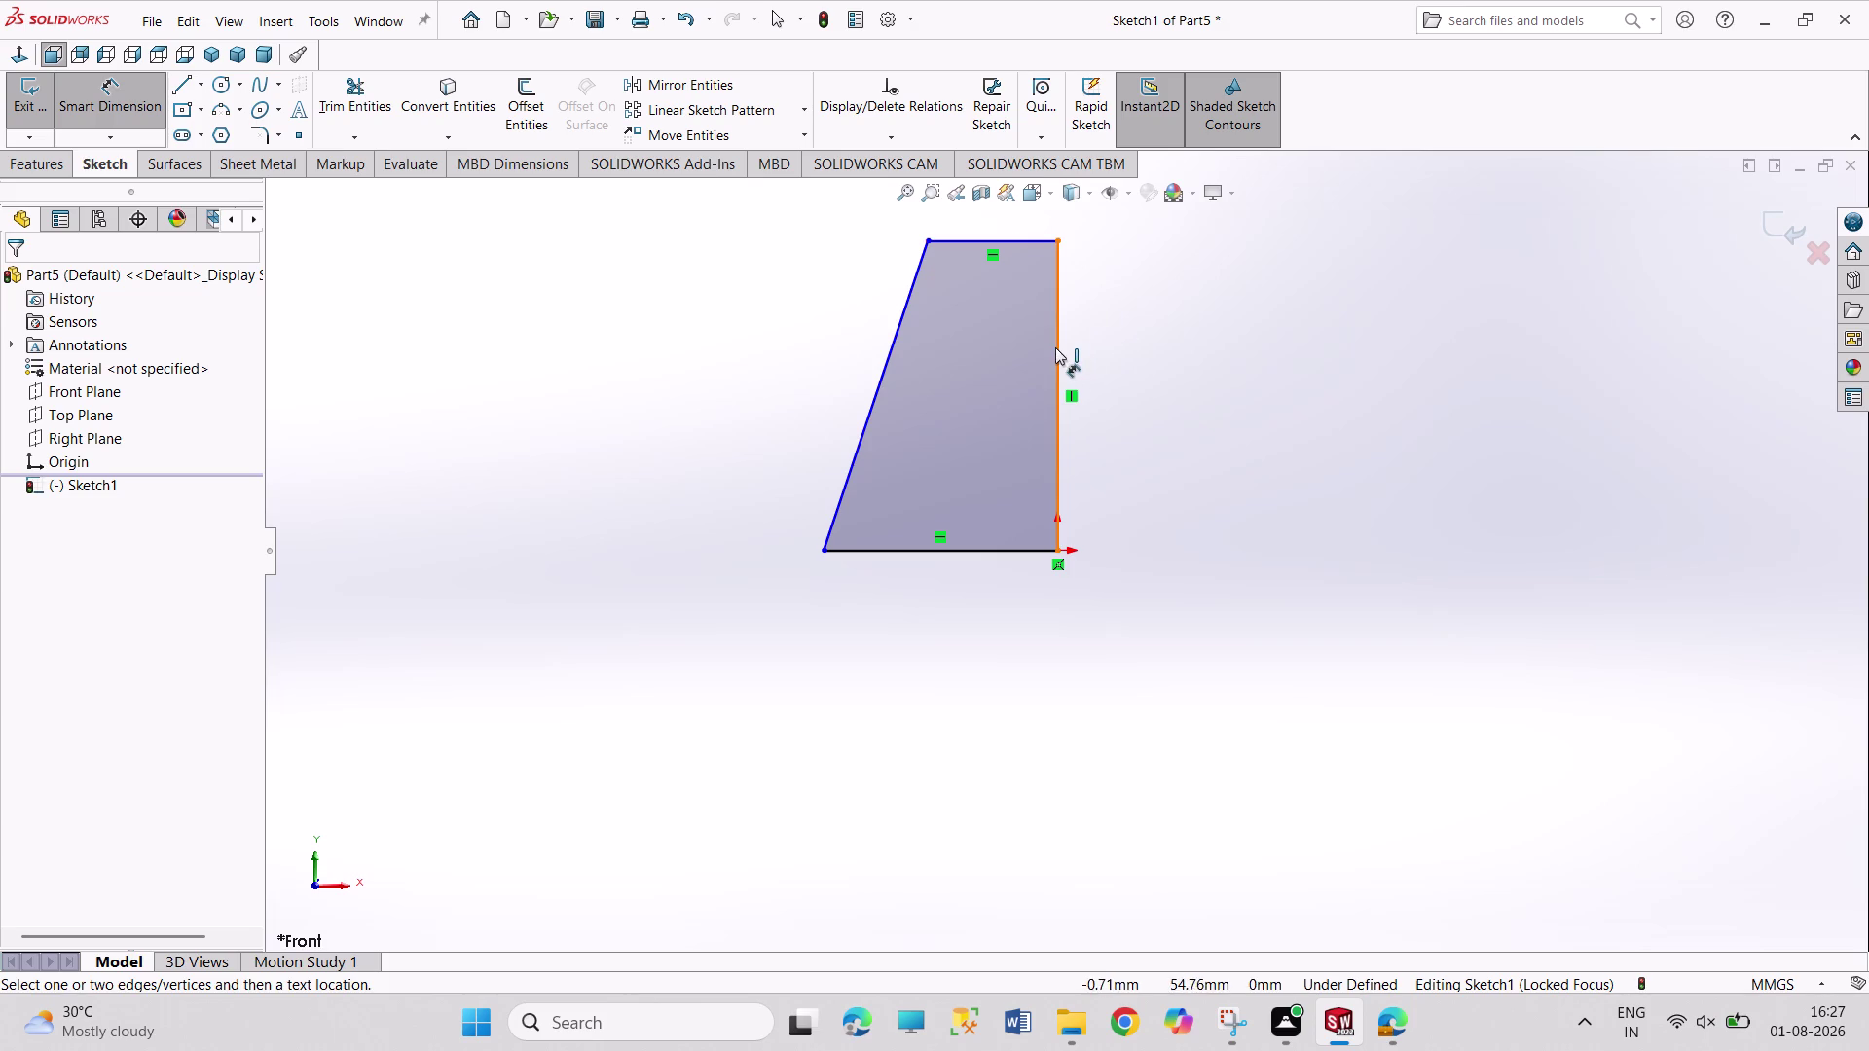
click(1193, 388)
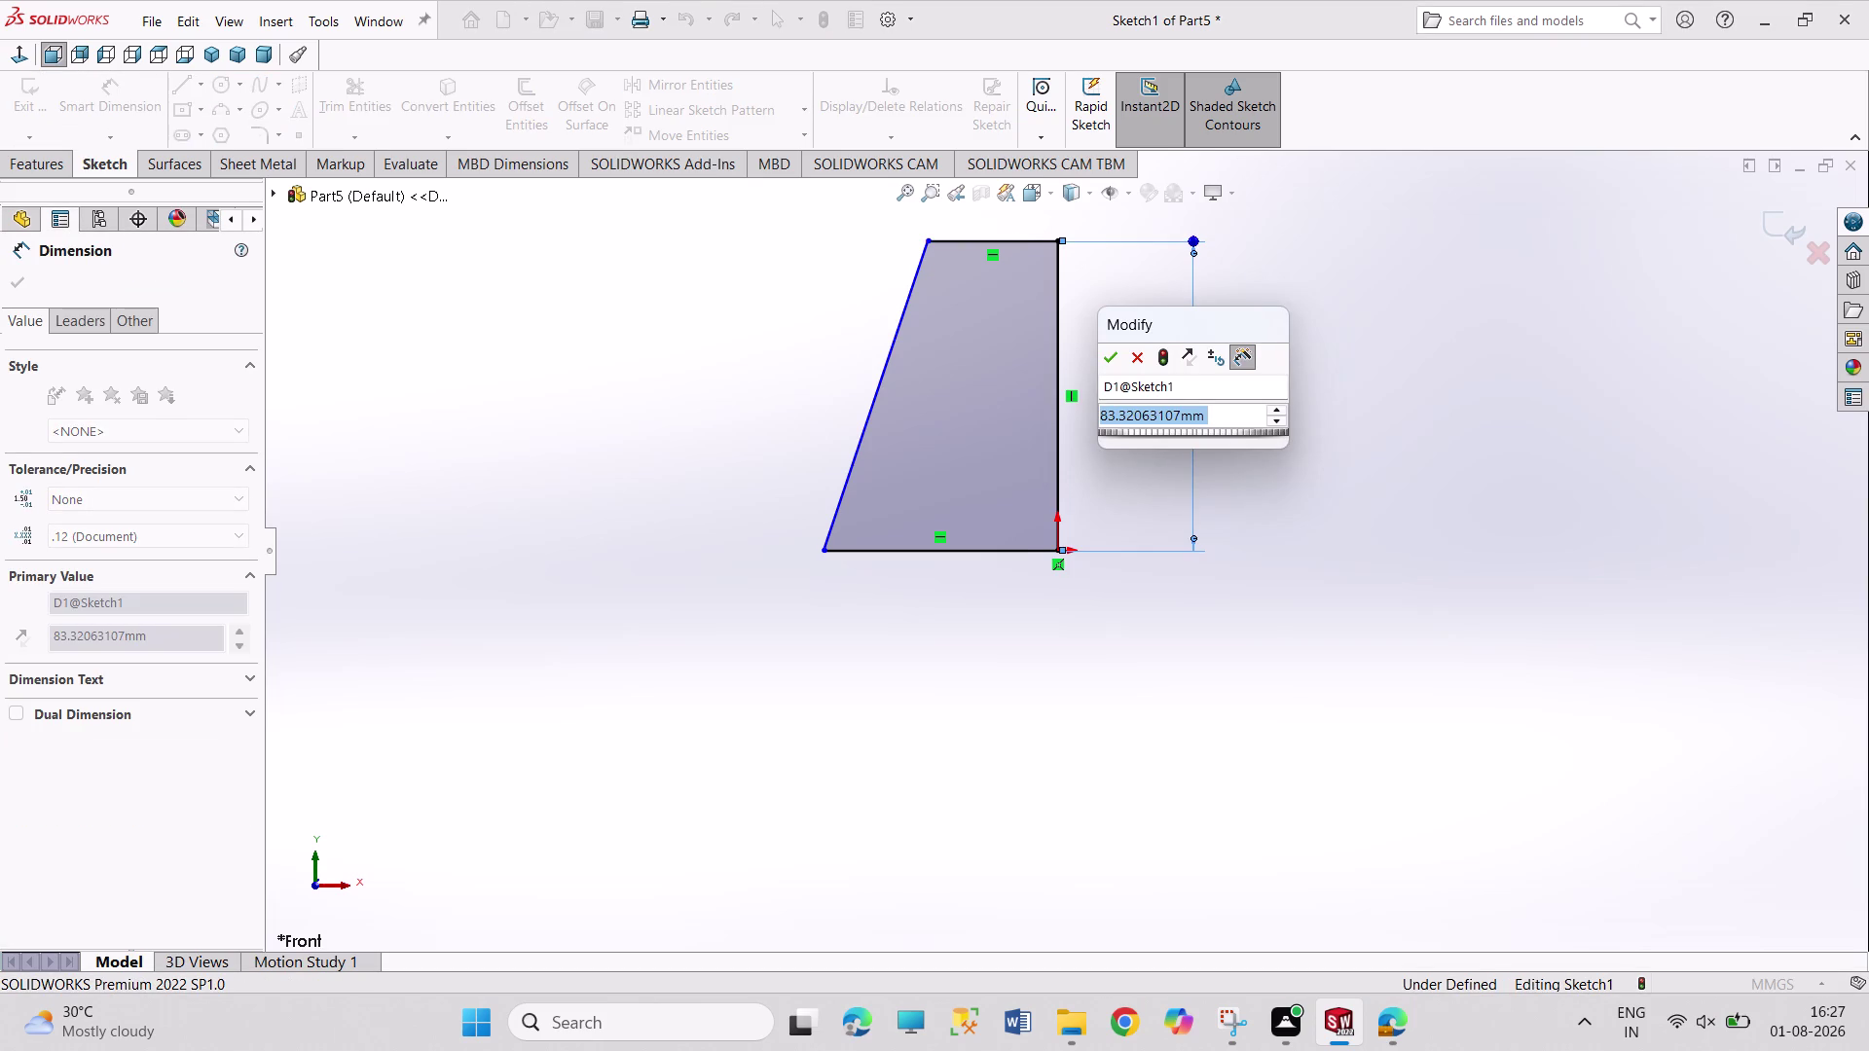
text(160)
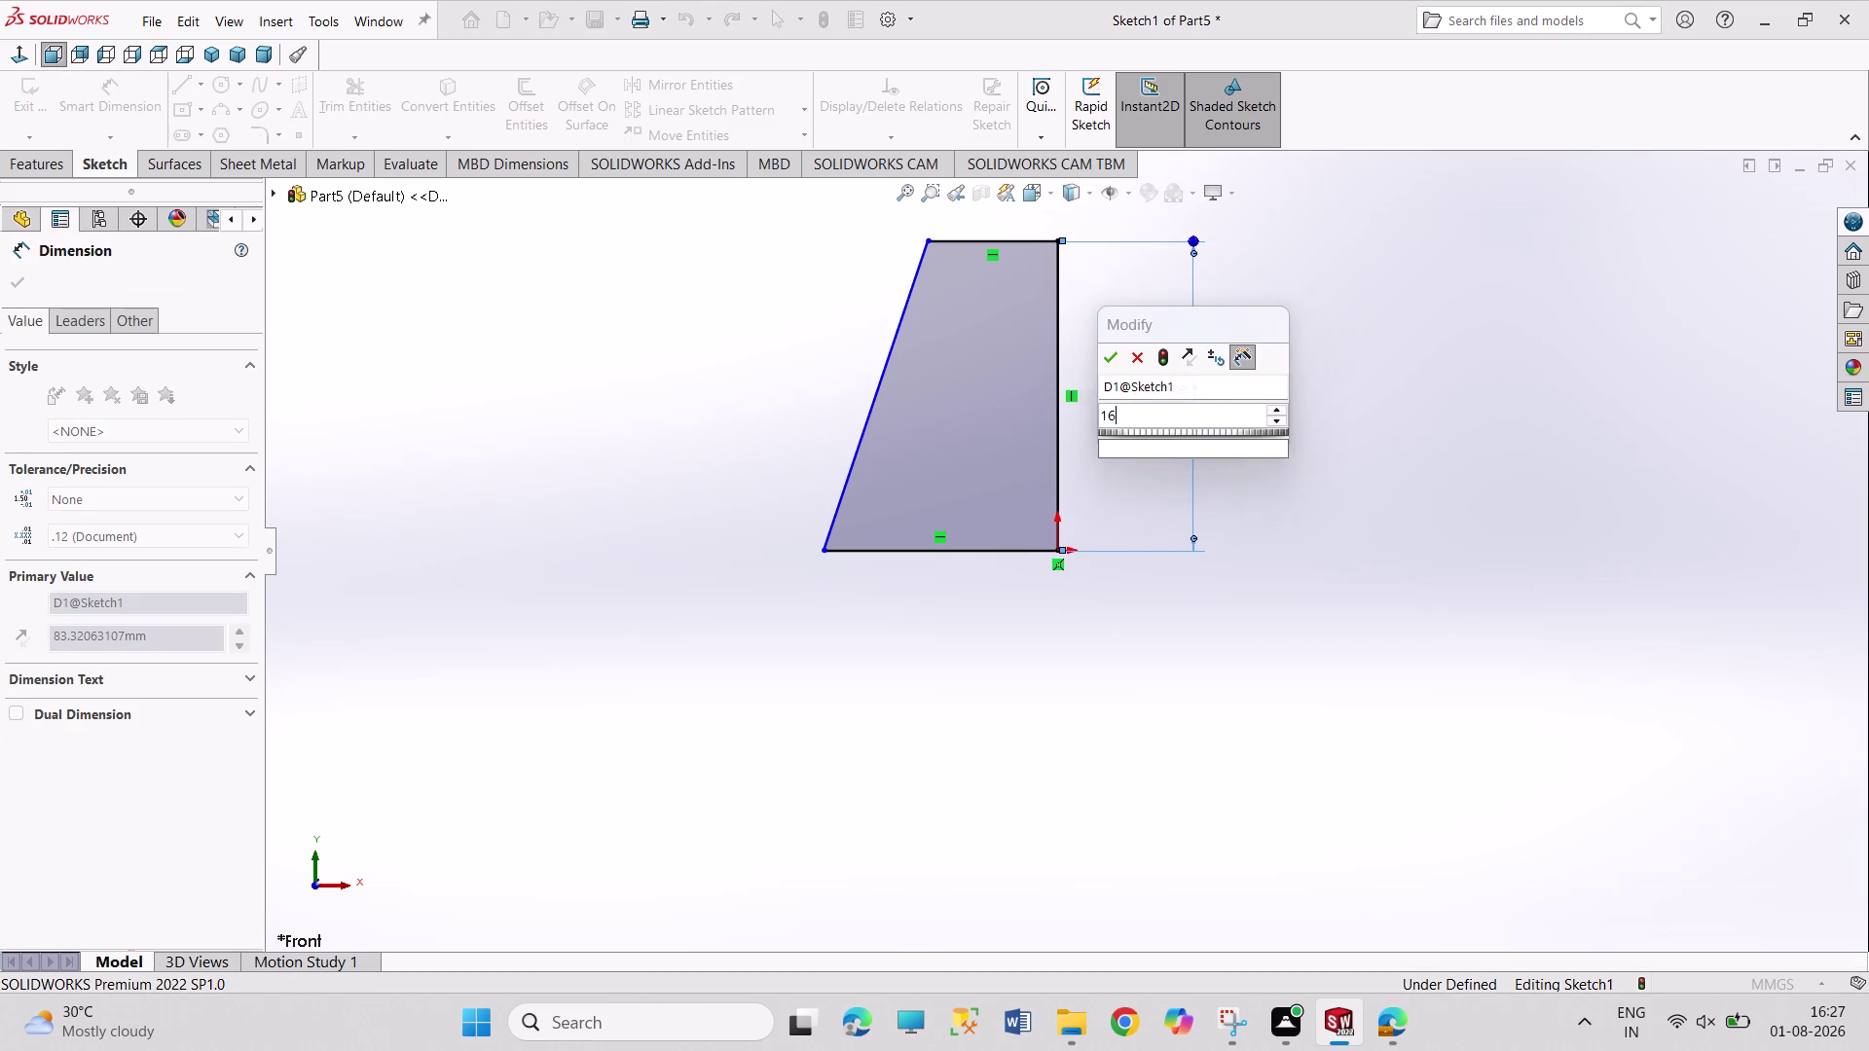
key(Return)
click(1019, 239)
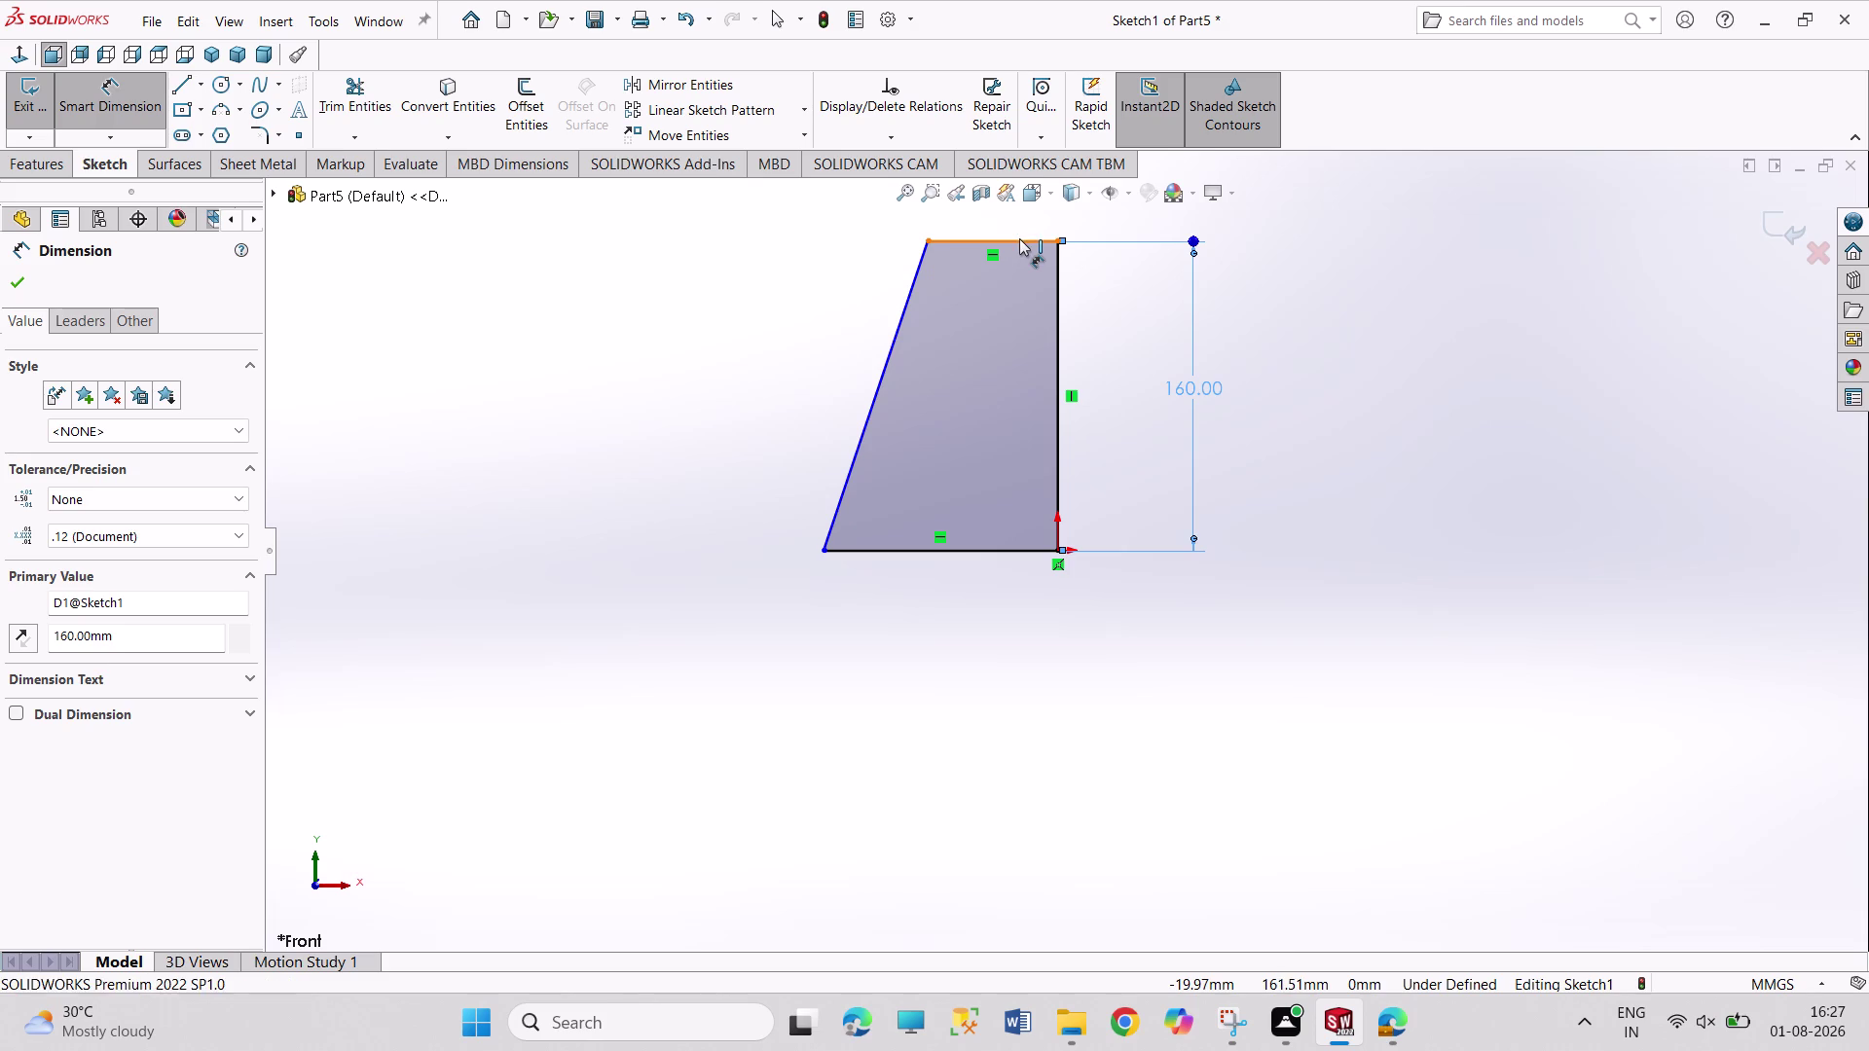
click(1019, 217)
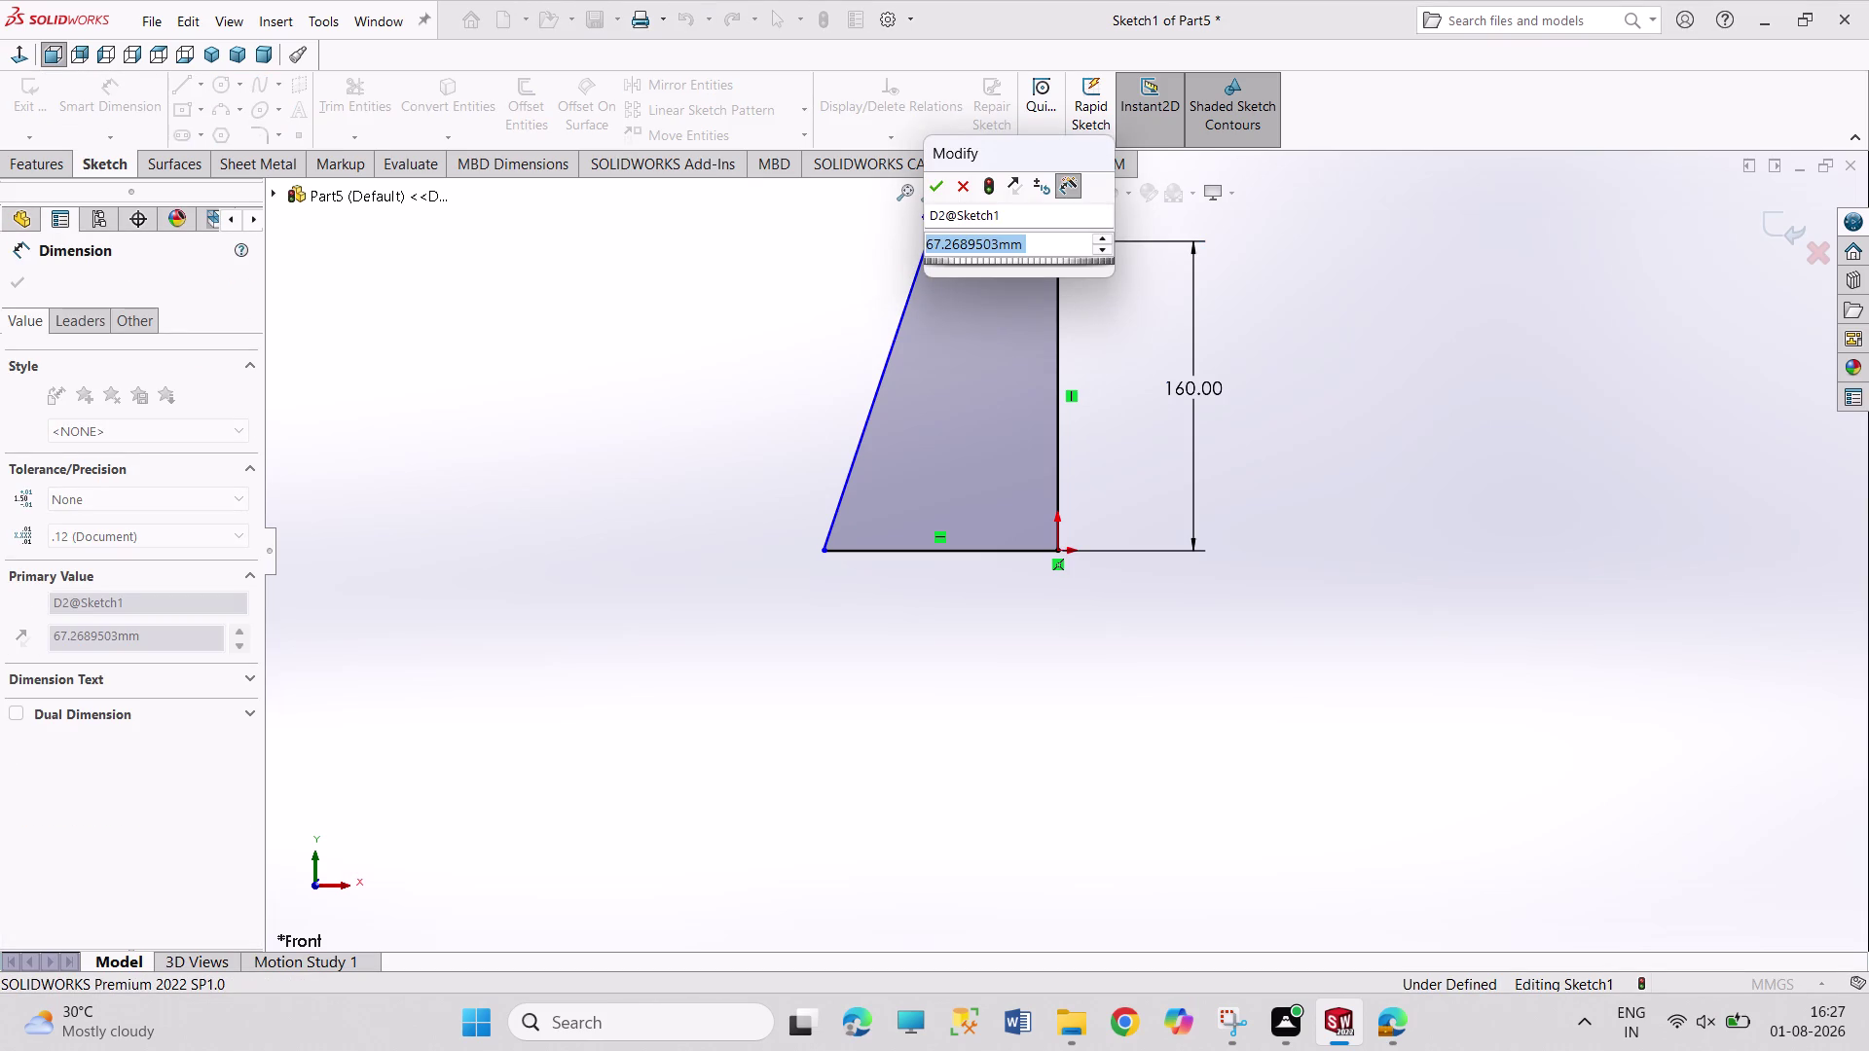
text(15)
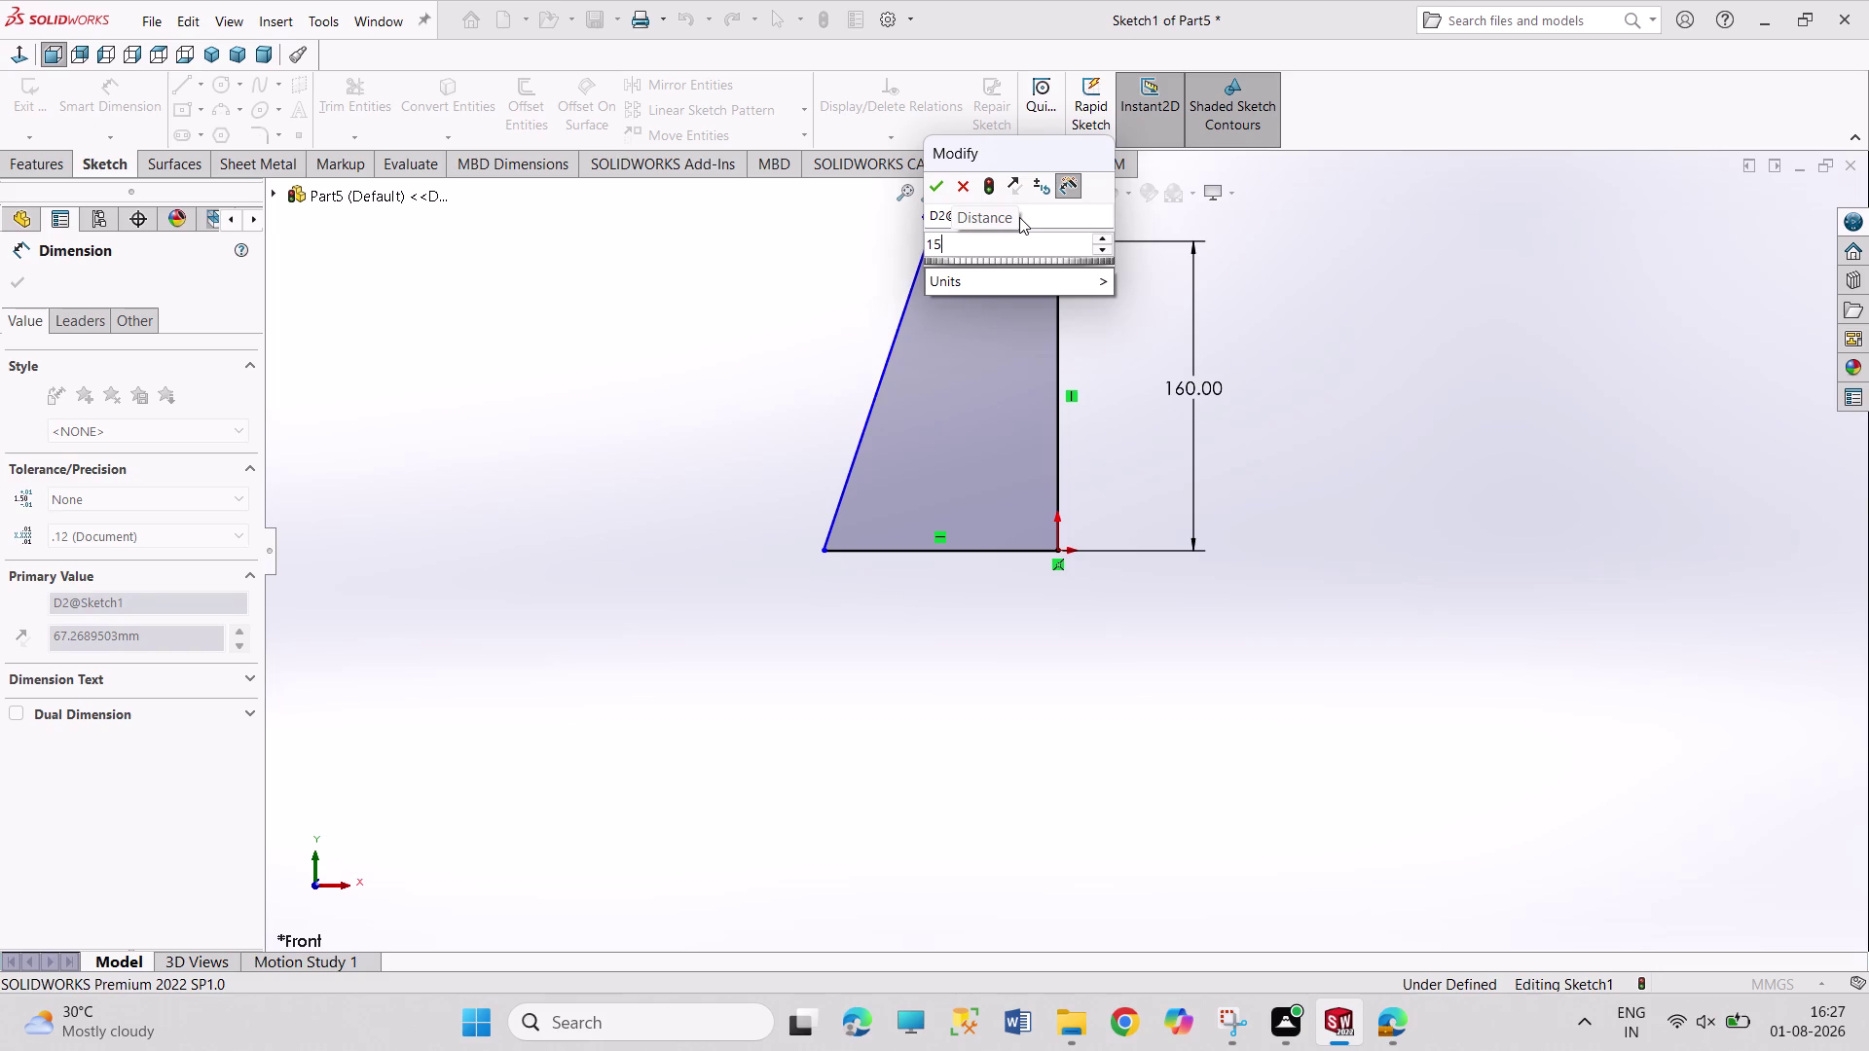
click(959, 186)
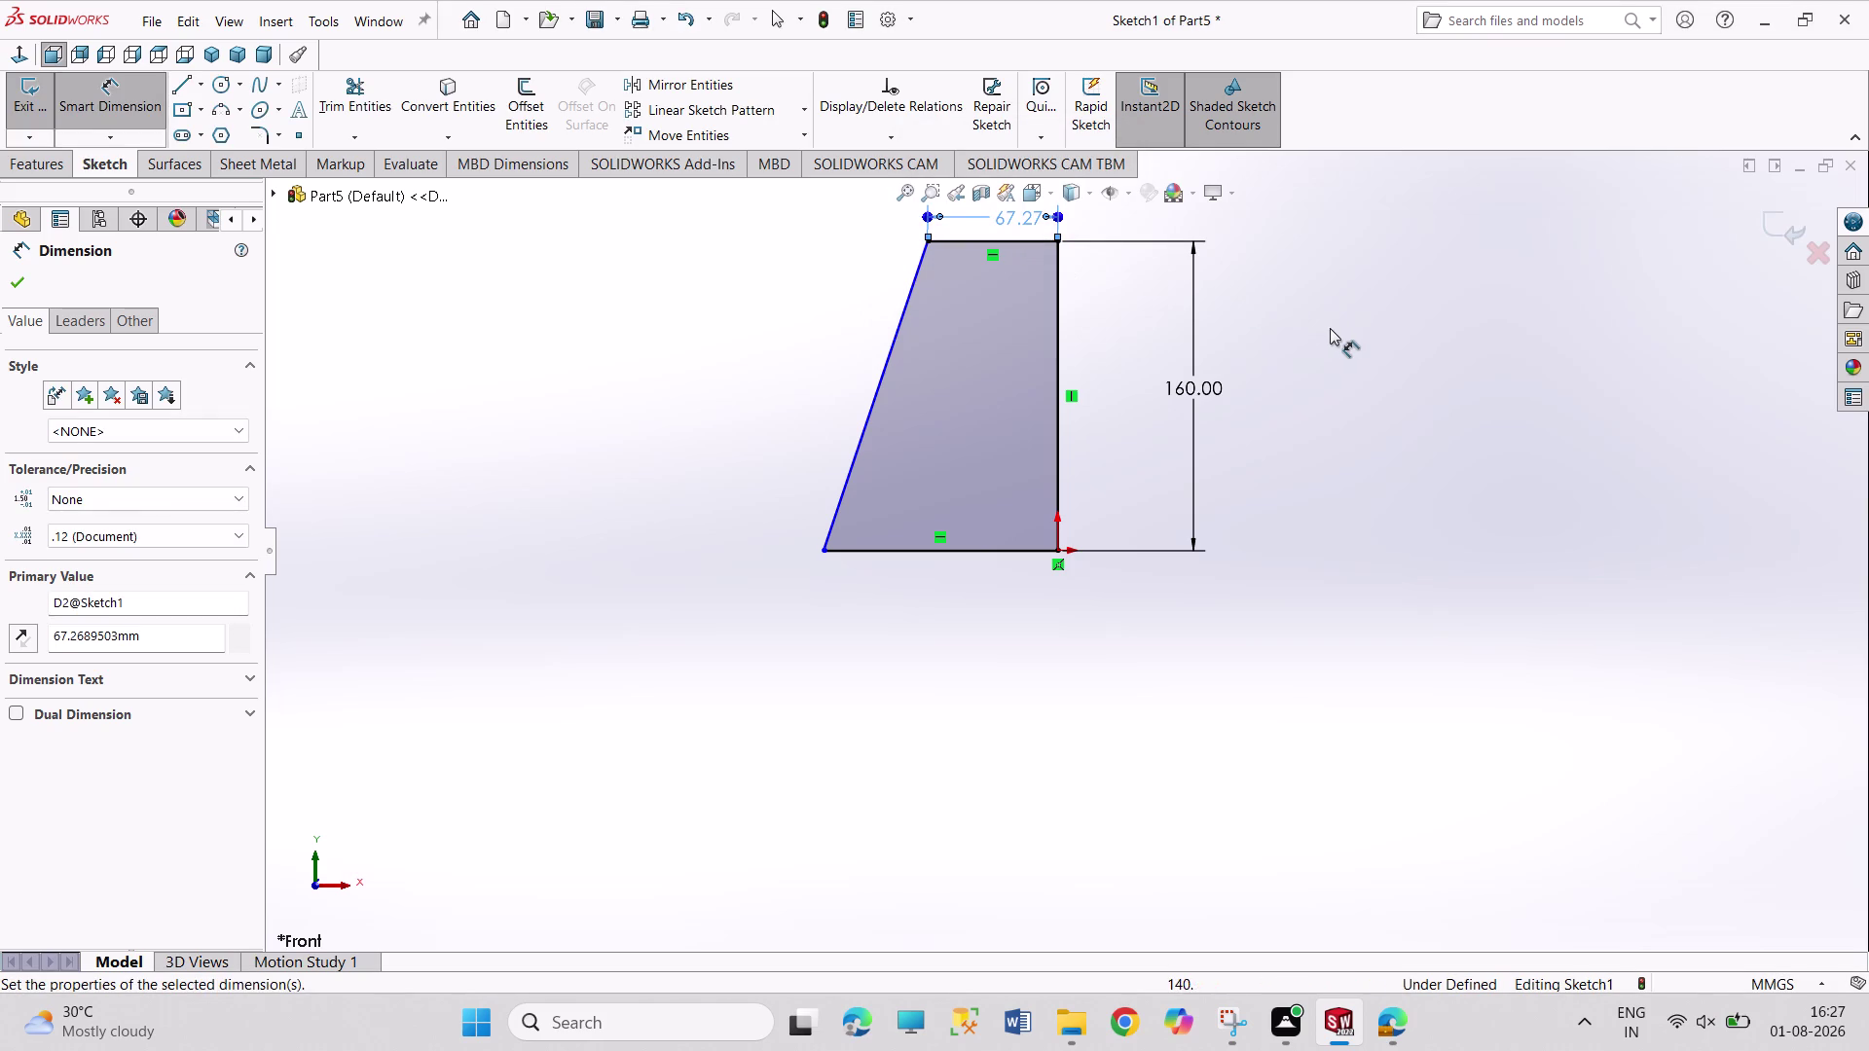
key(ctrl+z)
key(ctrl+z)
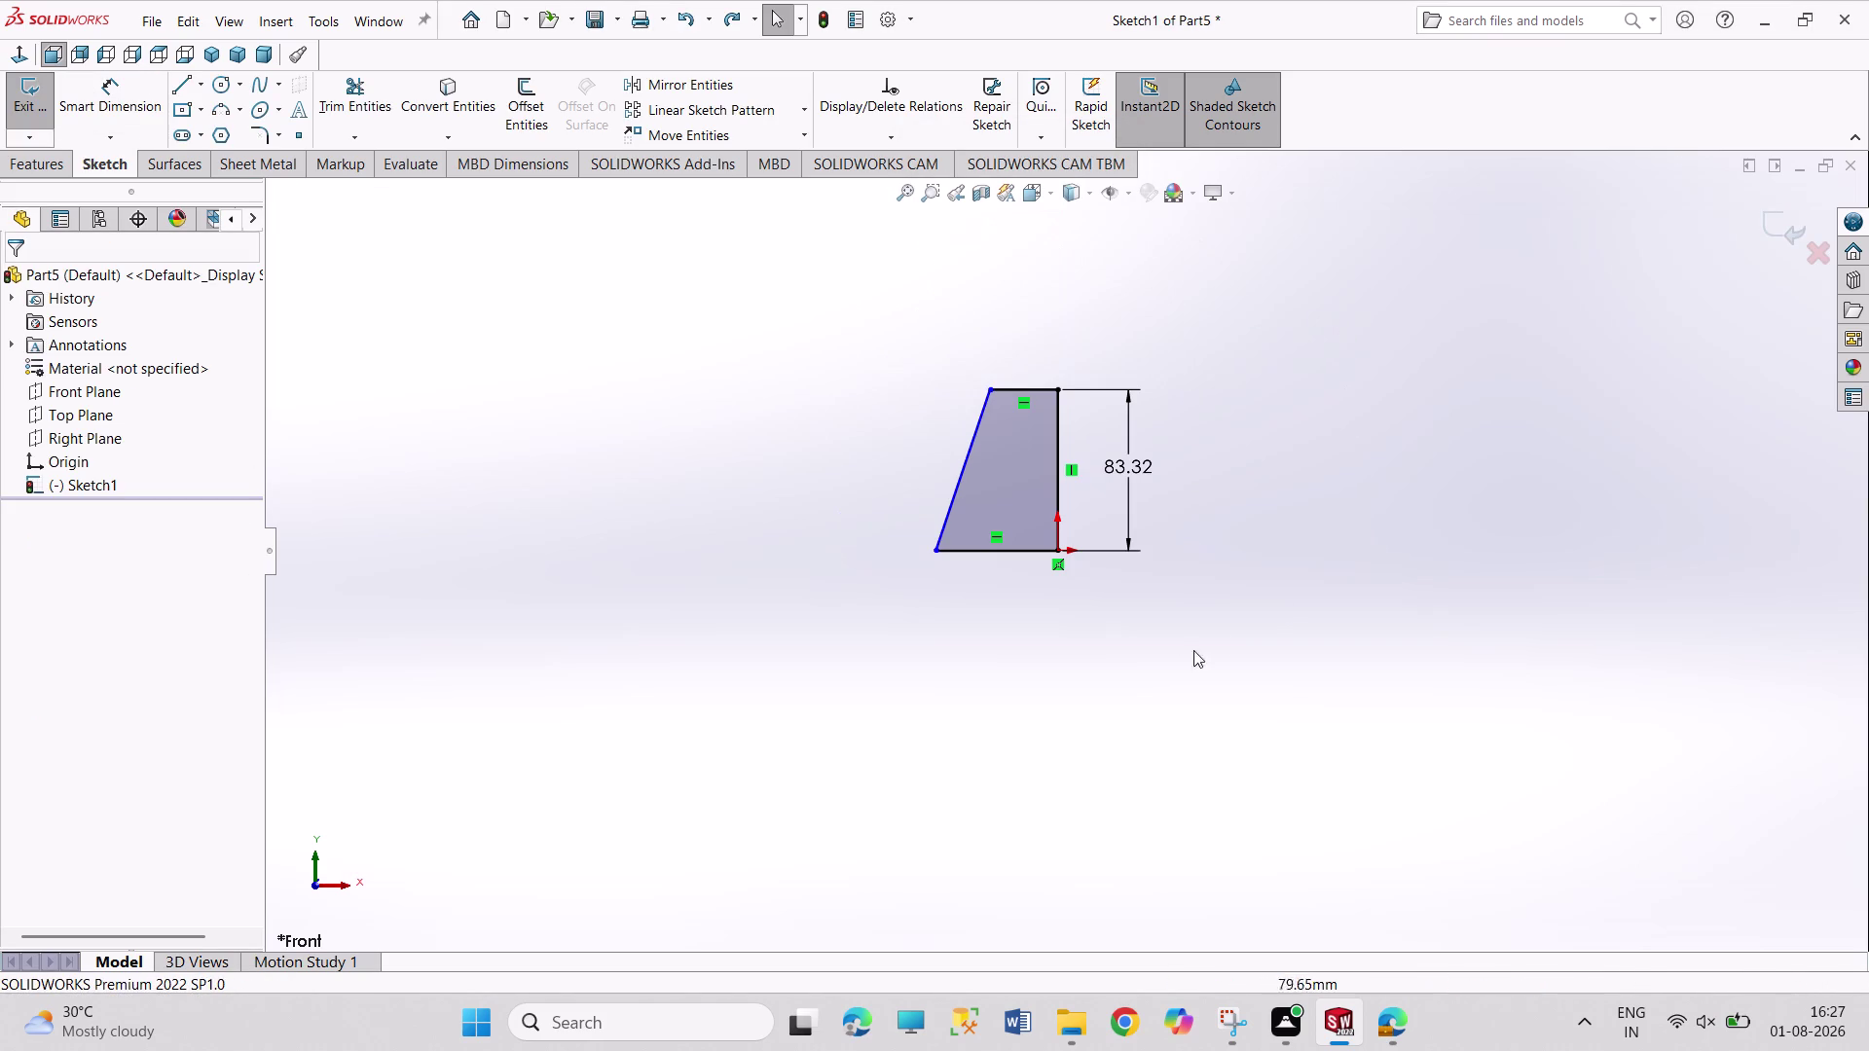
Set the gusset profile height to 160 mm and its base width to 50 mm.
right_drag(1063, 676, 1062, 543)
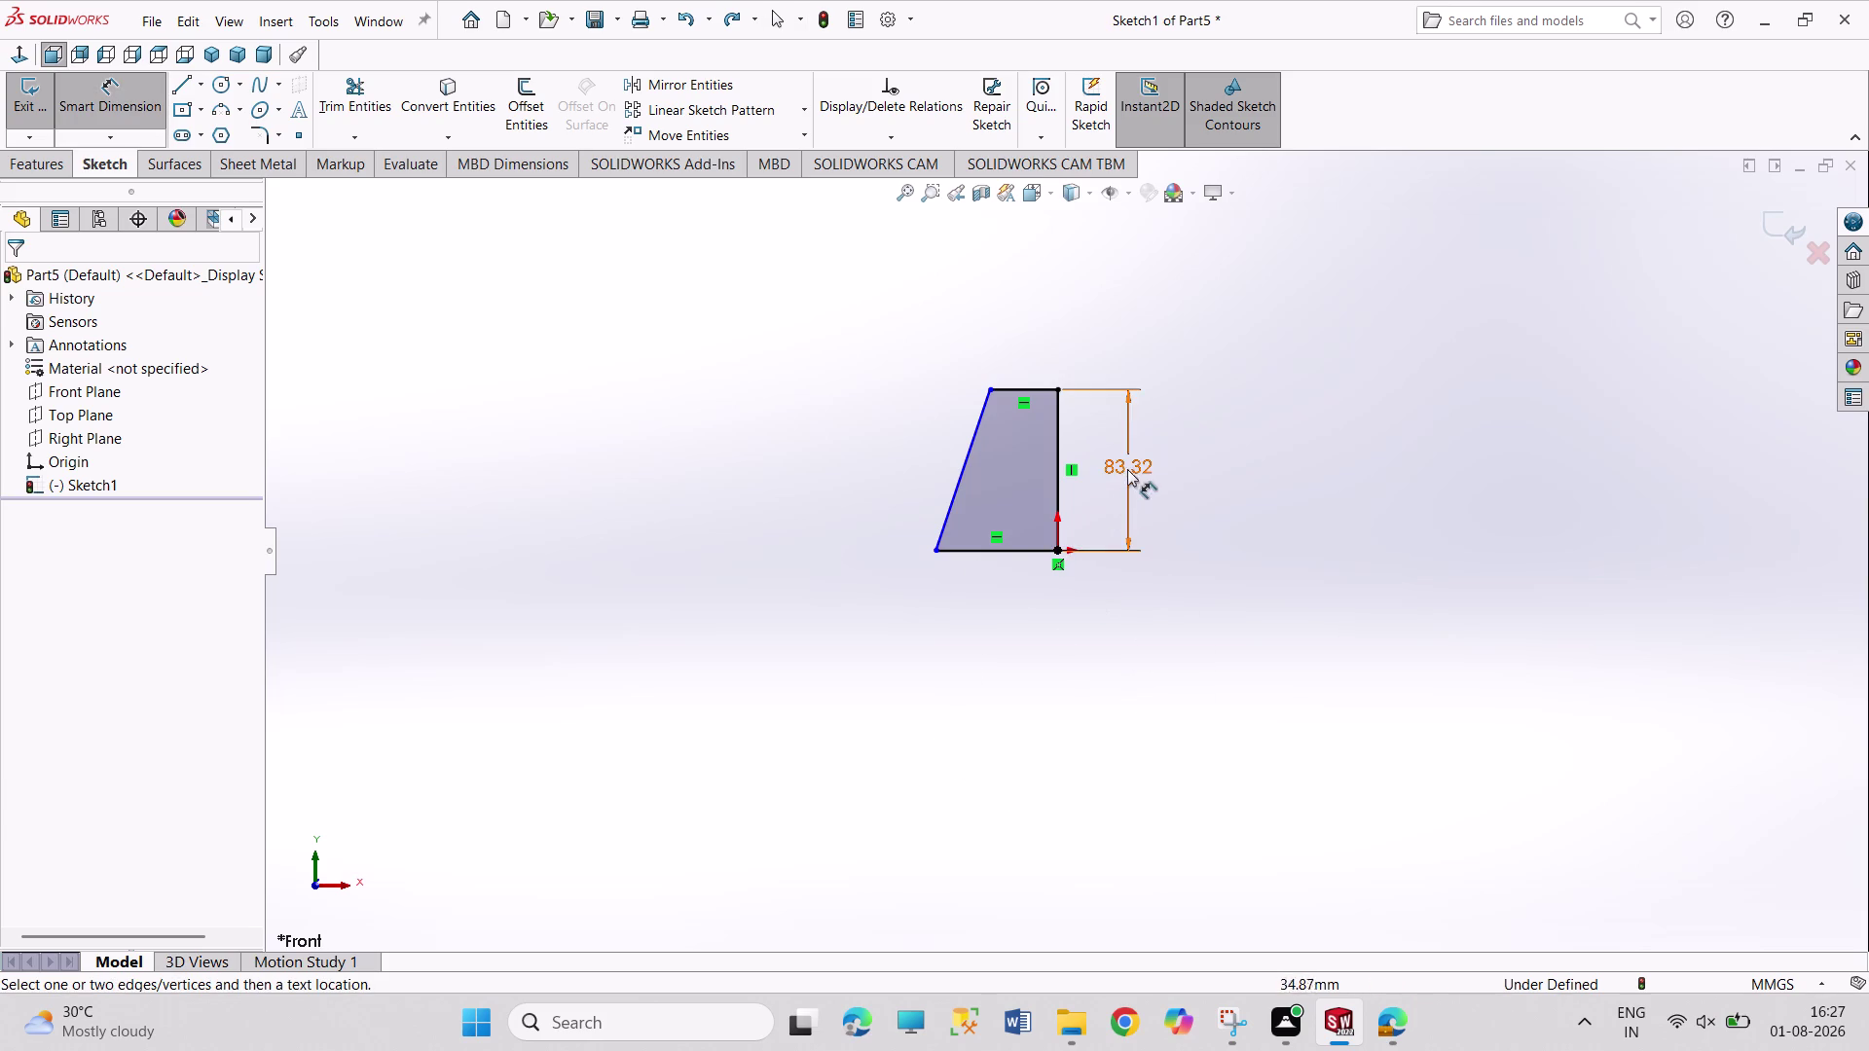
double_click(1127, 467)
text(16)
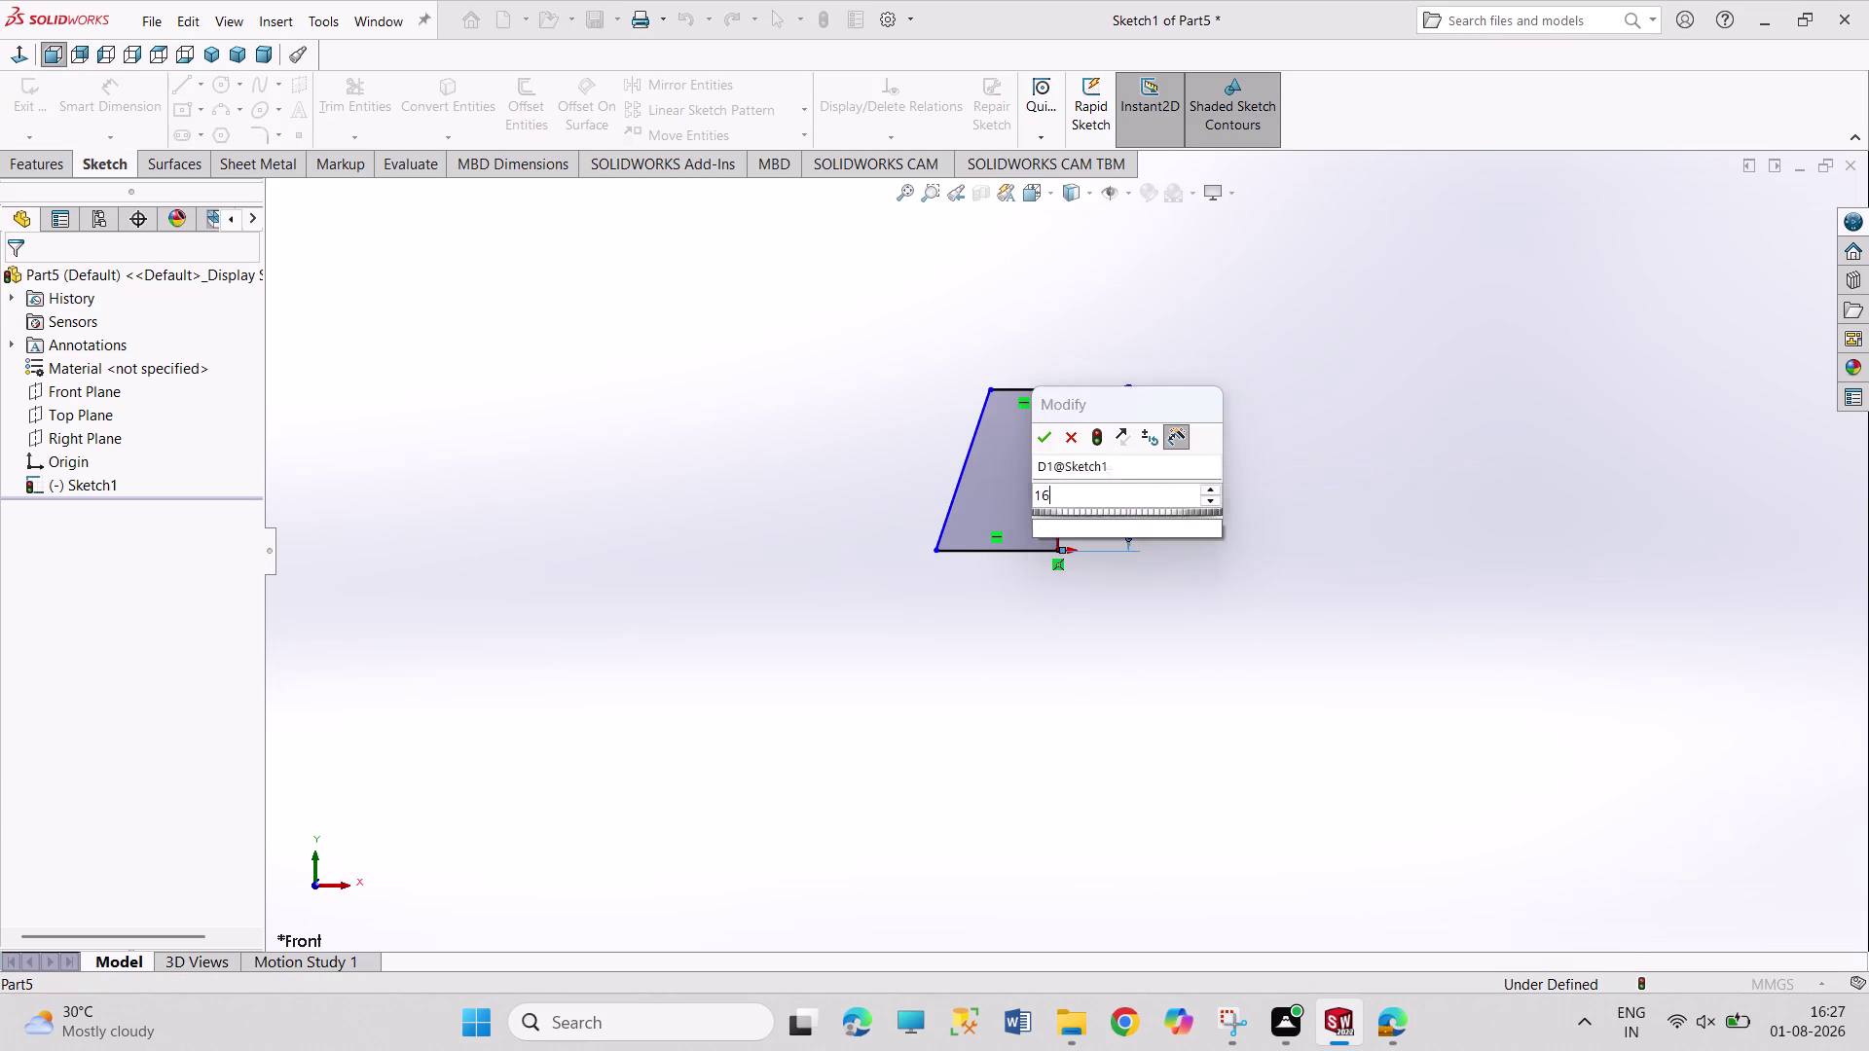
text(0)
key(Return)
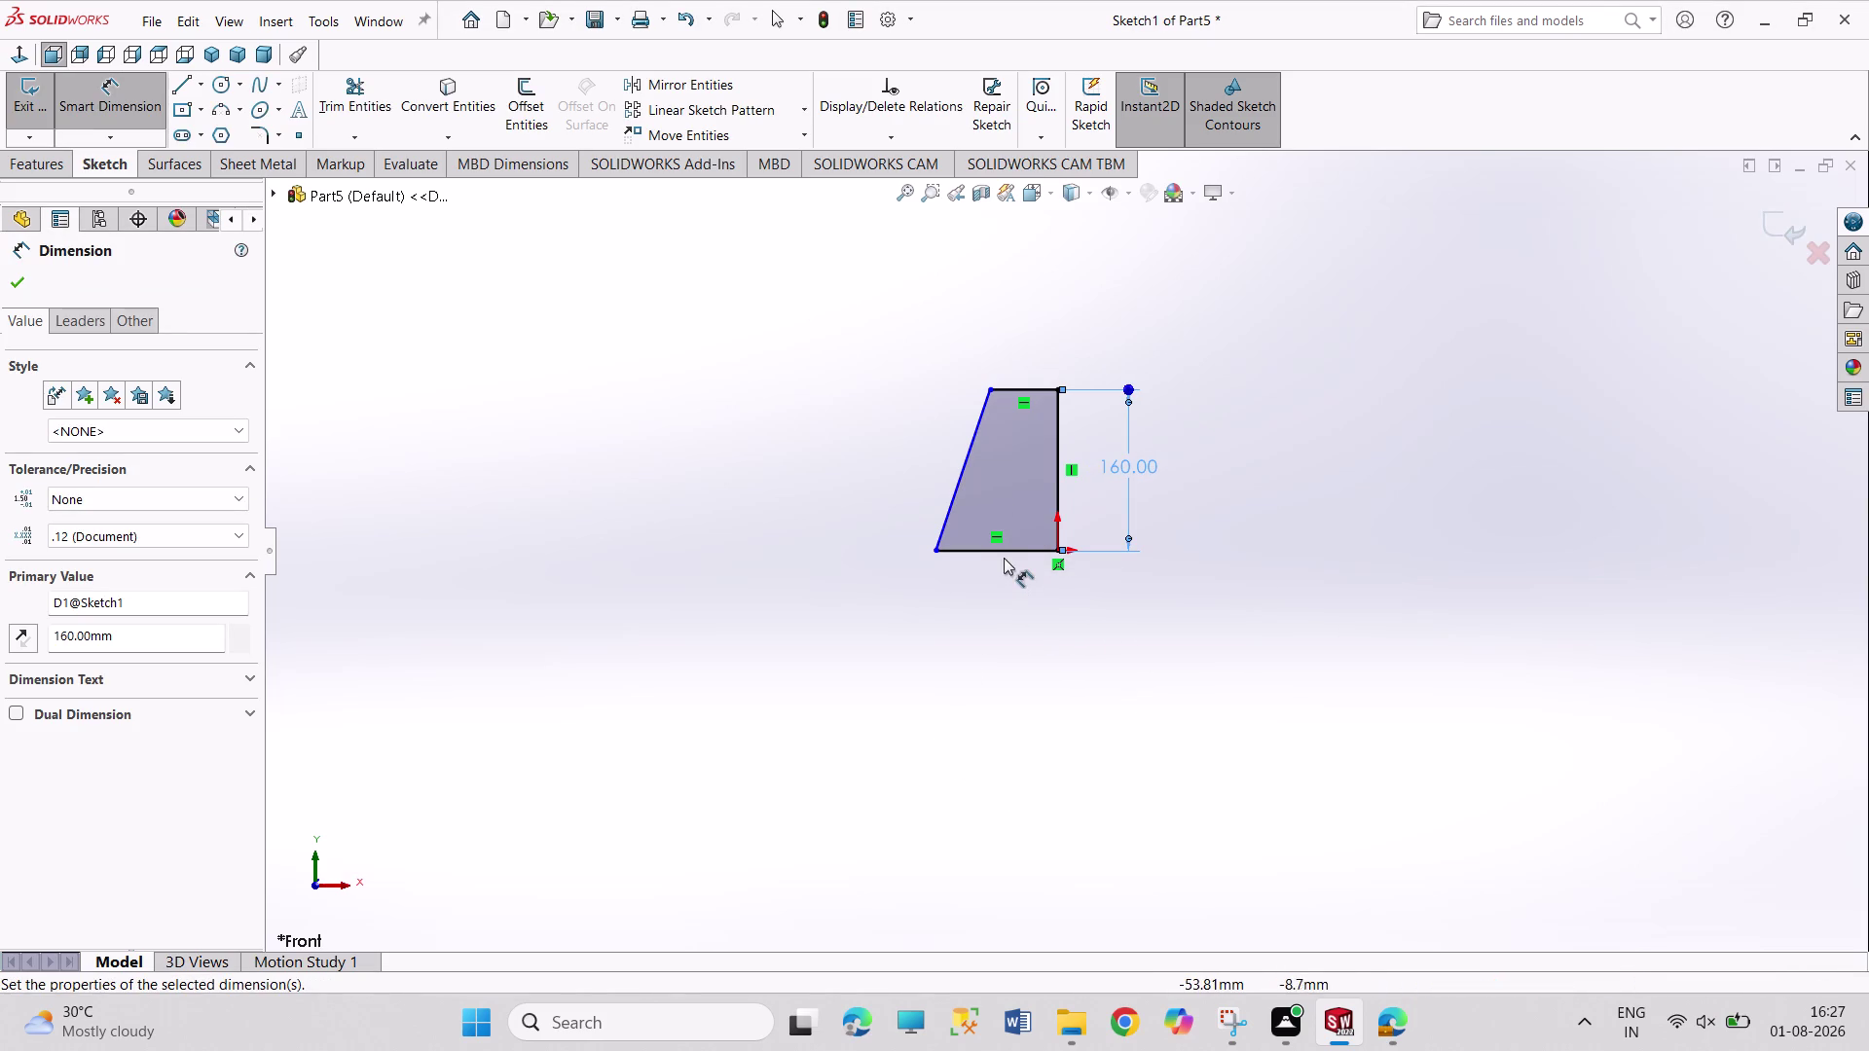
click(1004, 553)
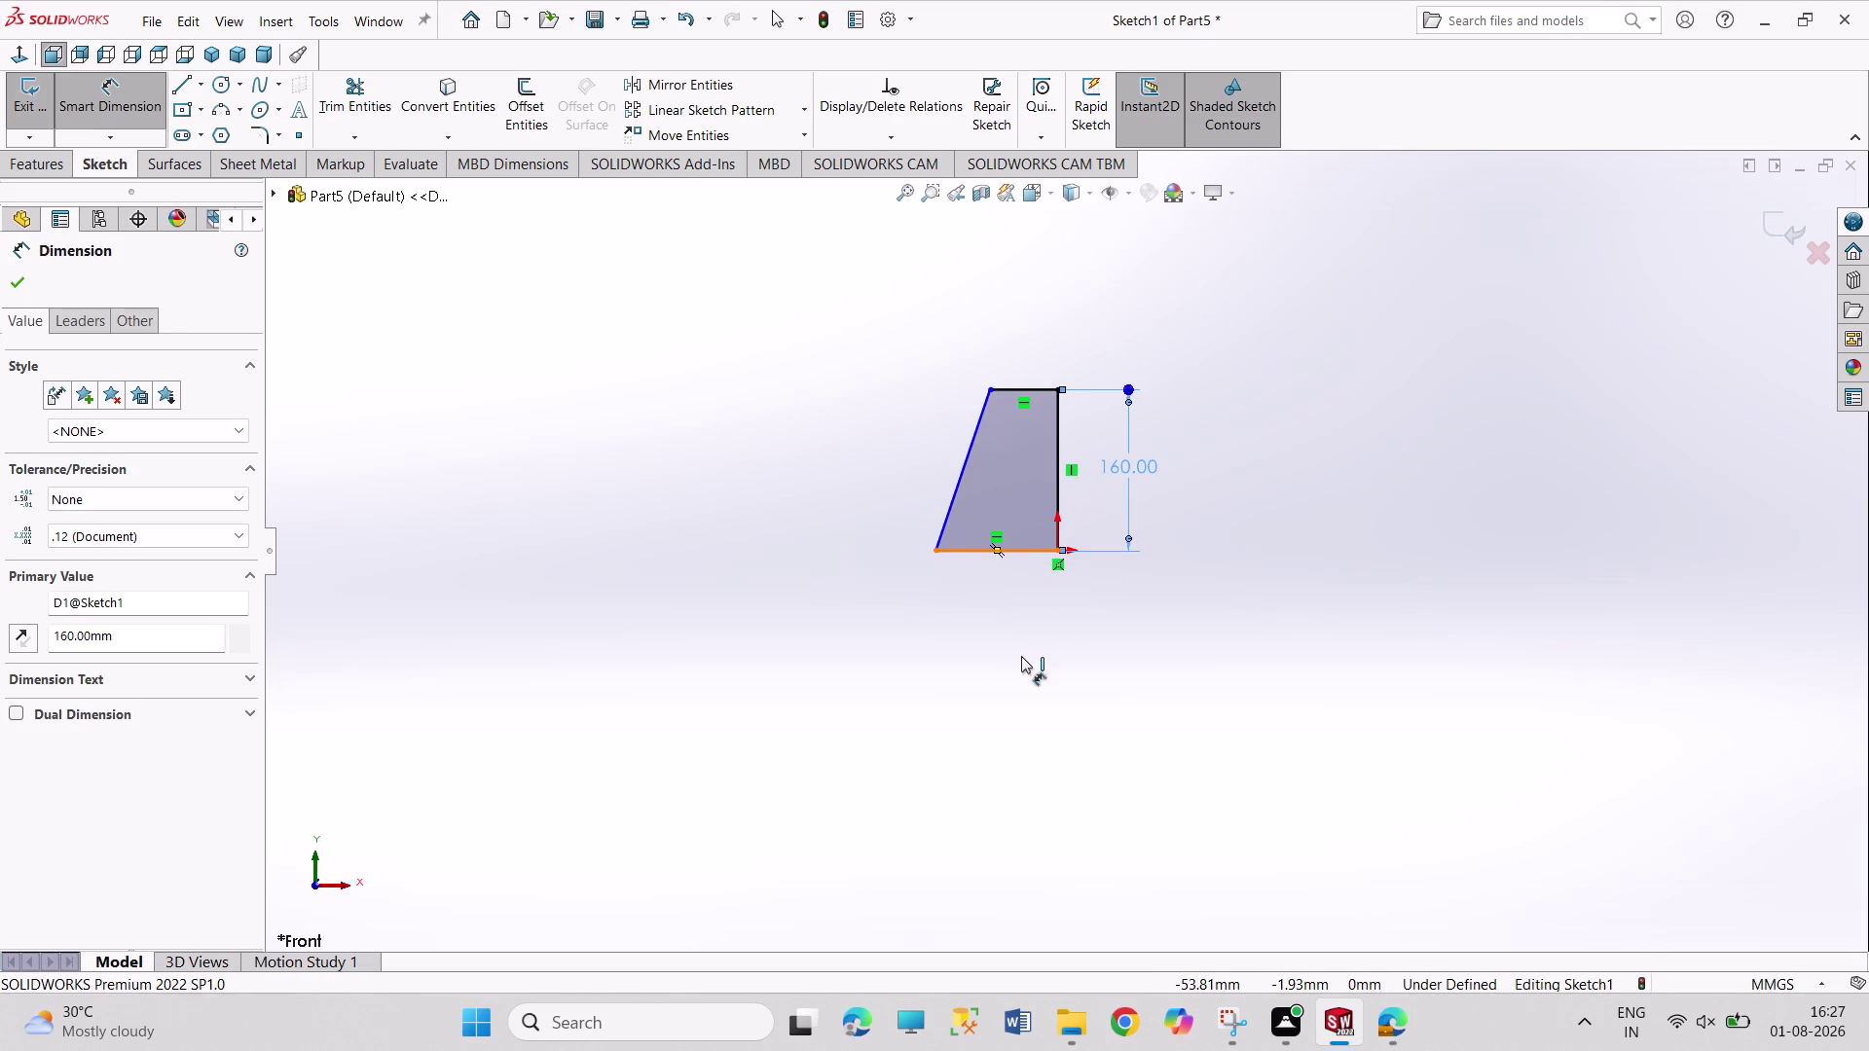
click(1022, 668)
text(50)
key(Return)
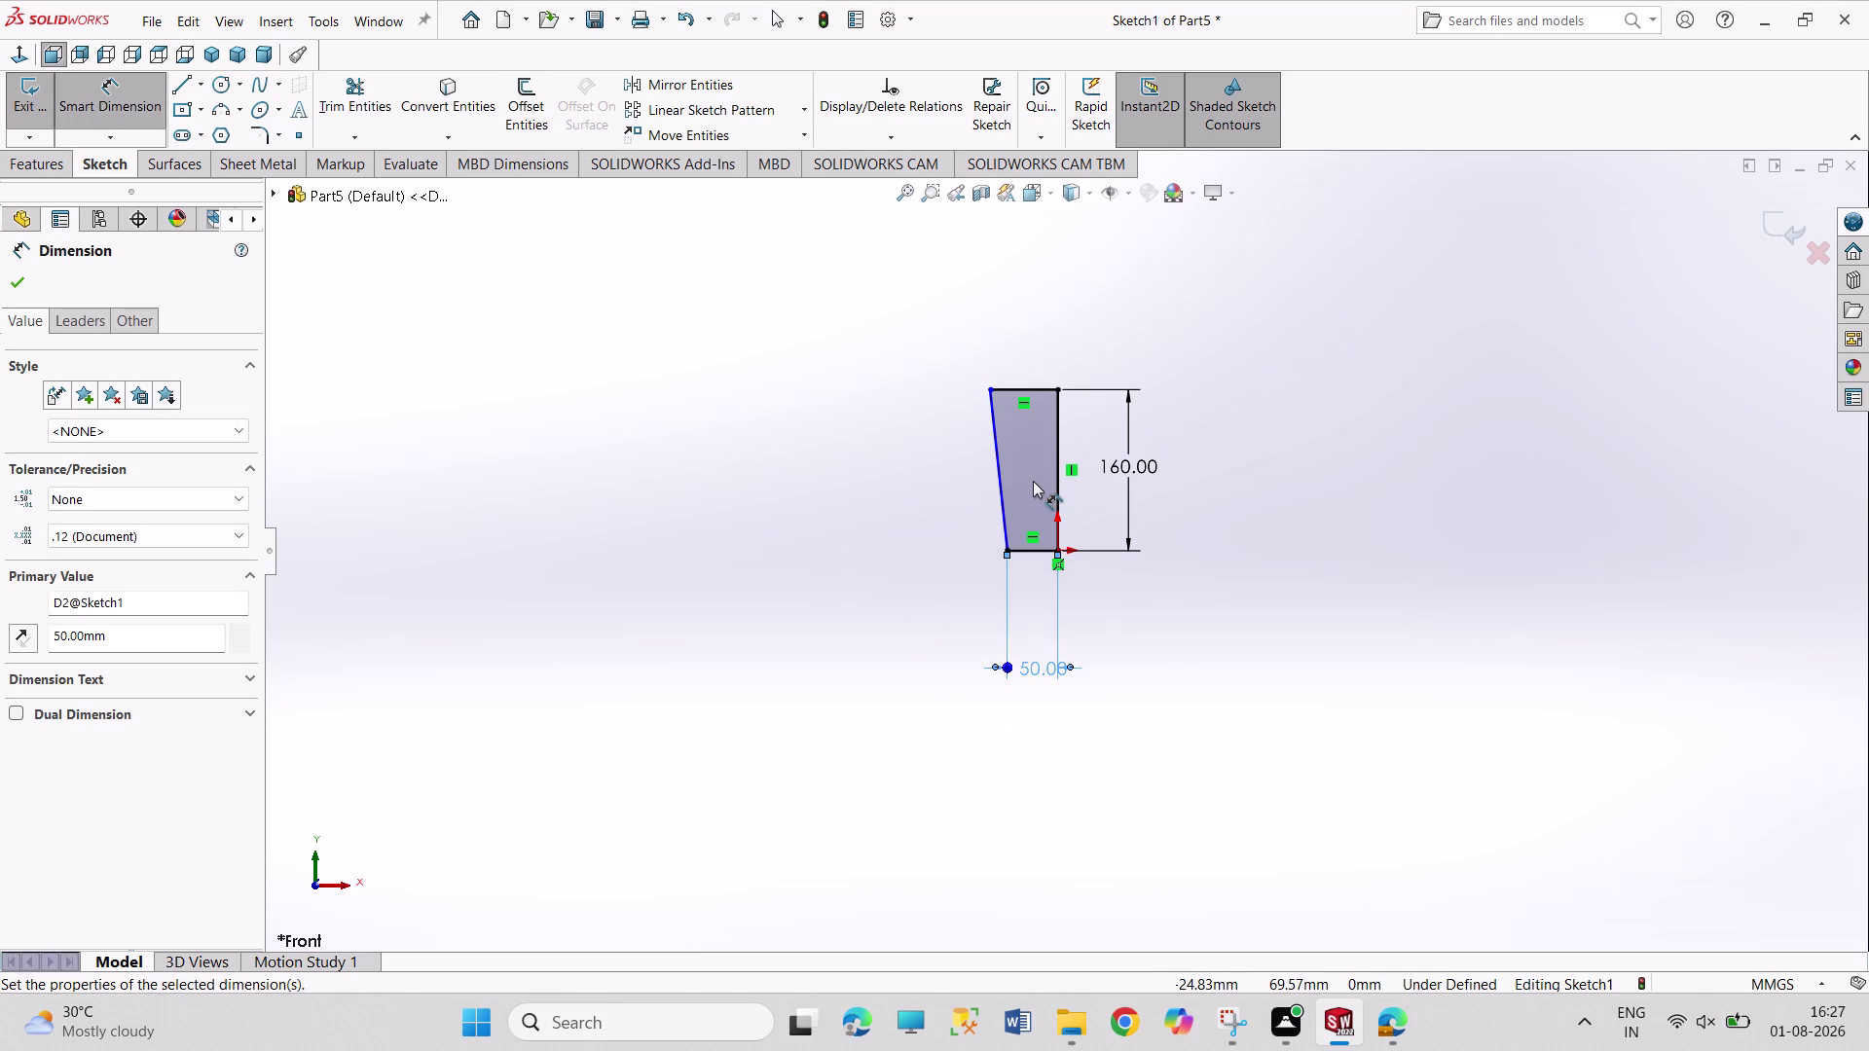
Add a 75° angle between the slanted side and the bottom edge.
click(999, 489)
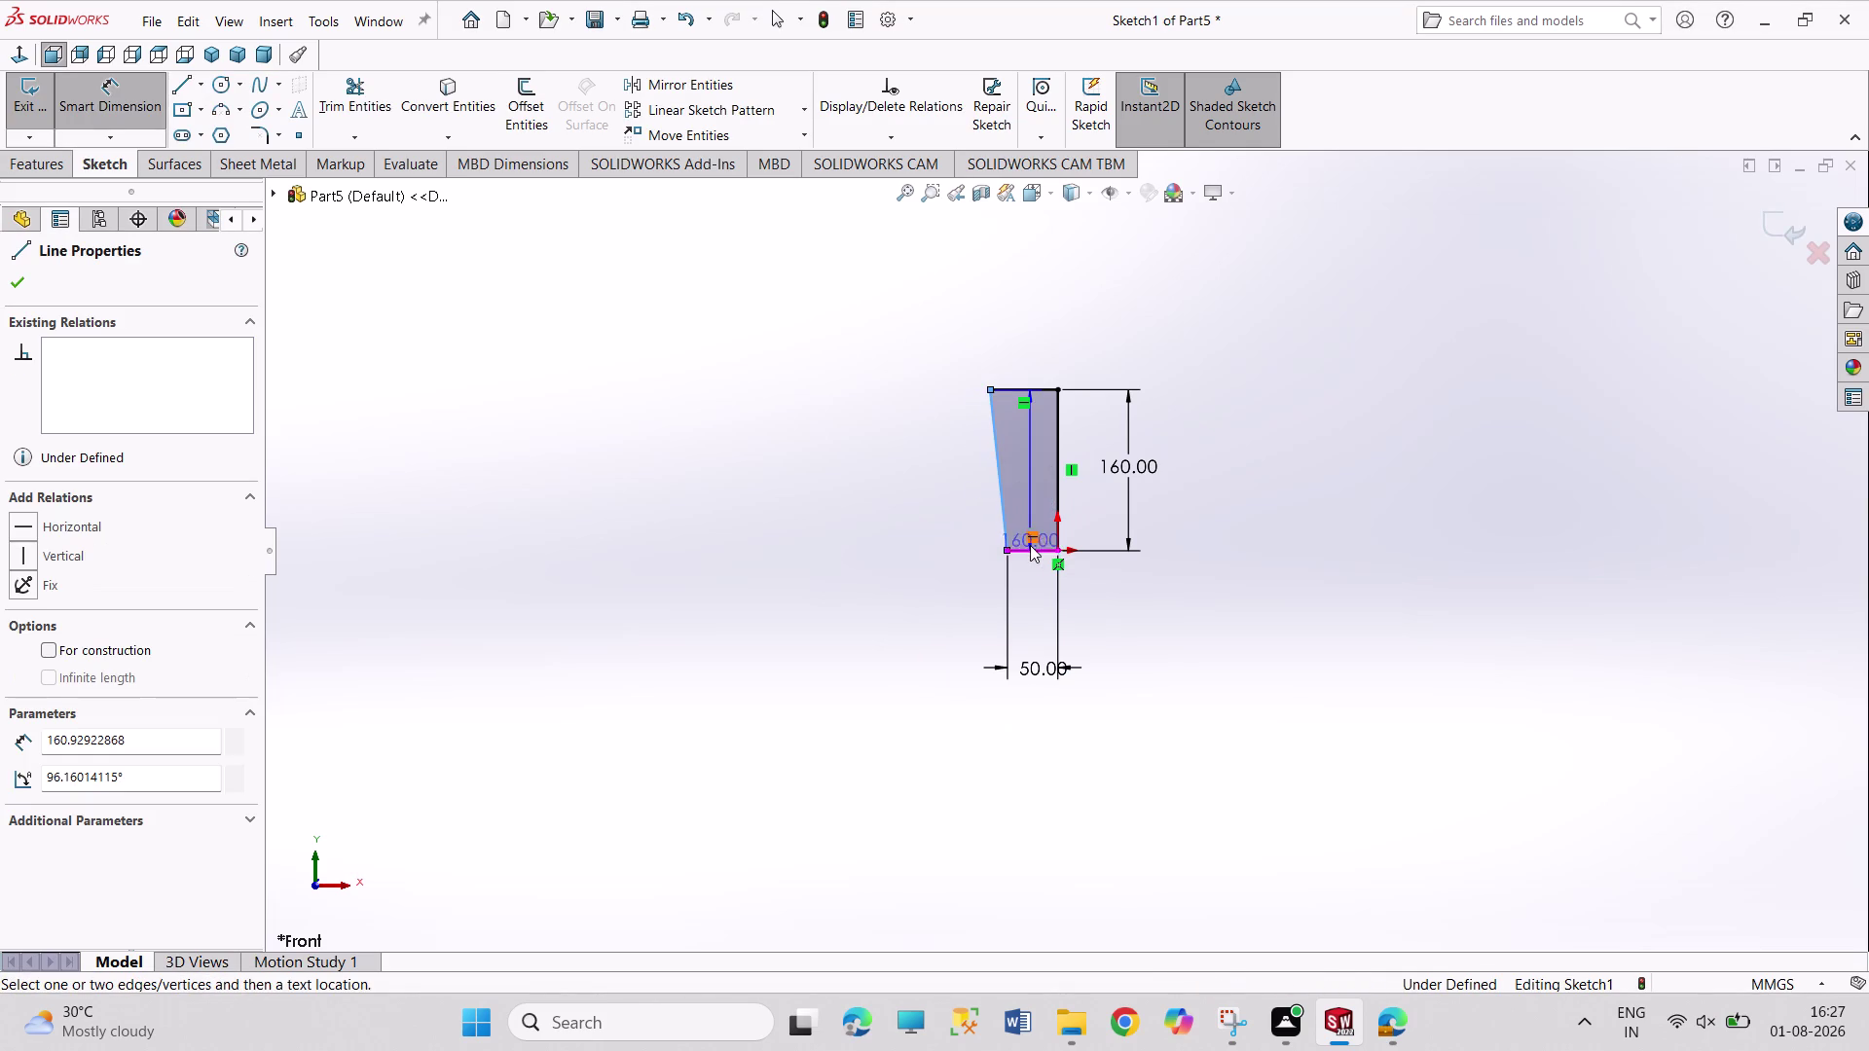
click(1030, 547)
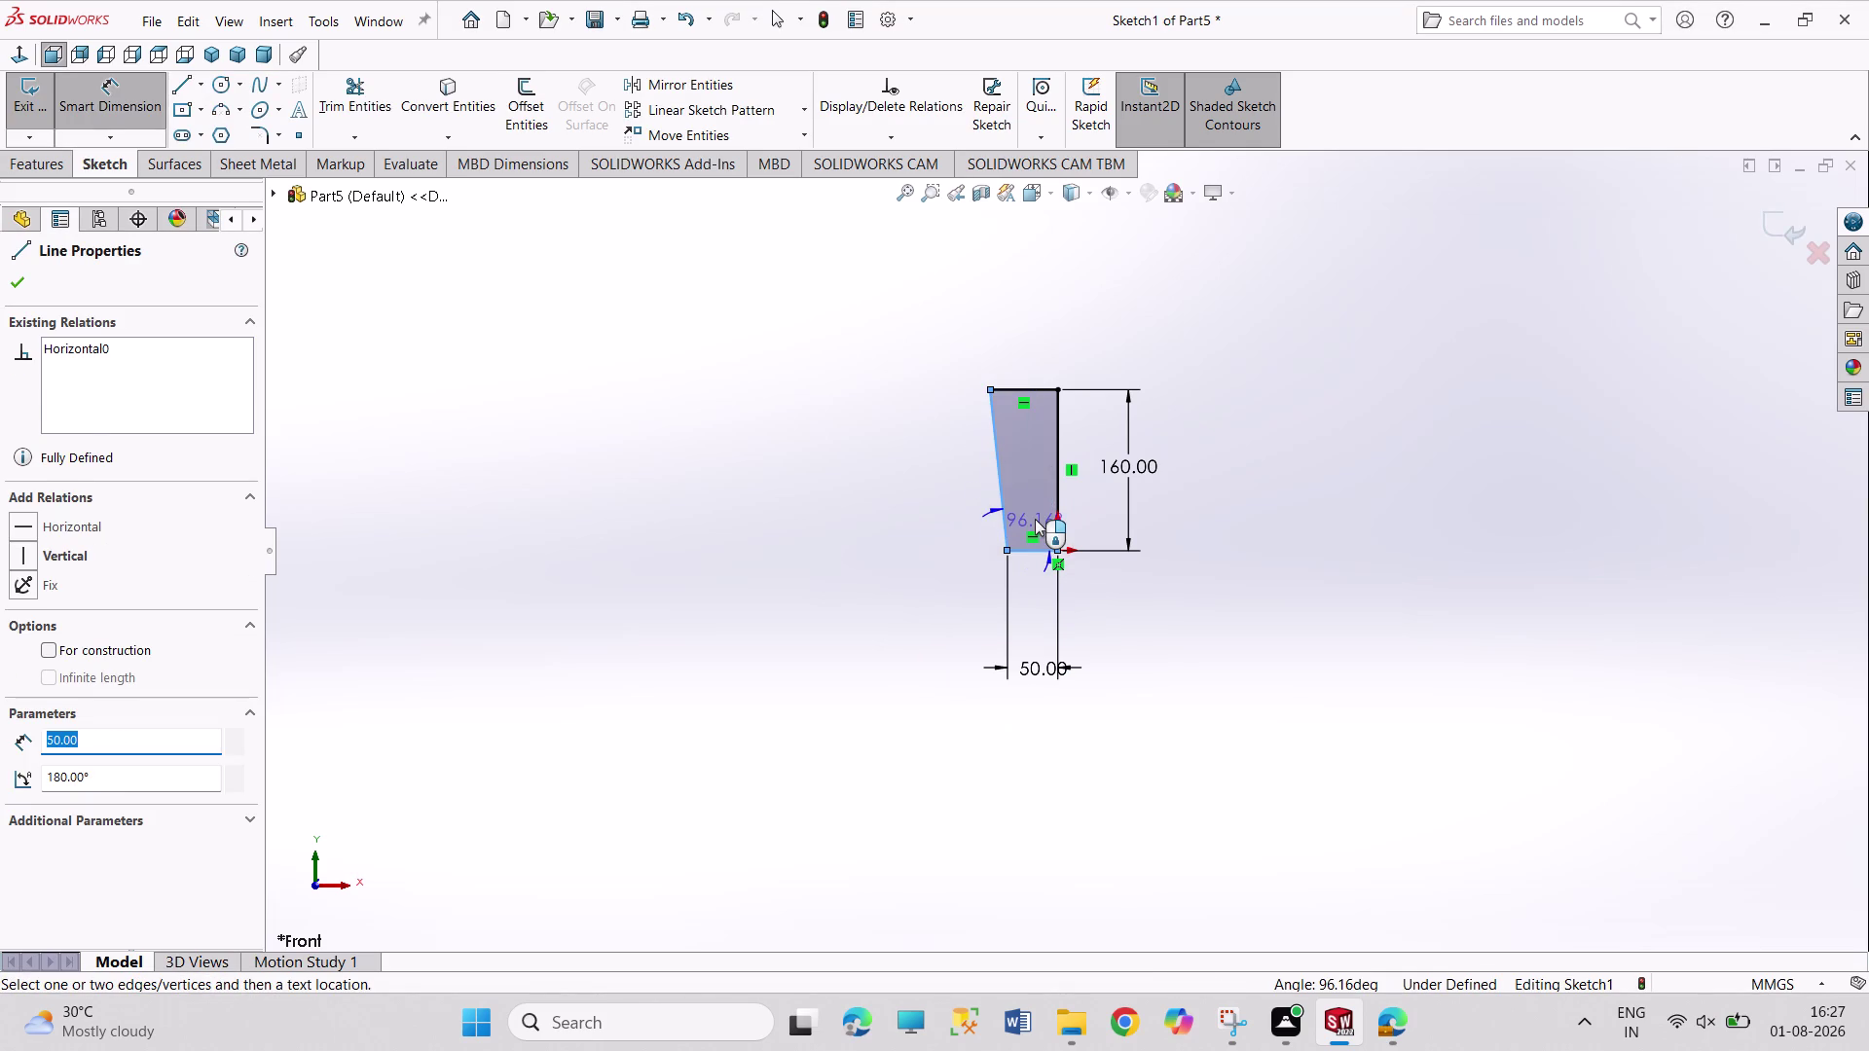
click(1035, 519)
text(75)
key(Return)
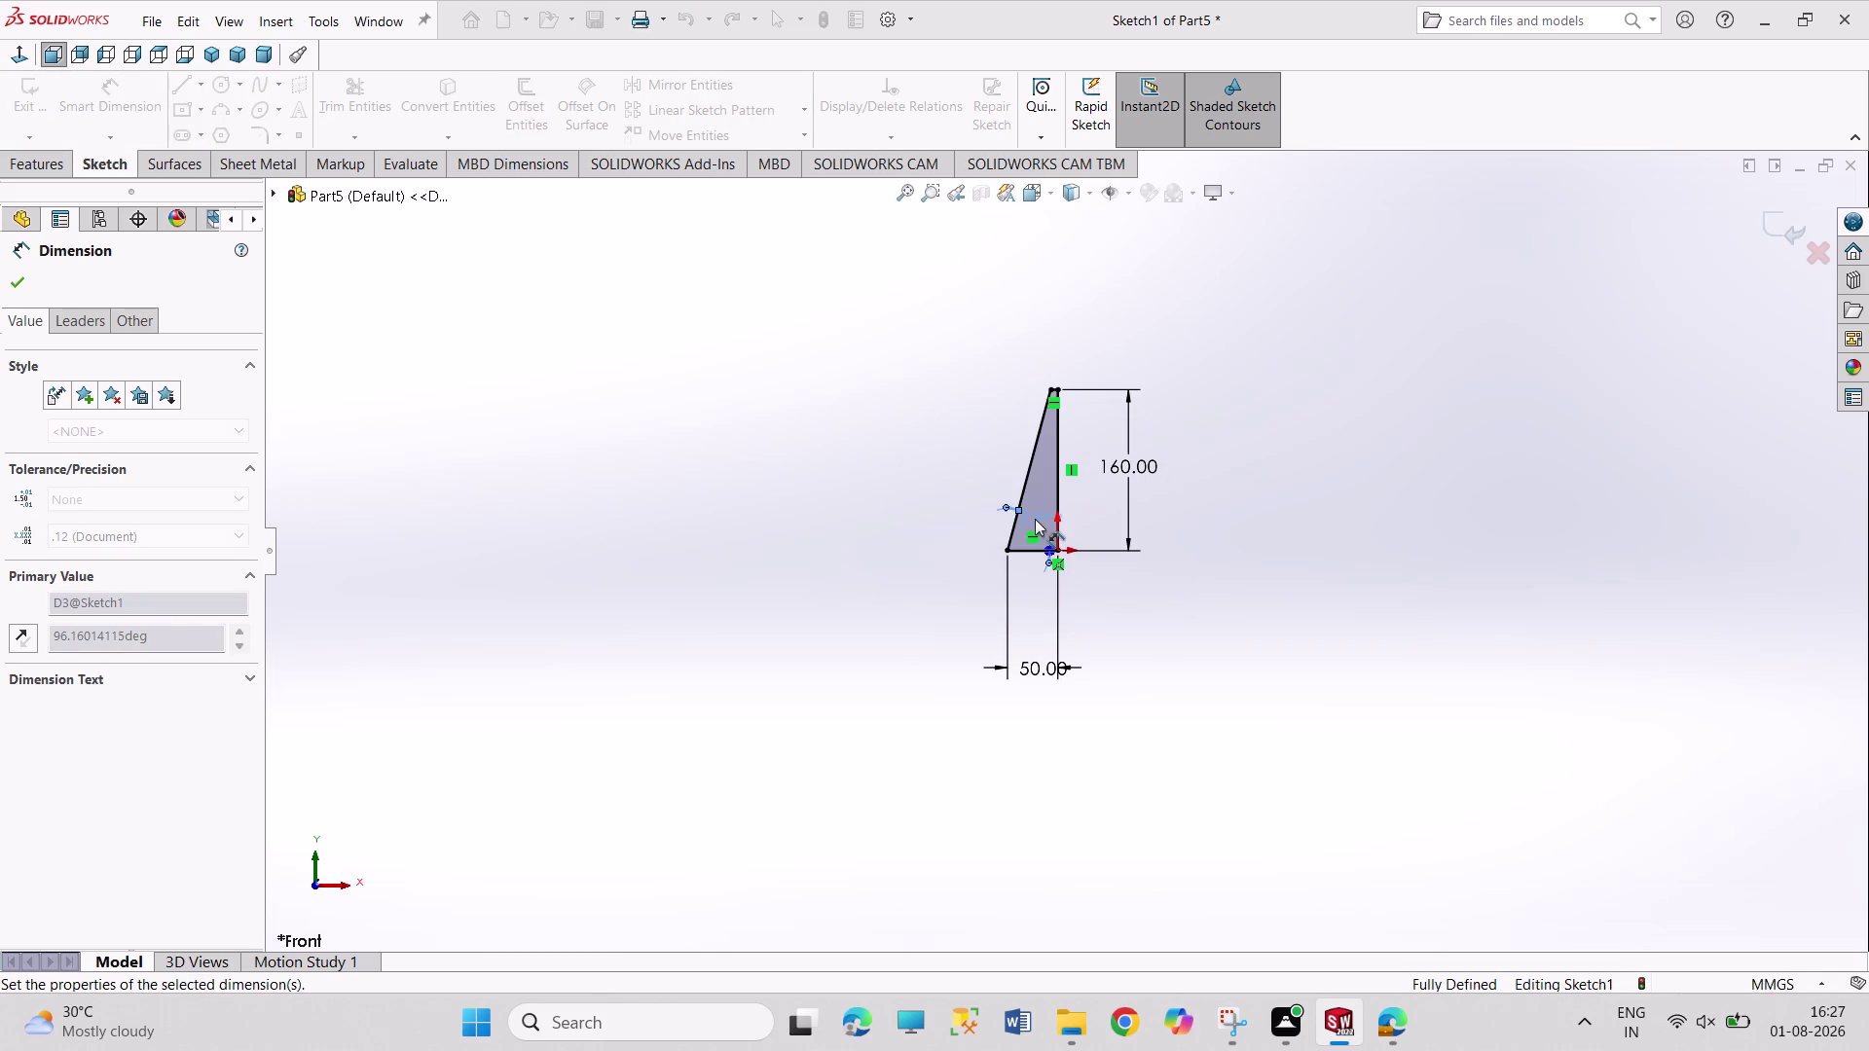
Move the 50 mm dimension closer, exit the sketch and start an extrusion.
right_click(1391, 423)
click(1417, 484)
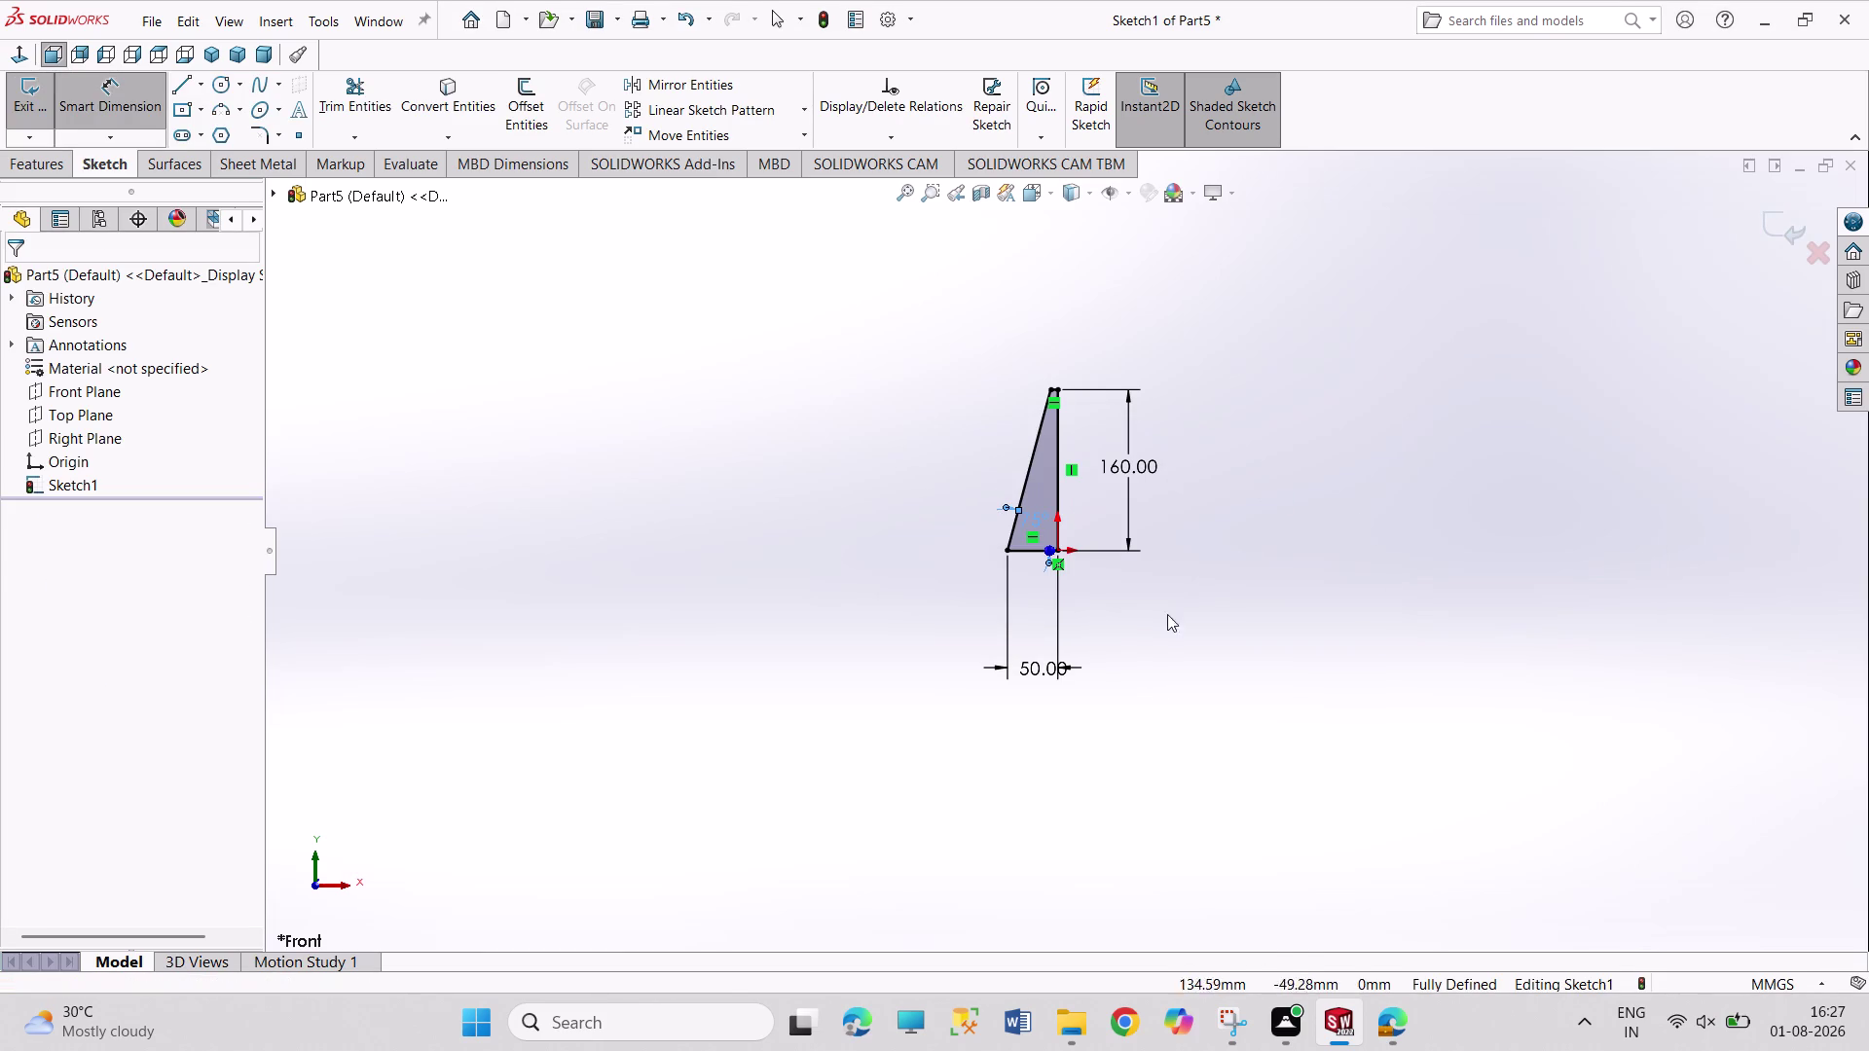
drag(1058, 670, 1117, 593)
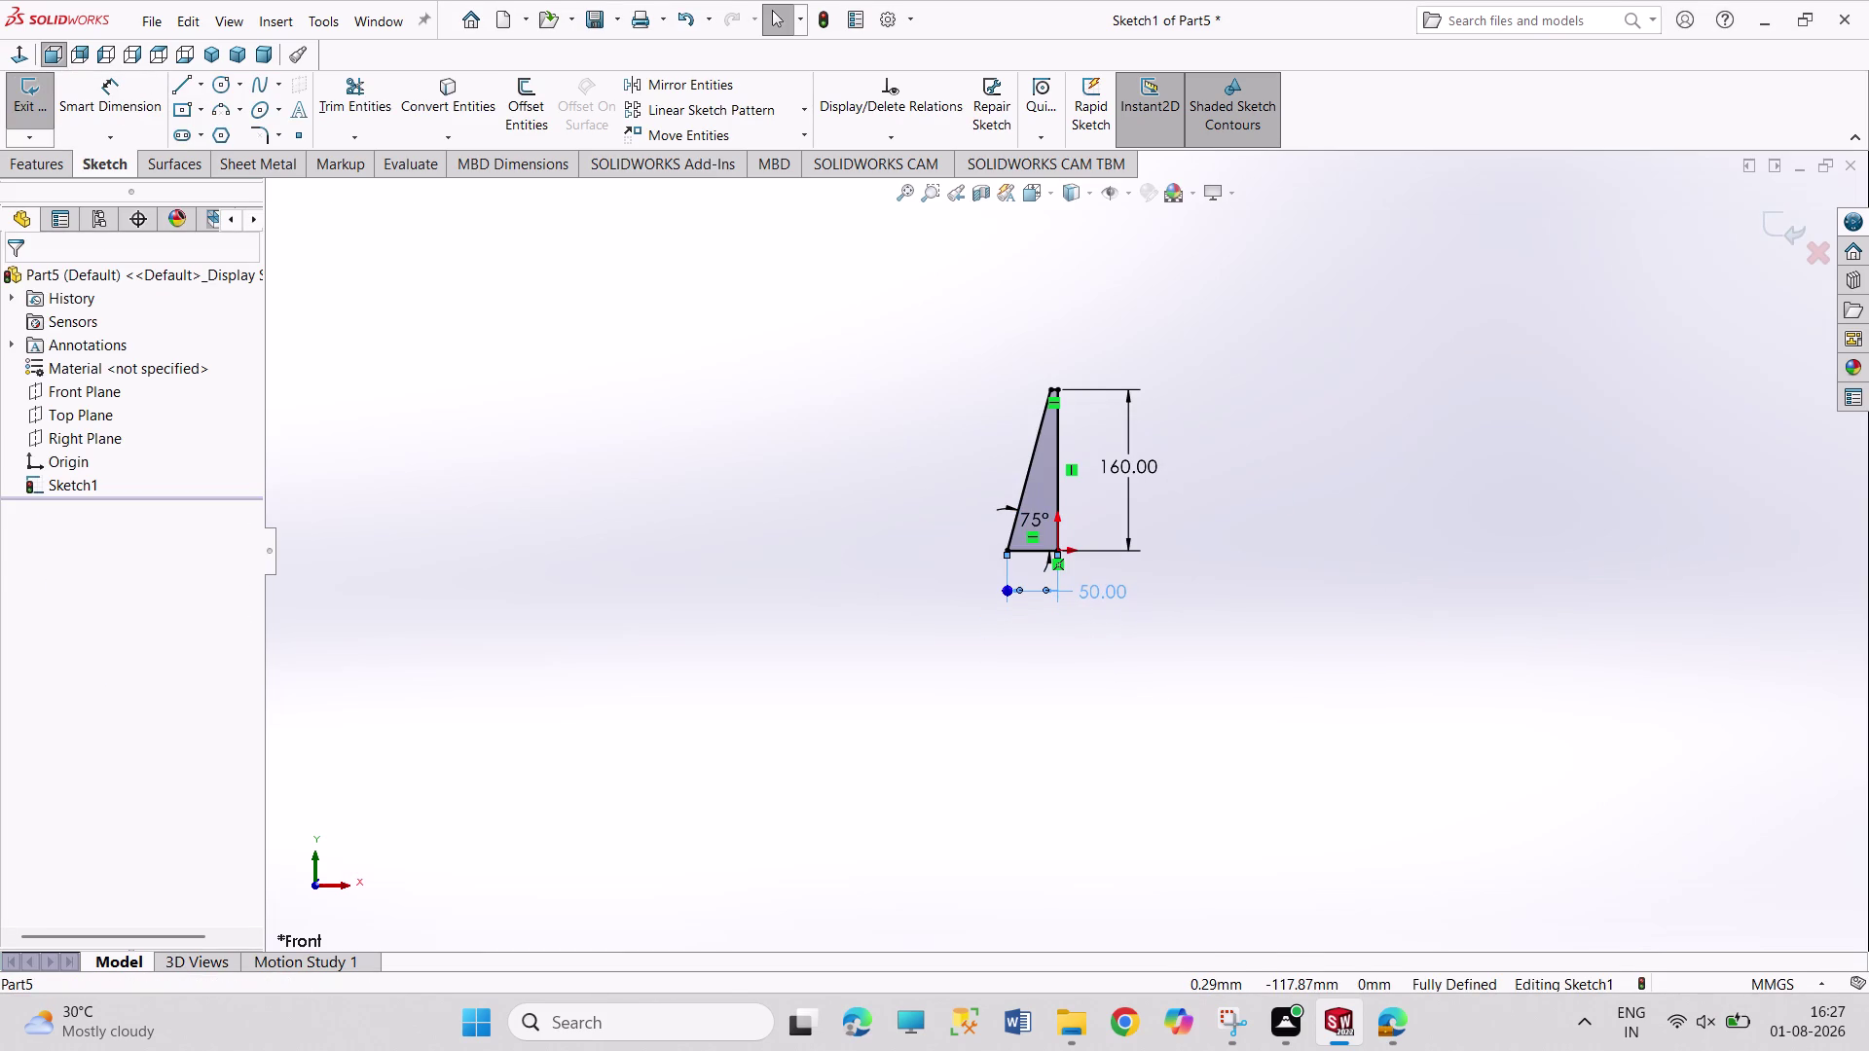
click(1308, 572)
scroll(down, 3)
scroll(down, 3)
scroll(up, 3)
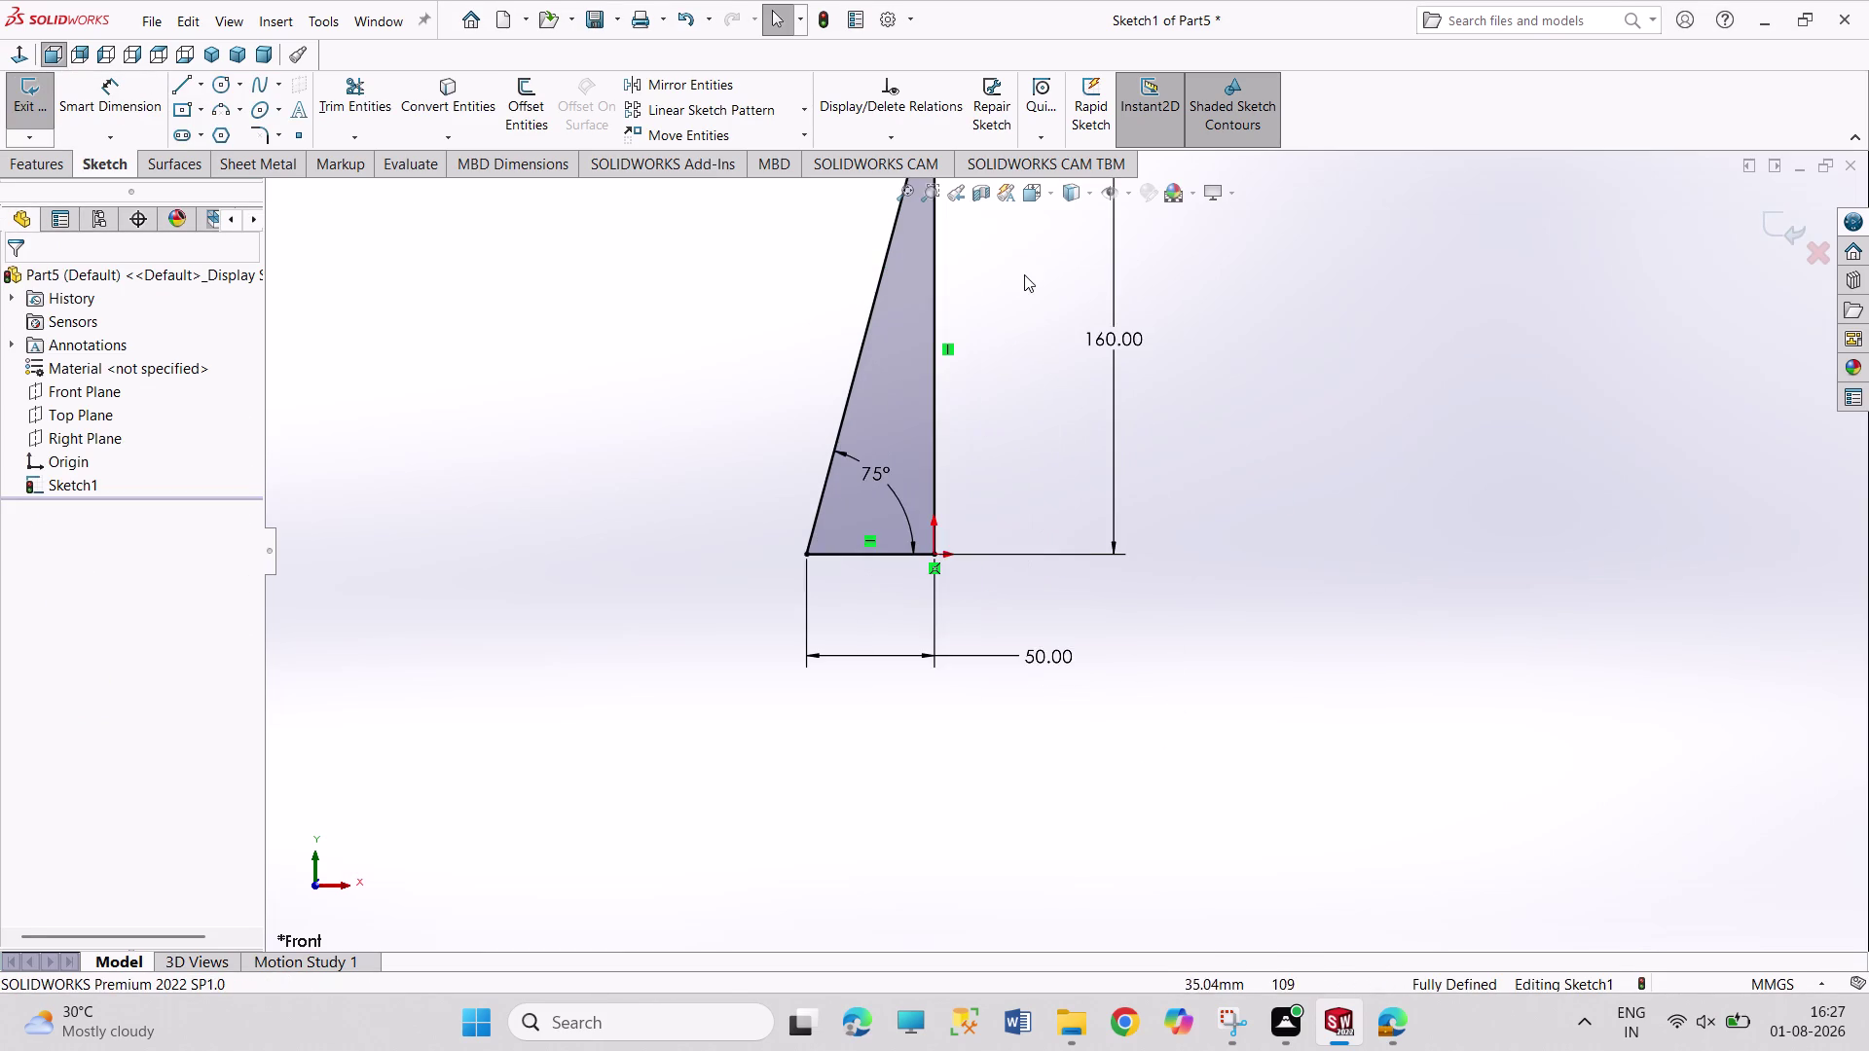
scroll(up, 3)
scroll(down, 3)
scroll(down, 3)
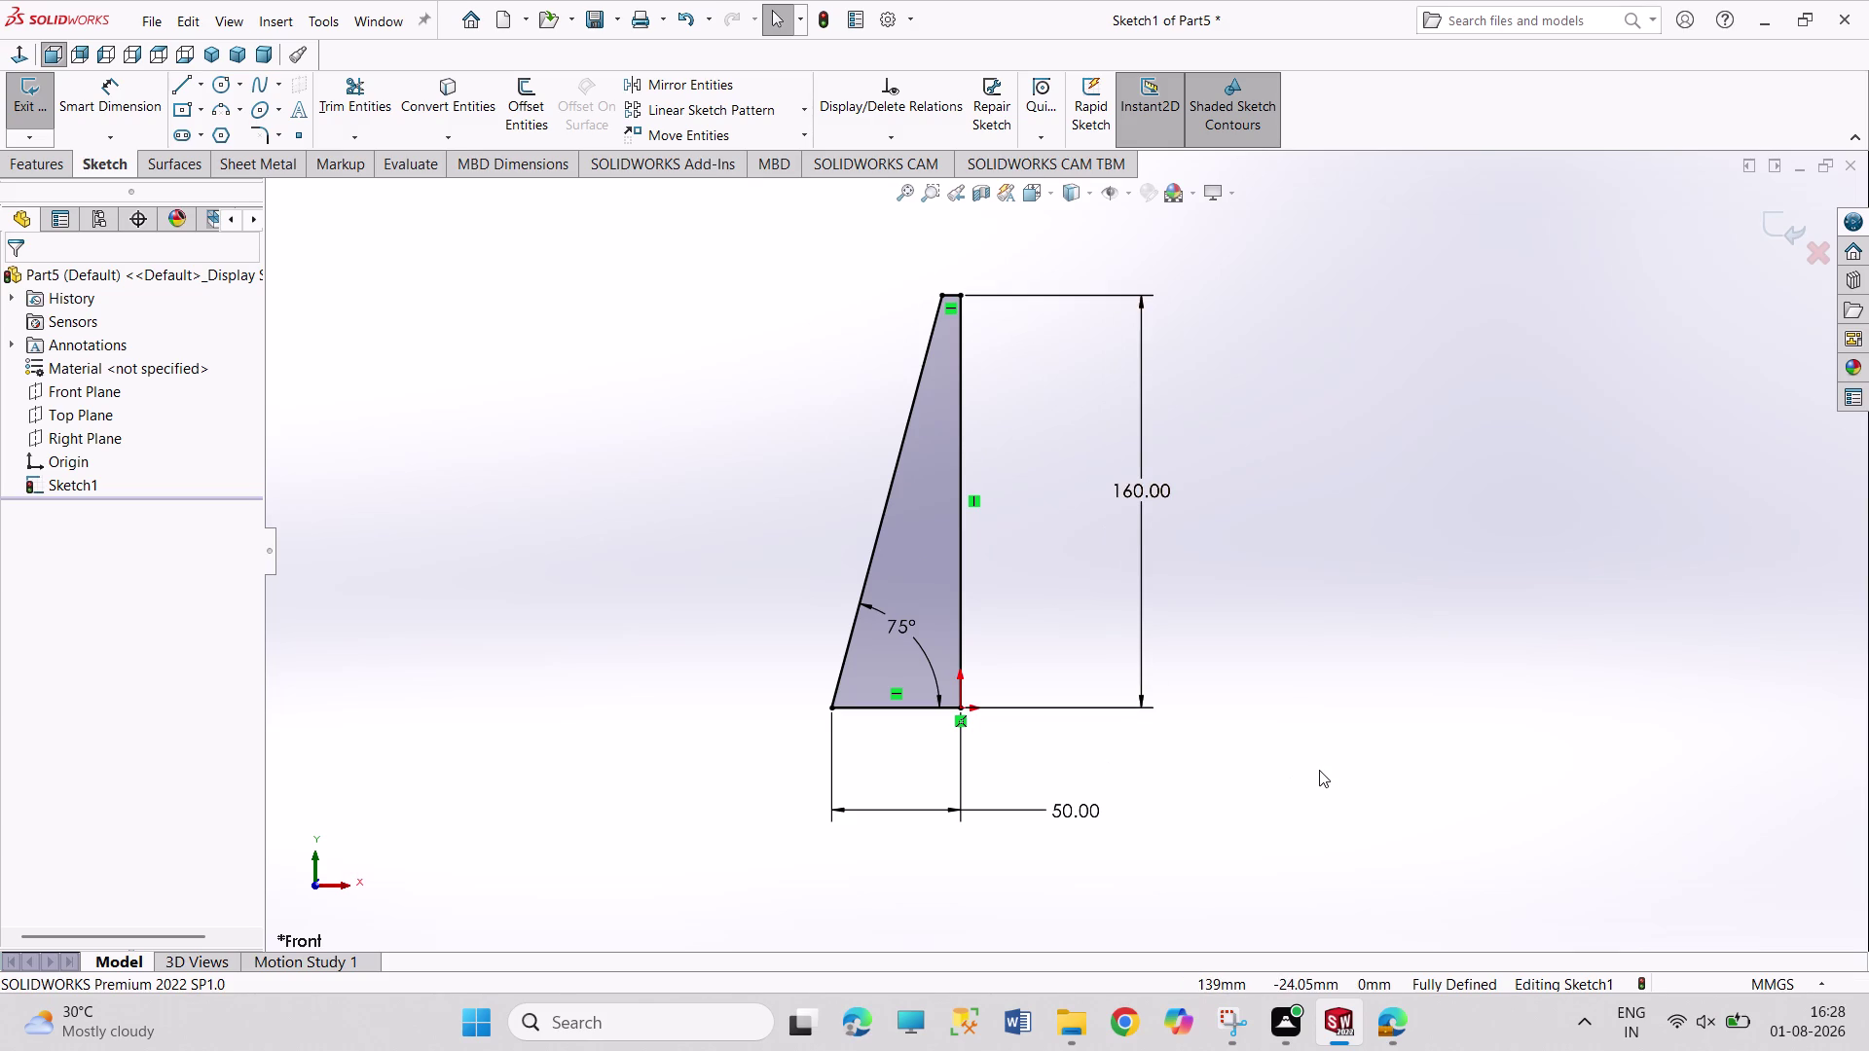
click(13, 83)
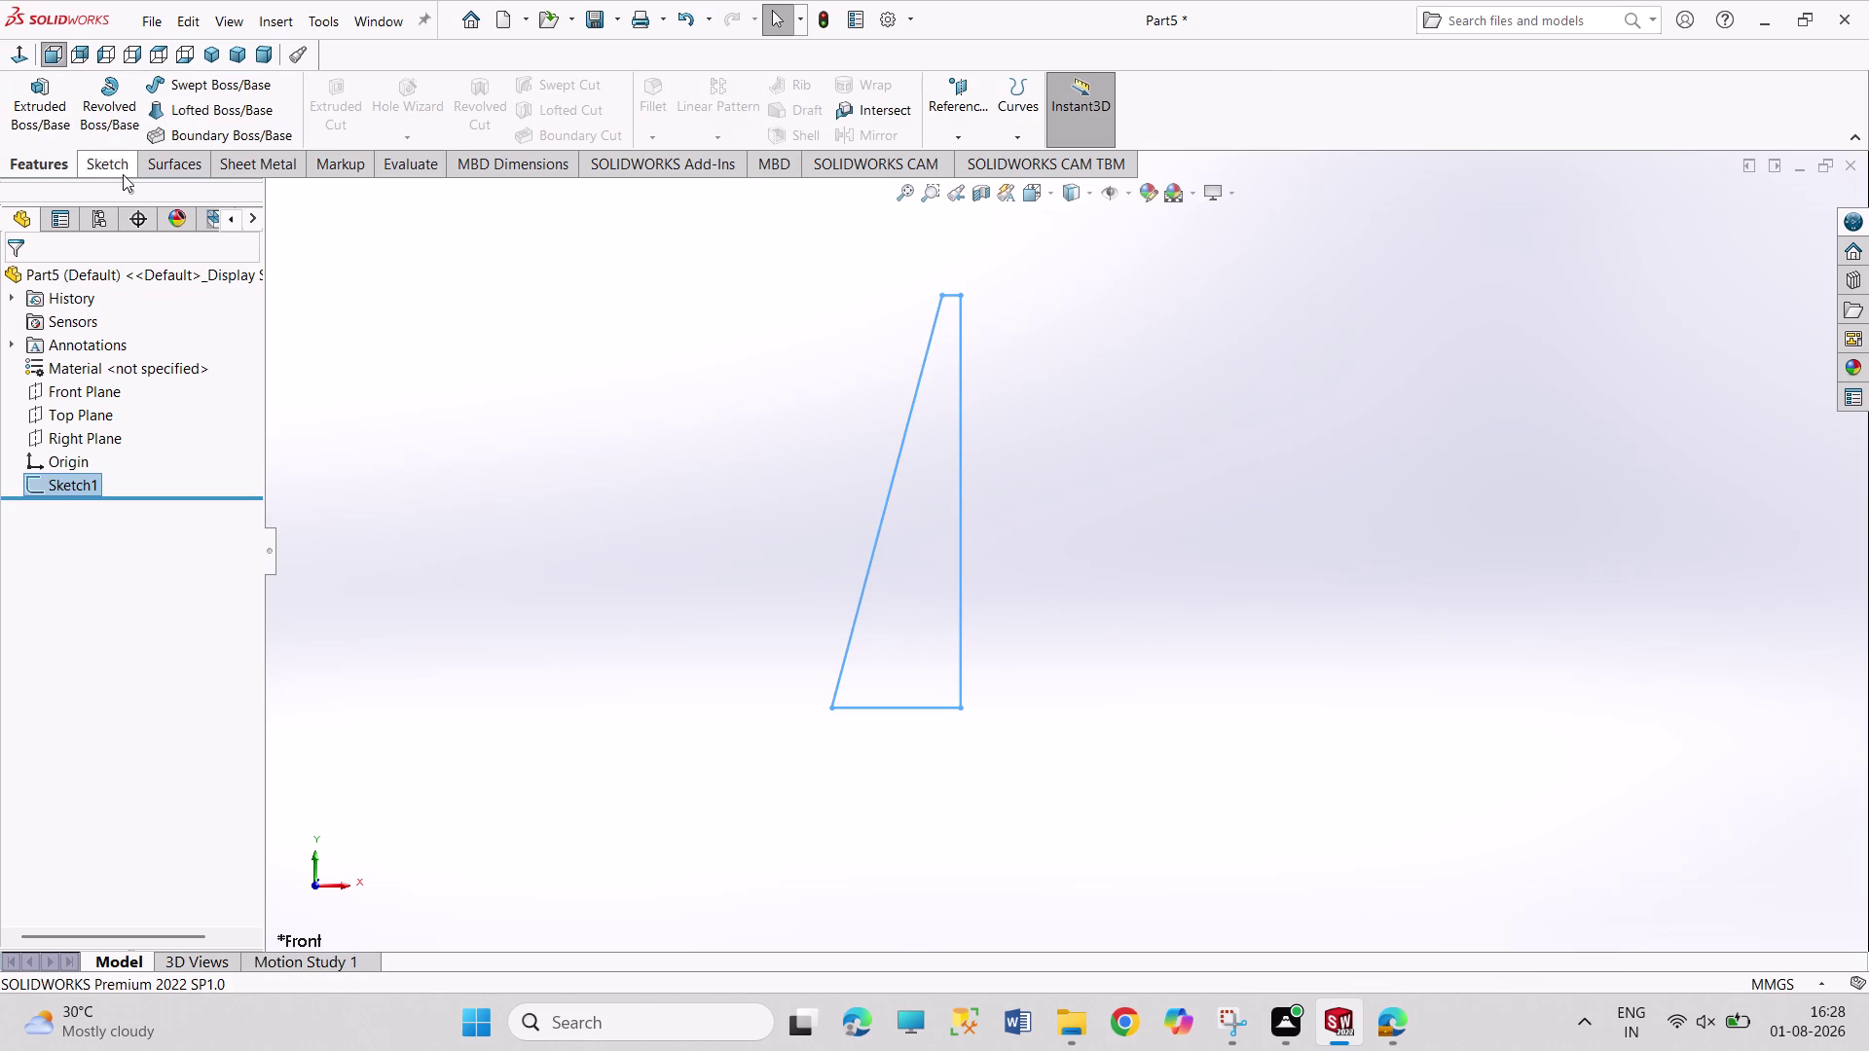
click(44, 109)
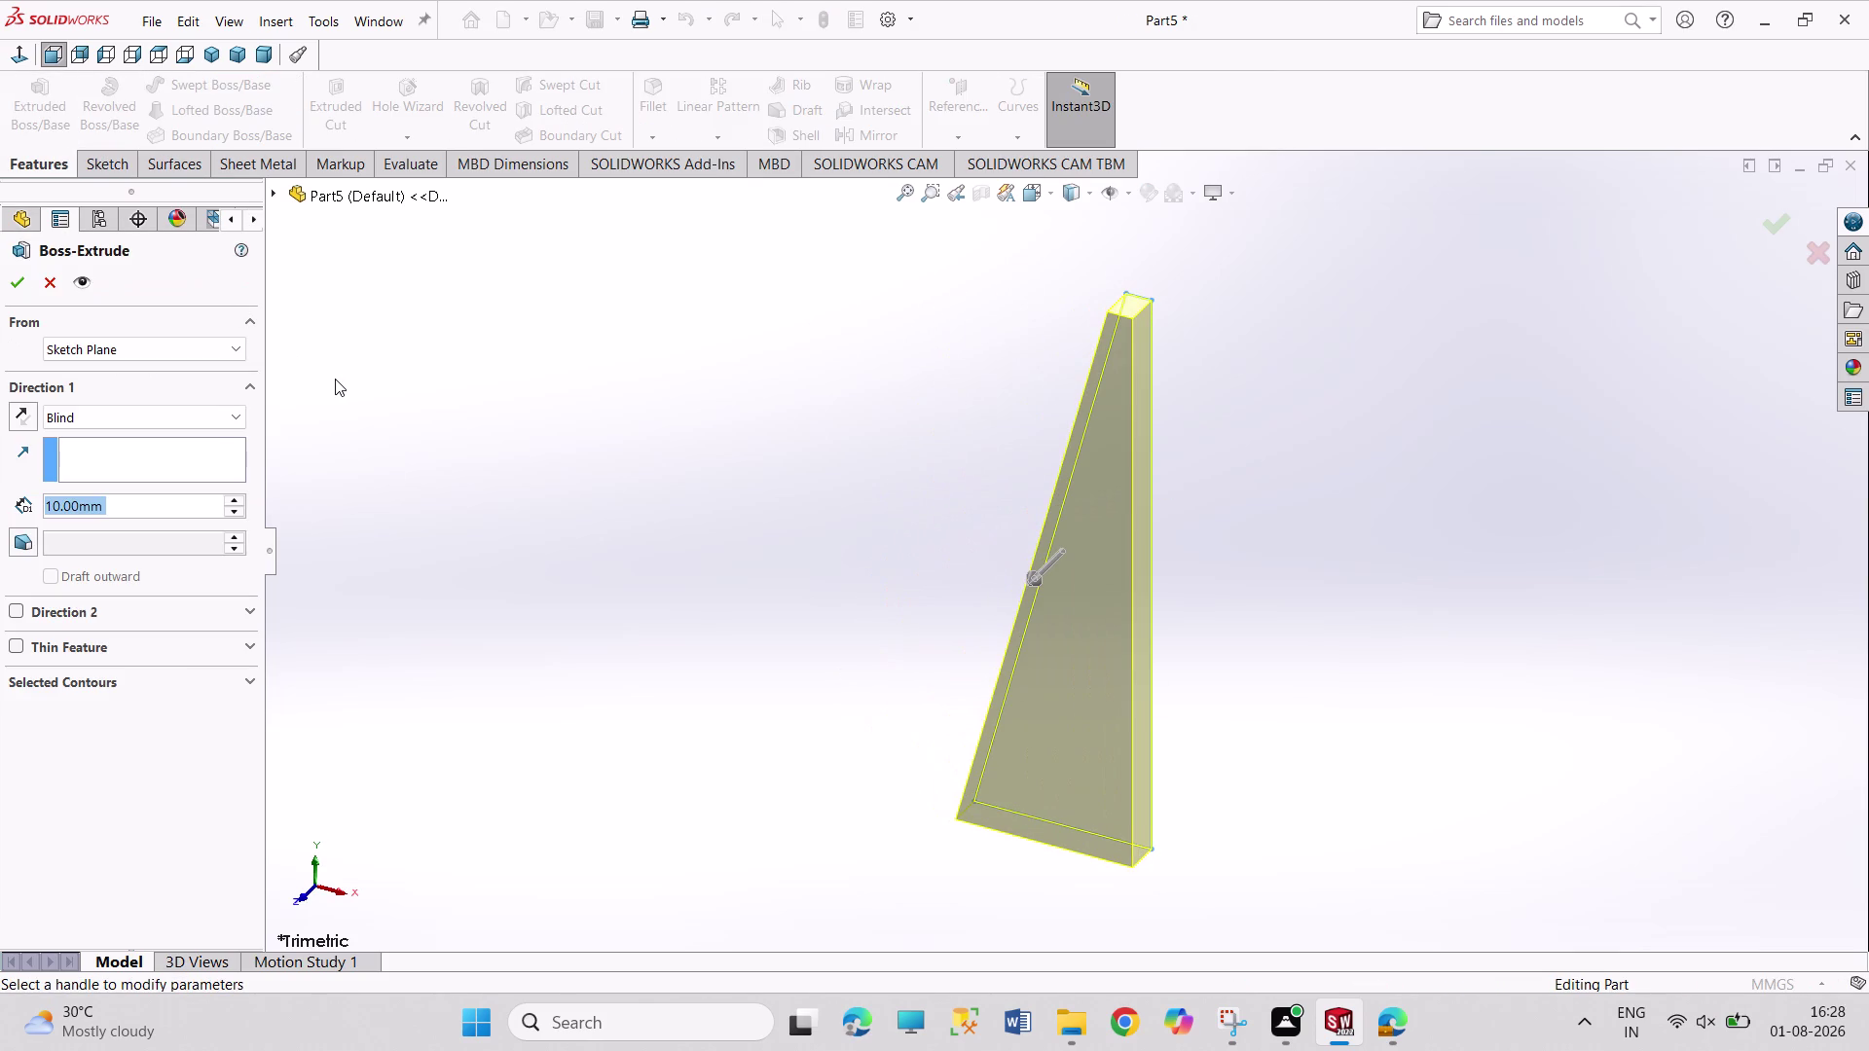
Extrude the gusset profile 15 mm thick.
text(15)
key(Return)
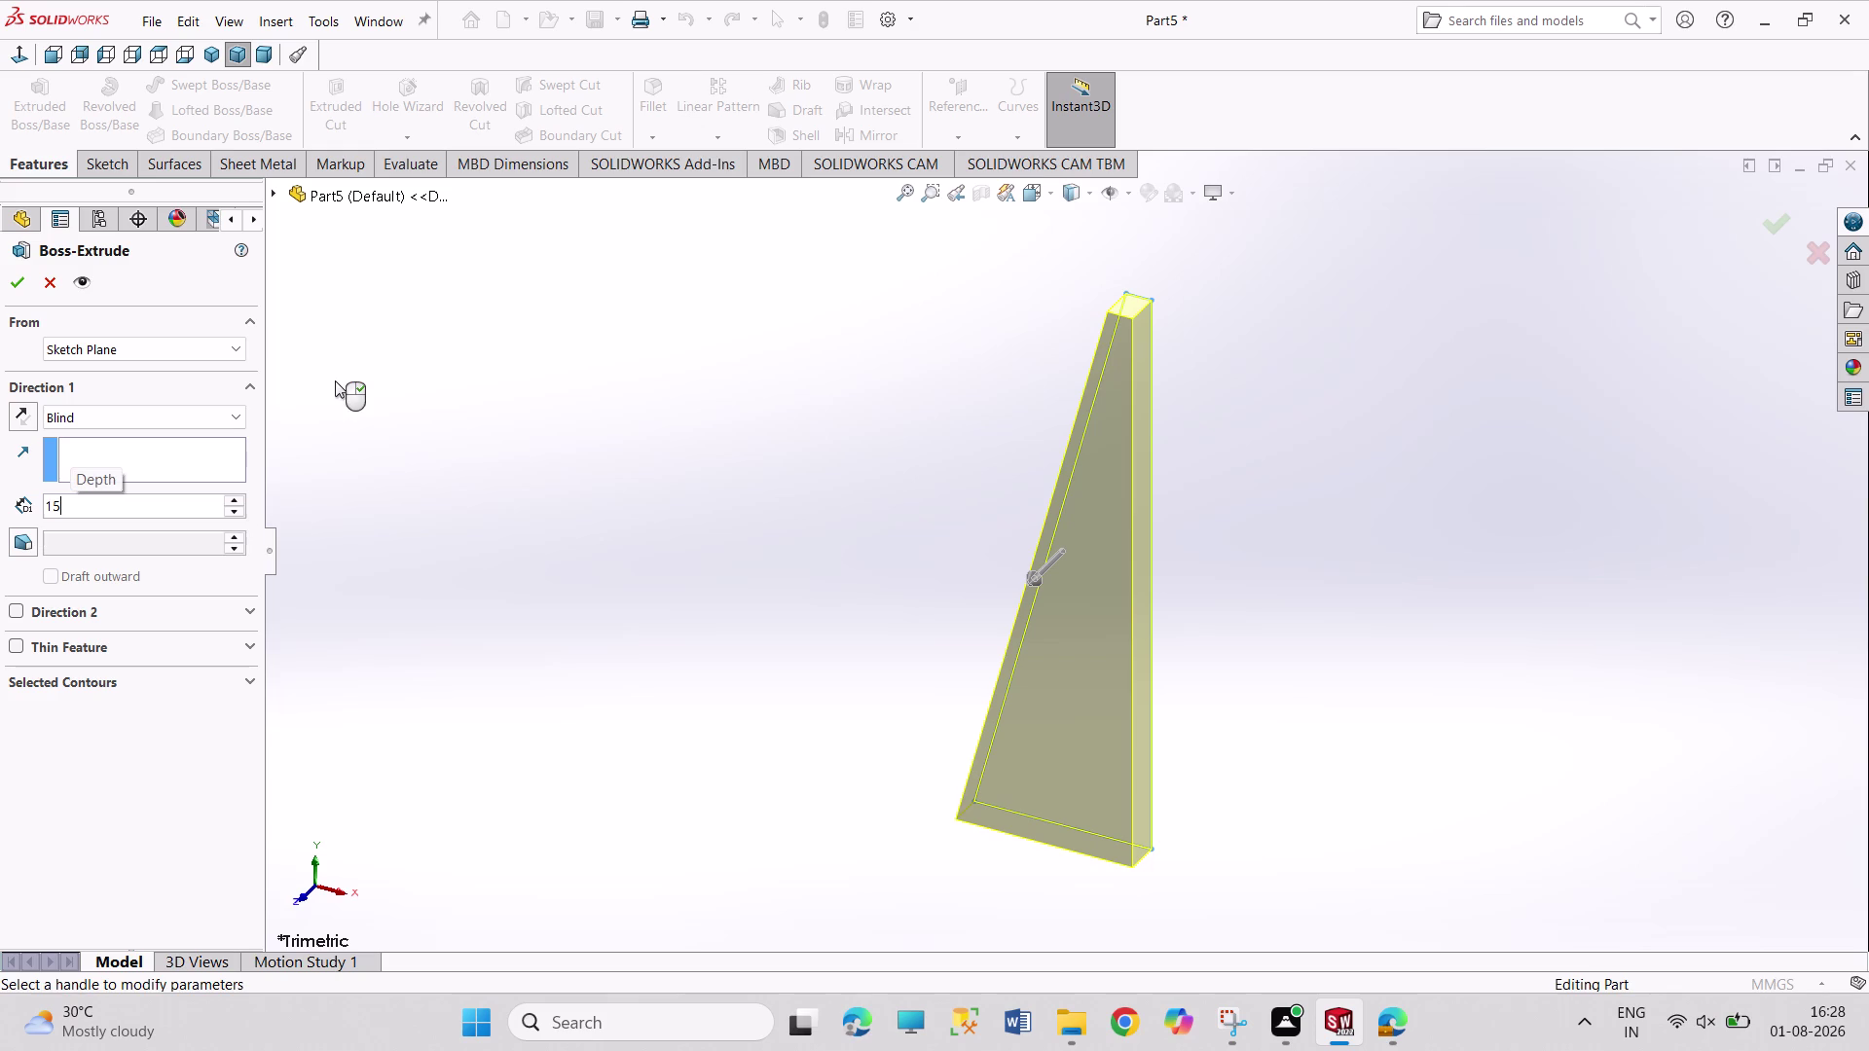
click(8, 286)
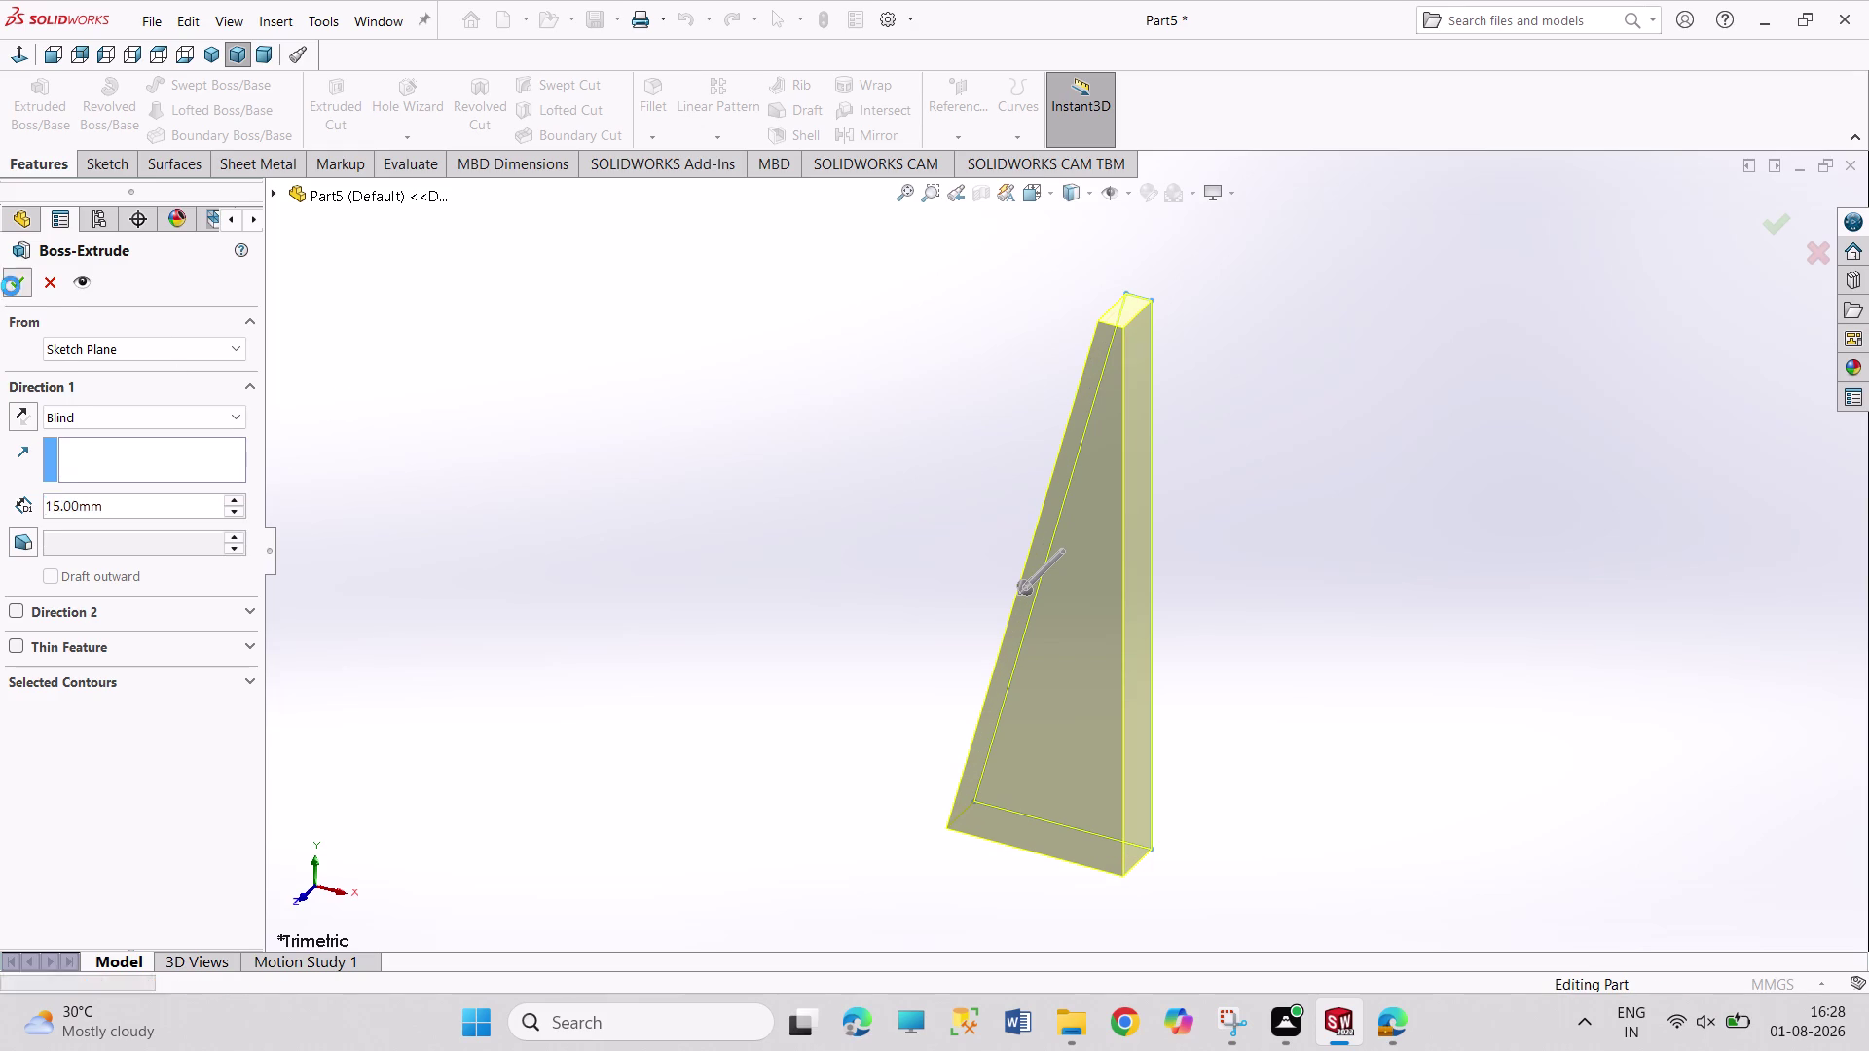
click(721, 527)
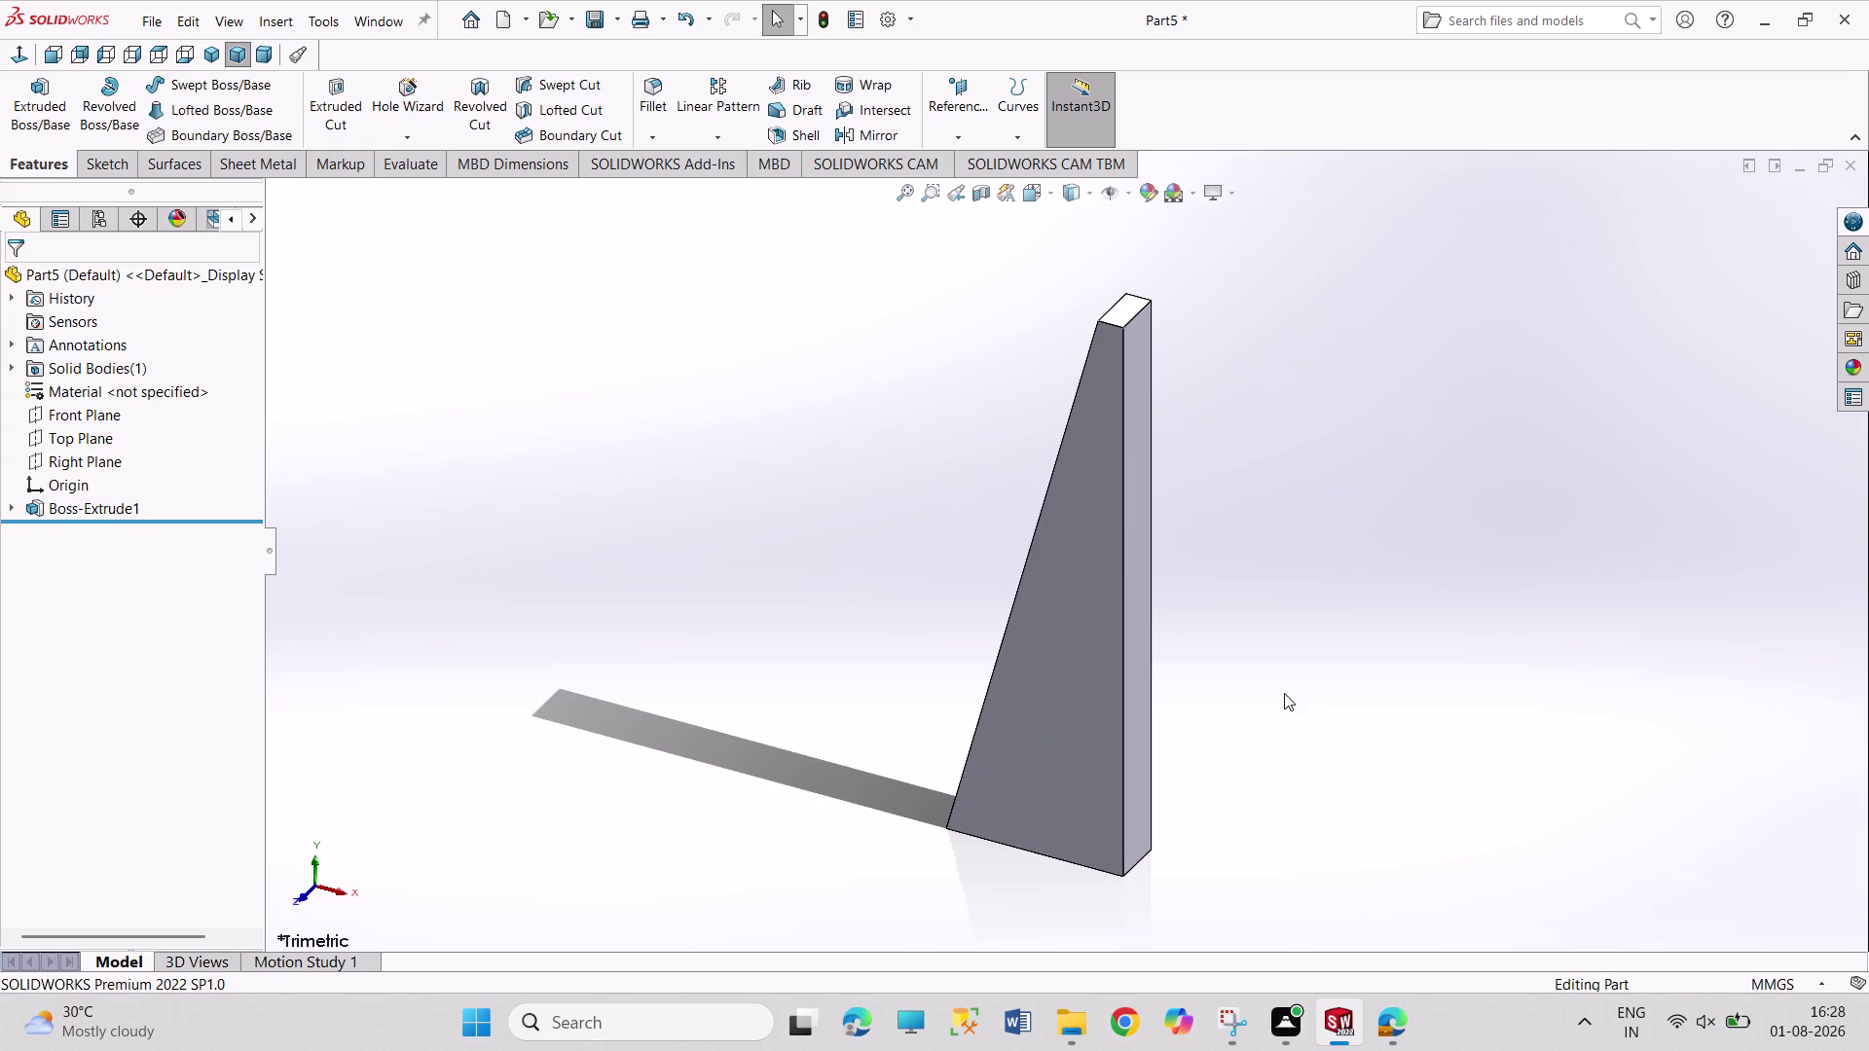
Chamfer the gusset's bottom corner edge 10 mm × 45° and save the part.
click(1135, 865)
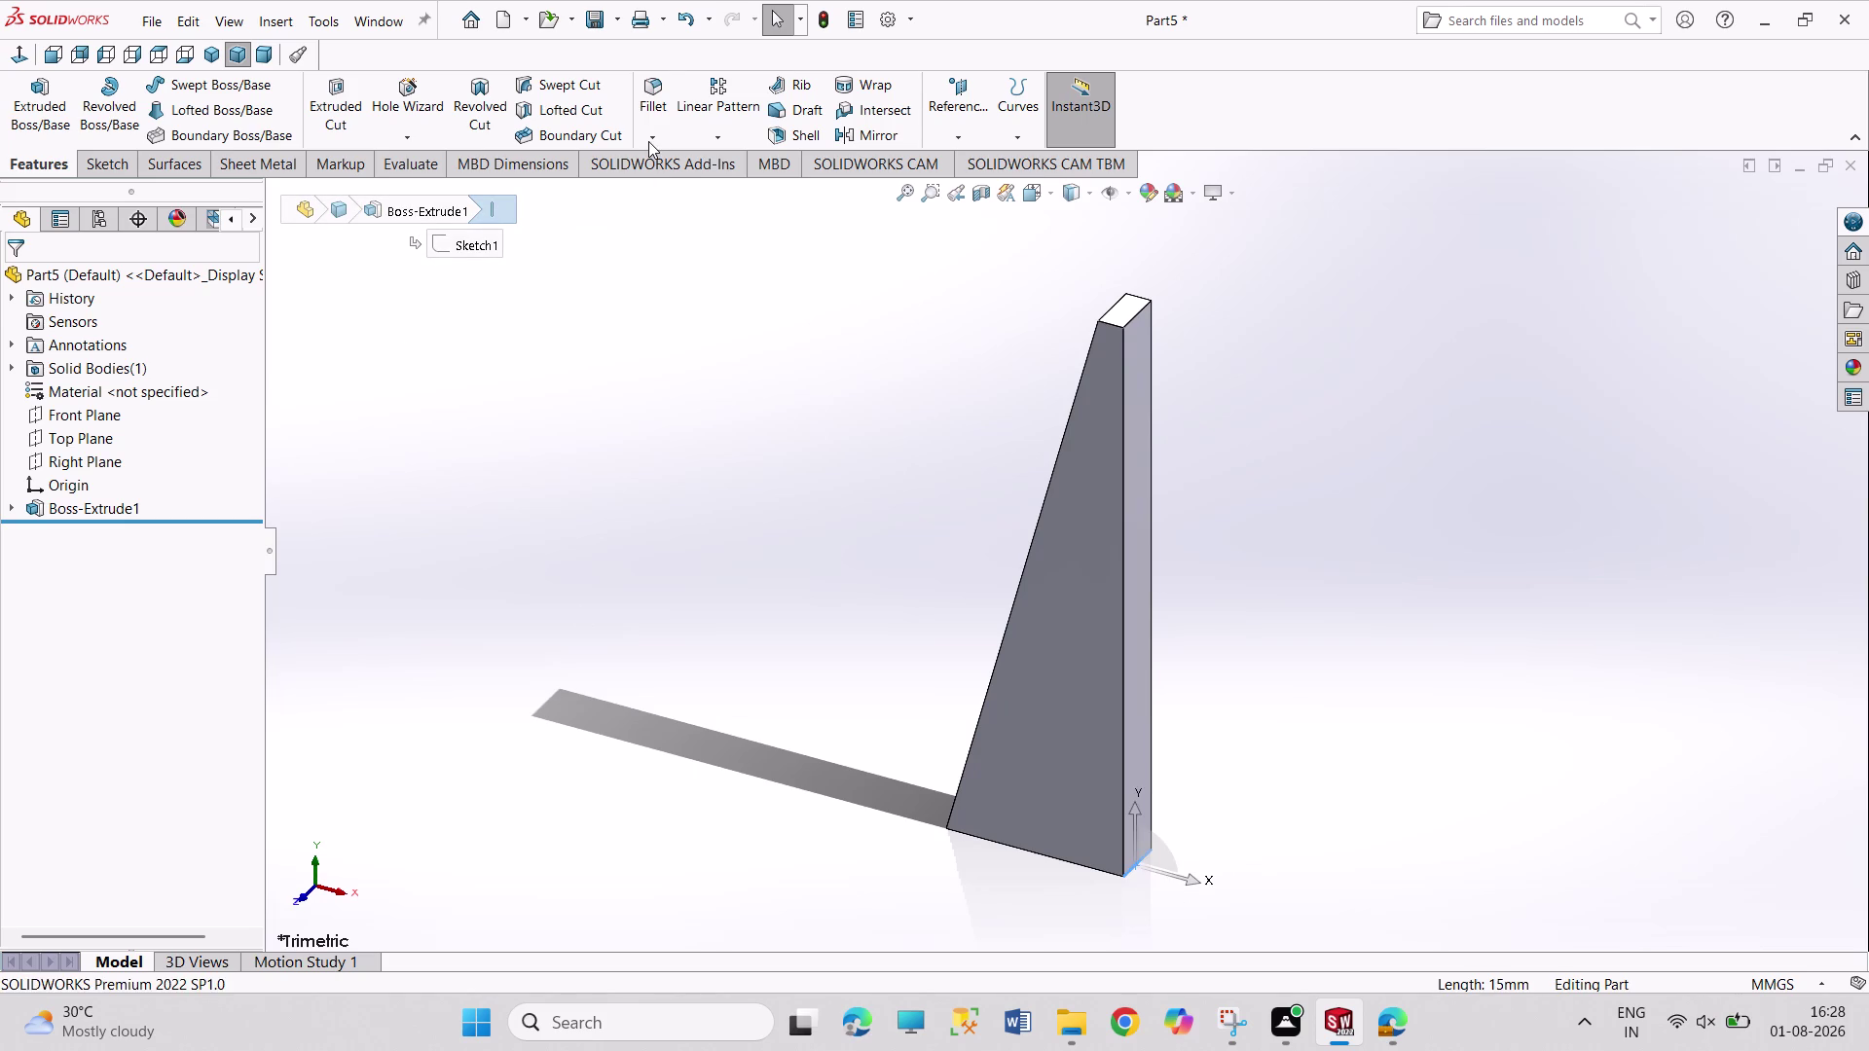
click(649, 141)
click(658, 180)
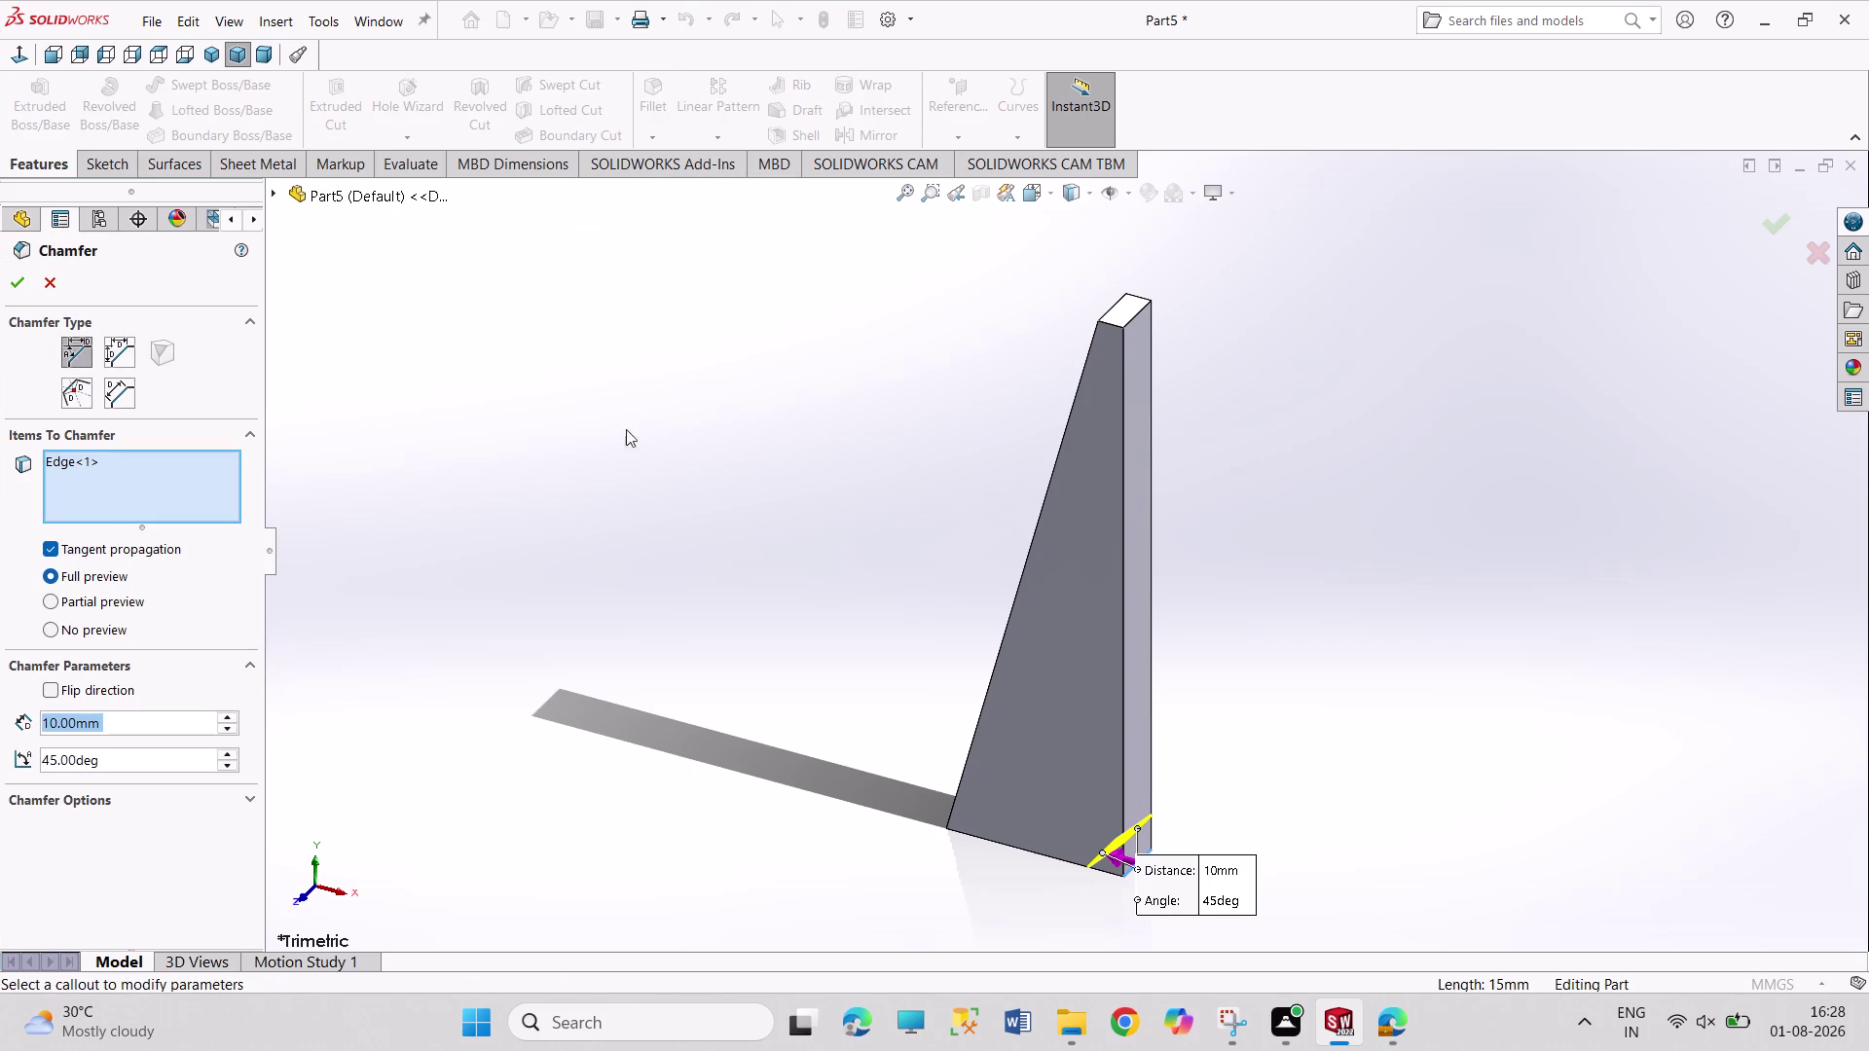
click(11, 288)
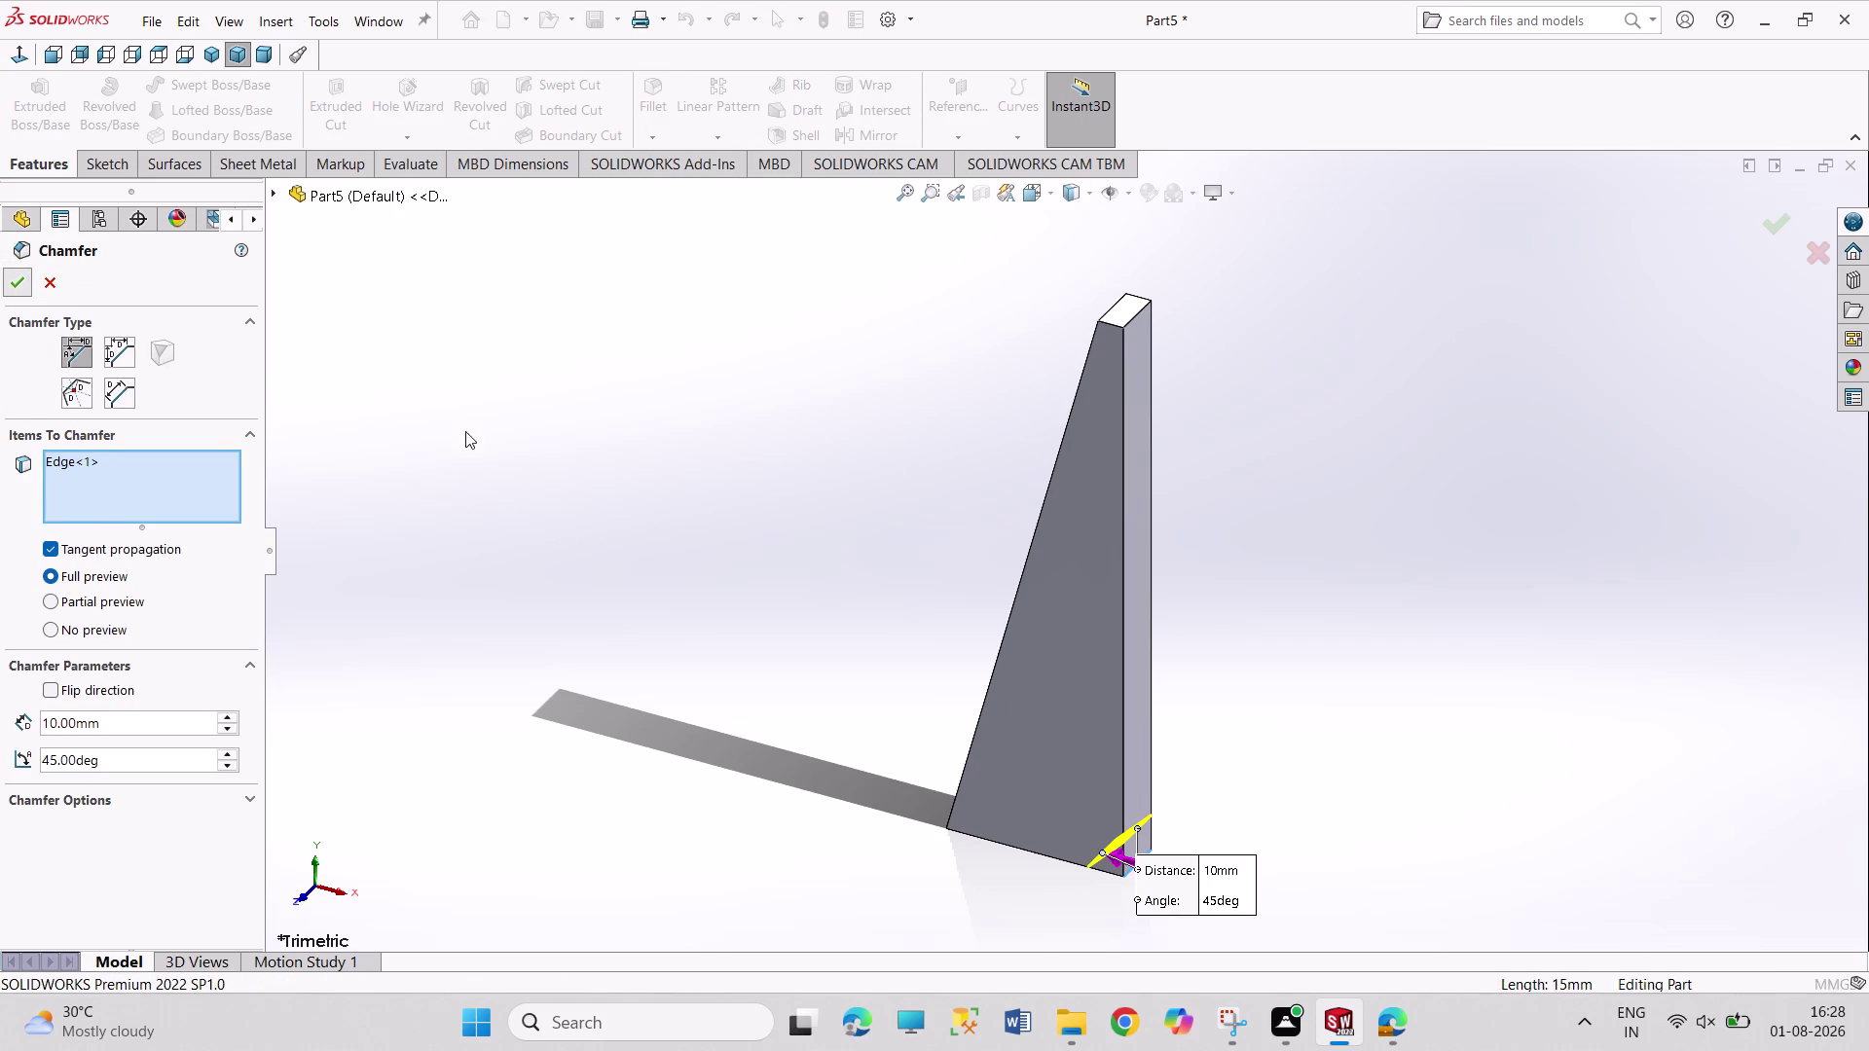
click(521, 437)
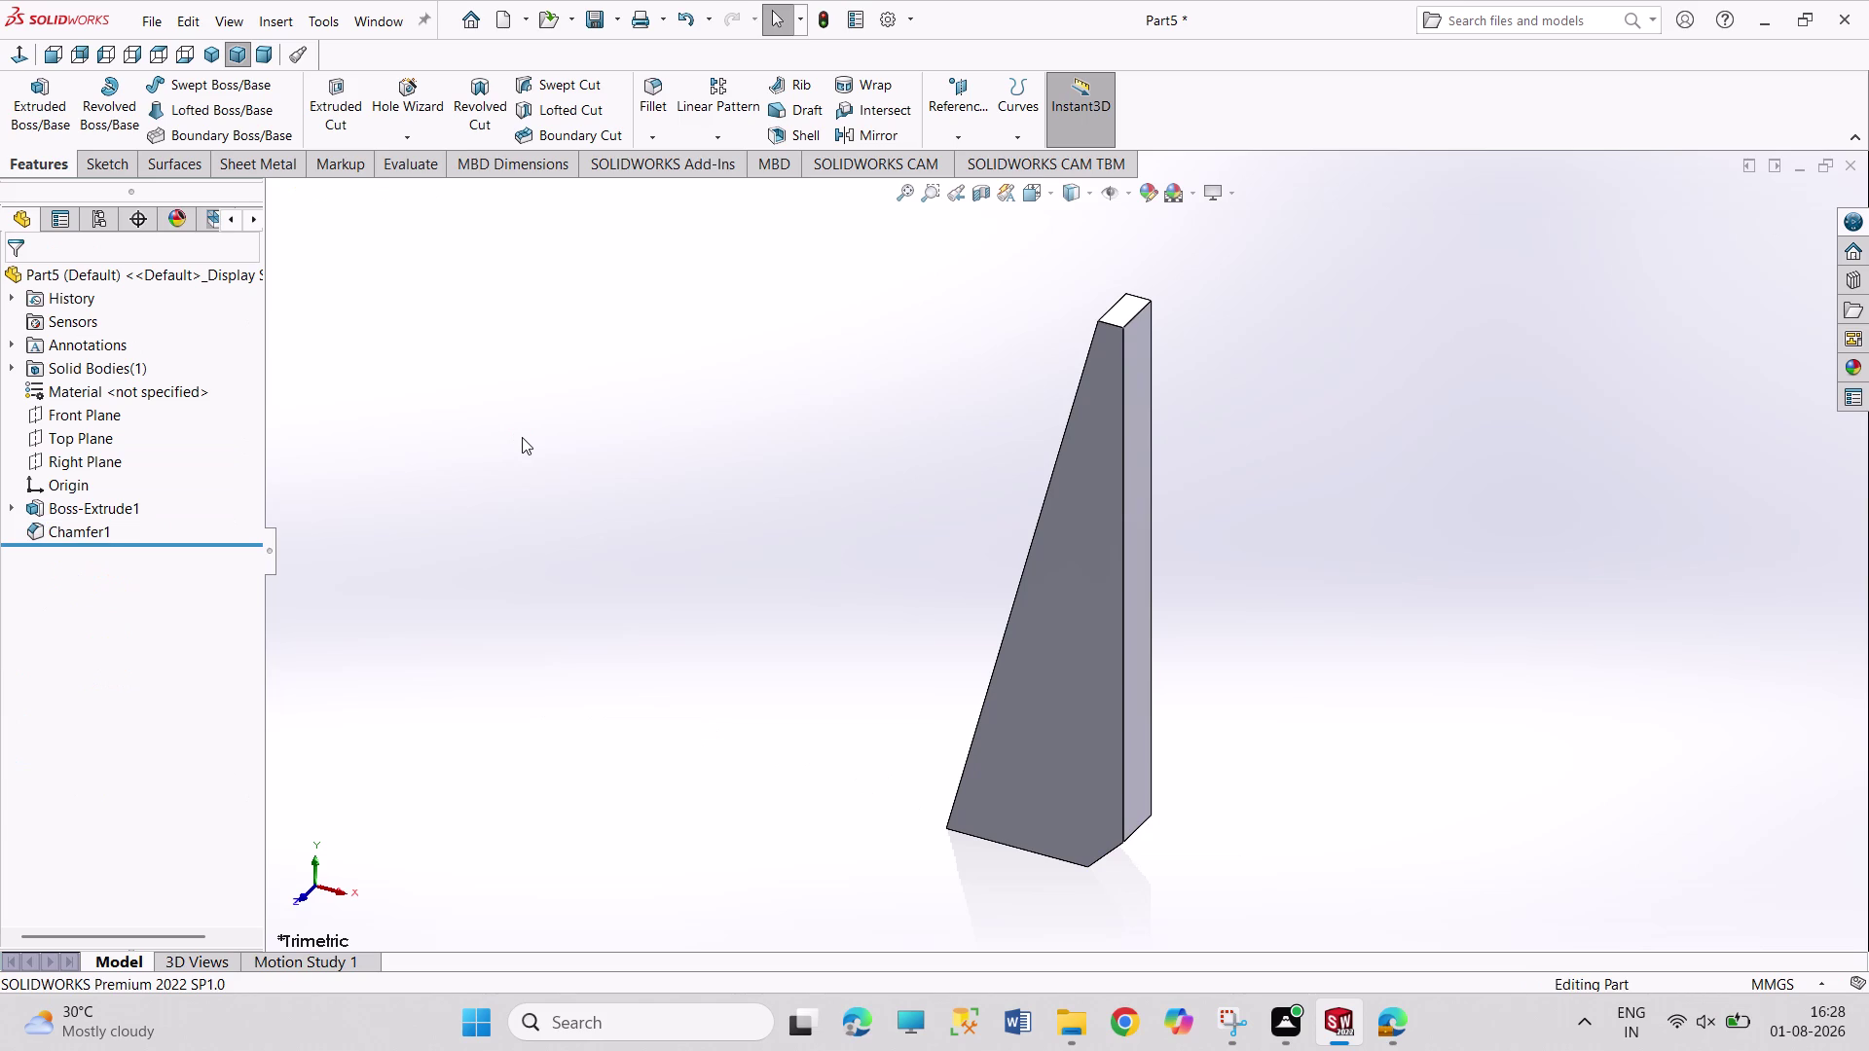
key(ctrl+s)
Save the gusset under the name Part4, then create new blank part Part6.
click(816, 506)
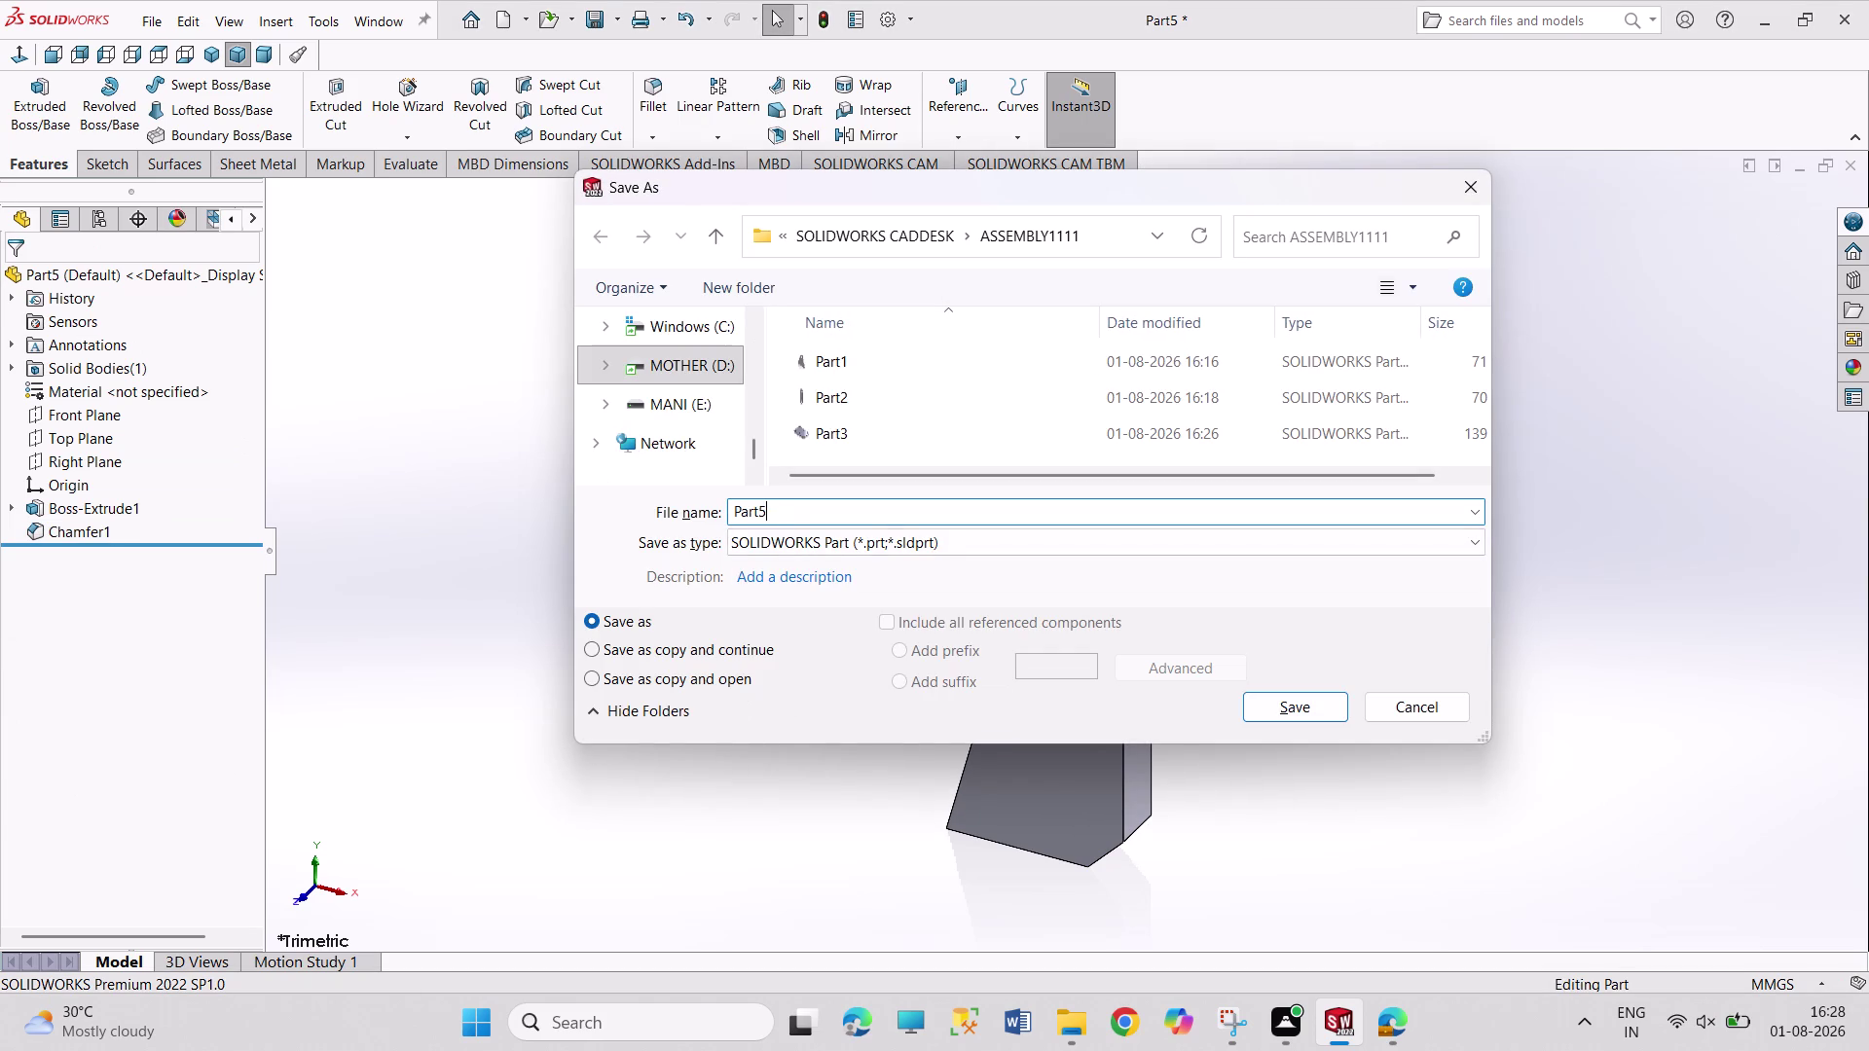
key(BackSpace)
key(4)
key(Return)
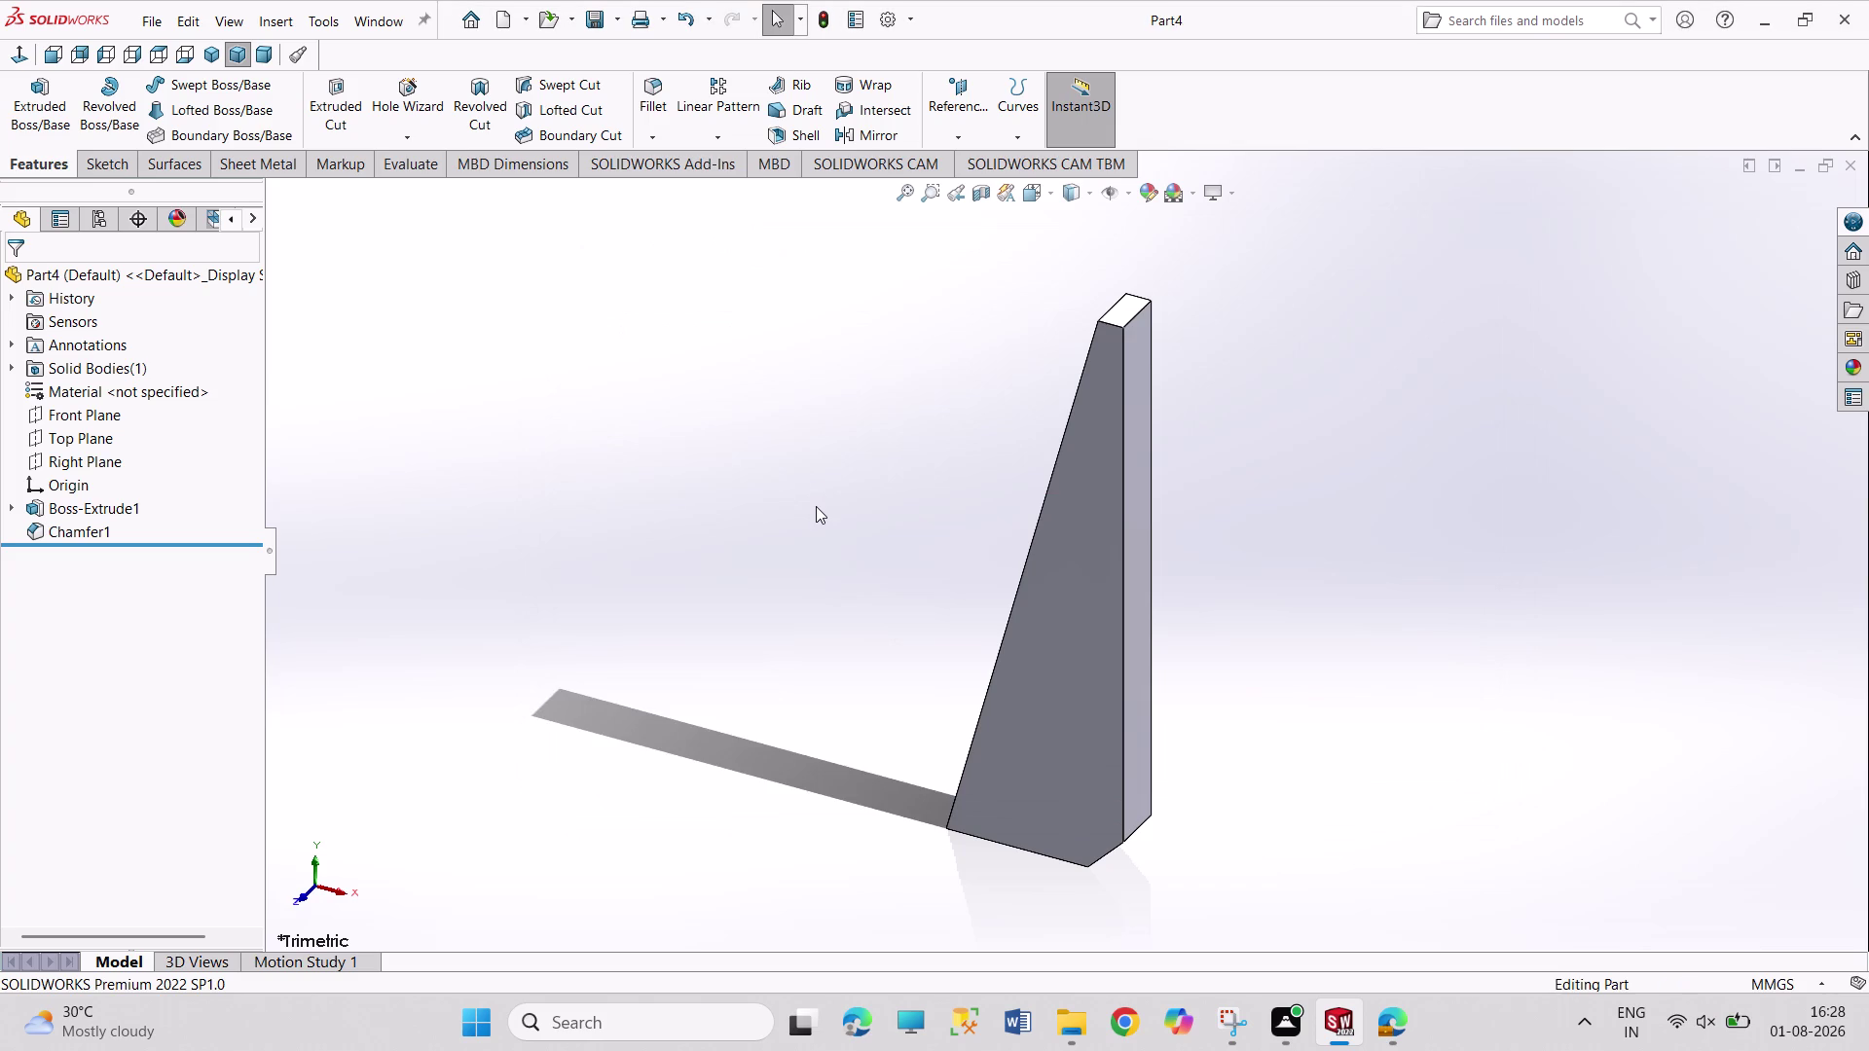
key(ctrl+n)
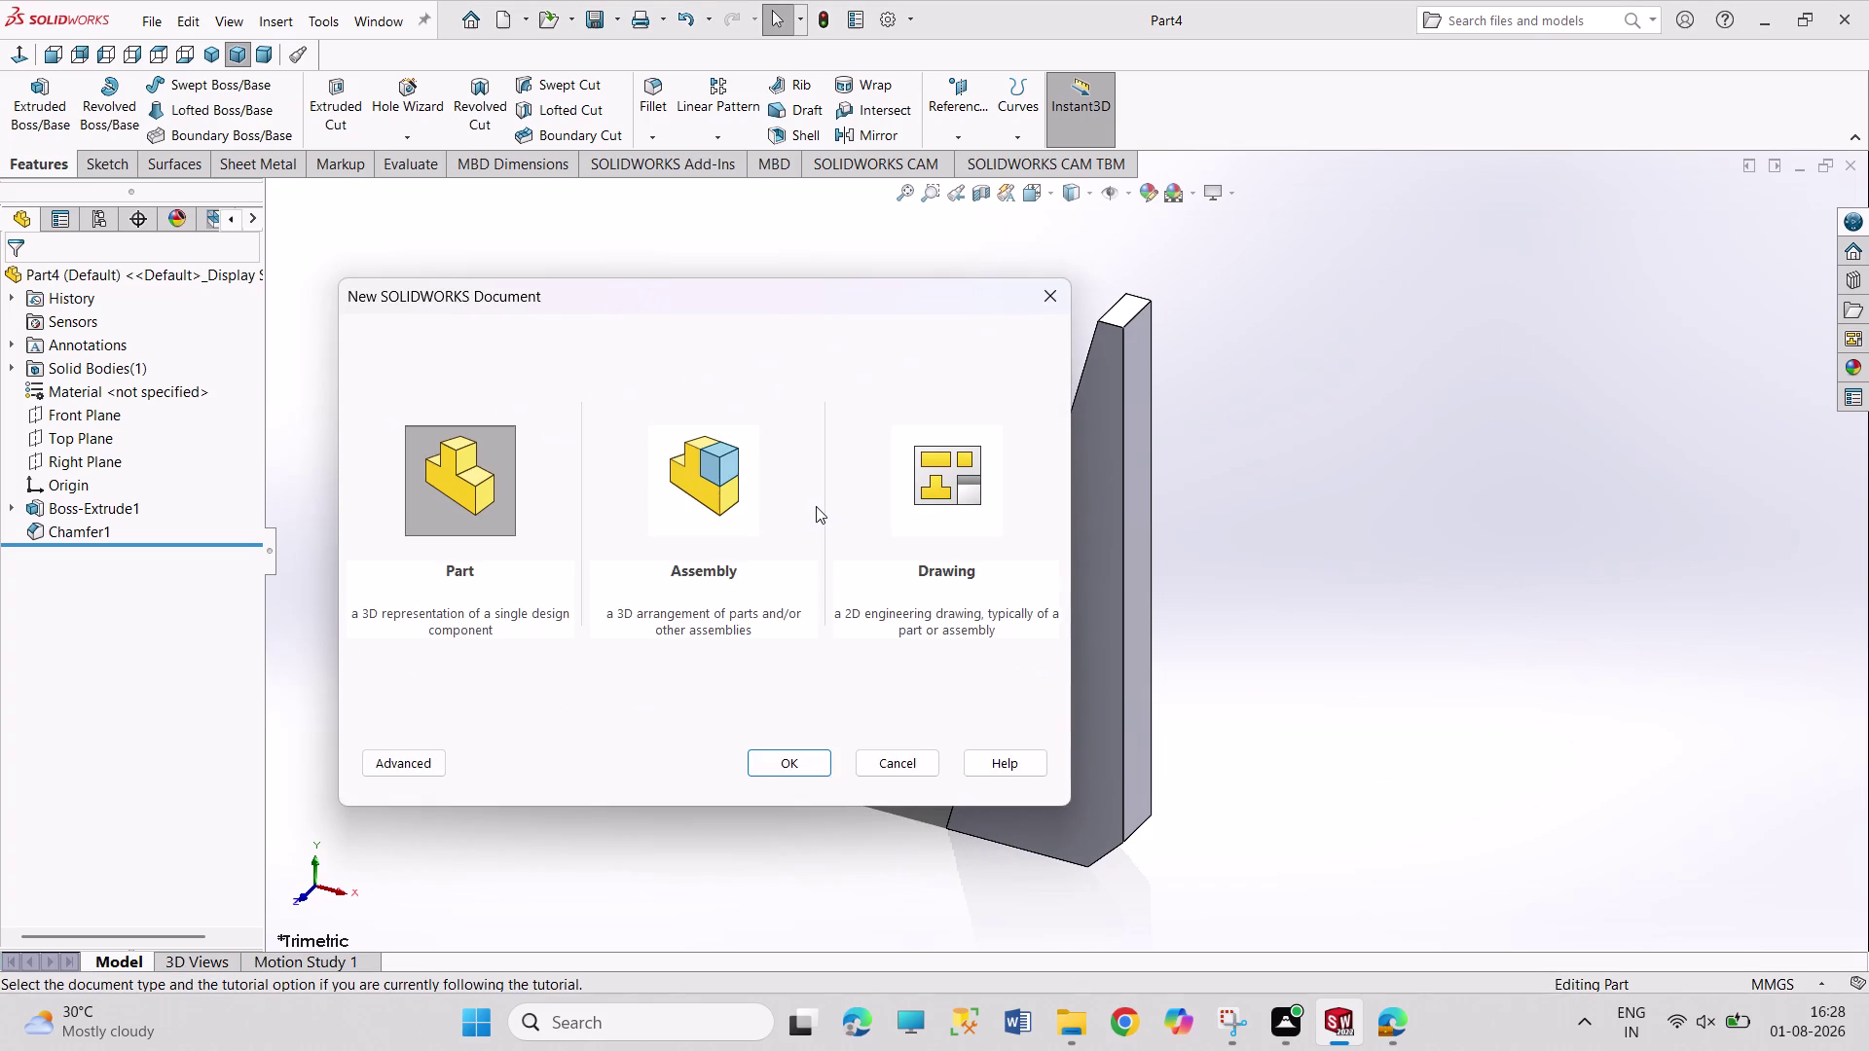
key(Return)
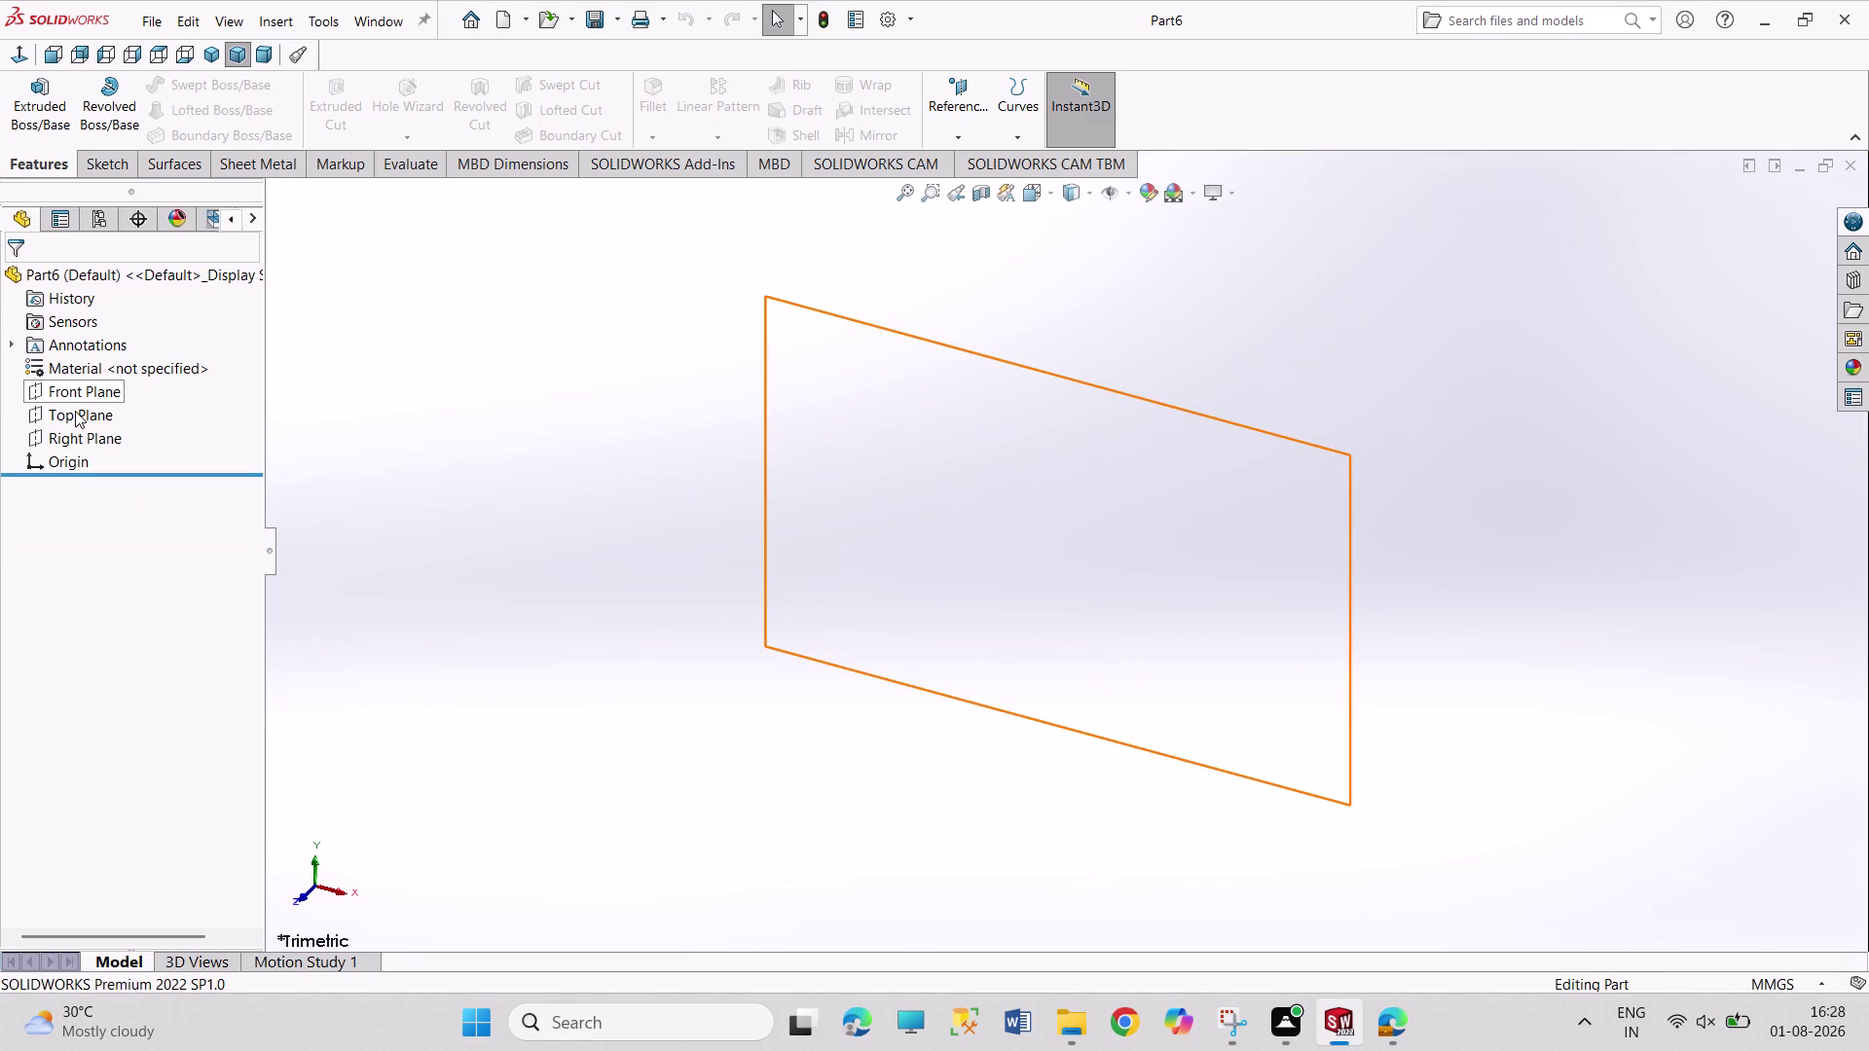
Start a Front Plane sketch and draw outer and inner circles centred on the origin.
click(75, 399)
click(84, 375)
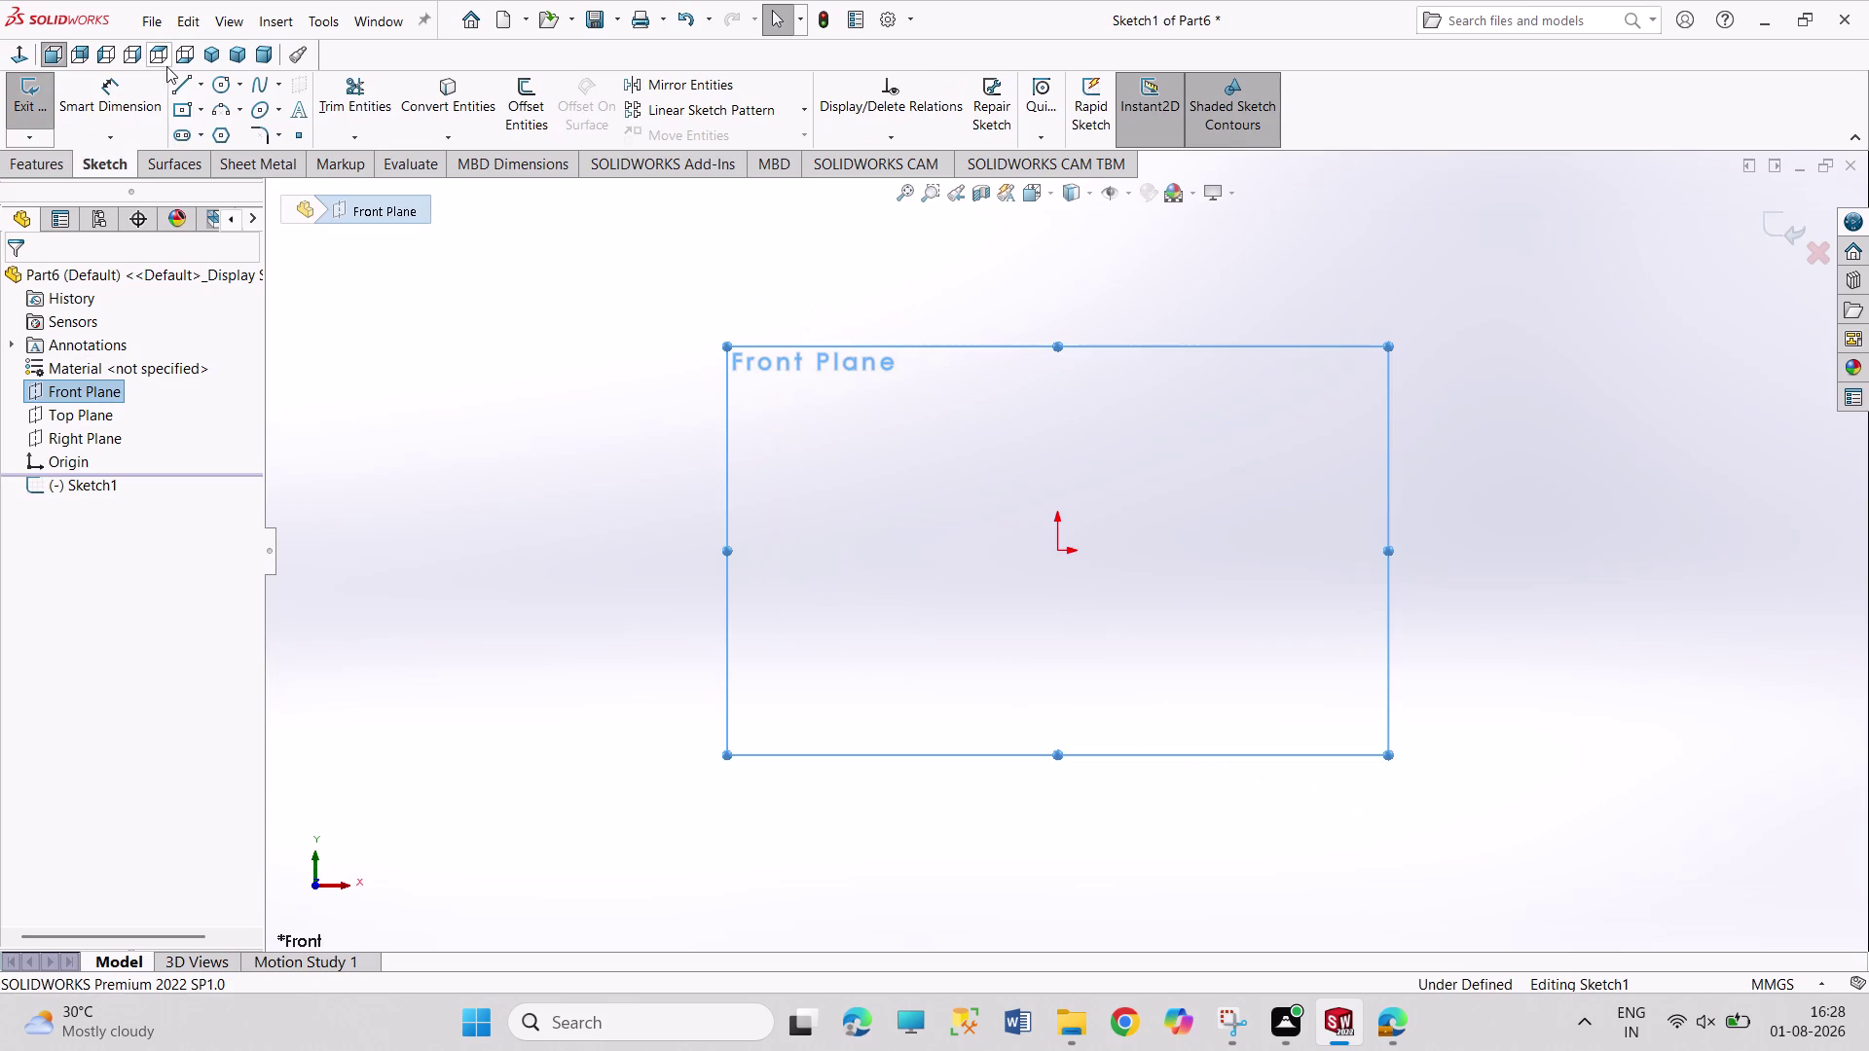
click(225, 87)
click(1056, 548)
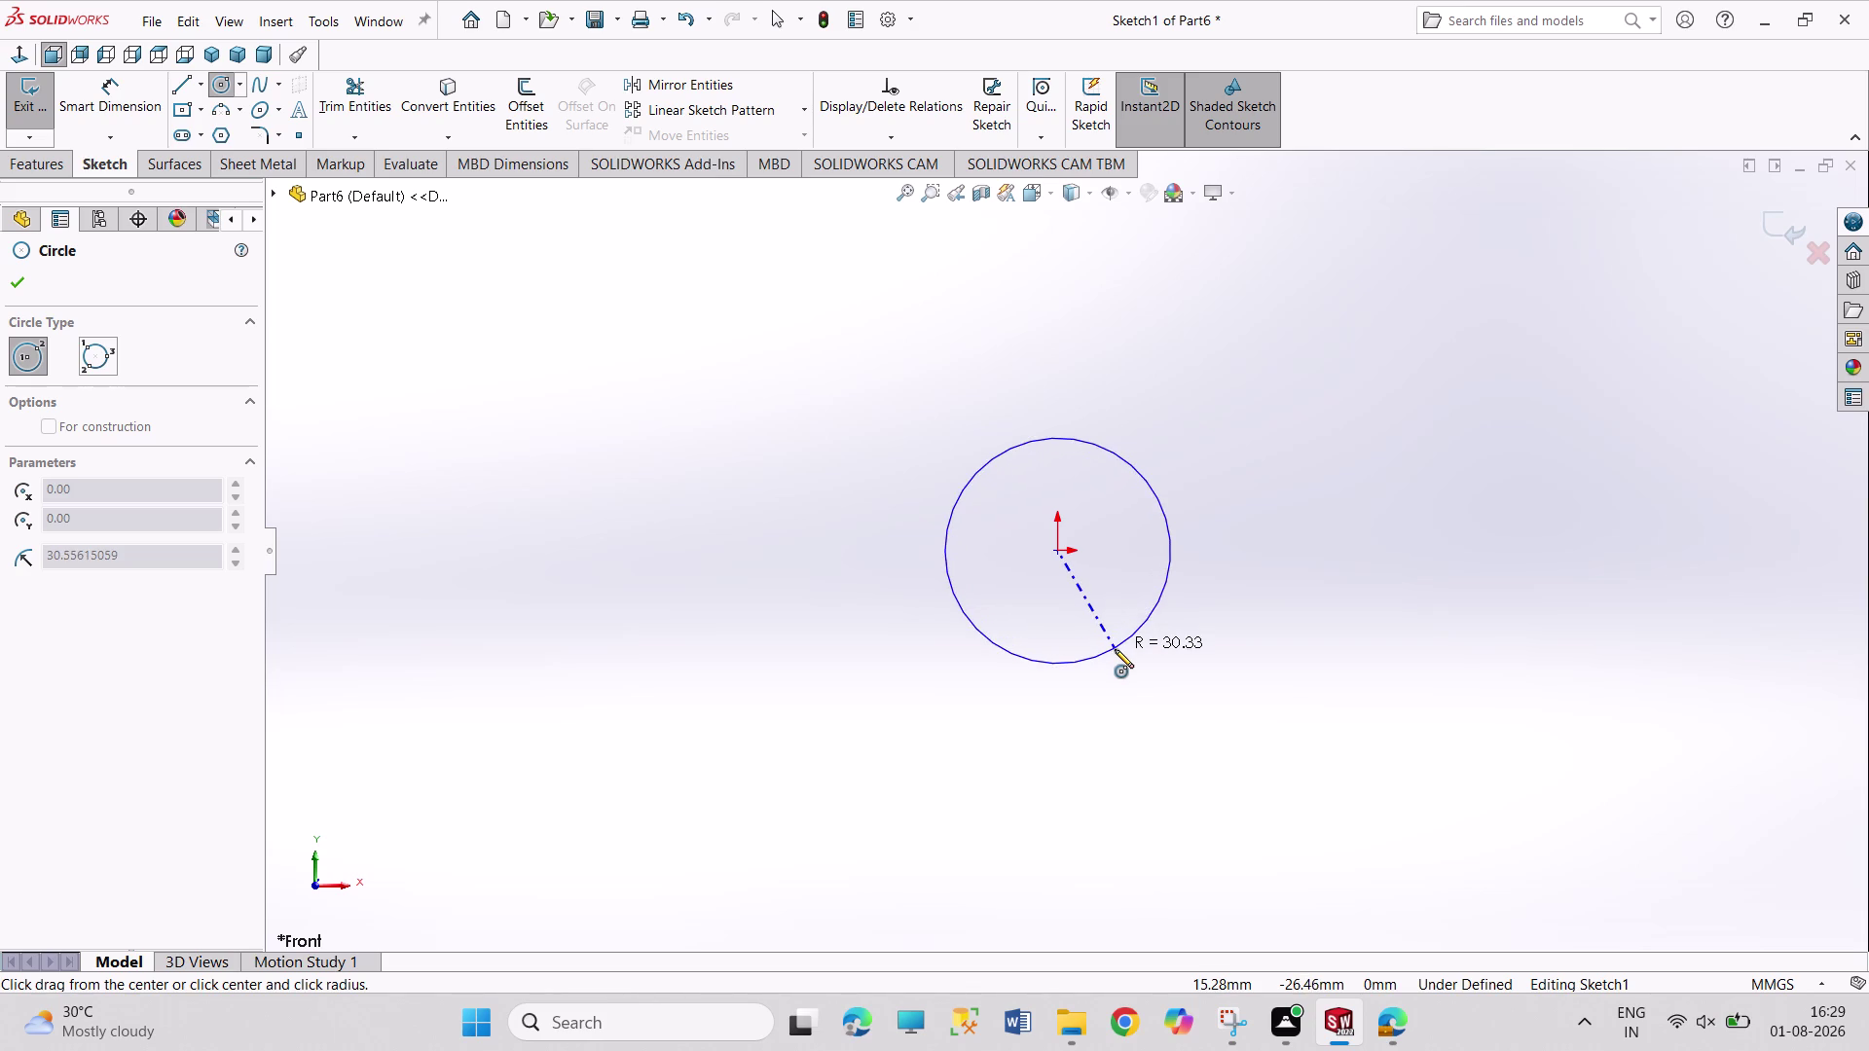
click(1115, 651)
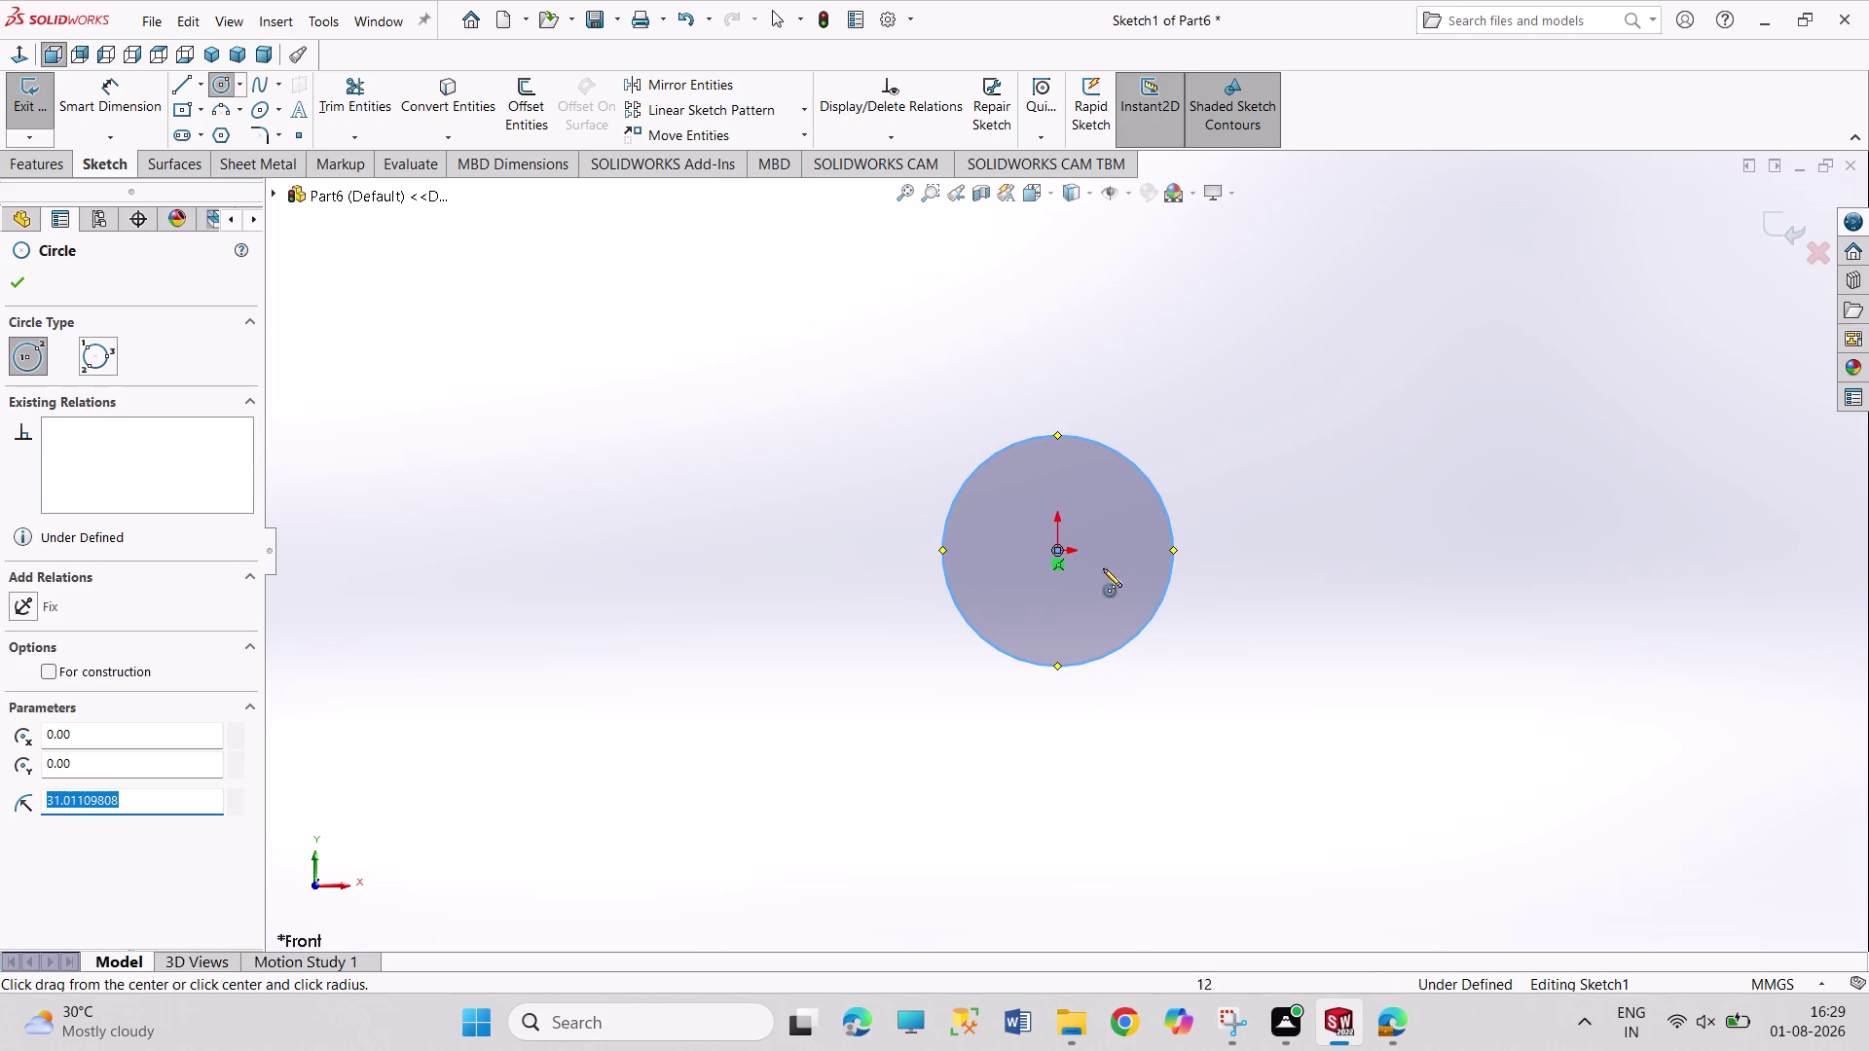
click(1051, 551)
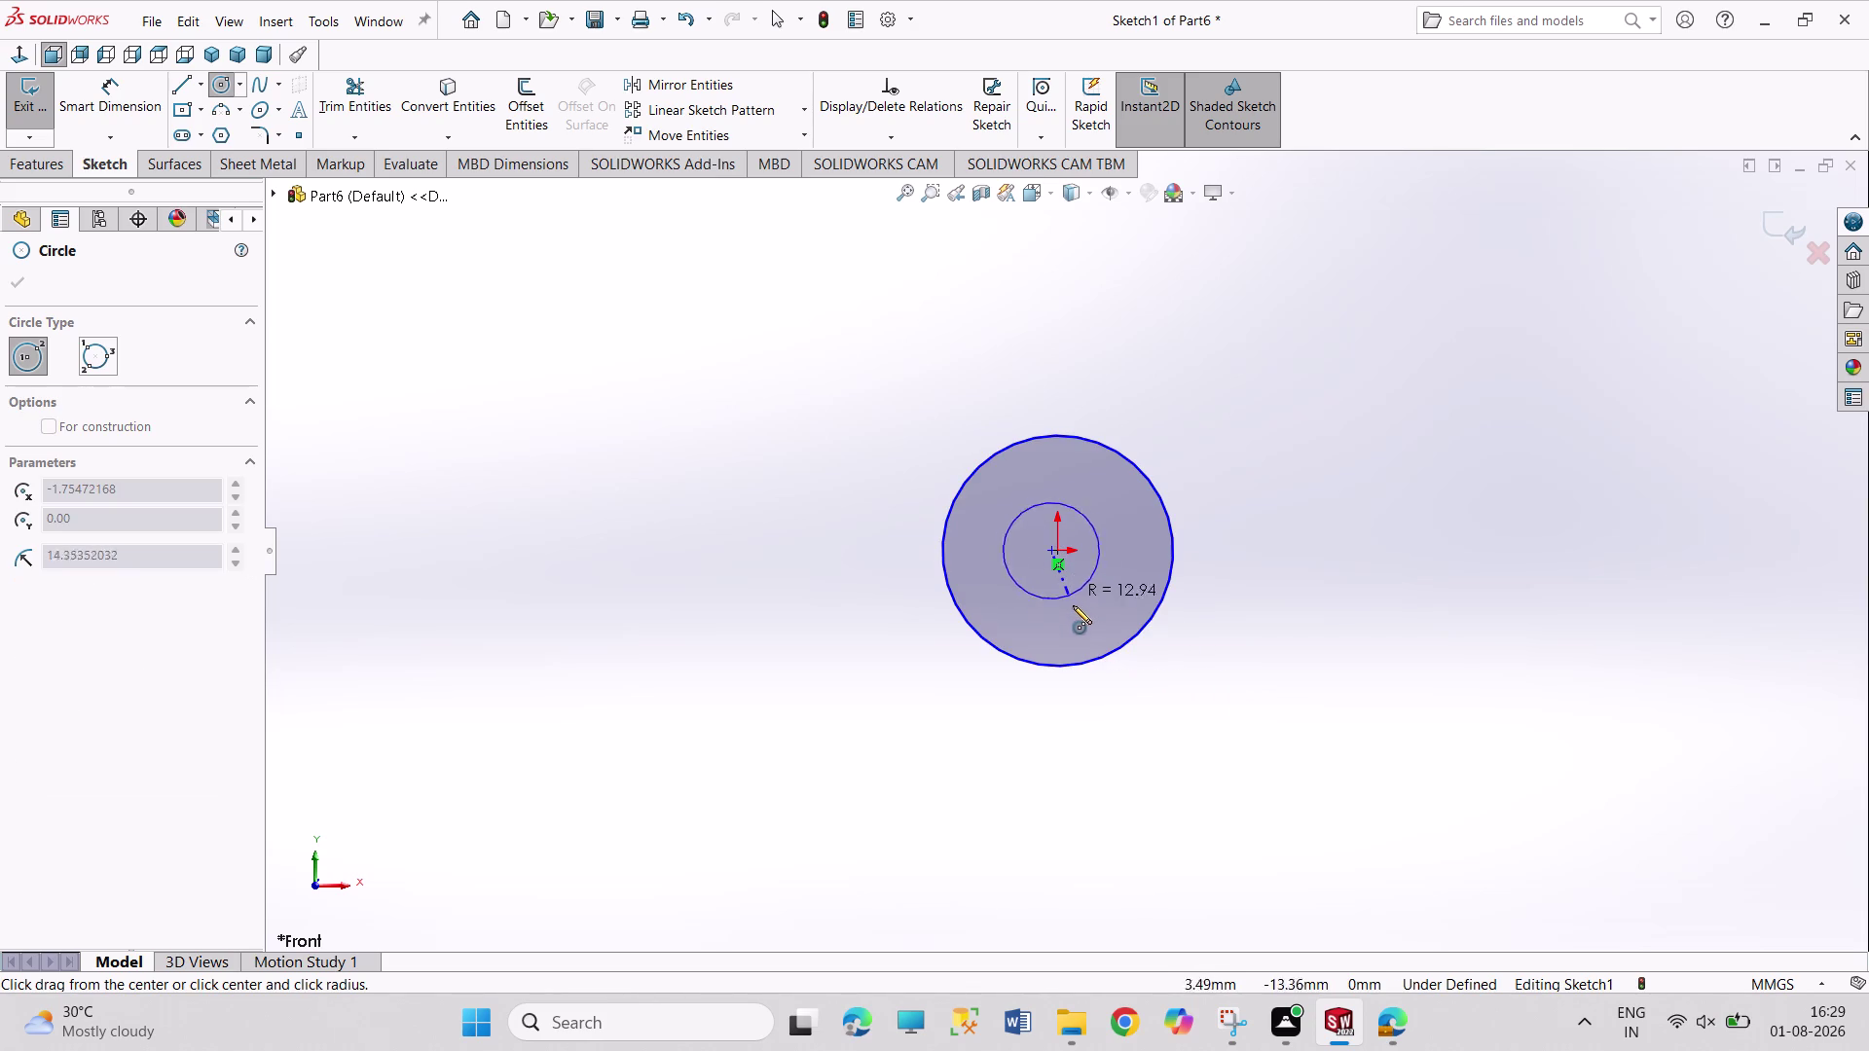
click(1084, 629)
Return to selecting, pick the shared centre point and place a circle diameter dimension.
right_drag(1289, 606, 1286, 379)
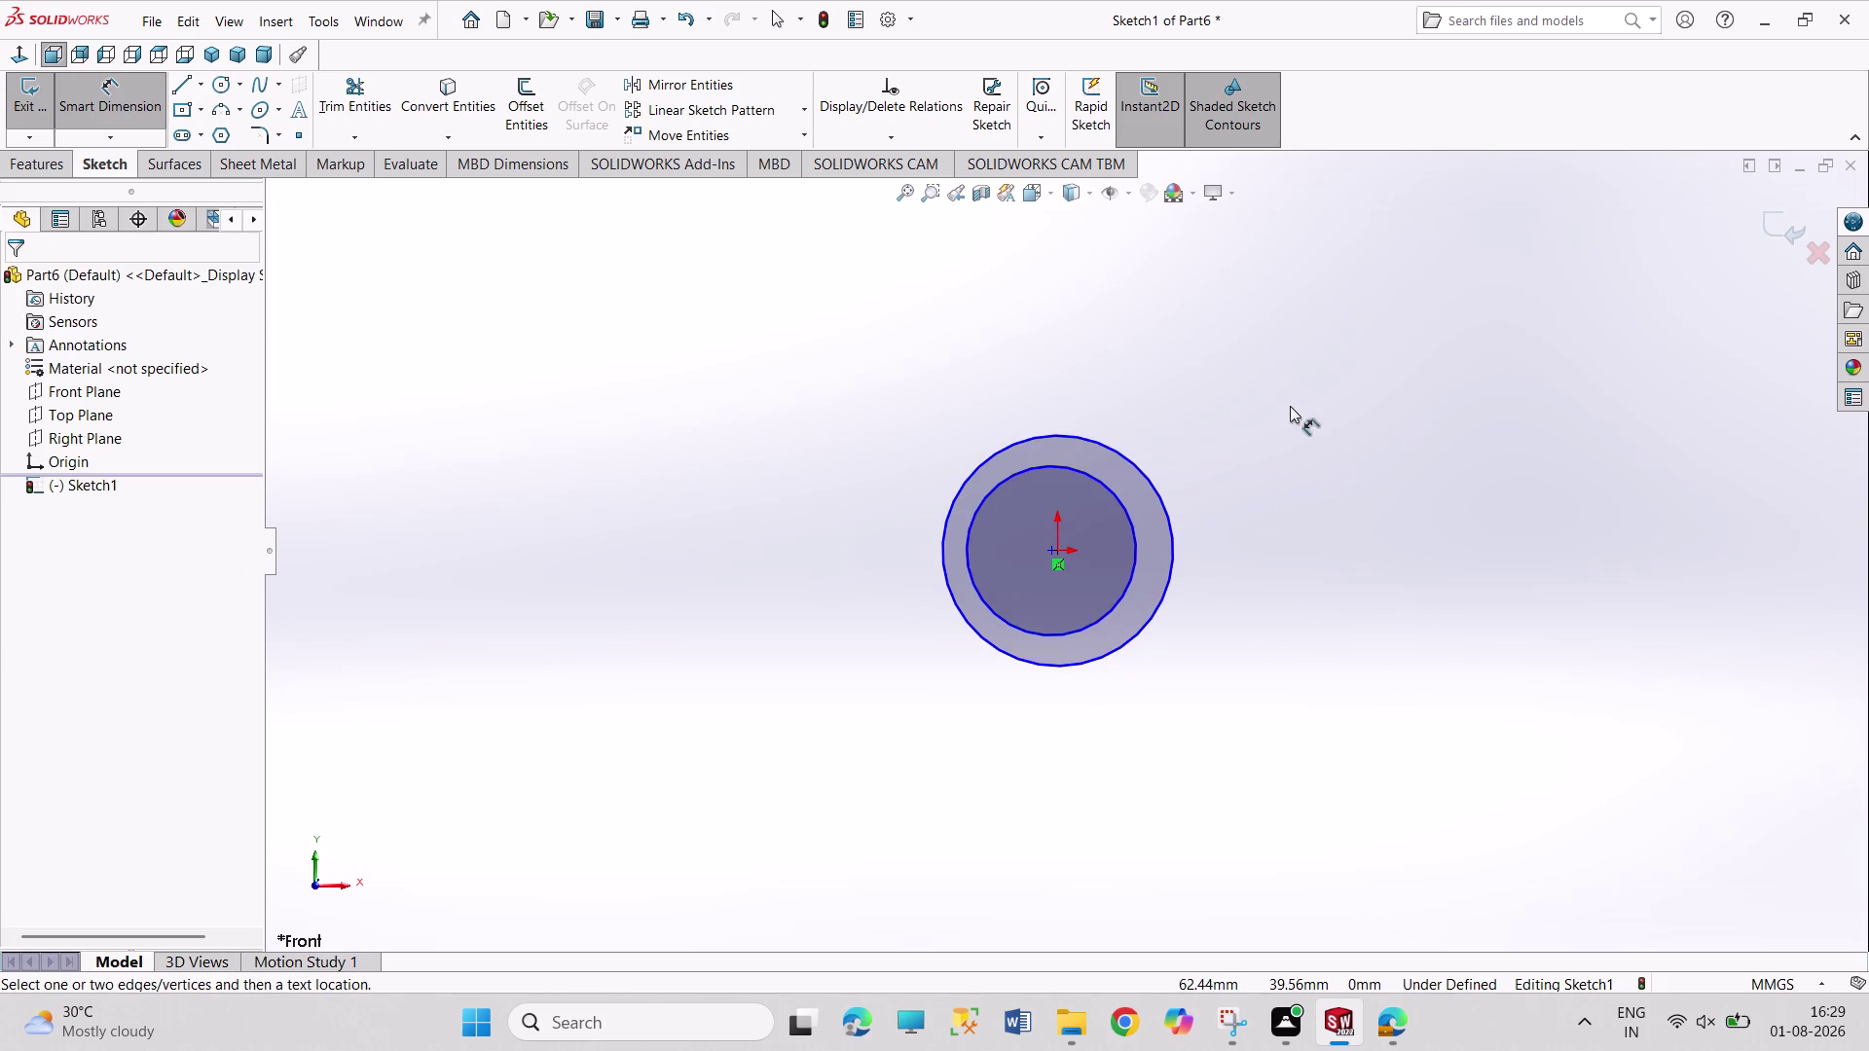
right_click(1227, 543)
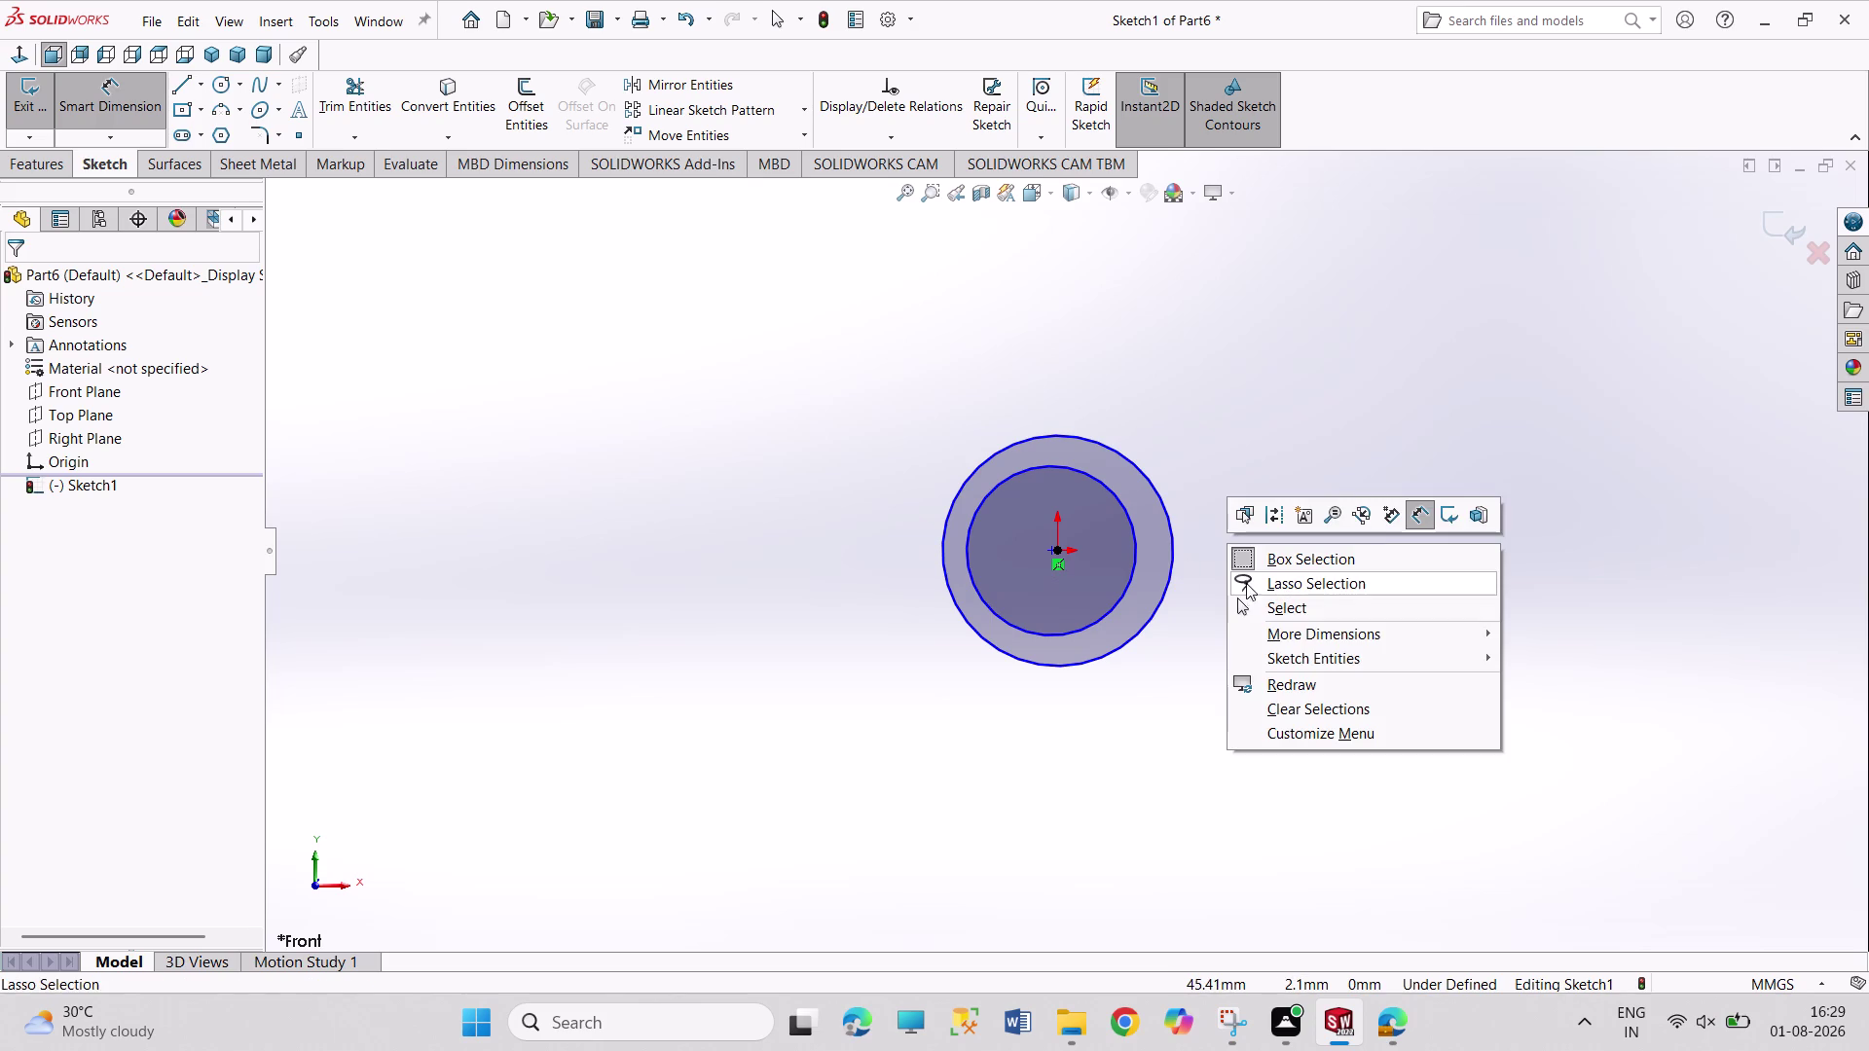
click(1252, 604)
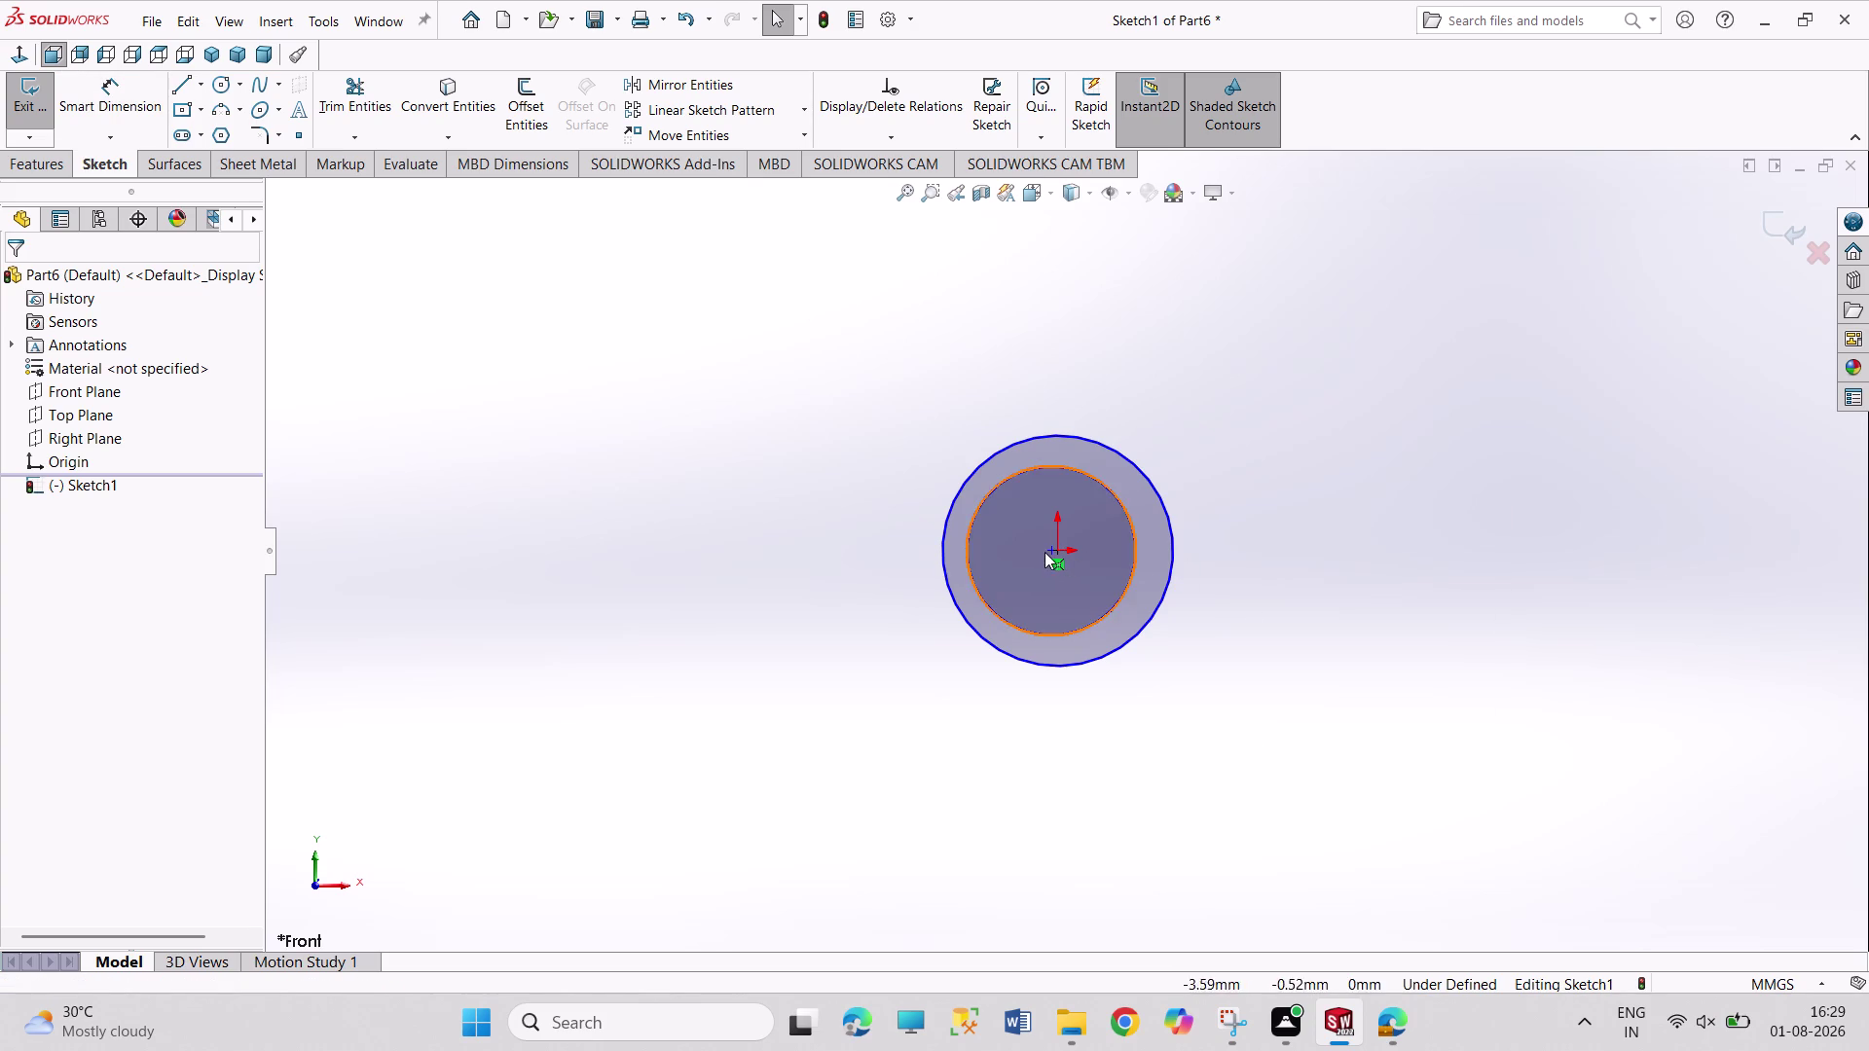
click(1047, 549)
click(1056, 549)
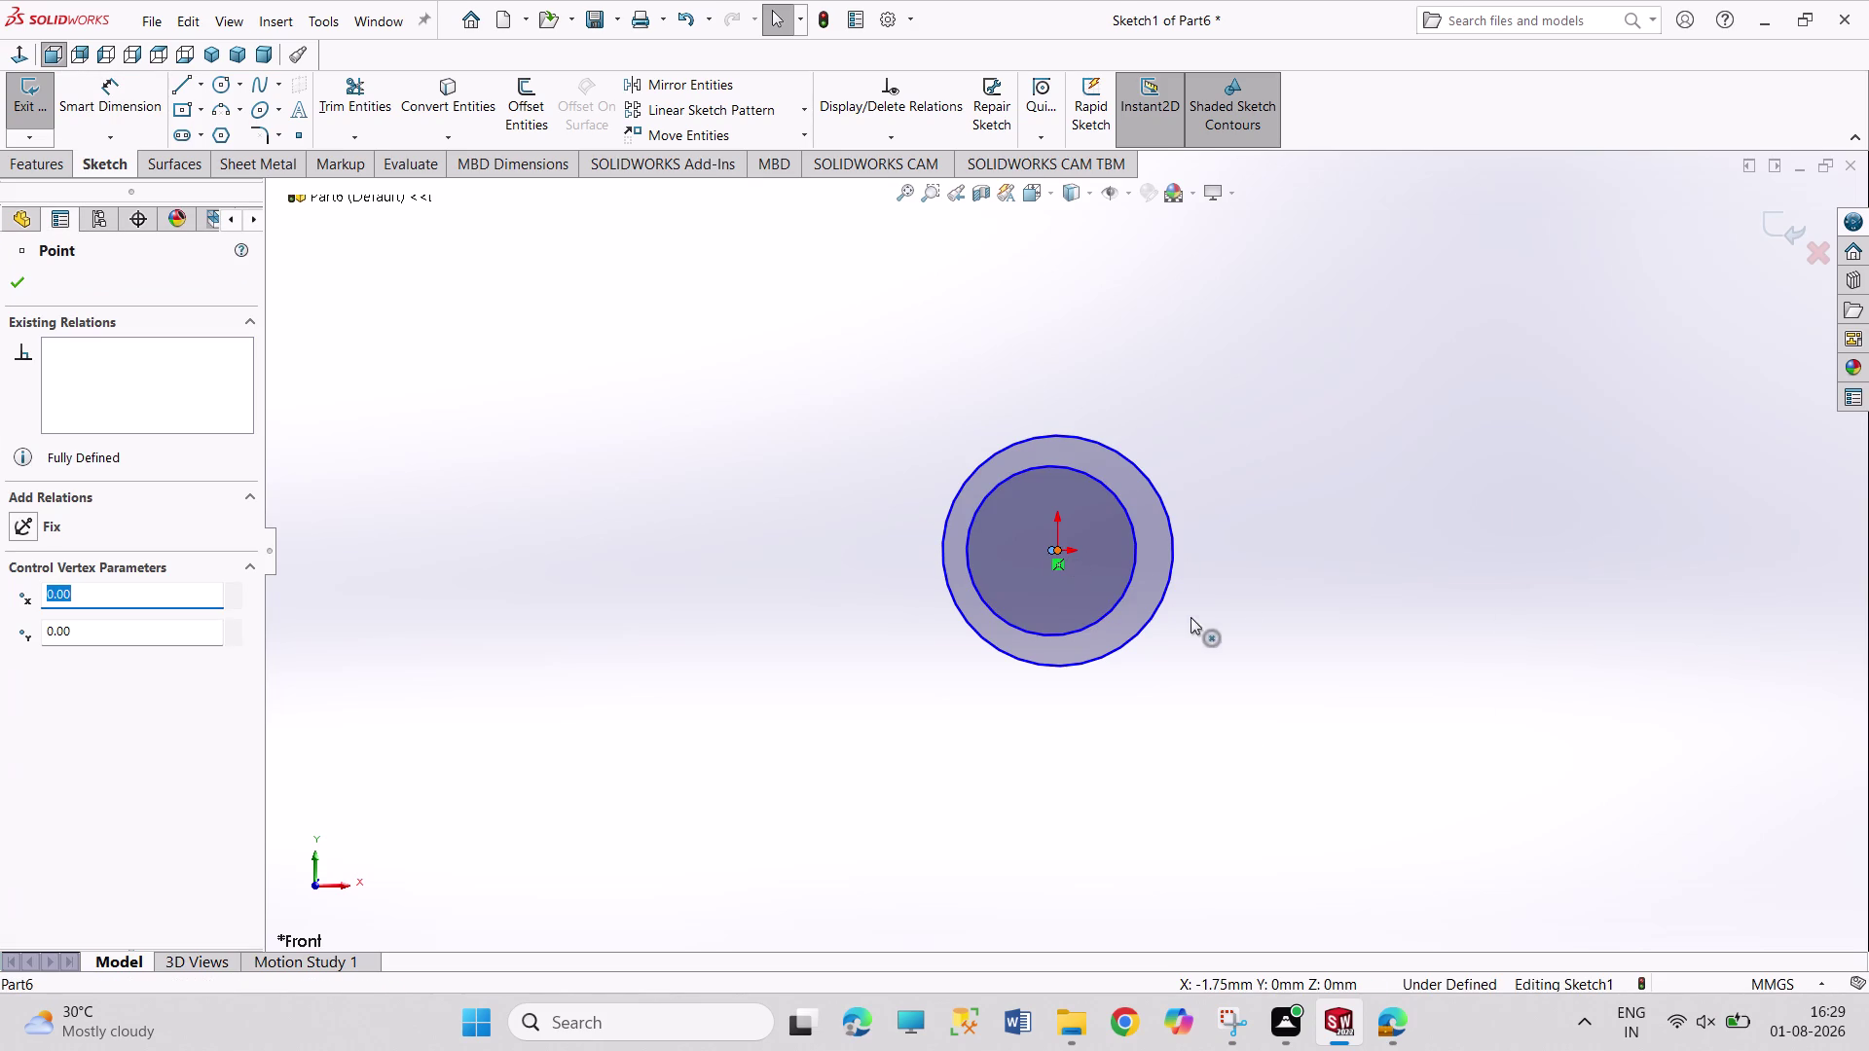
click(1175, 461)
click(1270, 621)
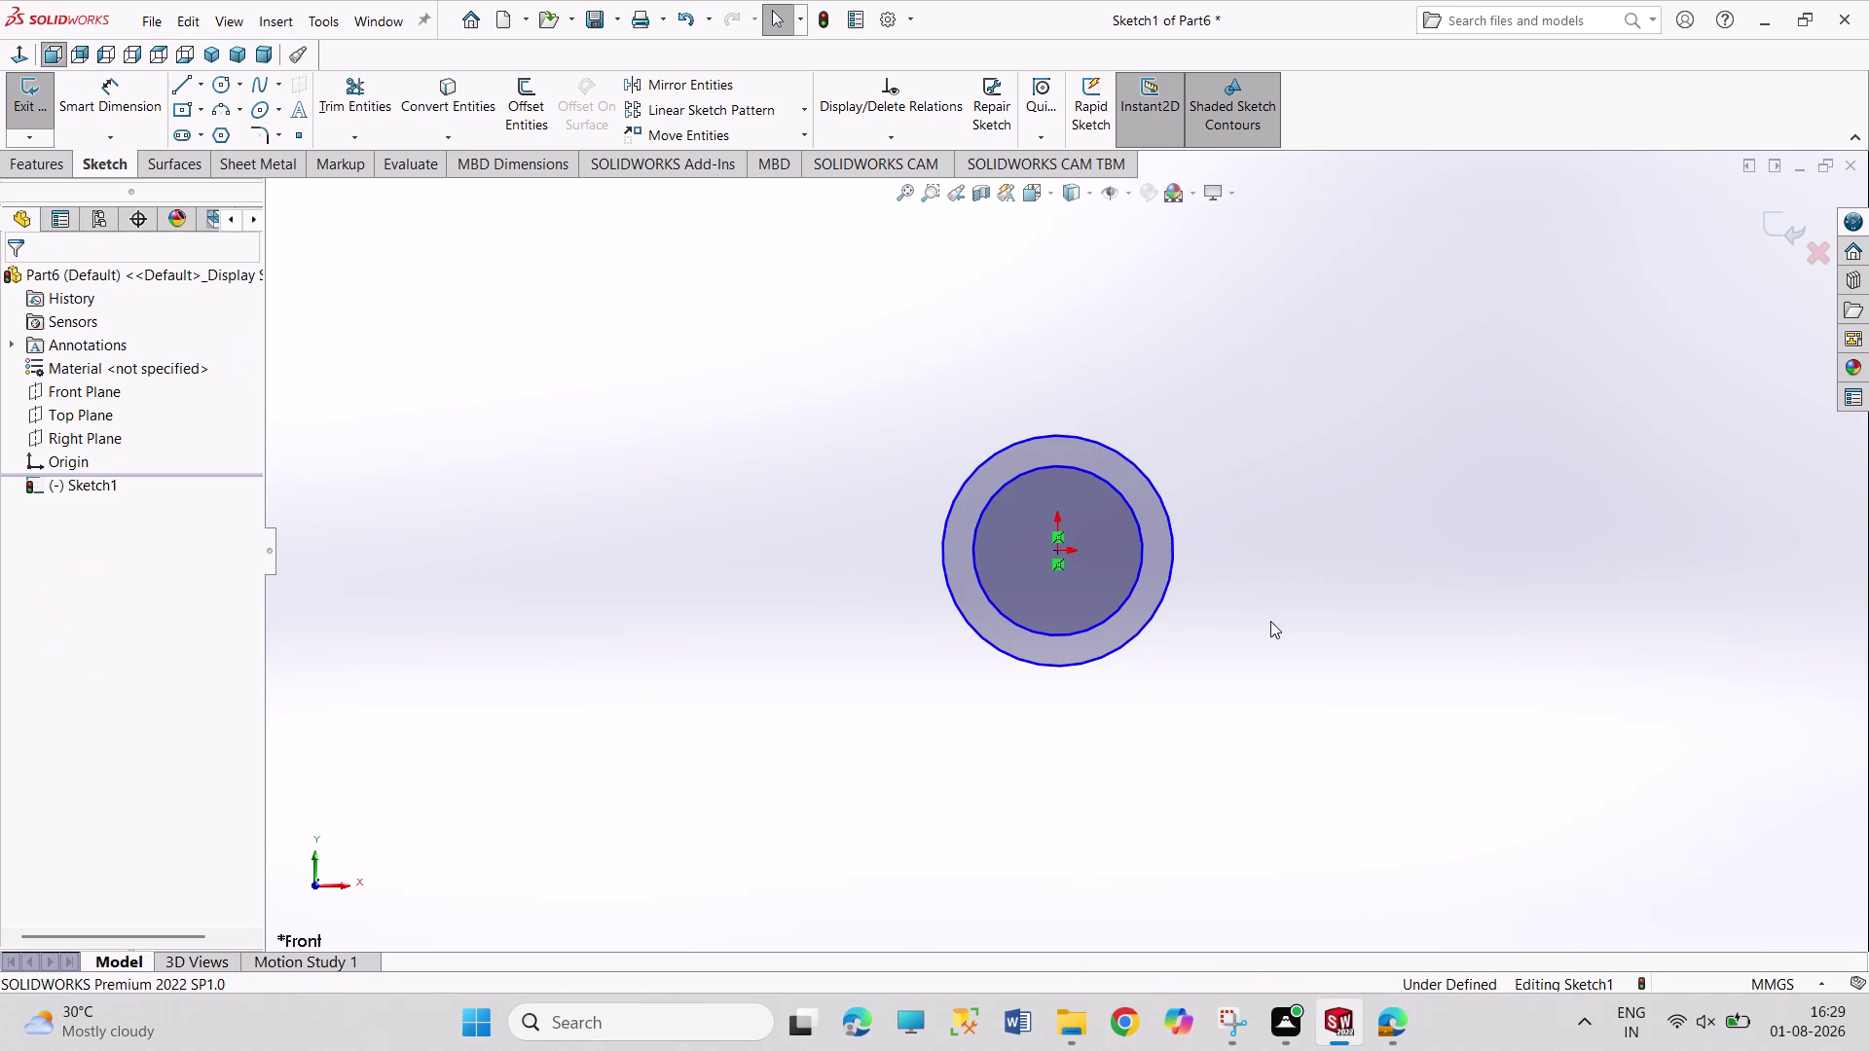
right_drag(1270, 621, 1256, 388)
click(1131, 504)
click(1205, 406)
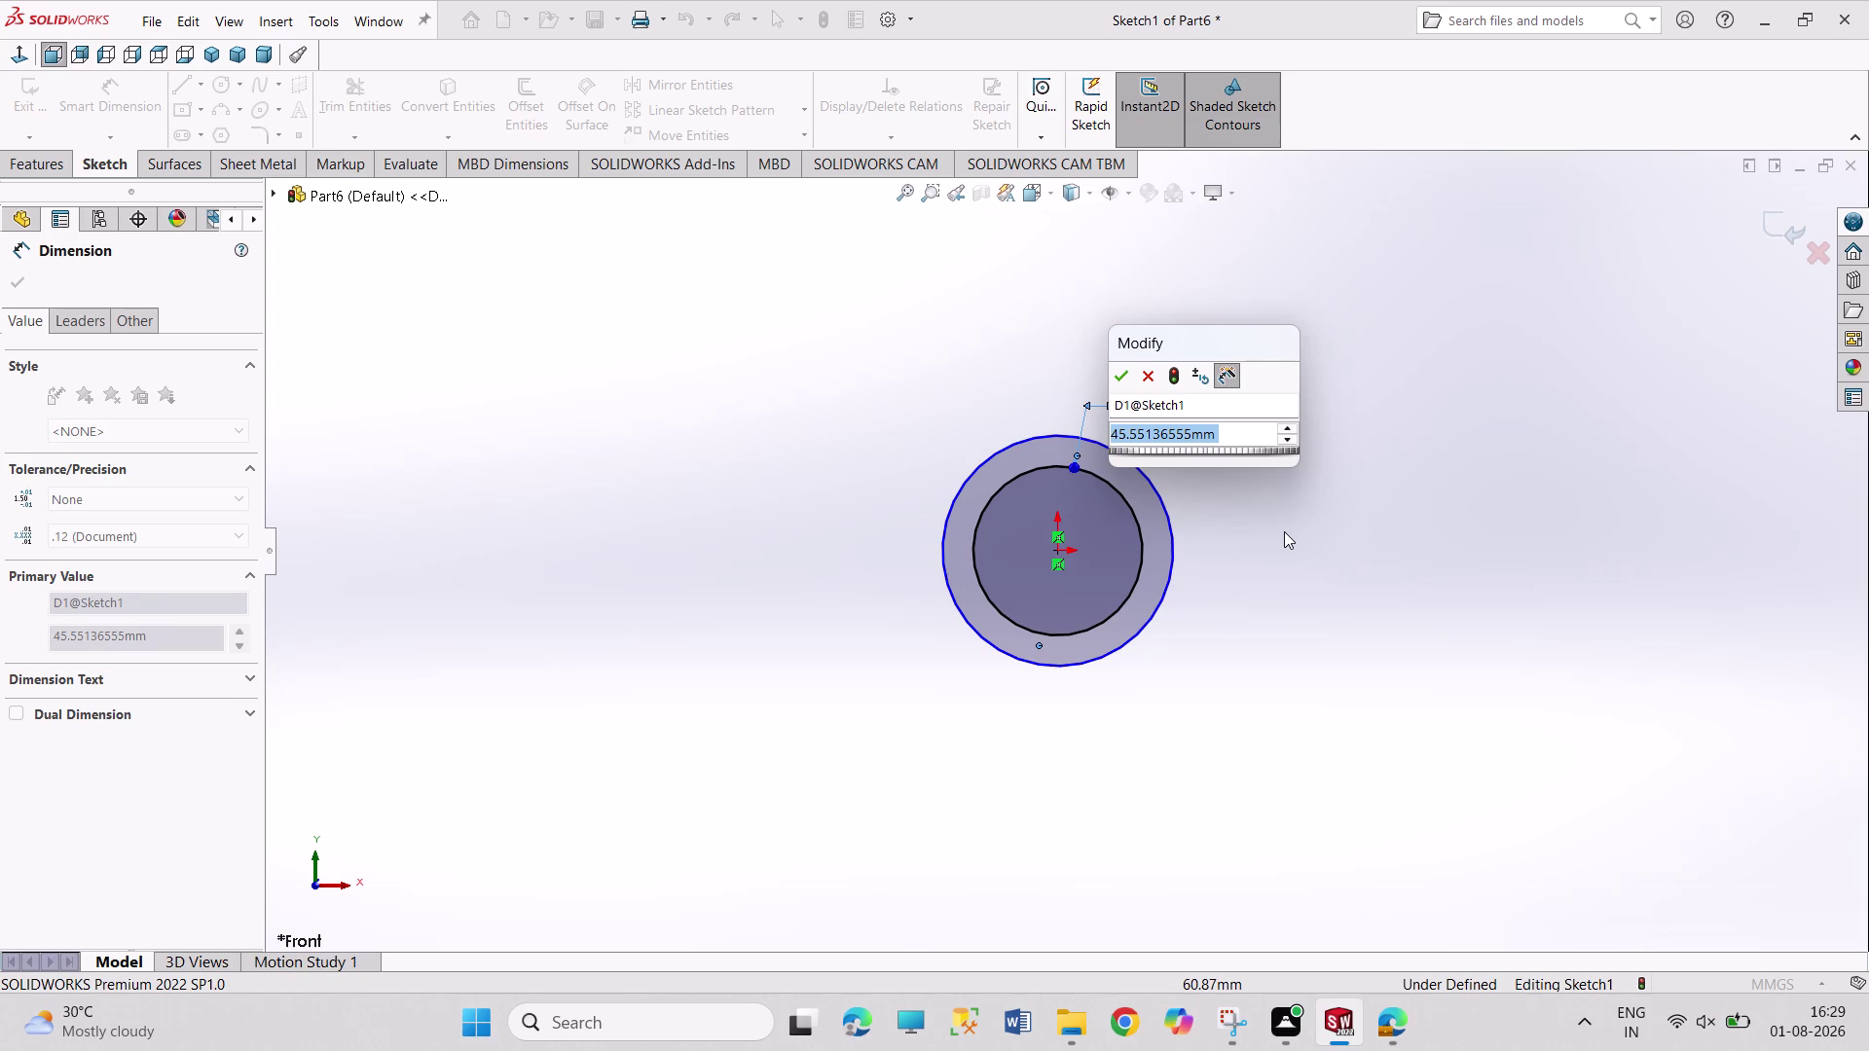
Dimension the circles to 80 mm and 50 mm diameters and exit the sketch.
text(80)
key(Return)
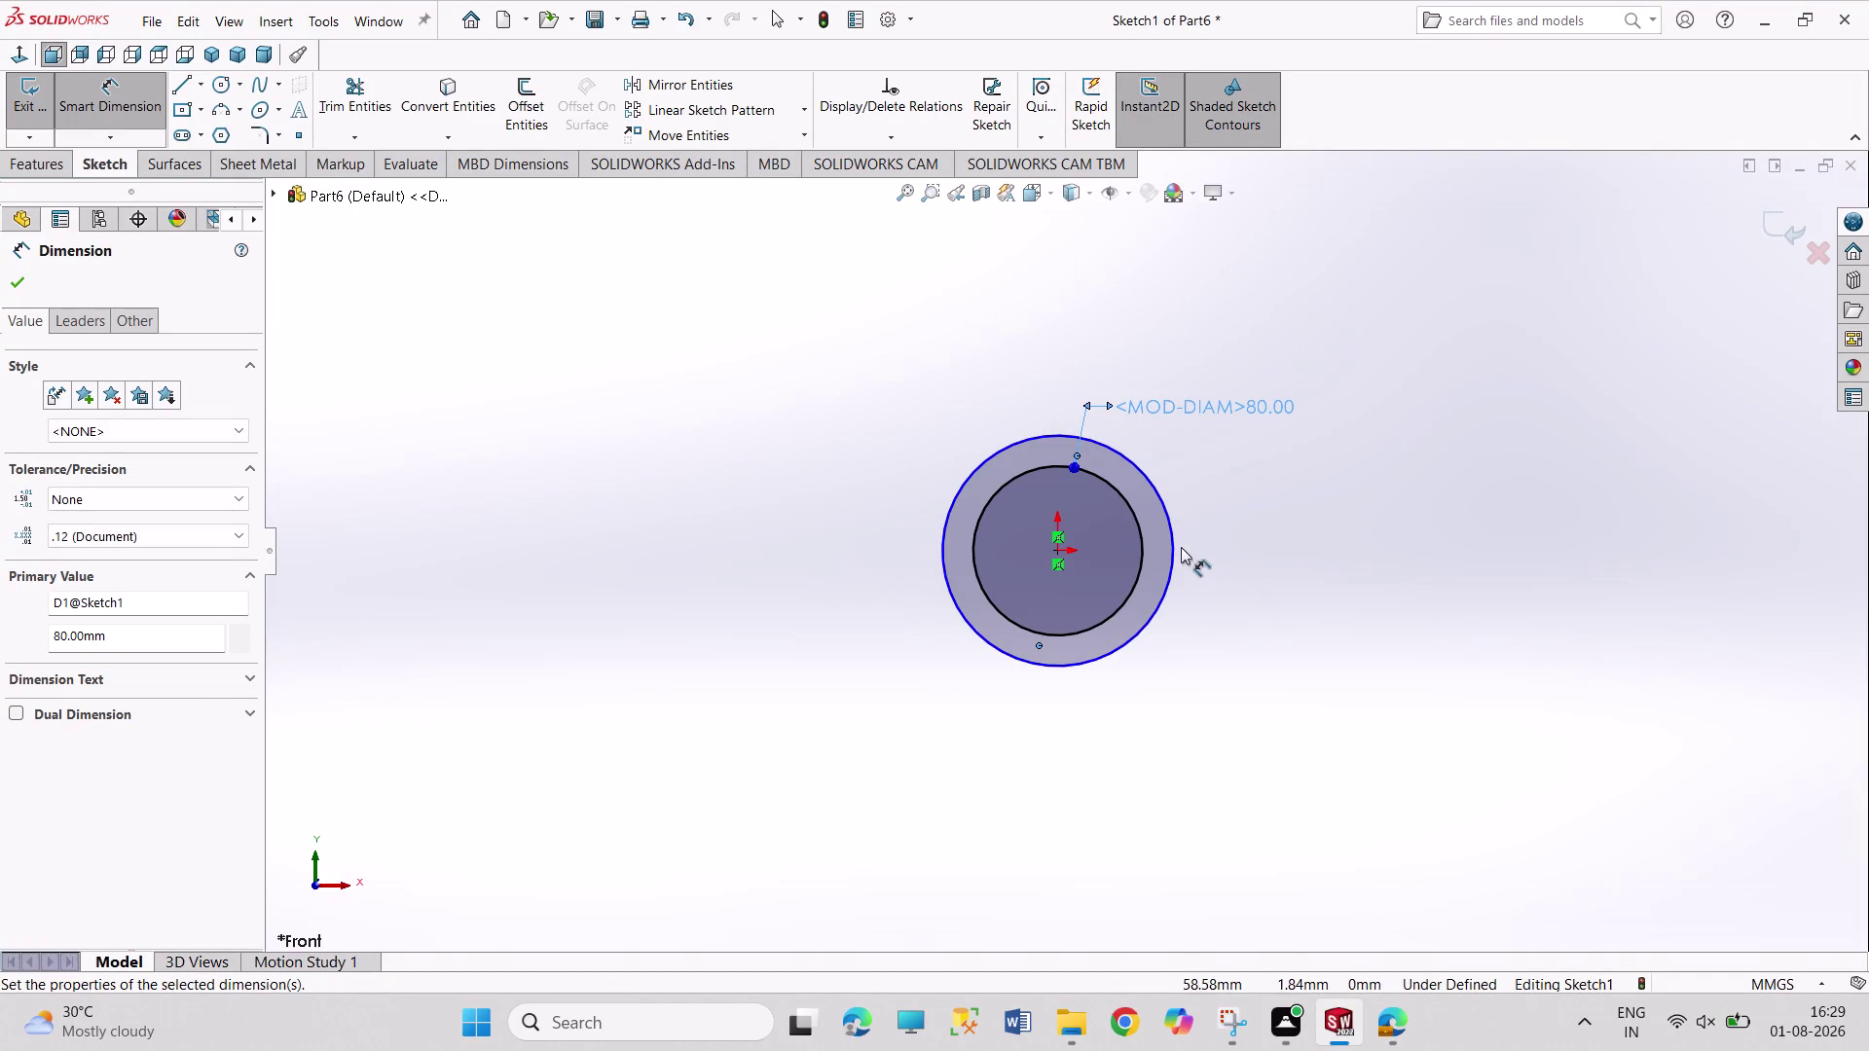
click(1170, 540)
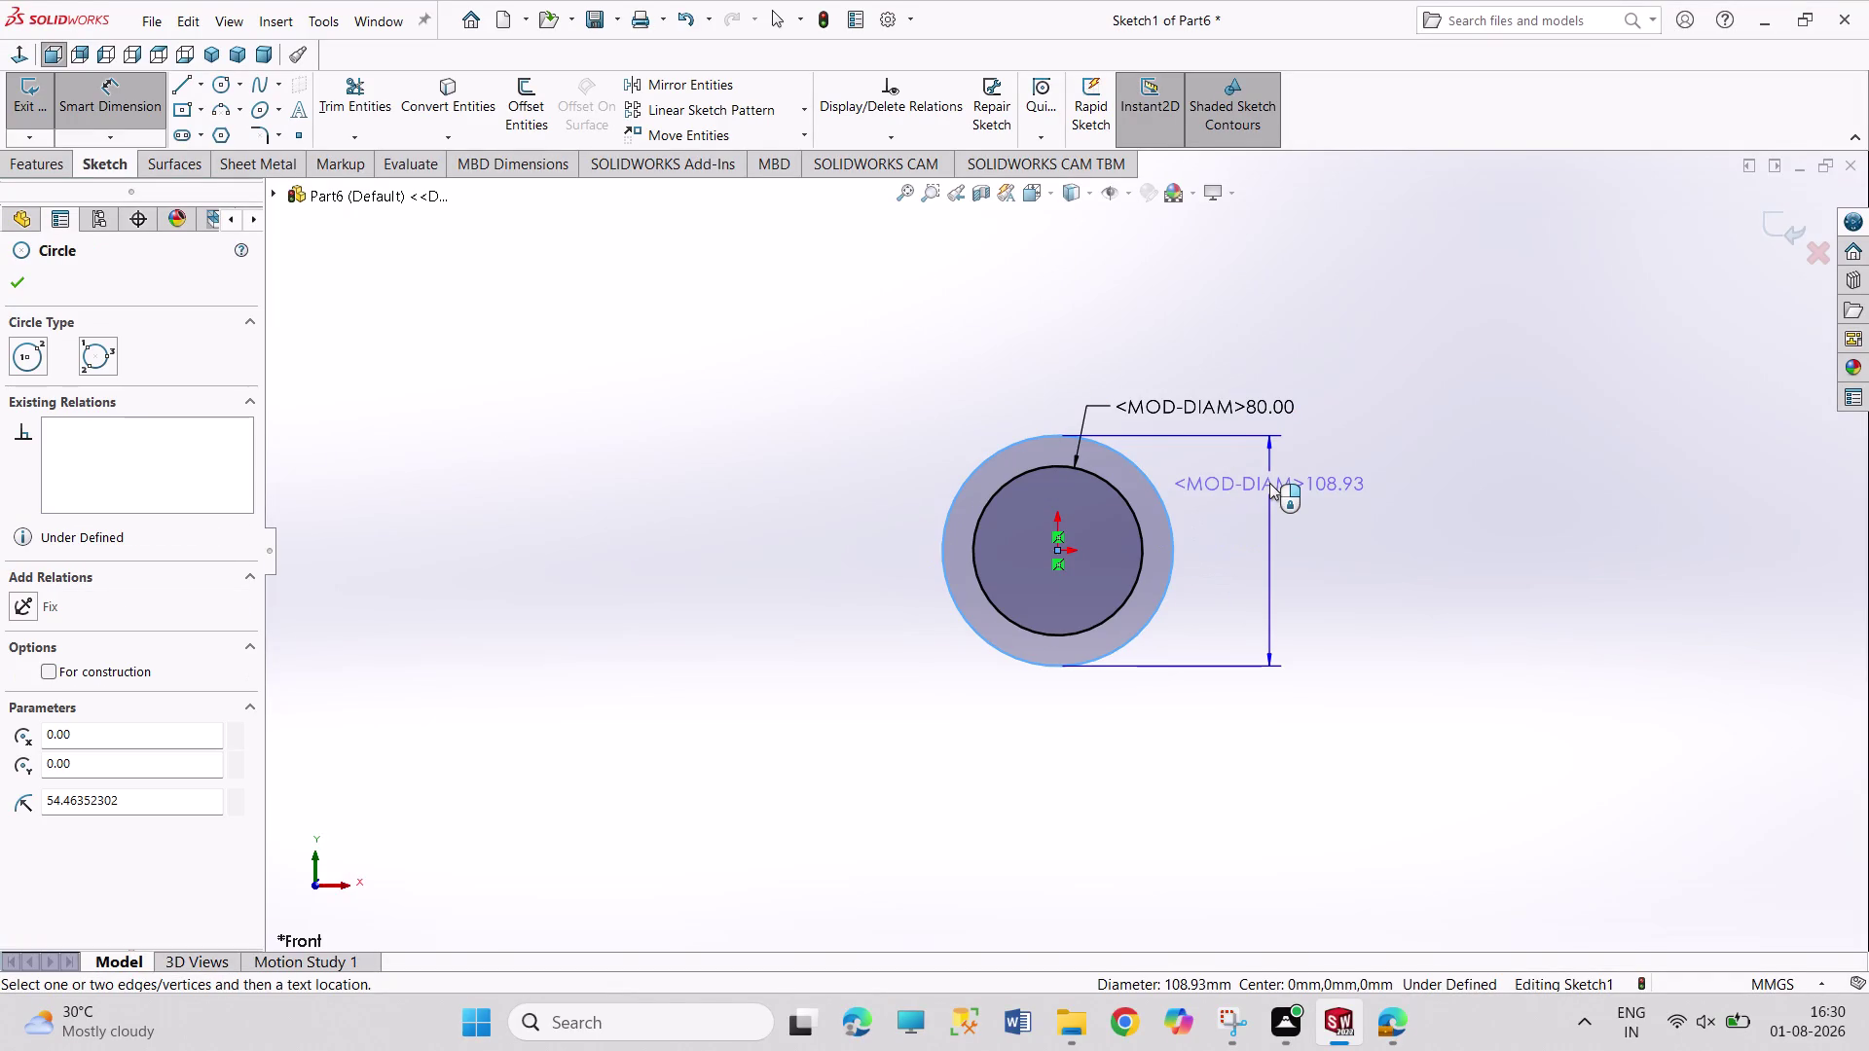
click(1269, 483)
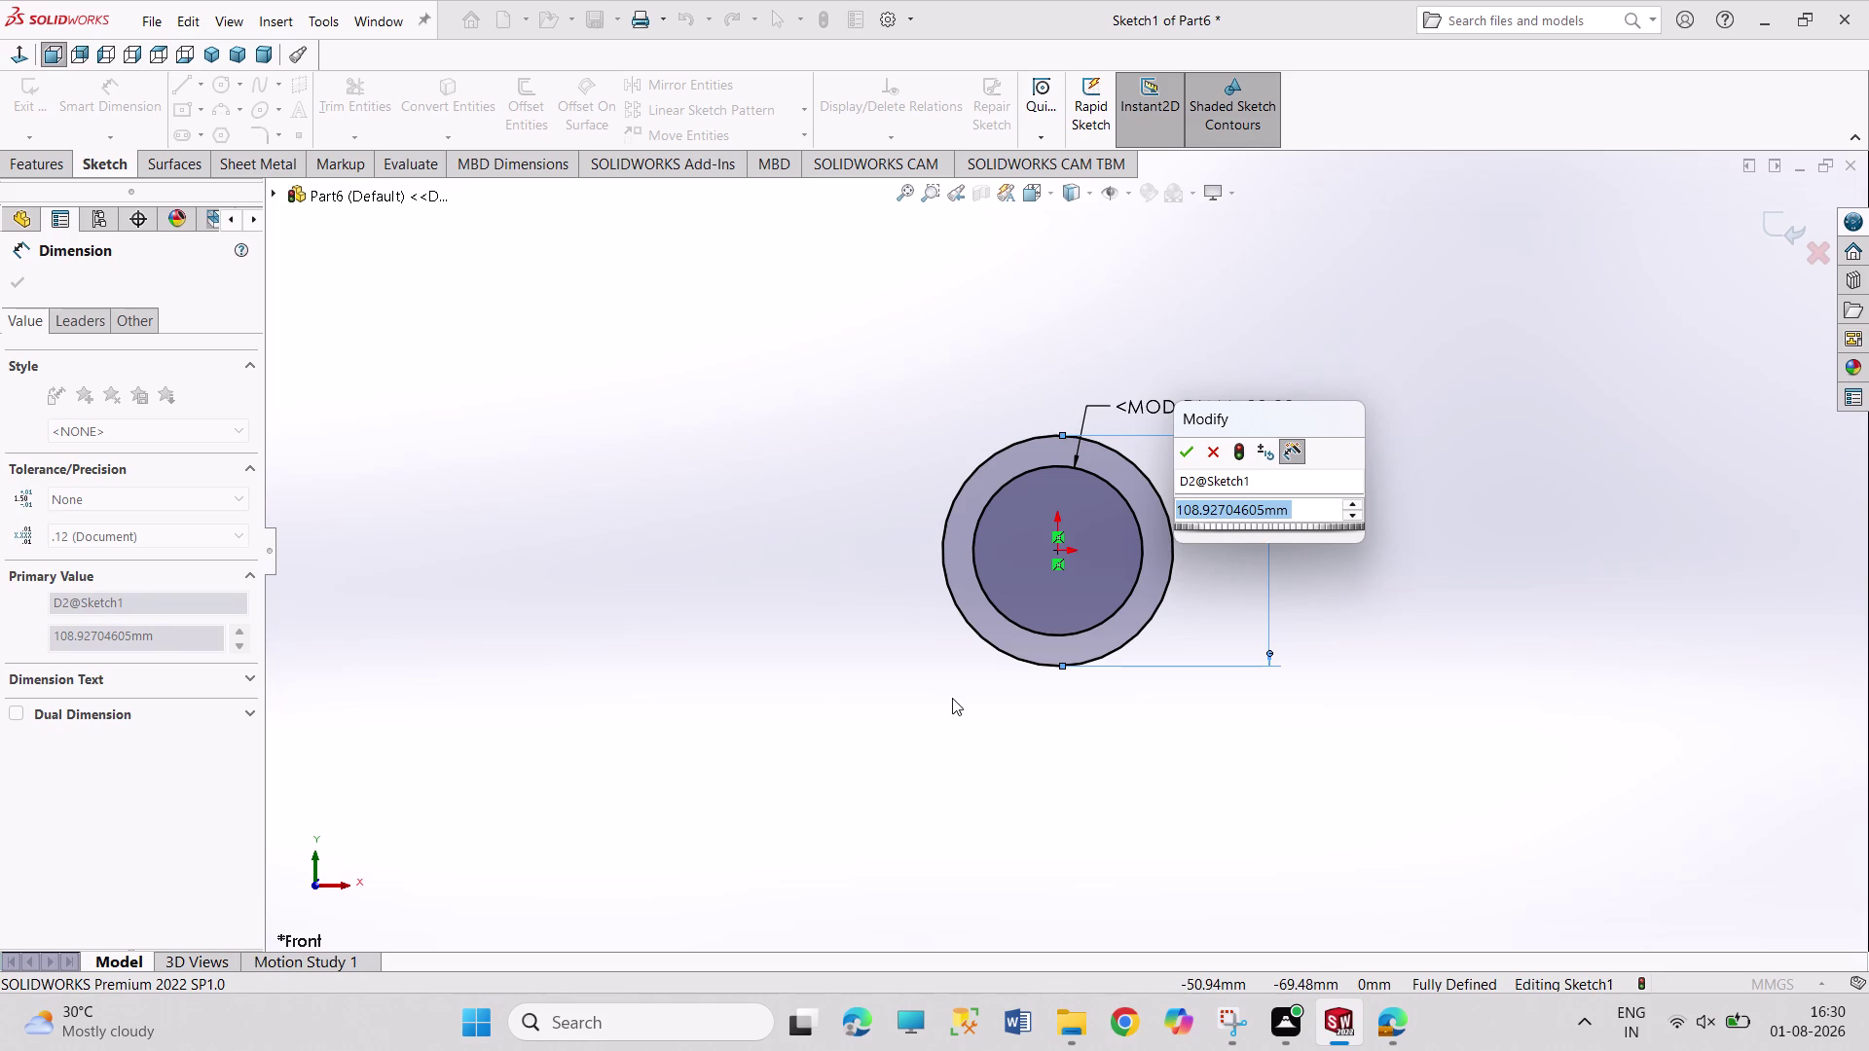
text(50)
key(Return)
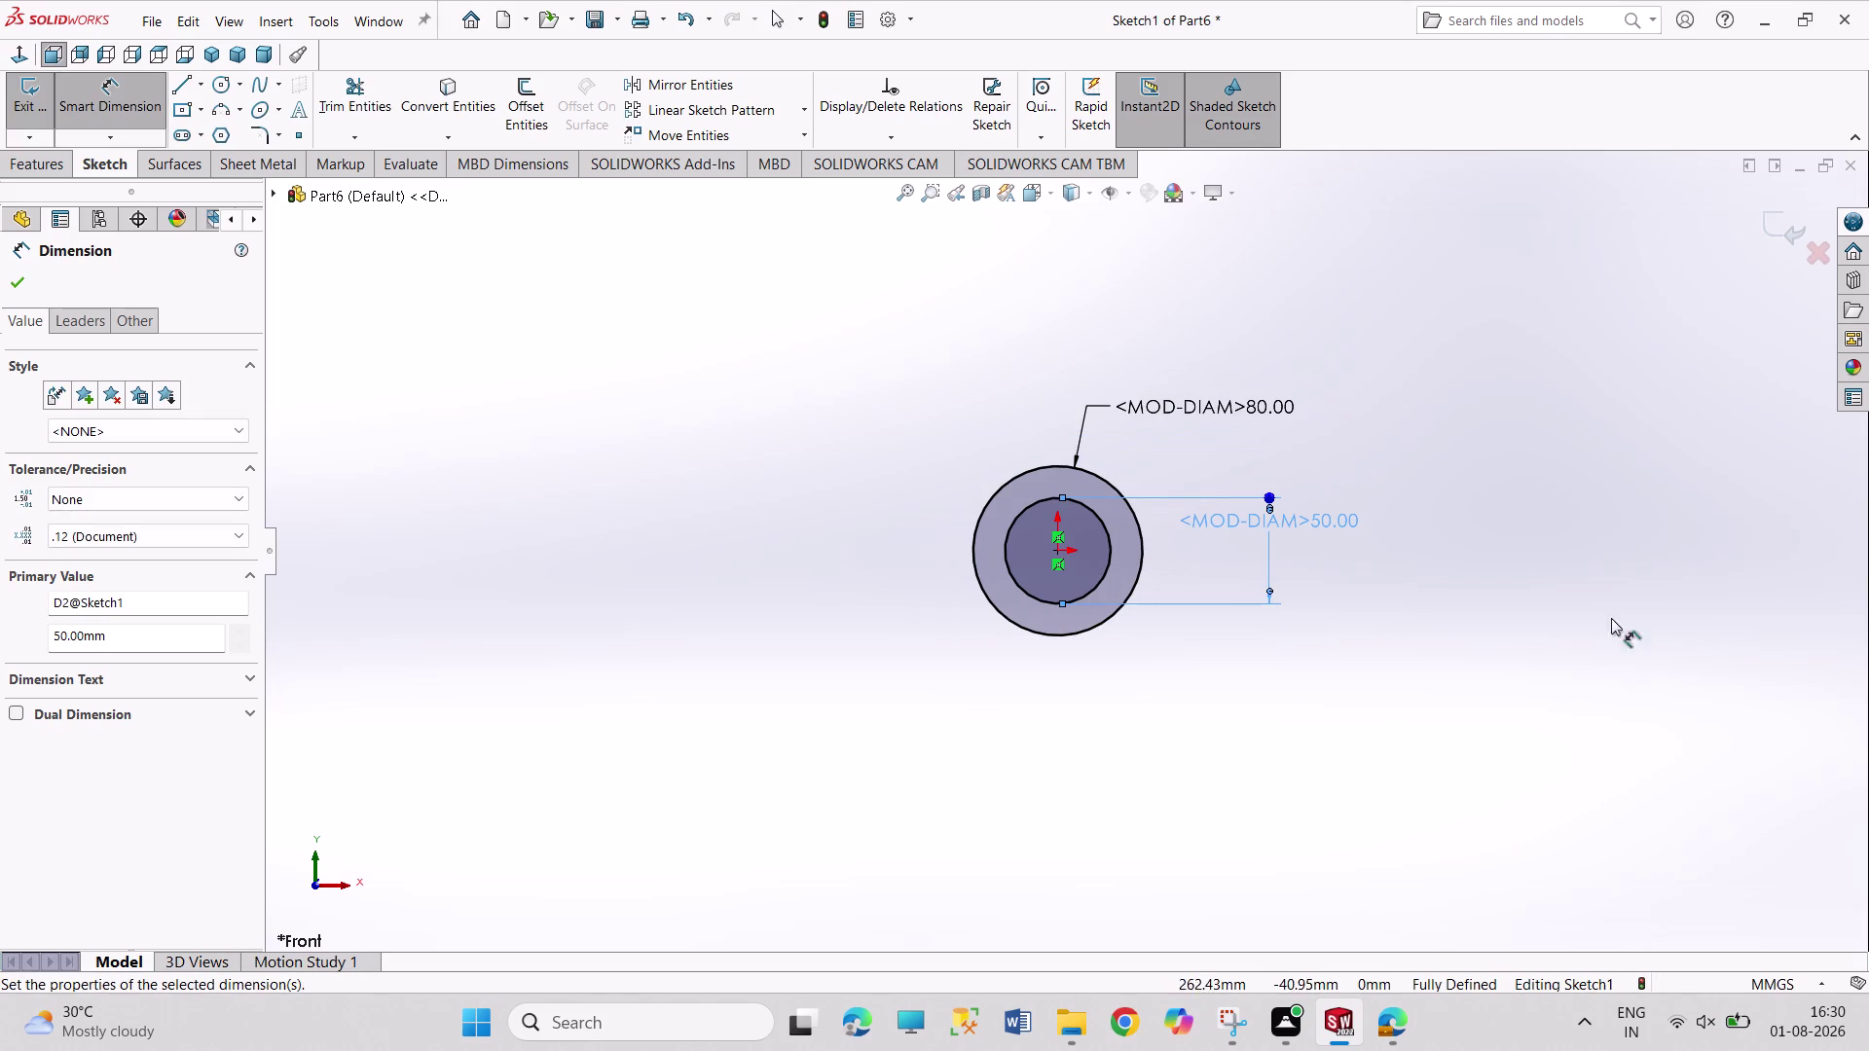
right_click(1510, 575)
click(1556, 628)
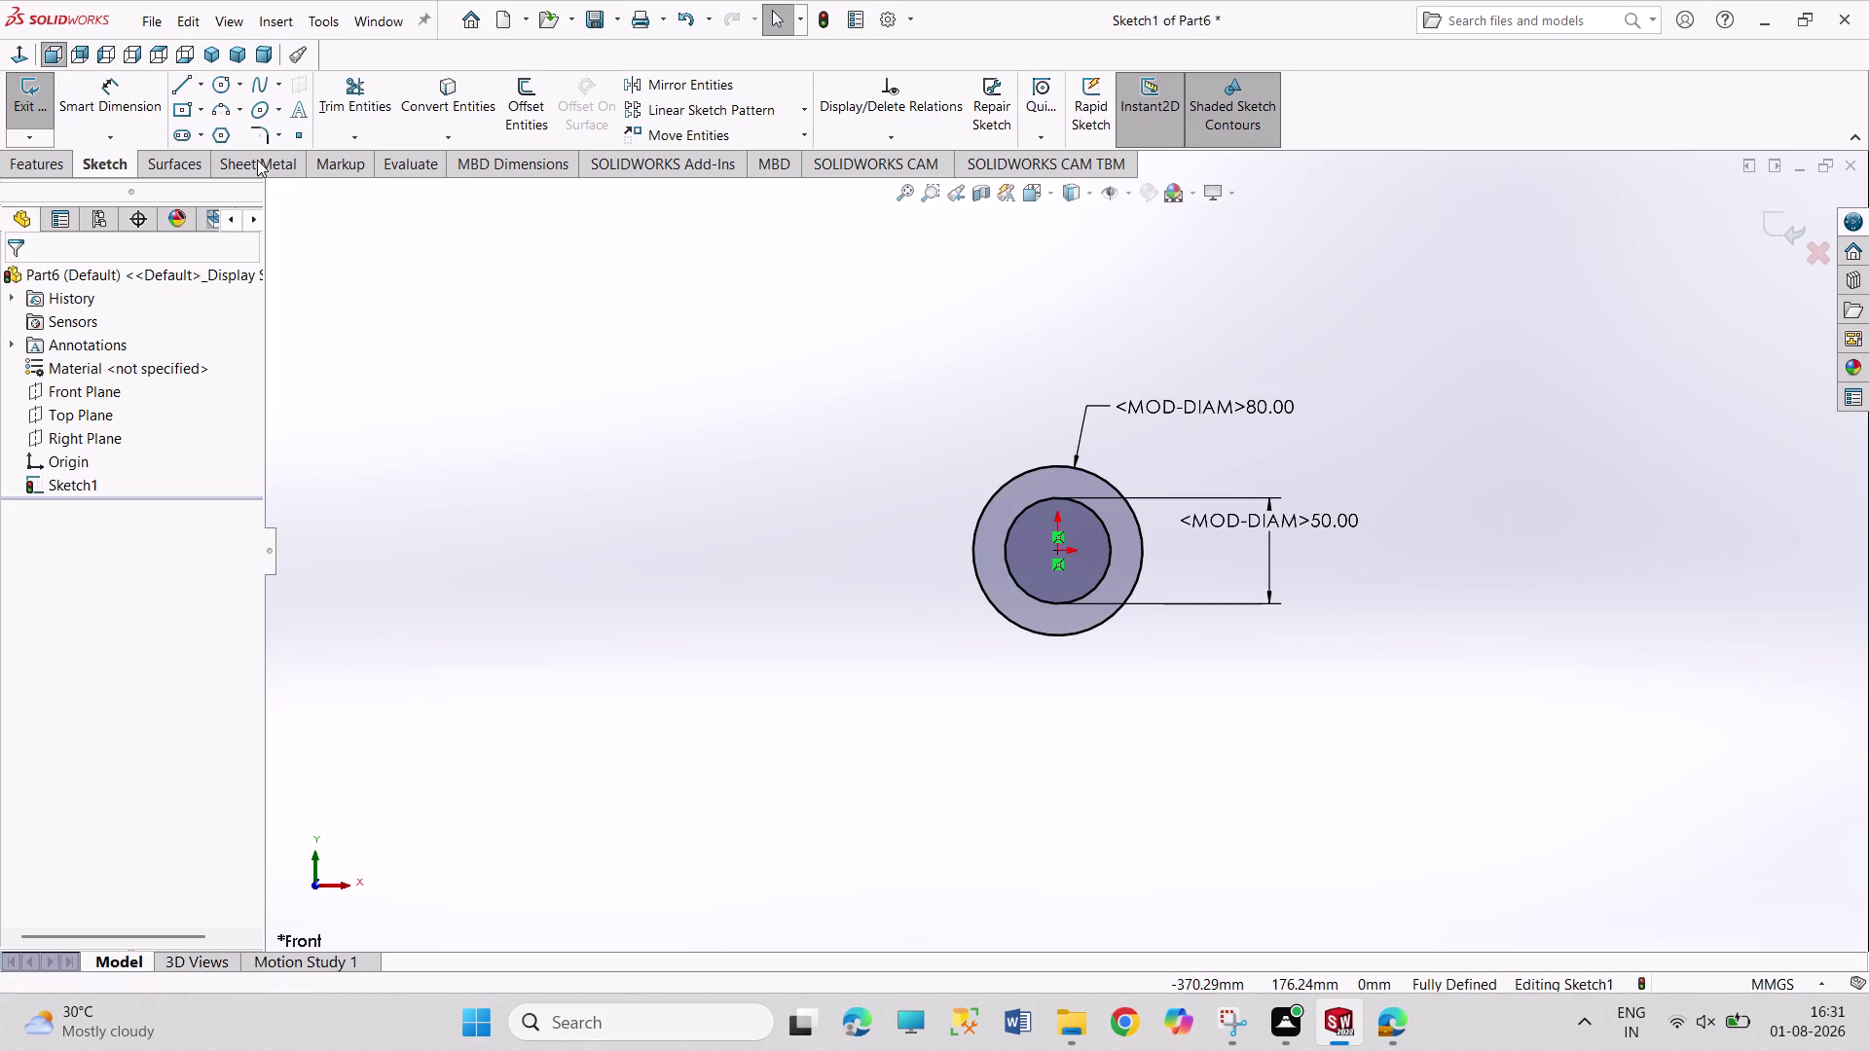
click(29, 106)
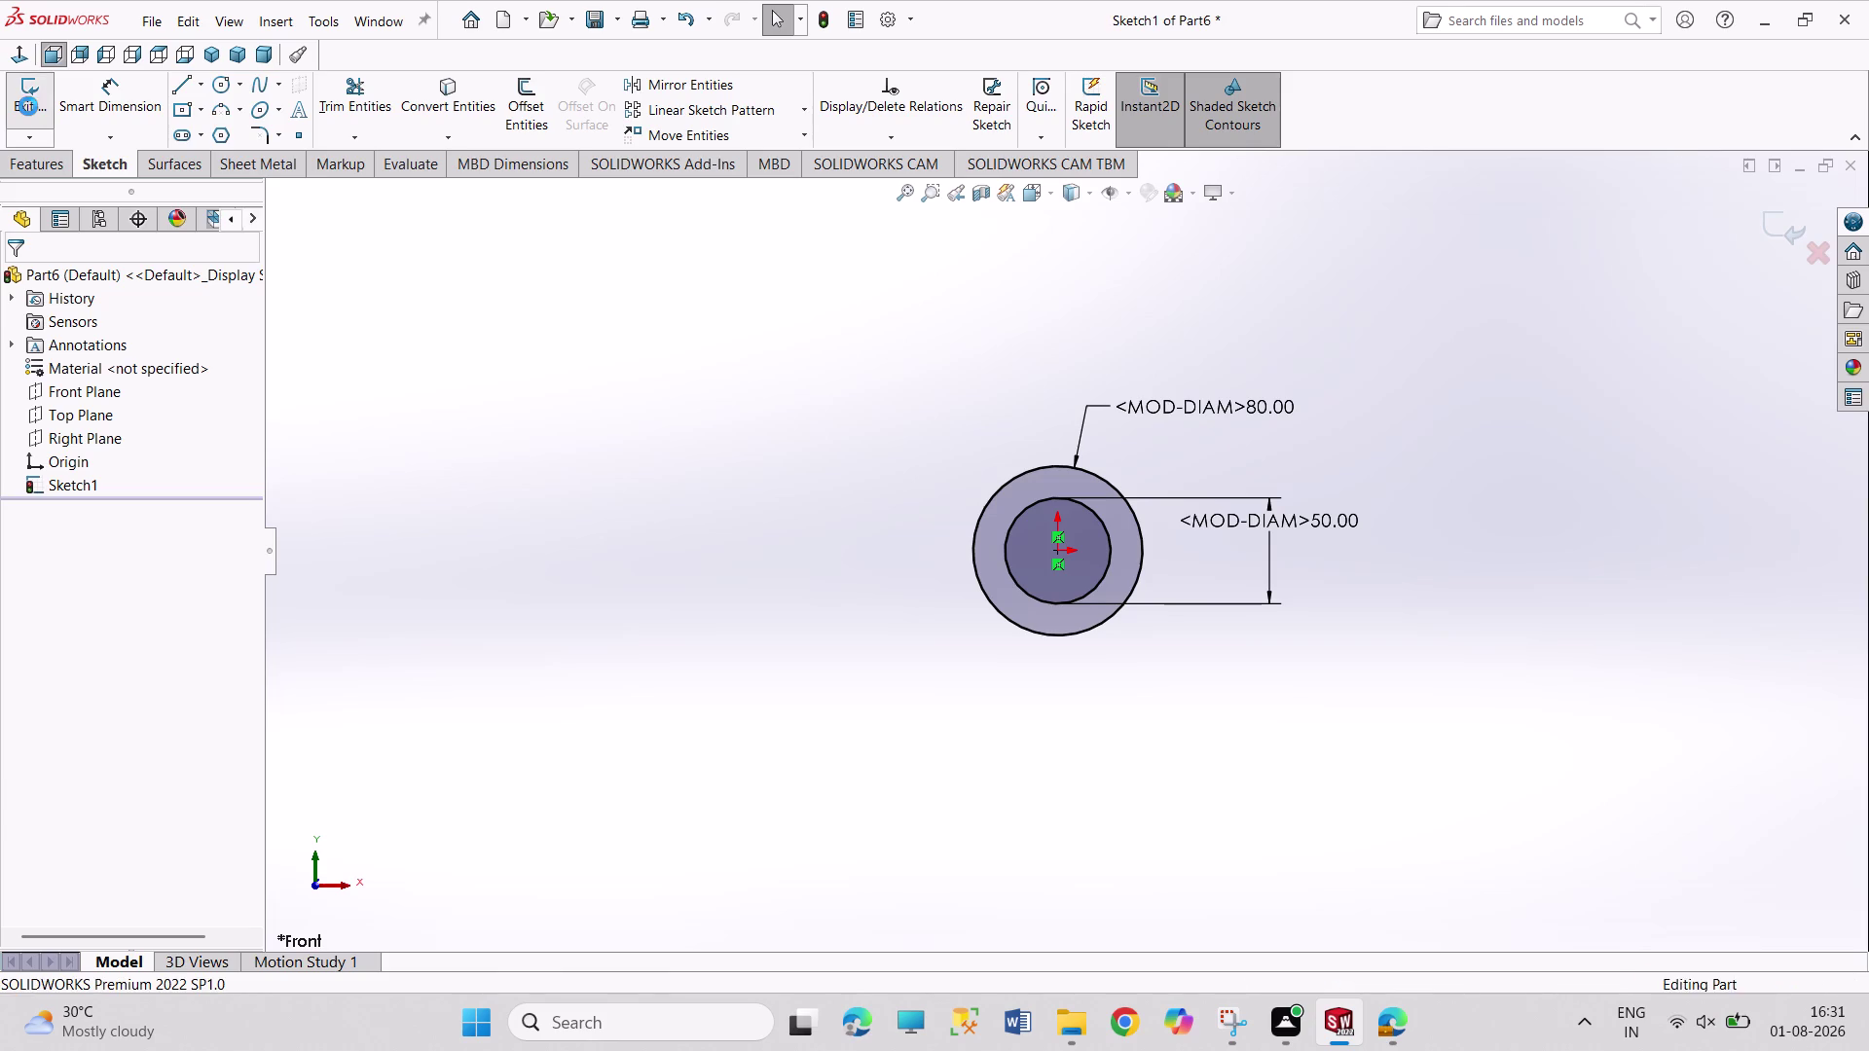
Start an extrusion with the ring and the inner circle regions as its contours.
click(37, 114)
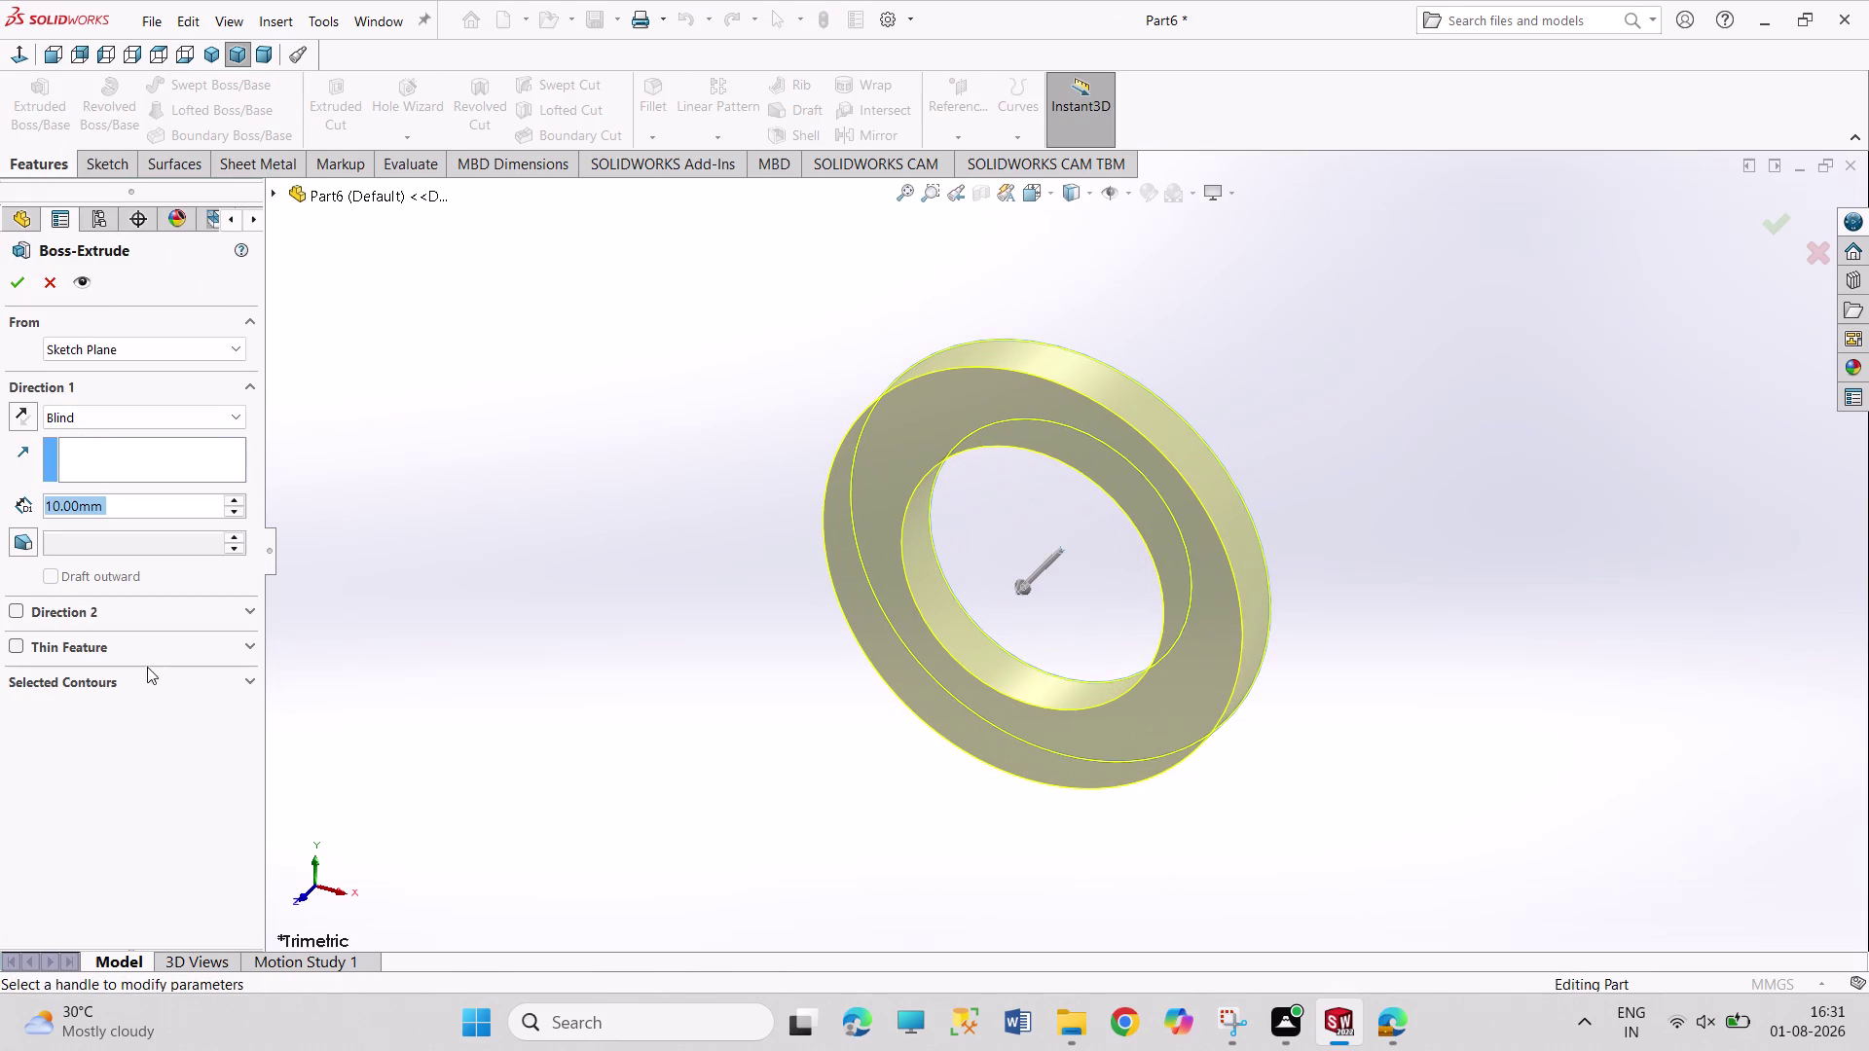
click(135, 679)
right_click(146, 716)
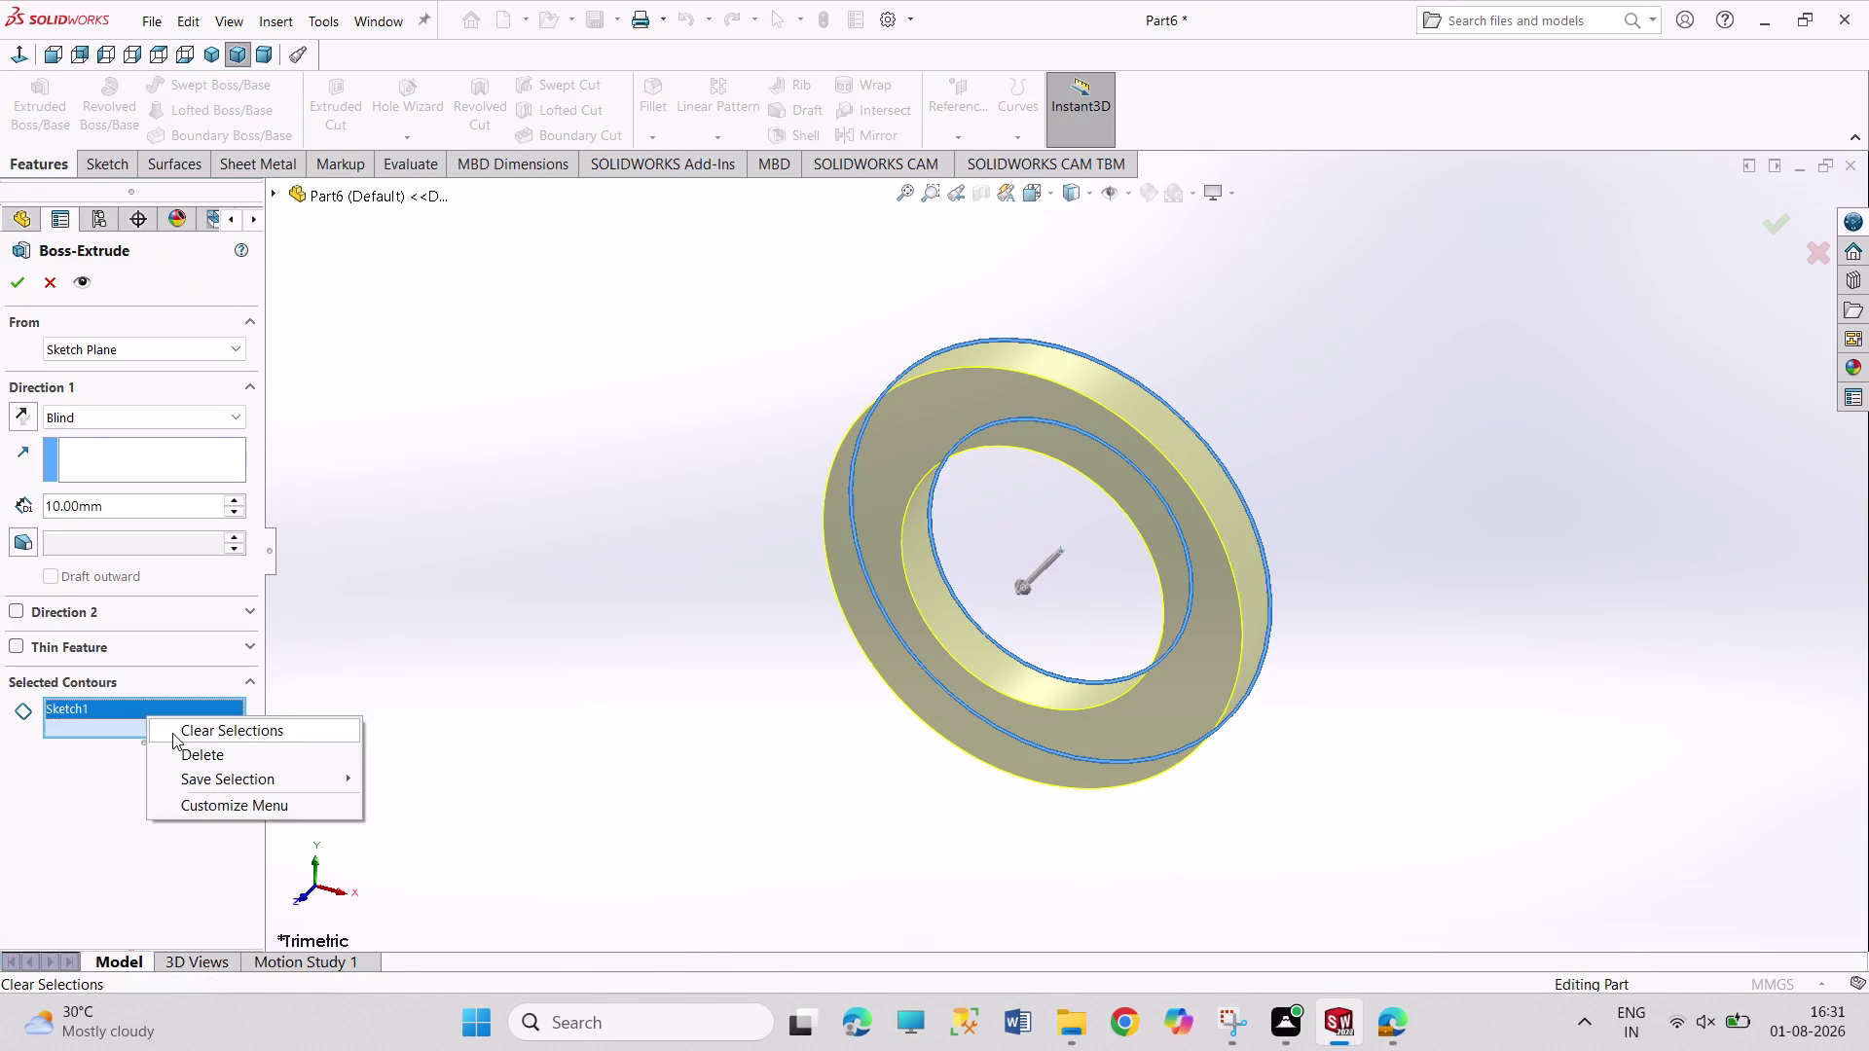
click(173, 733)
click(134, 733)
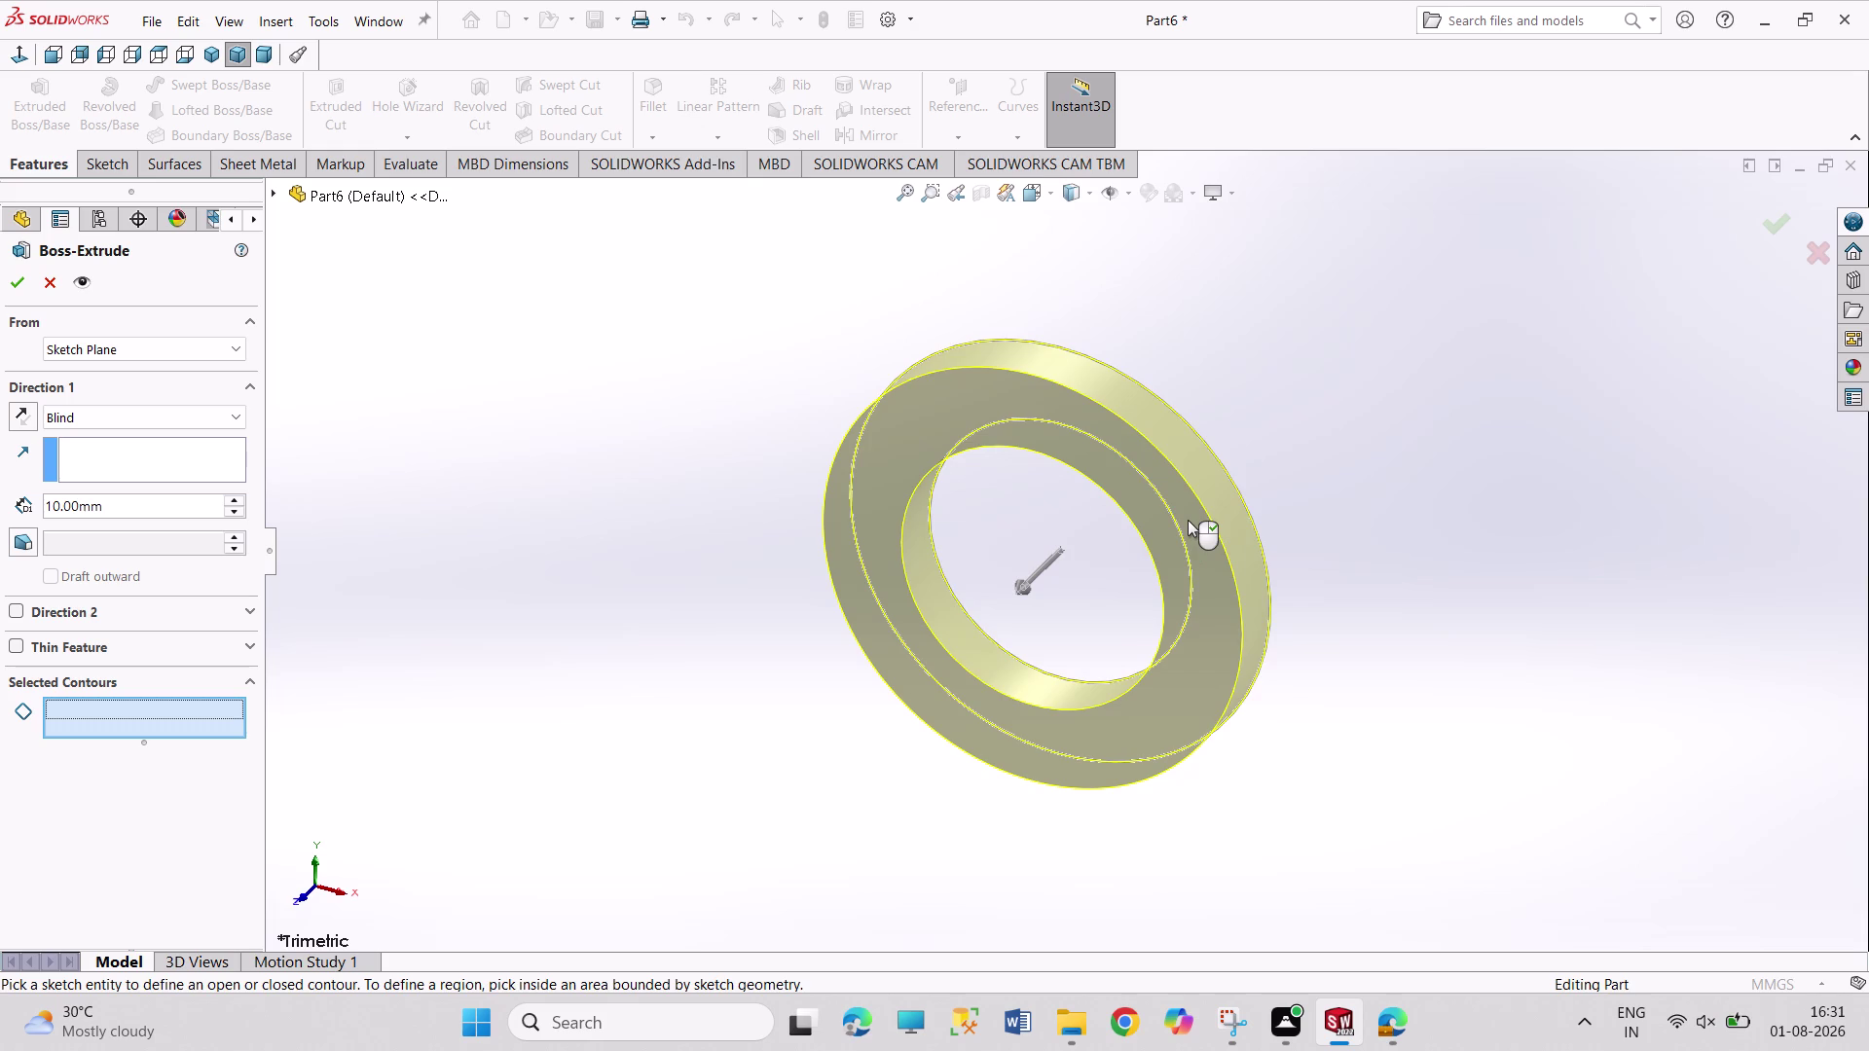
click(1187, 520)
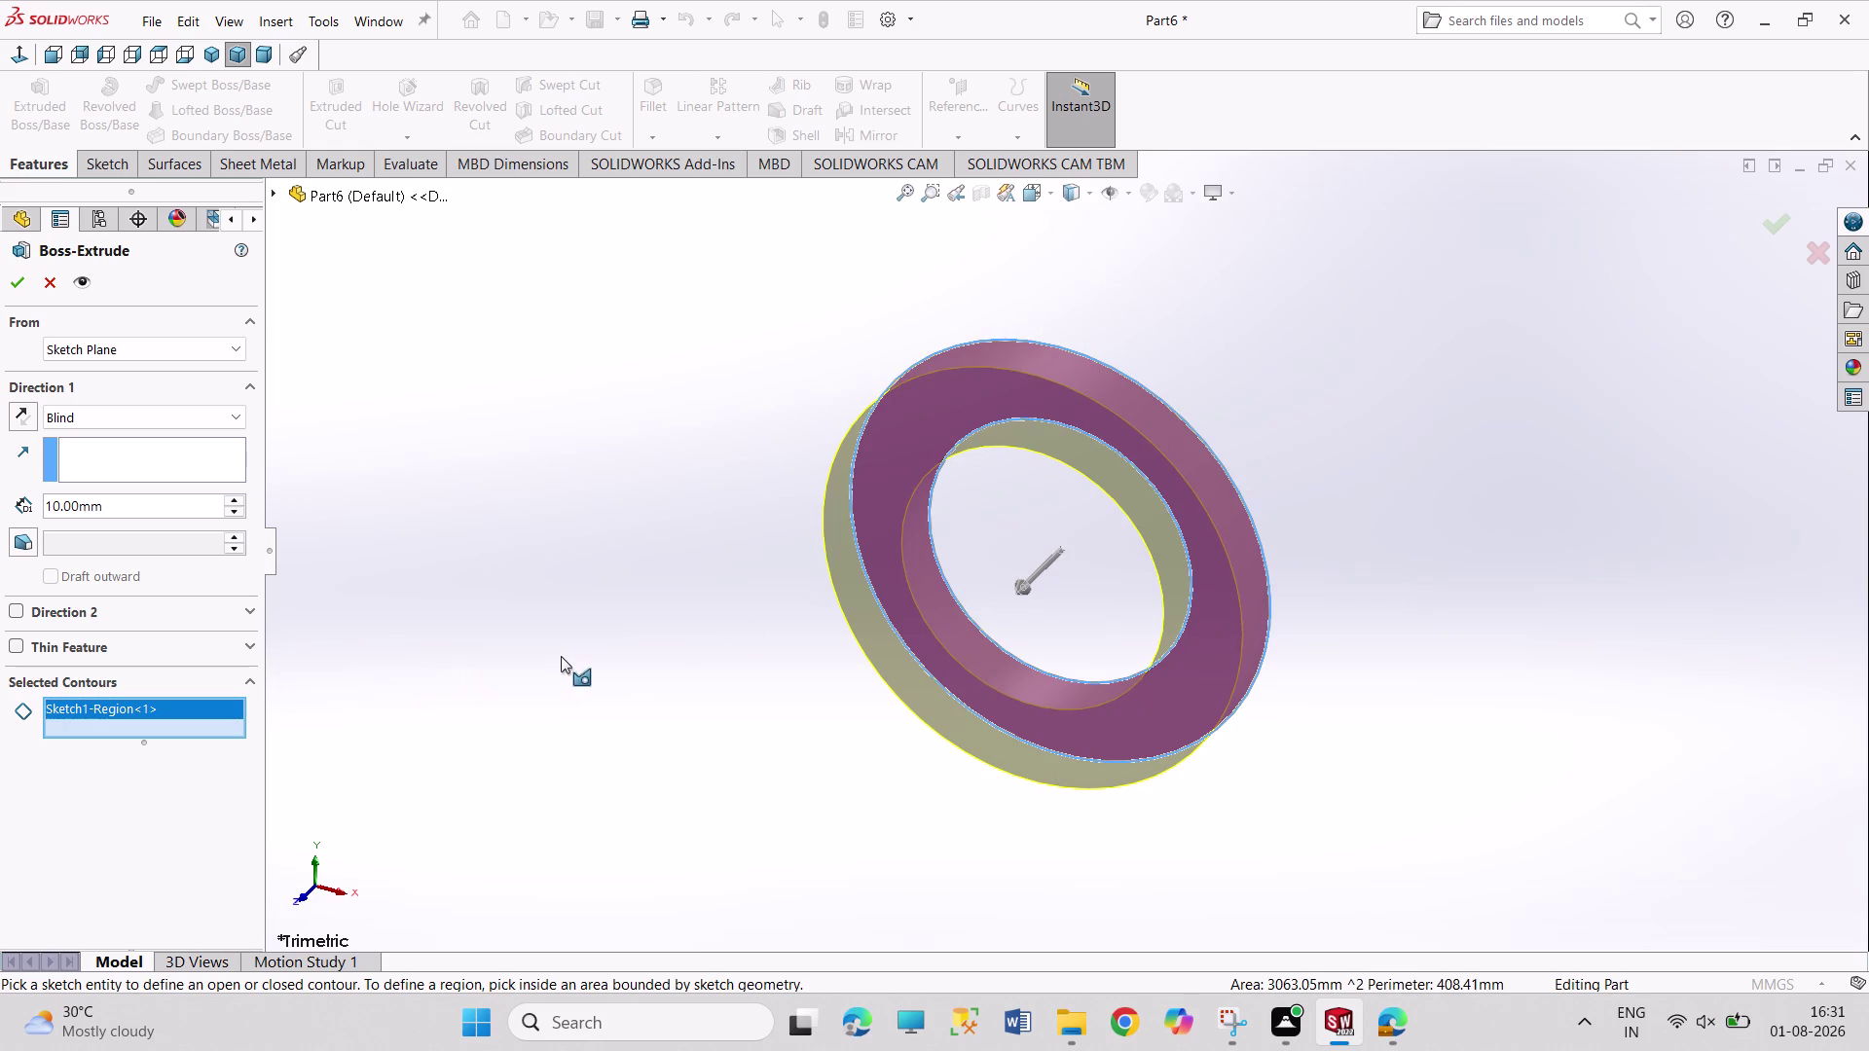
middle_drag(553, 656, 505, 700)
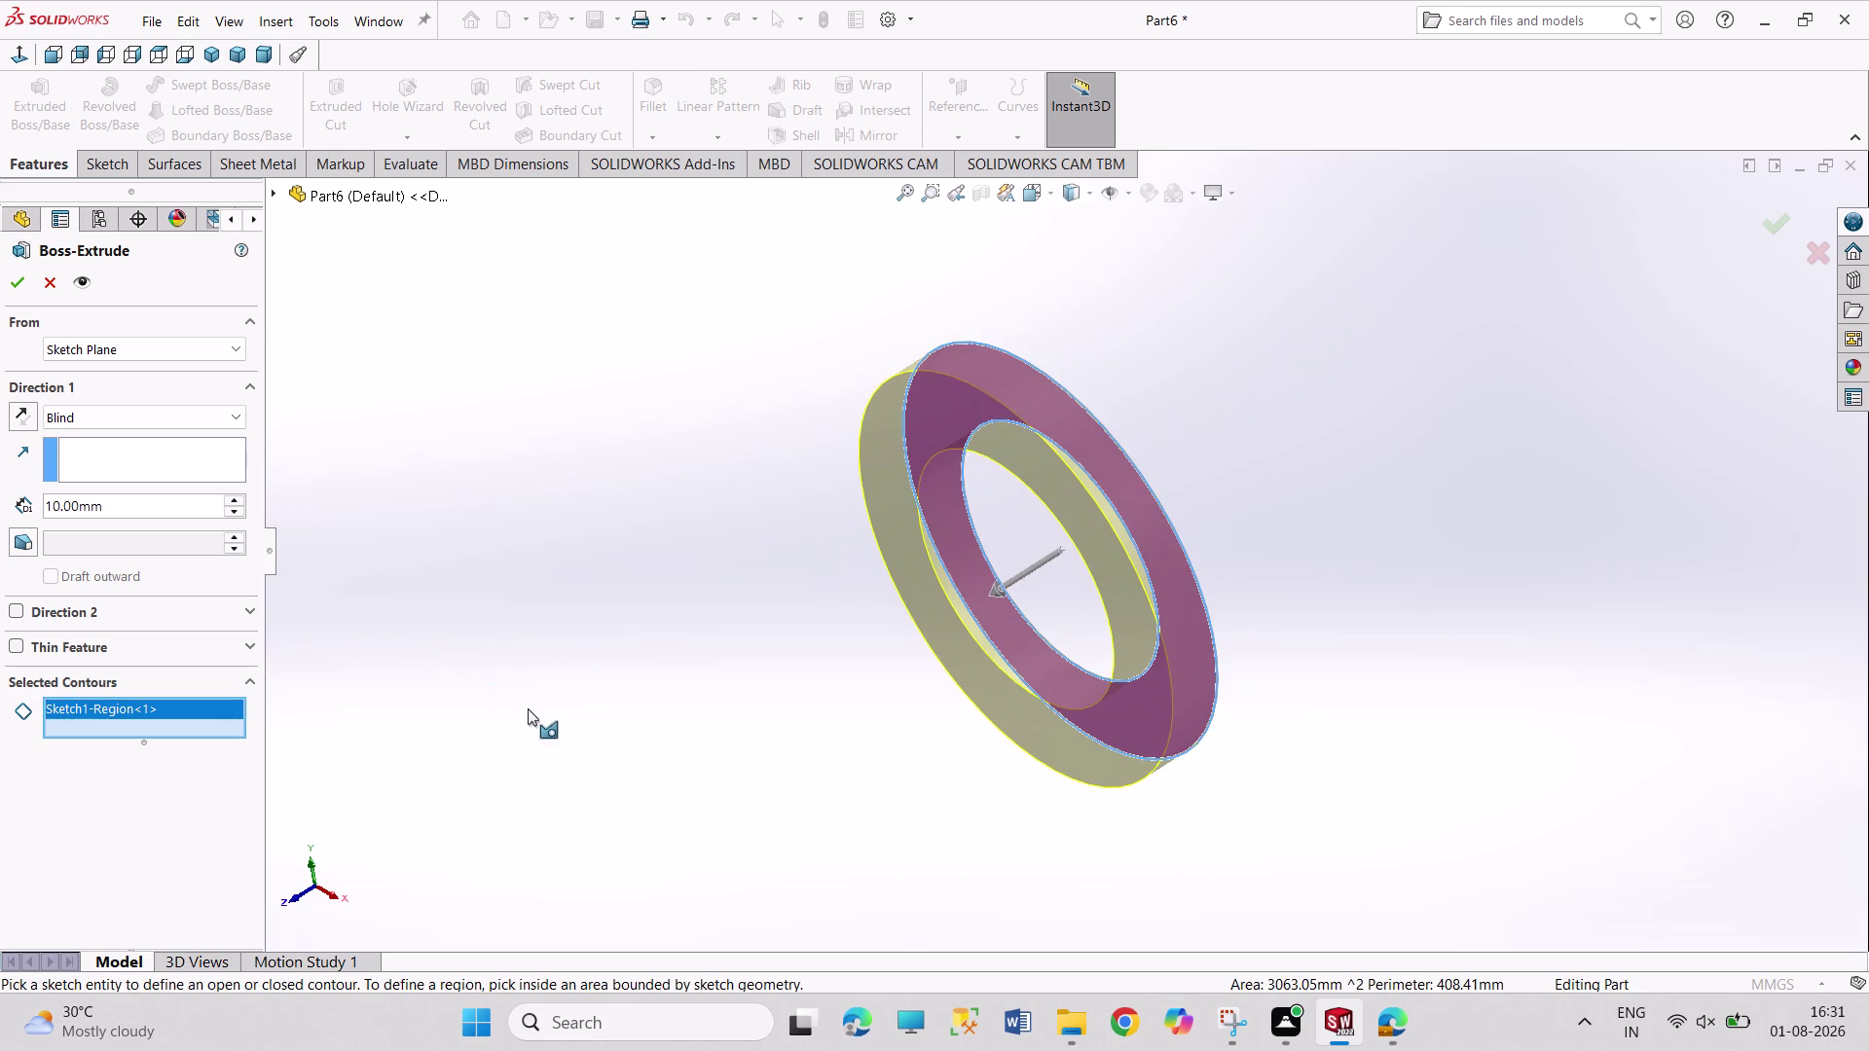
click(1031, 530)
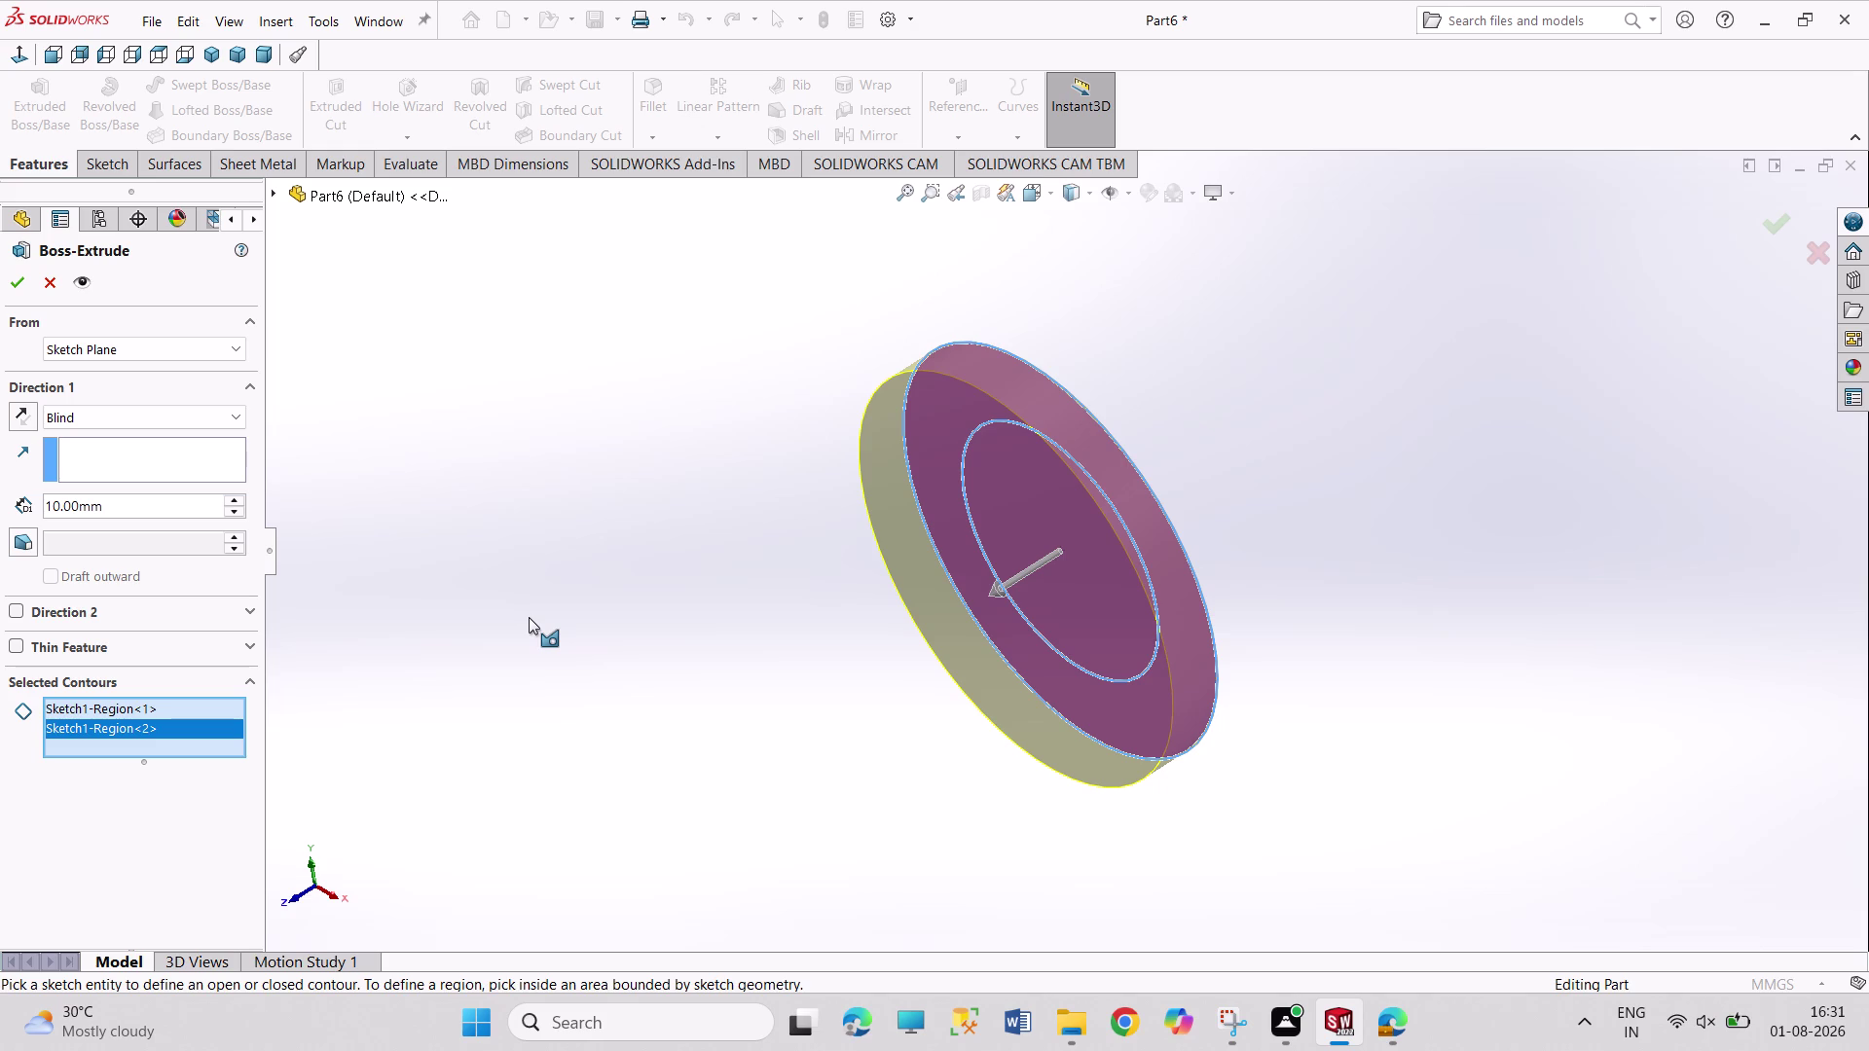
Set the extrusion depth to 30 mm and accept Boss-Extrude1.
text(30)
click(236, 501)
click(237, 502)
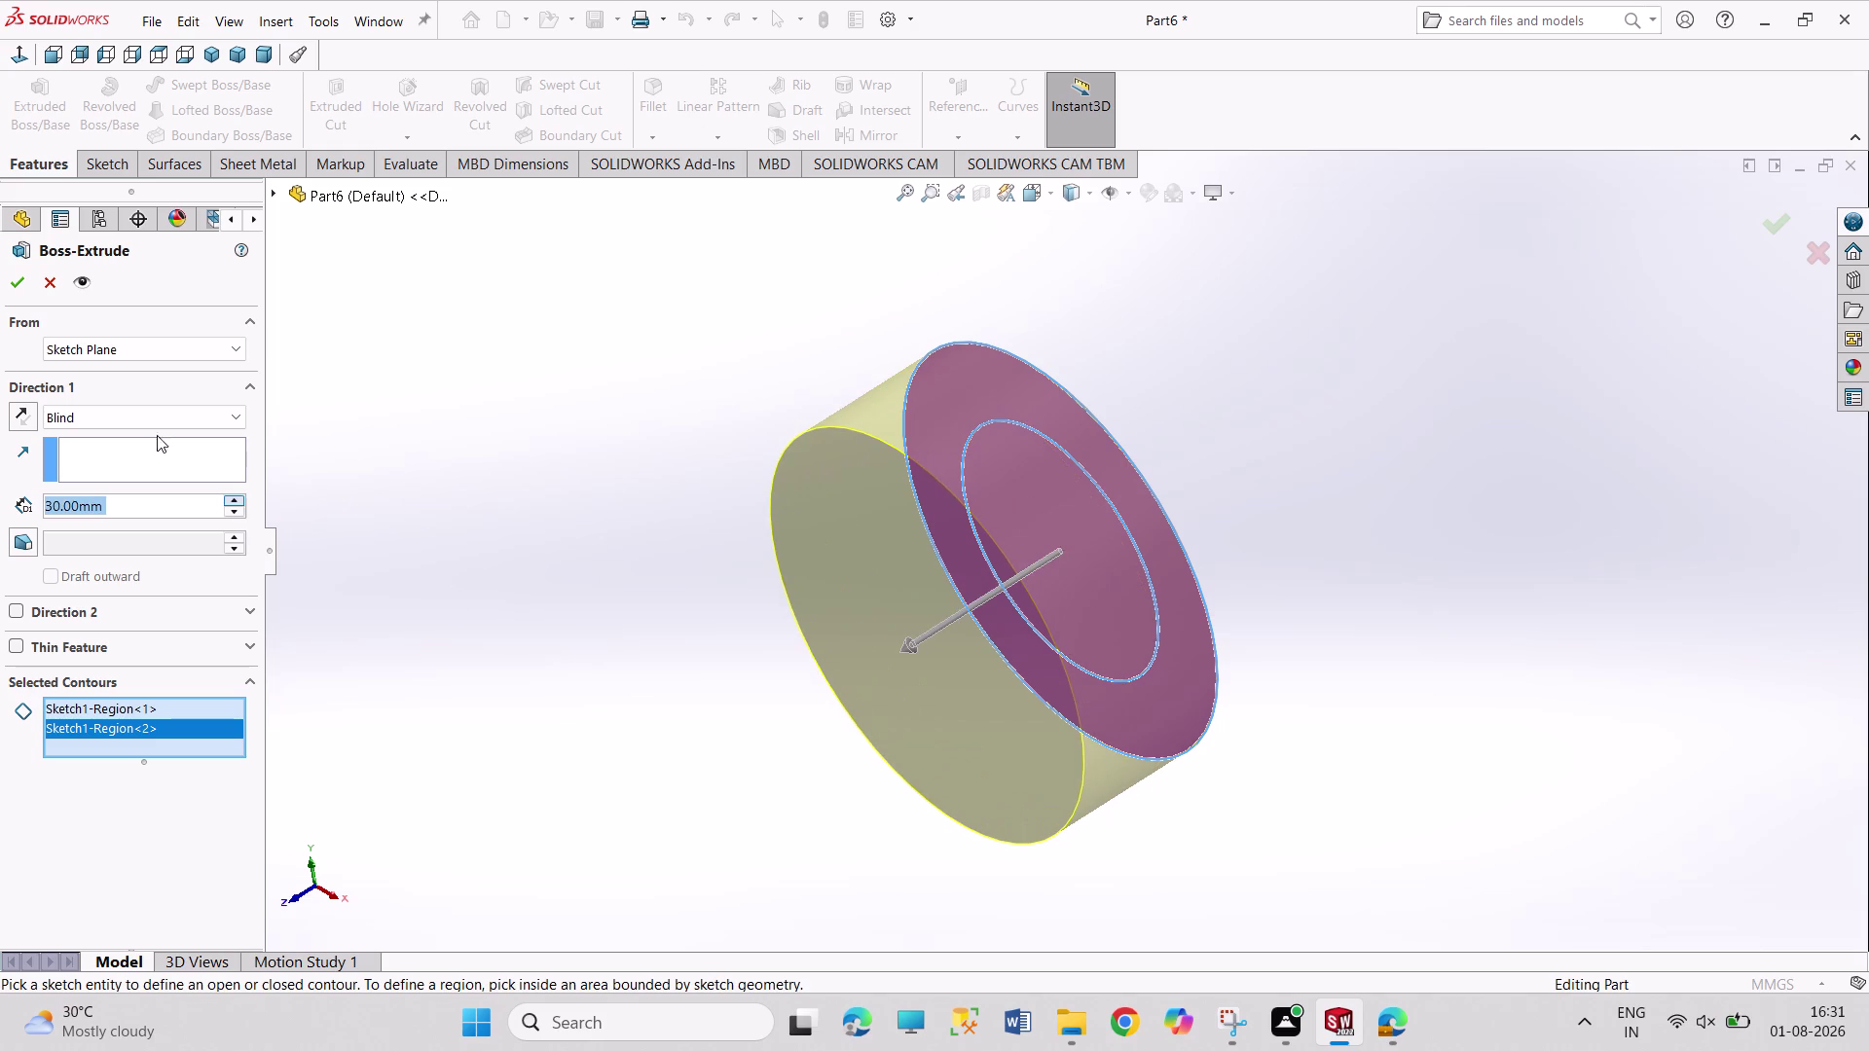
click(24, 286)
click(622, 742)
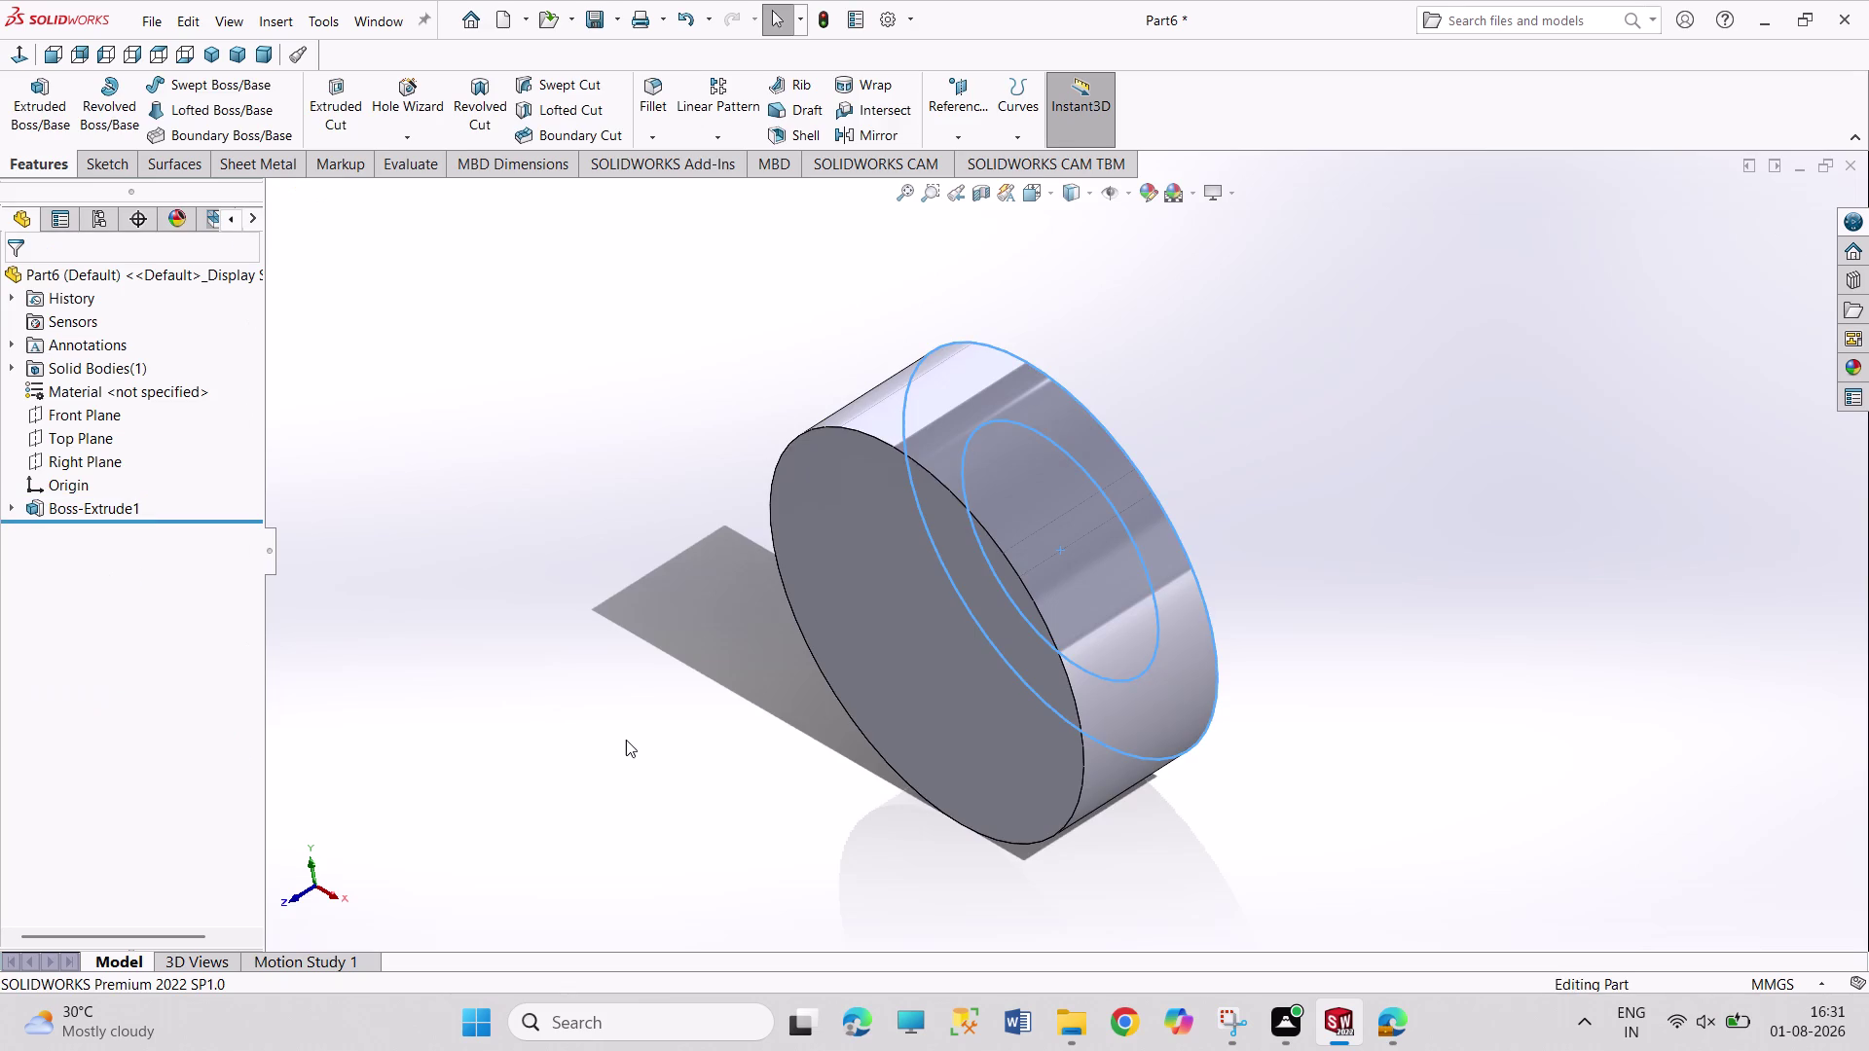
click(13, 503)
Start a second extrusion from Sketch1 using only the inner circle contour.
click(80, 525)
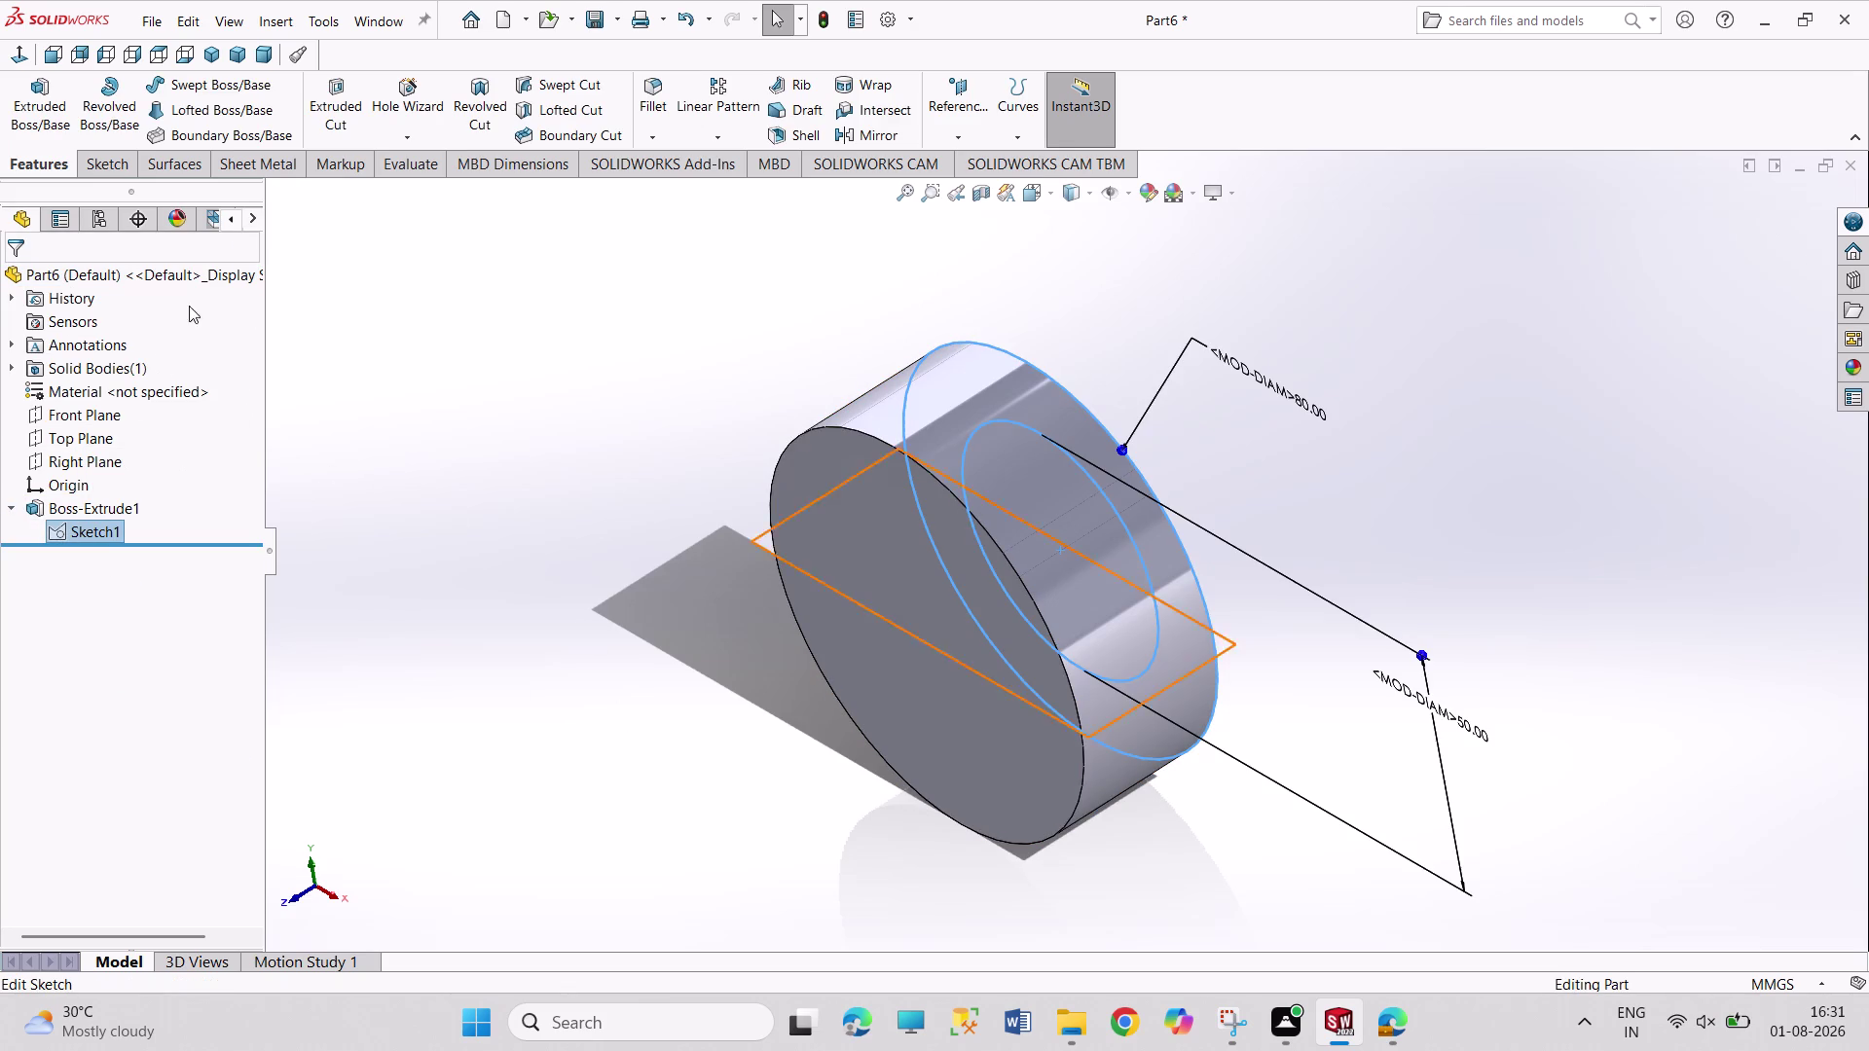
click(57, 111)
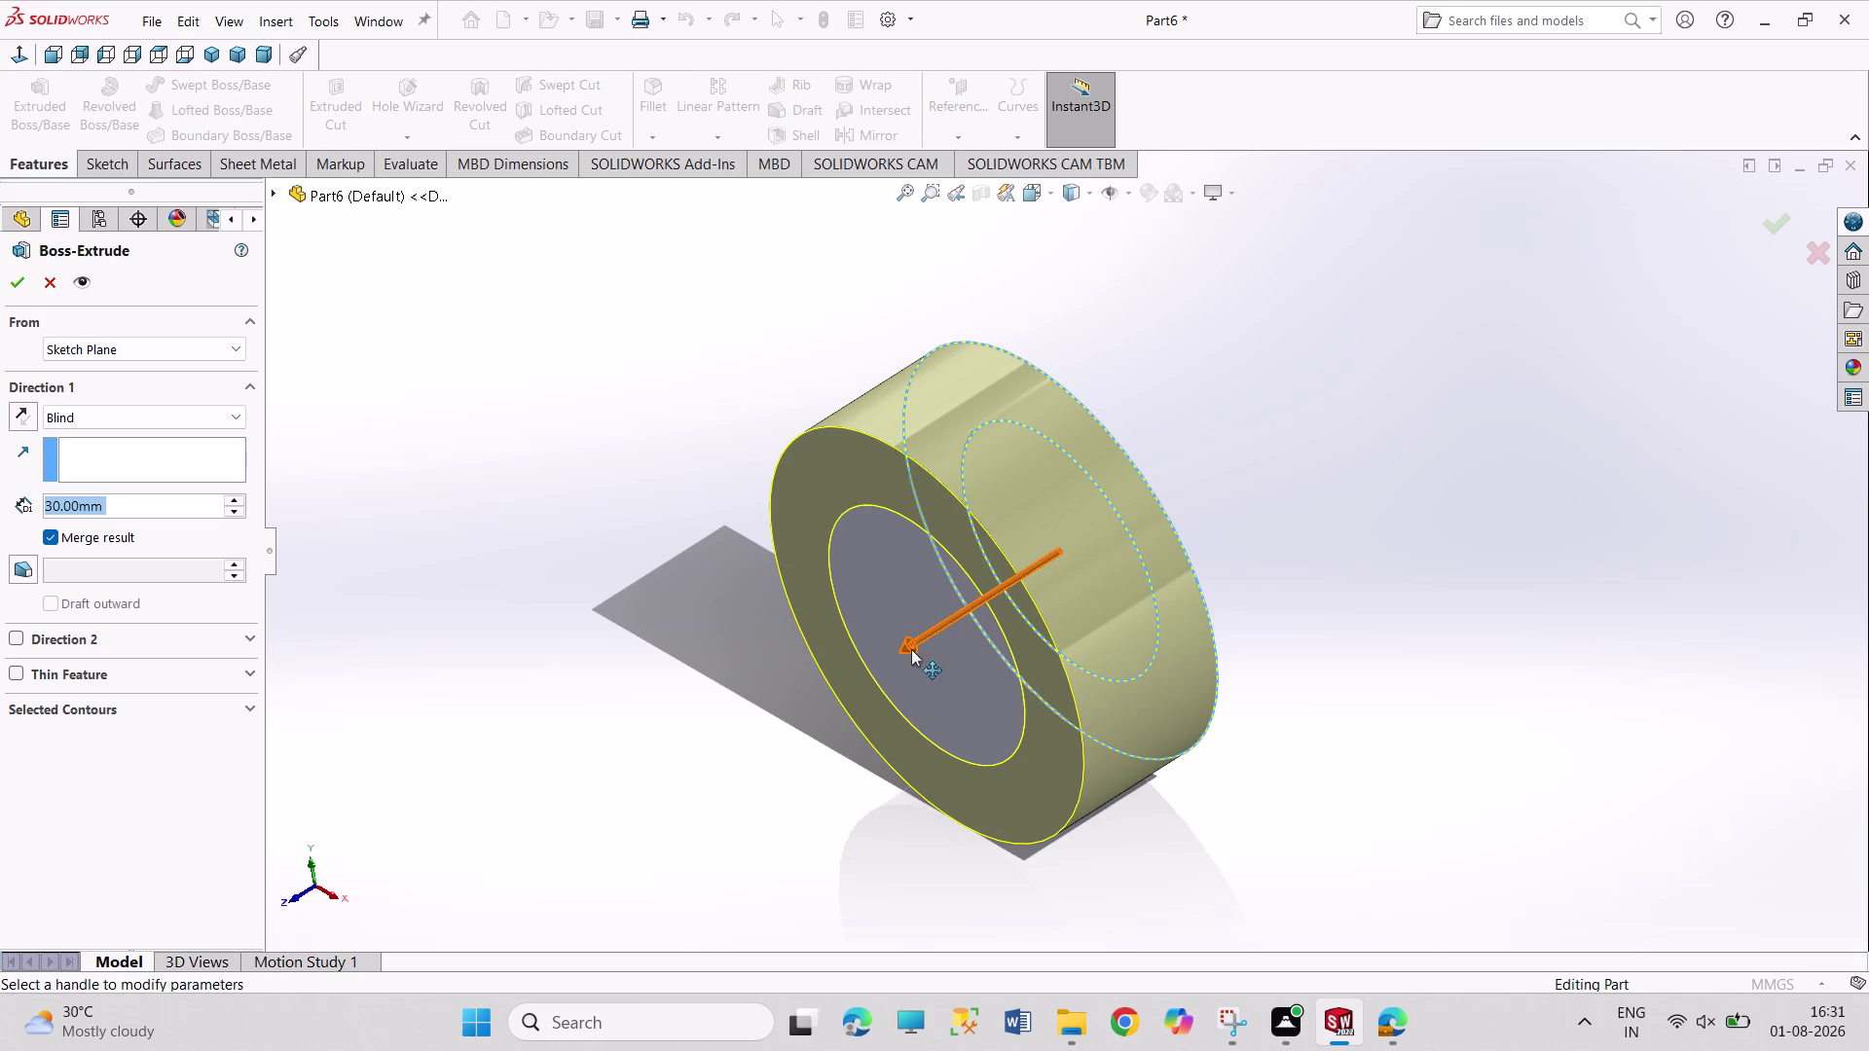
click(928, 677)
click(208, 705)
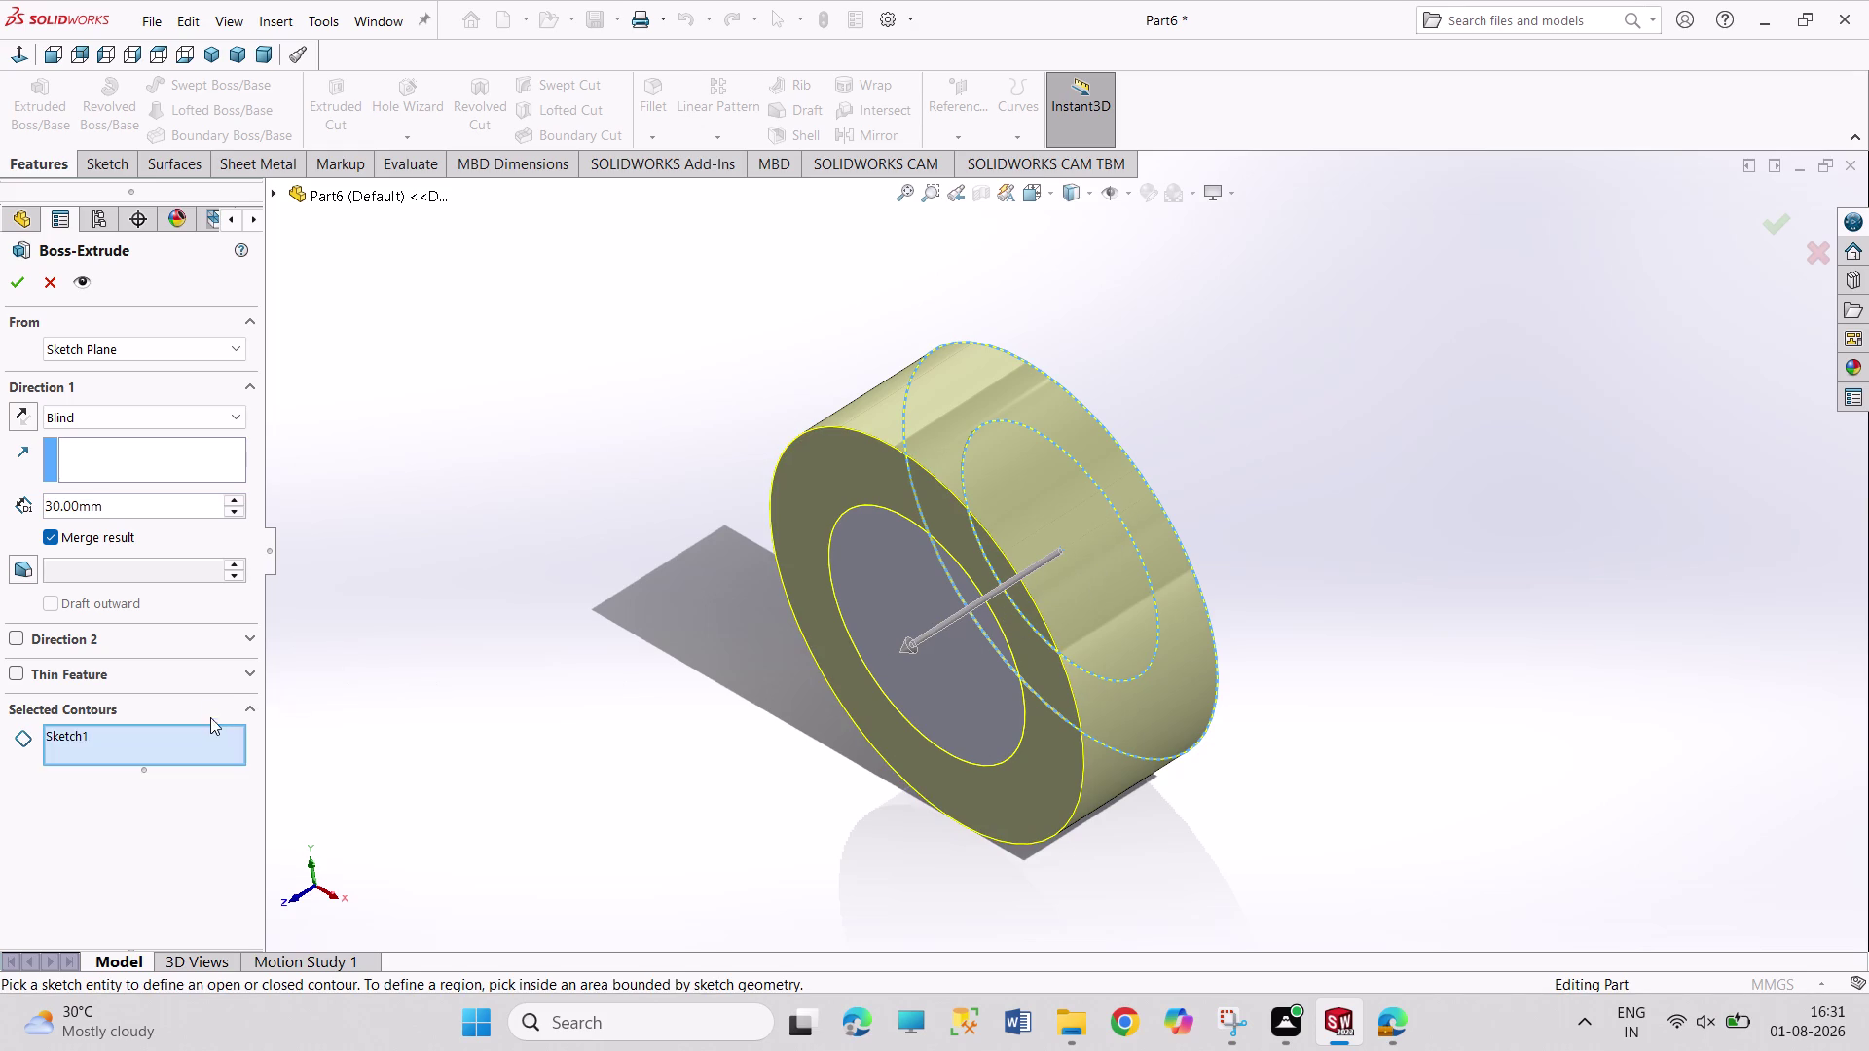
click(200, 736)
right_click(200, 736)
click(224, 744)
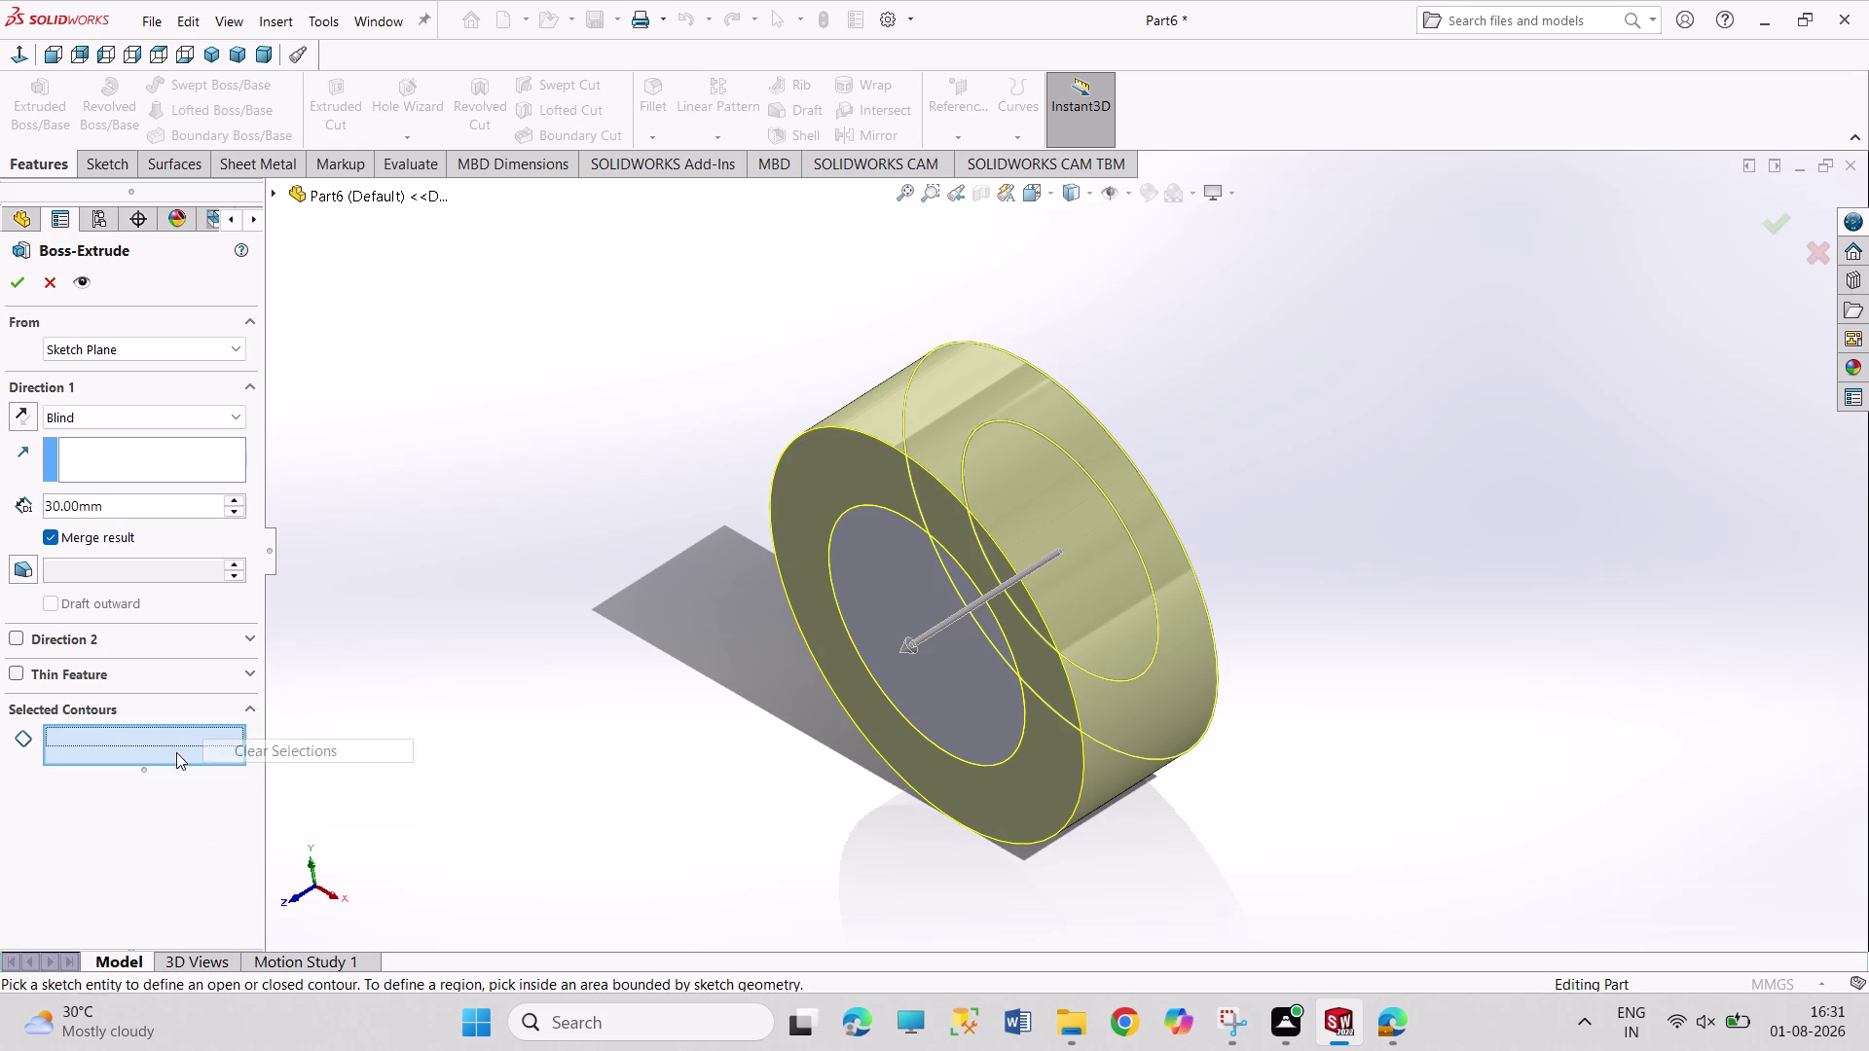
click(160, 753)
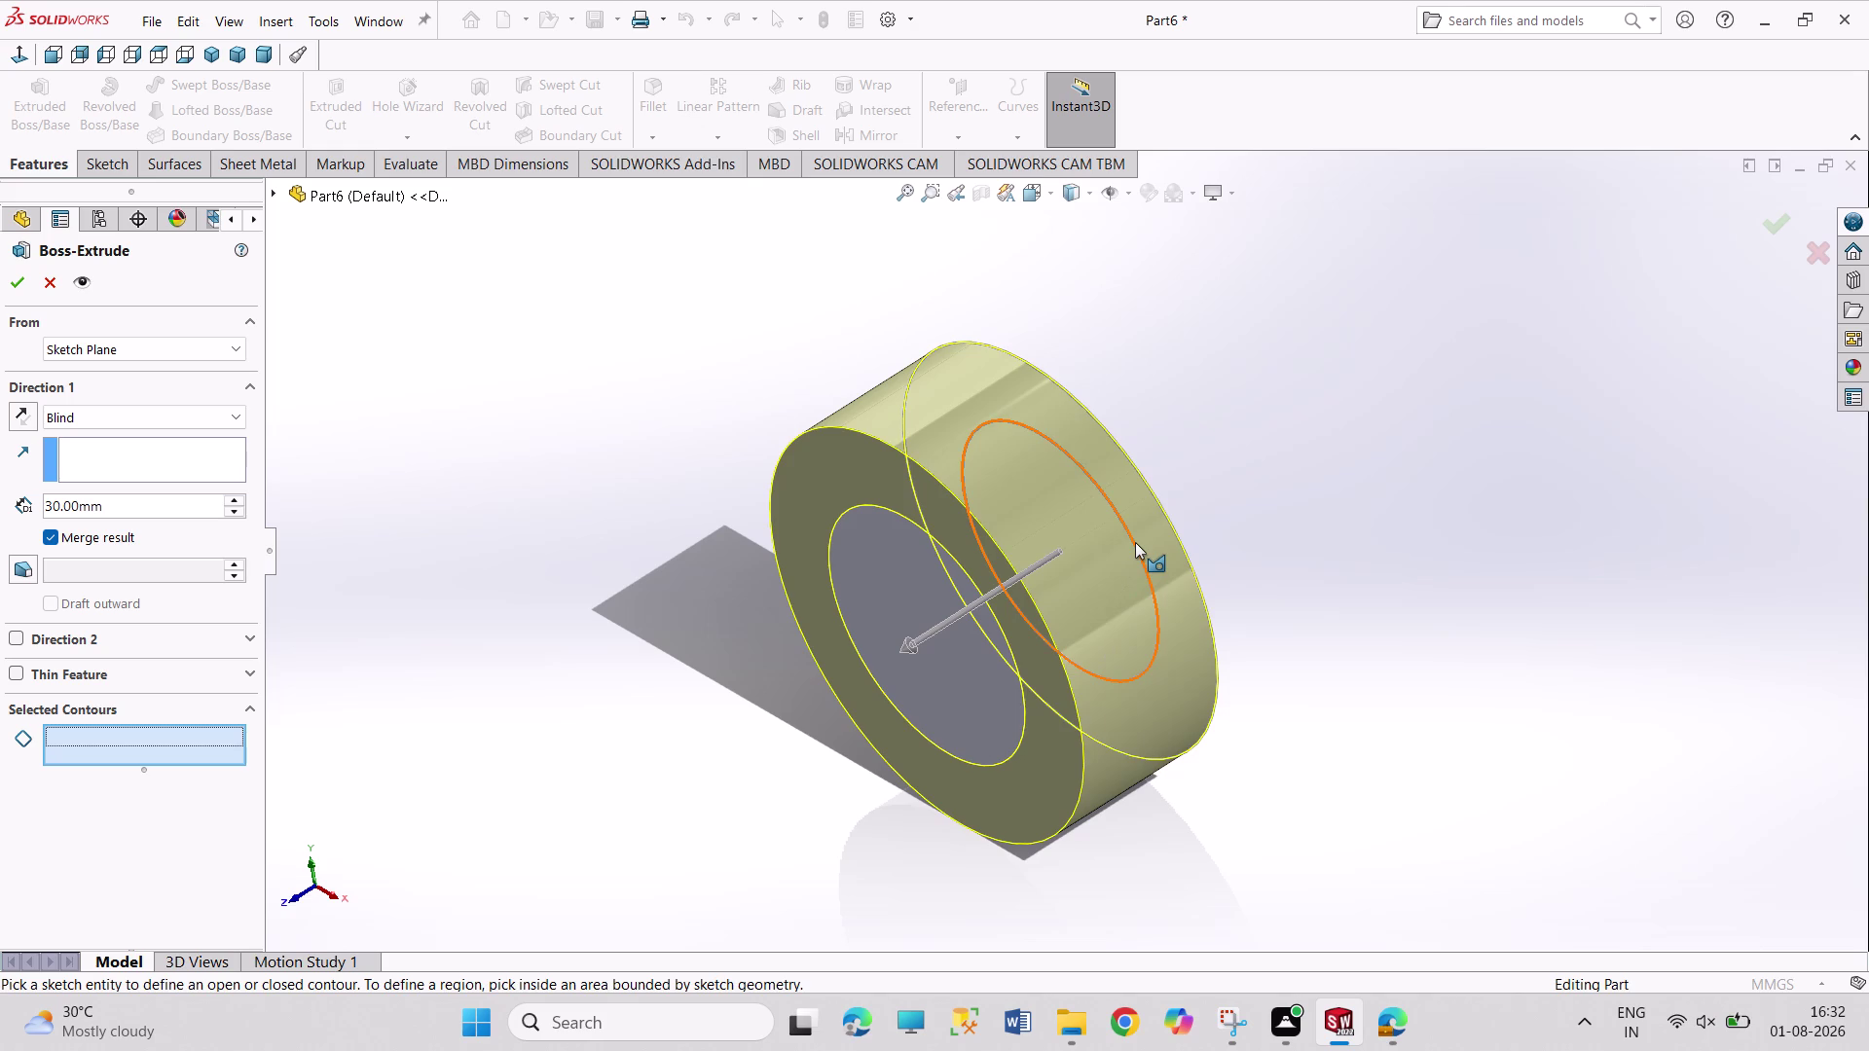
click(1135, 542)
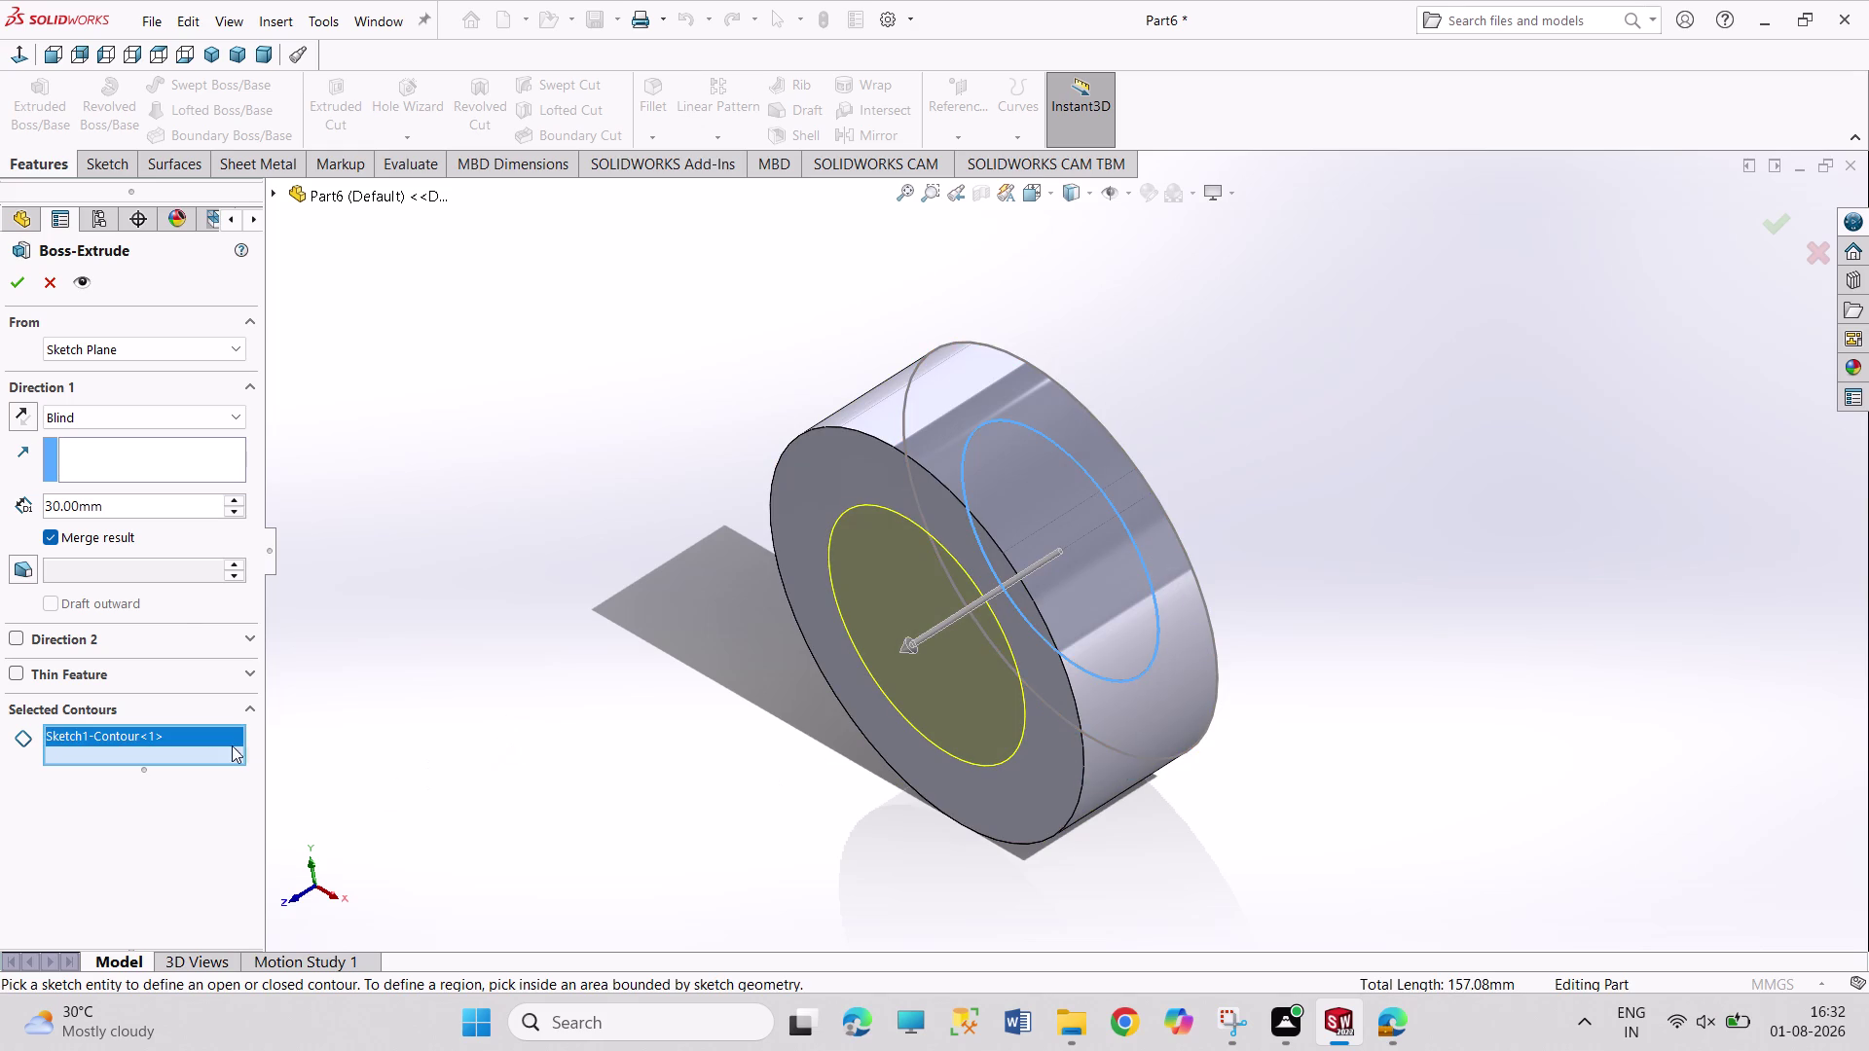
Set the depth to 120 mm and accept Boss-Extrude2.
triple_click(235, 497)
triple_click(236, 497)
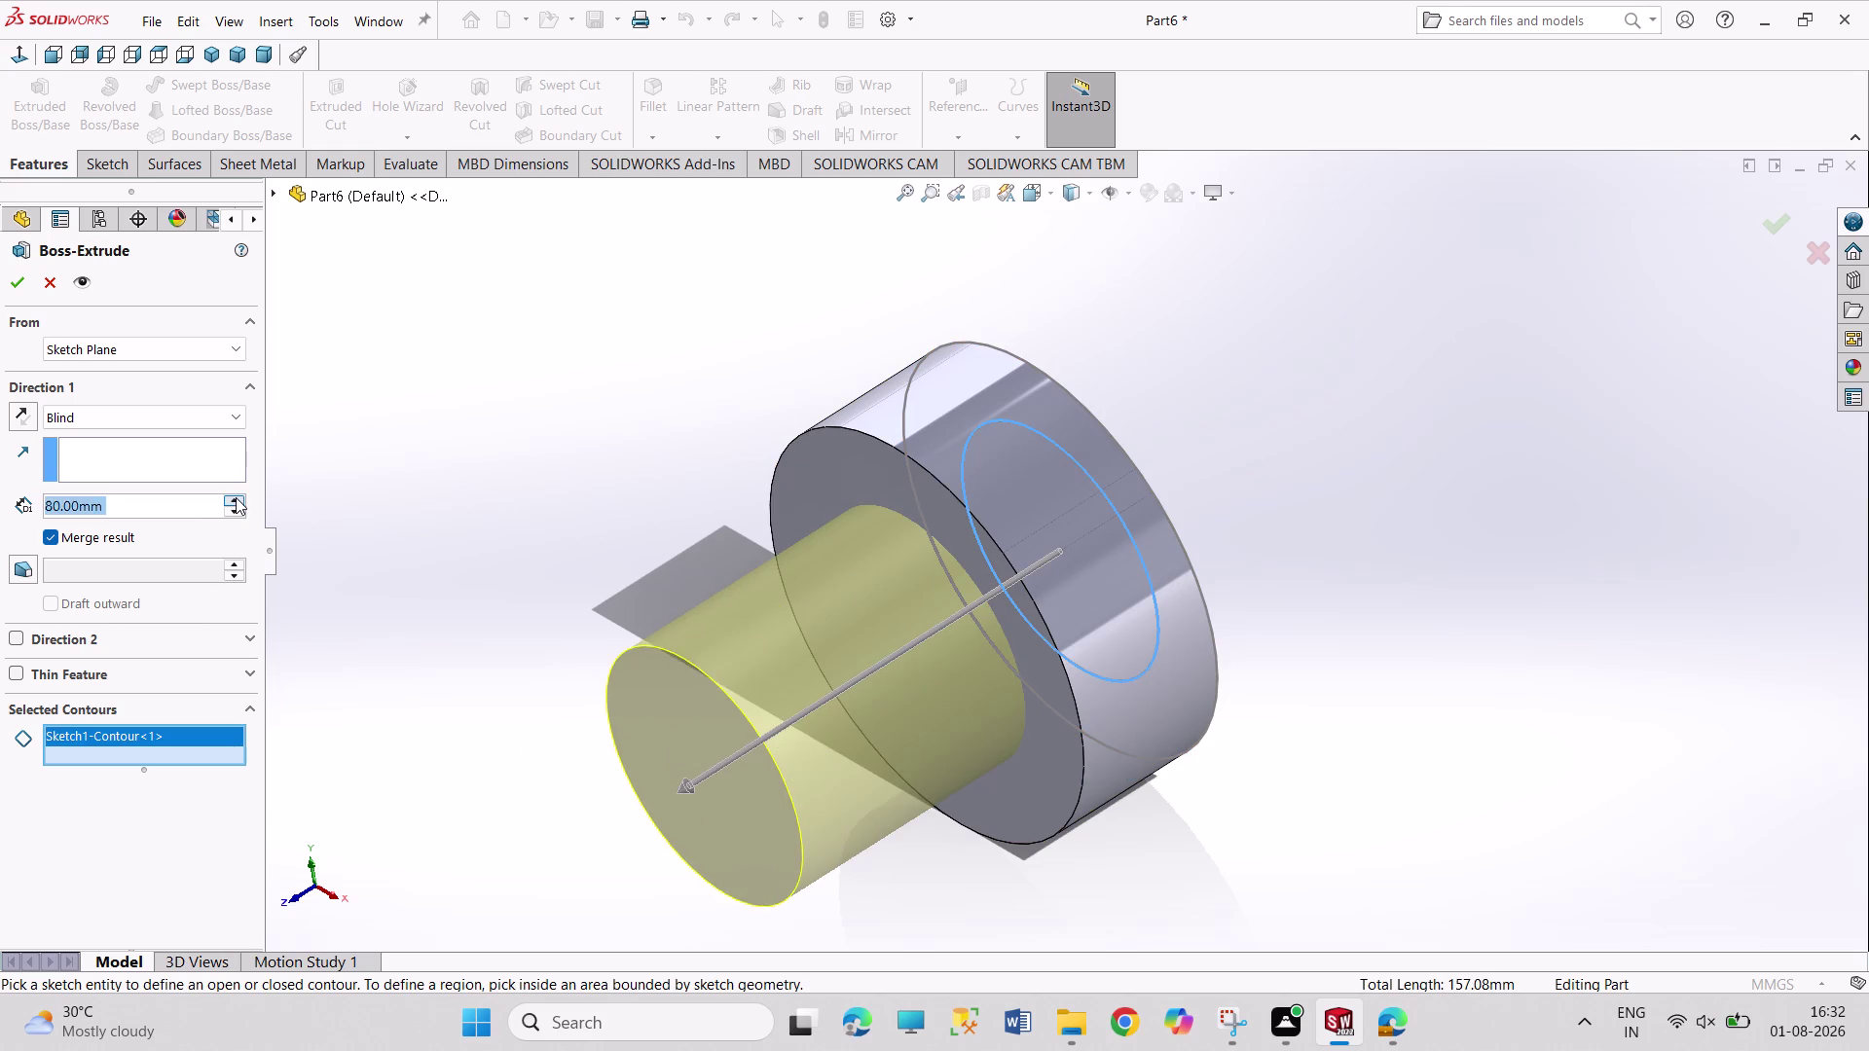
click(235, 497)
click(235, 498)
click(235, 497)
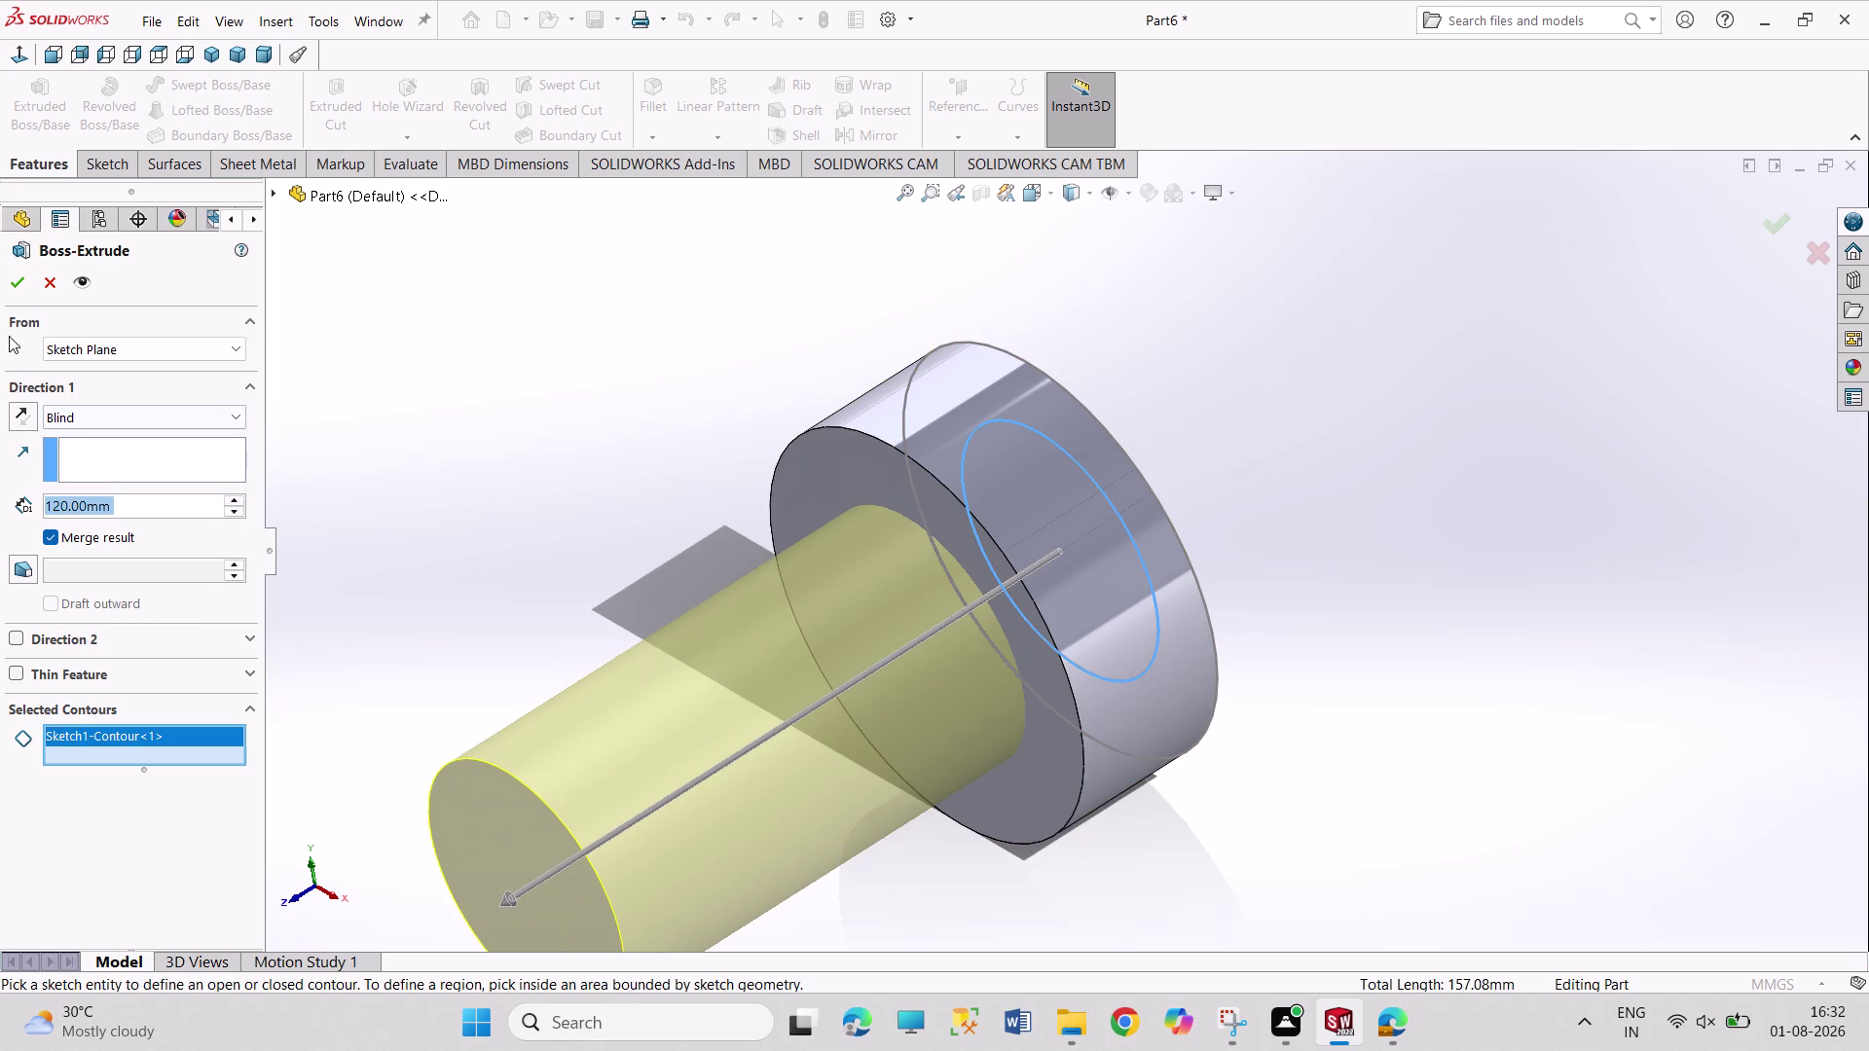
click(11, 295)
click(424, 468)
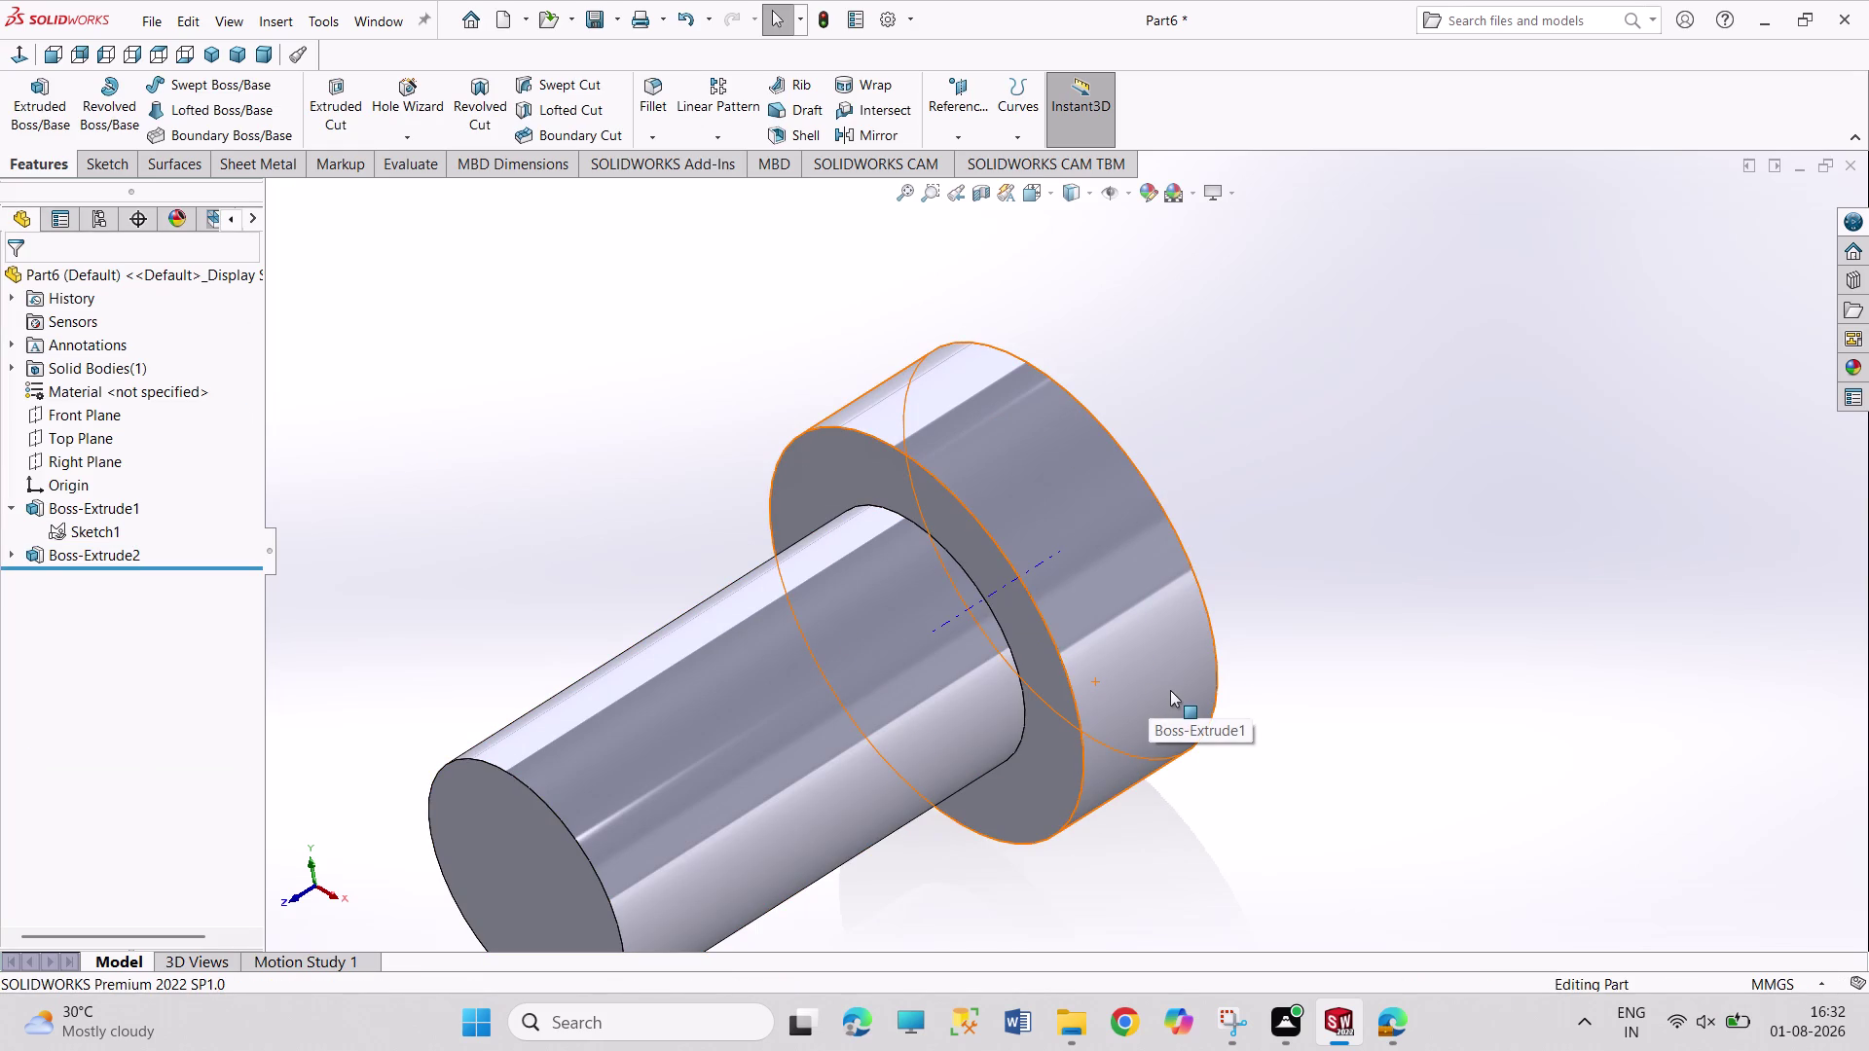
Orbit to the head, select its outer face edge and begin a chamfer.
middle_drag(1288, 628, 1131, 711)
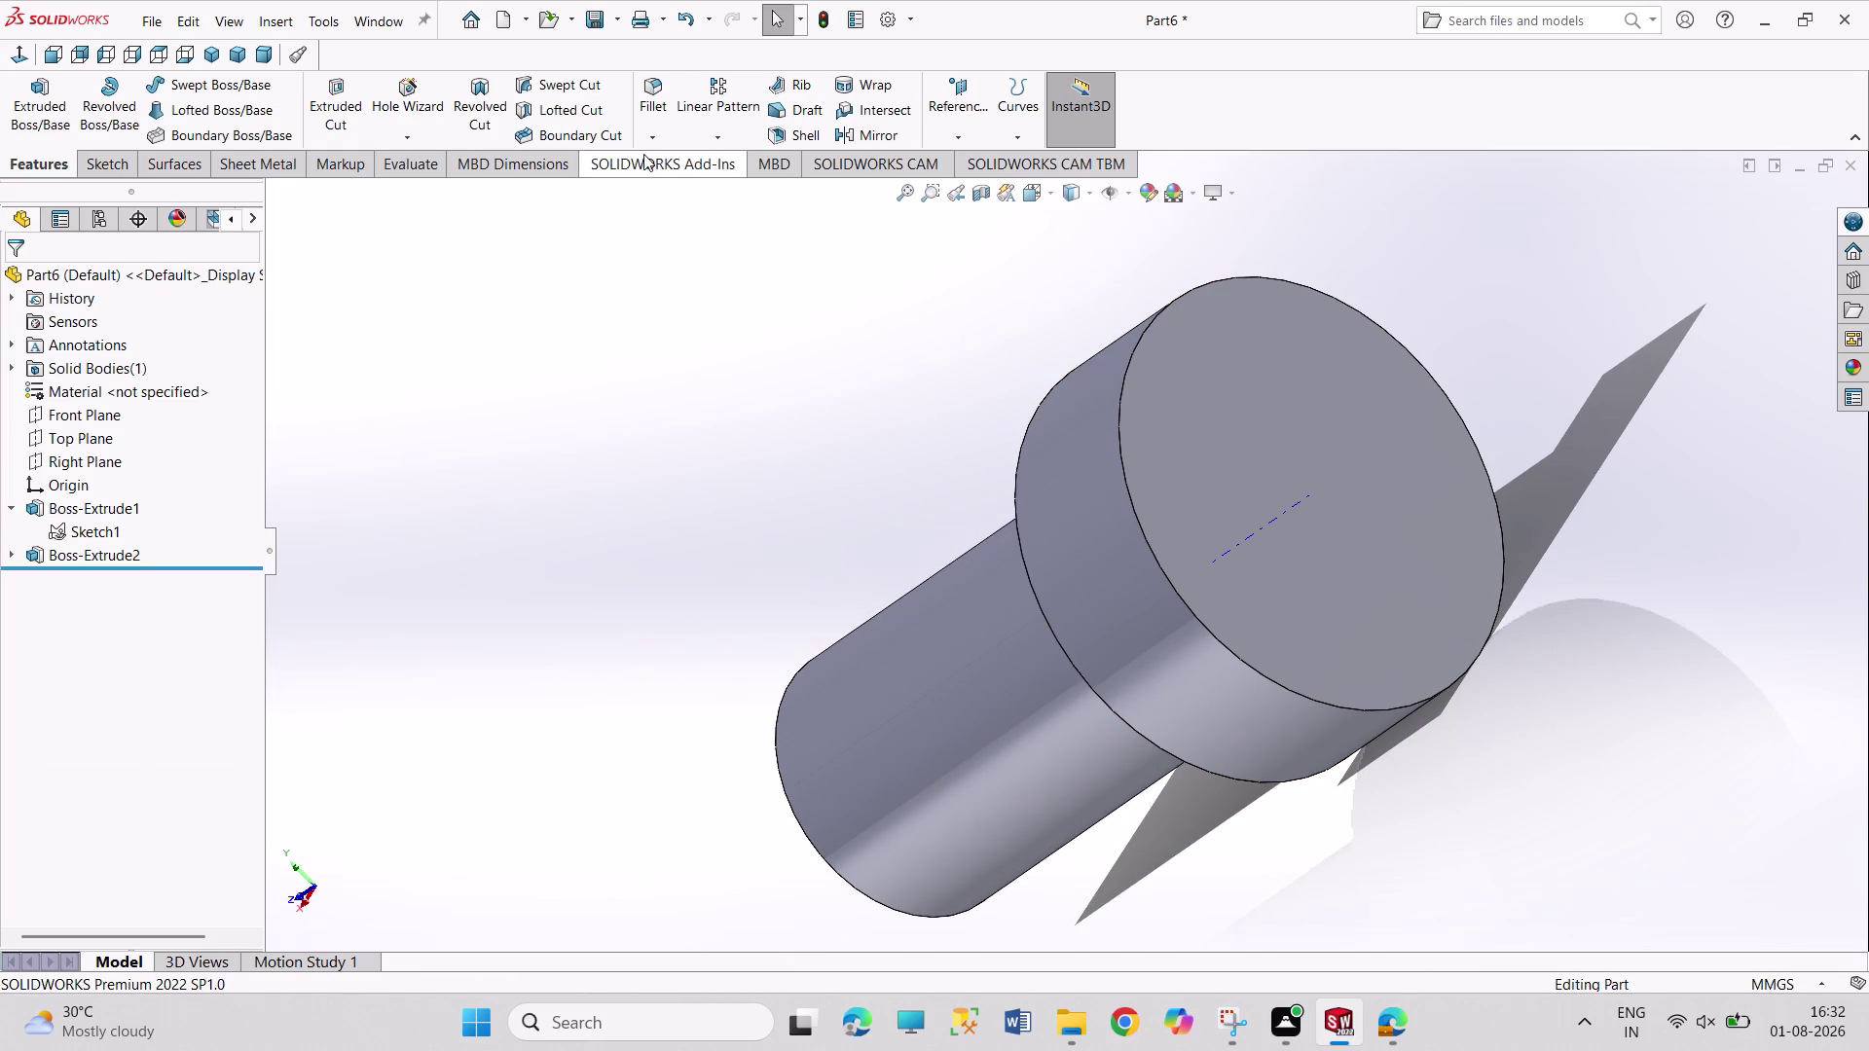
click(657, 135)
click(682, 183)
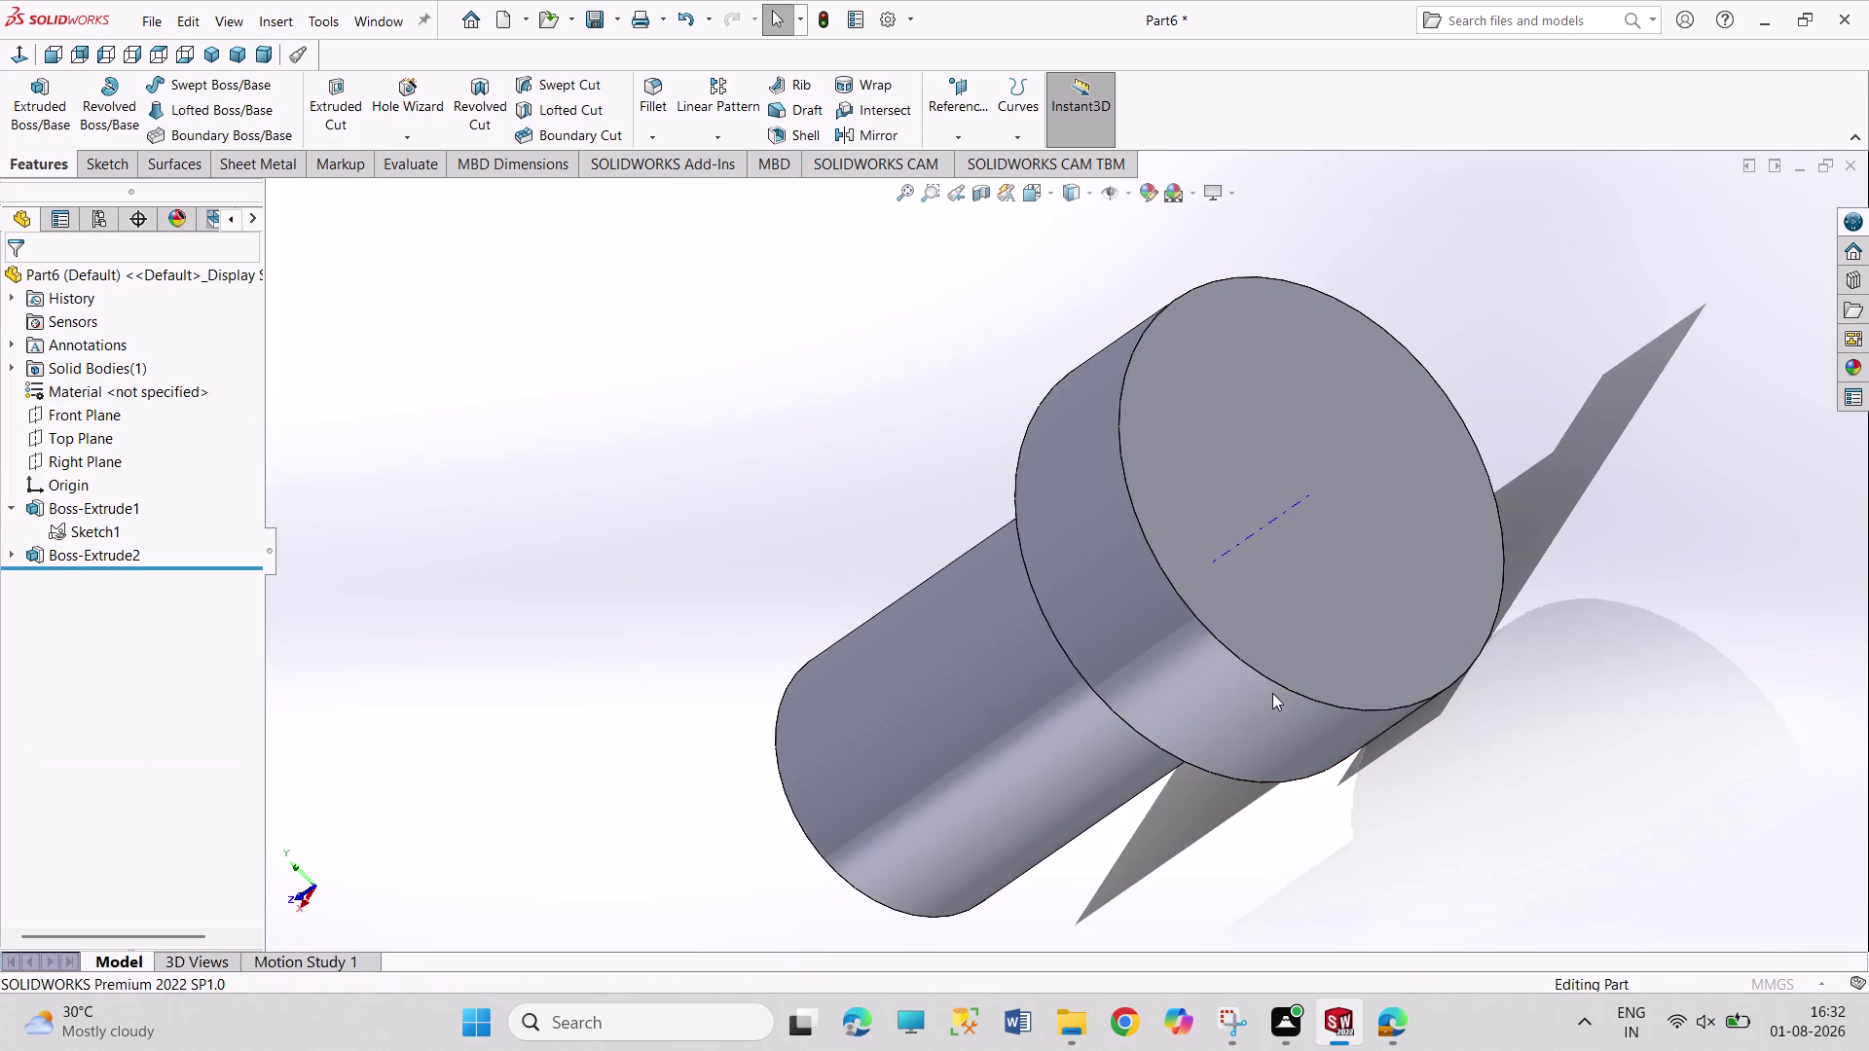
click(1281, 685)
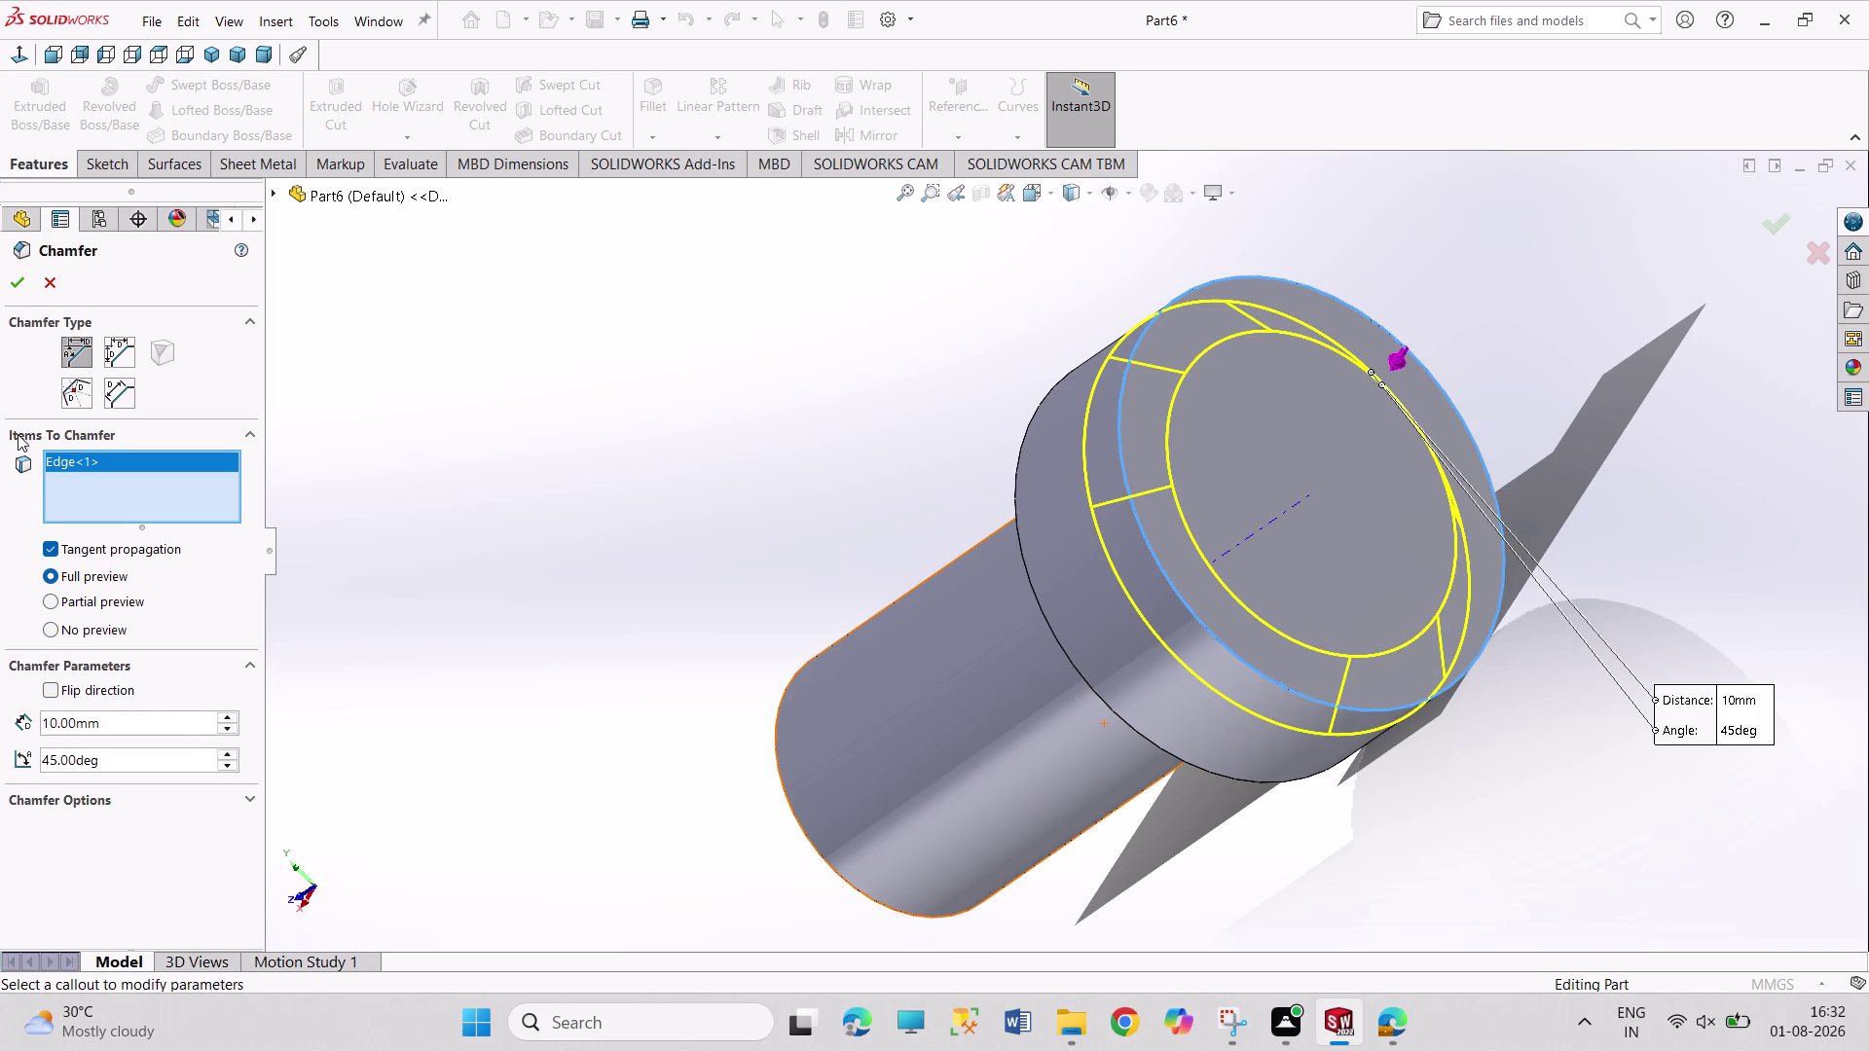
Accept the 10 mm × 45° head chamfer and orbit to inspect the shaft end.
click(17, 285)
click(342, 533)
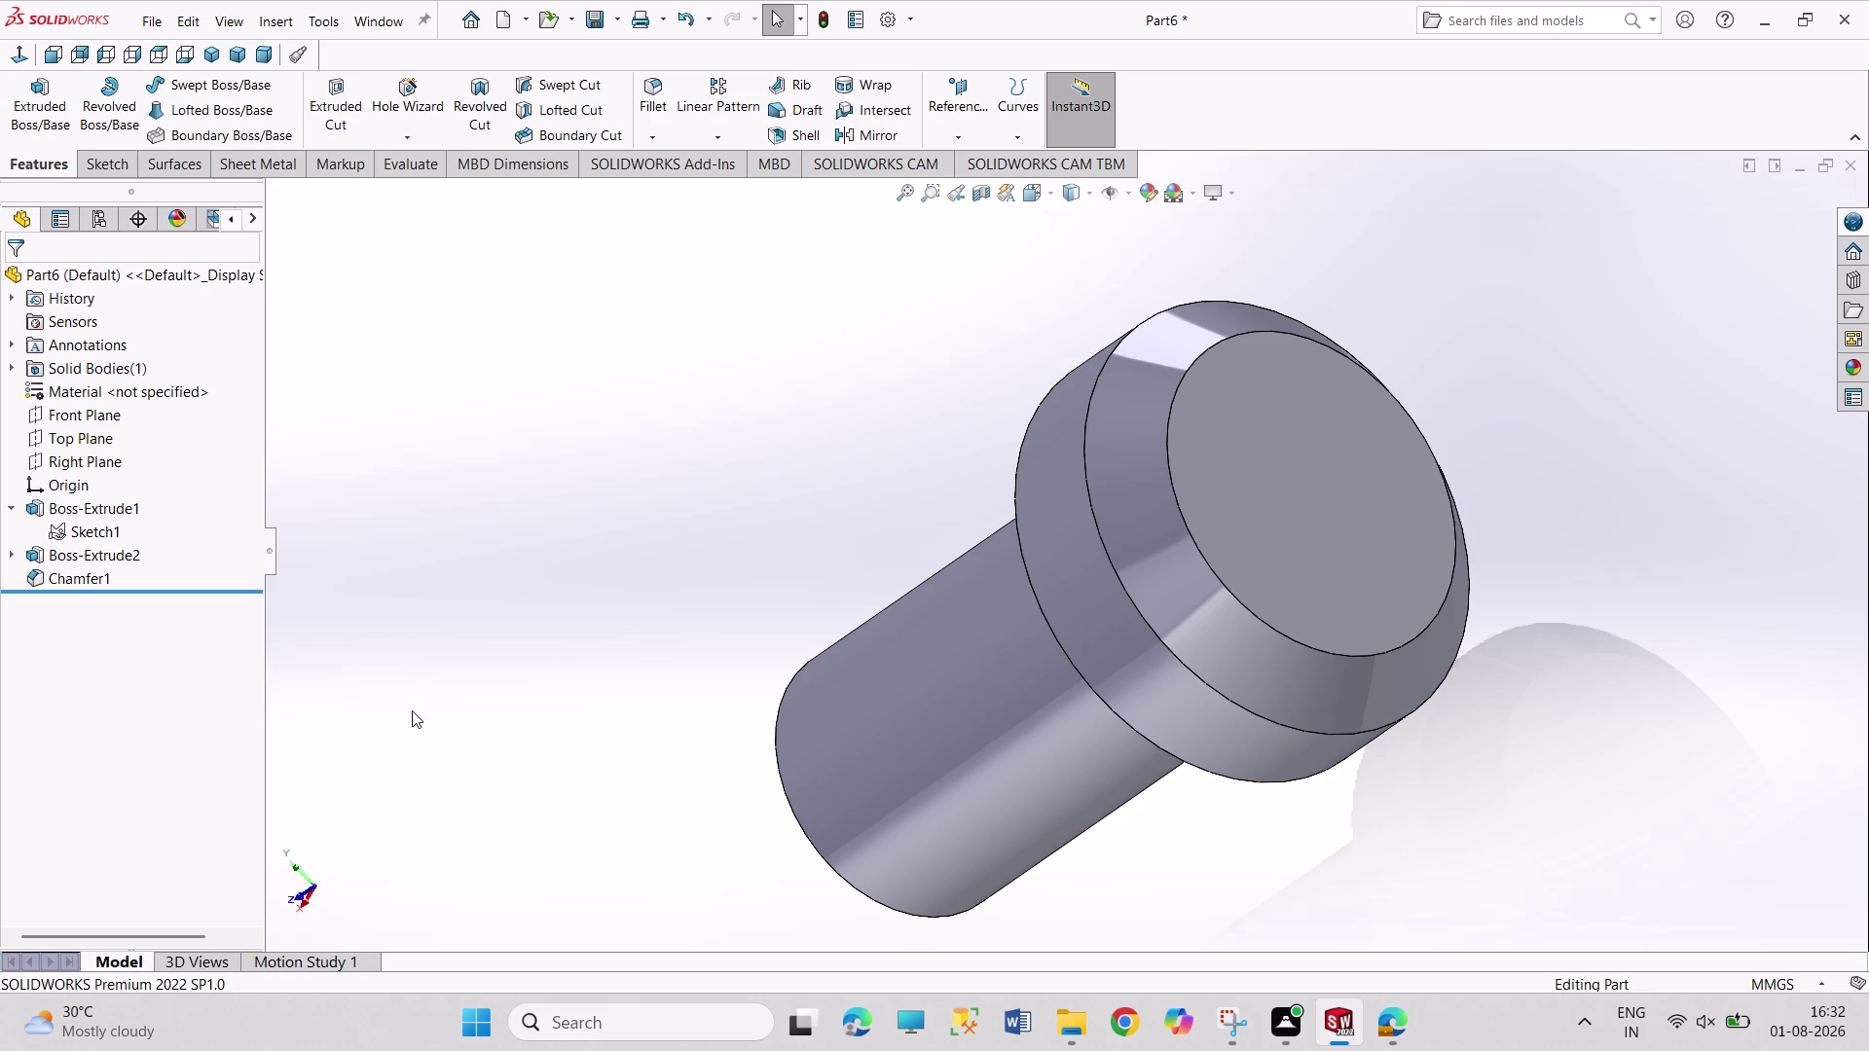
middle_drag(571, 788, 653, 529)
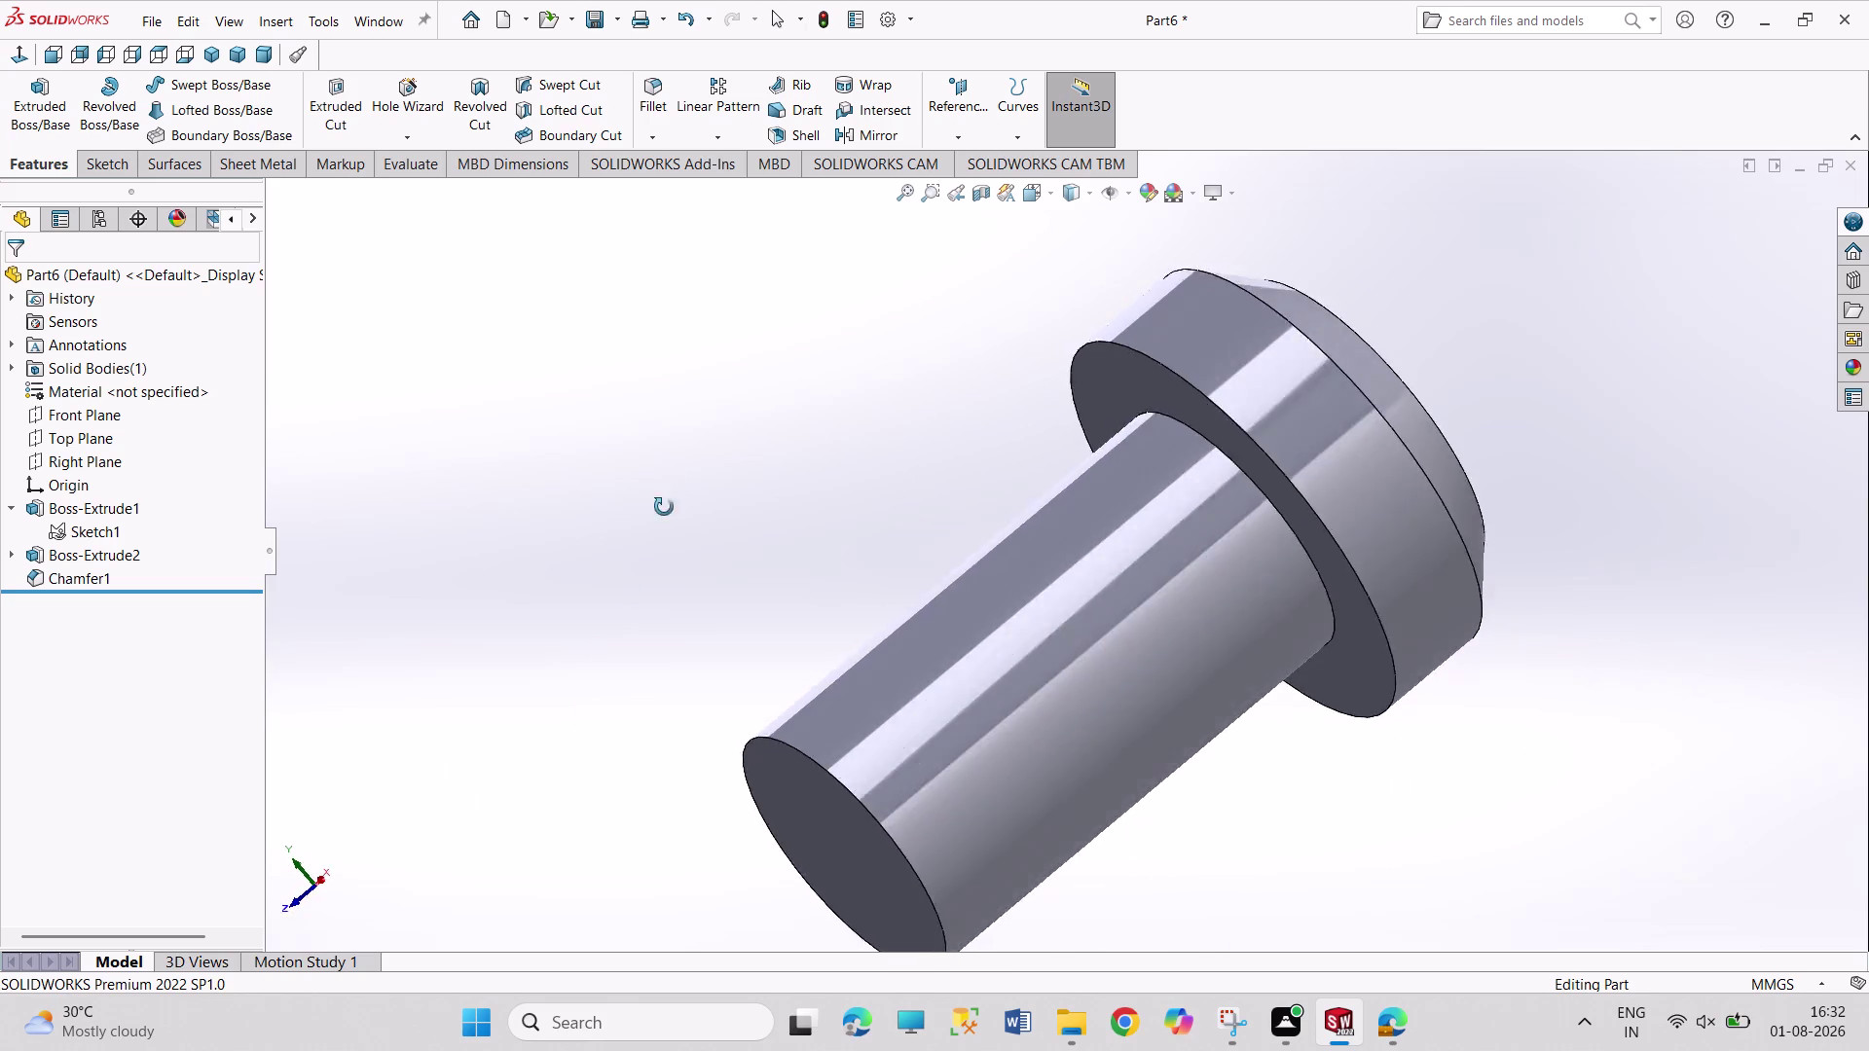
middle_drag(653, 529, 705, 460)
middle_drag(805, 672, 862, 571)
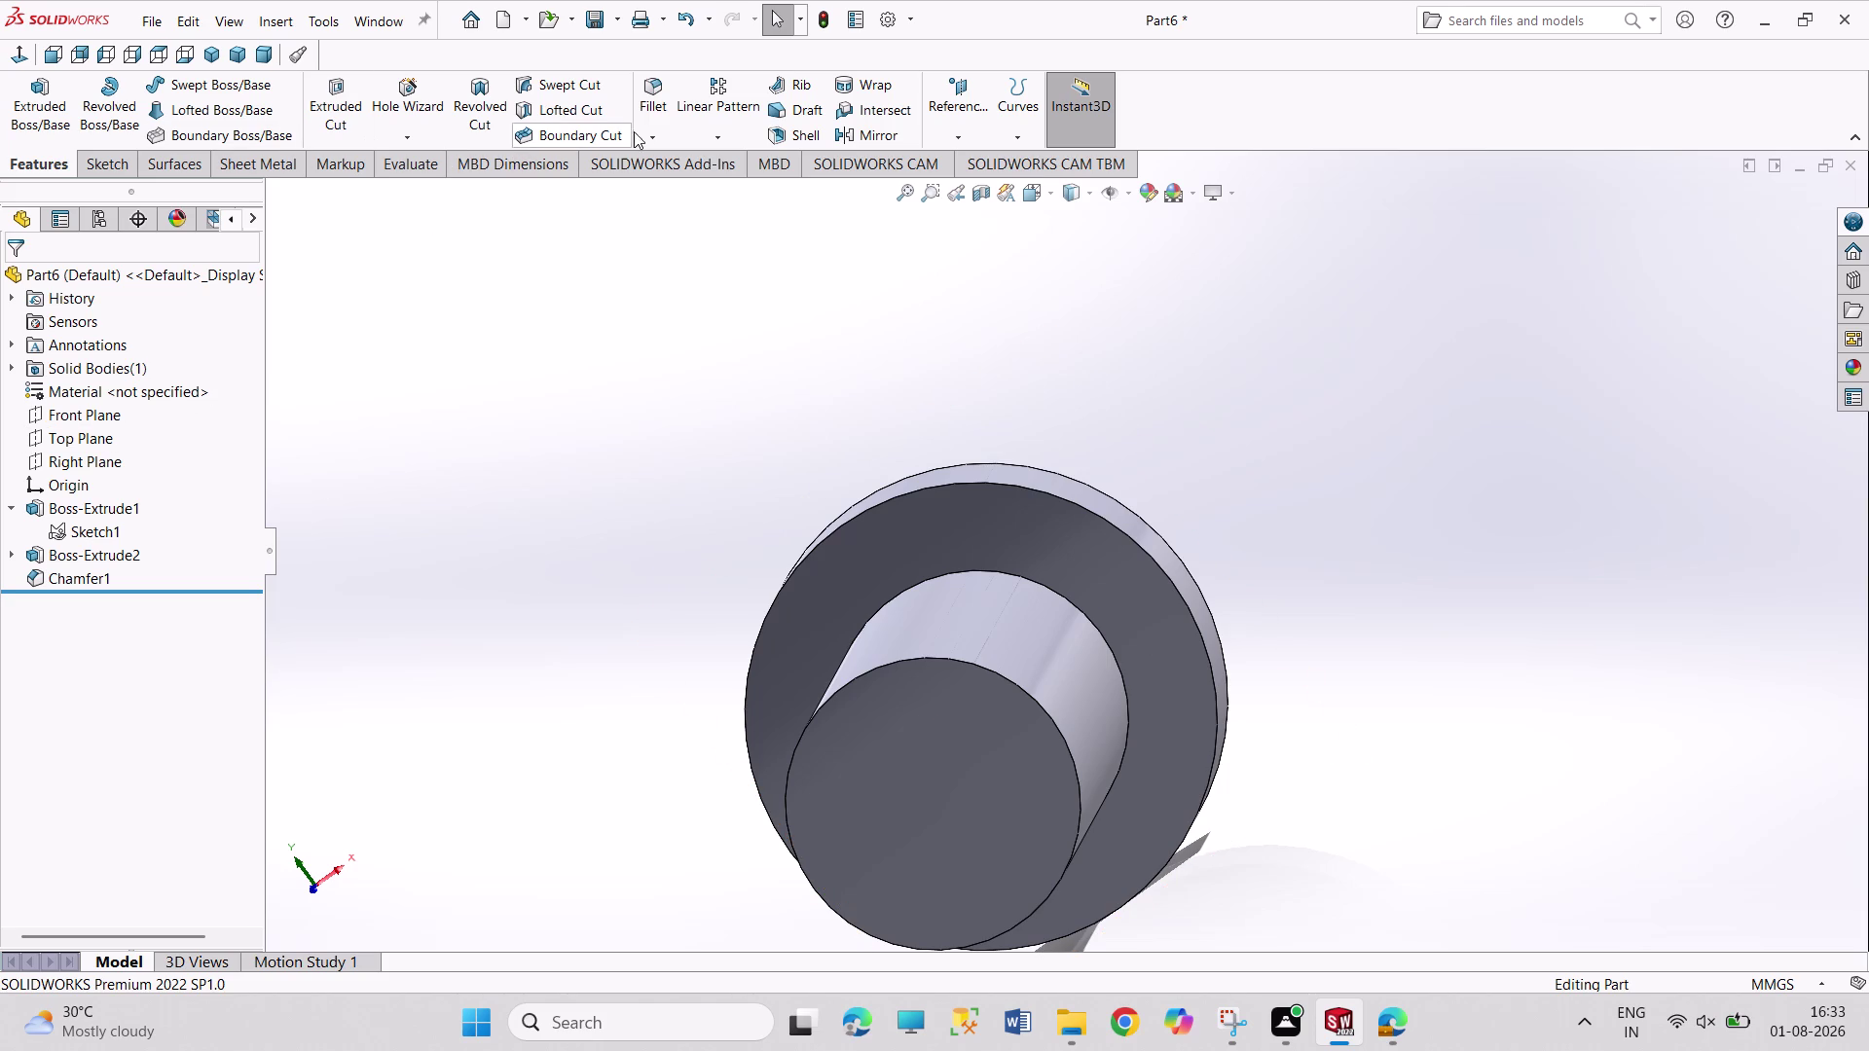
click(649, 139)
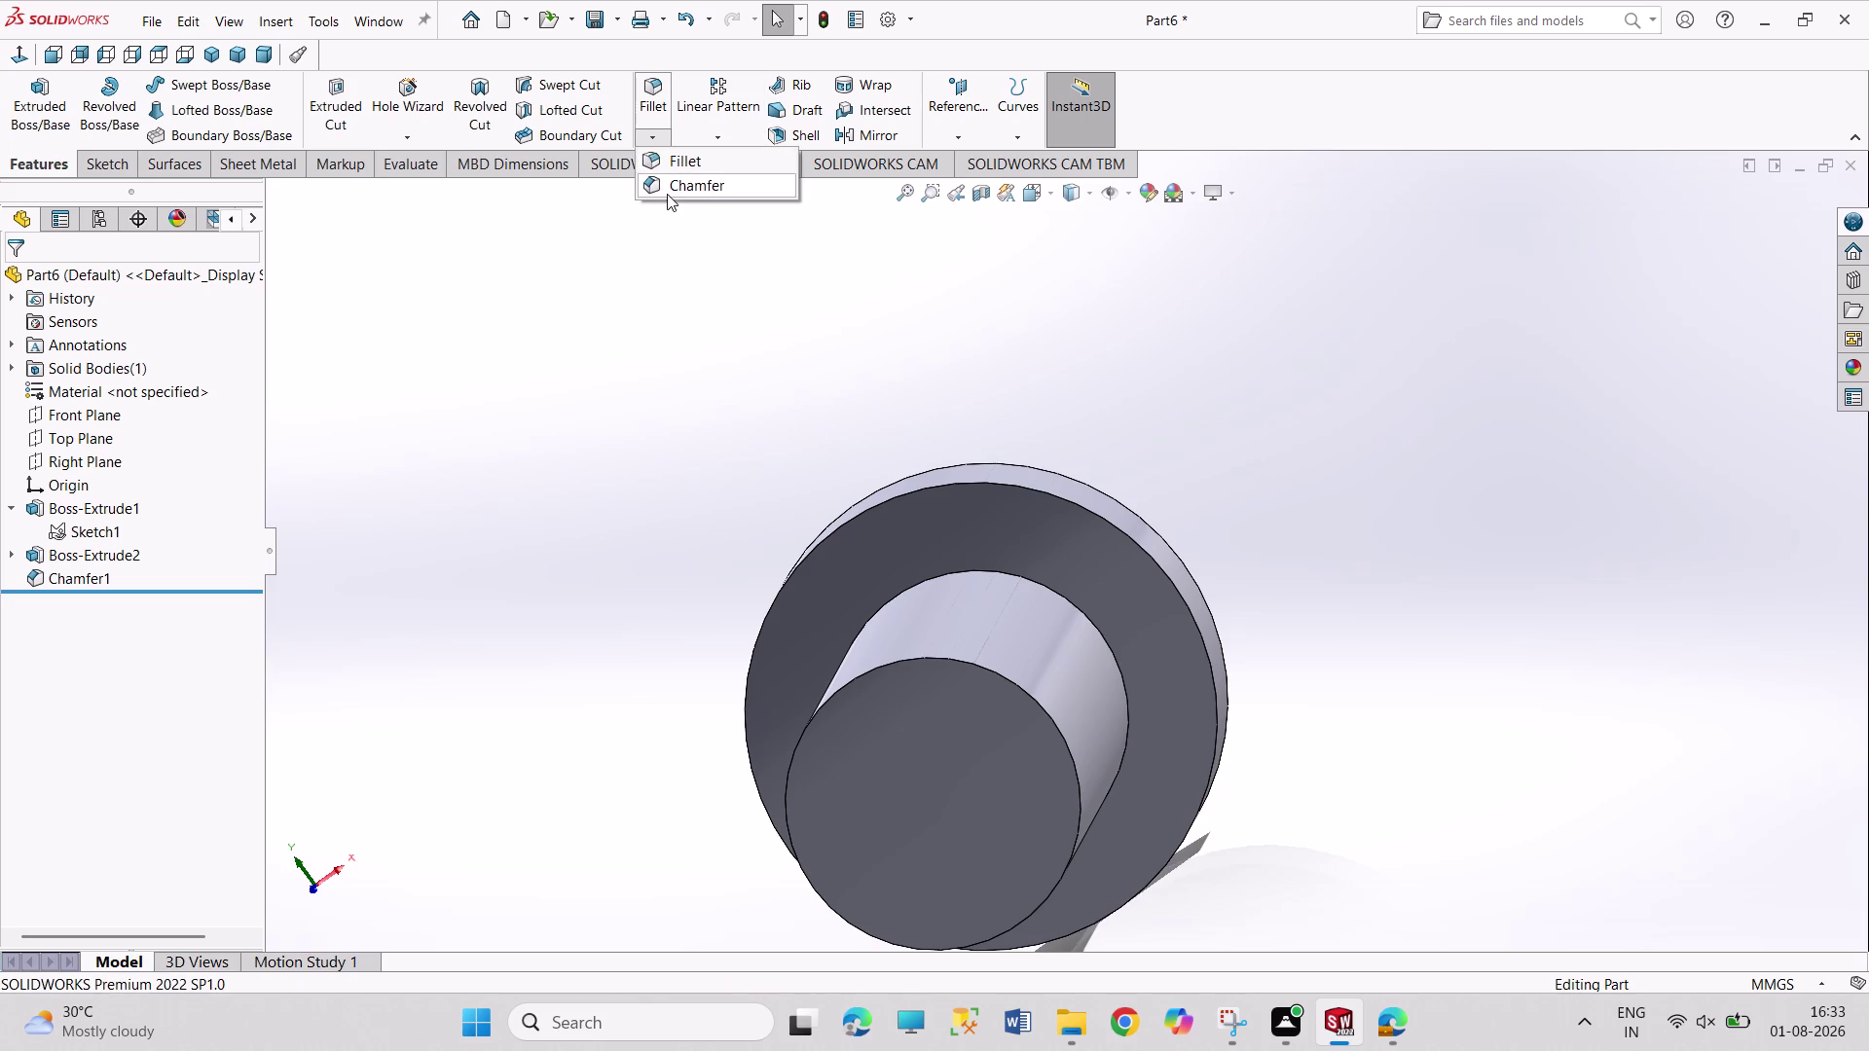
Chamfer the shaft's free end edge 10 mm × 45° and orbit to check it.
click(667, 194)
click(996, 676)
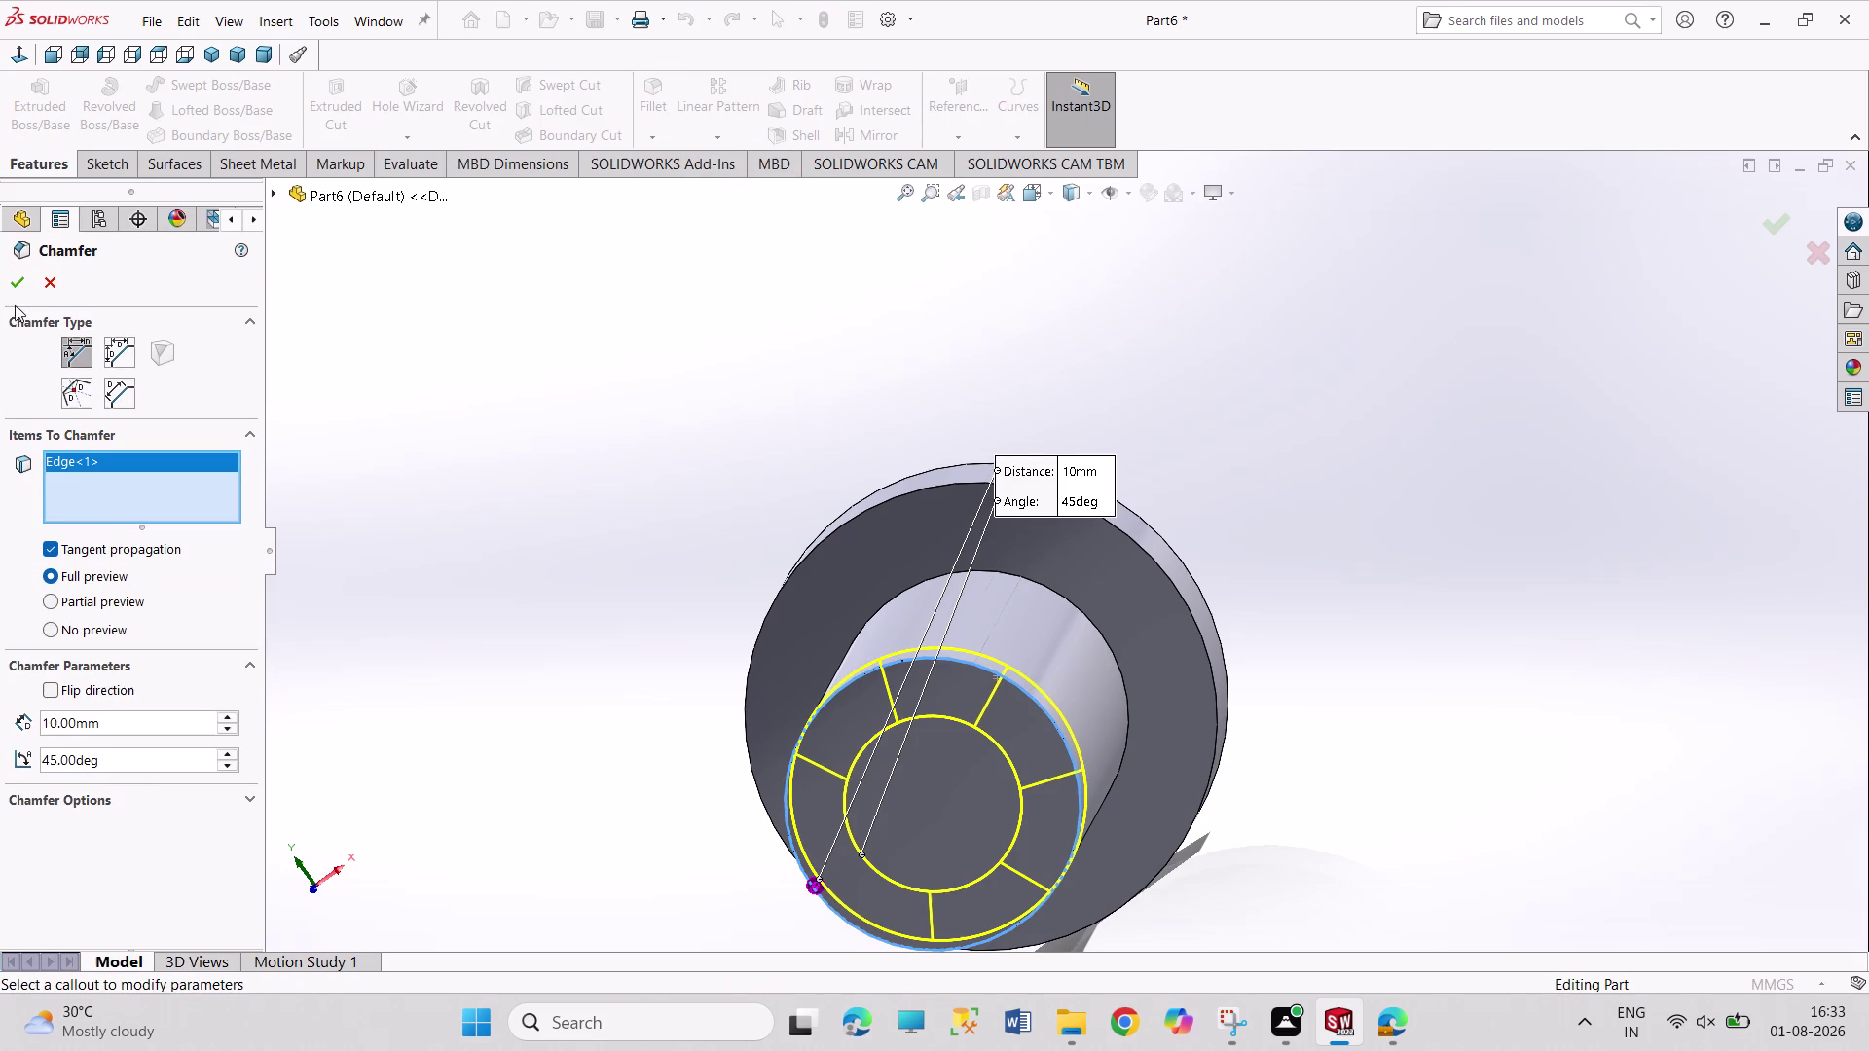
click(12, 284)
click(411, 514)
middle_drag(422, 519, 560, 536)
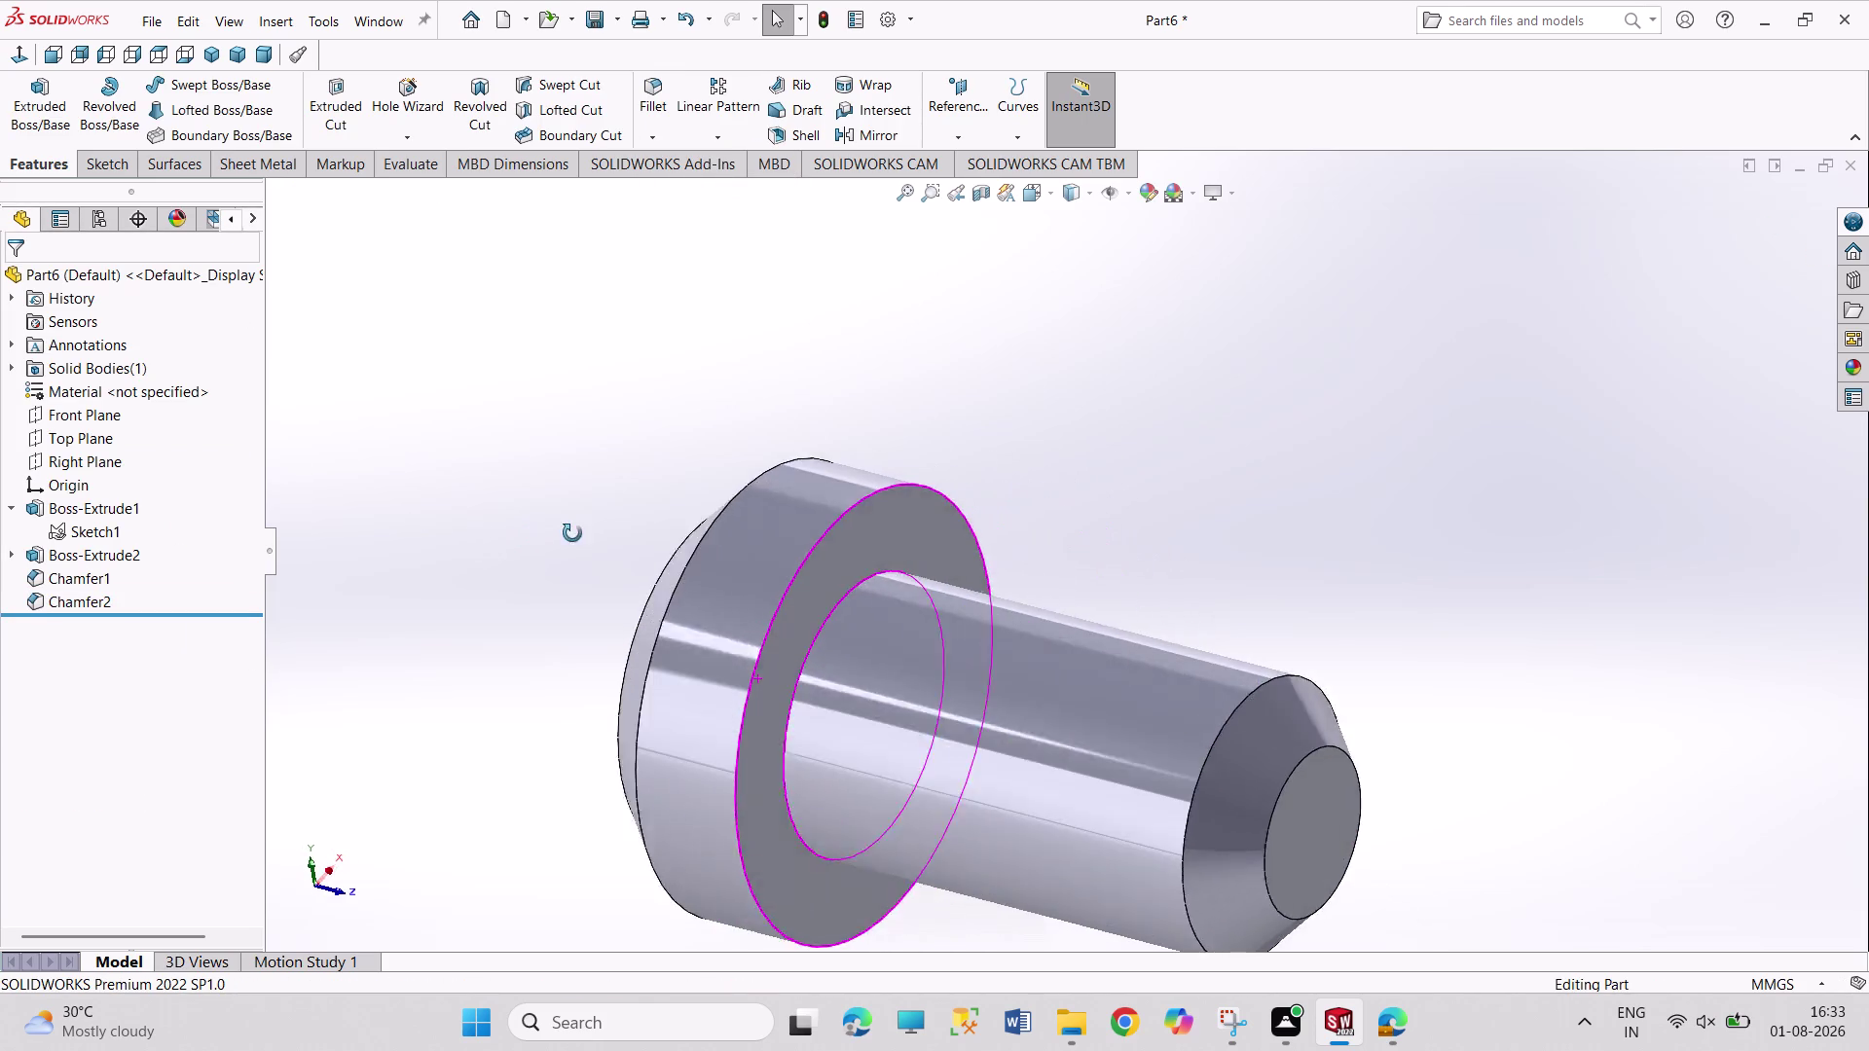
middle_drag(559, 535, 604, 509)
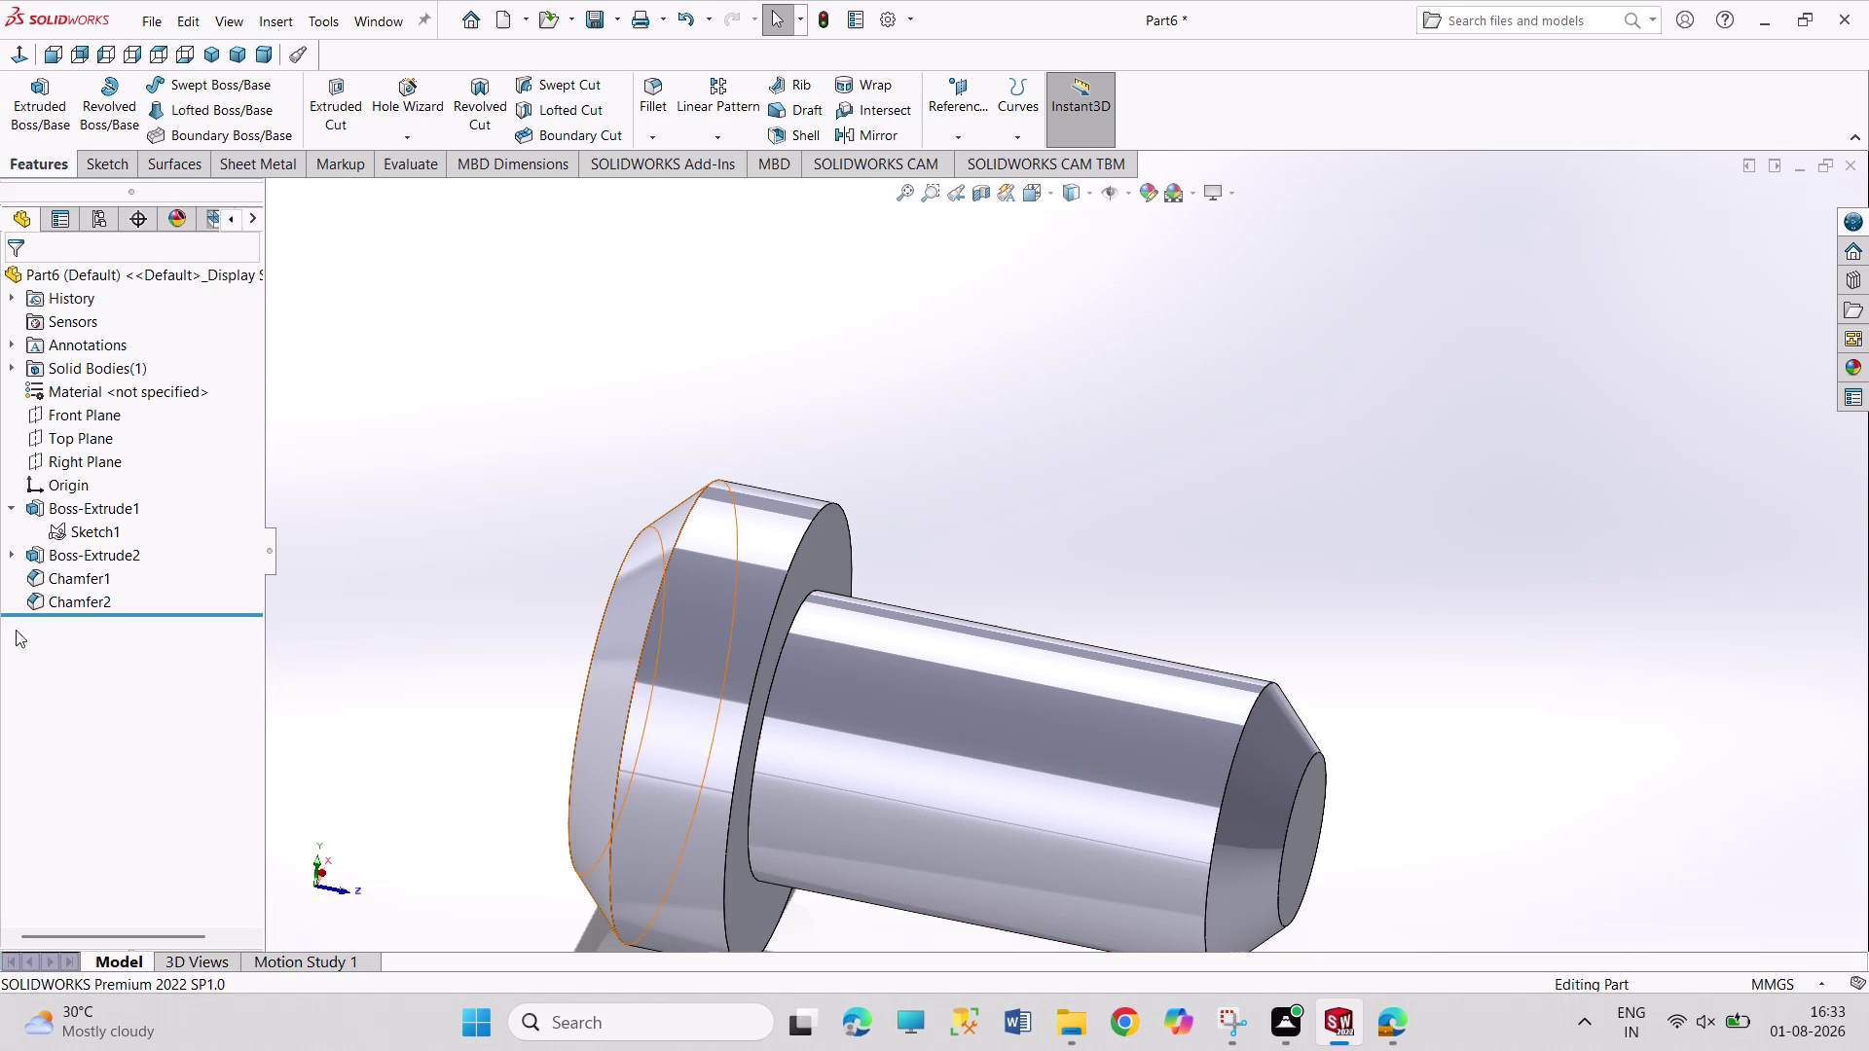
click(50, 445)
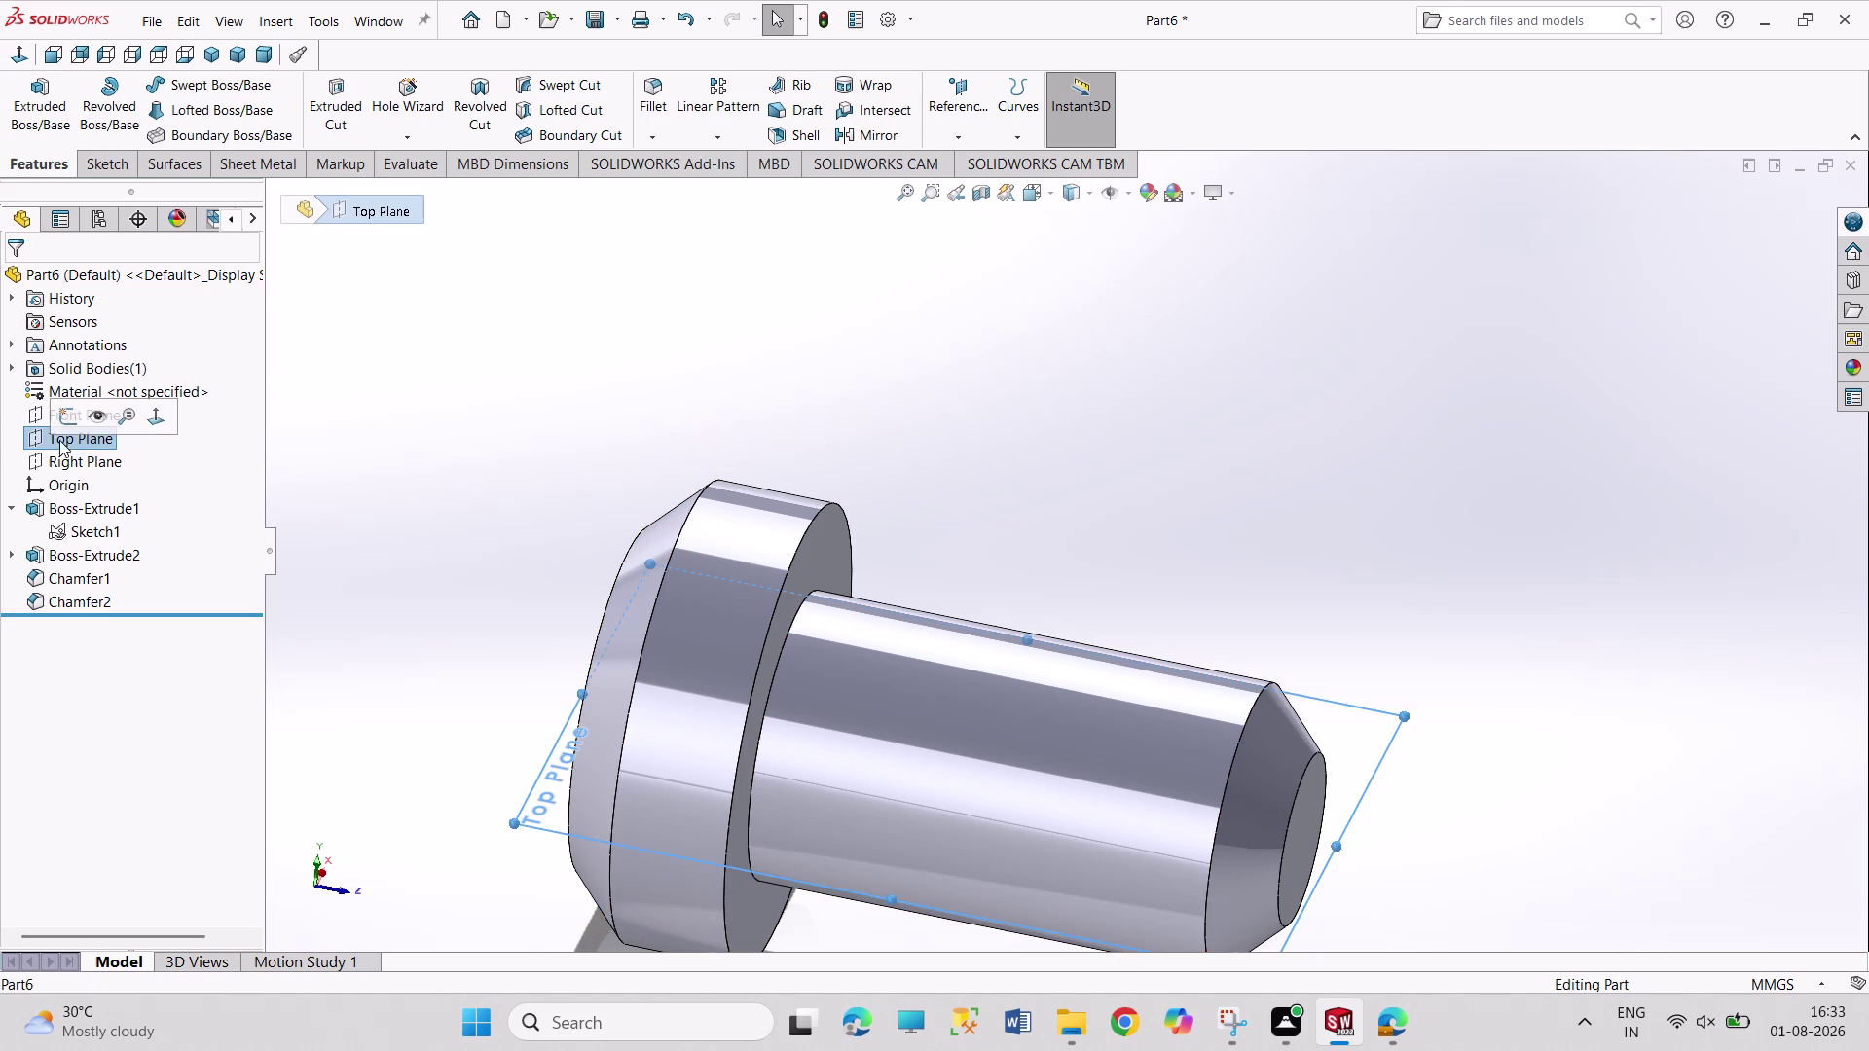
Sketch a circle on the shaft on the Top Plane and dimension it Ø12 mm.
click(67, 425)
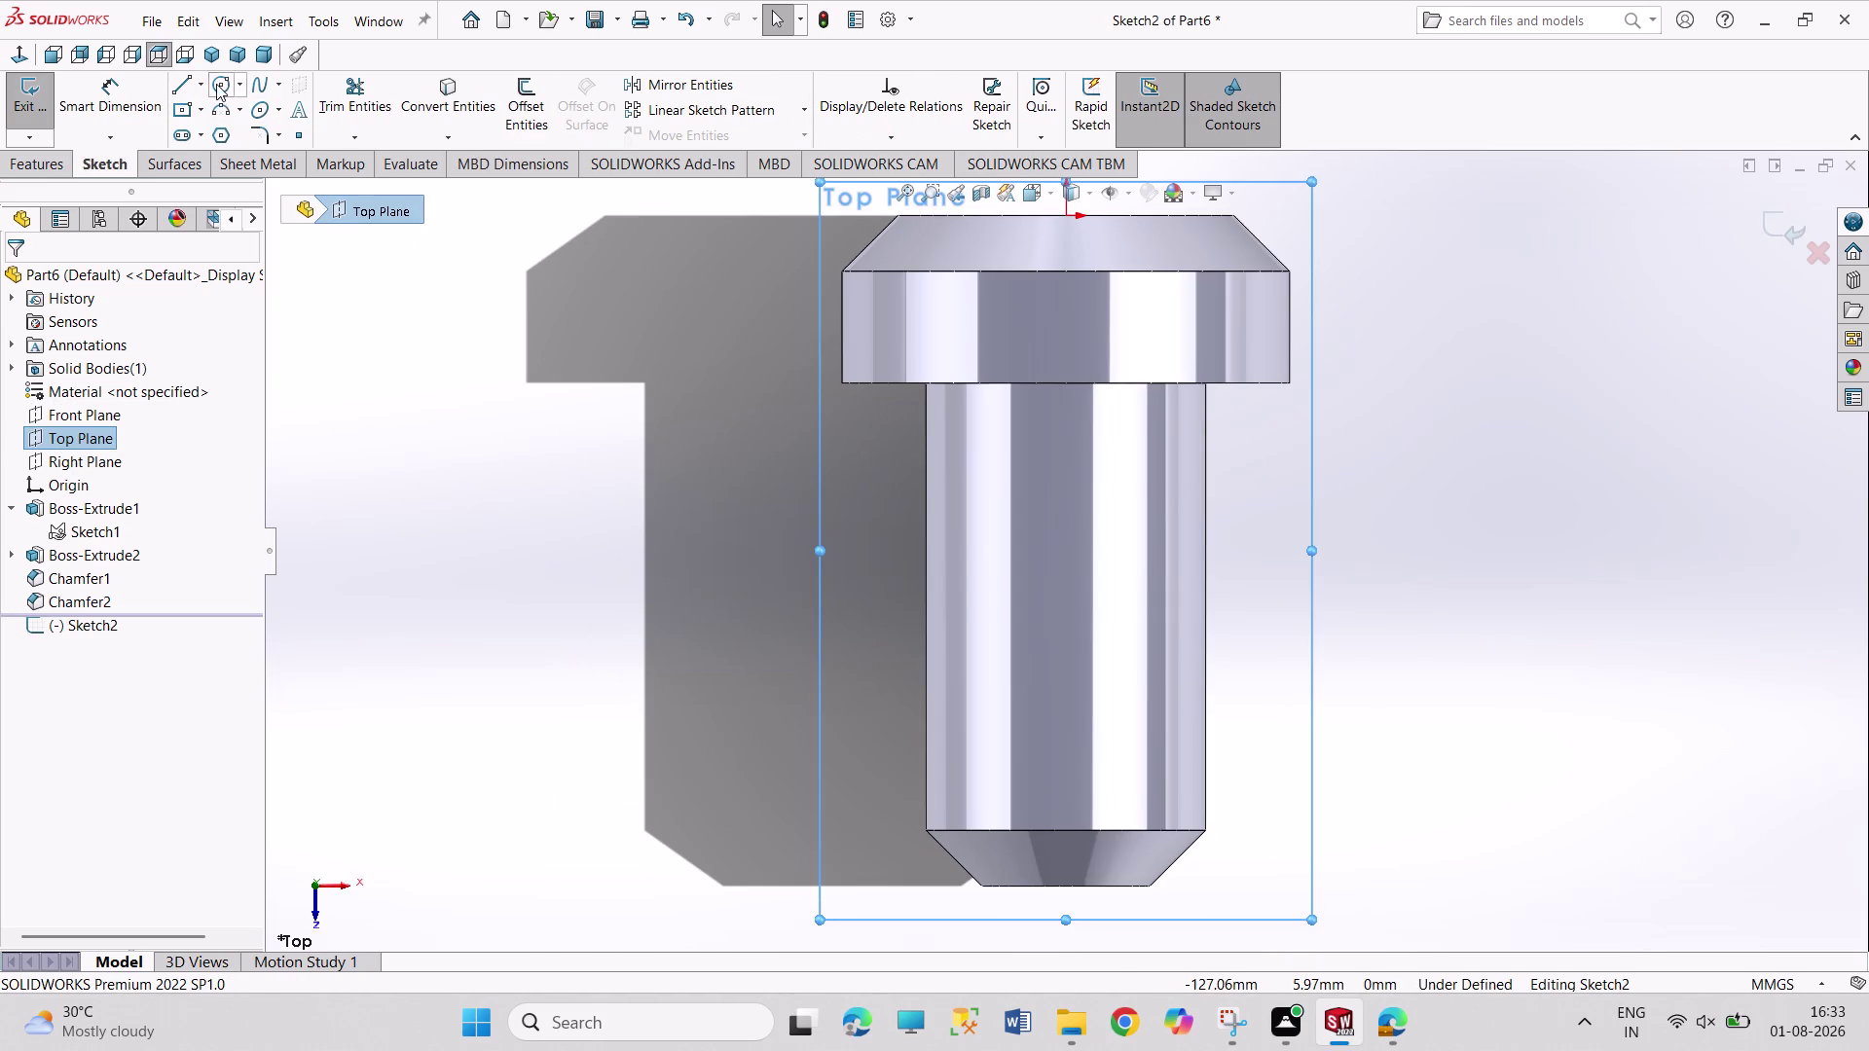
drag(216, 83, 234, 107)
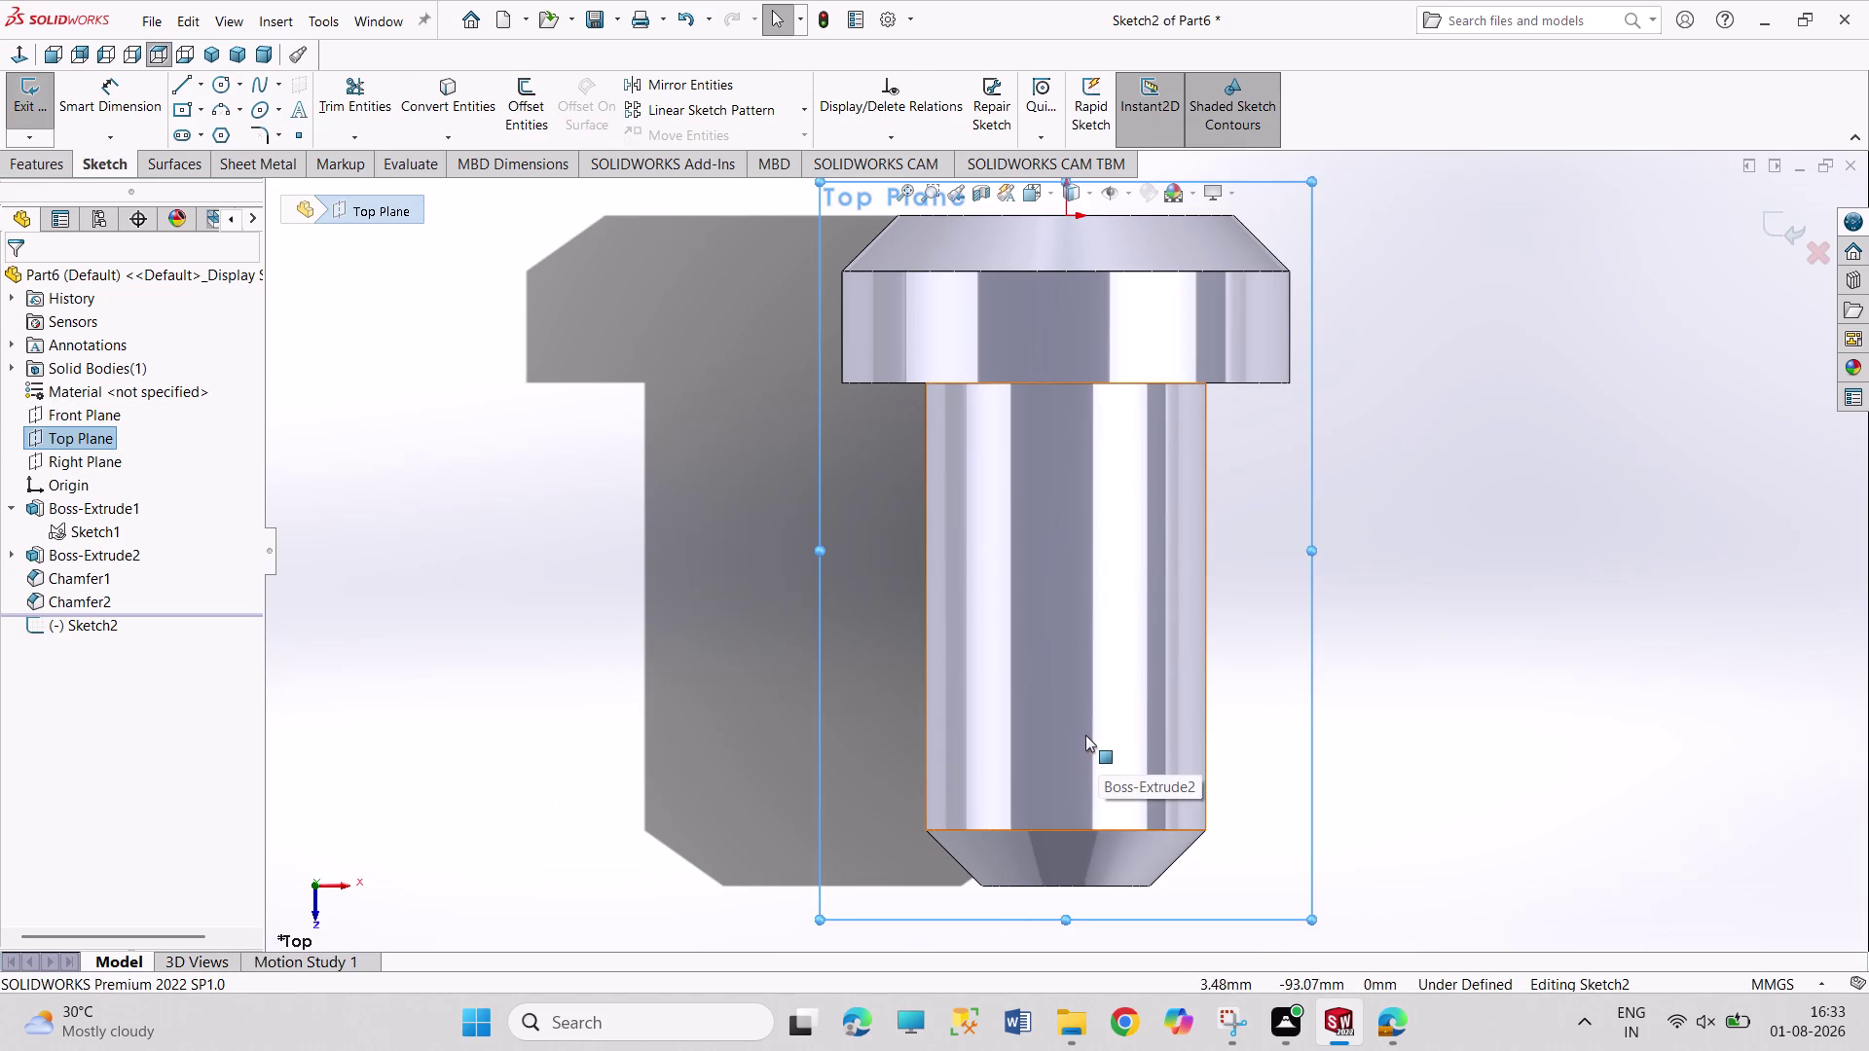
click(214, 84)
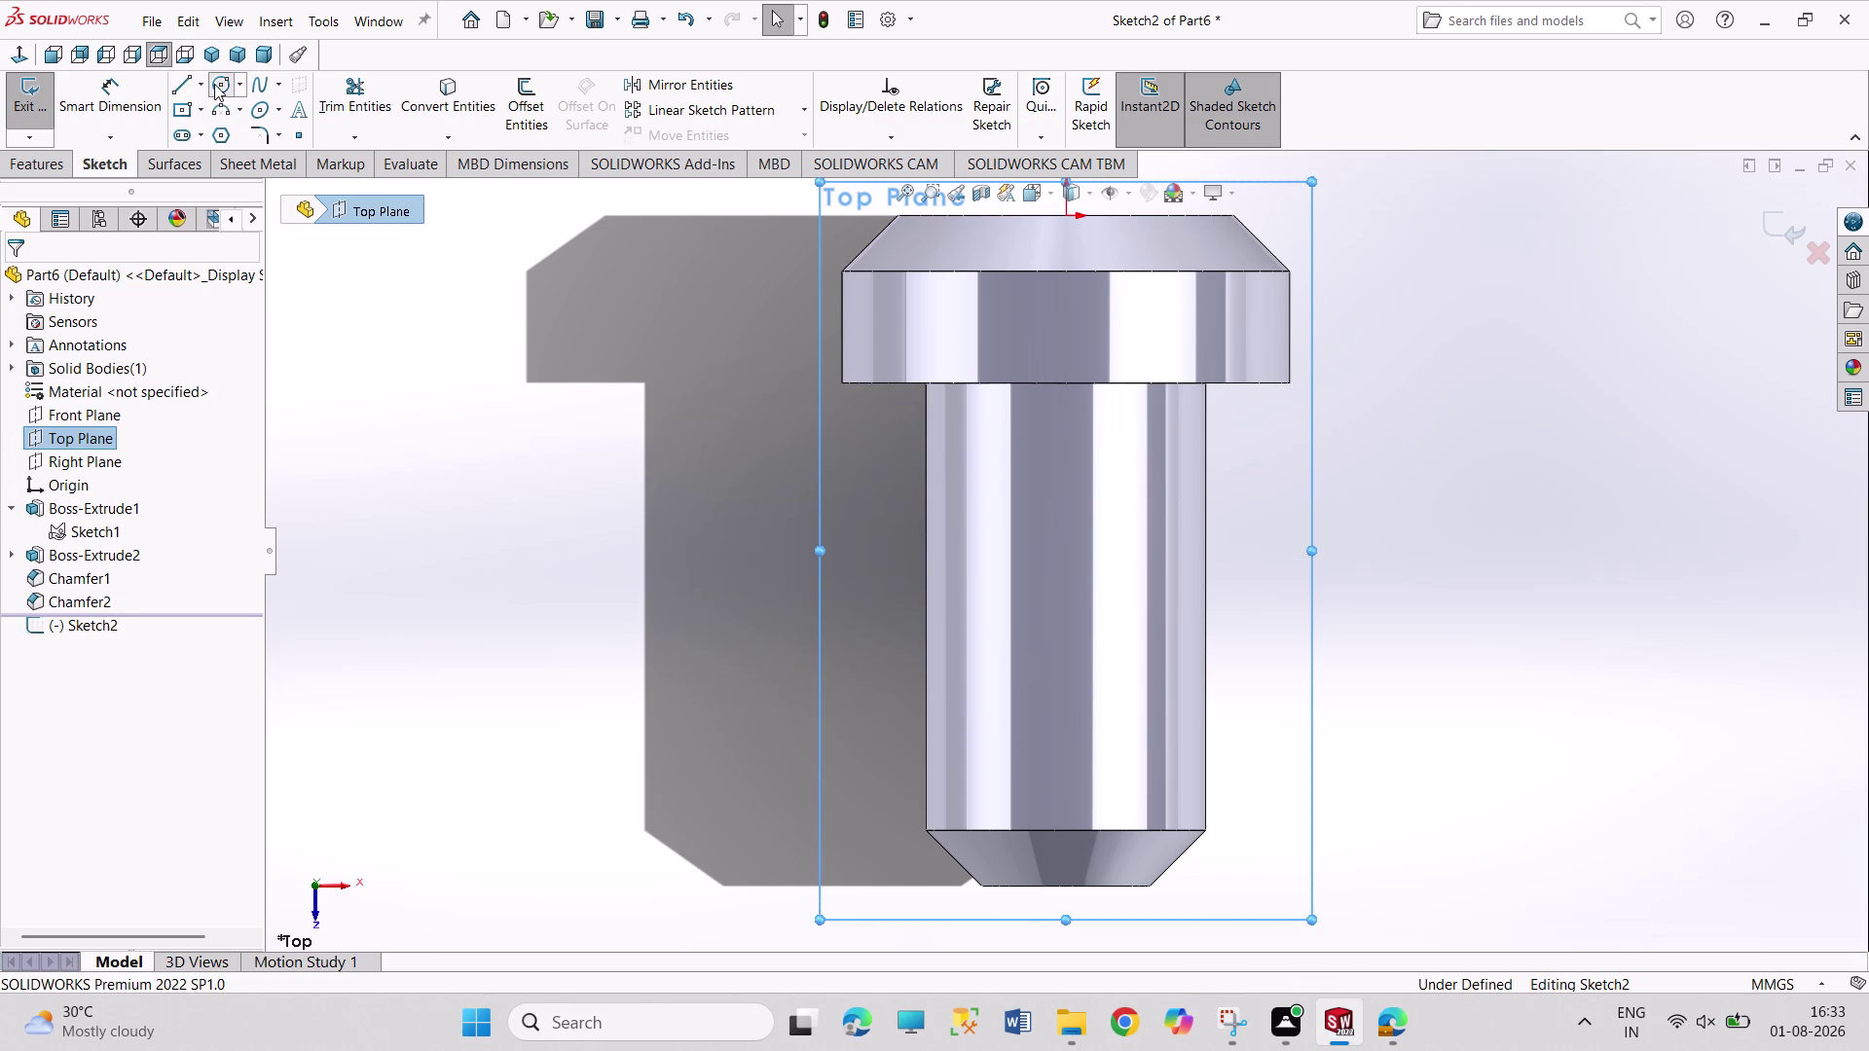
click(1085, 694)
click(1108, 726)
right_drag(1355, 721, 1350, 517)
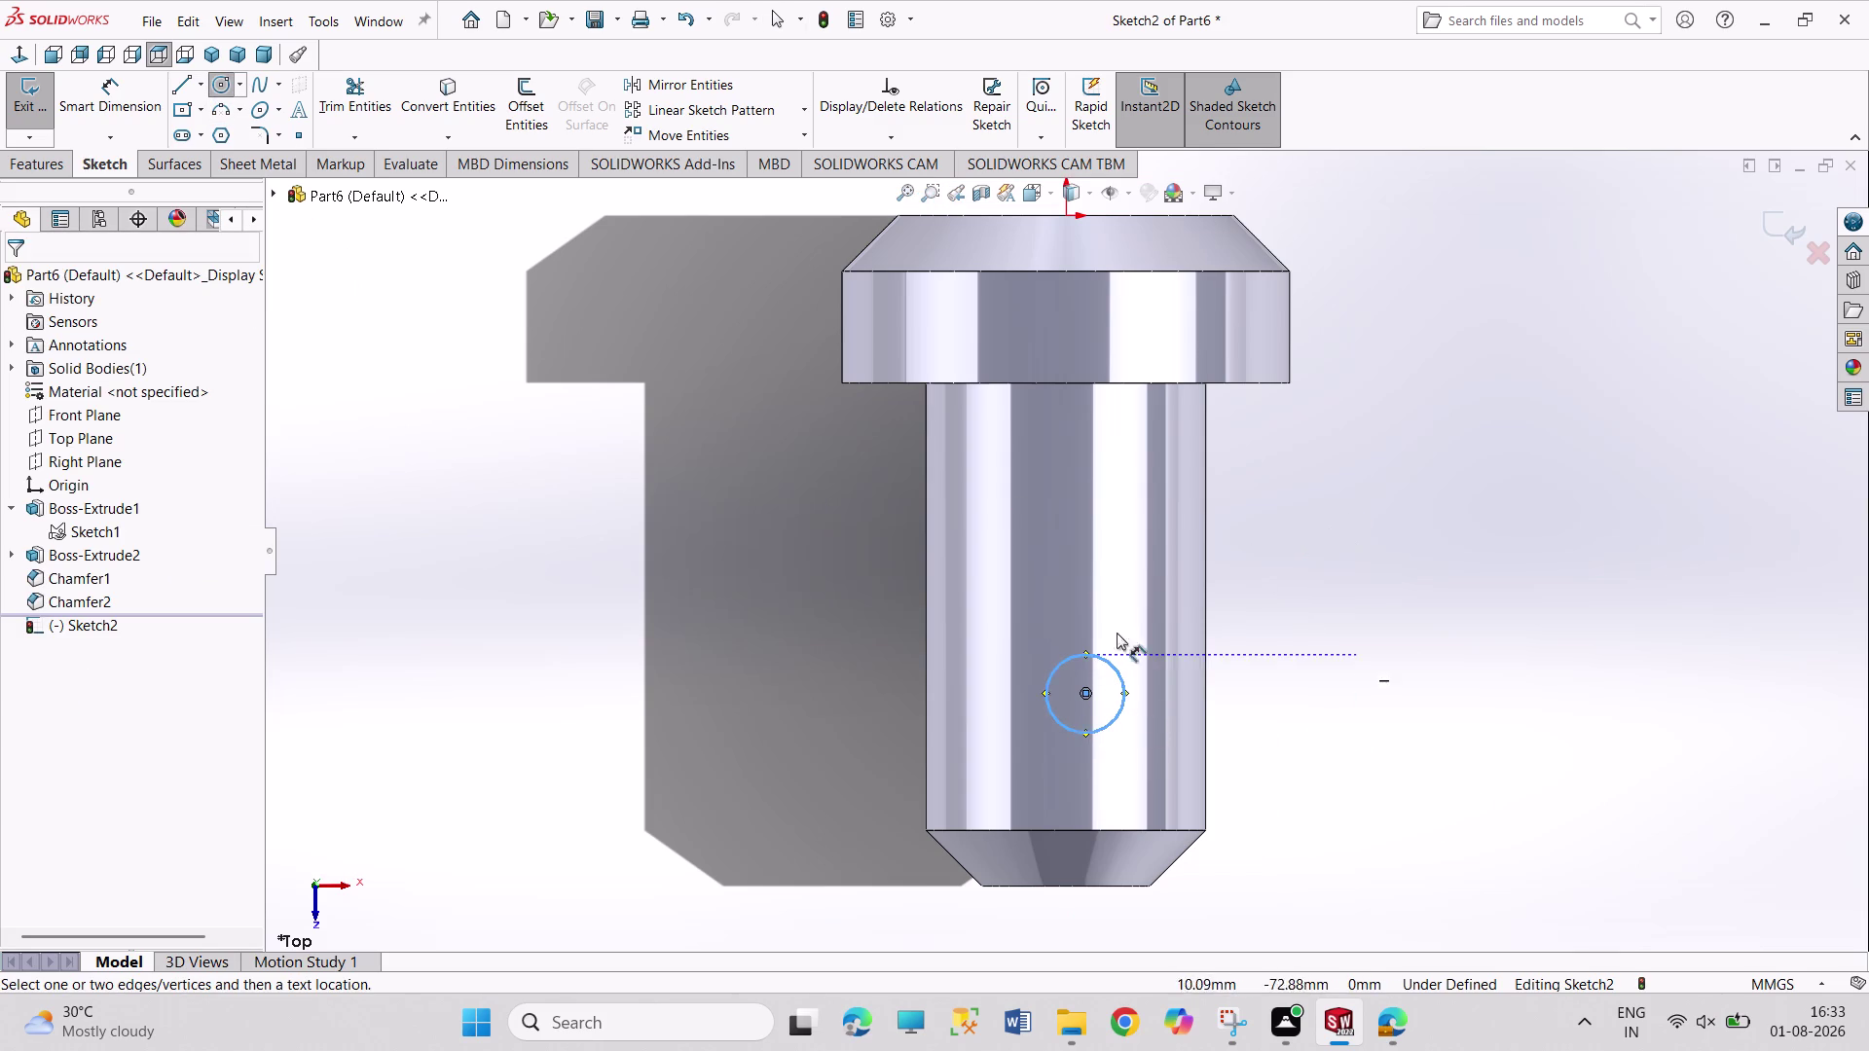
click(1122, 674)
click(1325, 621)
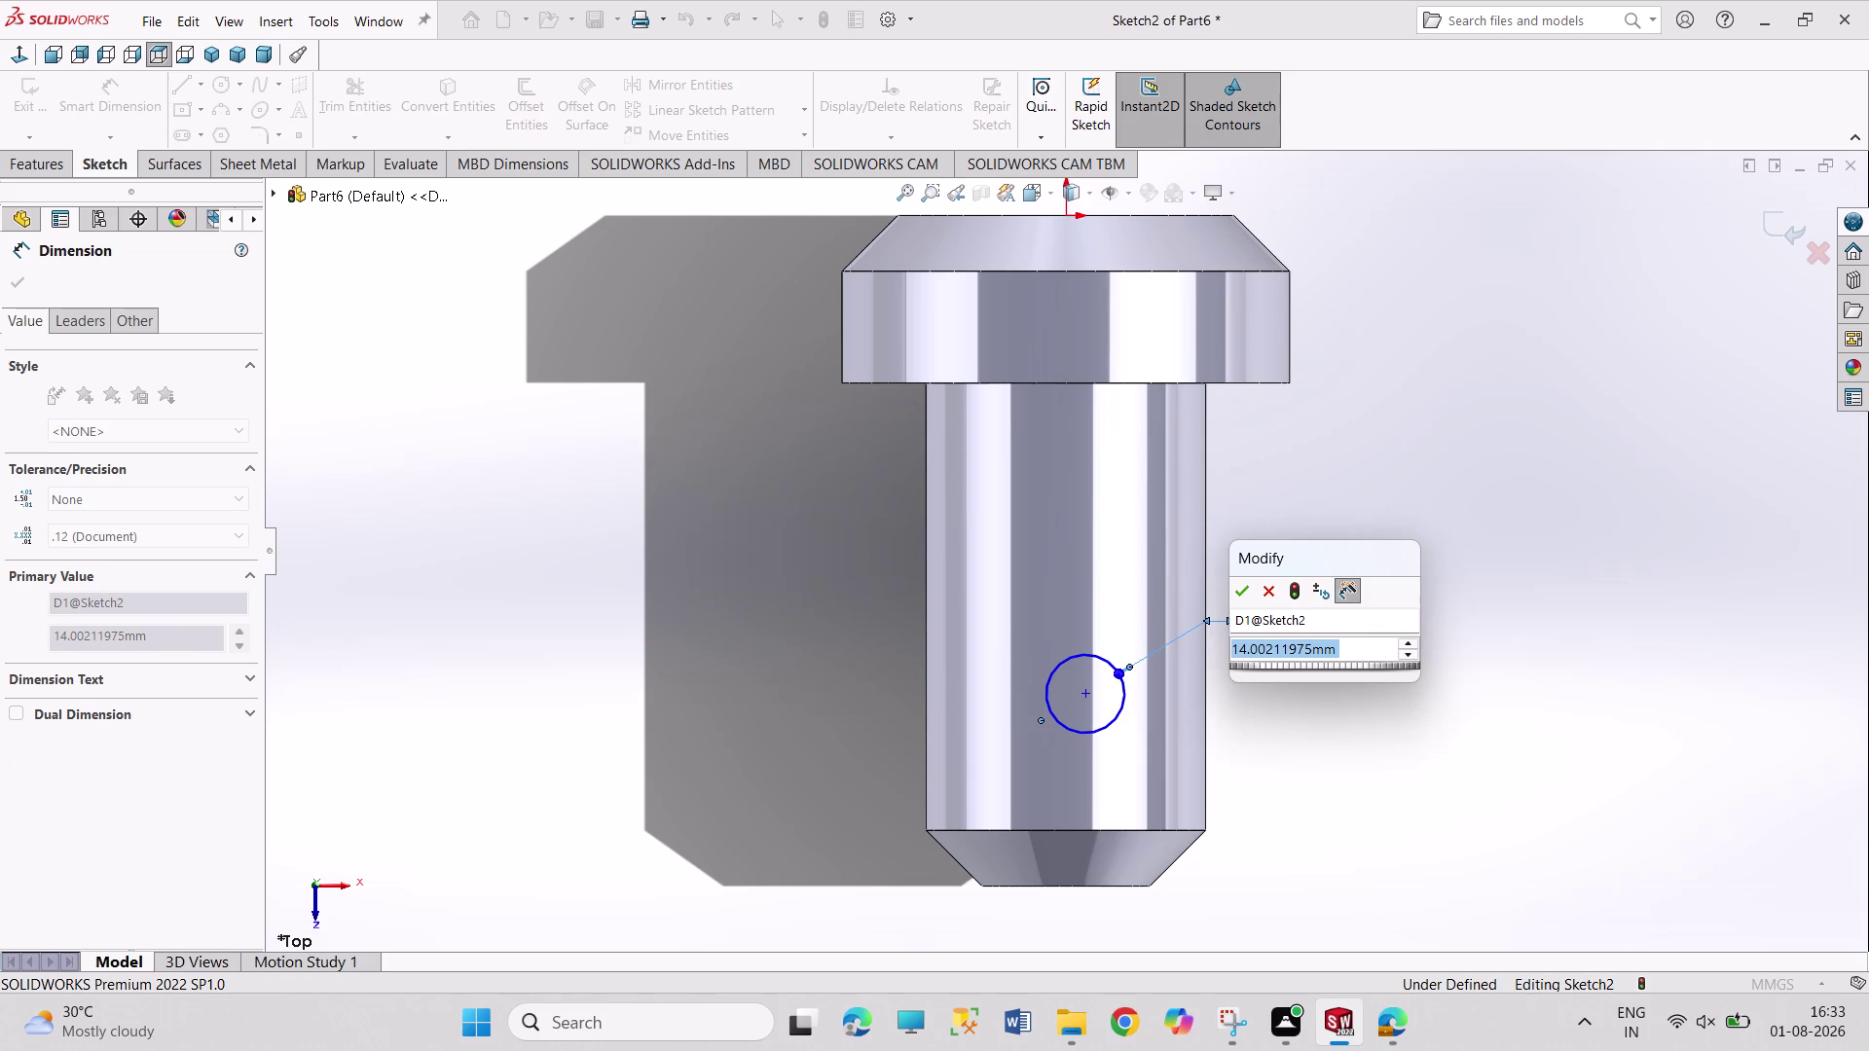
text(1)
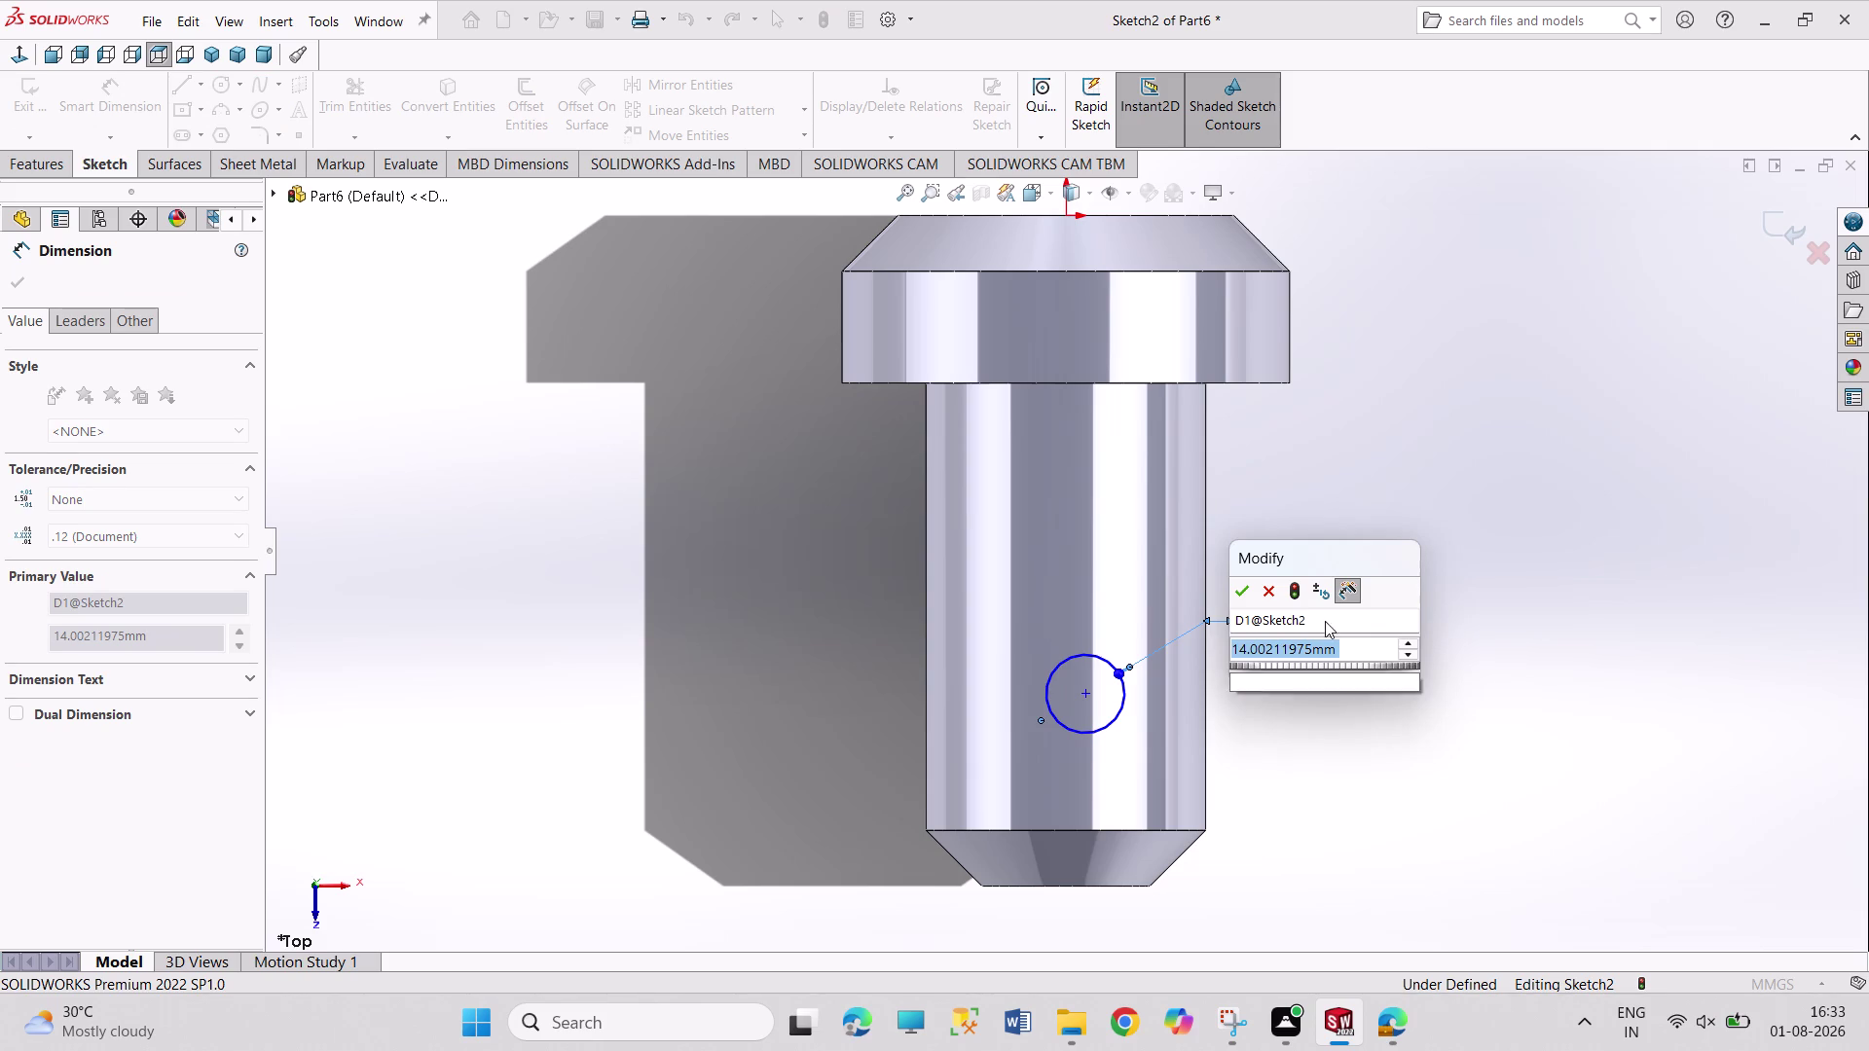
text(2)
key(Return)
Dimension the circle centre 72 mm from the head-shaft shoulder.
right_click(1335, 751)
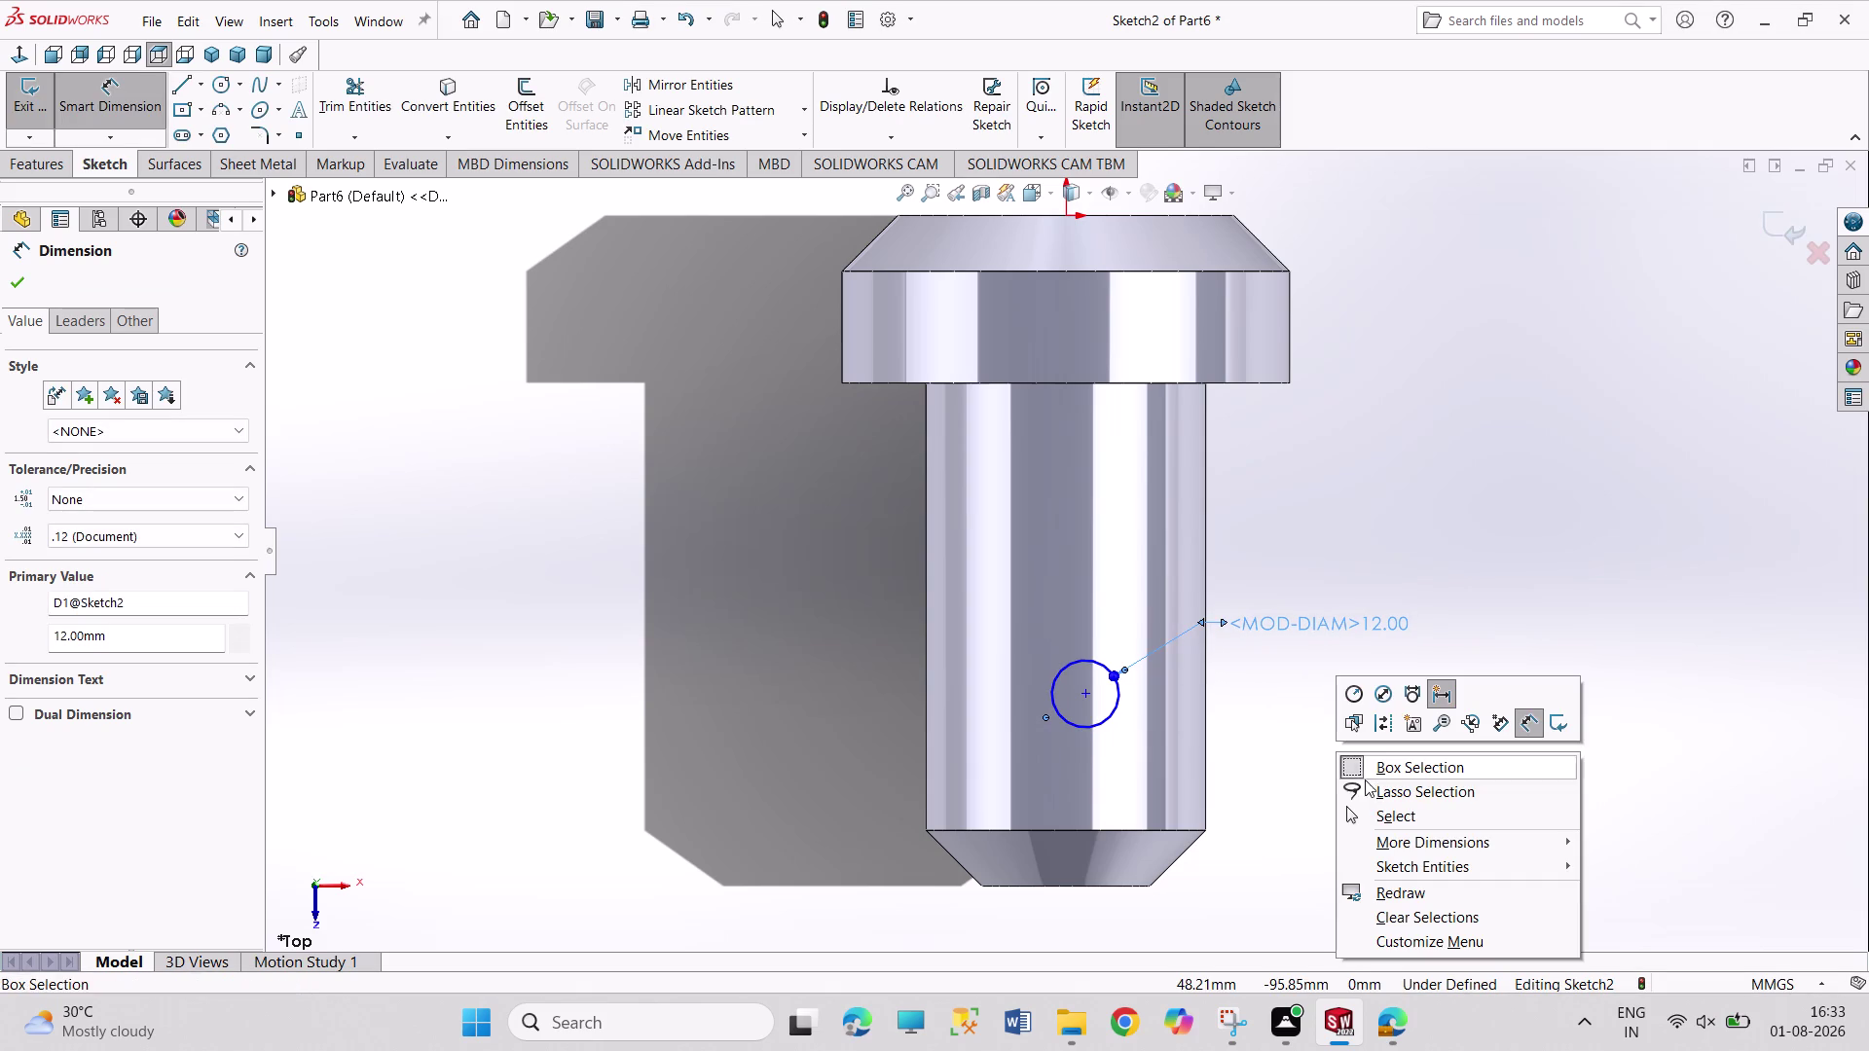
click(1379, 814)
right_drag(1501, 883, 1529, 617)
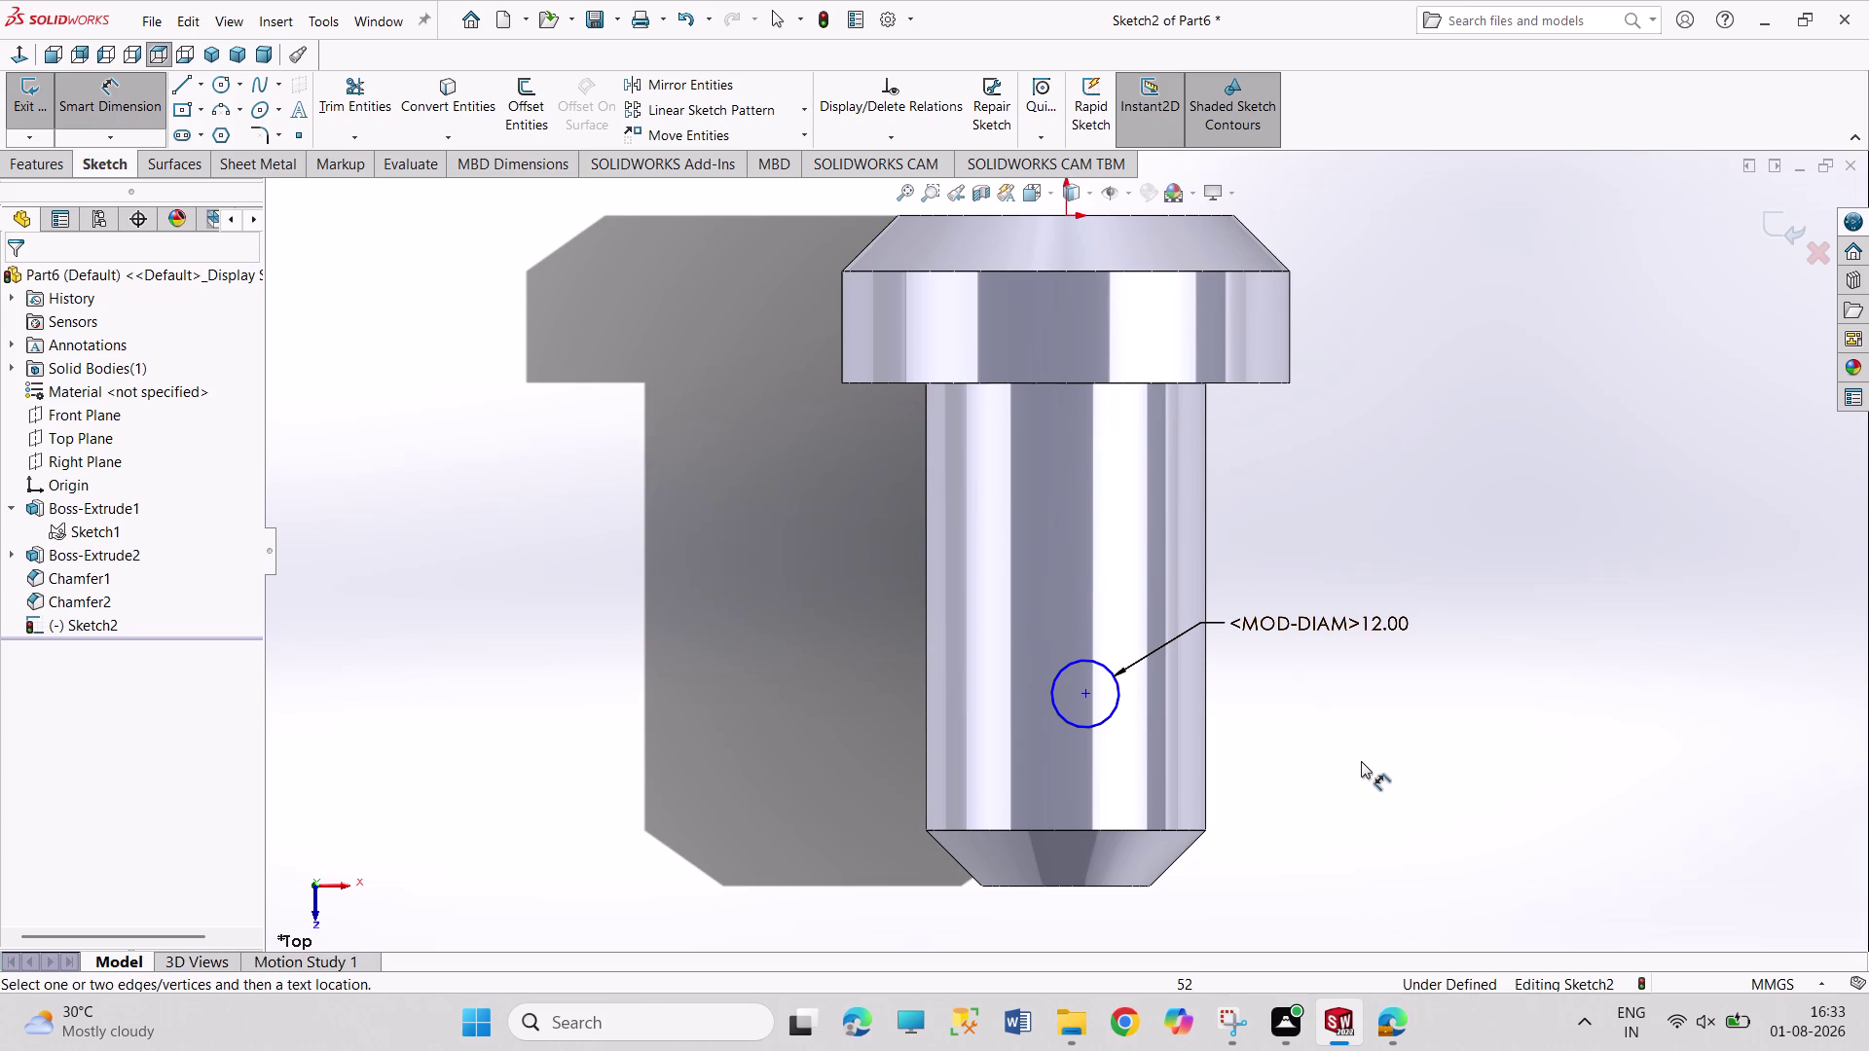
click(1073, 386)
click(1083, 696)
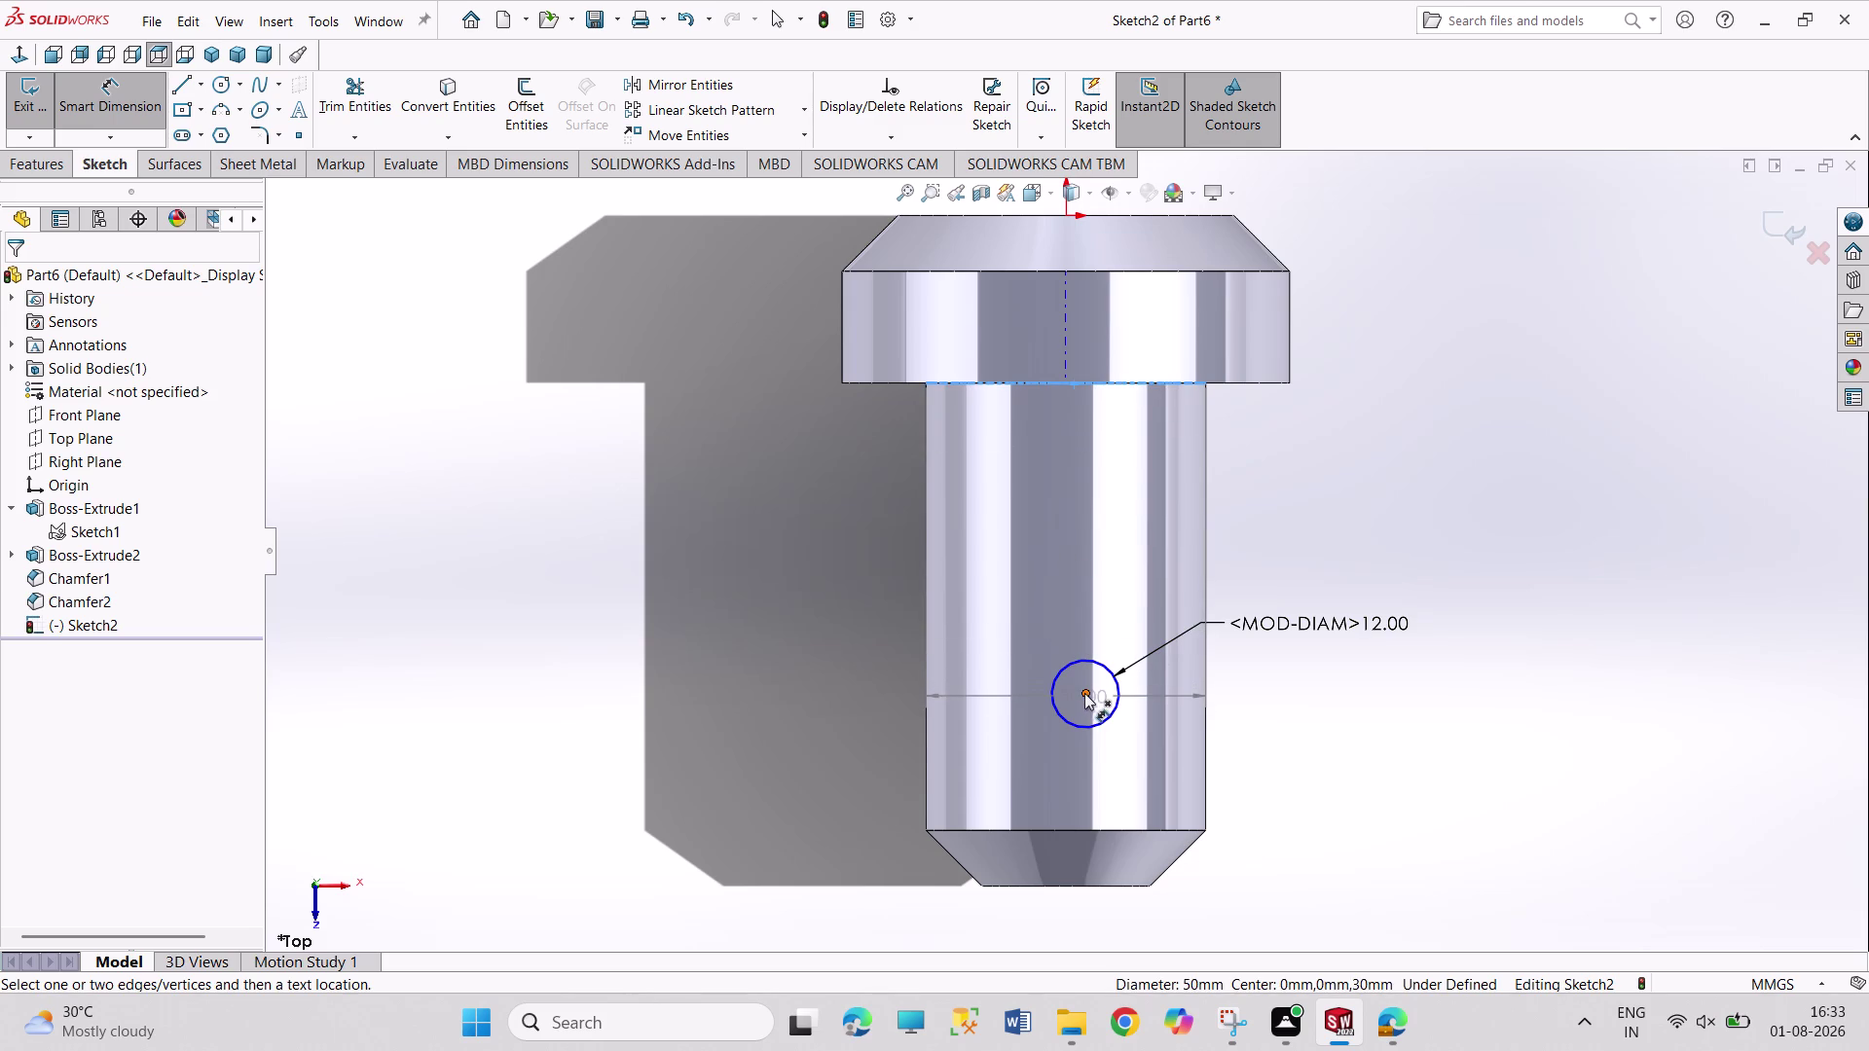
click(1513, 605)
text(72)
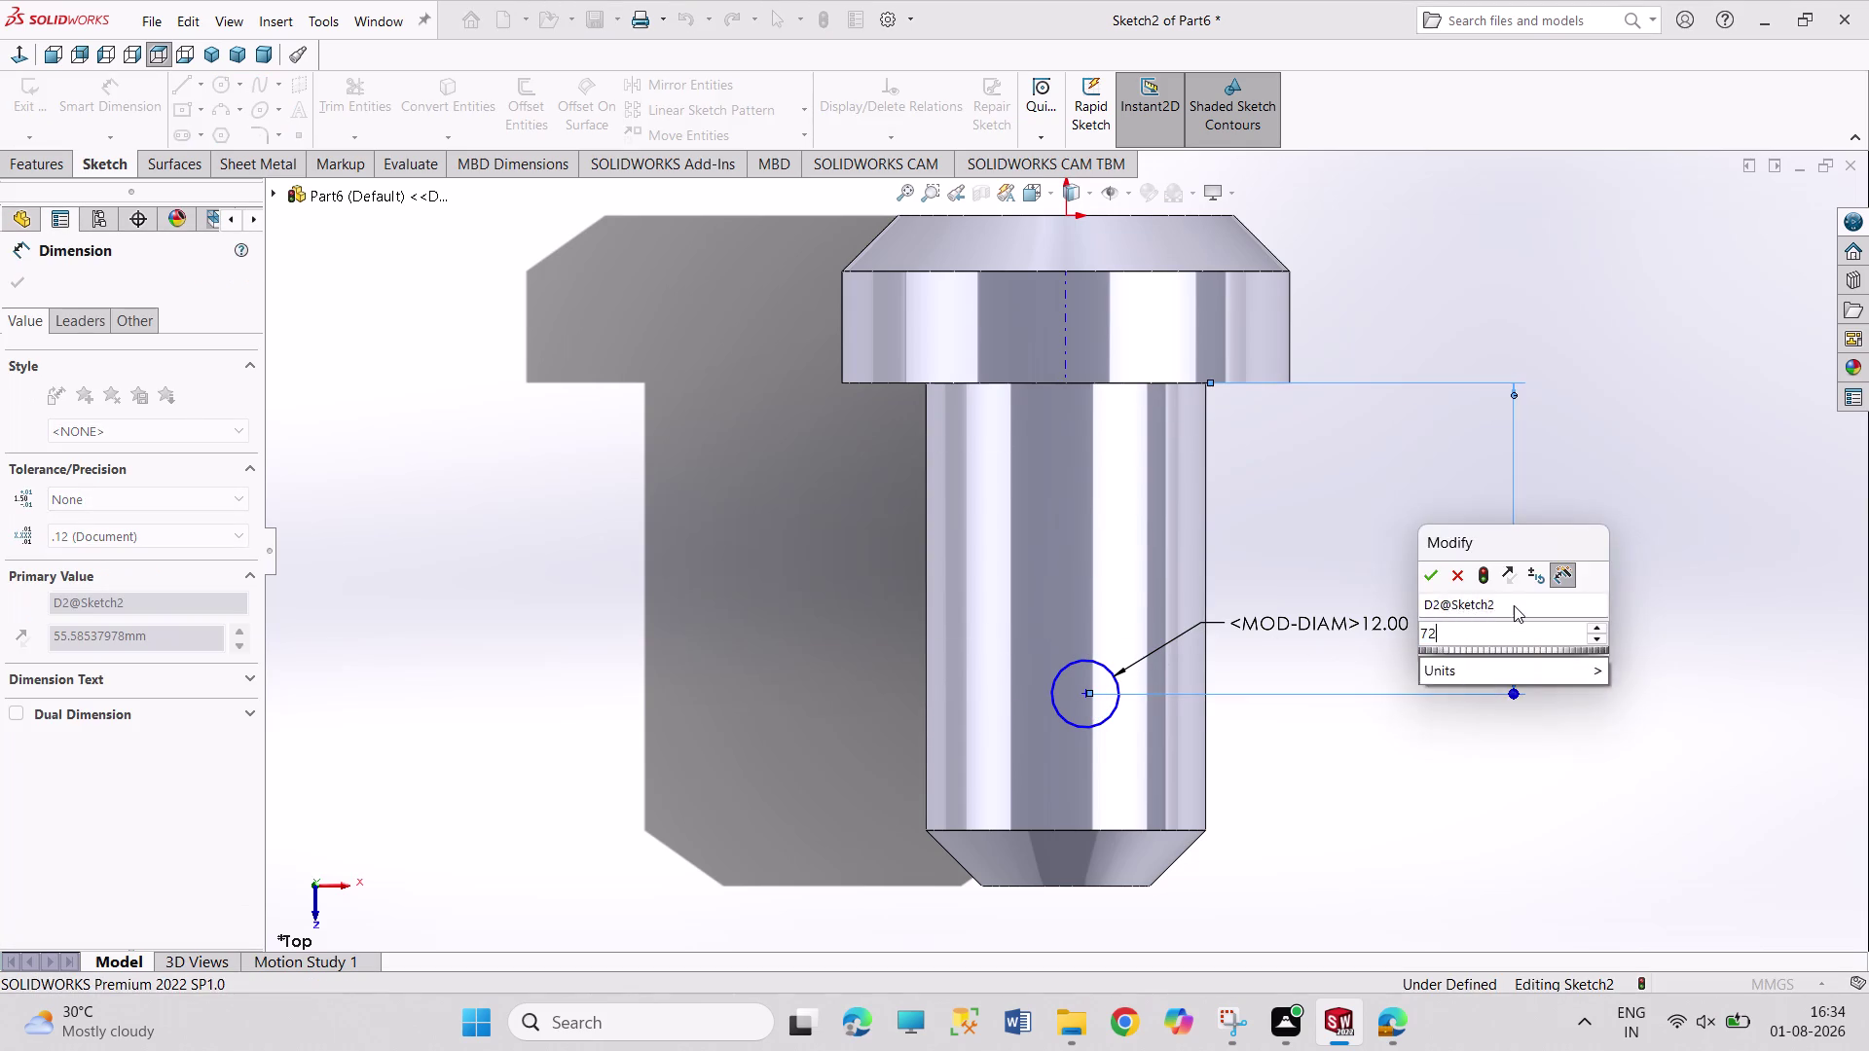
key(Return)
Add a Vertical relation between the circle centre and origin, then exit the sketch.
right_click(1659, 590)
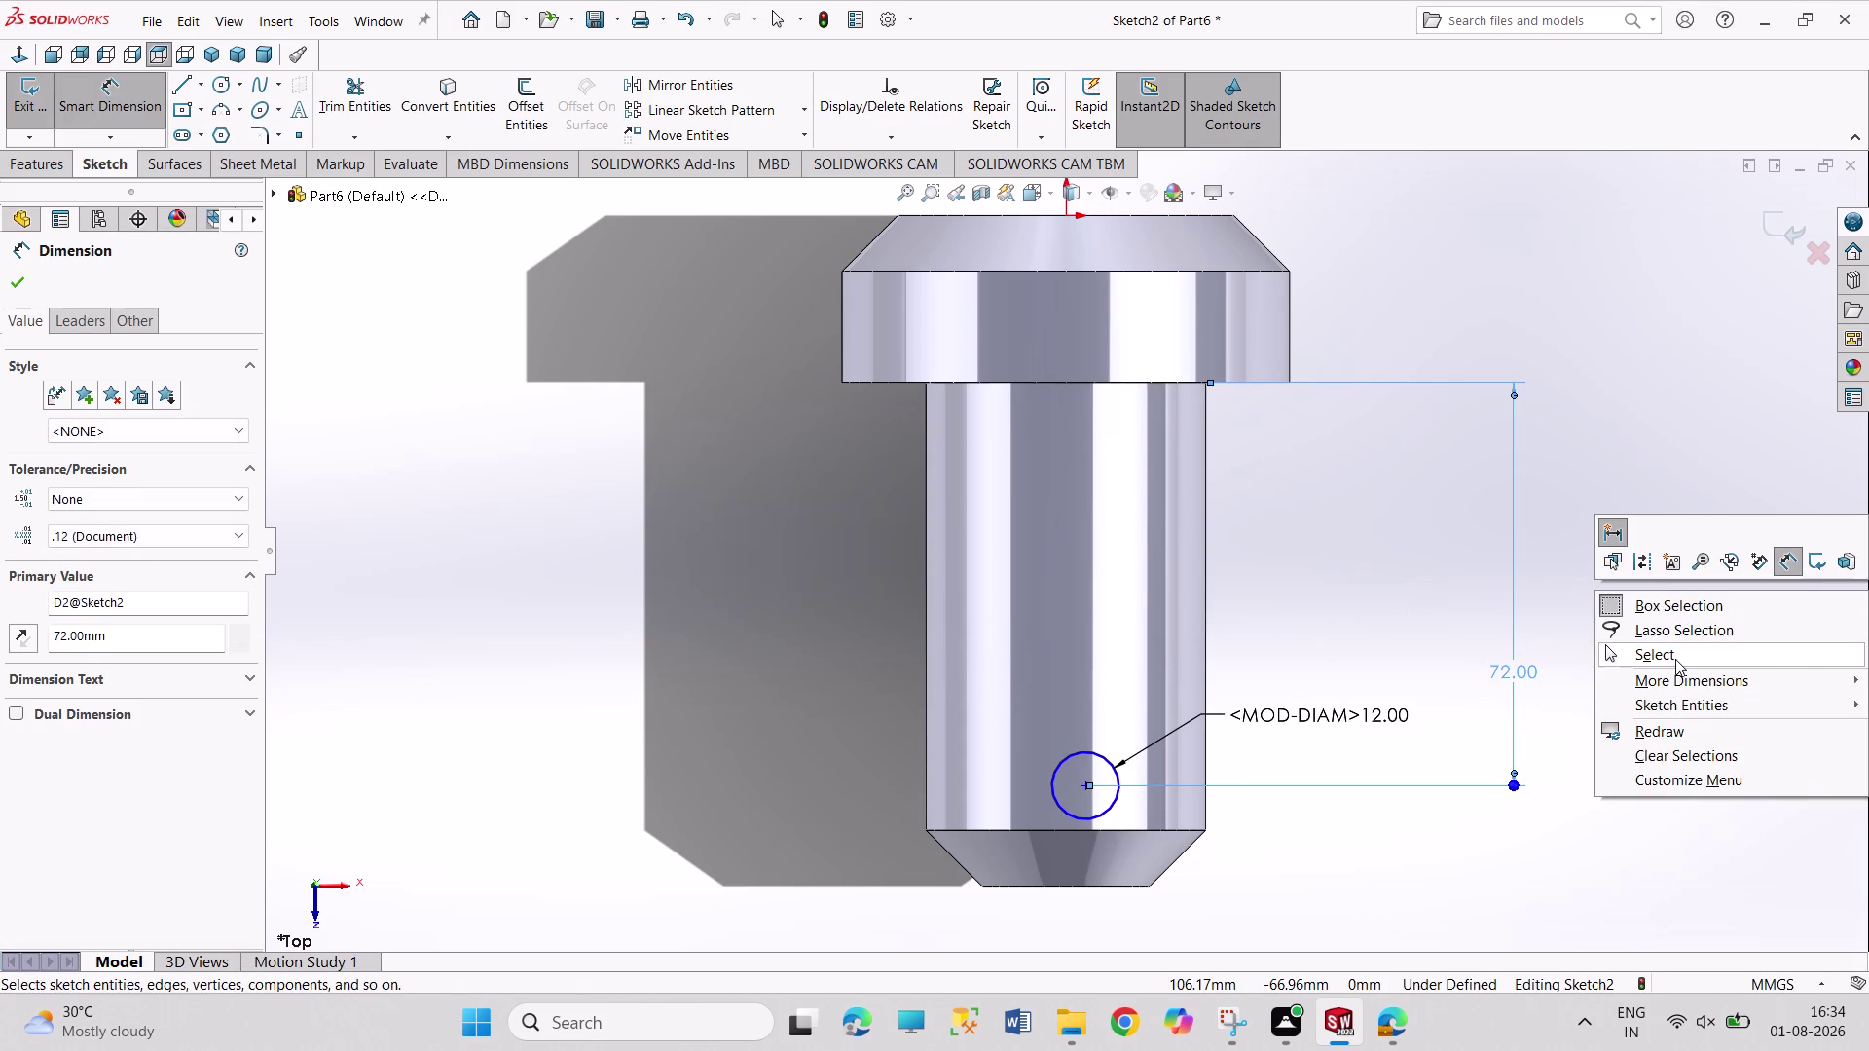
click(1675, 659)
click(1063, 213)
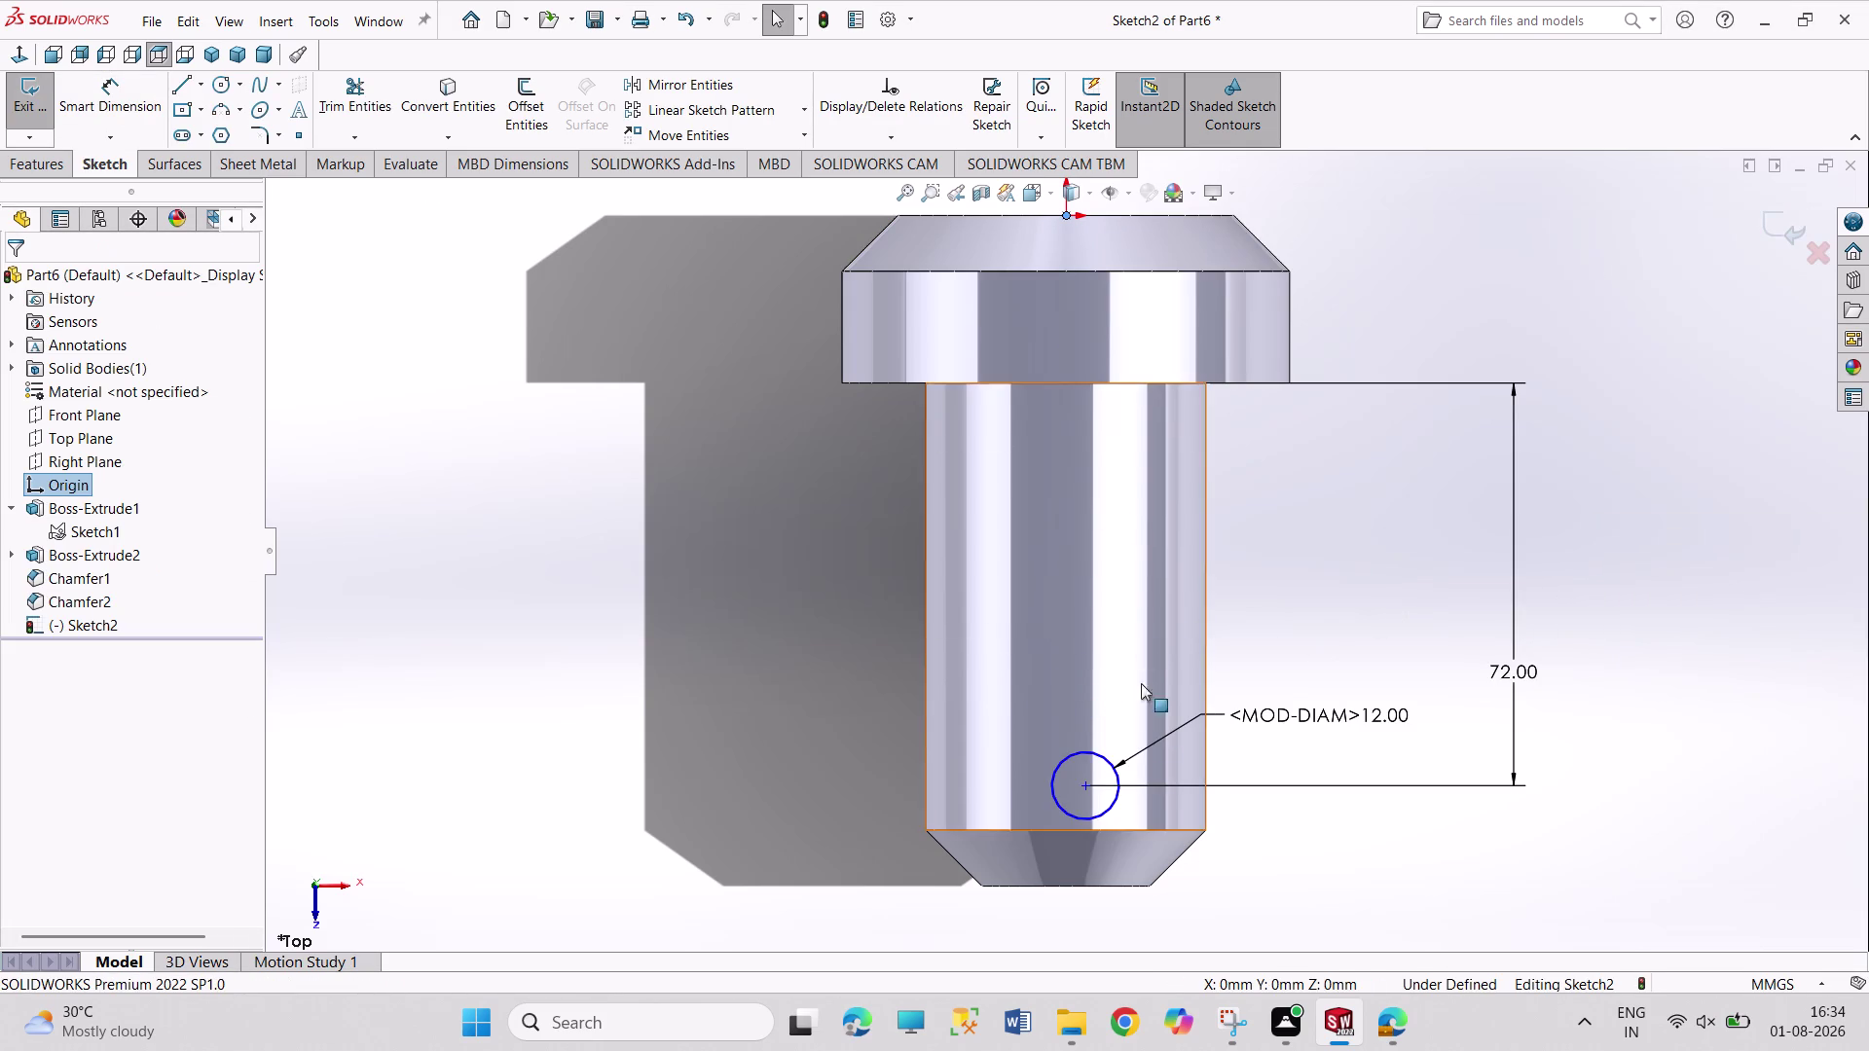
click(1085, 787)
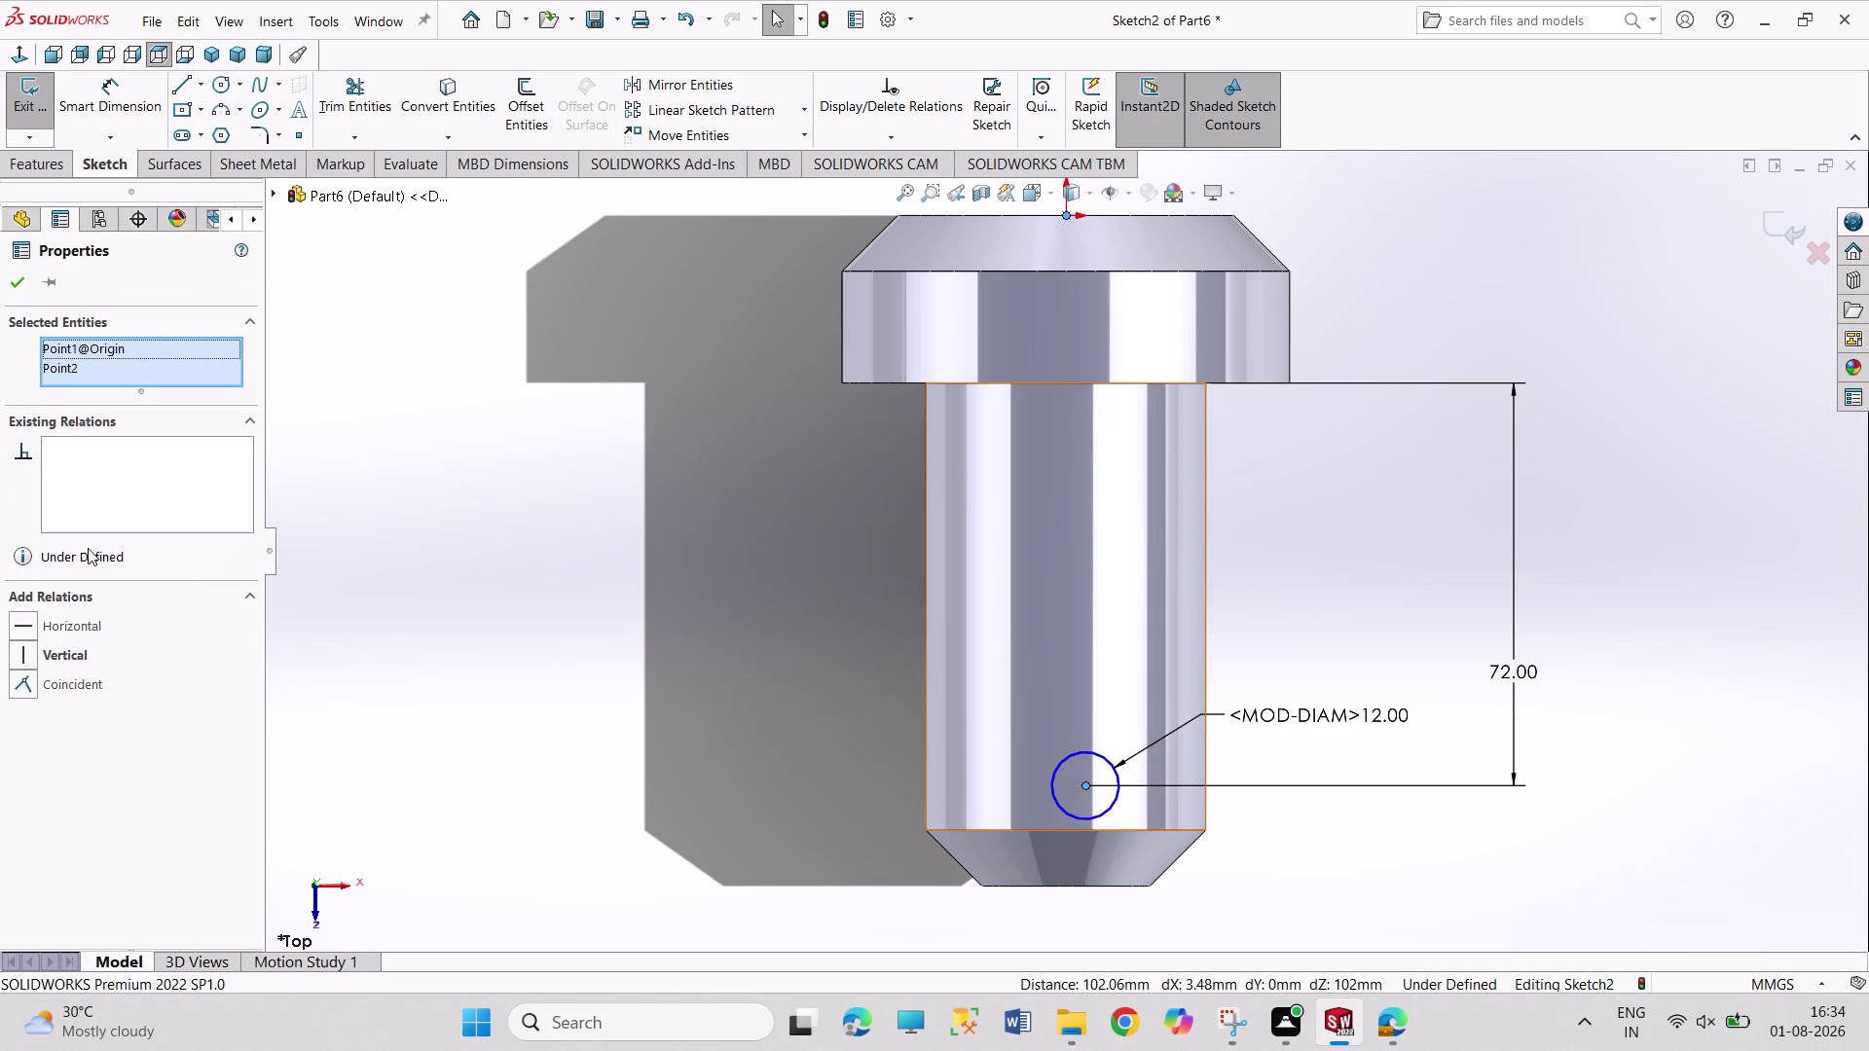
click(75, 656)
click(381, 608)
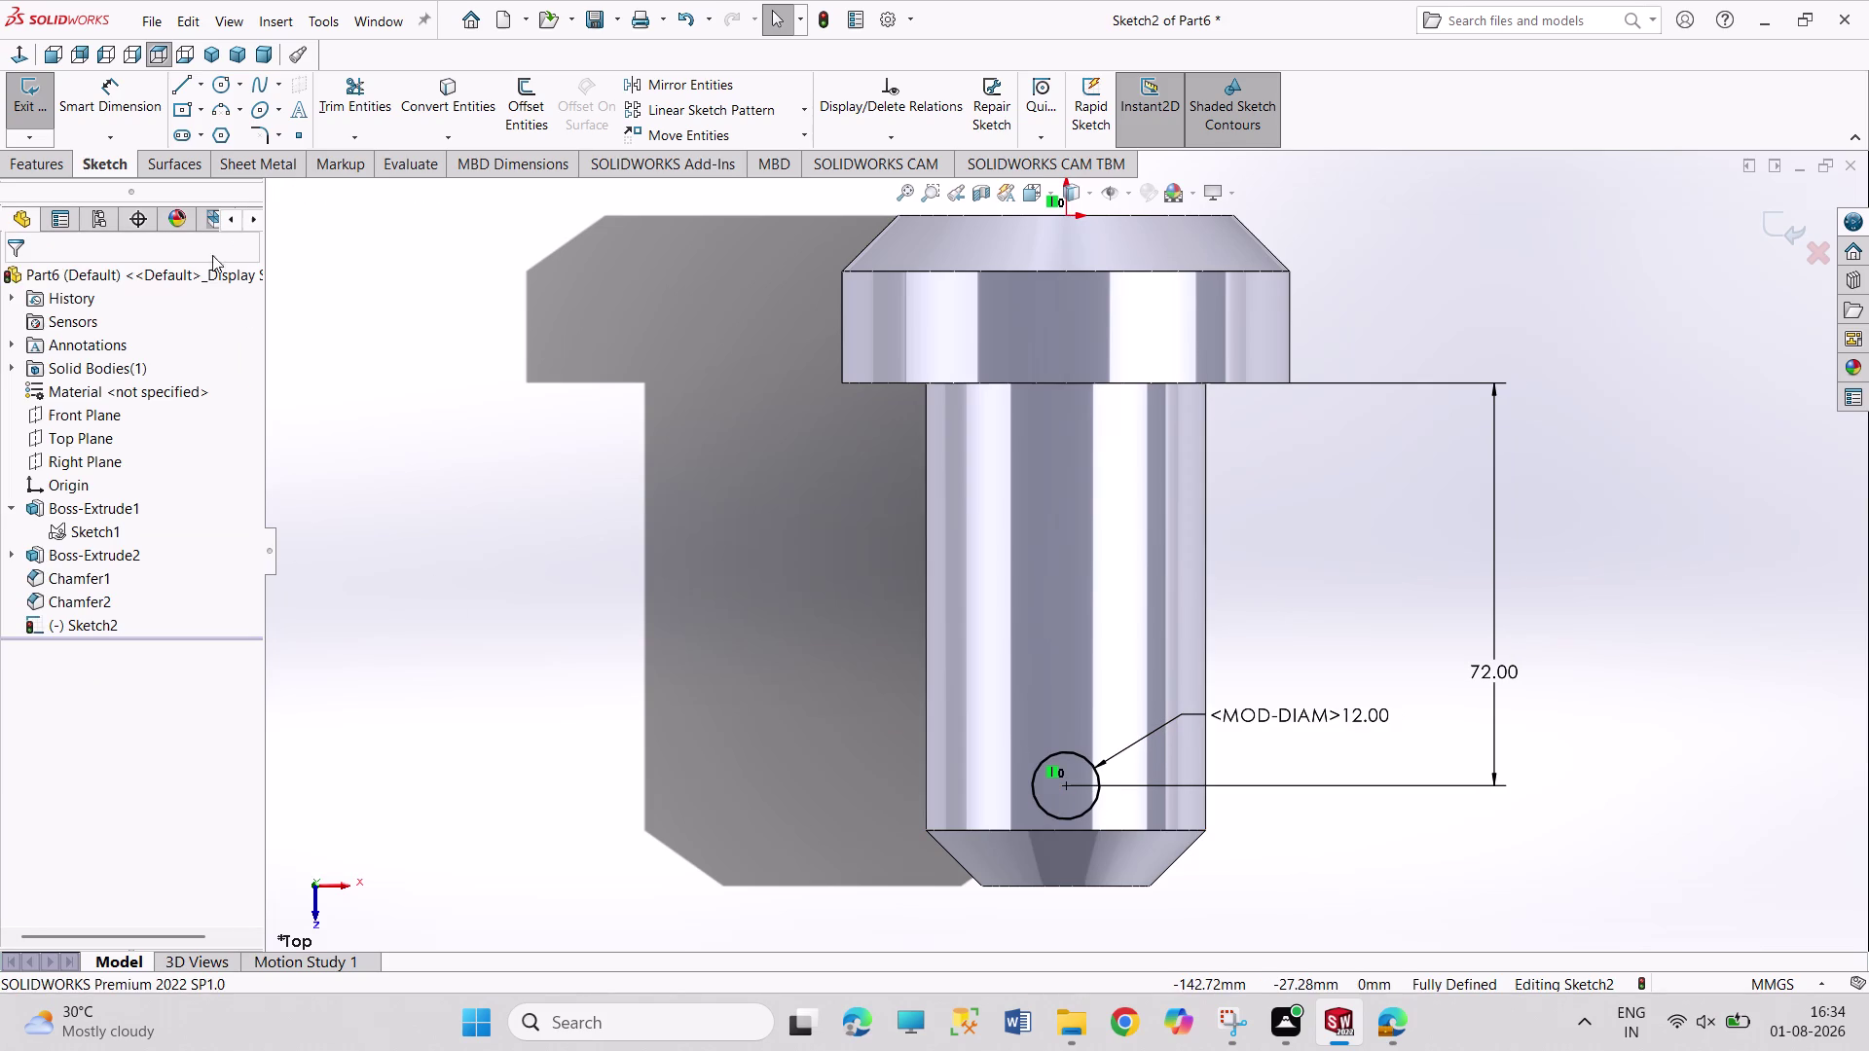
click(42, 103)
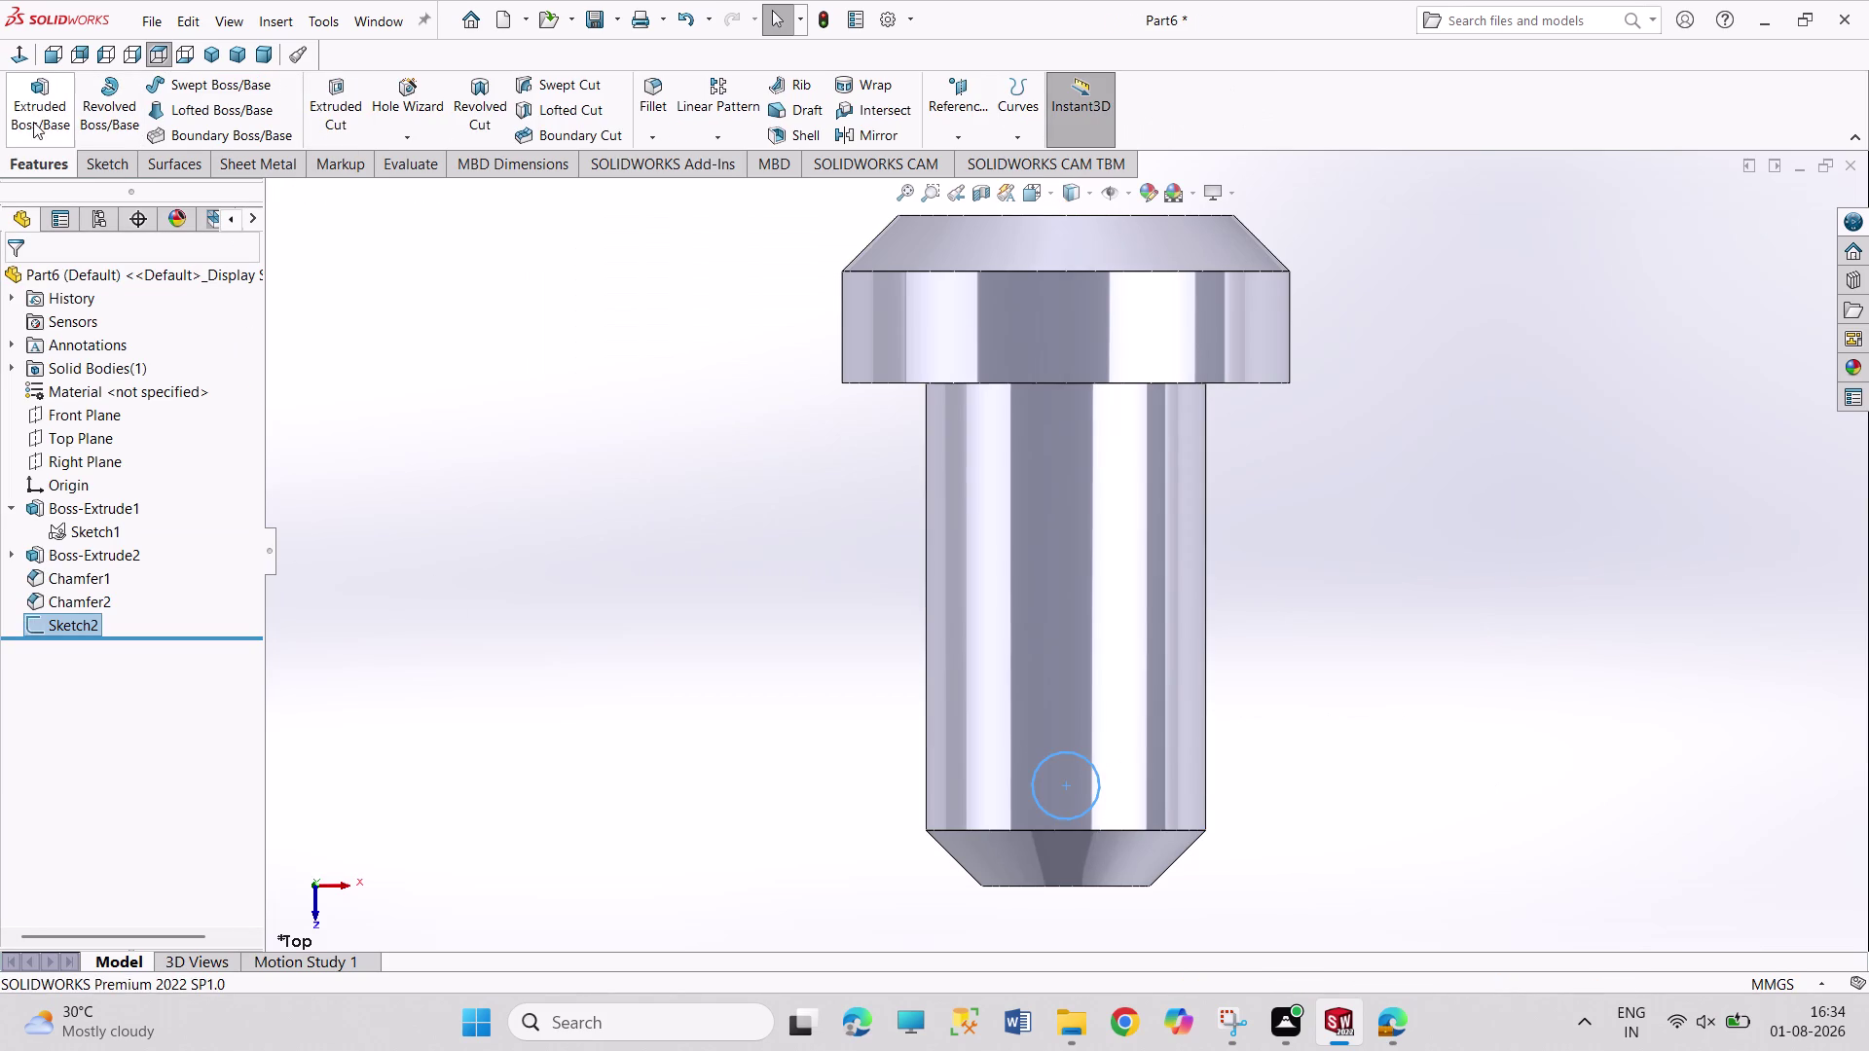
Cut-extrude the circle Mid Plane with 50 mm depth through the shaft.
click(327, 119)
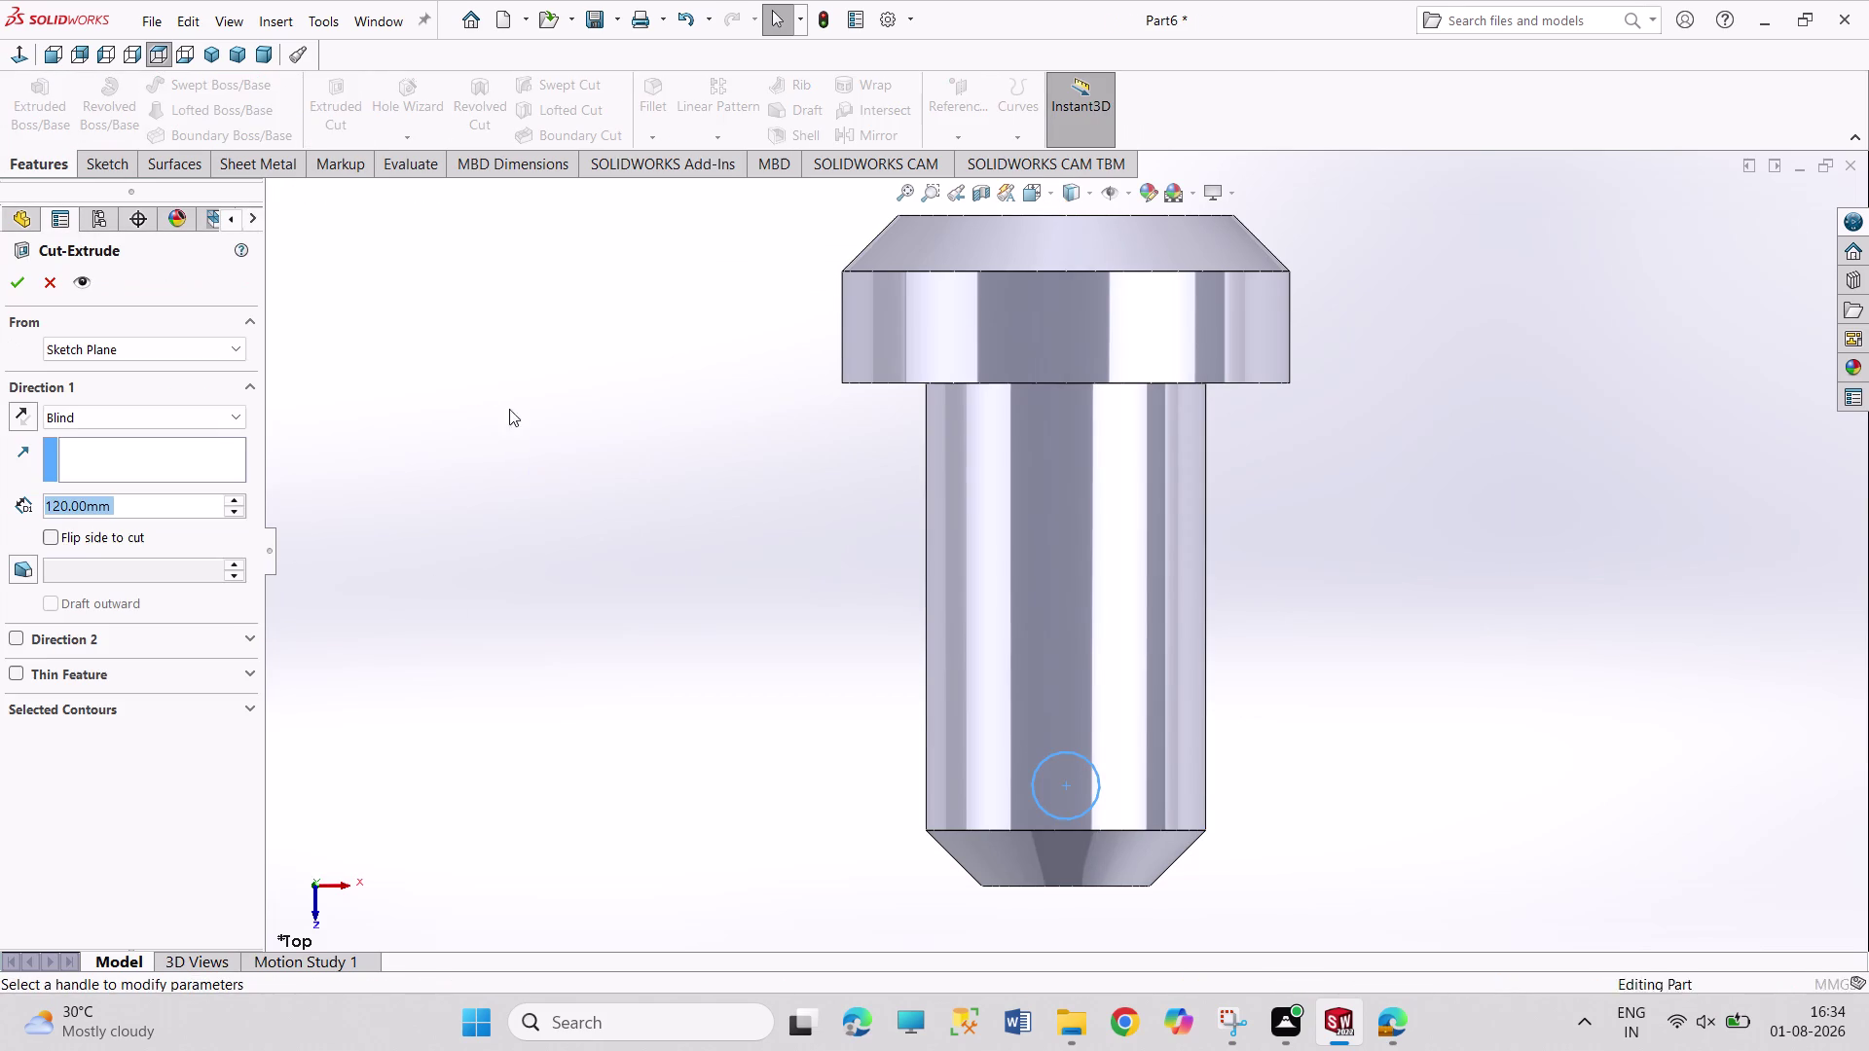
click(204, 55)
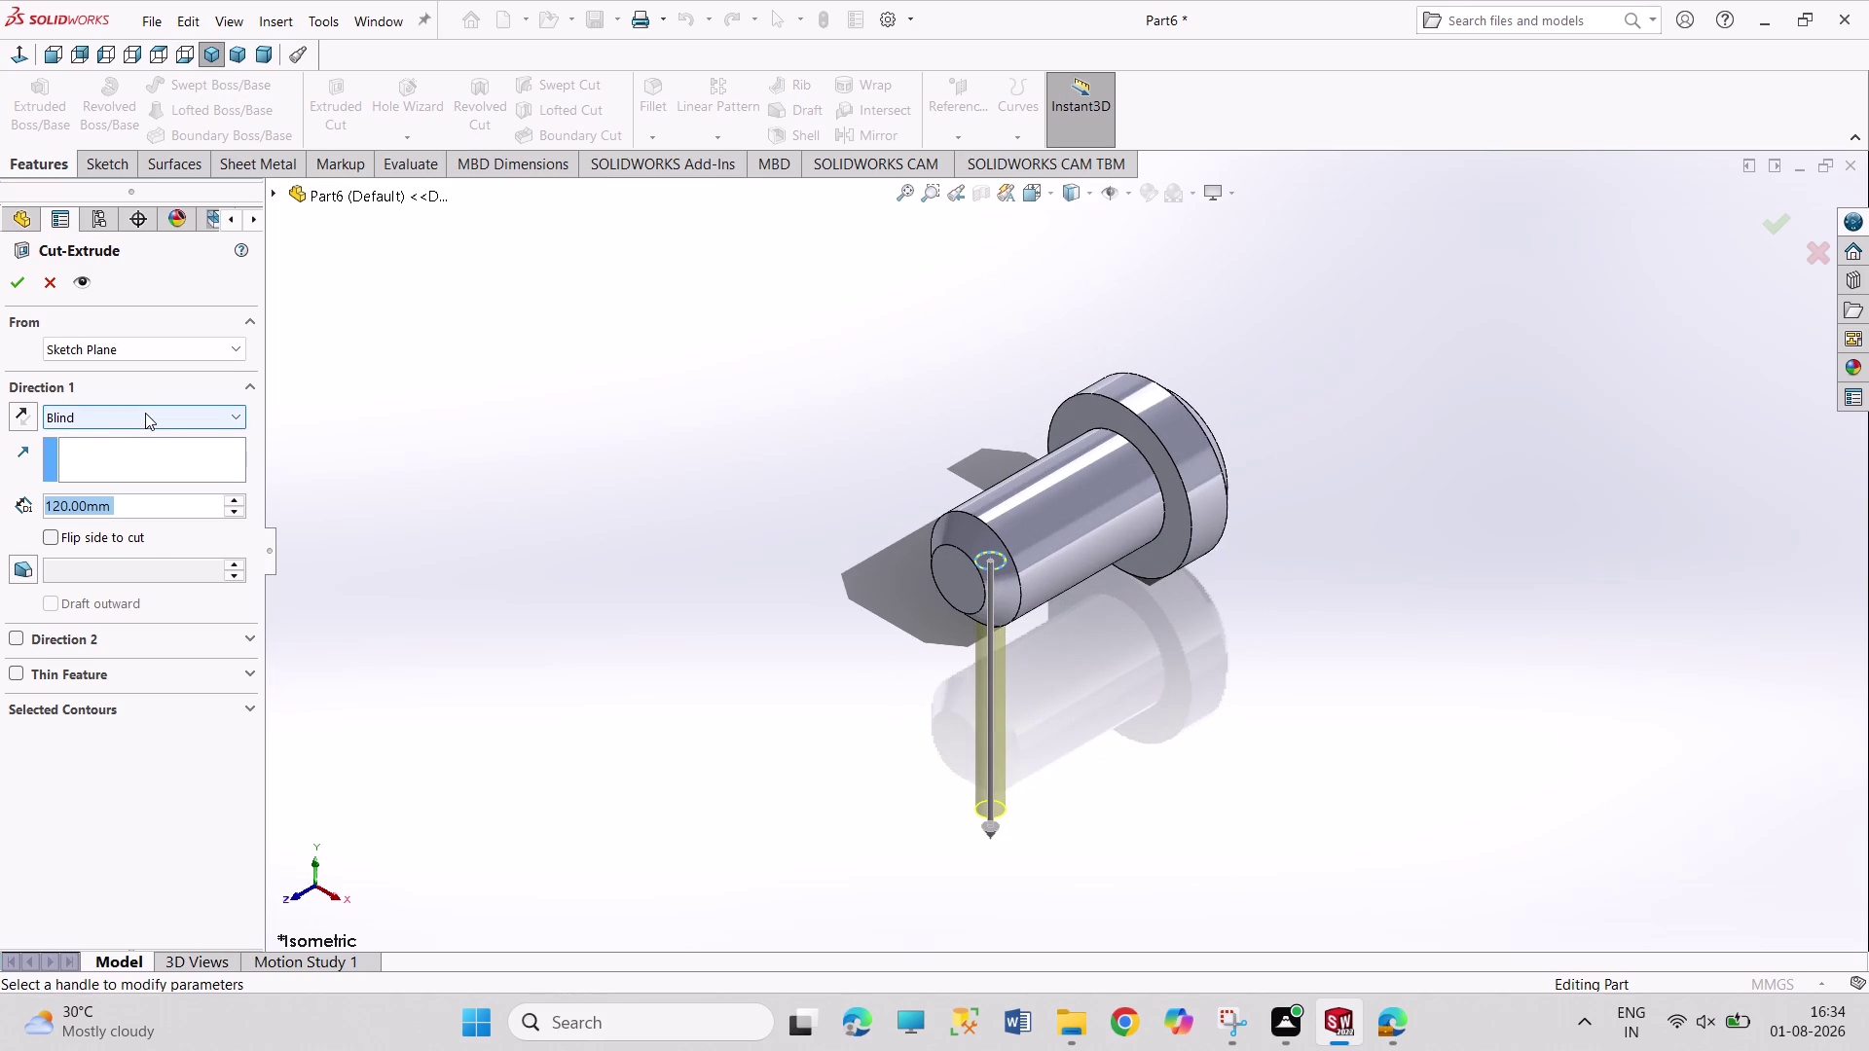
click(145, 413)
click(151, 577)
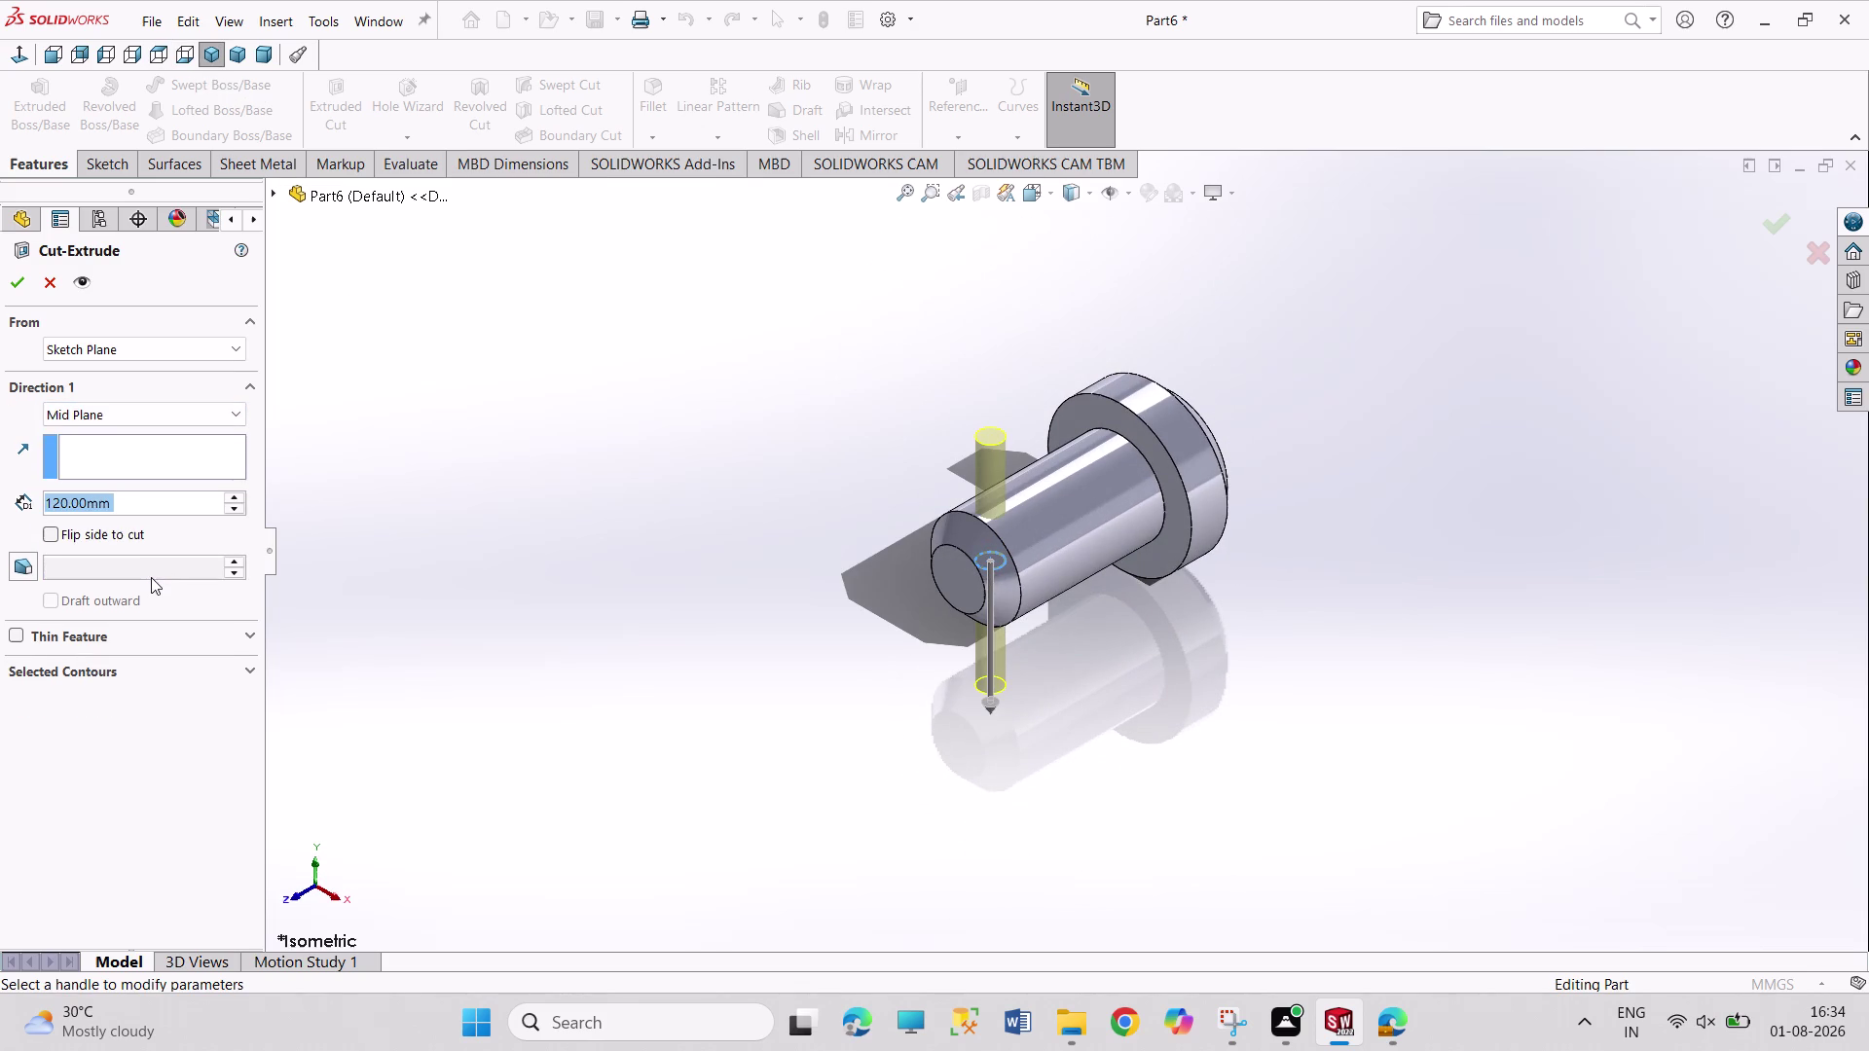
triple_click(235, 505)
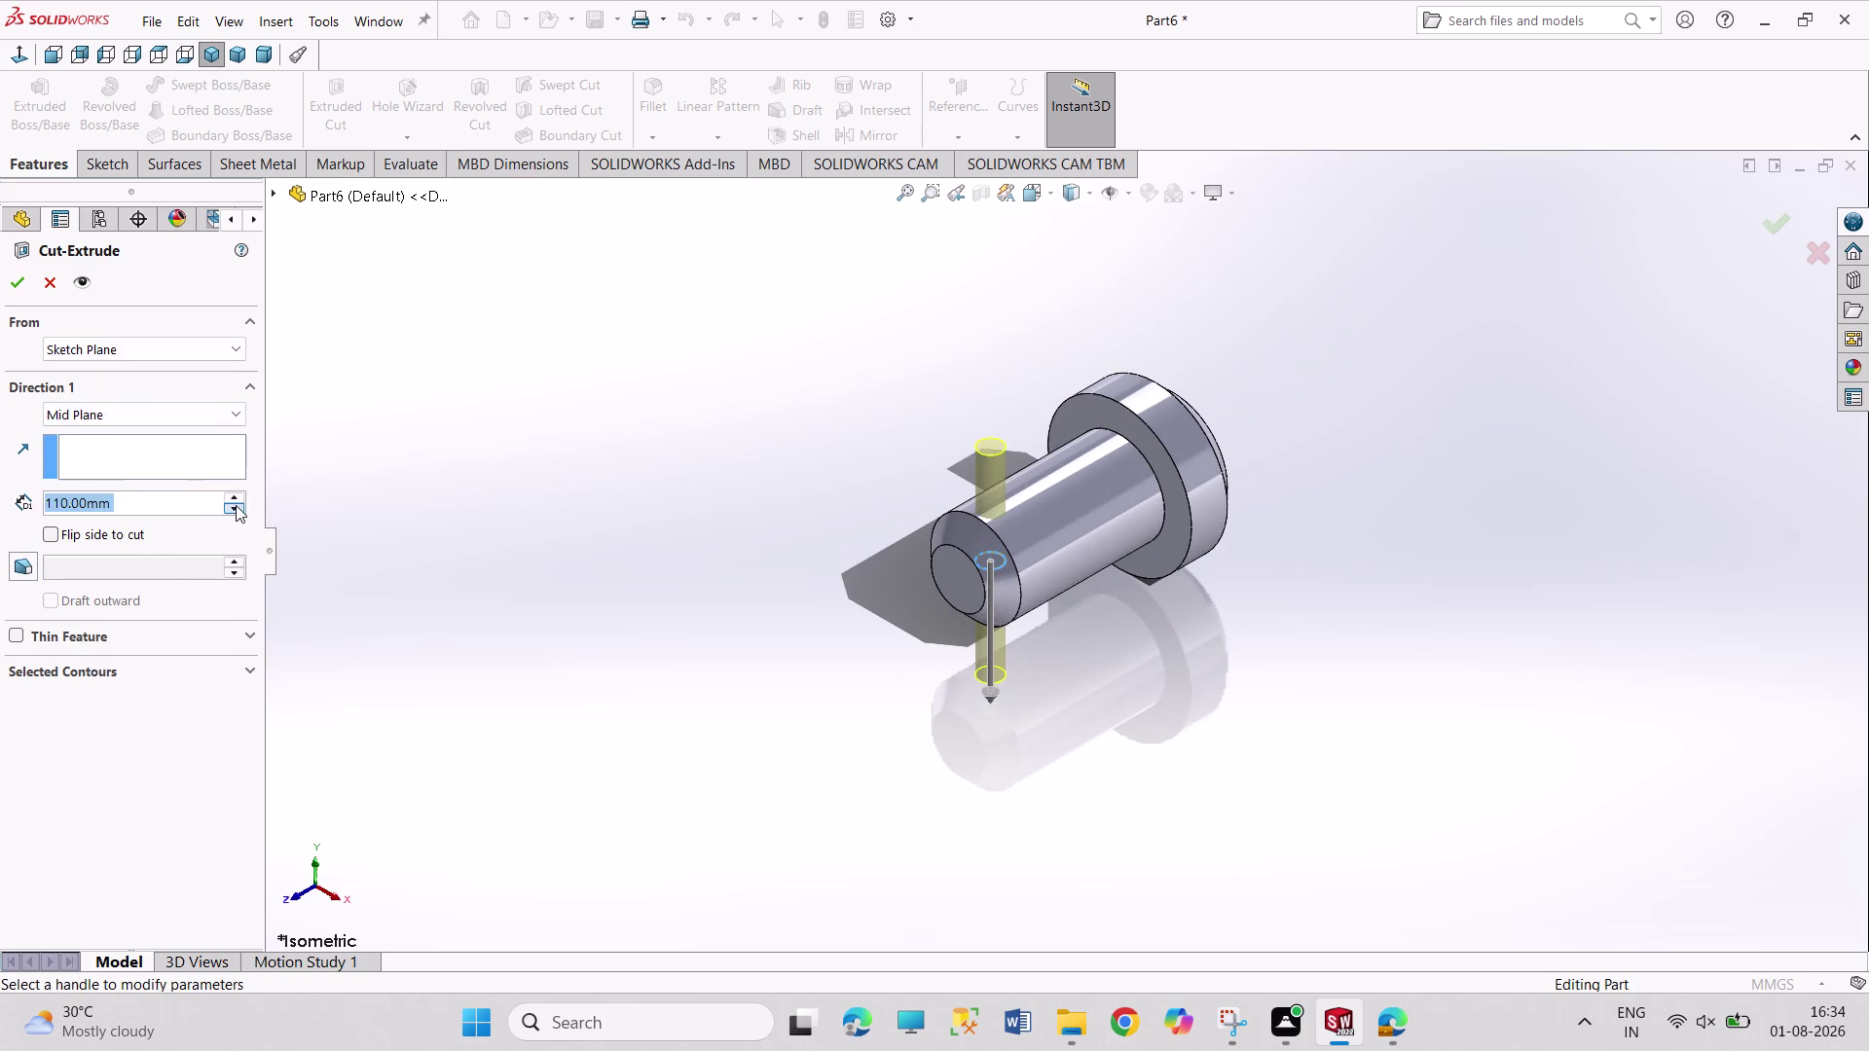
triple_click(235, 505)
click(235, 505)
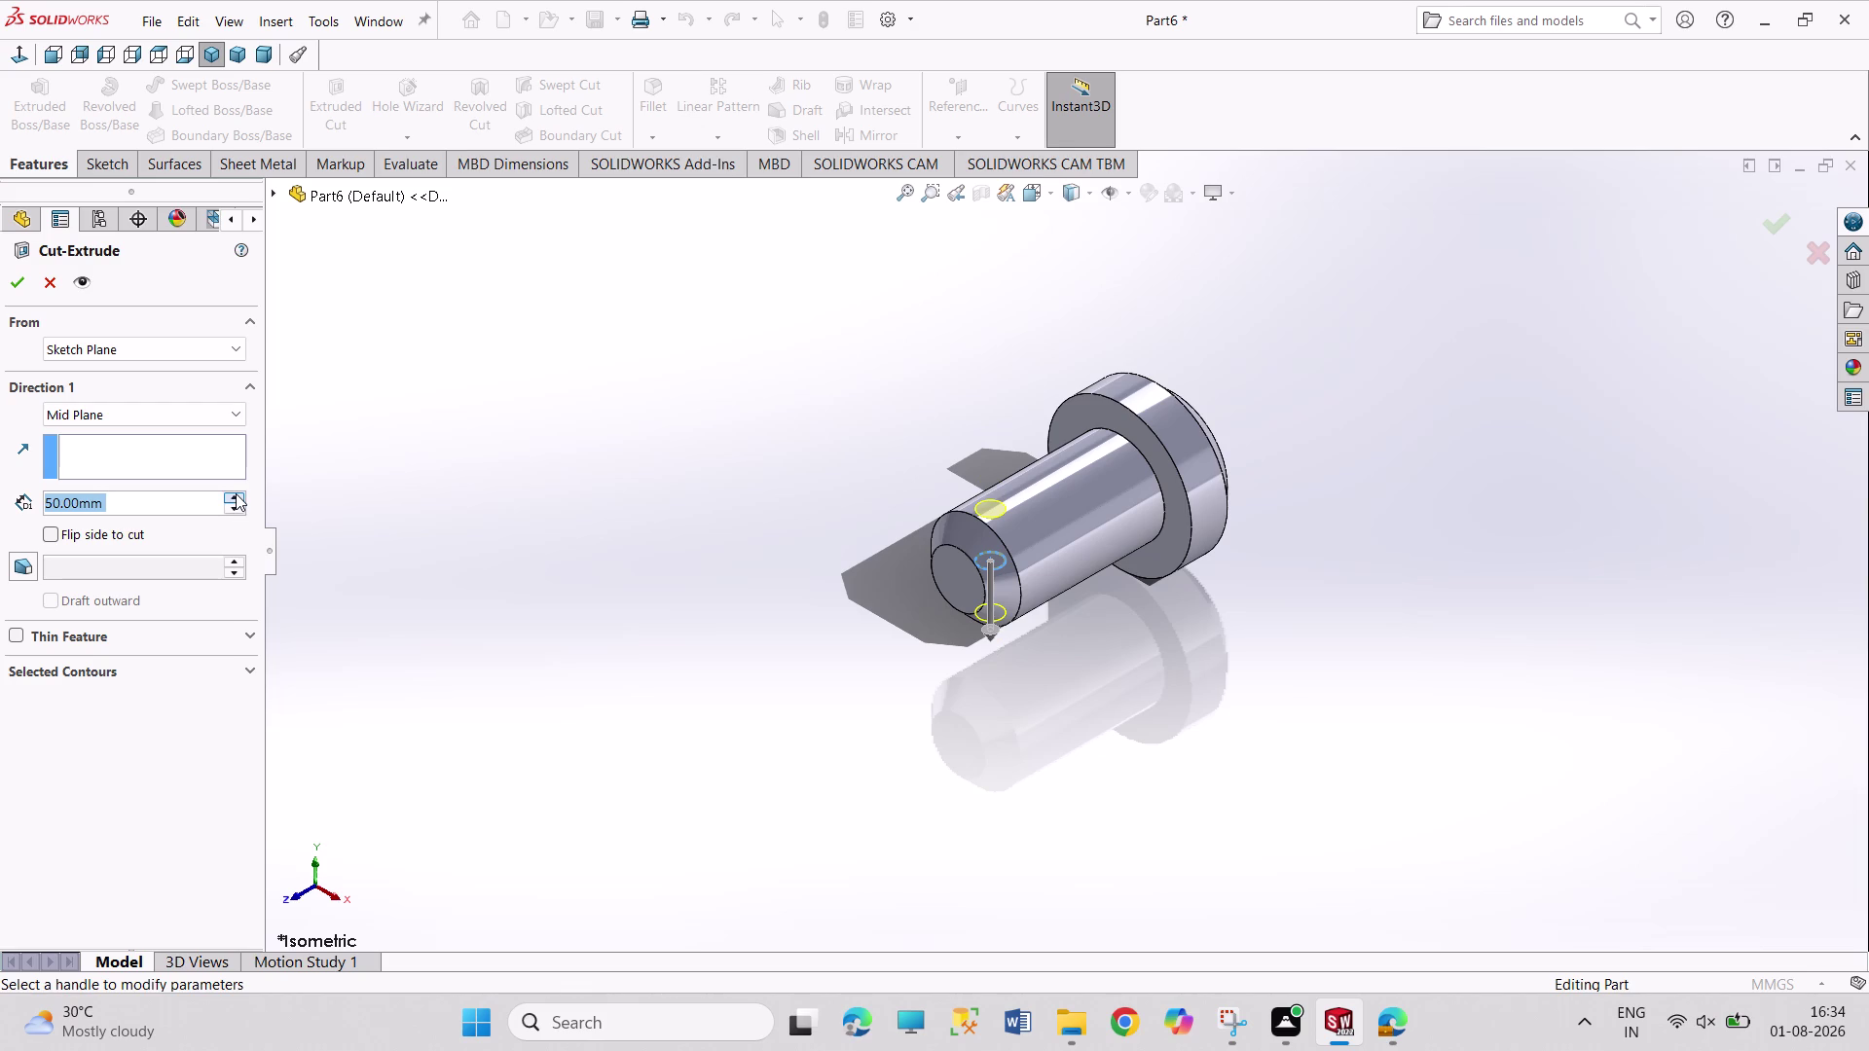
click(235, 493)
click(20, 283)
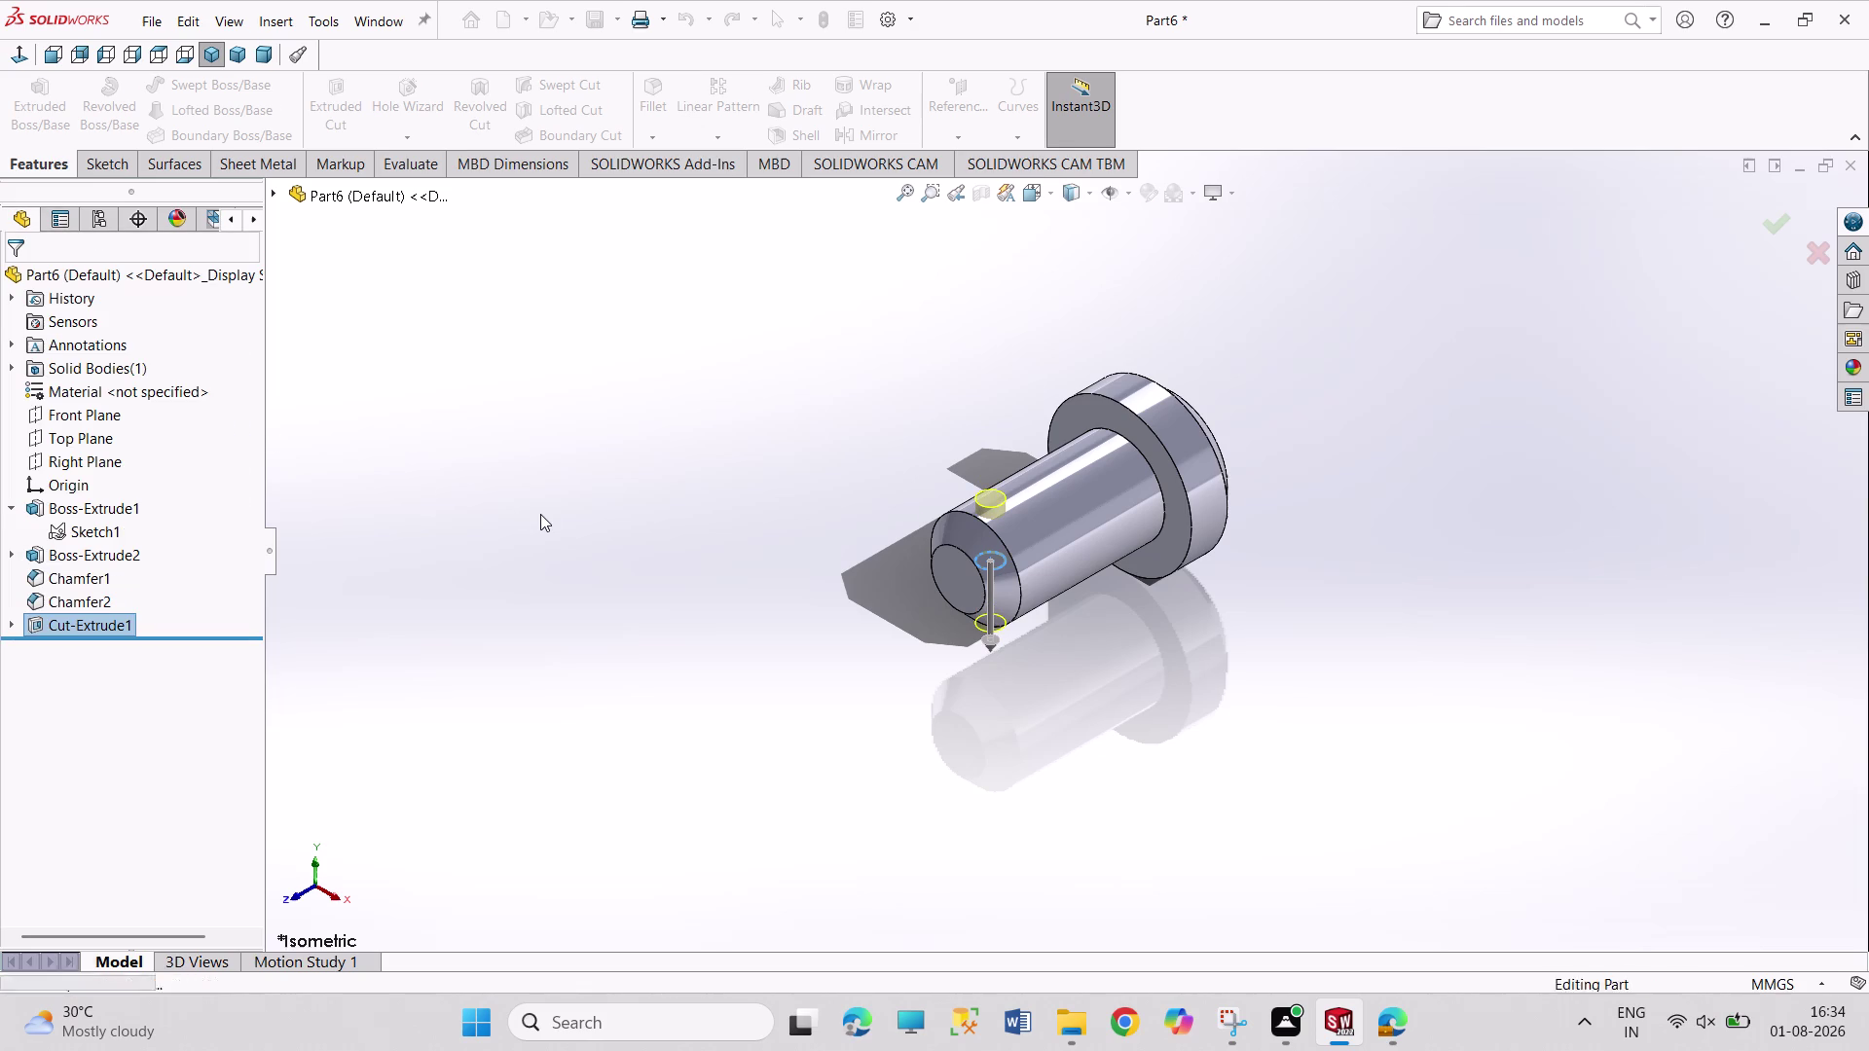
Orbit the pin to inspect the new cross hole.
click(540, 514)
middle_drag(555, 522, 866, 734)
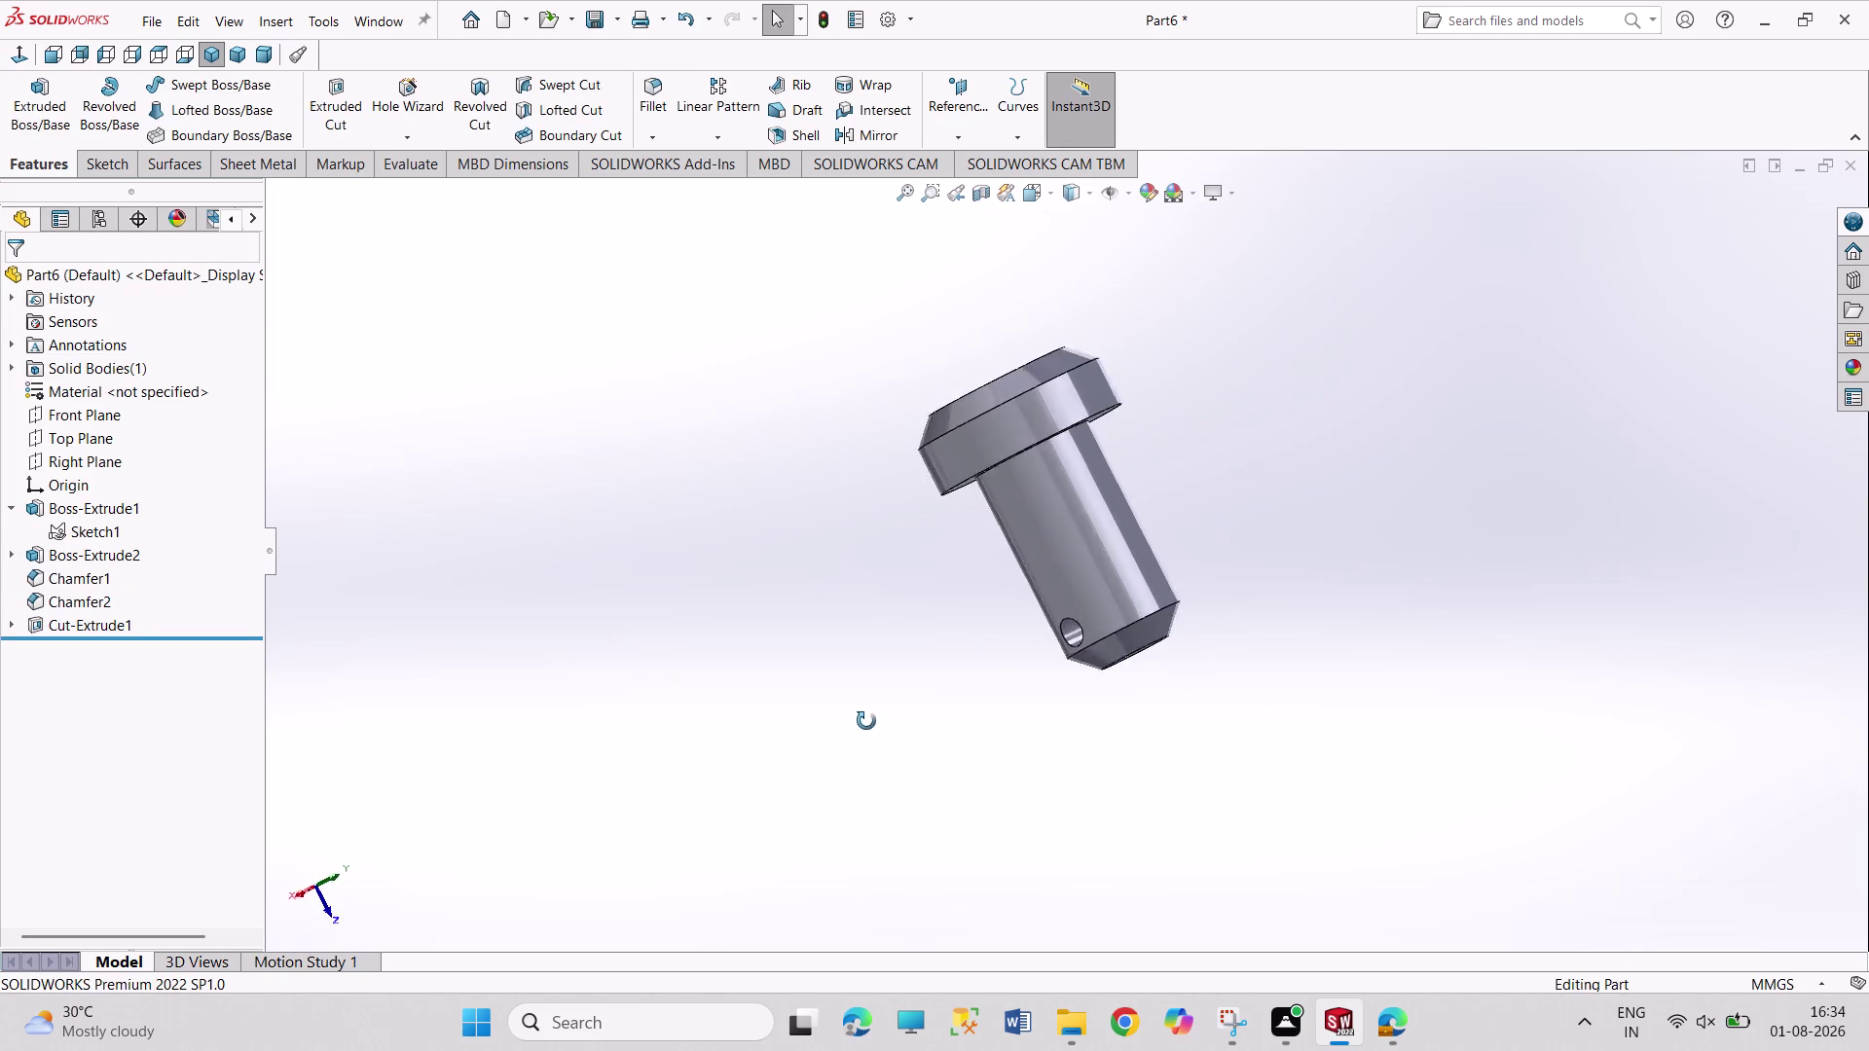
middle_drag(866, 734, 858, 591)
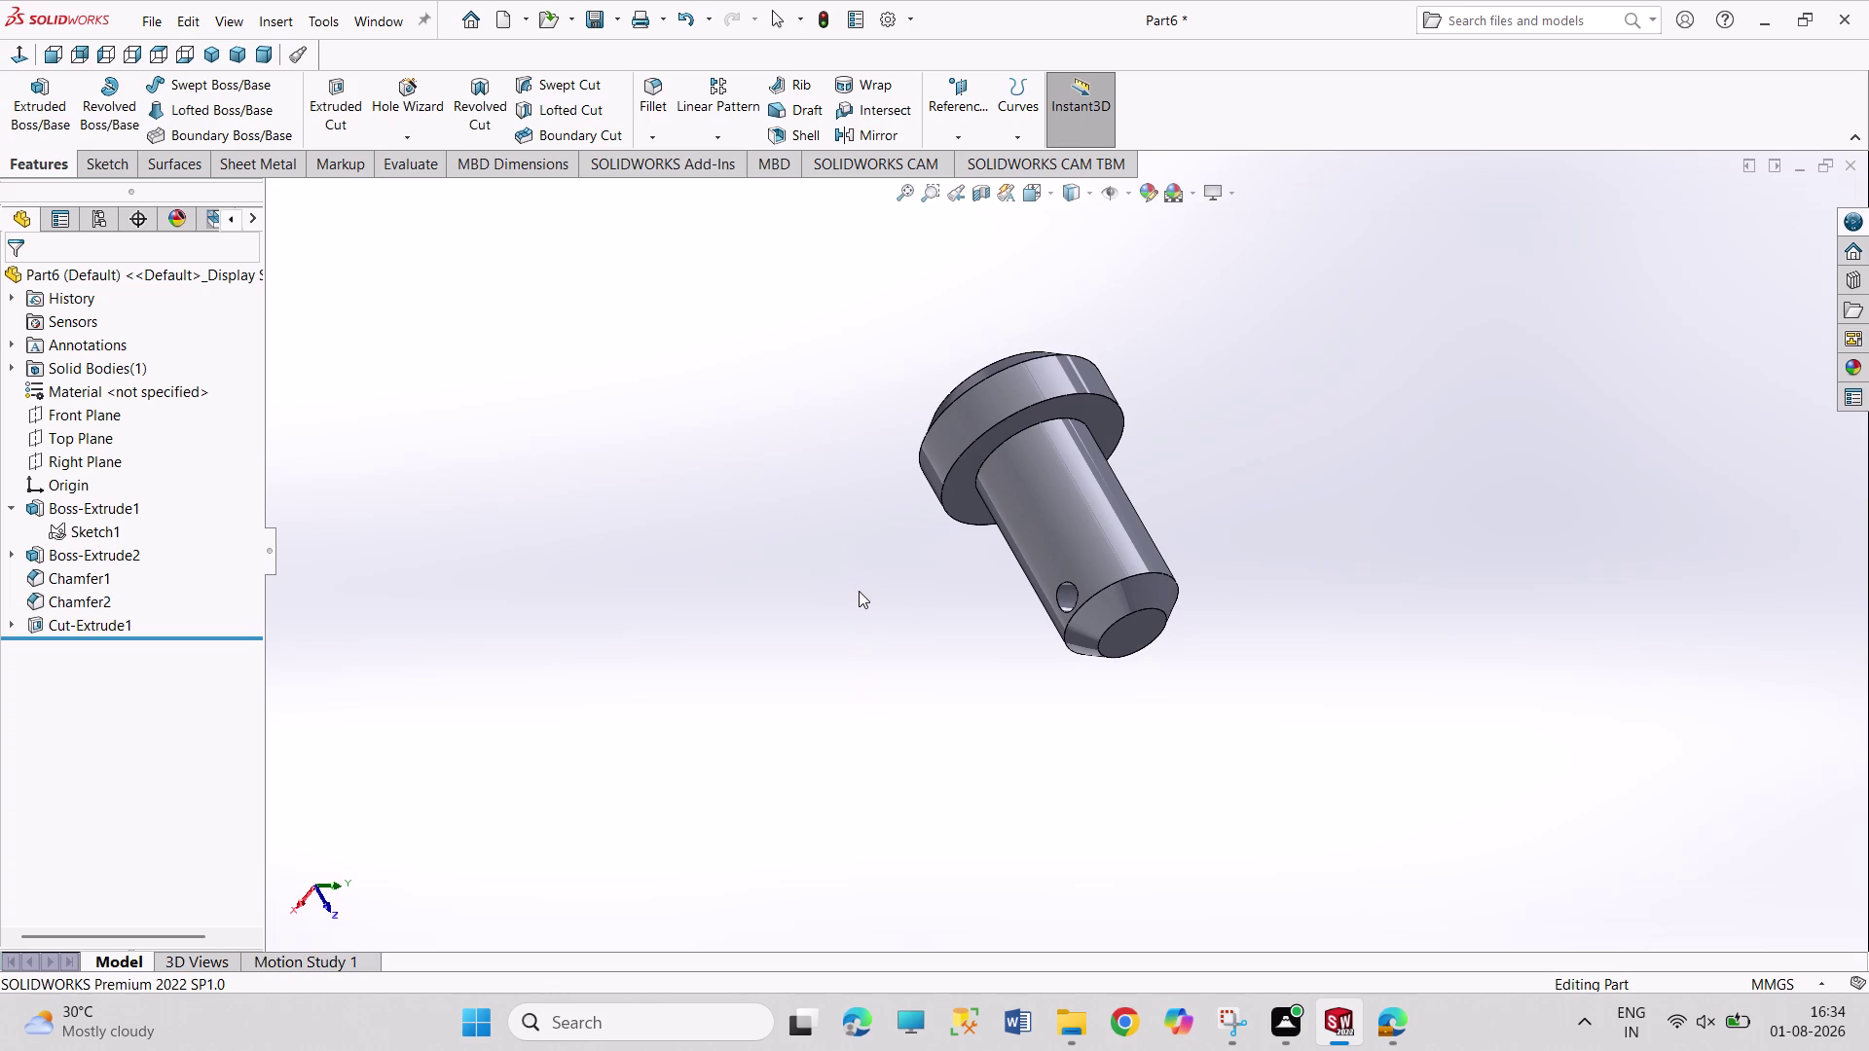
key(ctrl+s)
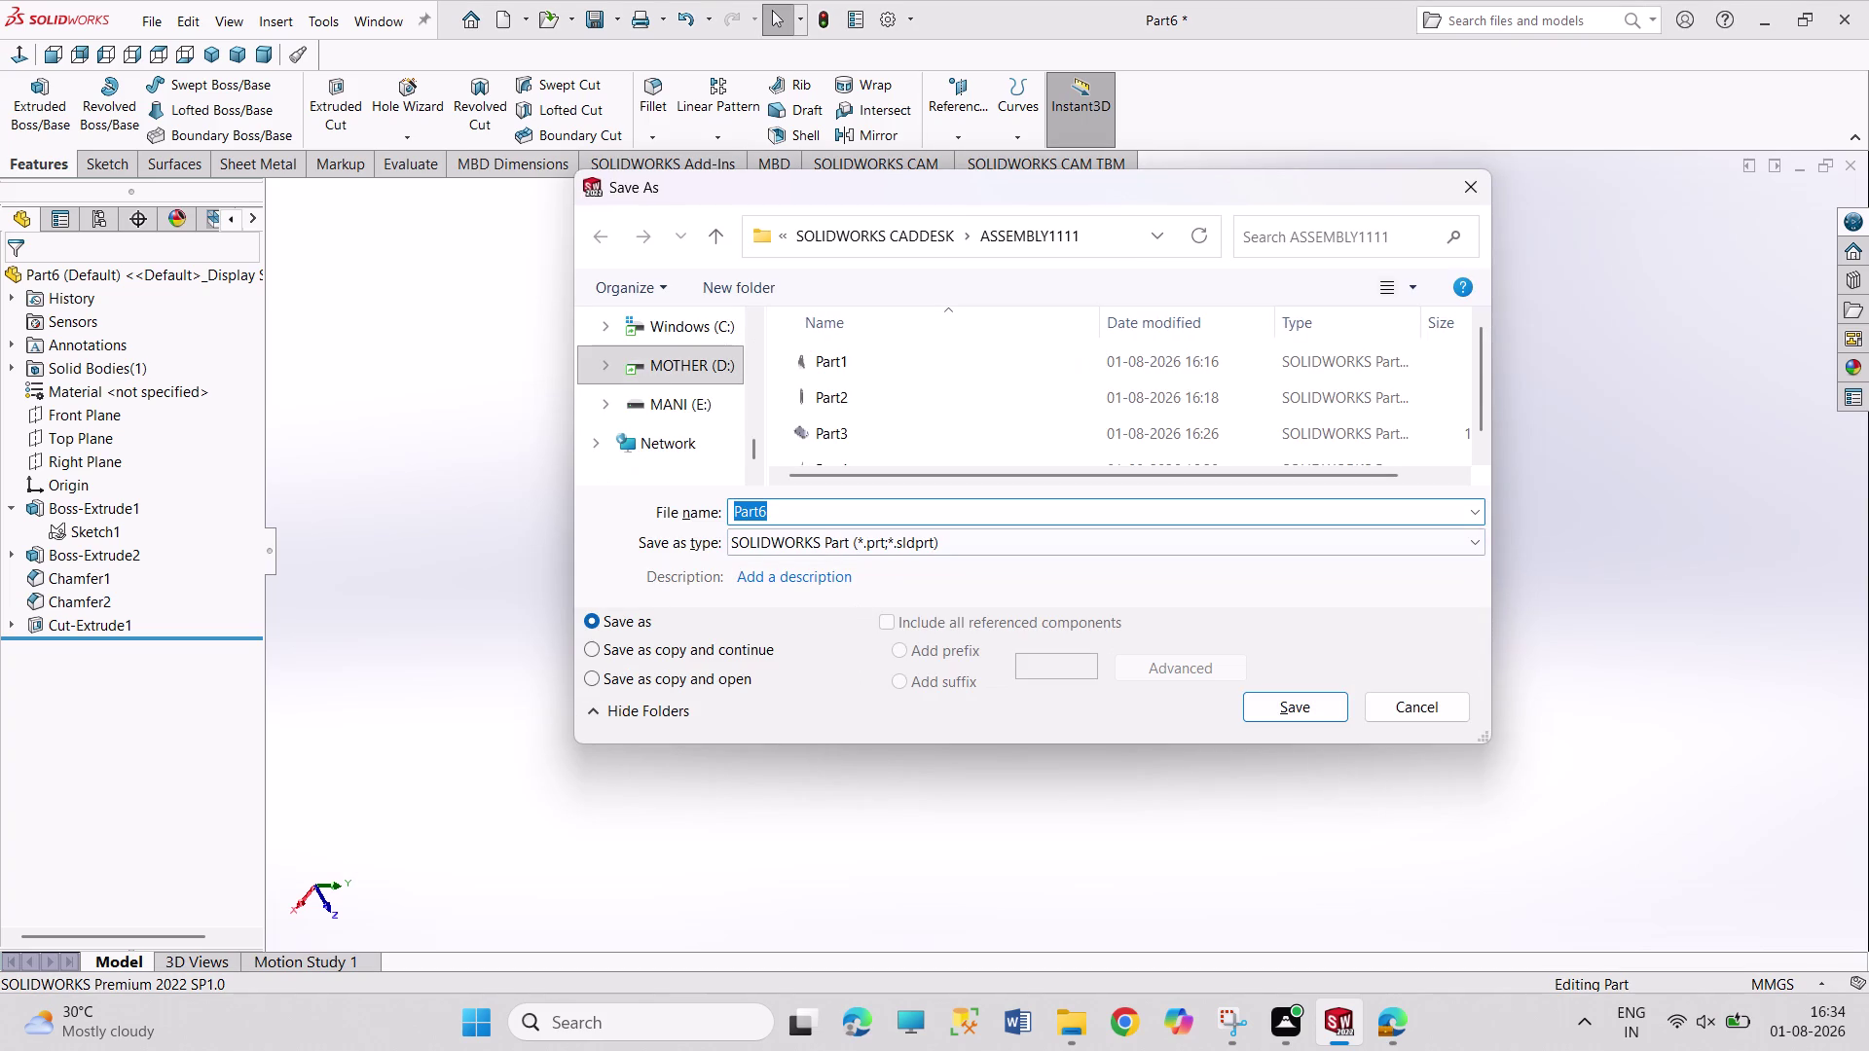
Save the cross-holed pin as Part5 in the ASSEMBLY1111 folder.
click(792, 514)
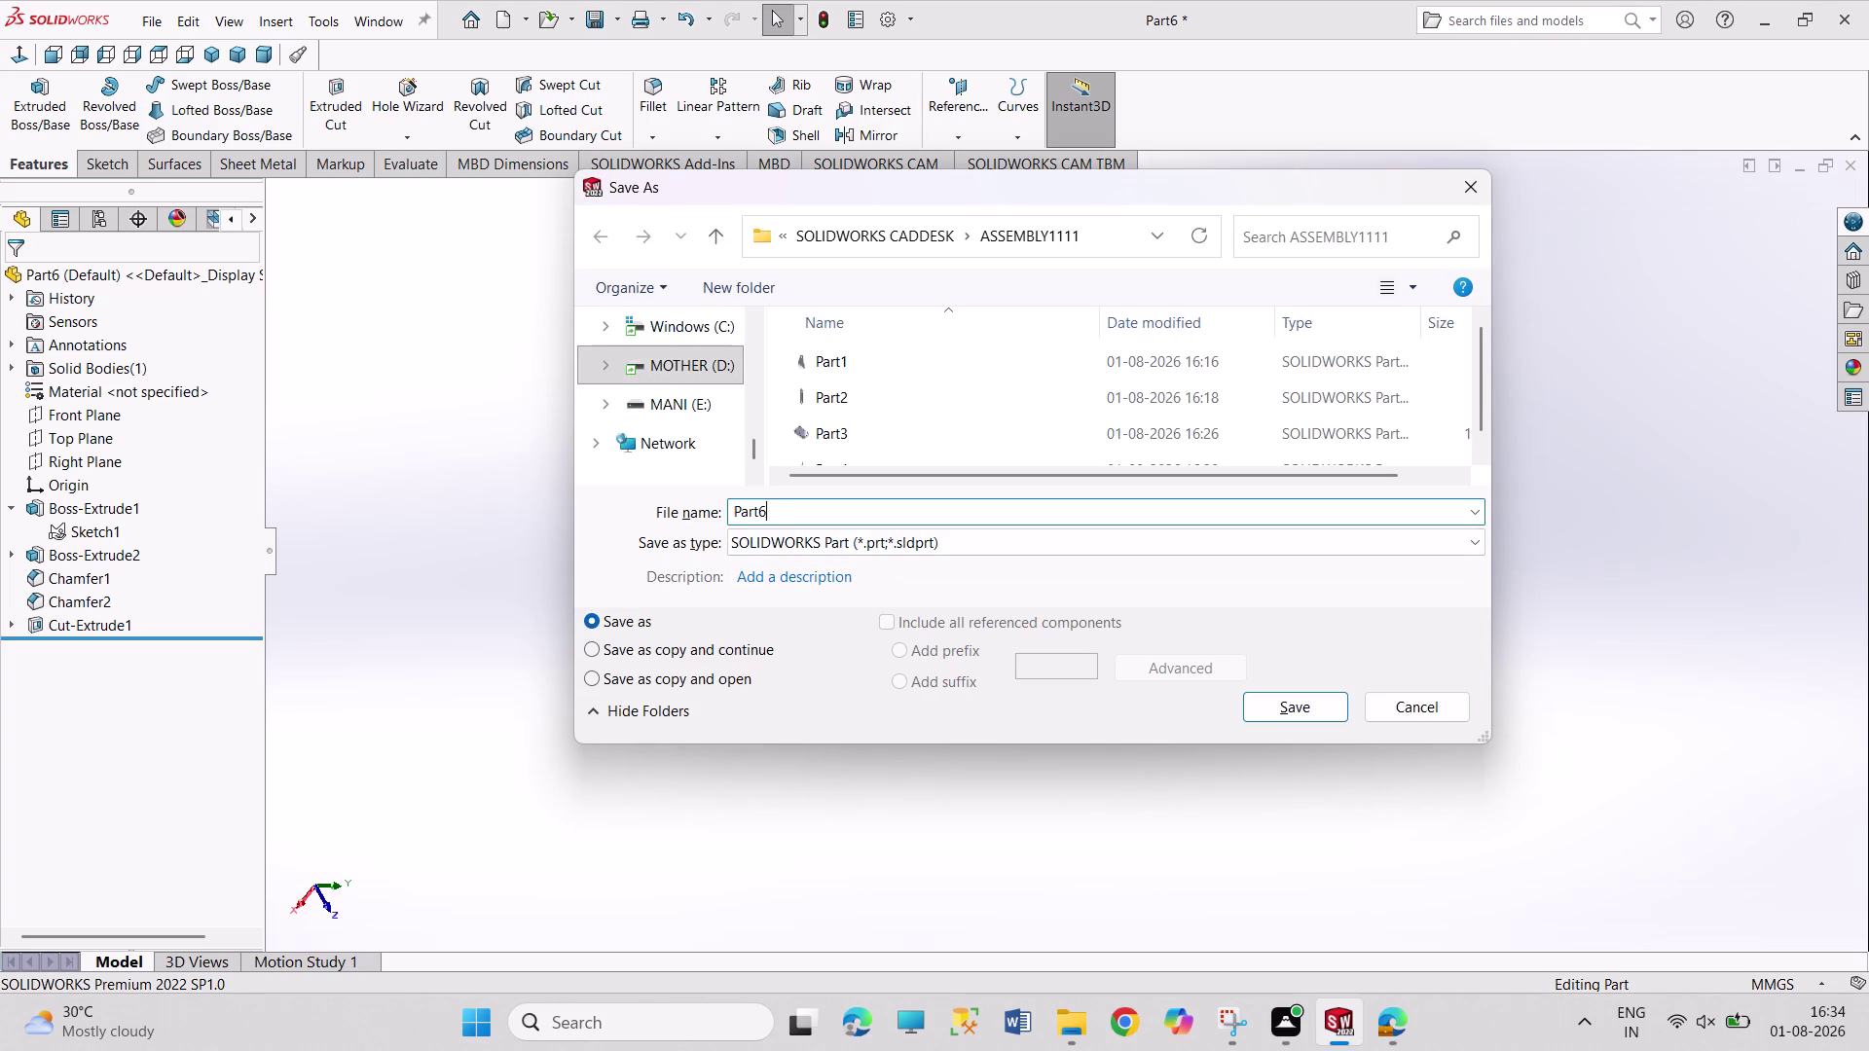
key(backslash)
key(BackSpace)
key(BackSpace)
key(5)
key(Return)
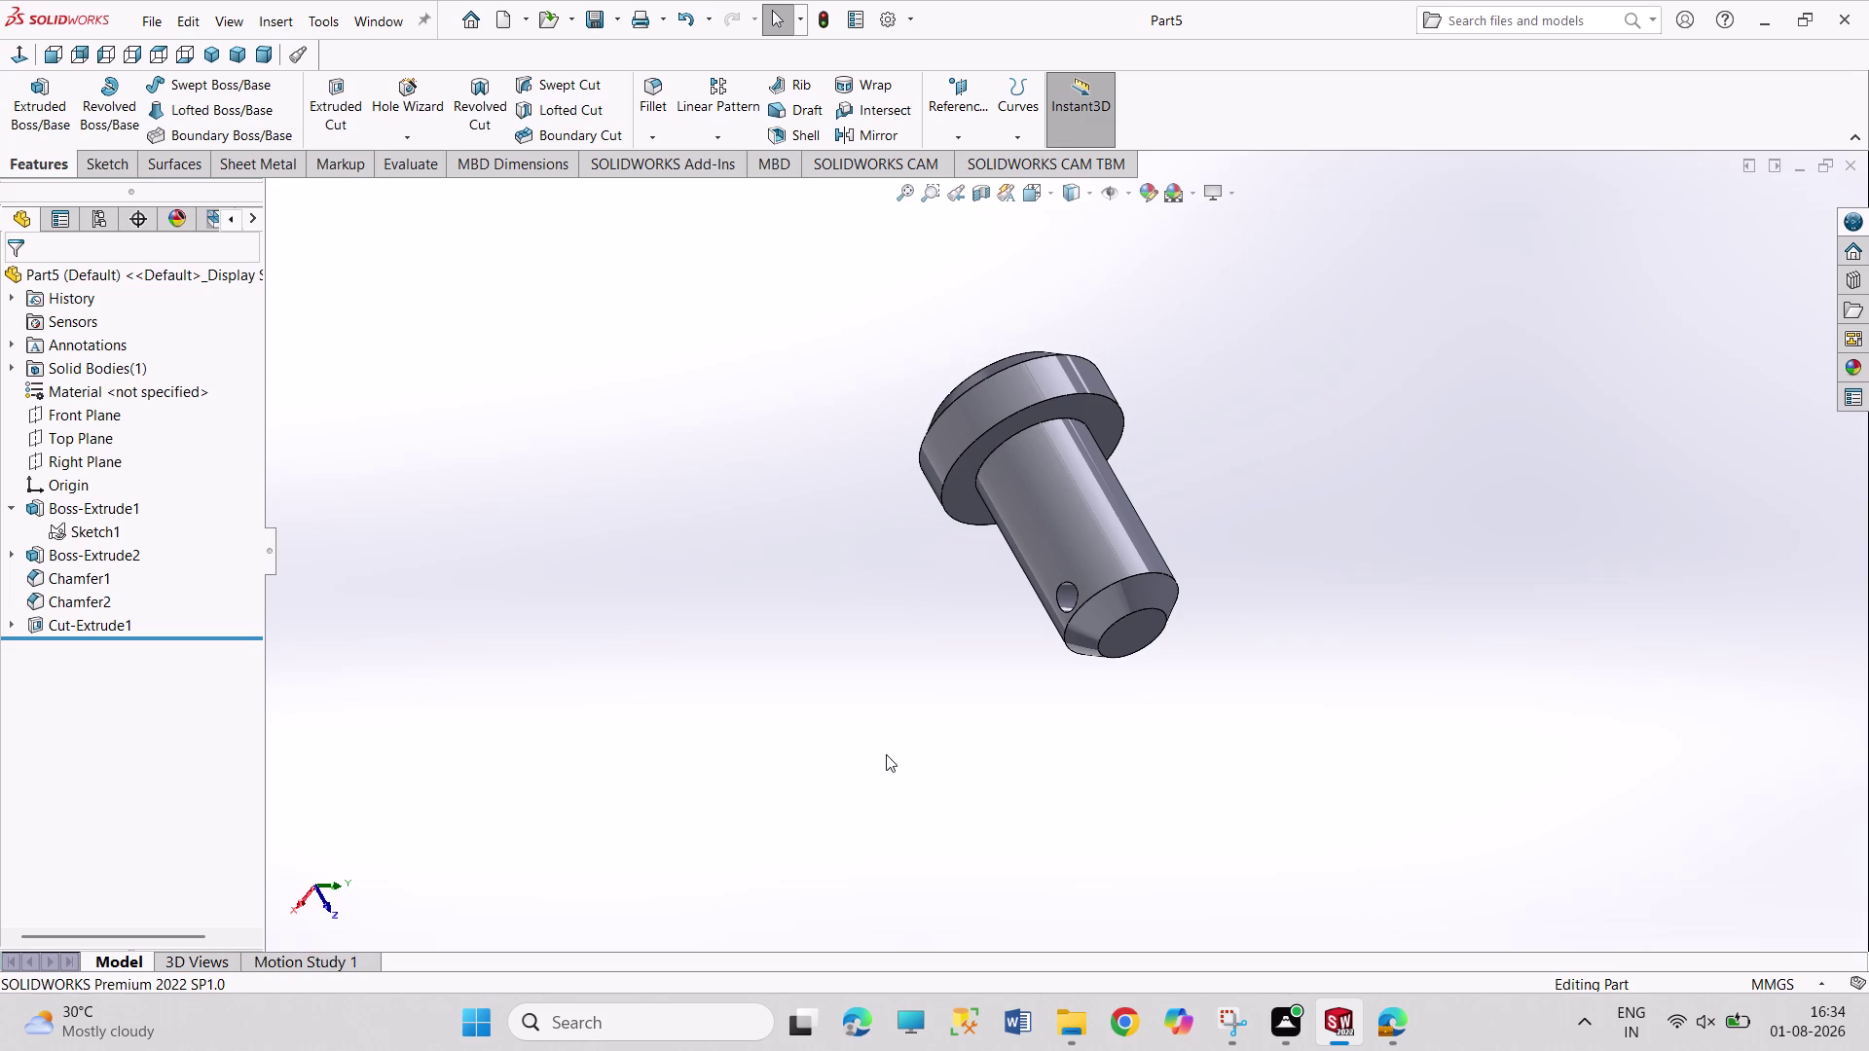
key(ctrl+n)
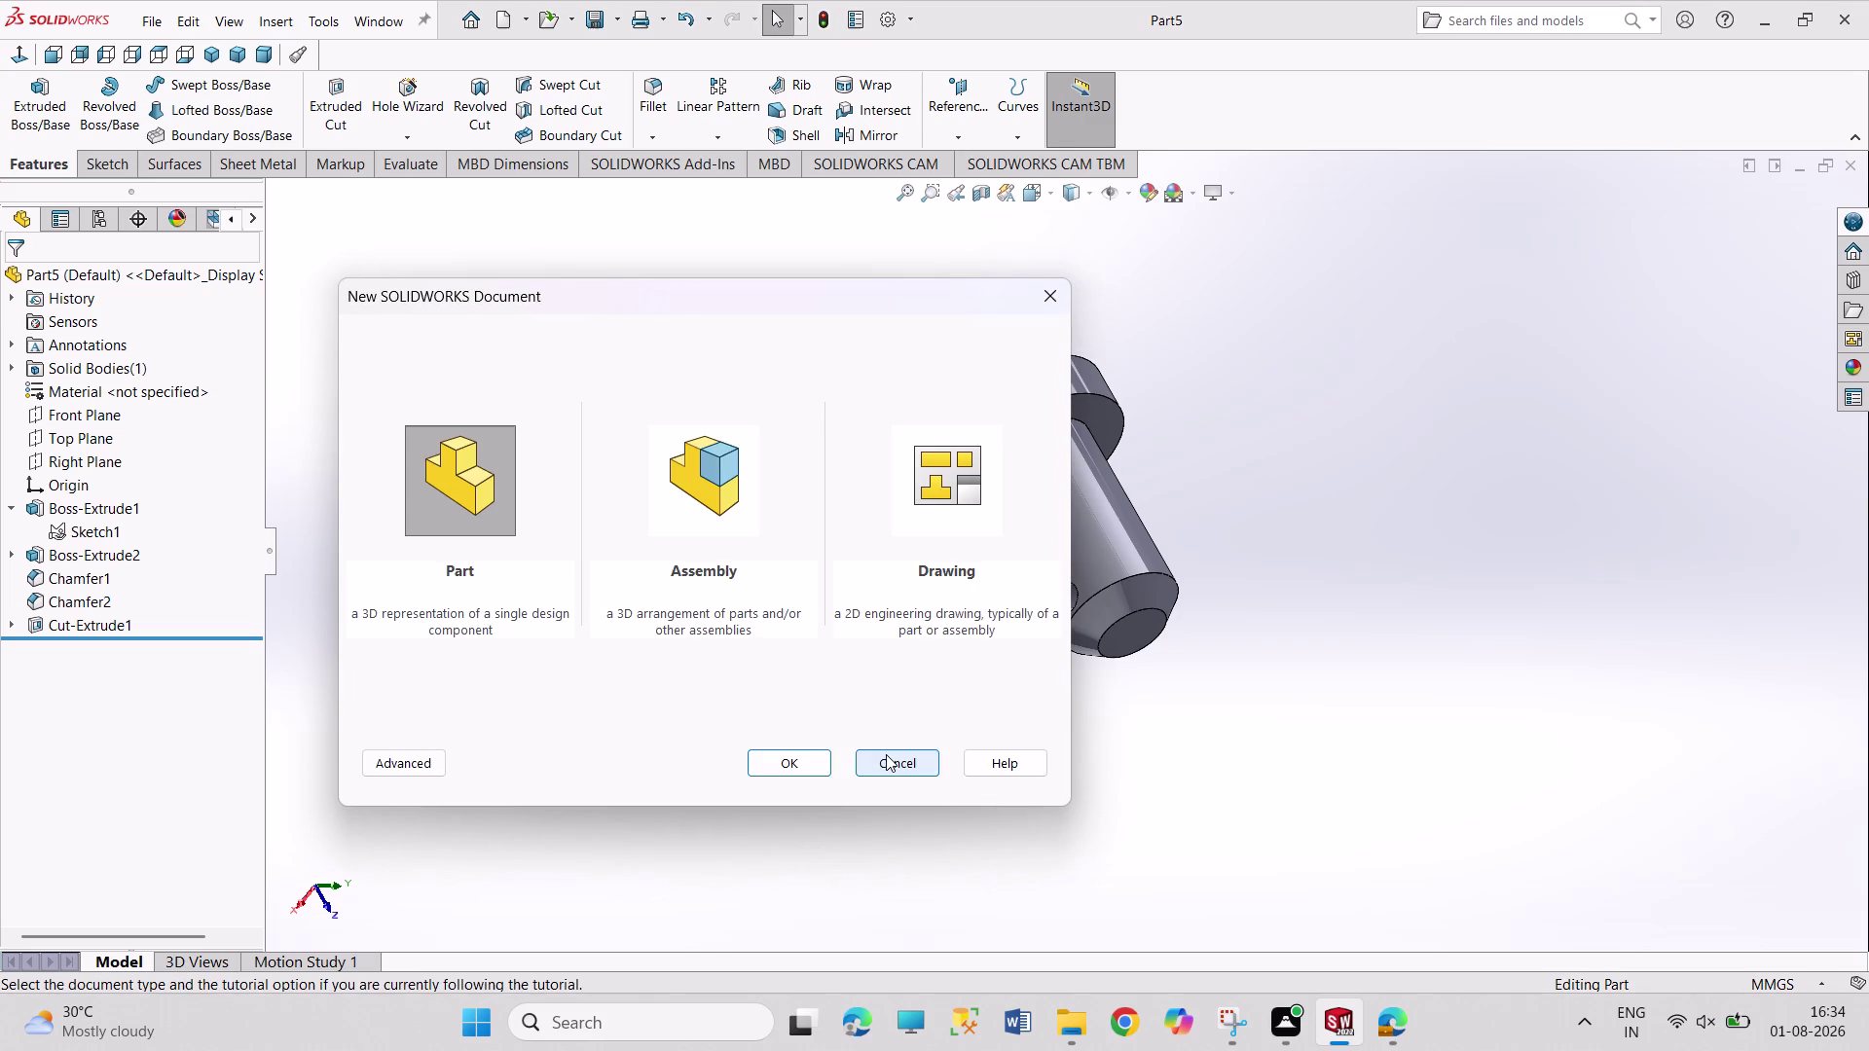
Create a new assembly, previewing and then cancelling placement of the gusset part.
key(Right)
key(Return)
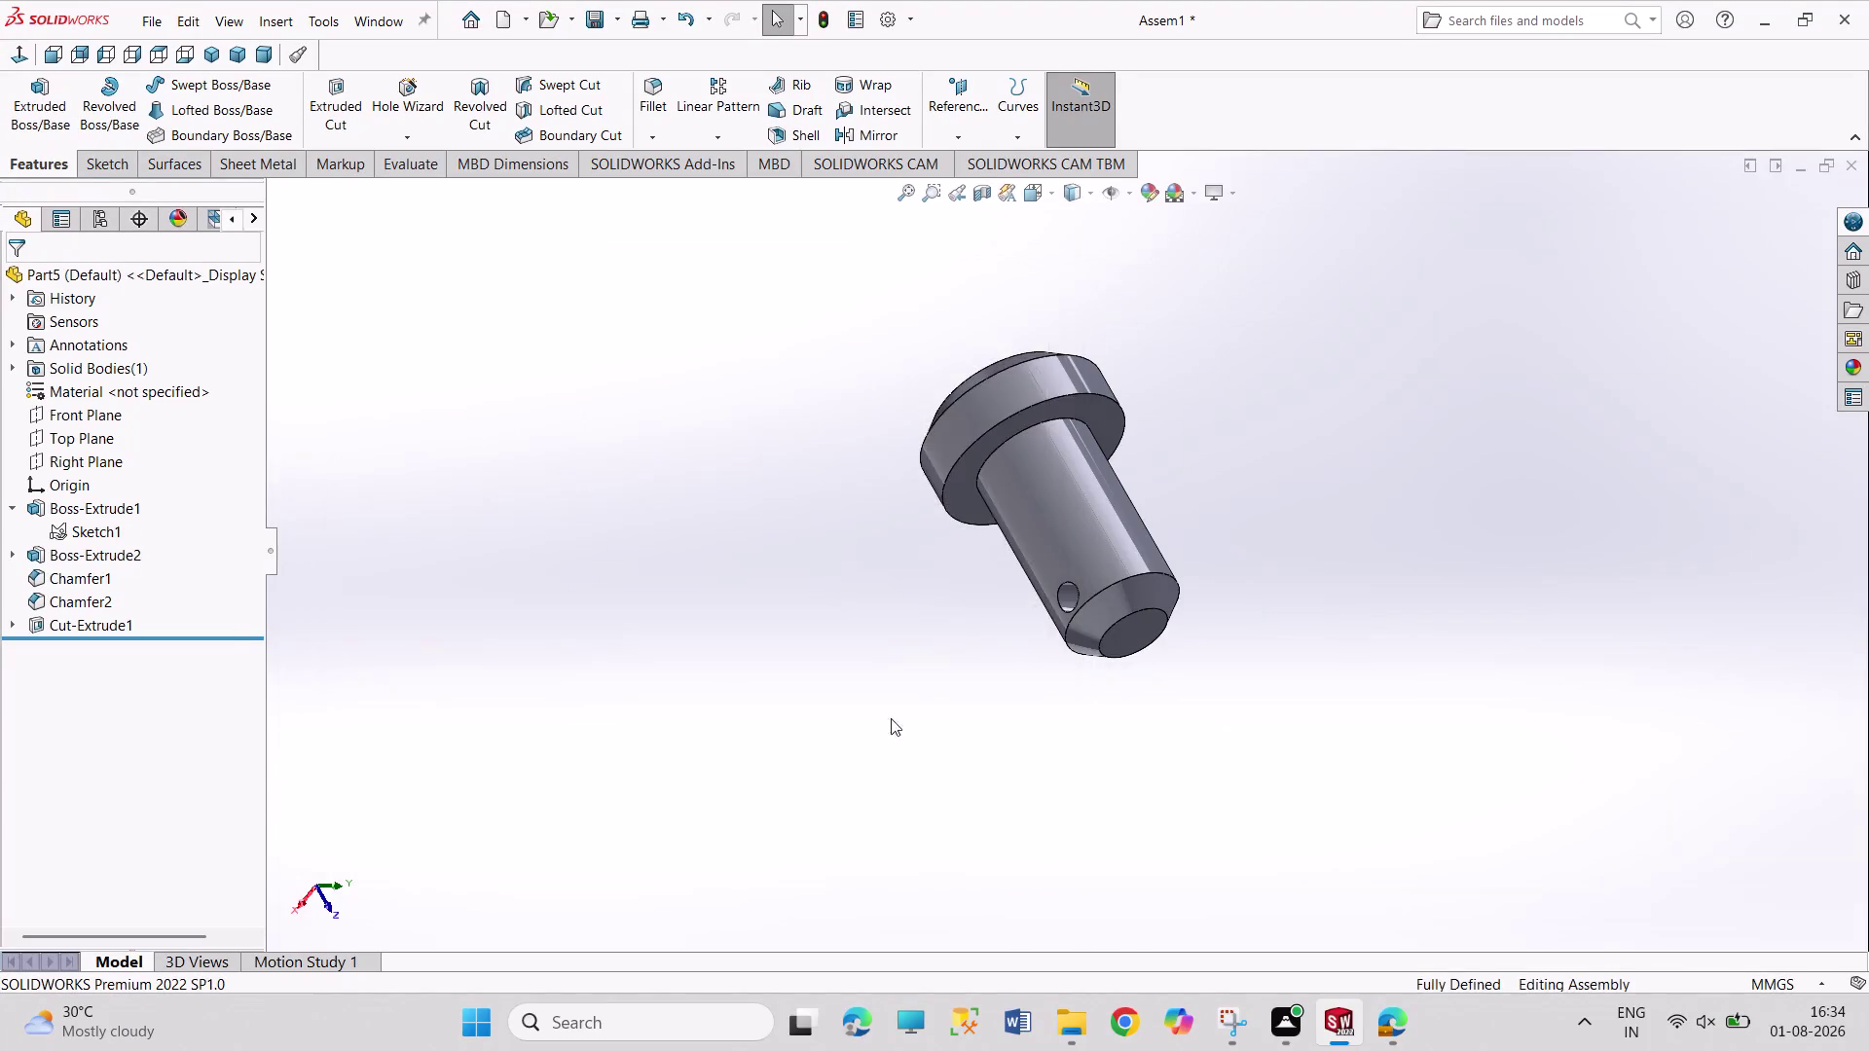
drag(635, 299, 932, 631)
drag(623, 294, 1131, 737)
drag(731, 323, 1016, 774)
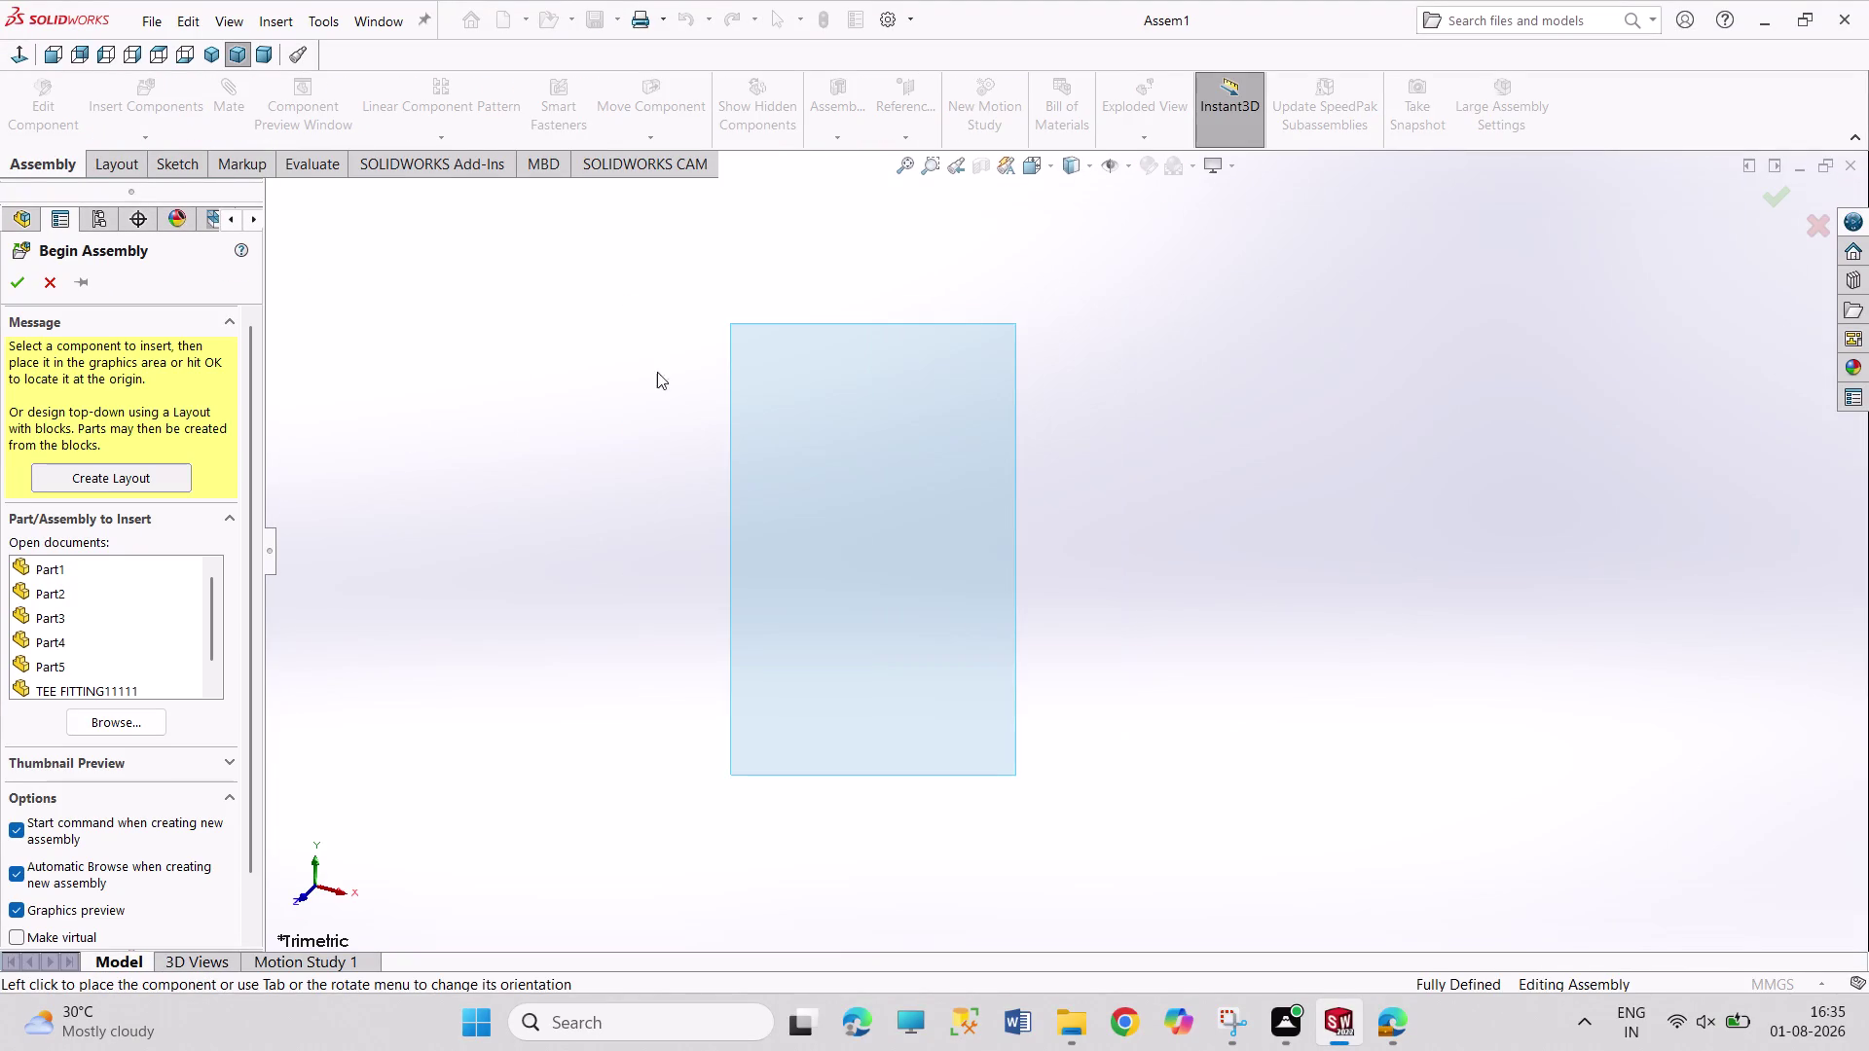
drag(633, 367, 1012, 843)
drag(669, 368, 1044, 816)
drag(696, 391, 1342, 836)
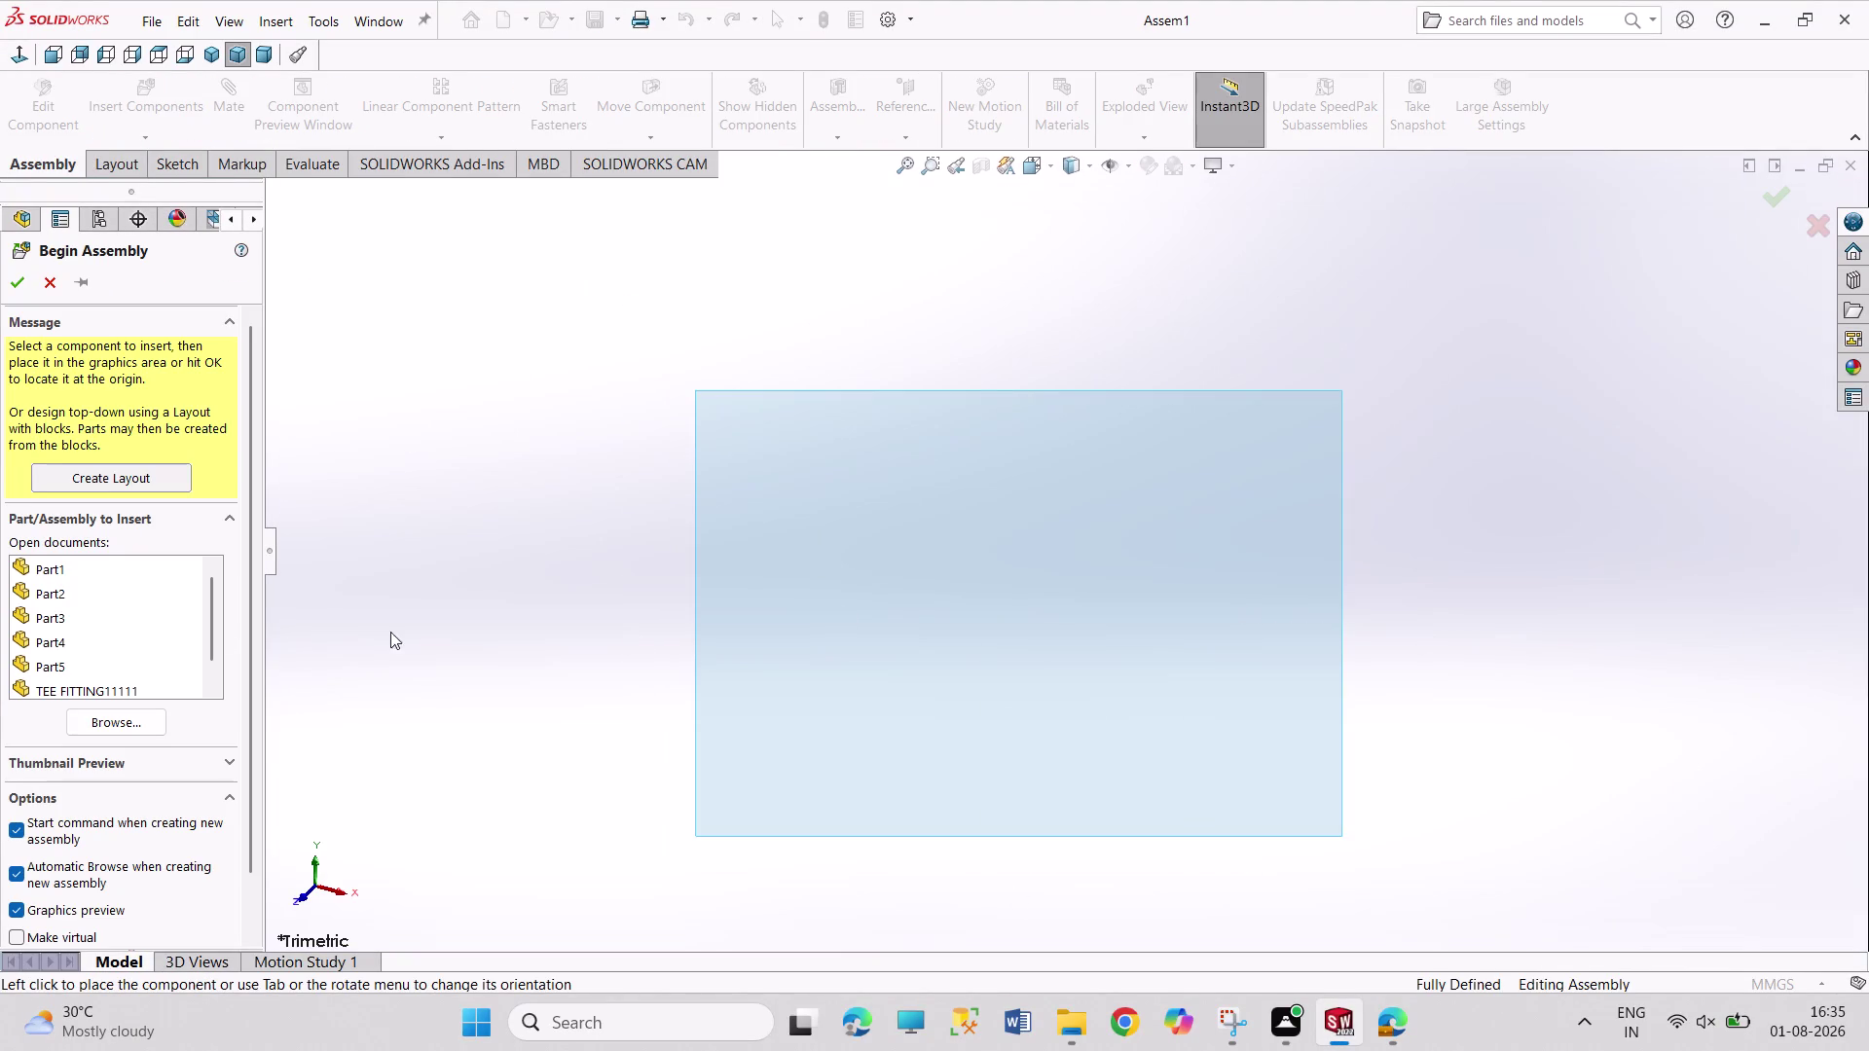
click(87, 568)
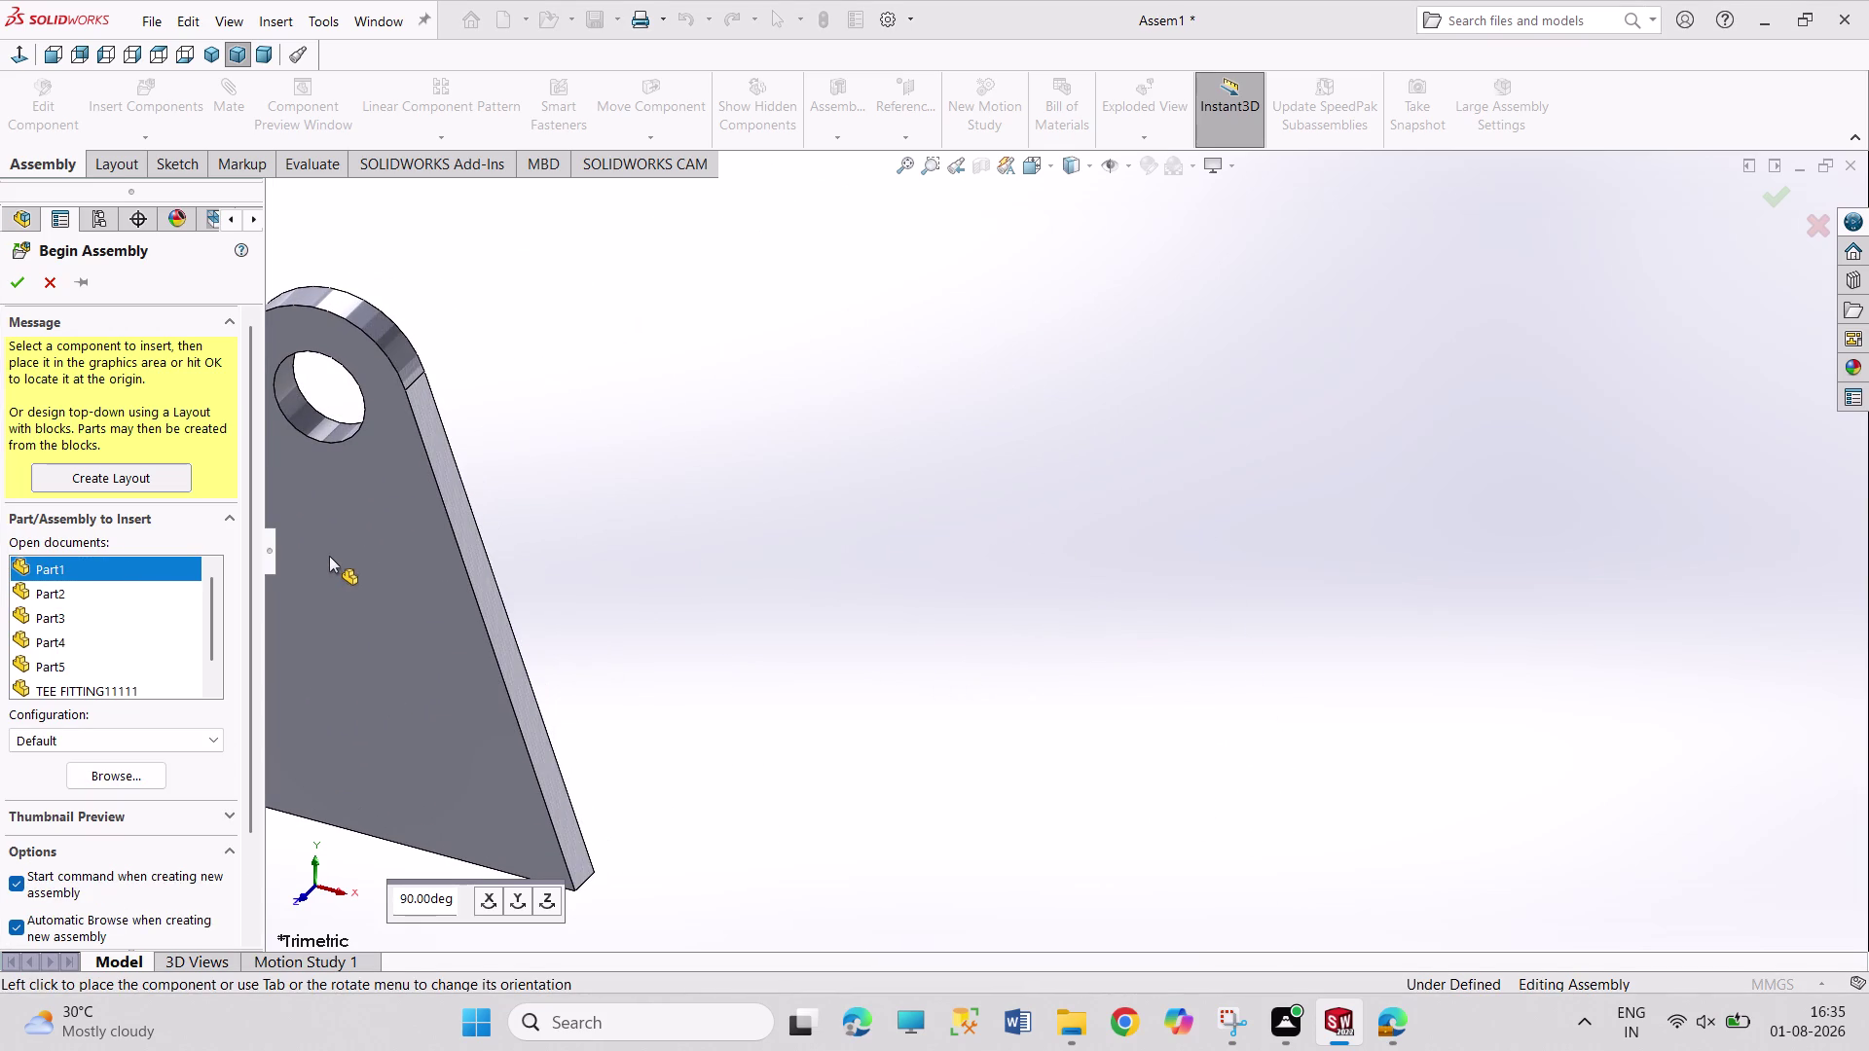
key(Escape)
key(Escape)
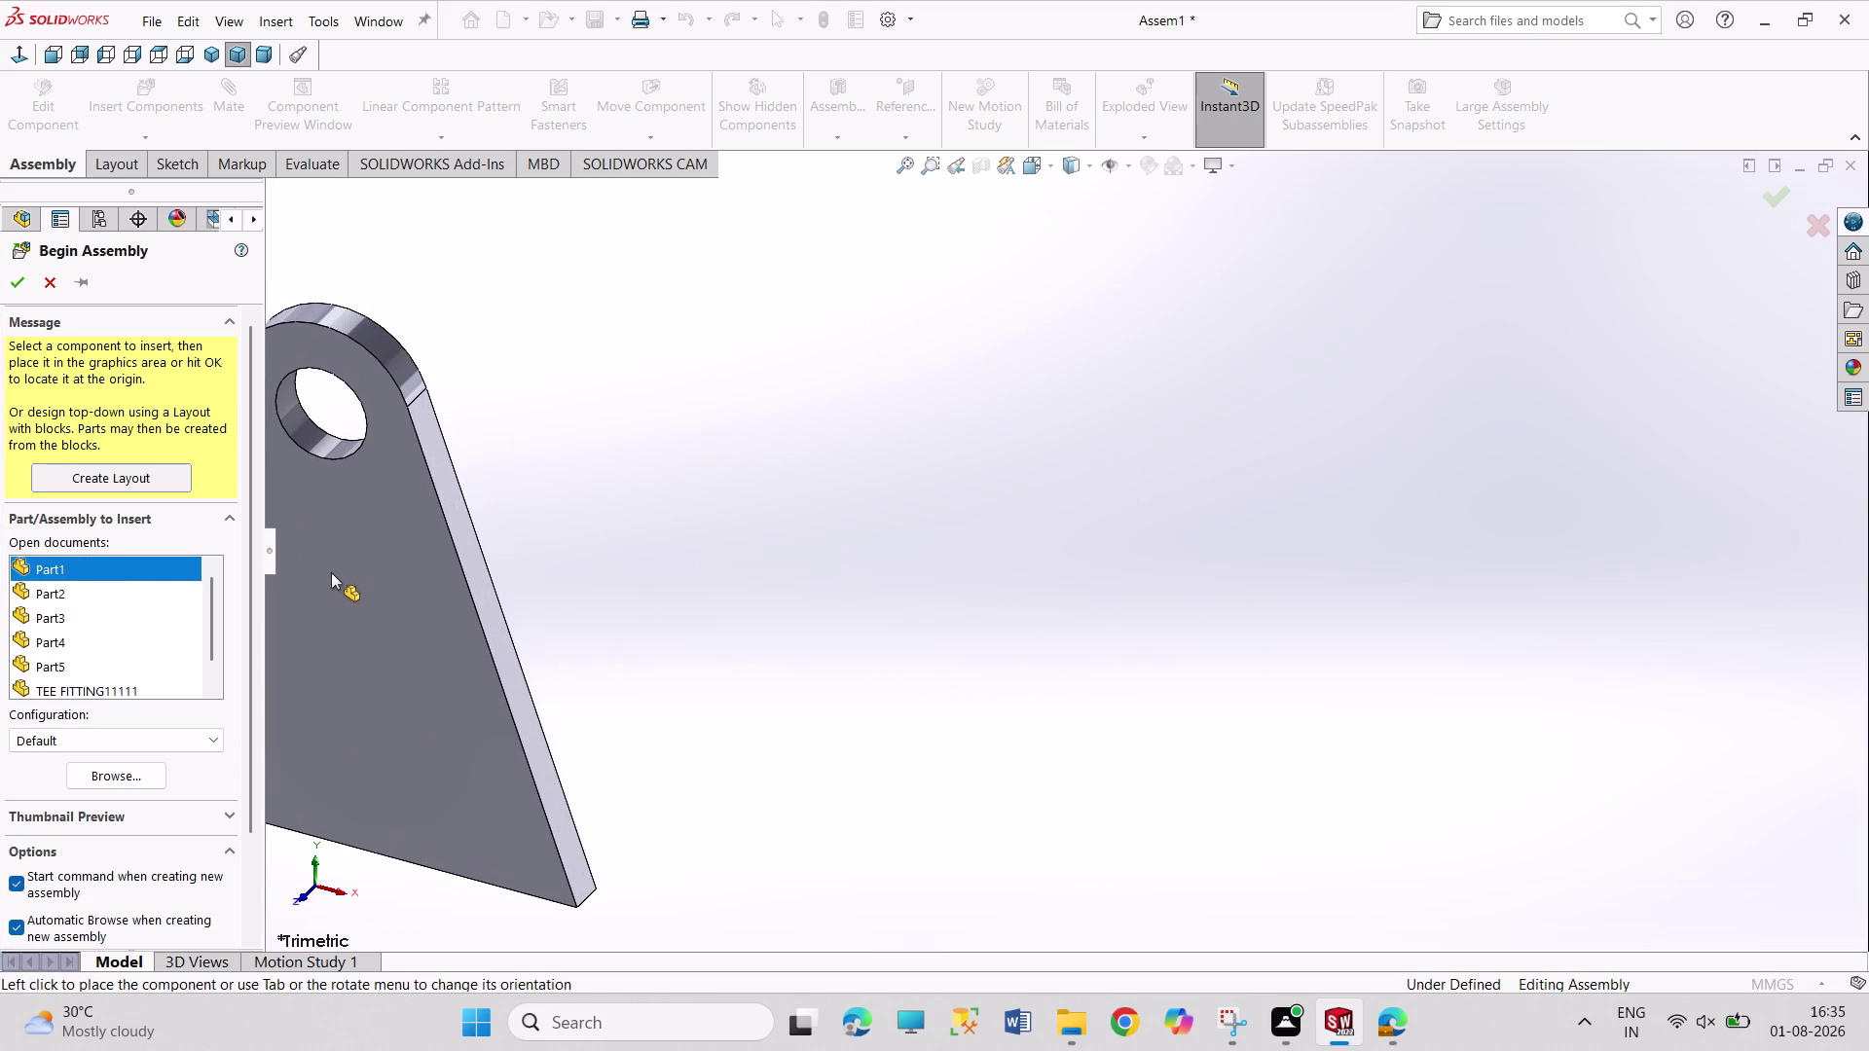
click(156, 86)
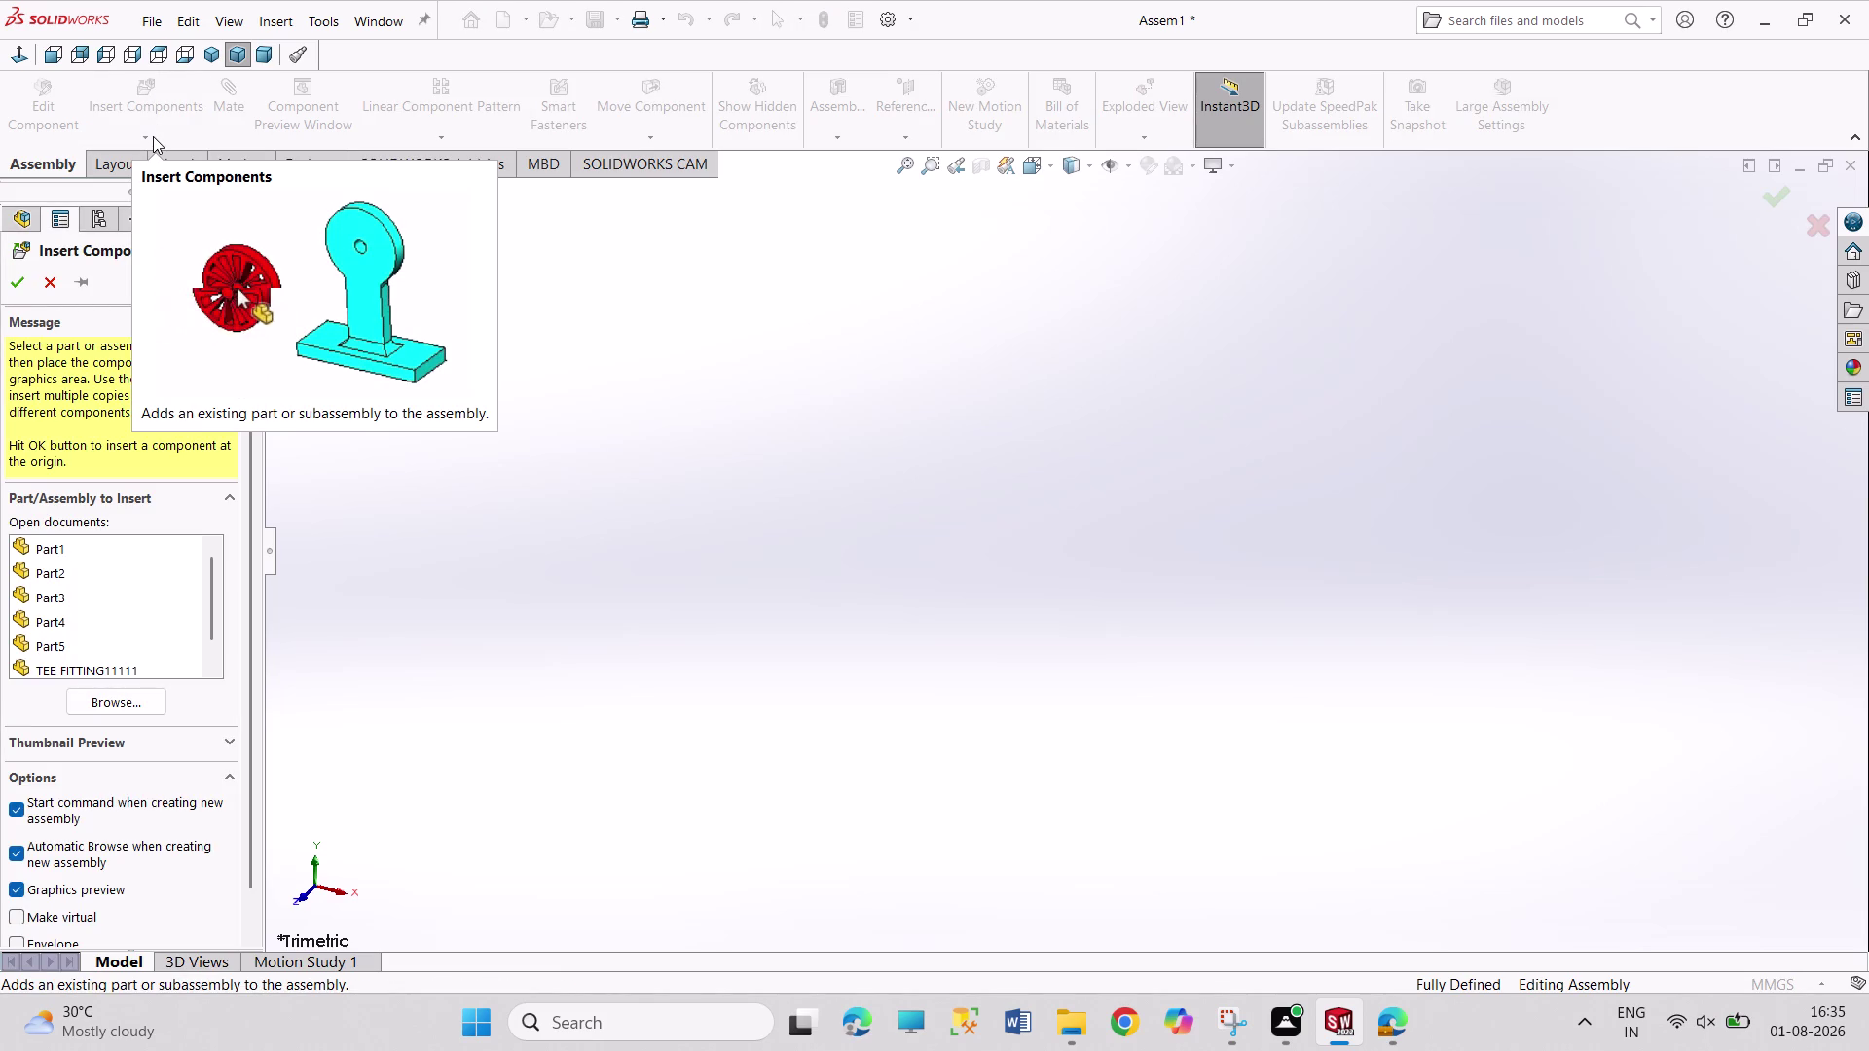
Insert the six-hole base plate Part3 at the assembly origin as a fixed component.
click(103, 601)
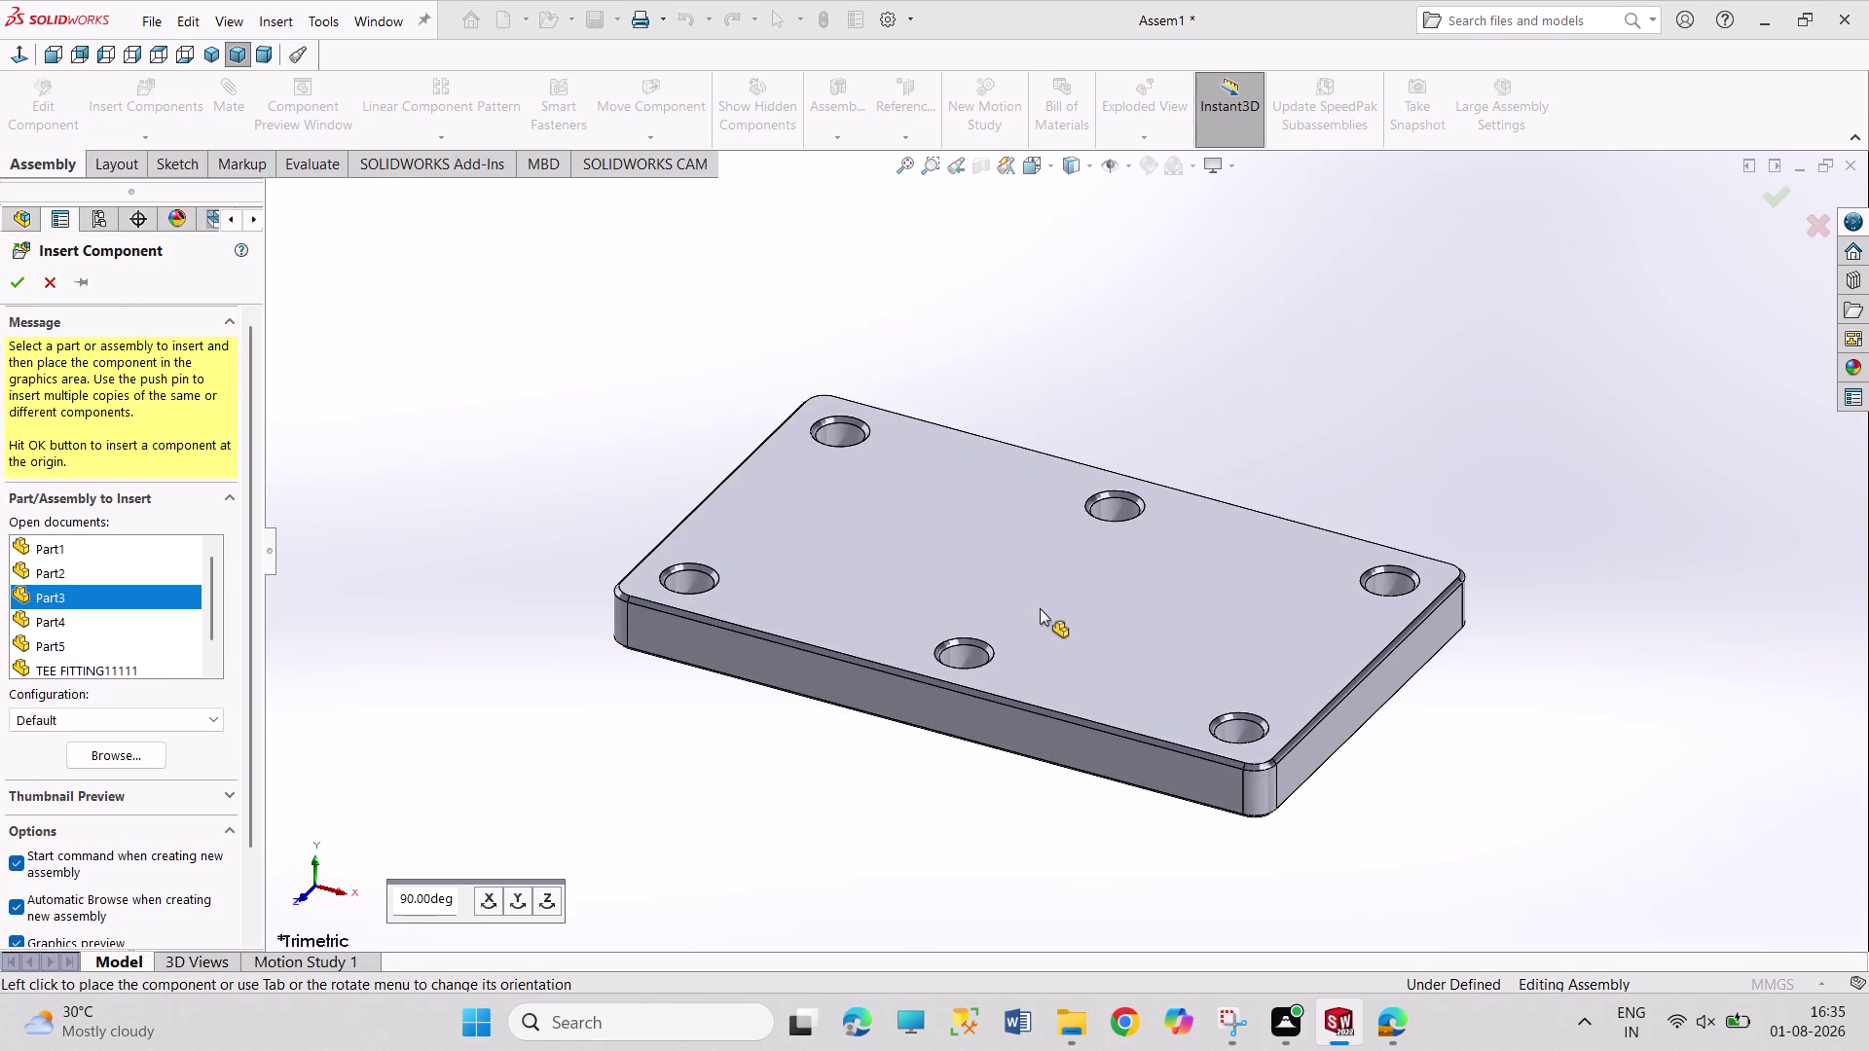
click(1039, 608)
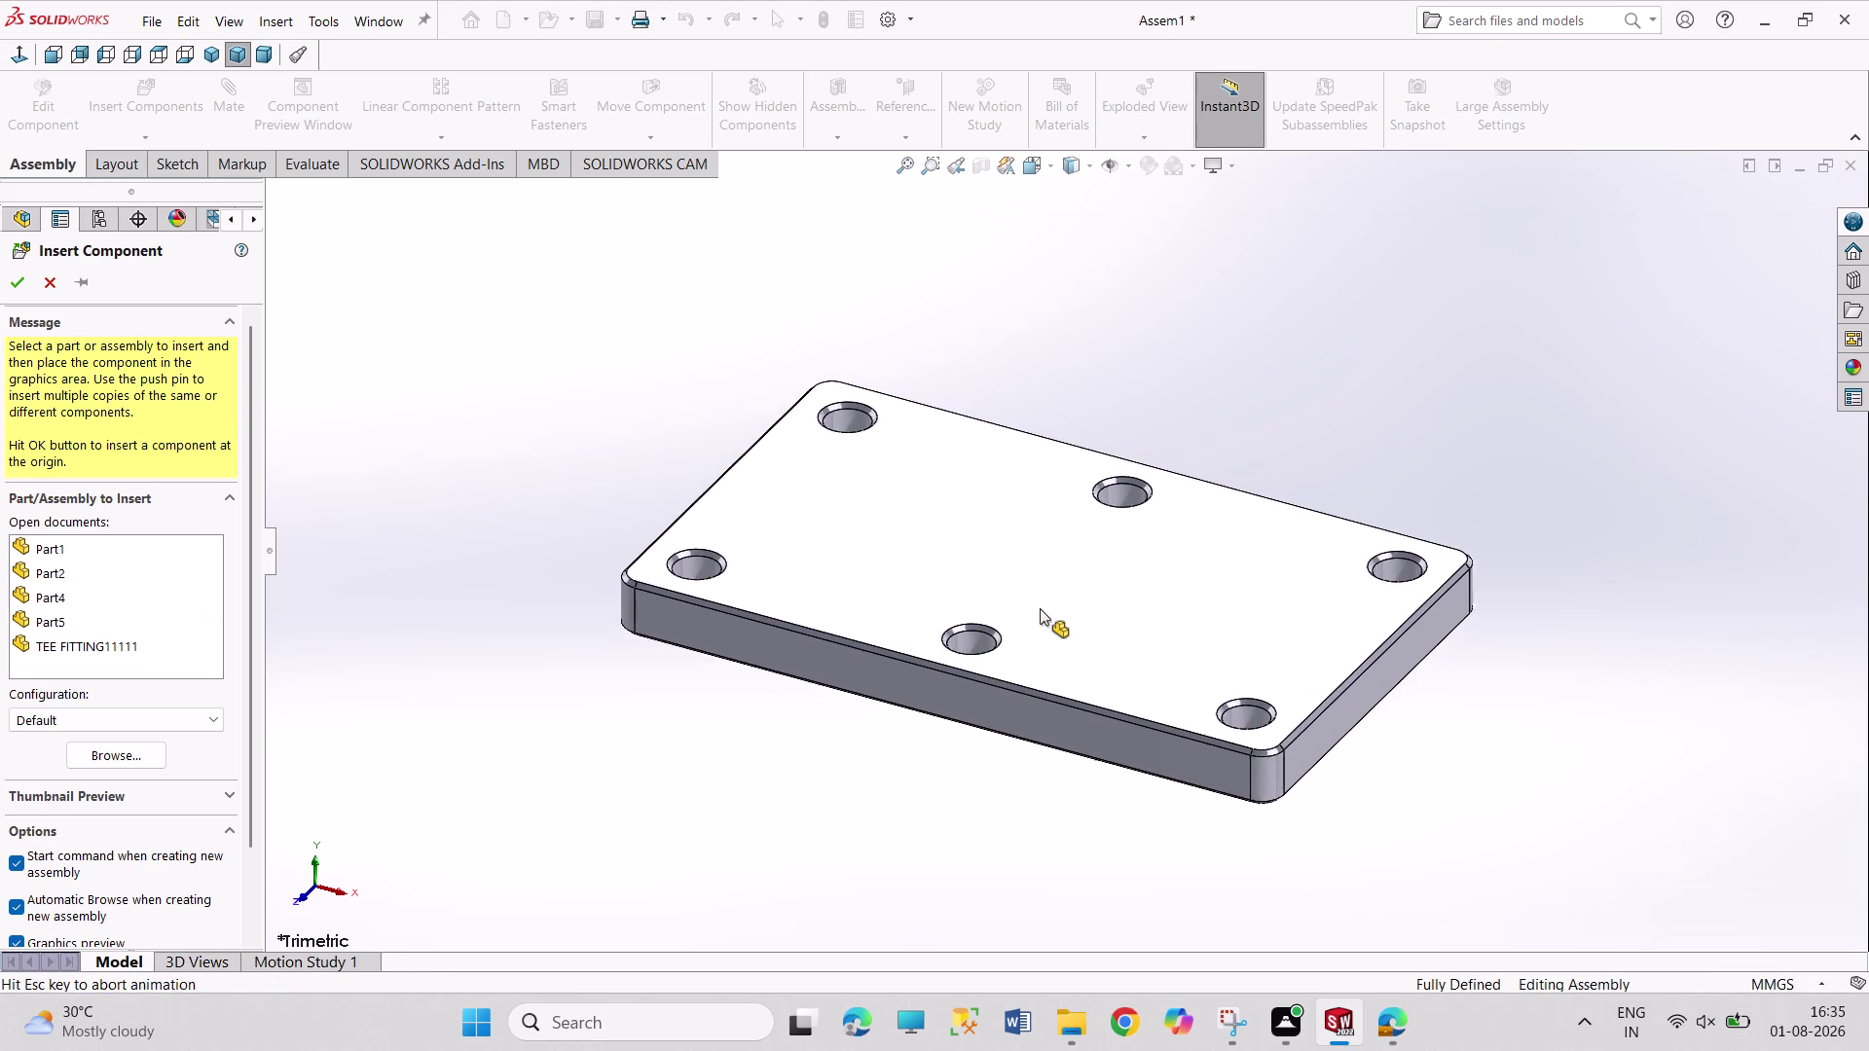
click(102, 468)
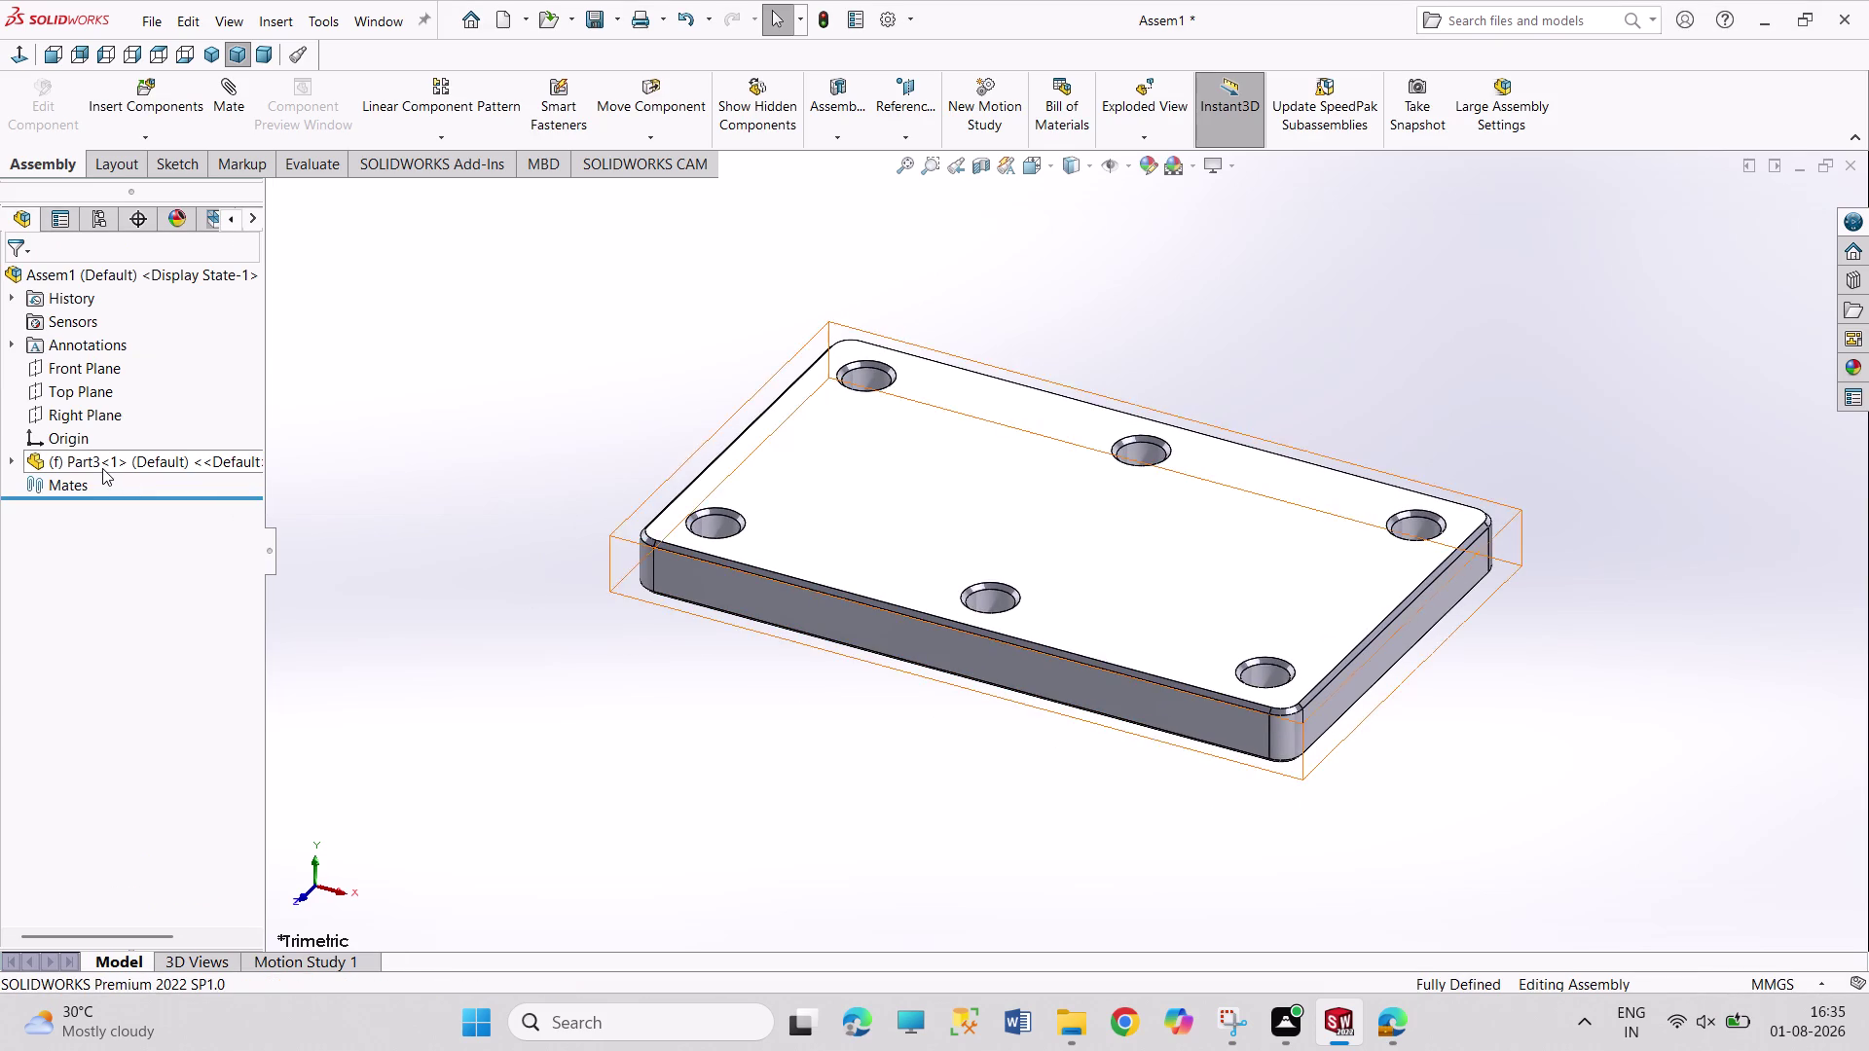
right_click(101, 466)
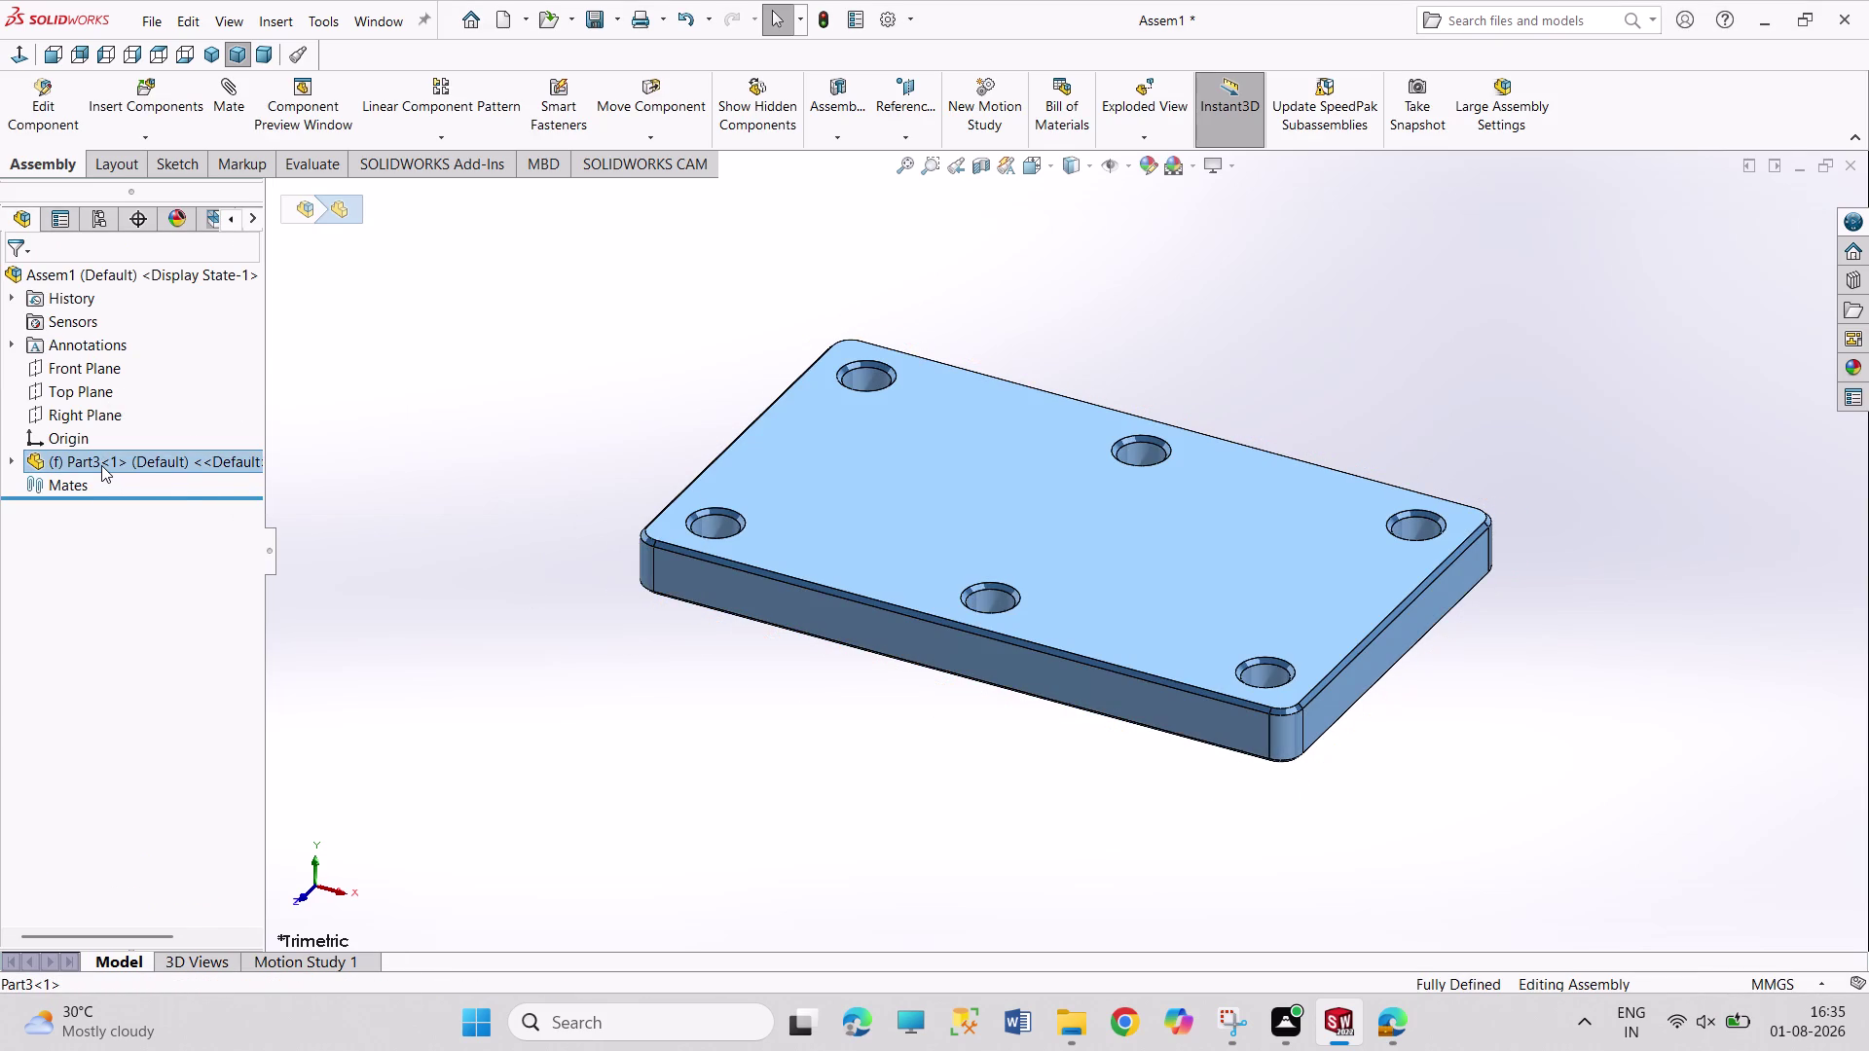
click(479, 497)
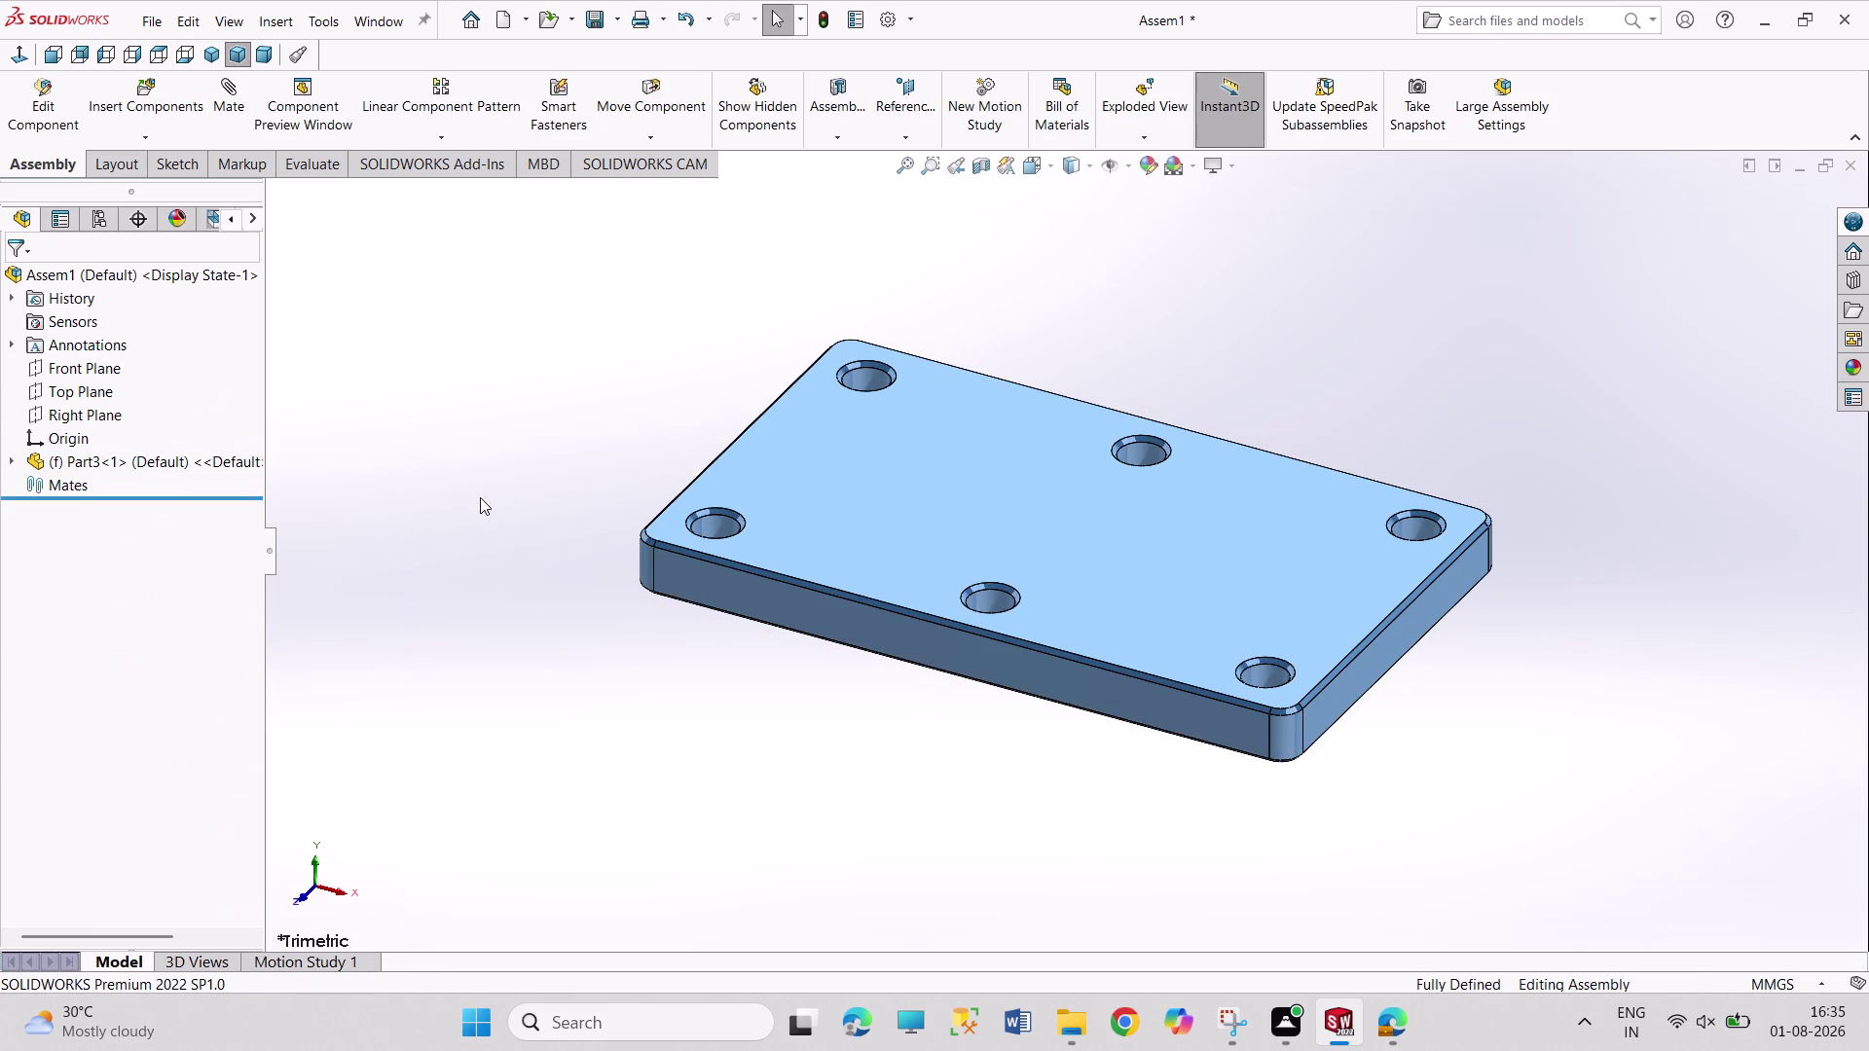
scroll(up, 3)
scroll(down, 3)
Float Part3 and mate its Front Plane coincident to the assembly Front Plane.
scroll(down, 3)
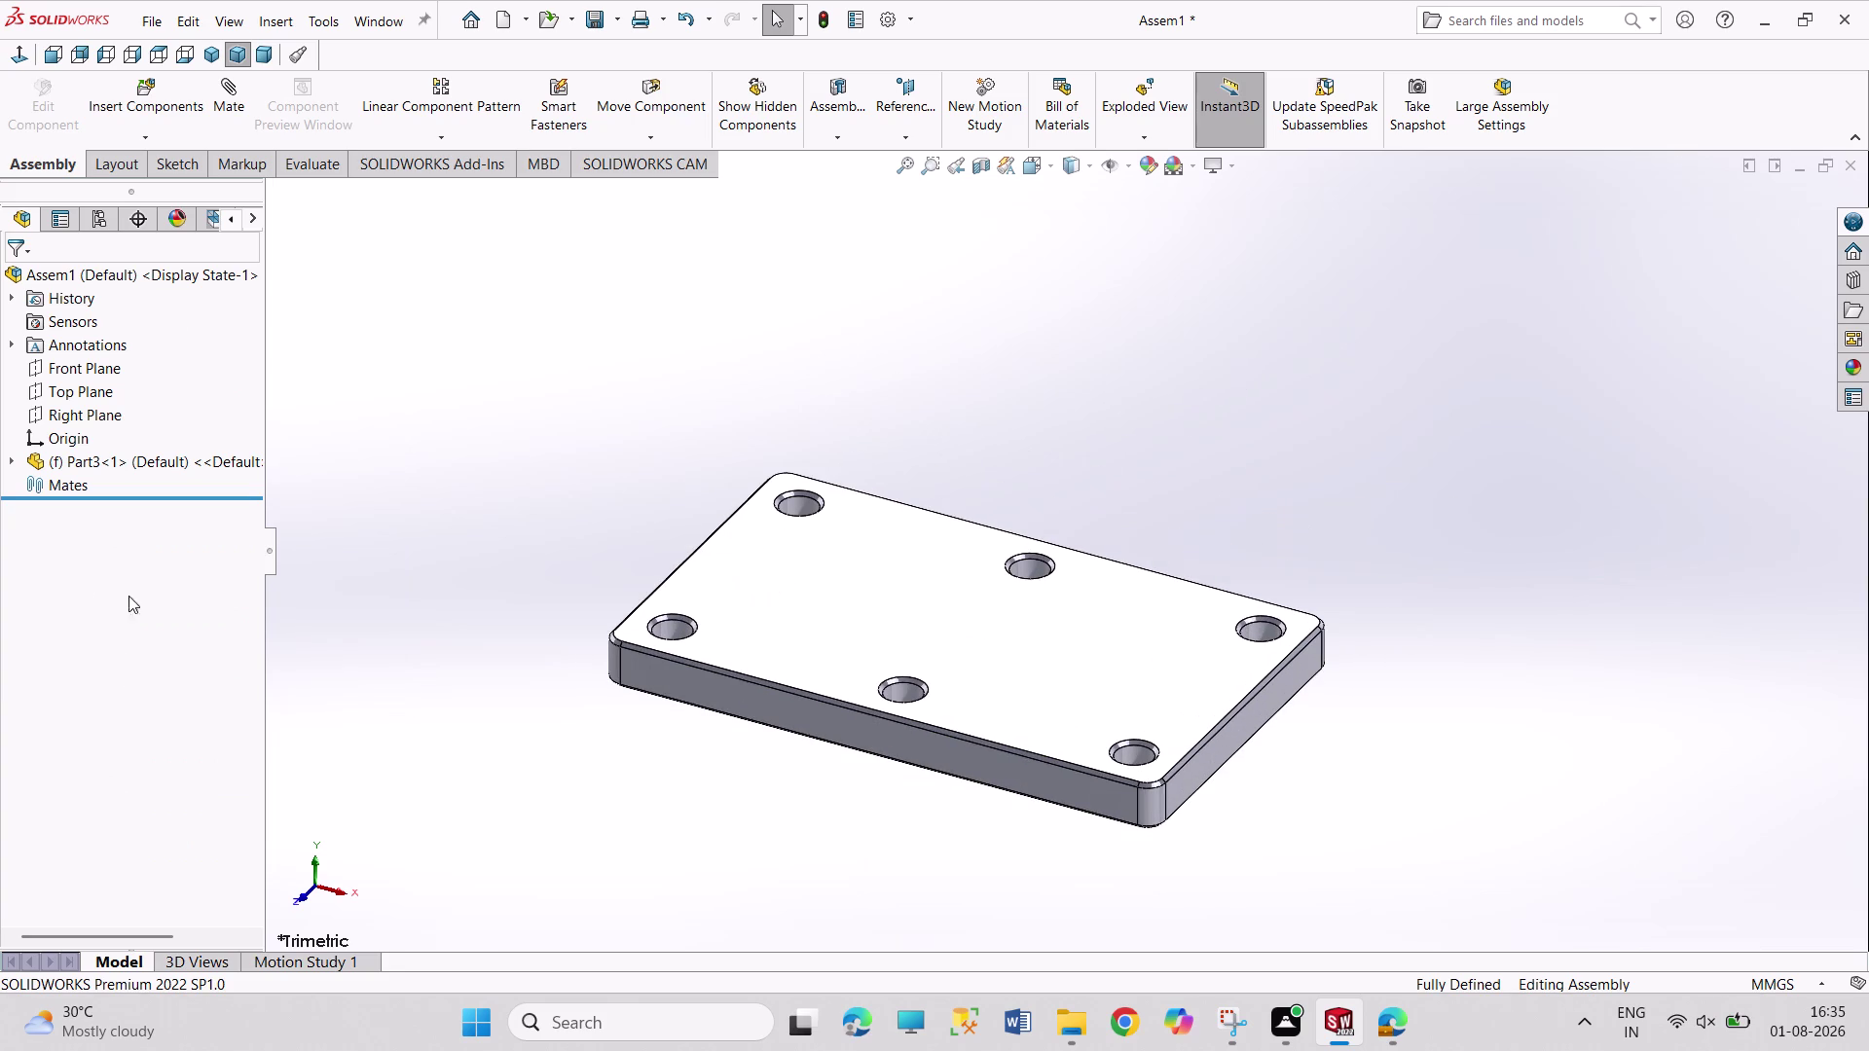
right_click(110, 462)
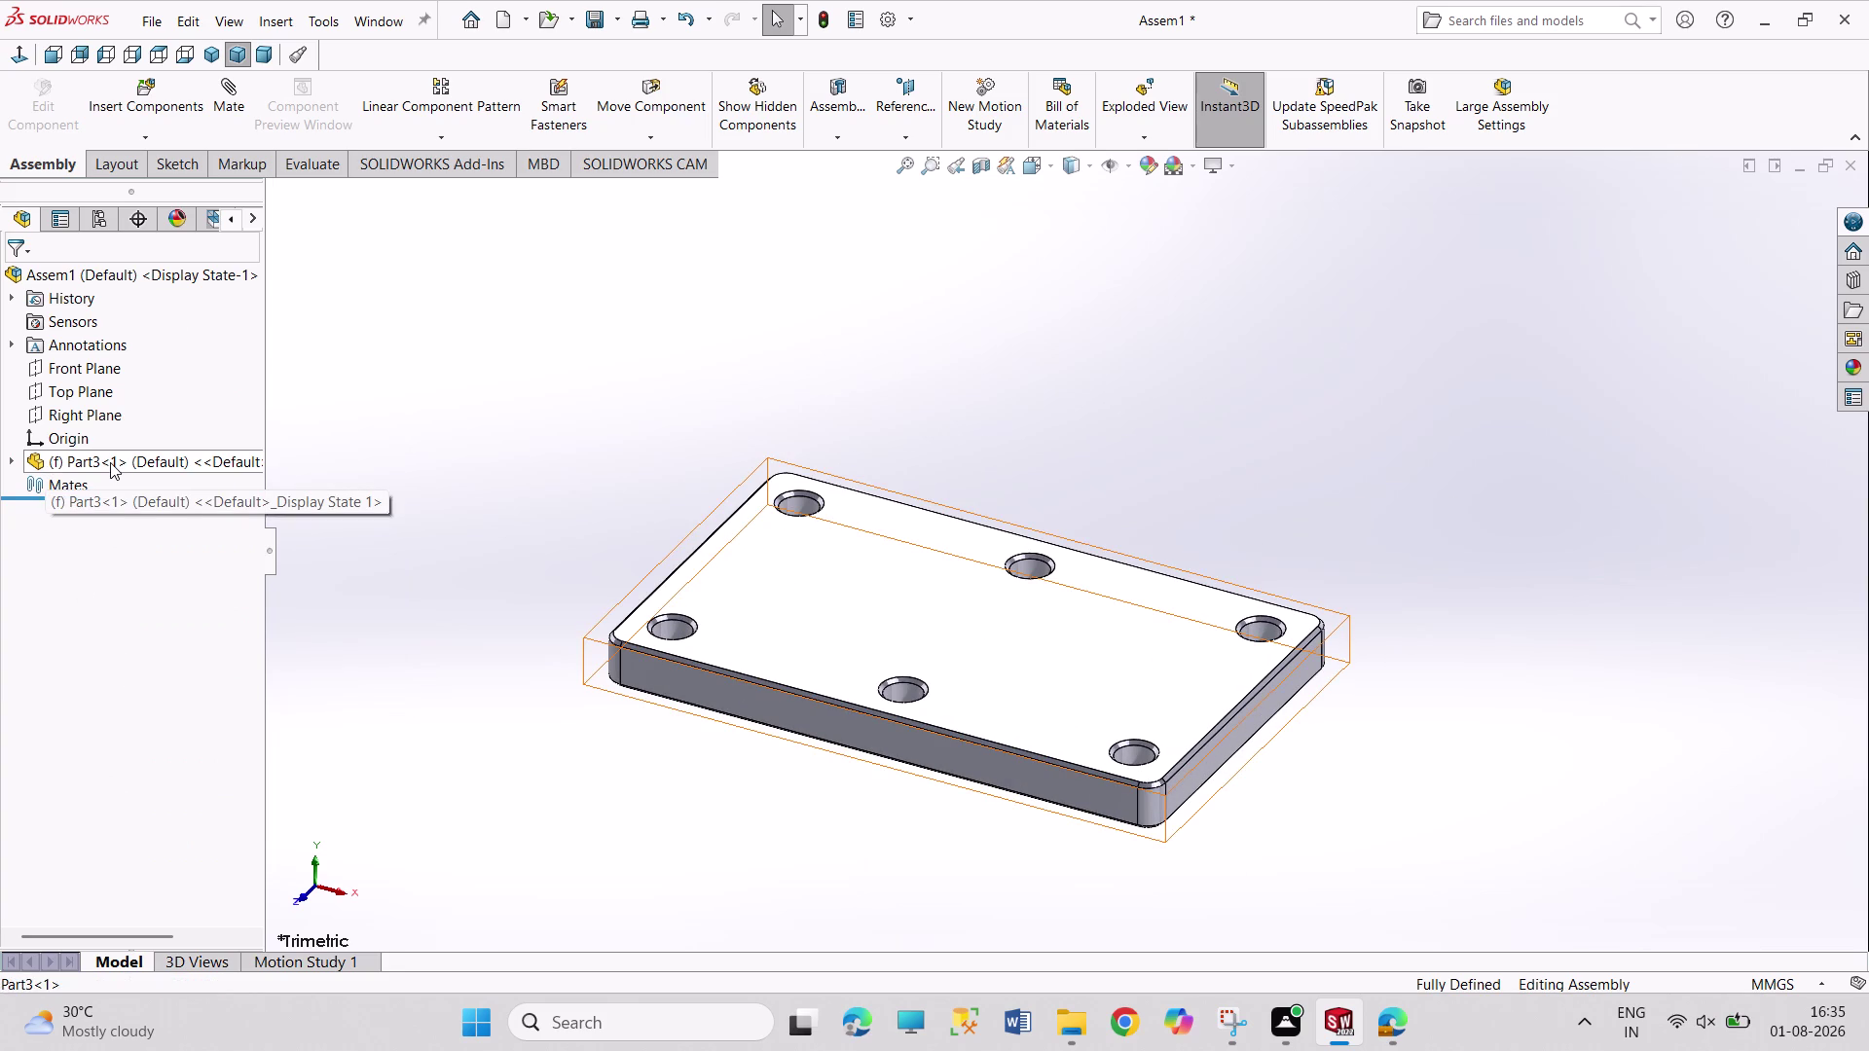
click(187, 588)
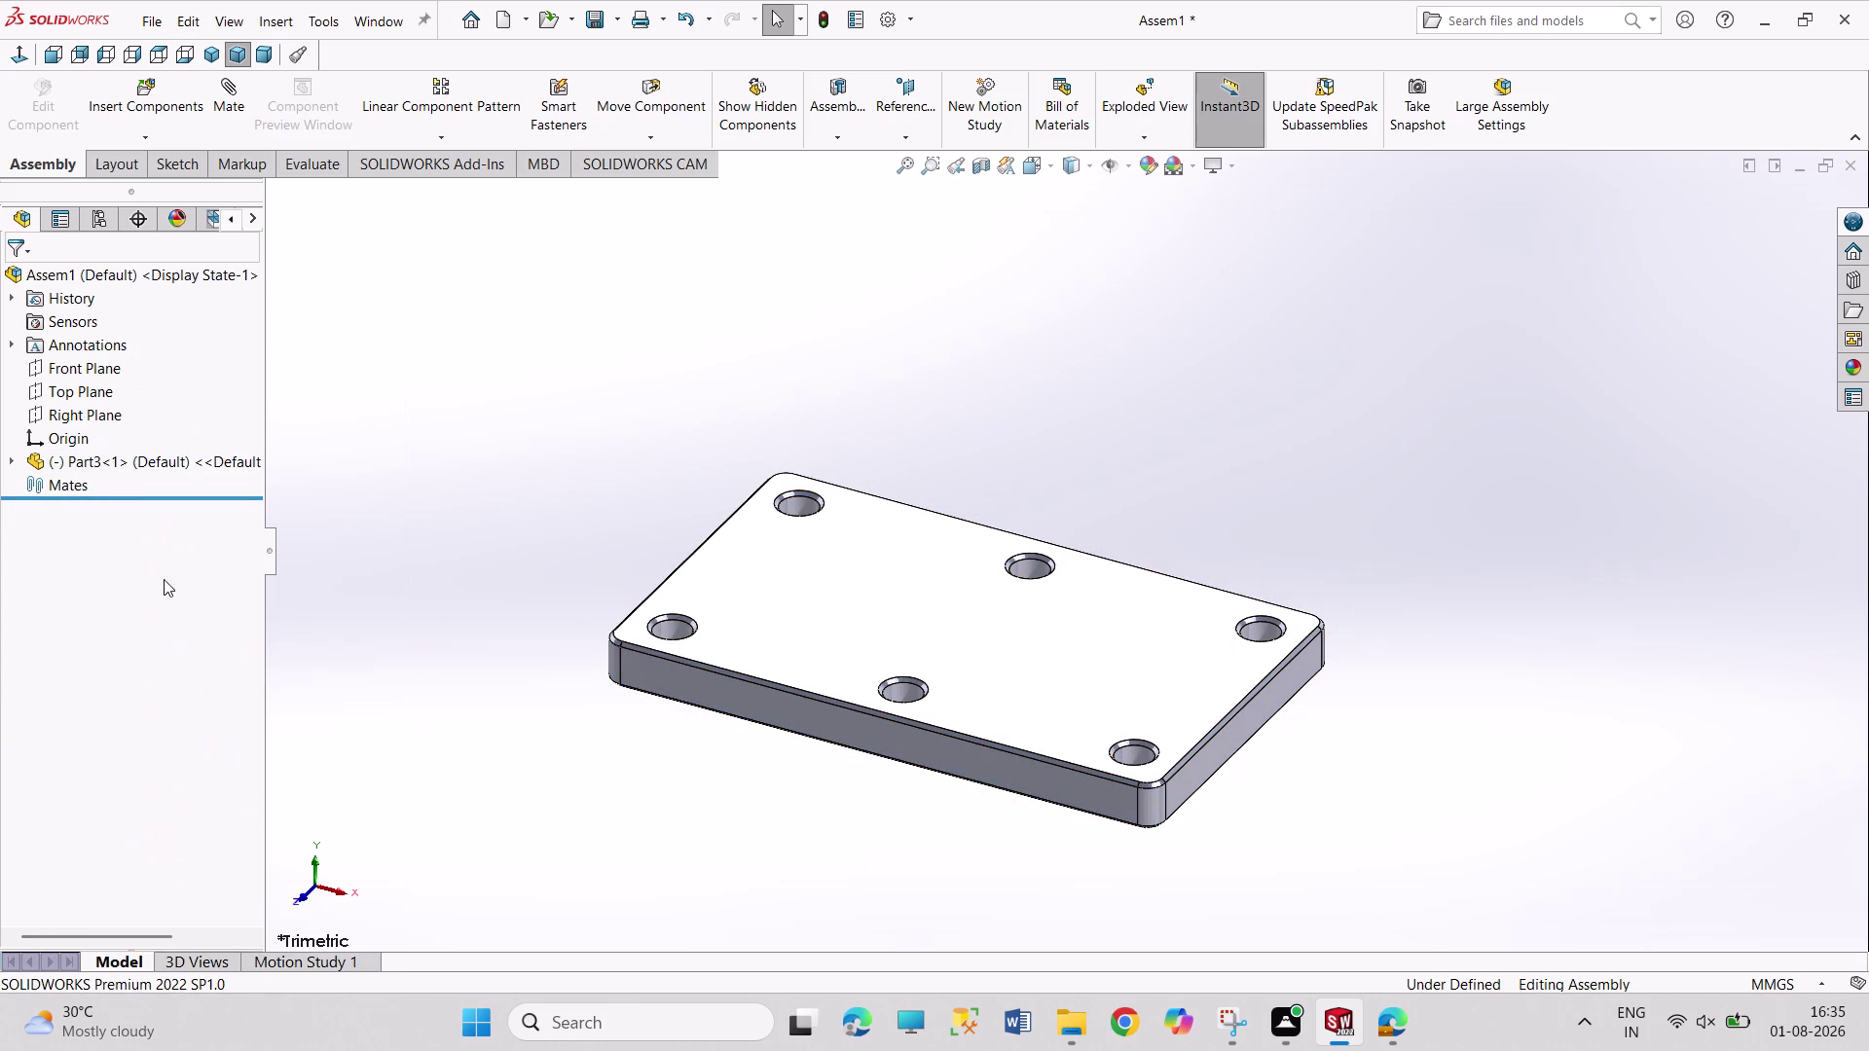
click(8, 464)
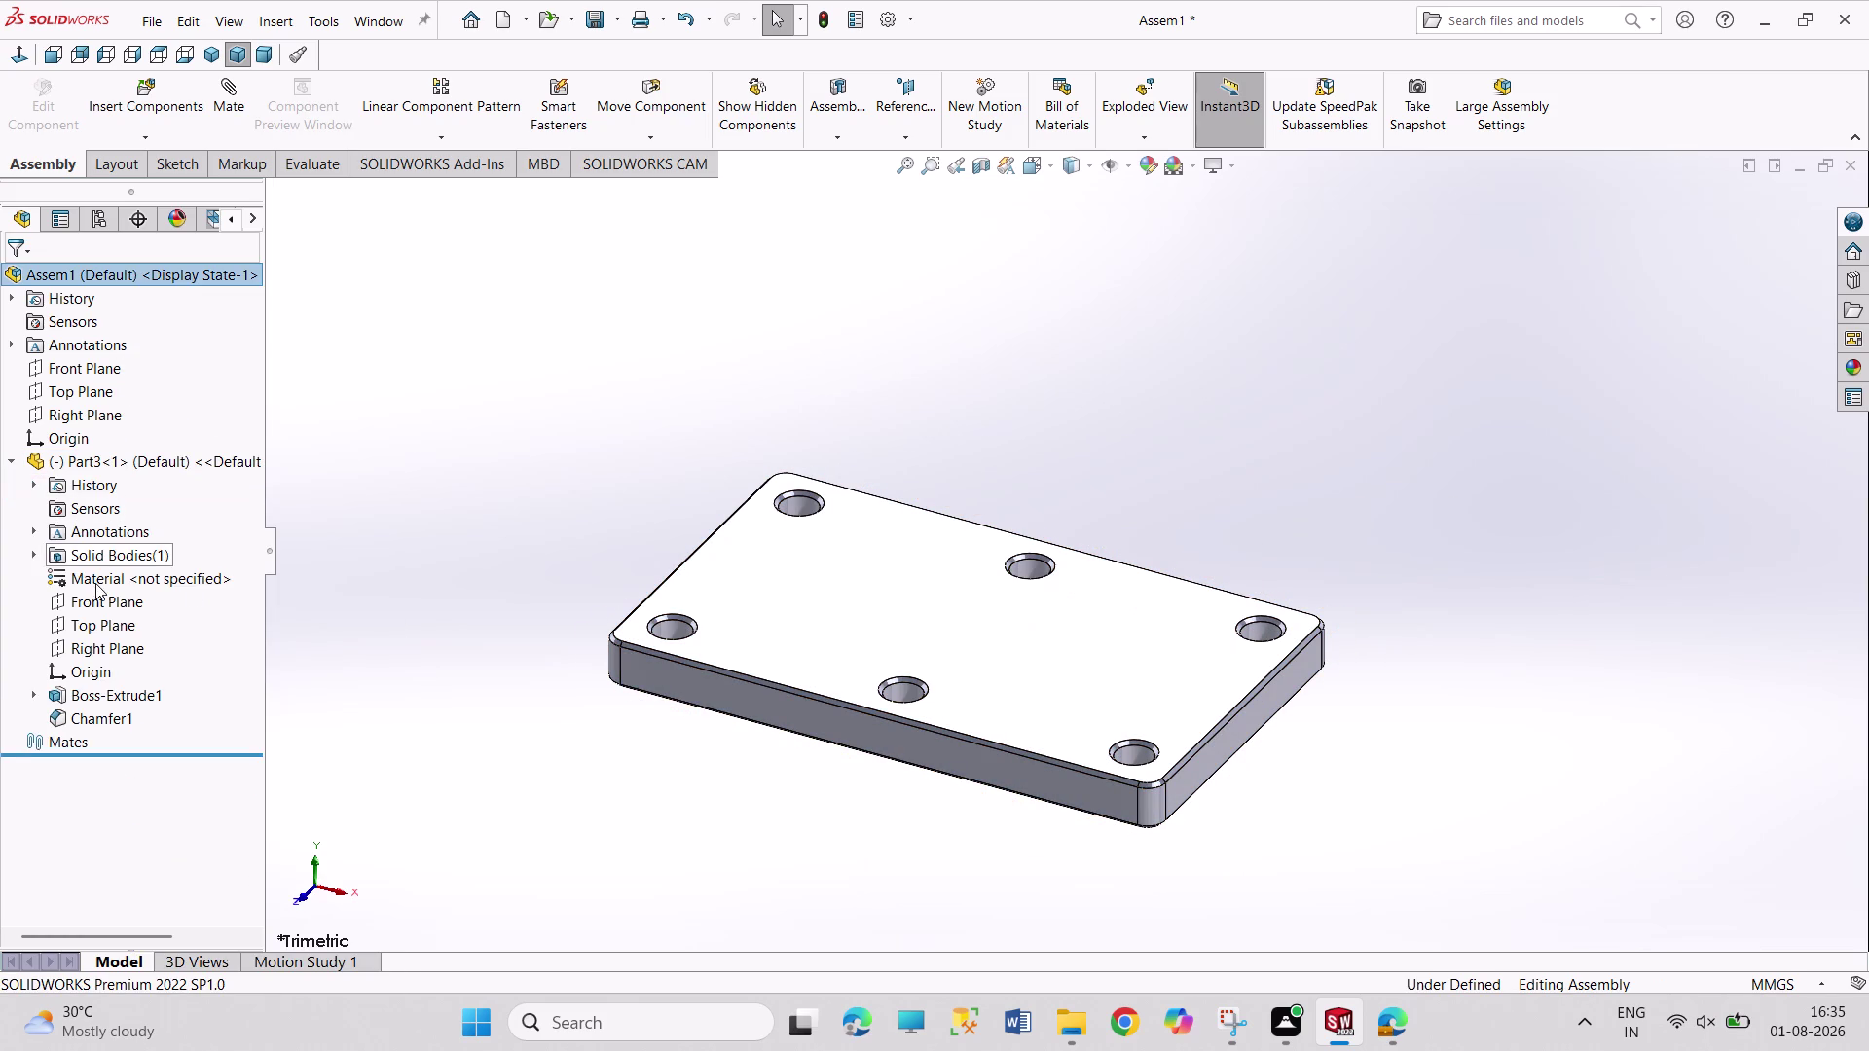
click(98, 600)
click(81, 371)
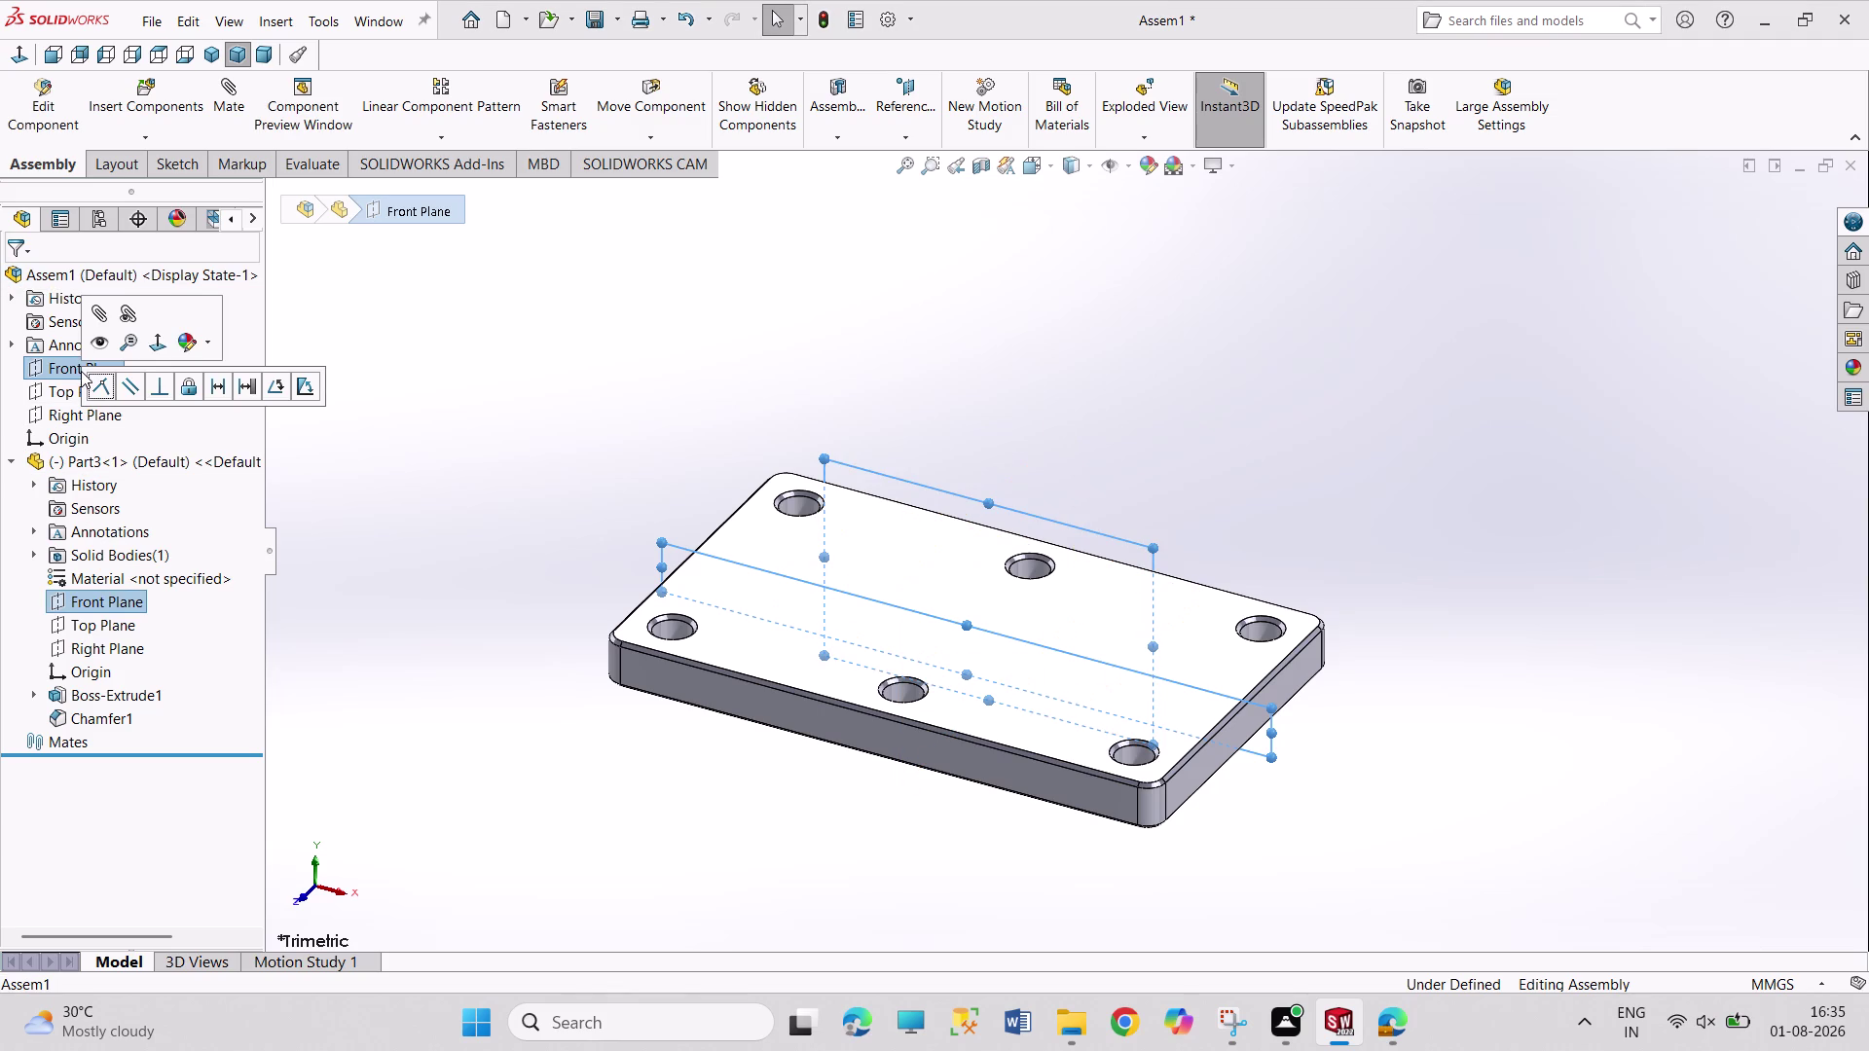
click(100, 391)
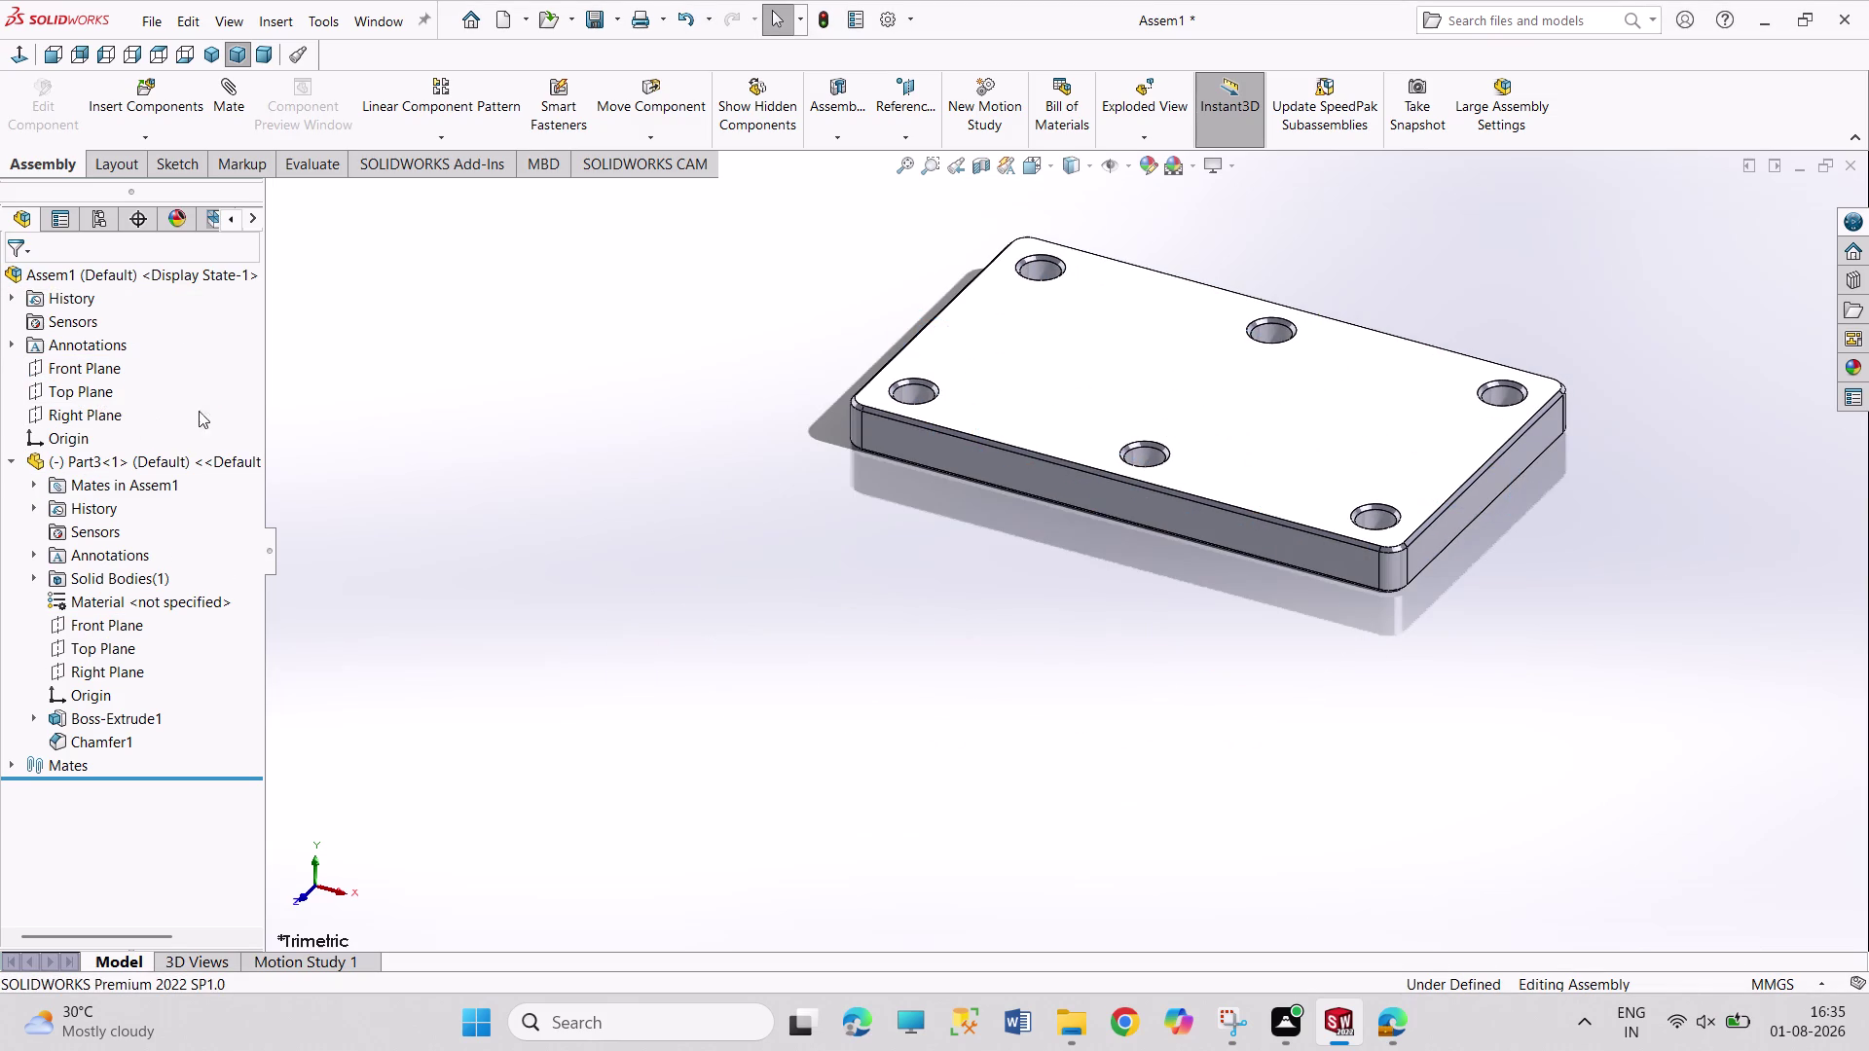
Mate Part3's Top and Right Planes coincident to the assembly's Top and Right Planes.
click(117, 650)
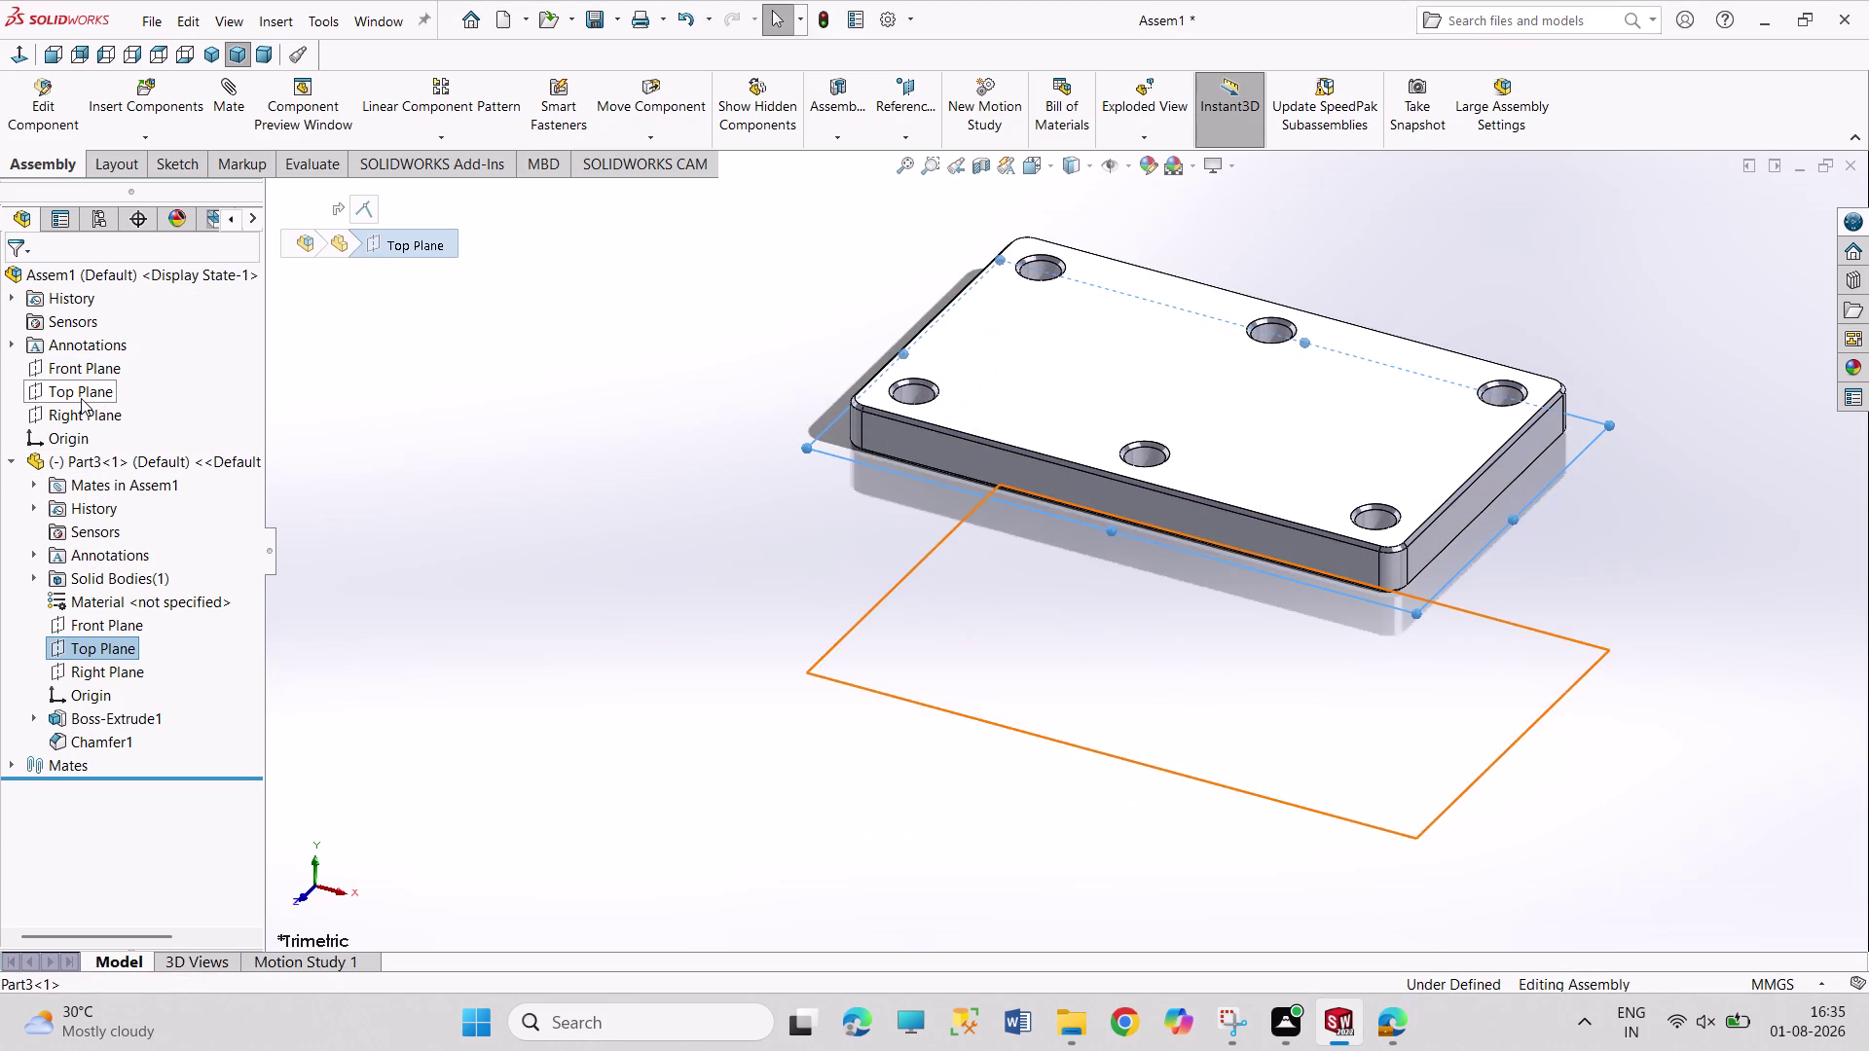
click(81, 398)
click(102, 416)
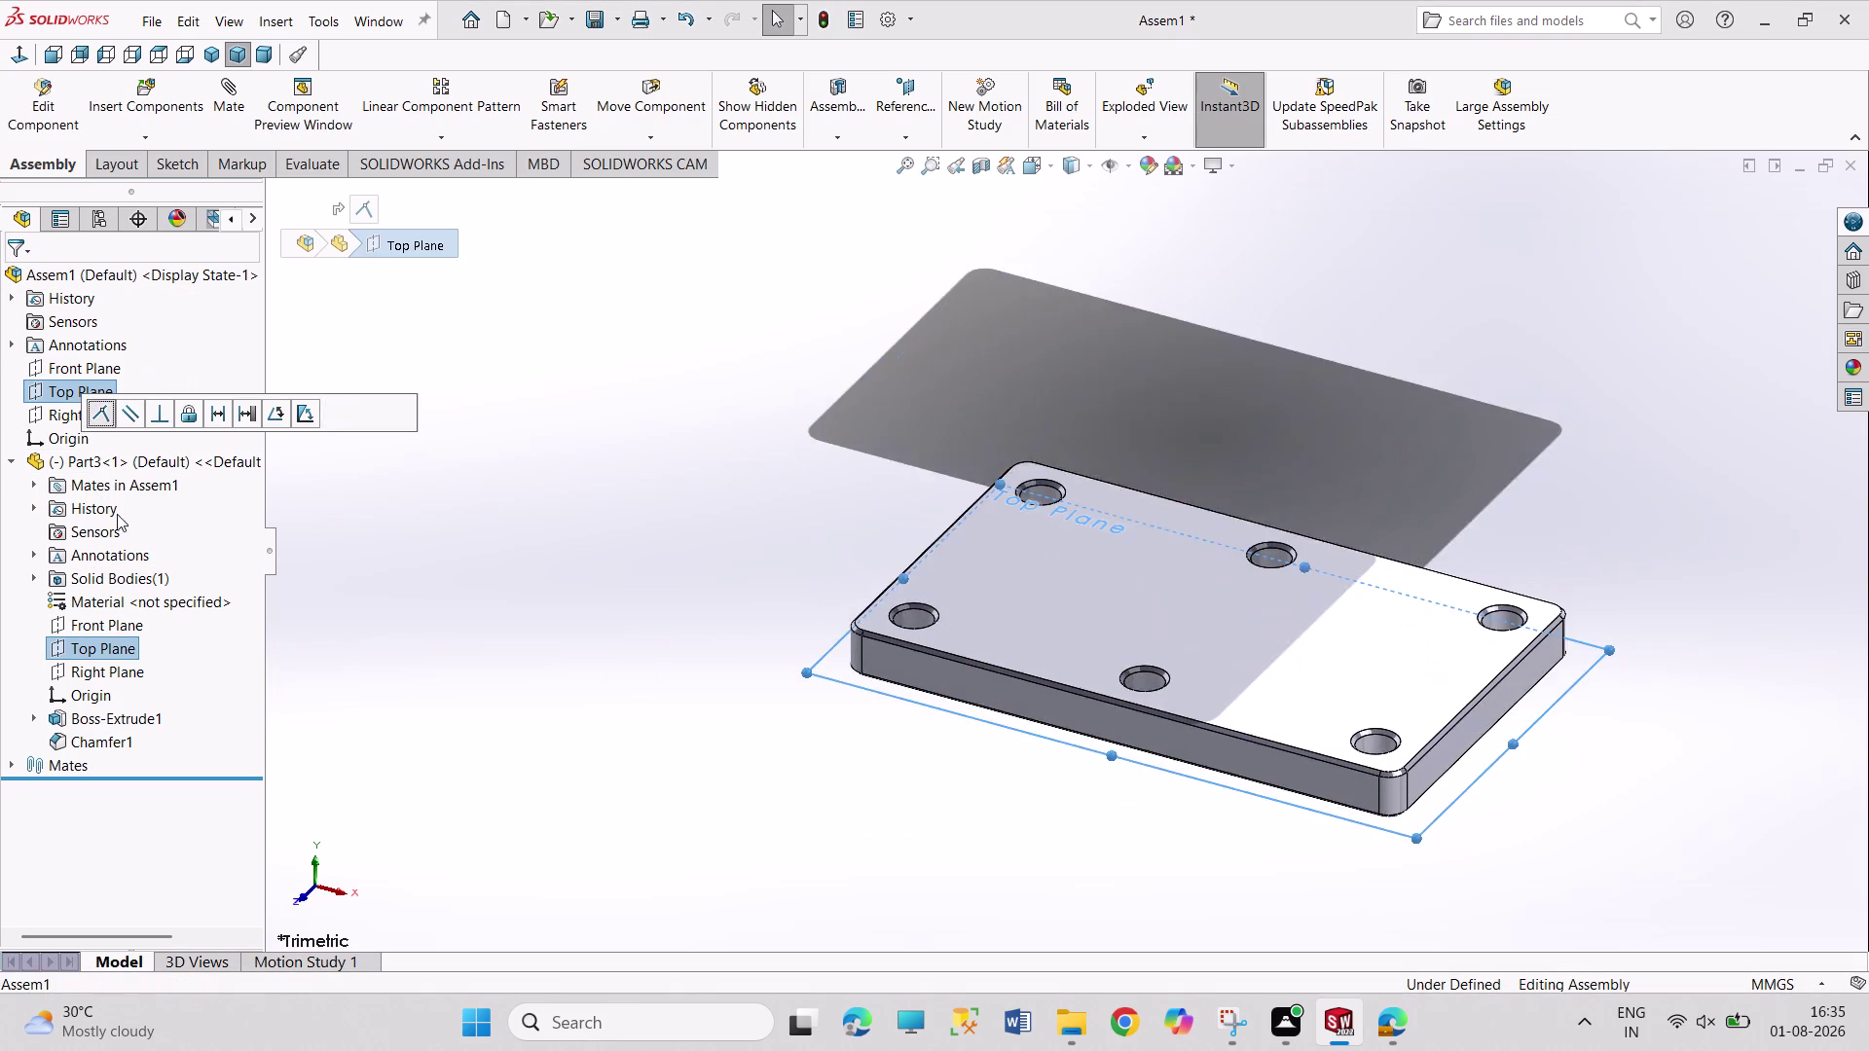
click(102, 672)
click(92, 412)
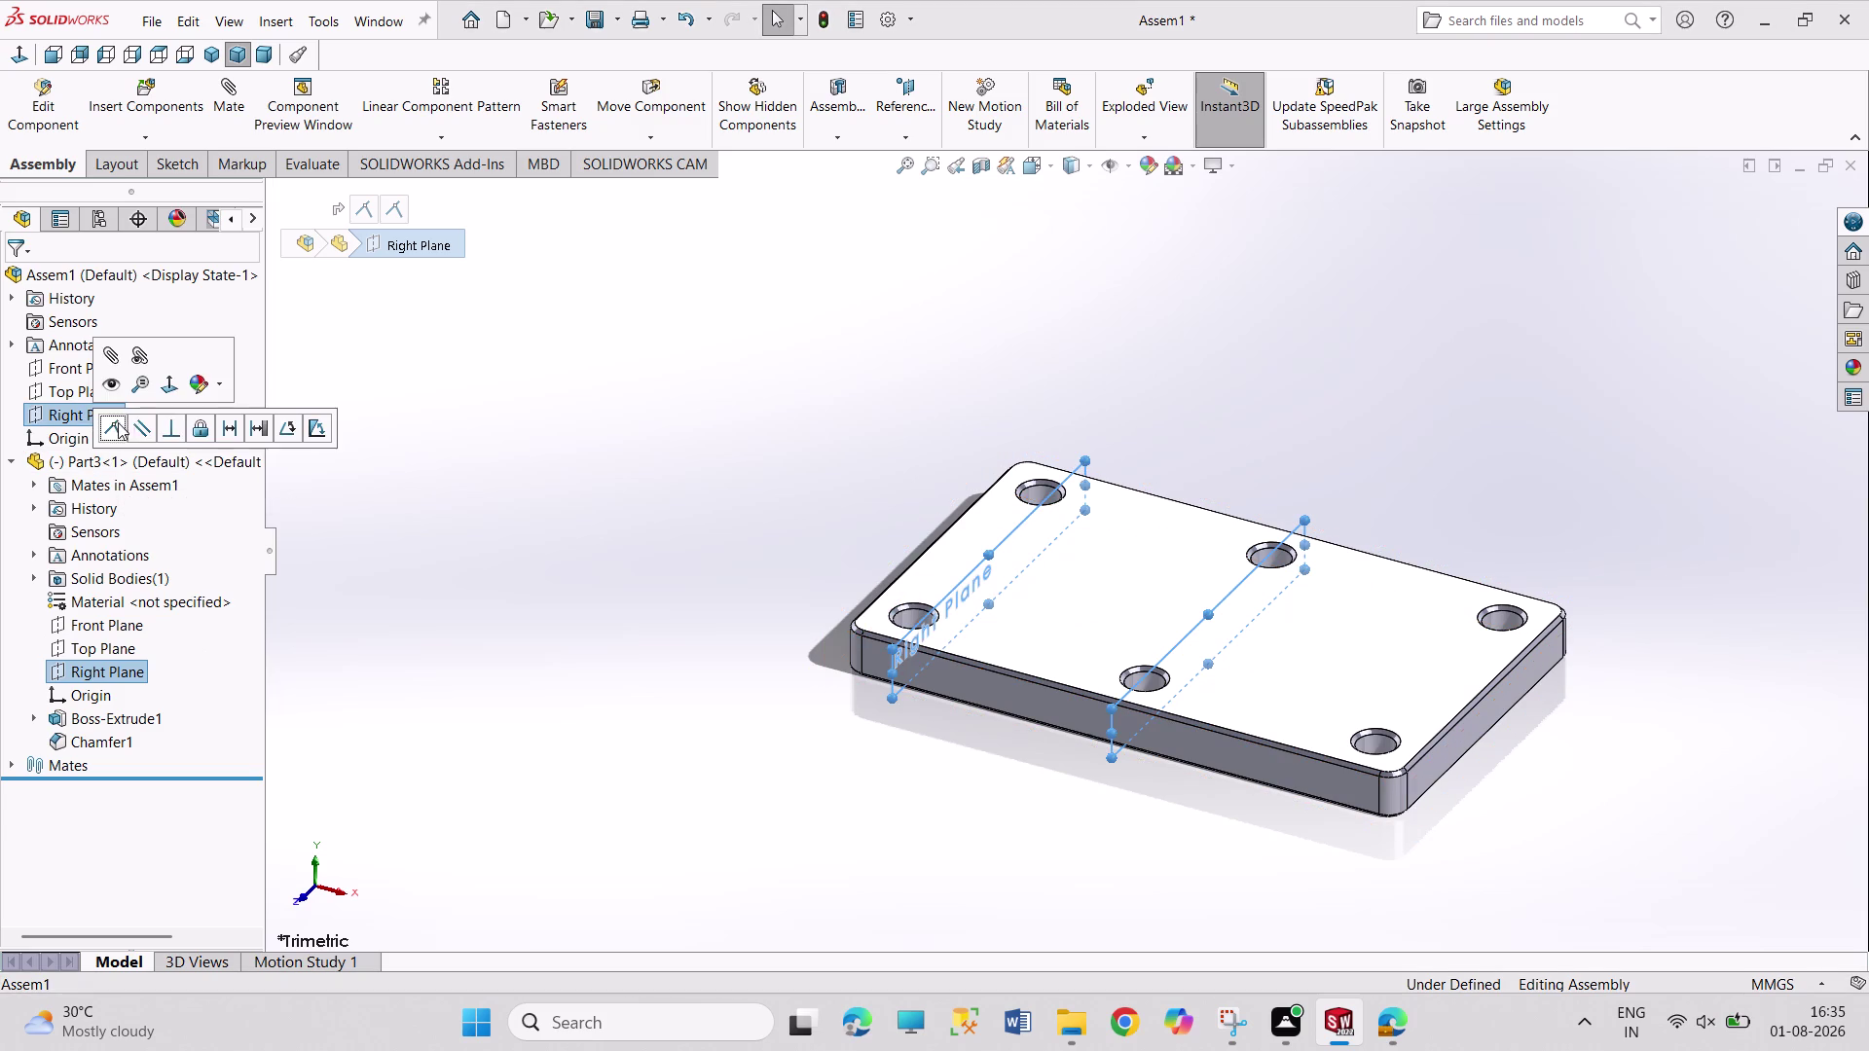
click(118, 426)
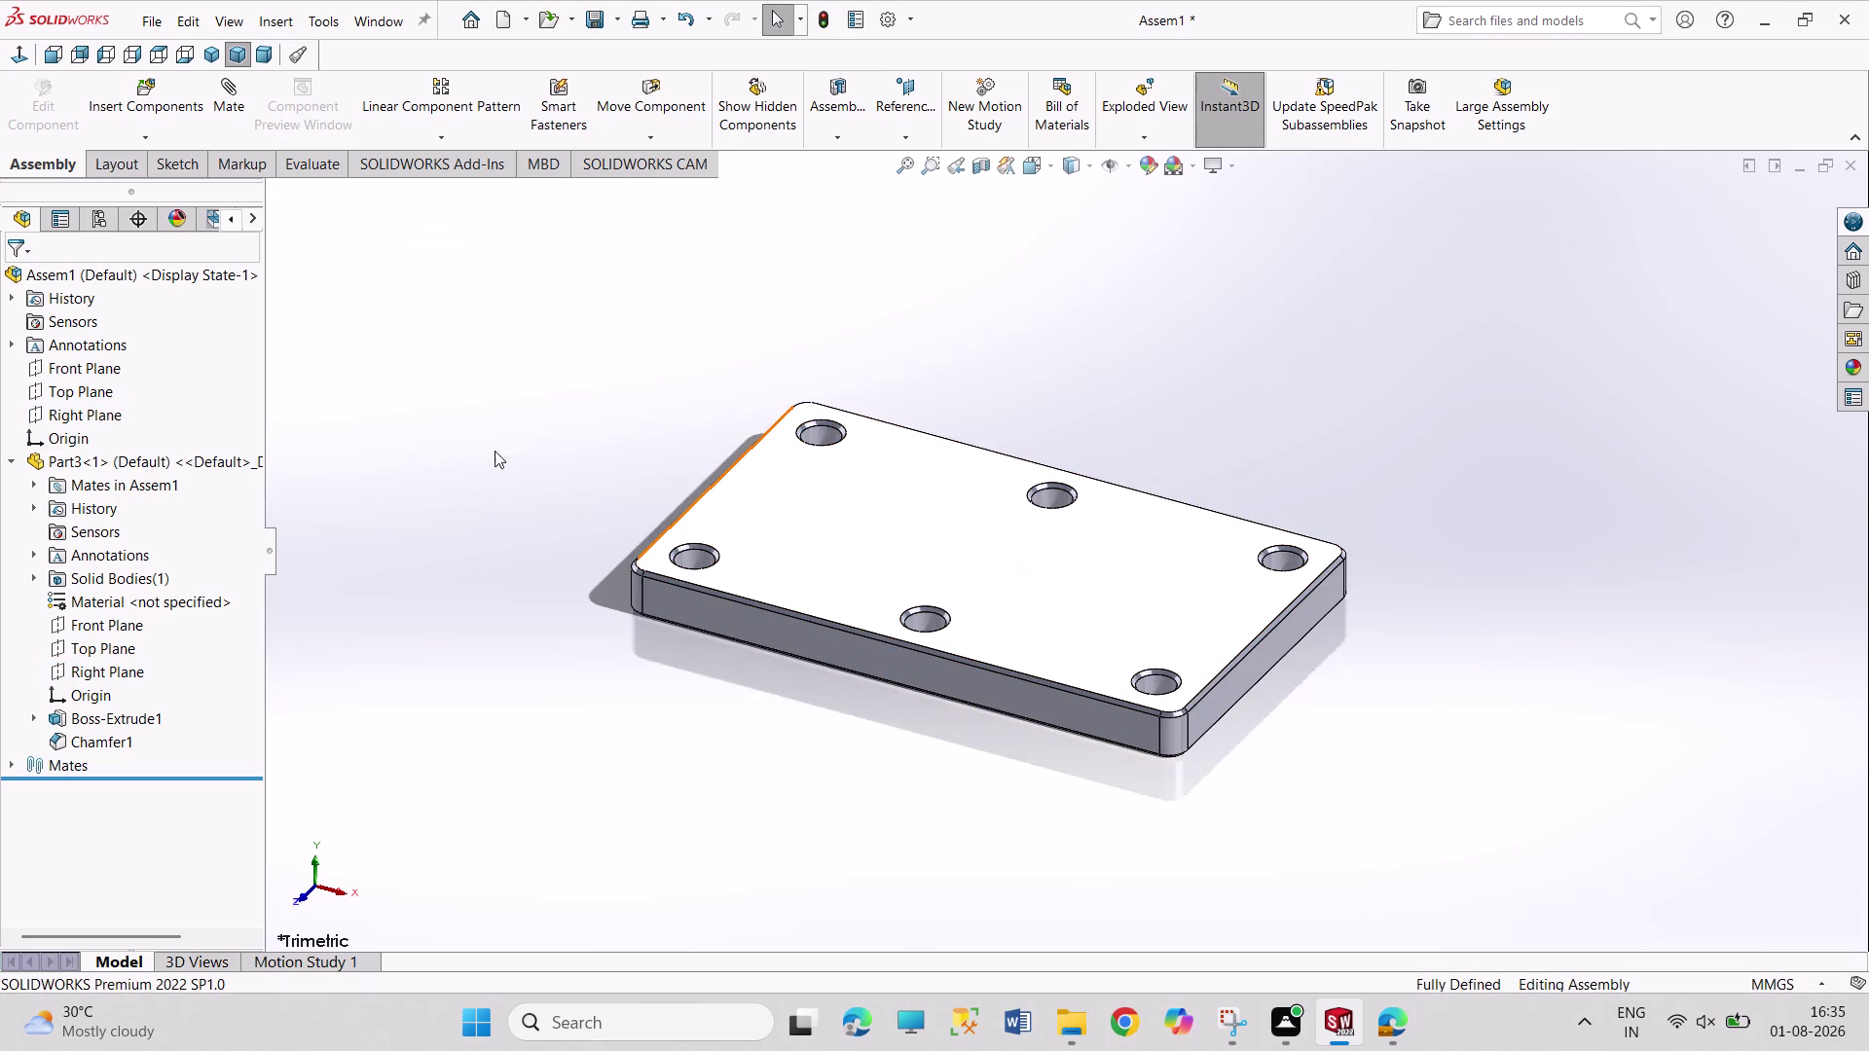
click(8, 460)
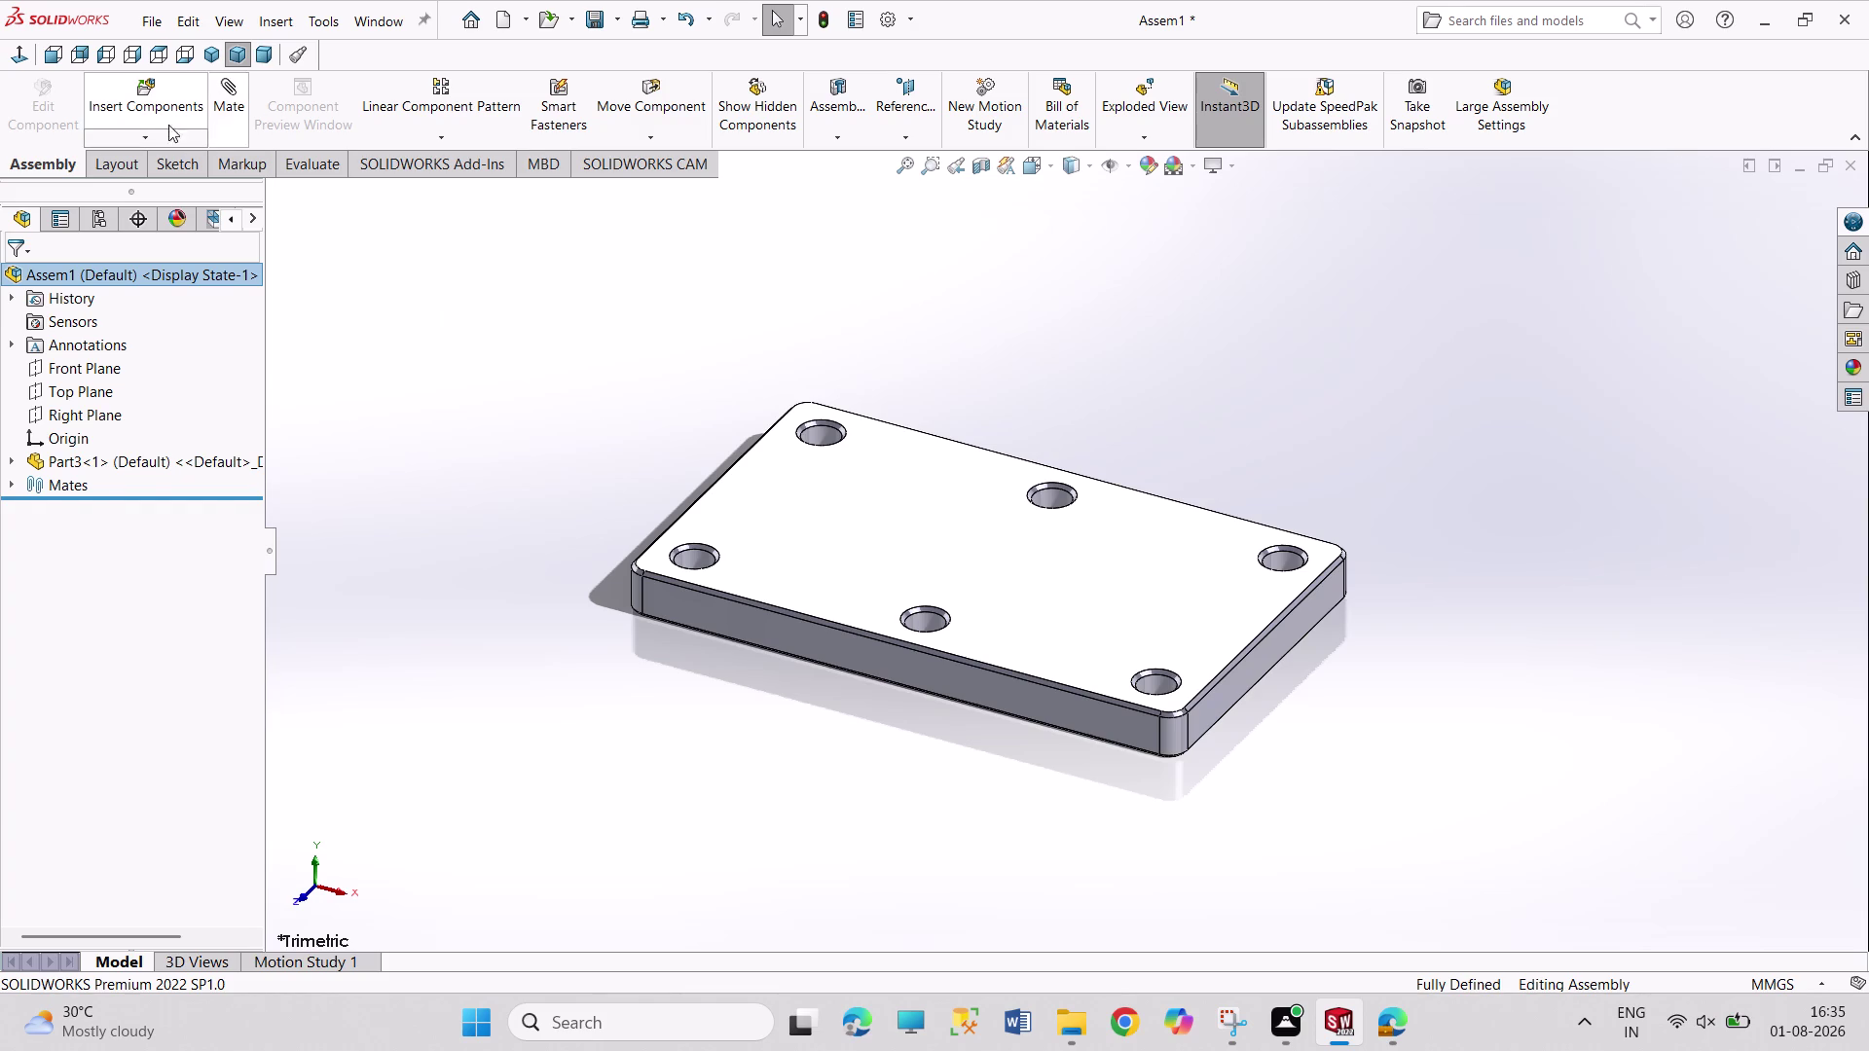
click(161, 104)
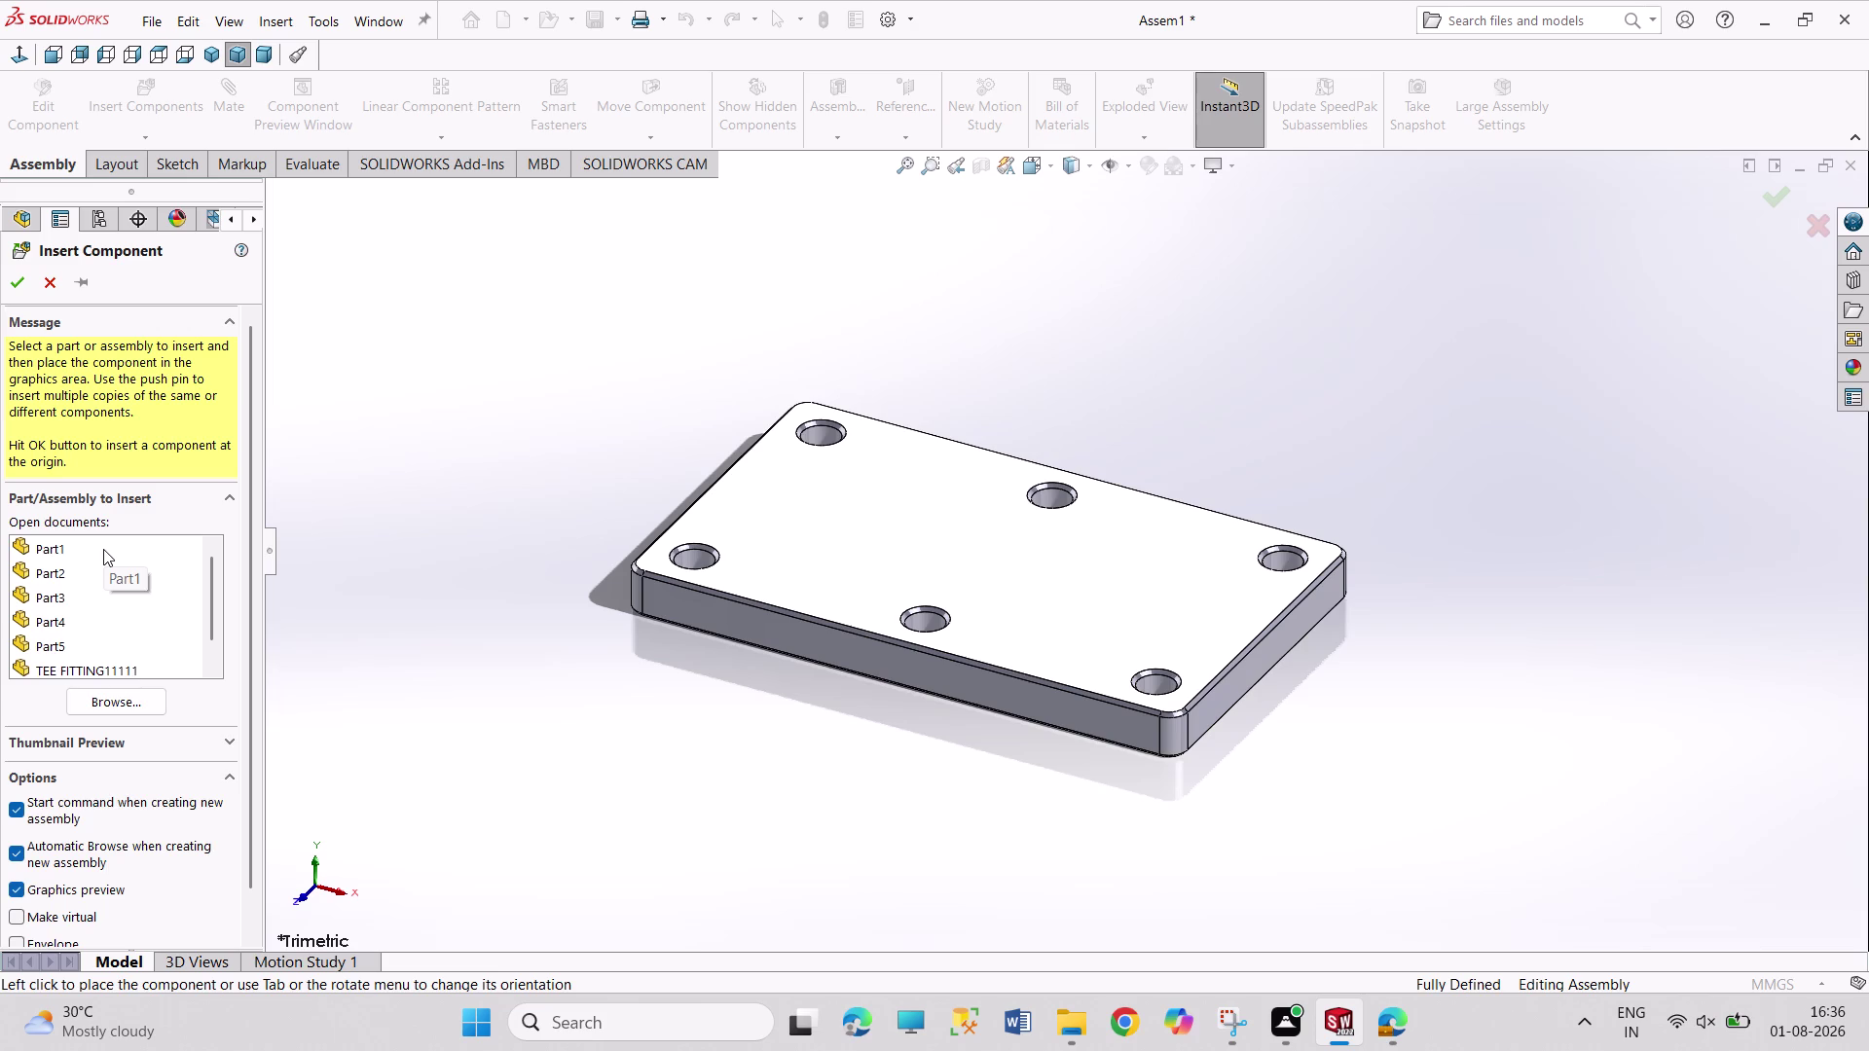
Insert triangular lug Part1 and mate one face coincident with the plate's top face.
click(103, 549)
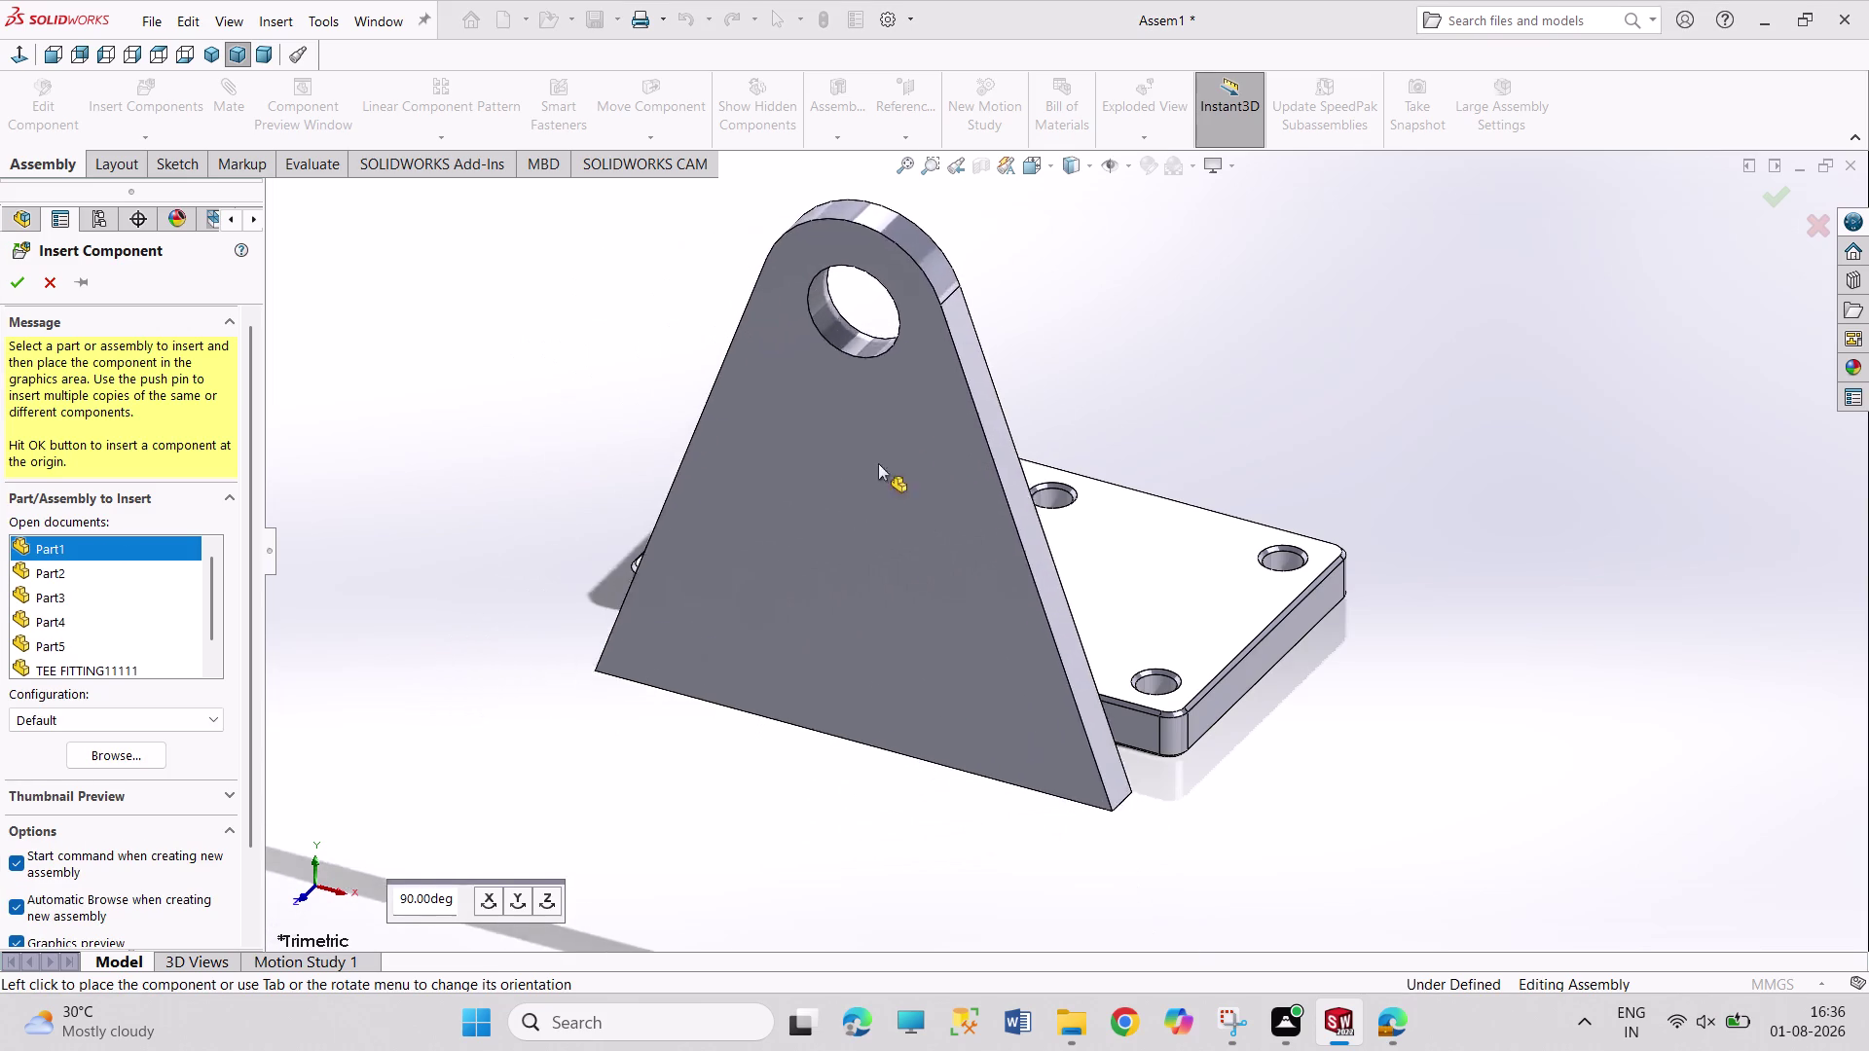
click(962, 298)
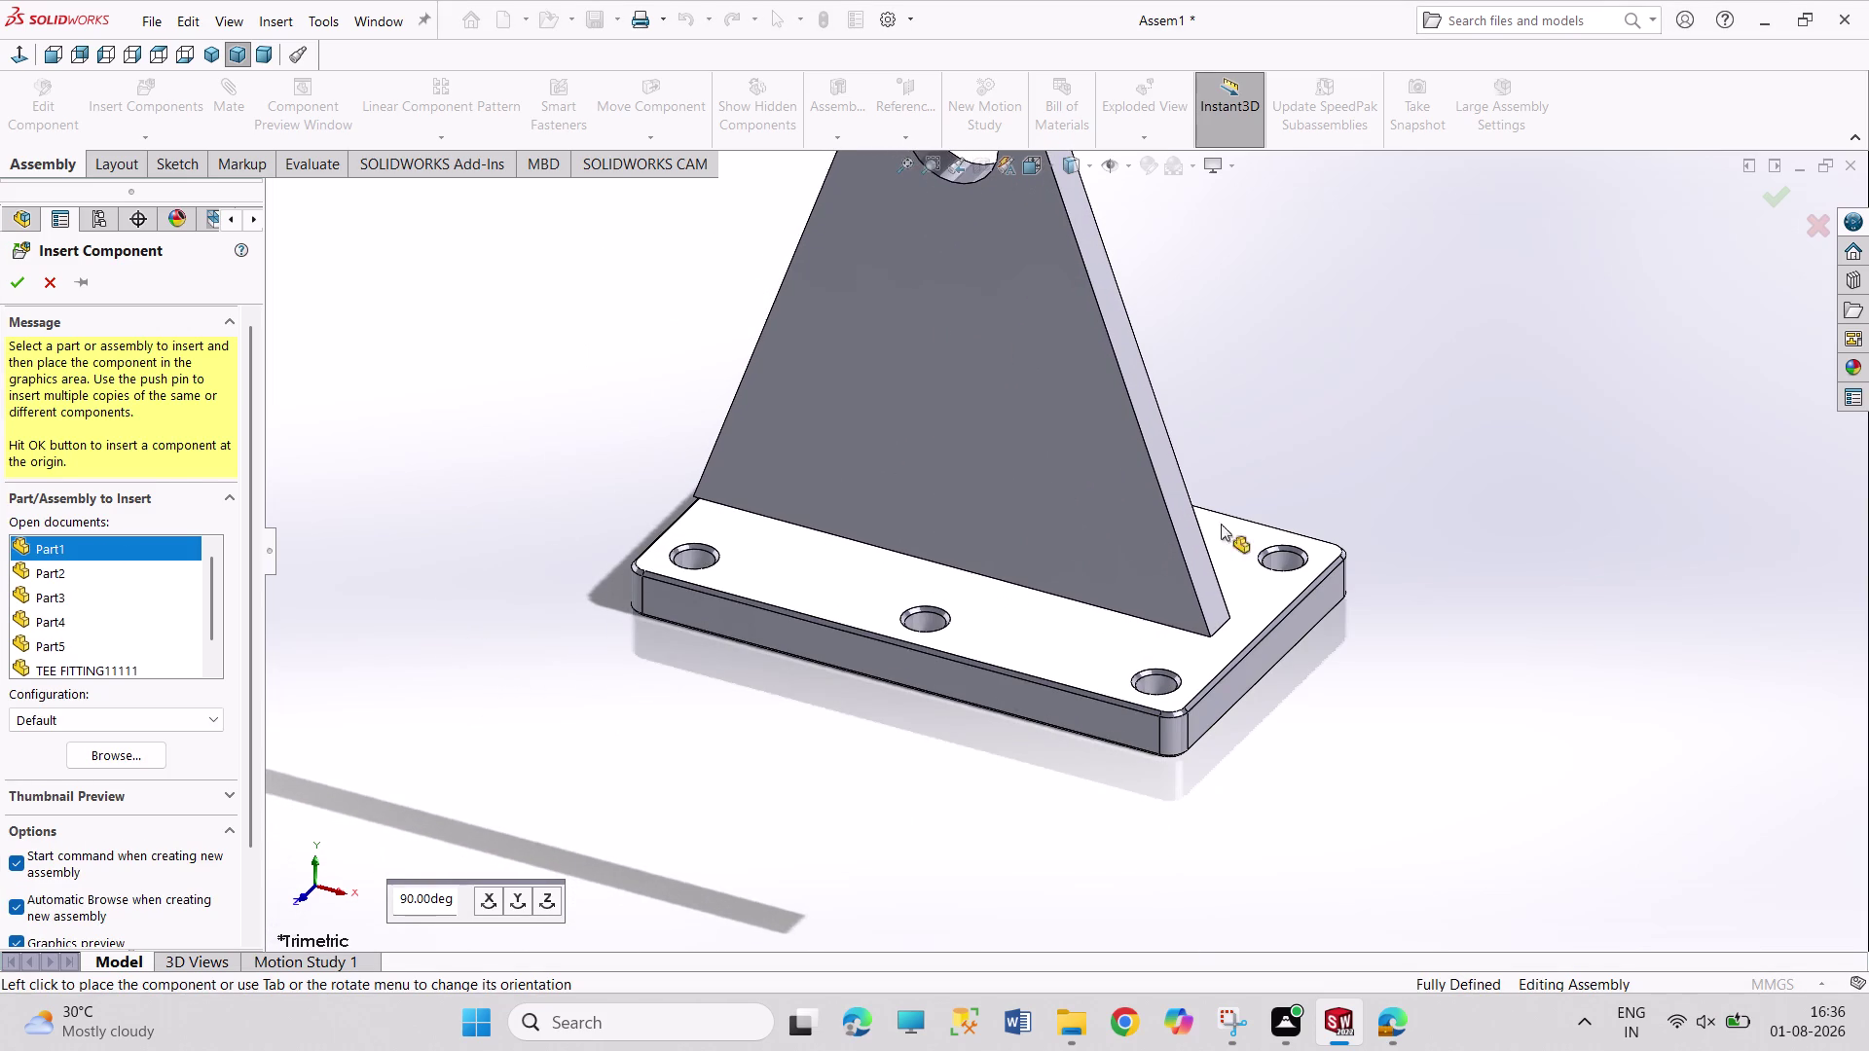
middle_drag(1359, 647, 1271, 520)
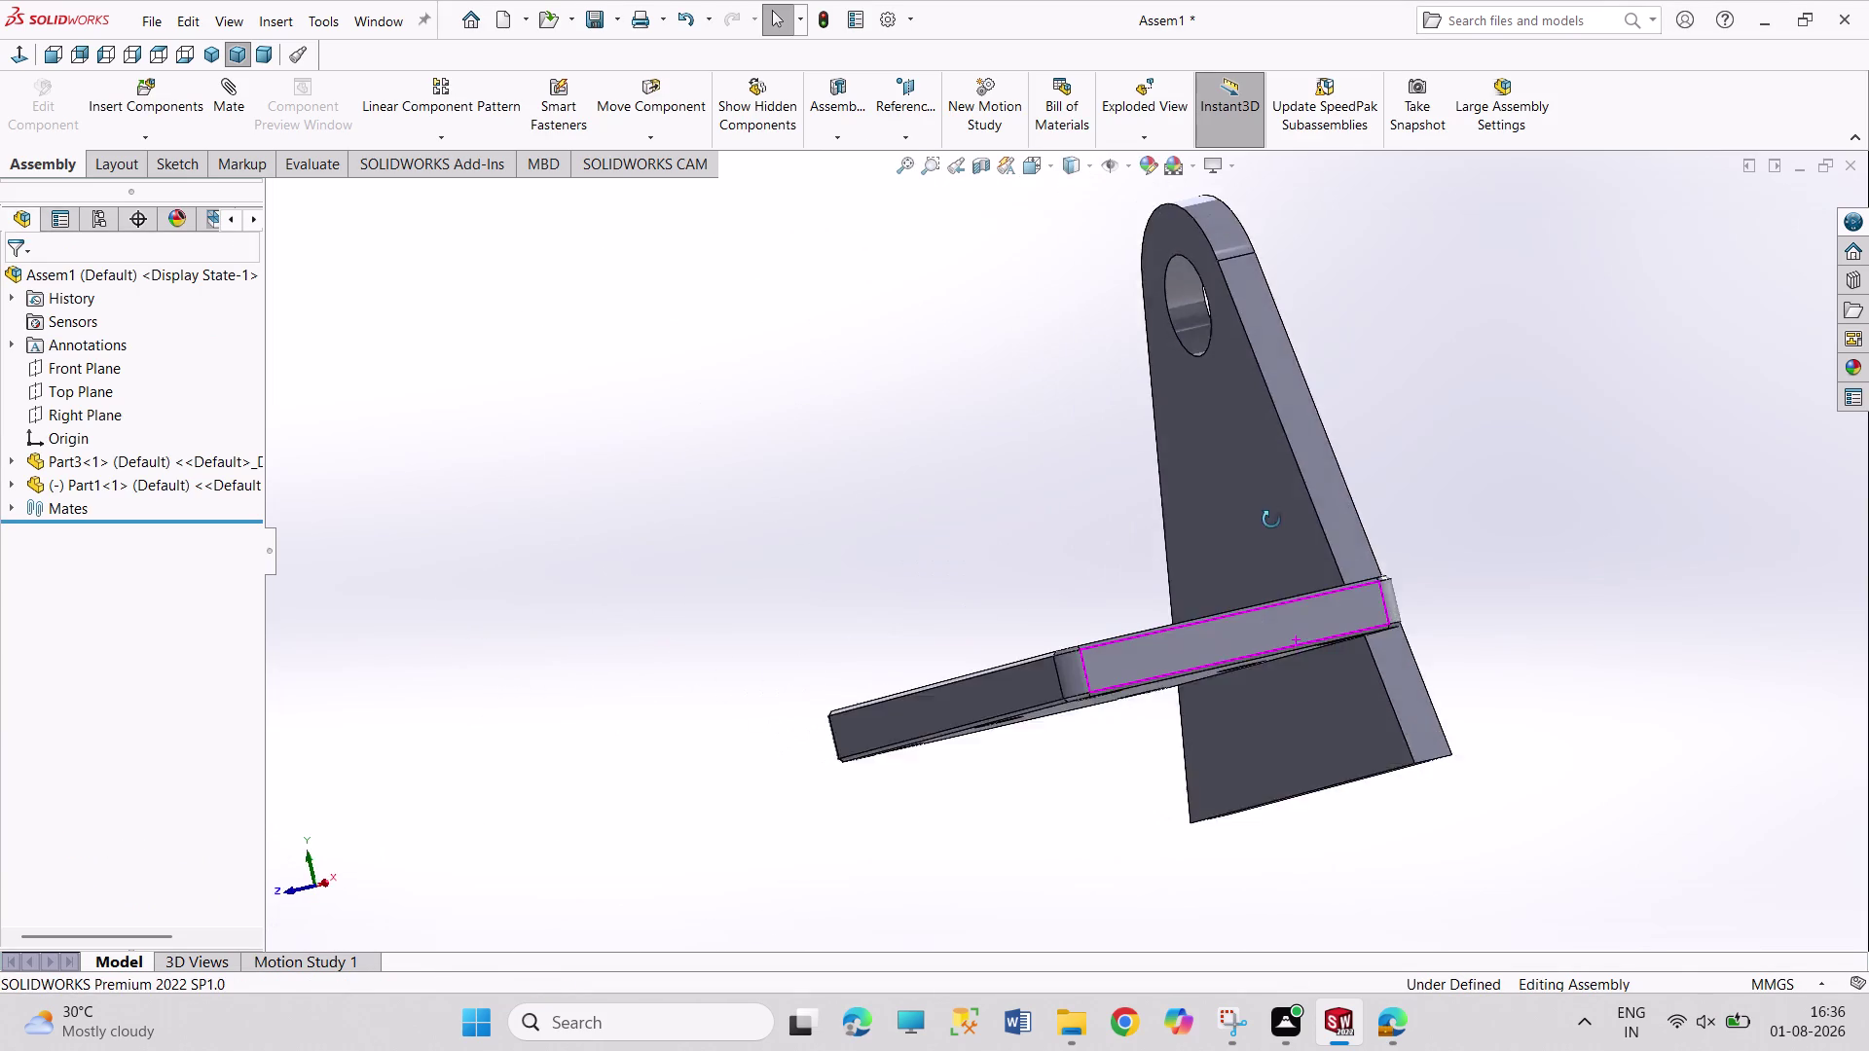
middle_drag(1271, 520, 1193, 554)
middle_drag(1542, 826, 1502, 702)
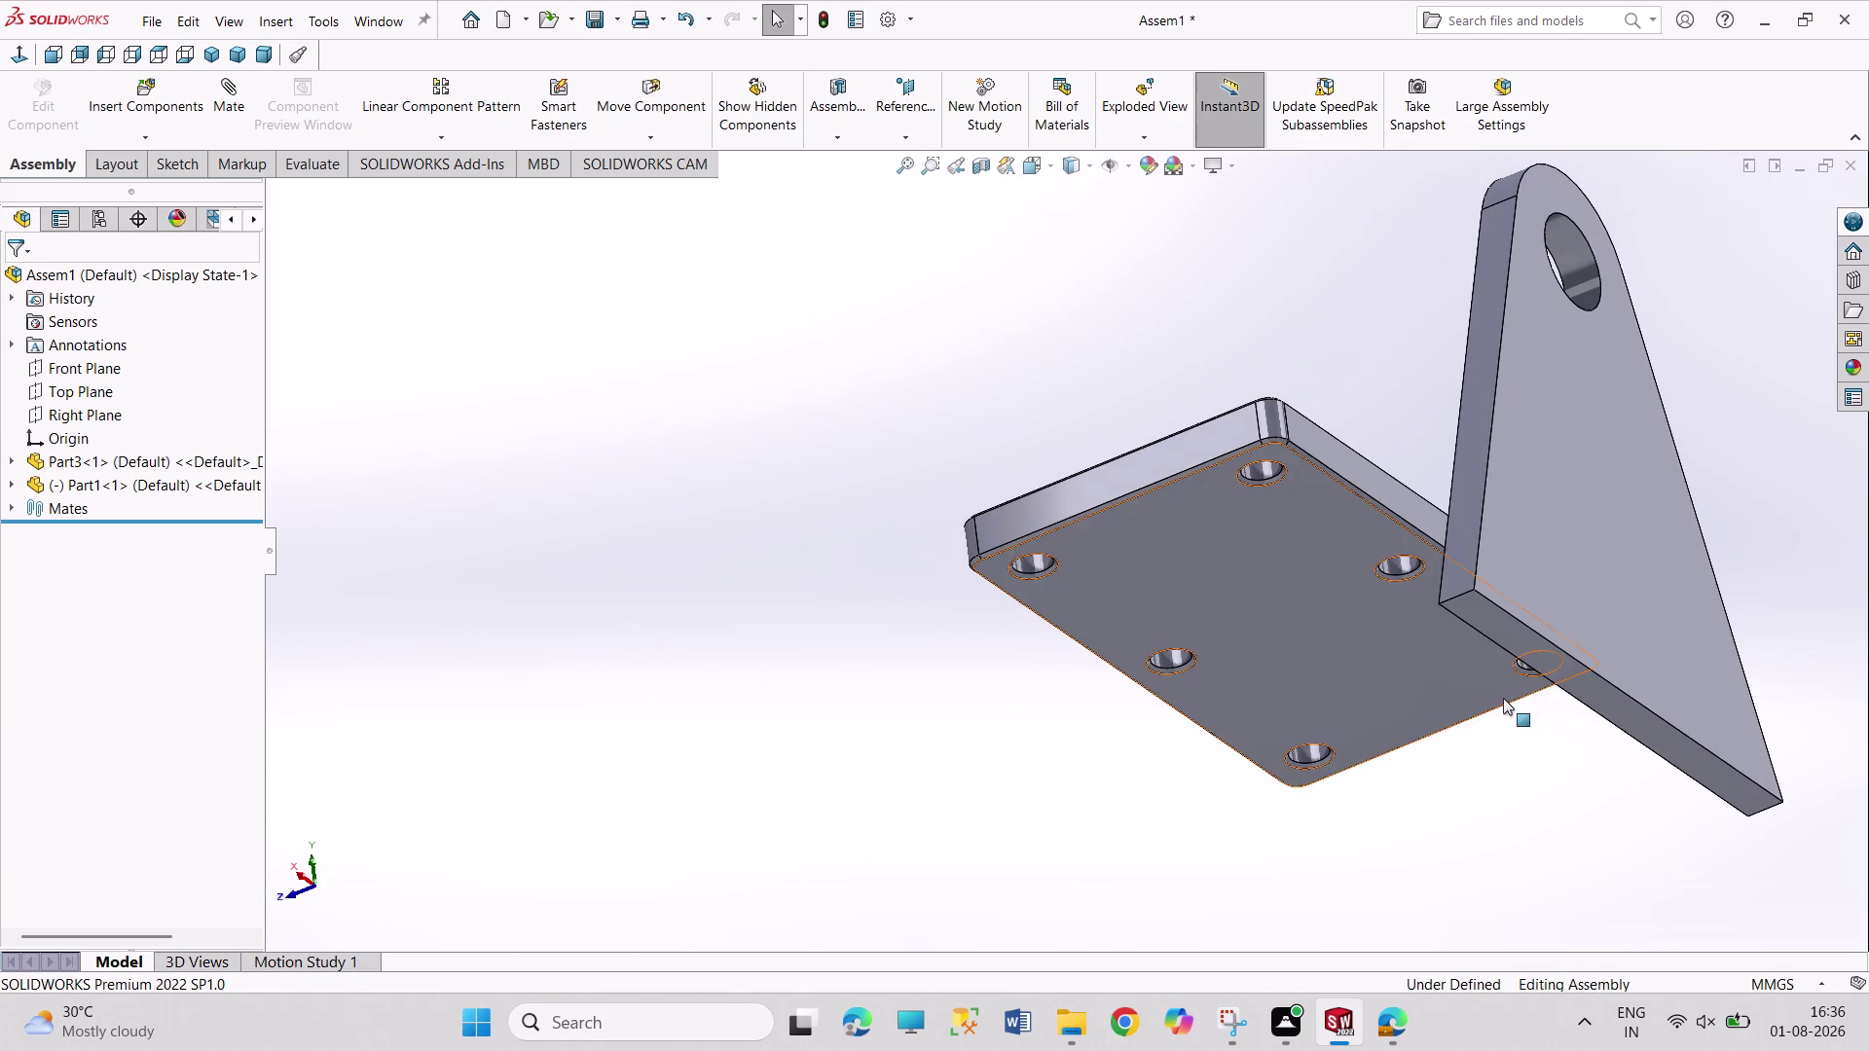
click(1579, 690)
middle_drag(1158, 626, 1234, 923)
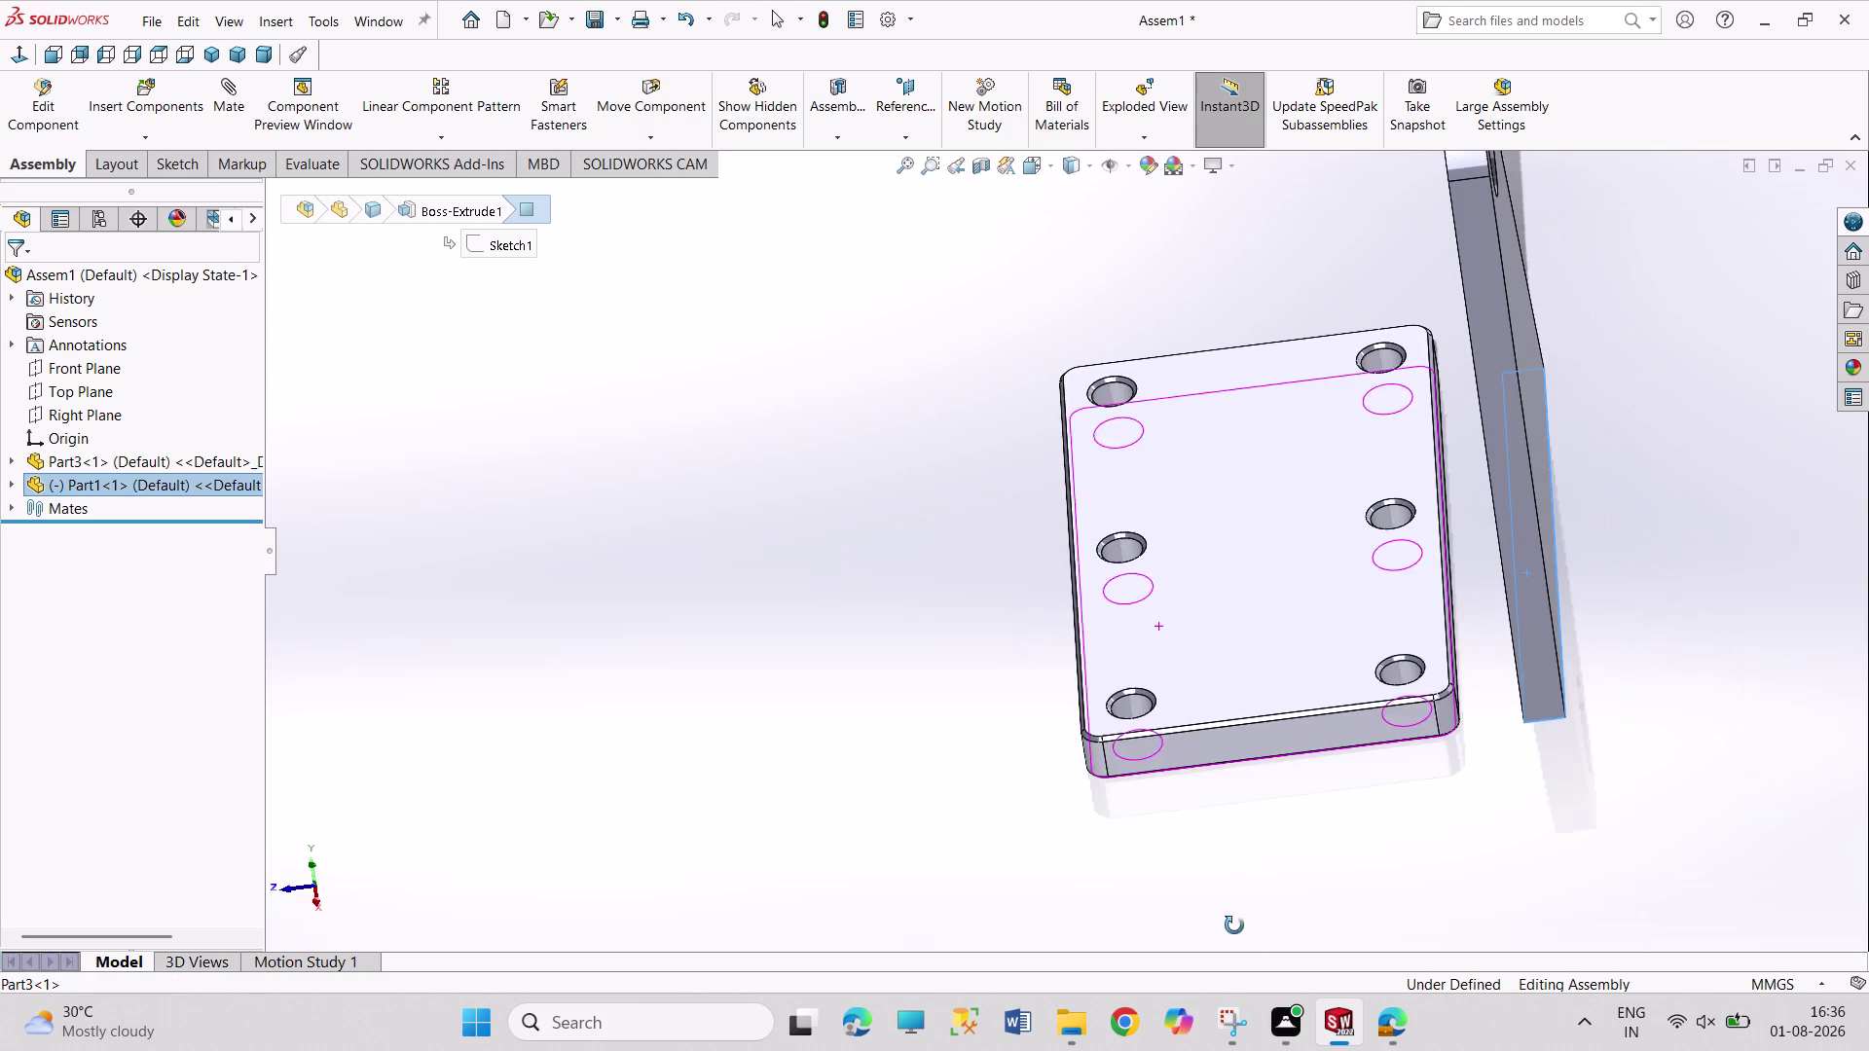
middle_drag(1234, 924, 1234, 926)
click(1227, 563)
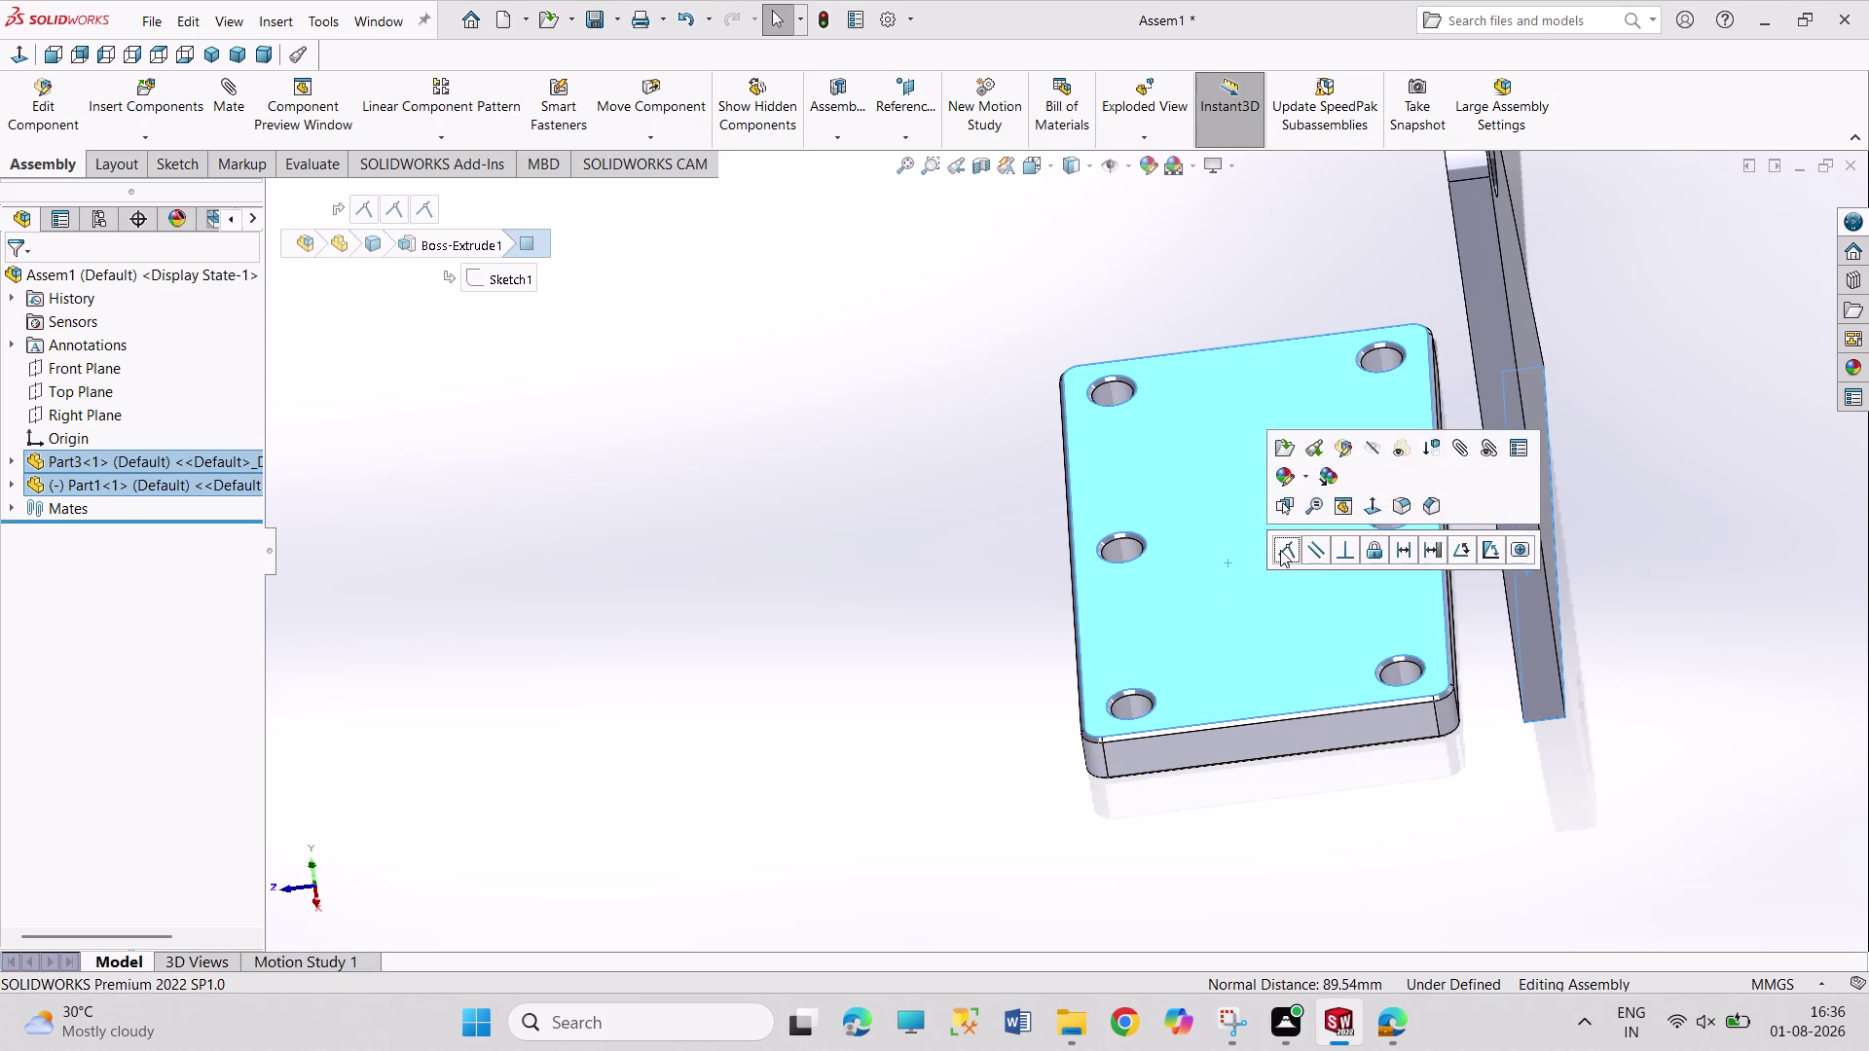
click(1280, 550)
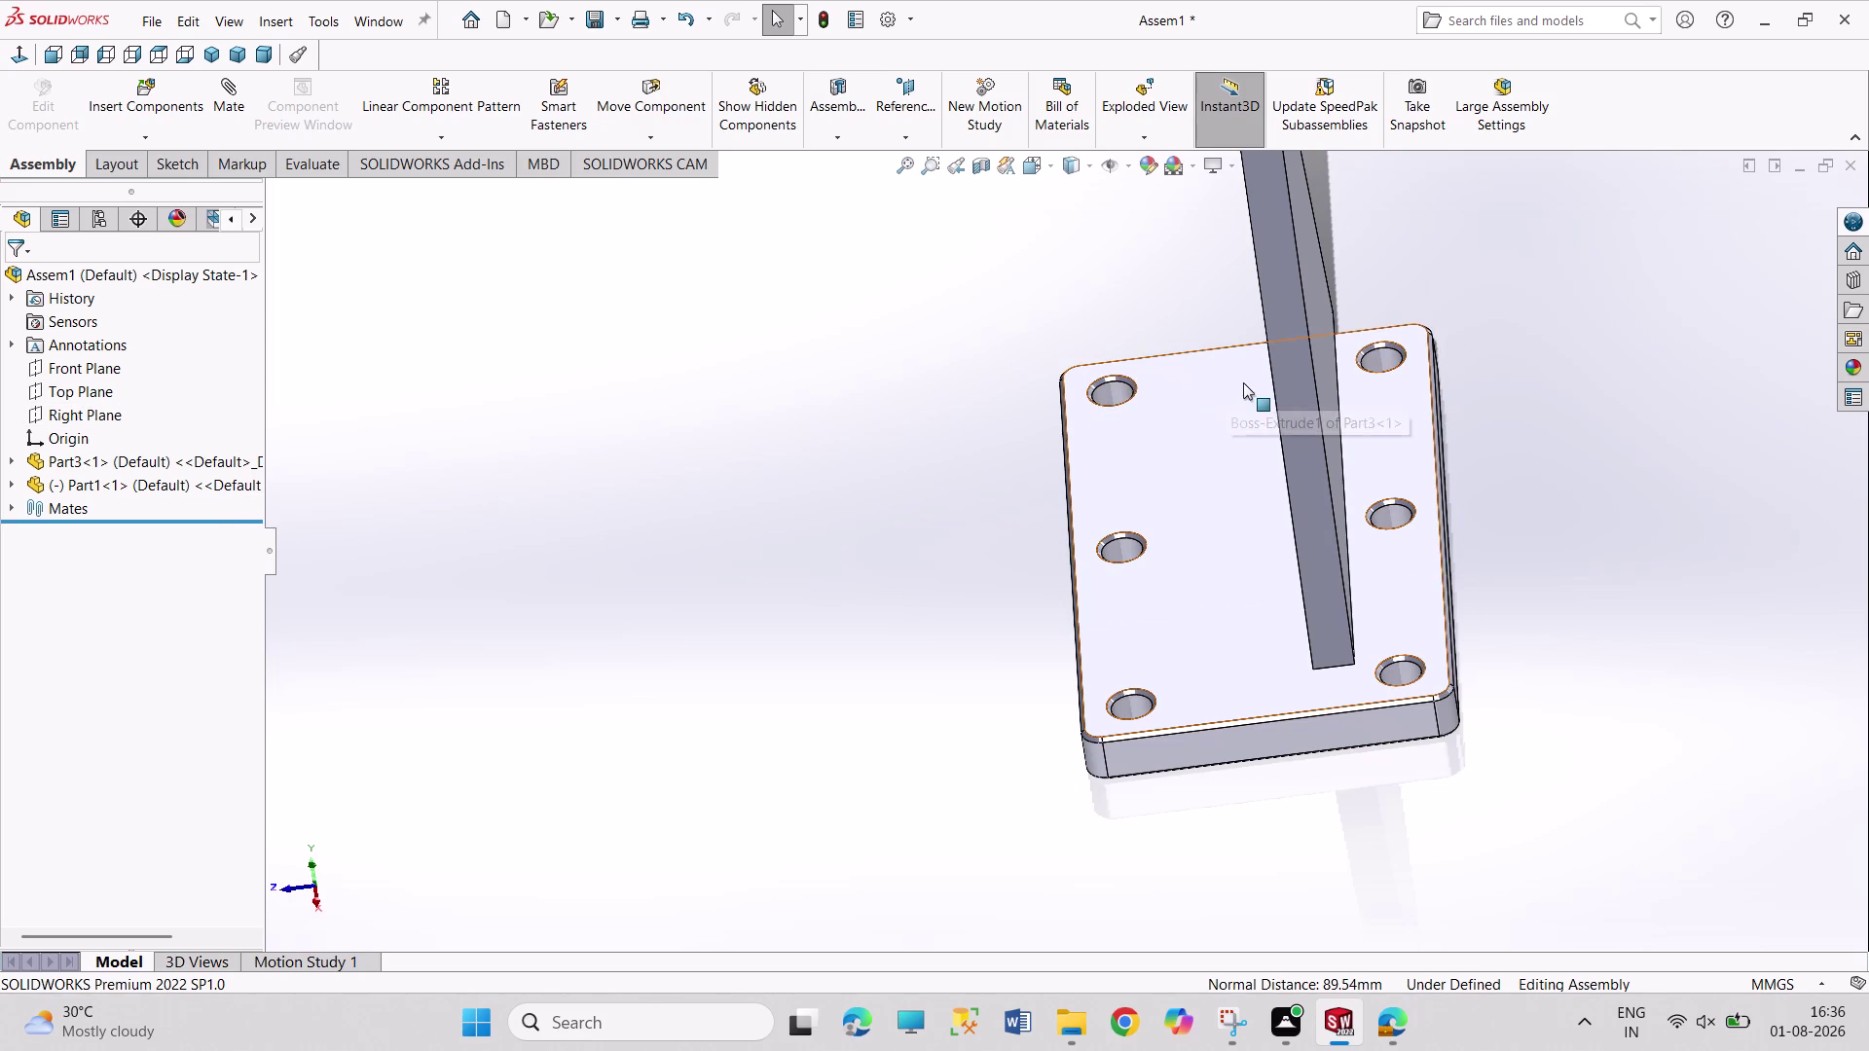
click(84, 487)
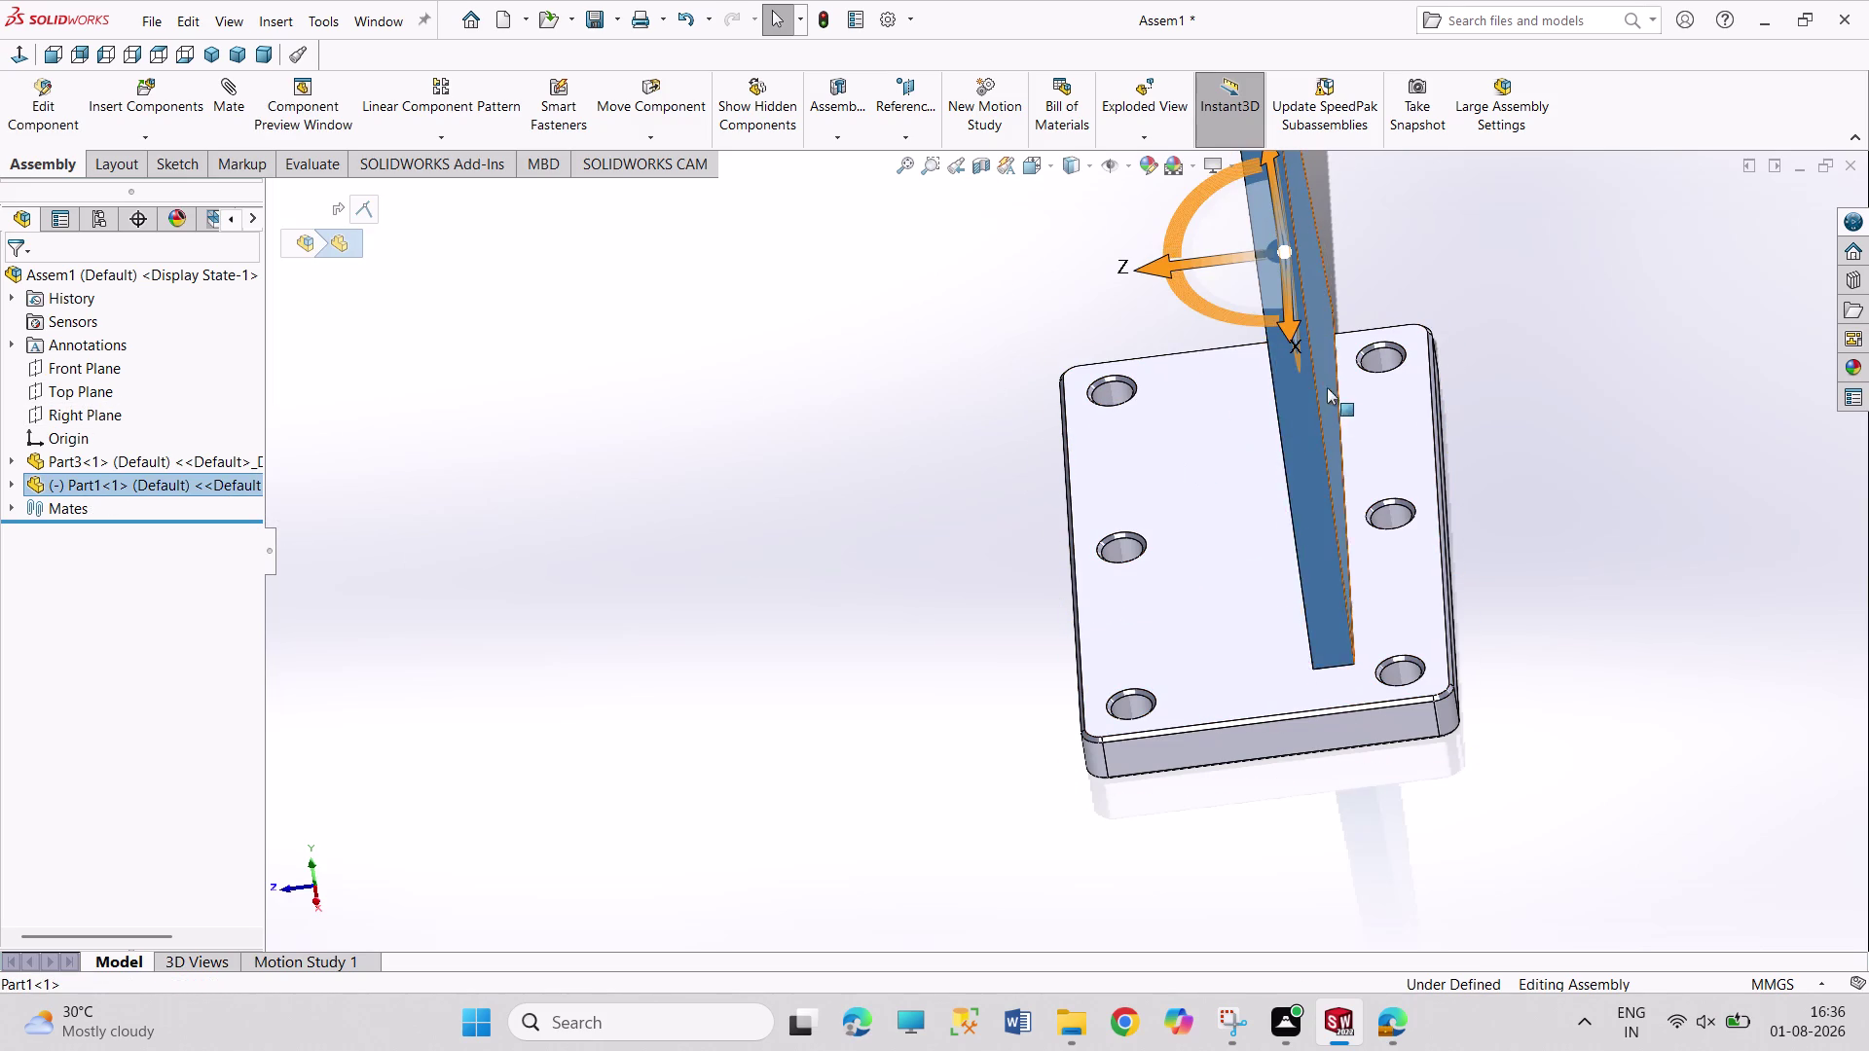
Rotate Part1 along the plate's length and select Front Plane with its broad face for mating.
drag(1222, 266, 1062, 300)
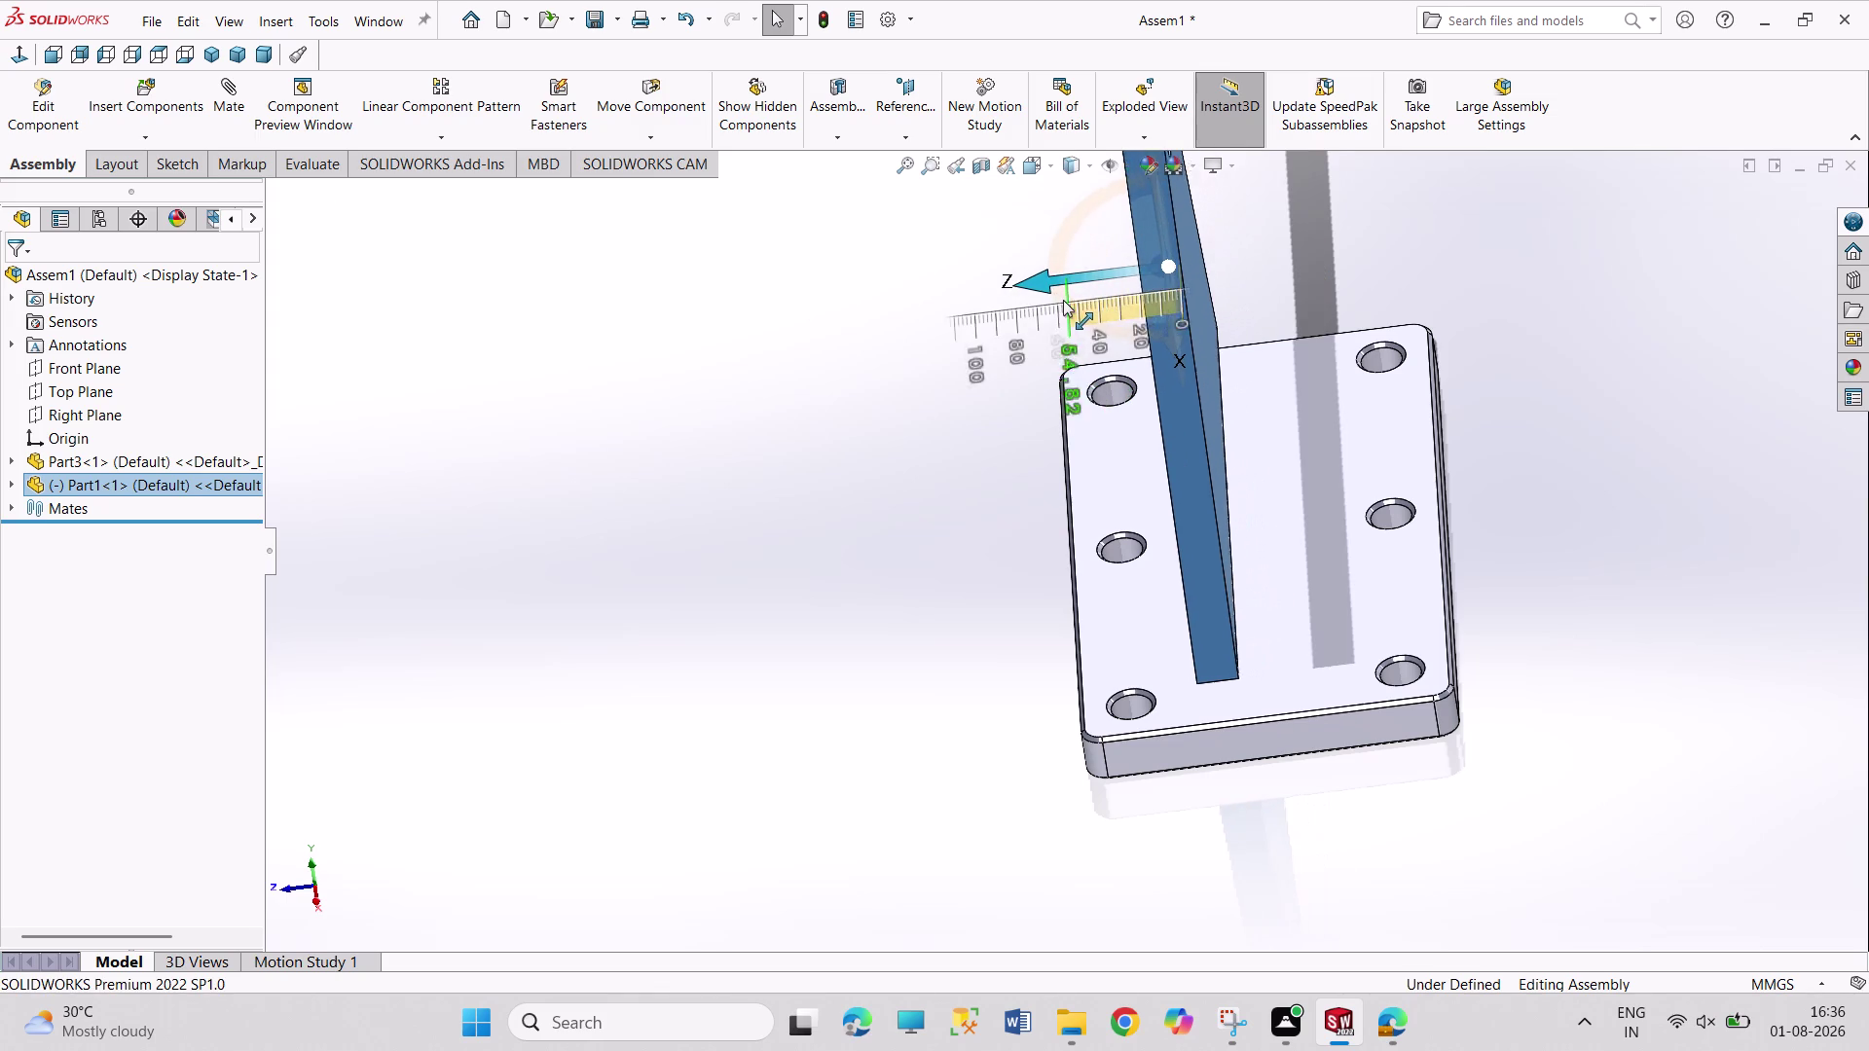
drag(1063, 300, 1058, 301)
click(1452, 404)
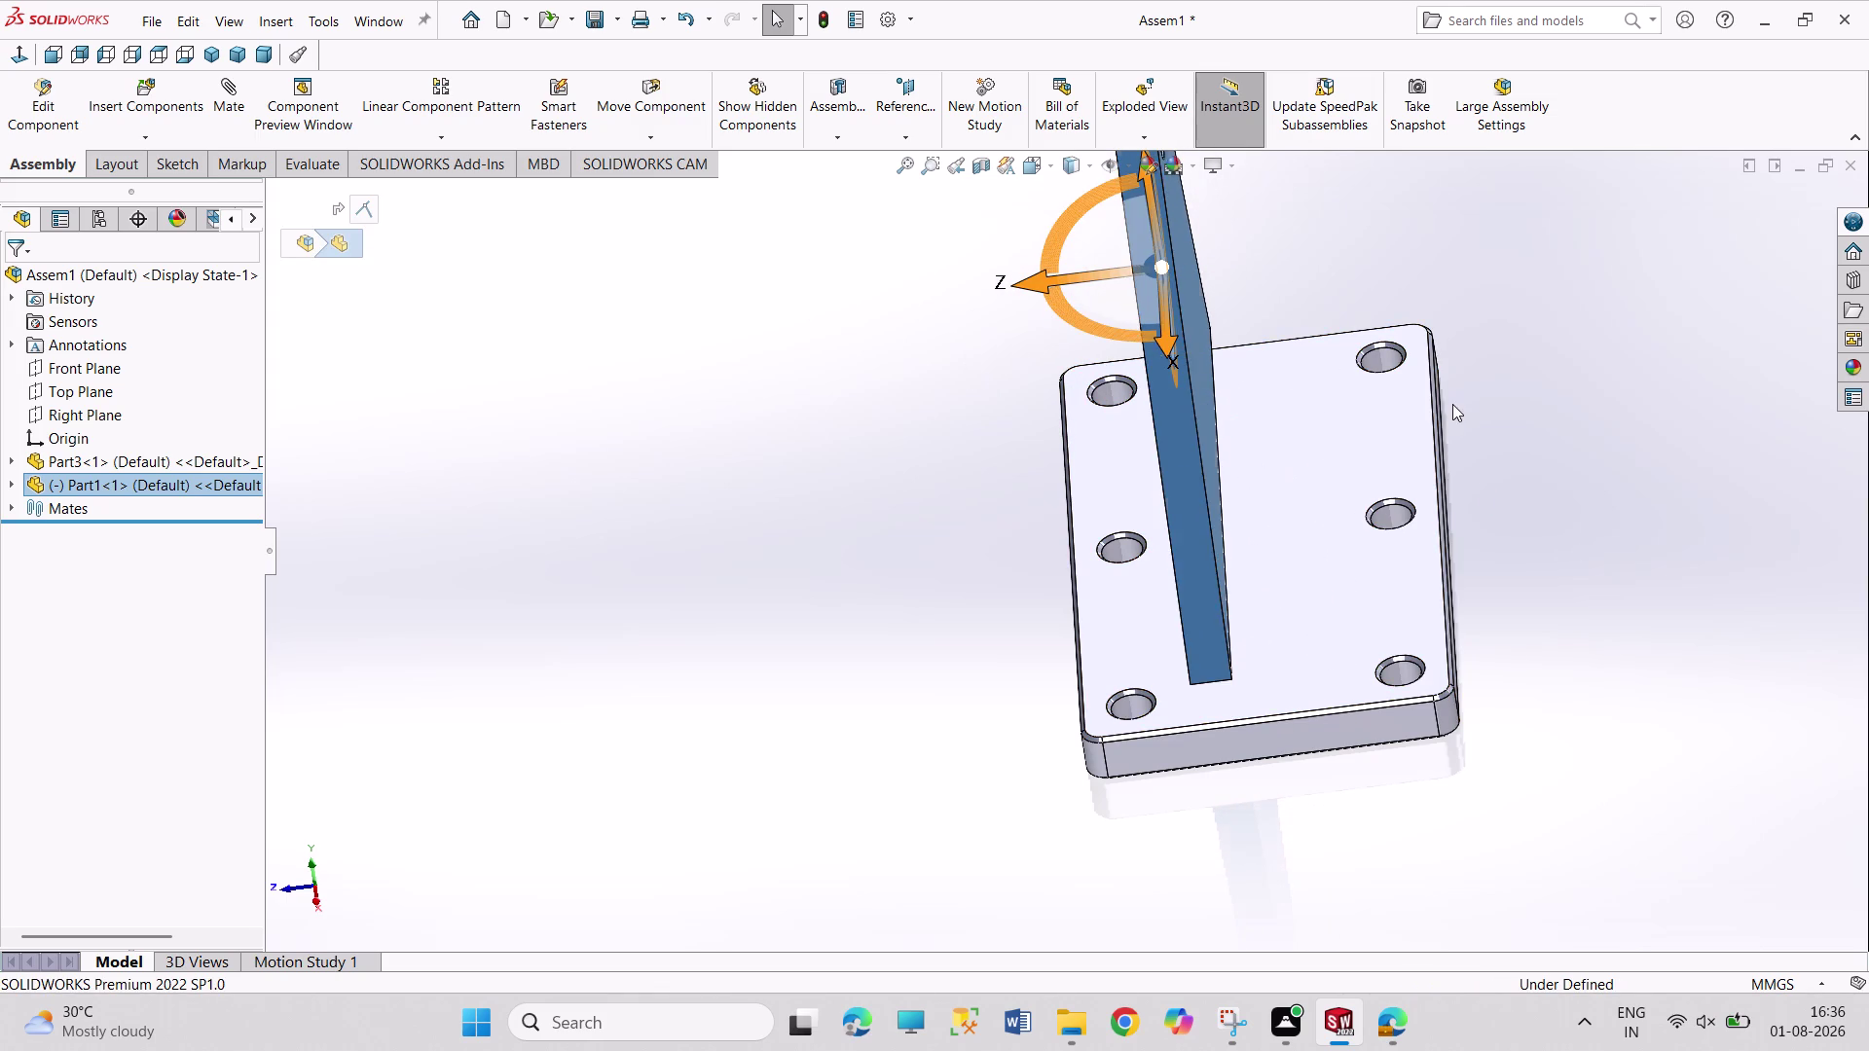
click(80, 368)
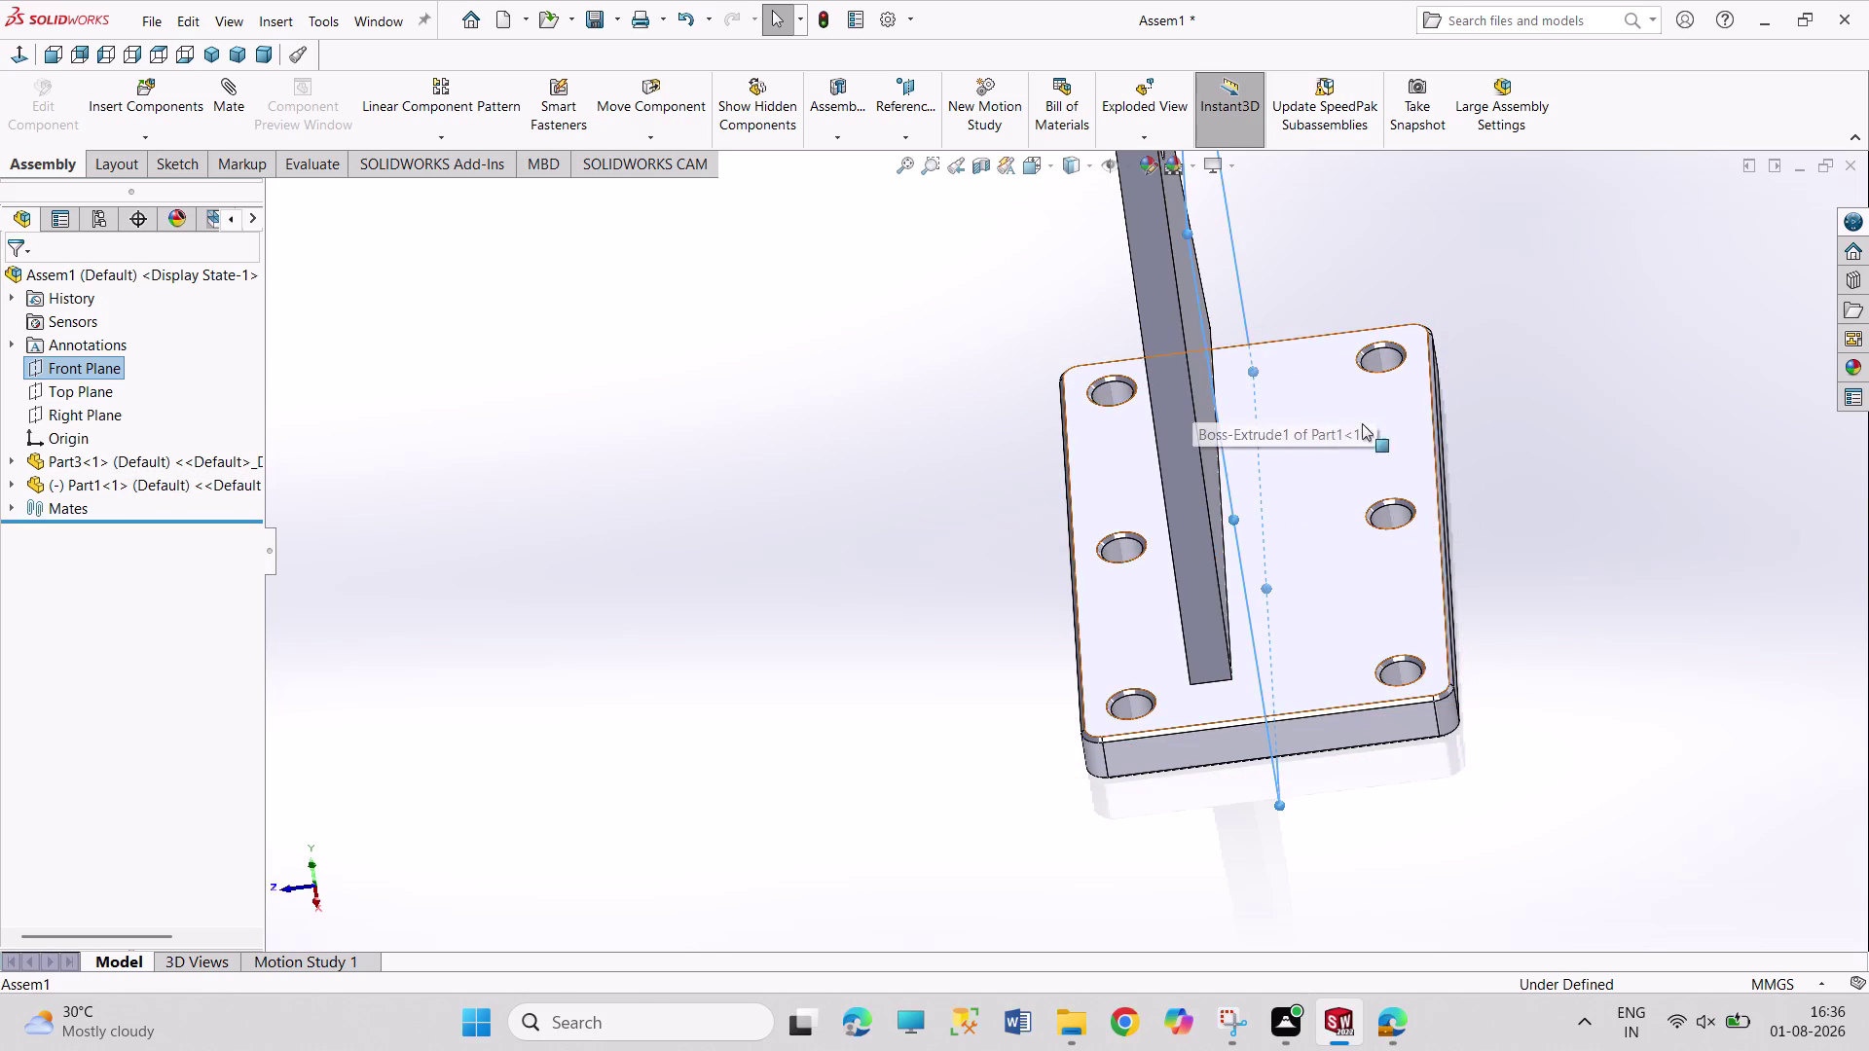
middle_drag(1374, 428, 1332, 445)
click(1140, 313)
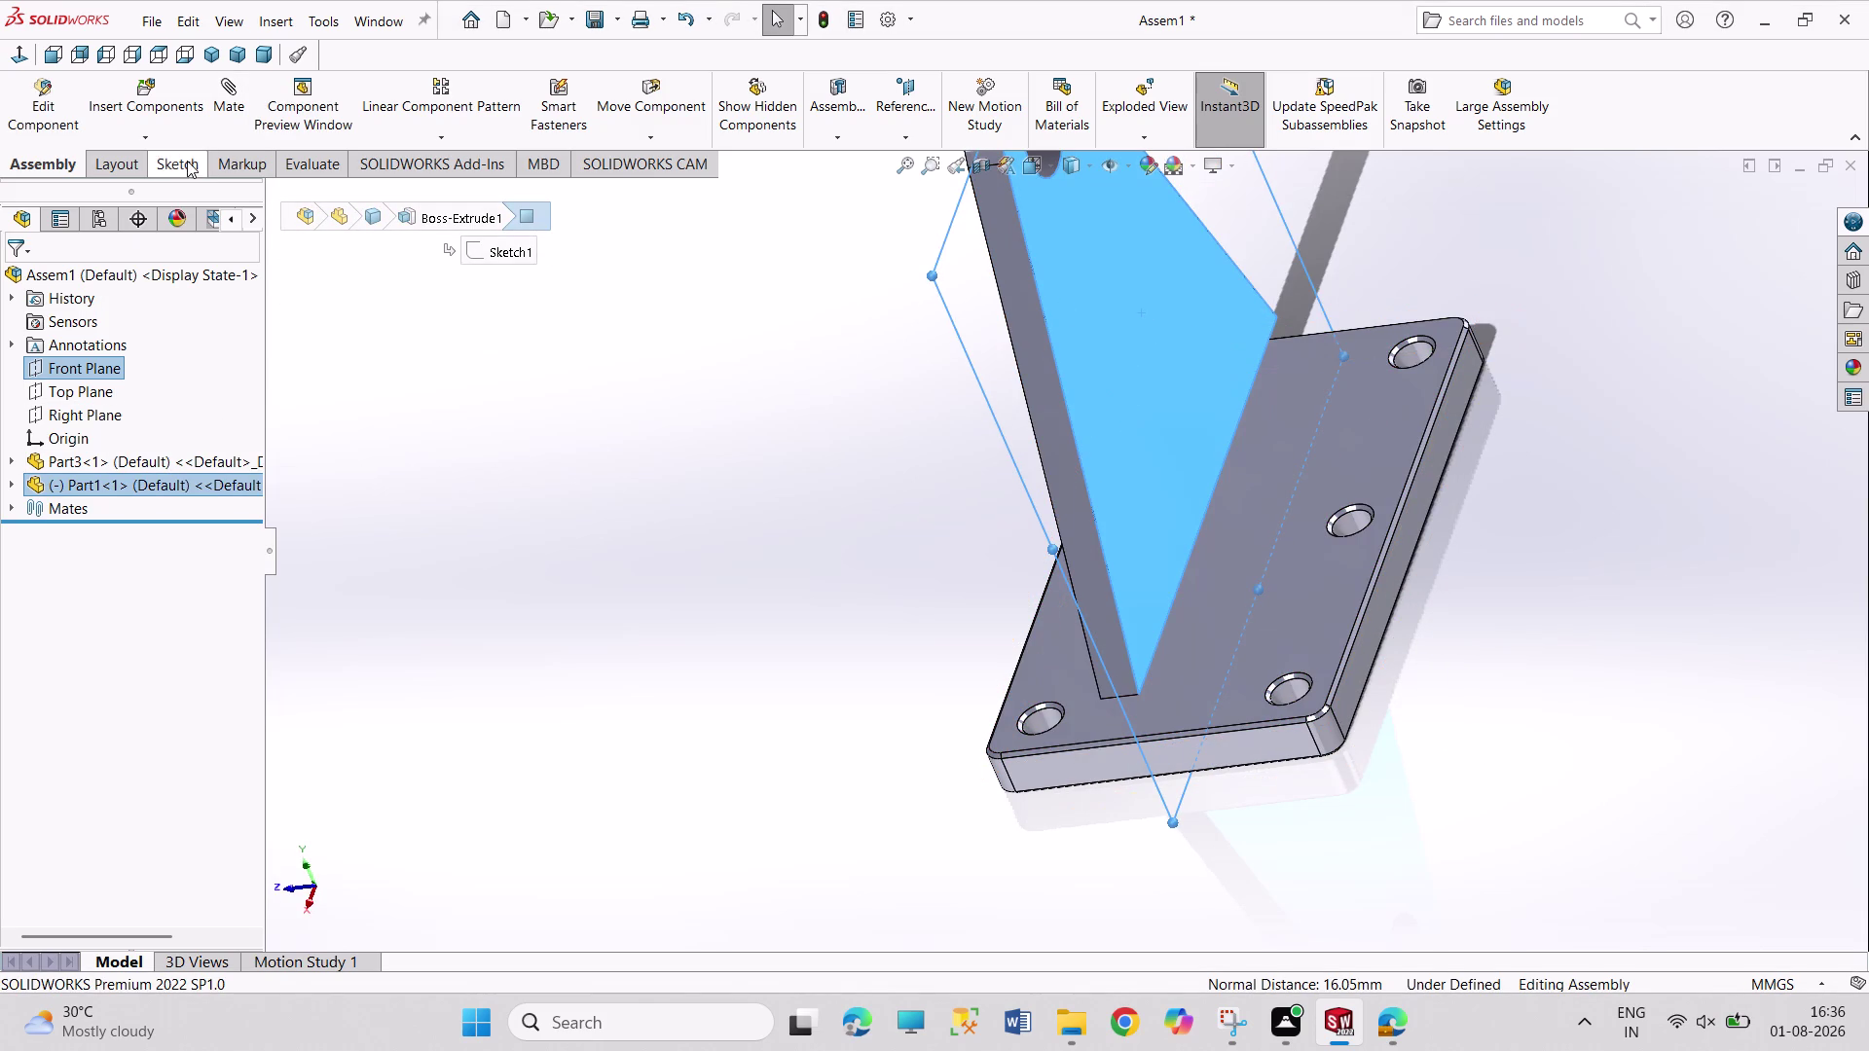
click(235, 115)
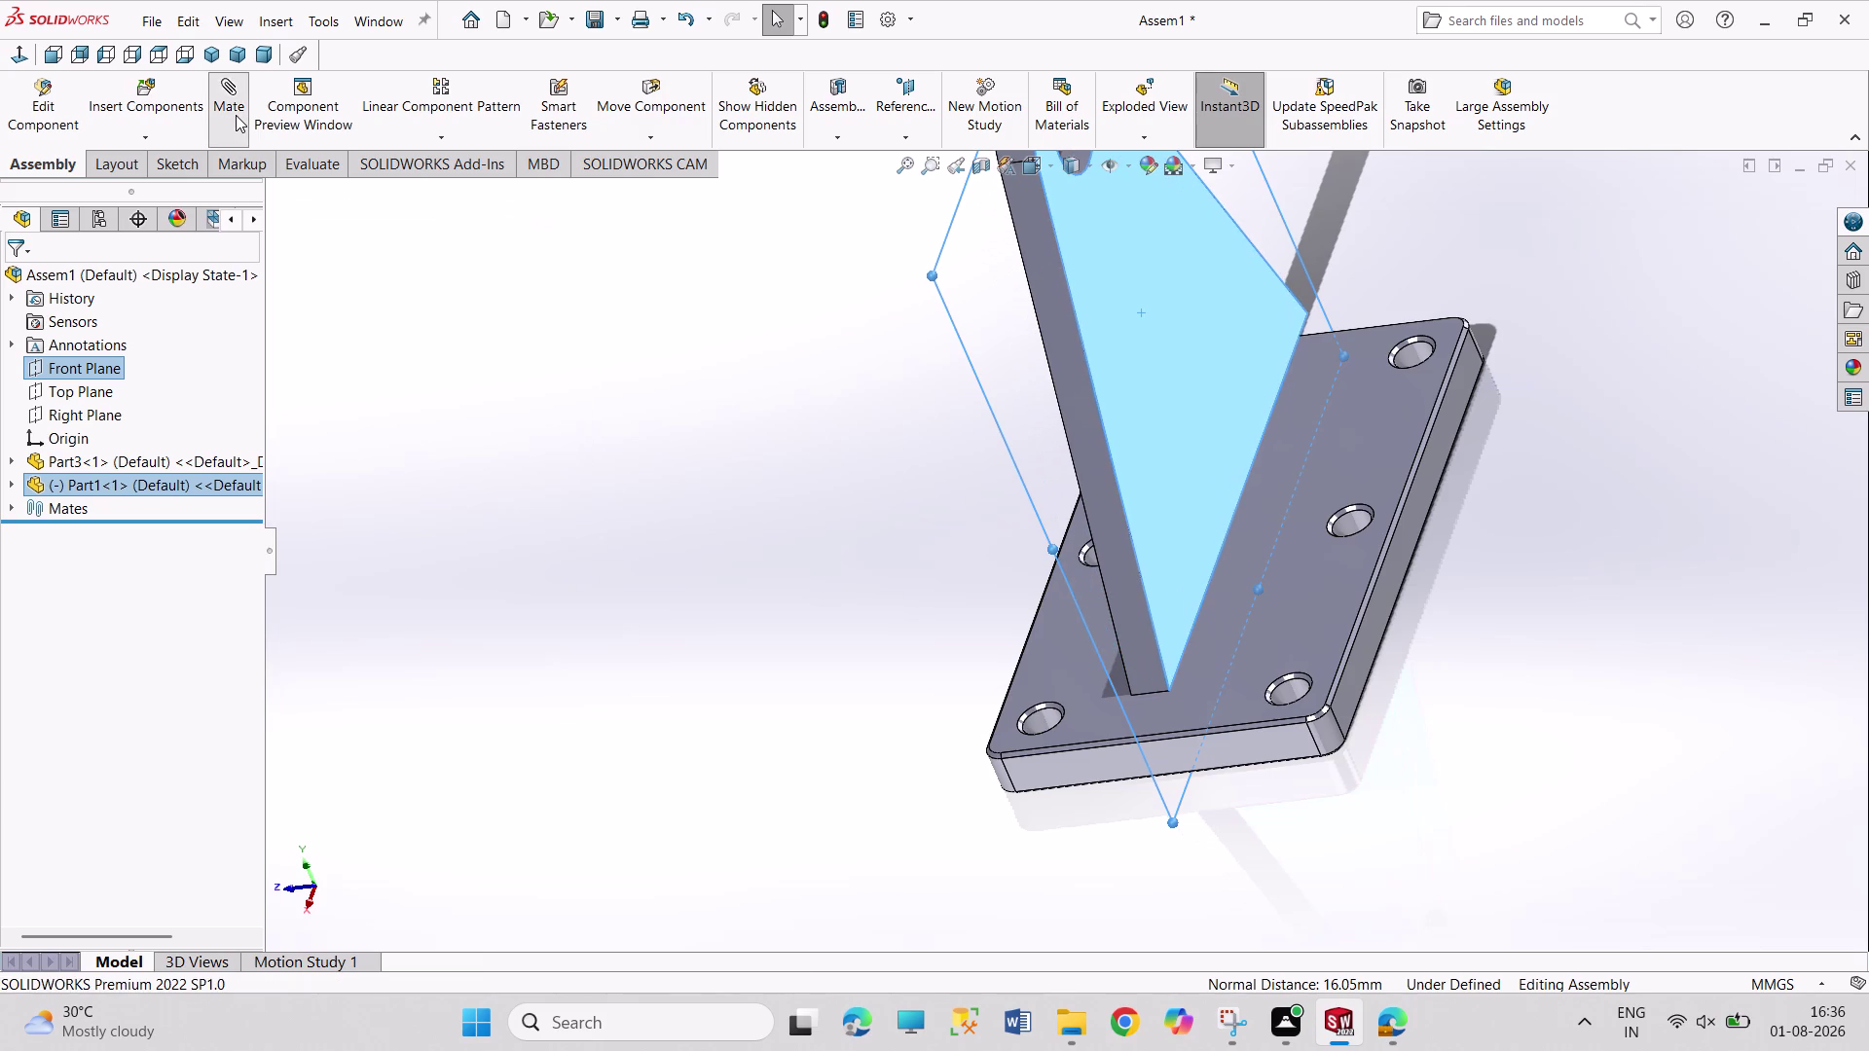
click(22, 737)
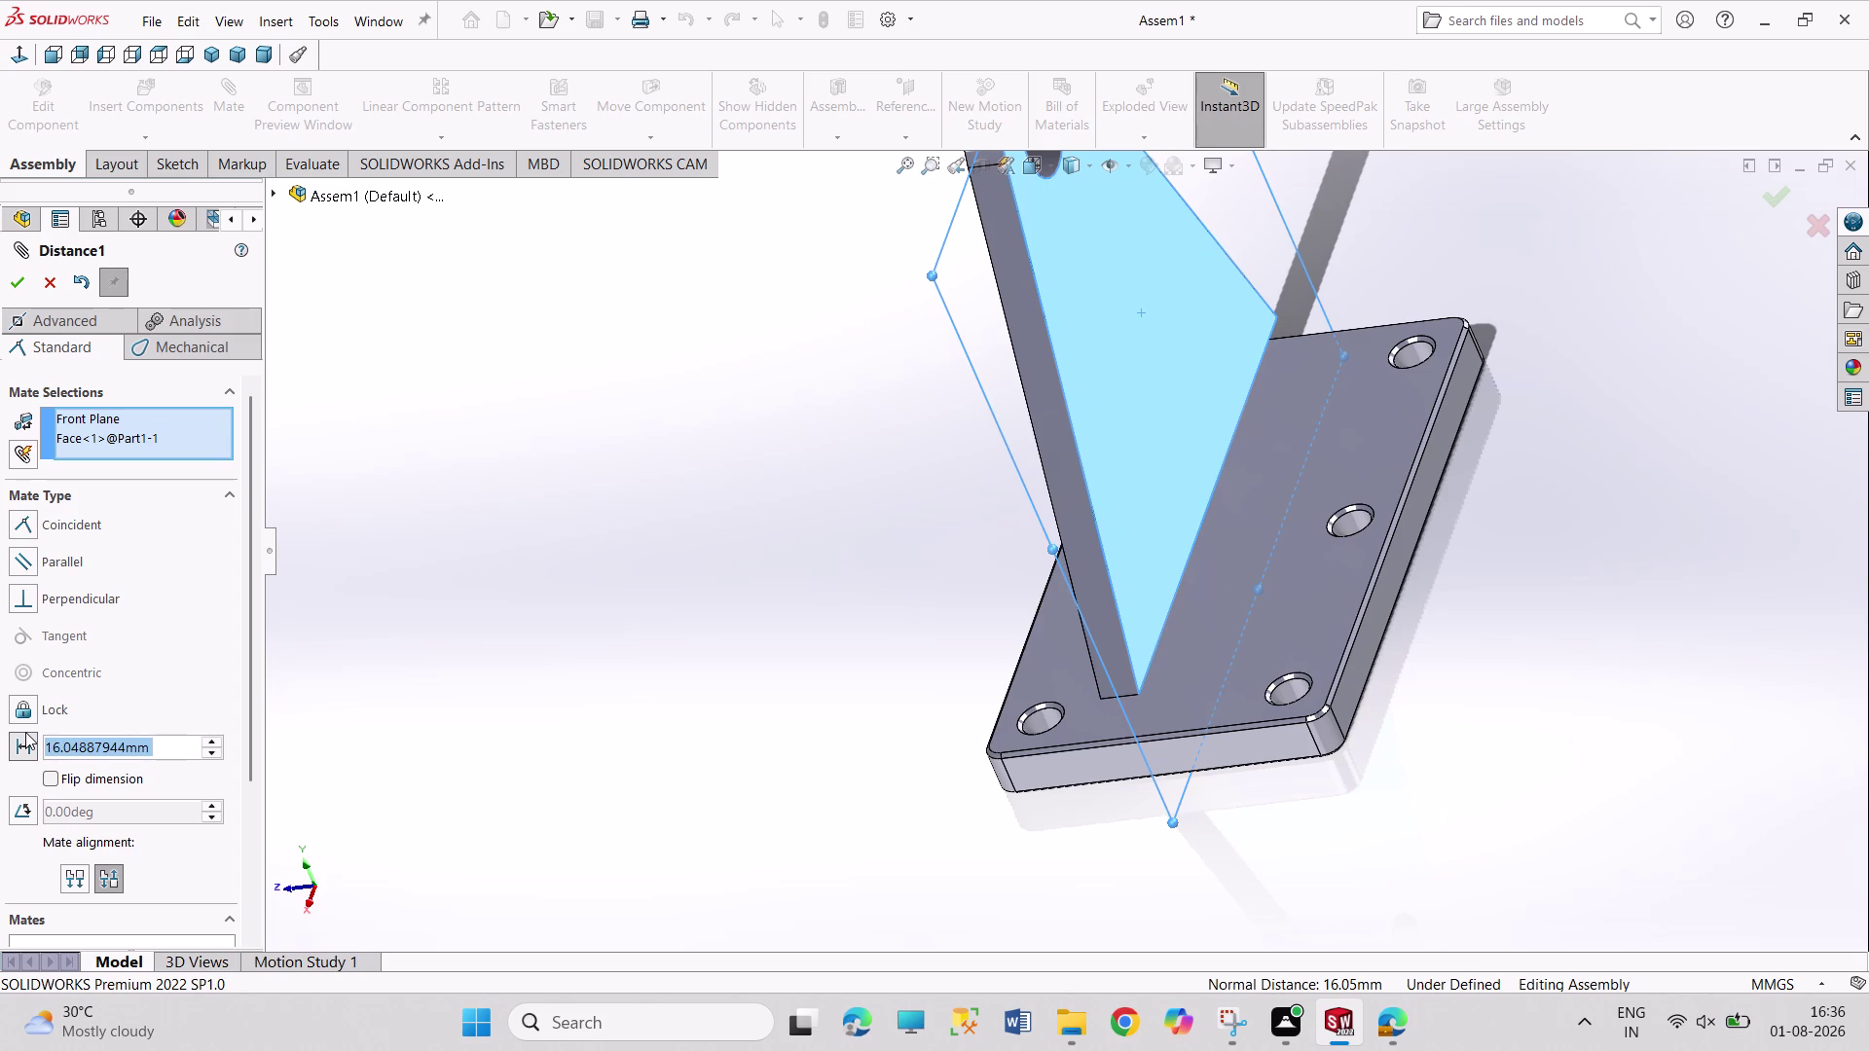
Apply a 10 mm Distance mate between the lug face and Front Plane.
text(10)
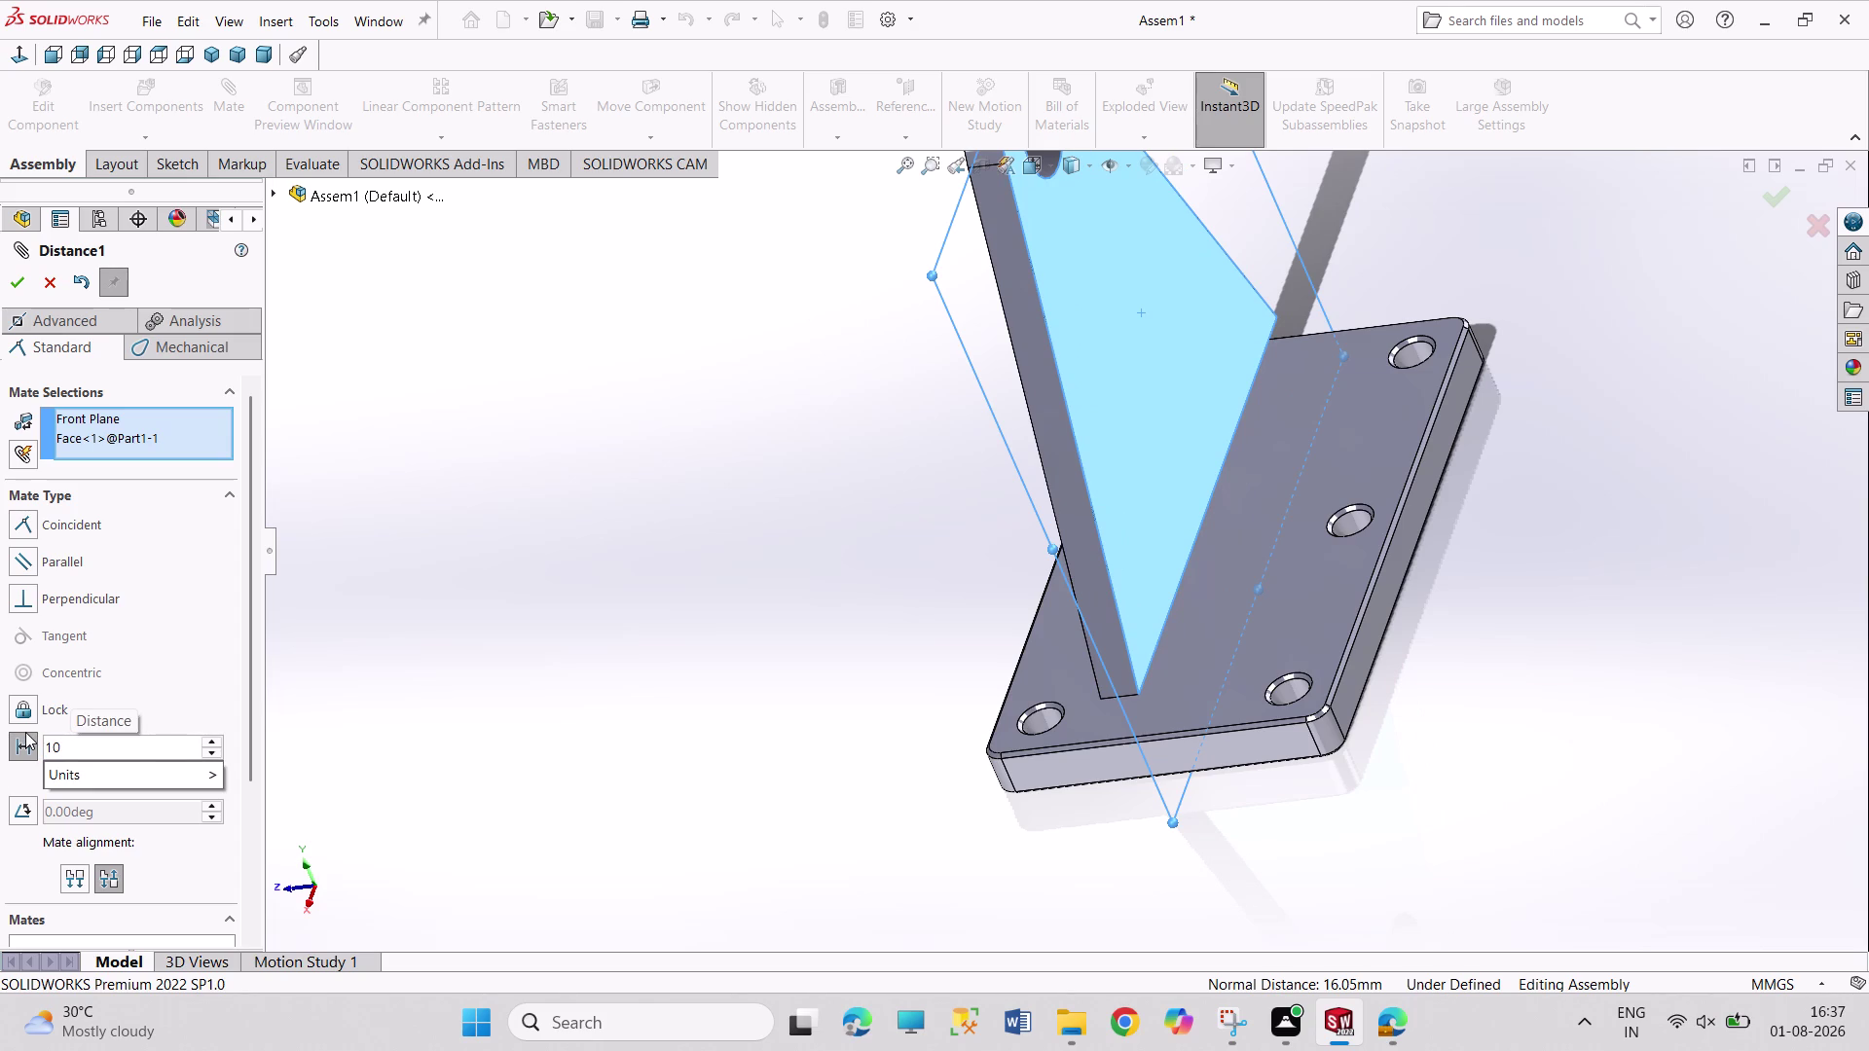
key(Return)
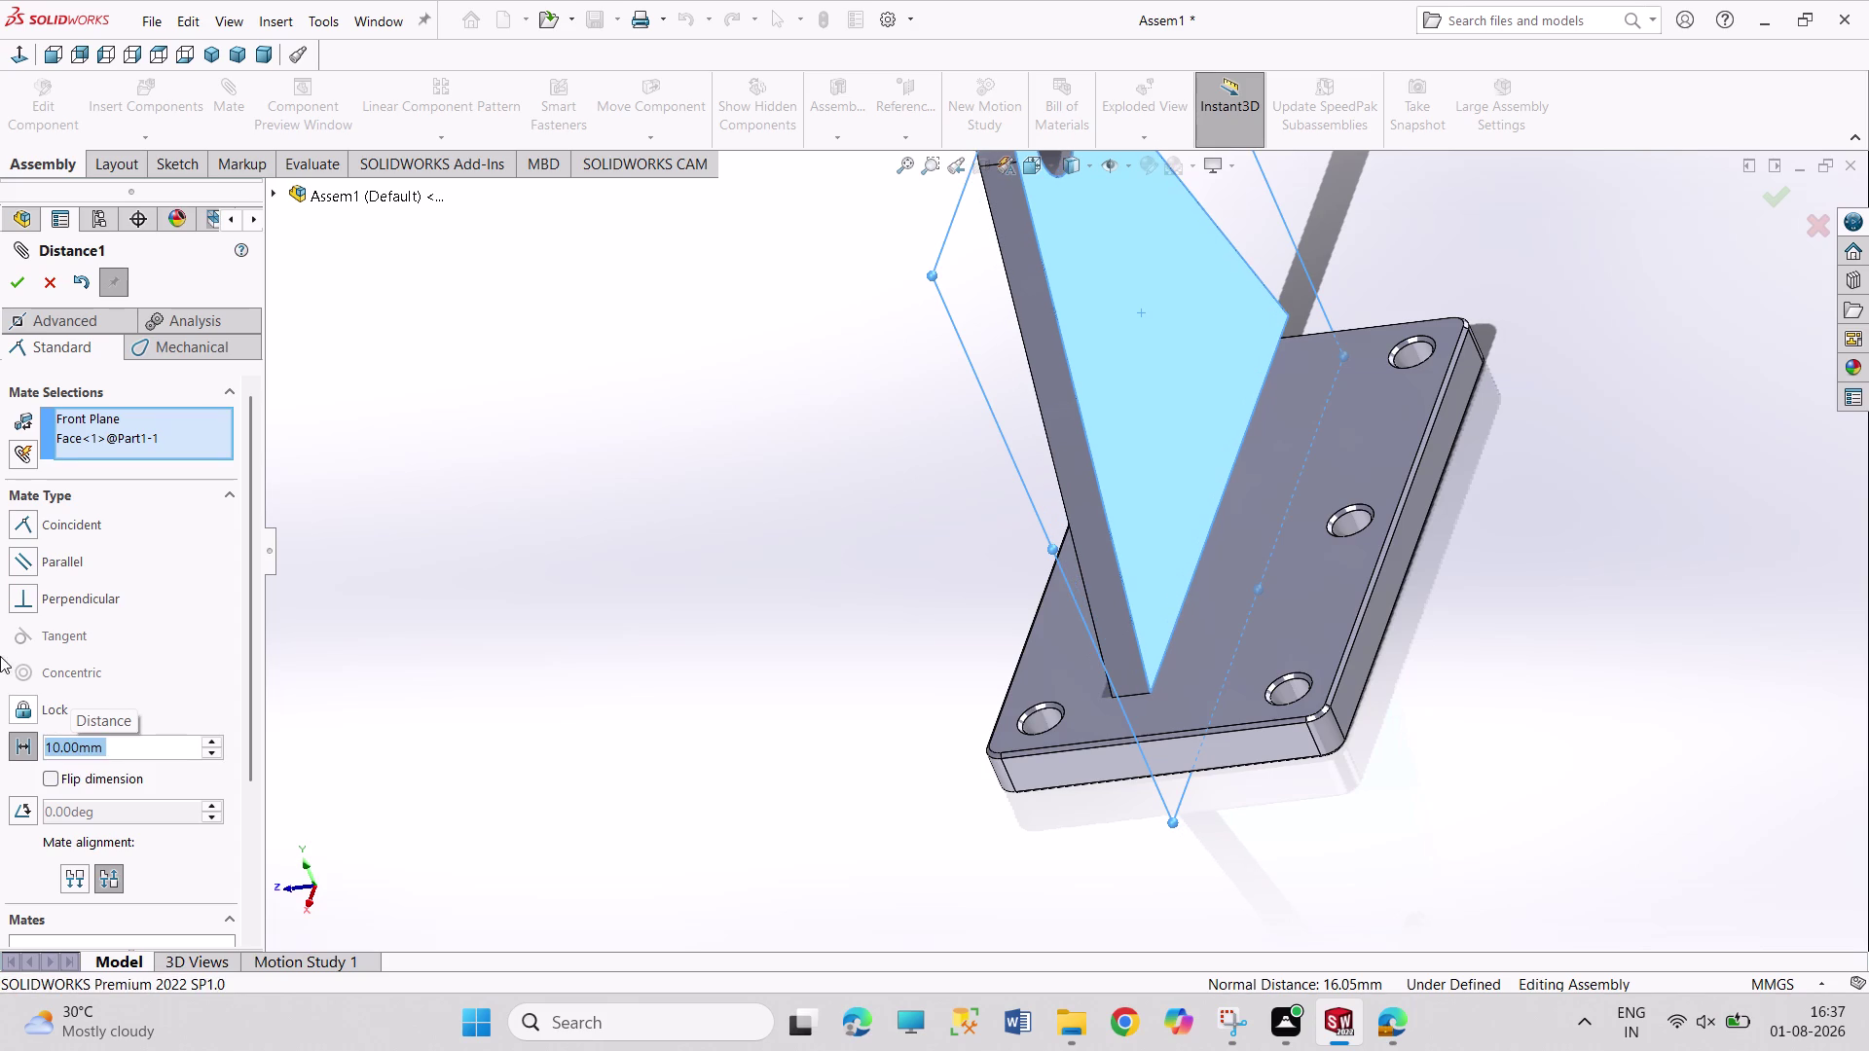
click(4, 282)
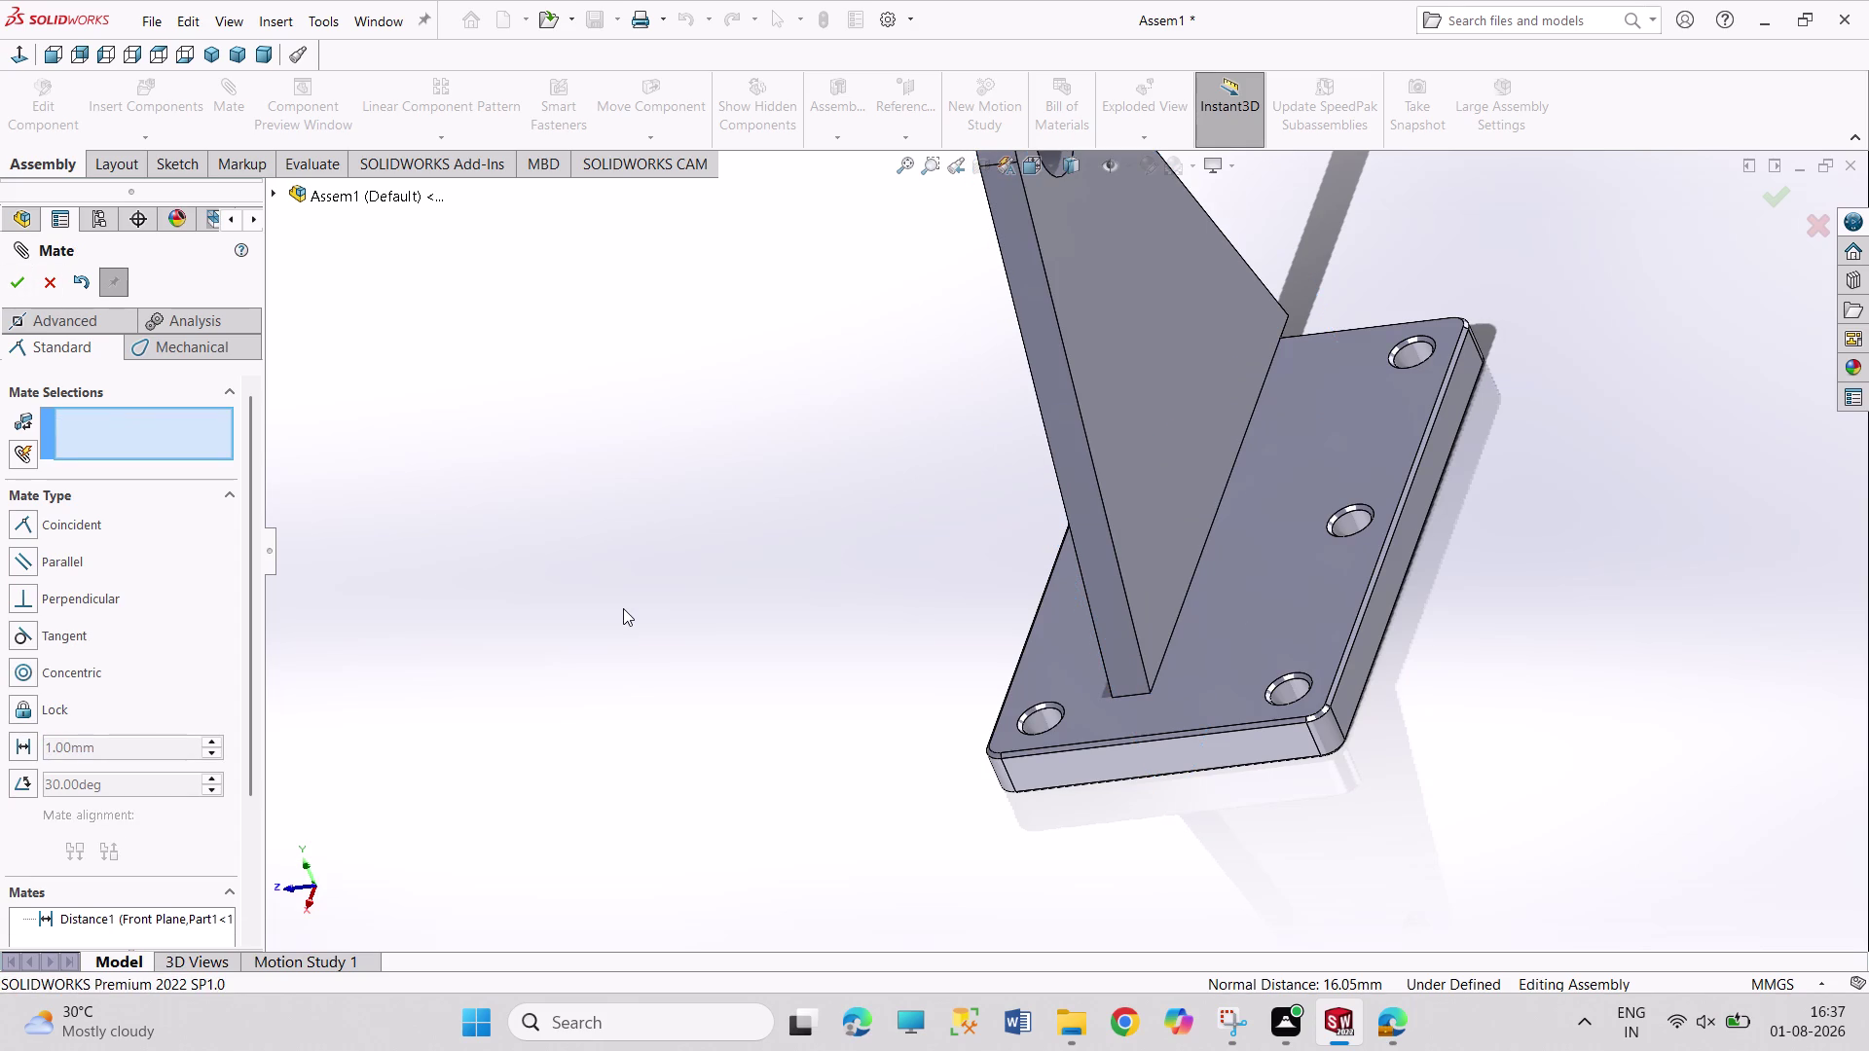
middle_drag(690, 639, 779, 600)
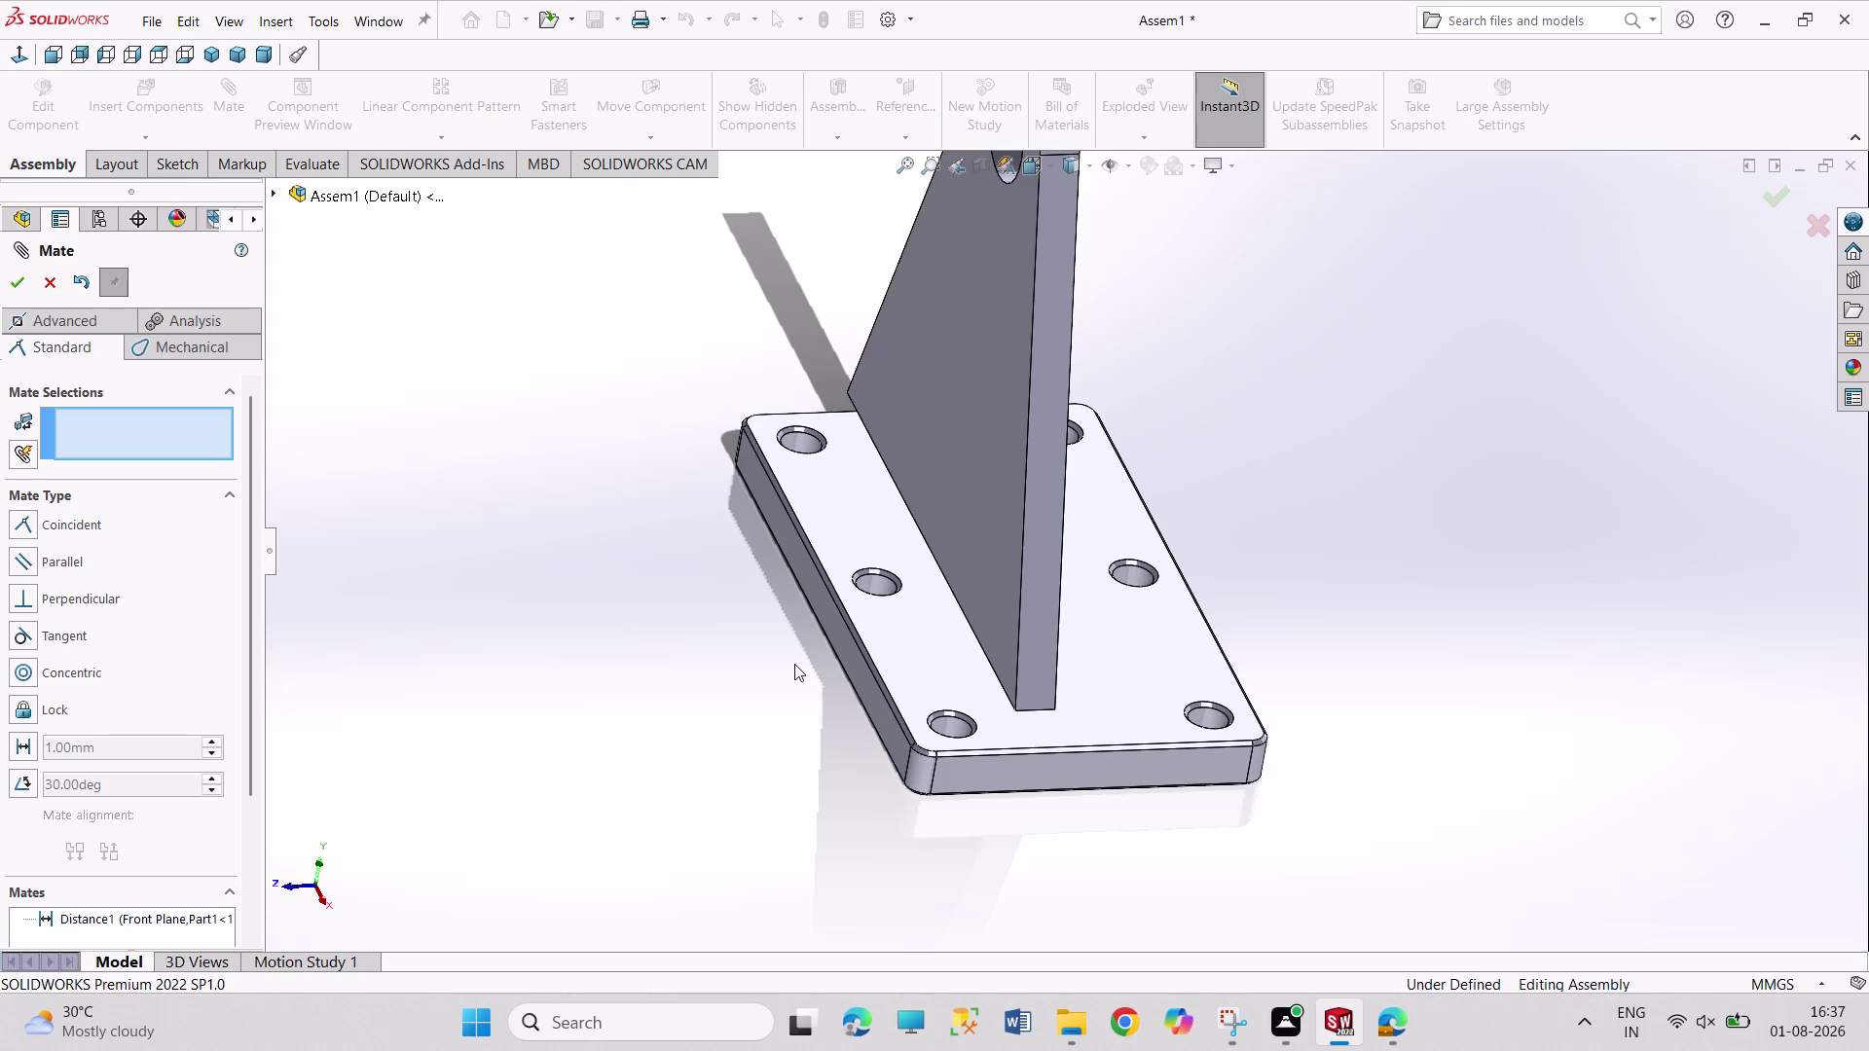
click(1057, 760)
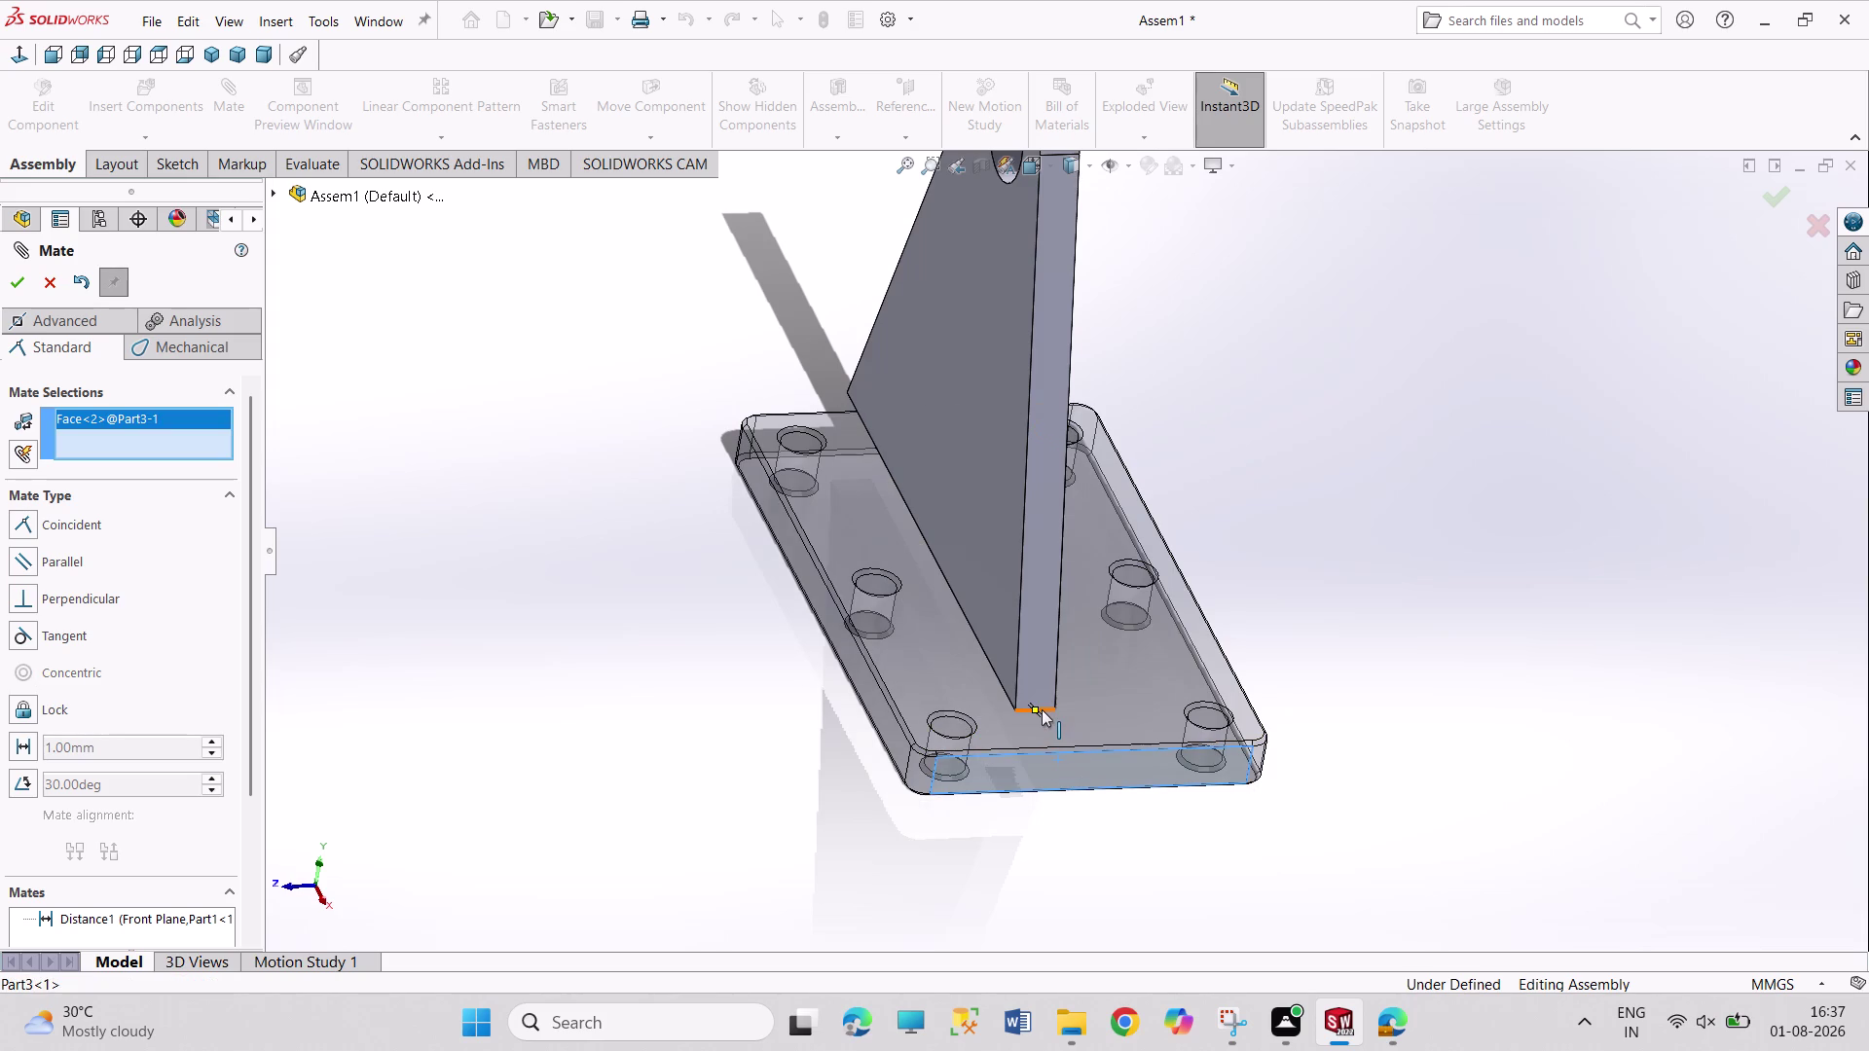
Mate the lug's bottom edge 10 mm from the plate end face, flipped.
click(1042, 710)
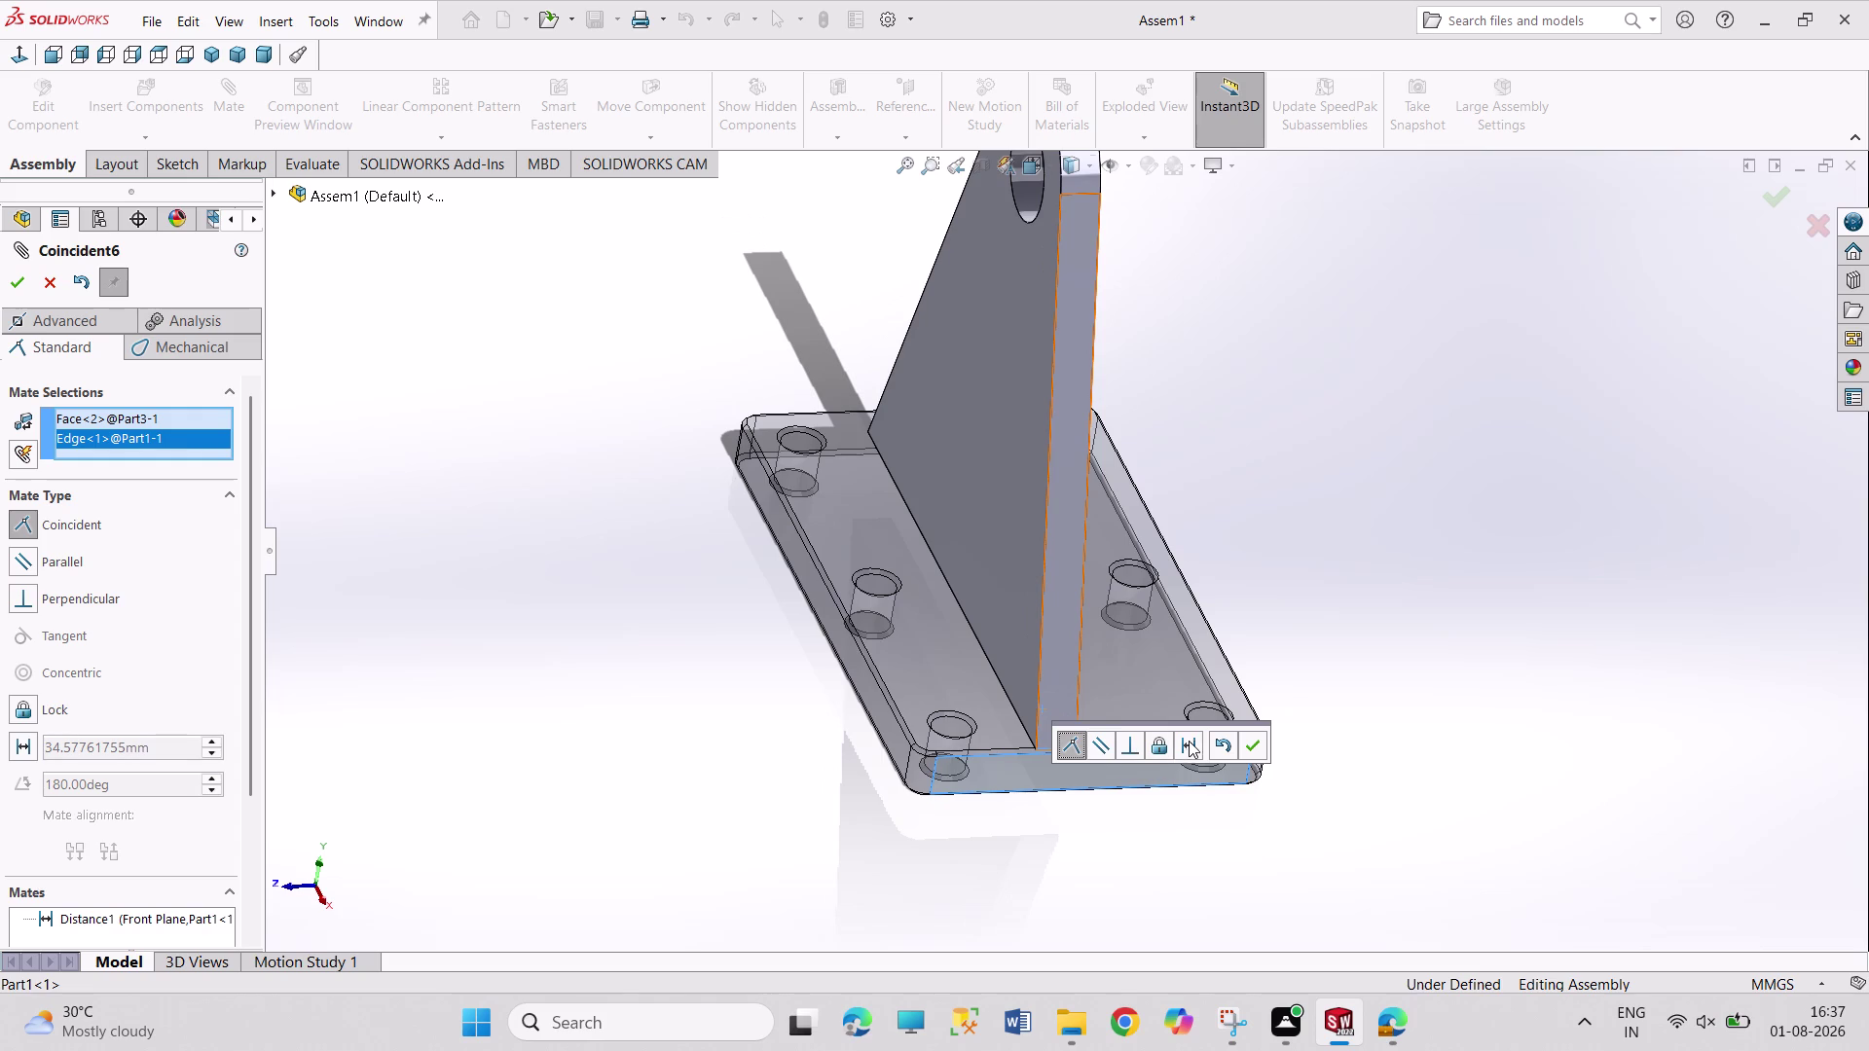
click(1191, 739)
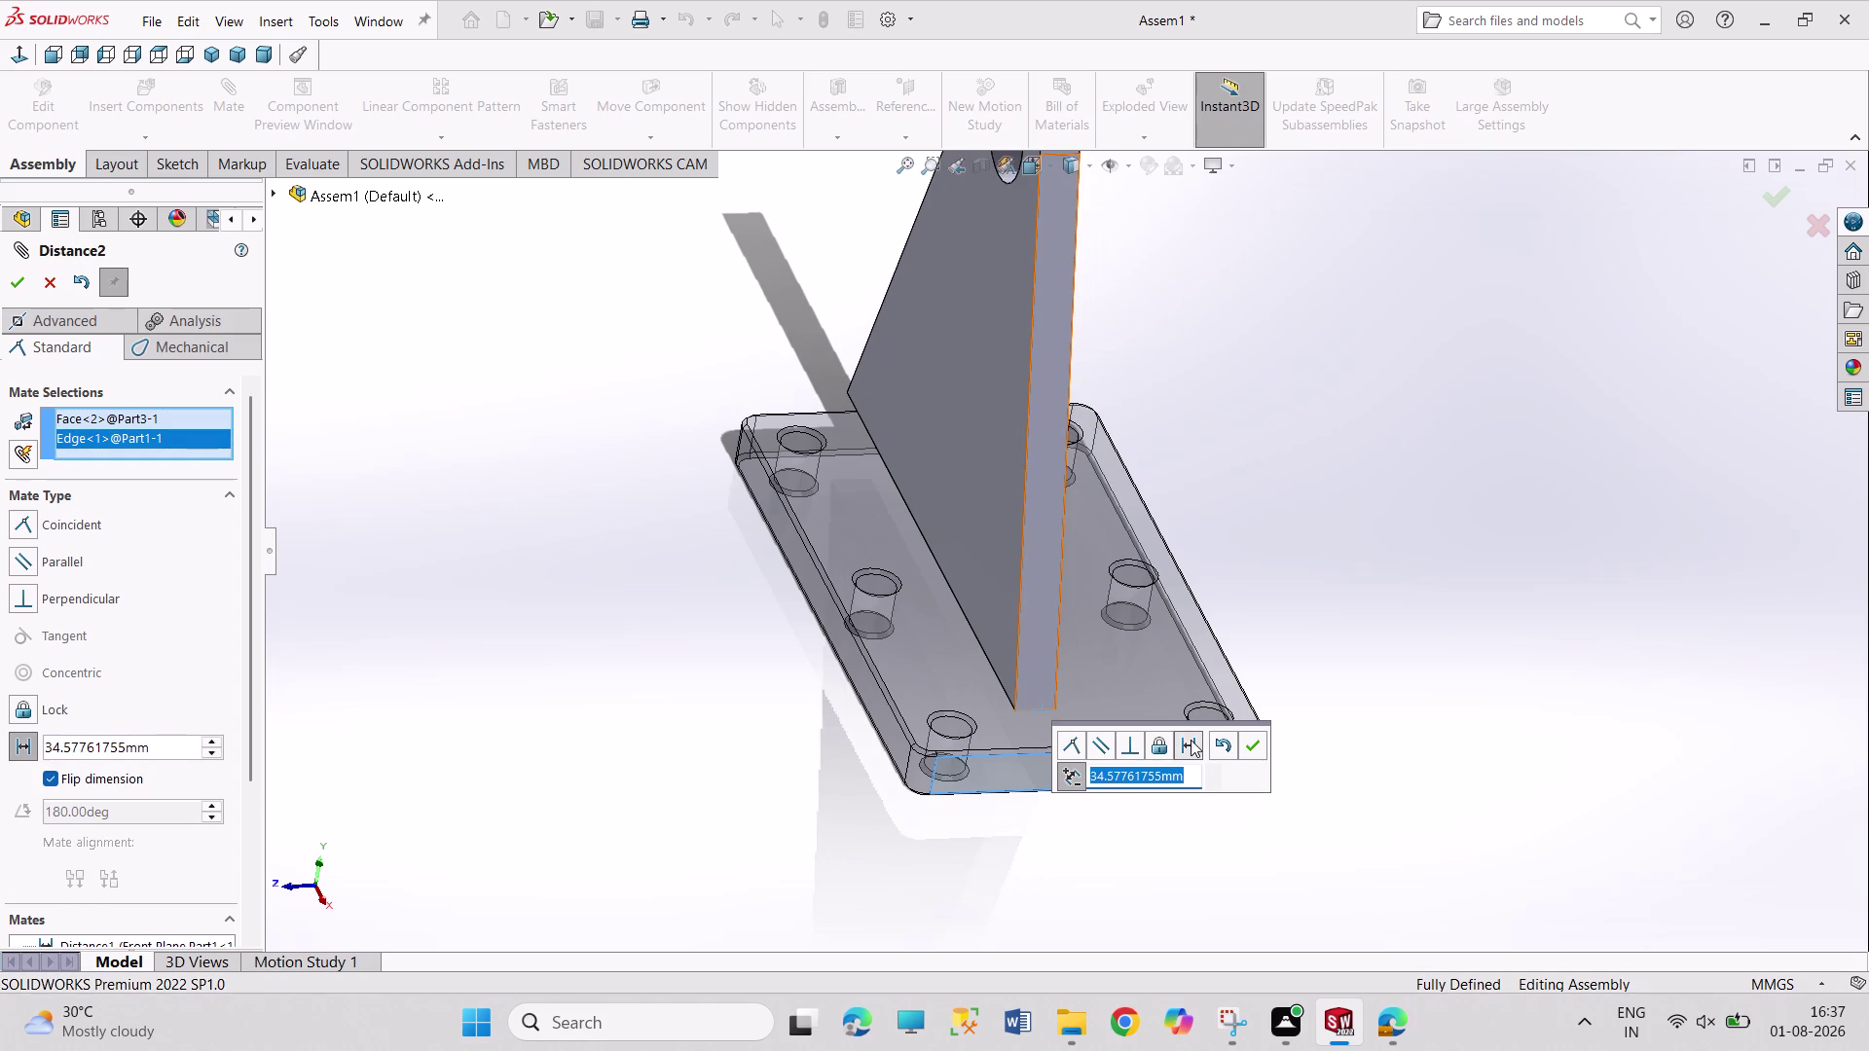
text(10)
key(Return)
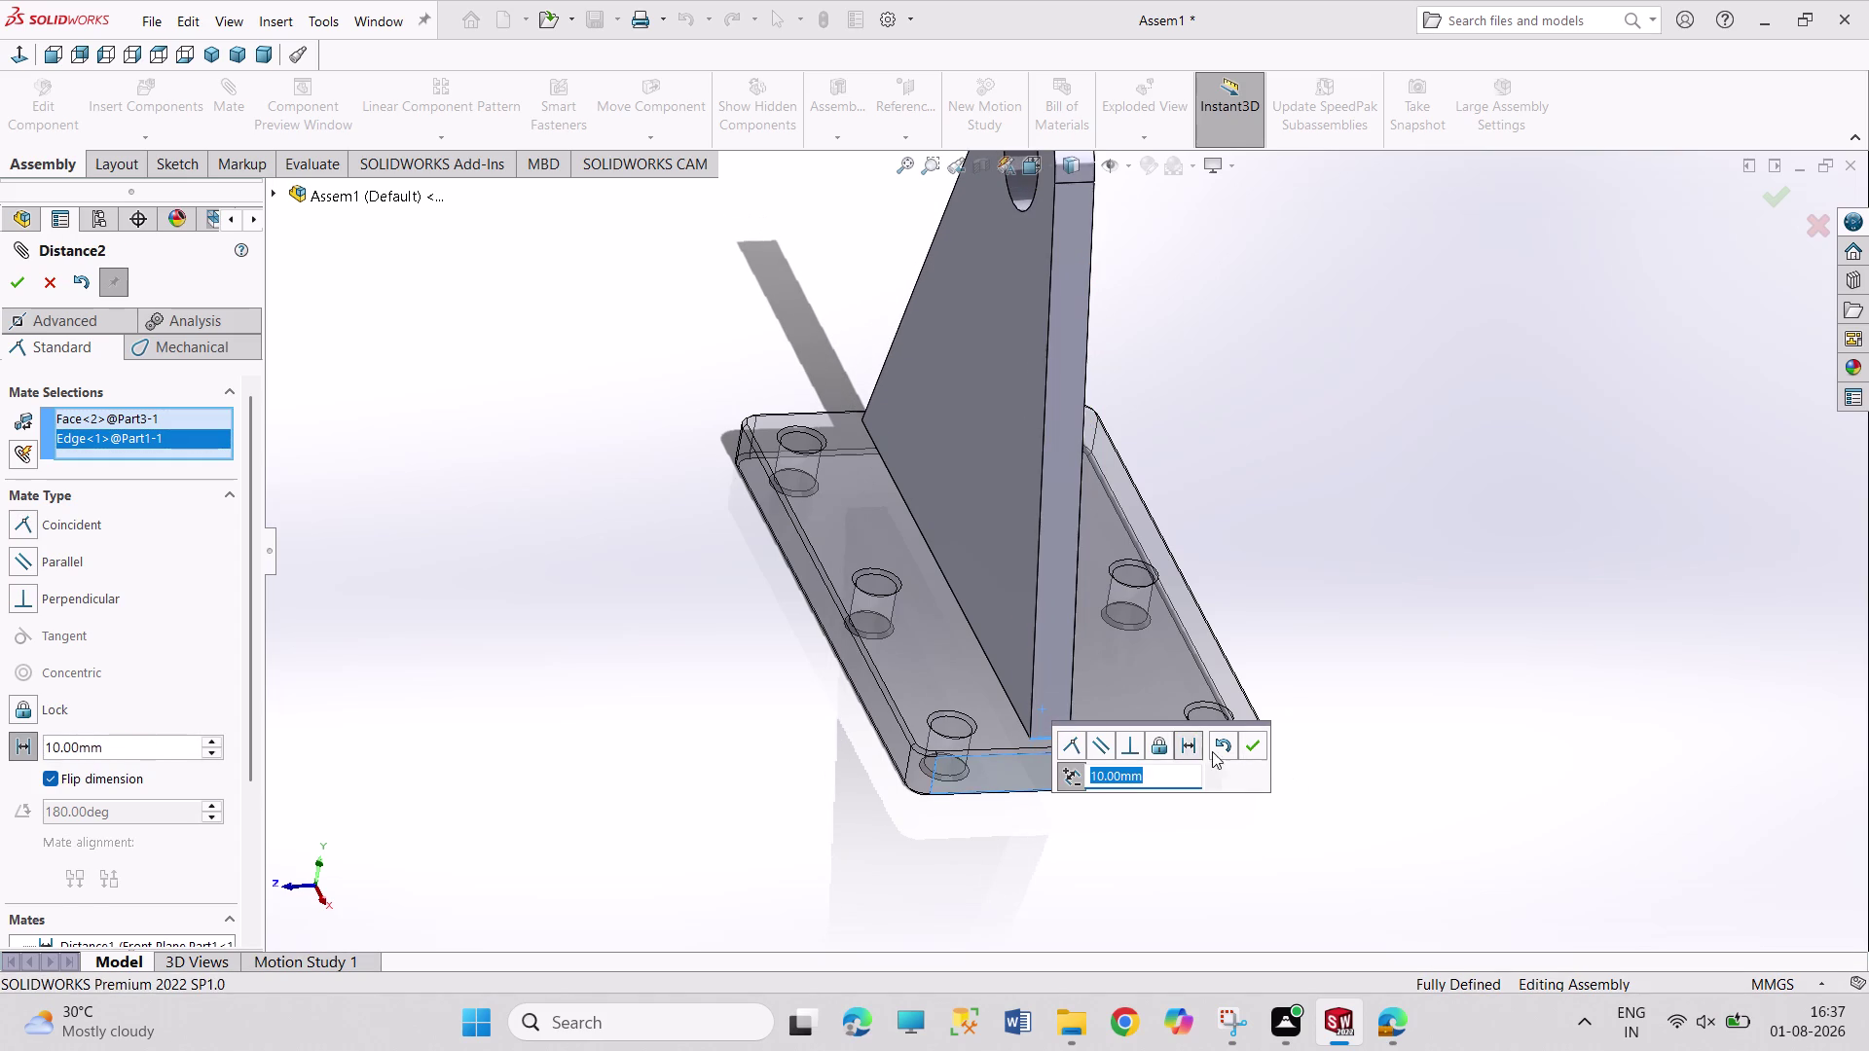
click(1247, 737)
click(1392, 622)
middle_drag(1392, 622, 1331, 641)
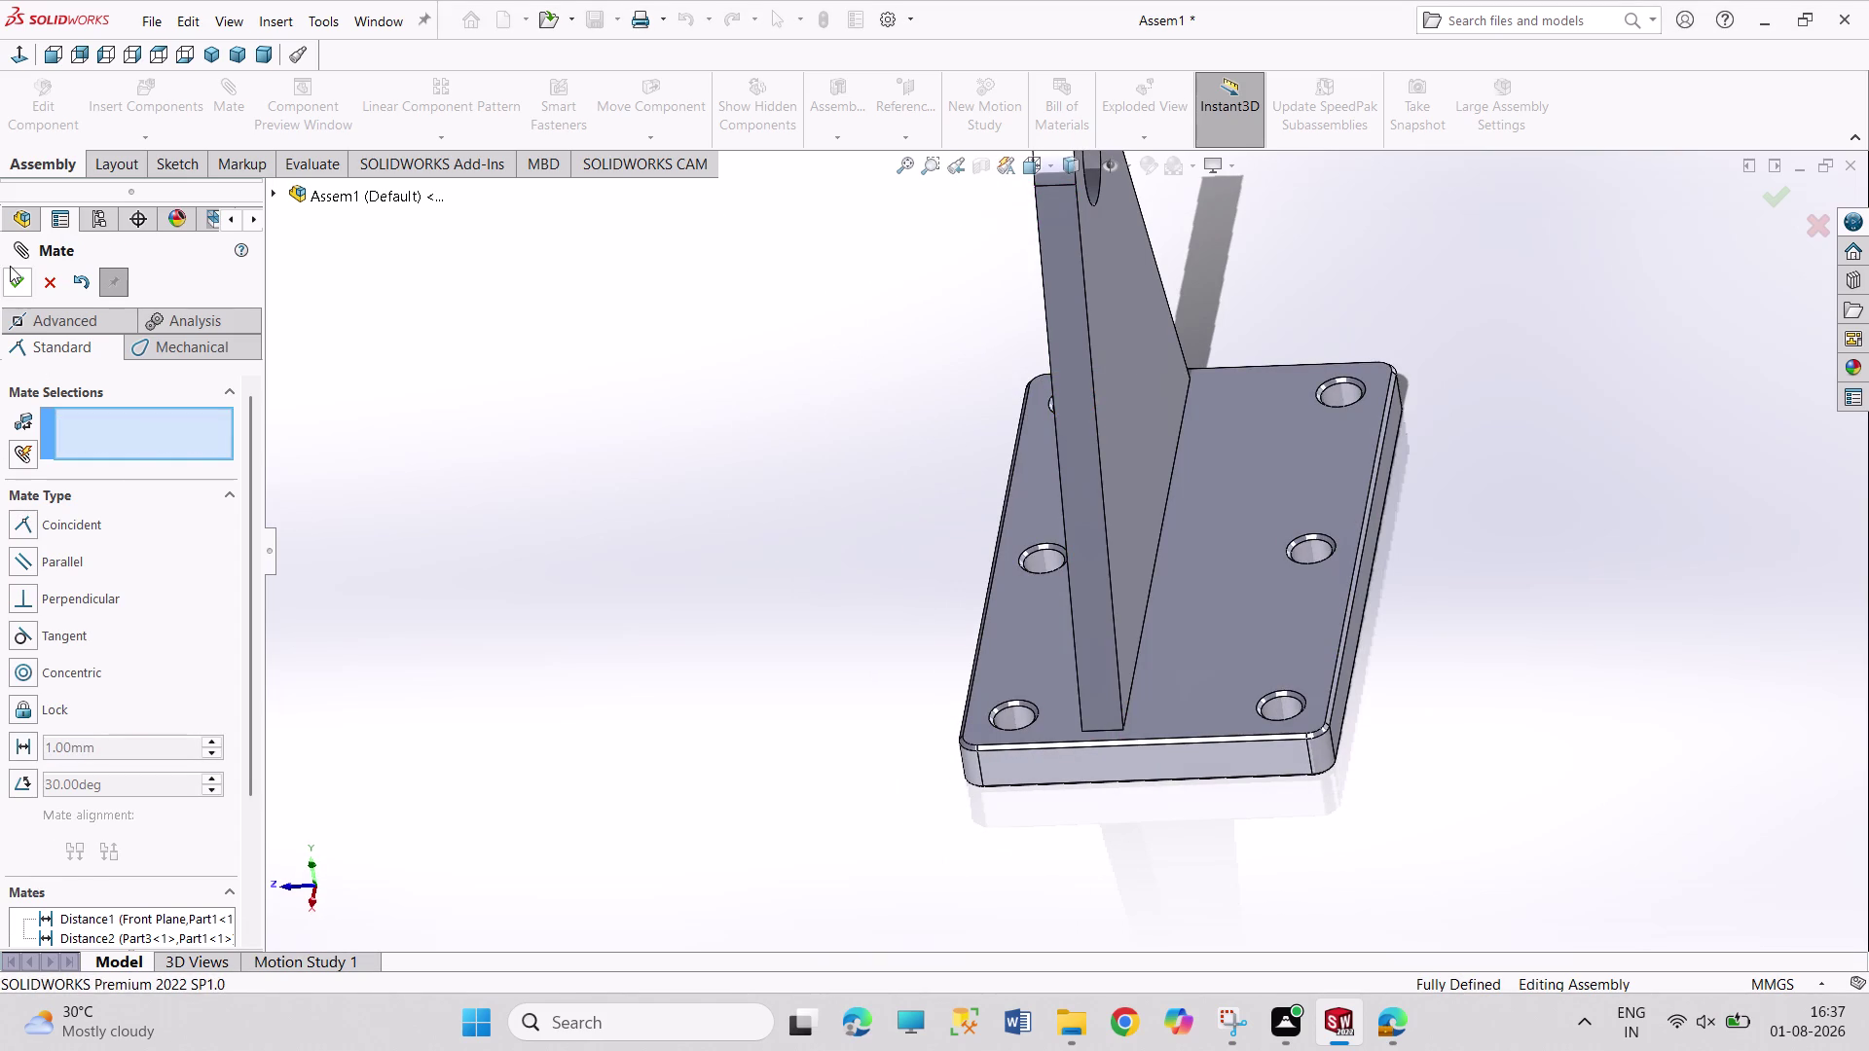
click(11, 276)
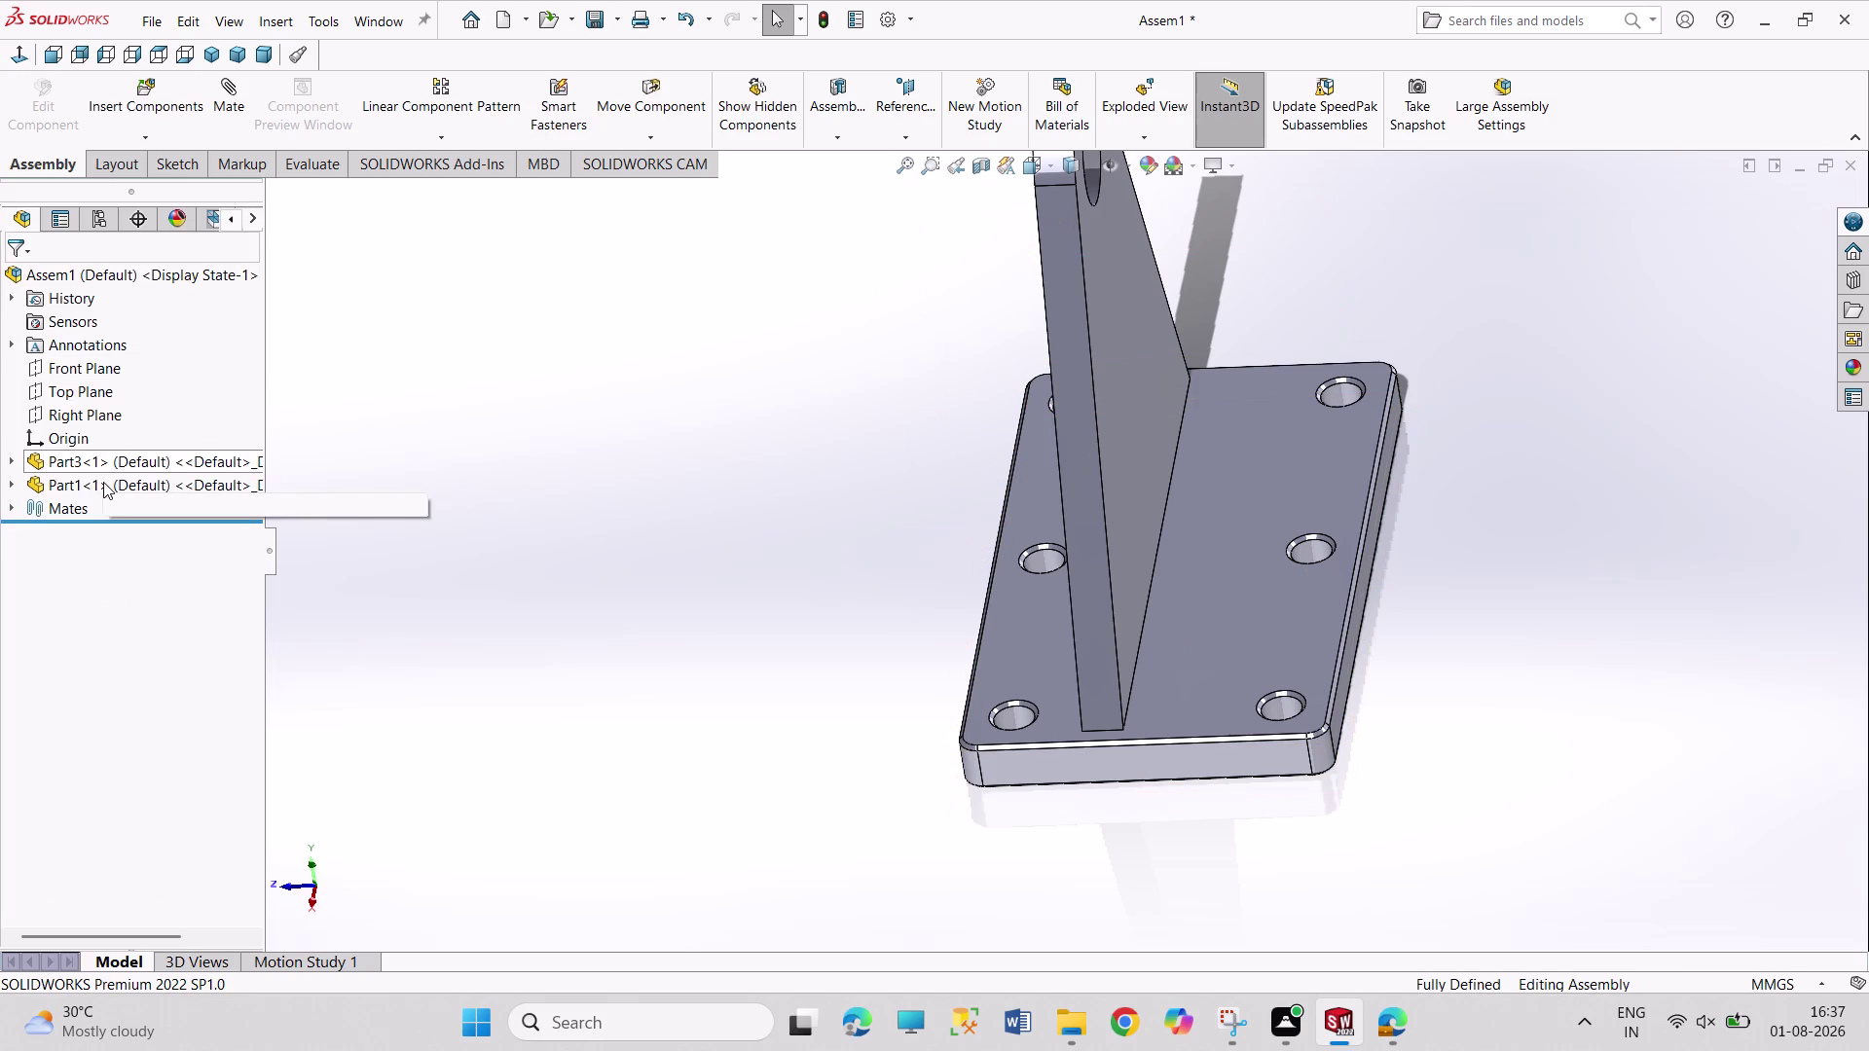
click(103, 482)
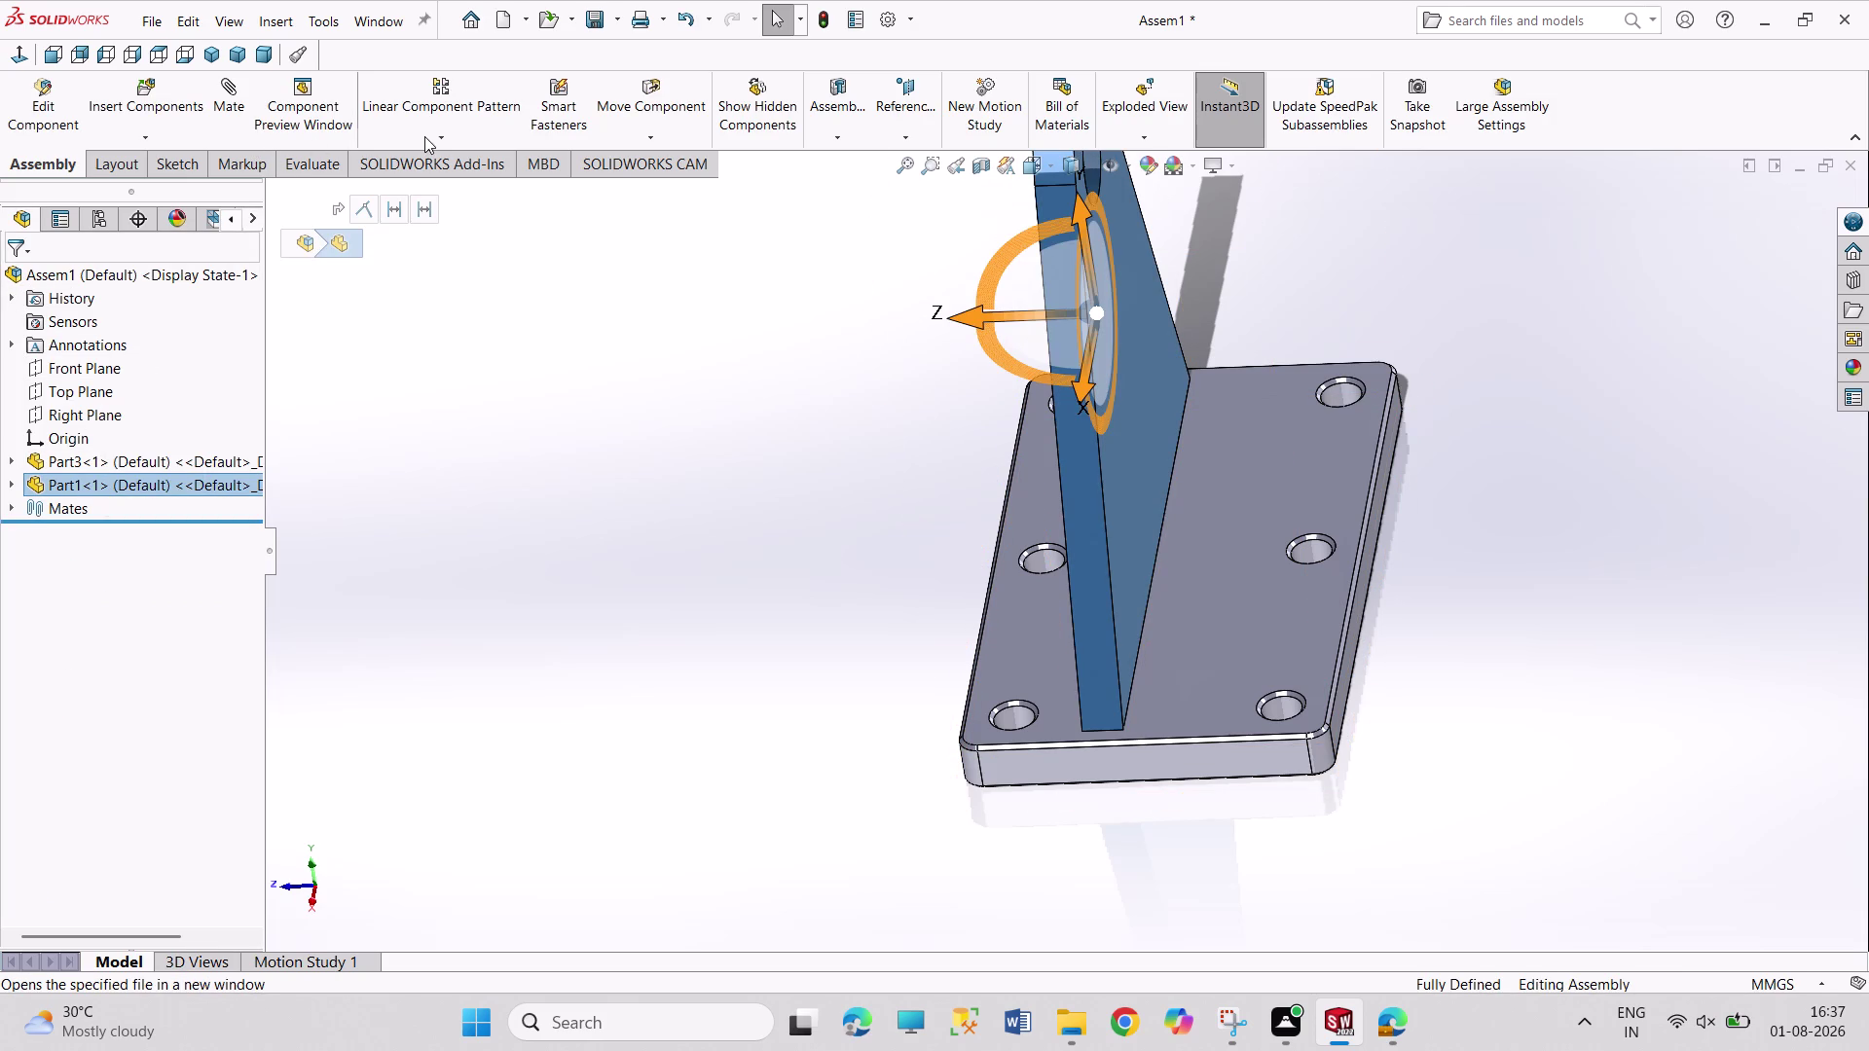
Mirror Components: reflect lug Part1 about the Front Plane.
click(436, 137)
click(458, 307)
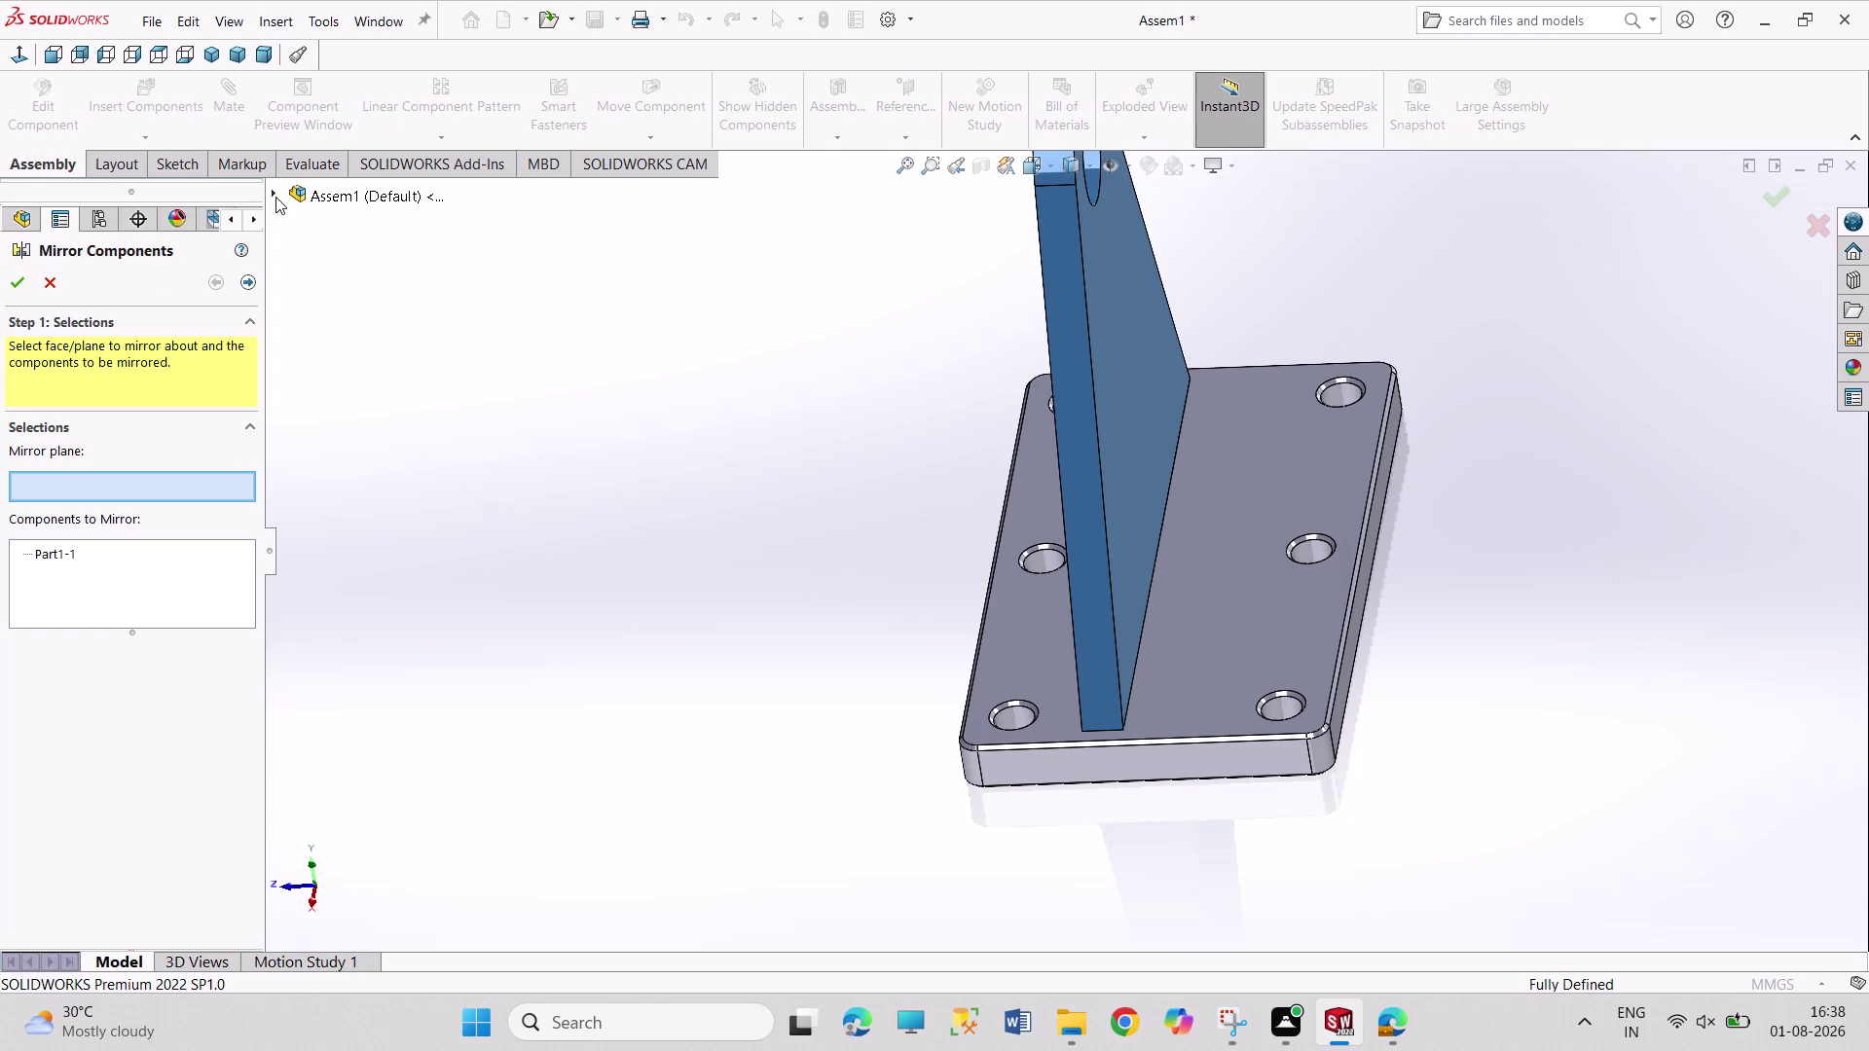
click(275, 196)
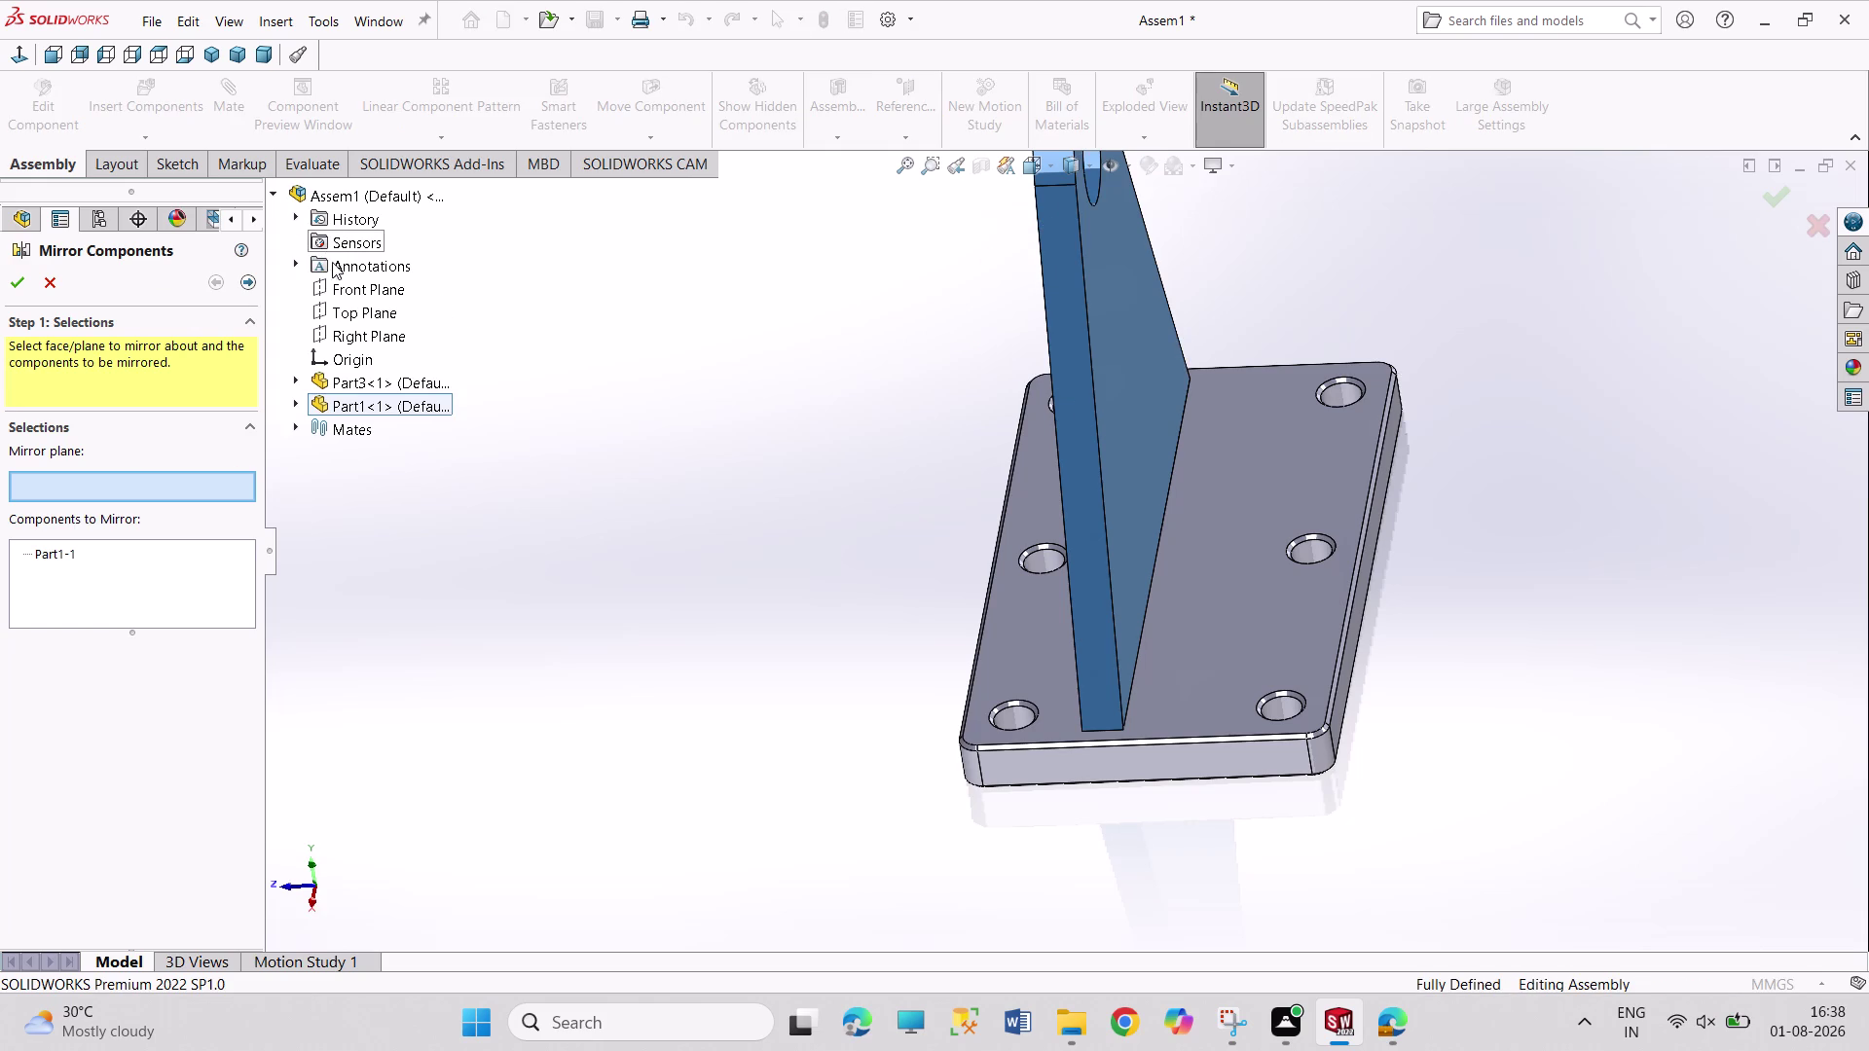
click(350, 290)
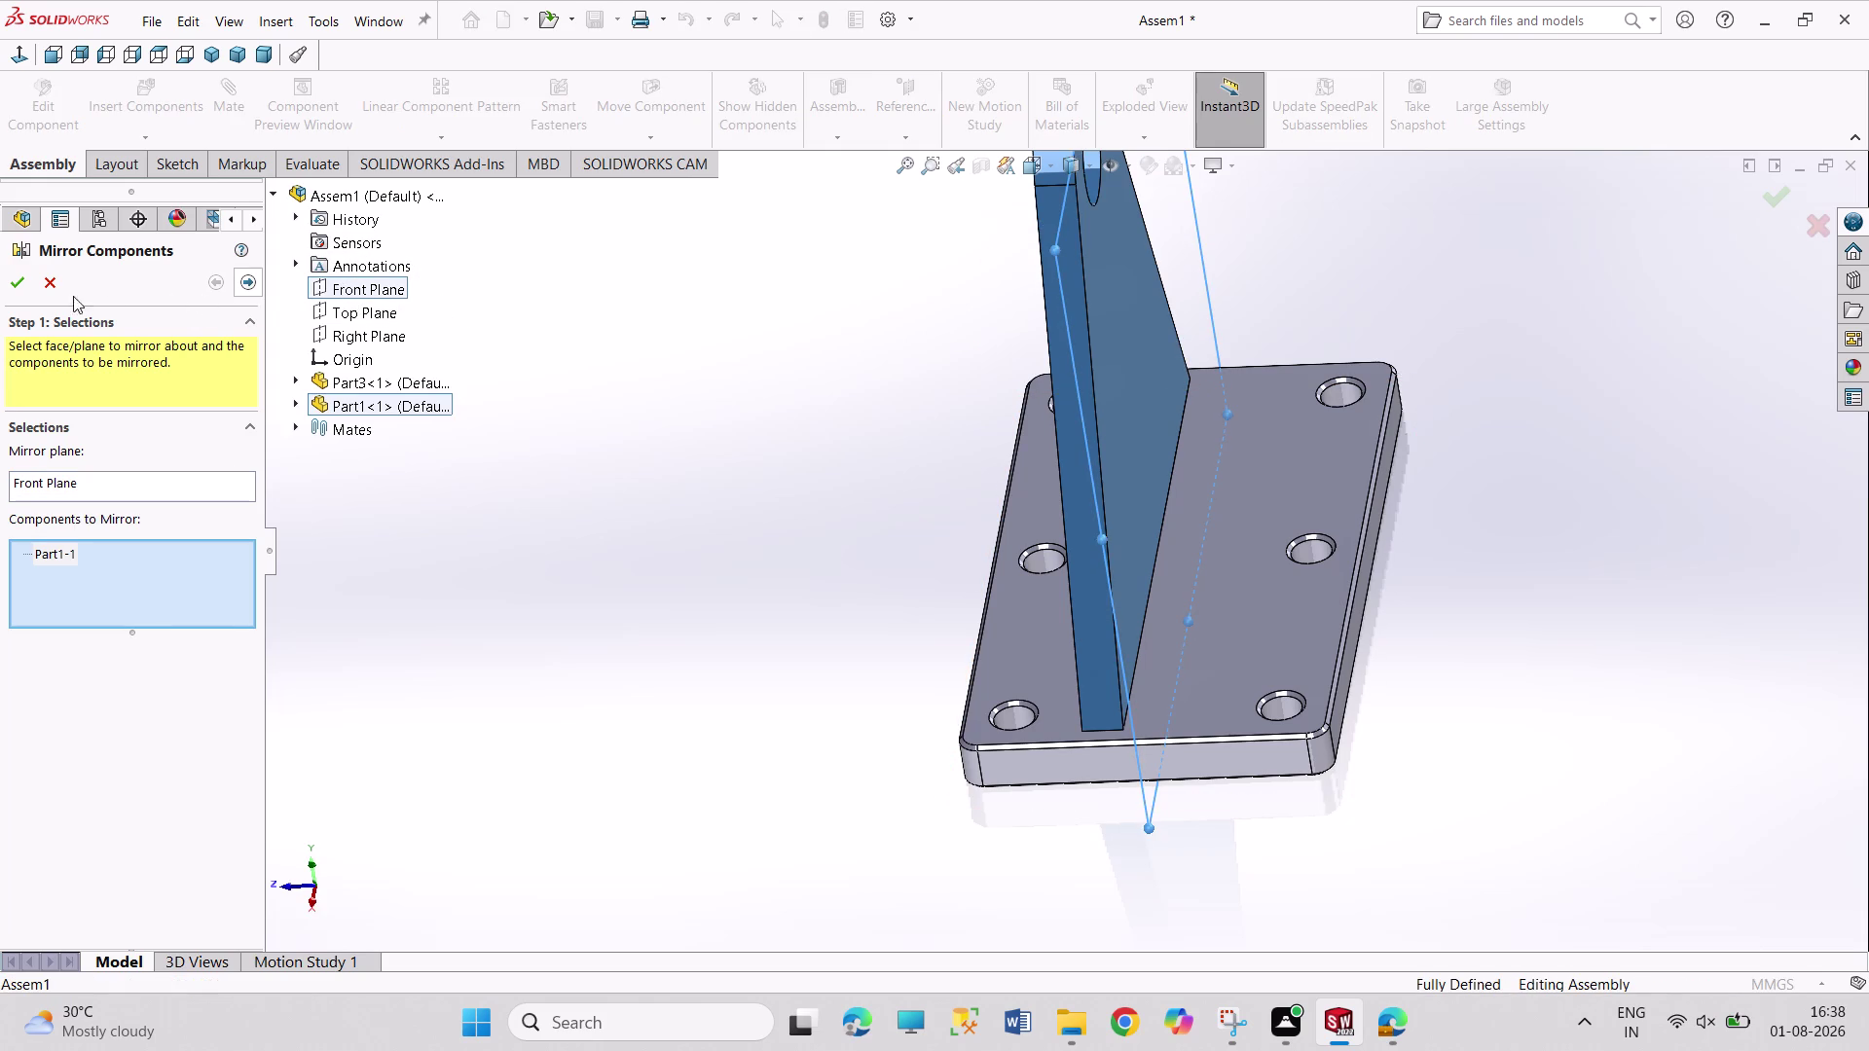
click(18, 287)
click(485, 392)
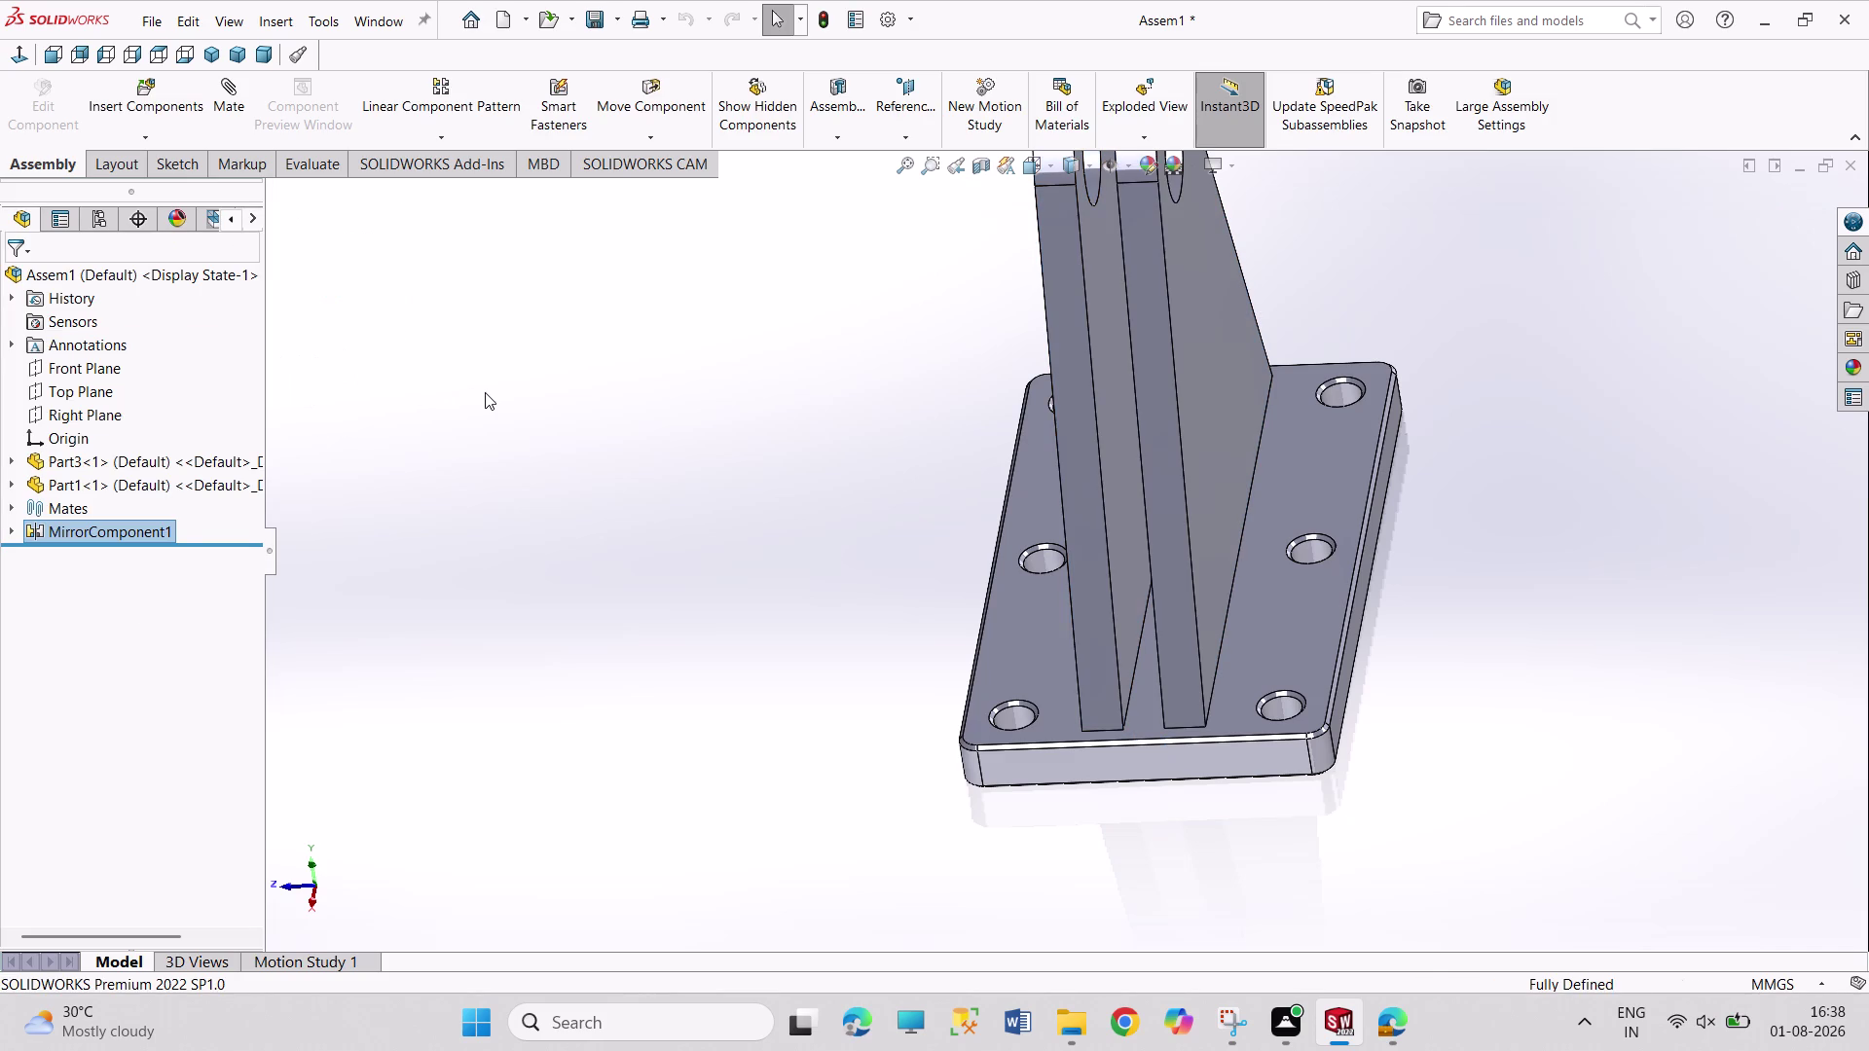
middle_drag(810, 657, 864, 639)
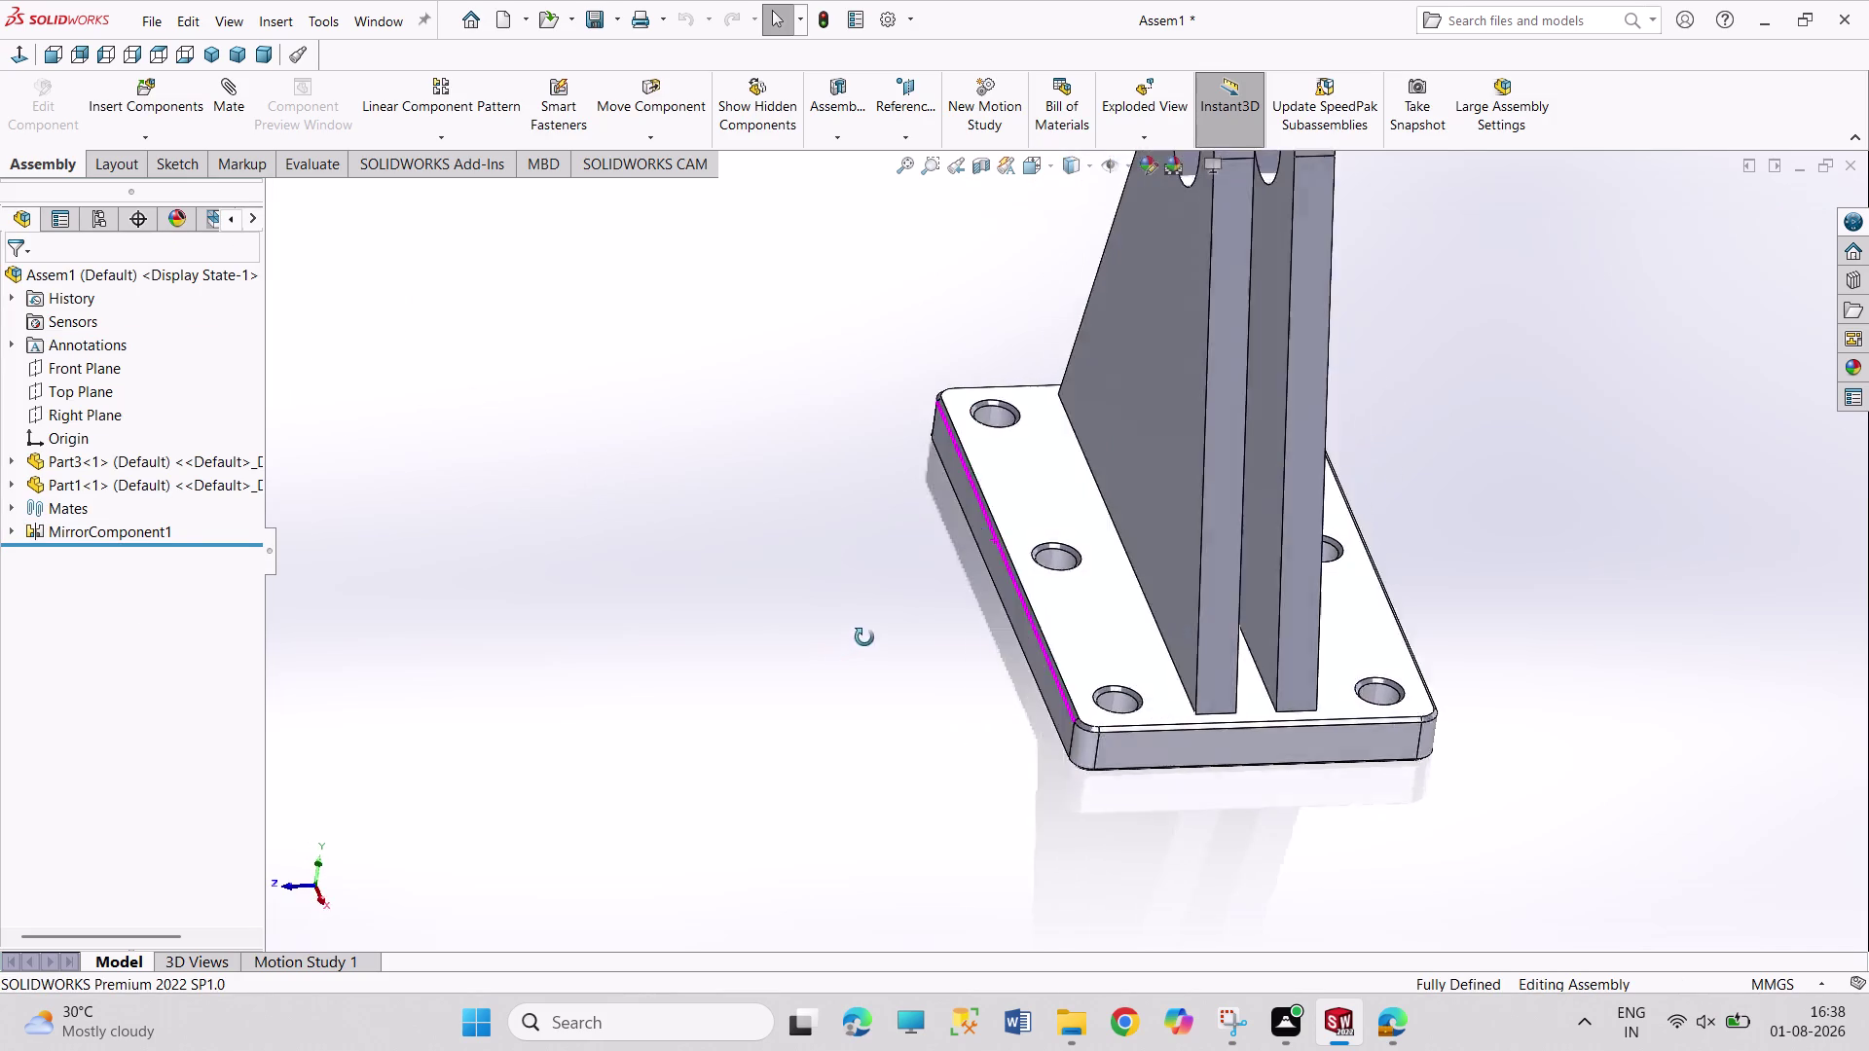
middle_drag(864, 639, 841, 483)
middle_drag(908, 647, 918, 650)
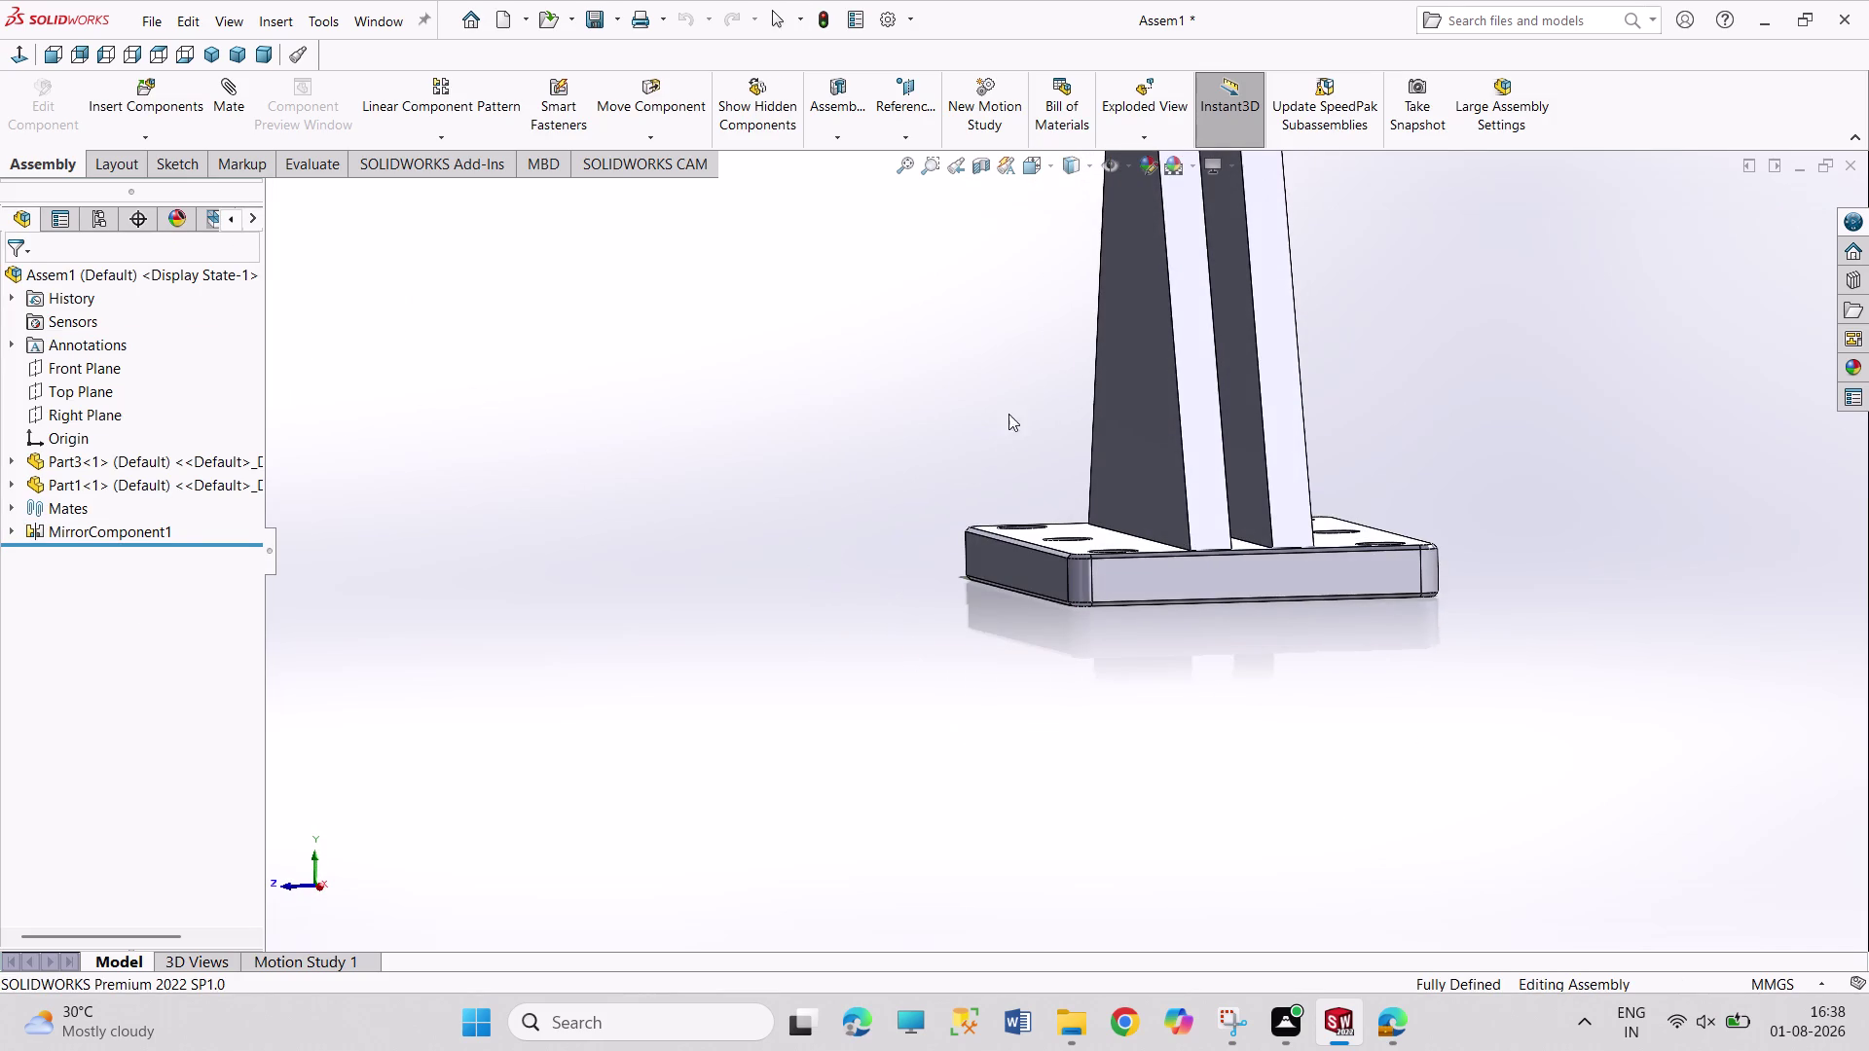
scroll(up, 3)
scroll(up, 3)
scroll(down, 3)
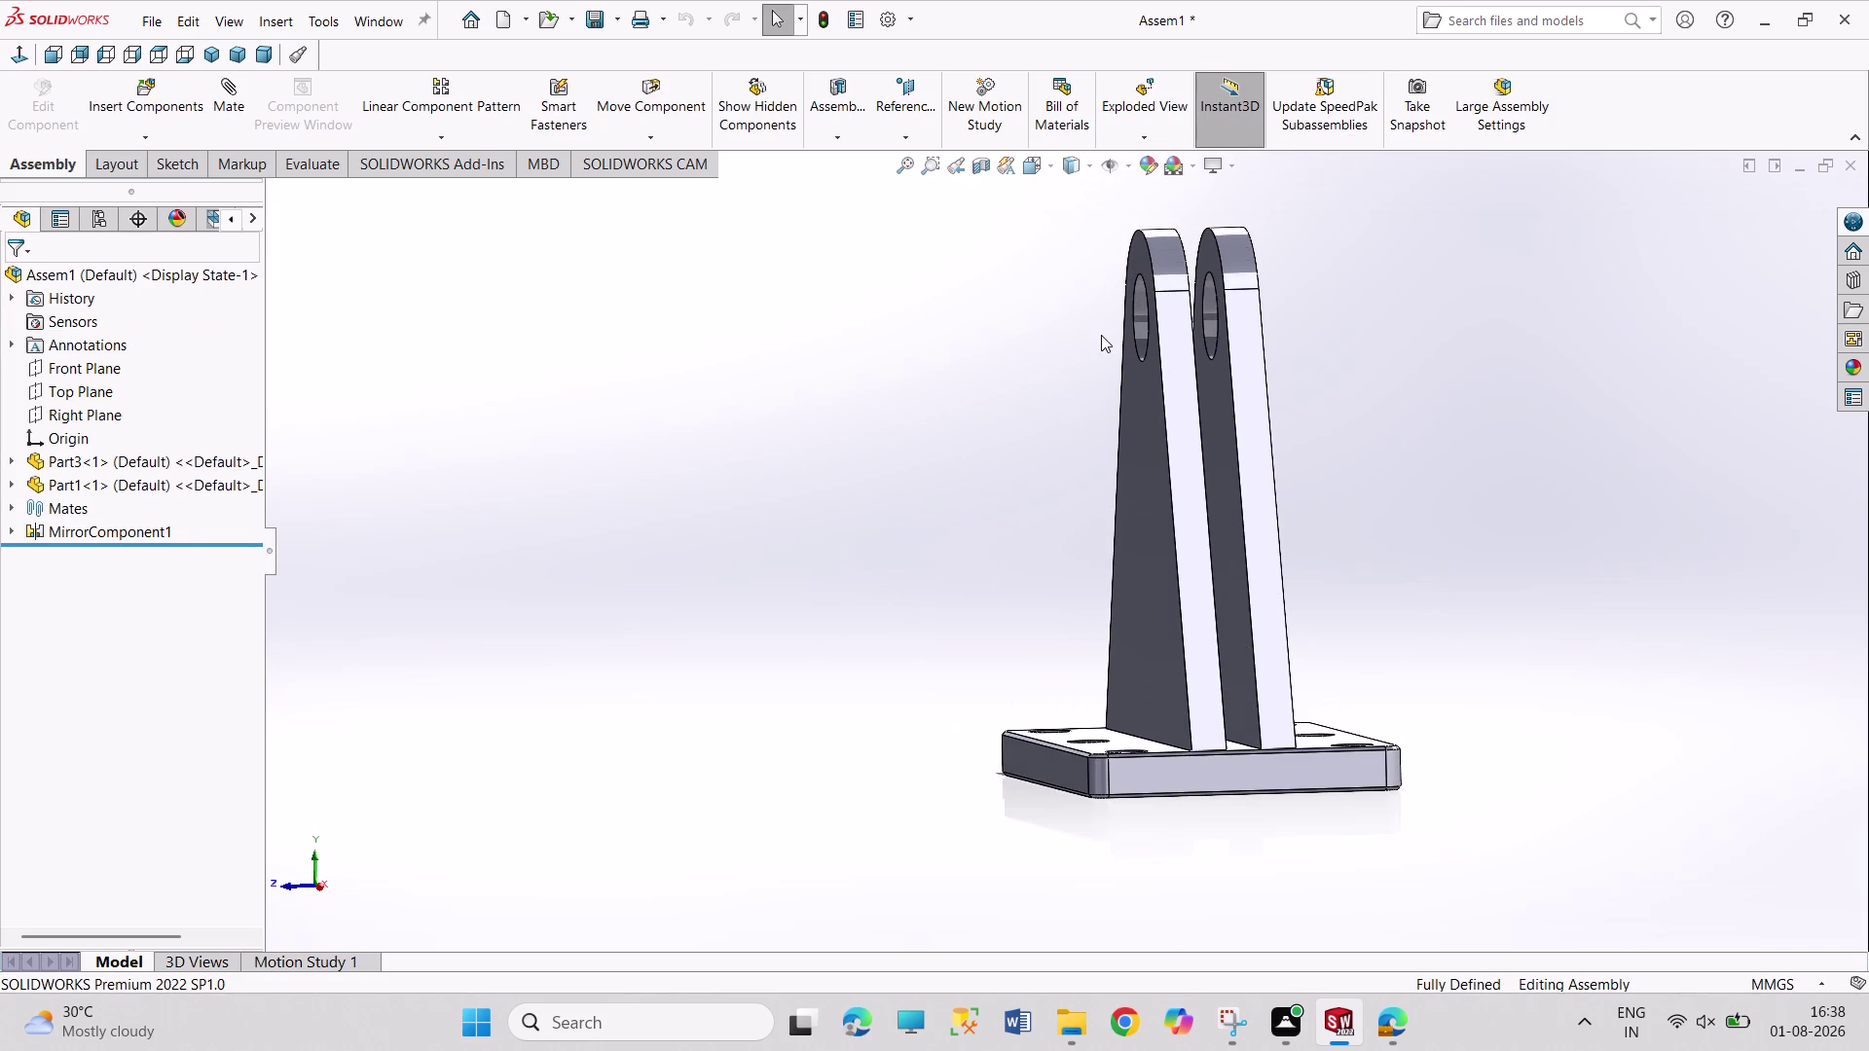
scroll(up, 3)
scroll(down, 3)
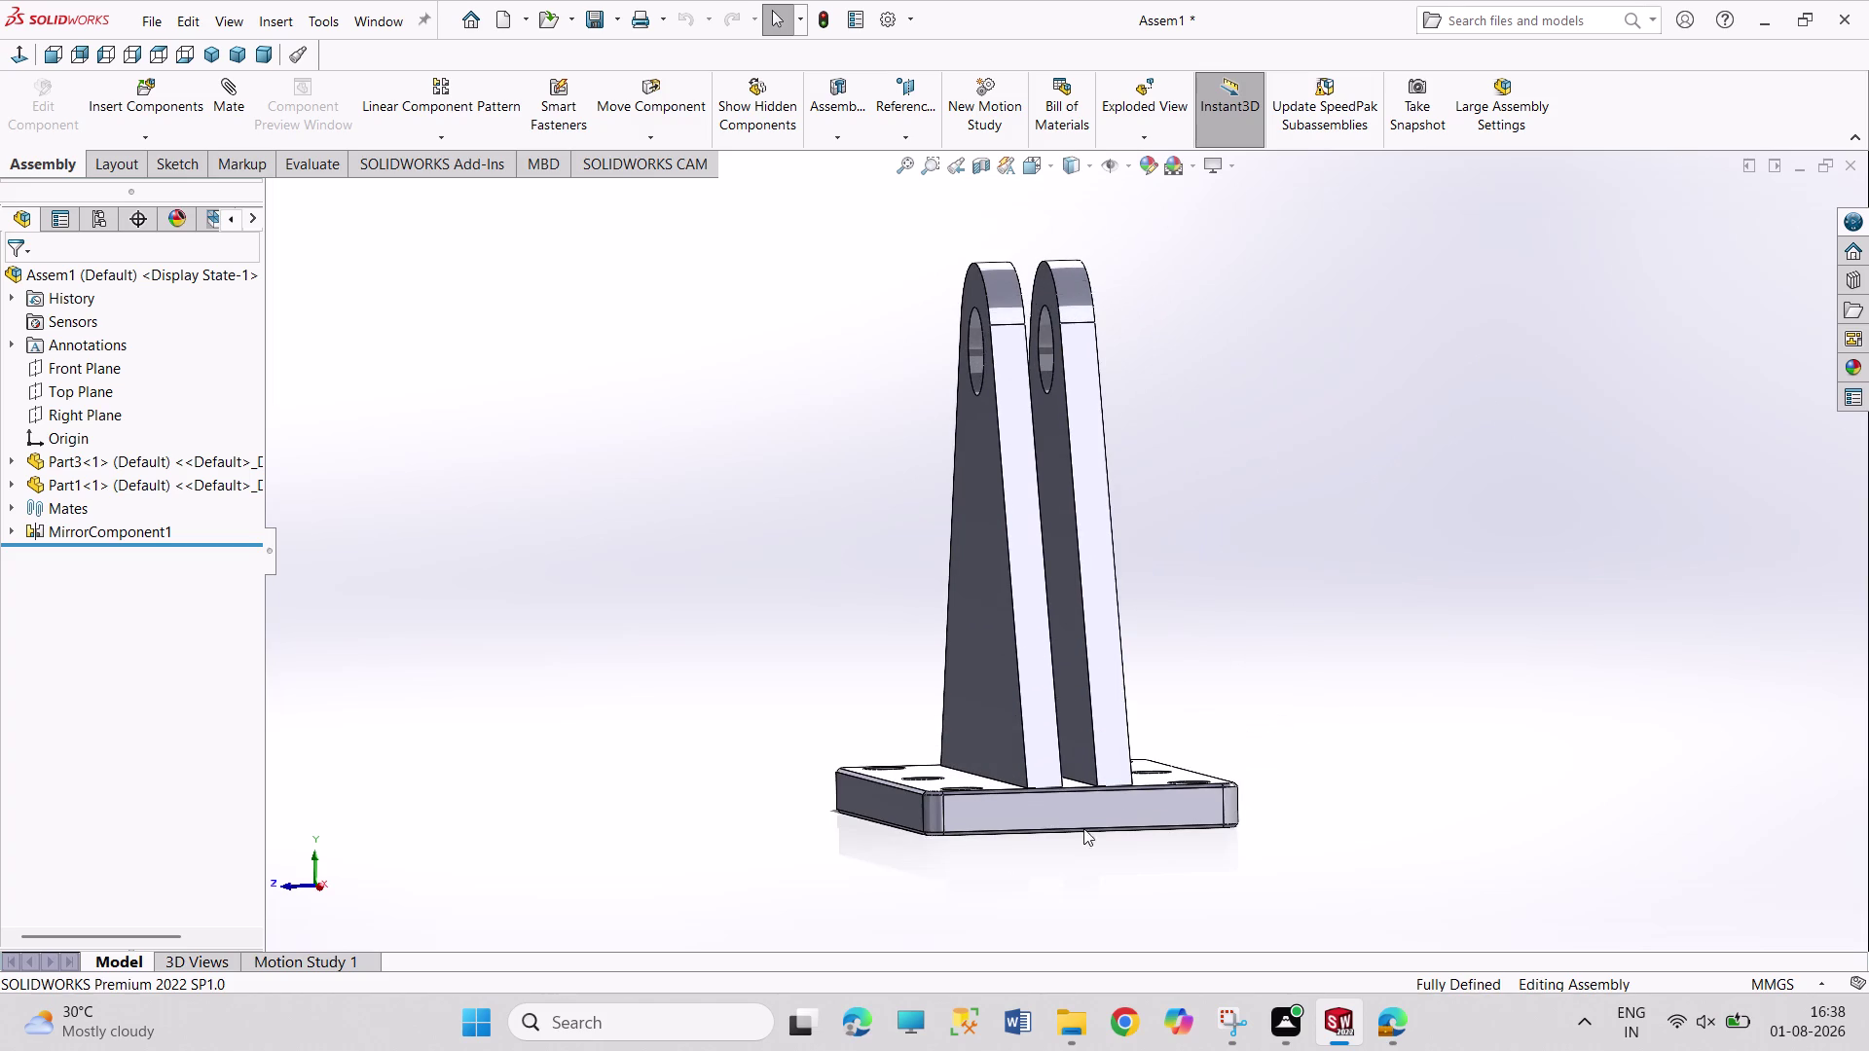
middle_drag(834, 898, 914, 938)
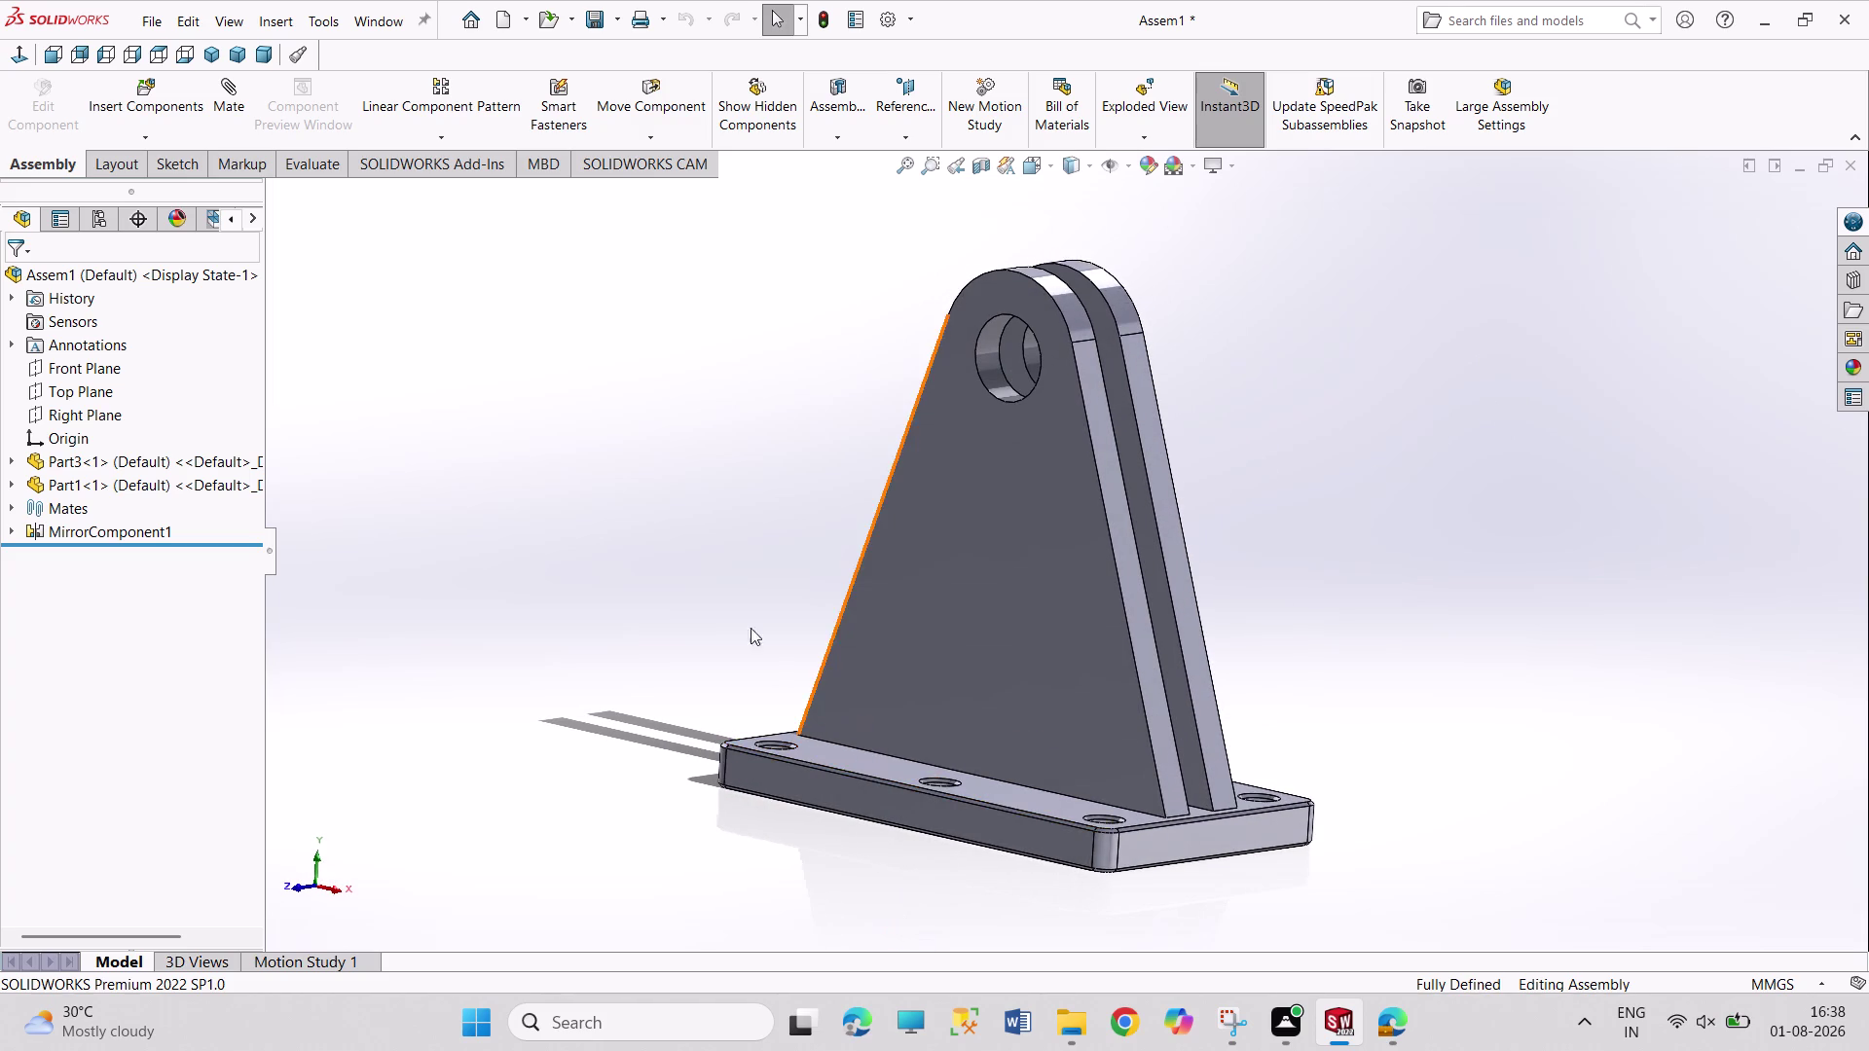
middle_drag(746, 620, 693, 702)
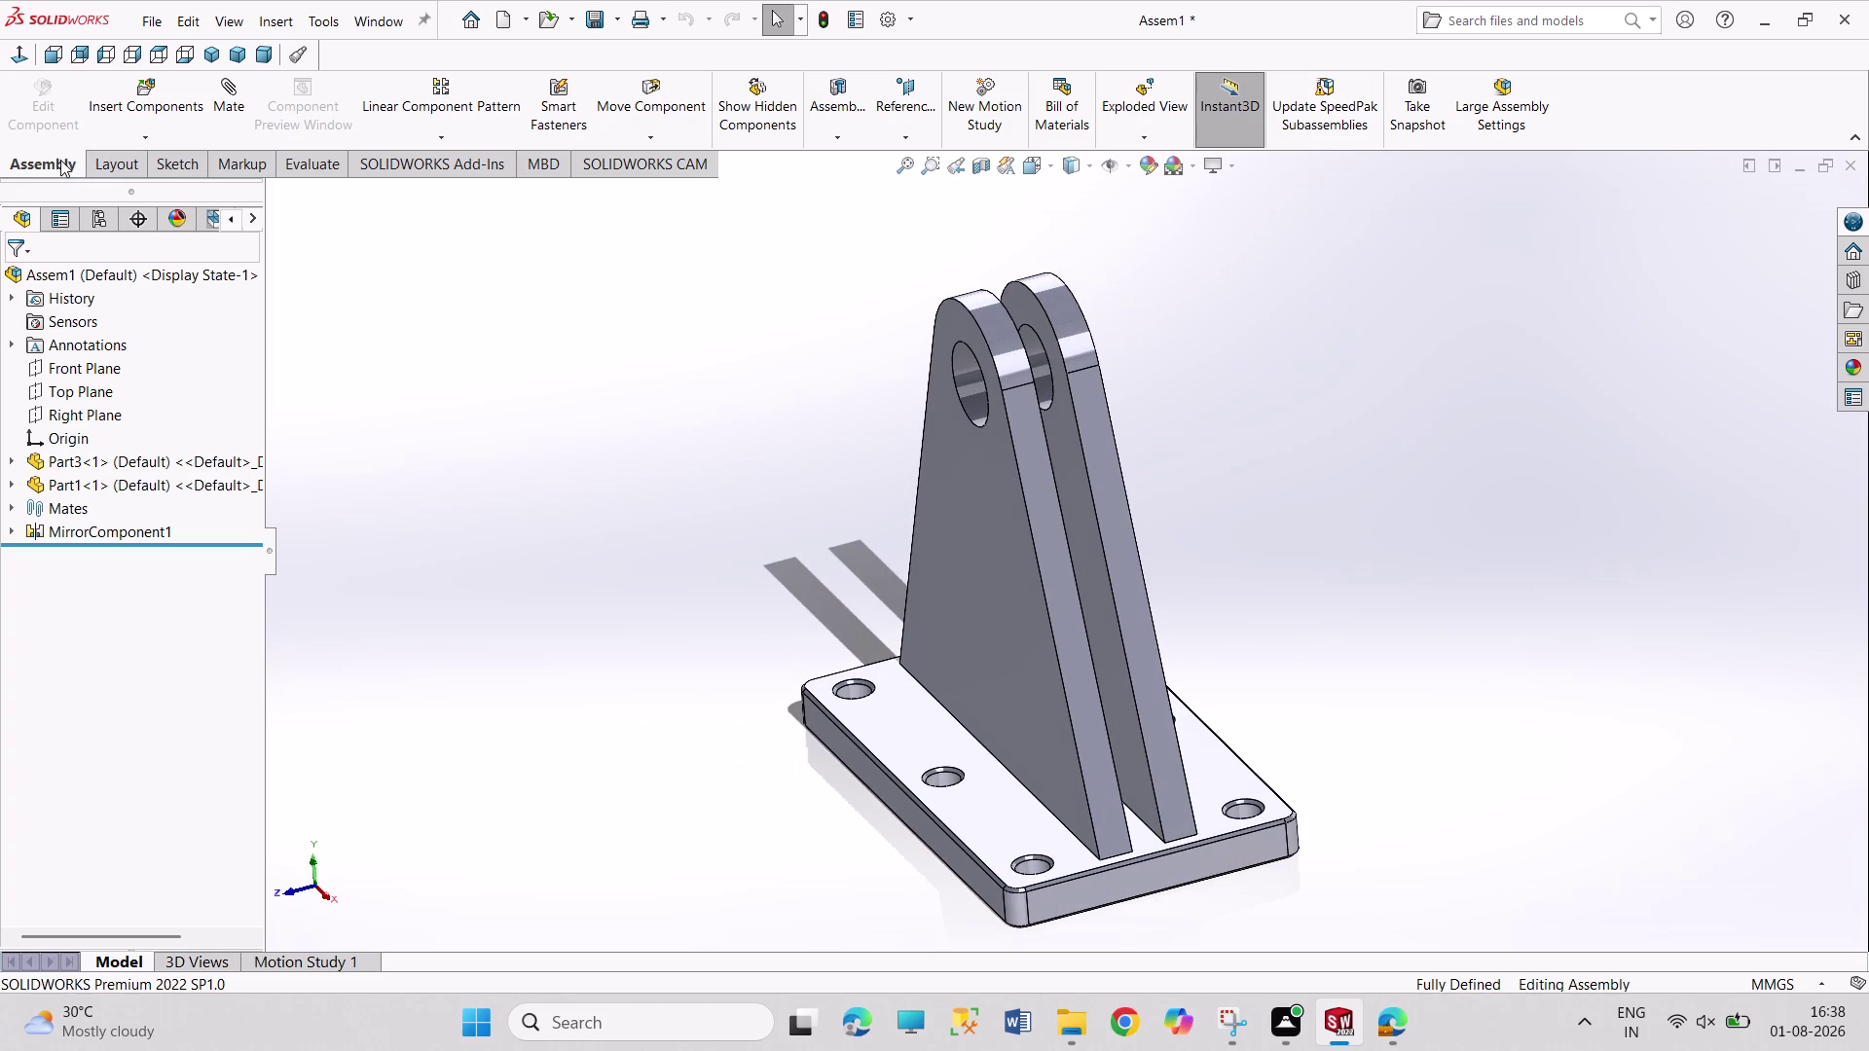
click(171, 96)
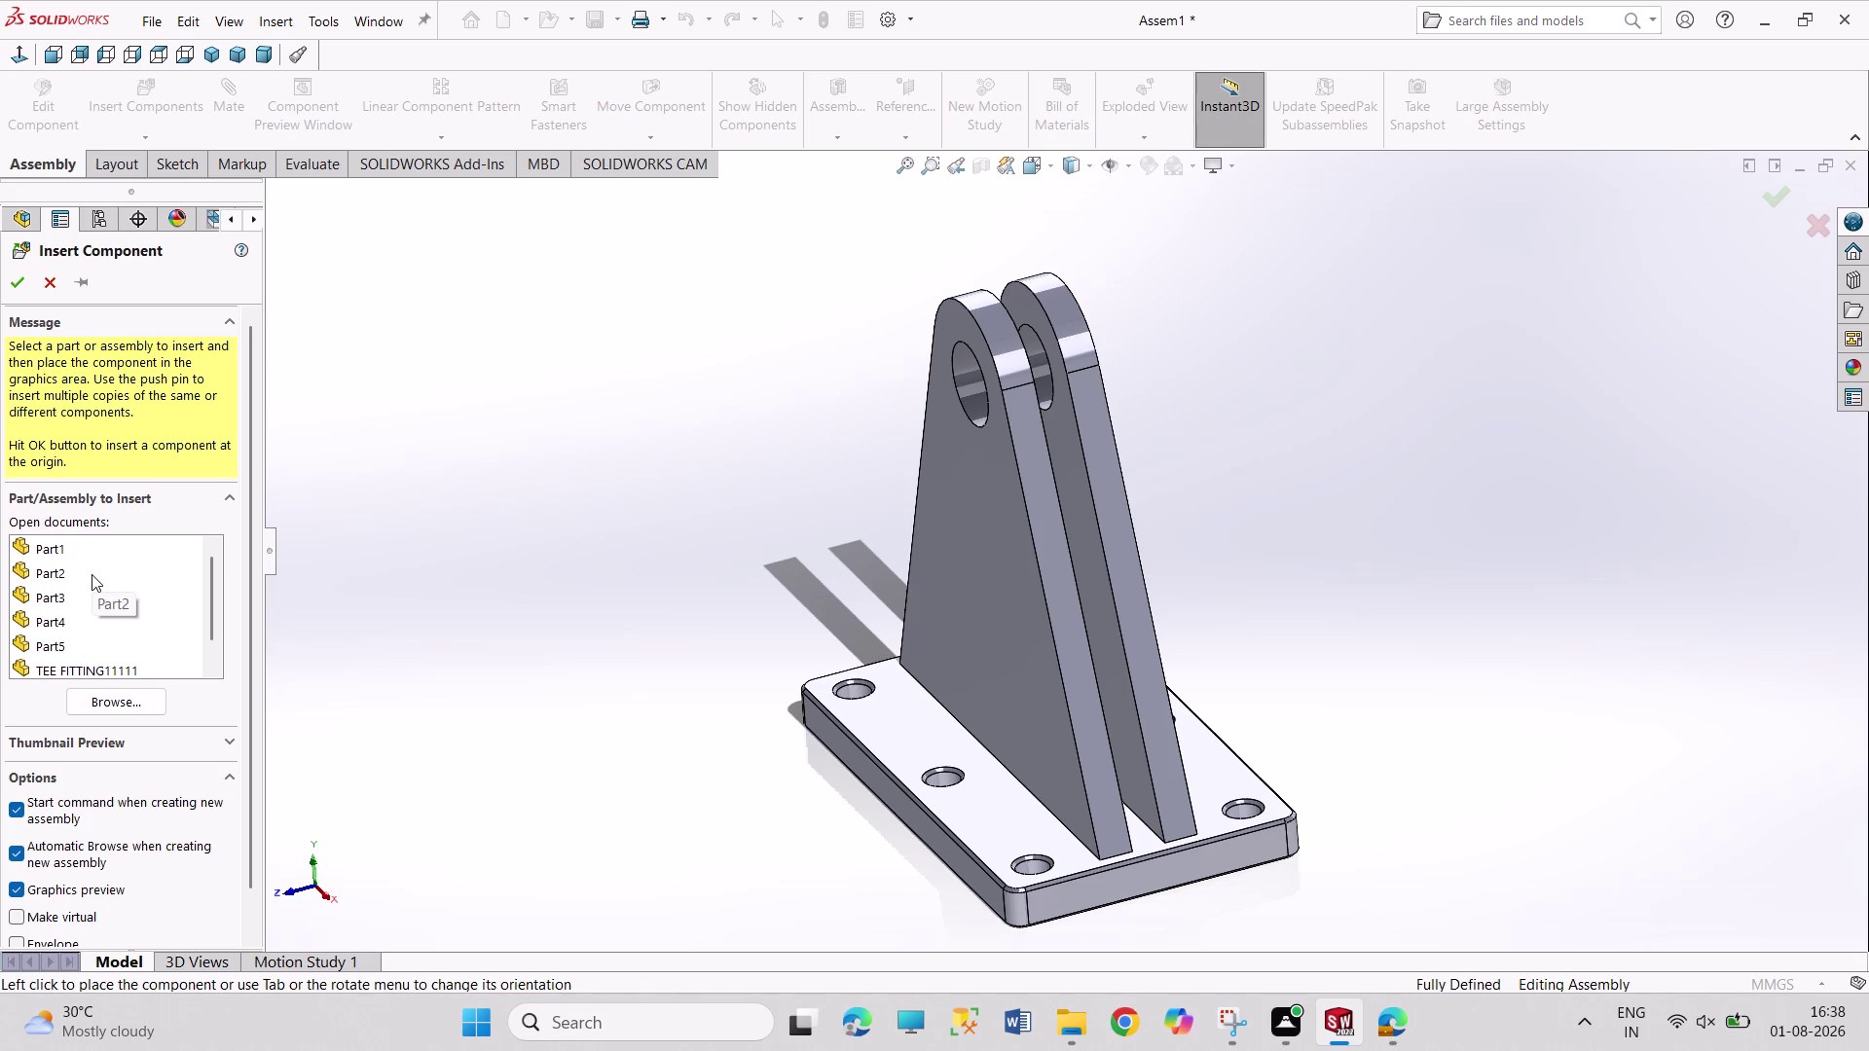
Insert the gusset rib Part4 and place it on the base plate beside the lugs.
click(67, 621)
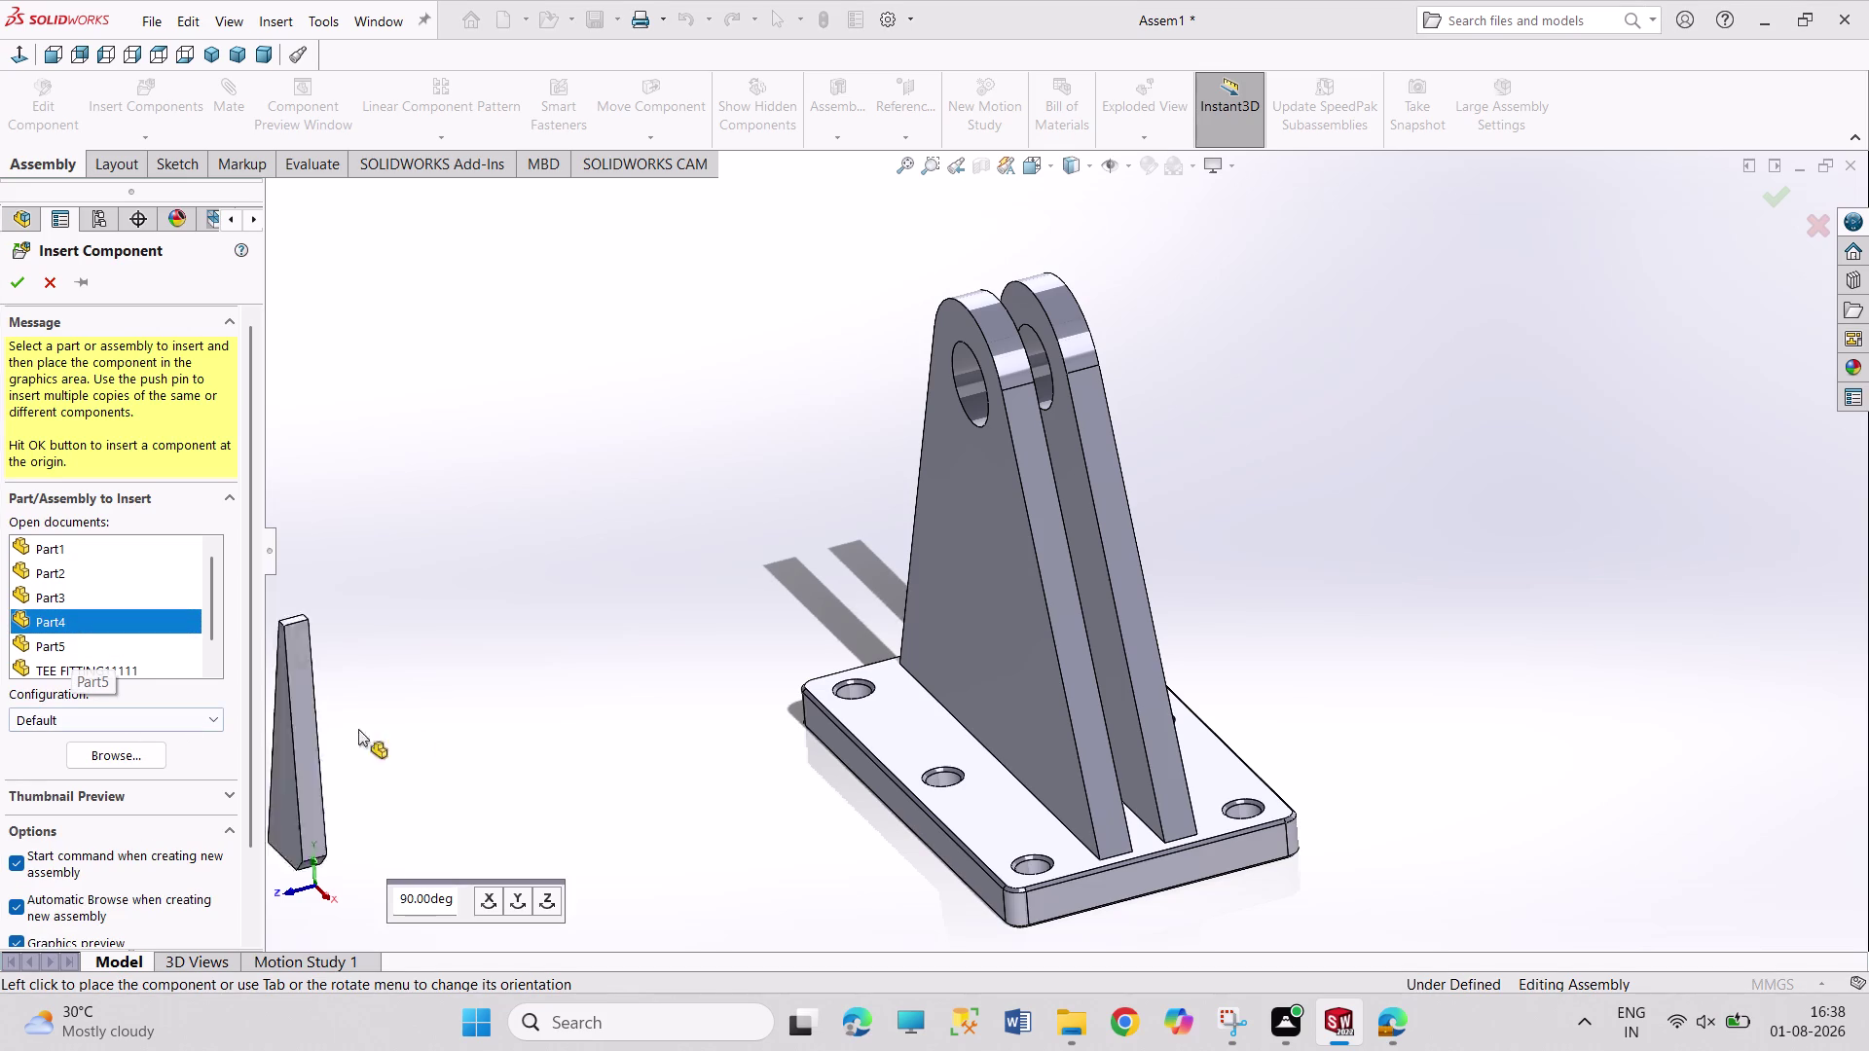
click(820, 565)
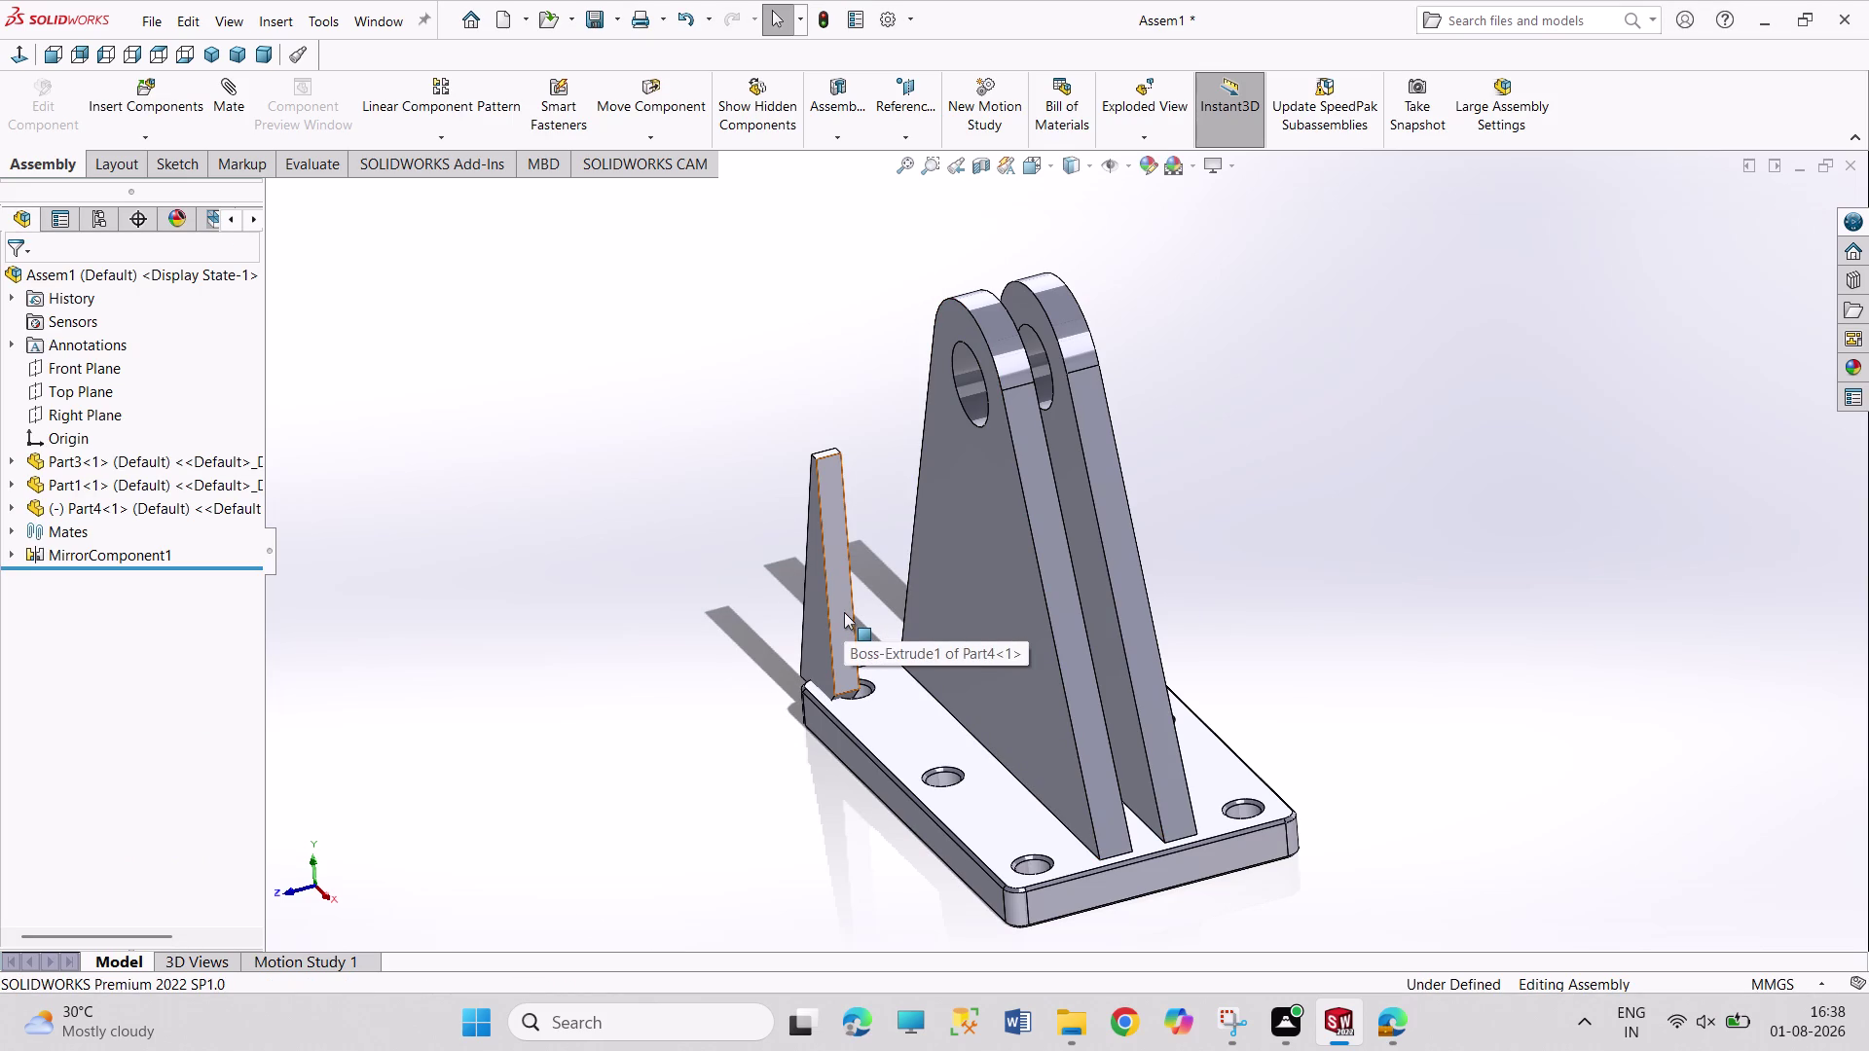
Make the rib's face coincident with the outer lug face and slide it along the lug.
click(844, 612)
click(981, 595)
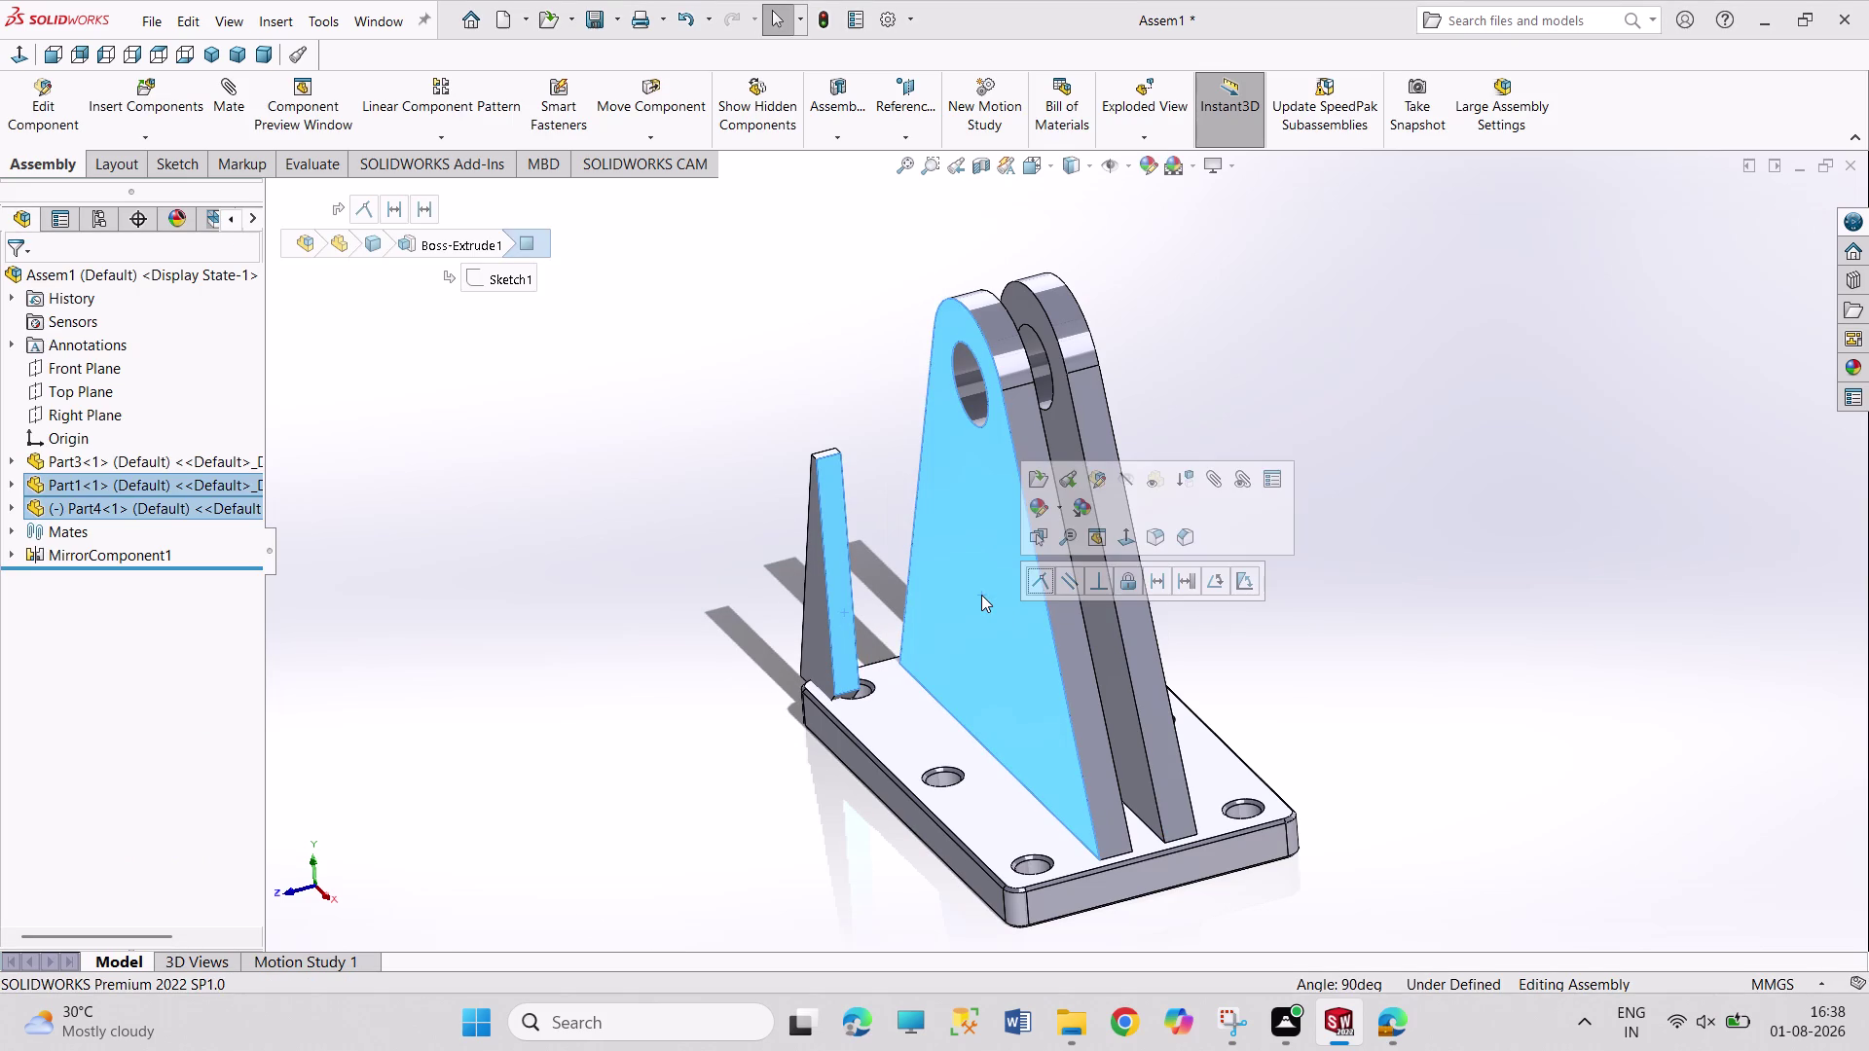
click(1043, 579)
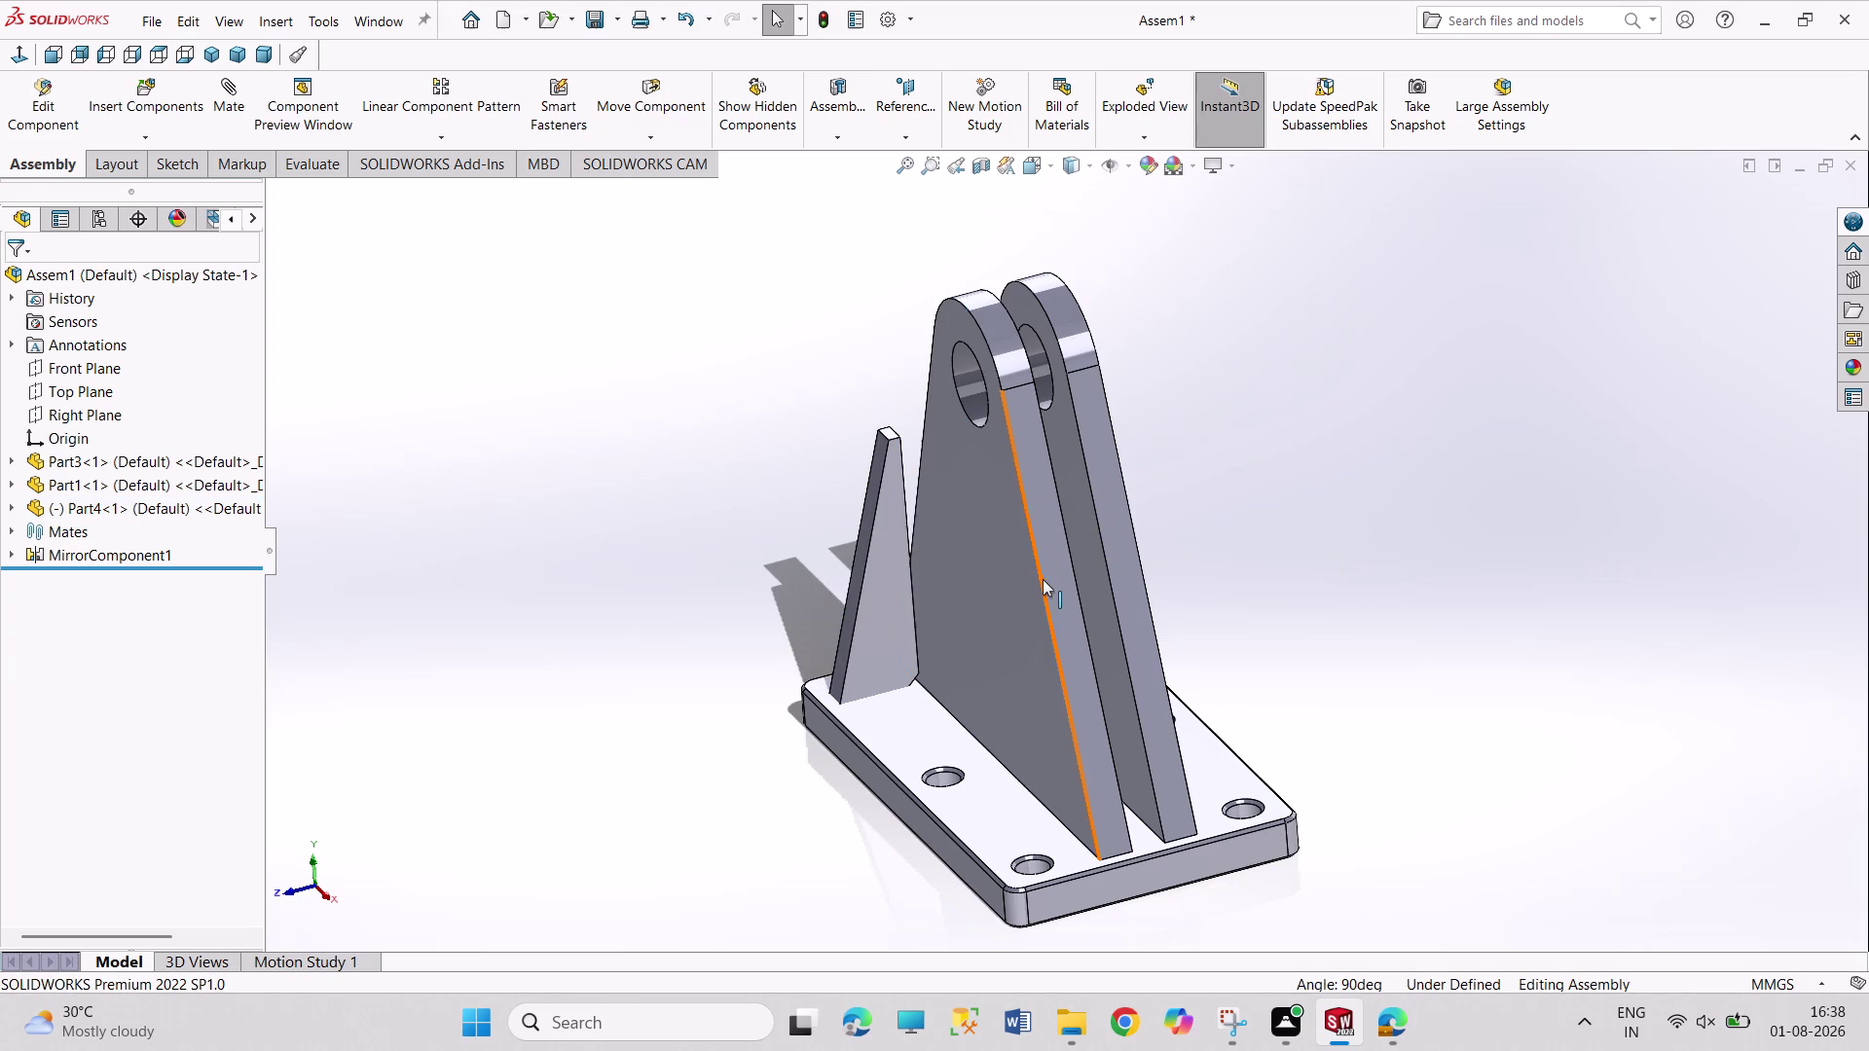
drag(888, 636, 883, 589)
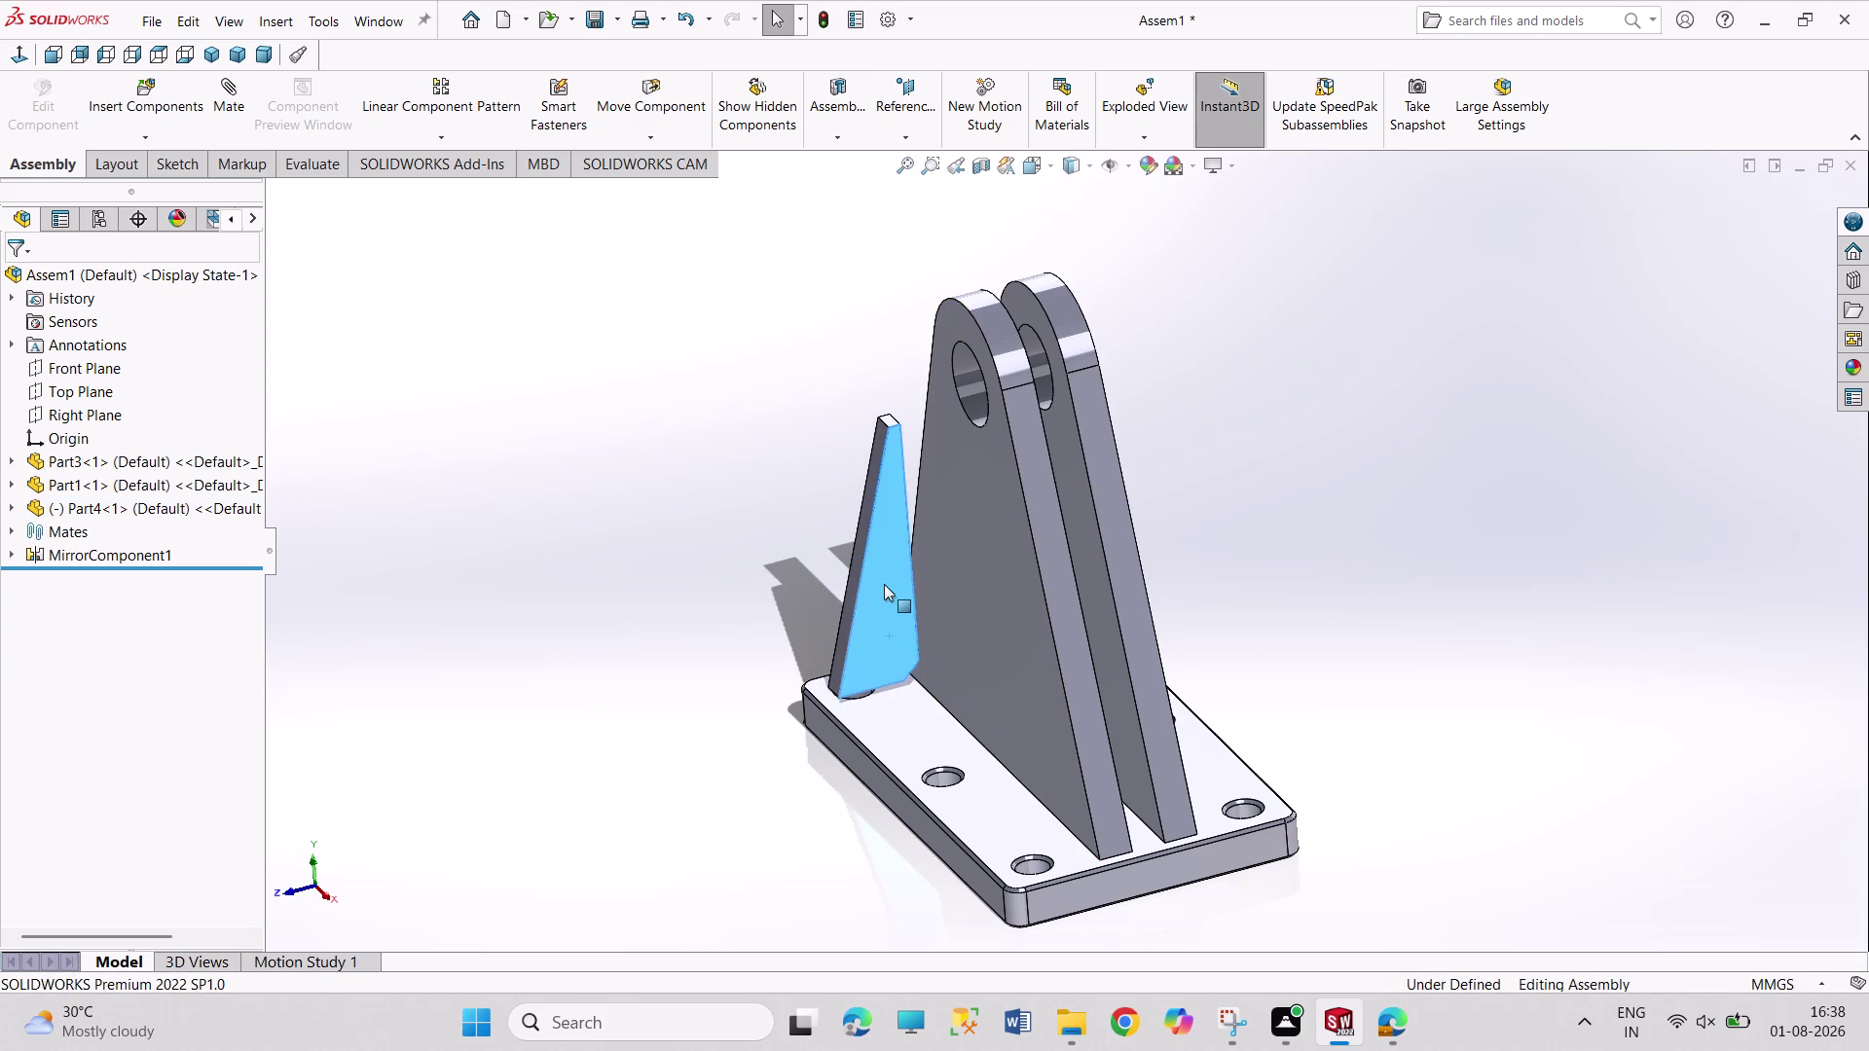
drag(883, 589, 884, 504)
Seat the rib's bottom face on the base plate's top face with a coincident mate.
click(727, 699)
middle_drag(753, 677, 739, 582)
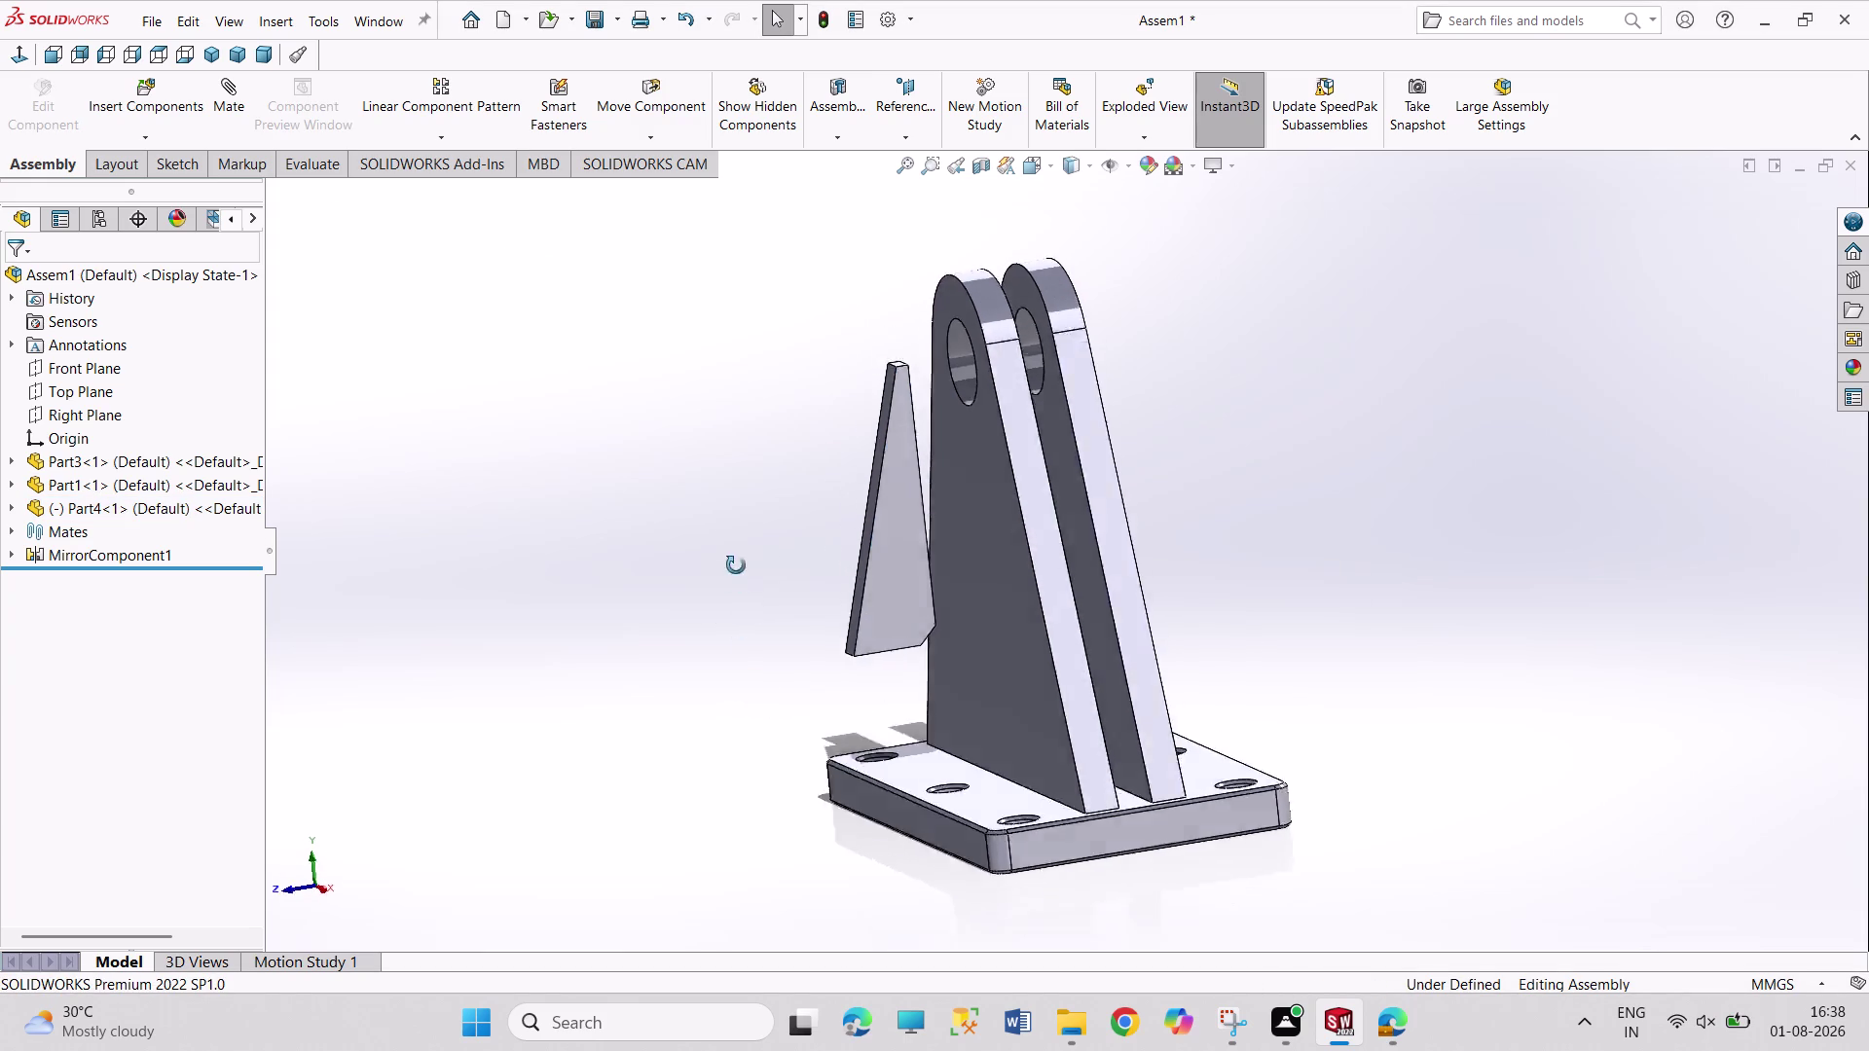
middle_drag(739, 582, 717, 481)
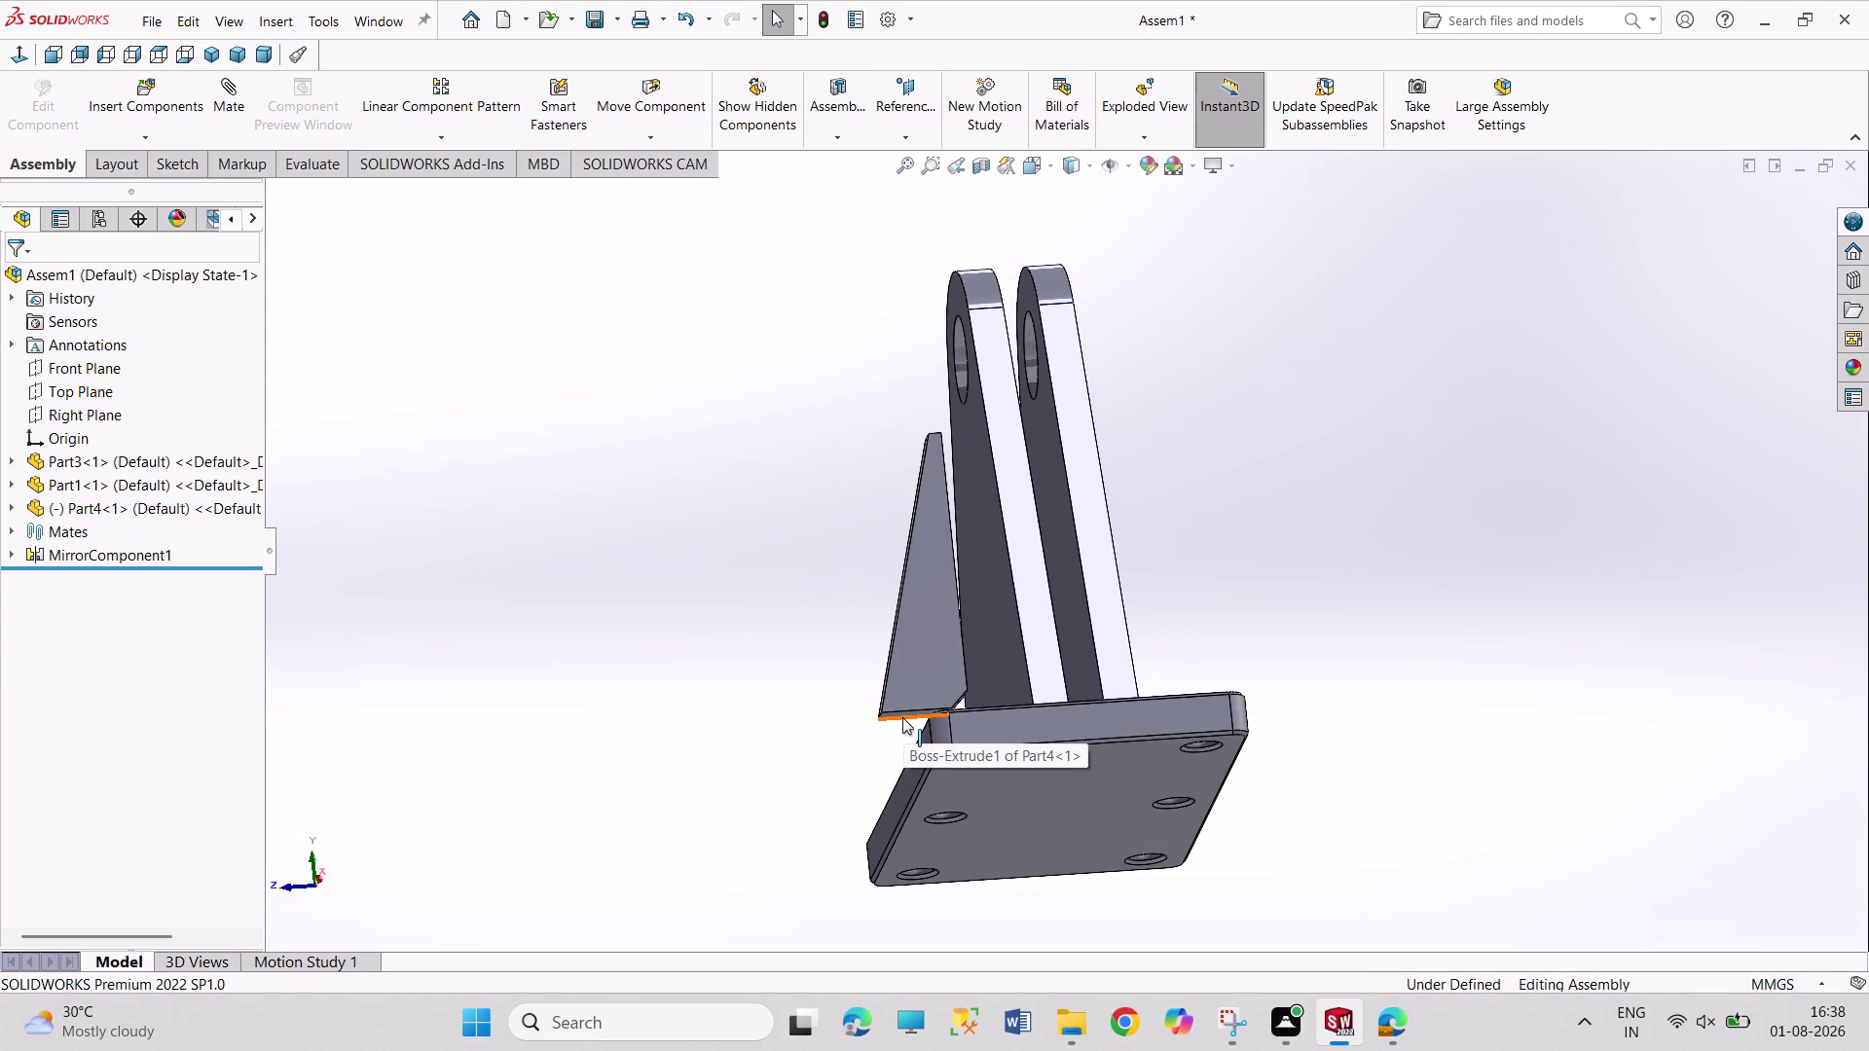
scroll(down, 3)
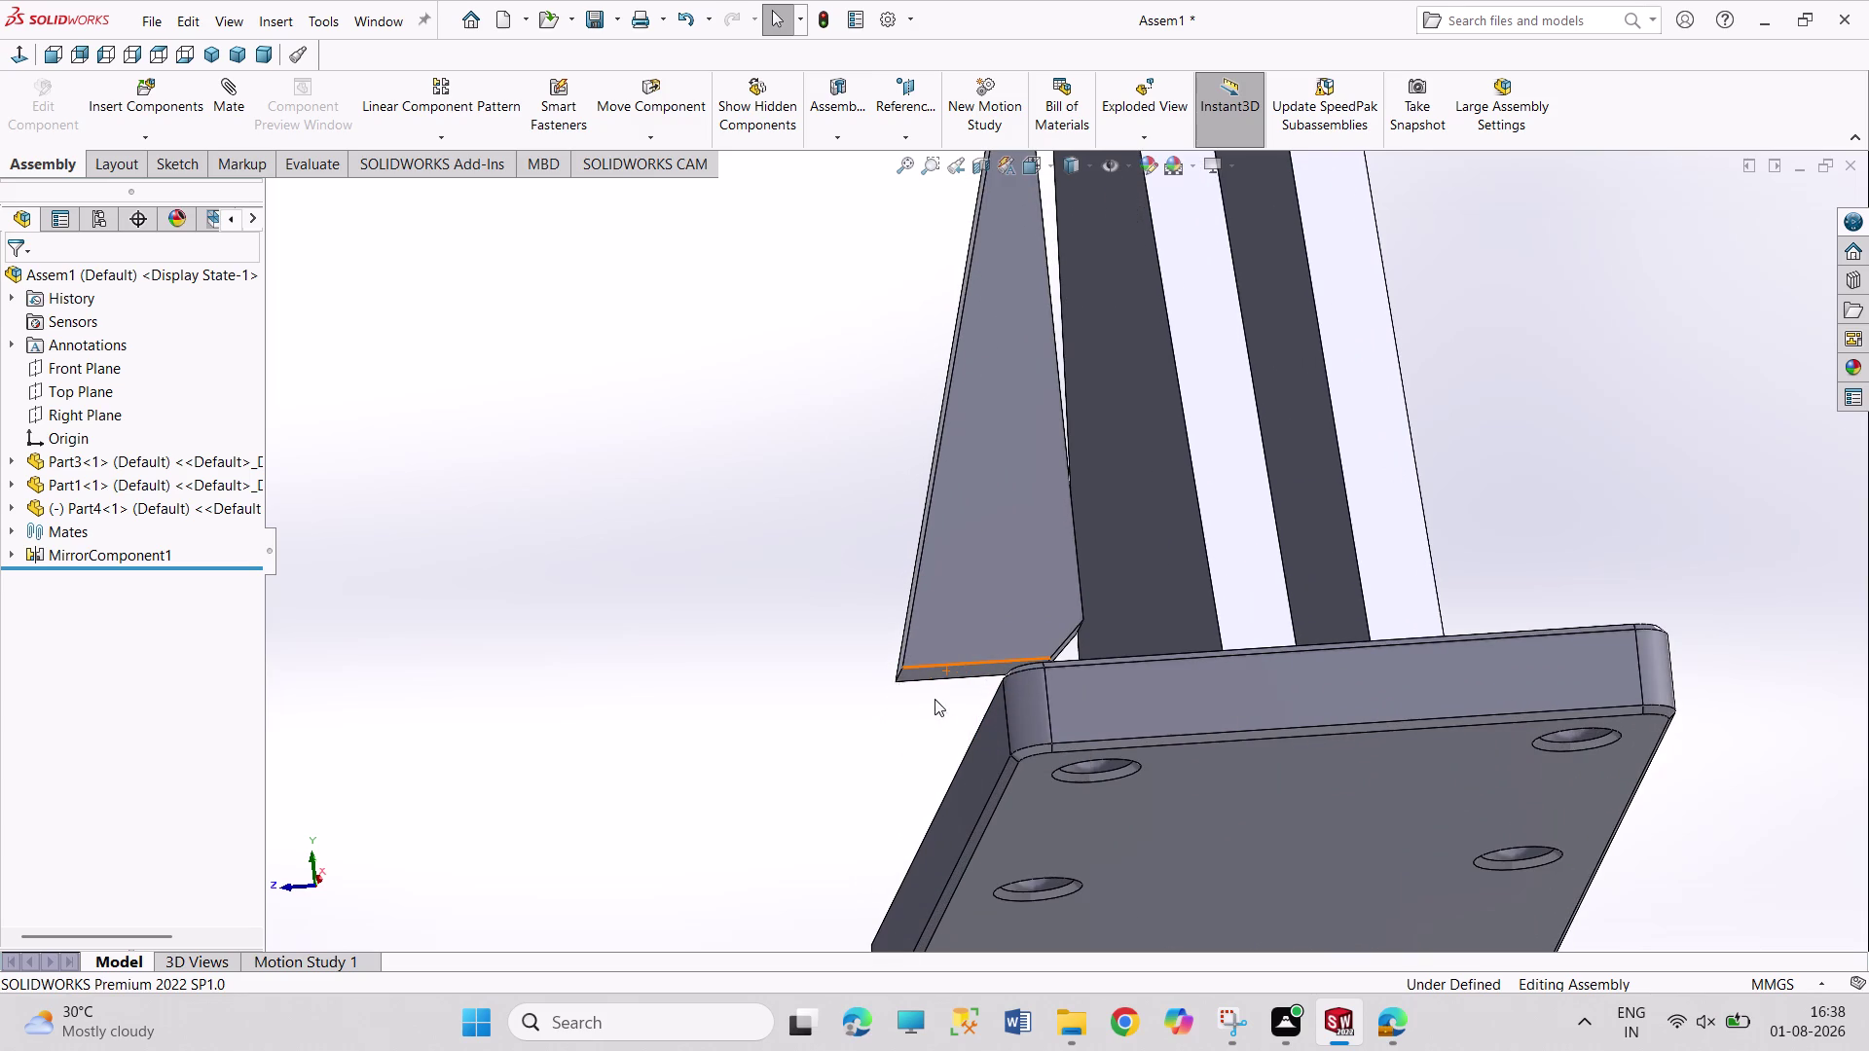
click(935, 674)
middle_drag(832, 575, 902, 823)
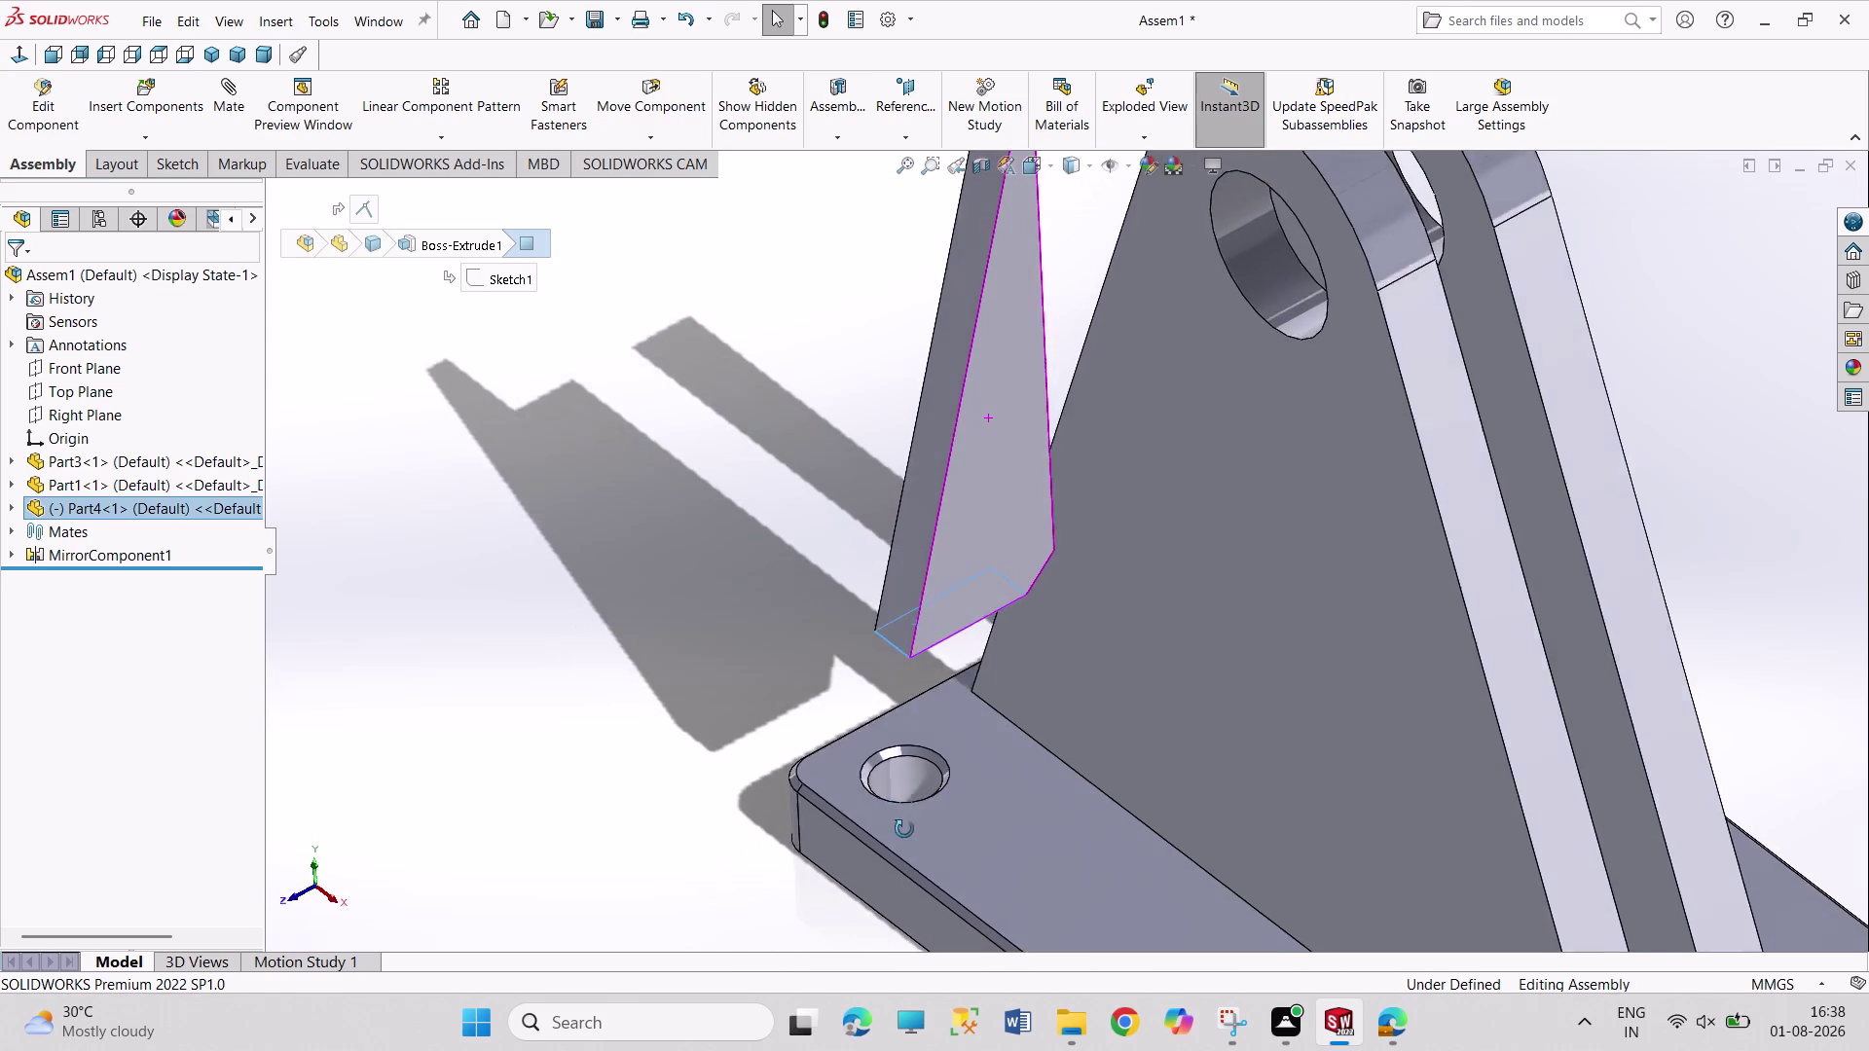
middle_drag(902, 824, 907, 833)
click(1112, 888)
click(1168, 877)
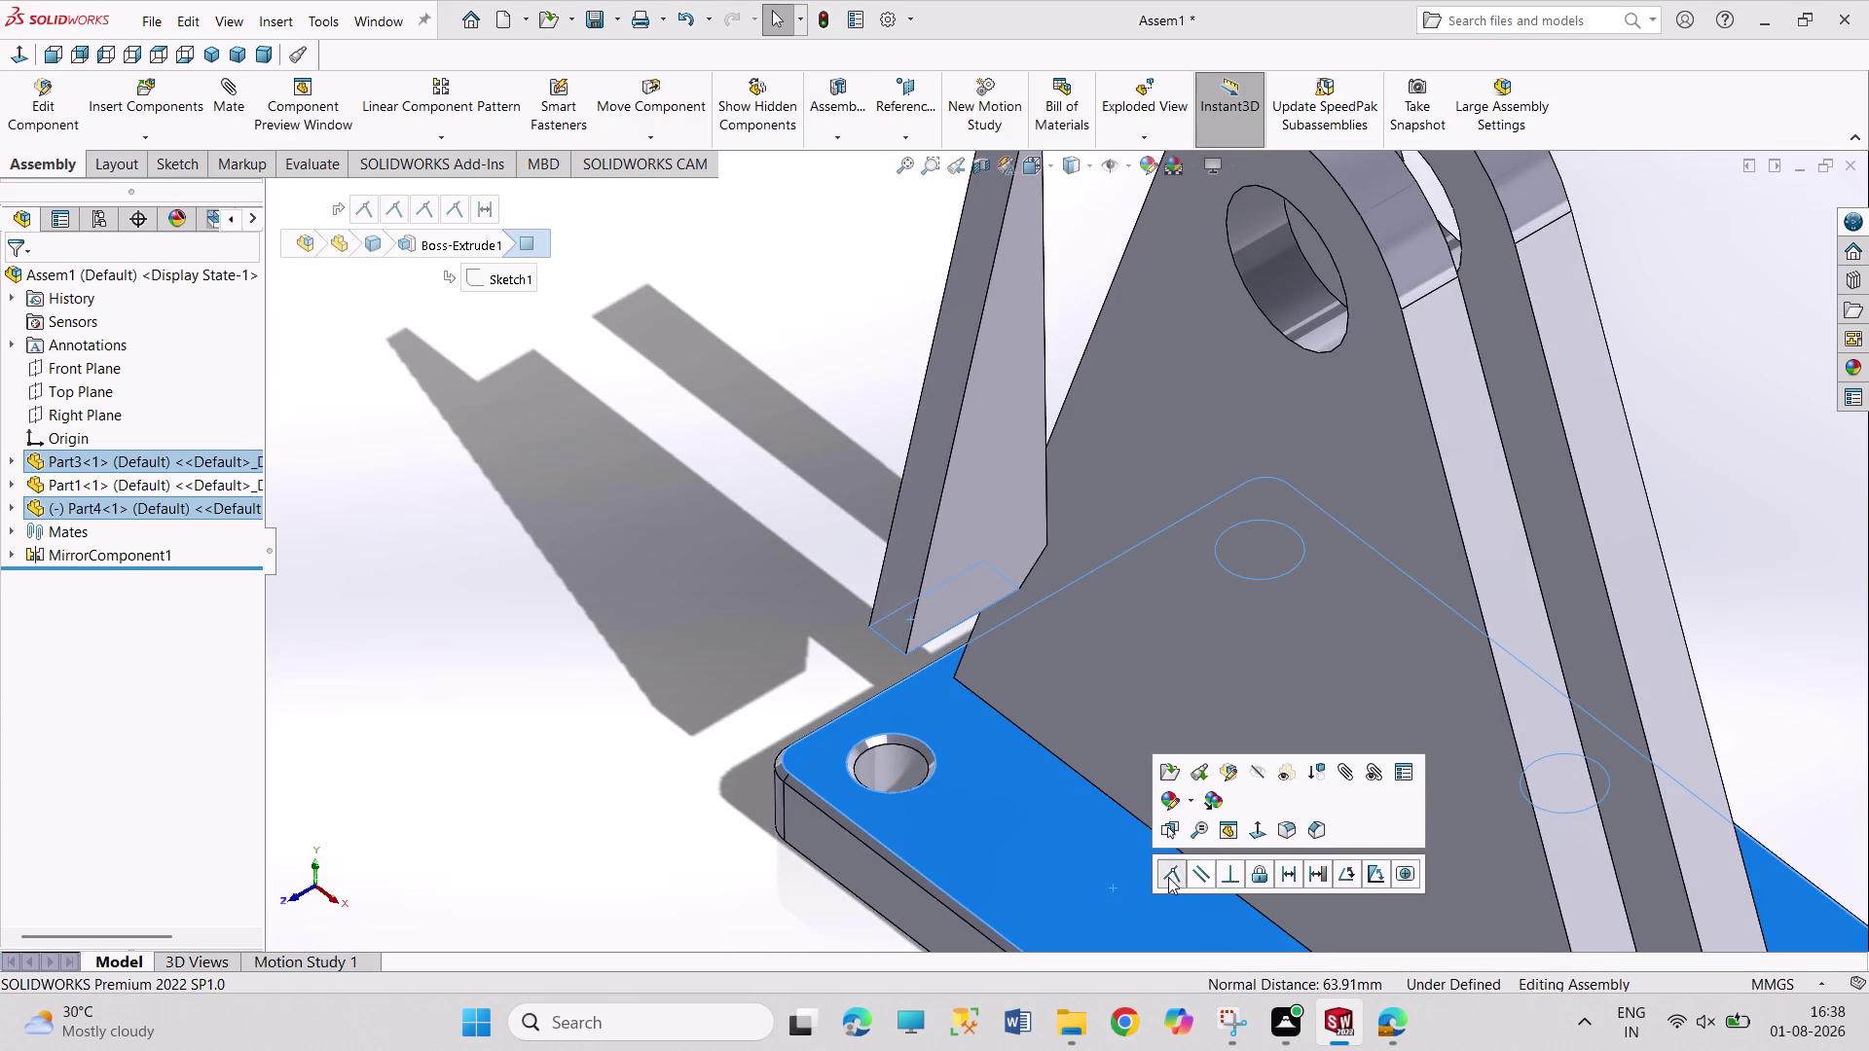
scroll(up, 3)
scroll(down, 3)
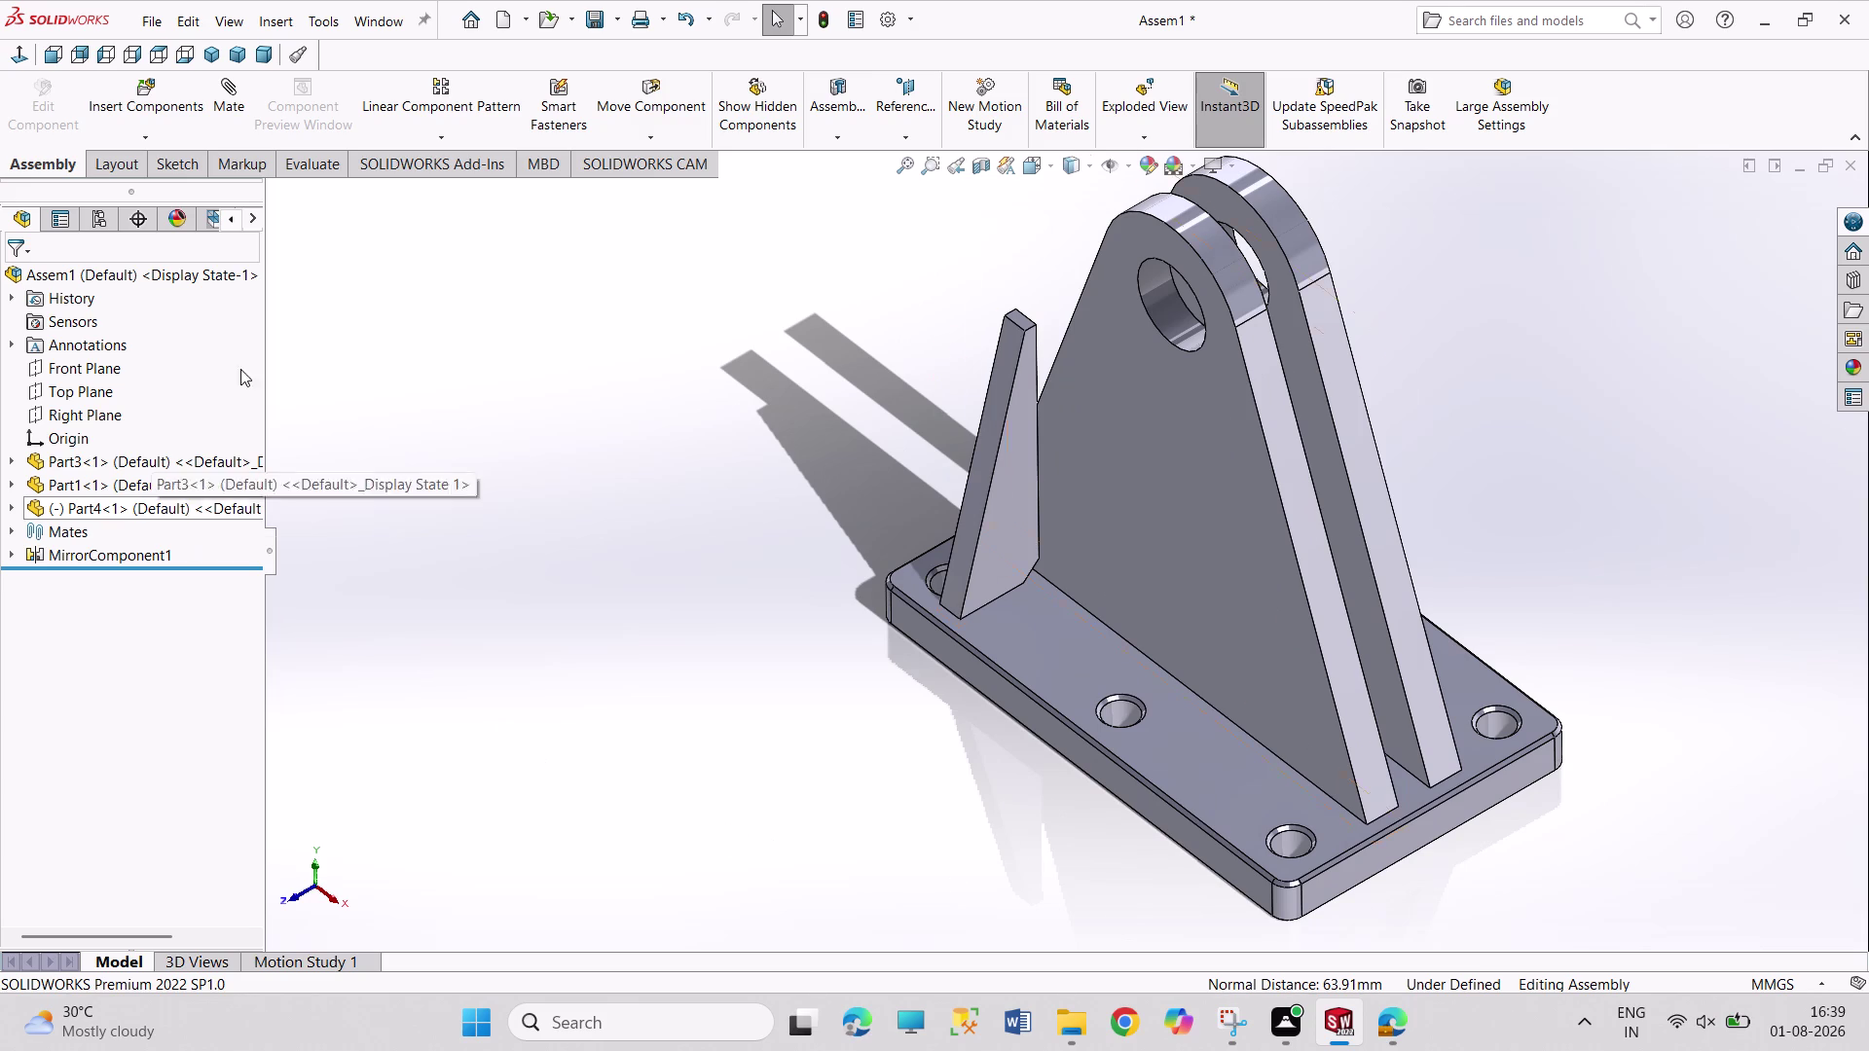
Add a 55 mm distance mate between the Right Plane and the rib's side face.
click(97, 410)
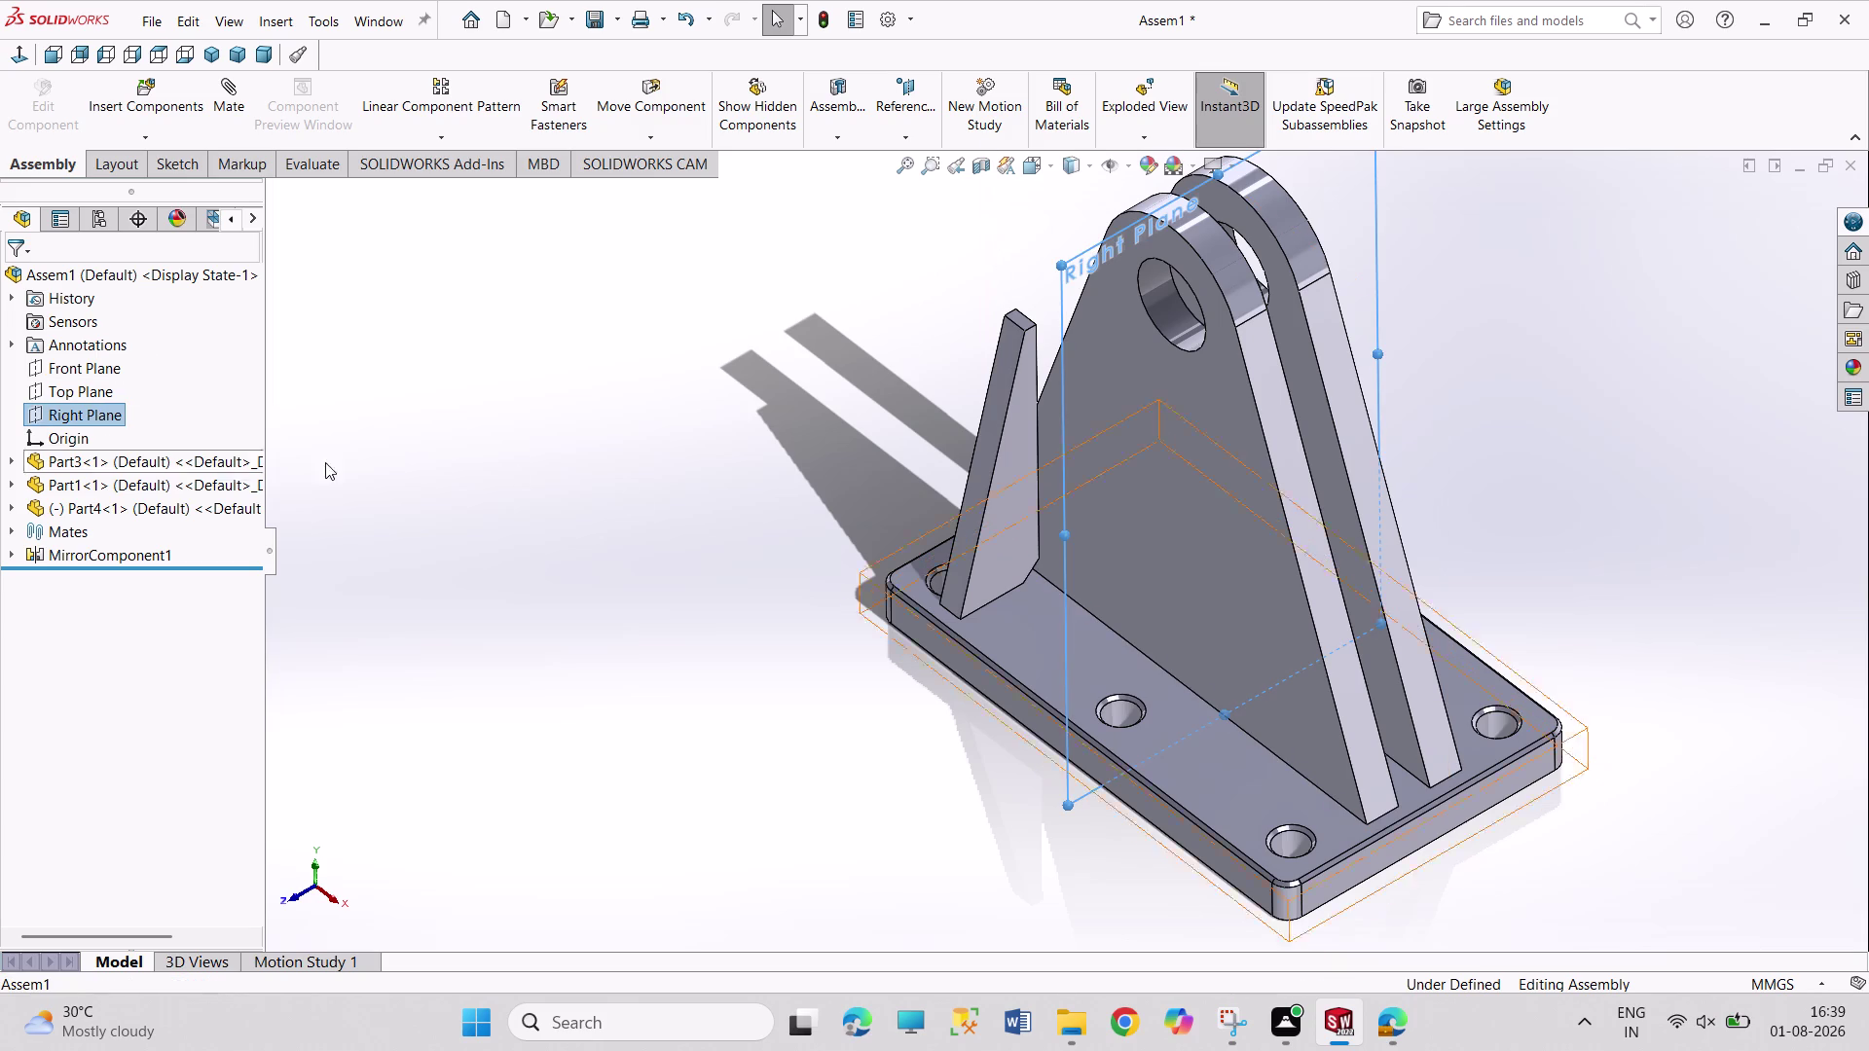
click(997, 541)
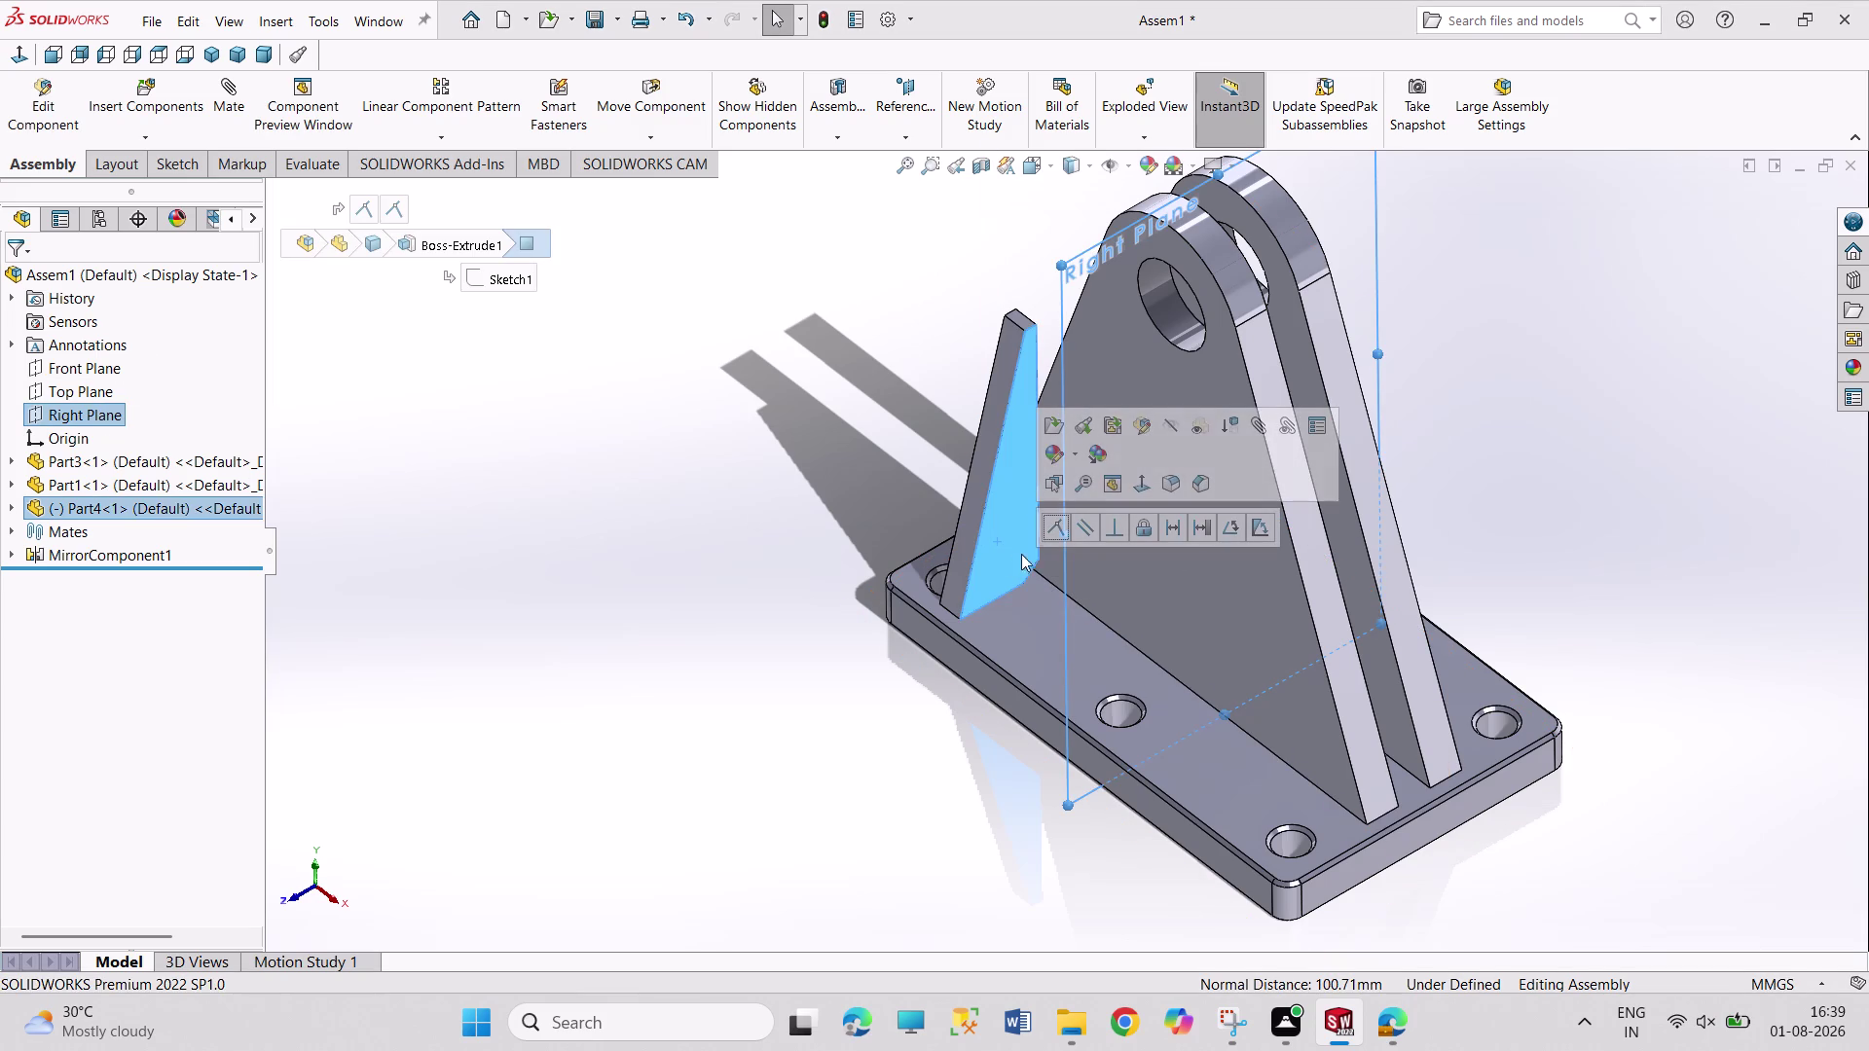
click(1176, 533)
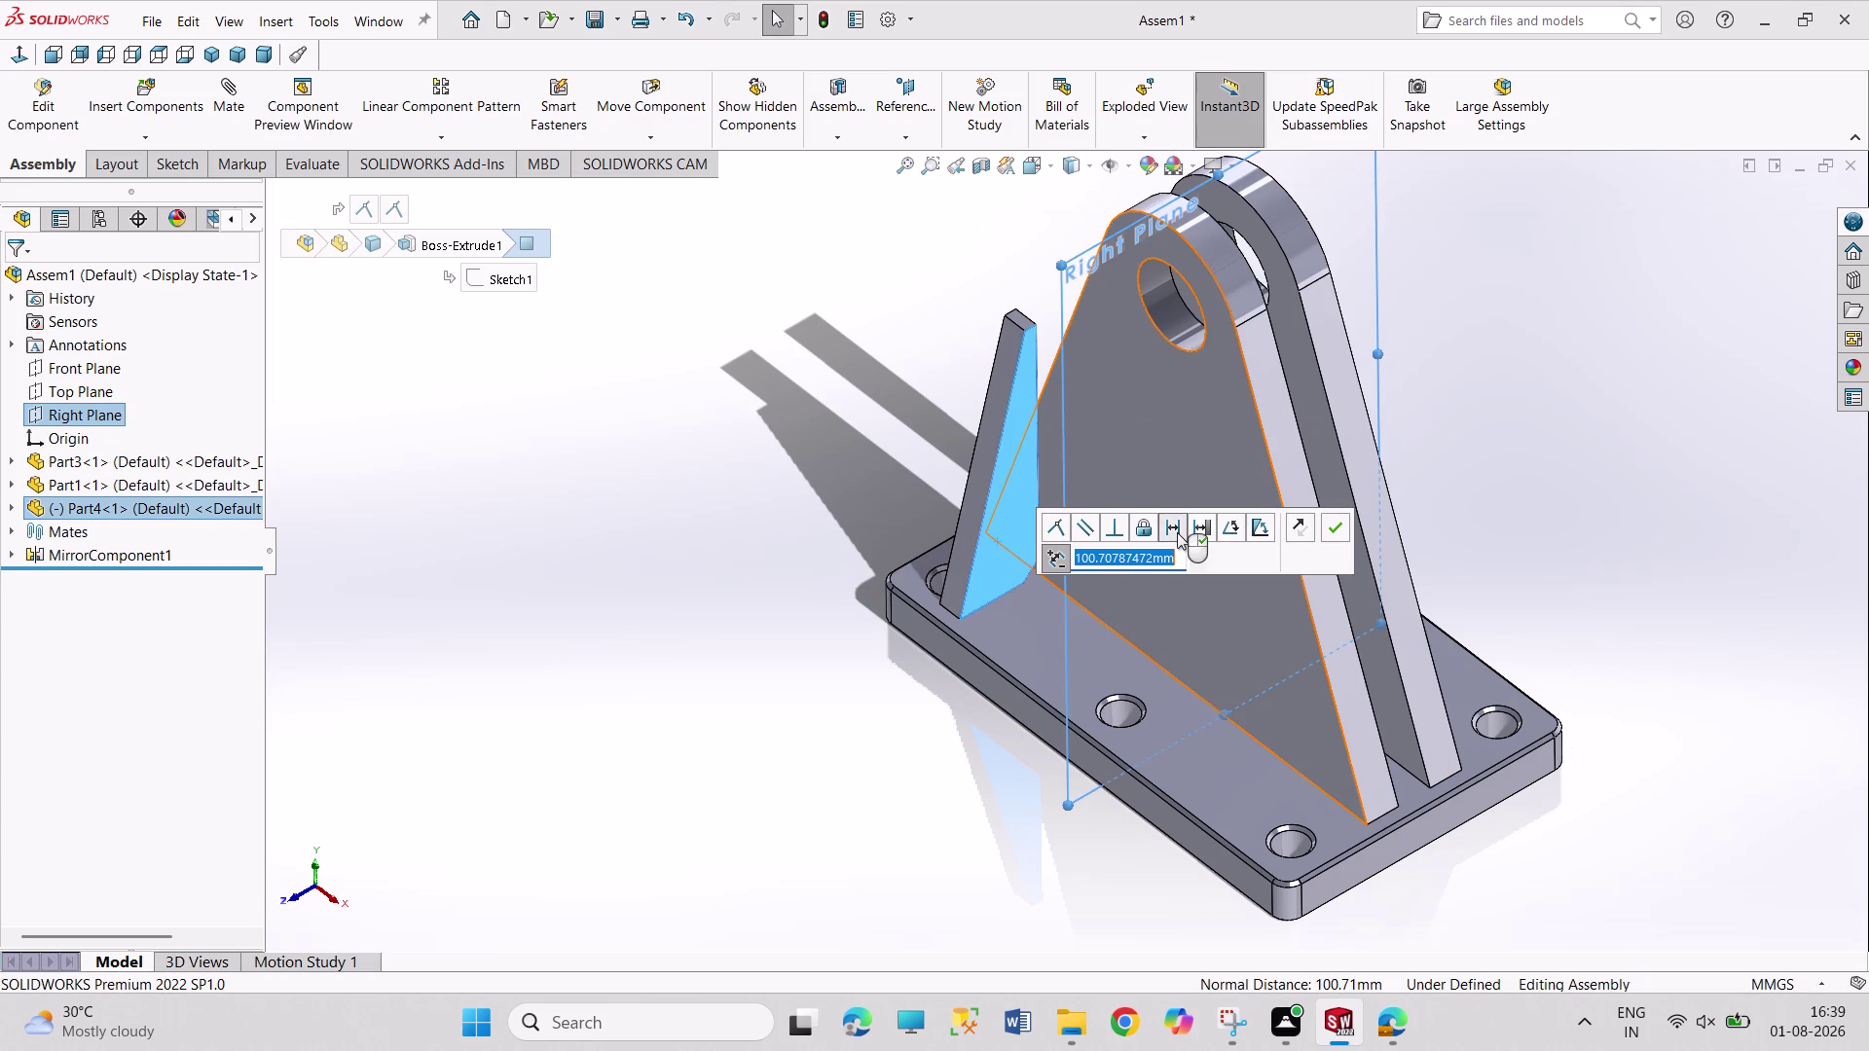
text(55)
key(Return)
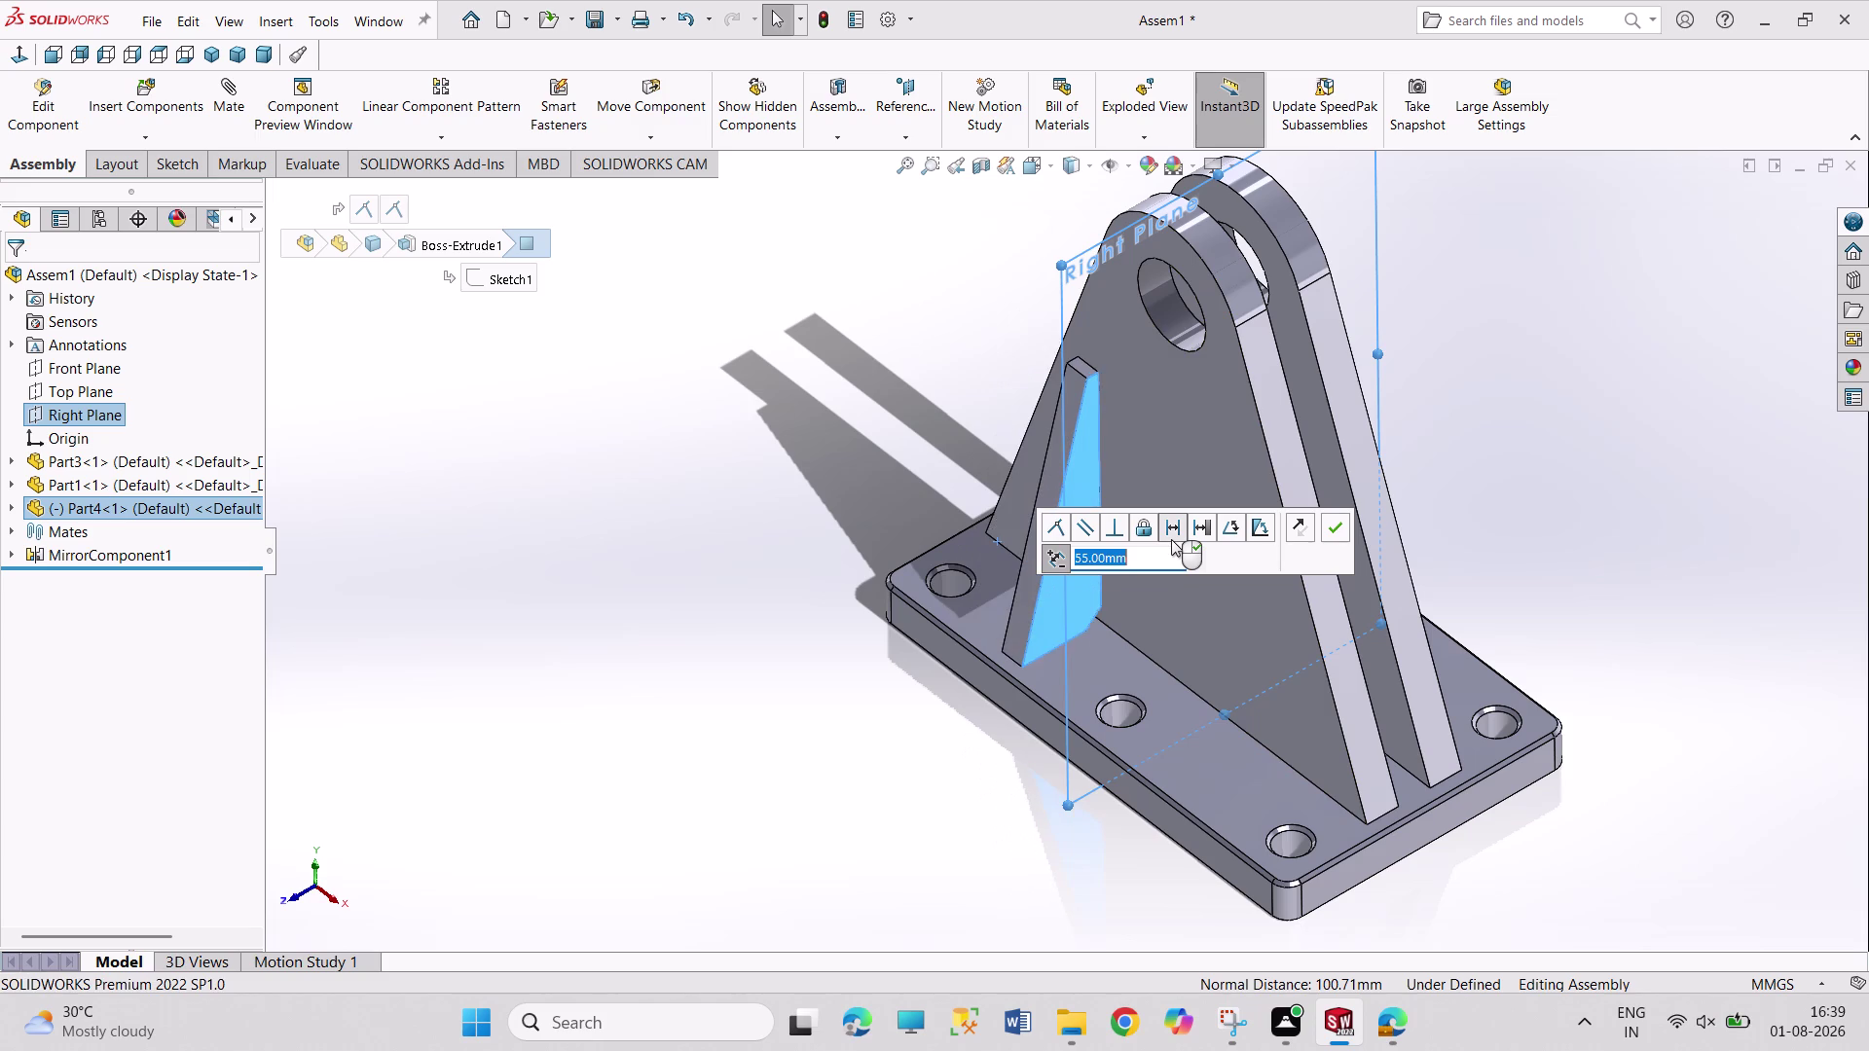
click(1333, 535)
click(1521, 522)
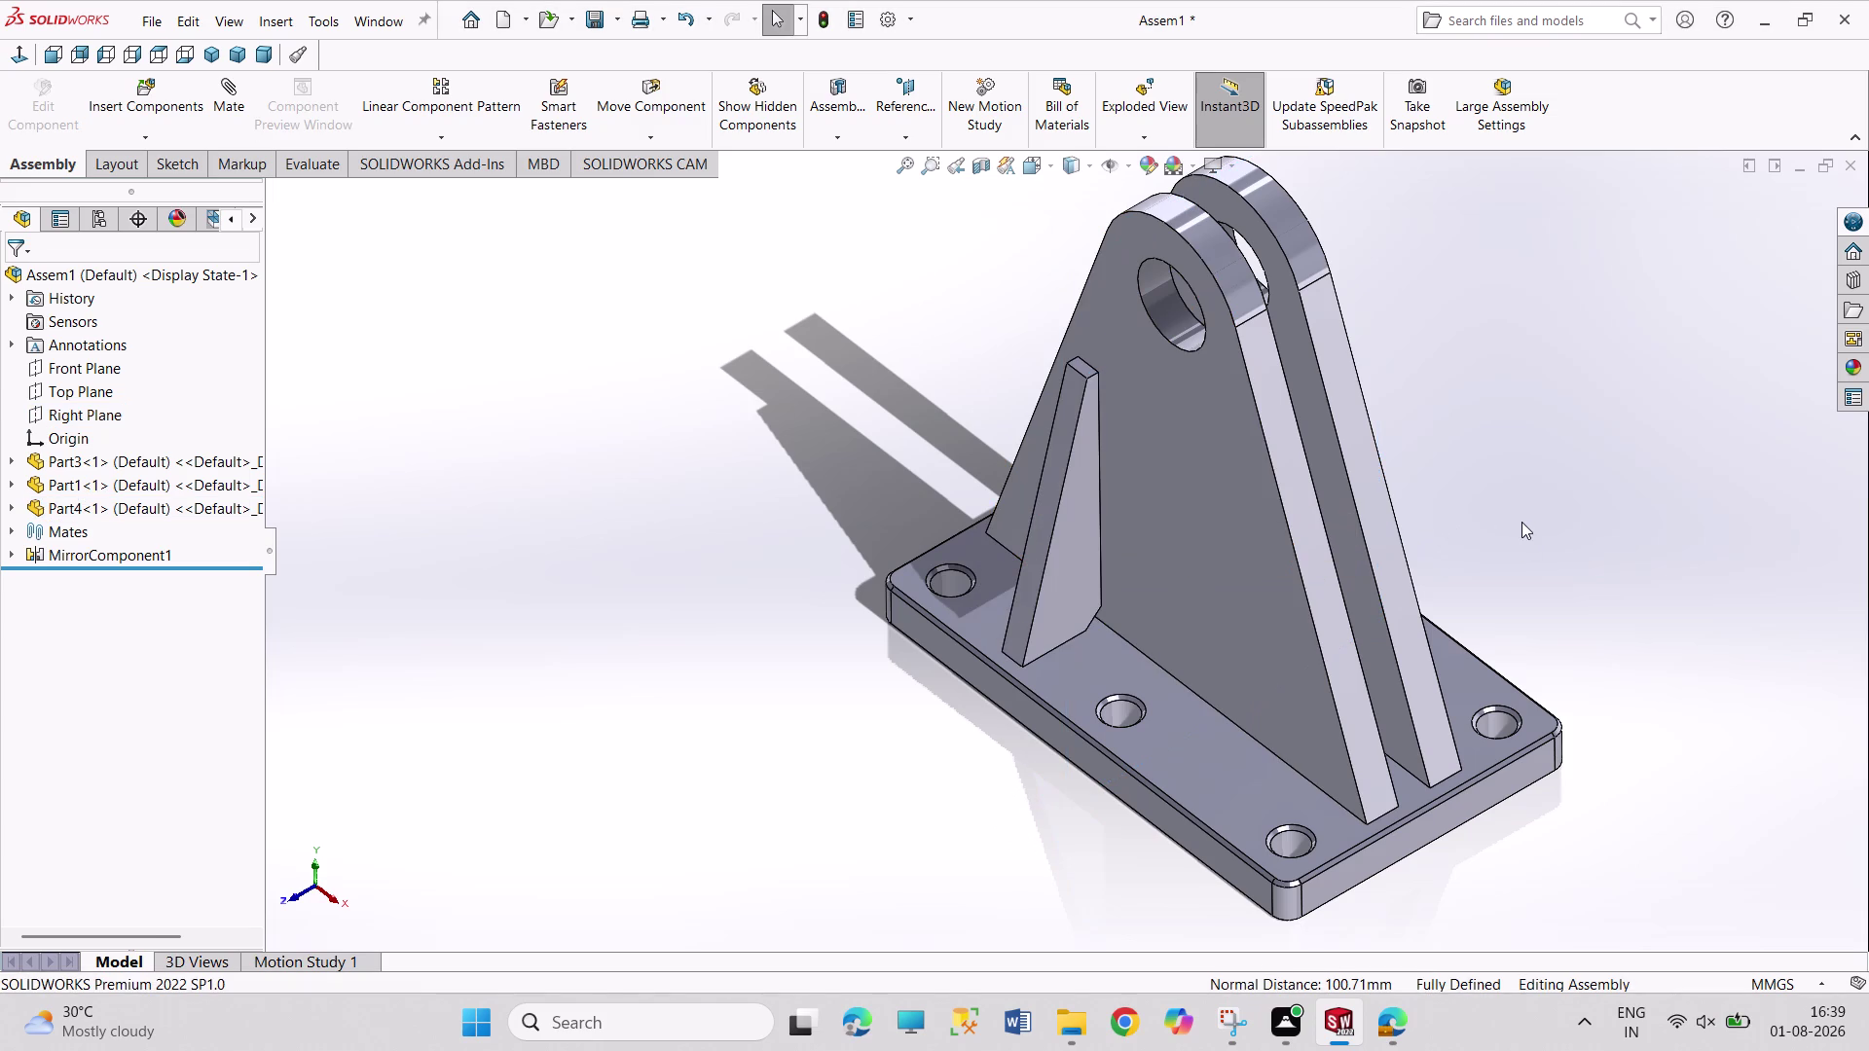
middle_drag(853, 590, 817, 580)
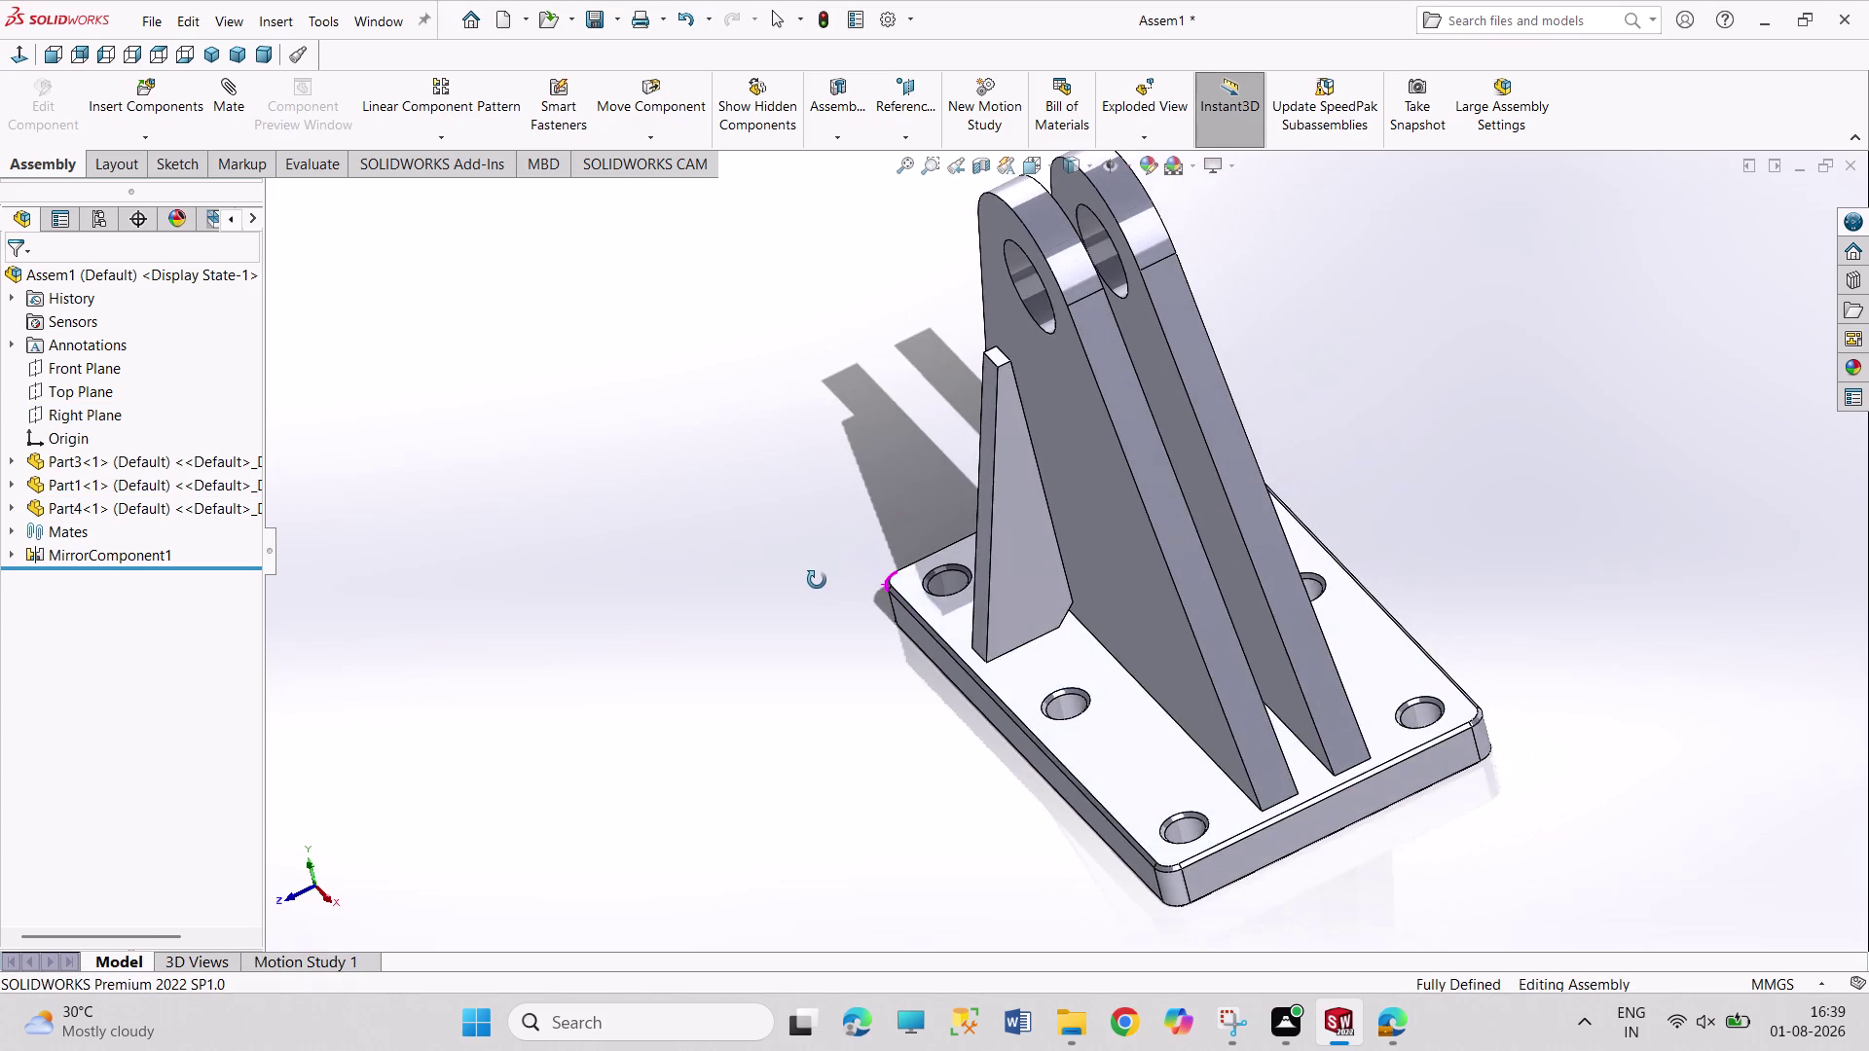
middle_drag(817, 580, 837, 590)
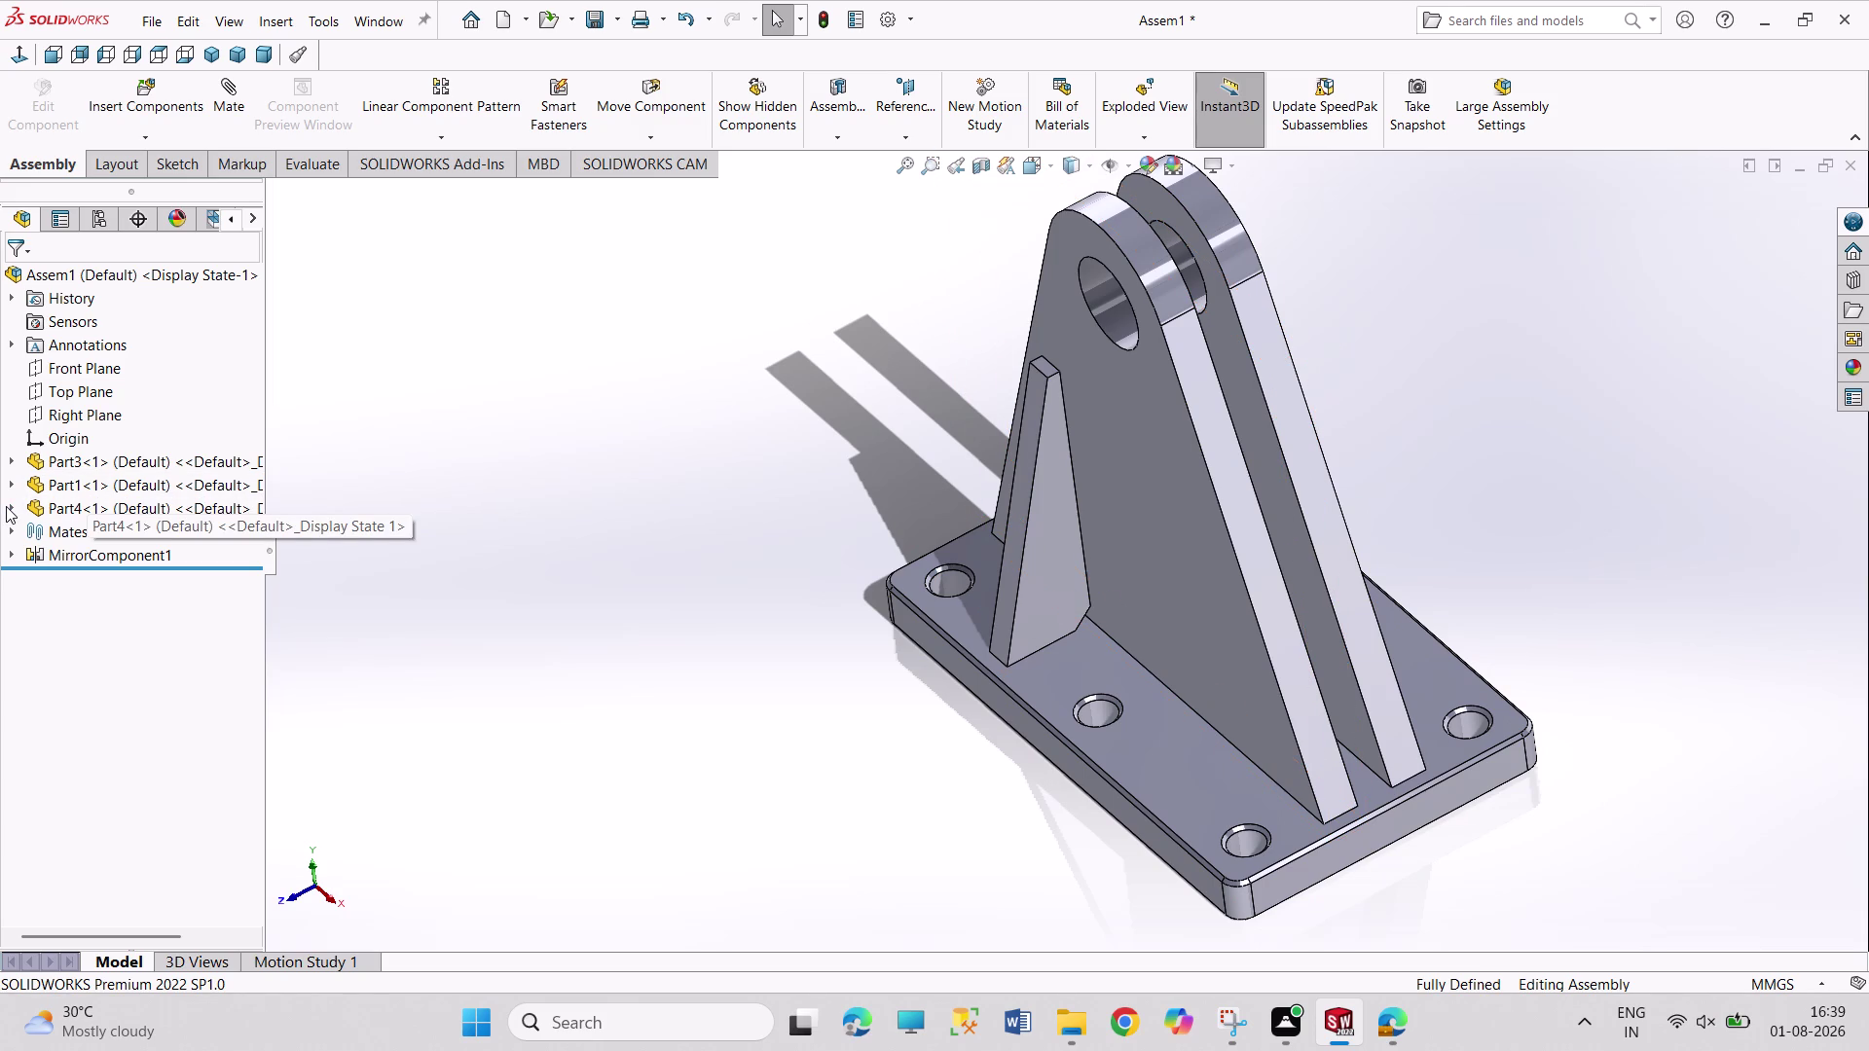
click(143, 99)
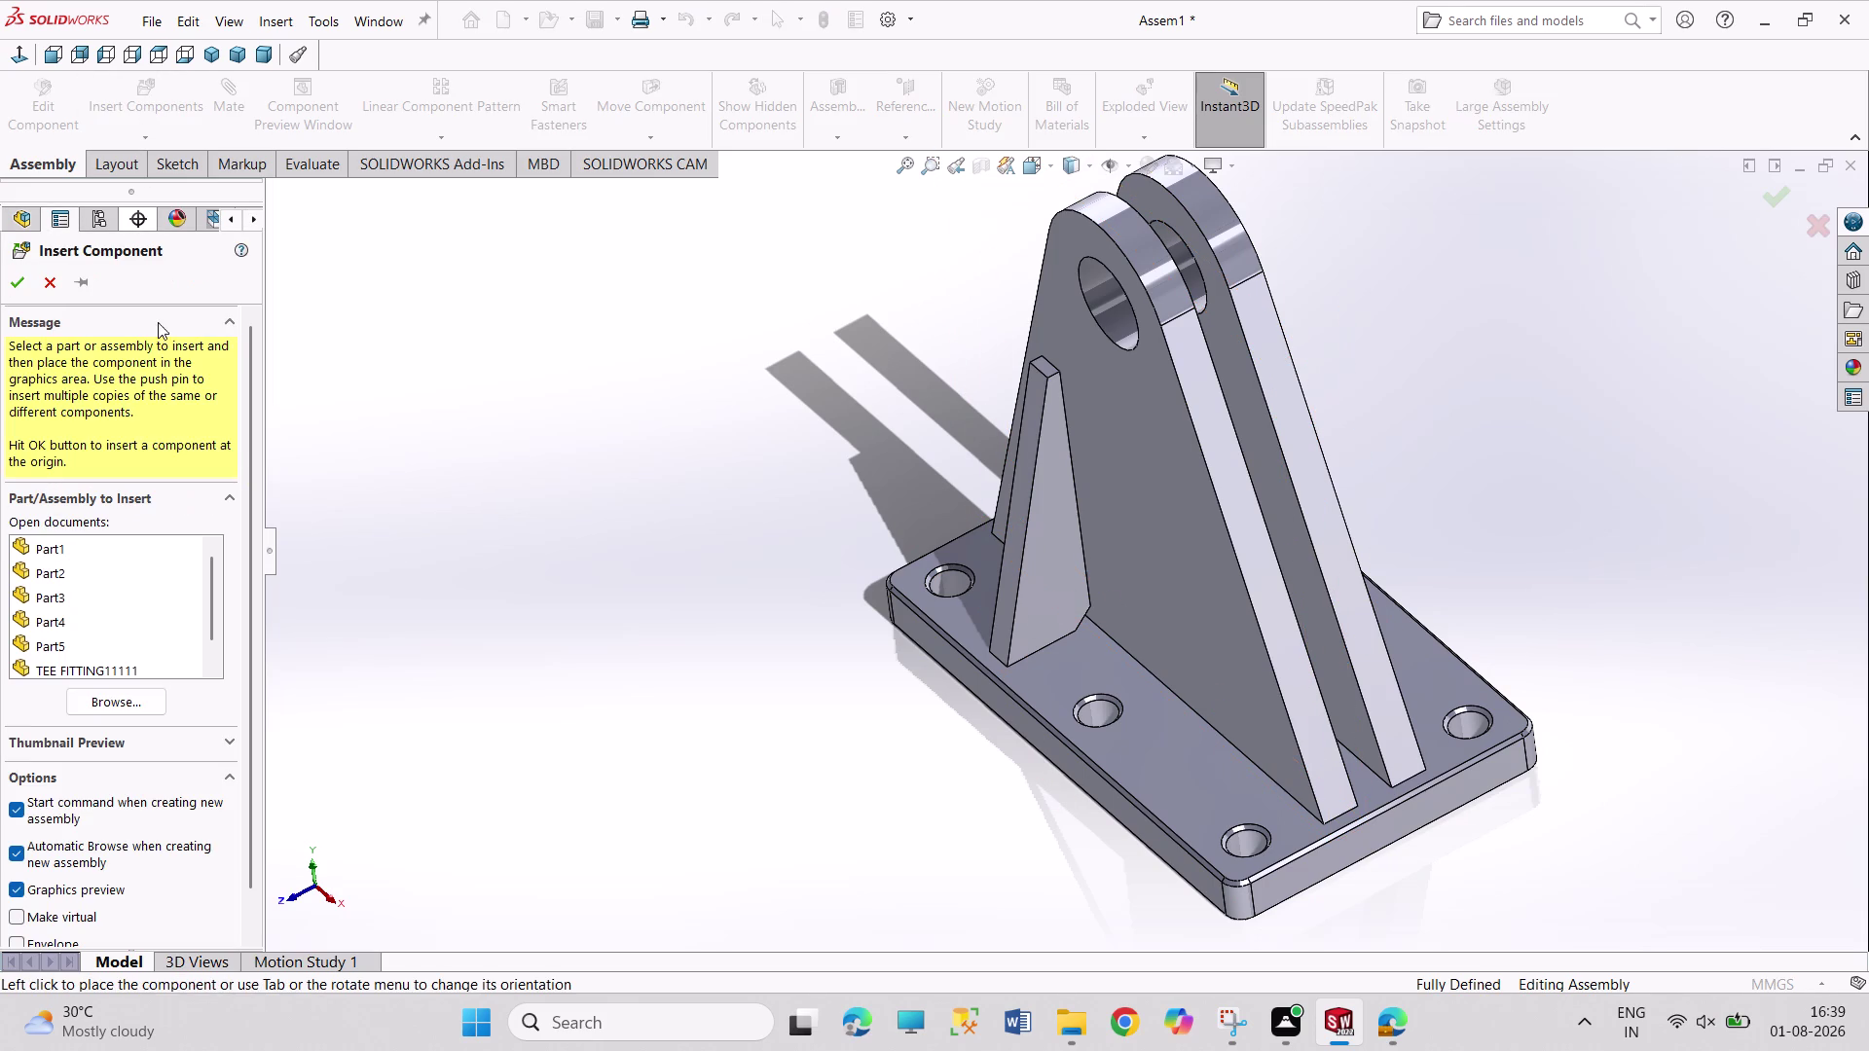
Insert a second Part4 rib and make its face coincident with the lug face.
click(89, 625)
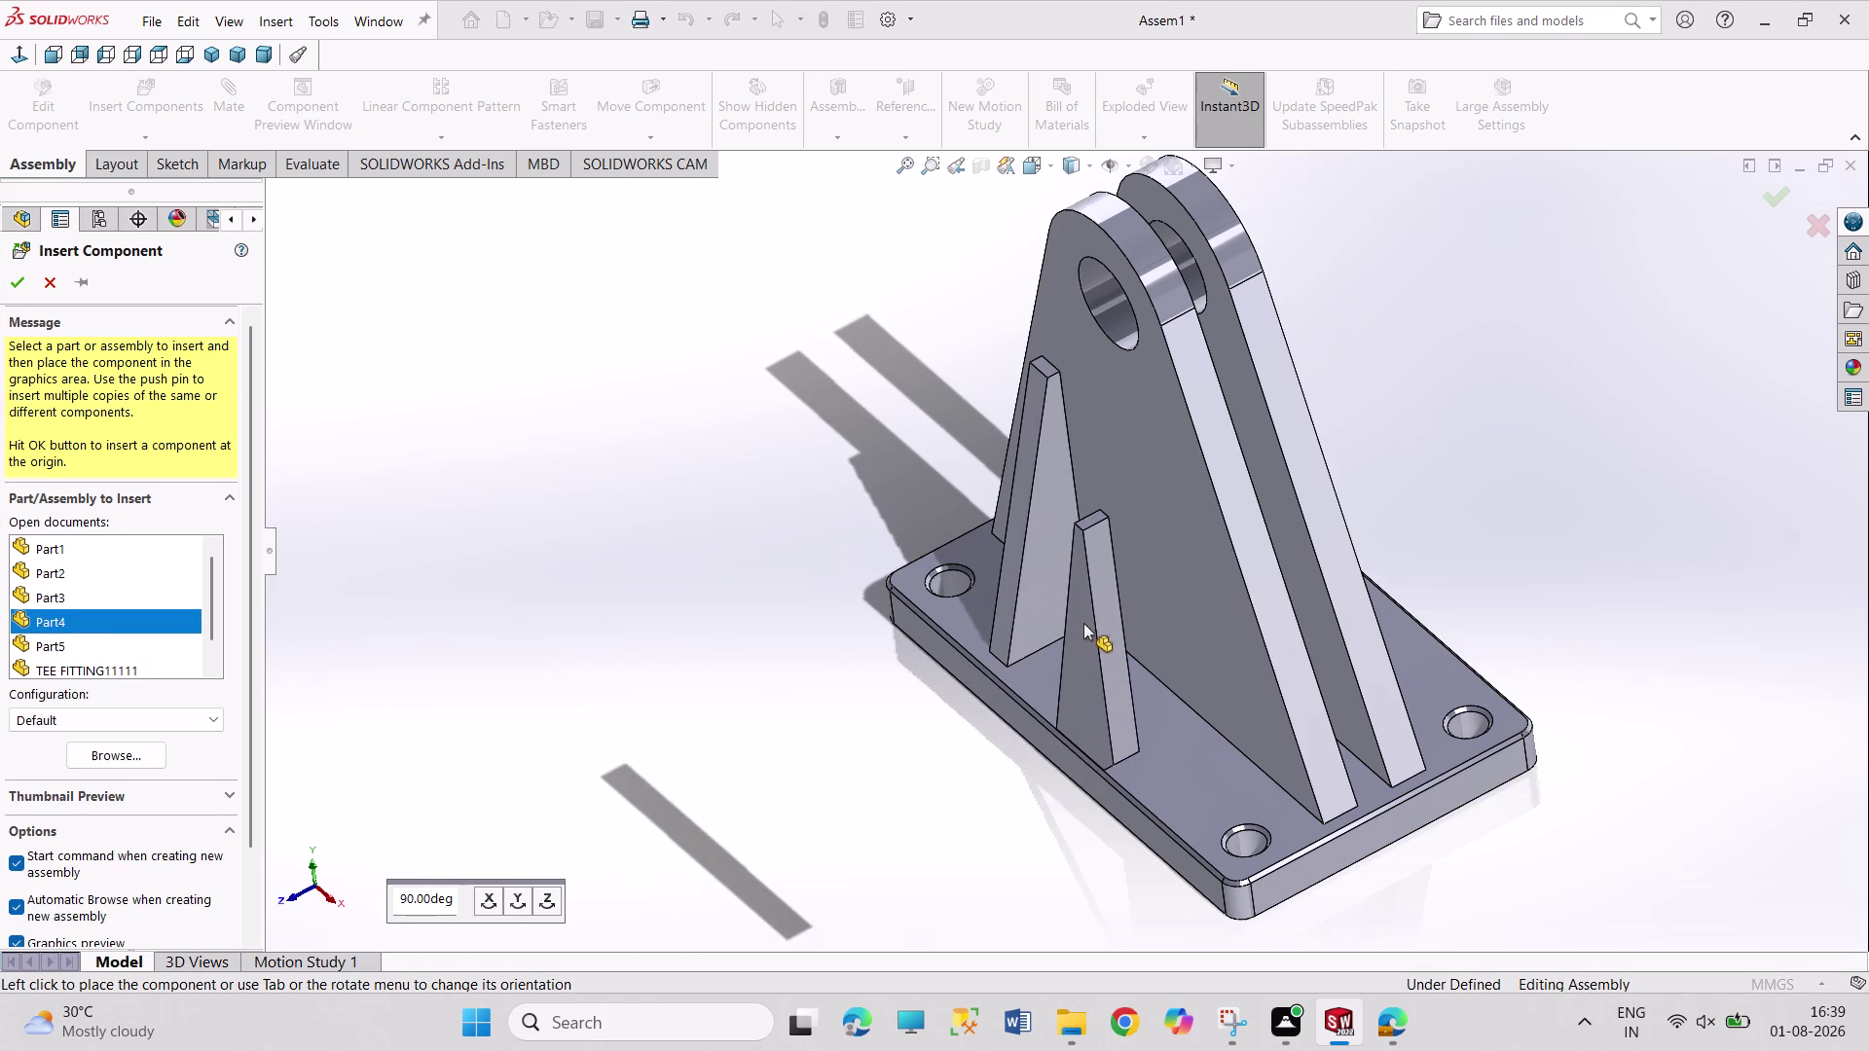
click(1083, 623)
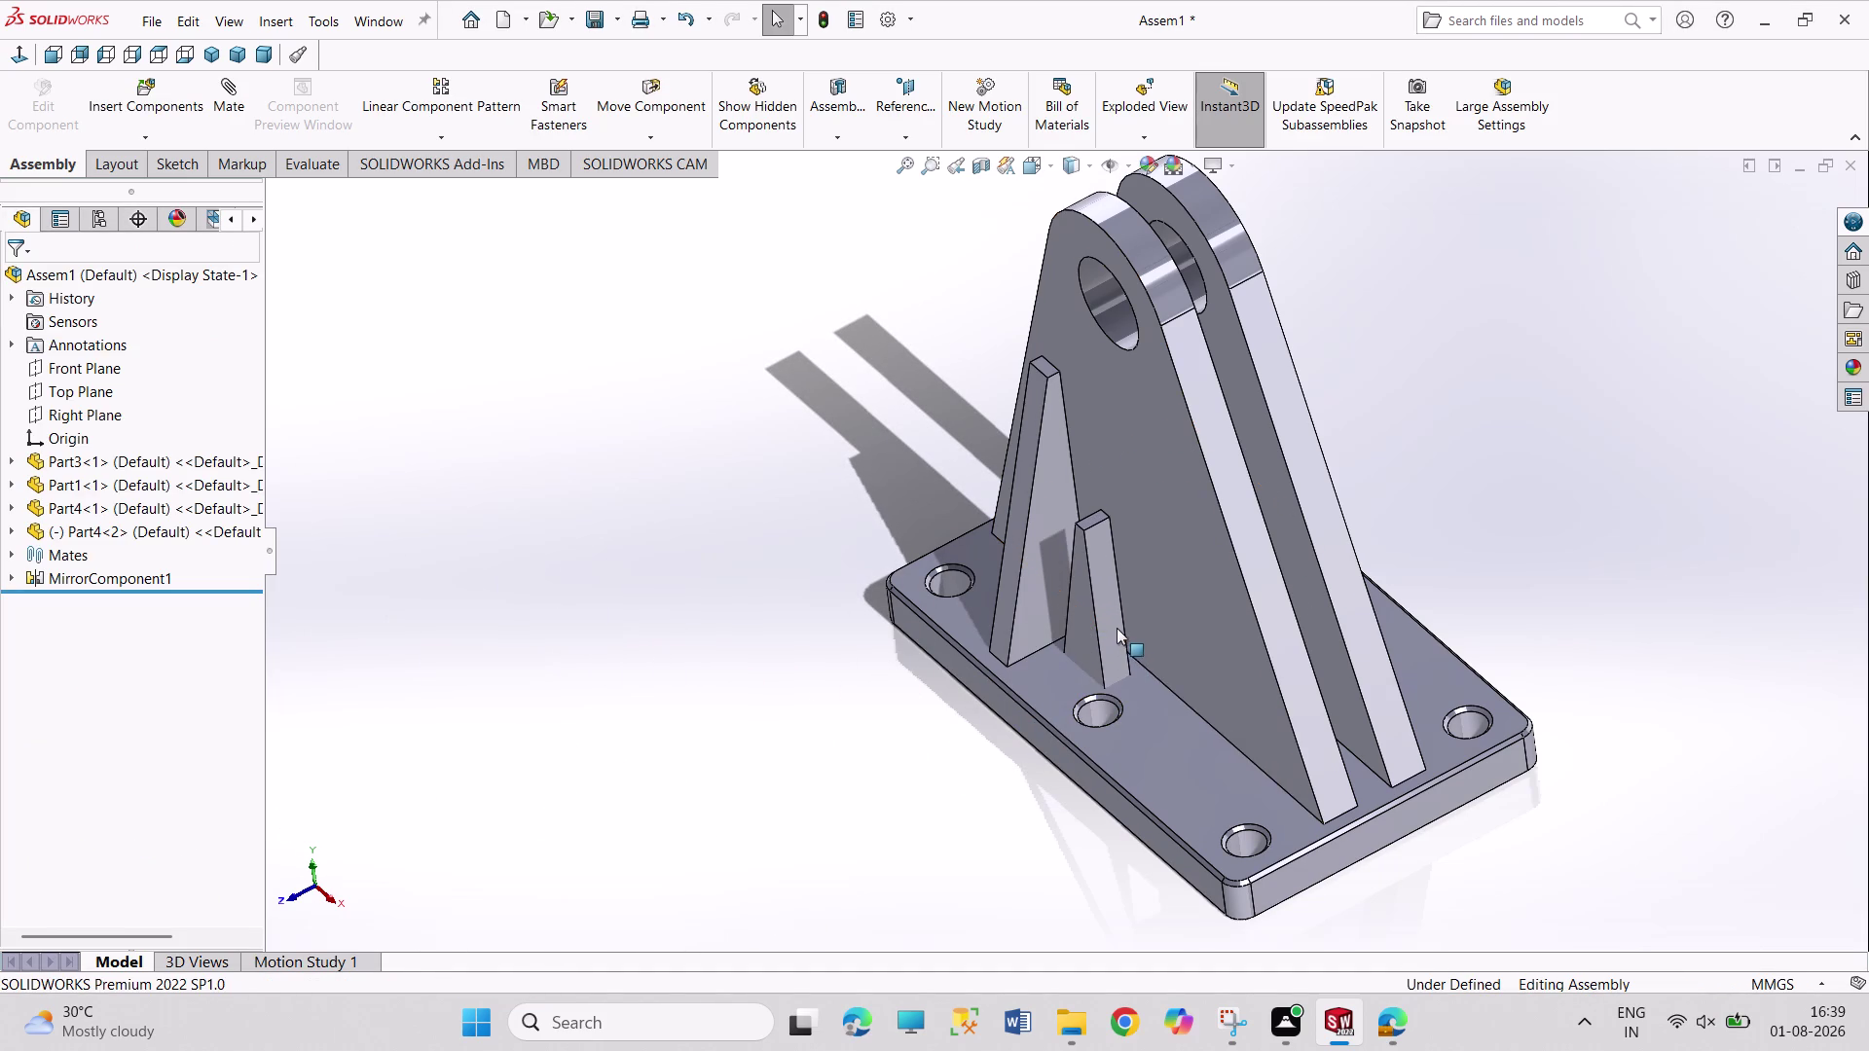
click(1115, 624)
click(1176, 595)
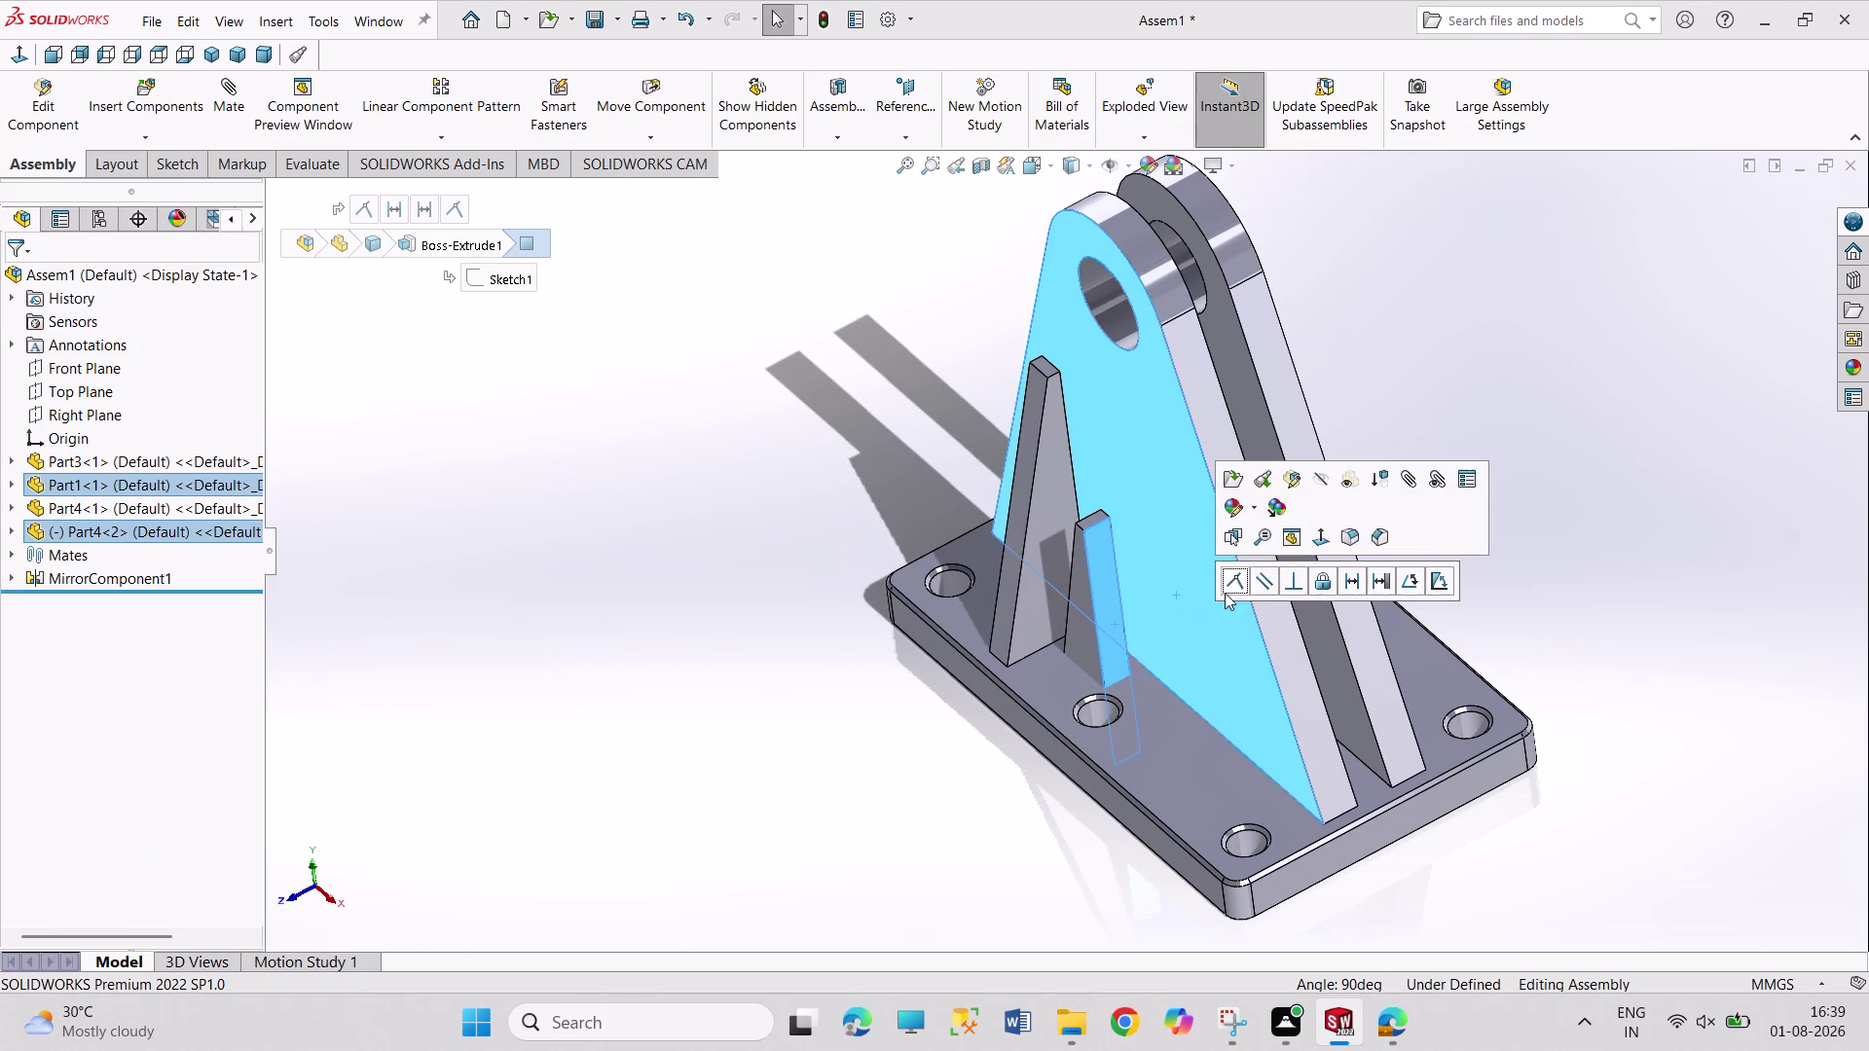
click(1236, 576)
drag(1109, 661, 1092, 377)
Mate the second rib's bottom face coincident with the base plate top face.
middle_drag(1037, 713, 992, 565)
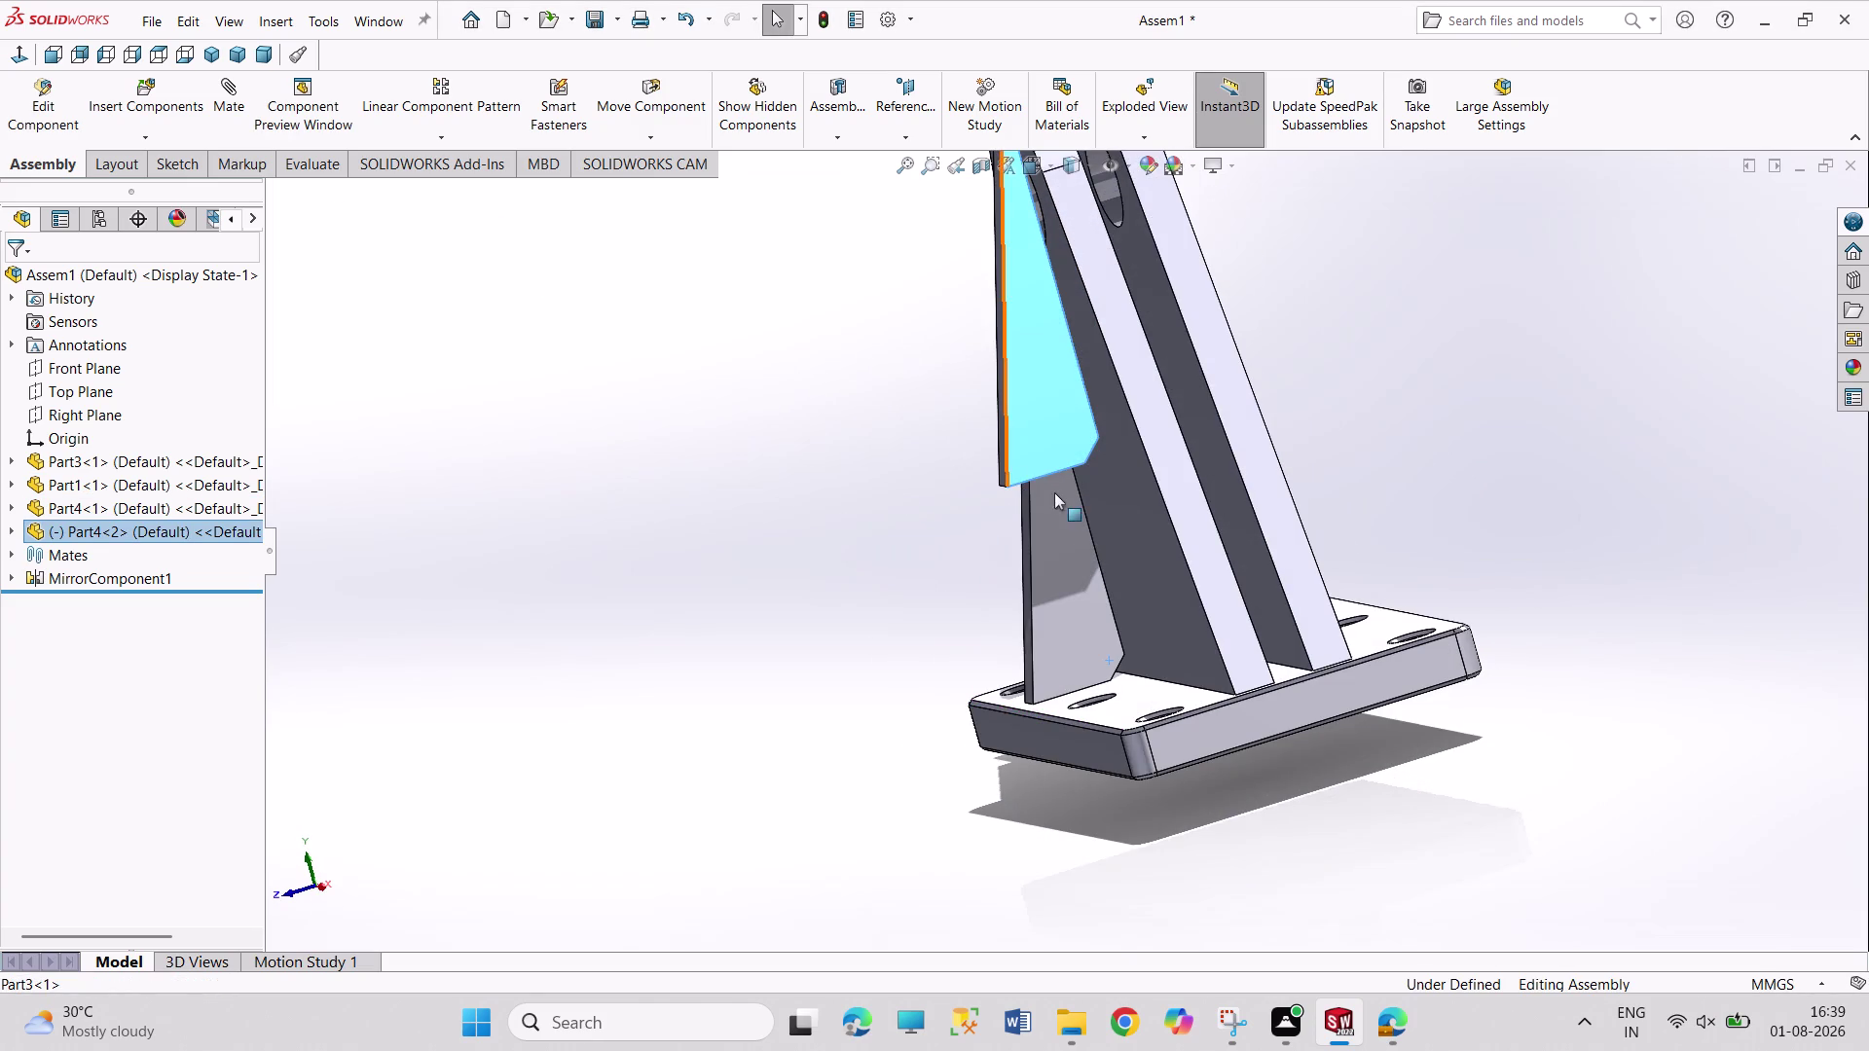
middle_drag(1060, 518, 1028, 393)
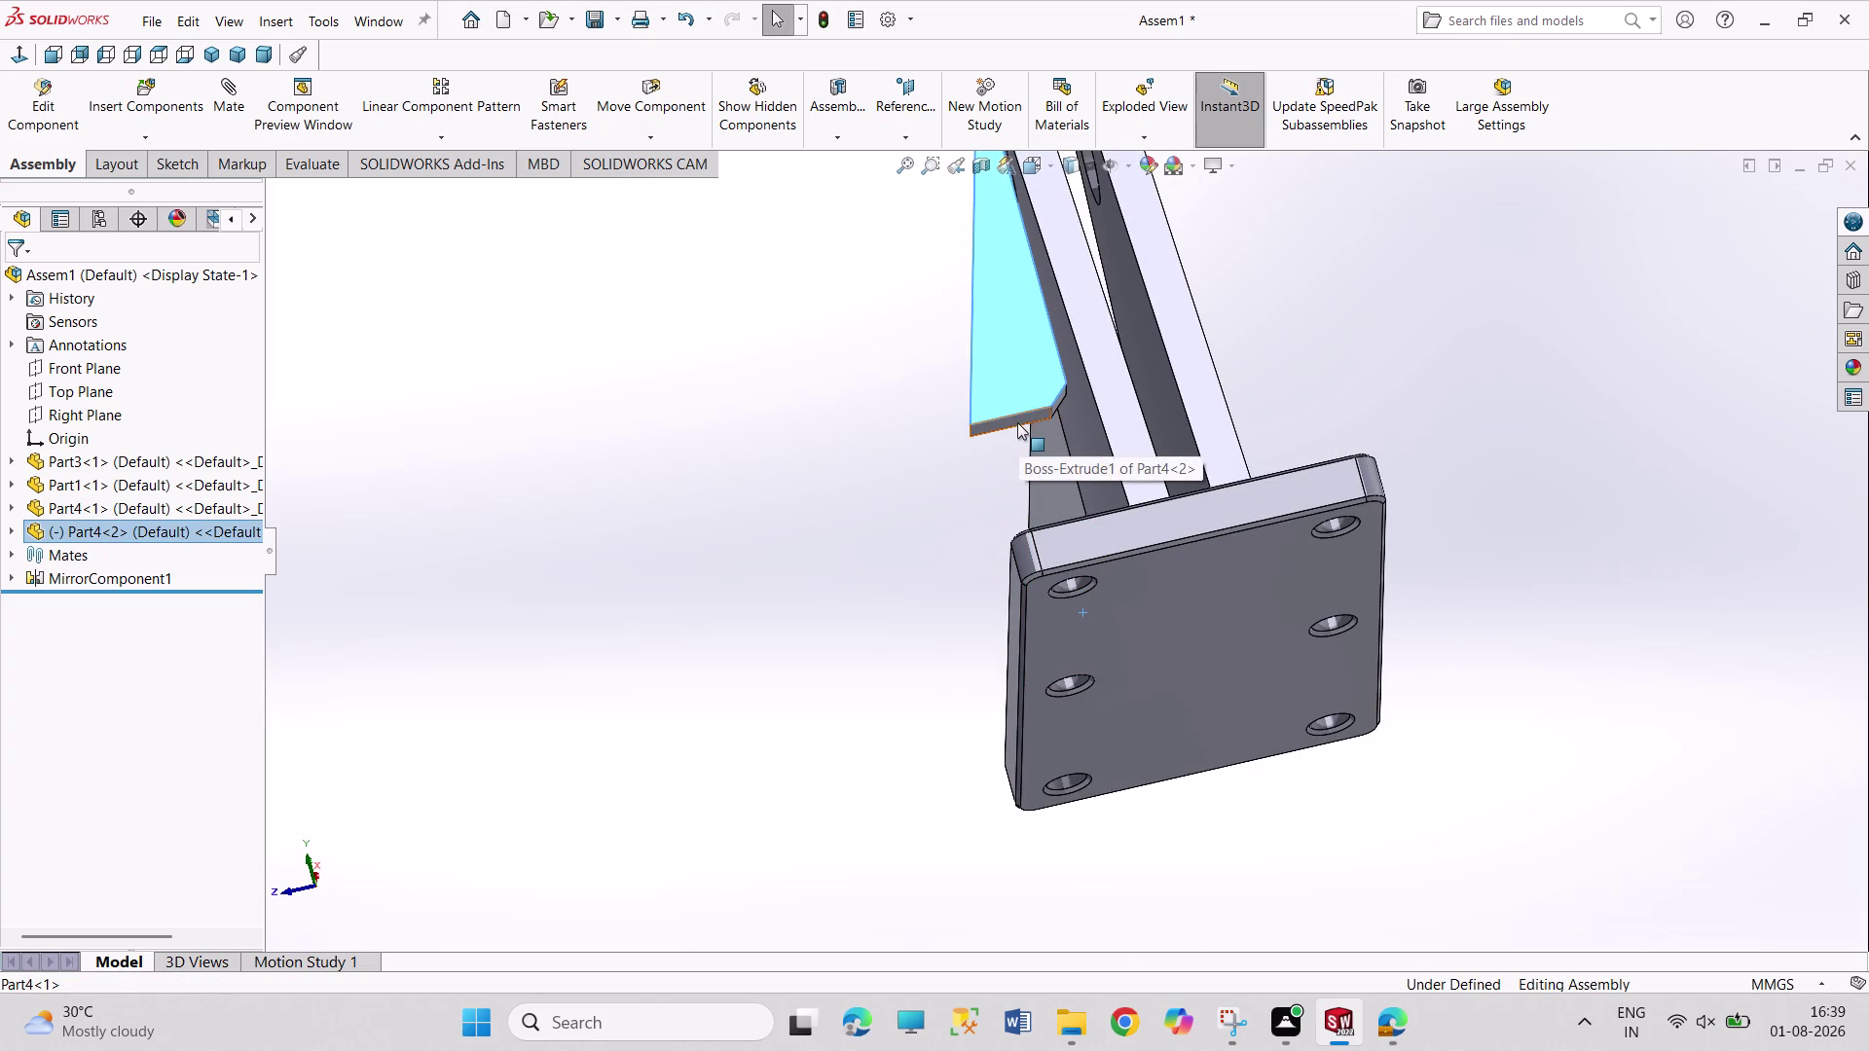
click(1017, 422)
middle_drag(914, 414, 1005, 706)
click(1113, 624)
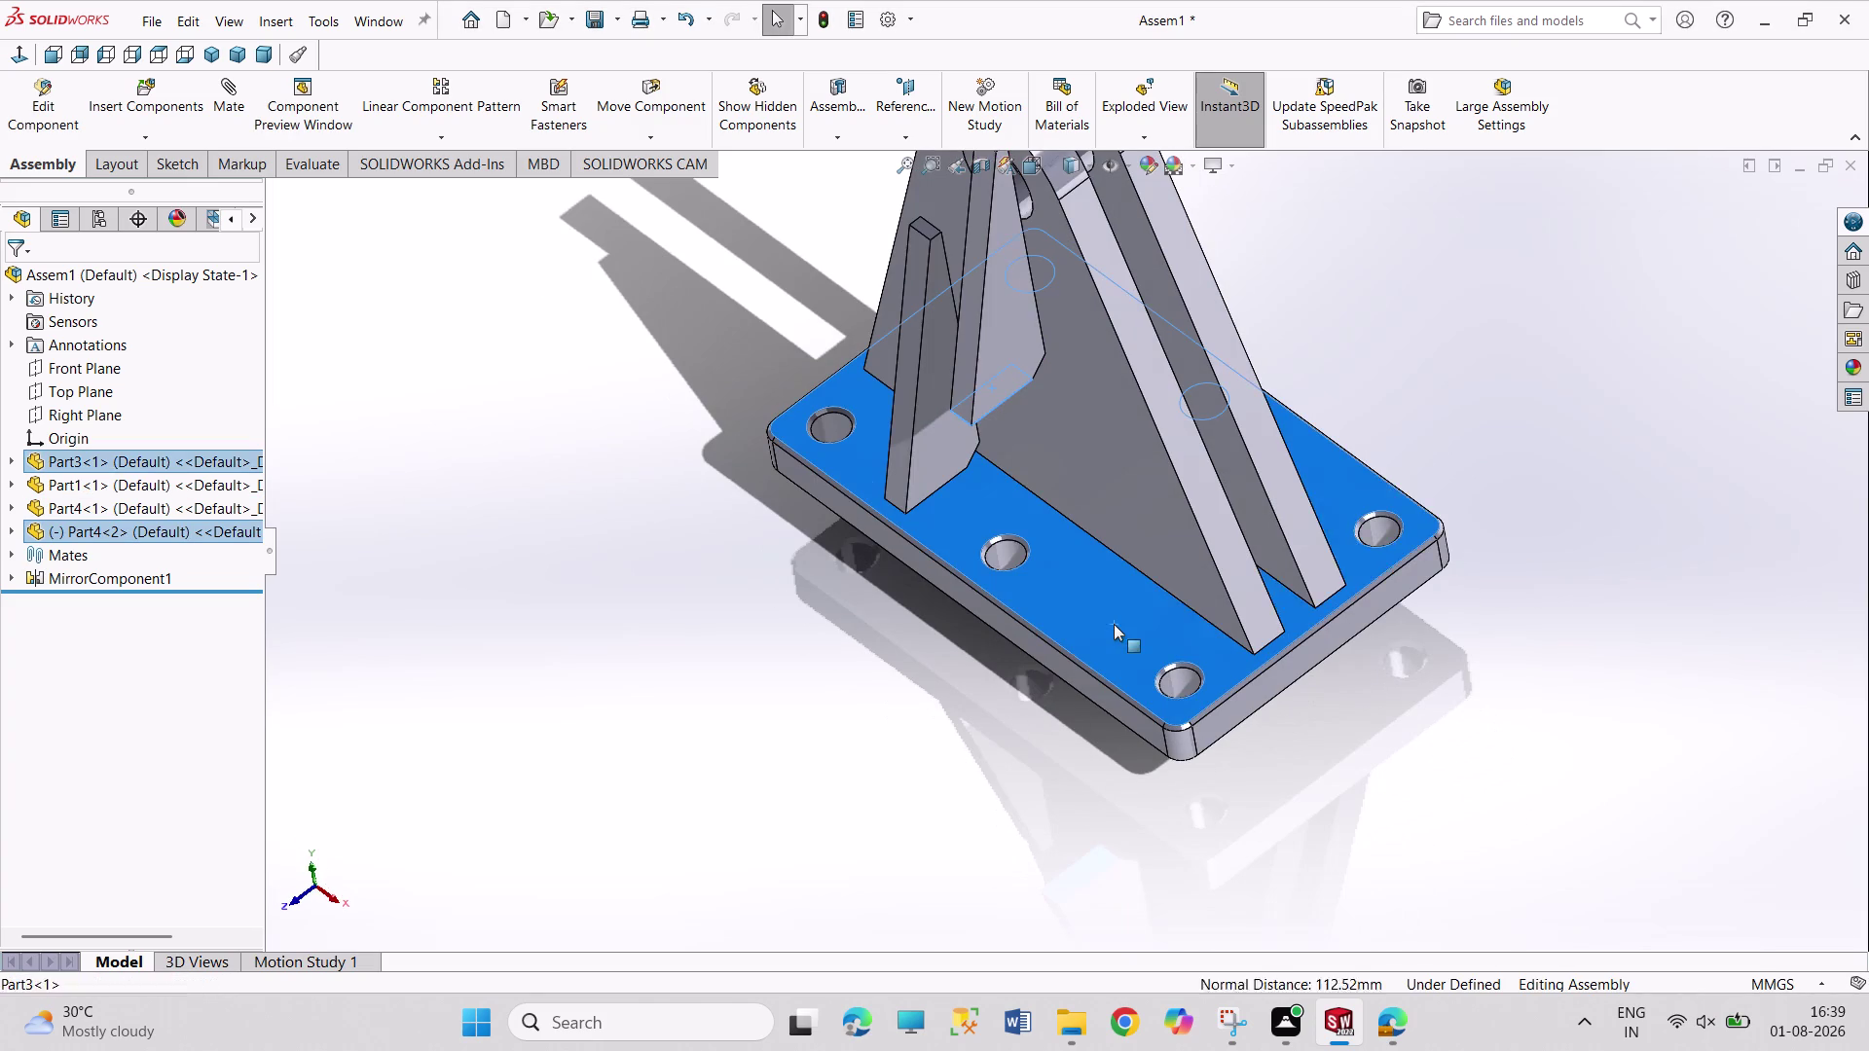
click(1165, 606)
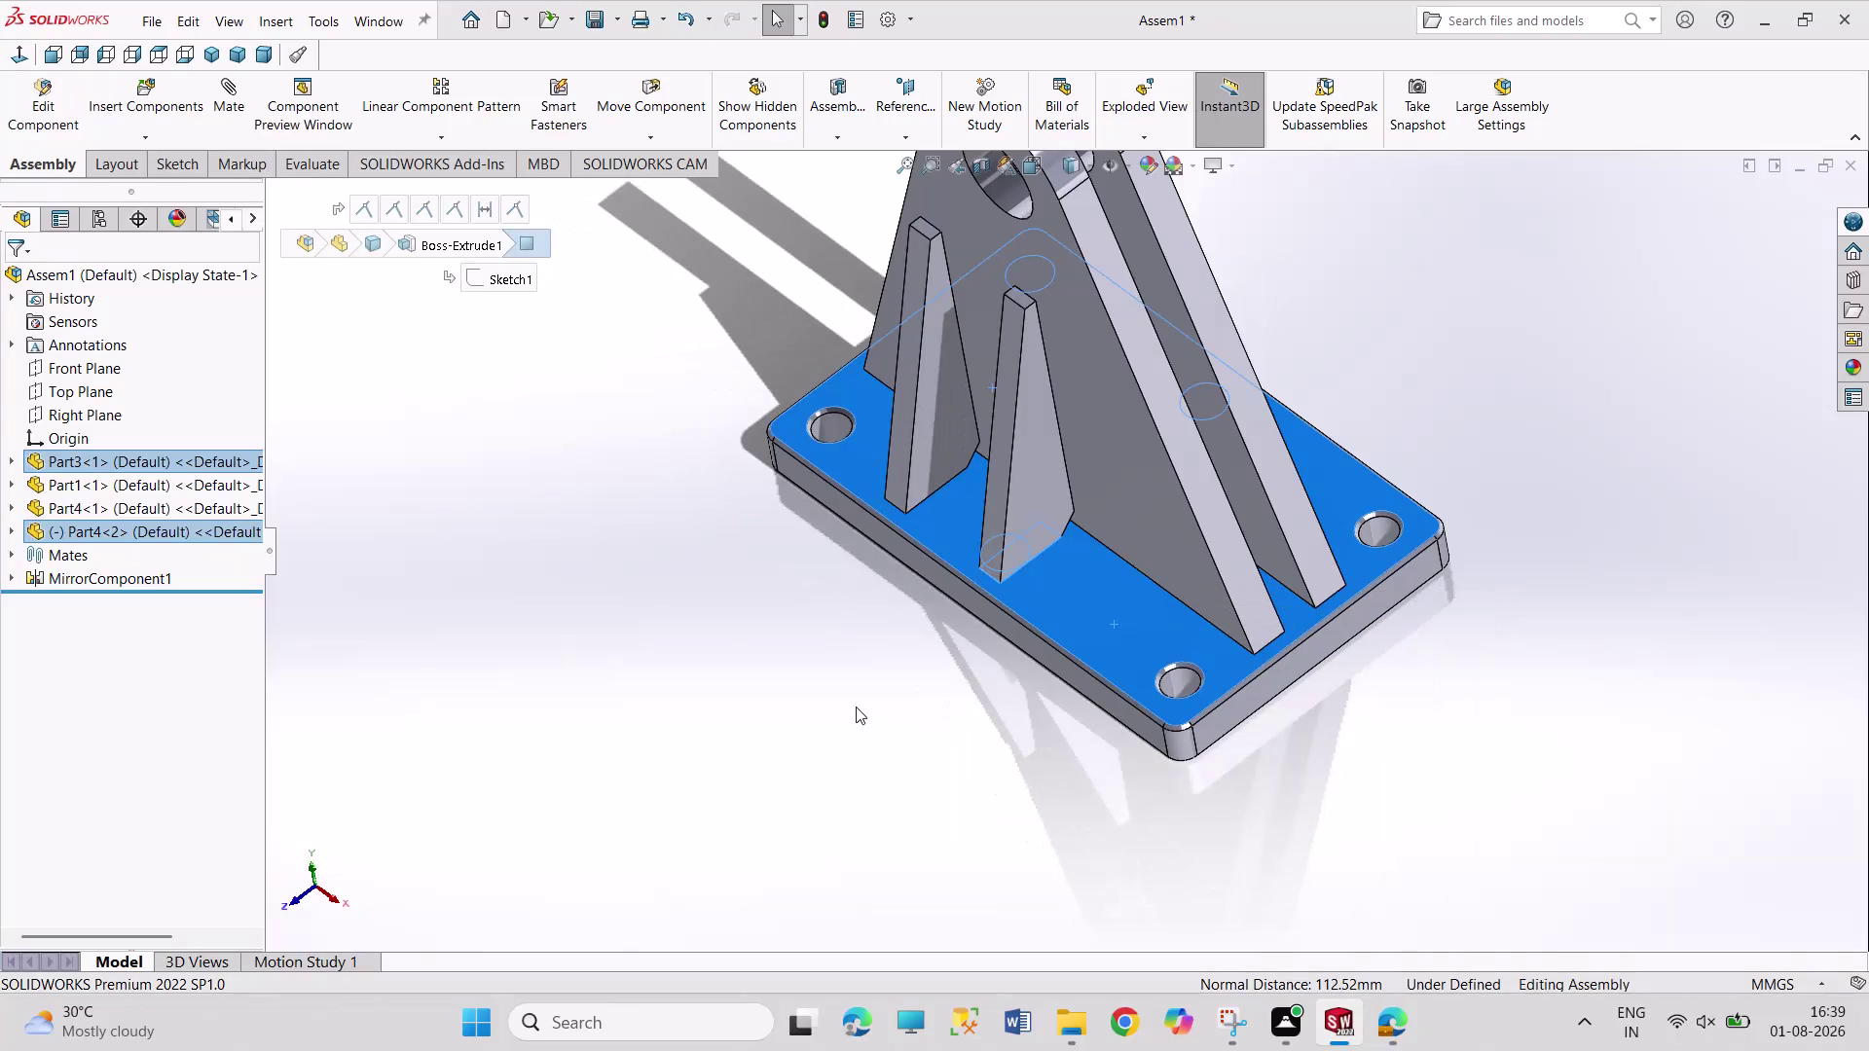
middle_drag(849, 689, 963, 832)
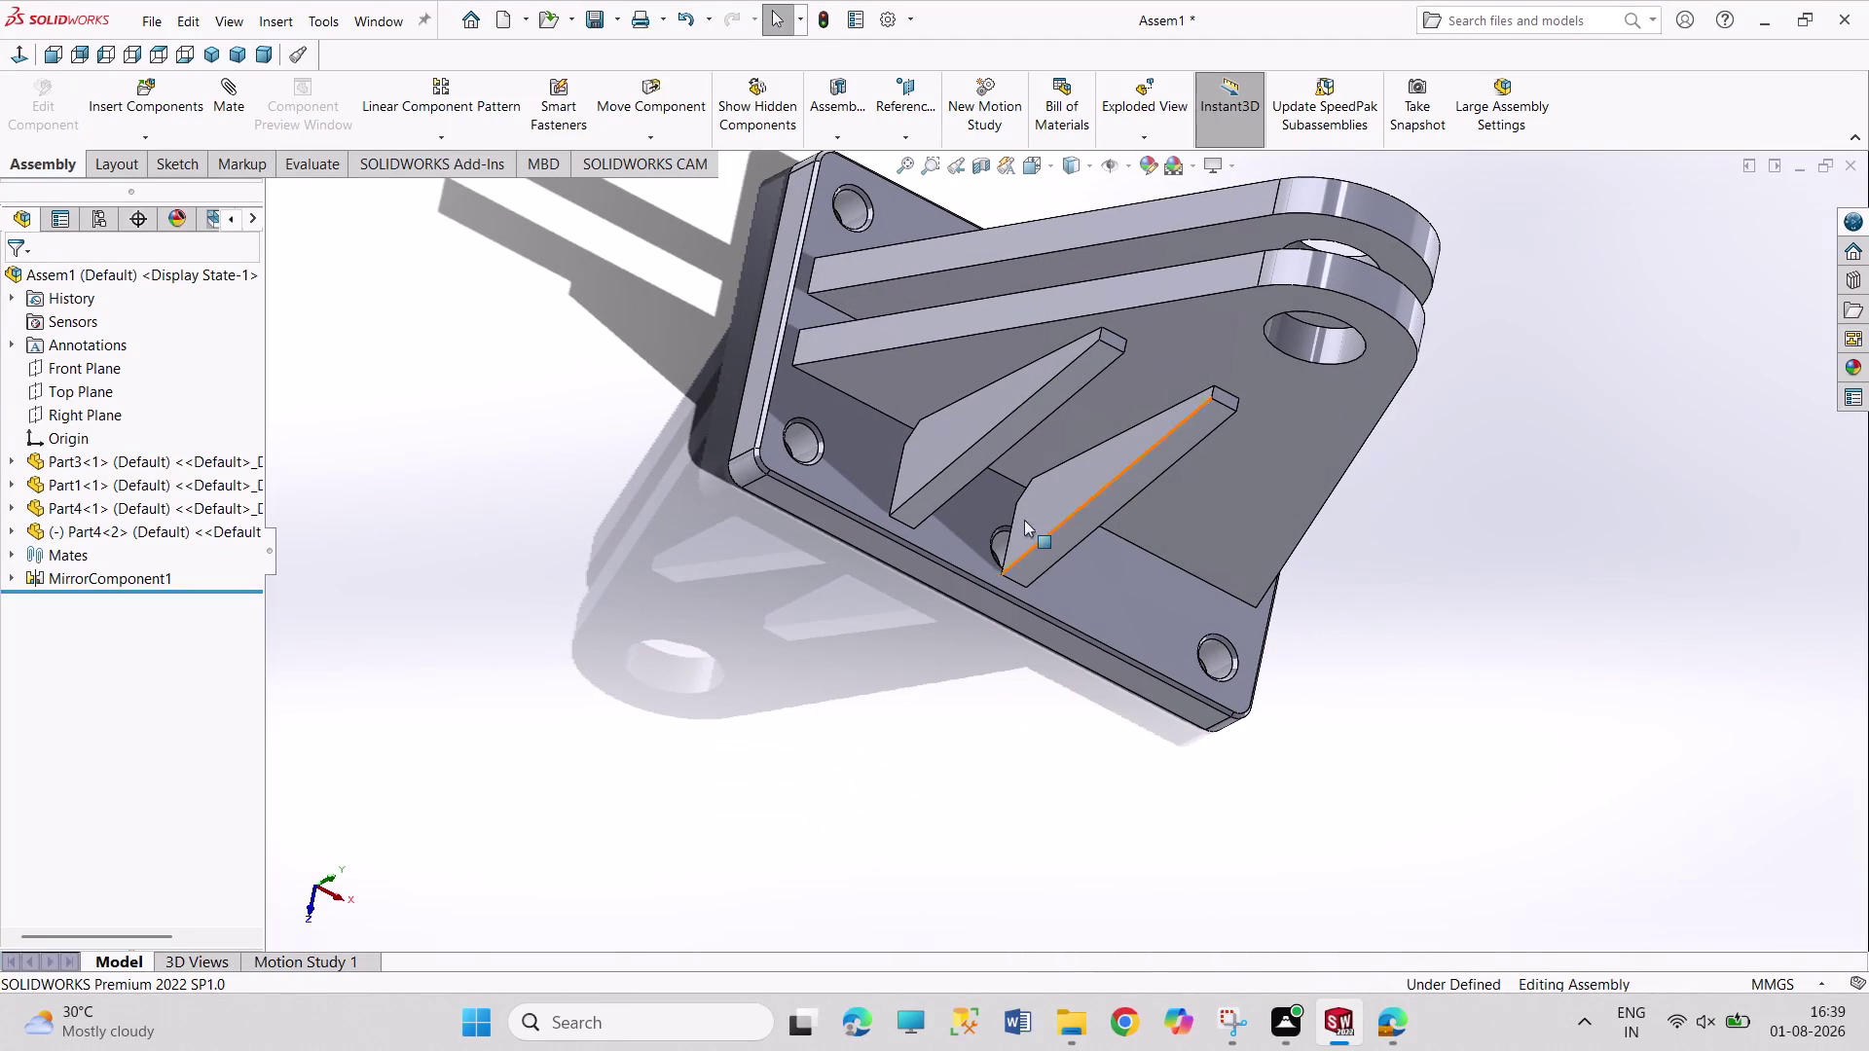
click(1068, 502)
middle_drag(956, 748, 912, 692)
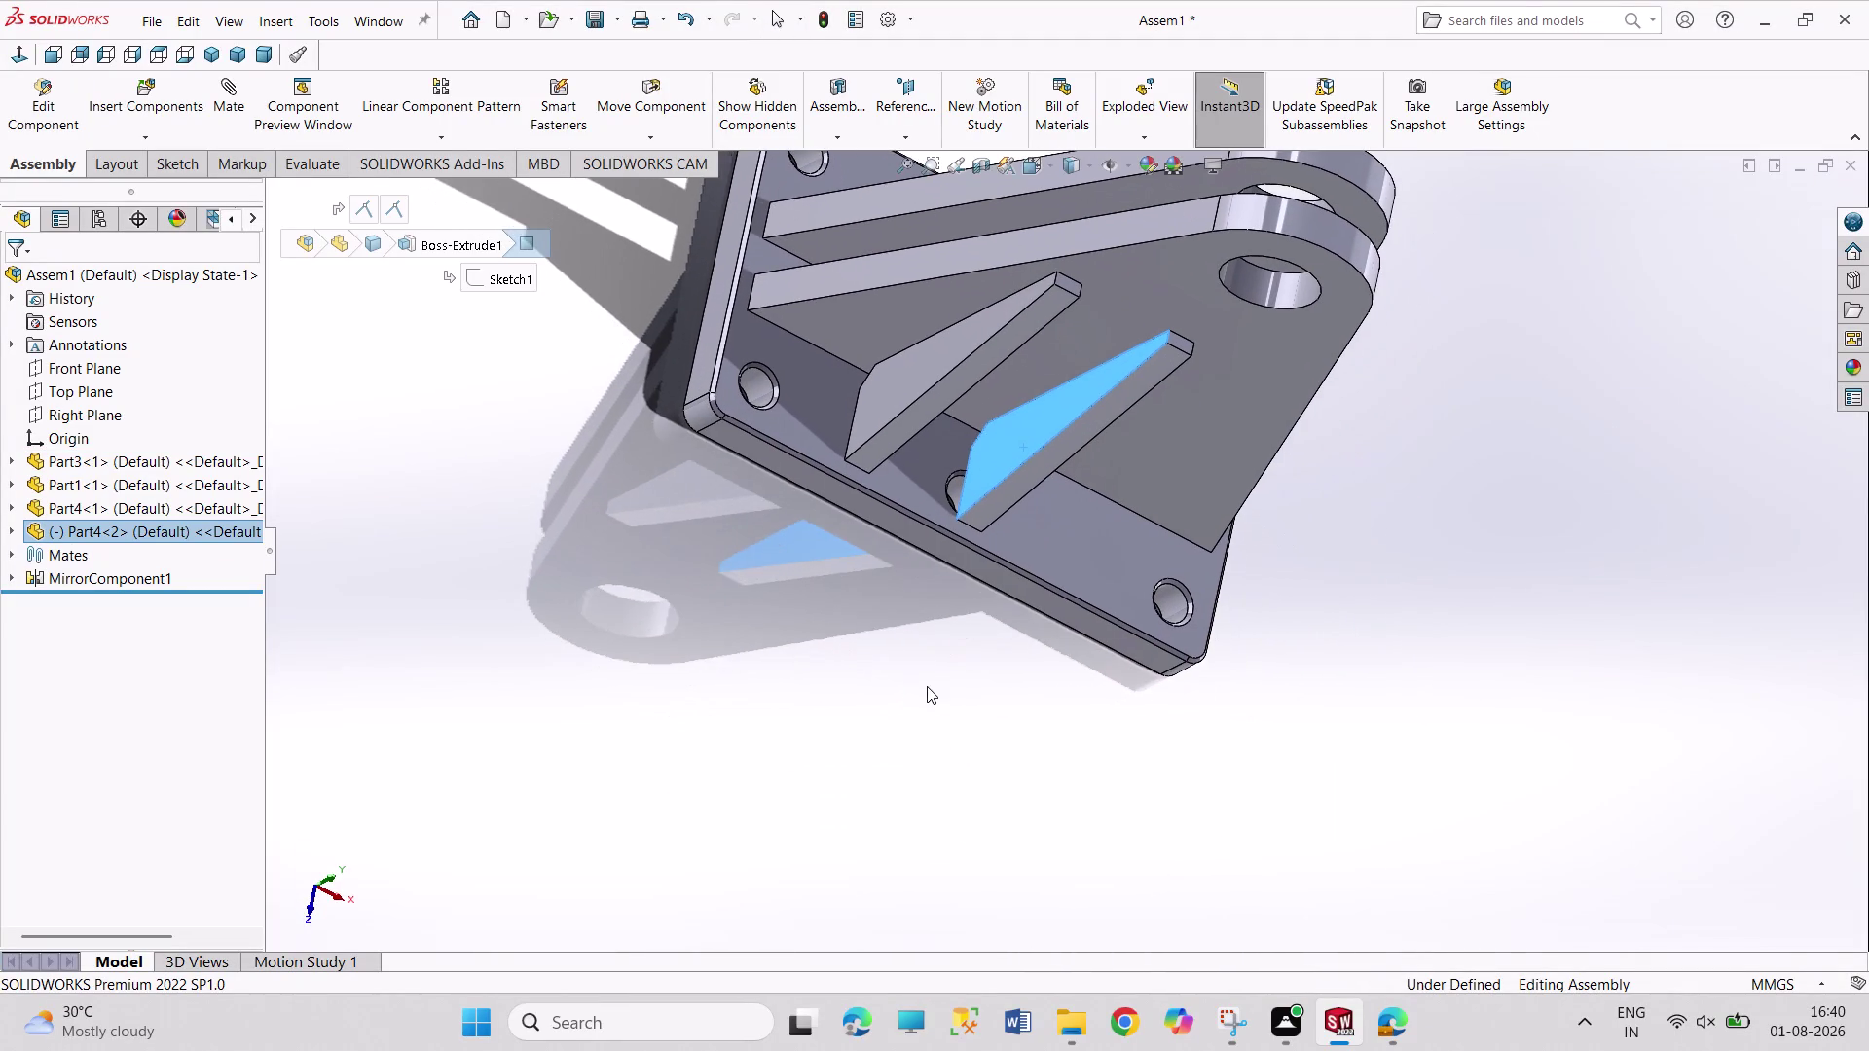
middle_drag(925, 683, 818, 524)
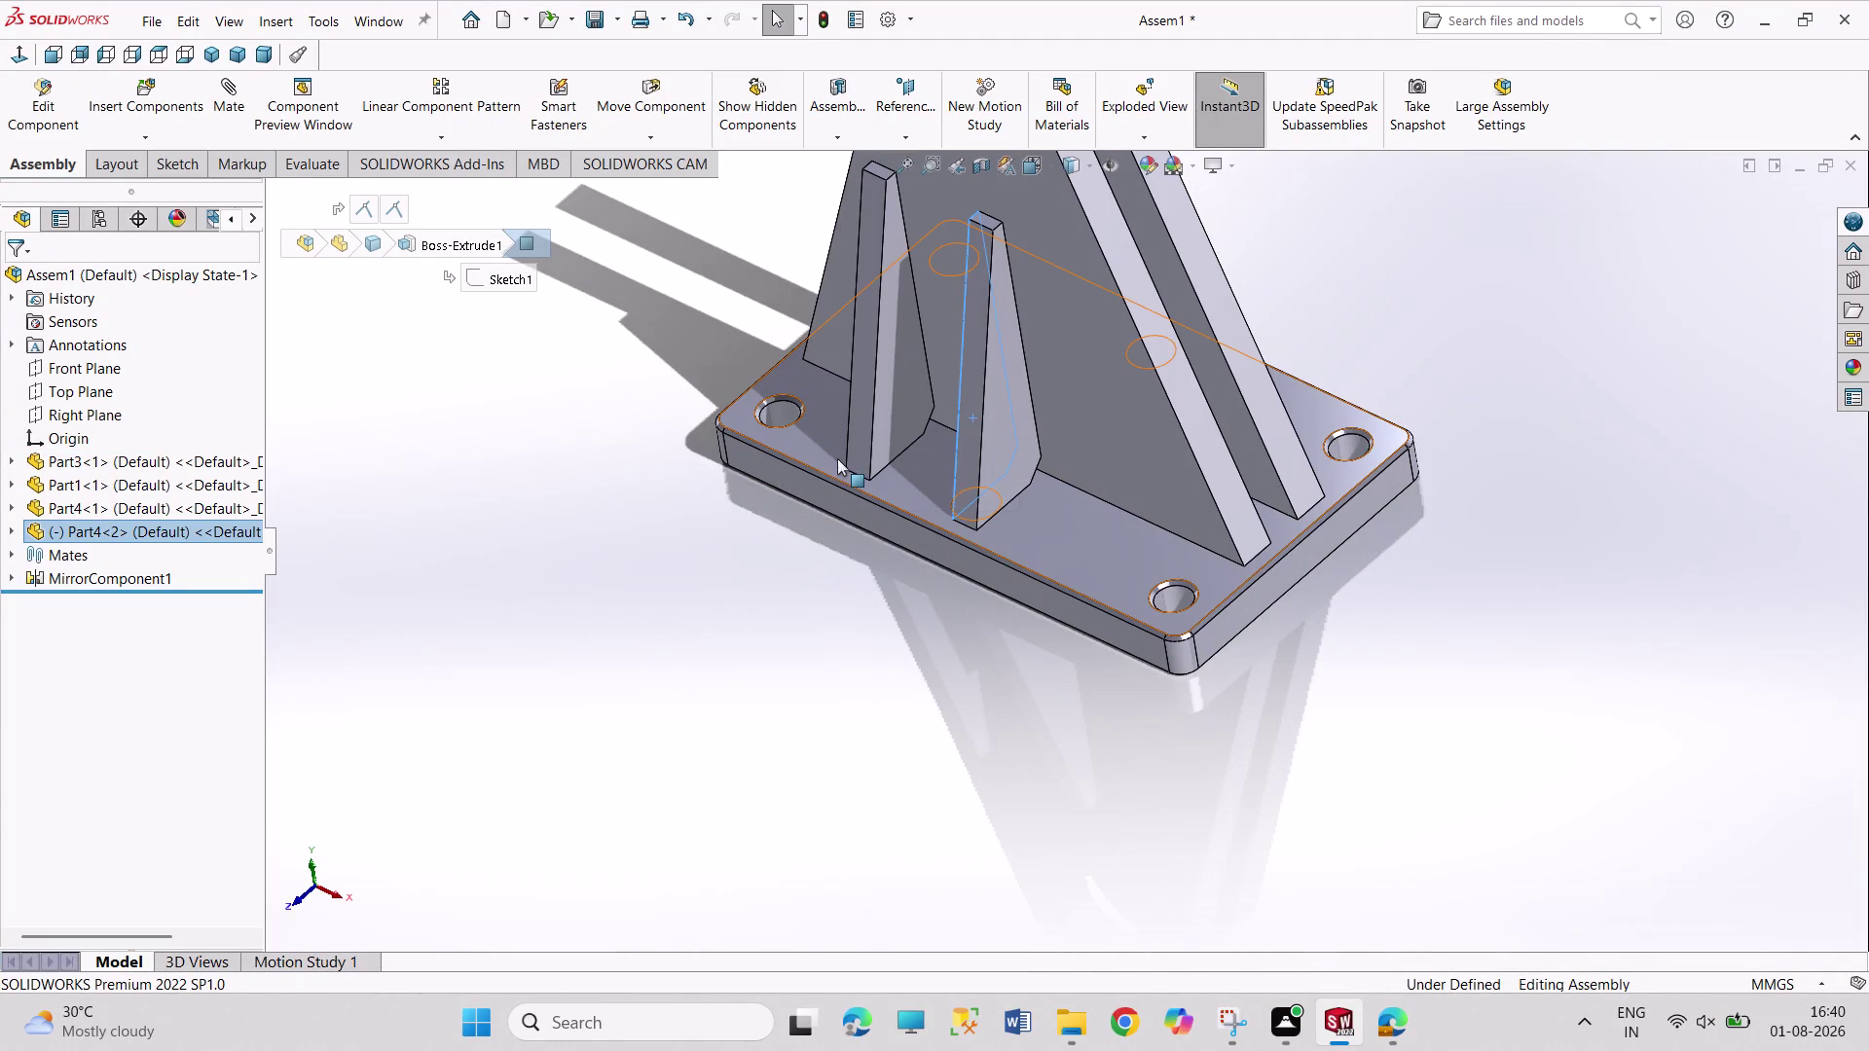
Space the two ribs 110 mm apart with a distance mate between their side faces.
click(900, 421)
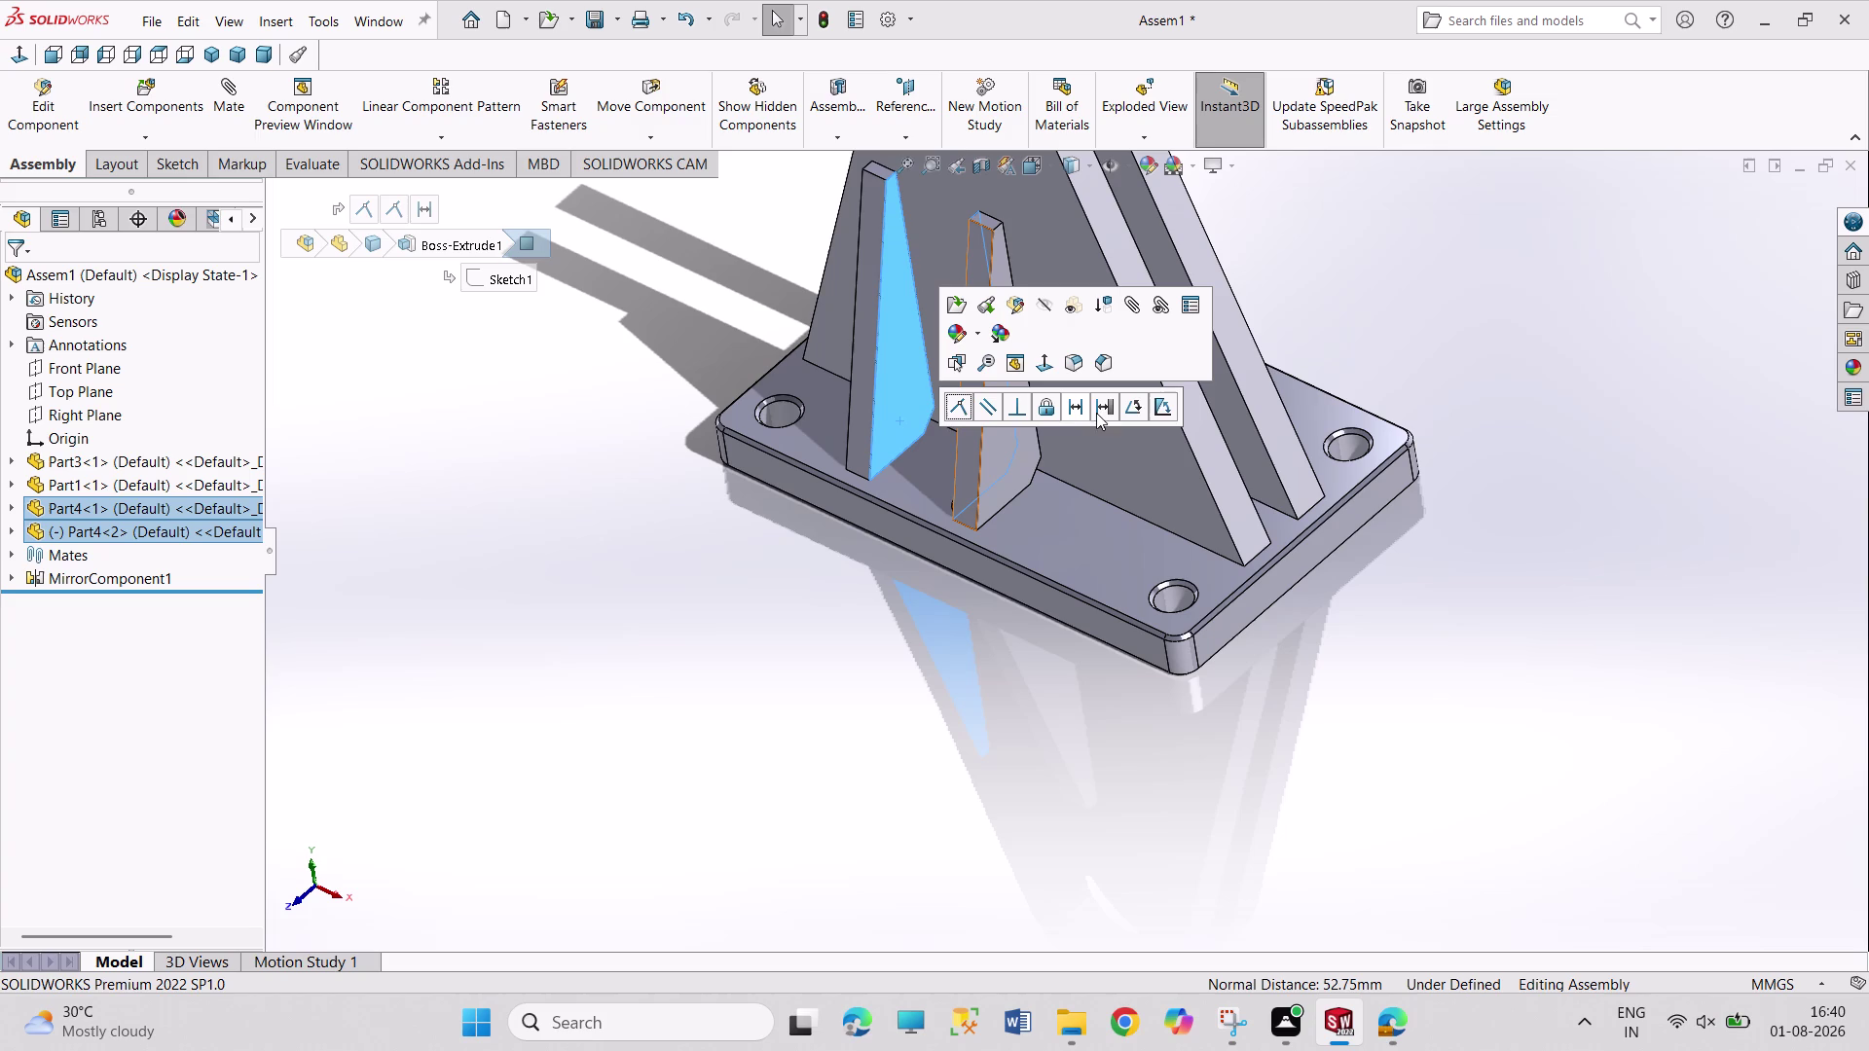
click(1081, 404)
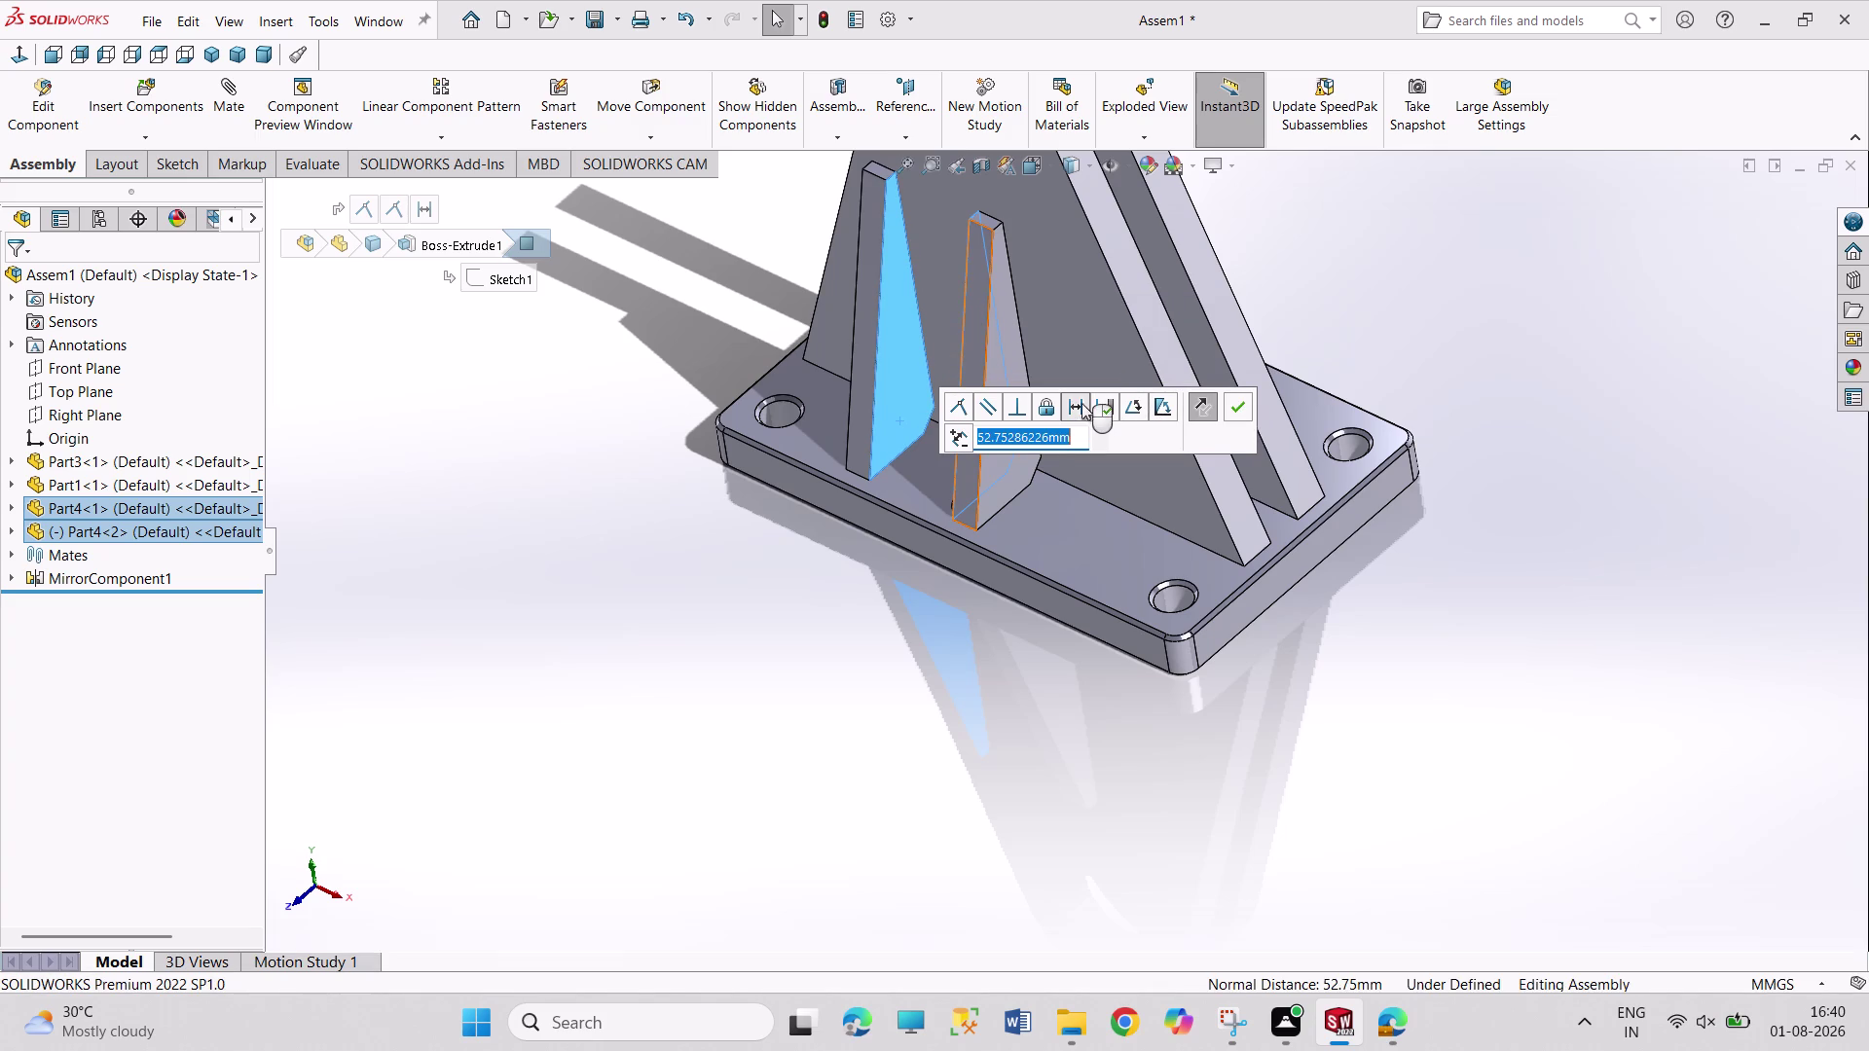
text(110)
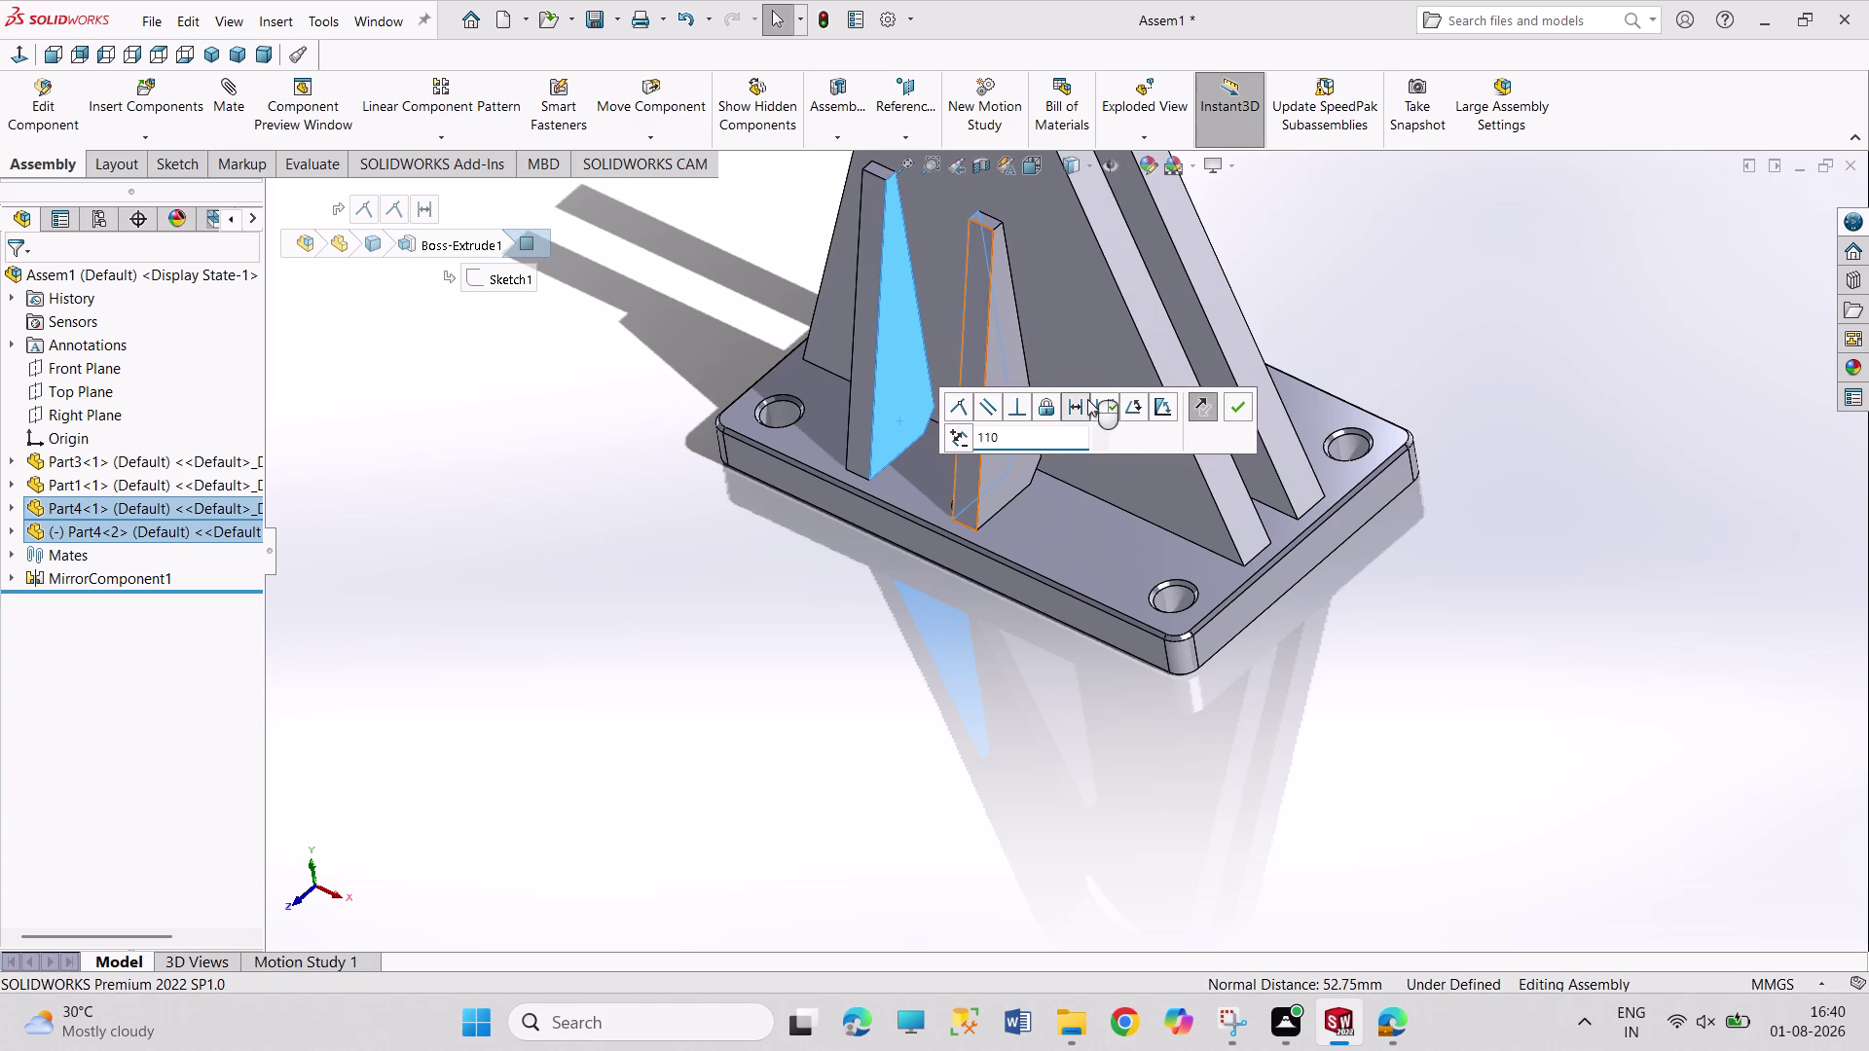
key(Return)
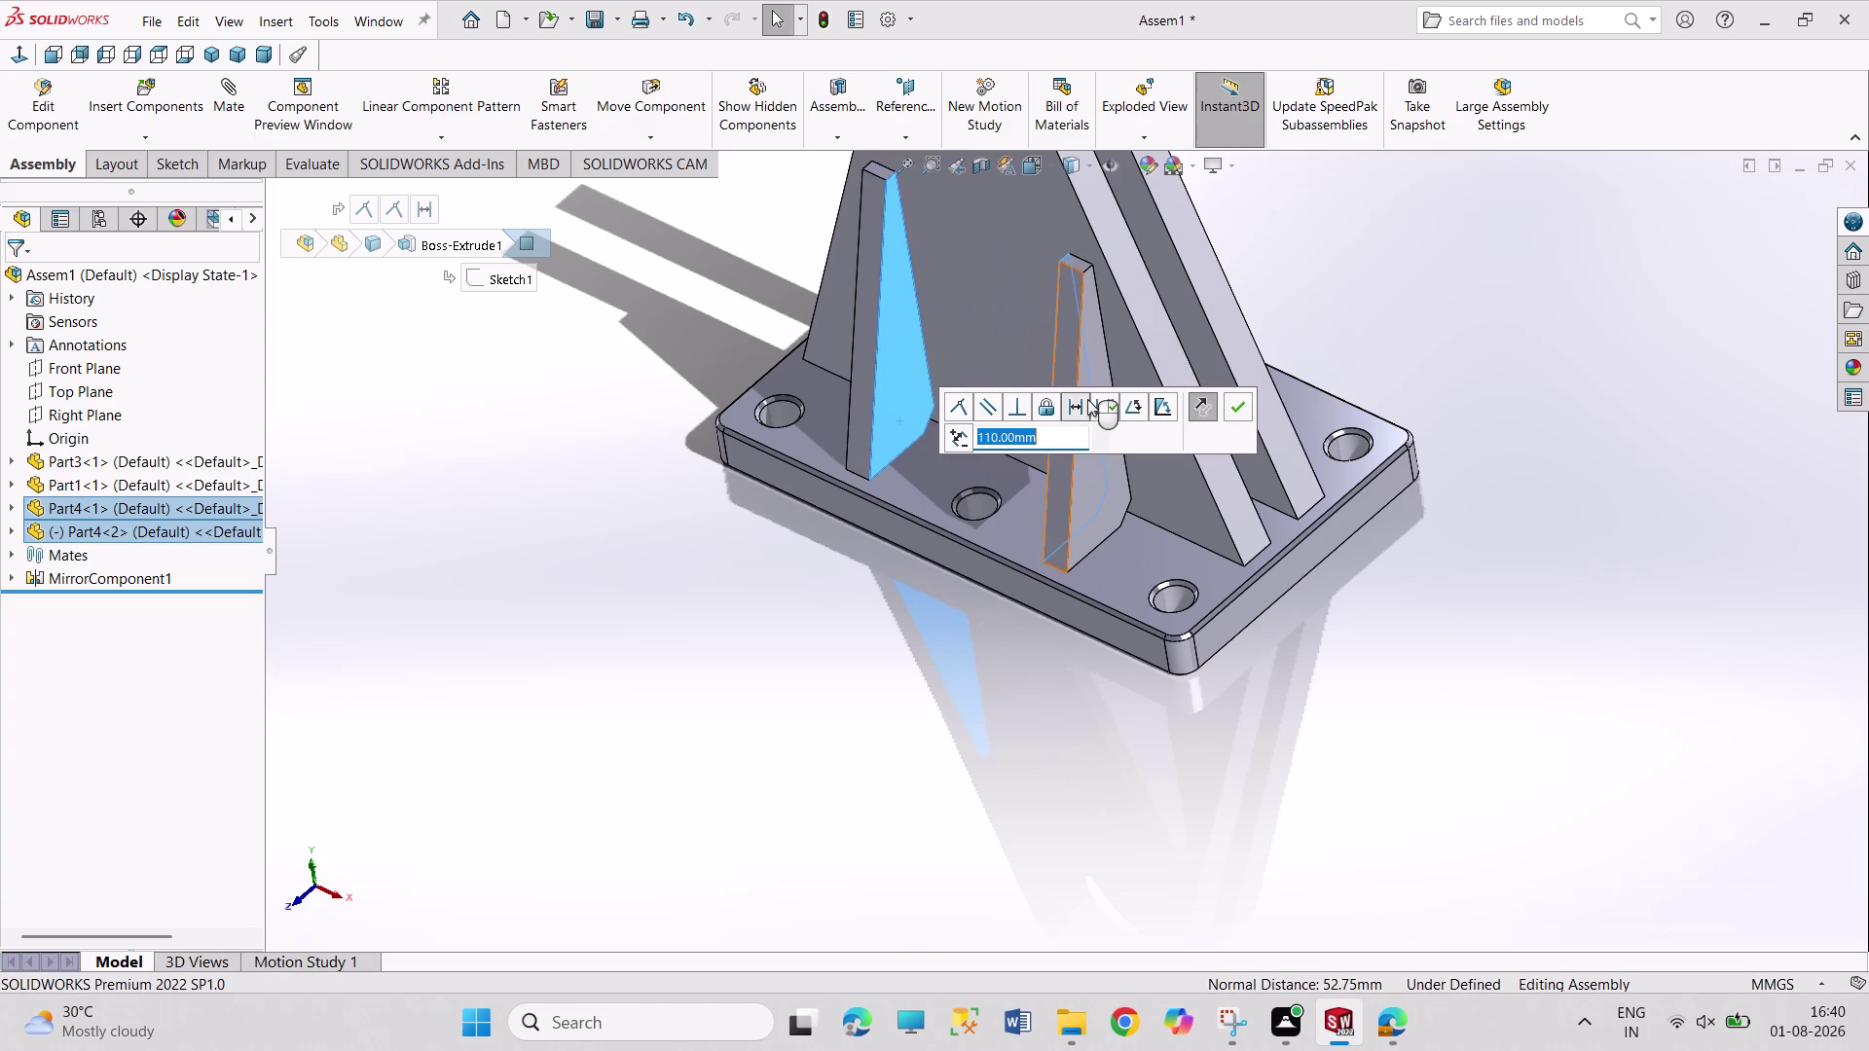
click(1230, 402)
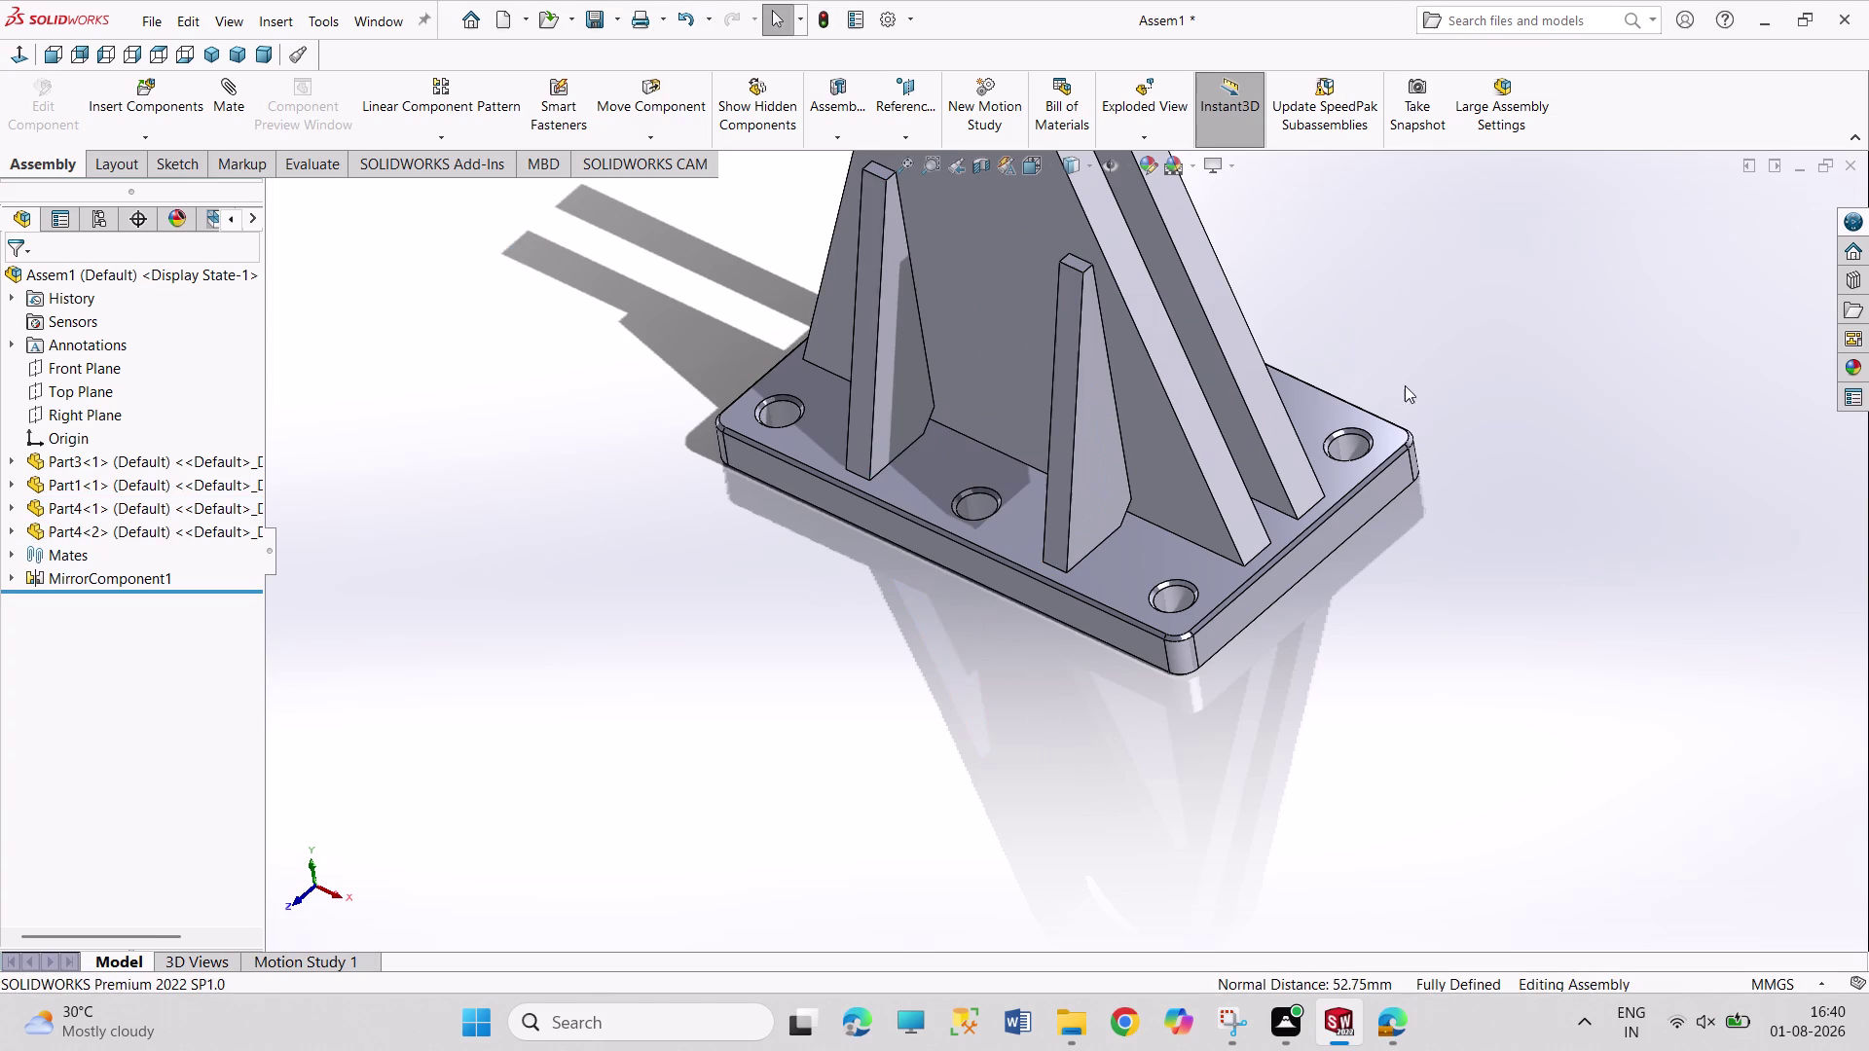
Orbit around the bracket to inspect the lugs, ribs and plate underside, then start Insert Components.
middle_drag(1460, 570, 1324, 625)
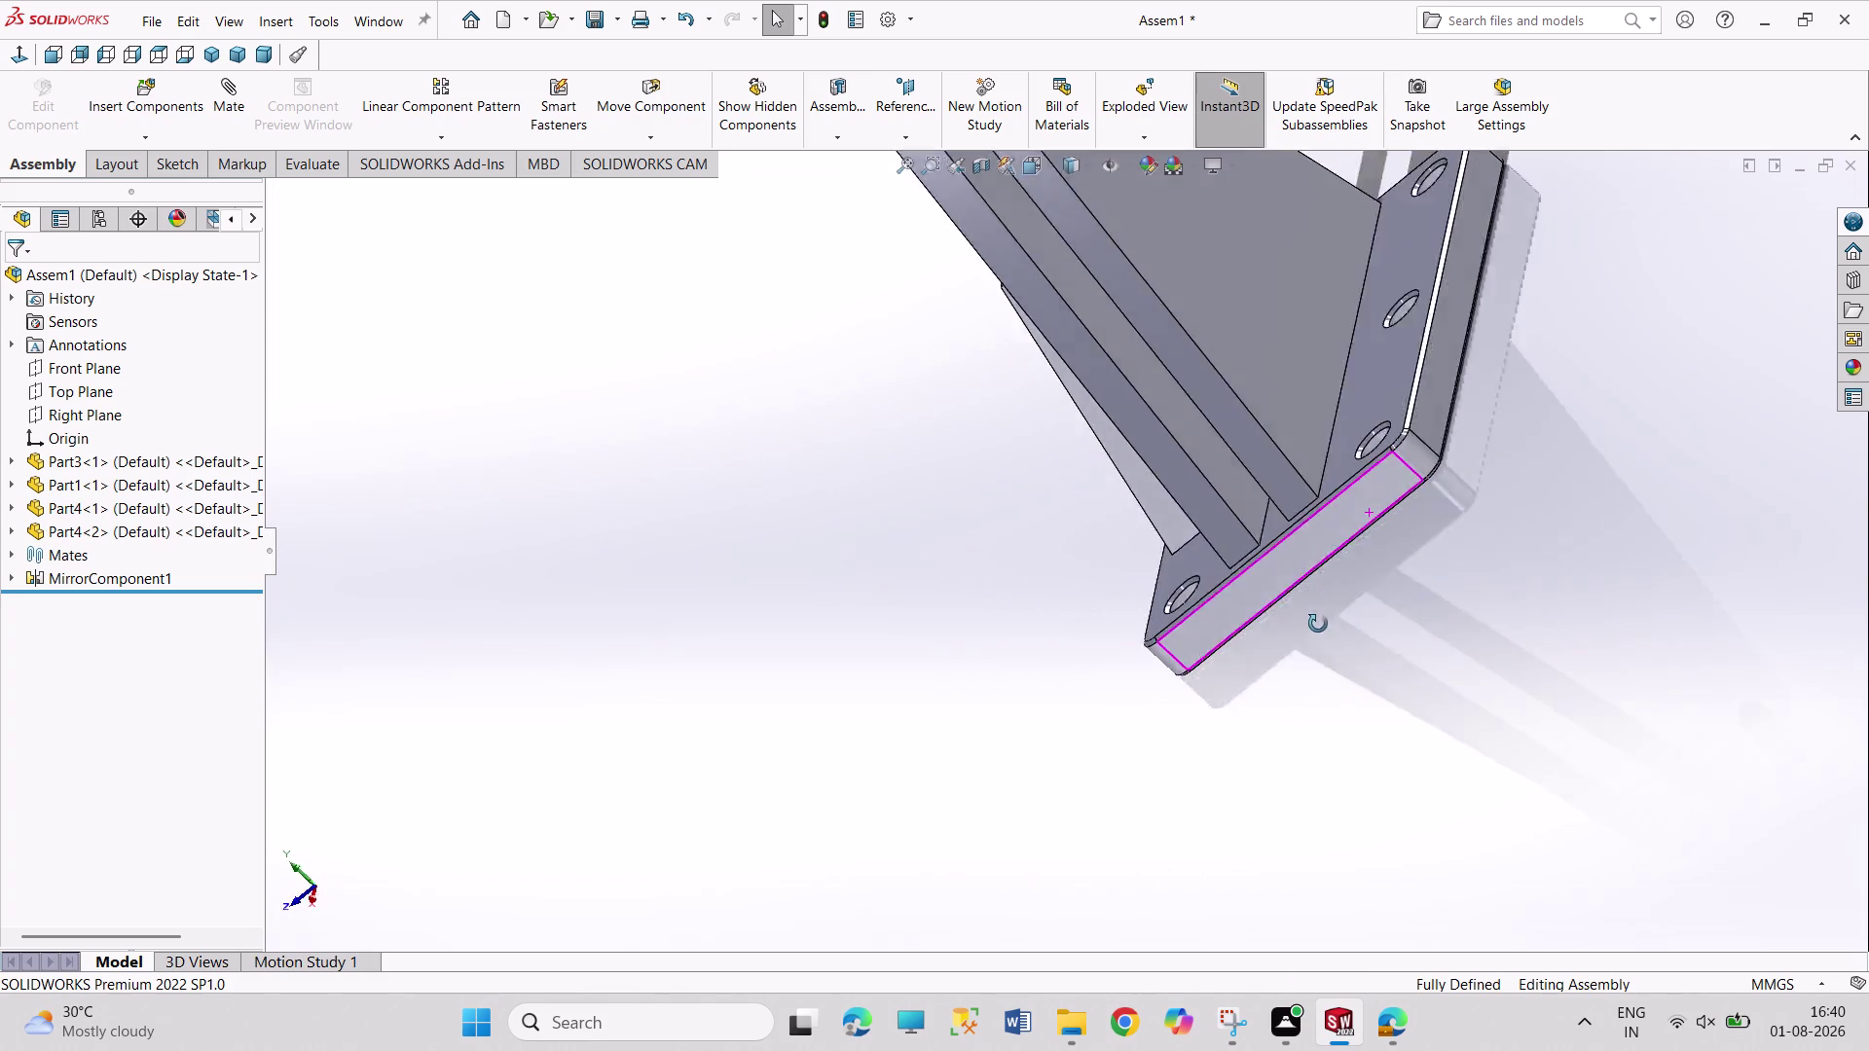
middle_drag(1325, 625, 1231, 452)
middle_drag(1539, 252, 1566, 581)
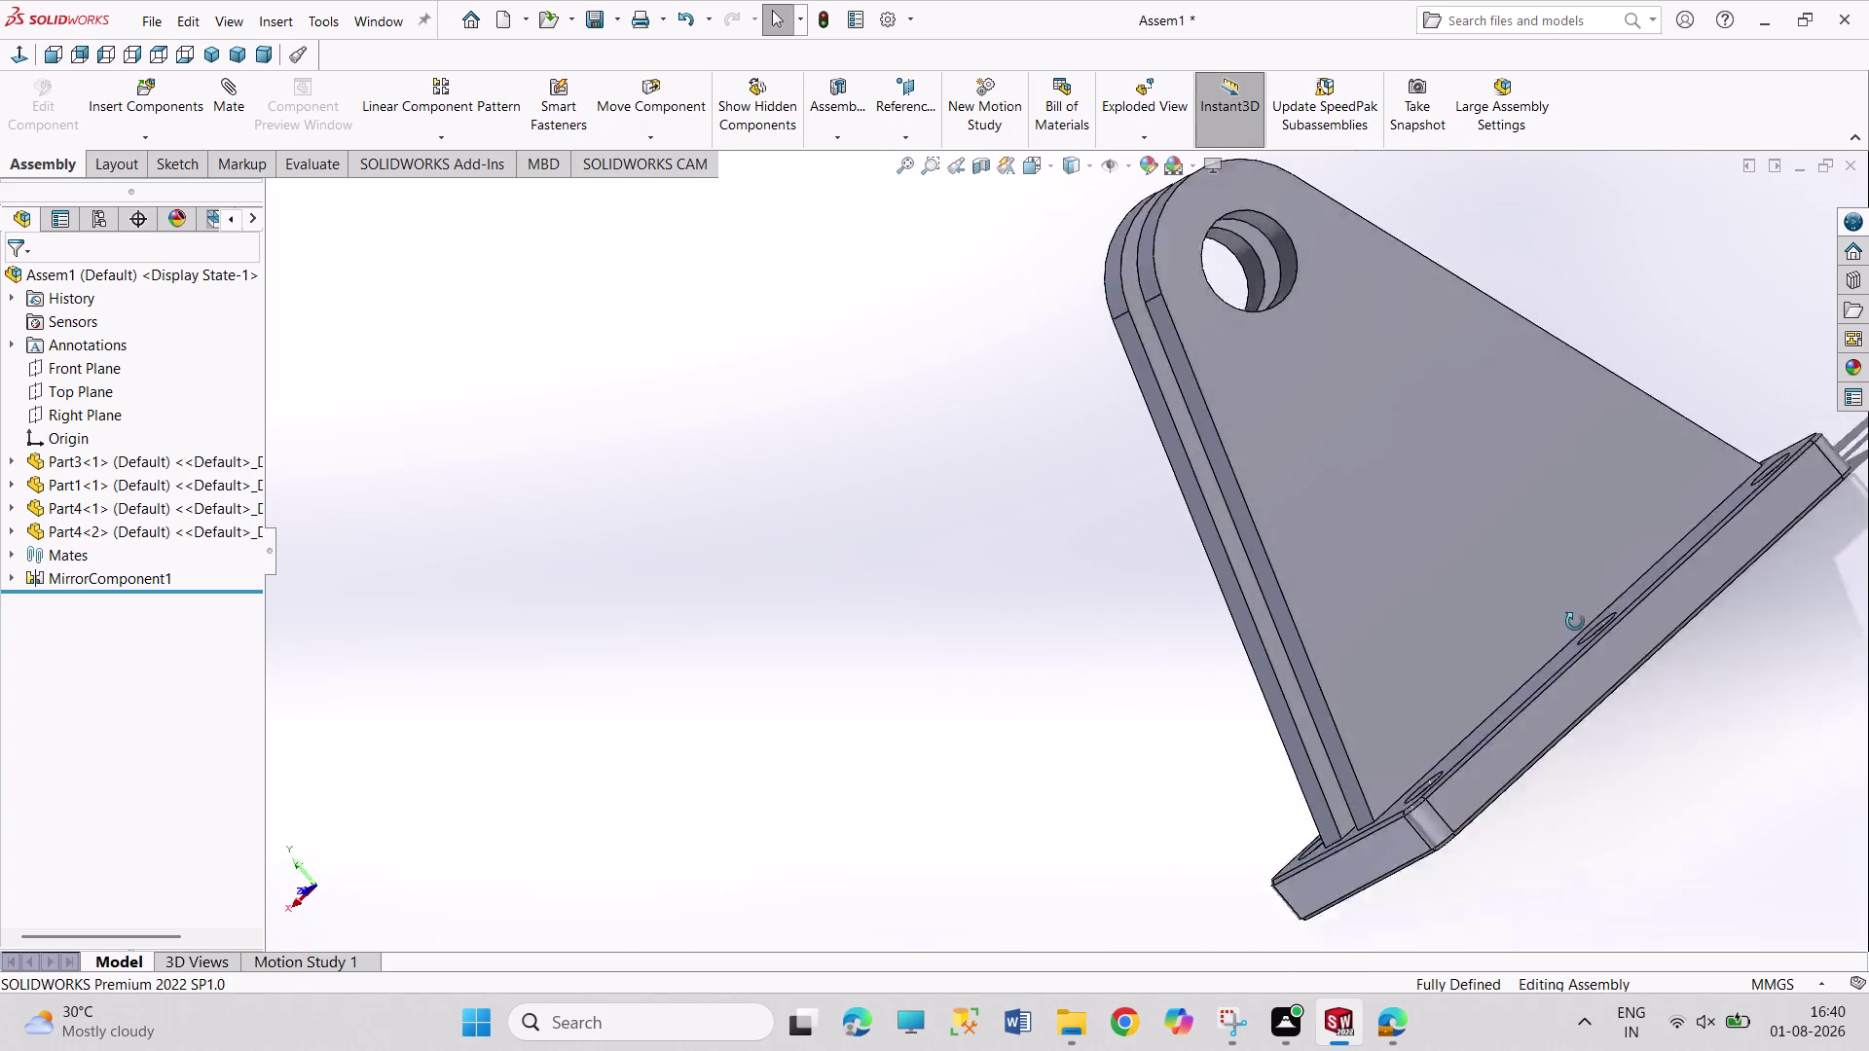
middle_drag(1566, 581, 1577, 645)
middle_drag(765, 537, 859, 285)
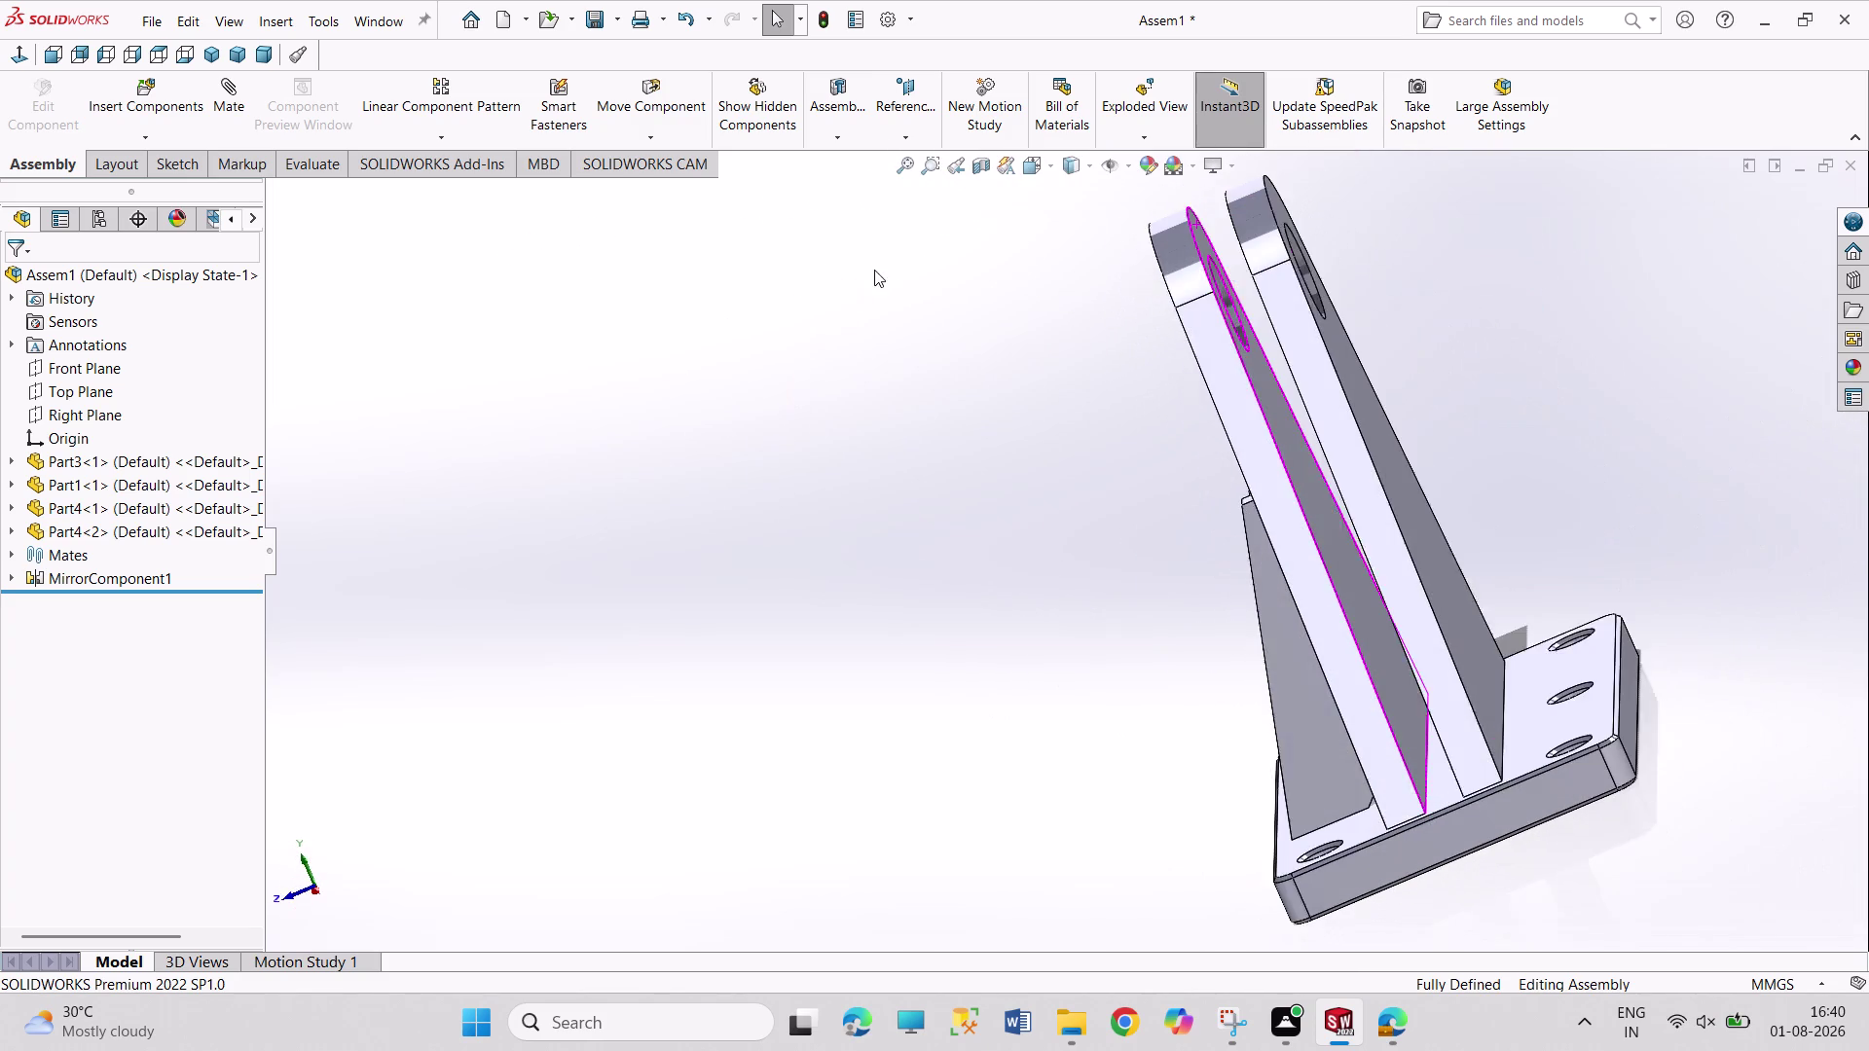
middle_drag(1069, 875, 794, 789)
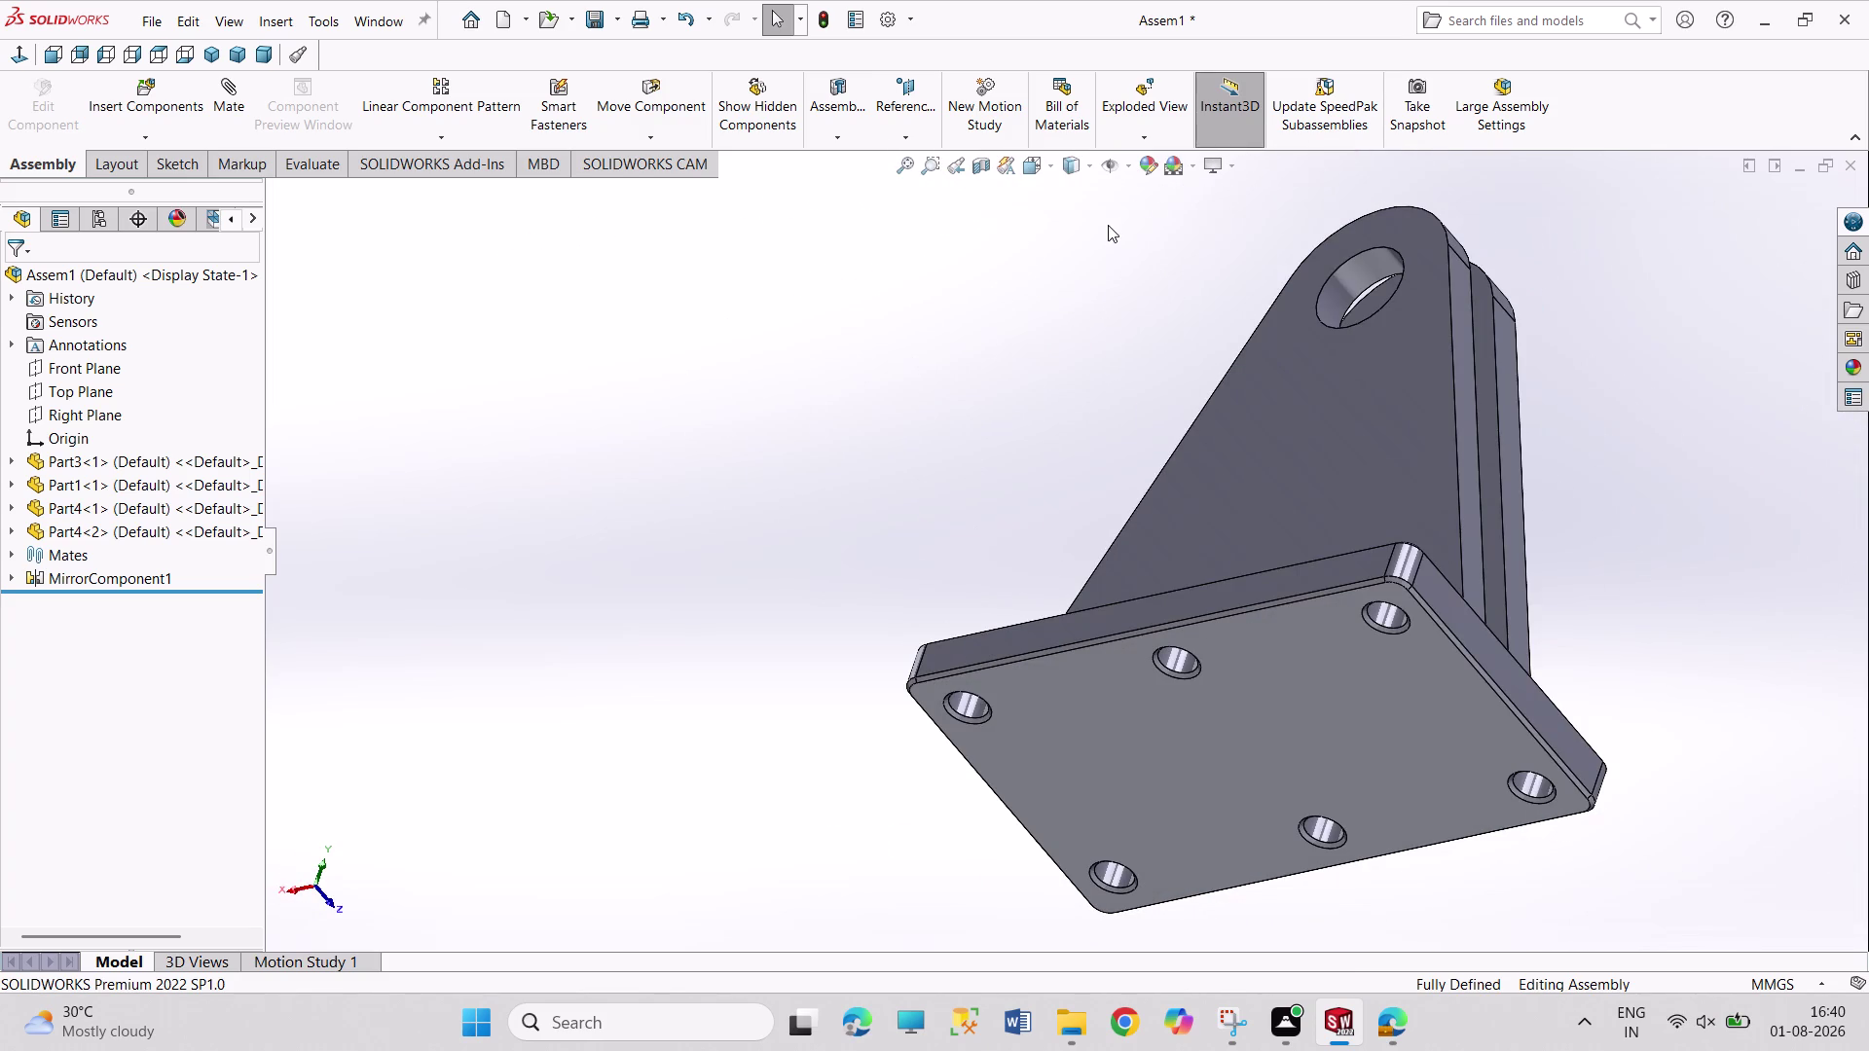
middle_drag(1108, 224, 1242, 627)
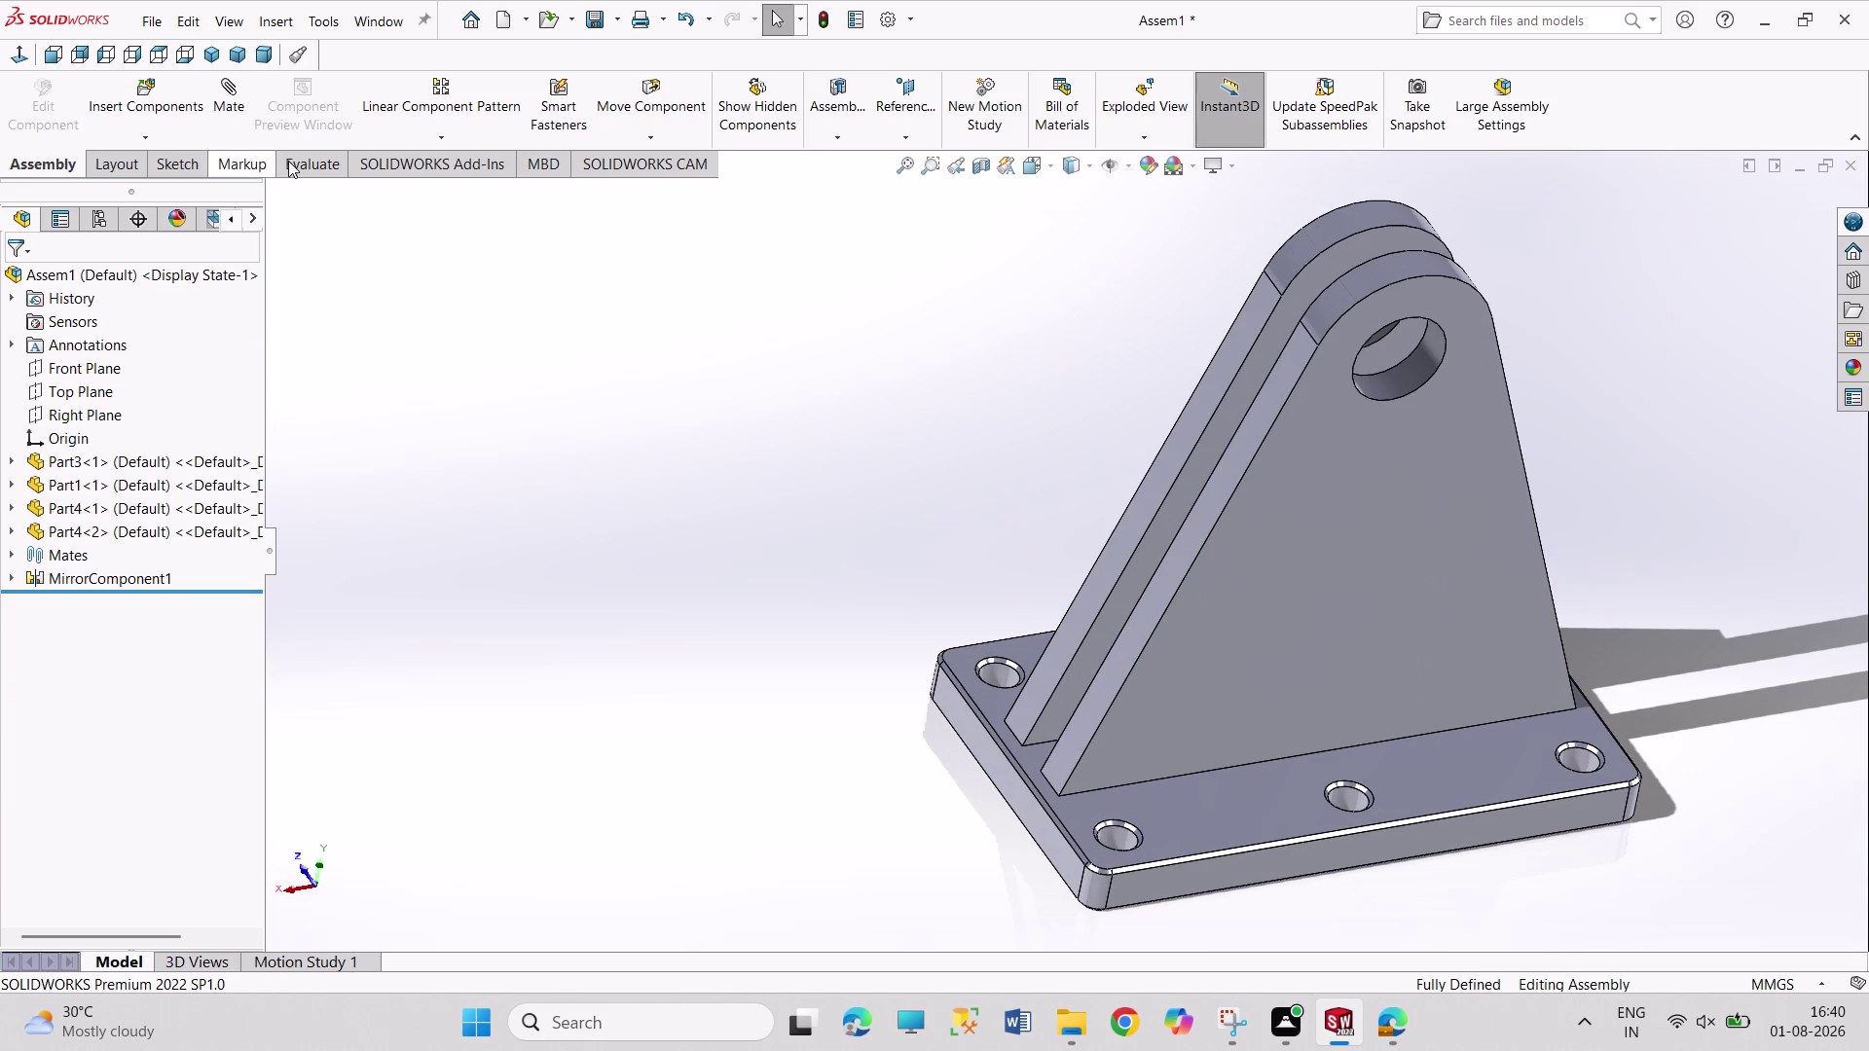
click(148, 101)
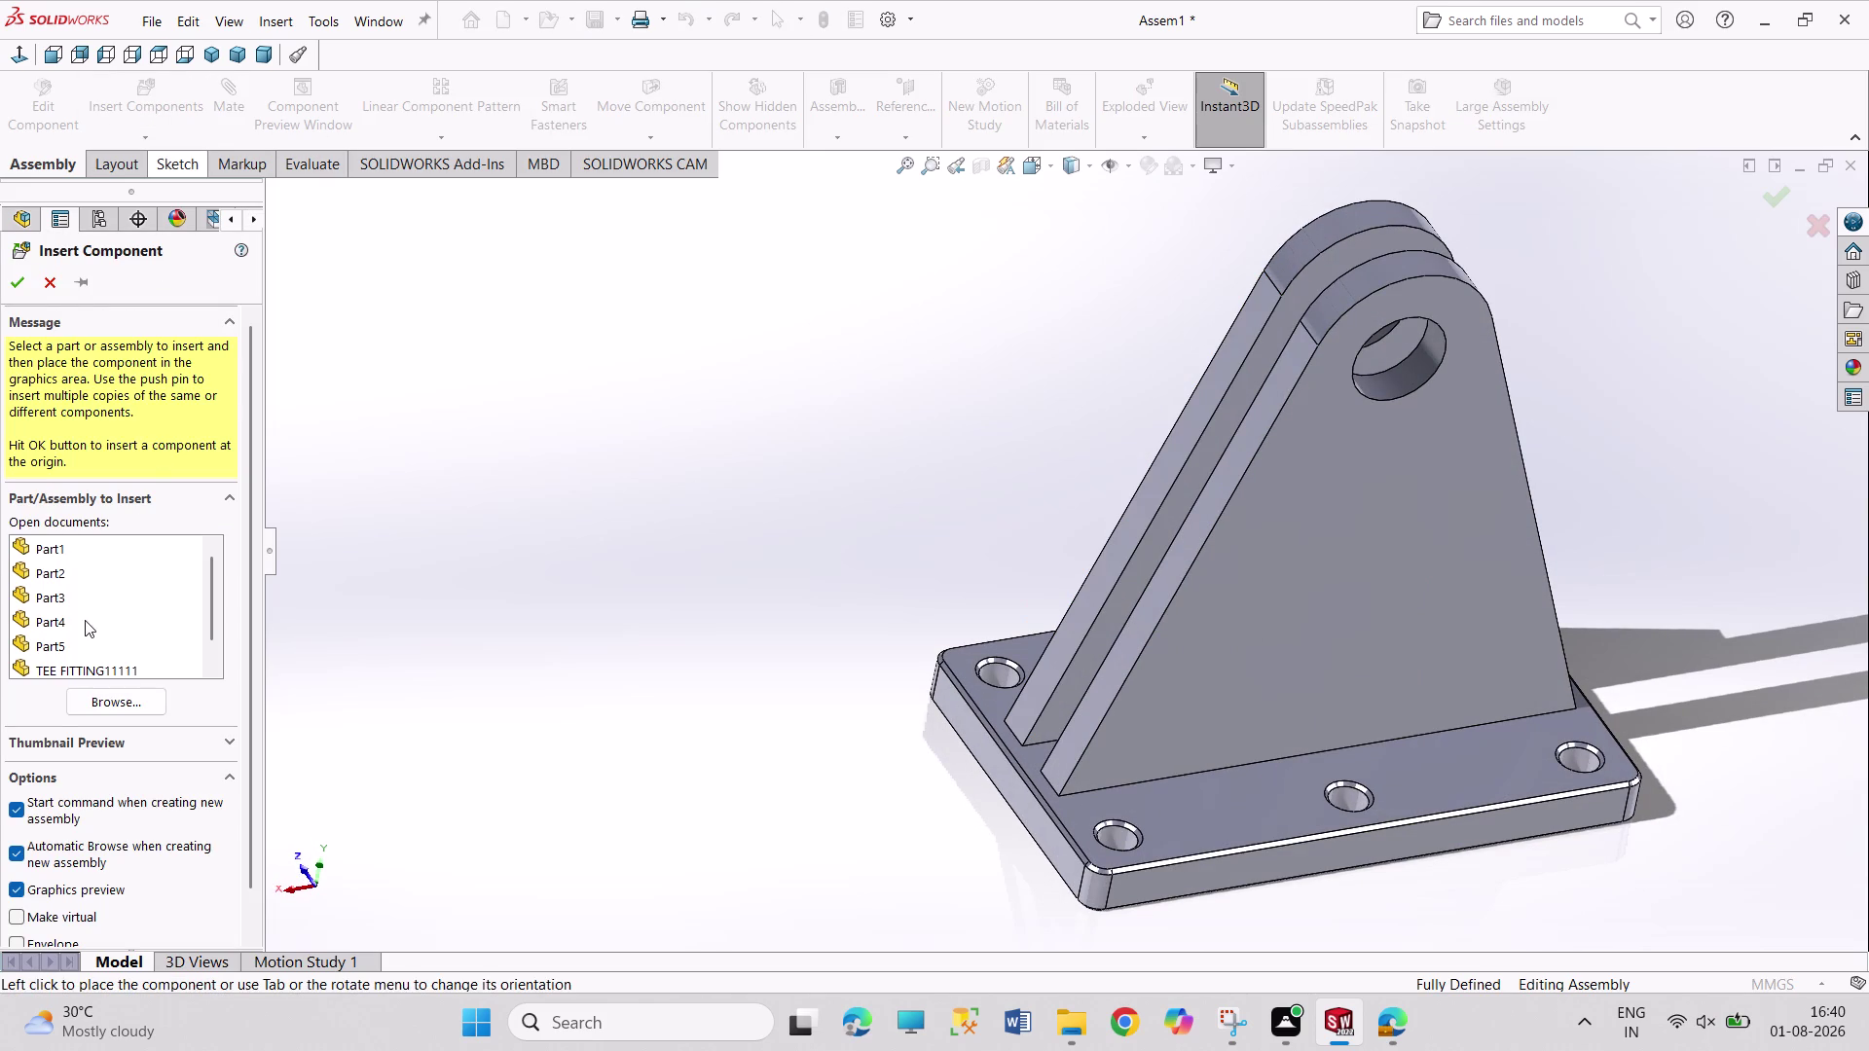
Insert a third Part4 rib and make its back face coincident with the outer lug face.
click(85, 623)
click(1225, 677)
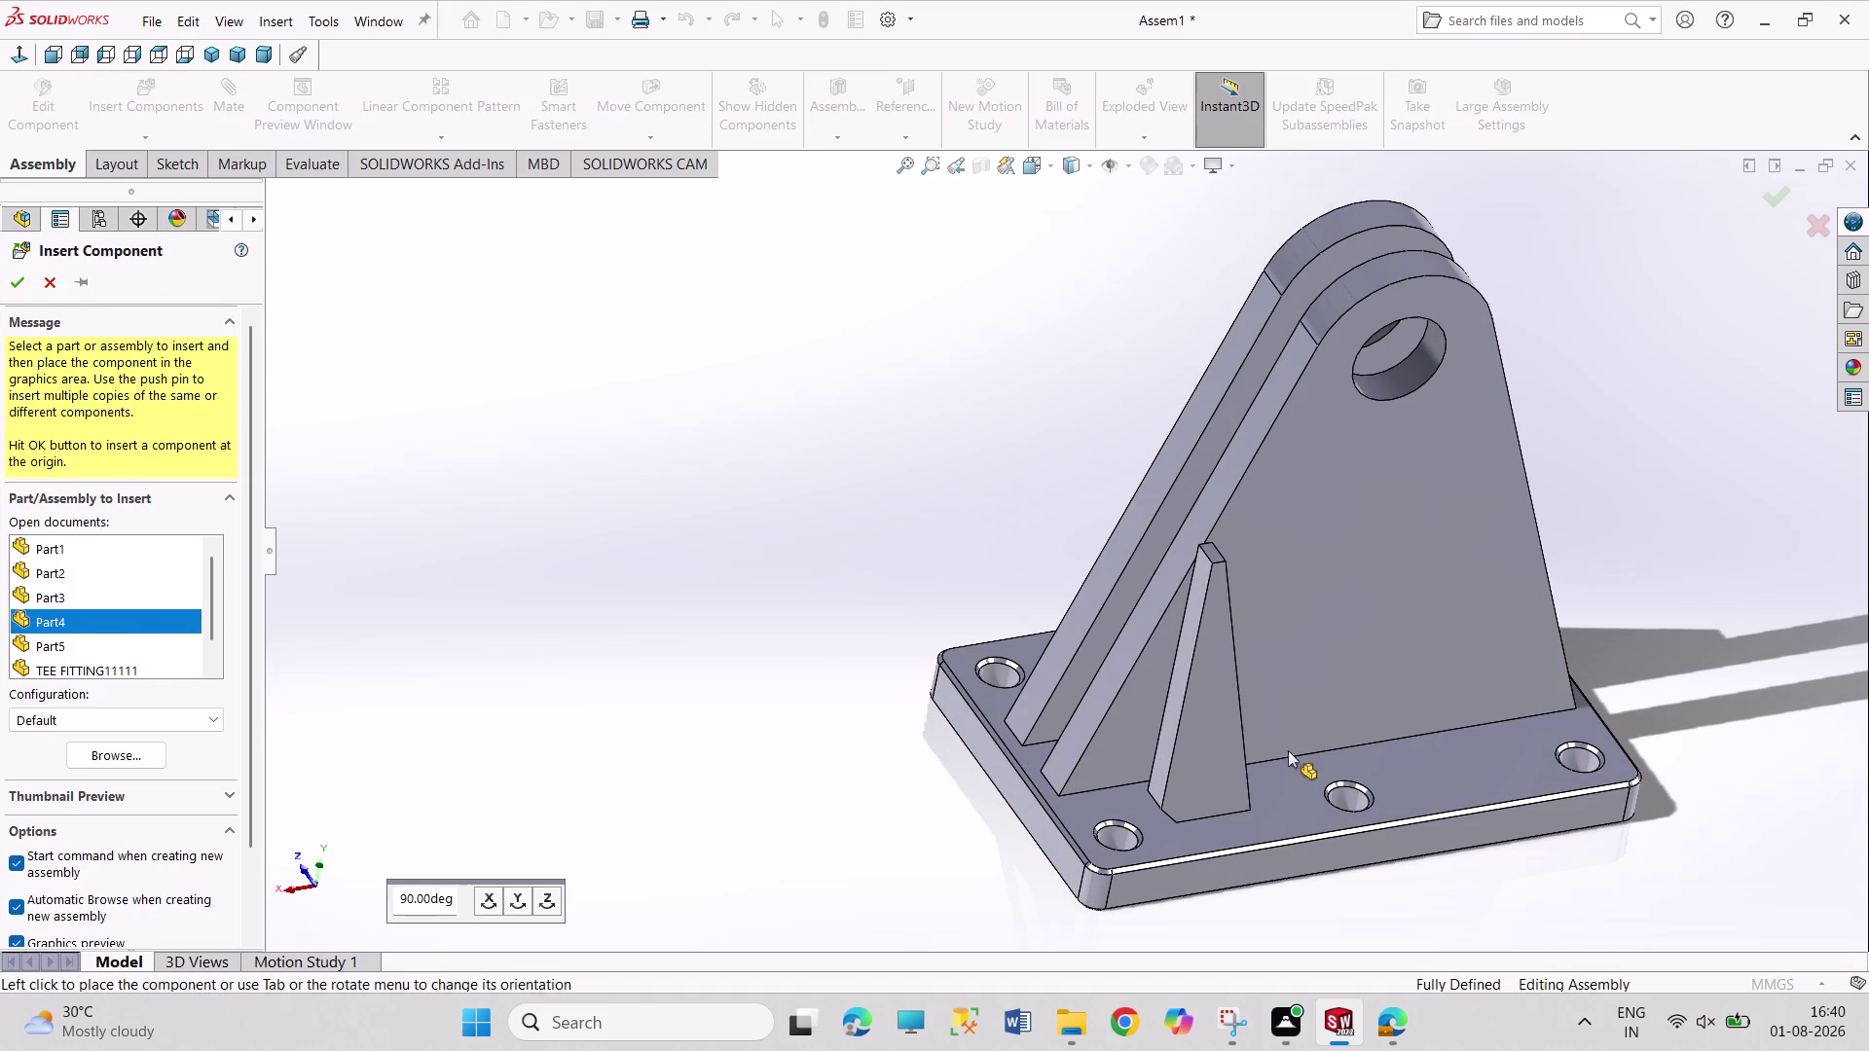
middle_drag(1312, 812, 1201, 790)
click(1250, 705)
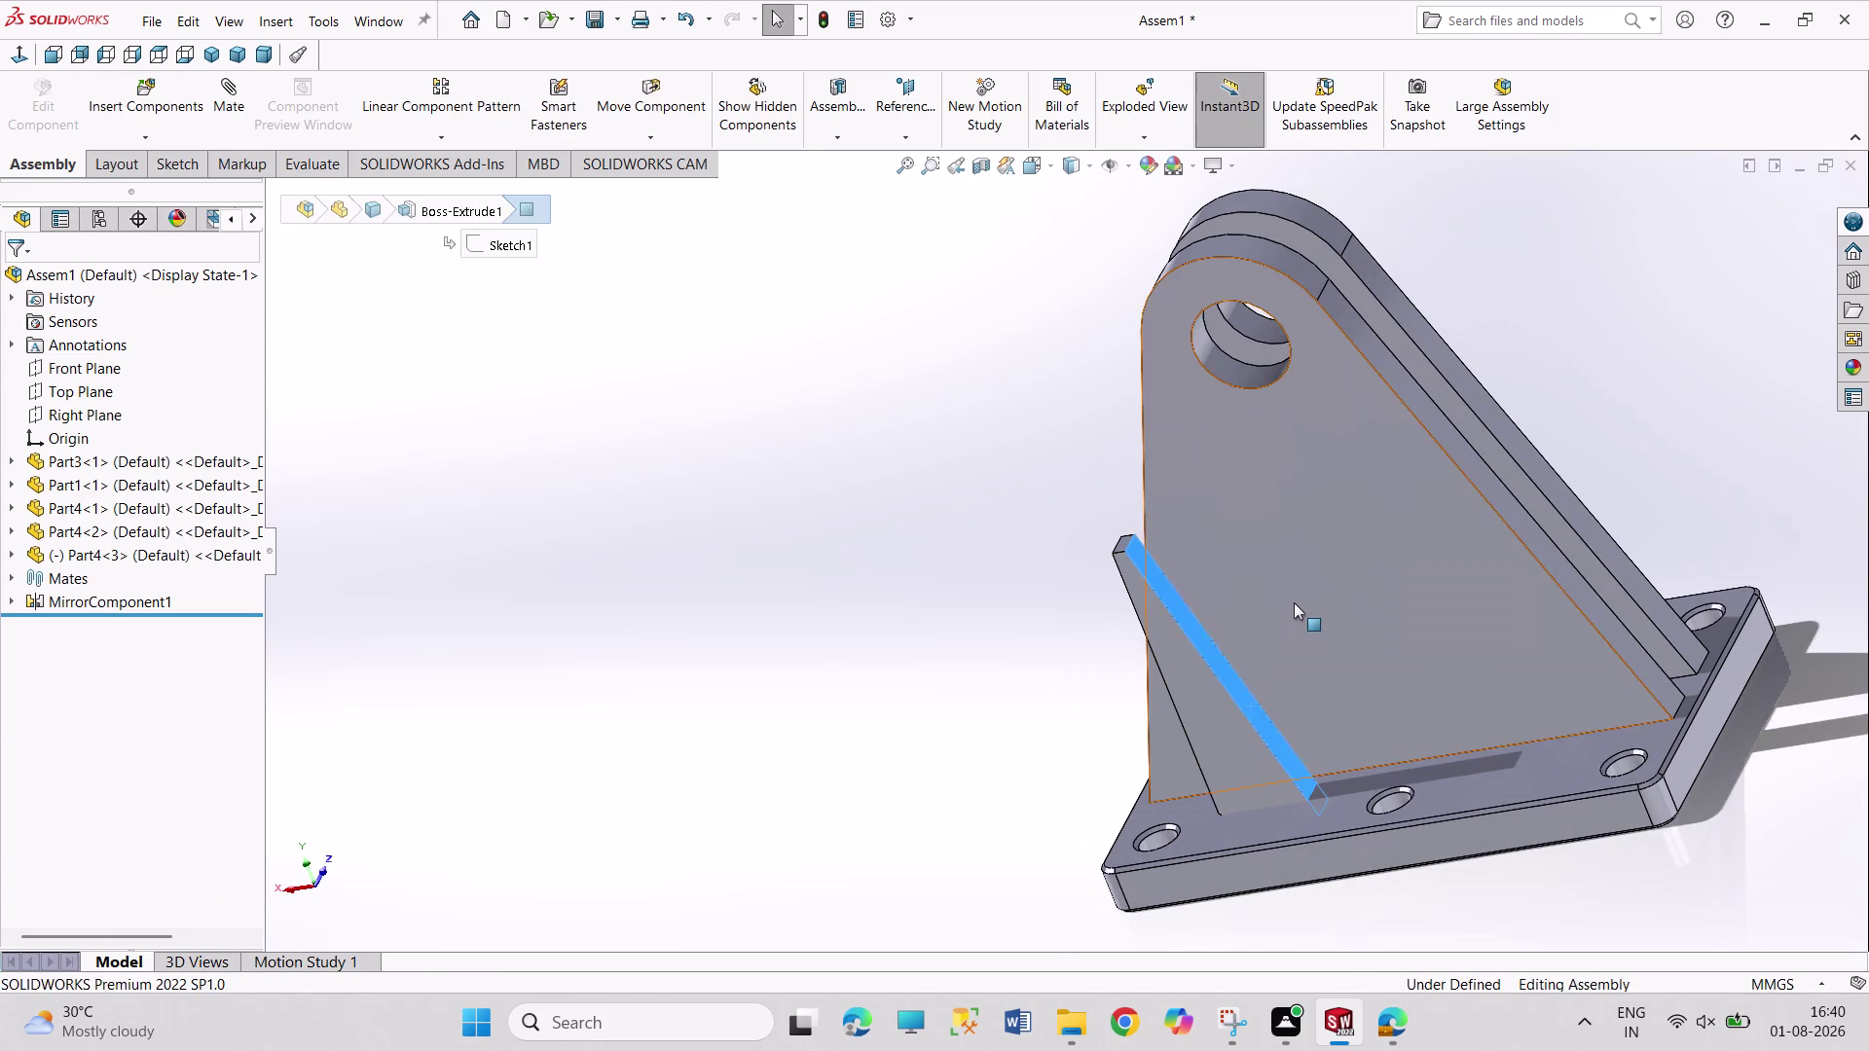
click(1293, 603)
click(1351, 588)
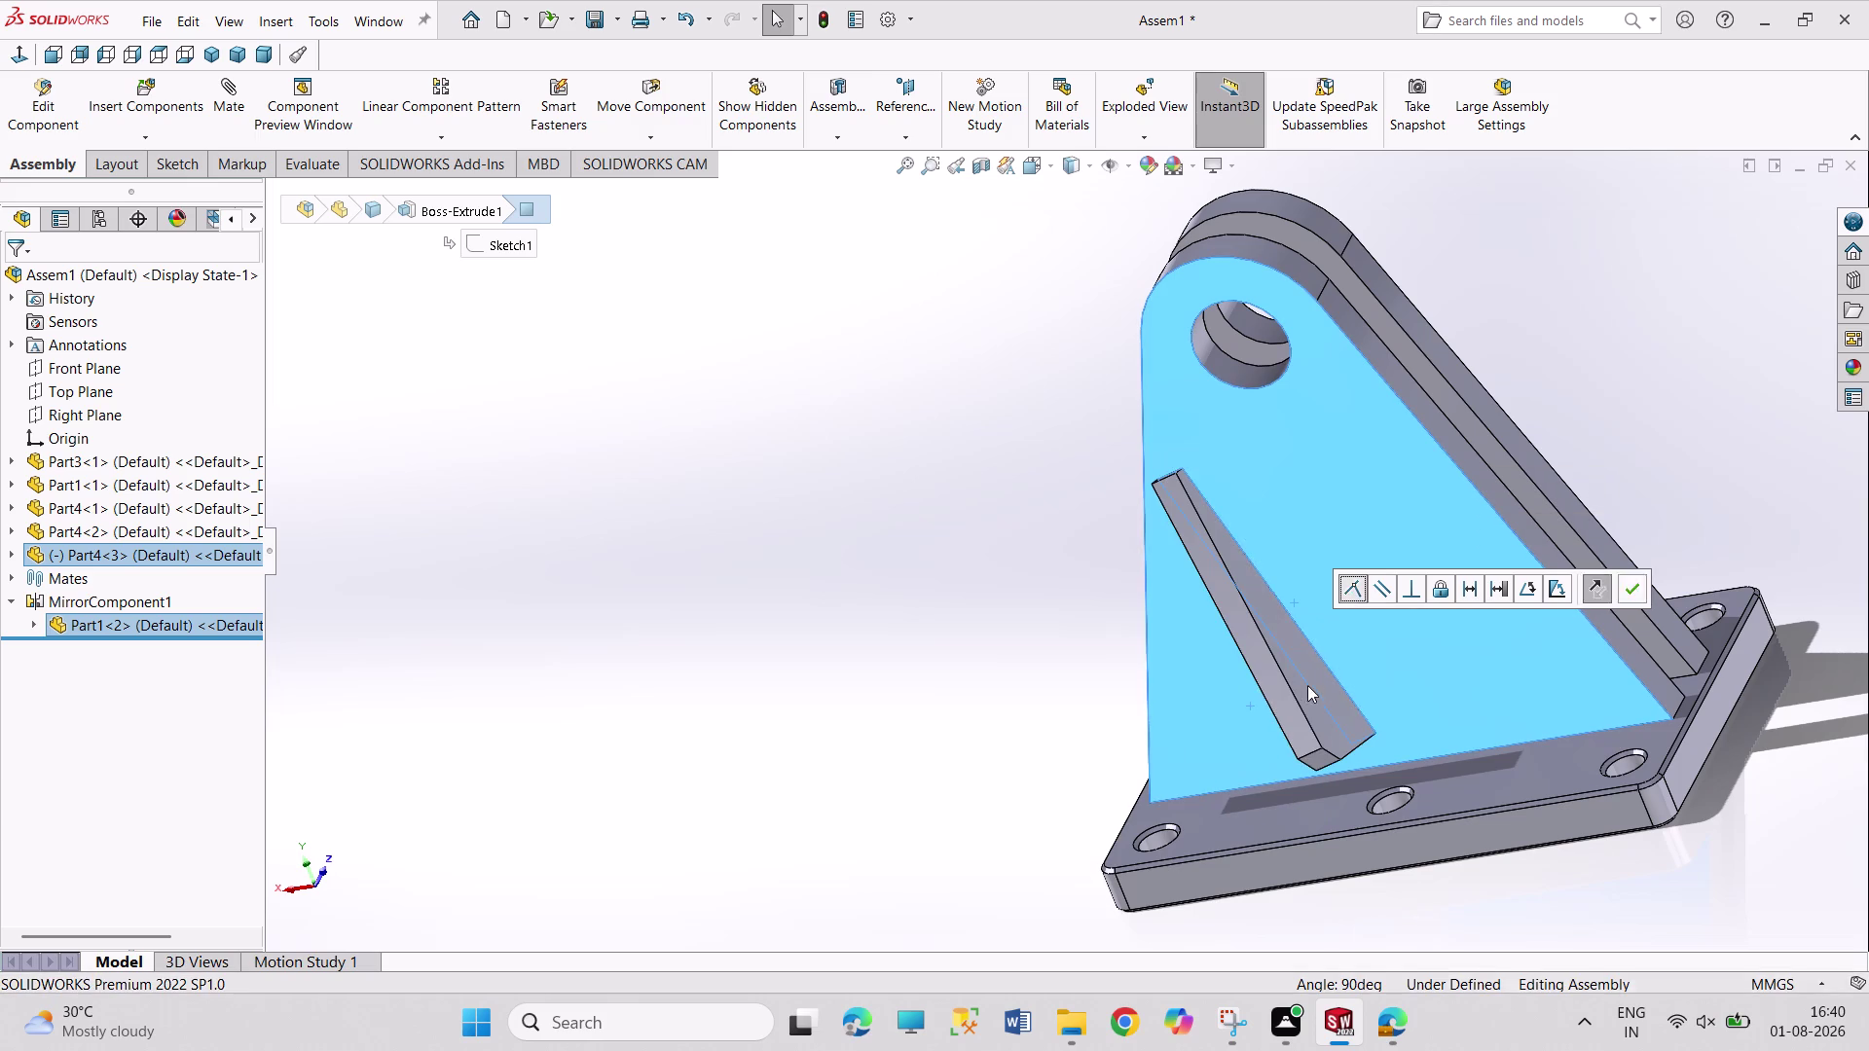
Select the third rib's bottom face and the base plate top face for a mate.
middle_drag(1367, 777, 1299, 659)
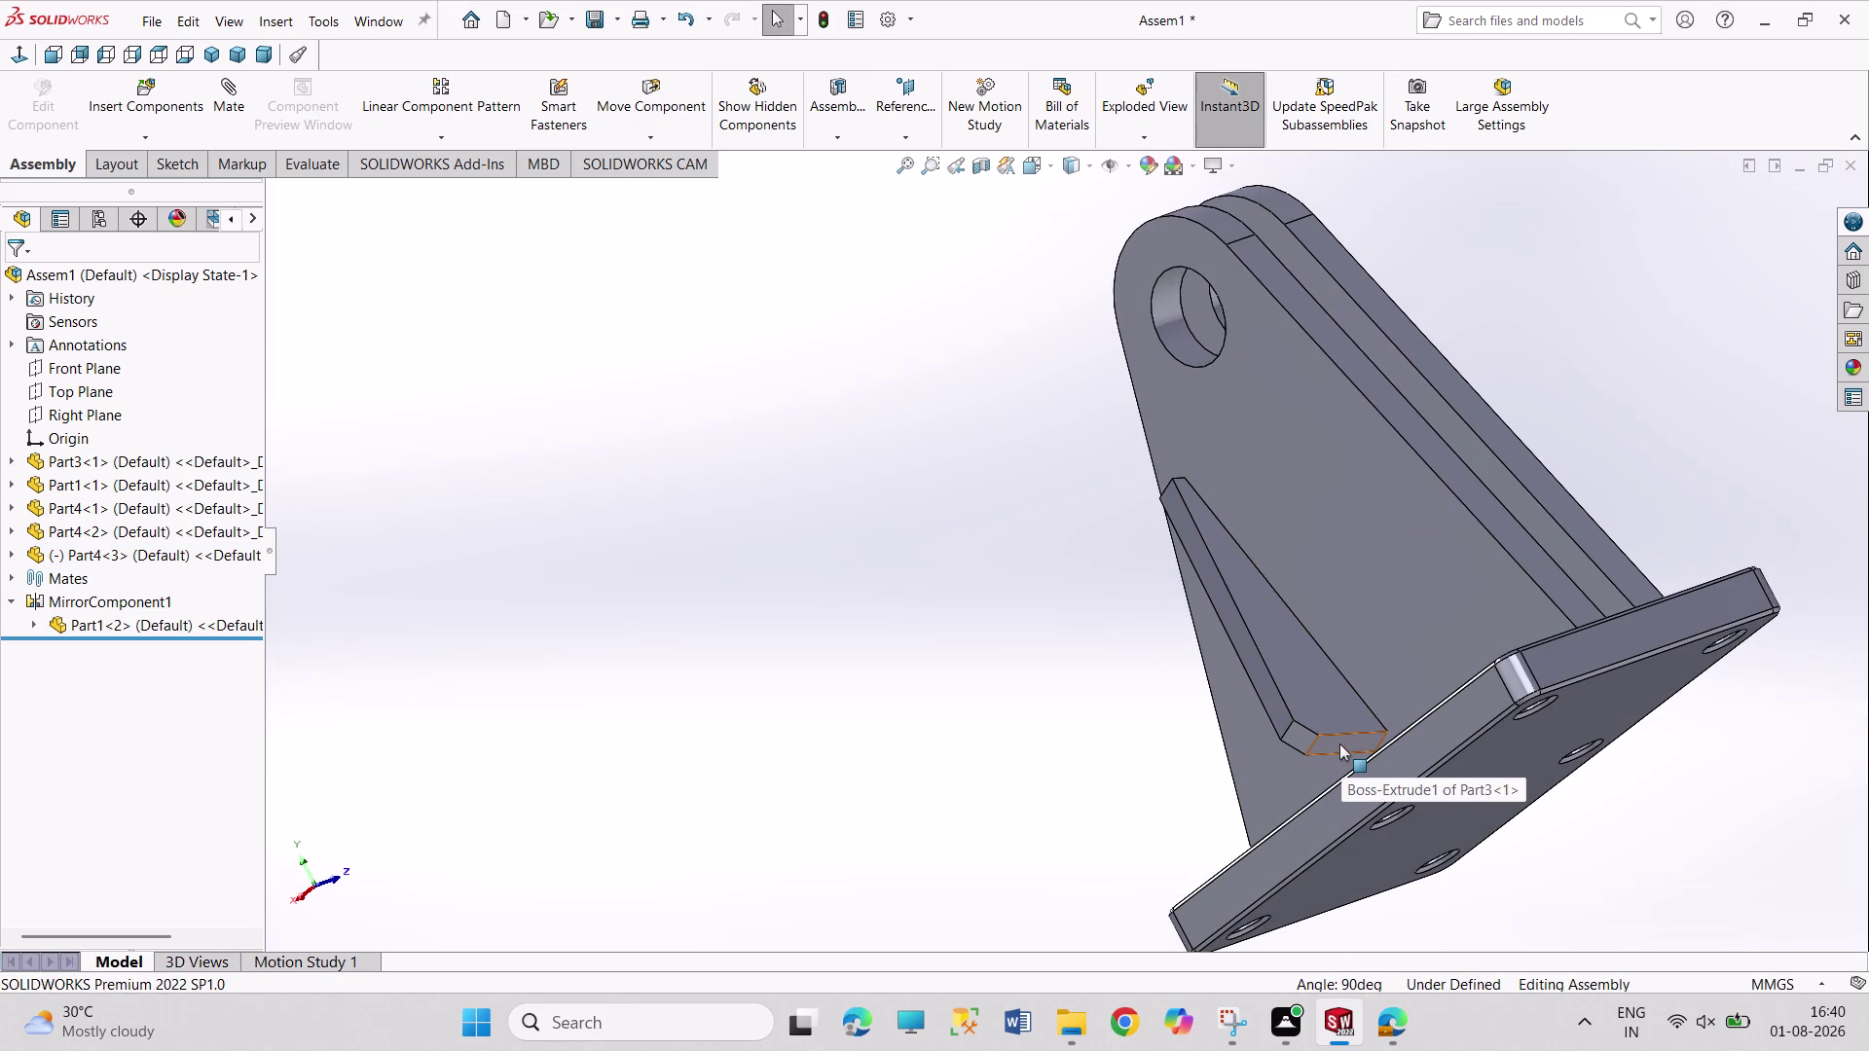
click(1339, 743)
middle_drag(1075, 622, 1156, 761)
click(1265, 765)
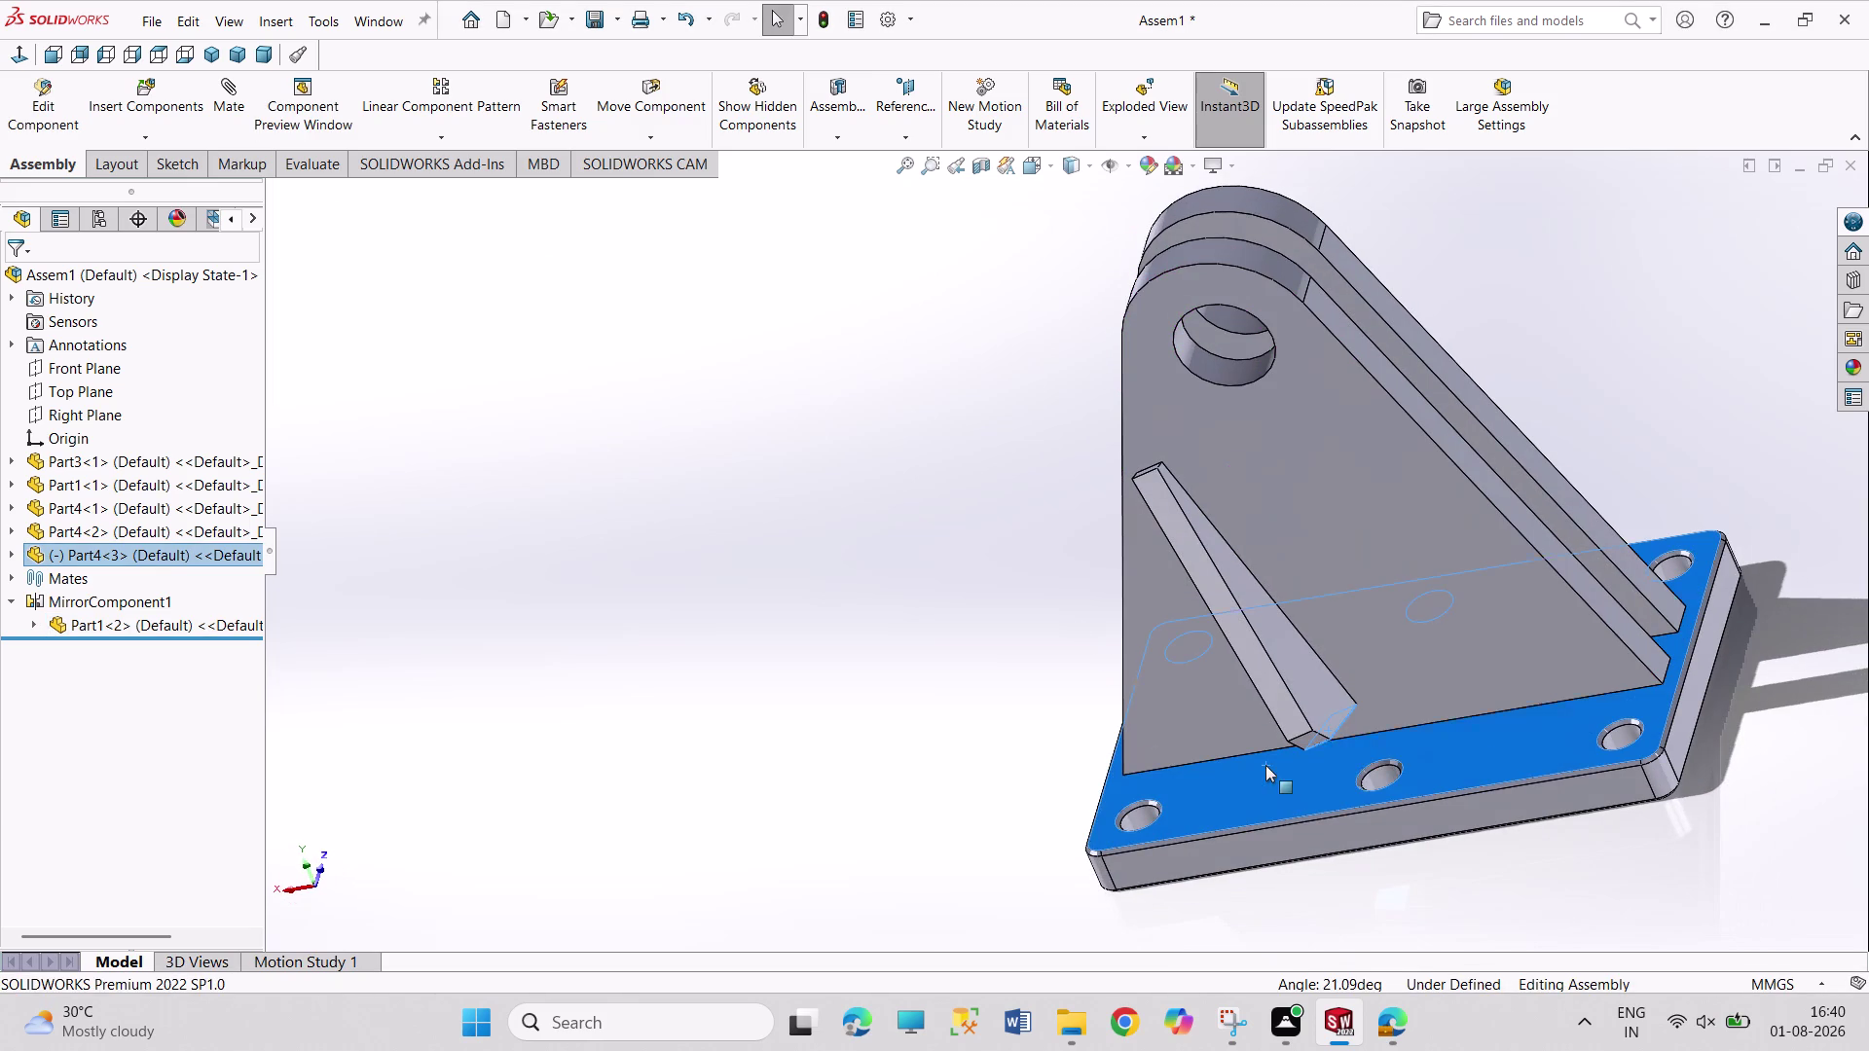
click(1332, 756)
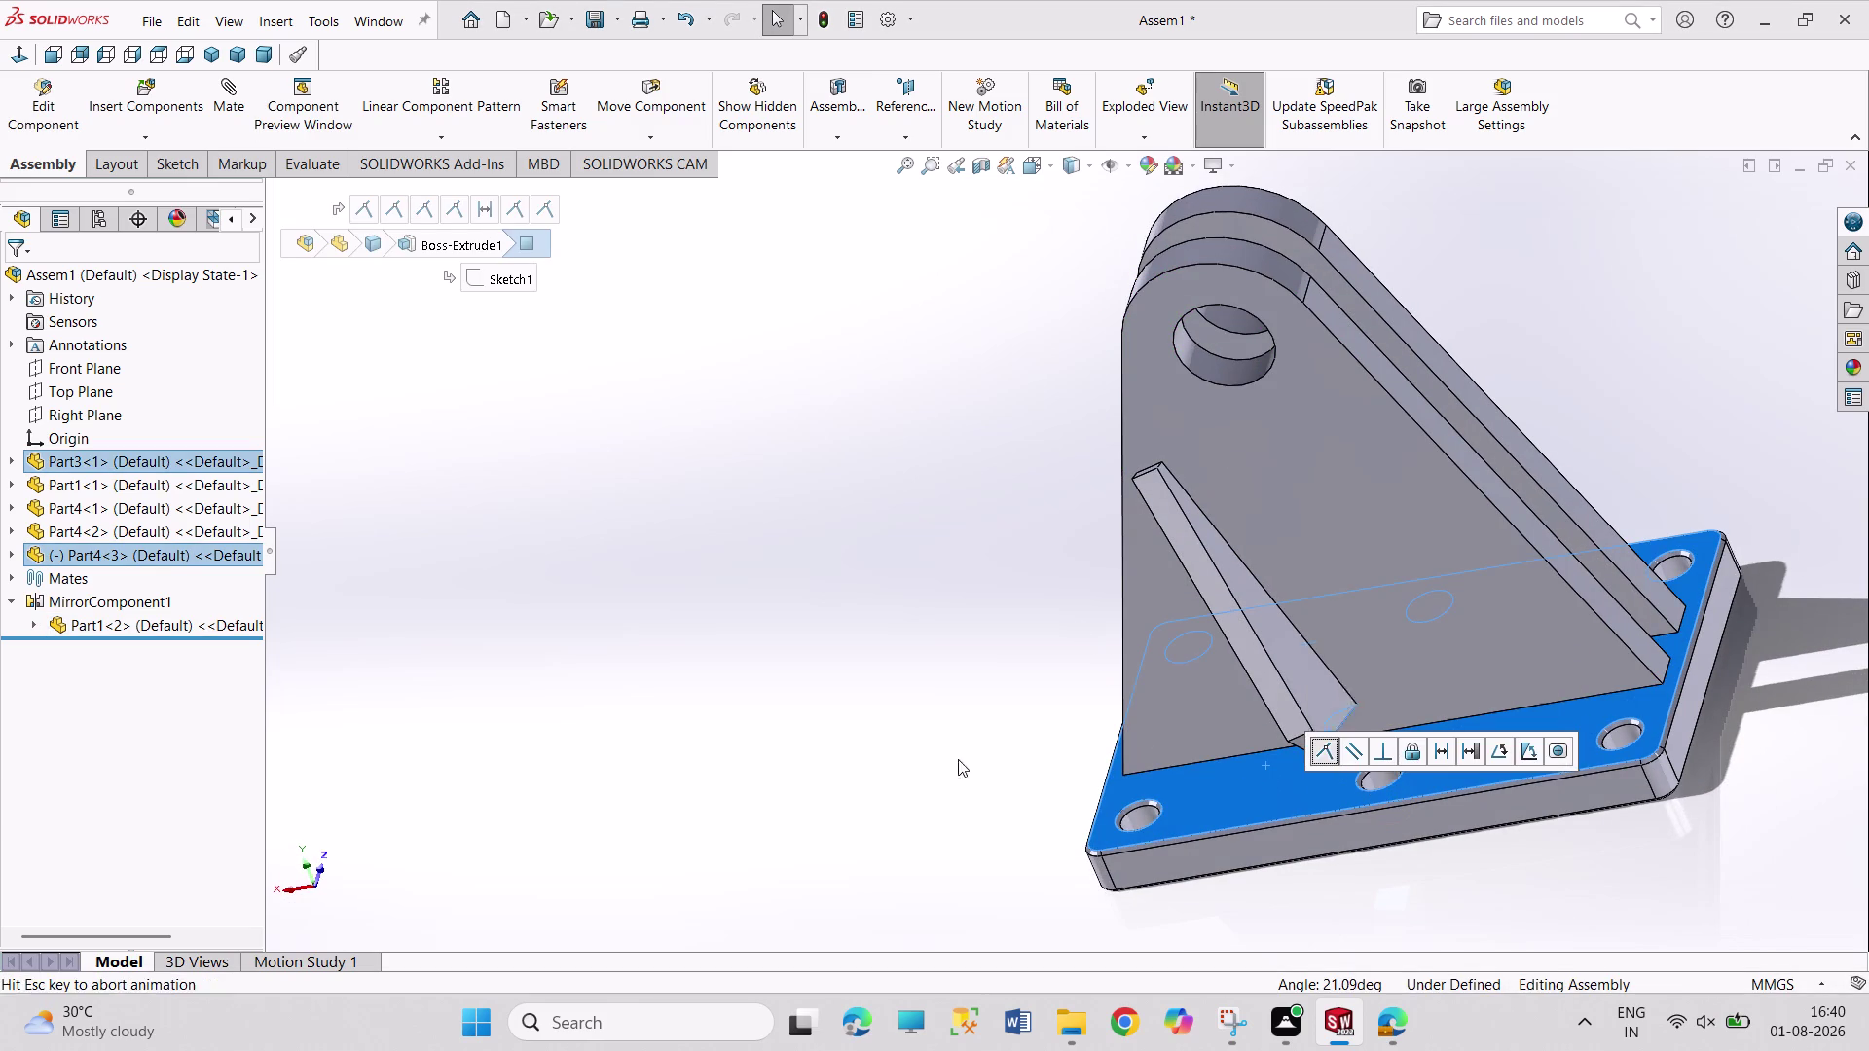